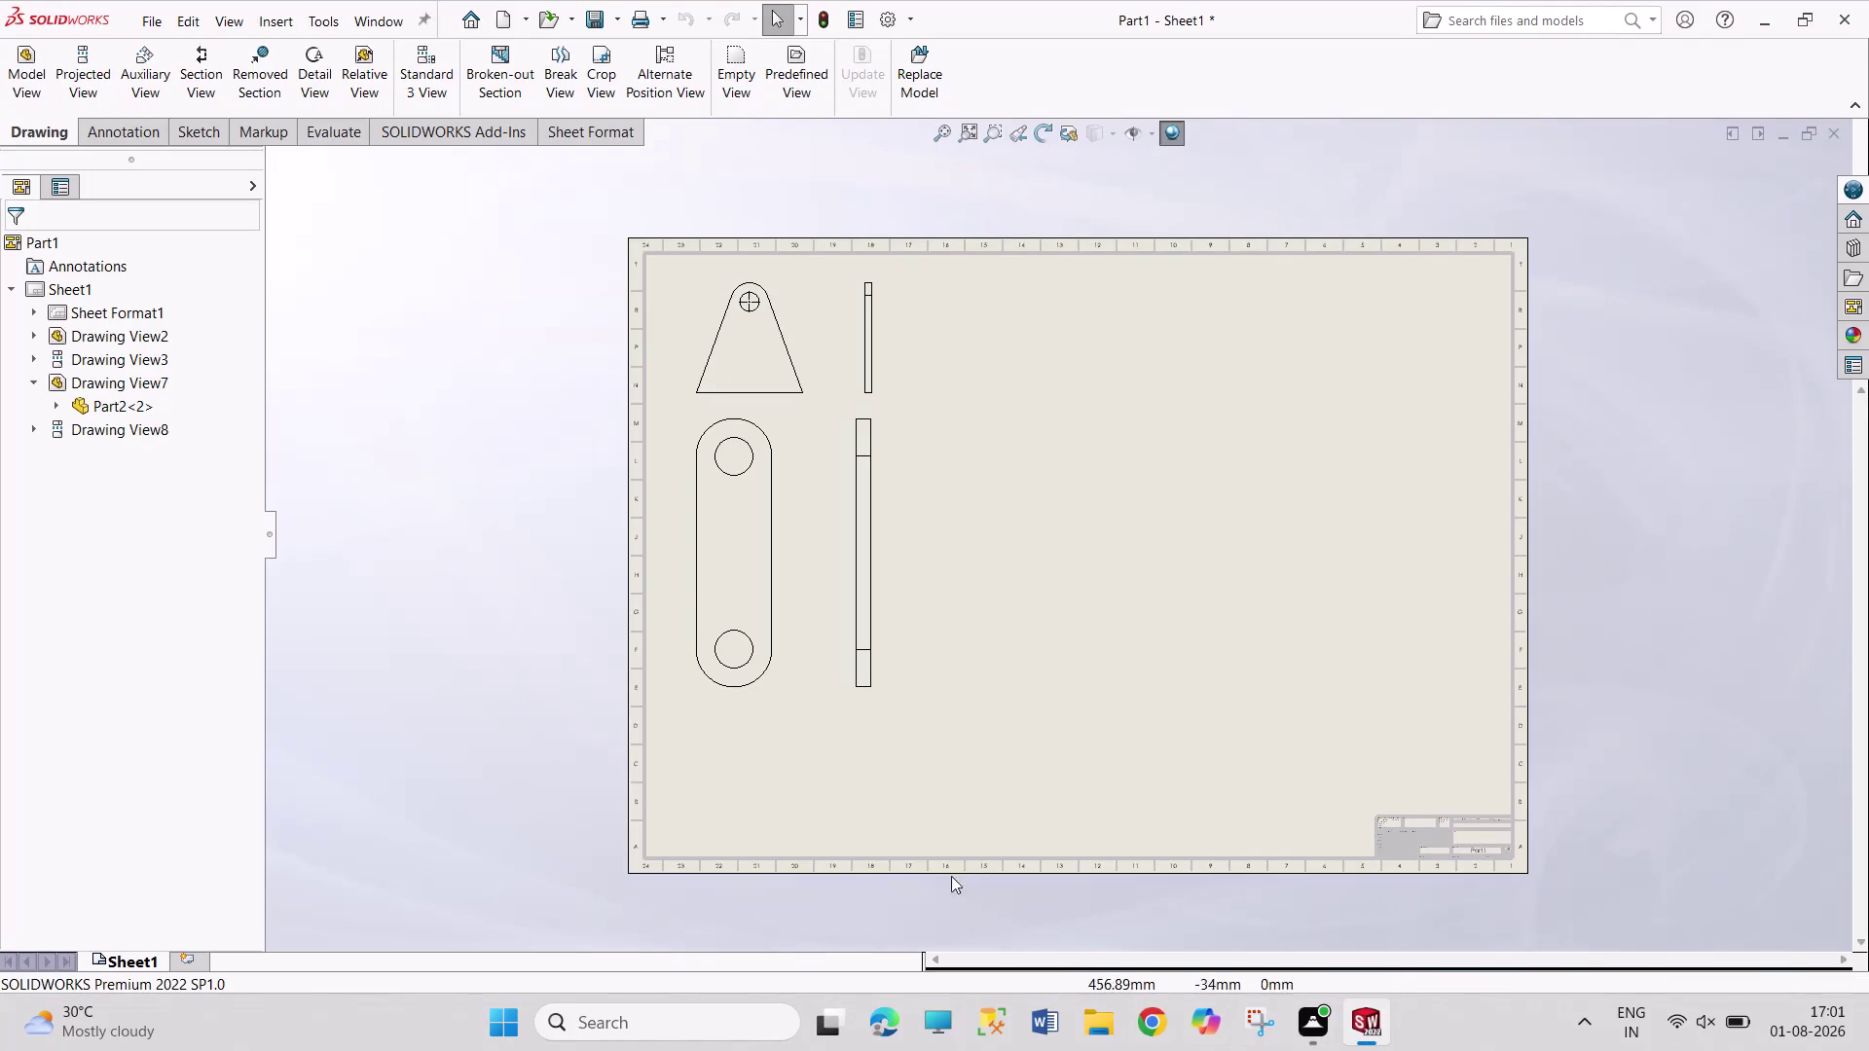
Delete Drawing View7 and Drawing View8, the link part's front and side views.
click(775, 599)
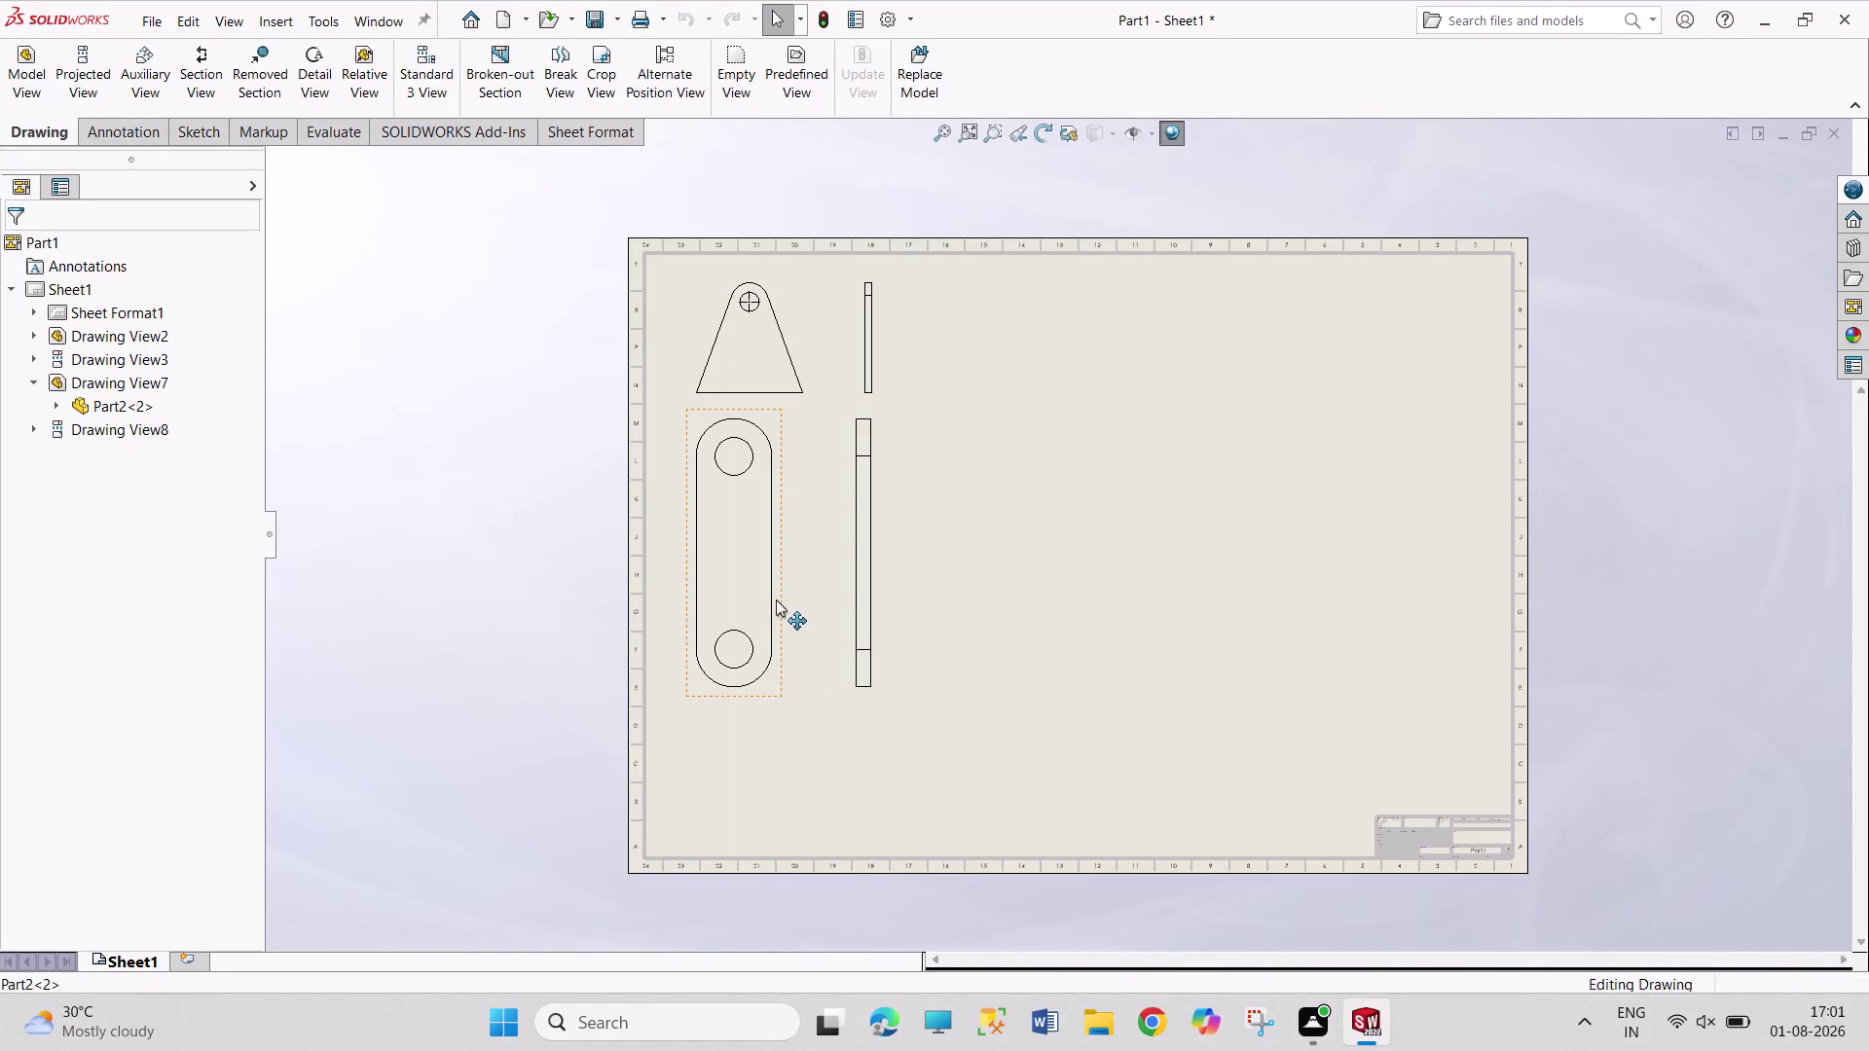
key(Delete)
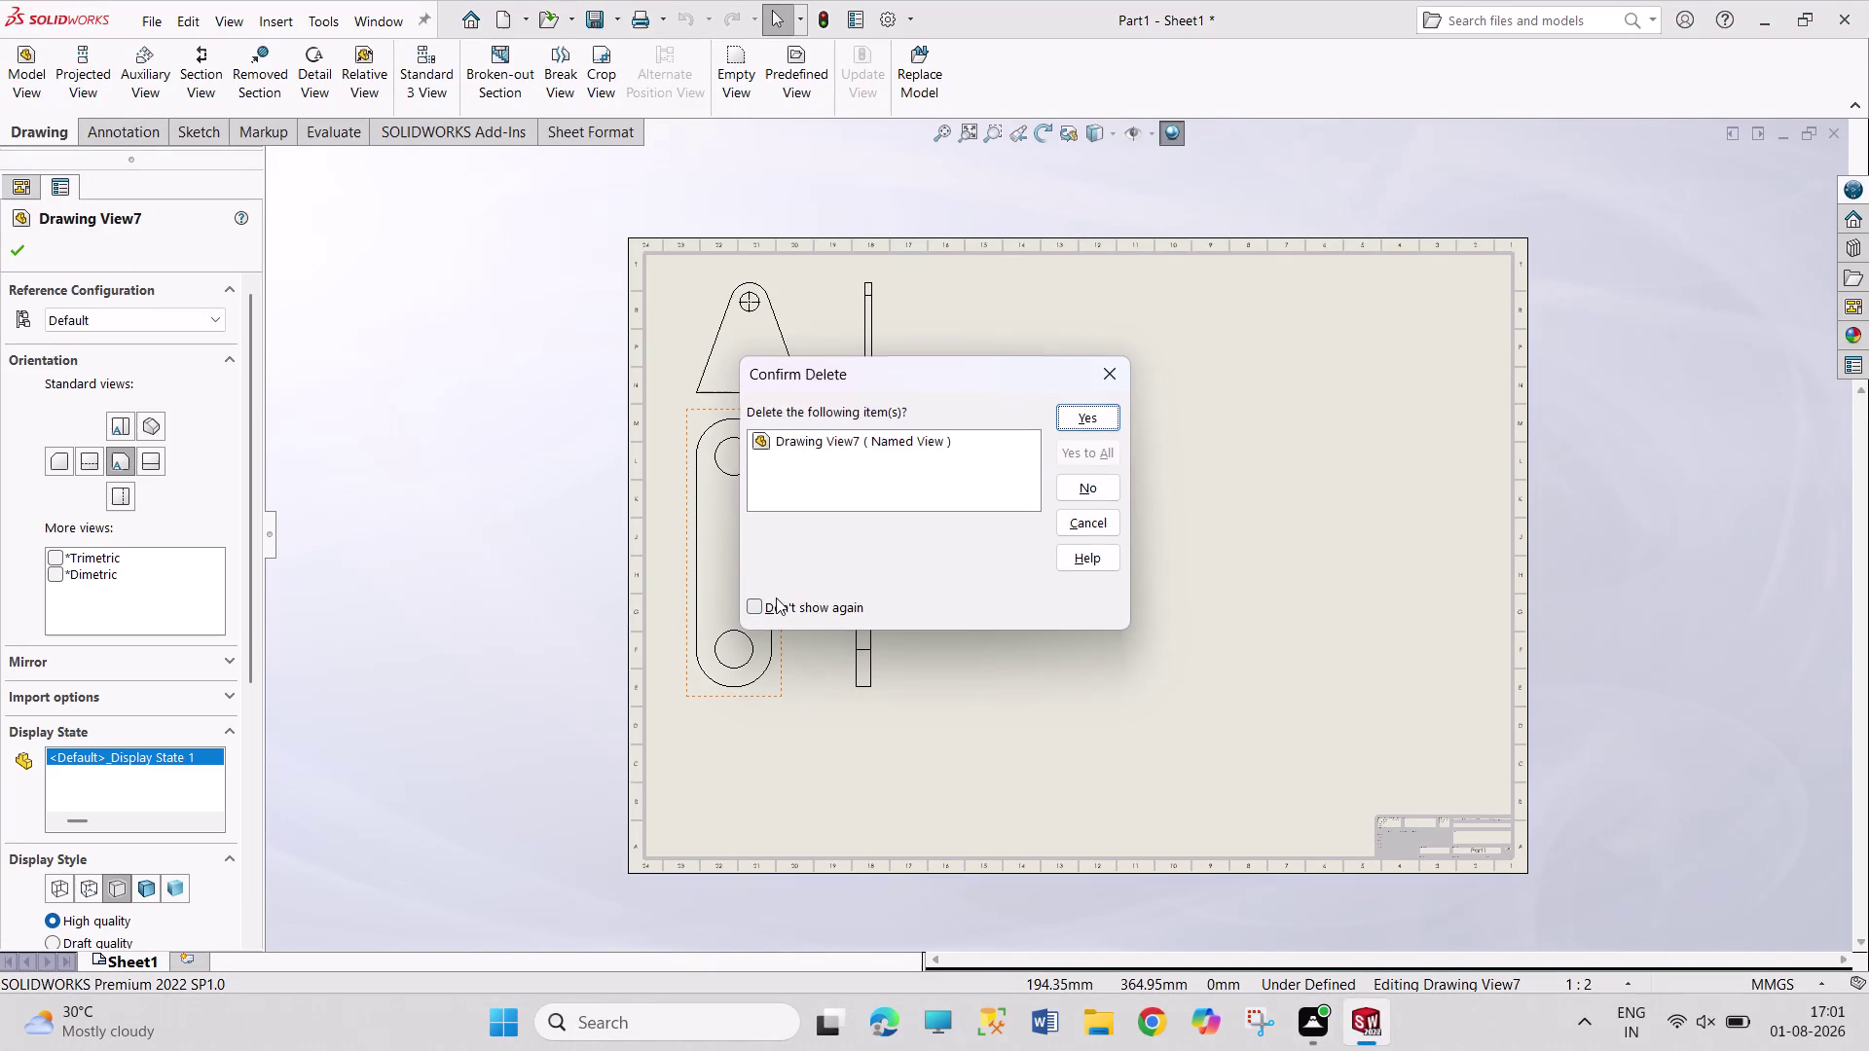
click(1076, 428)
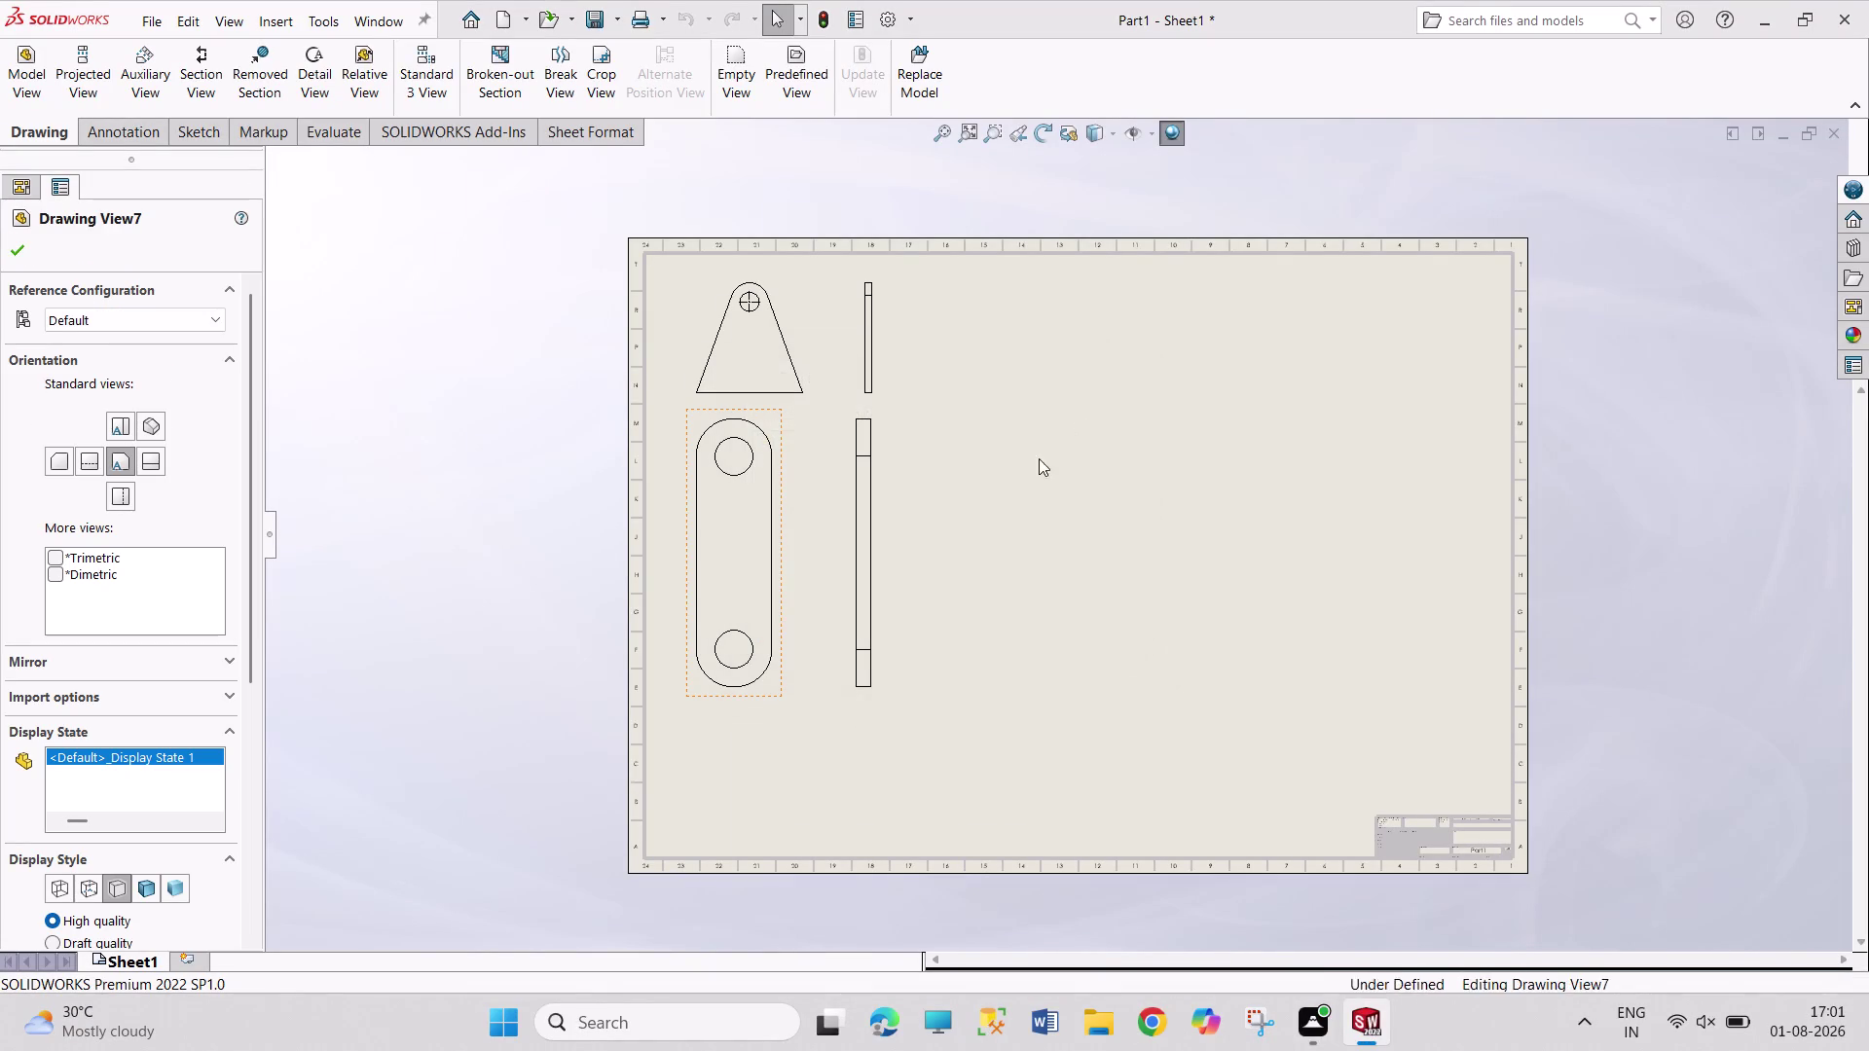
click(876, 554)
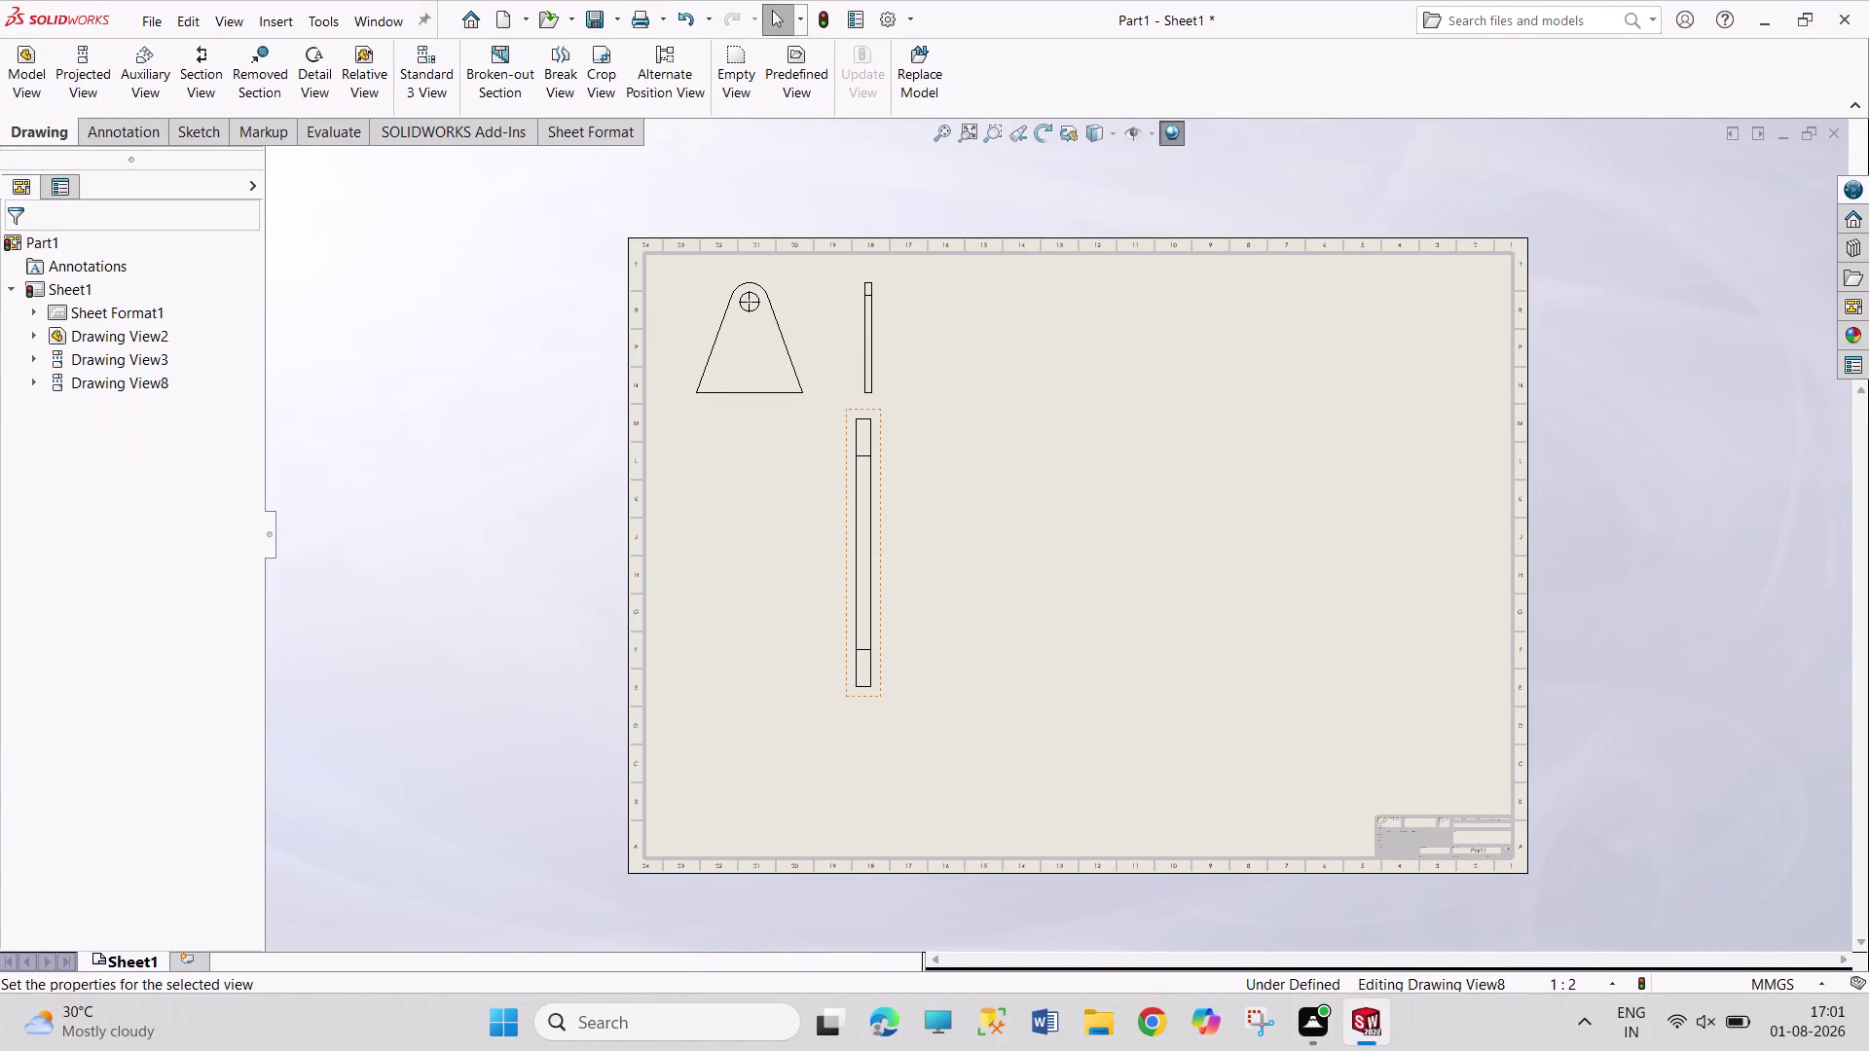
key(Delete)
click(1080, 424)
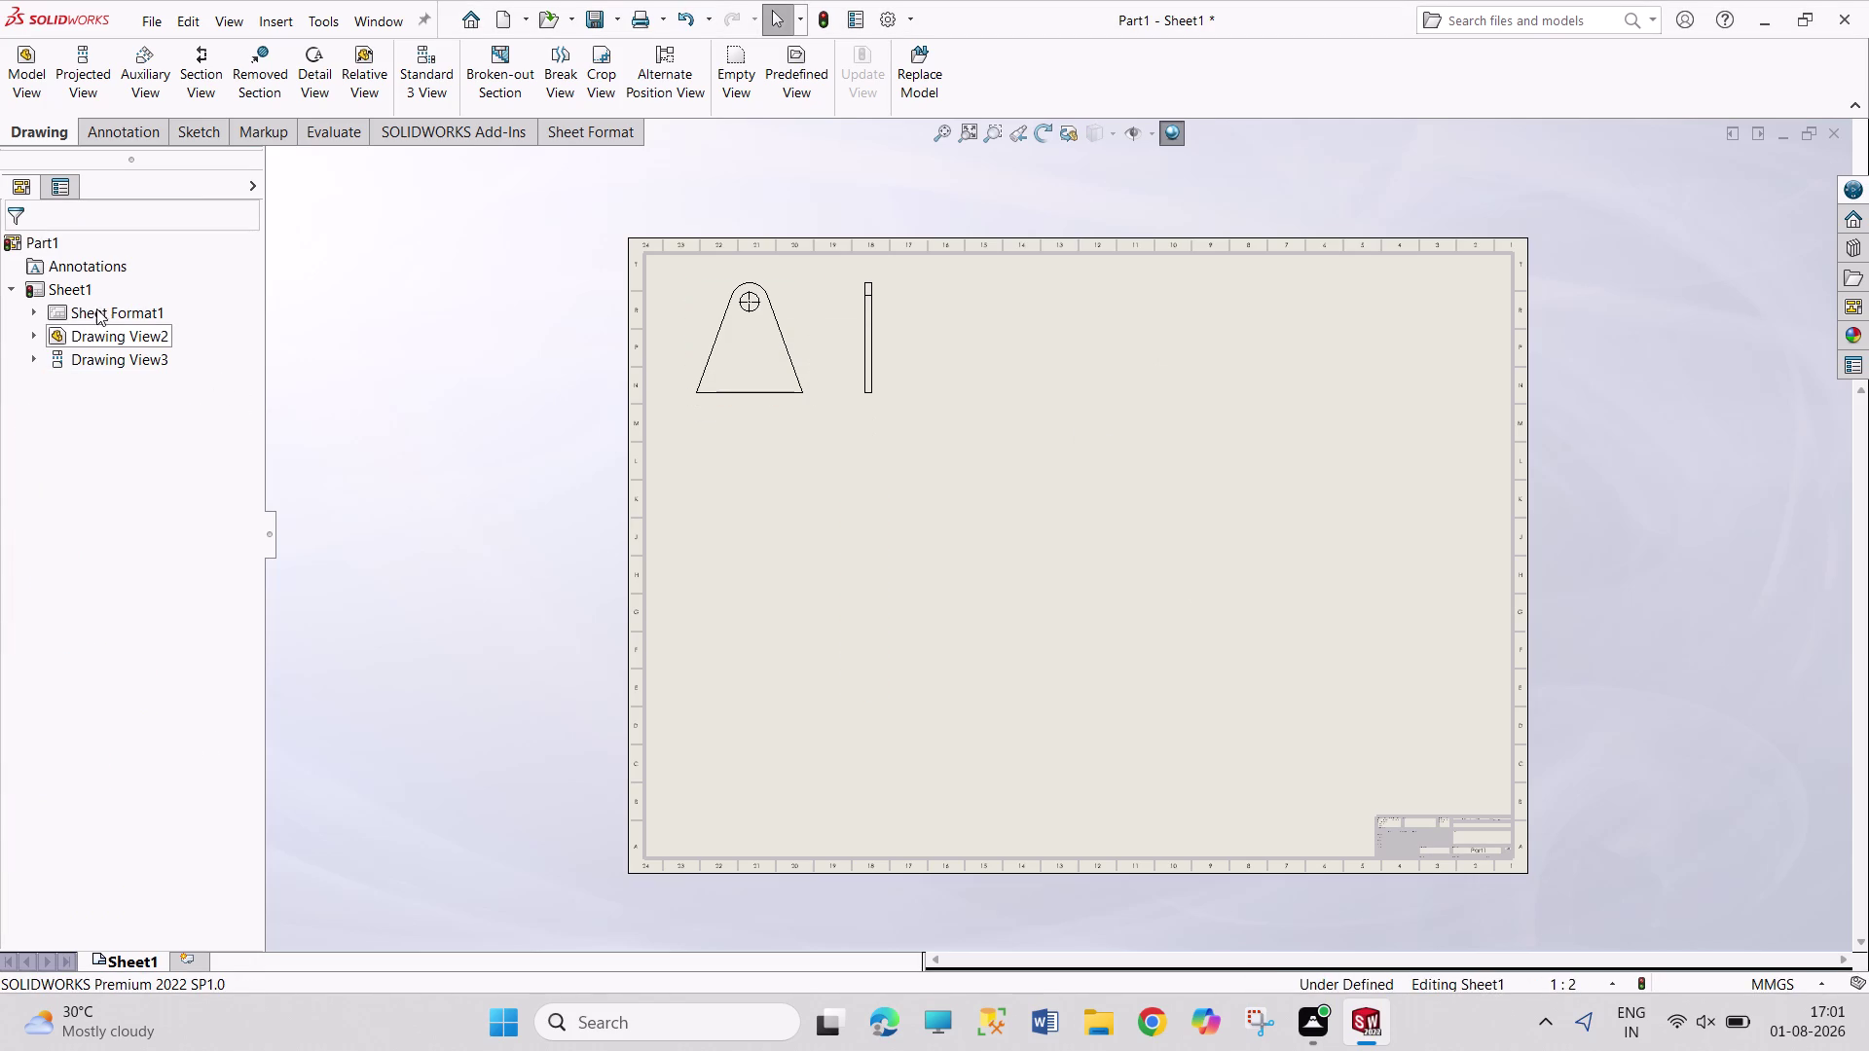
right_click(72, 288)
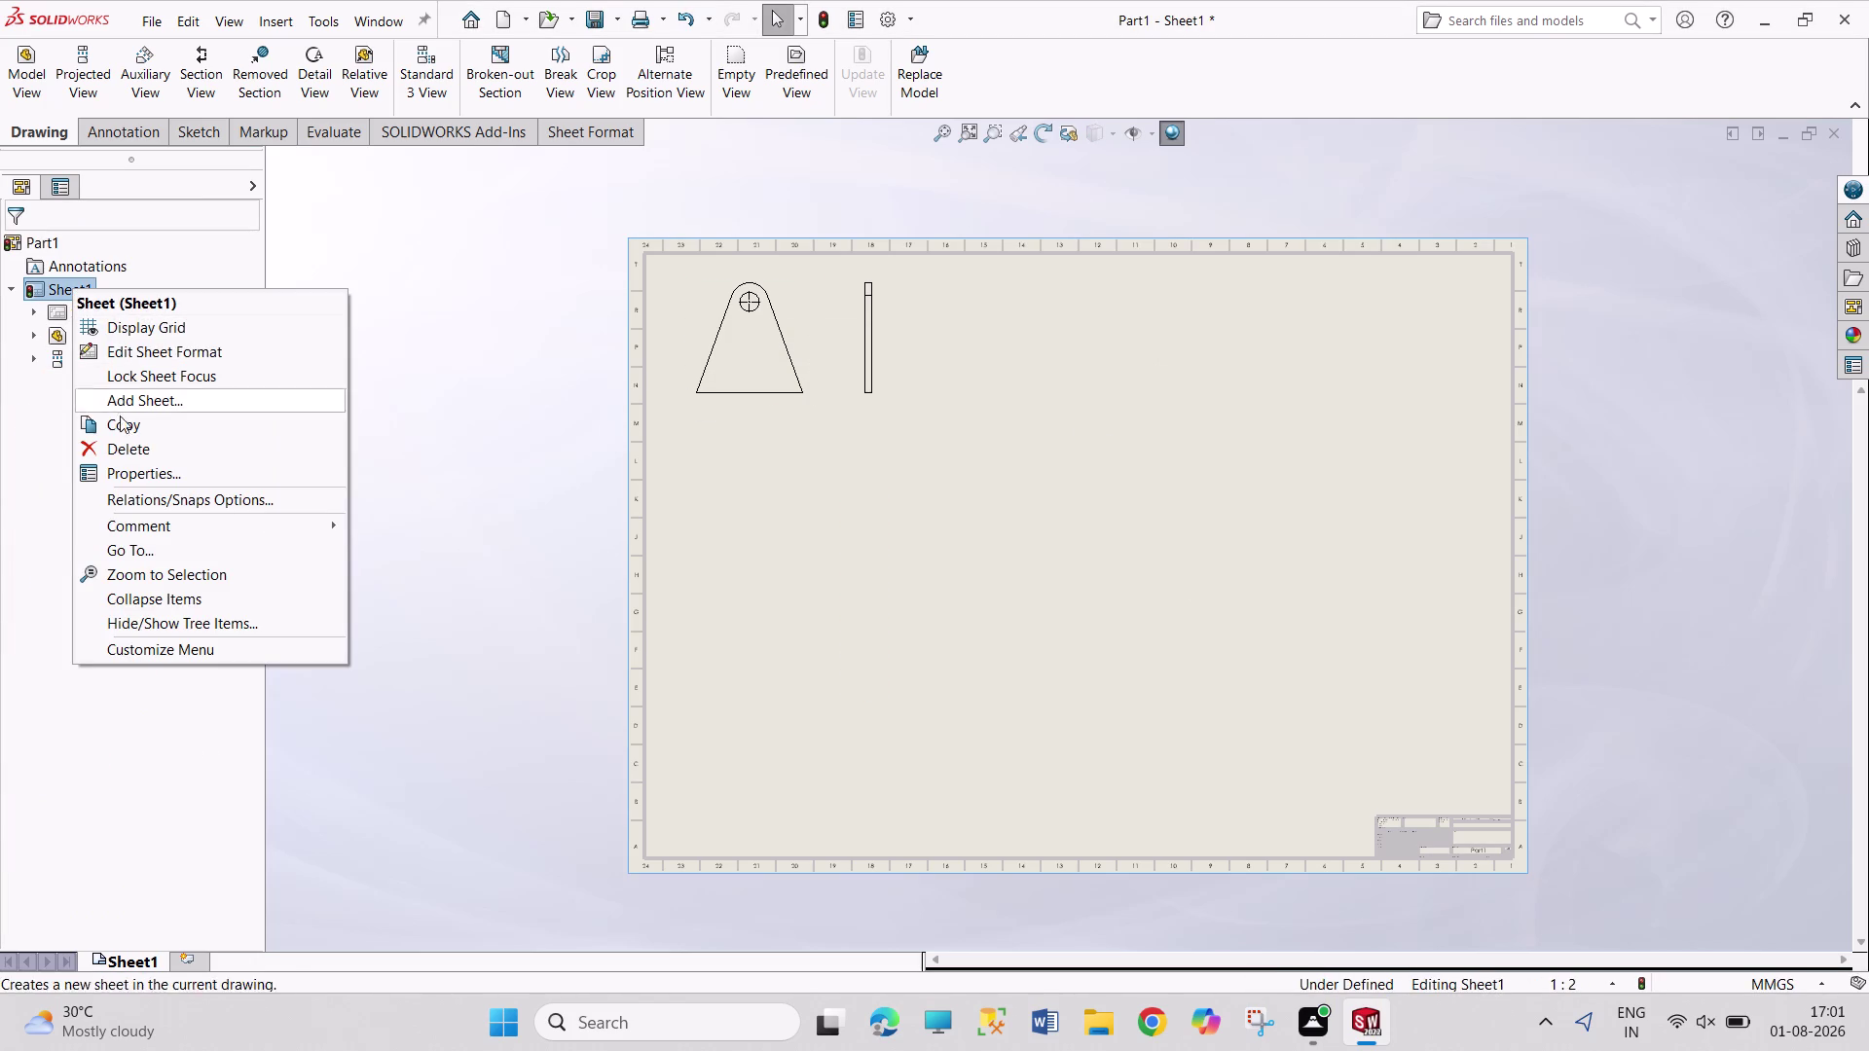
Set the Sheet1 scale to 1:1 in sheet properties.
click(183, 481)
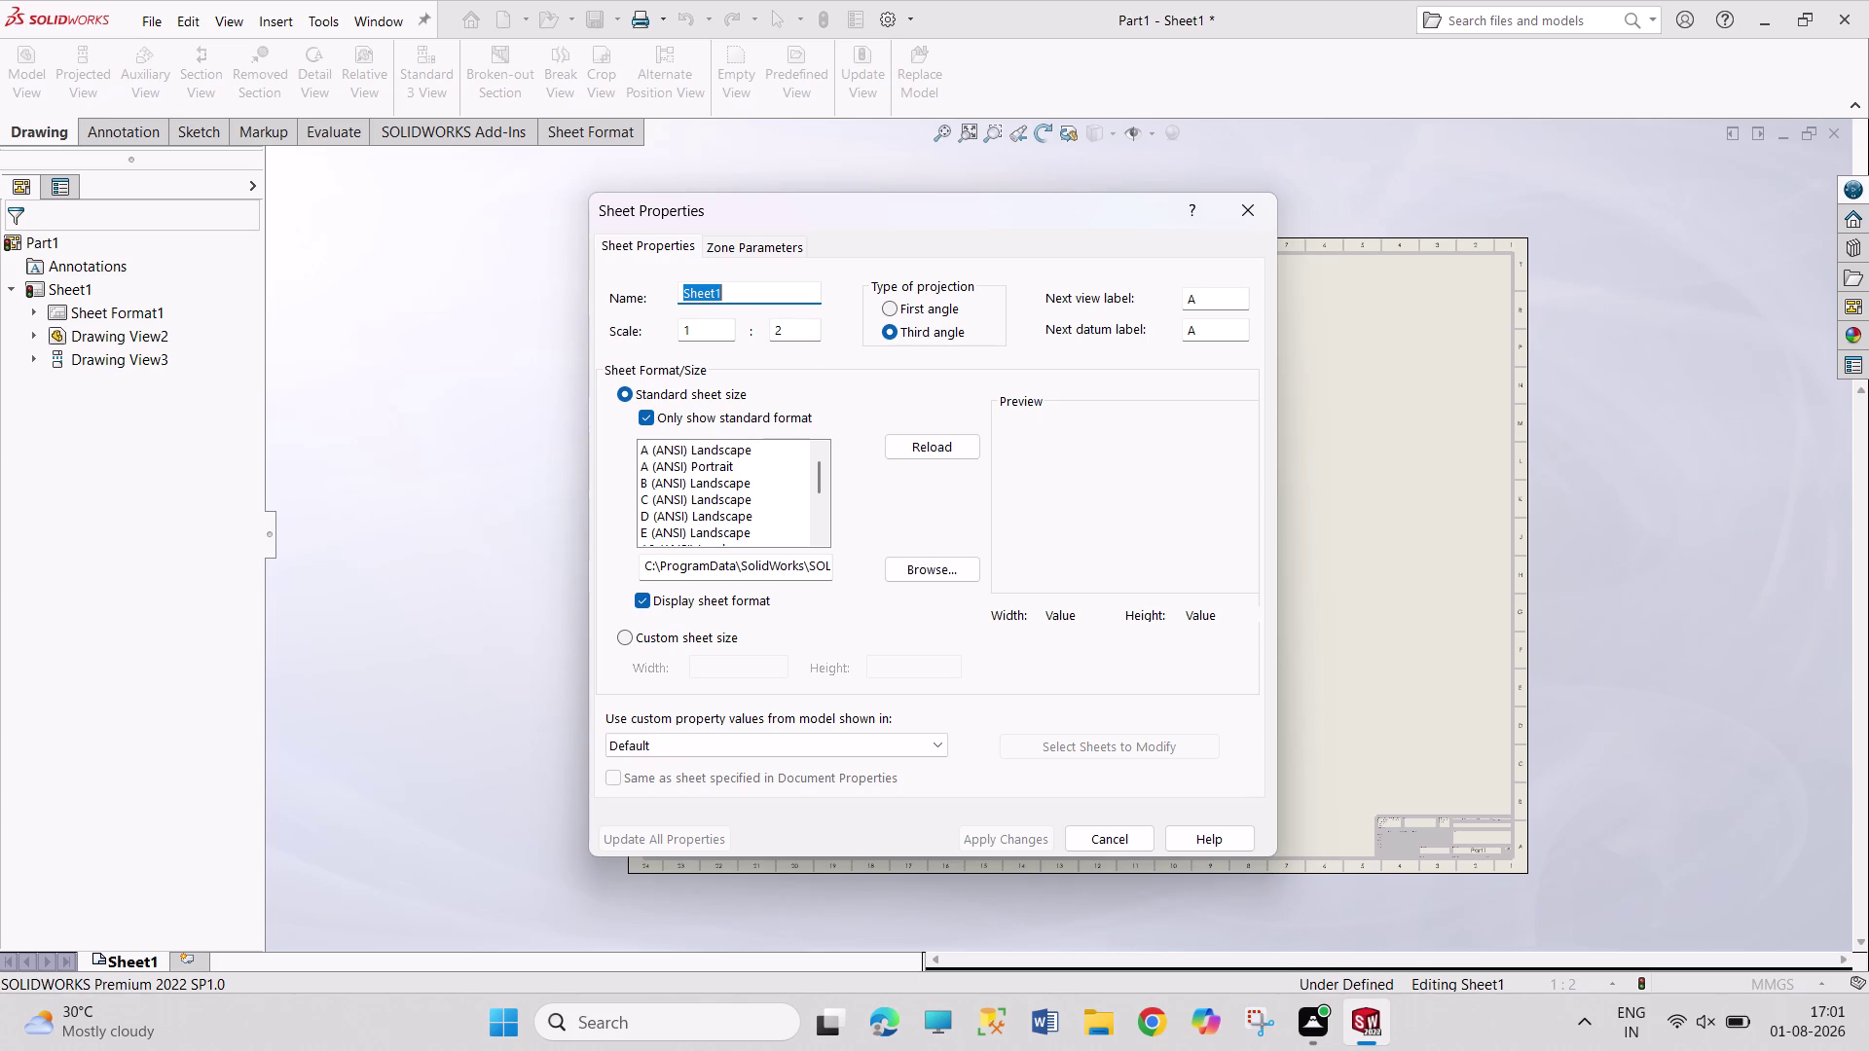
drag(782, 331, 765, 333)
key(1)
key(Return)
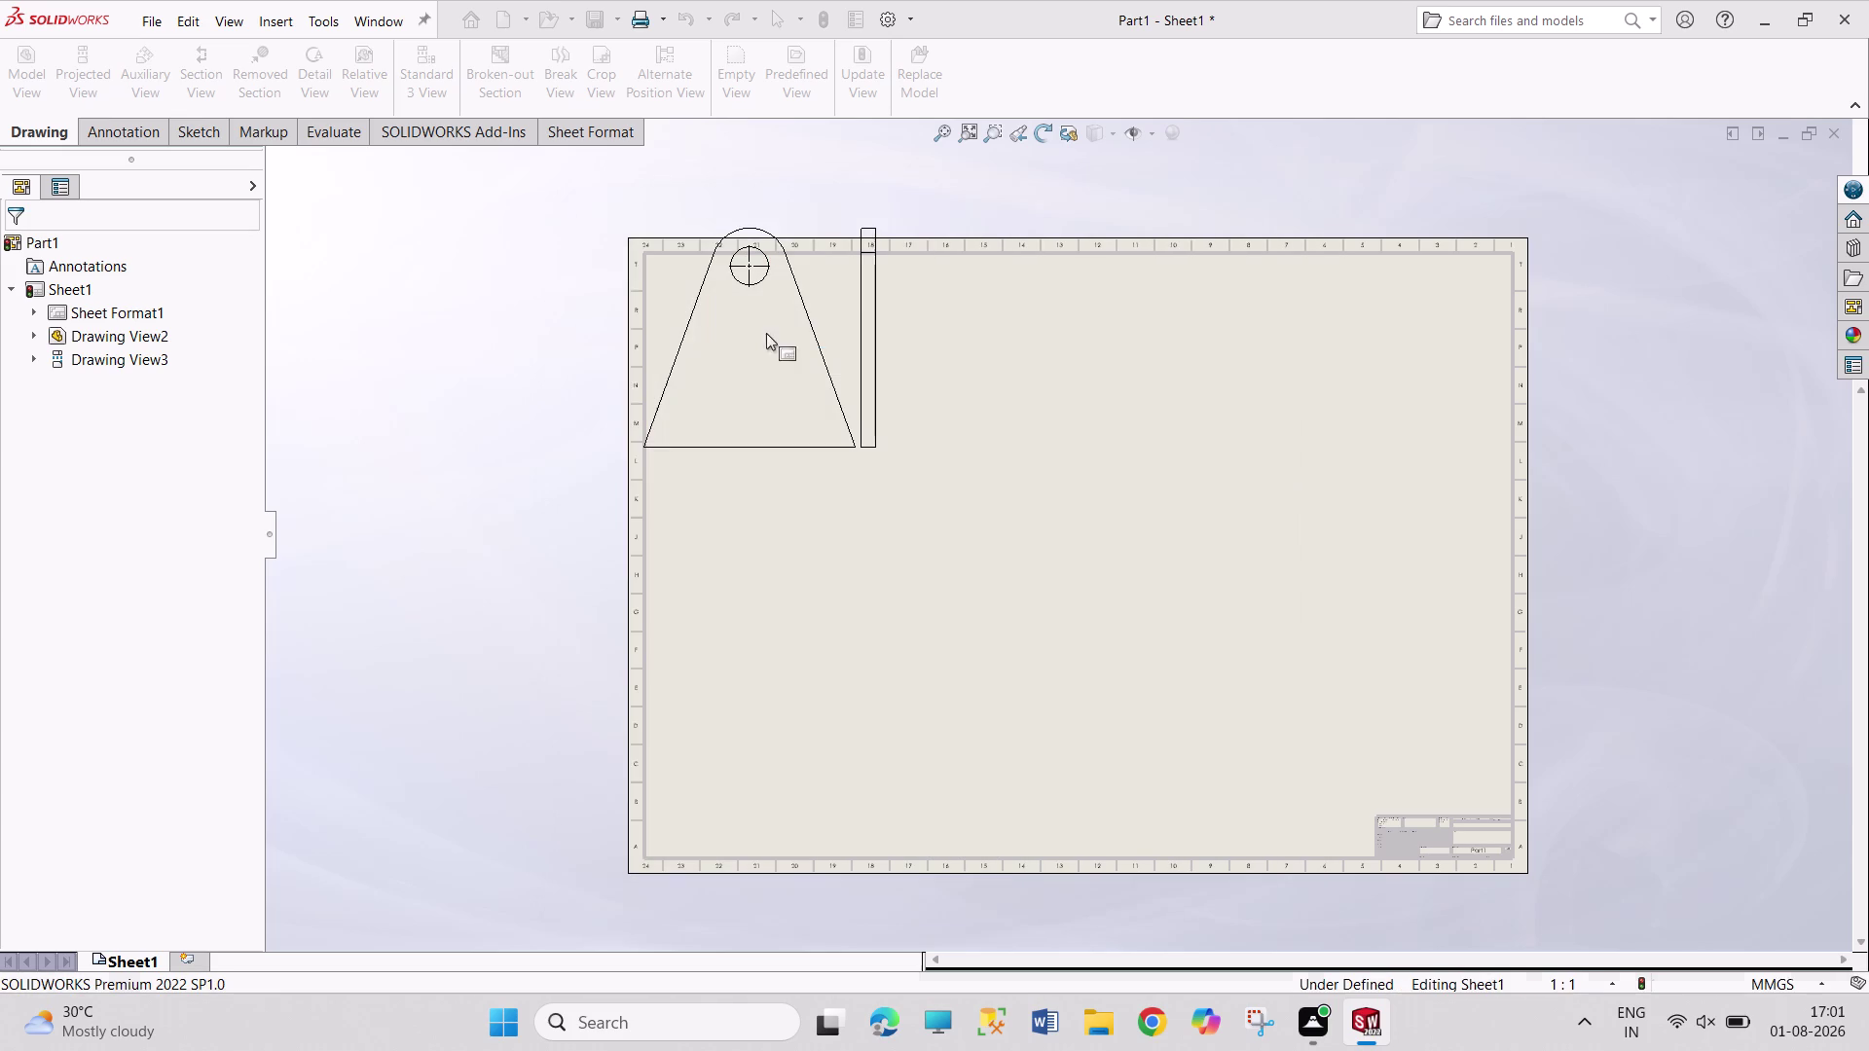
Drag the bracket's front and side views back inside the sheet border.
drag(793, 441, 820, 482)
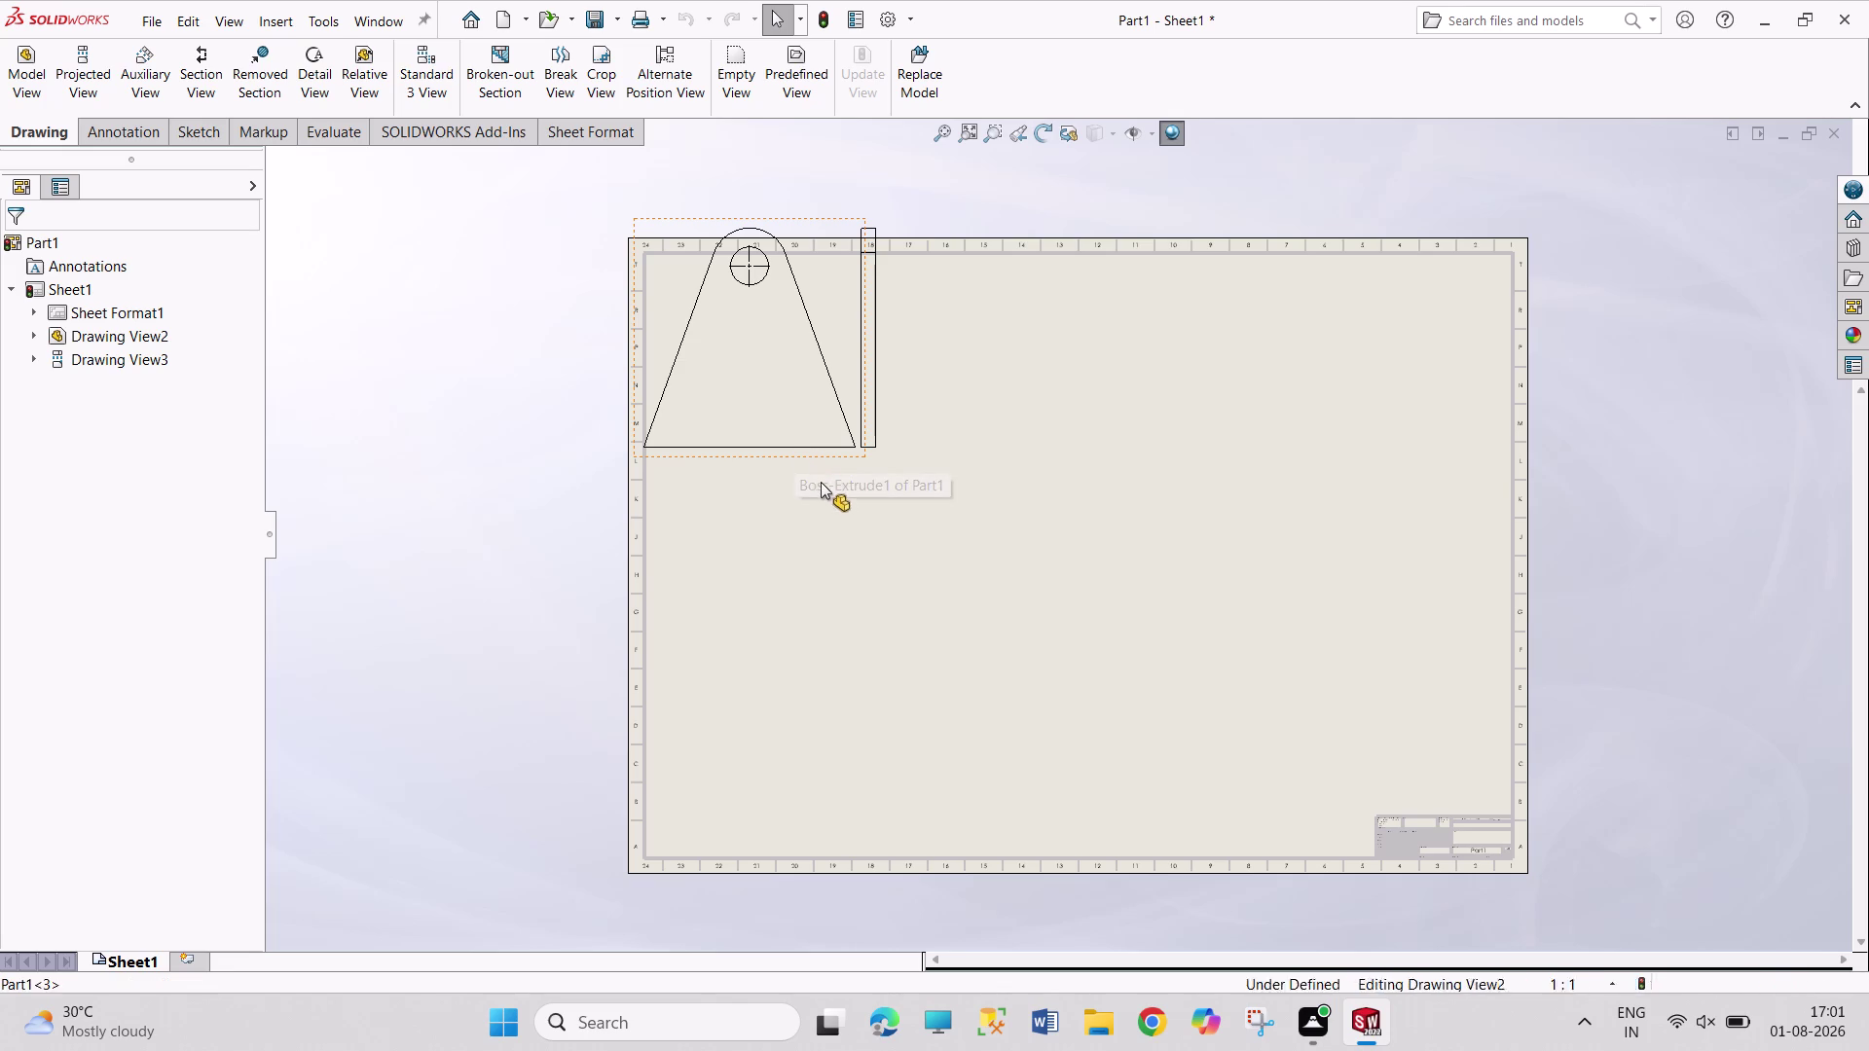
drag(820, 482, 861, 538)
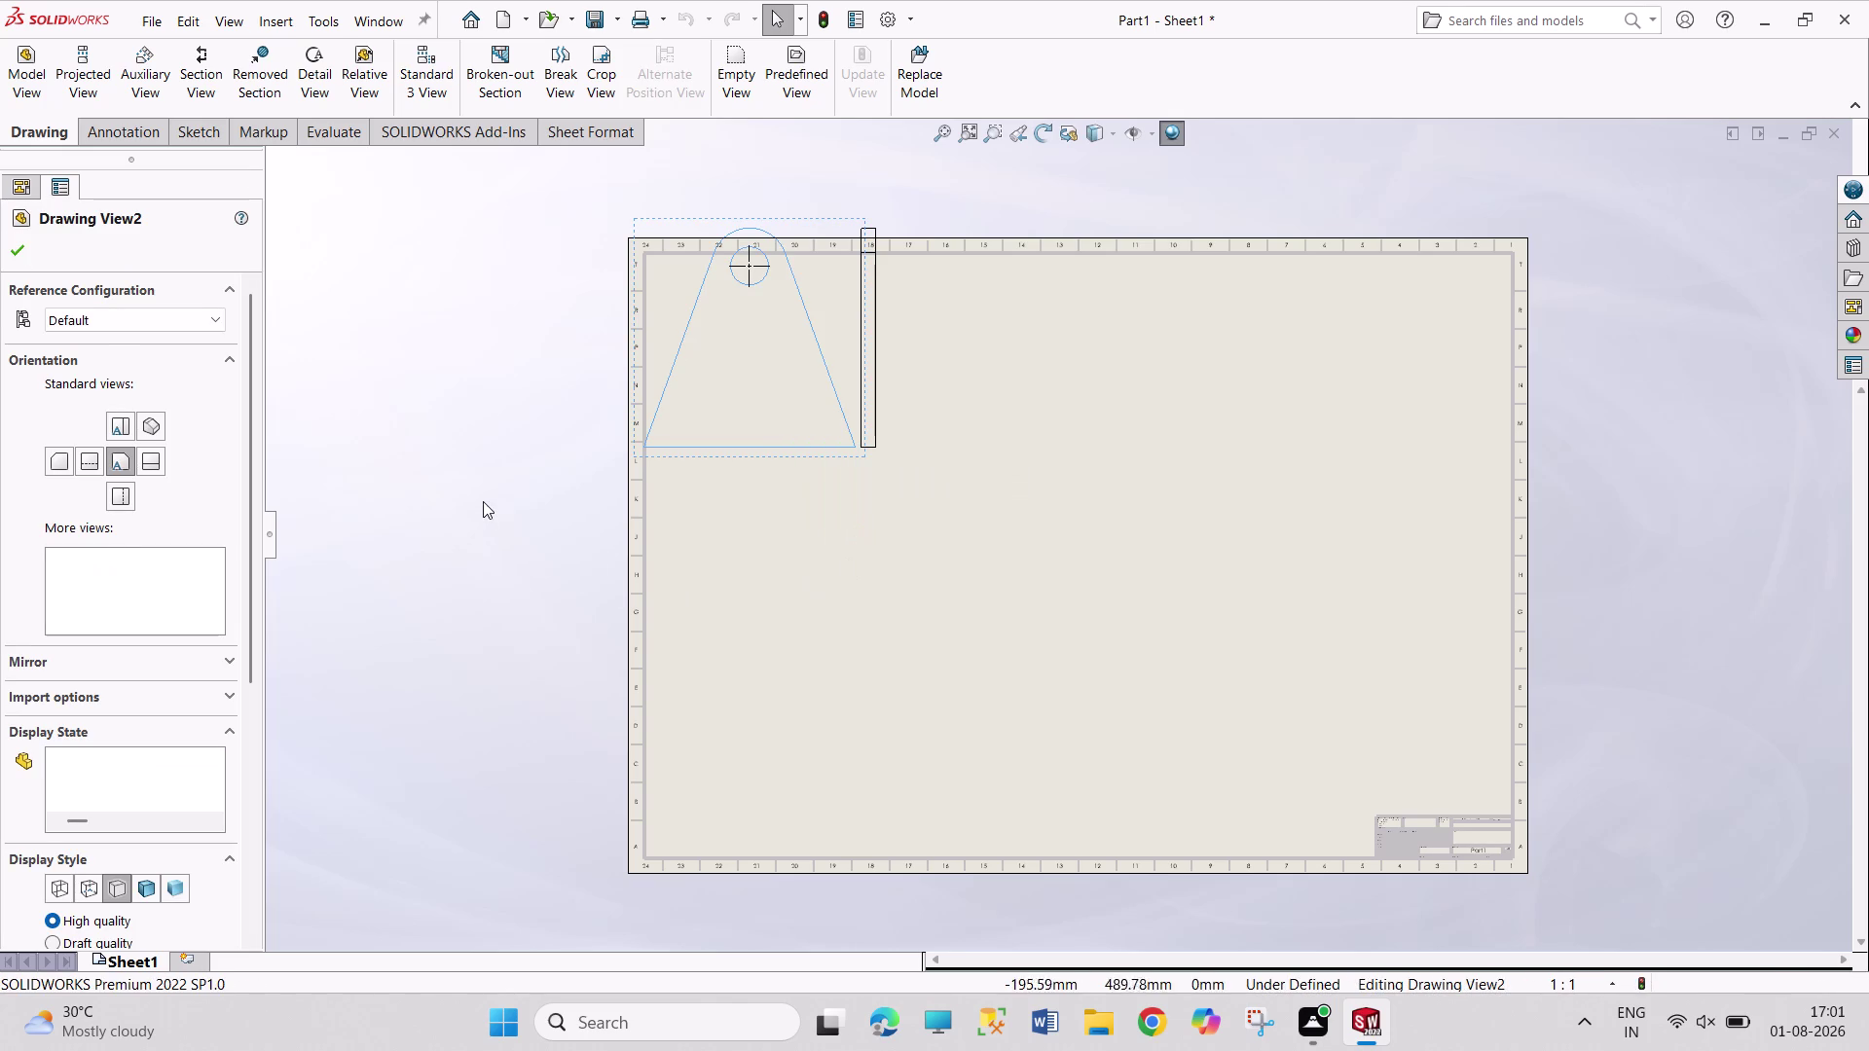
click(483, 500)
click(532, 388)
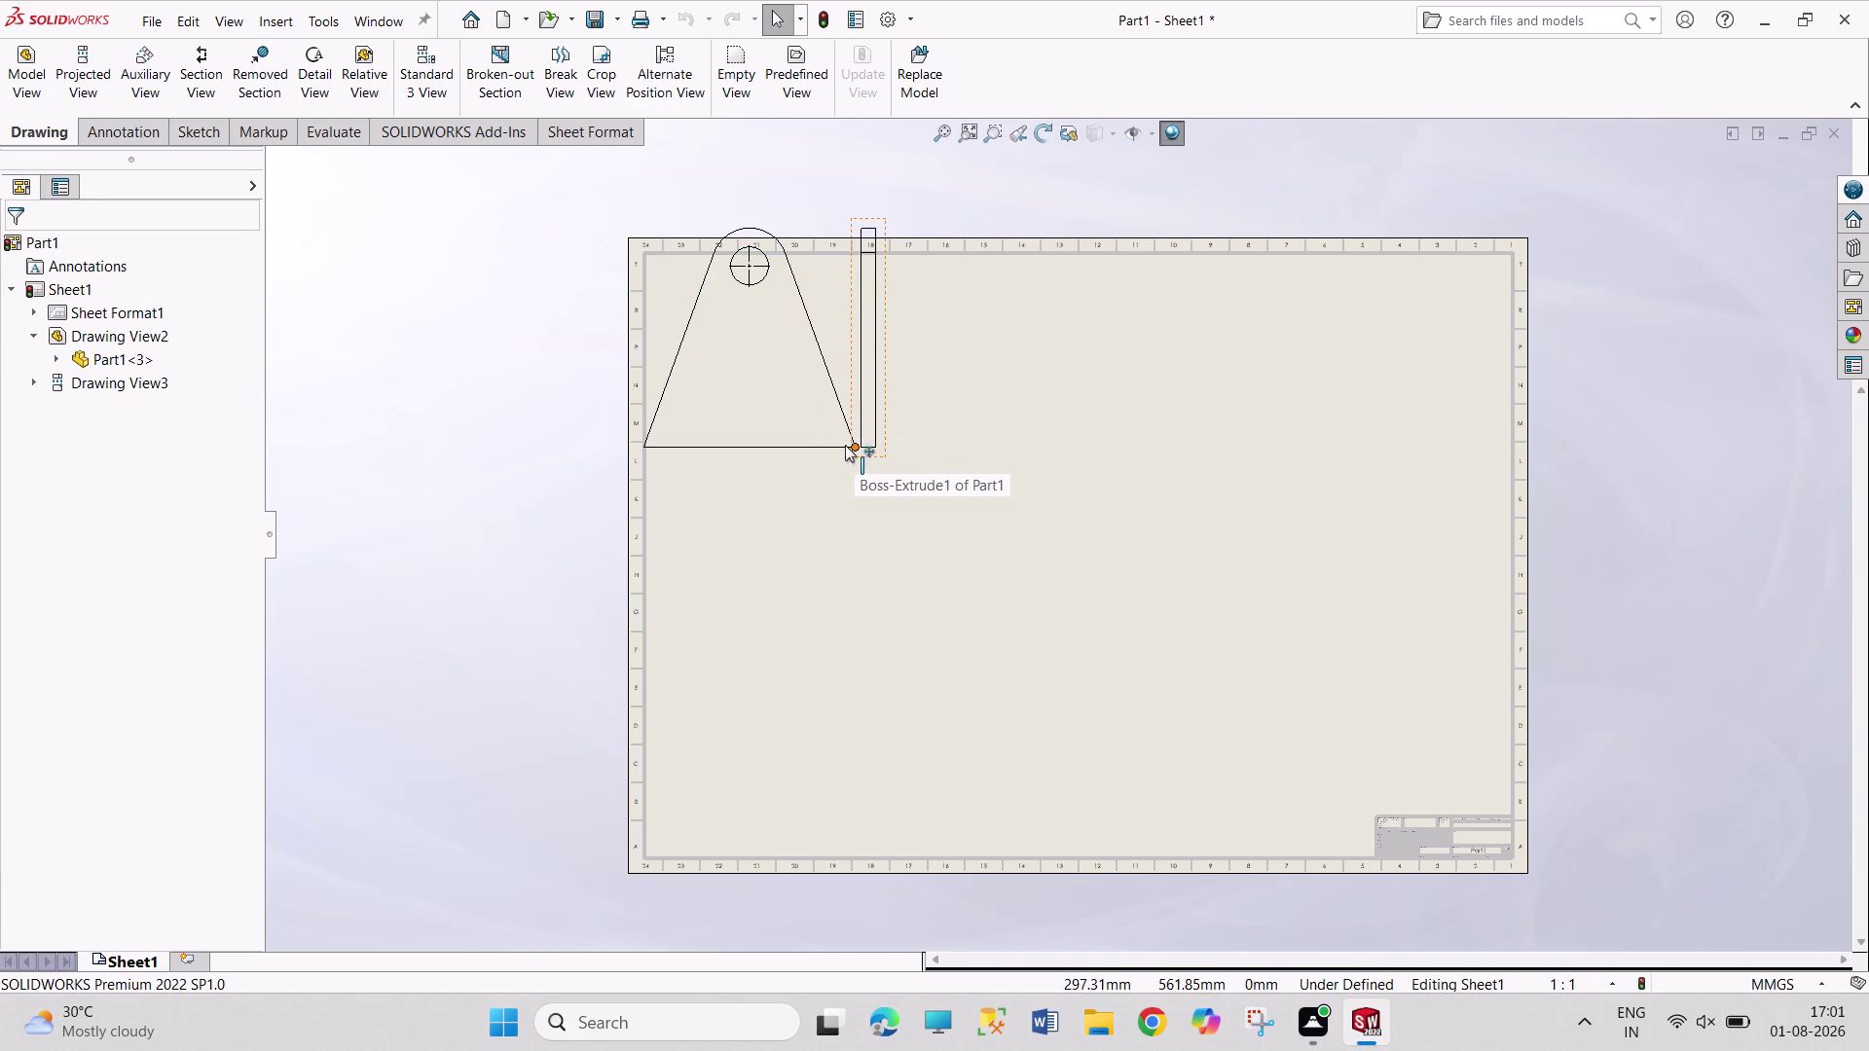
drag(832, 456, 863, 511)
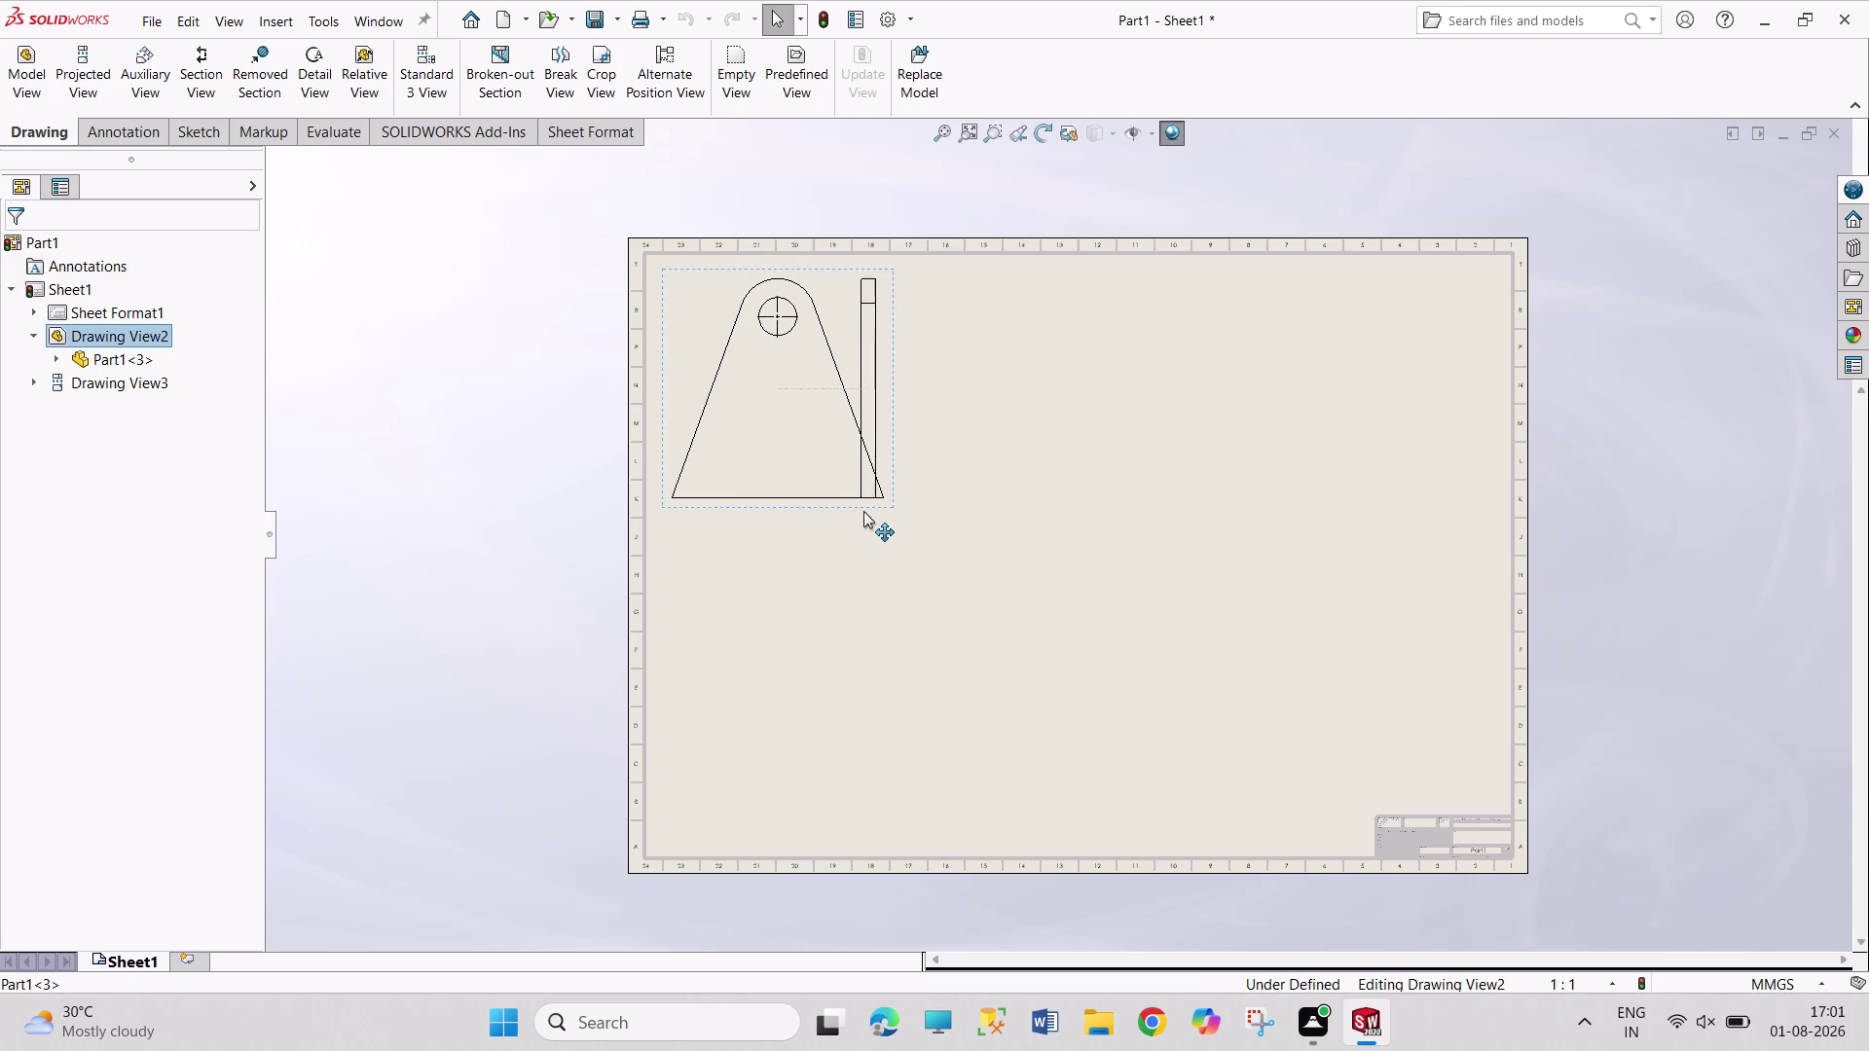
drag(864, 510, 857, 523)
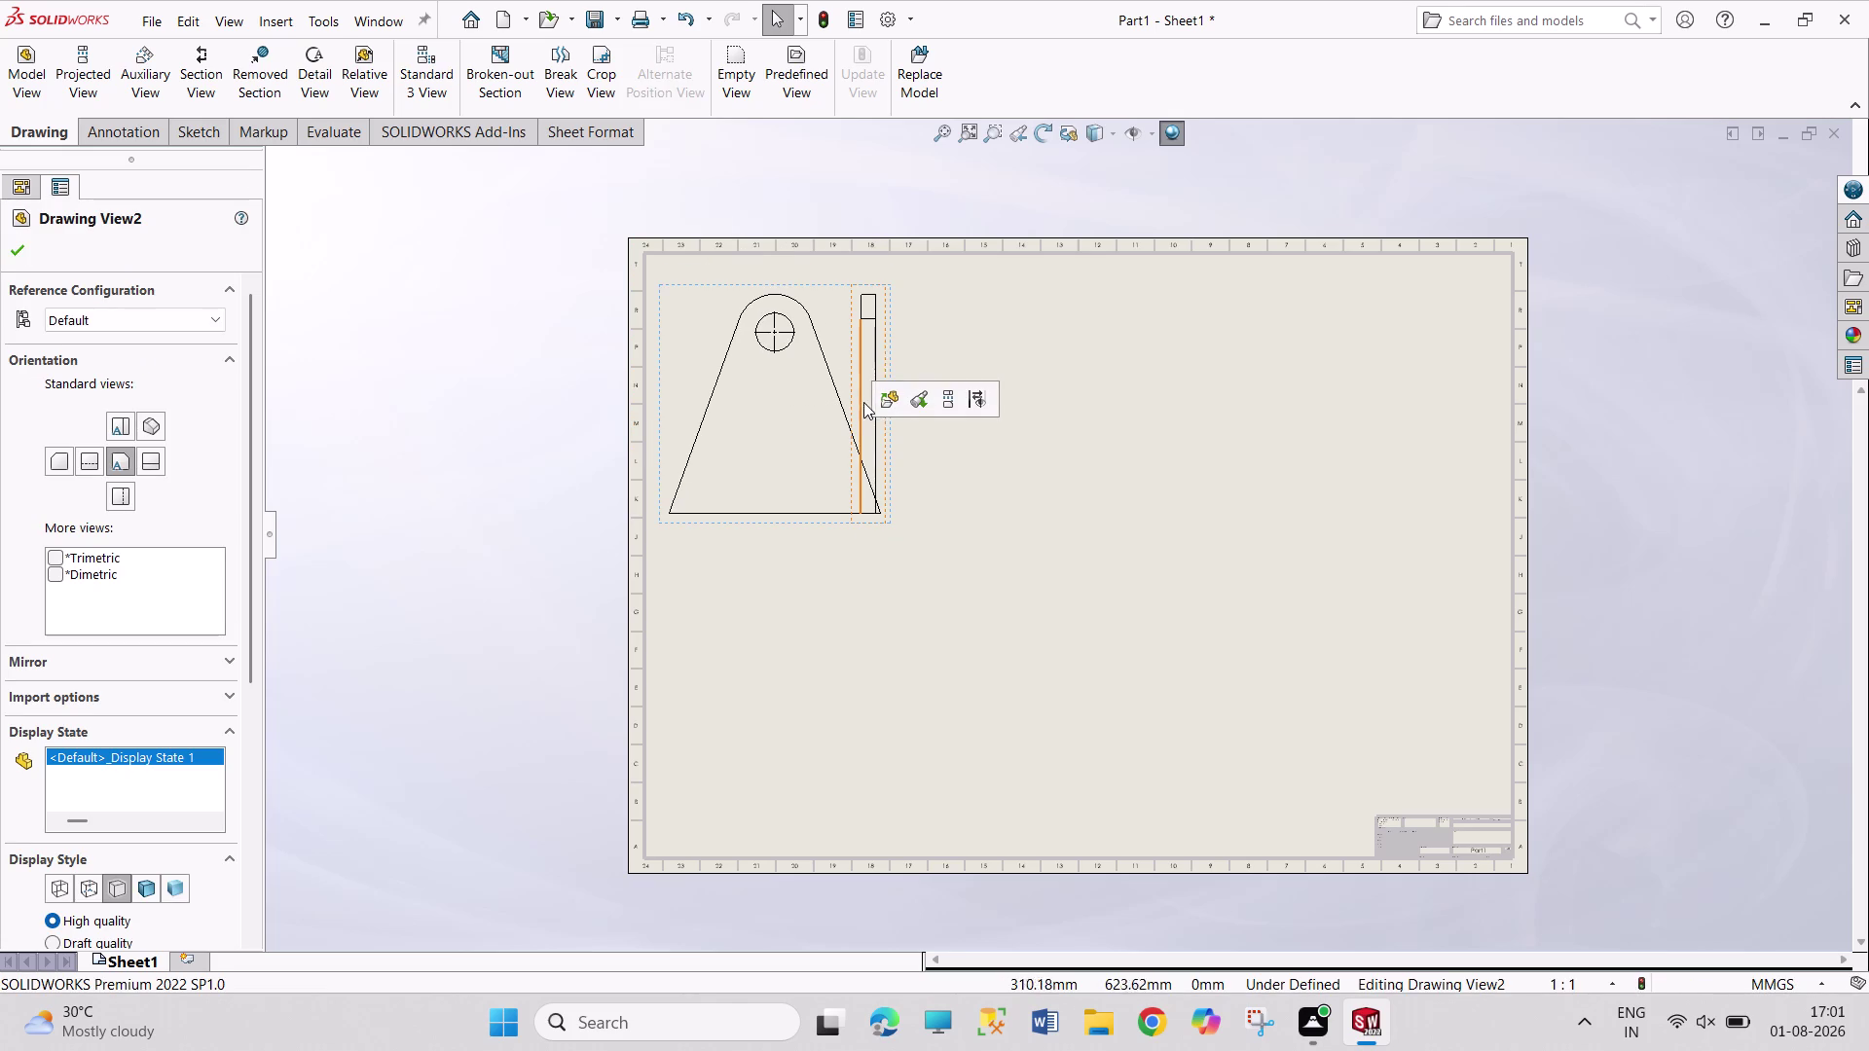
click(512, 489)
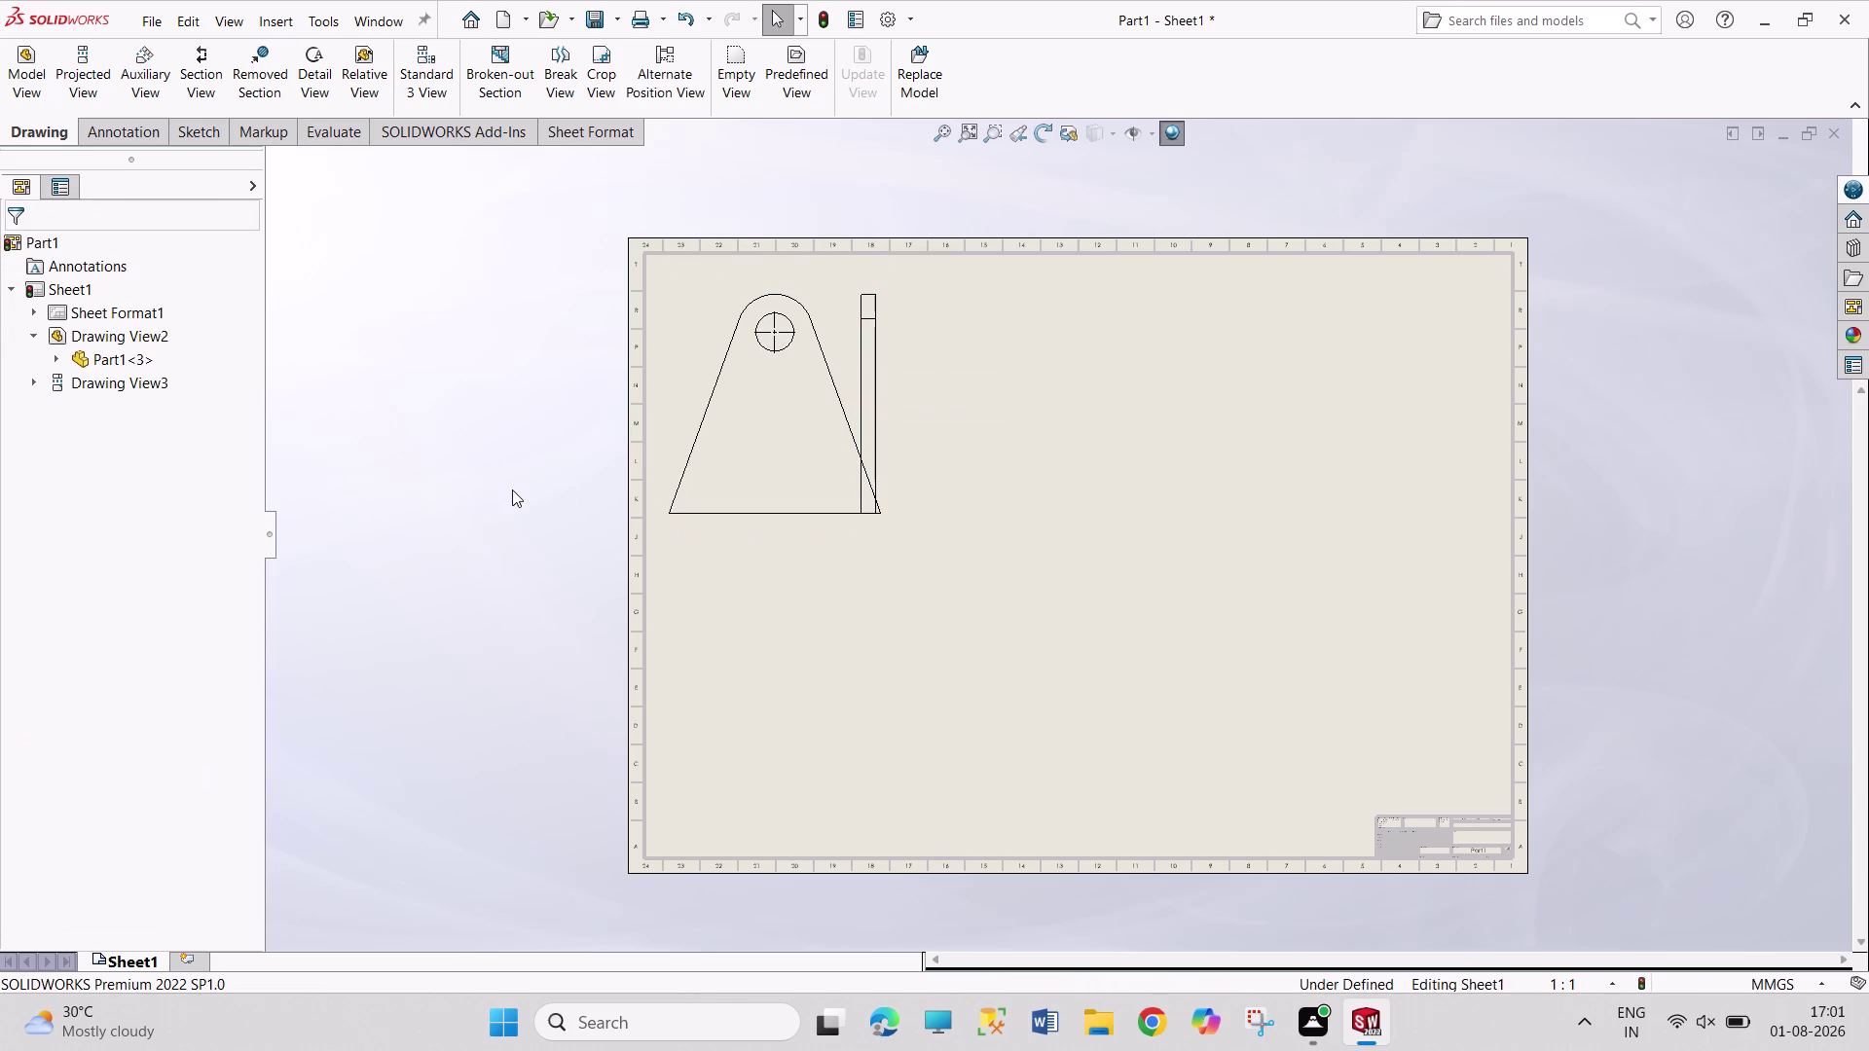
click(34, 81)
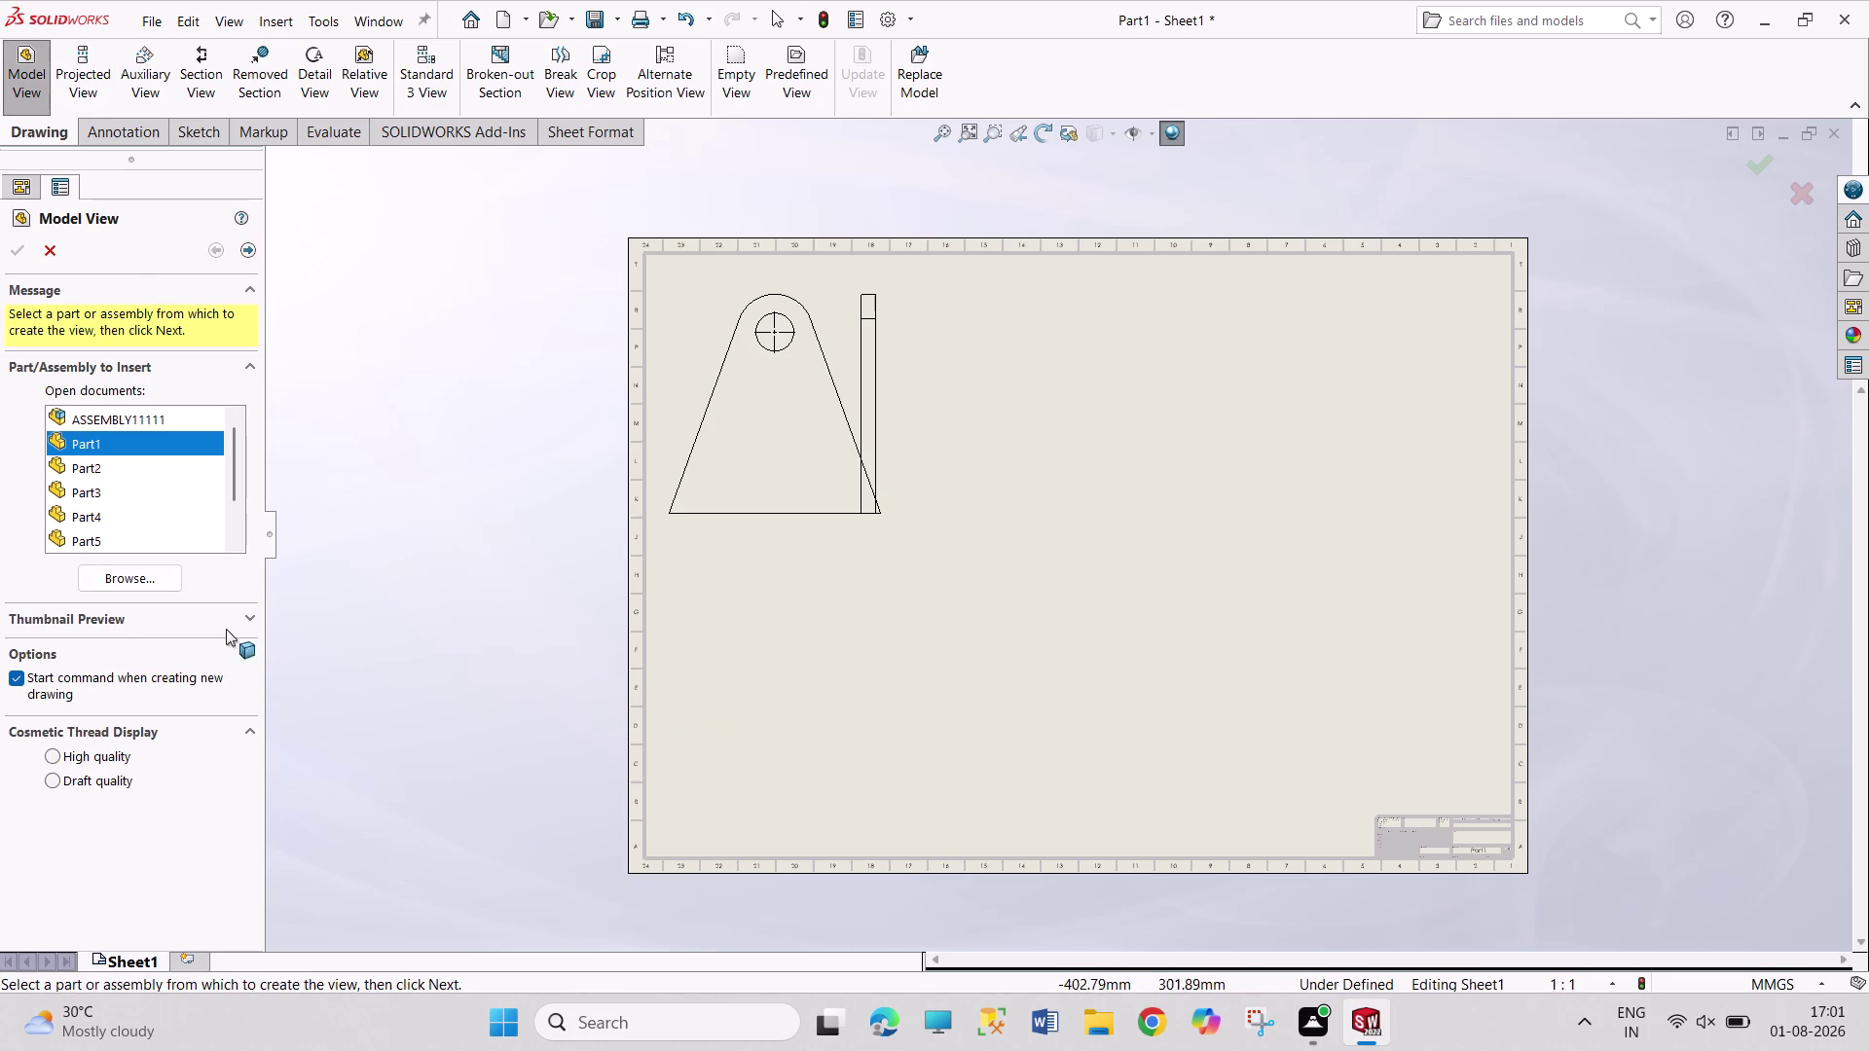
Insert Part2's front view below the bracket, with its projected side view to the right.
click(176, 581)
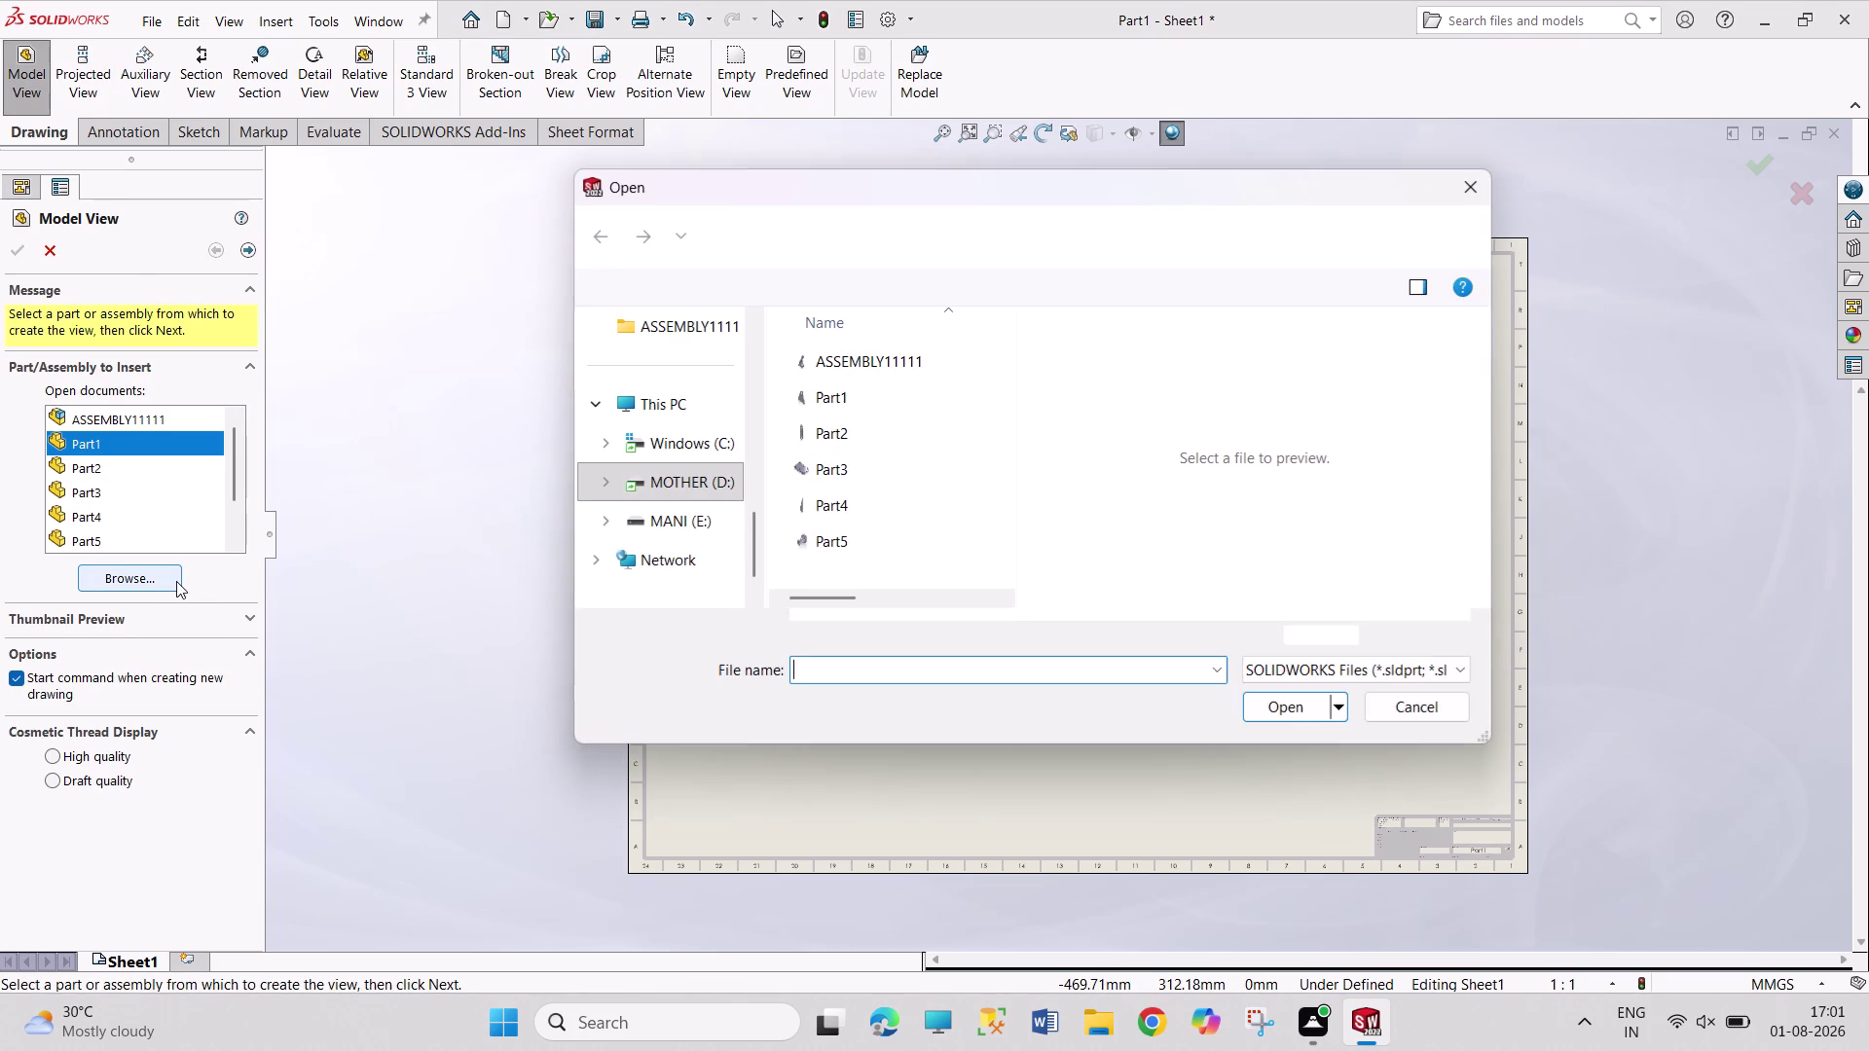
click(906, 437)
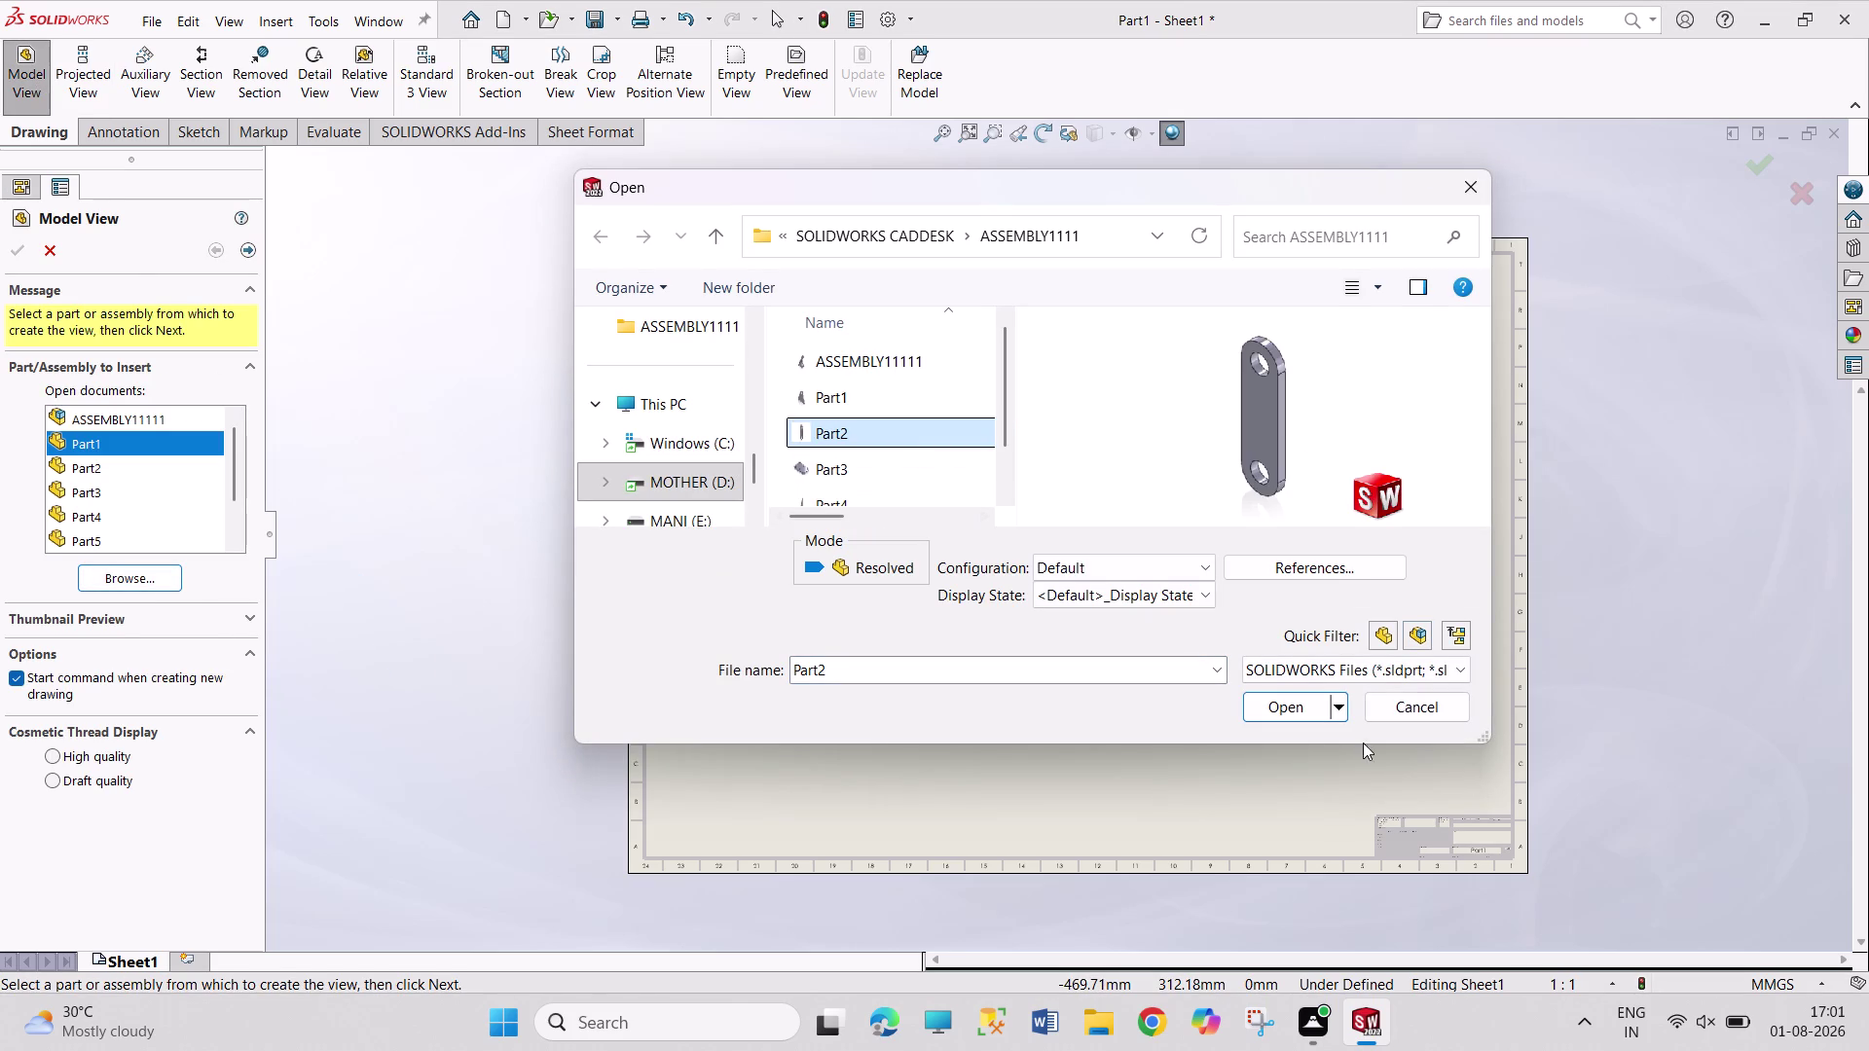
click(1262, 708)
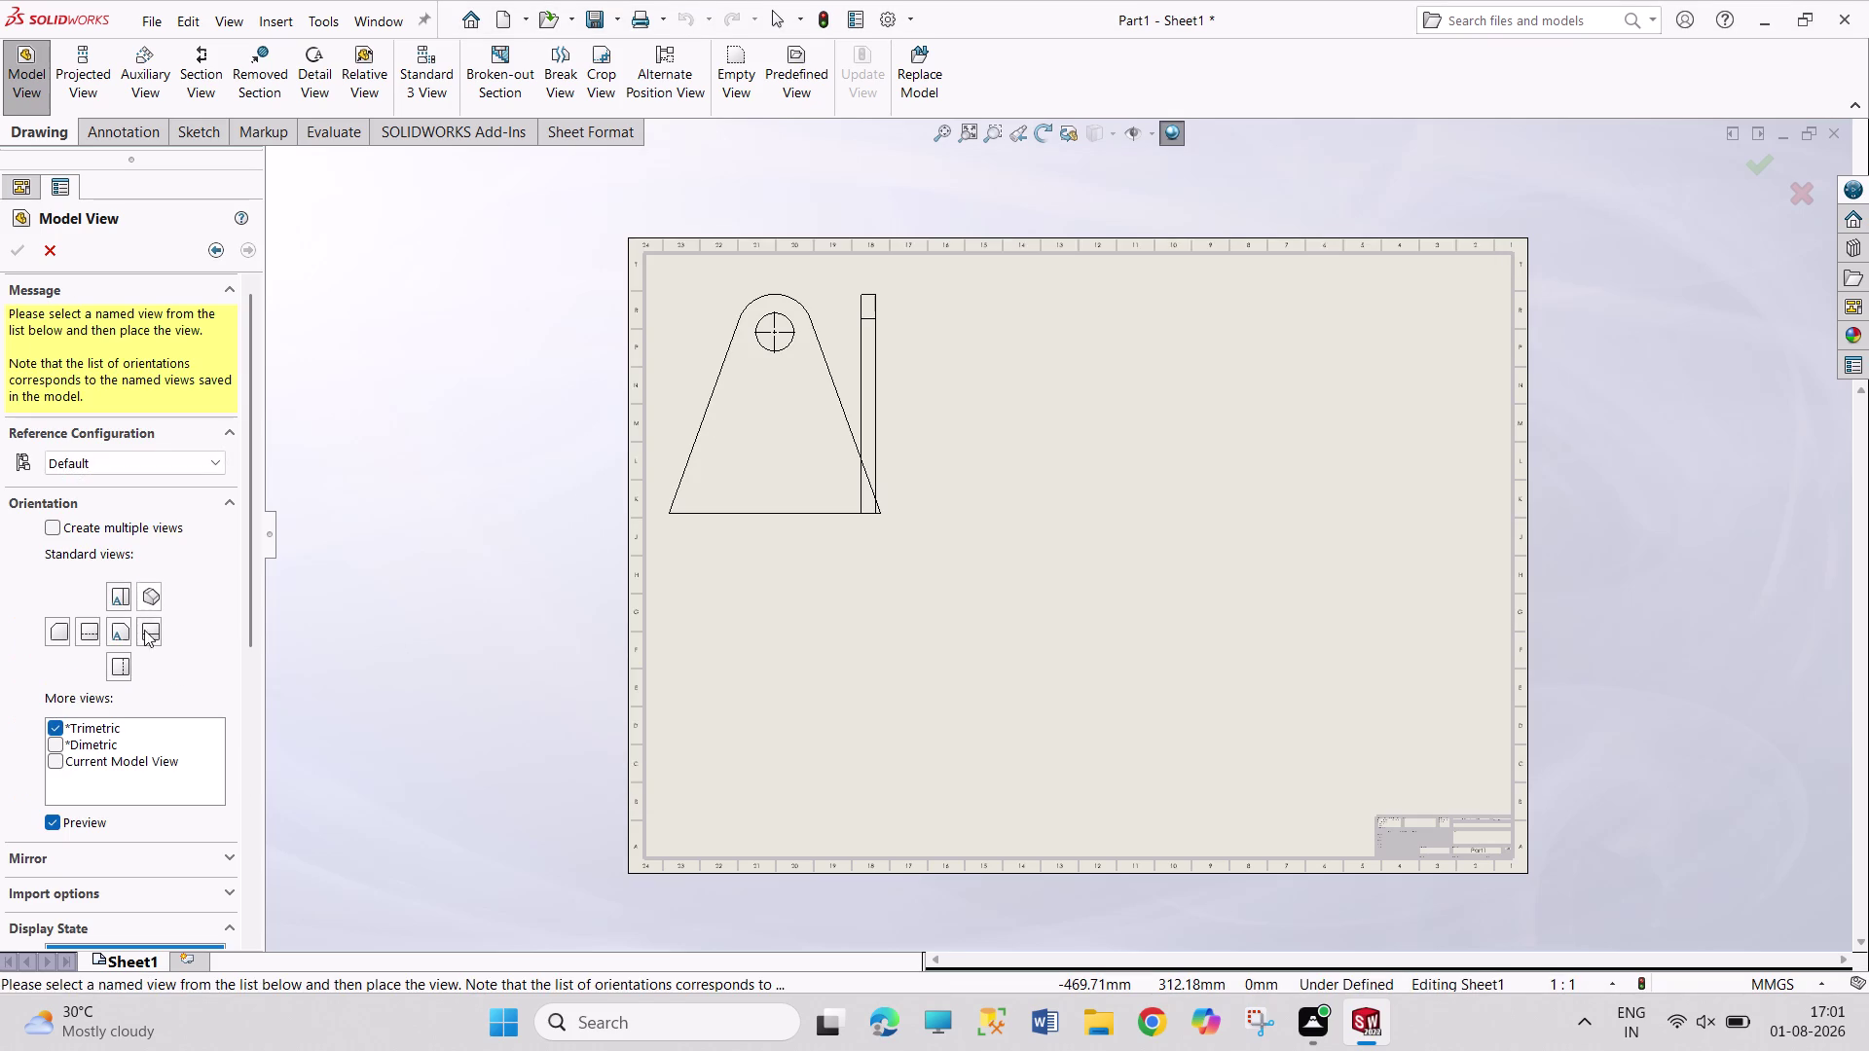
click(121, 631)
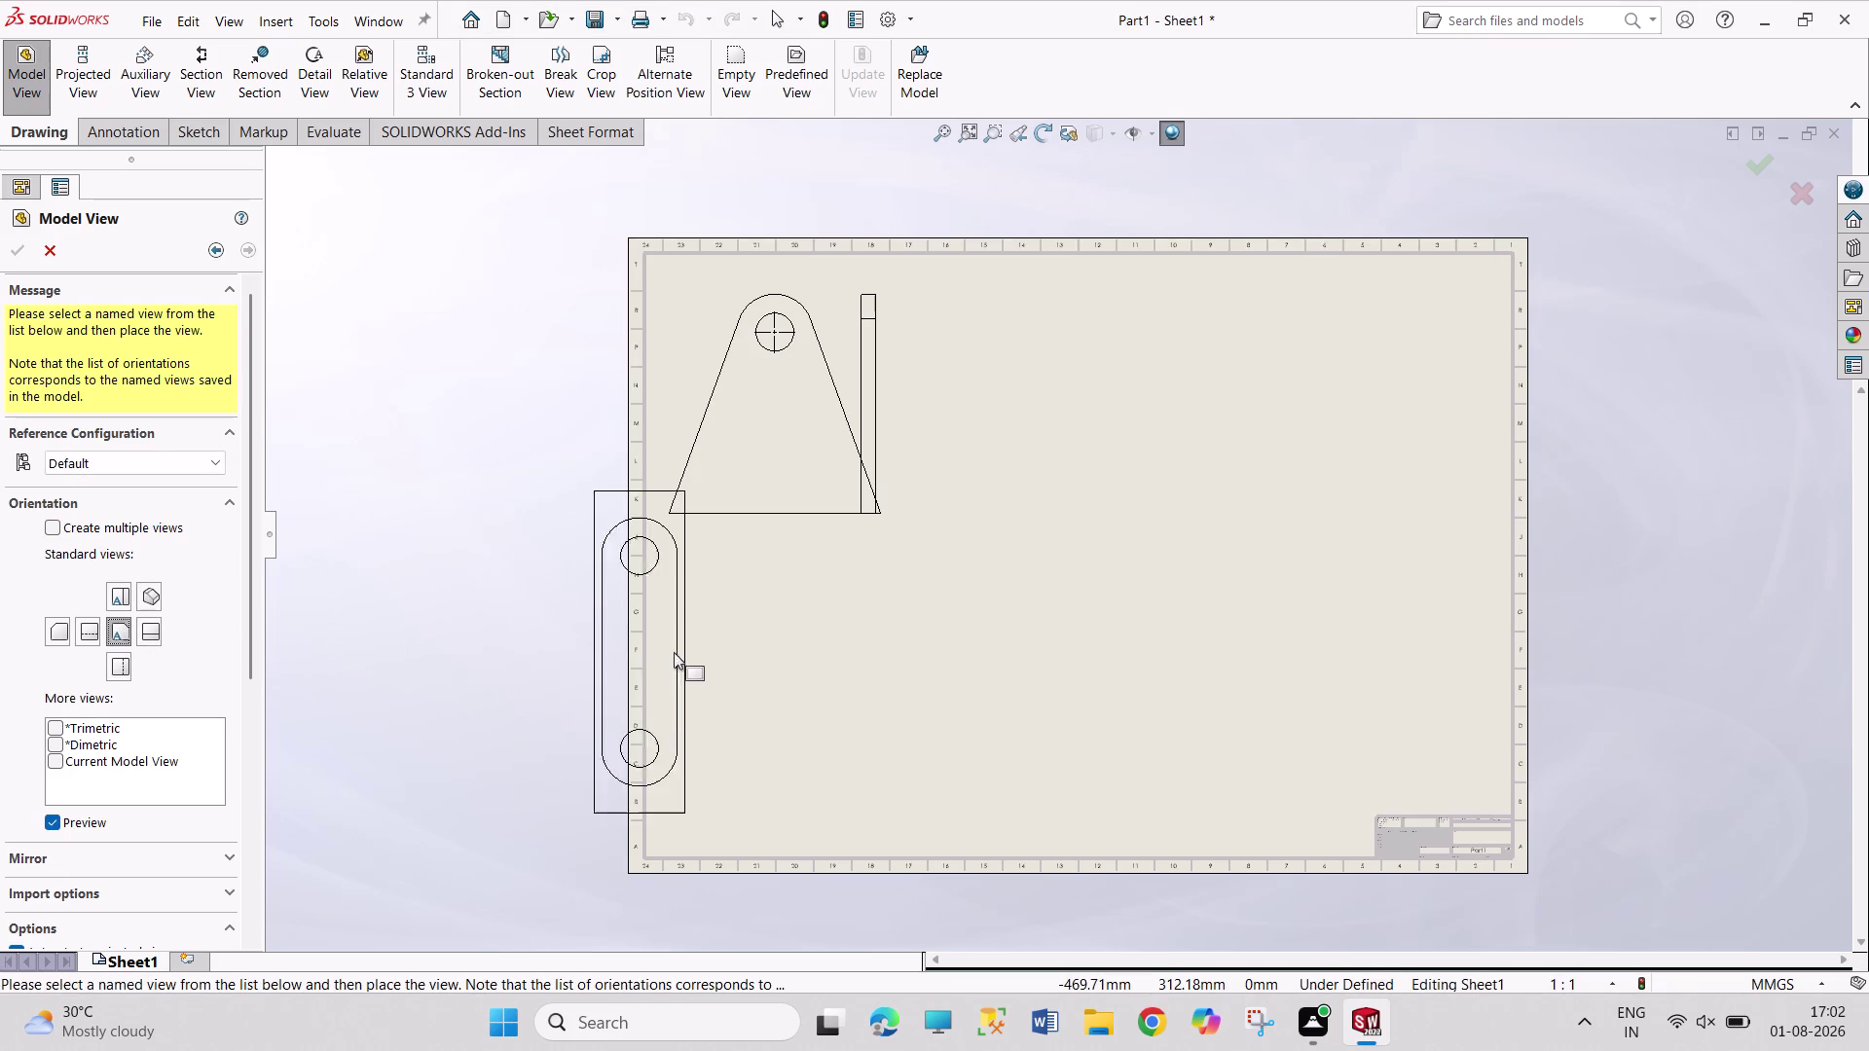
click(753, 656)
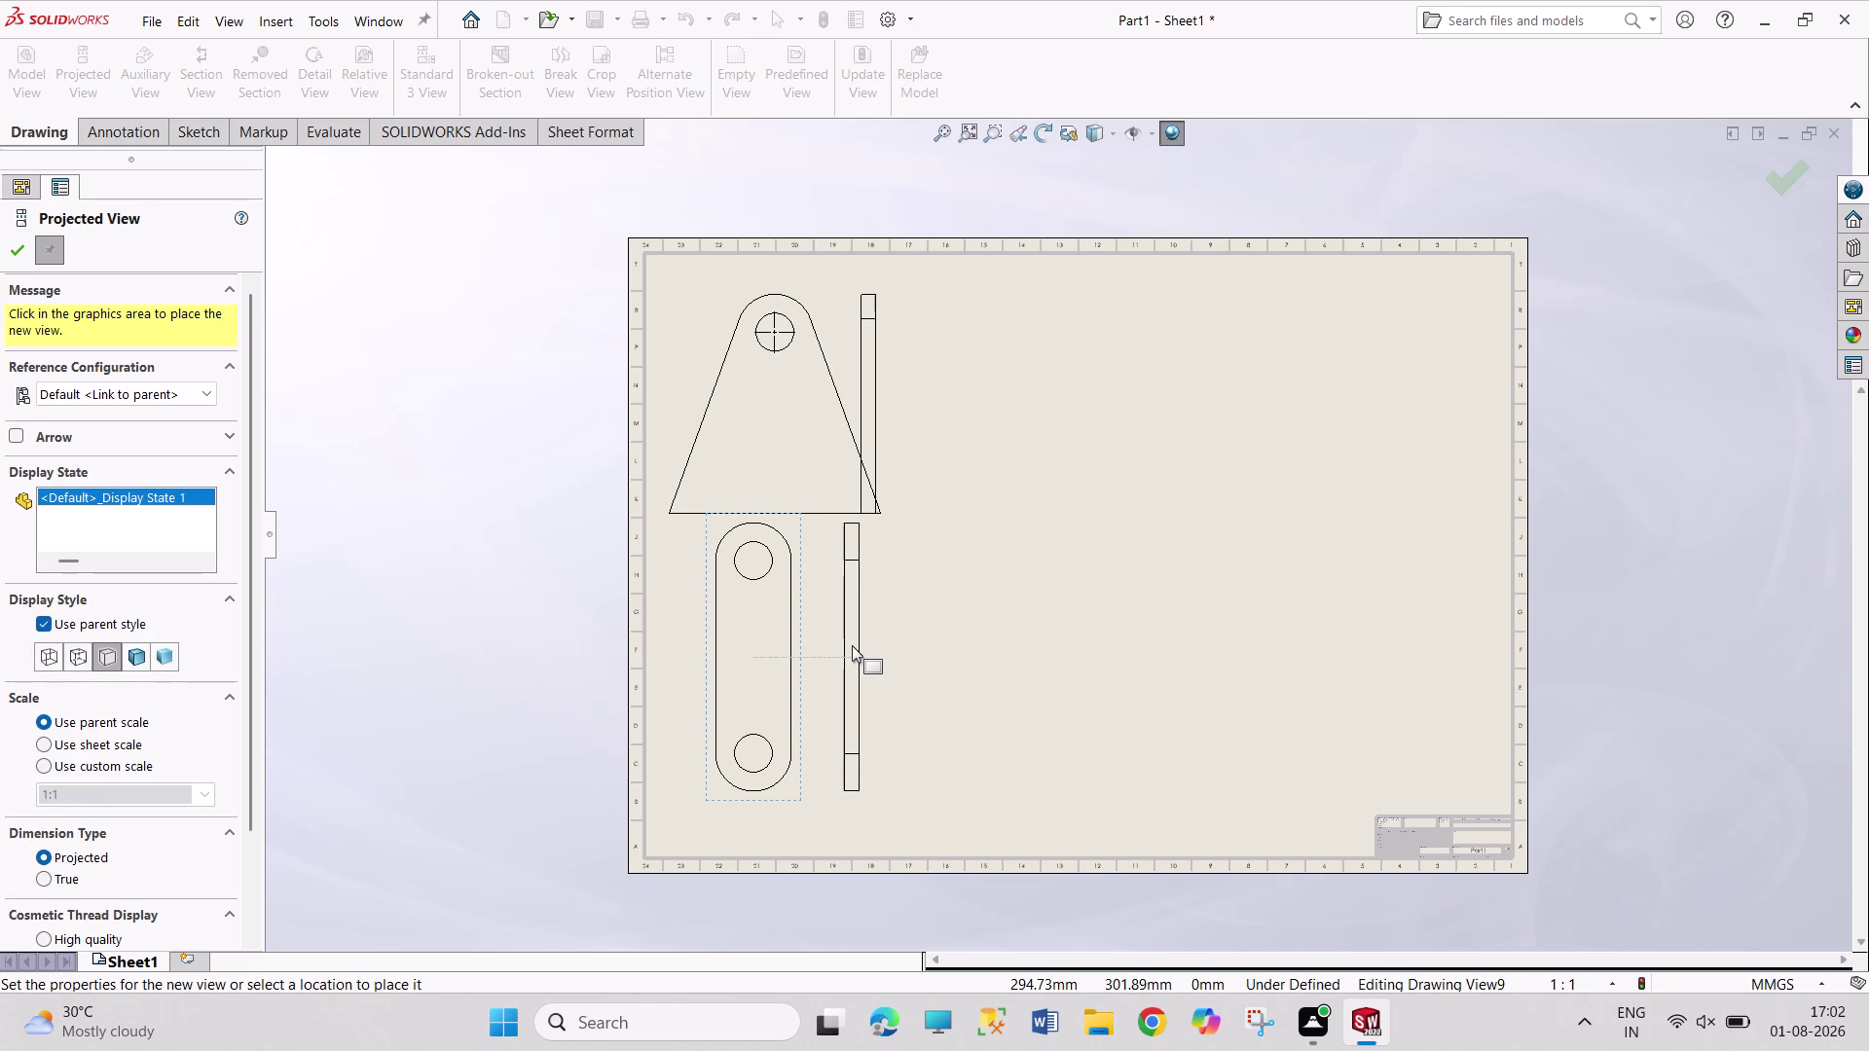
click(852, 646)
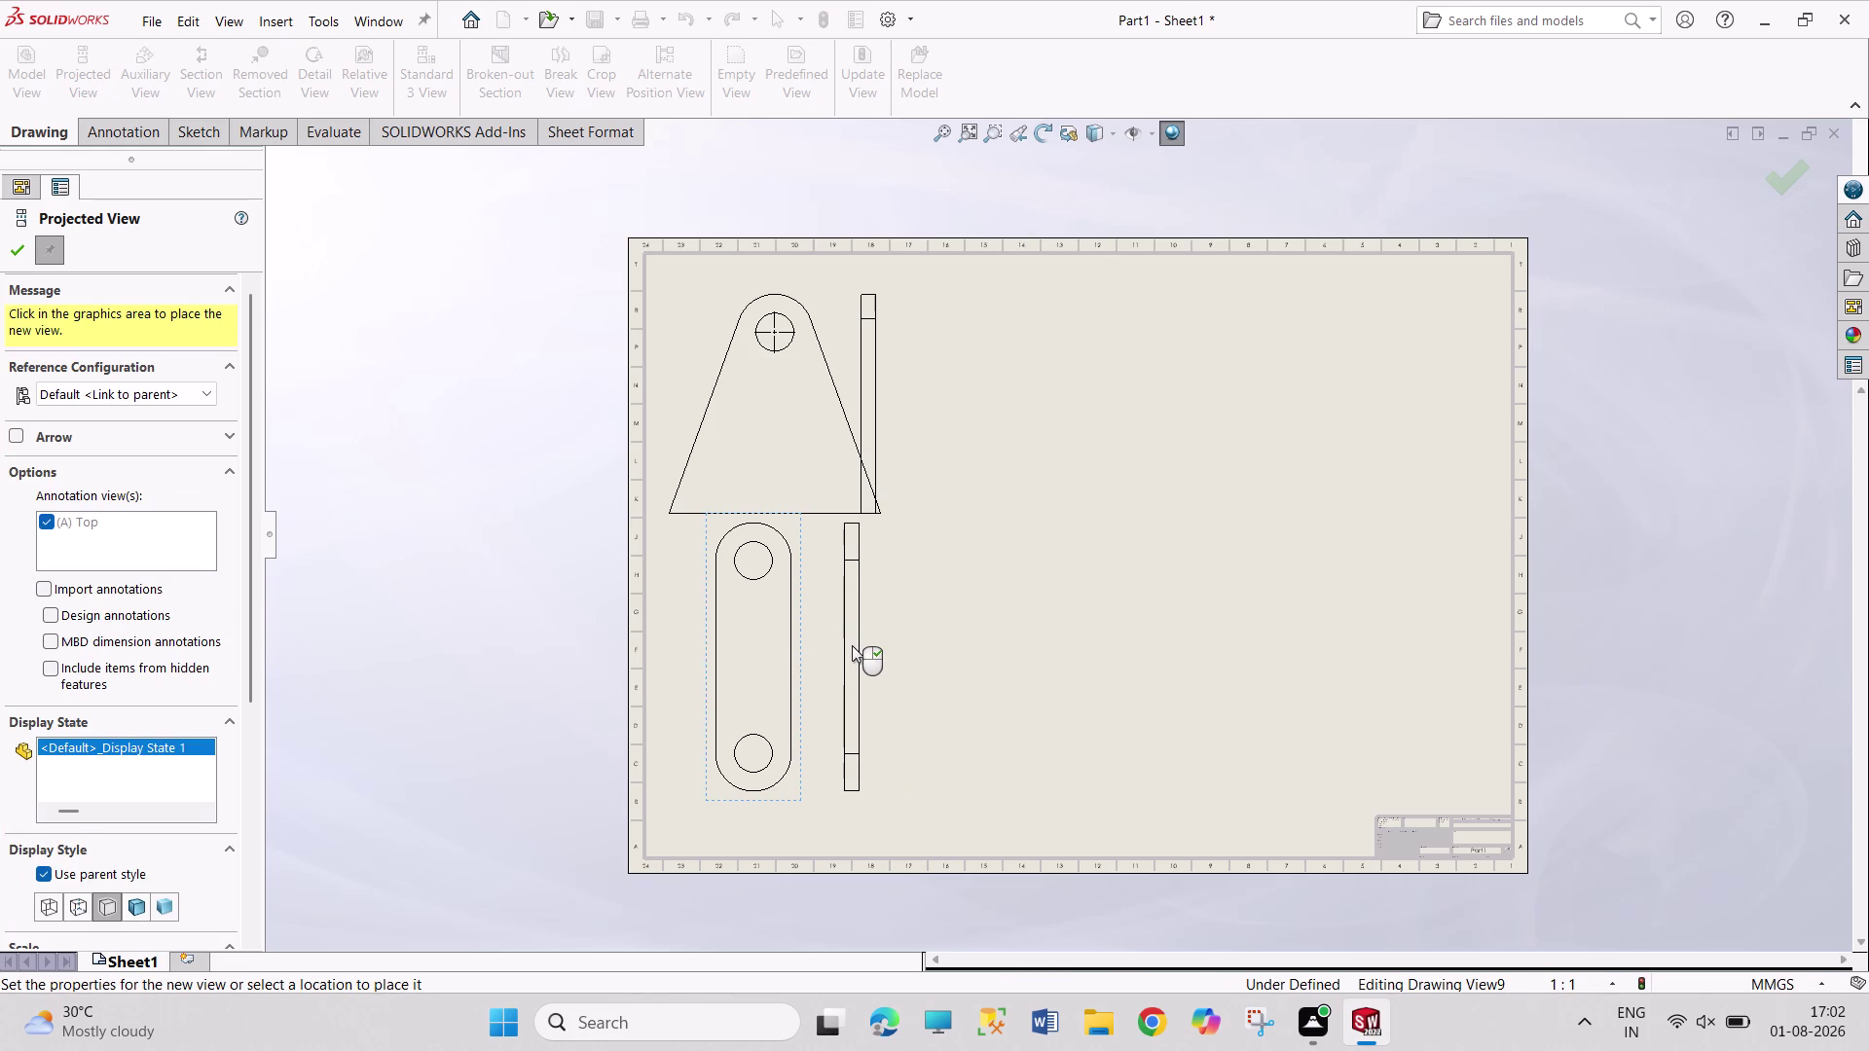
click(10, 252)
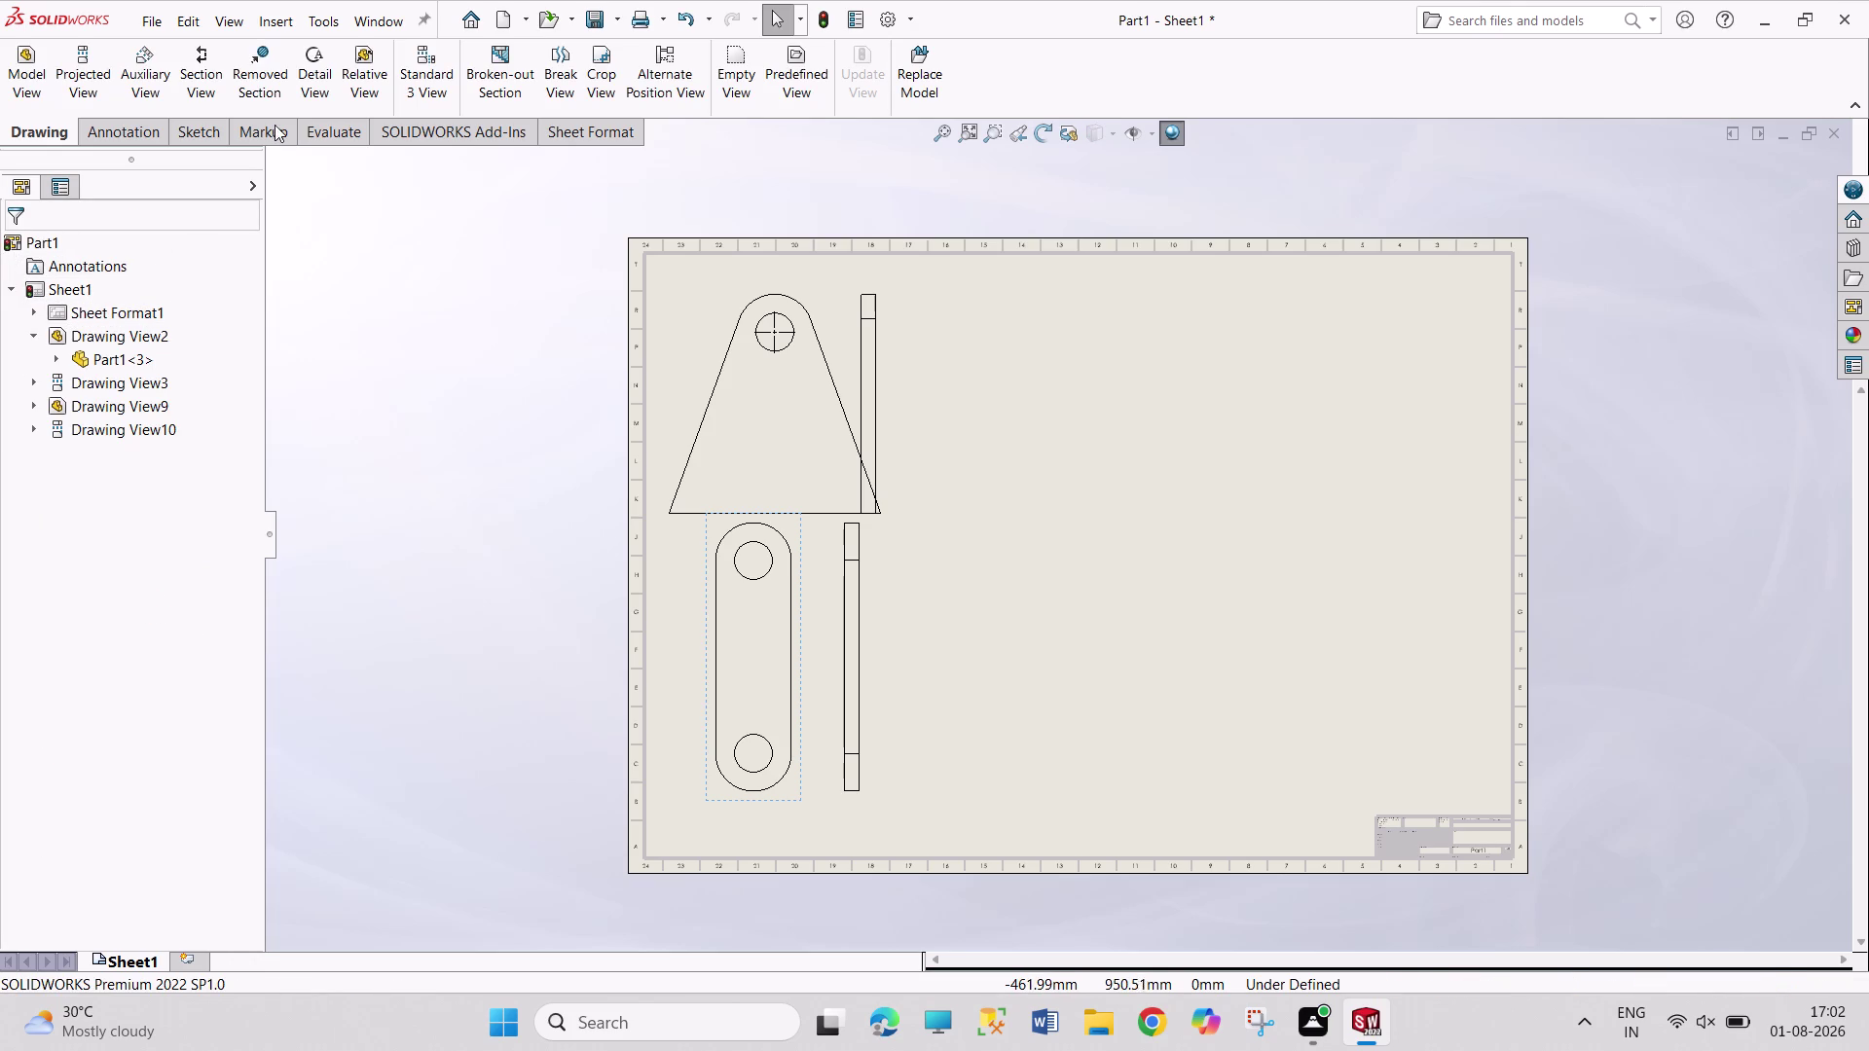
click(97, 83)
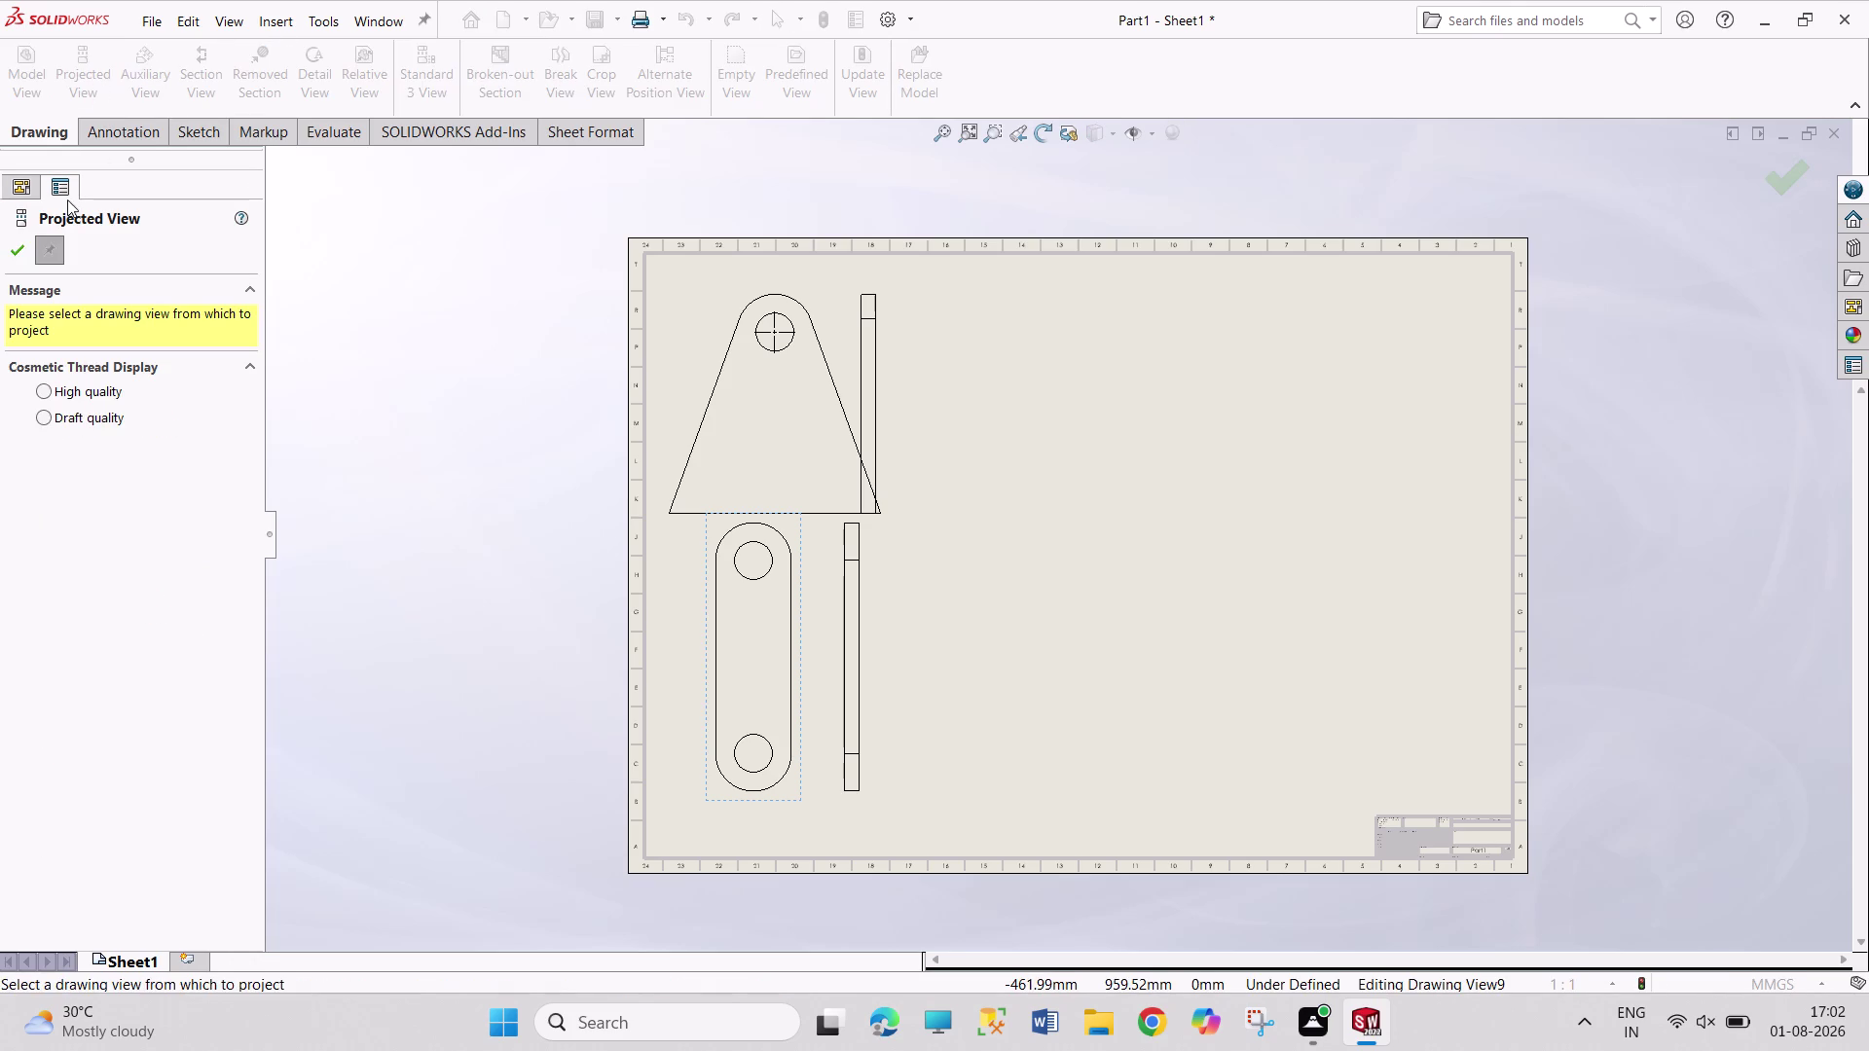
click(13, 245)
Insert Part3's front edge view at upper right, with its projected hole-pattern view below.
click(30, 88)
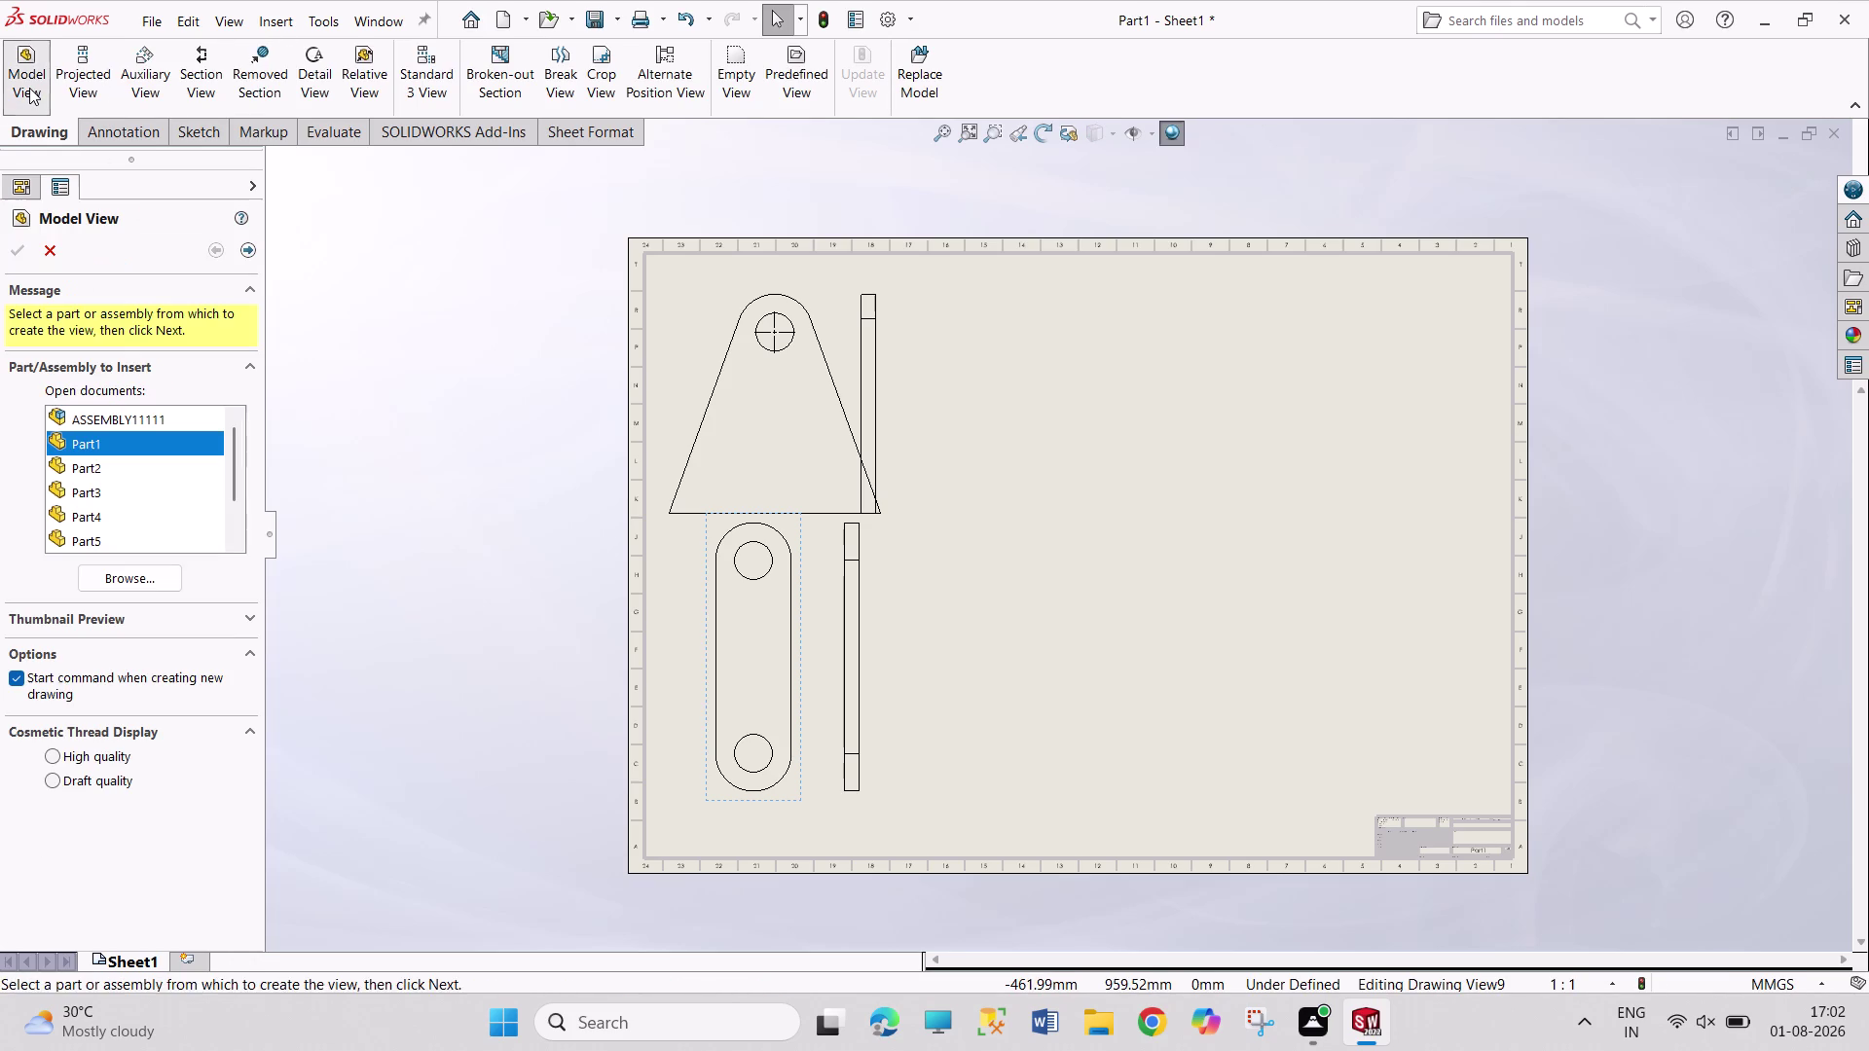
click(147, 579)
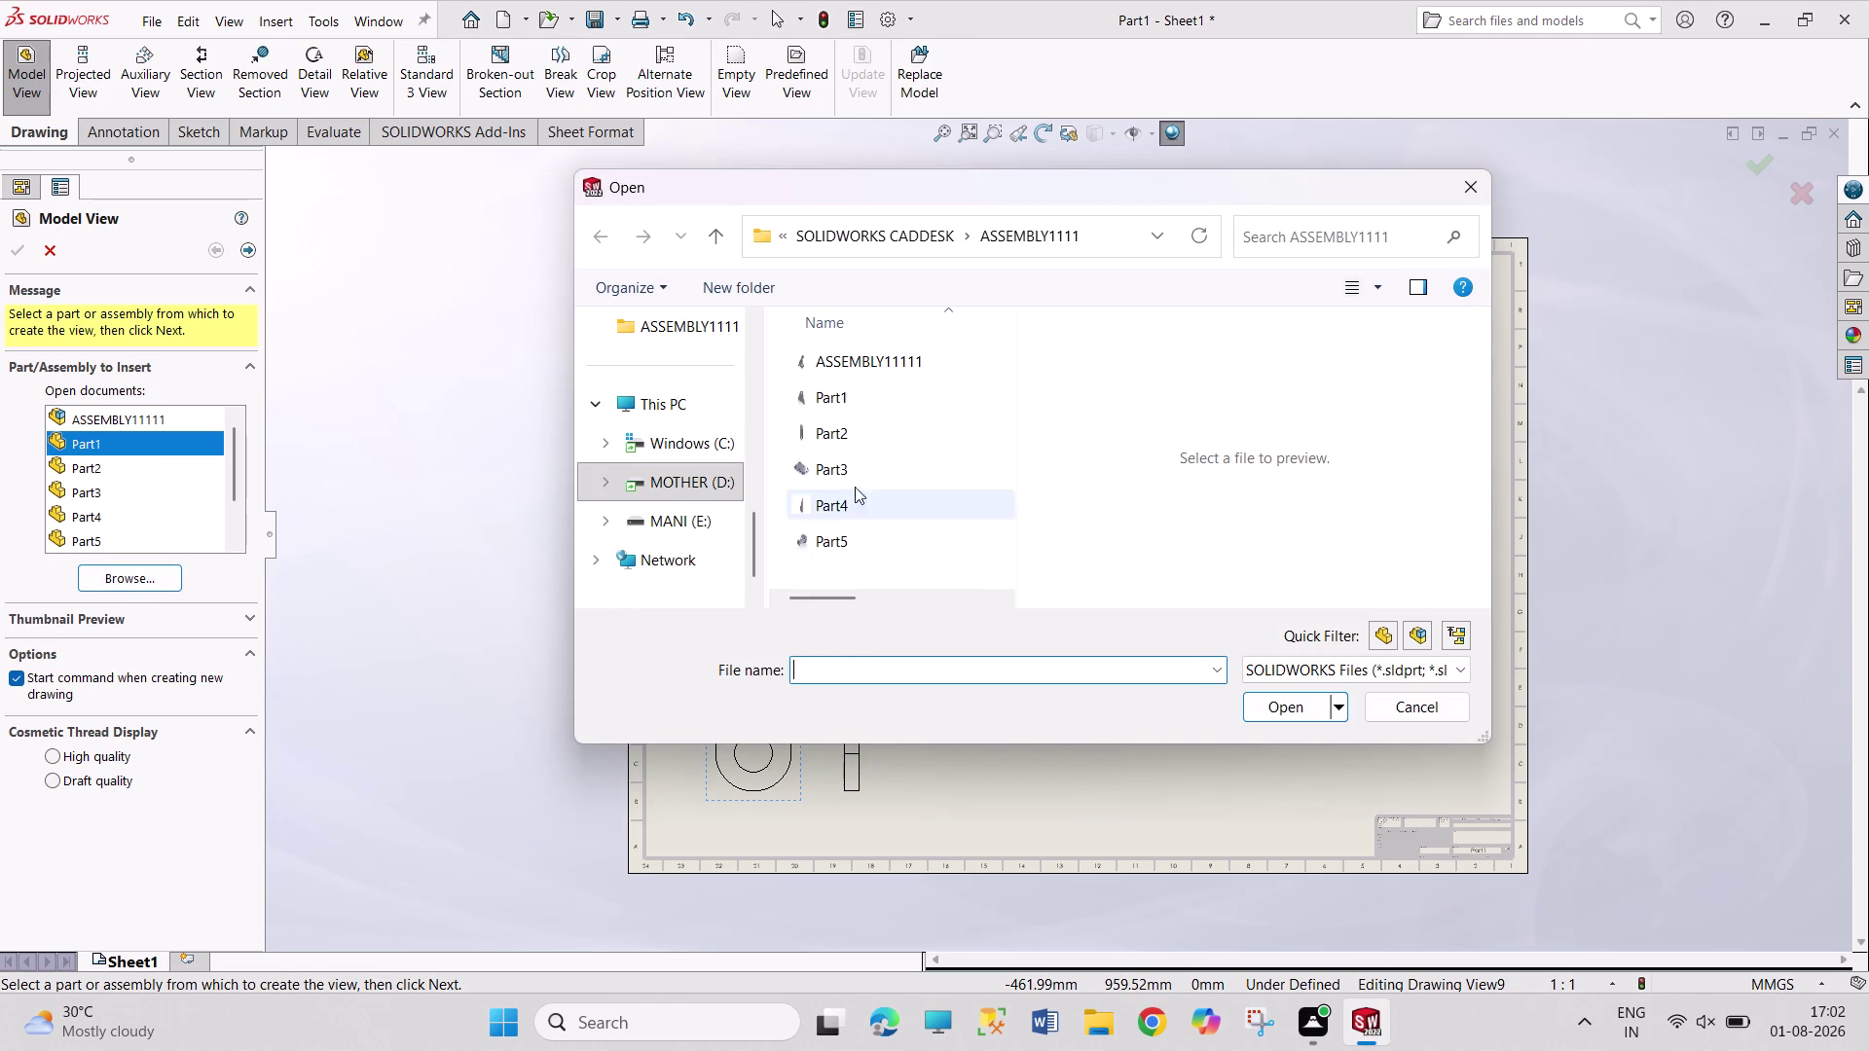
click(872, 467)
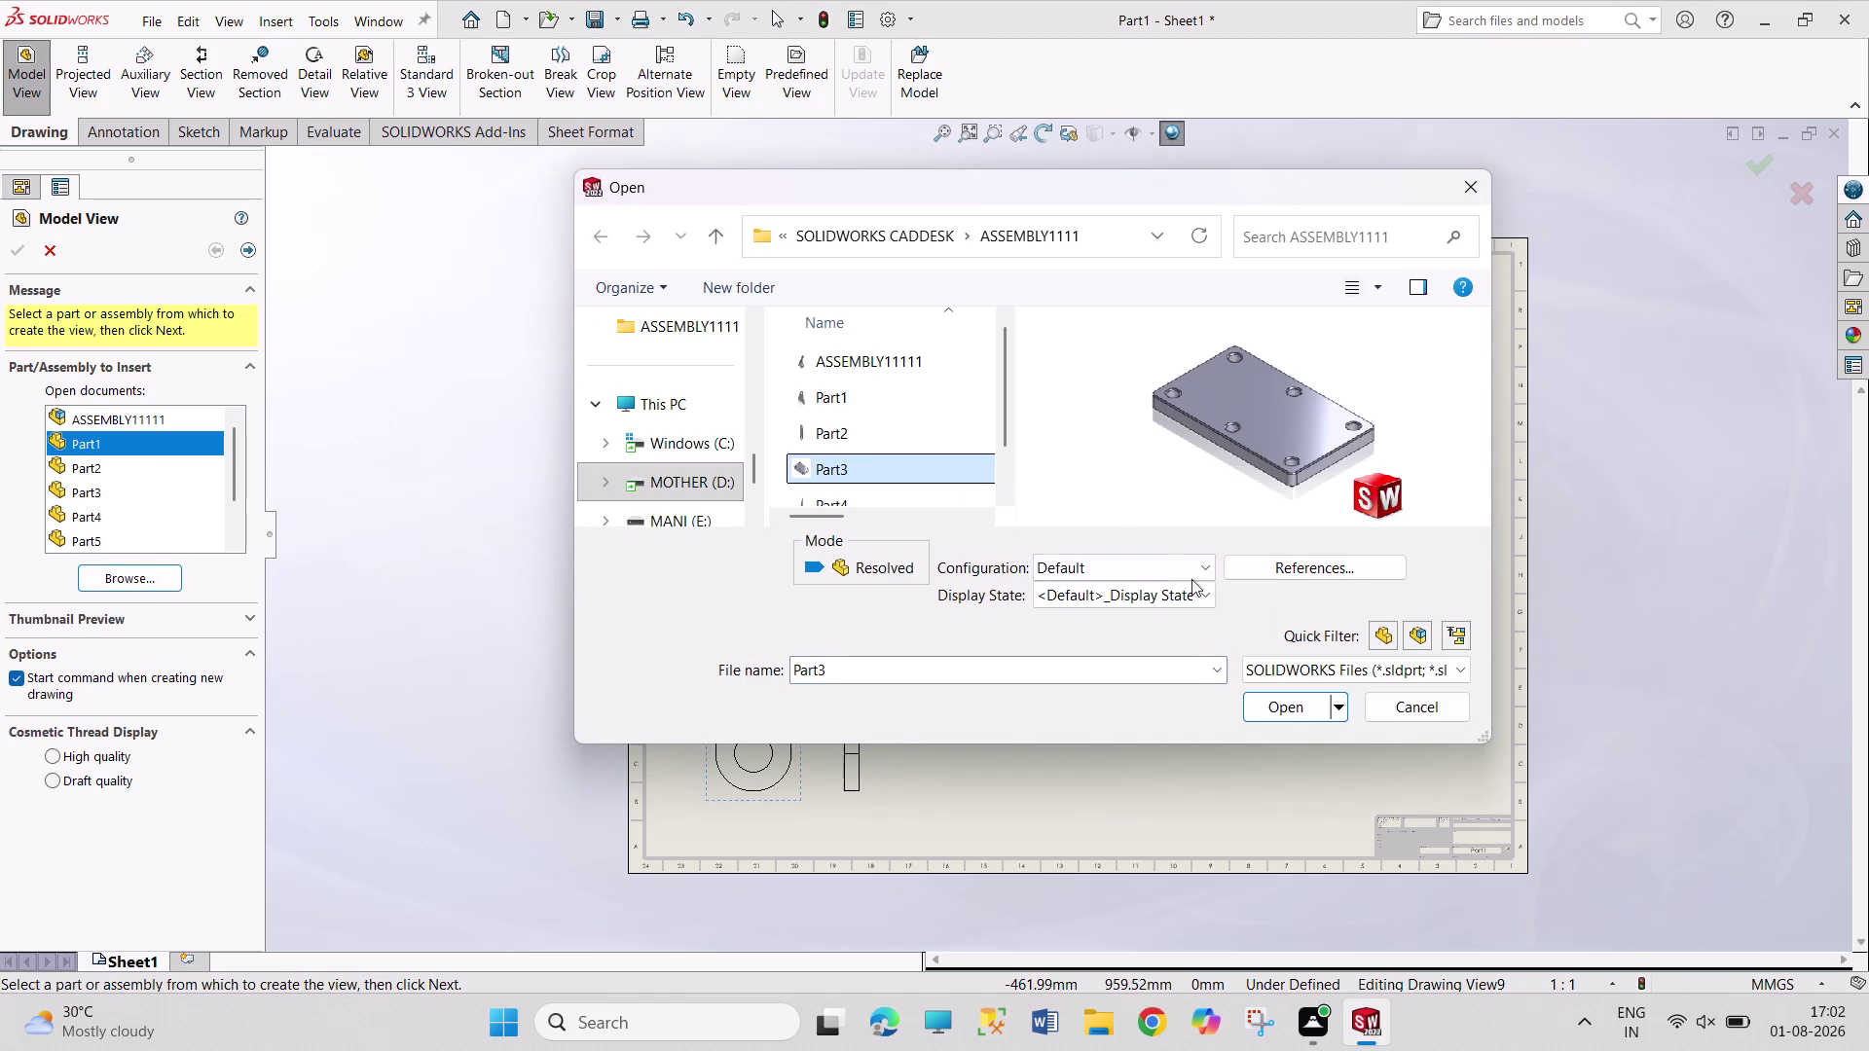
click(1288, 709)
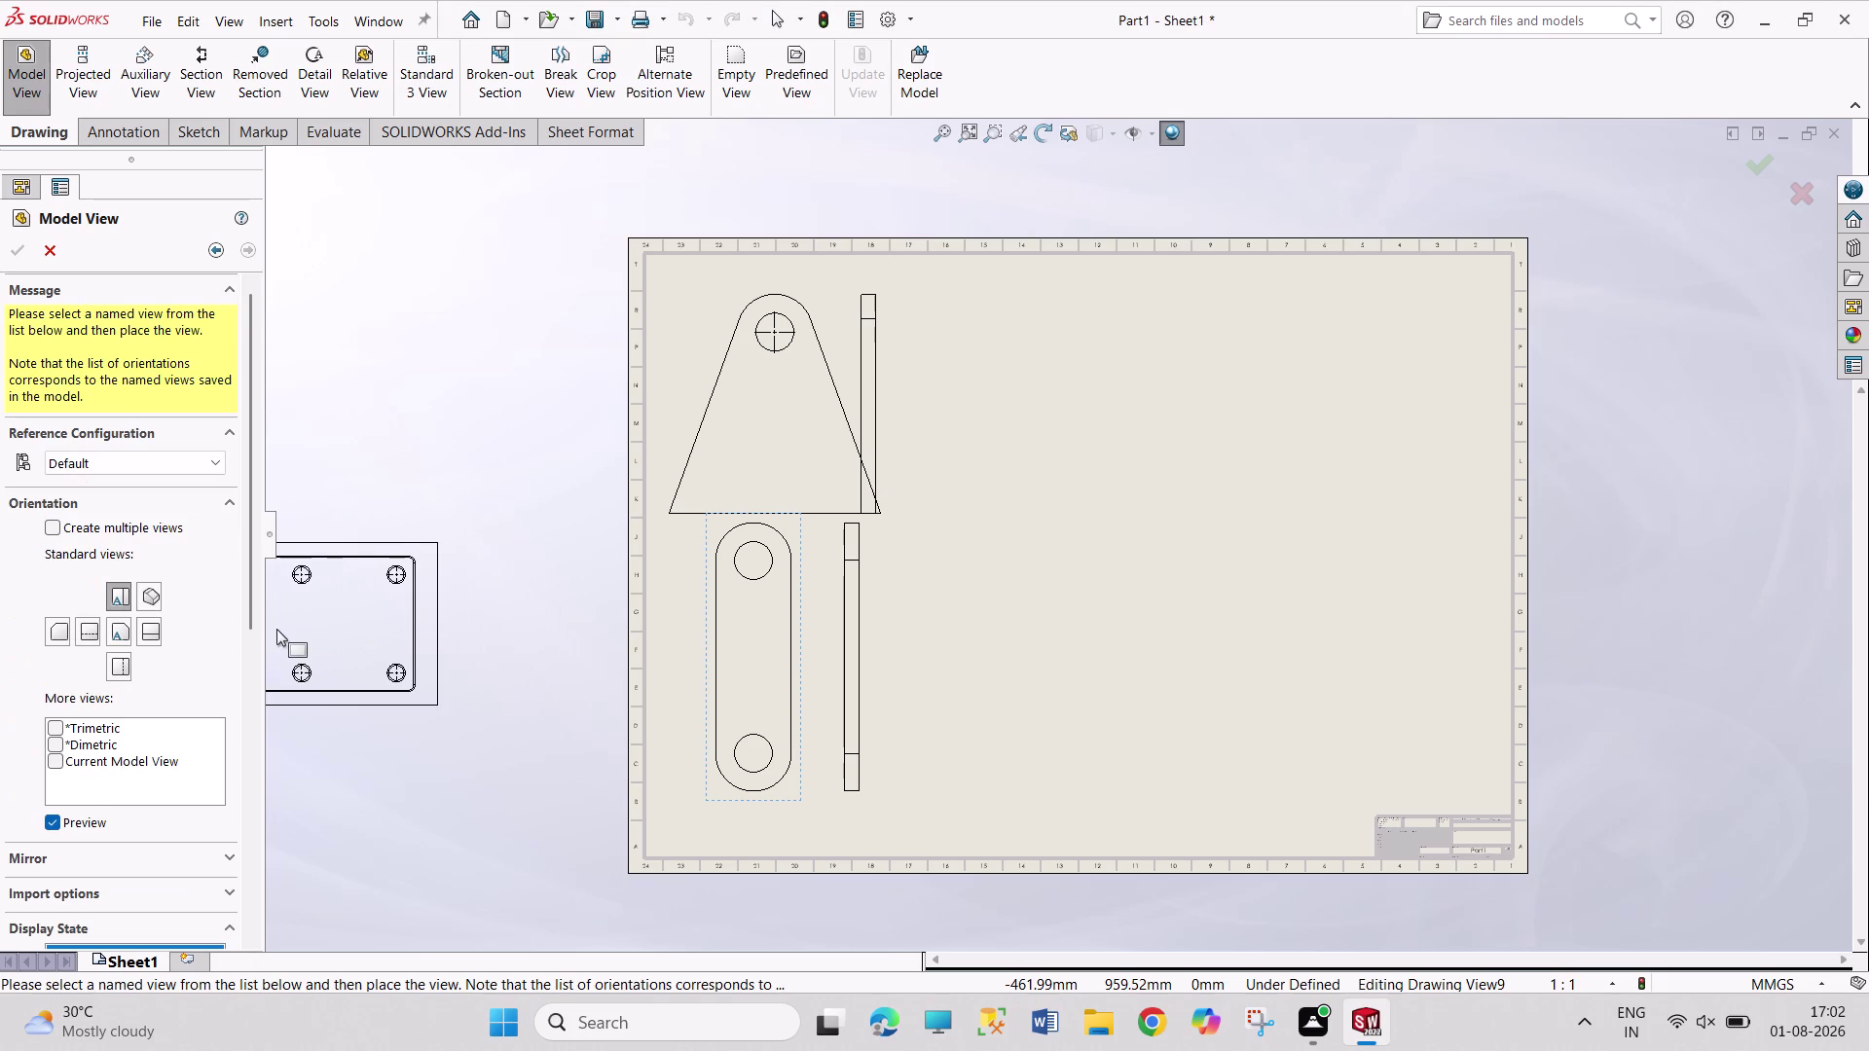
click(121, 632)
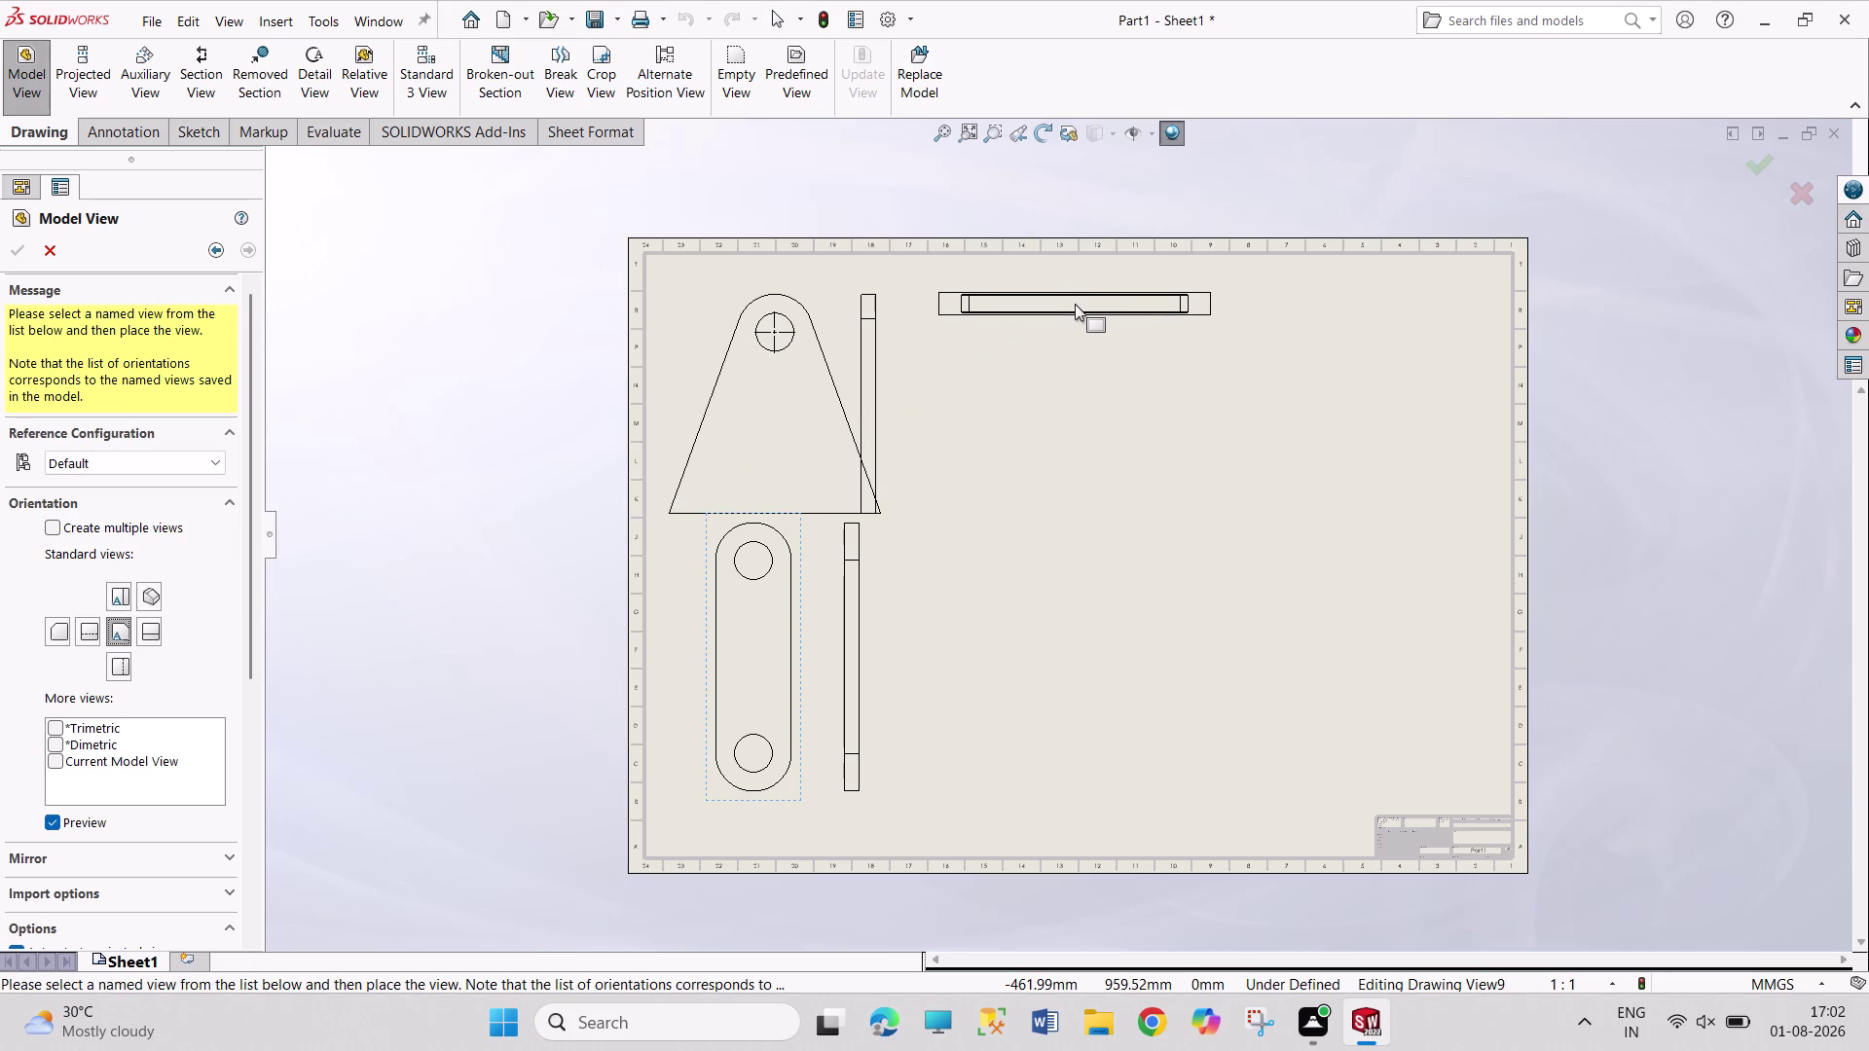
click(1071, 305)
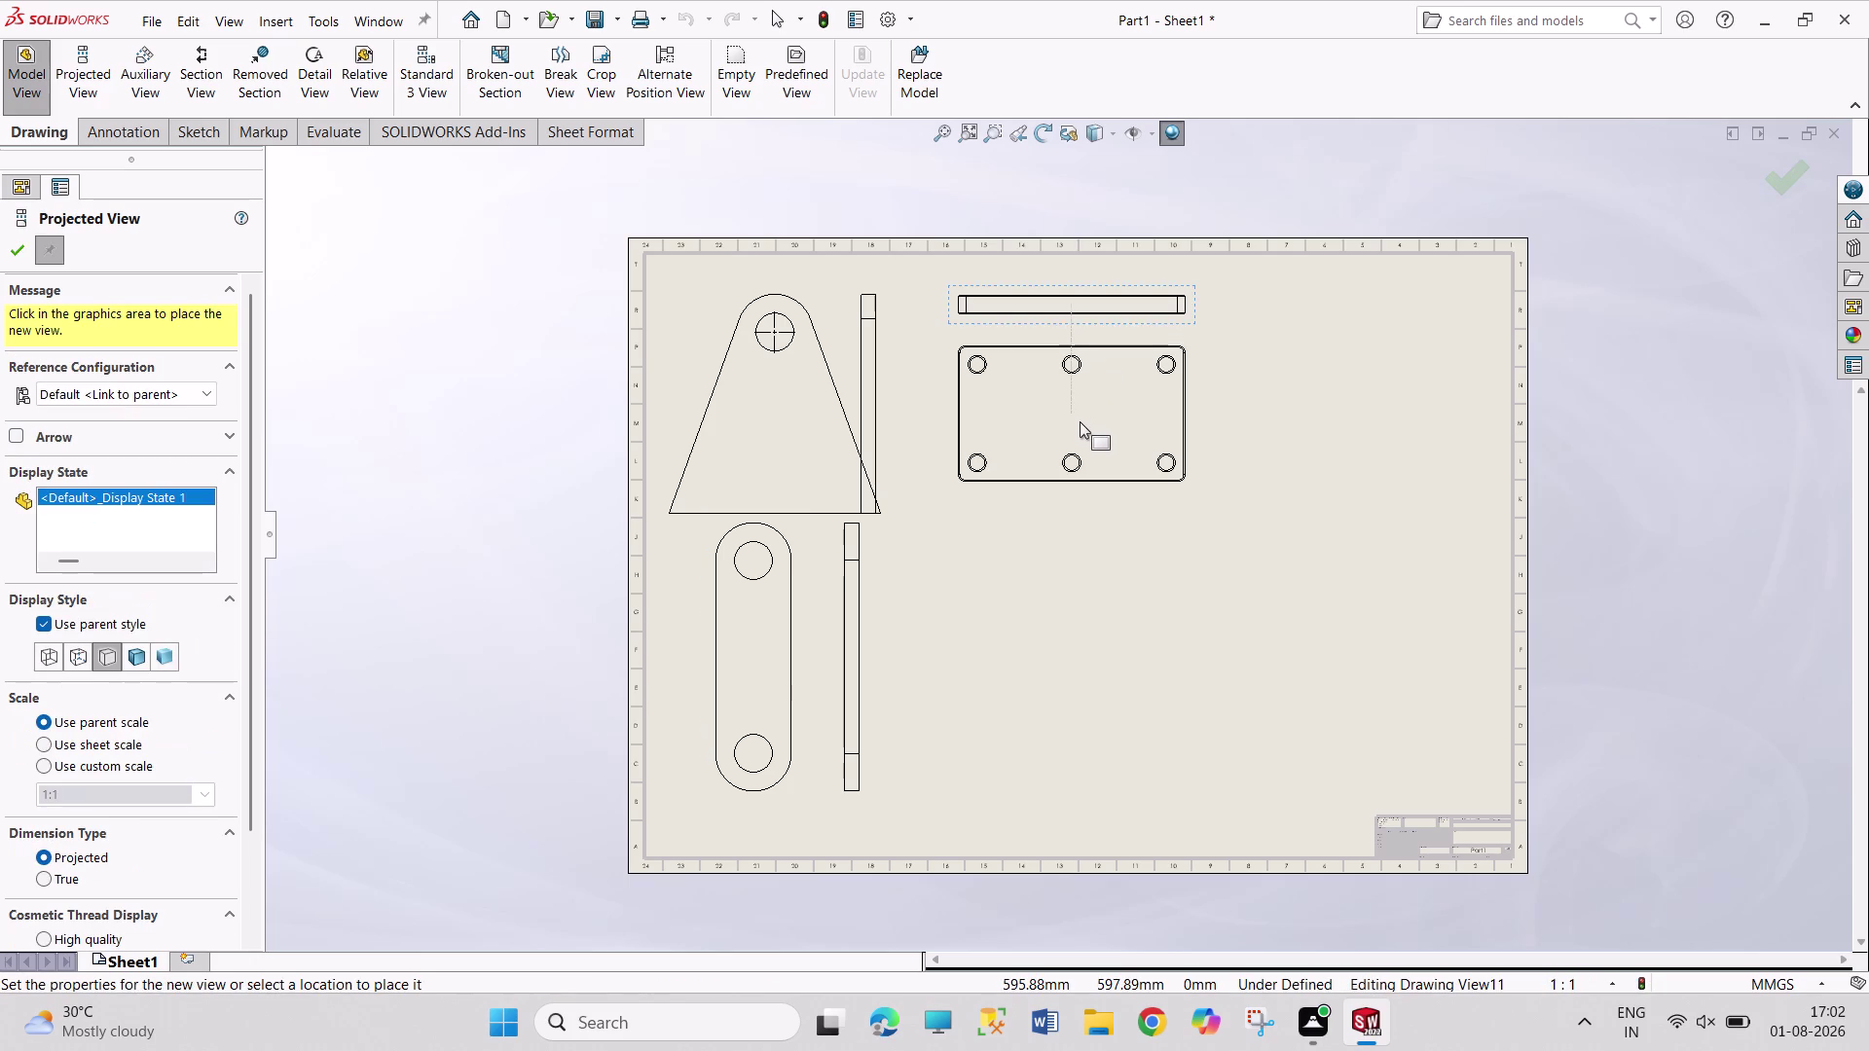
click(1079, 421)
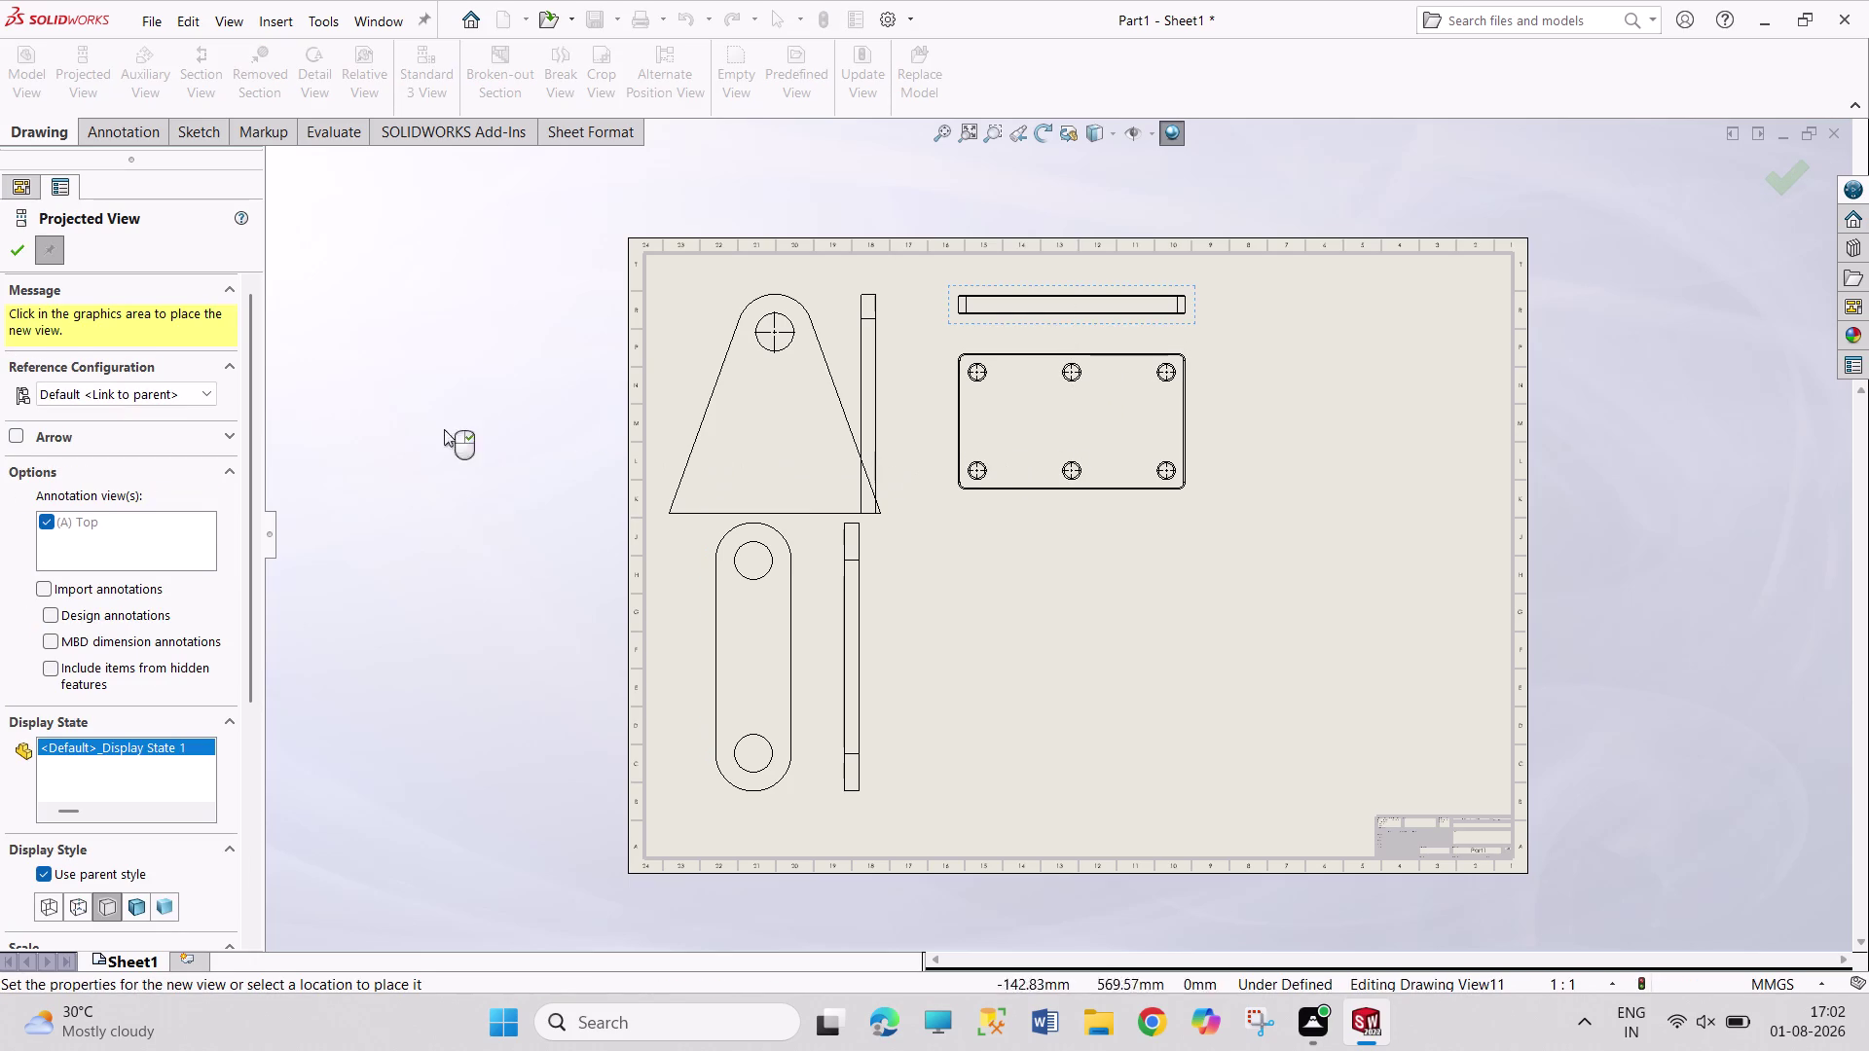
click(18, 256)
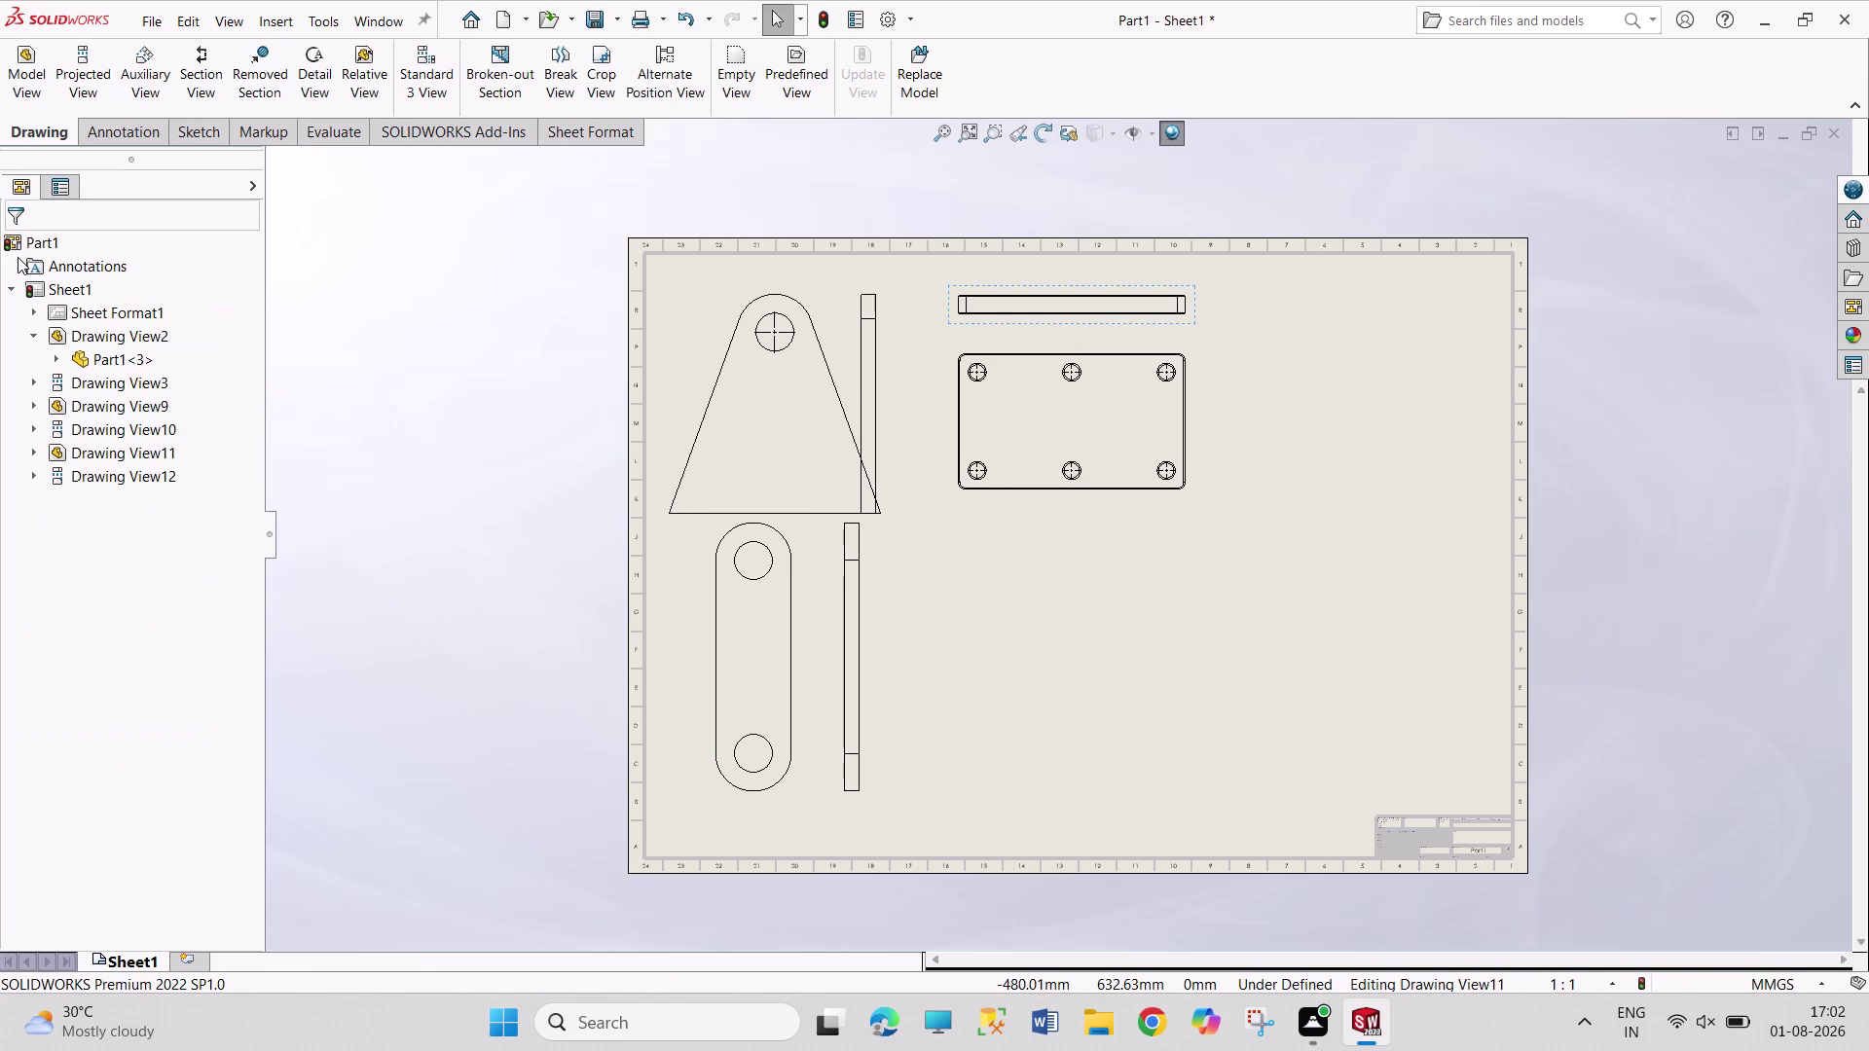
click(25, 86)
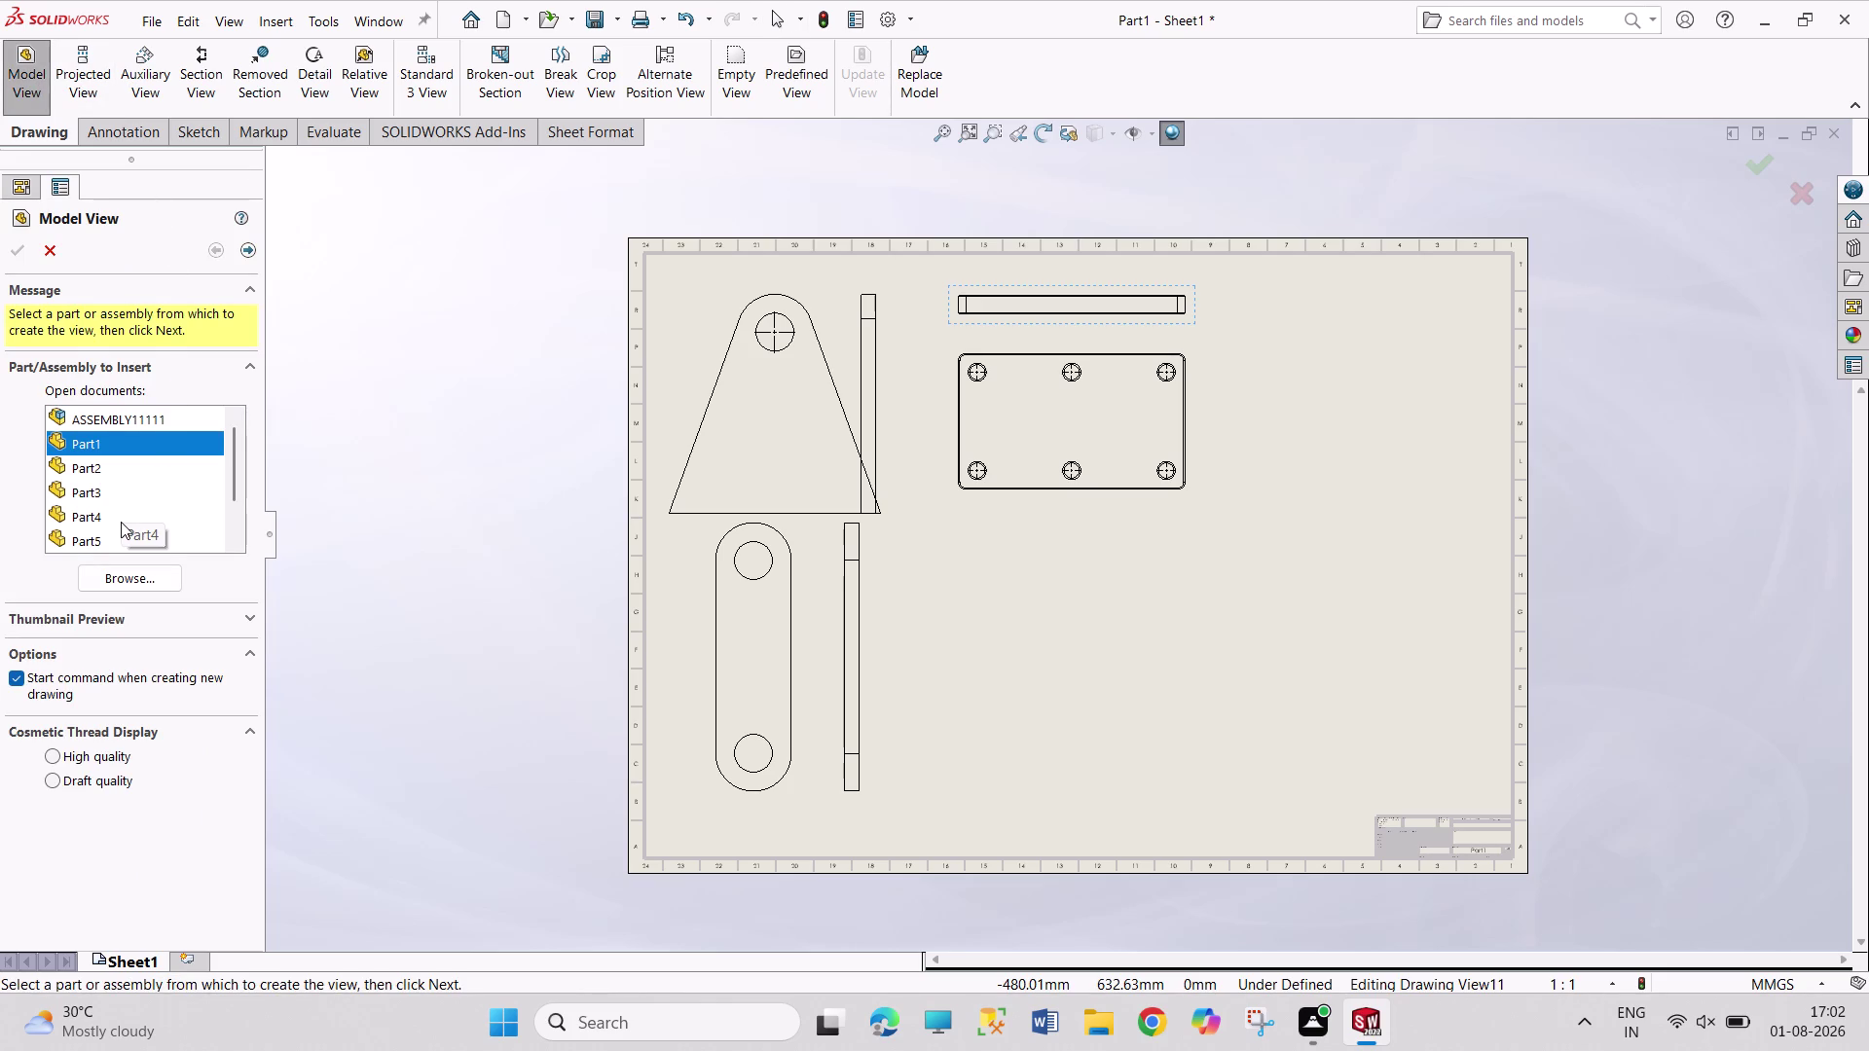
Place a trimetric view of Part4 at the sheet's lower middle.
click(121, 522)
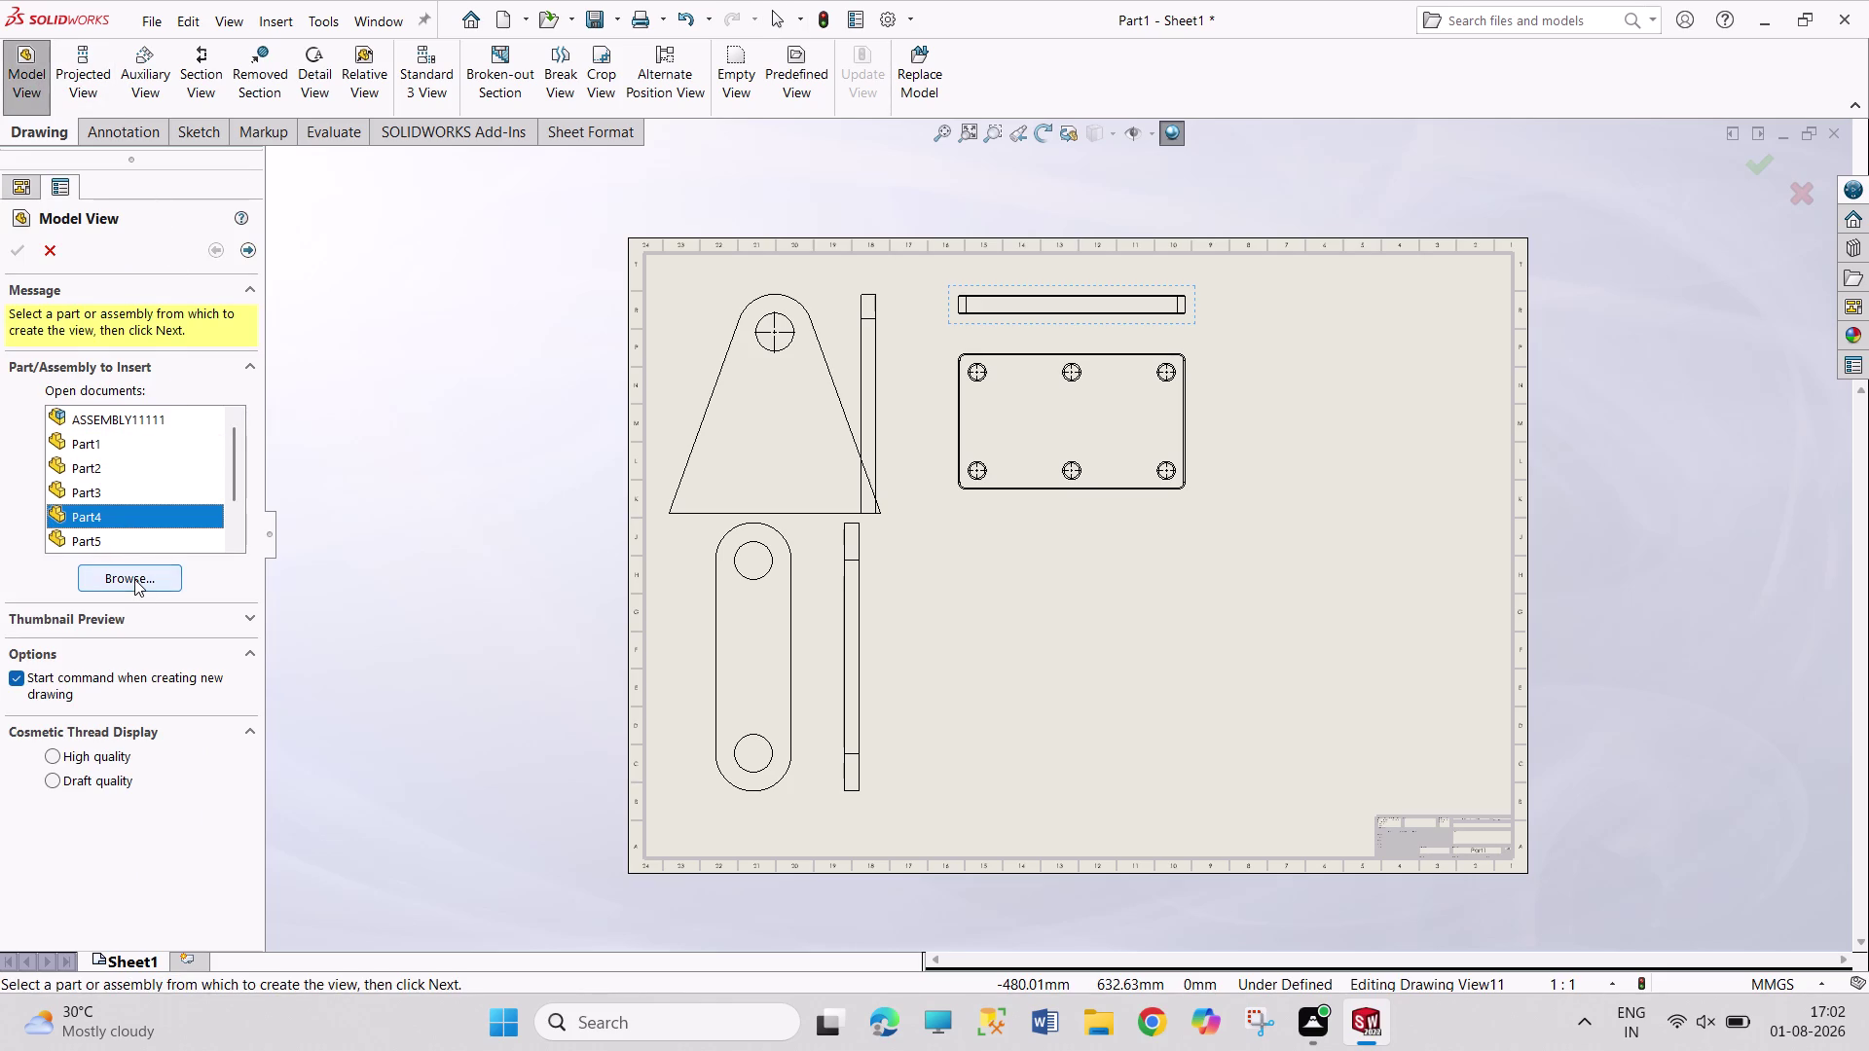
click(134, 579)
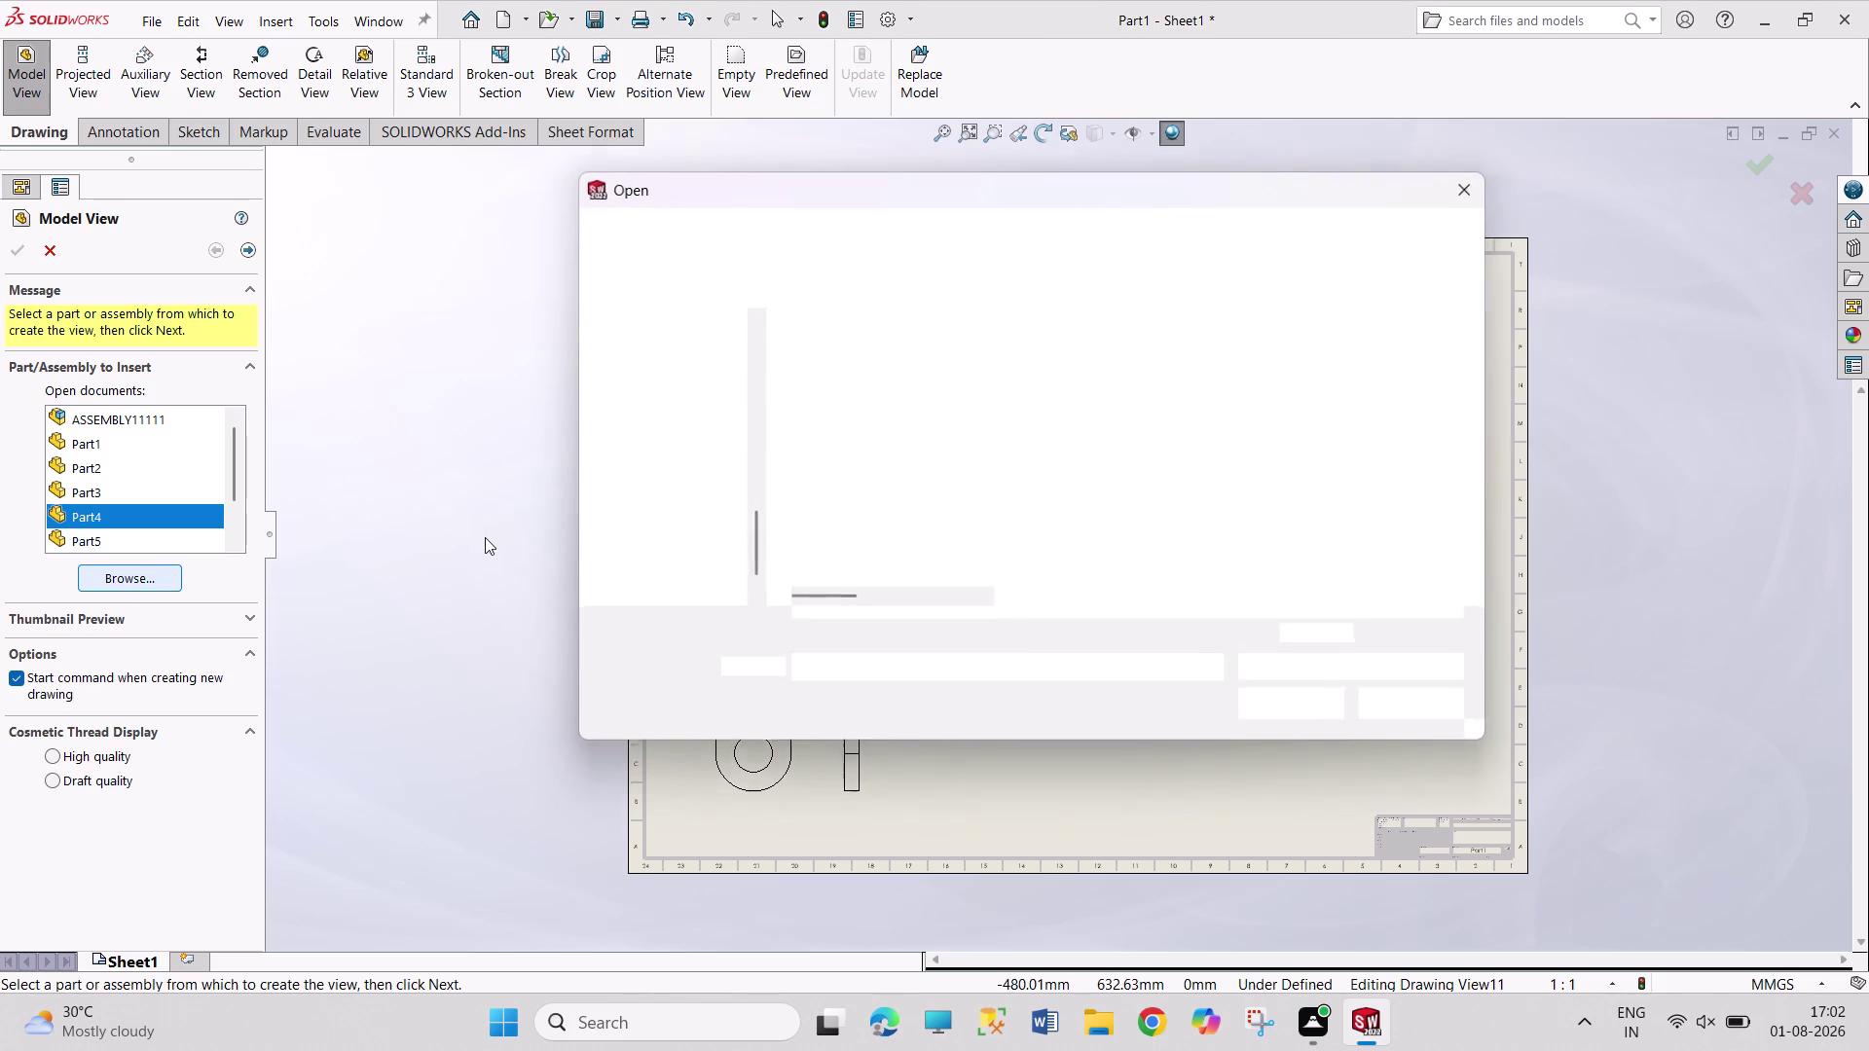
click(846, 508)
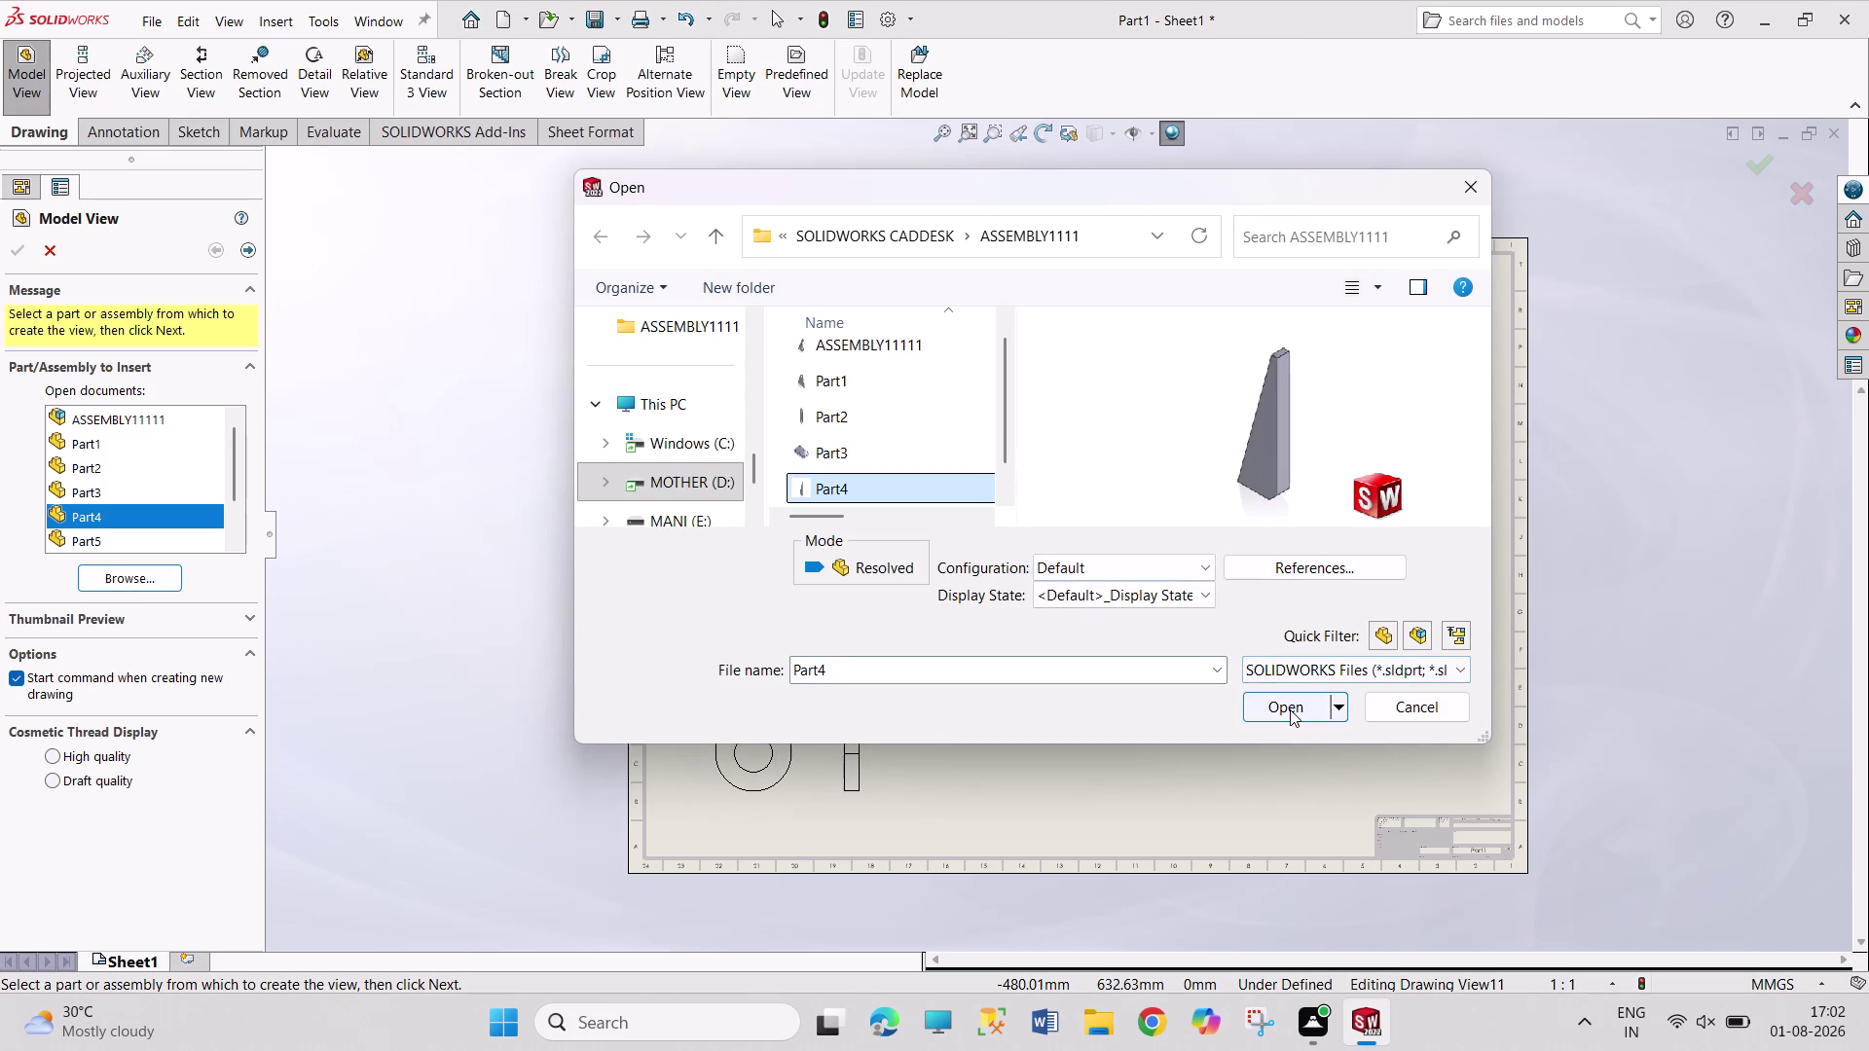
click(1290, 709)
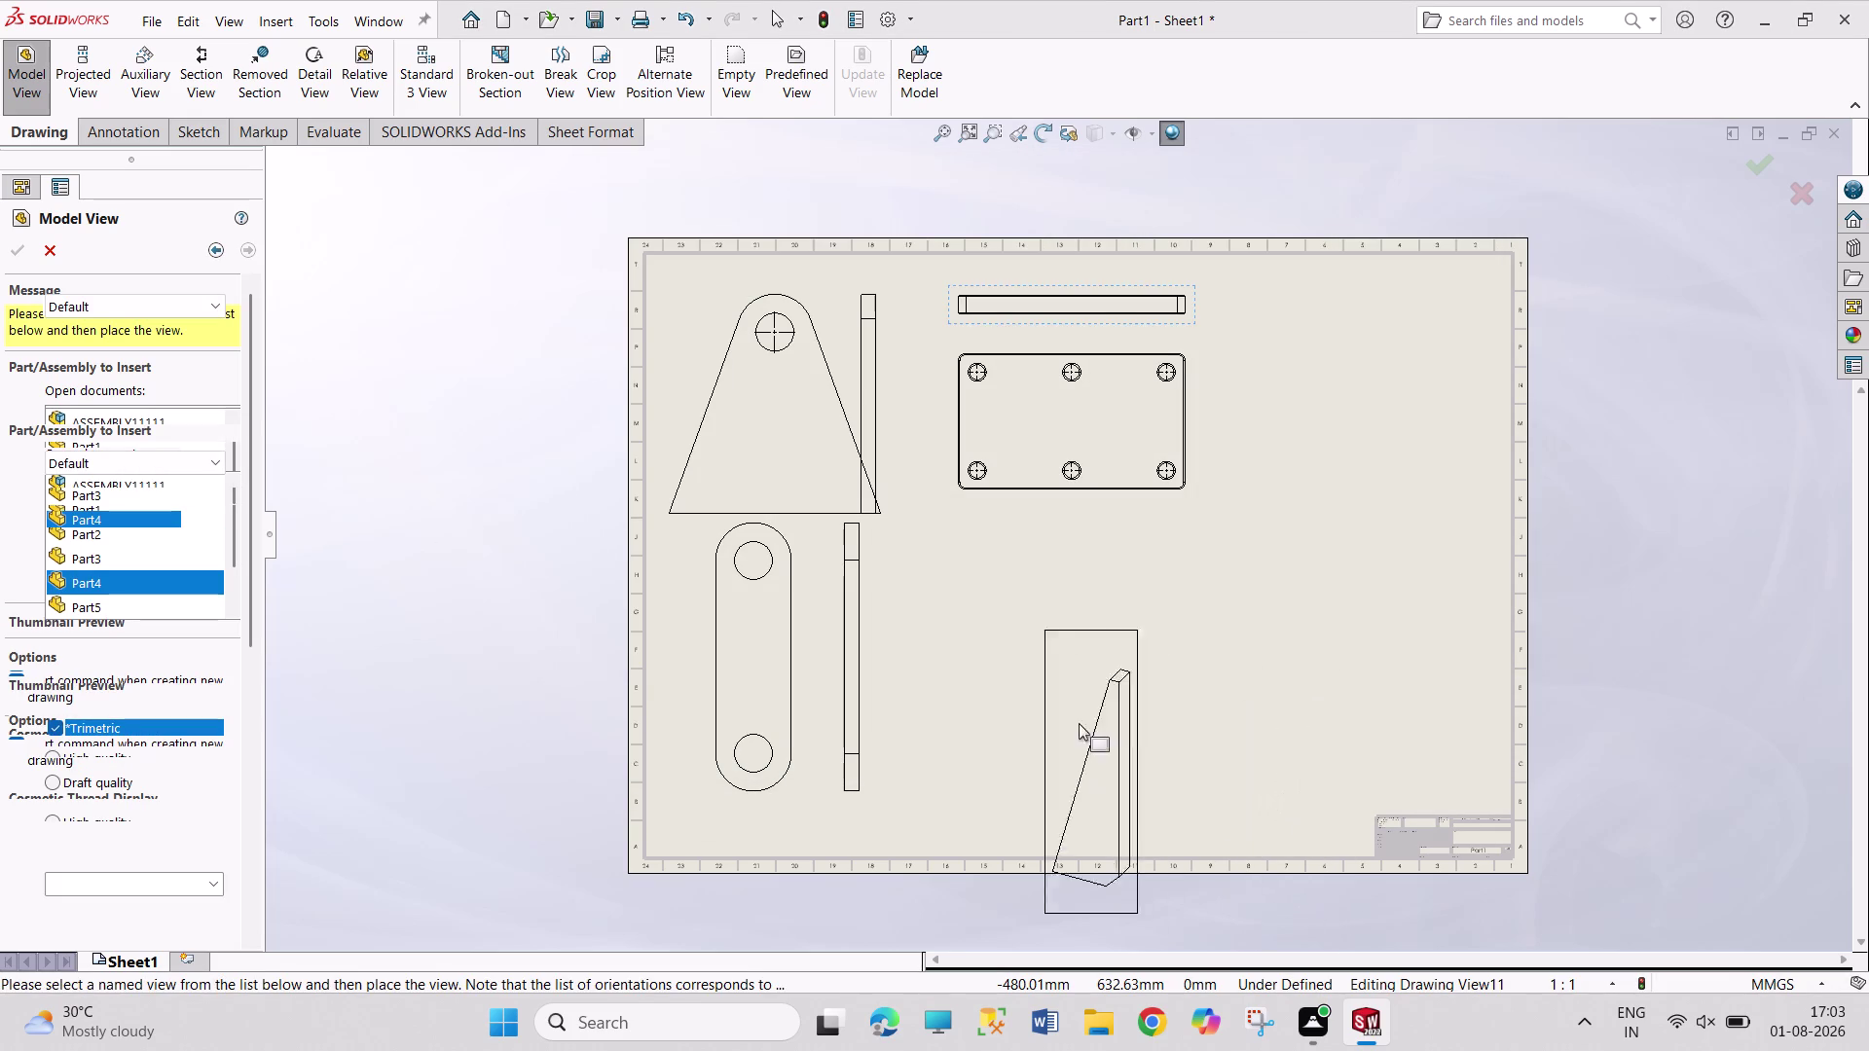
click(1026, 665)
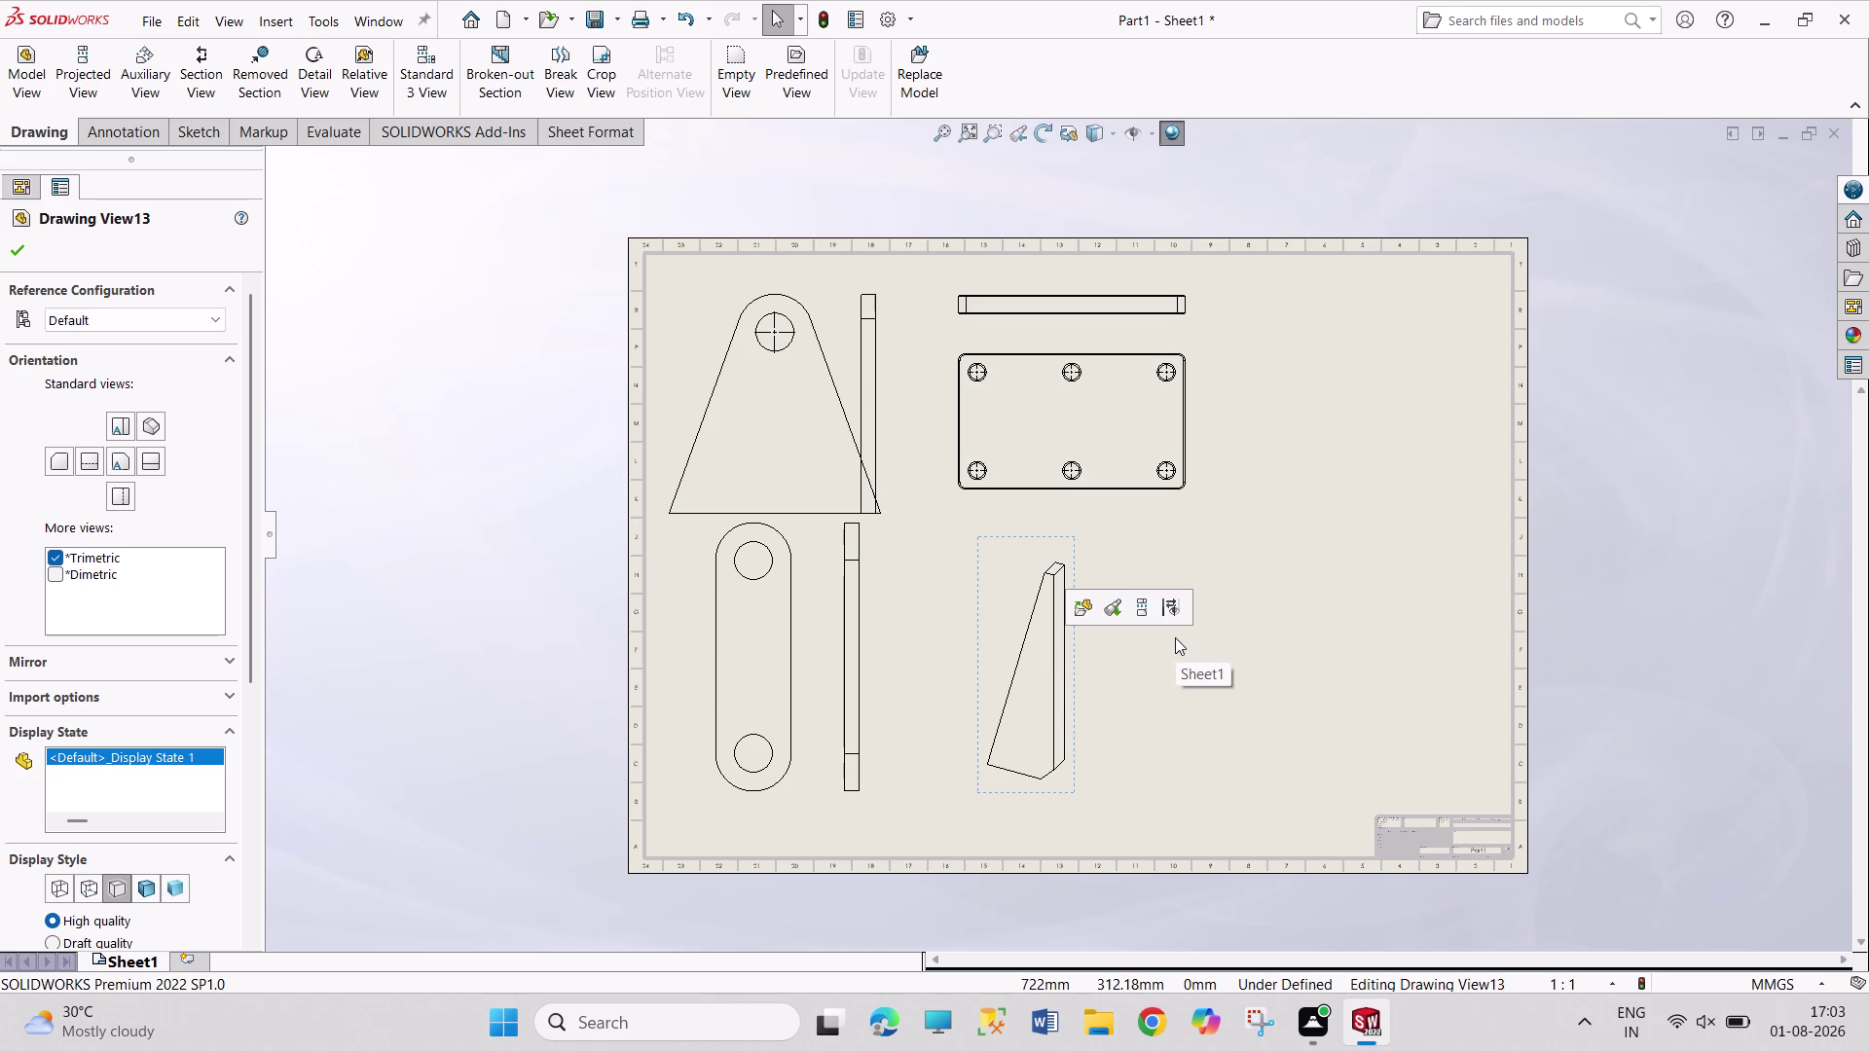
Exit the view command and undo the trimetric Part4 view.
key(Escape)
key(Escape)
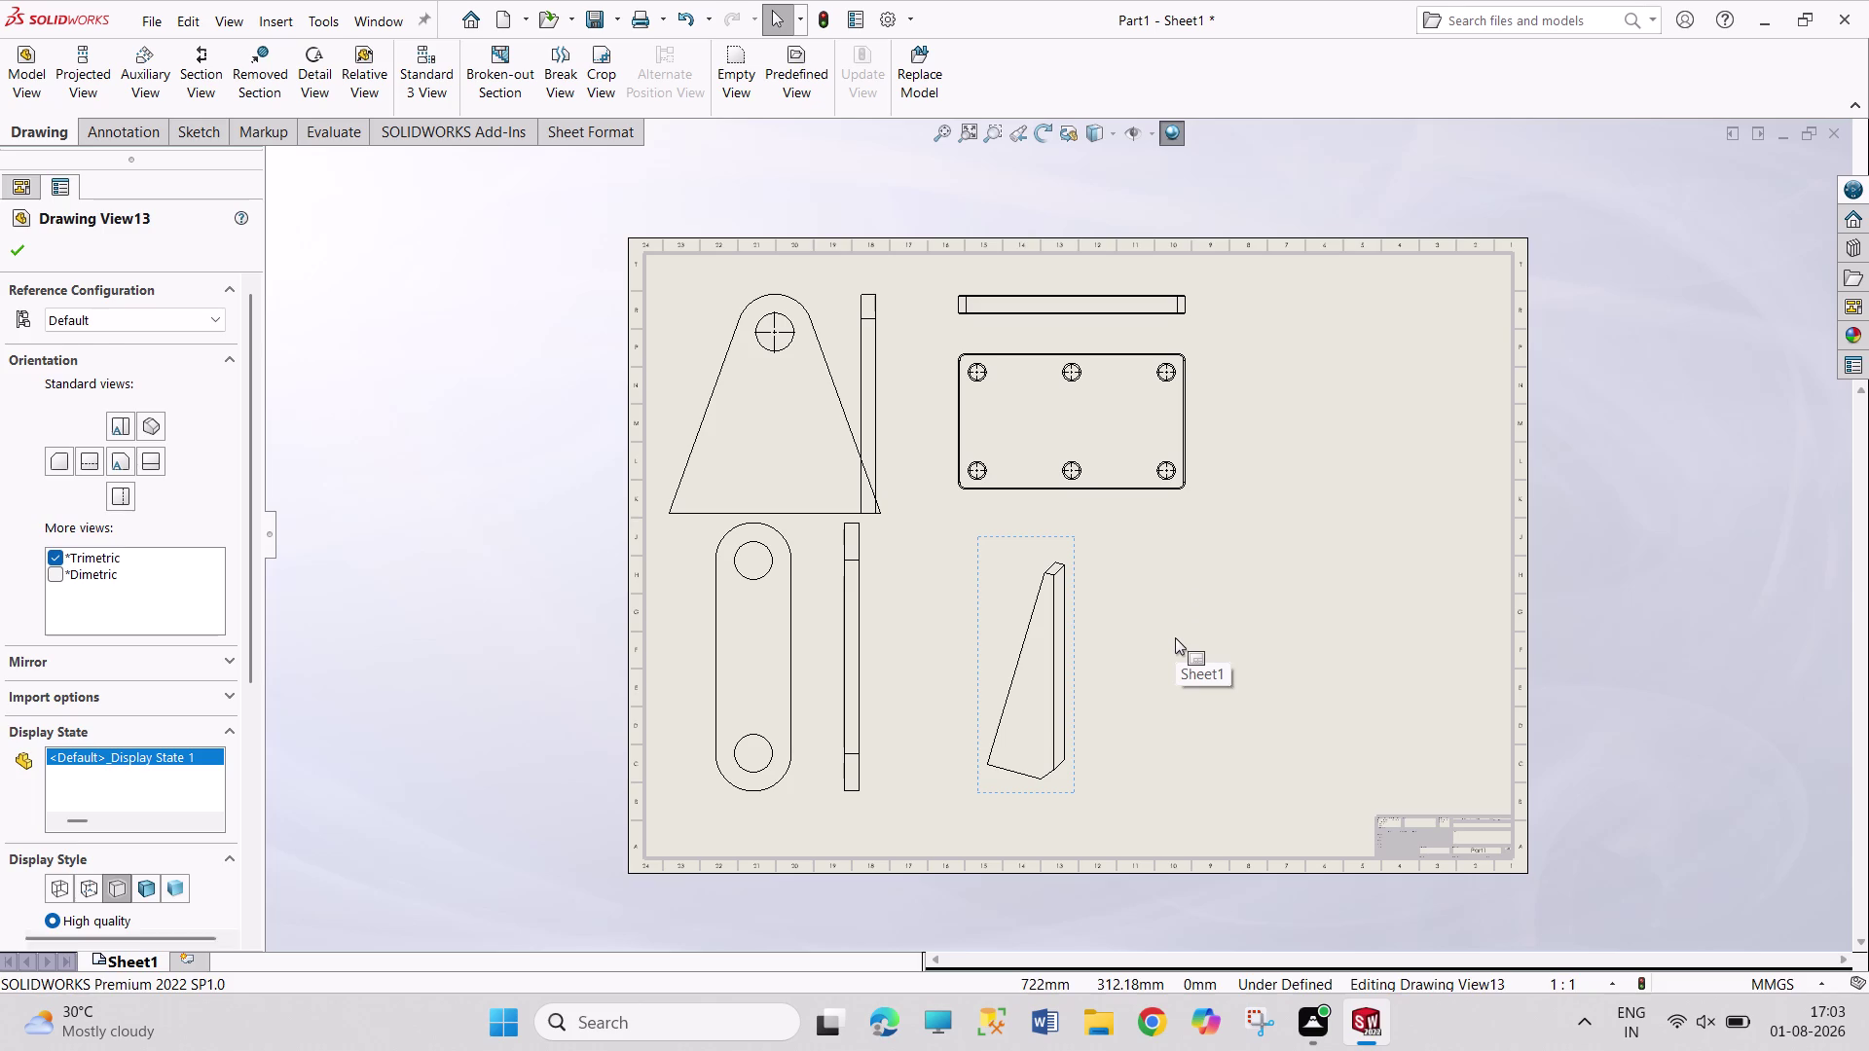
key(z)
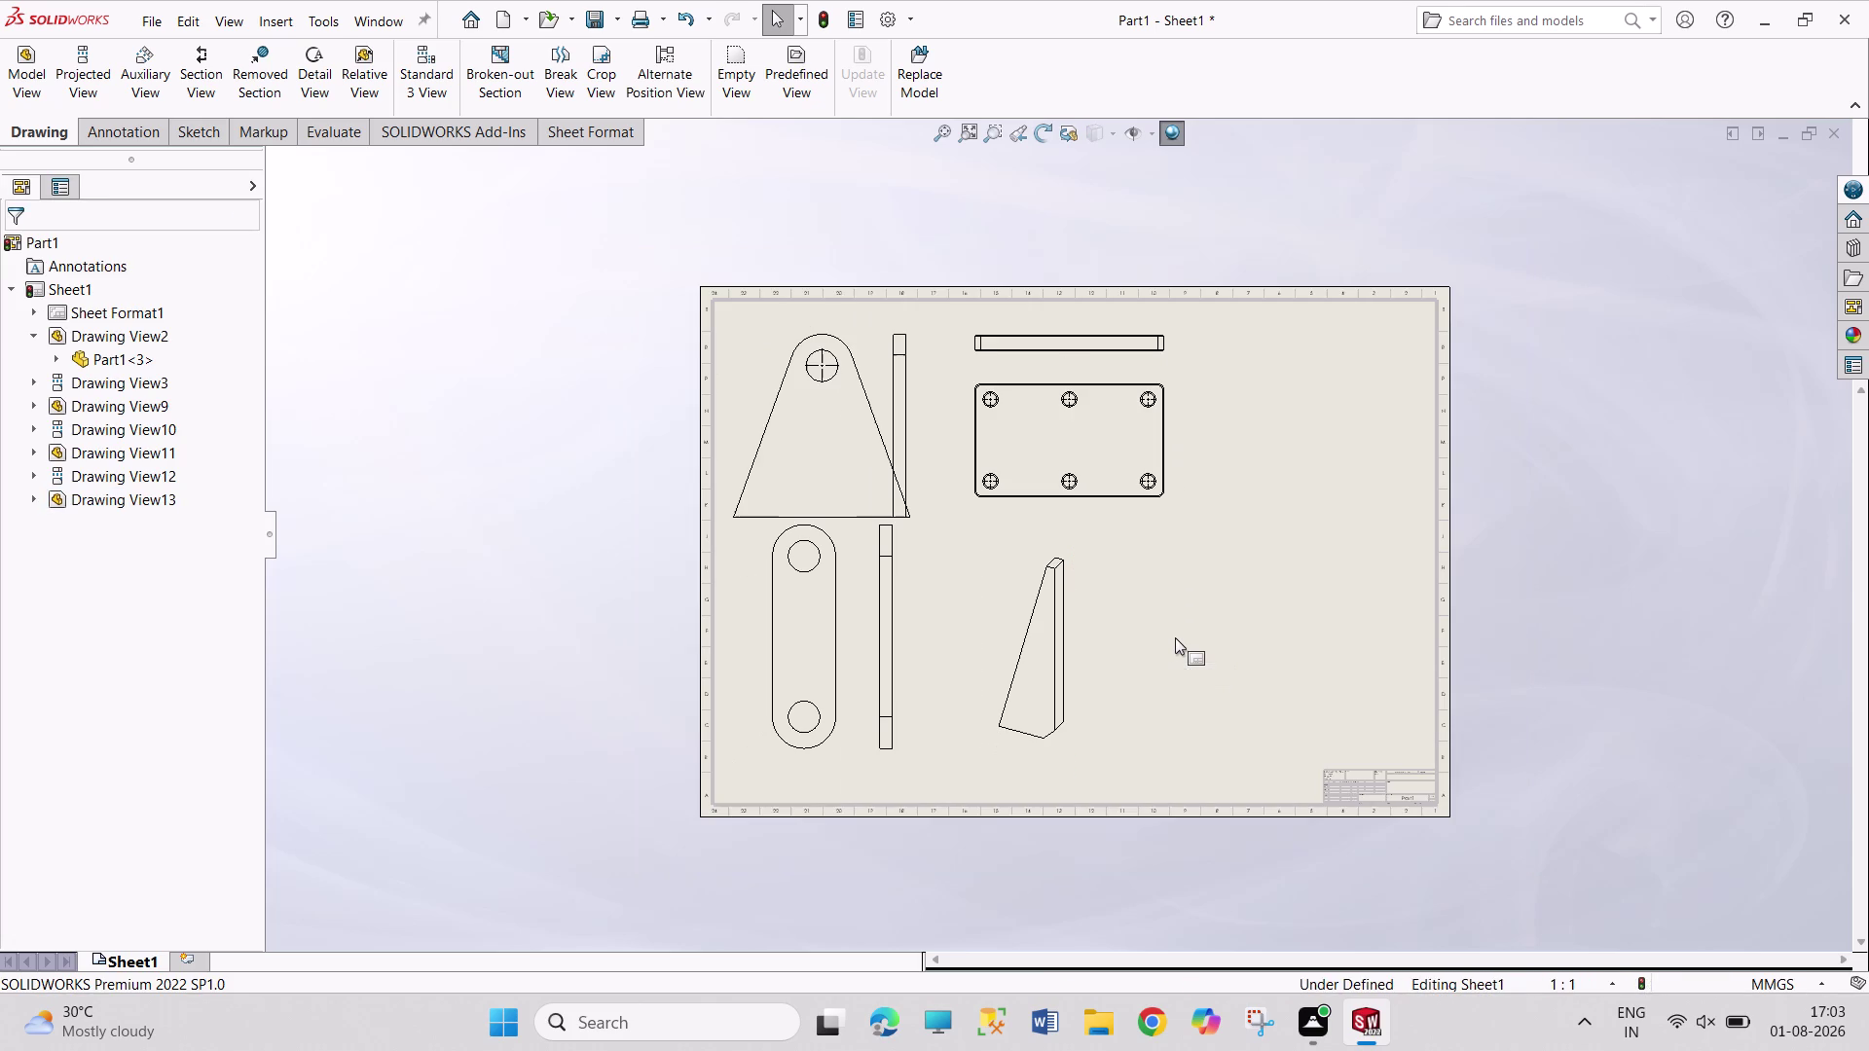
key(ctrl+z)
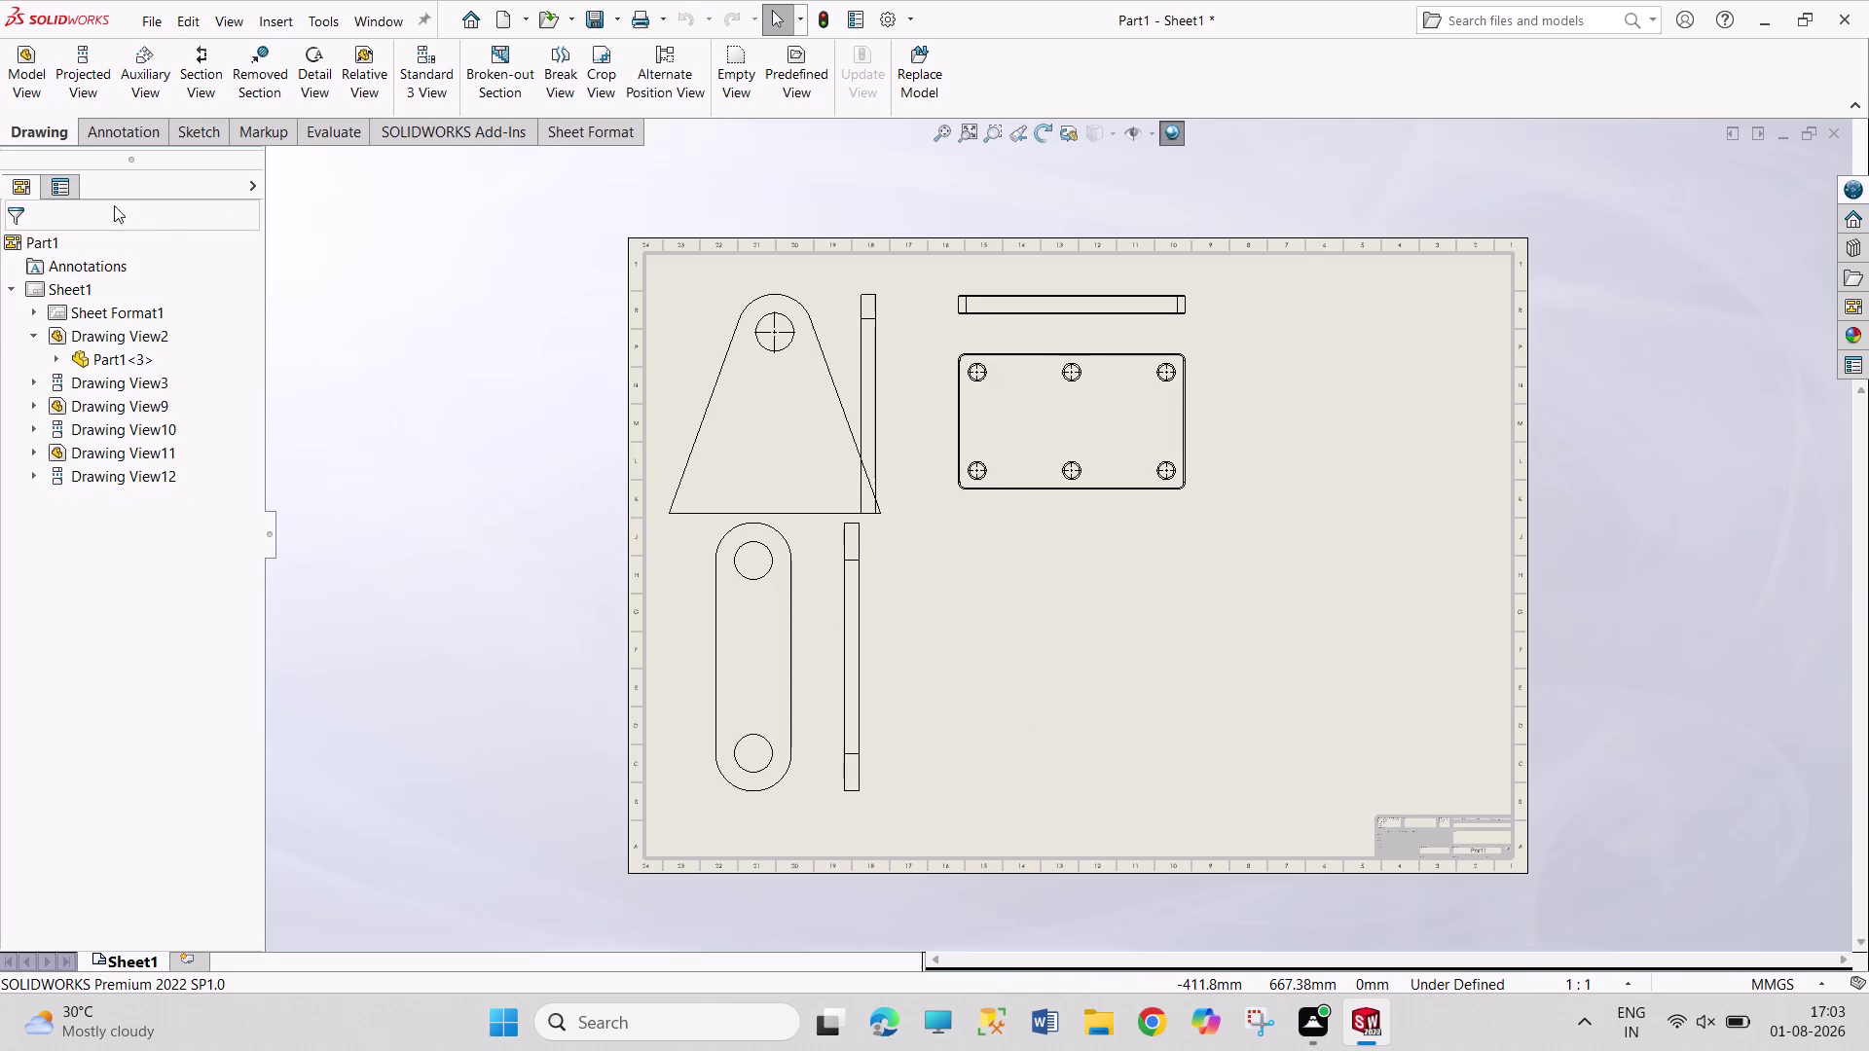
Insert Part4's front view at lower middle, with its projected side view to the right.
click(18, 62)
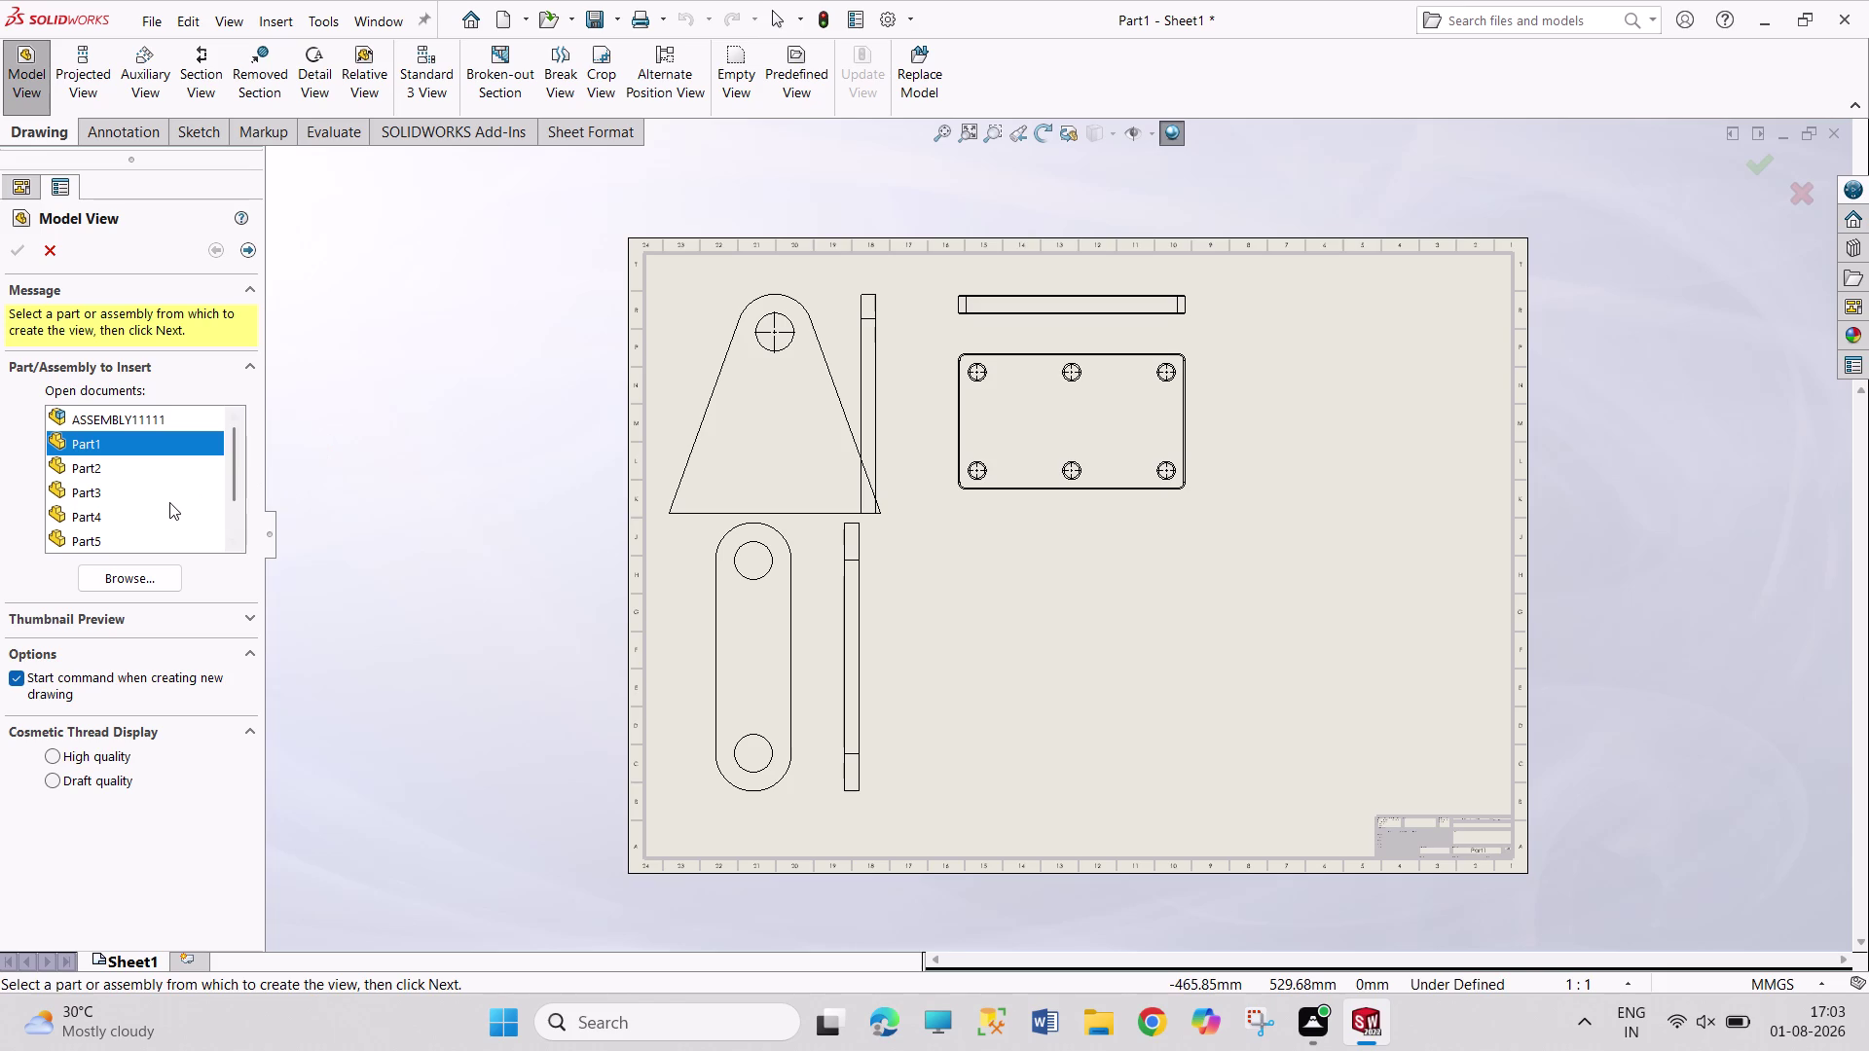
click(148, 575)
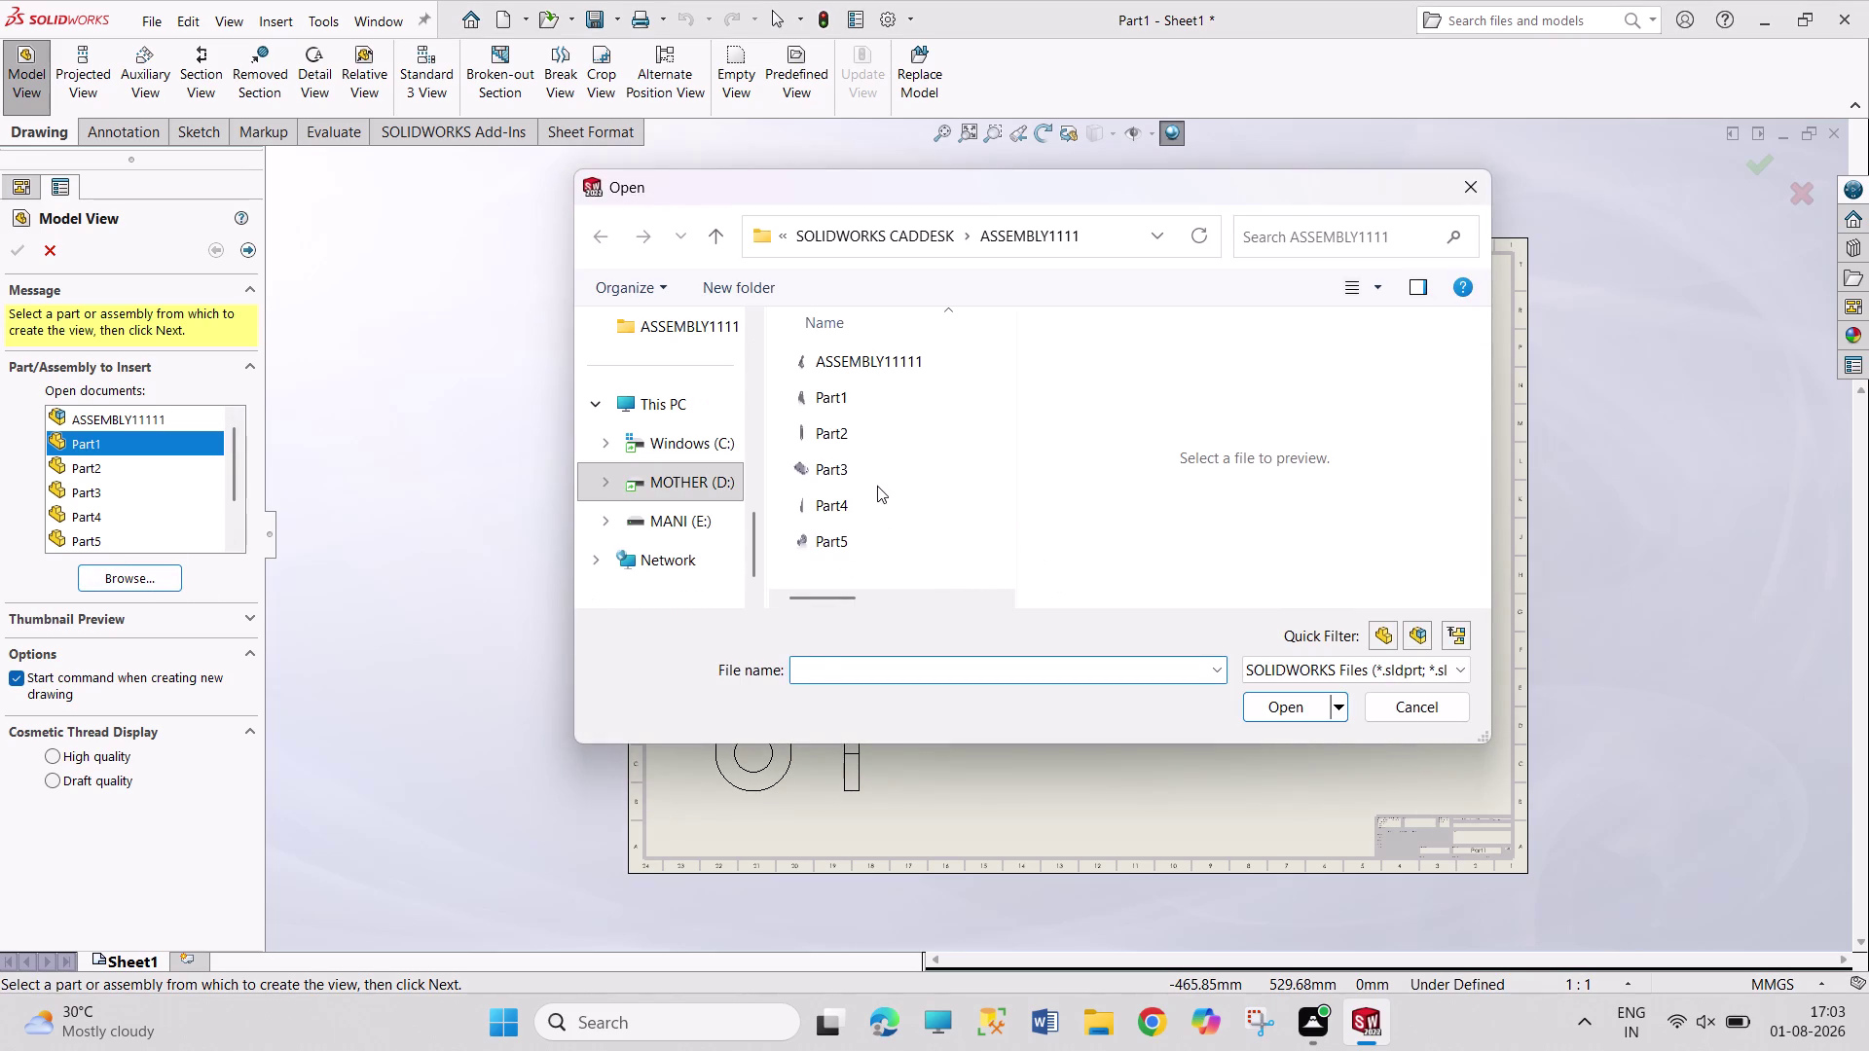
click(876, 504)
click(1282, 693)
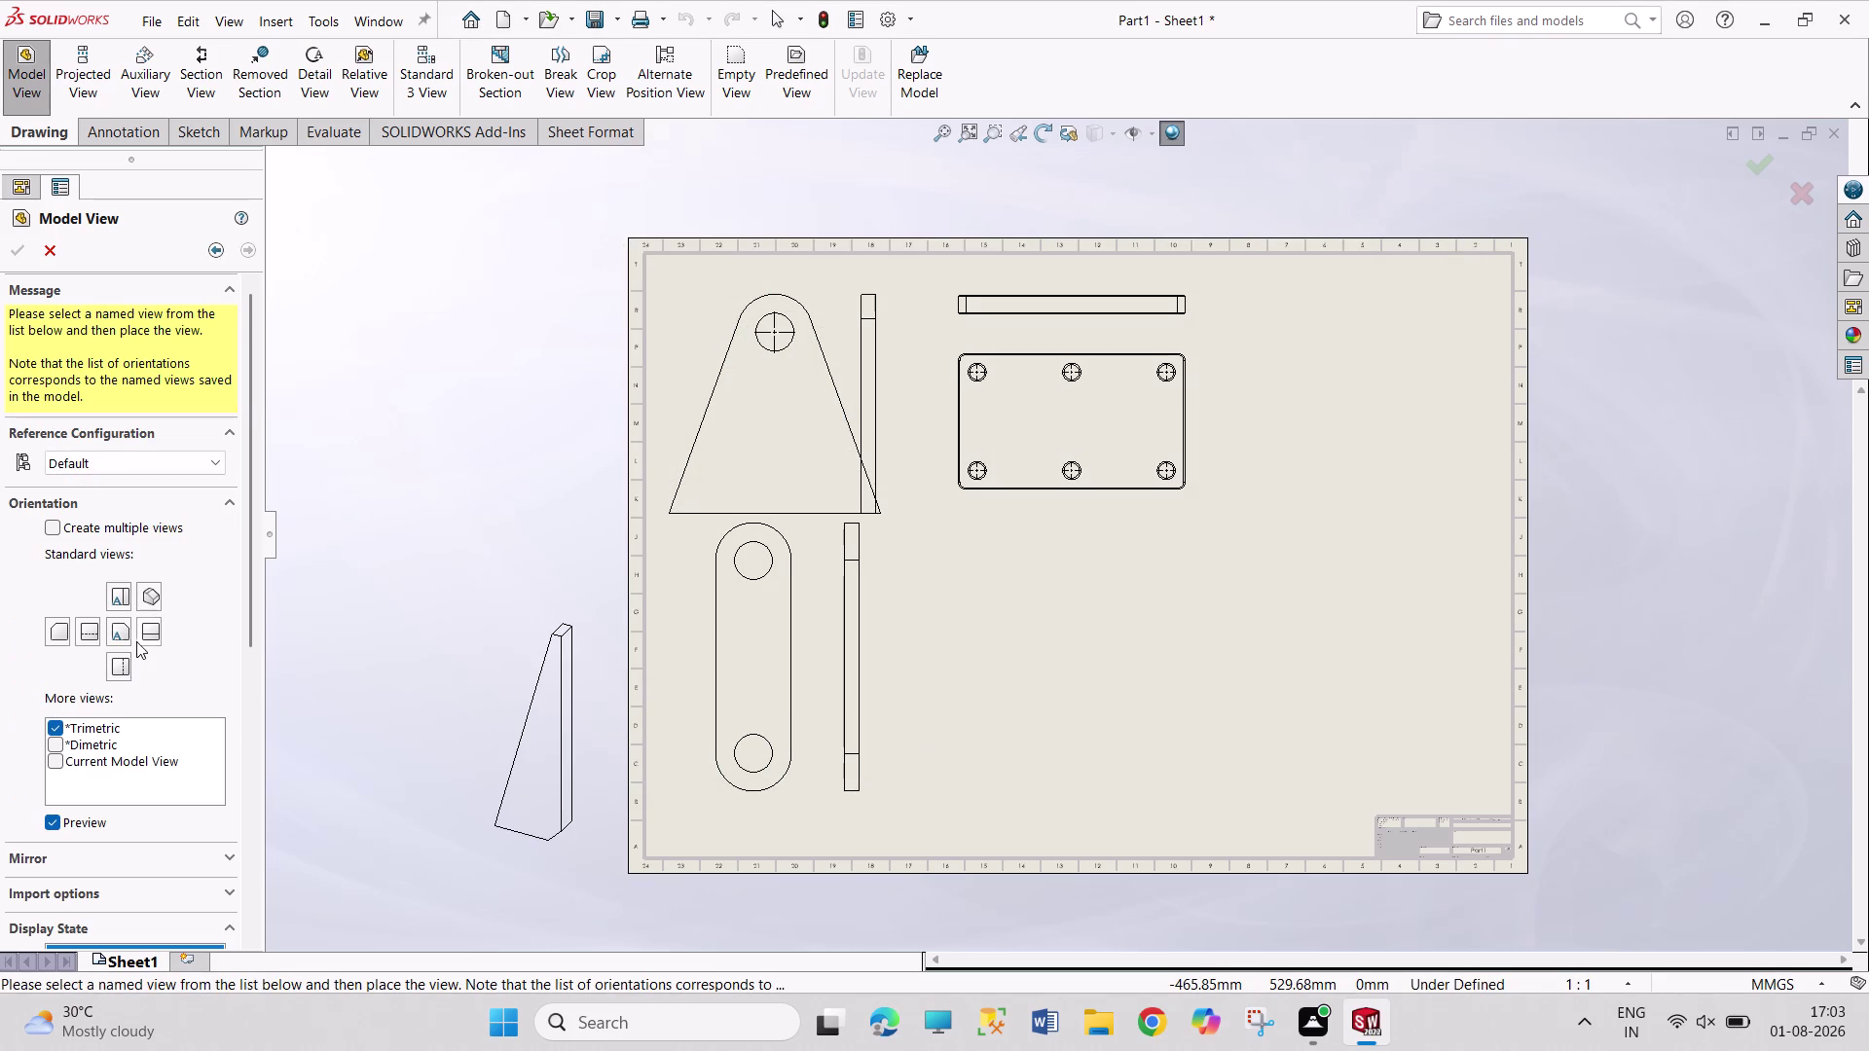
click(125, 630)
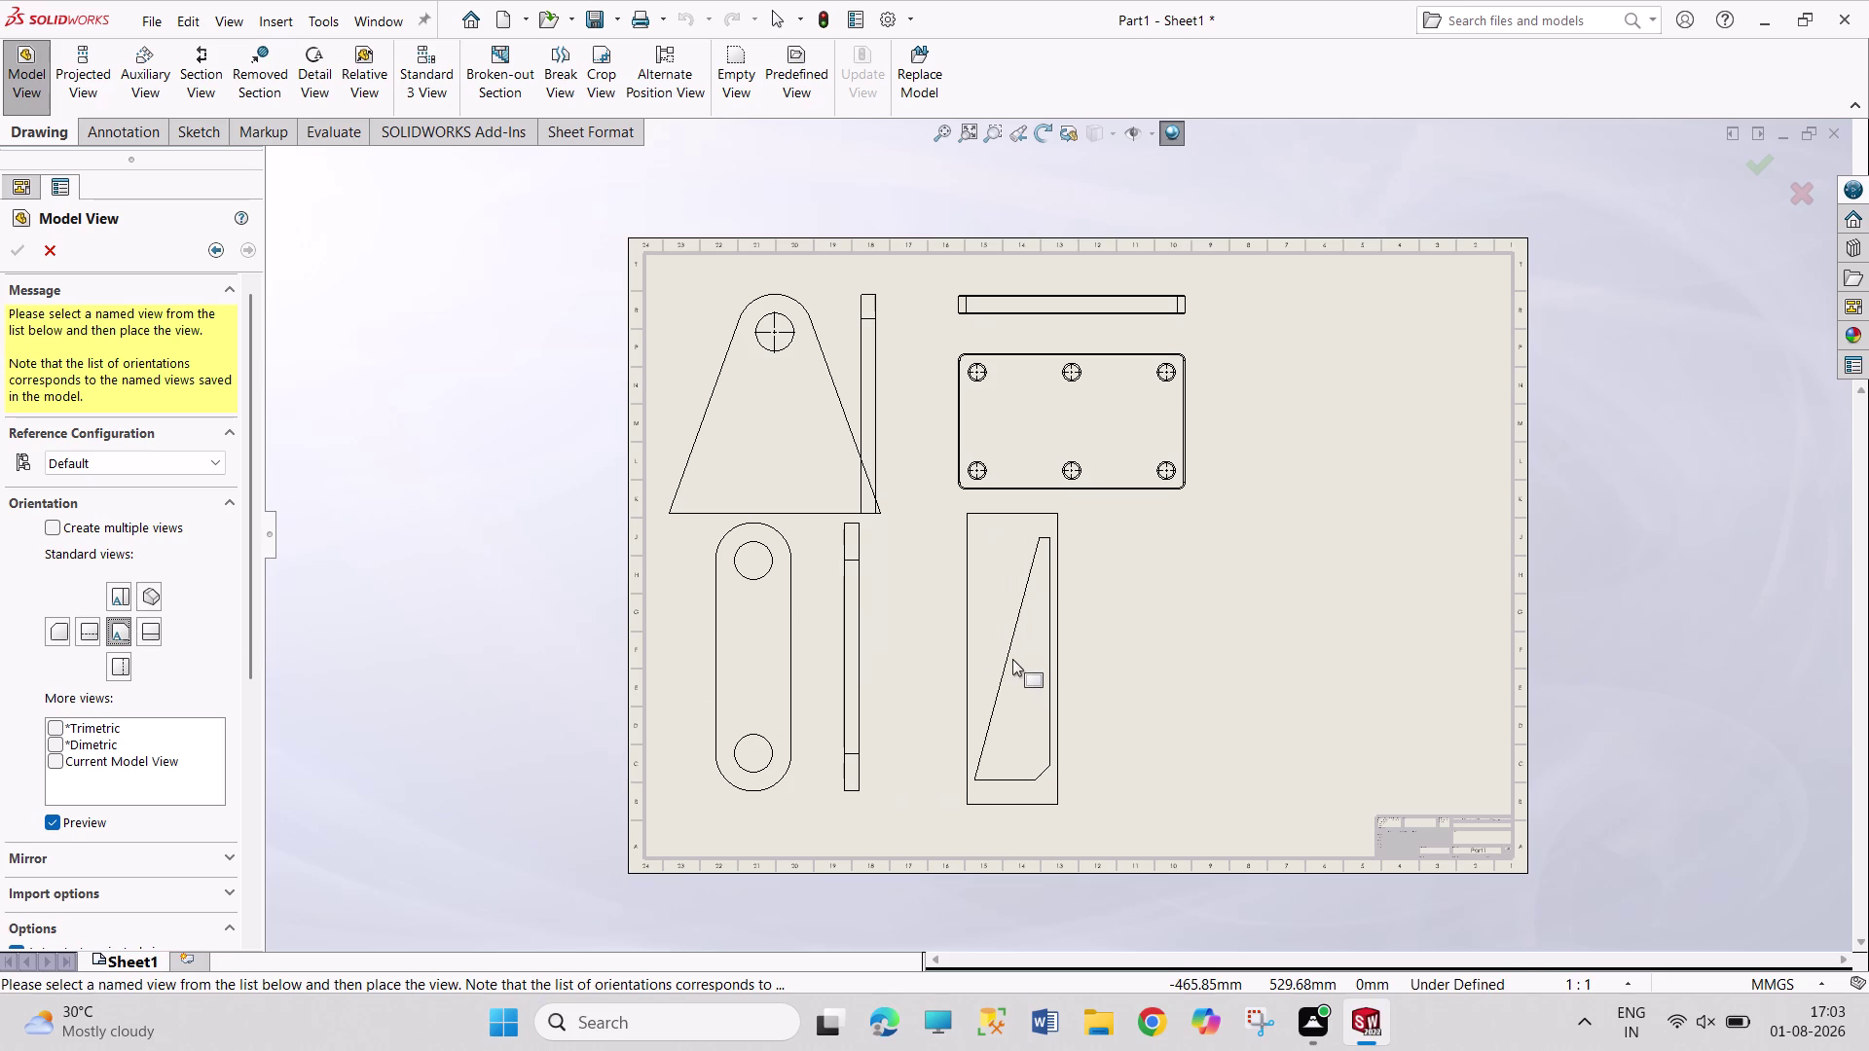
click(1013, 659)
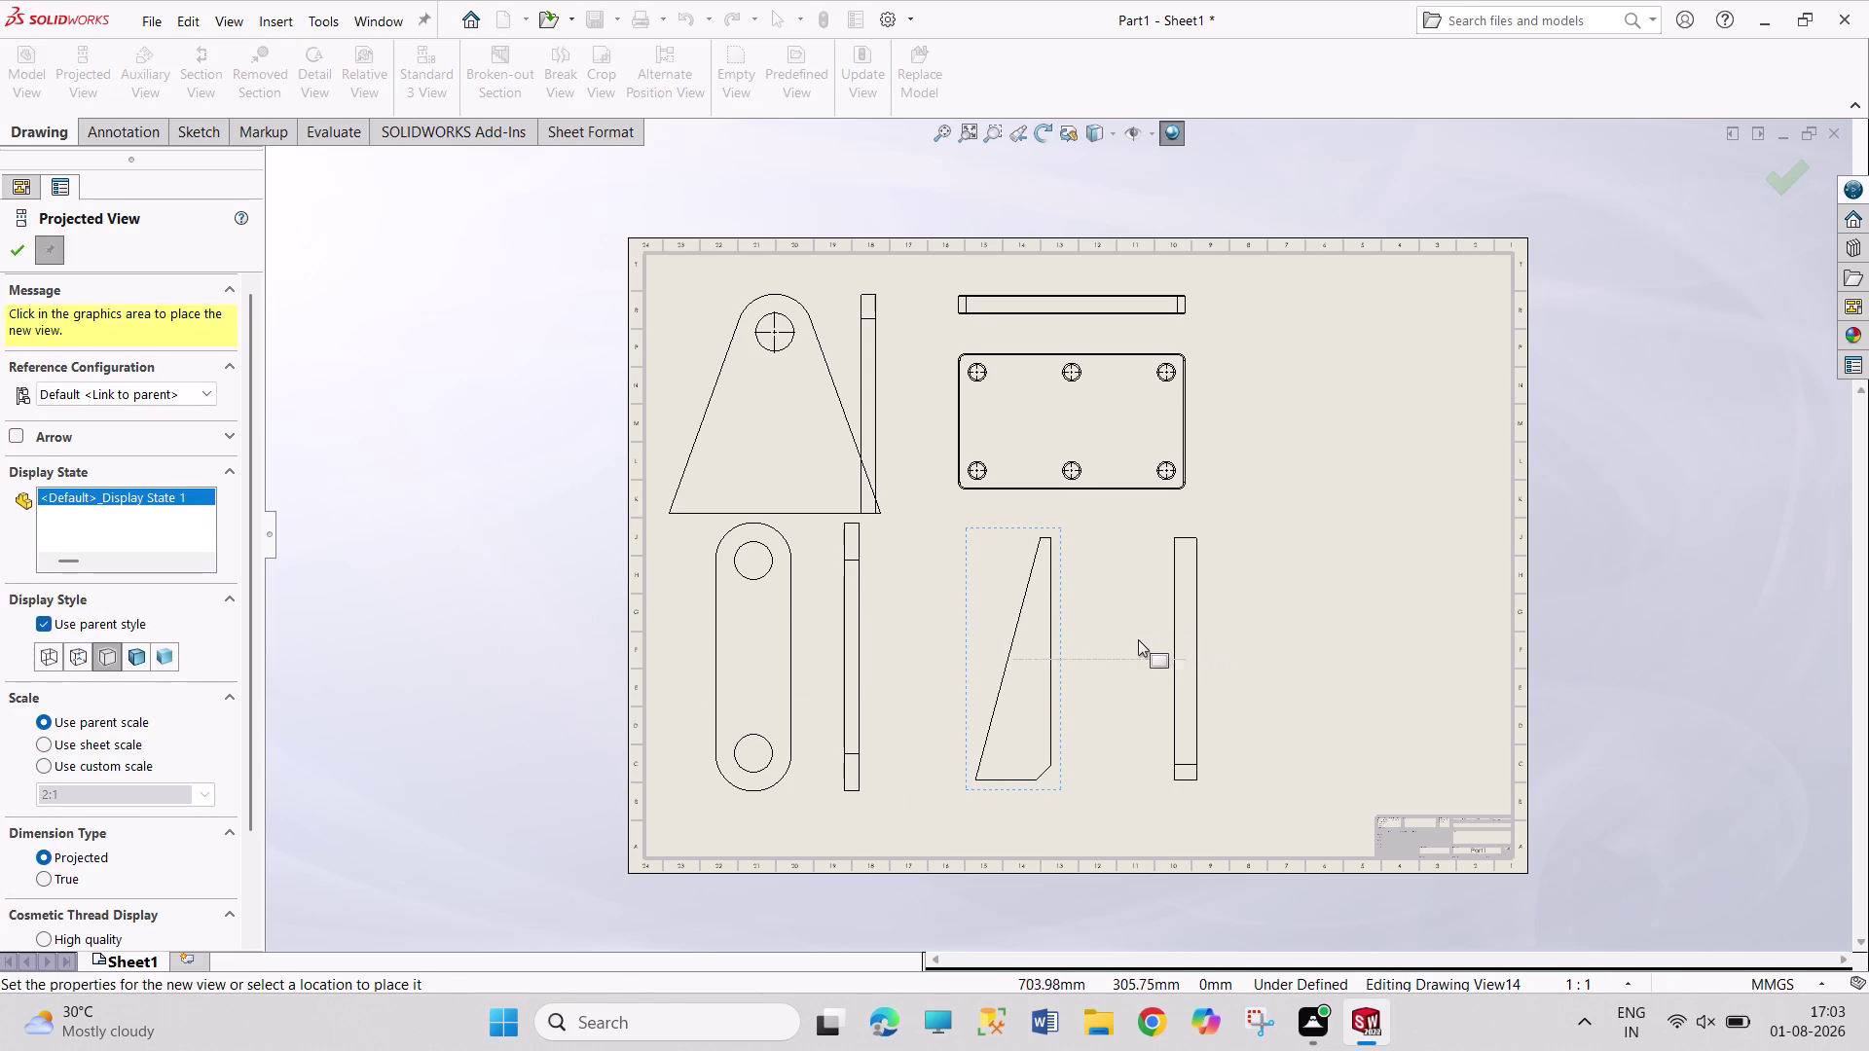
click(1126, 639)
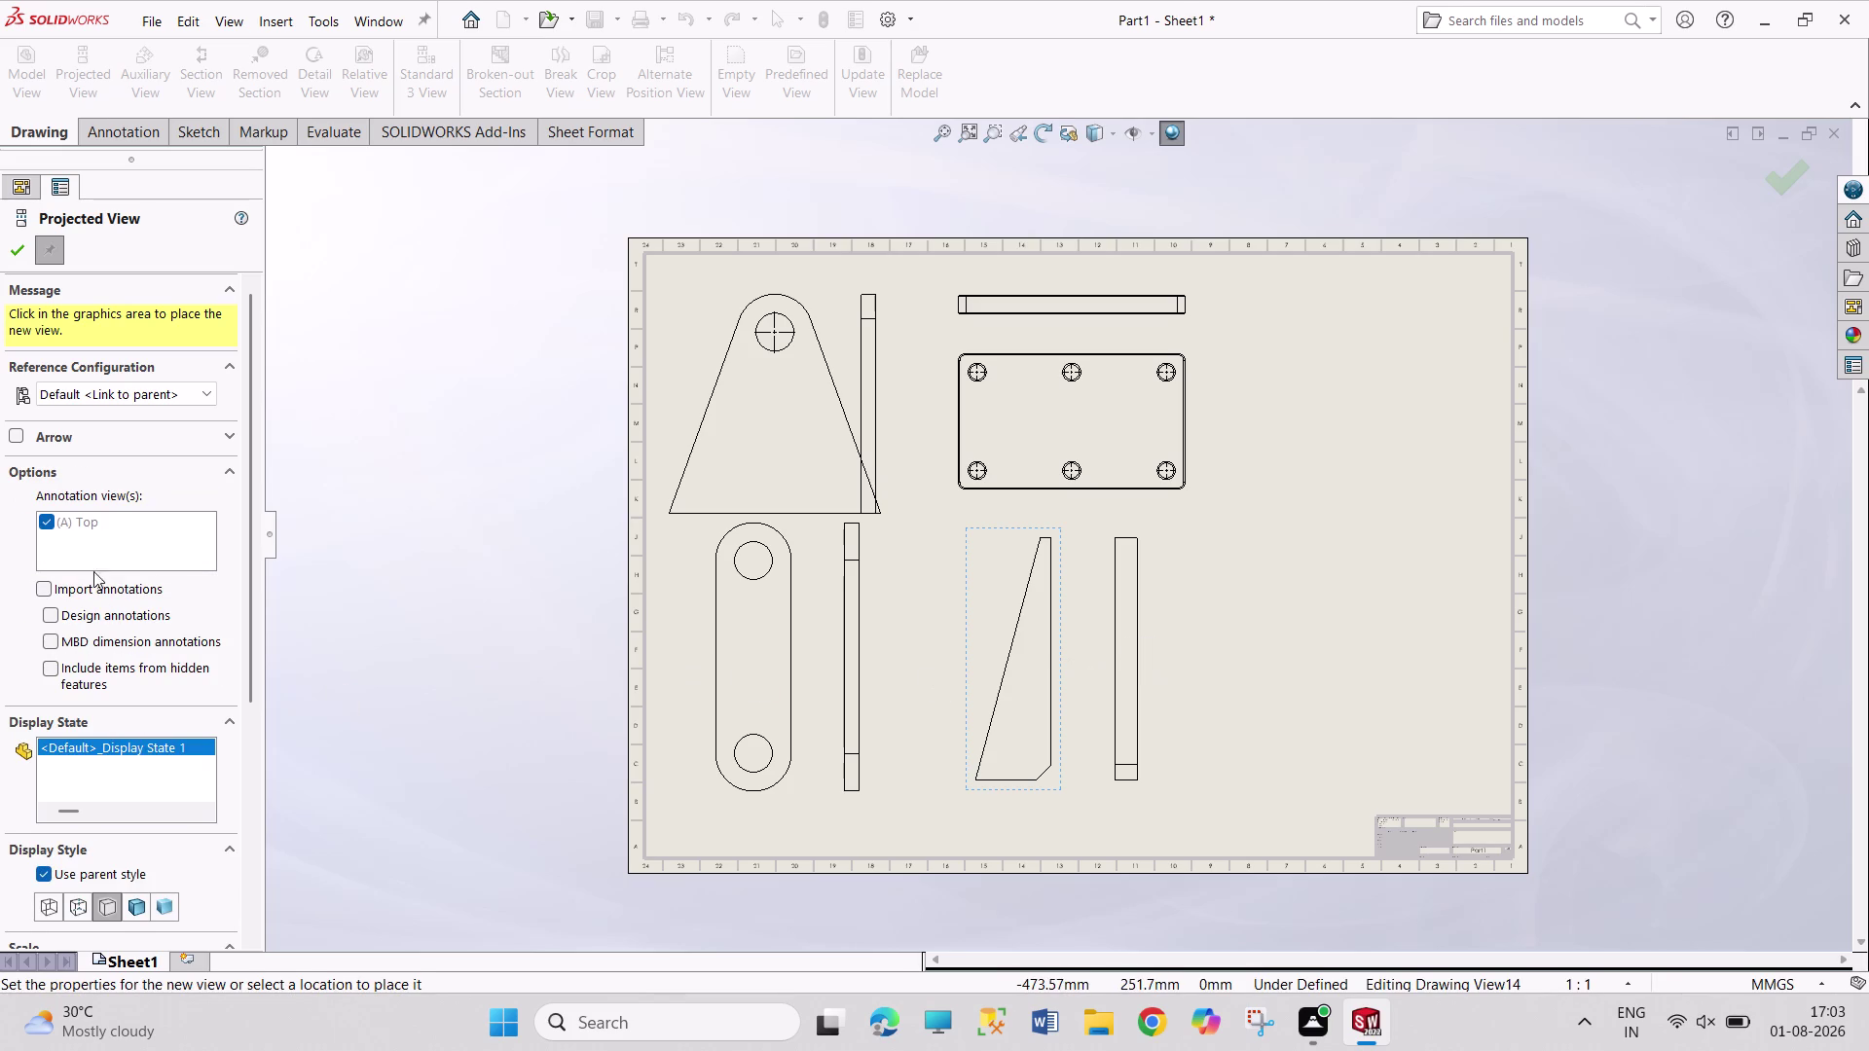
click(10, 249)
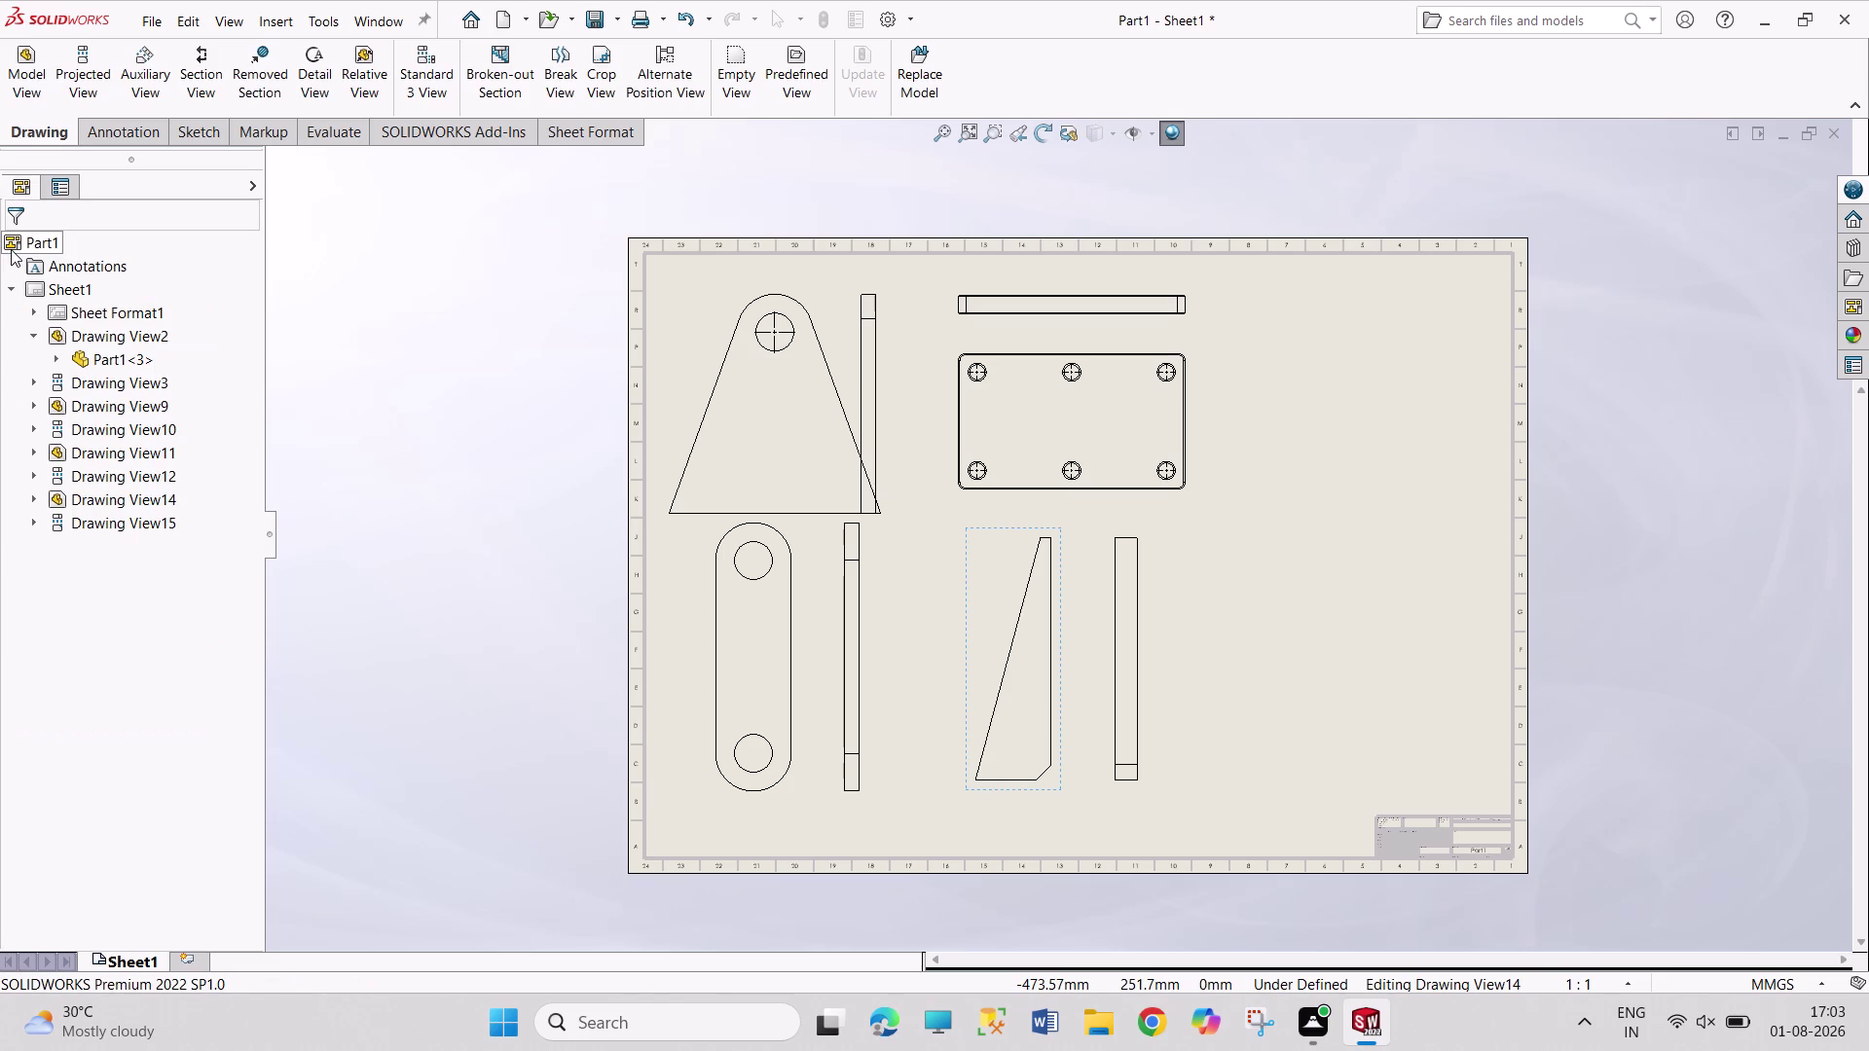
Insert Part5's circular end view at upper right, with its projected side profile beneath.
click(29, 81)
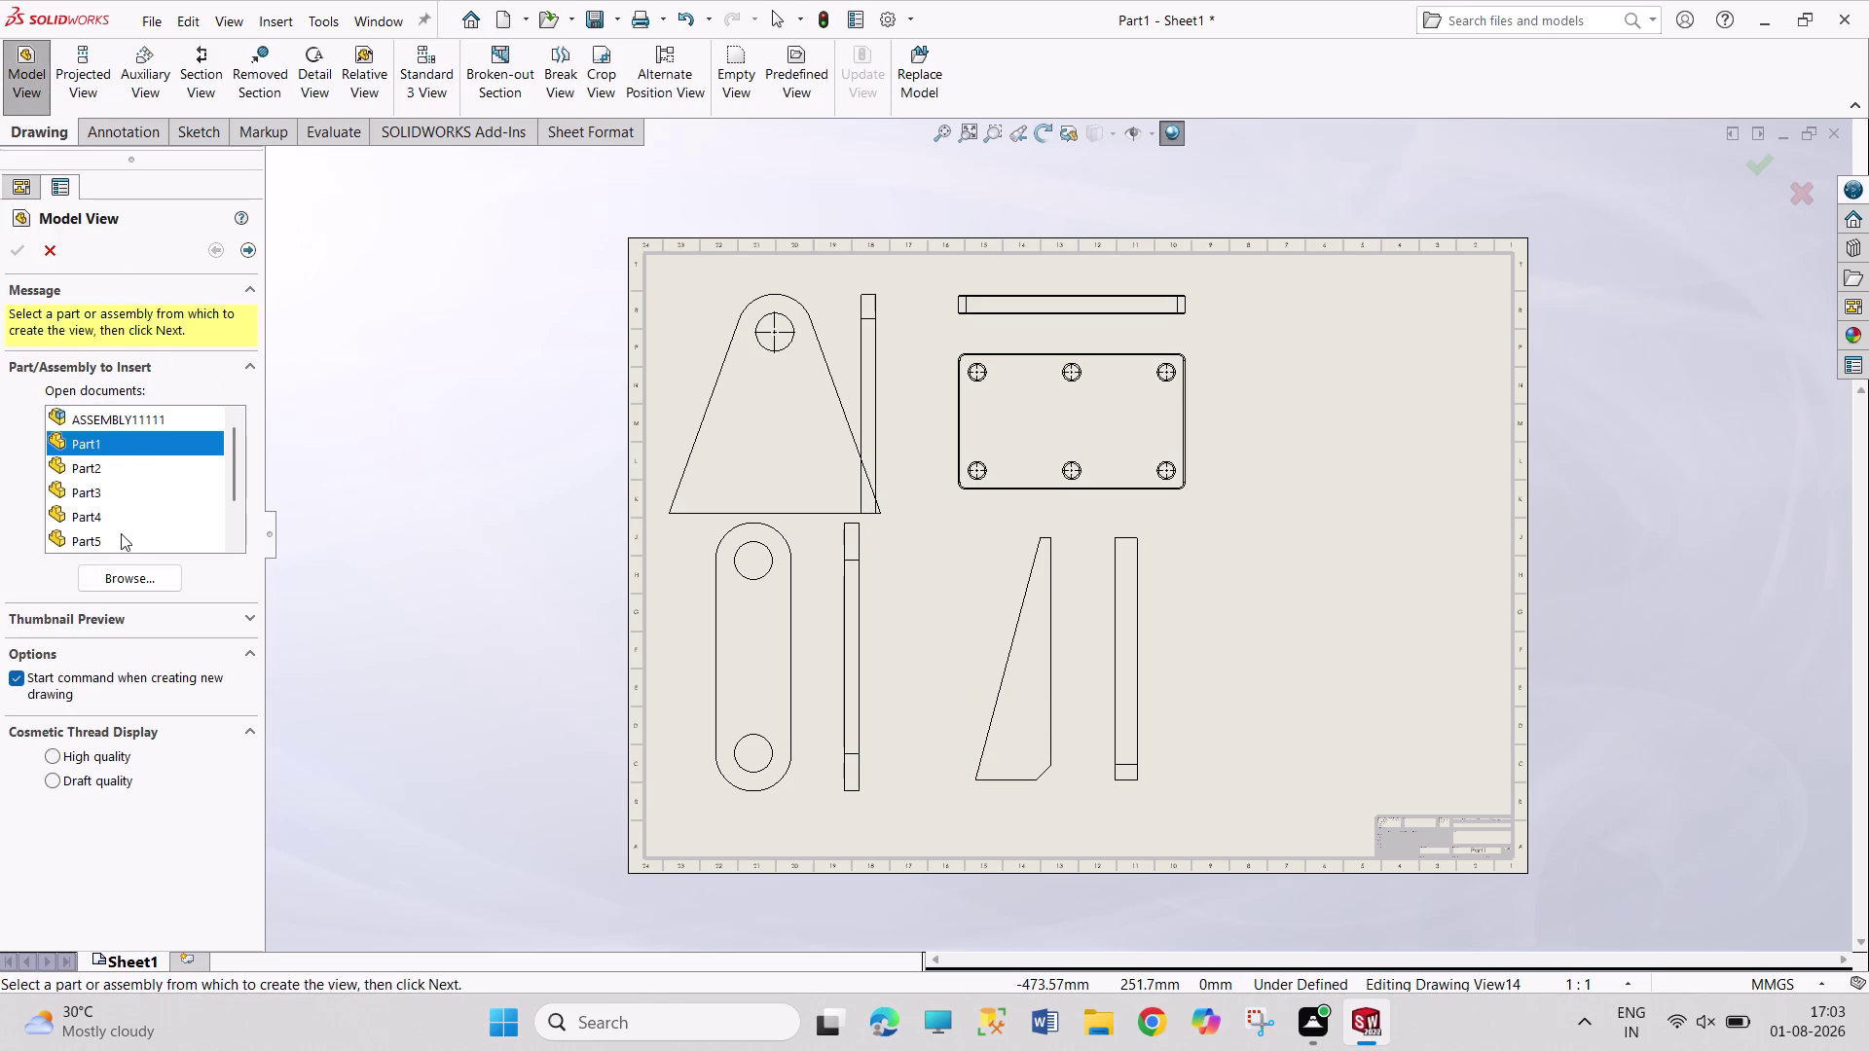
click(128, 568)
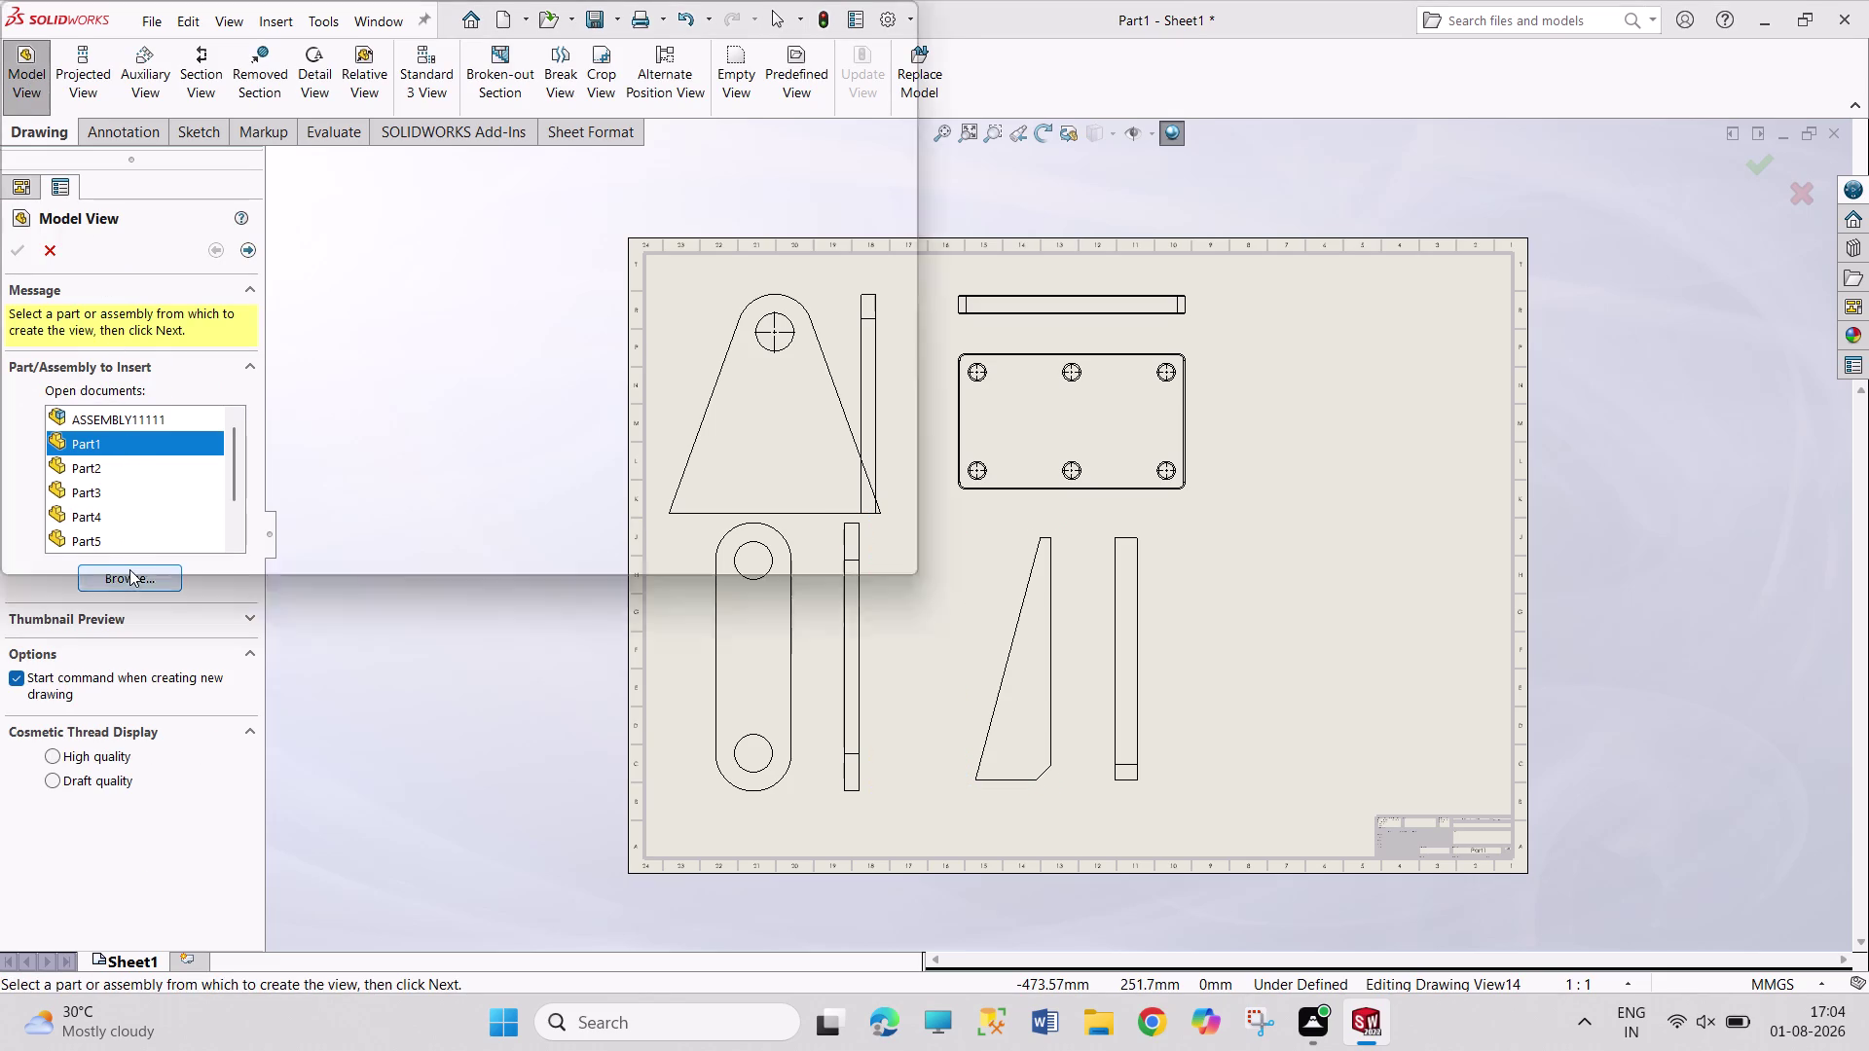
click(898, 546)
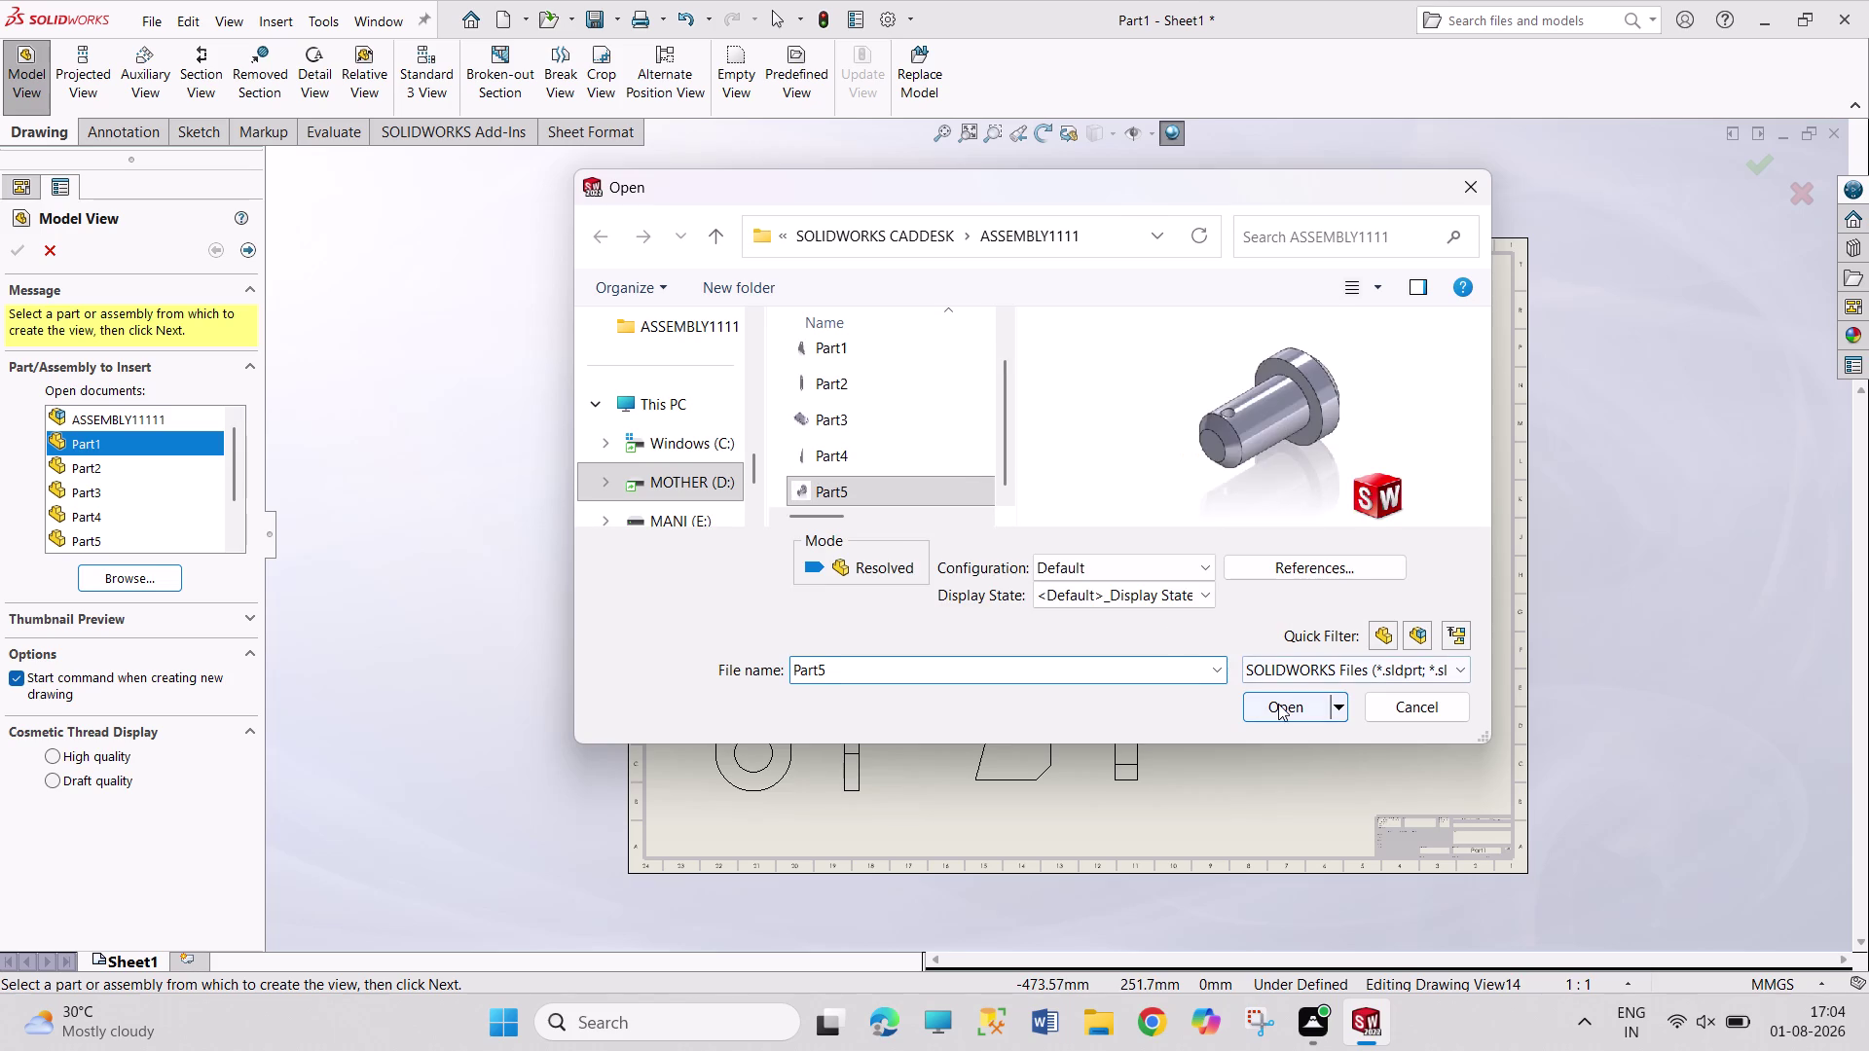
click(1278, 704)
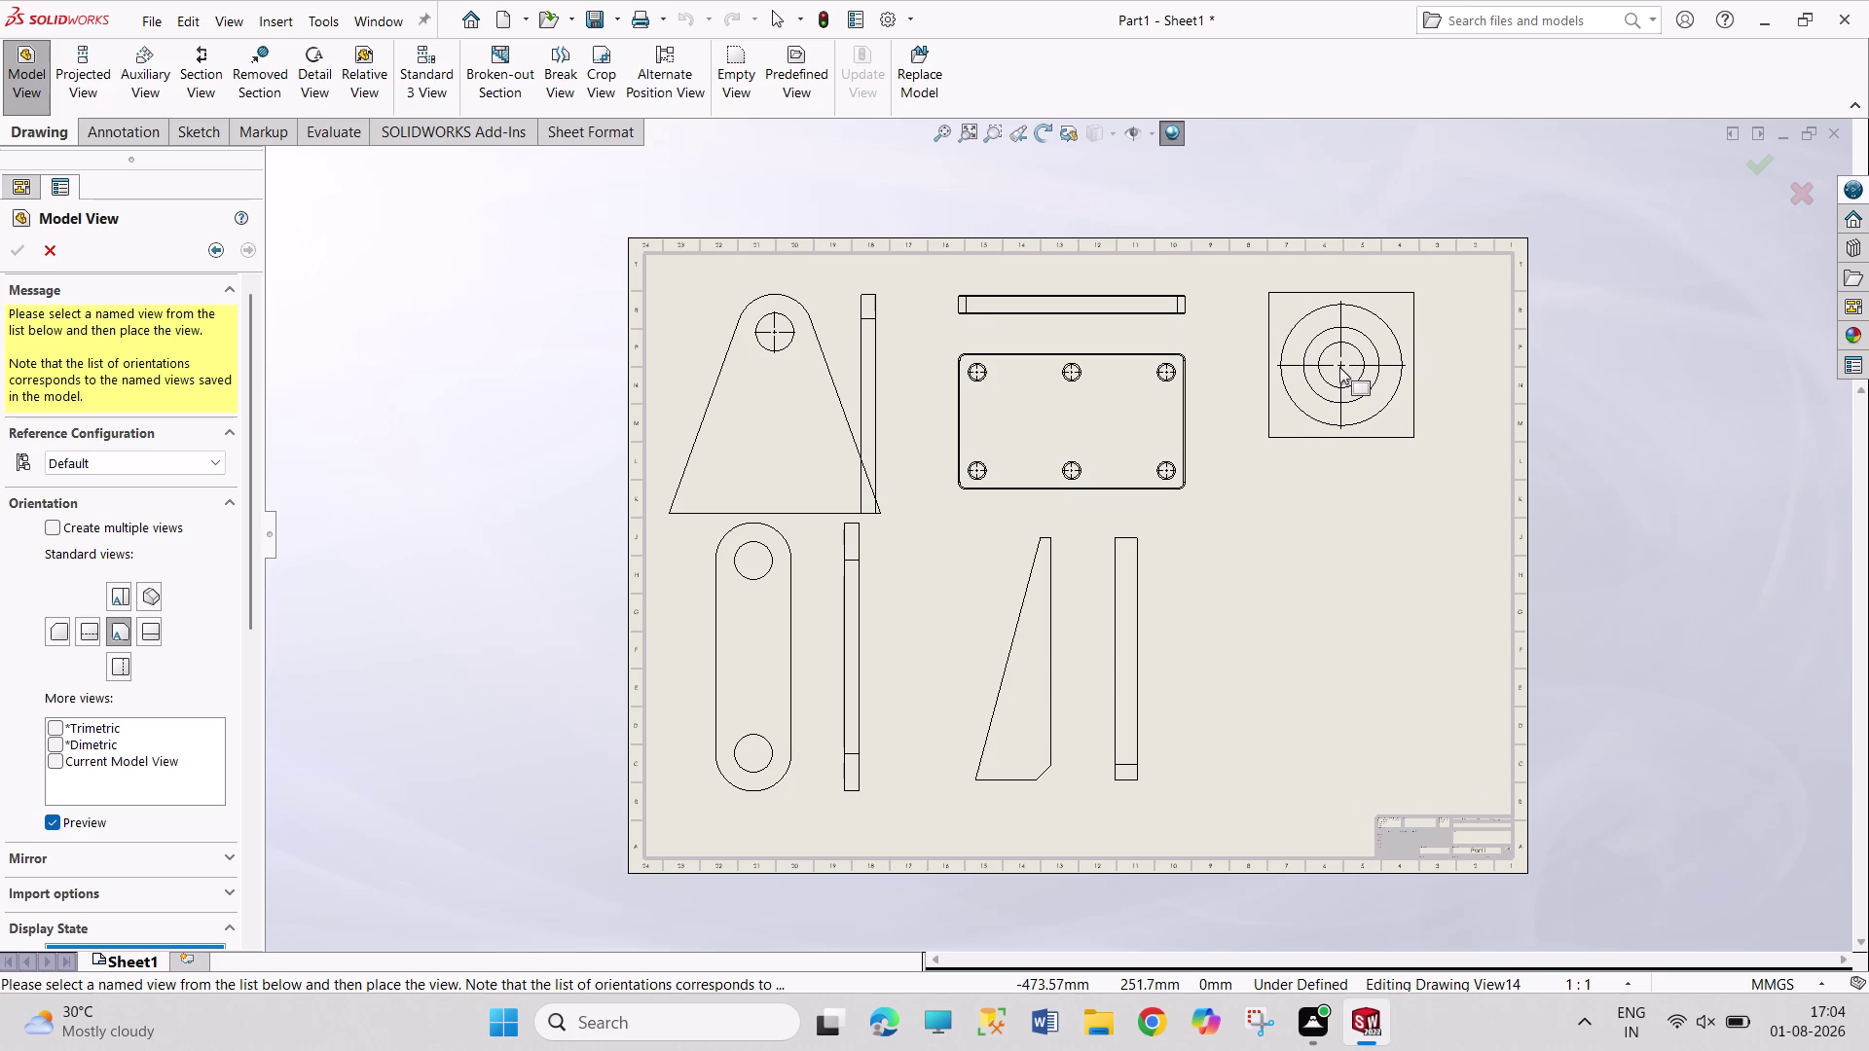
click(1335, 361)
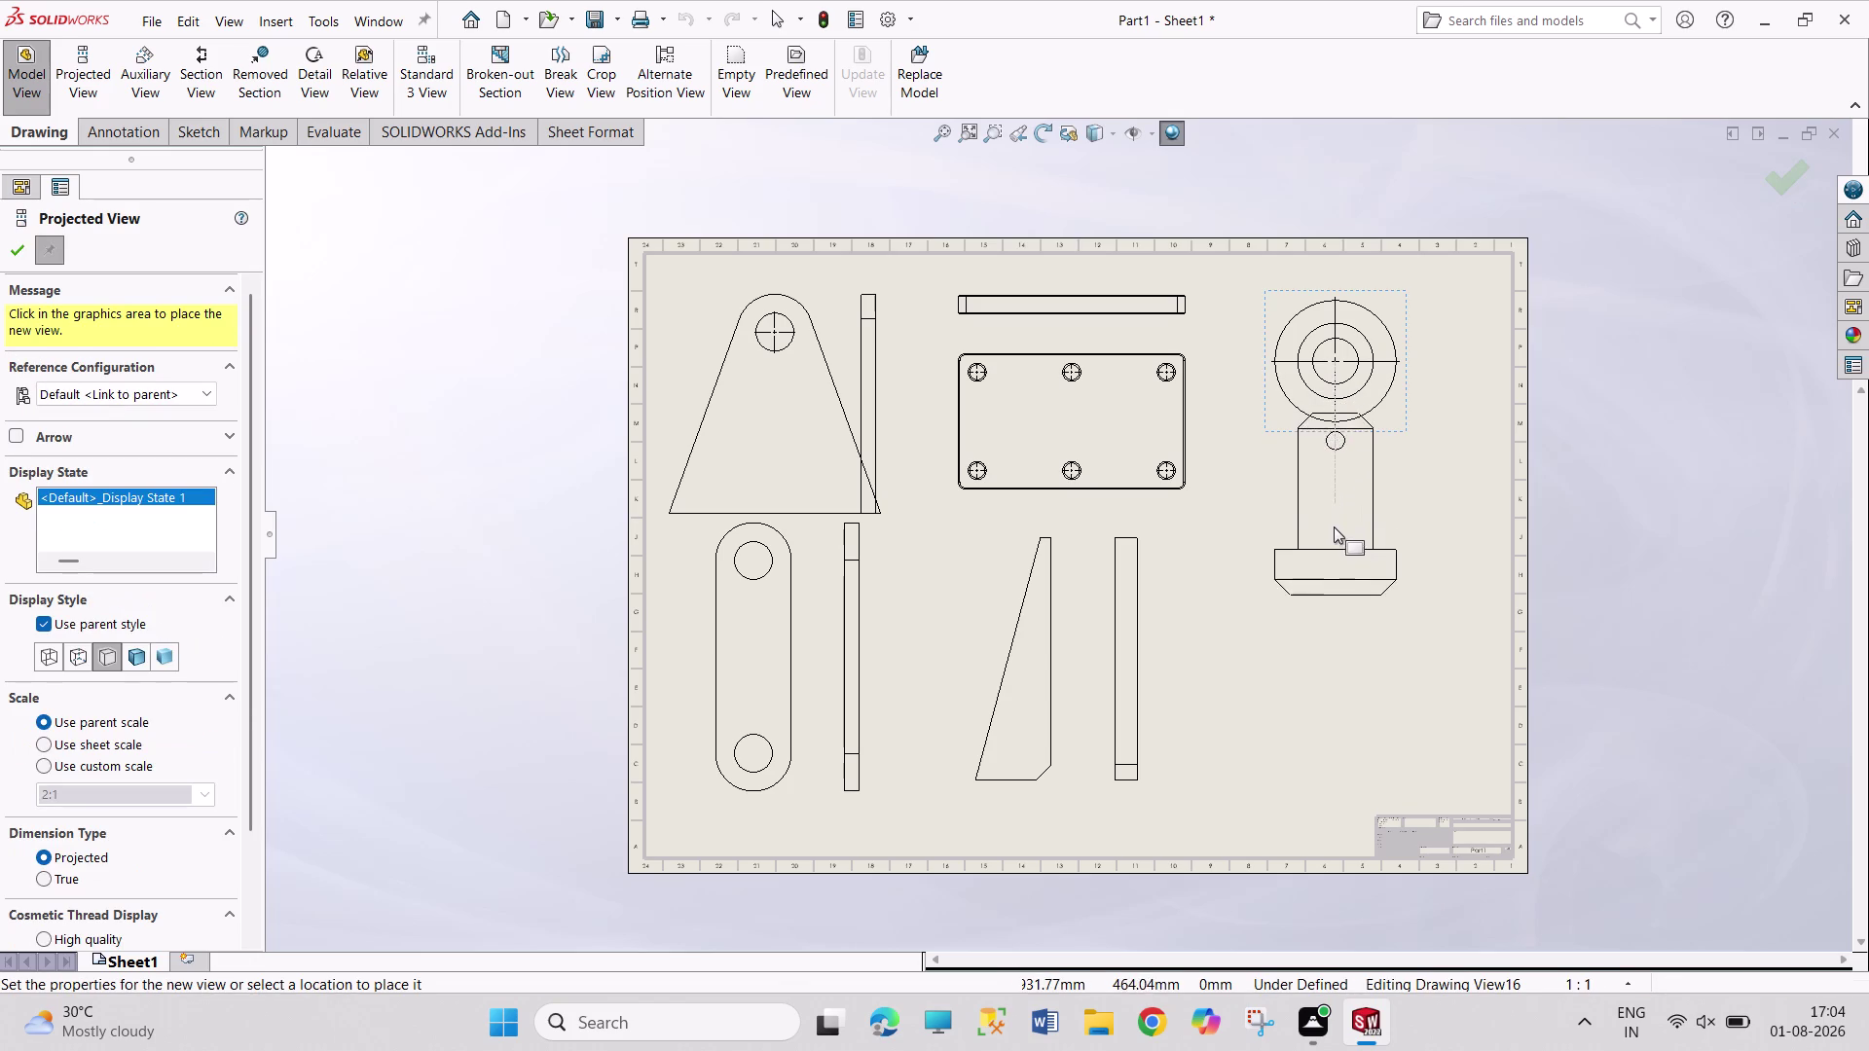
click(1334, 556)
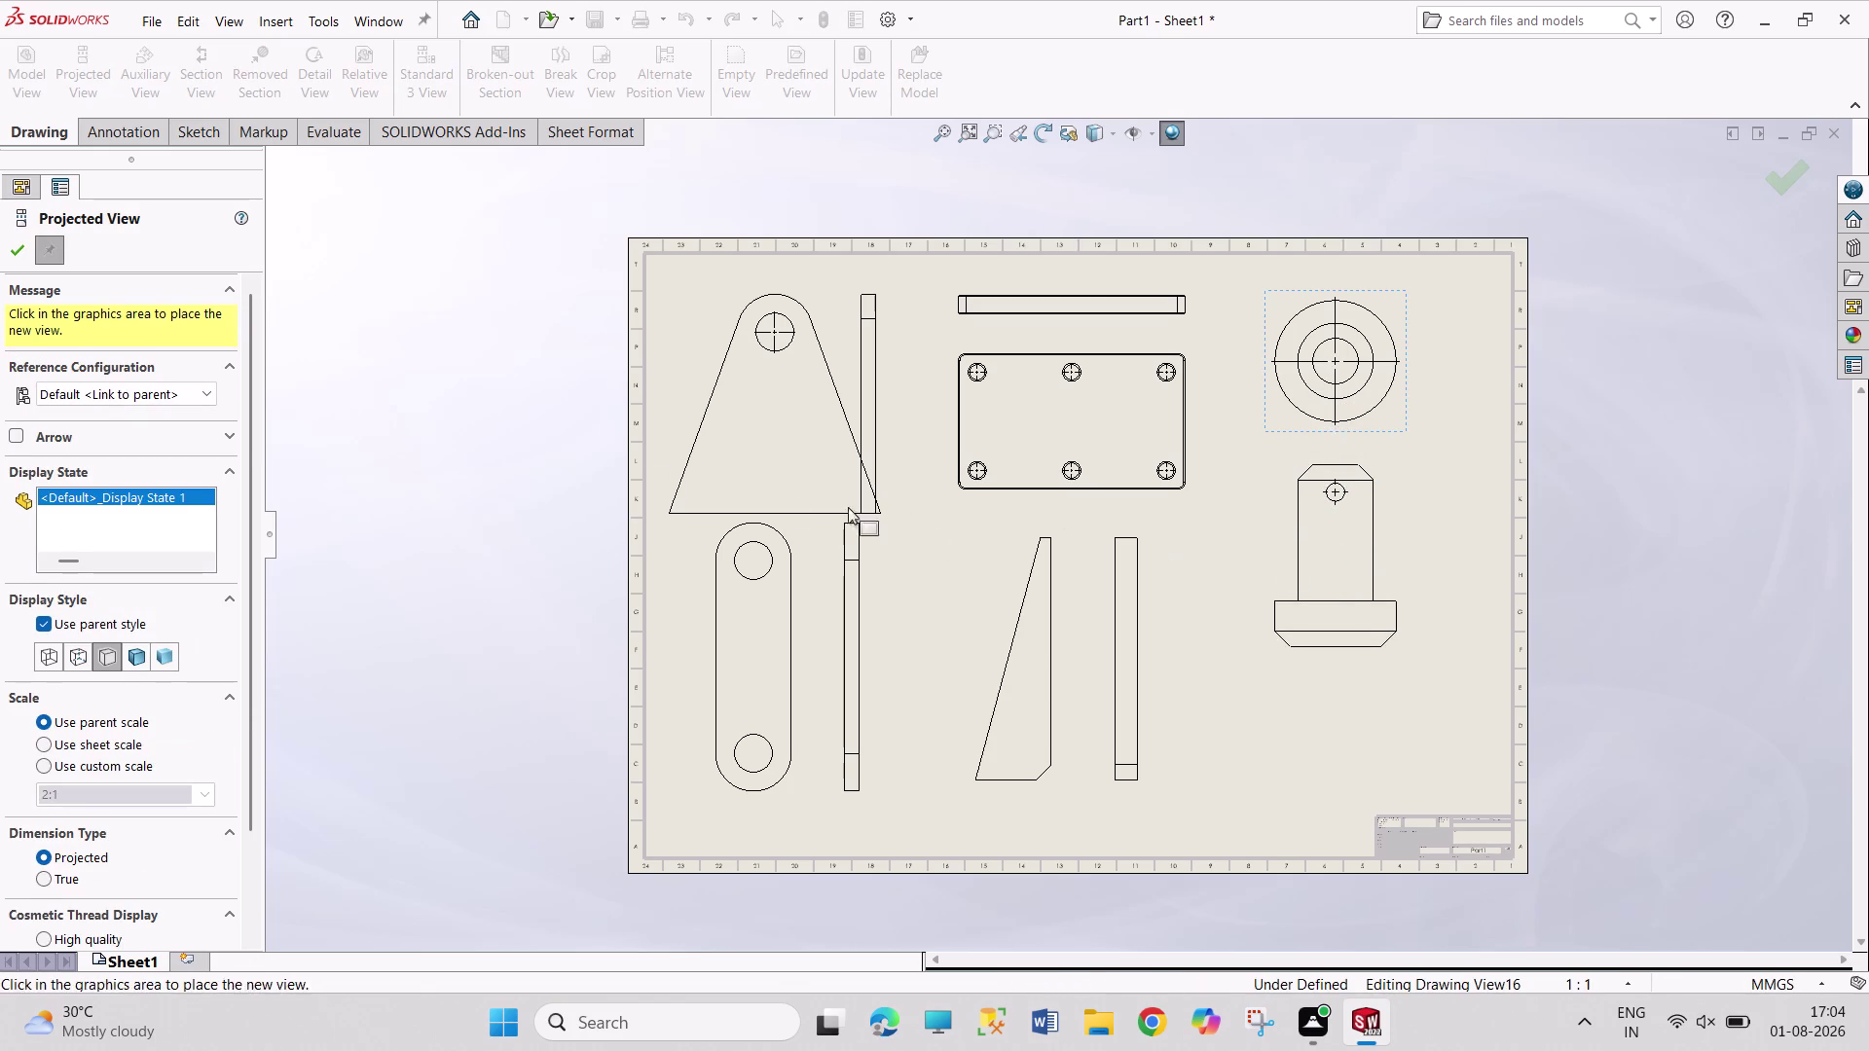
click(15, 250)
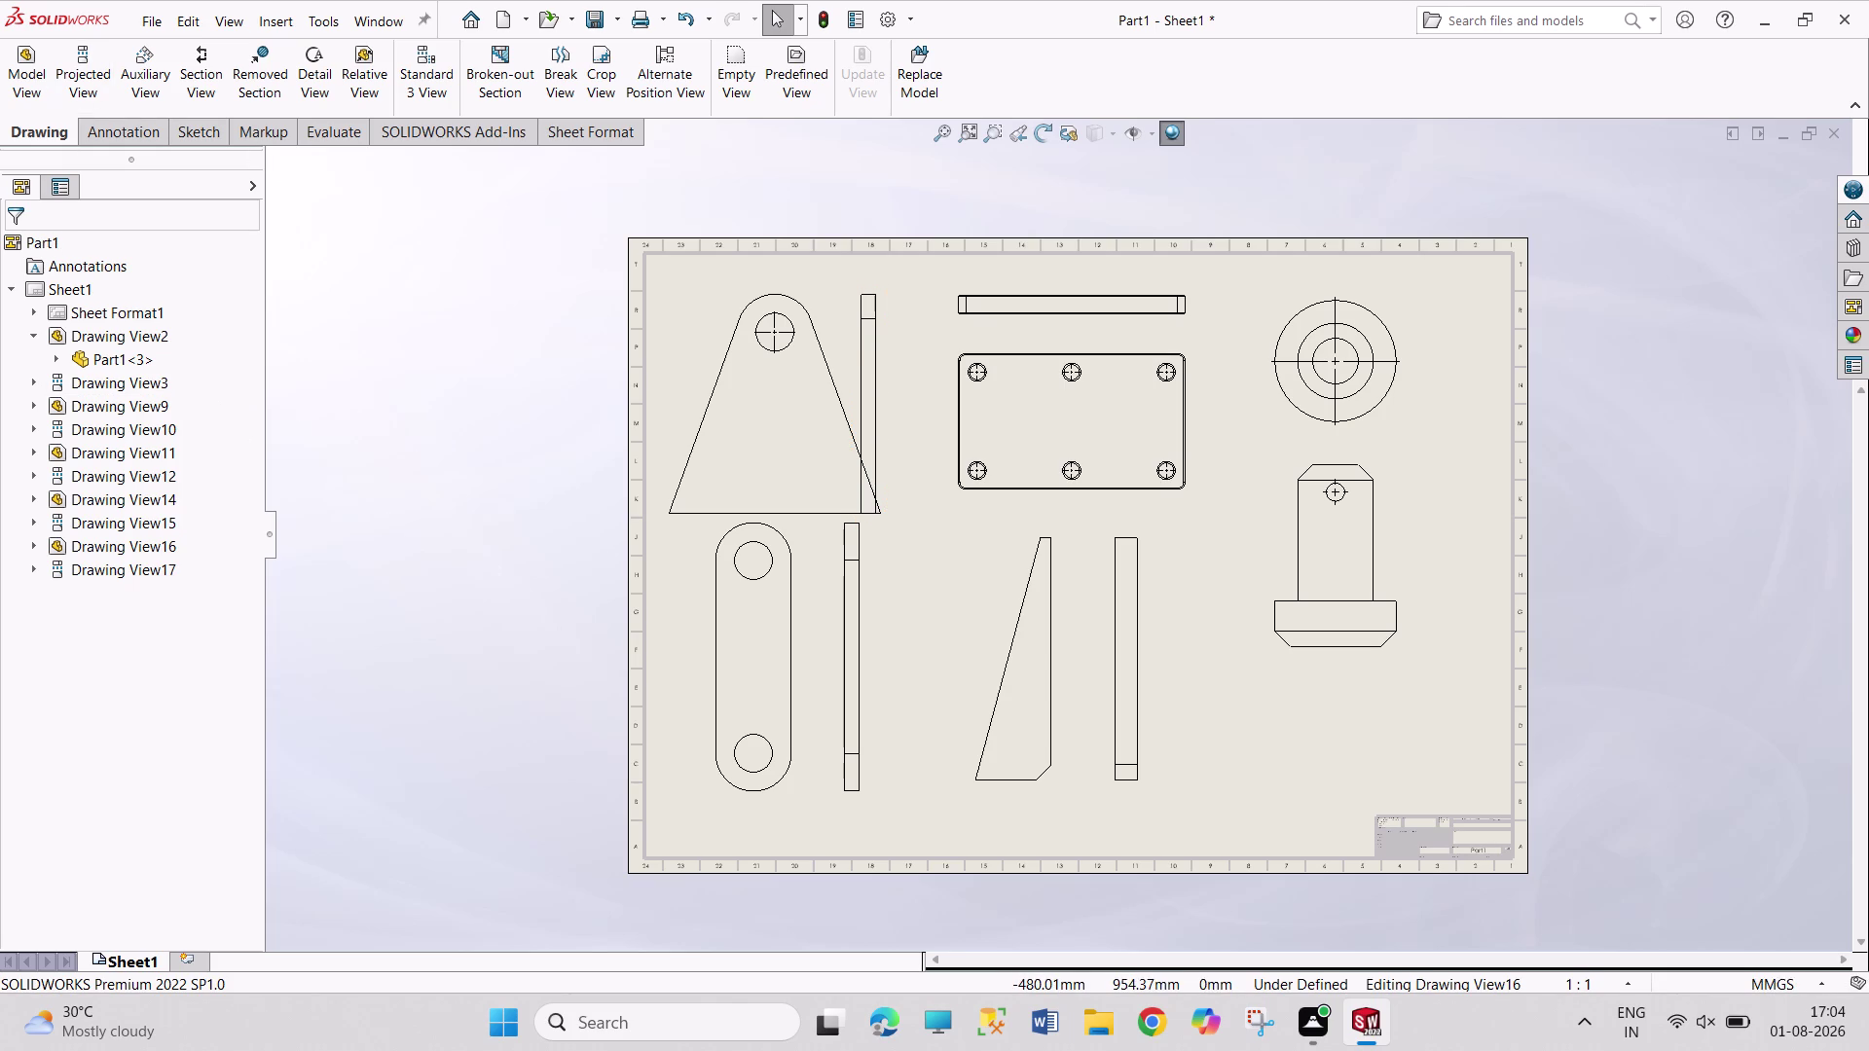
Change the Sheet1 scale to 1:2 in sheet properties.
right_click(69, 292)
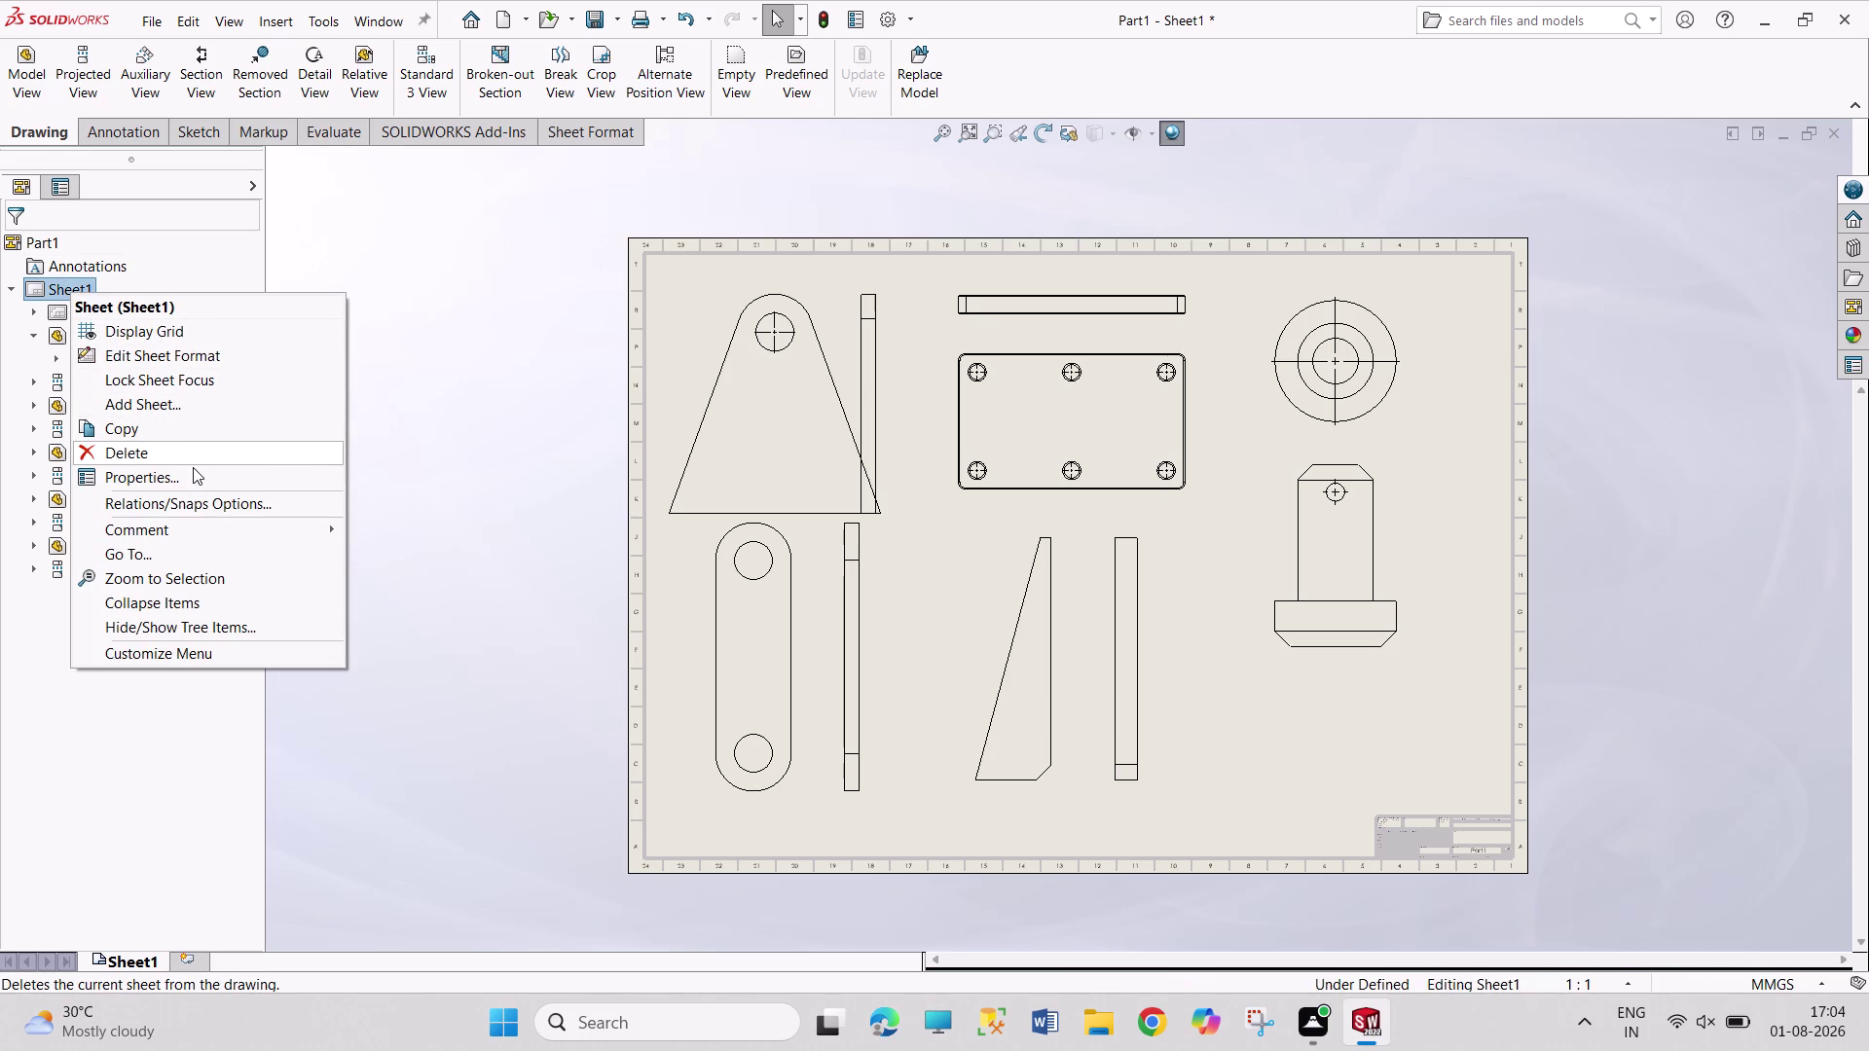
click(193, 469)
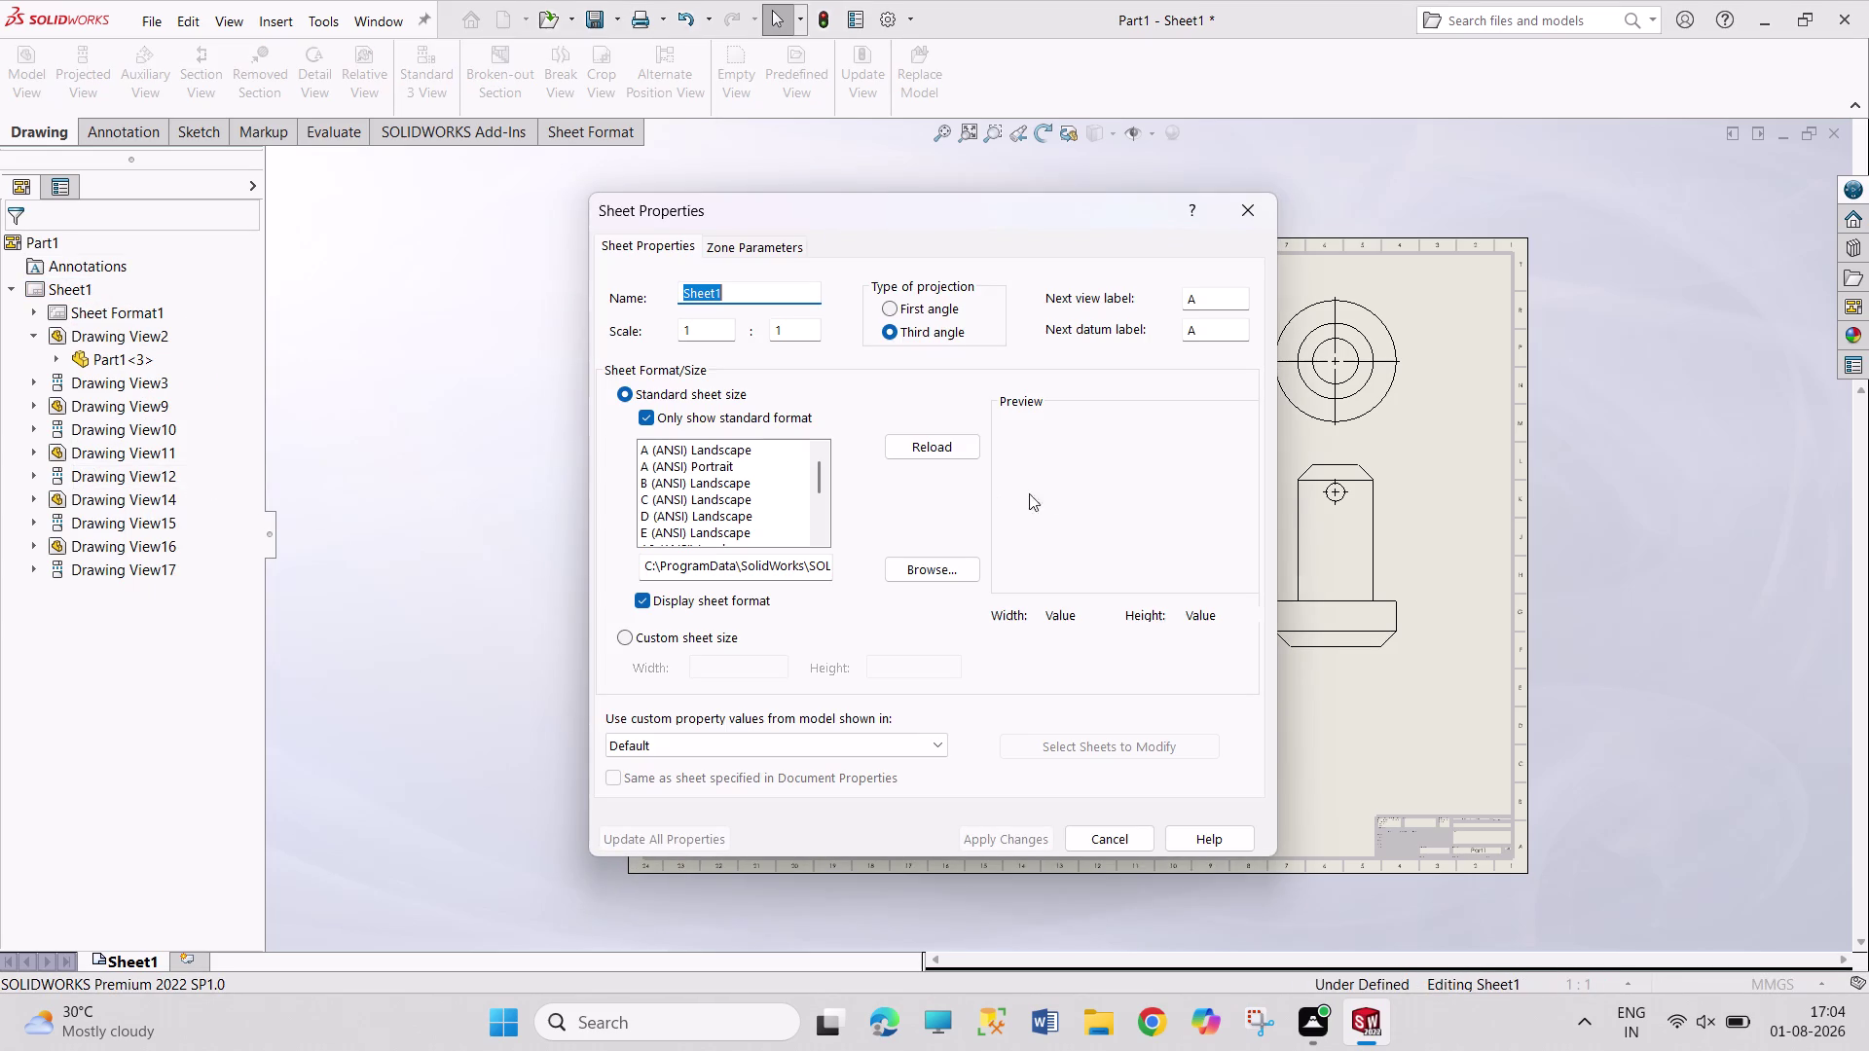
drag(785, 330, 762, 325)
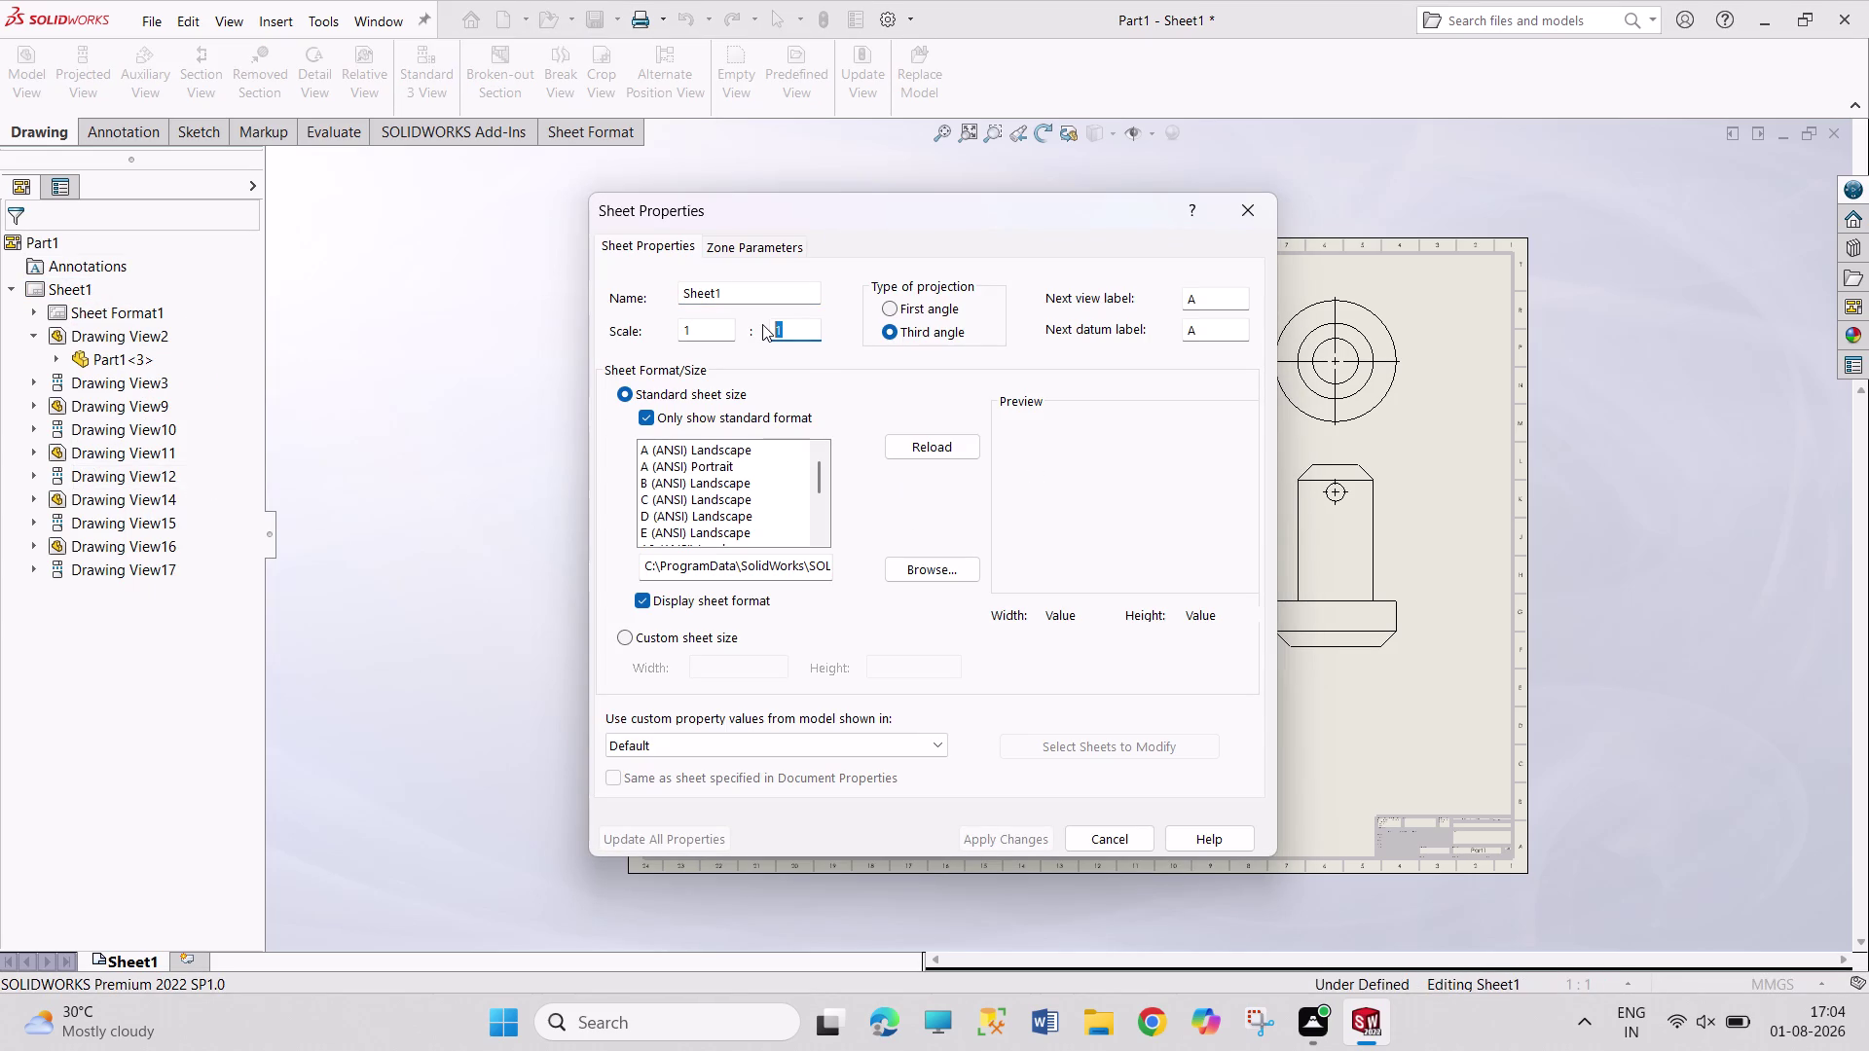
key(2)
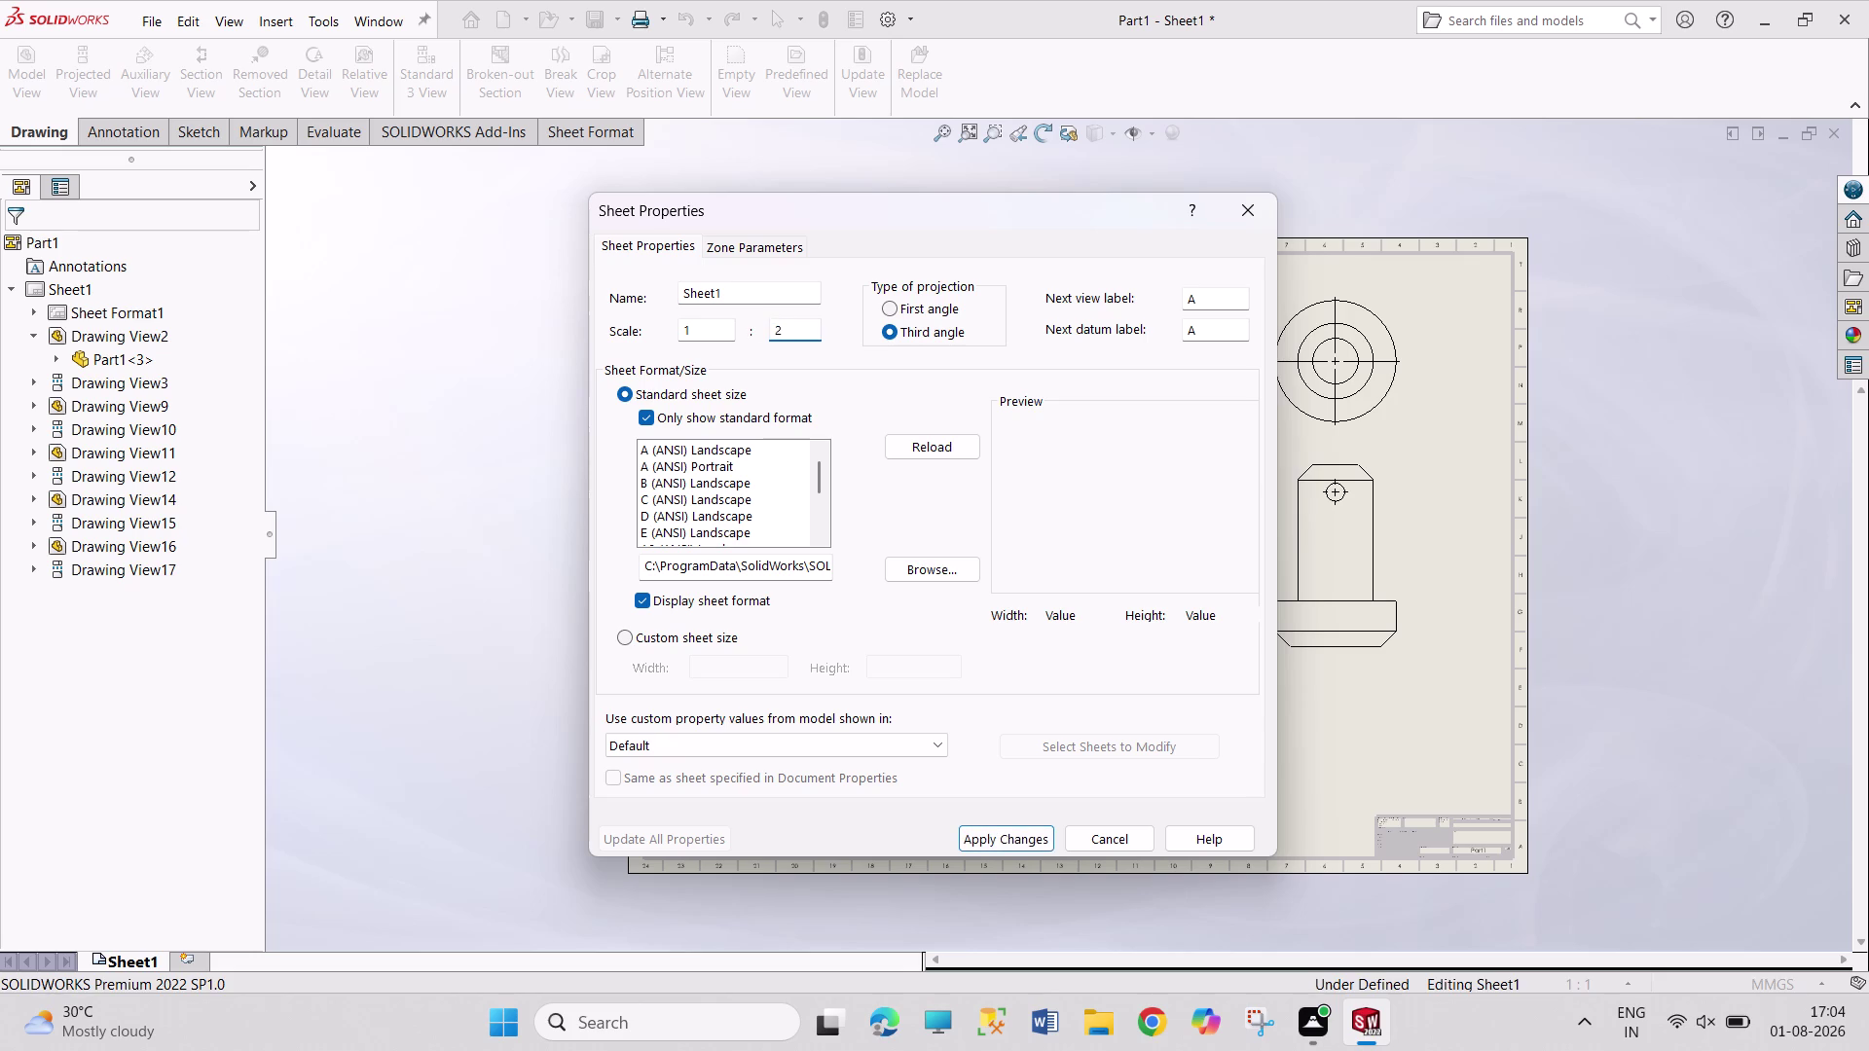
key(Return)
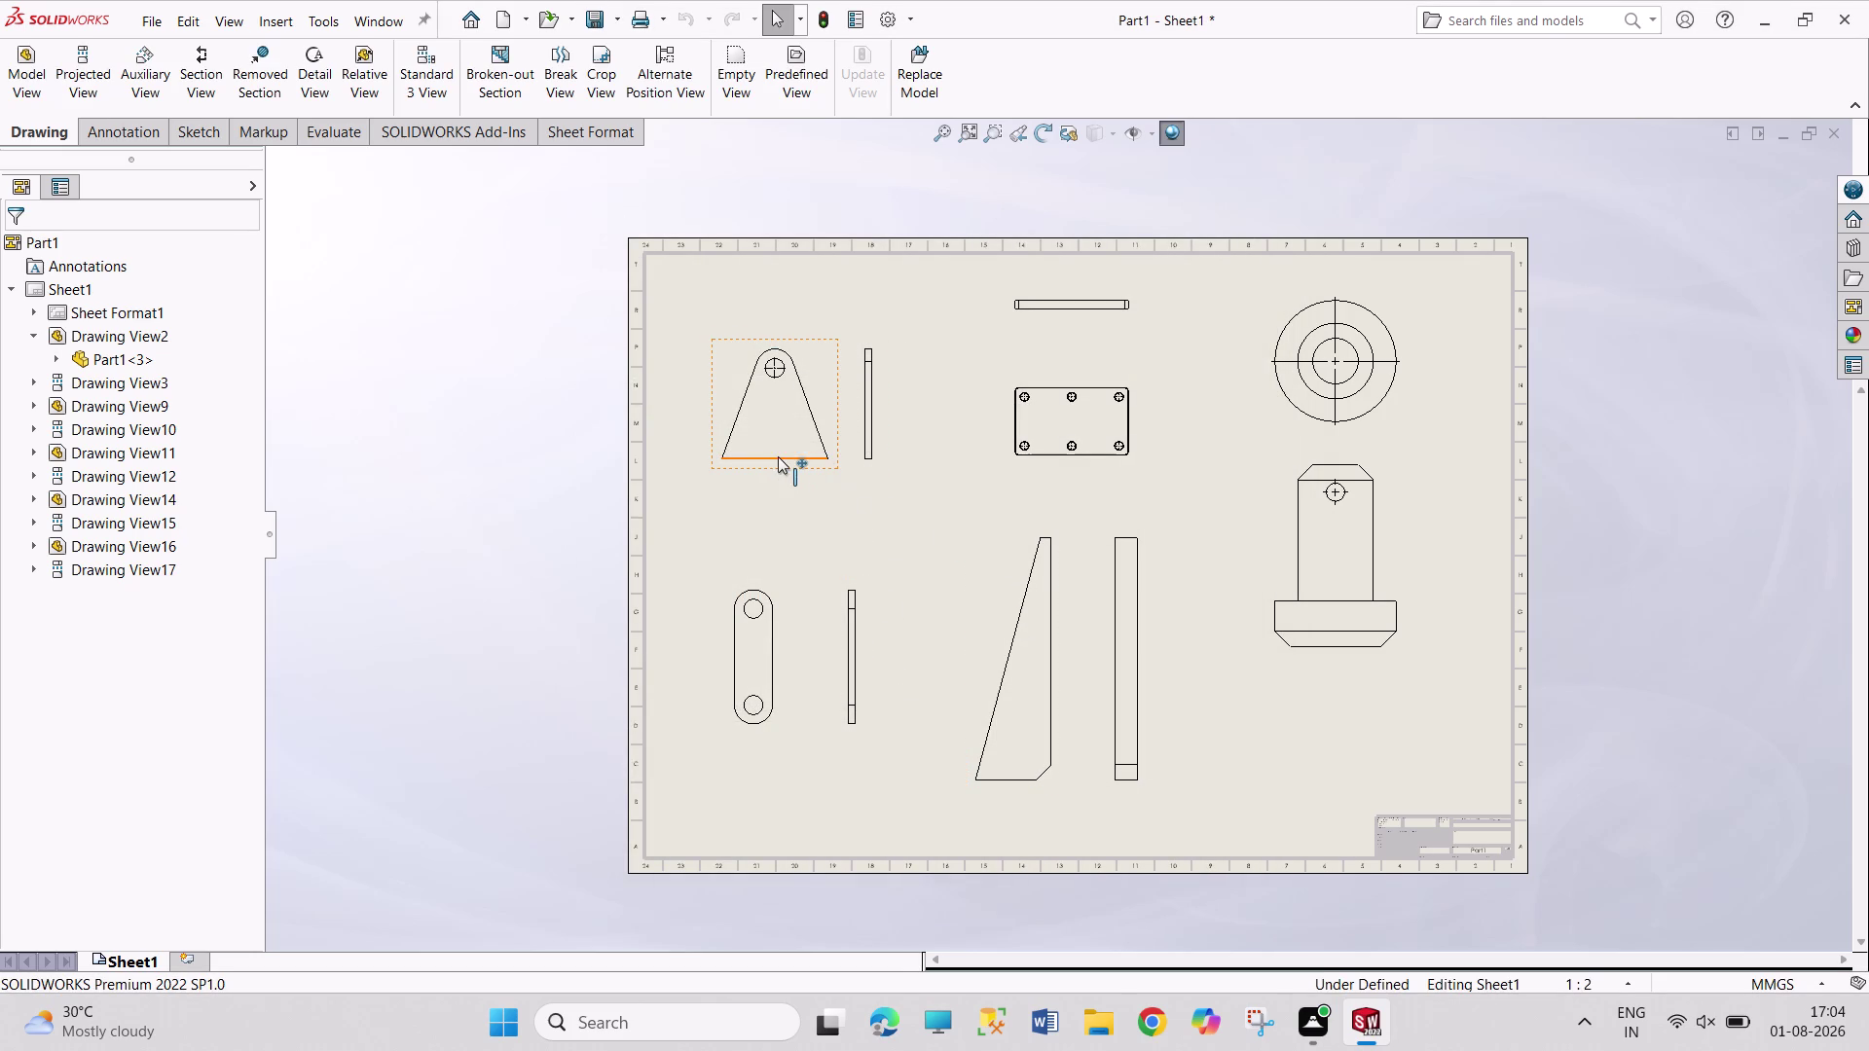
Move the triangular plate view to upper left and the slot link view up beside its edge view.
drag(782, 467, 736, 436)
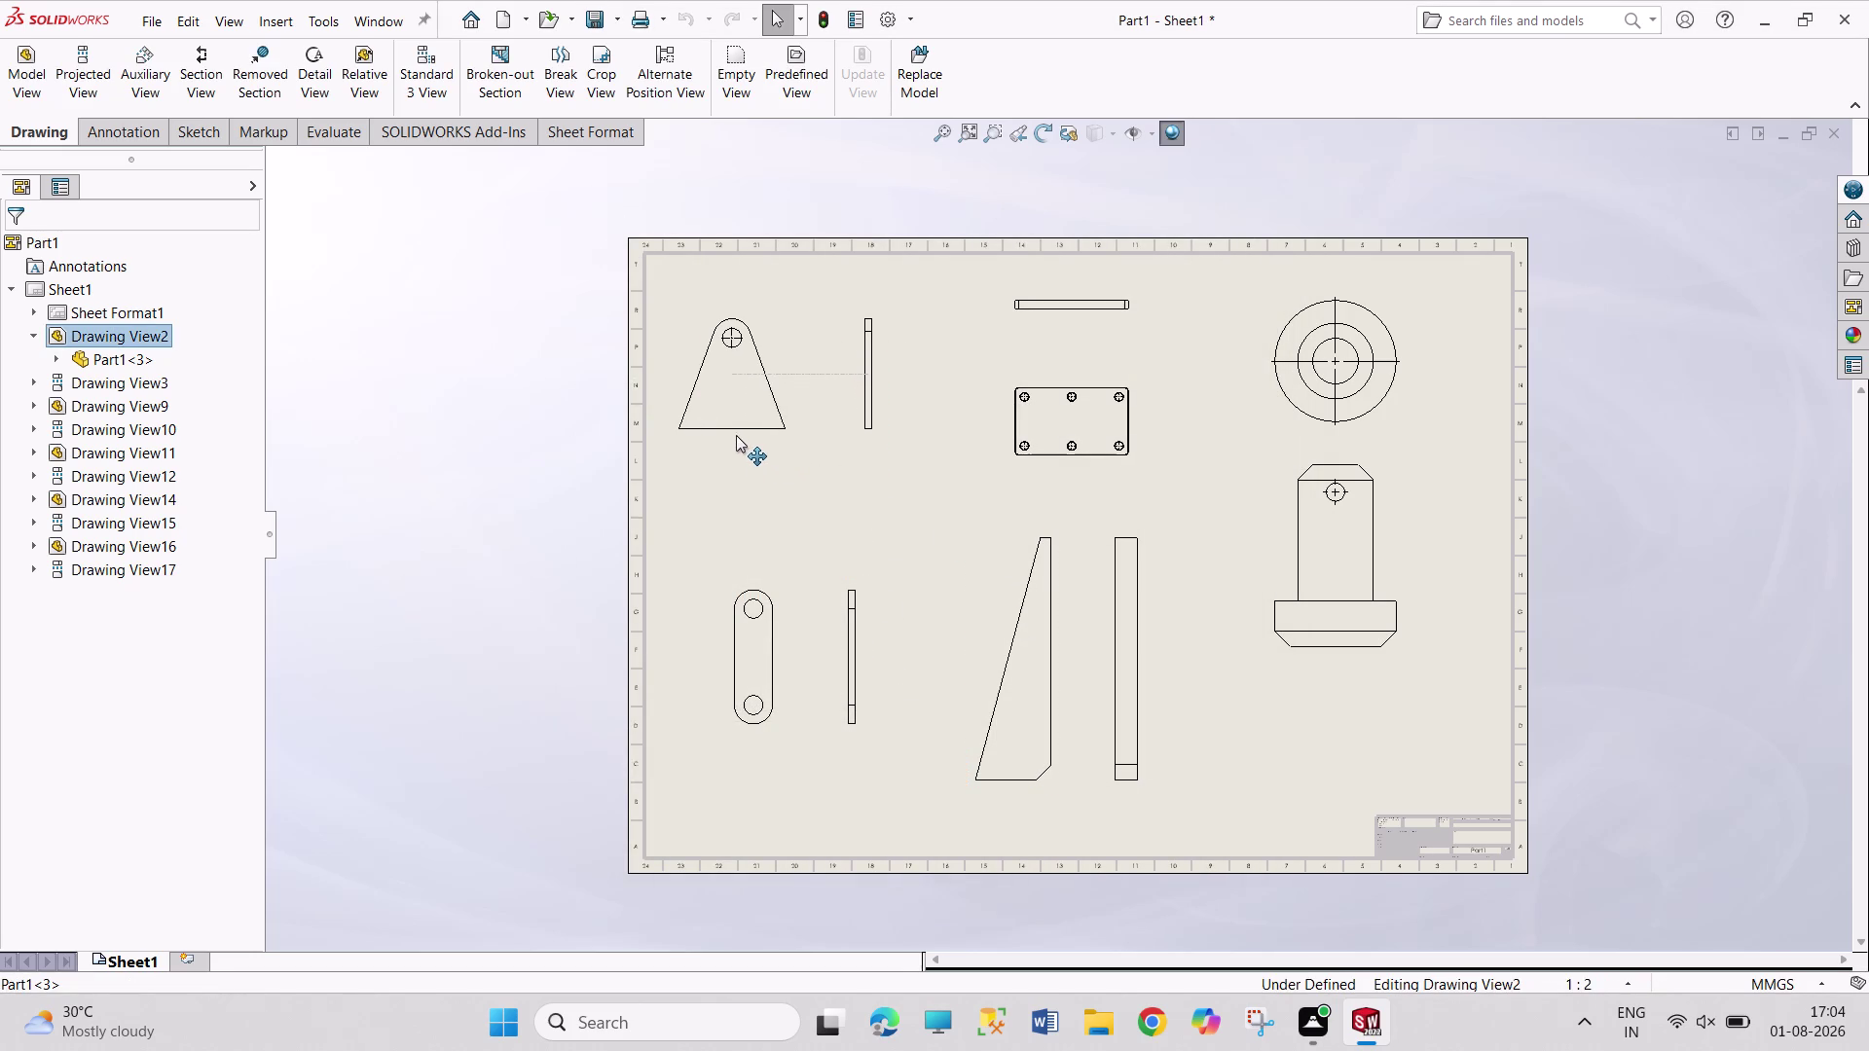
drag(736, 436, 750, 427)
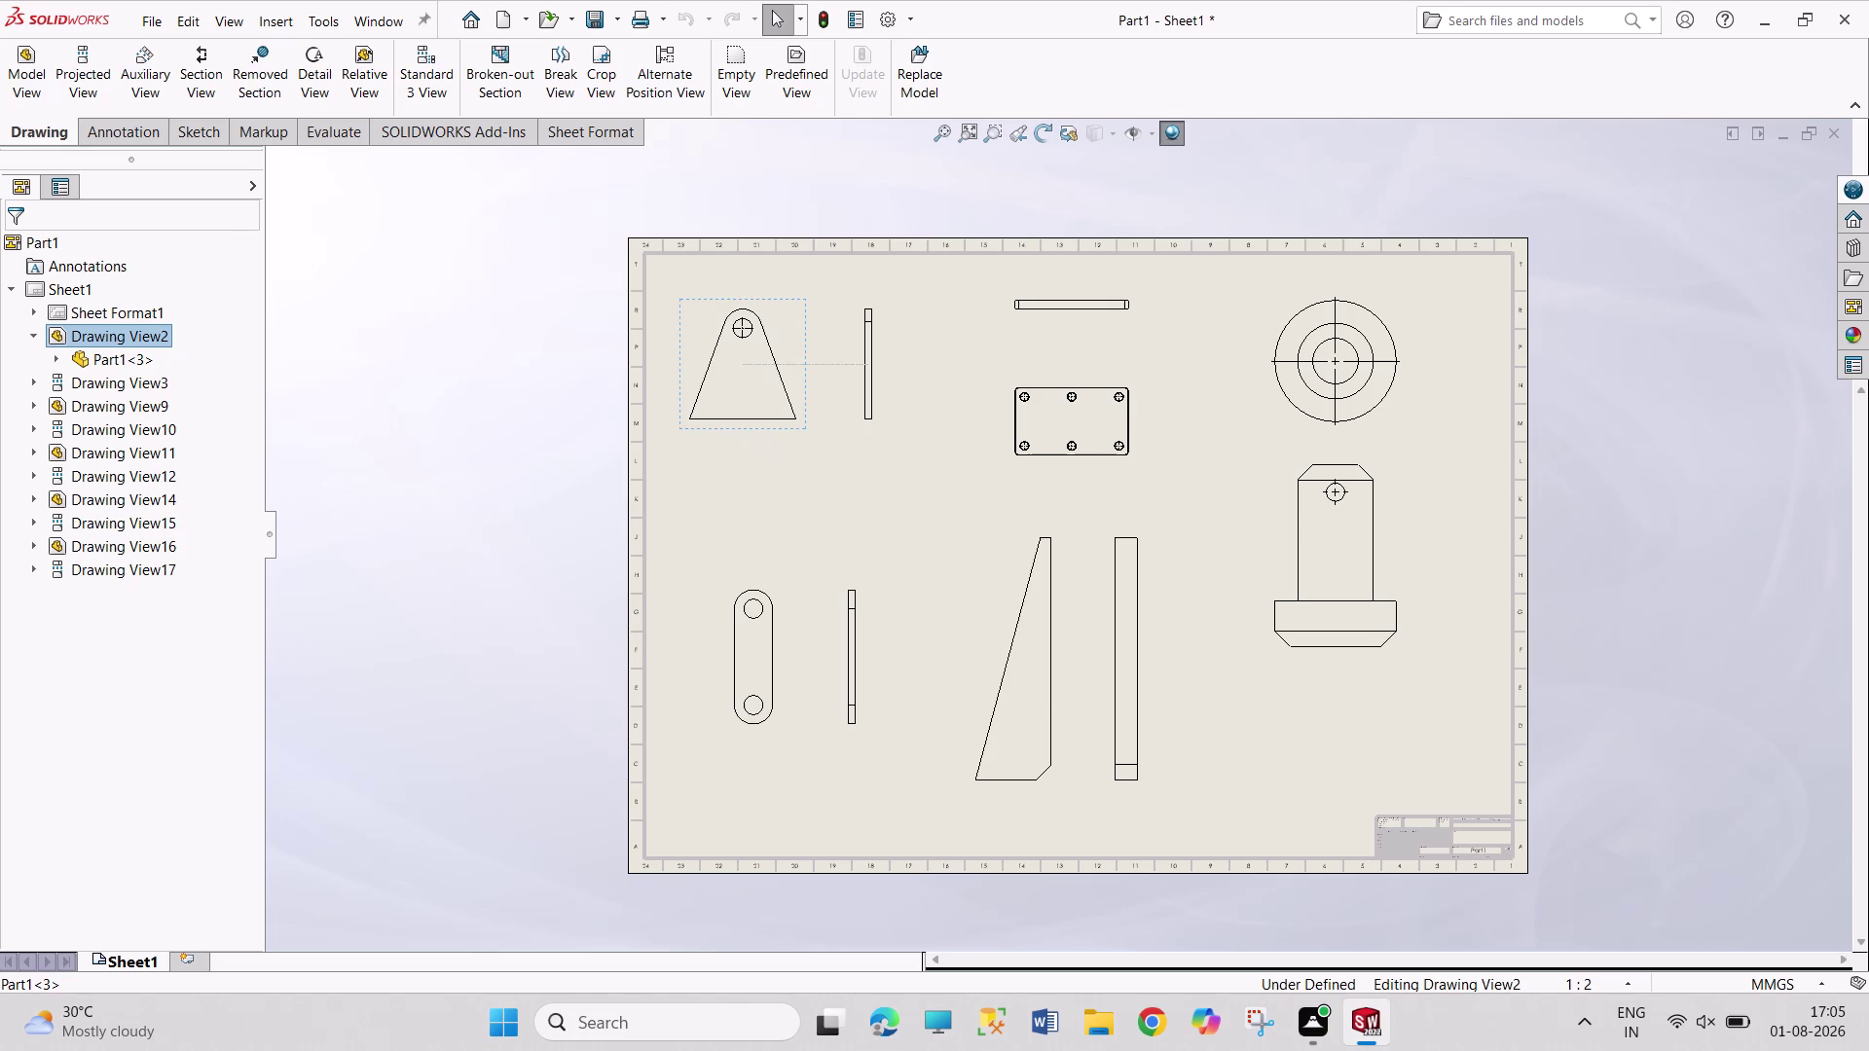
click(769, 732)
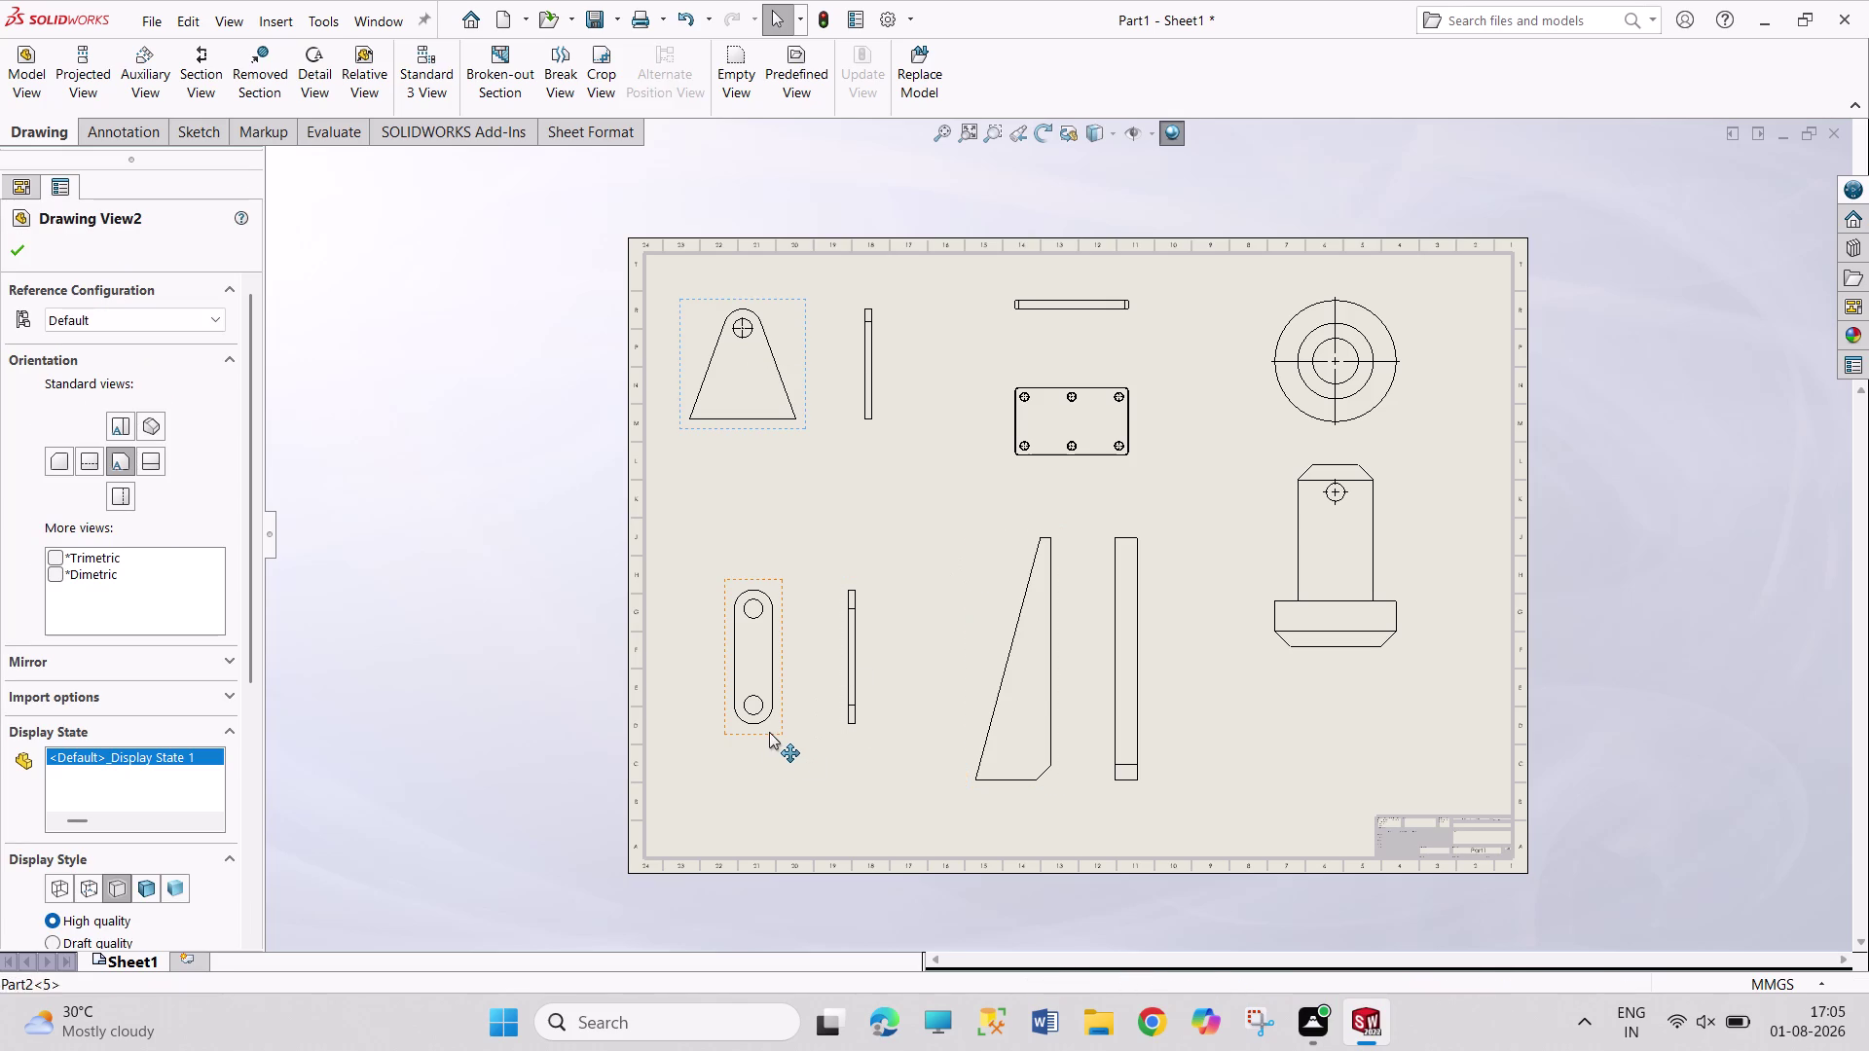
click(781, 731)
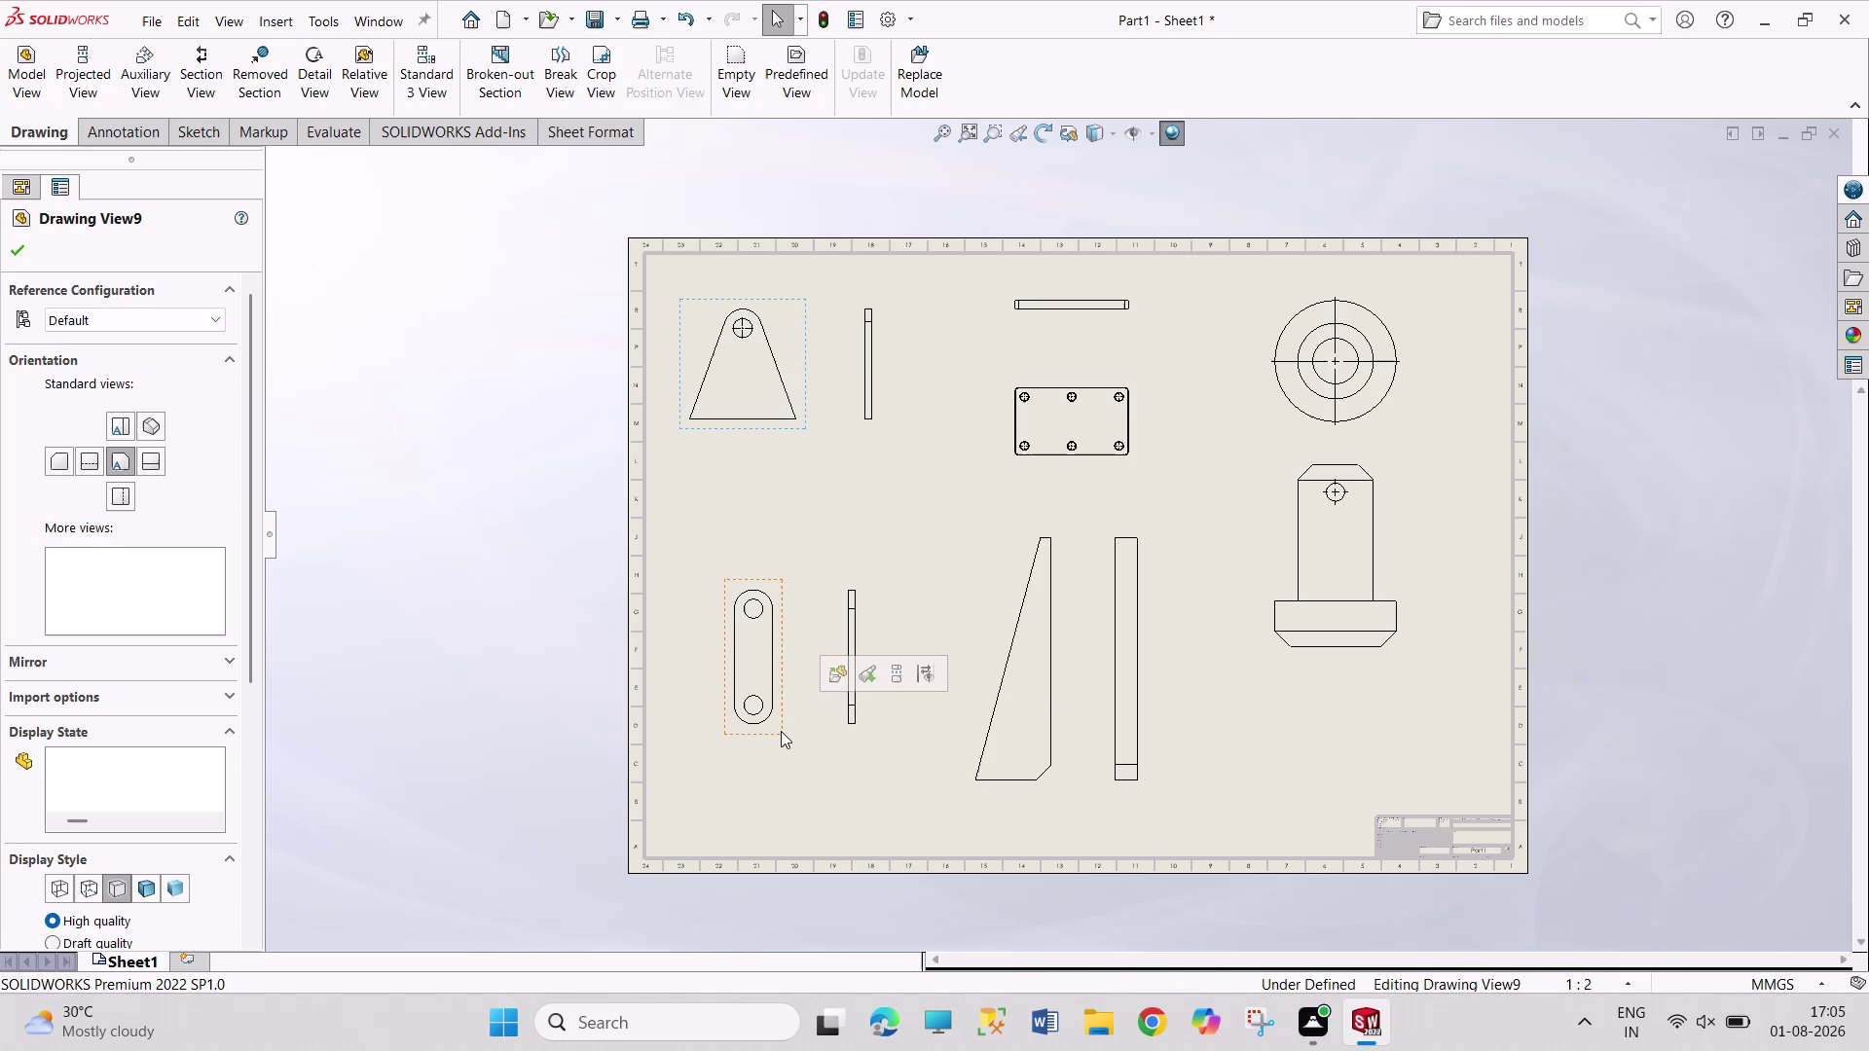
click(770, 736)
click(570, 724)
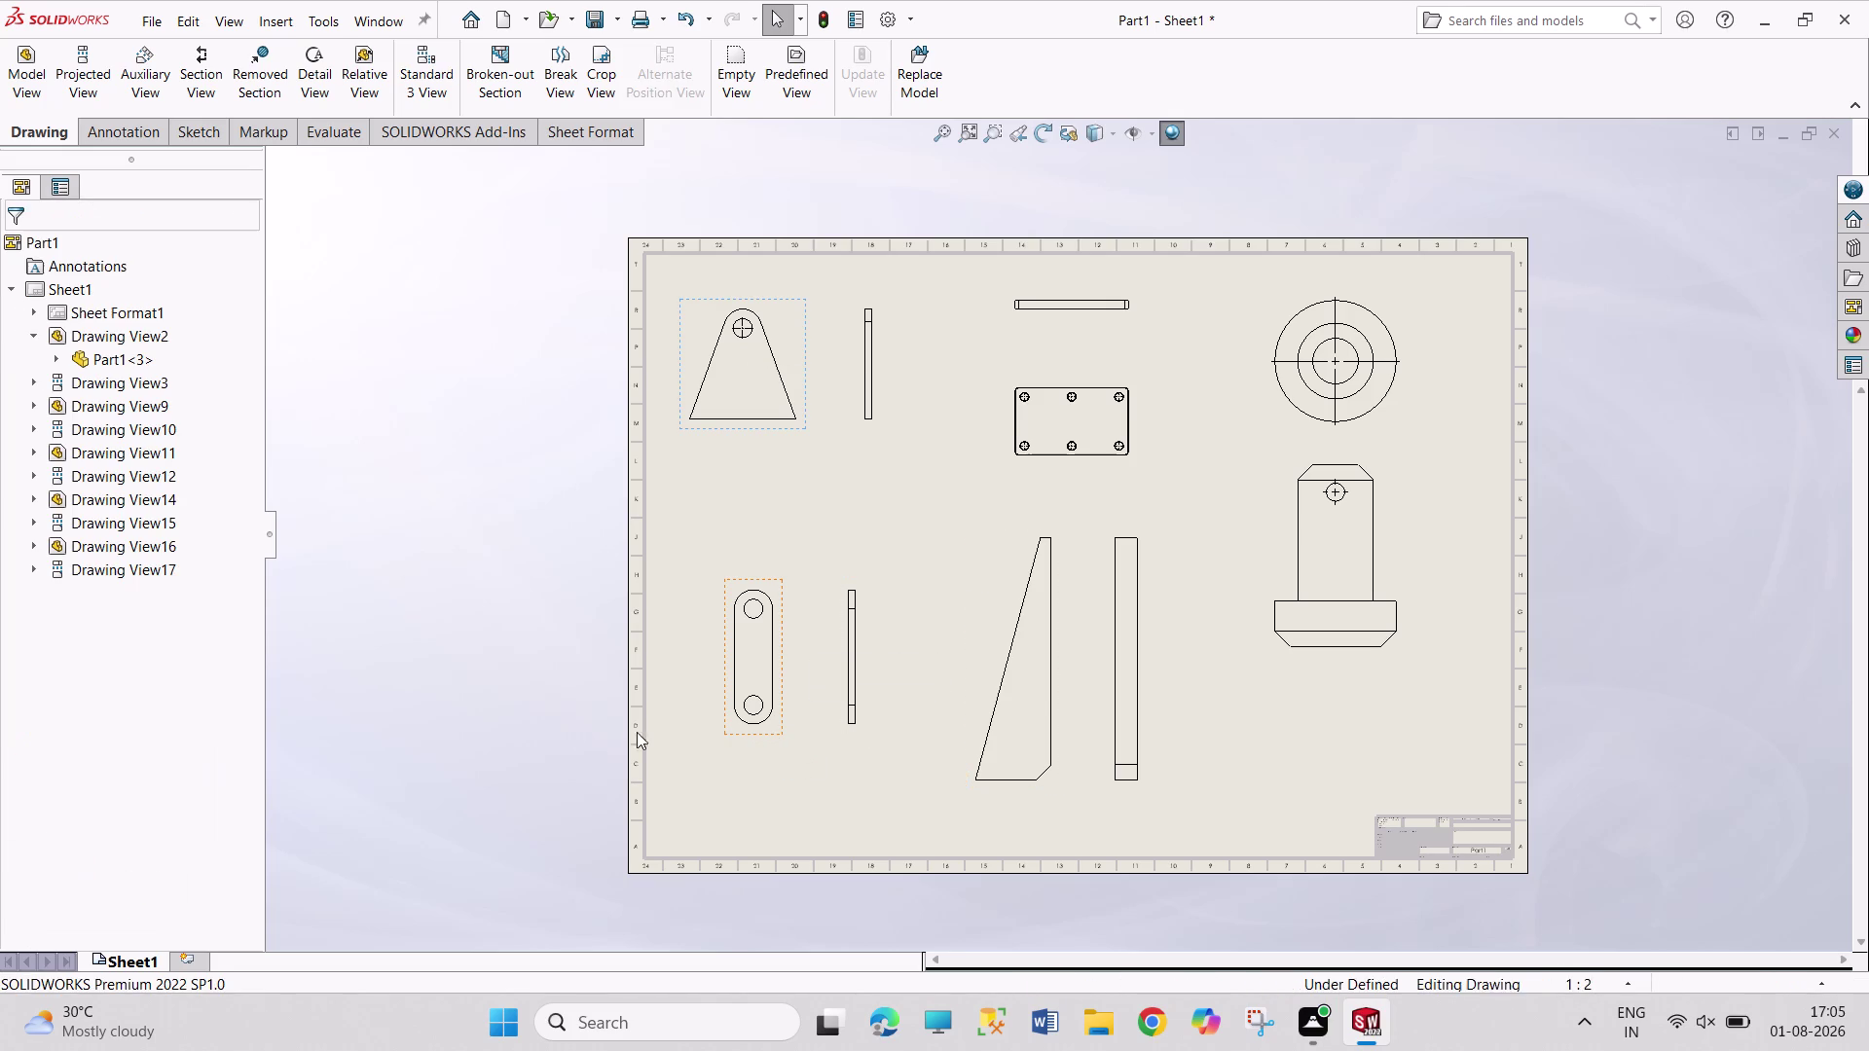
drag(767, 739, 750, 672)
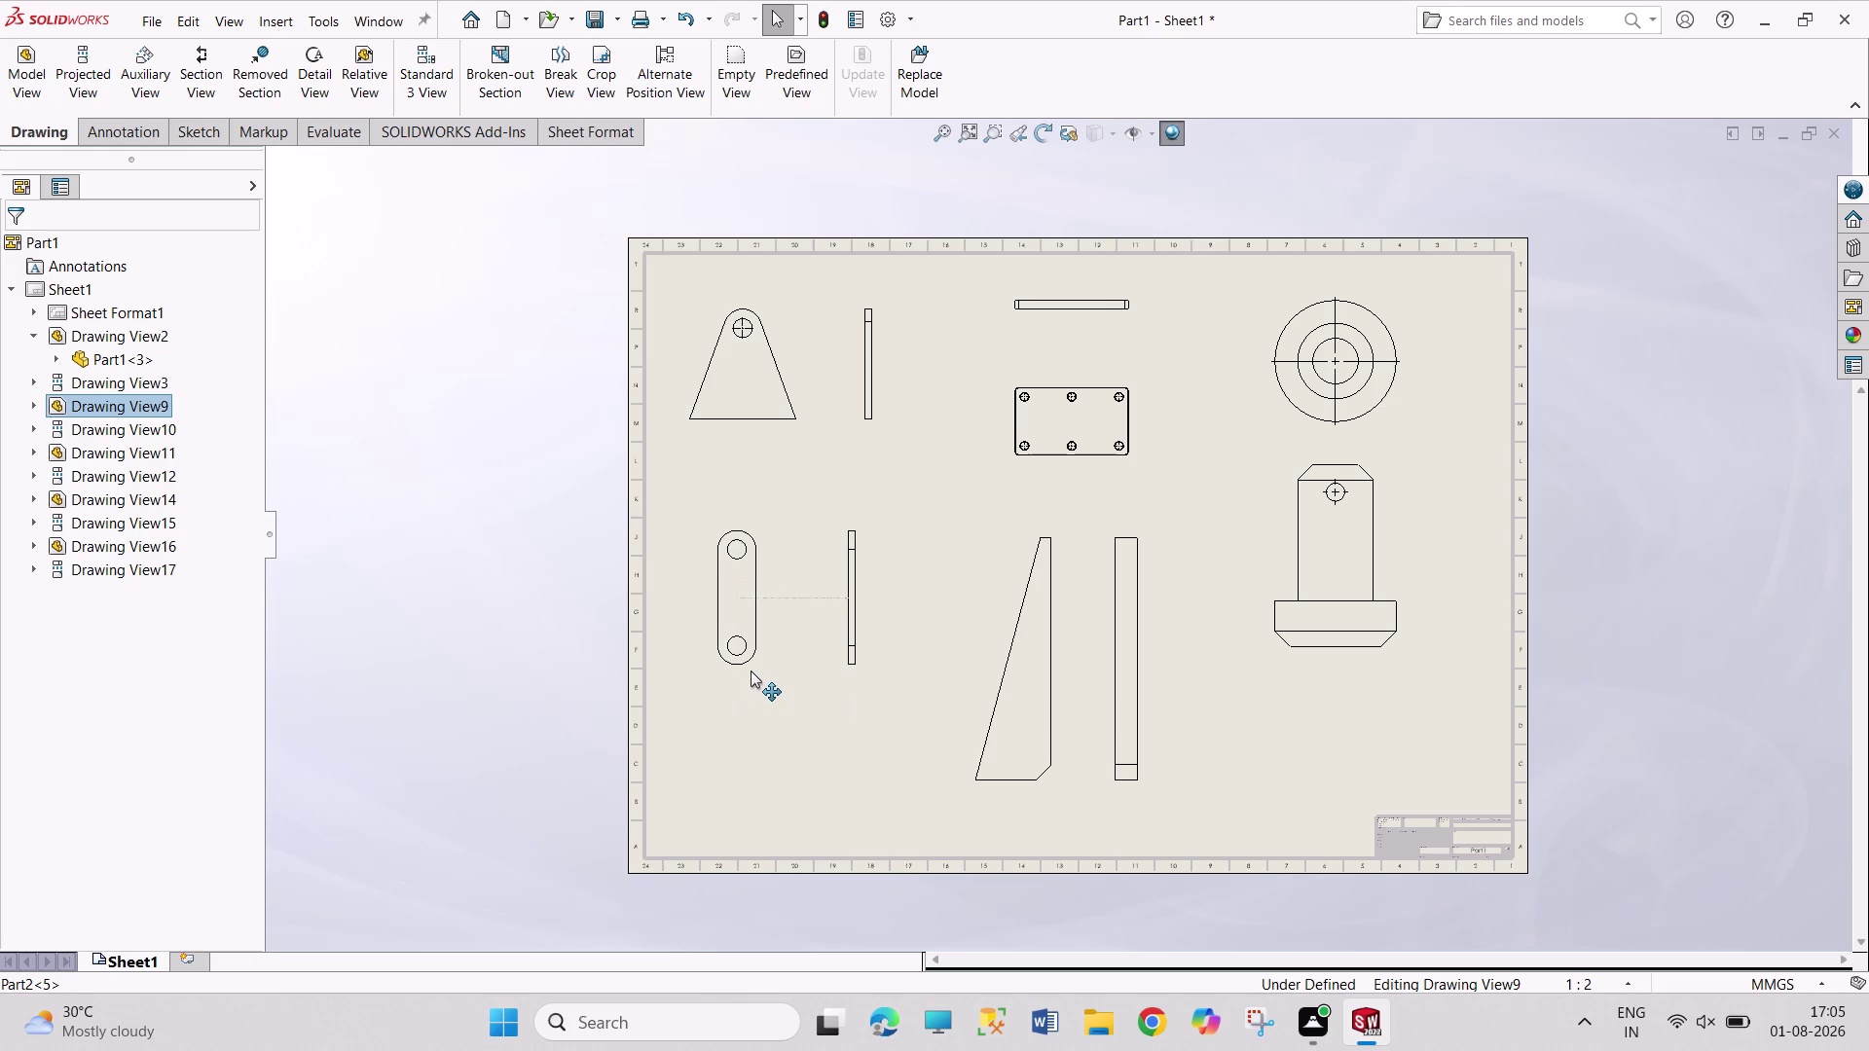
drag(750, 672, 752, 679)
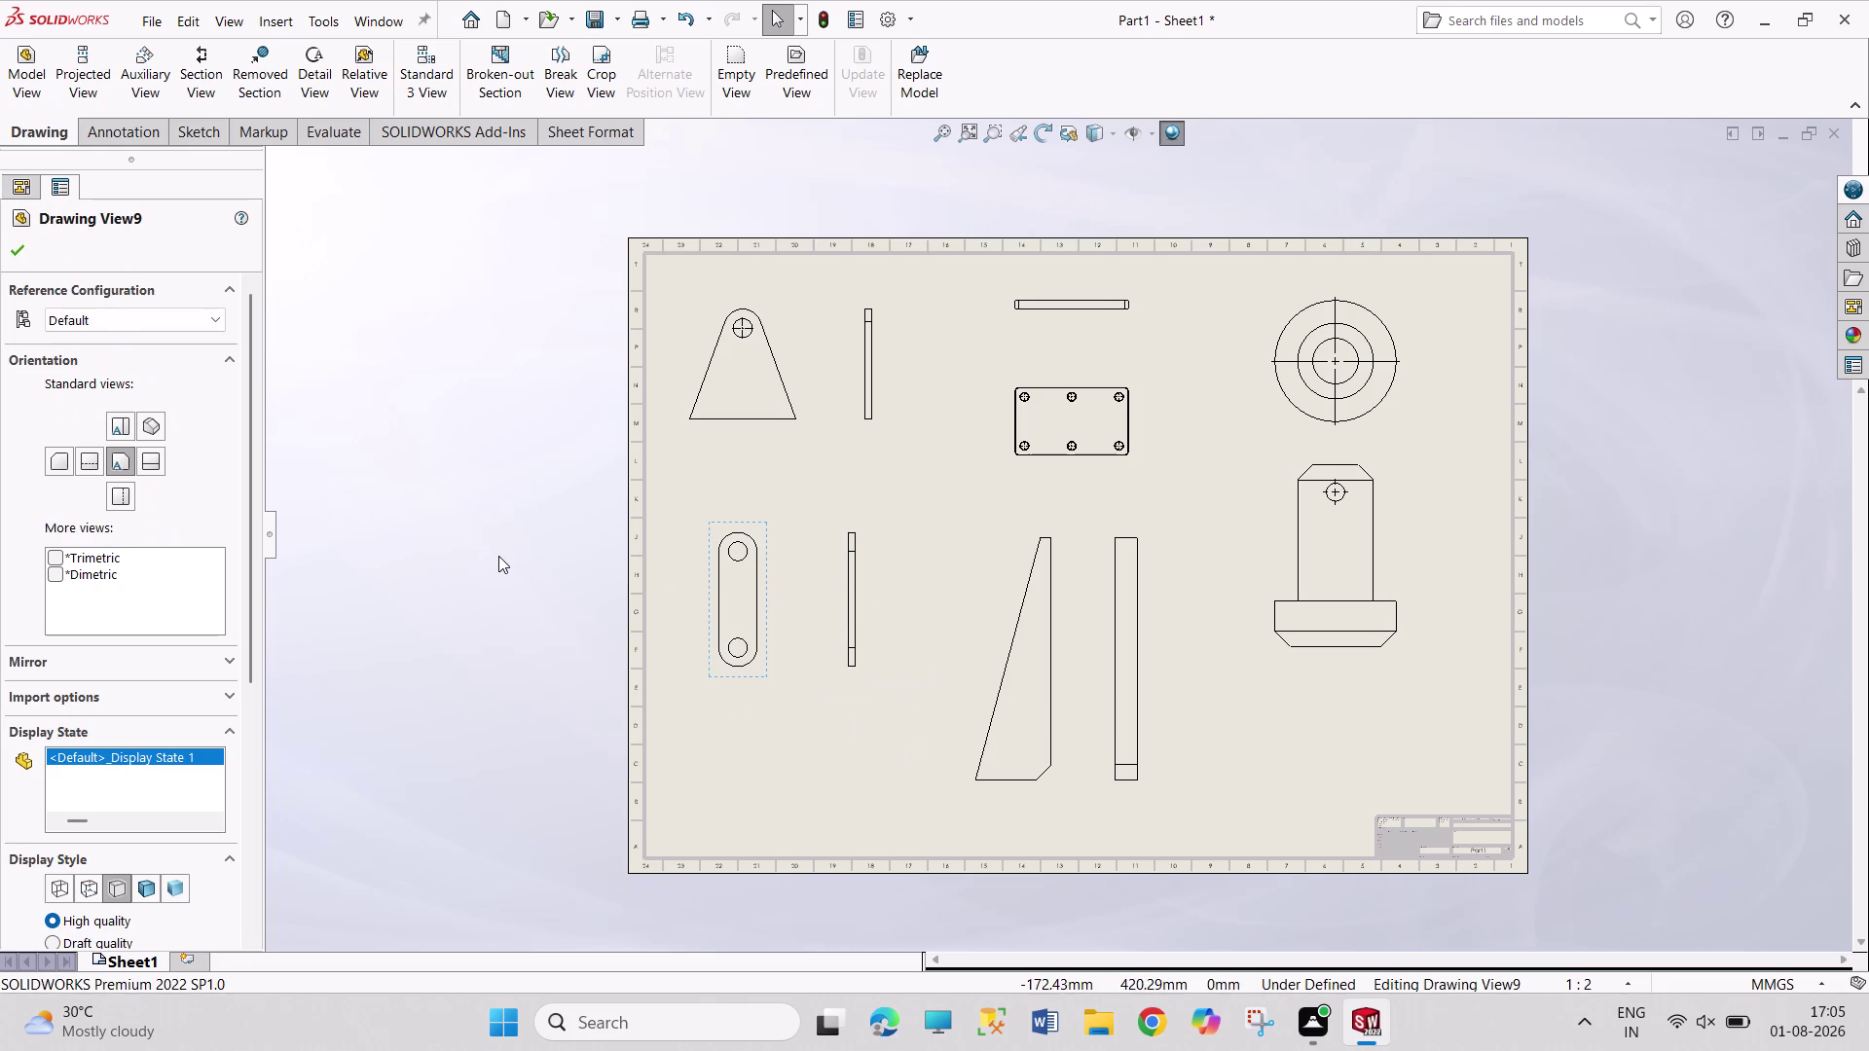
click(499, 556)
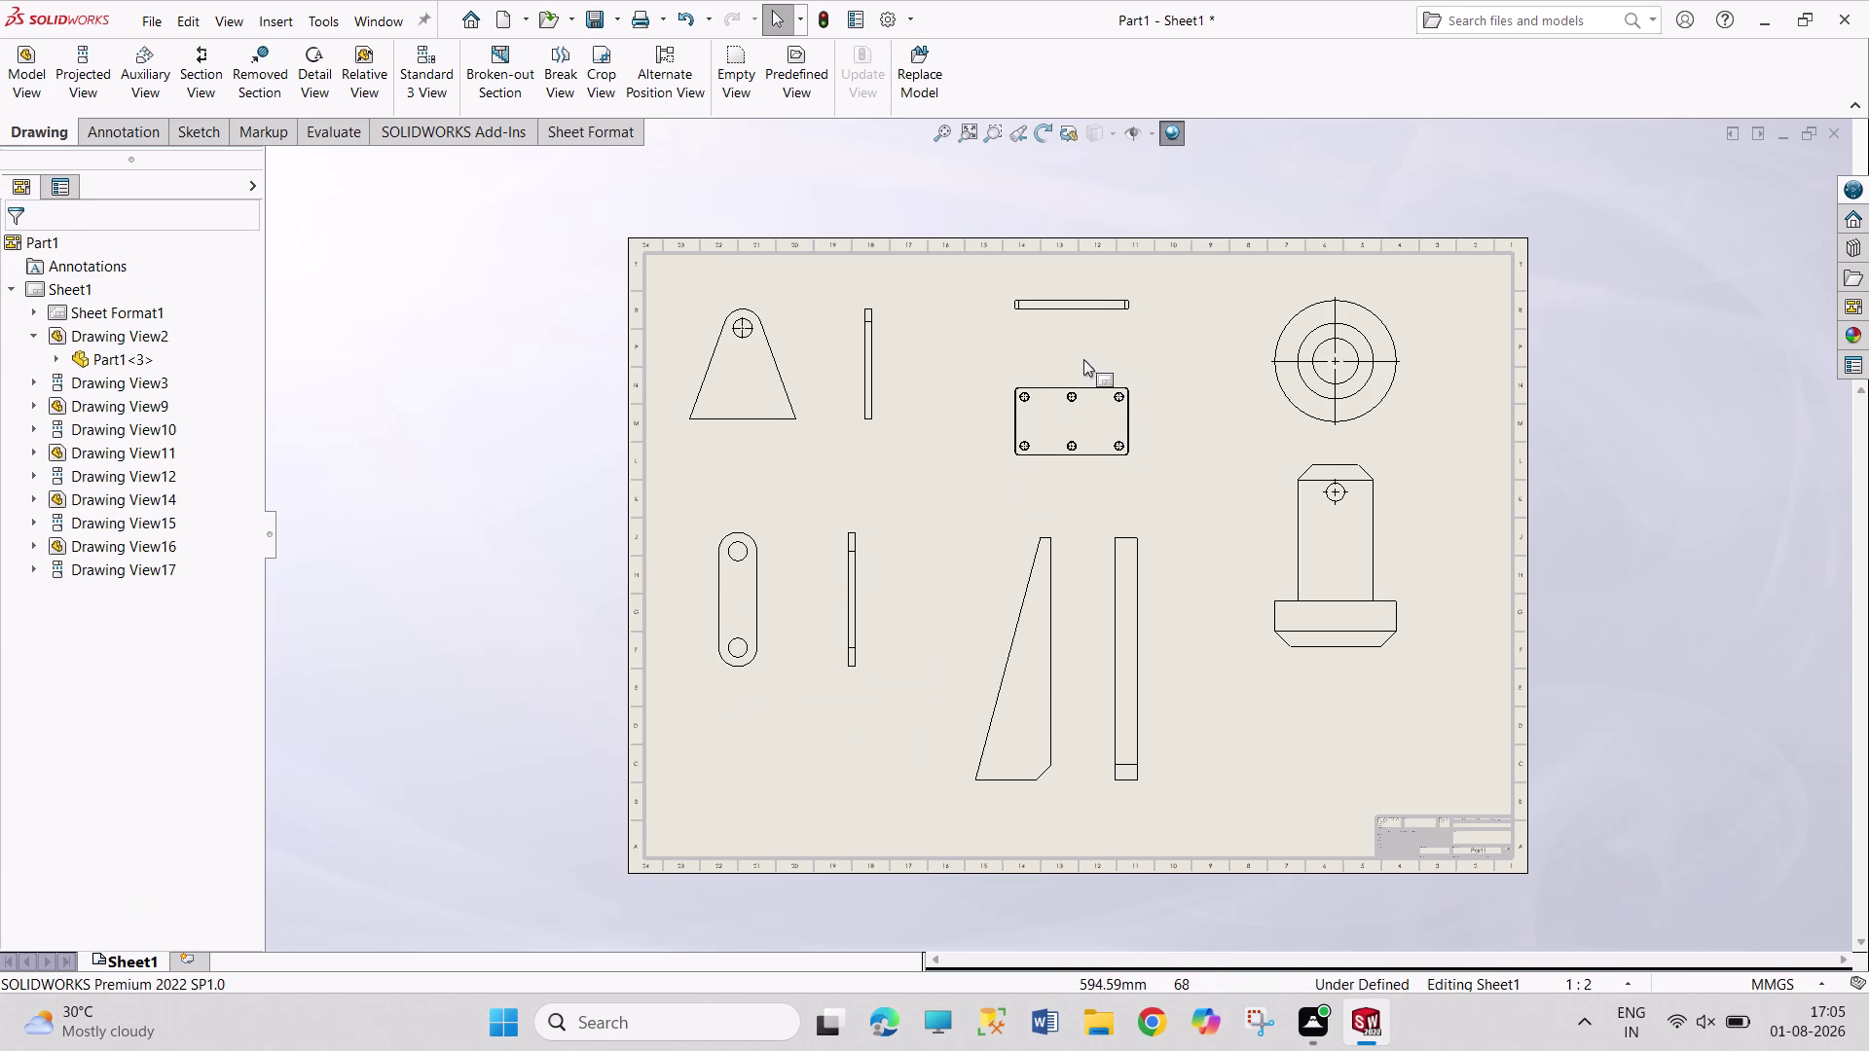
Nudge the holed plate view up and lower the tapered plate and its side view.
drag(1092, 372, 1086, 351)
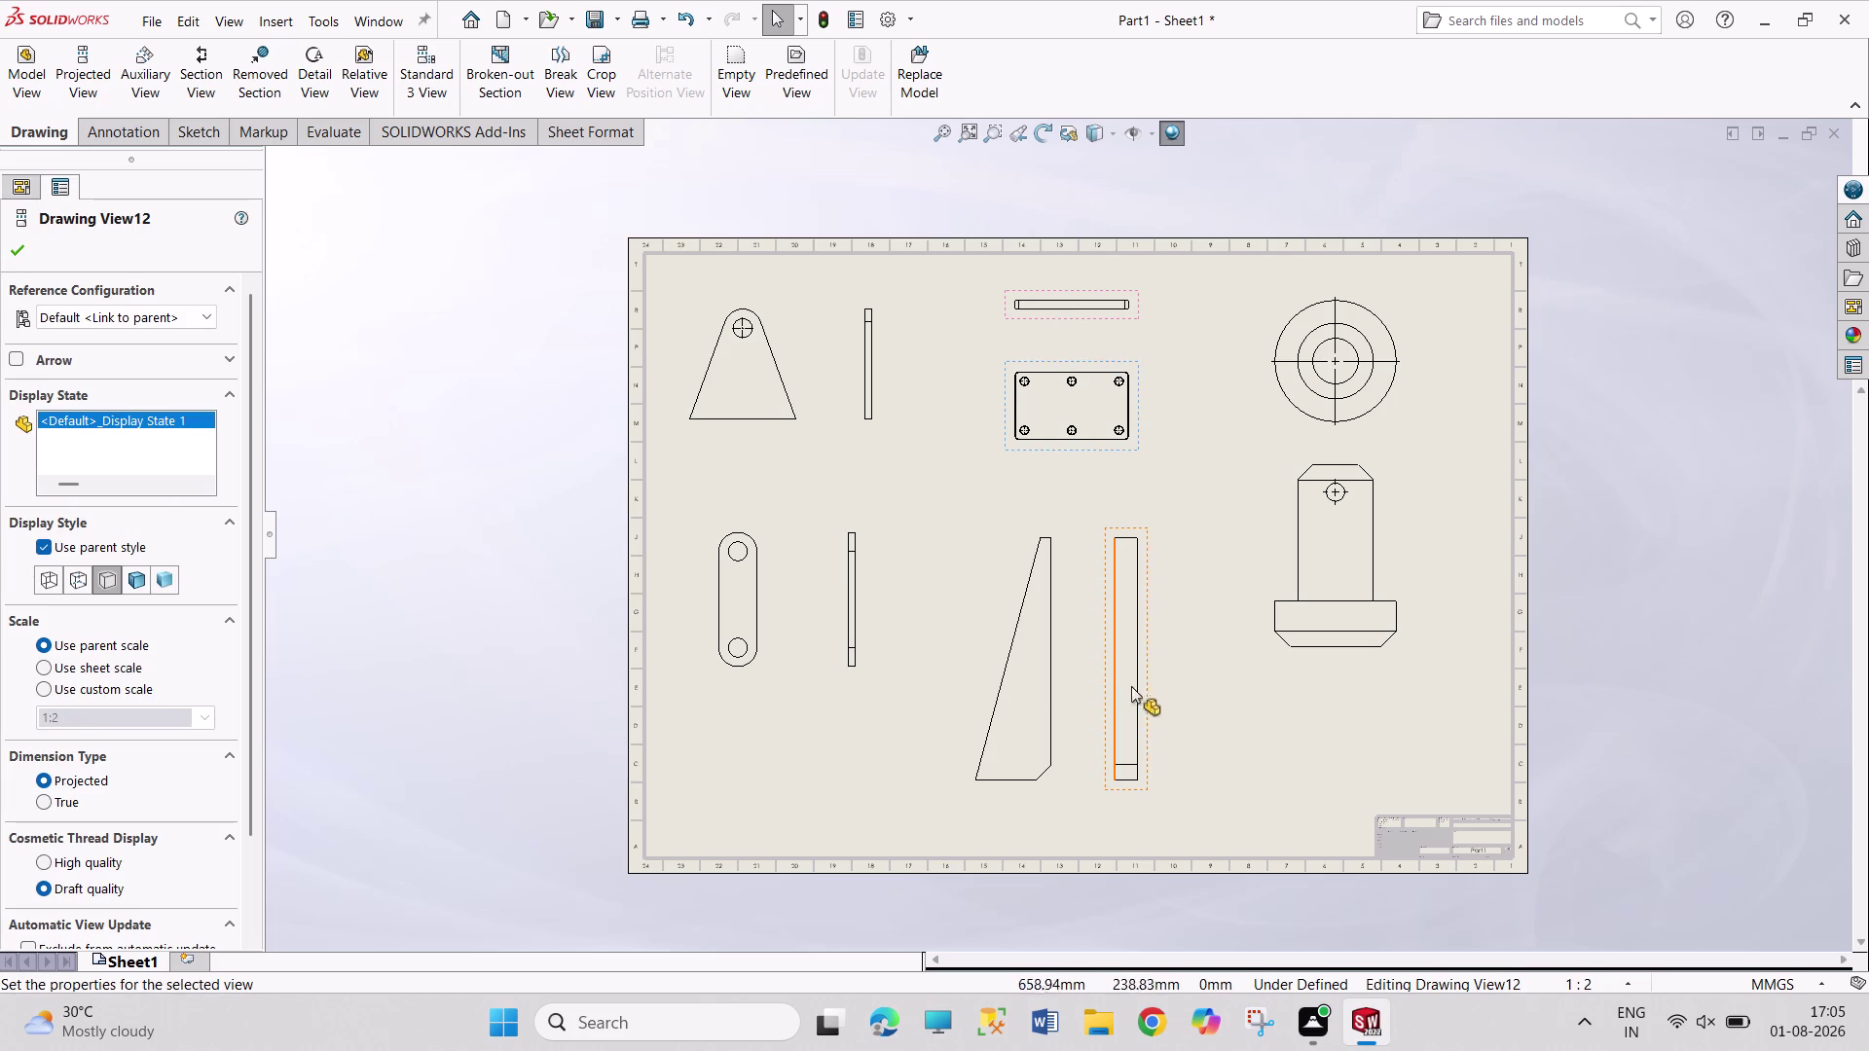
drag(1148, 555, 1155, 597)
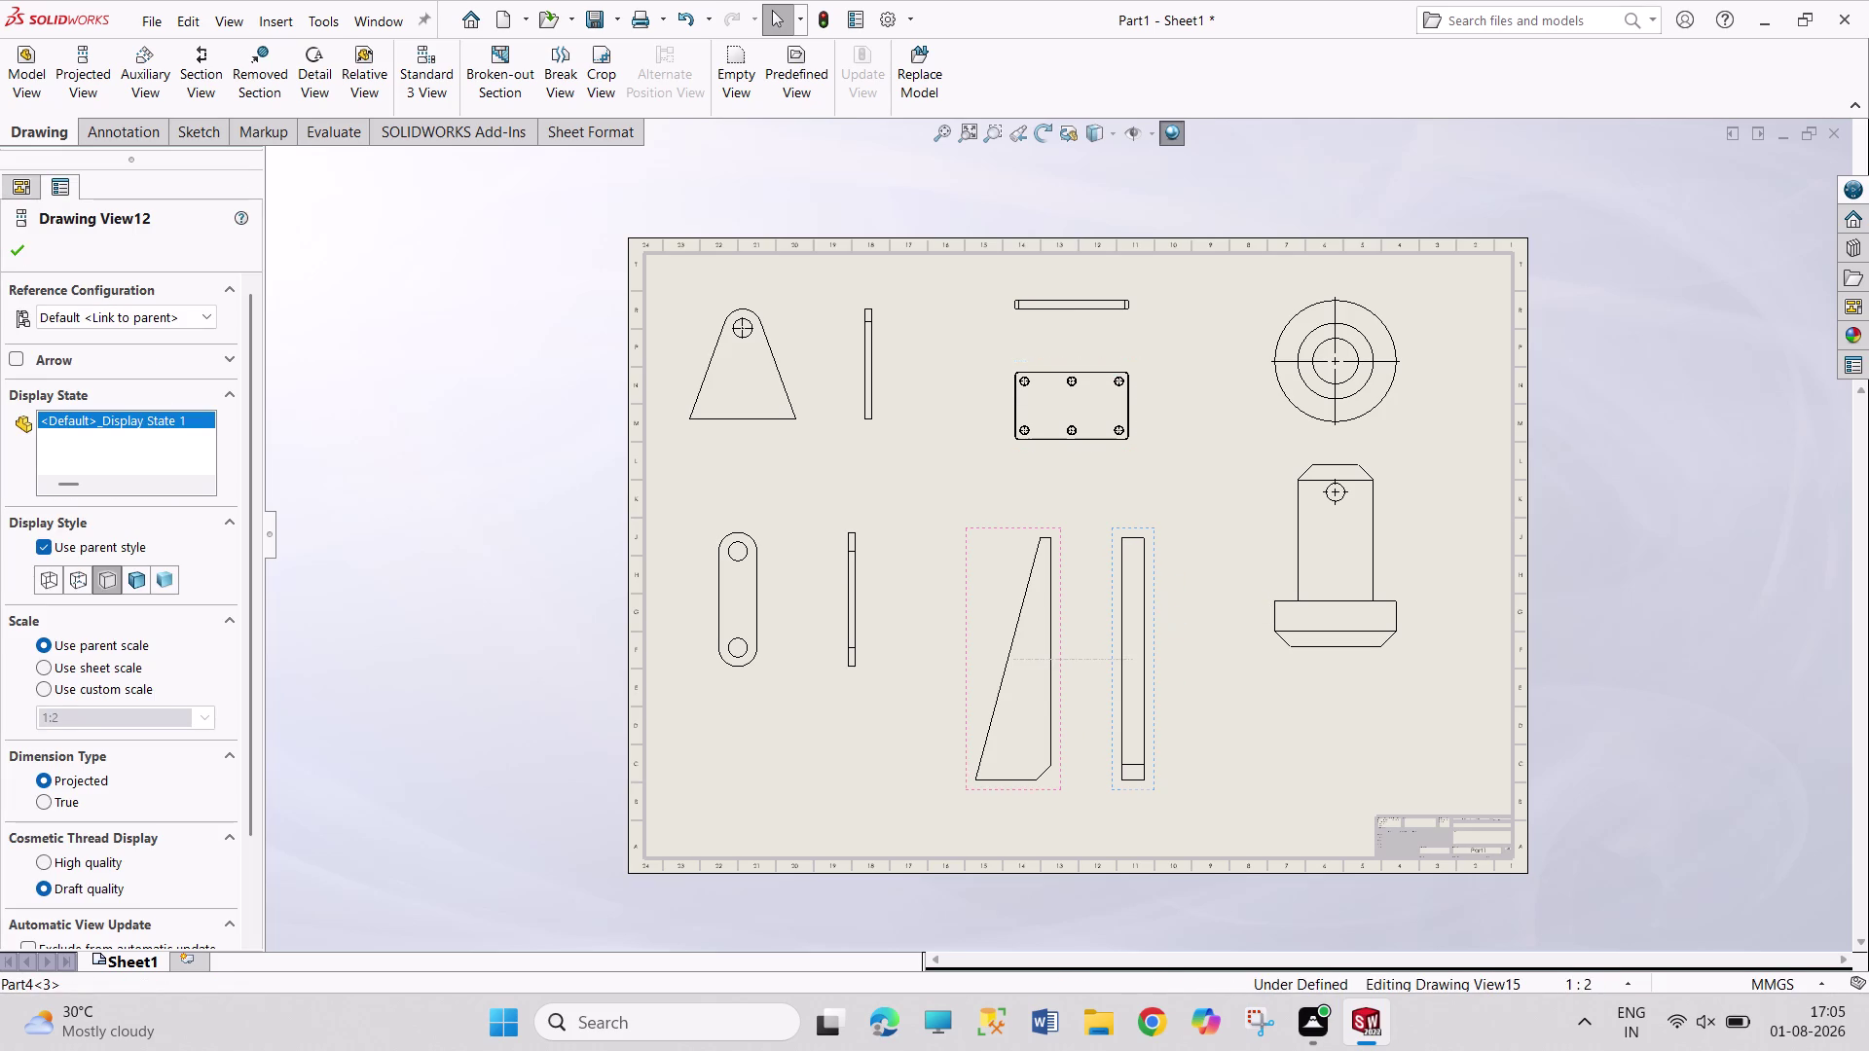
drag(1036, 527, 1035, 554)
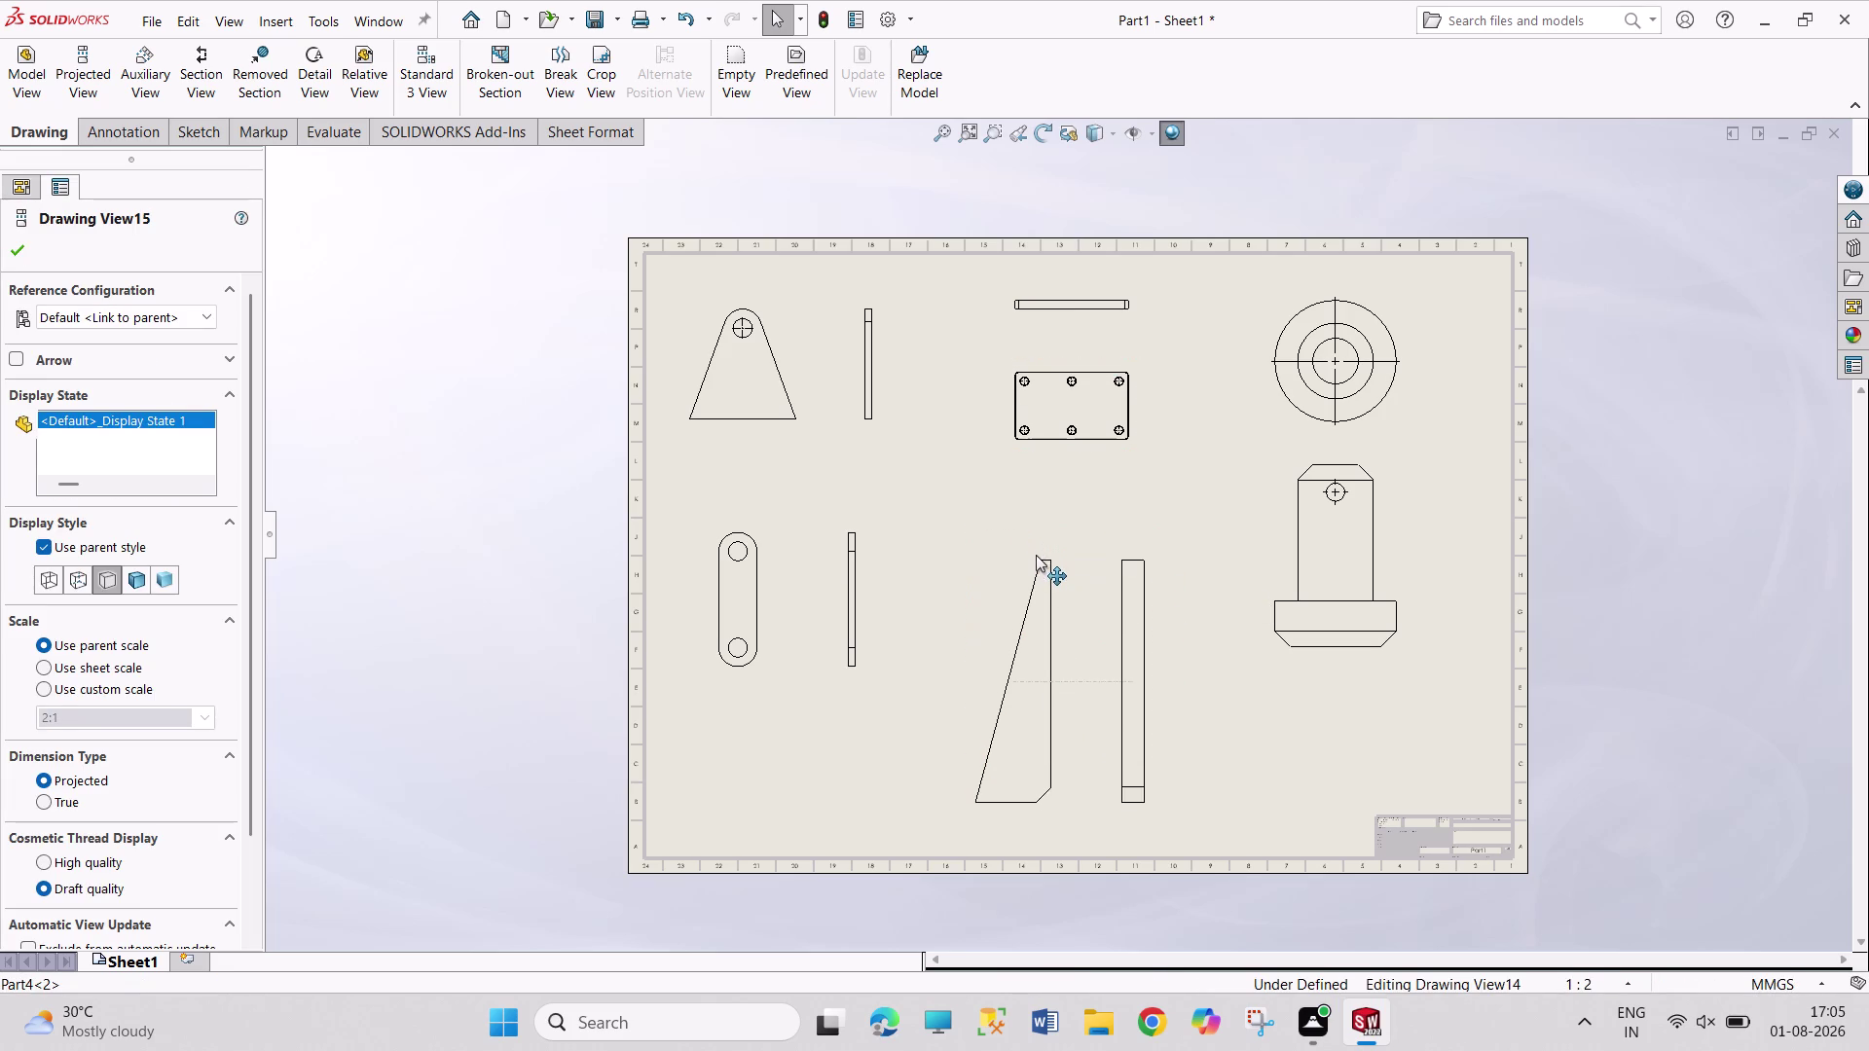
drag(1035, 554, 1037, 570)
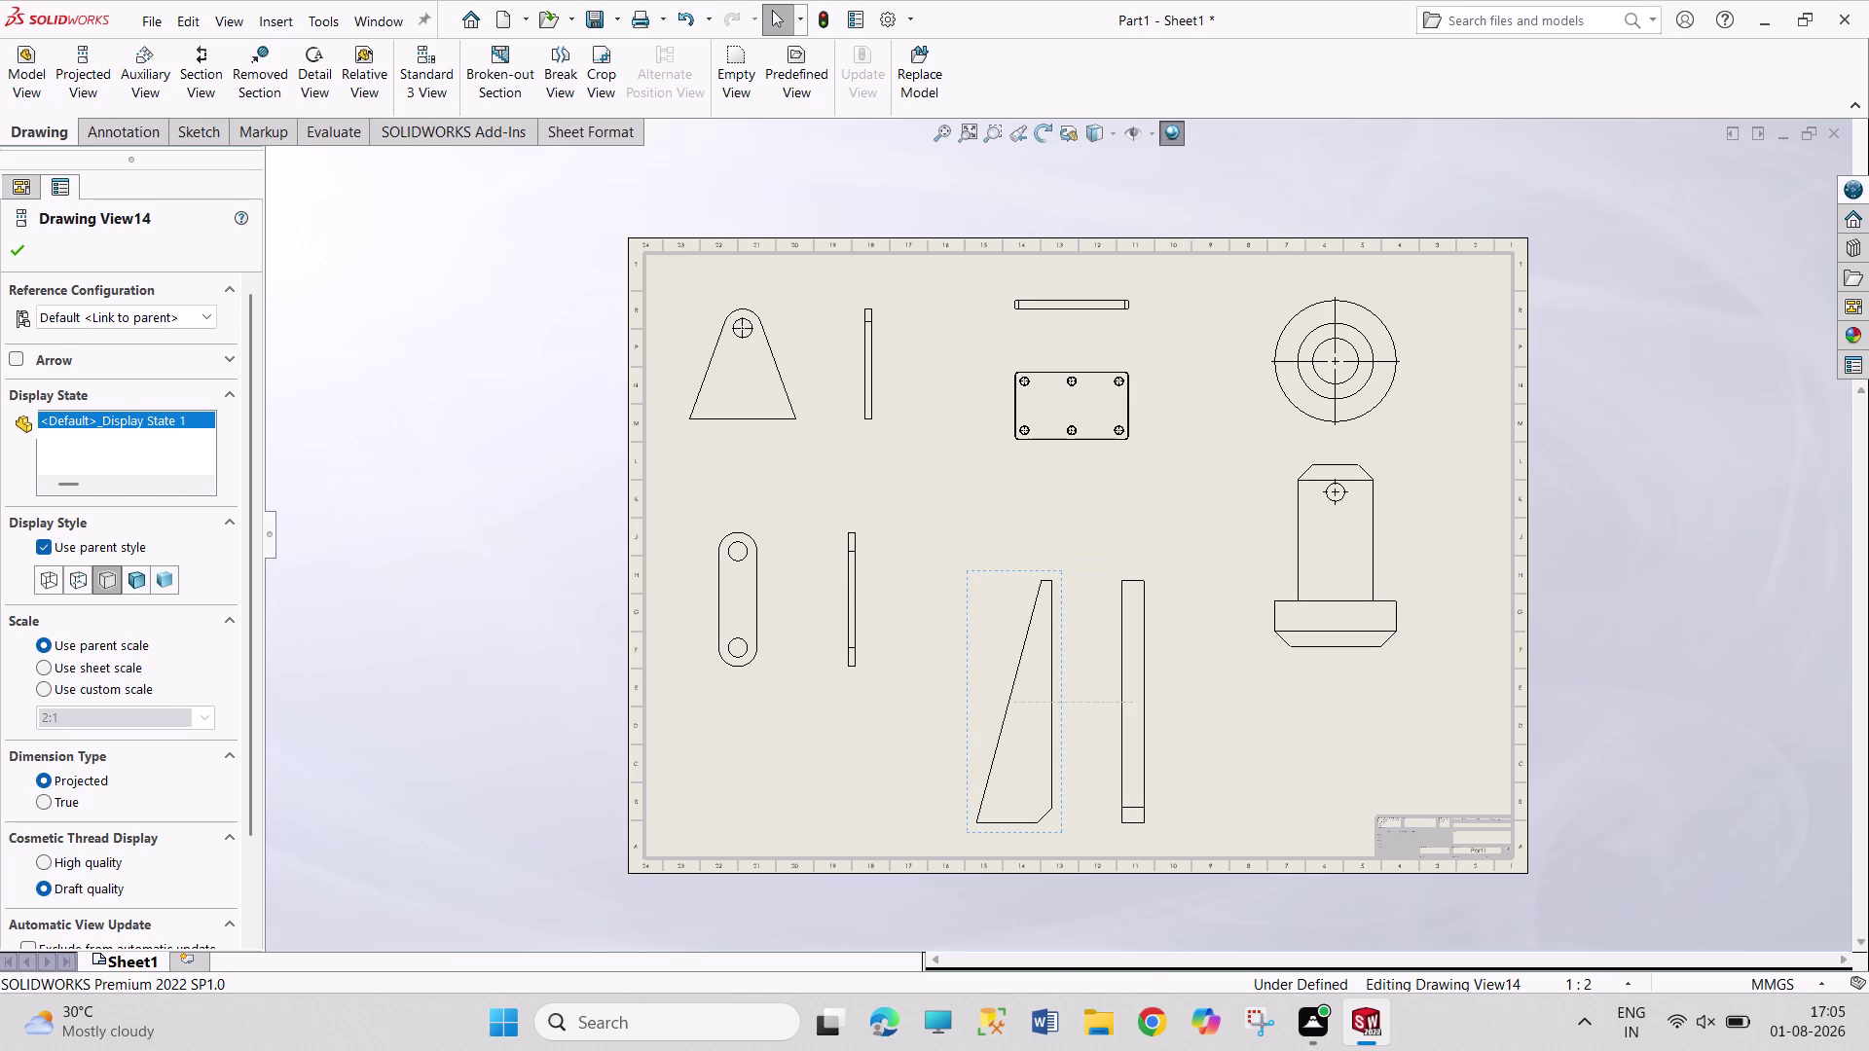
click(548, 487)
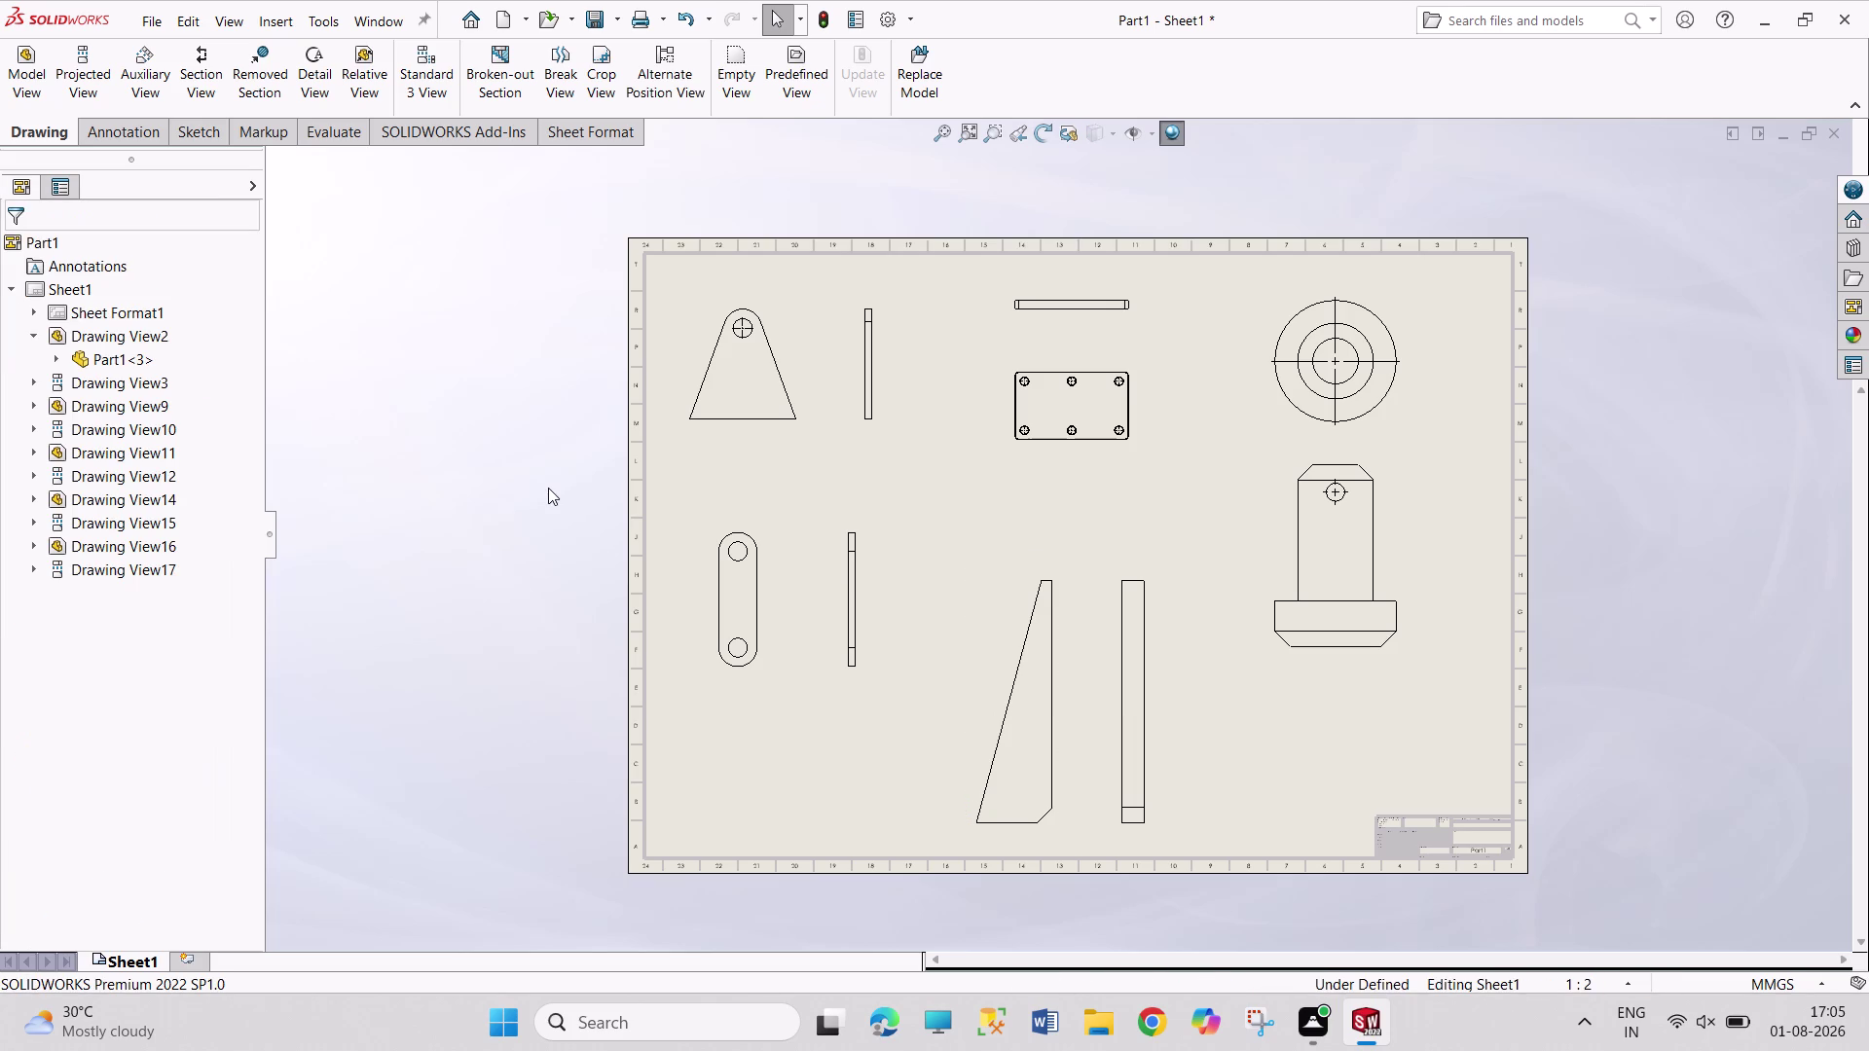
right_click(79, 284)
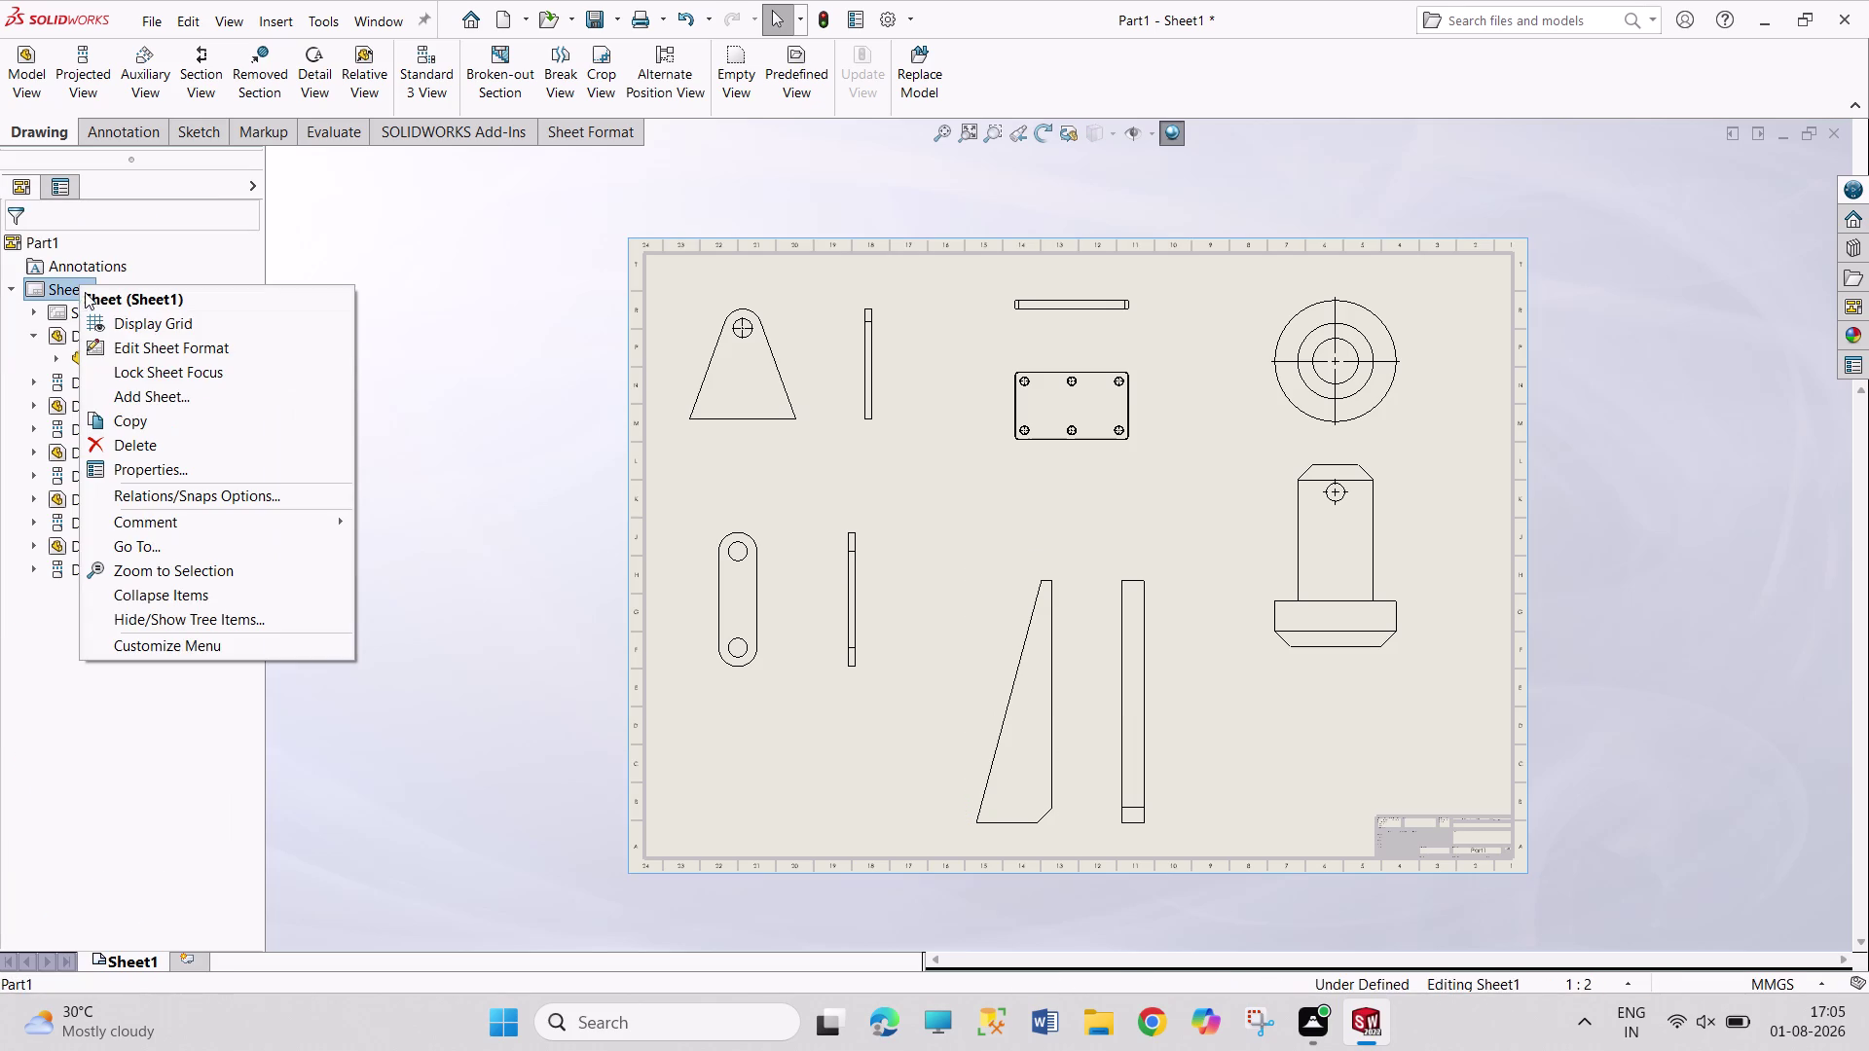
click(391, 622)
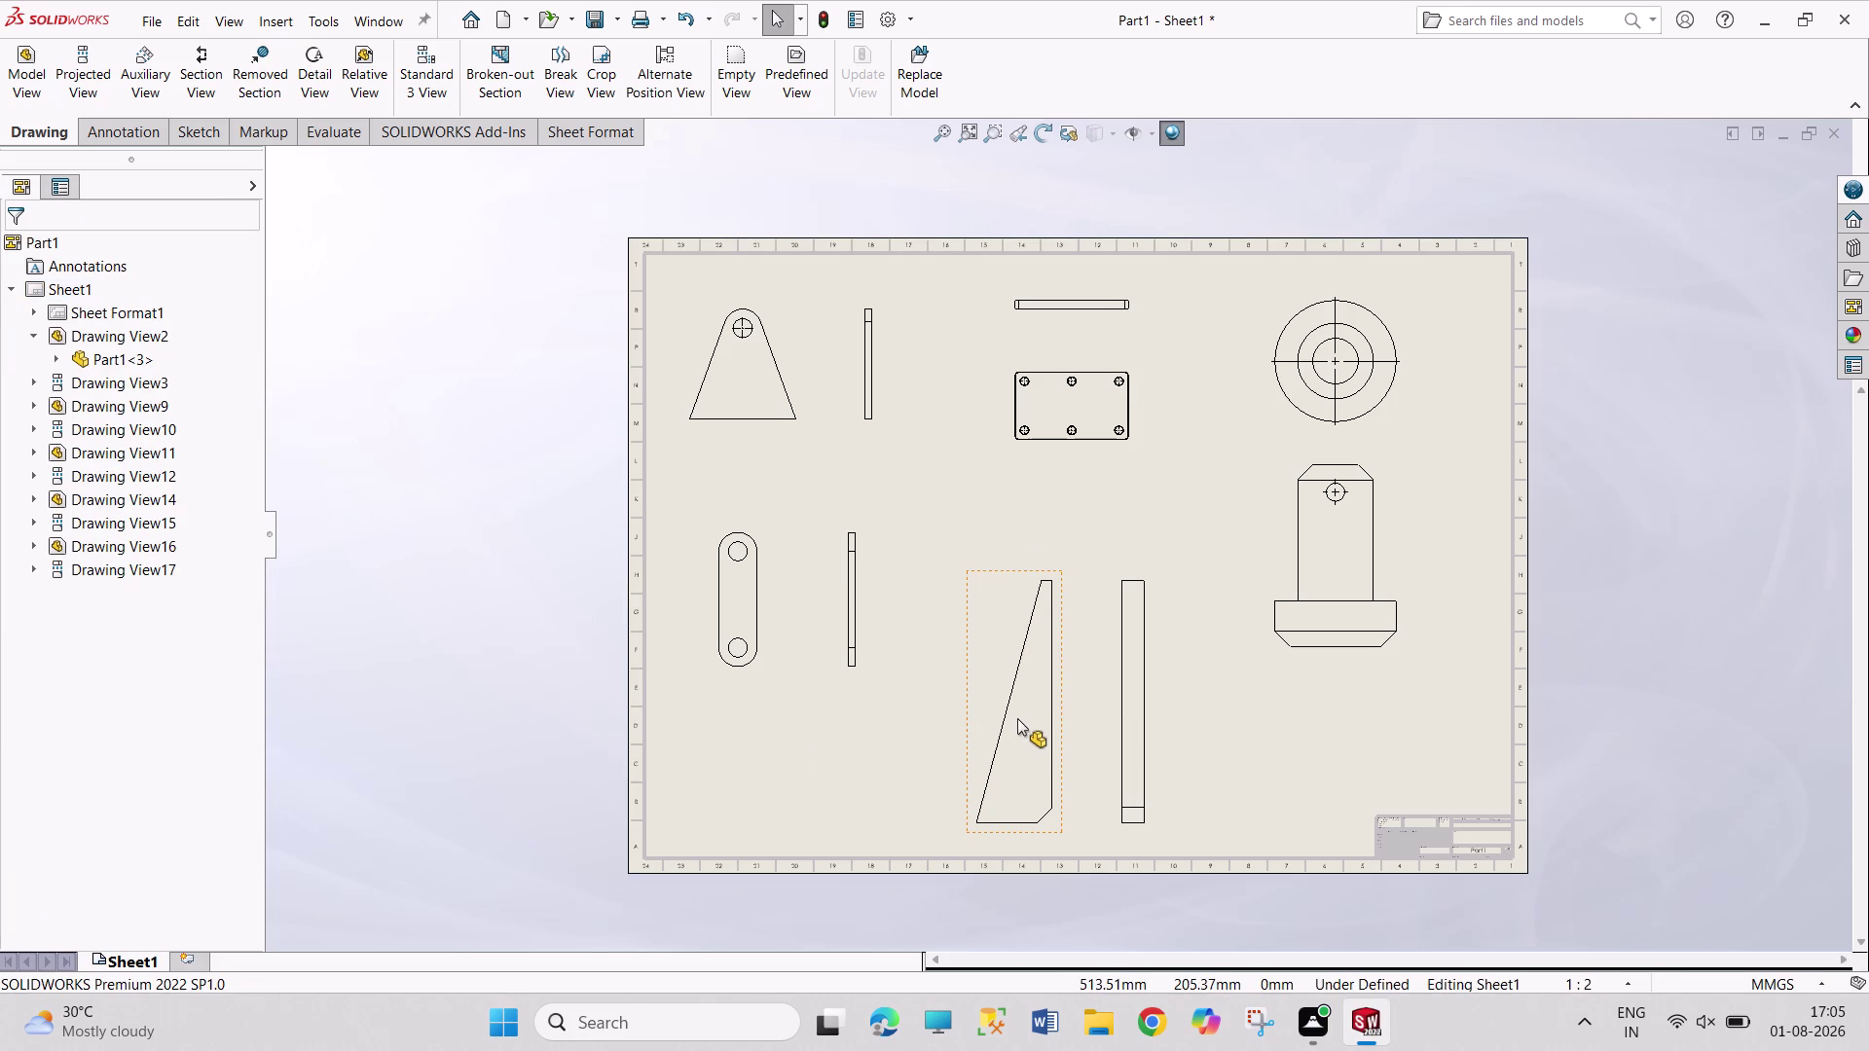
right_click(1017, 719)
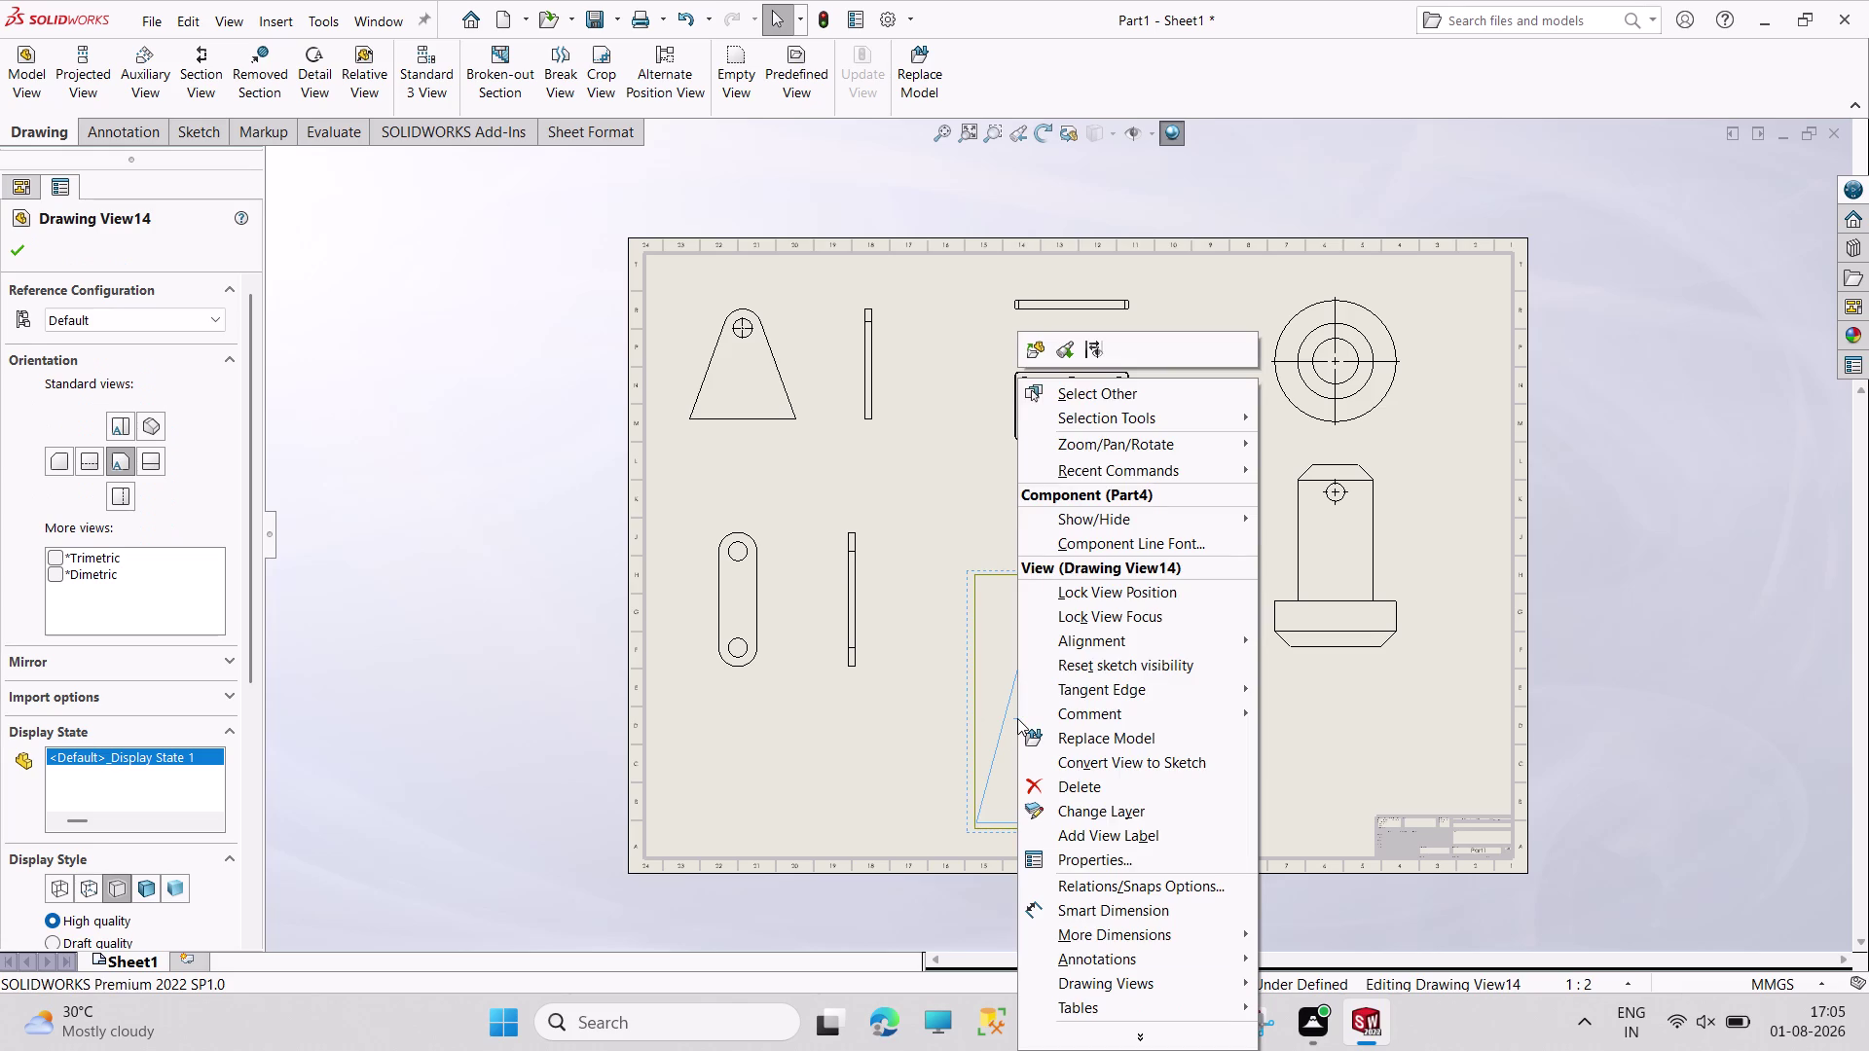
click(1070, 862)
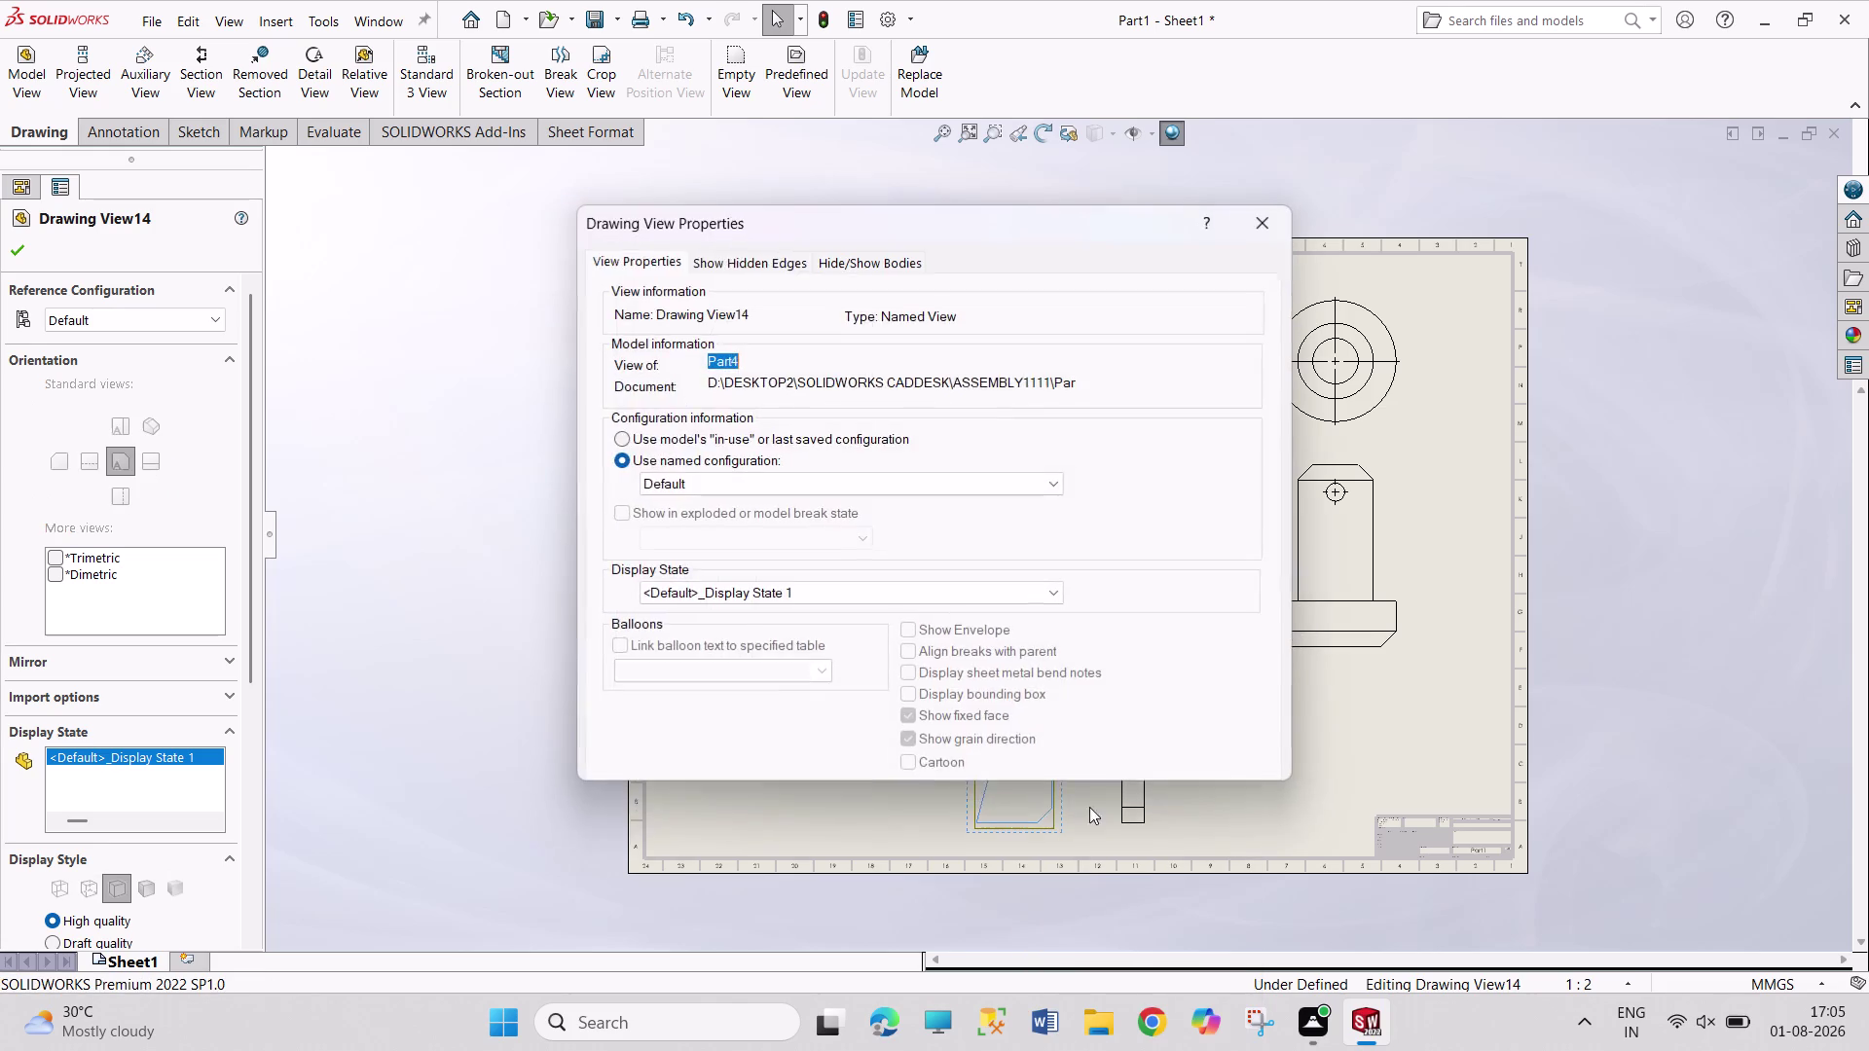
scroll(down, 3)
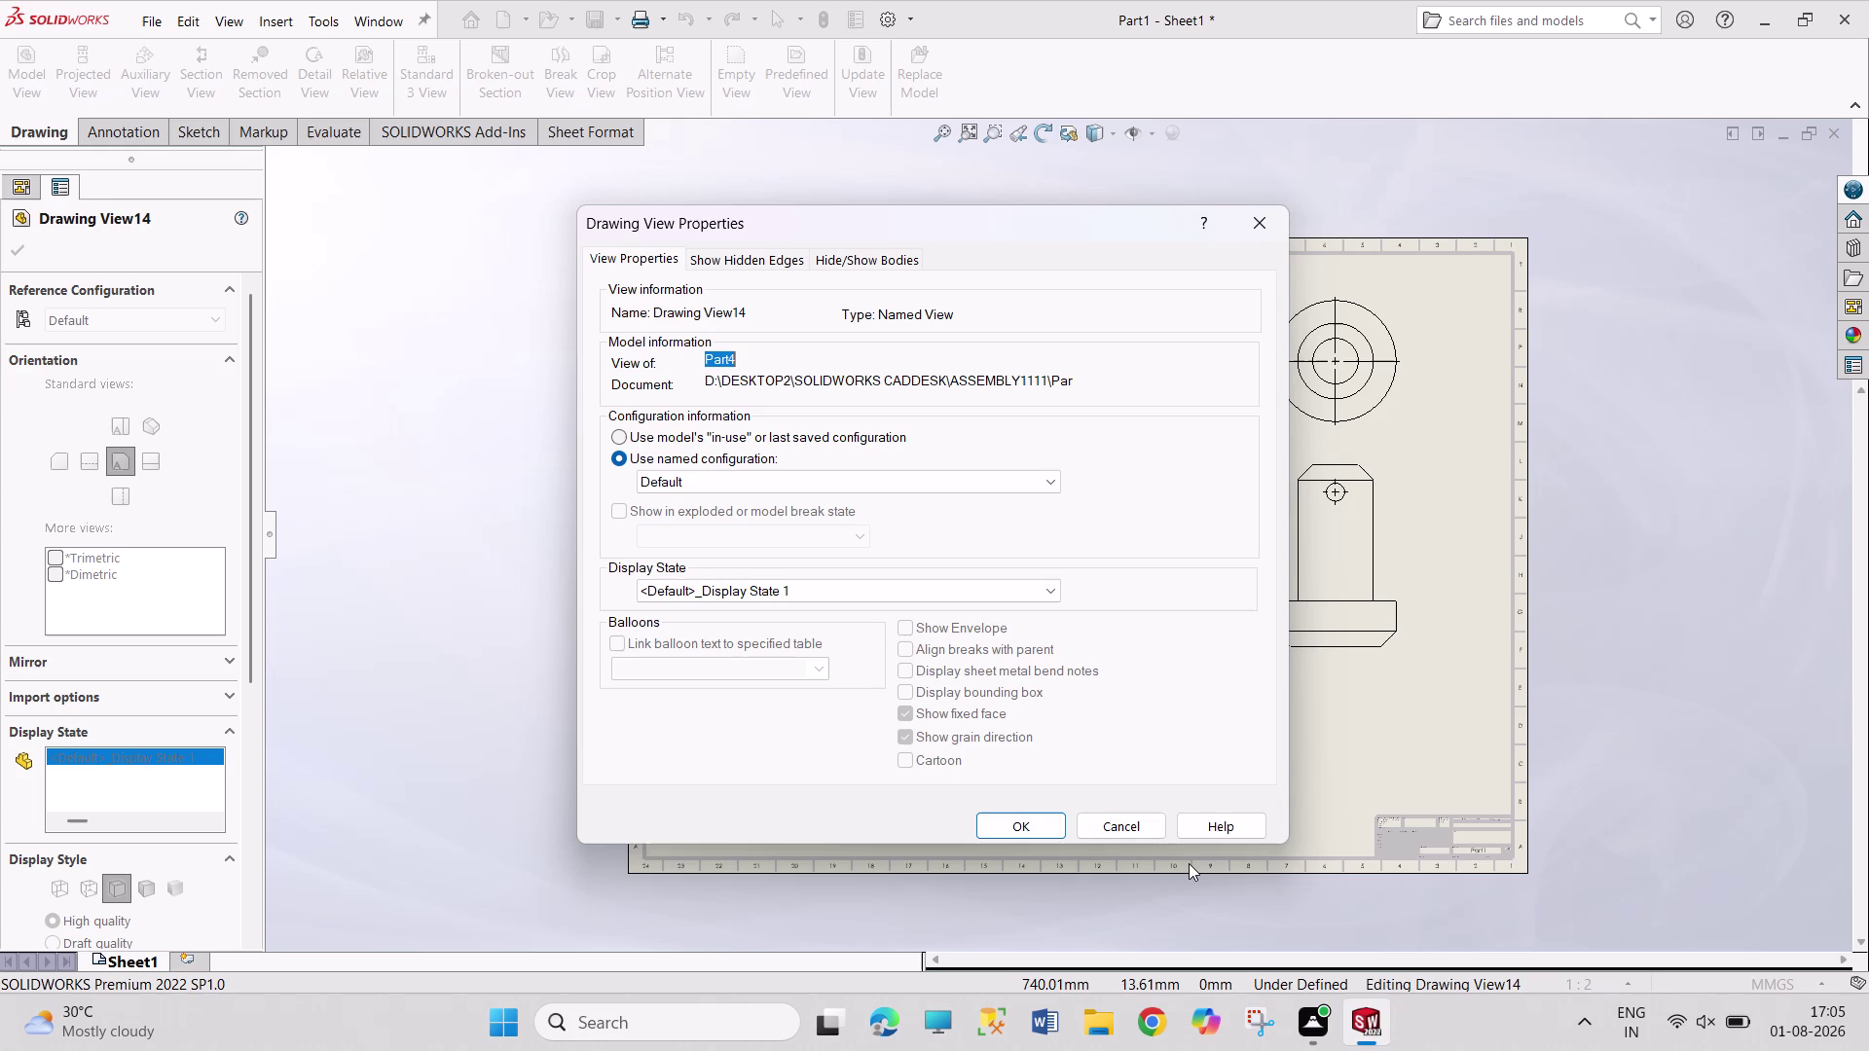
click(1141, 834)
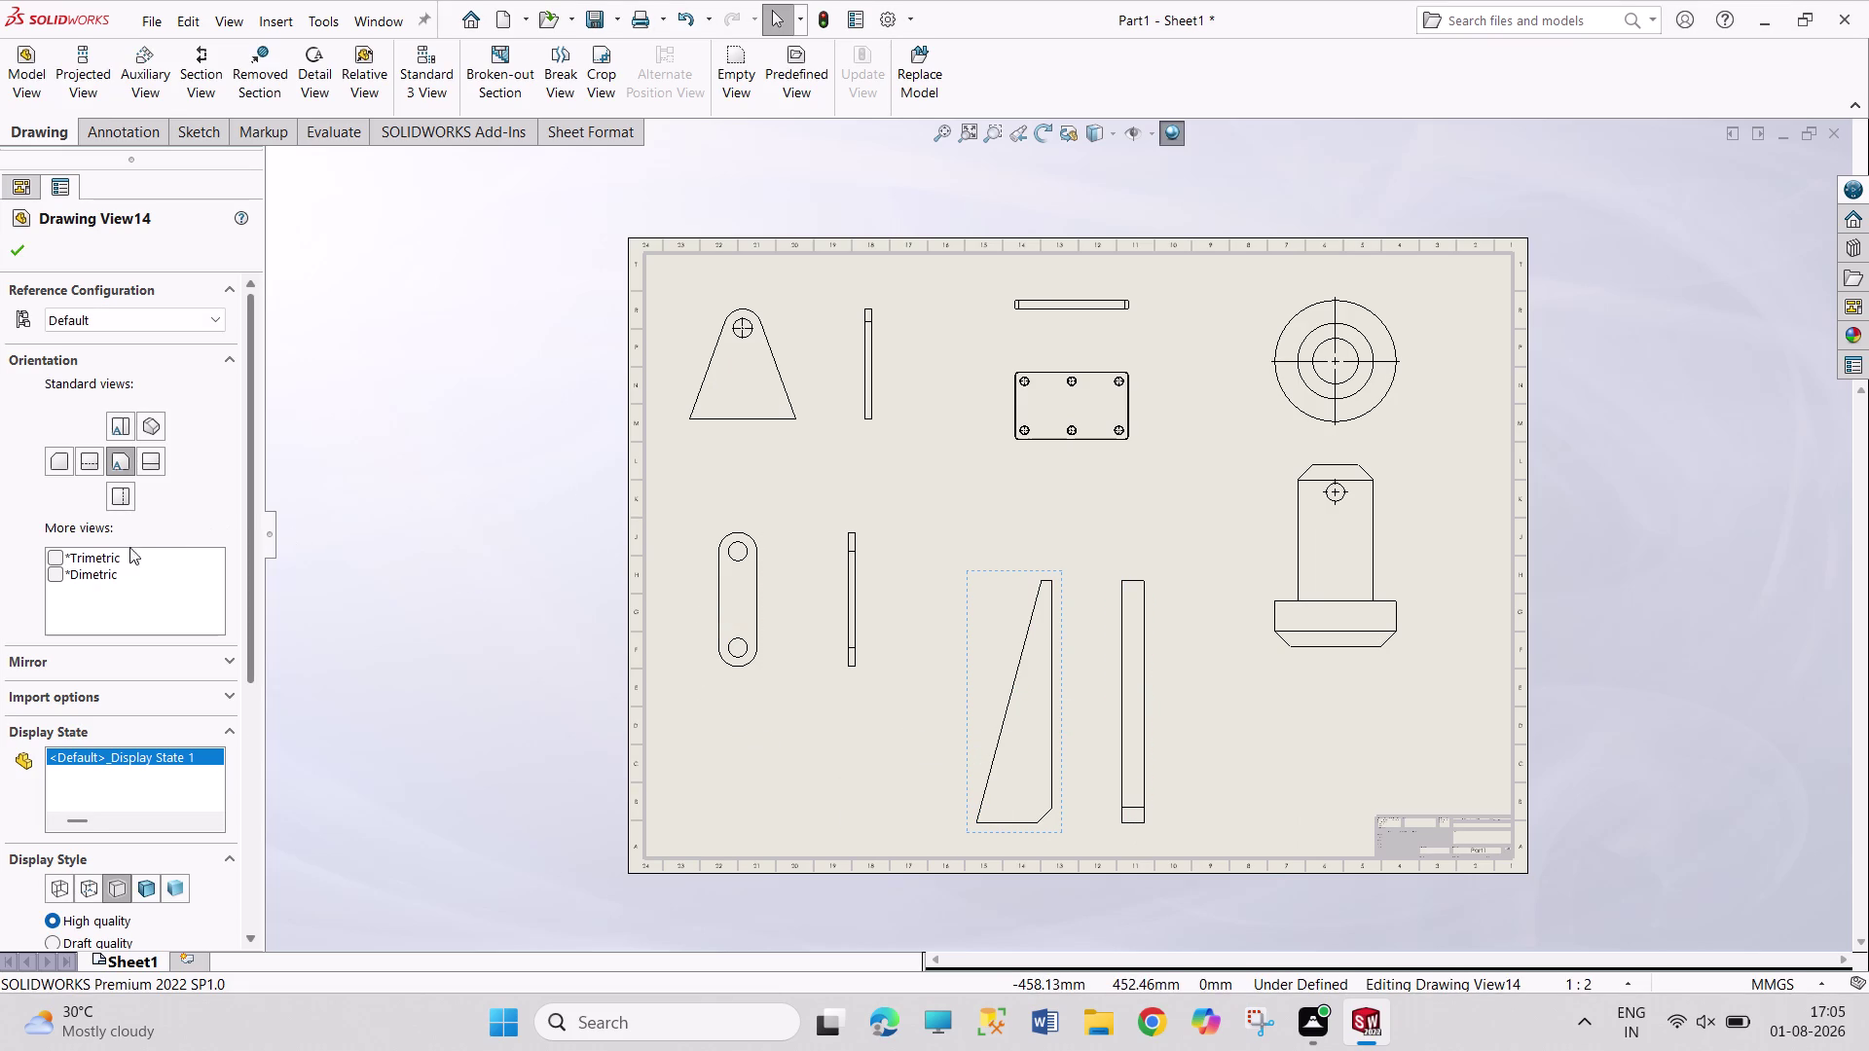
click(101, 554)
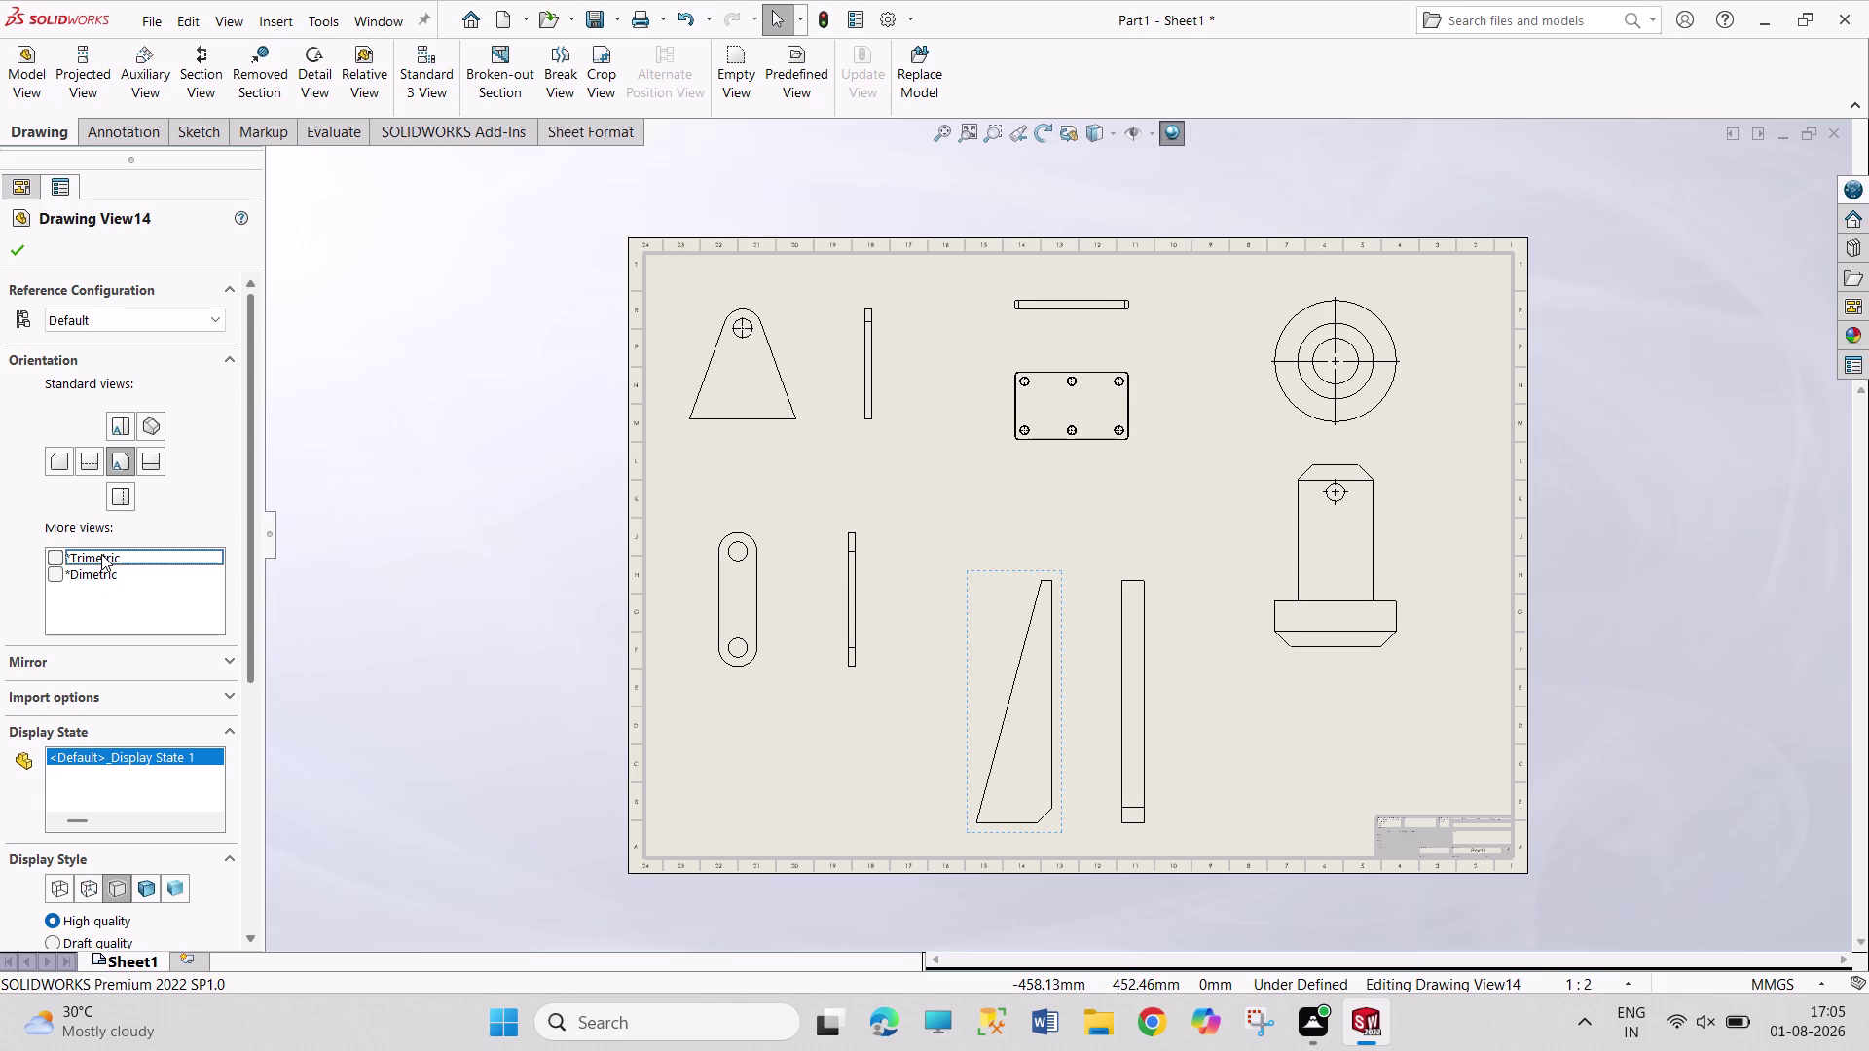
click(108, 569)
click(450, 615)
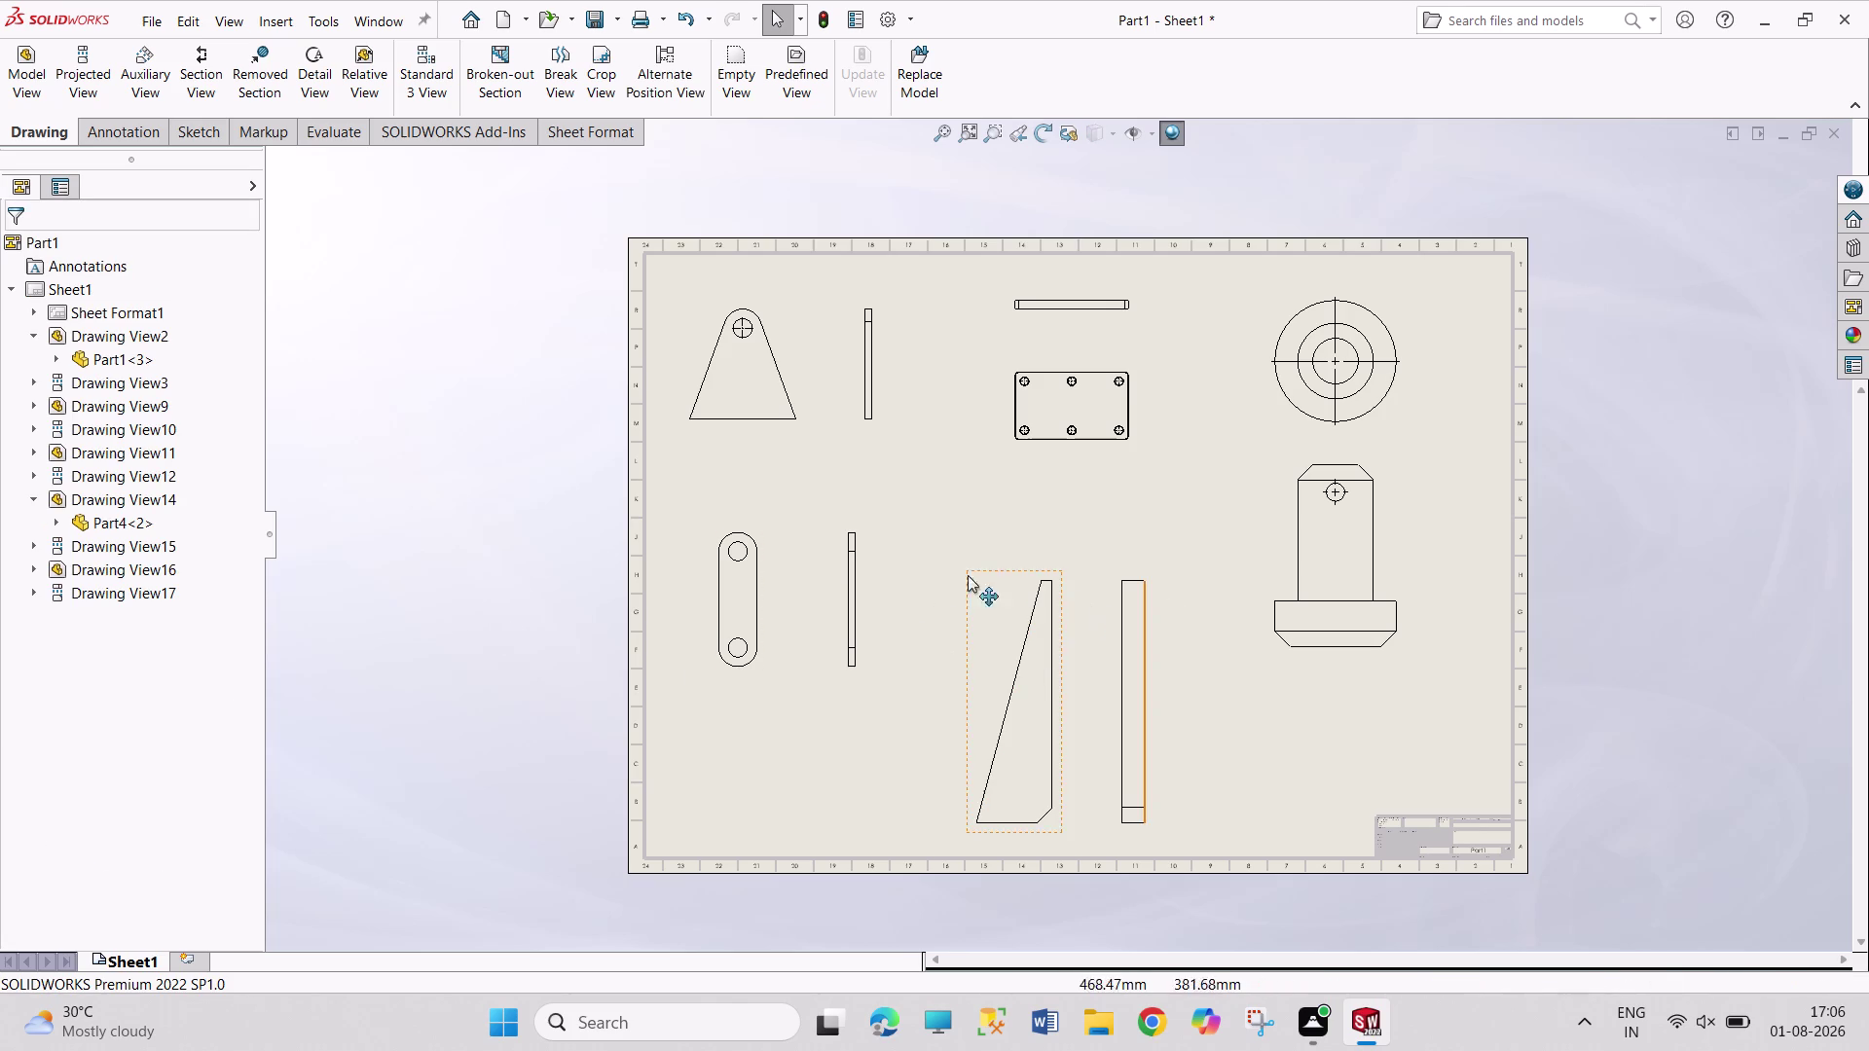
Select the tapered plate views and toggle the sheet grid on and off.
drag(940, 525, 1217, 850)
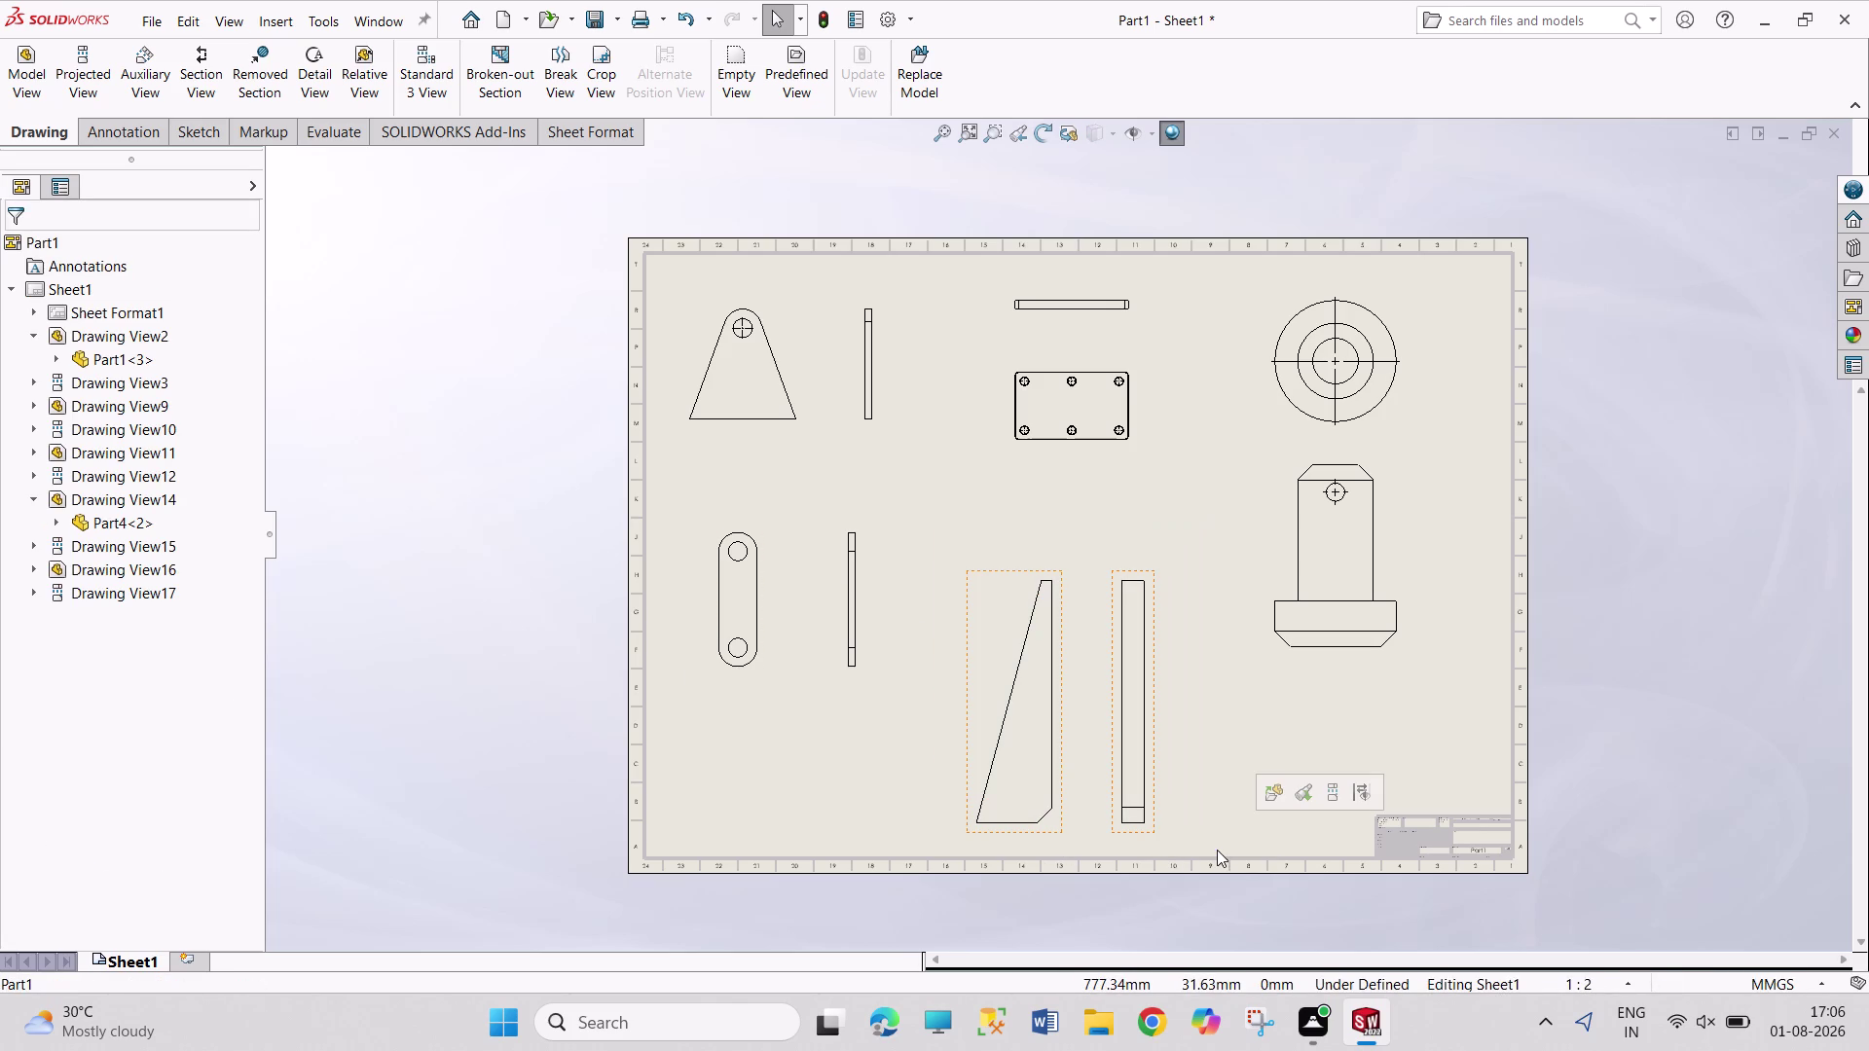
right_click(1171, 775)
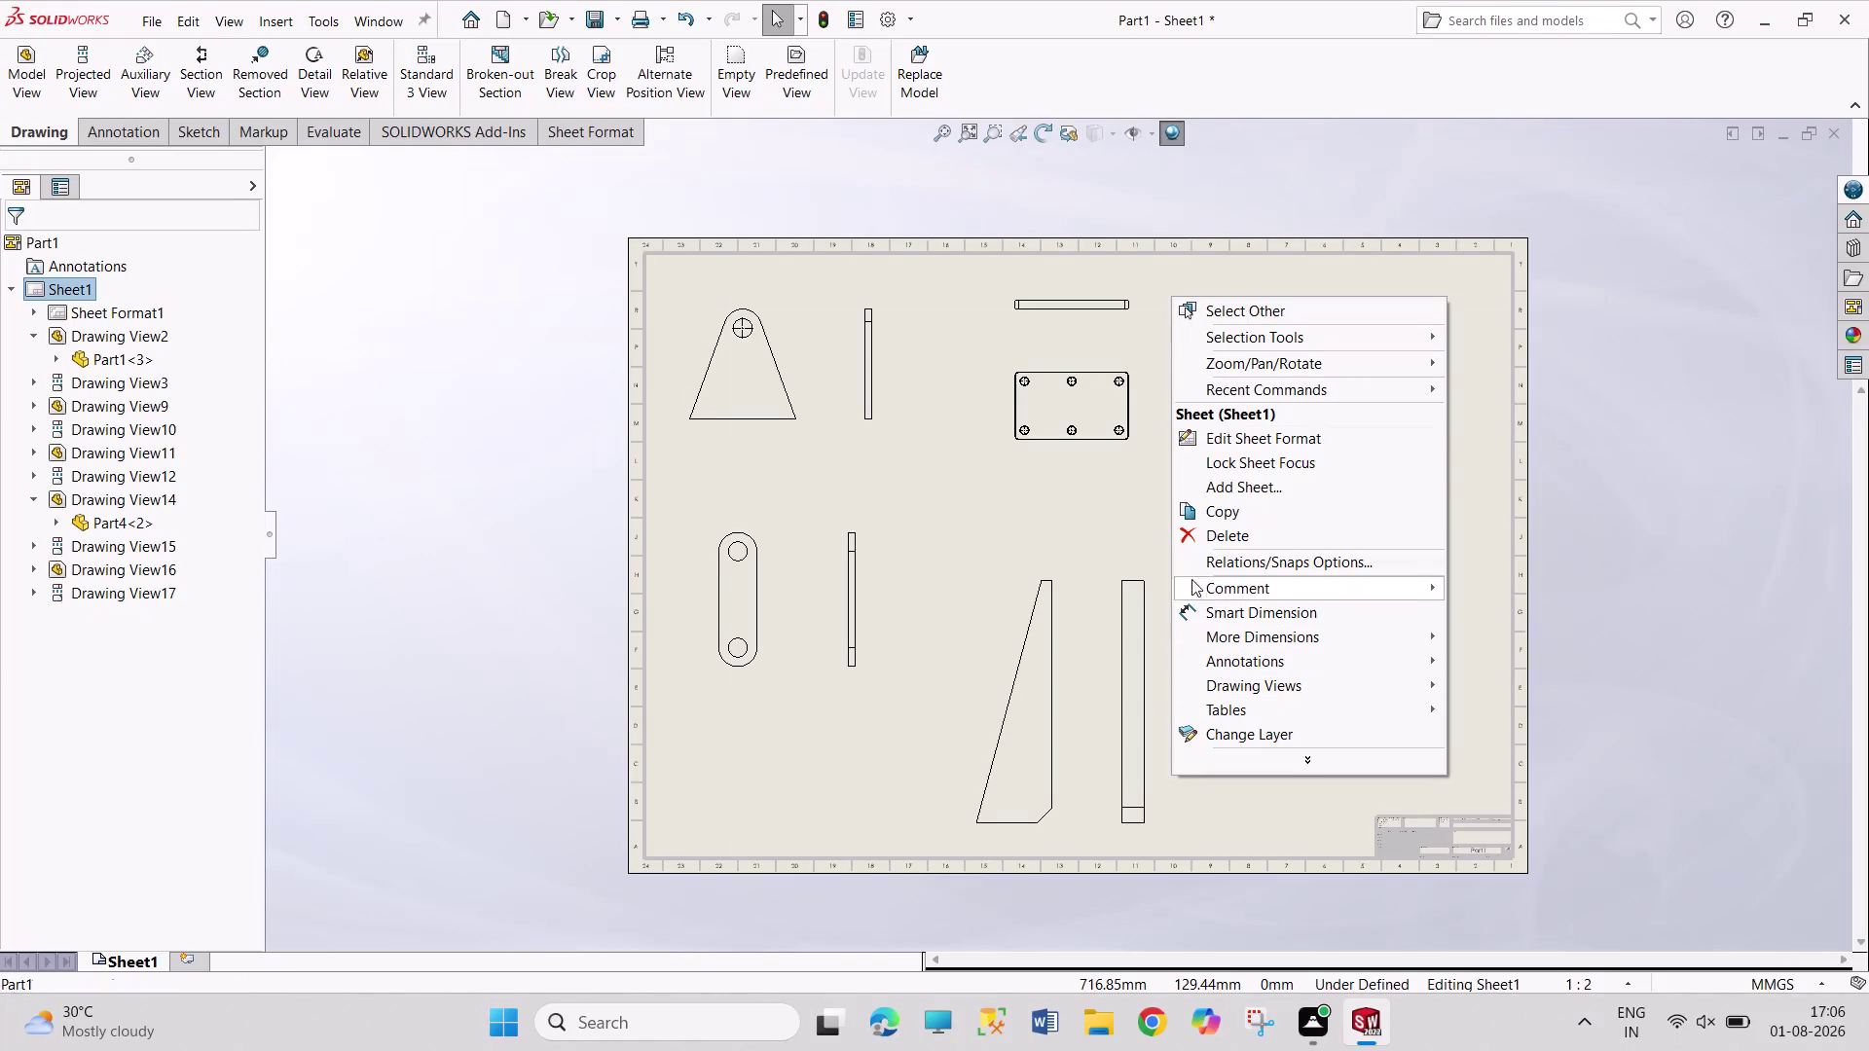
click(546, 695)
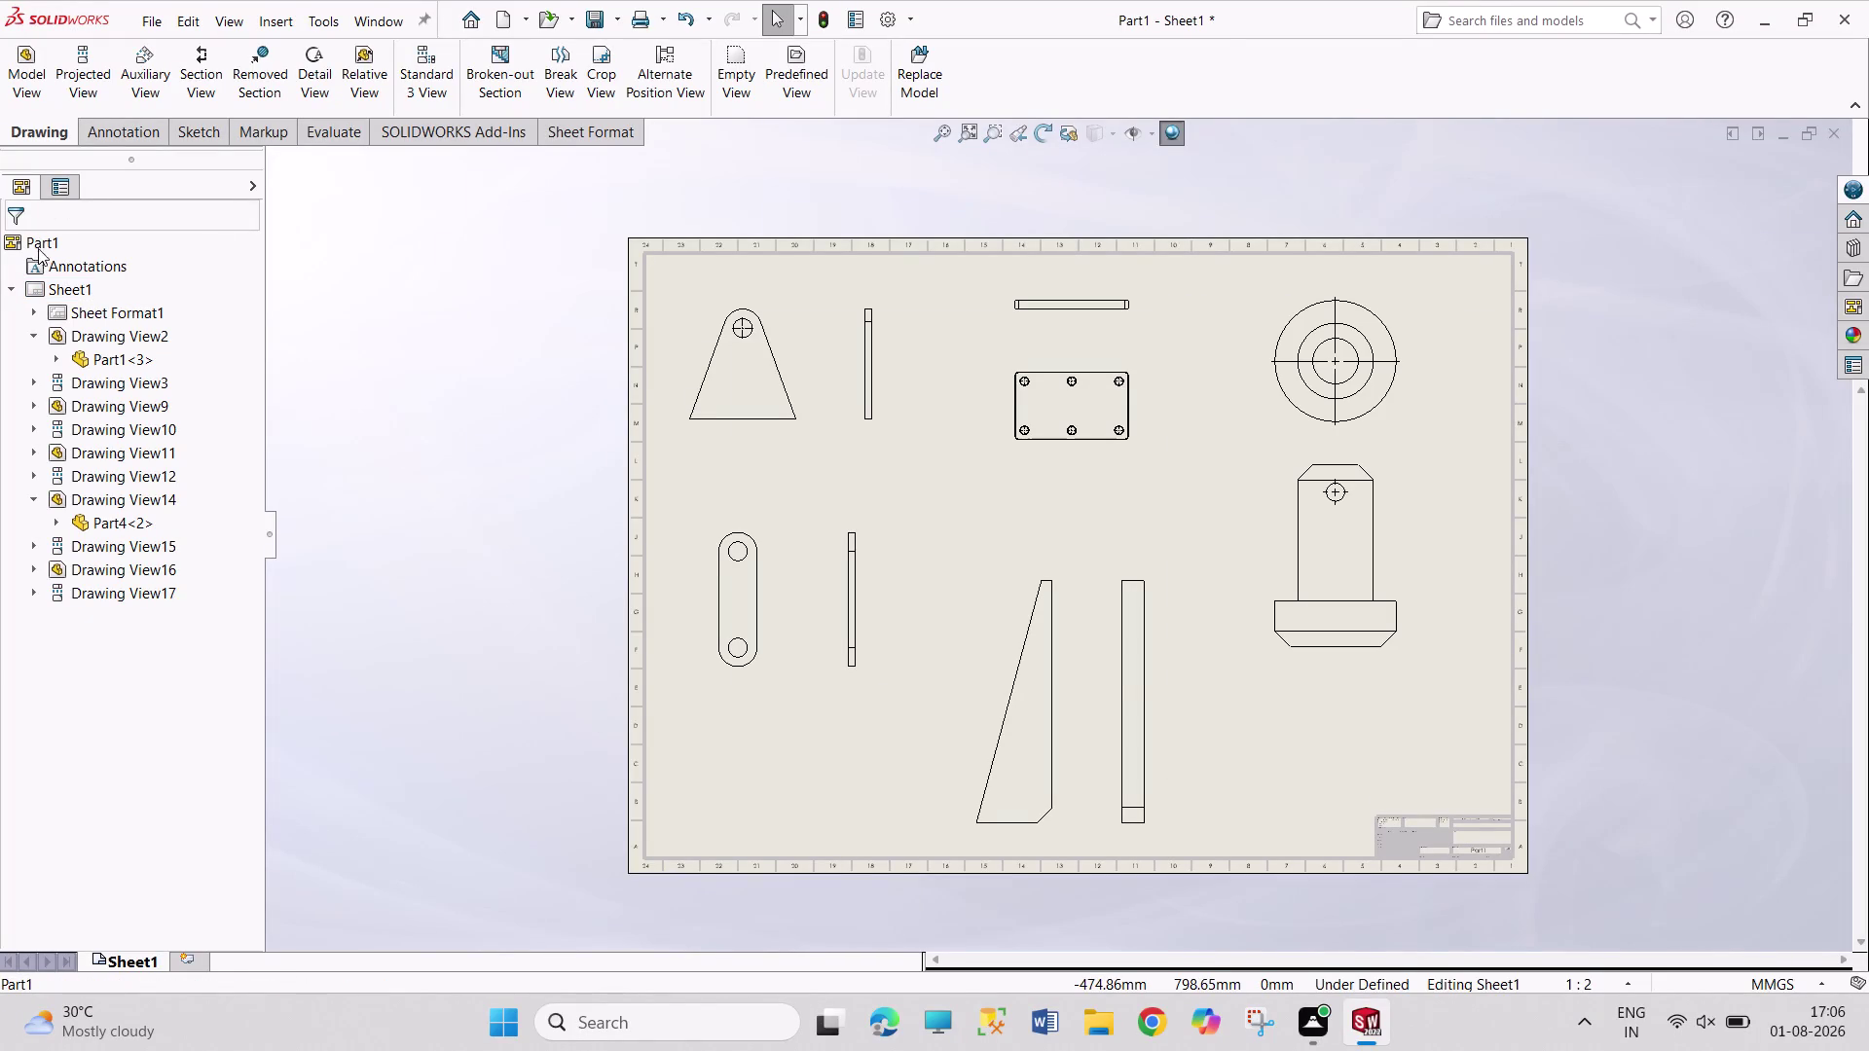
right_click(71, 297)
click(119, 336)
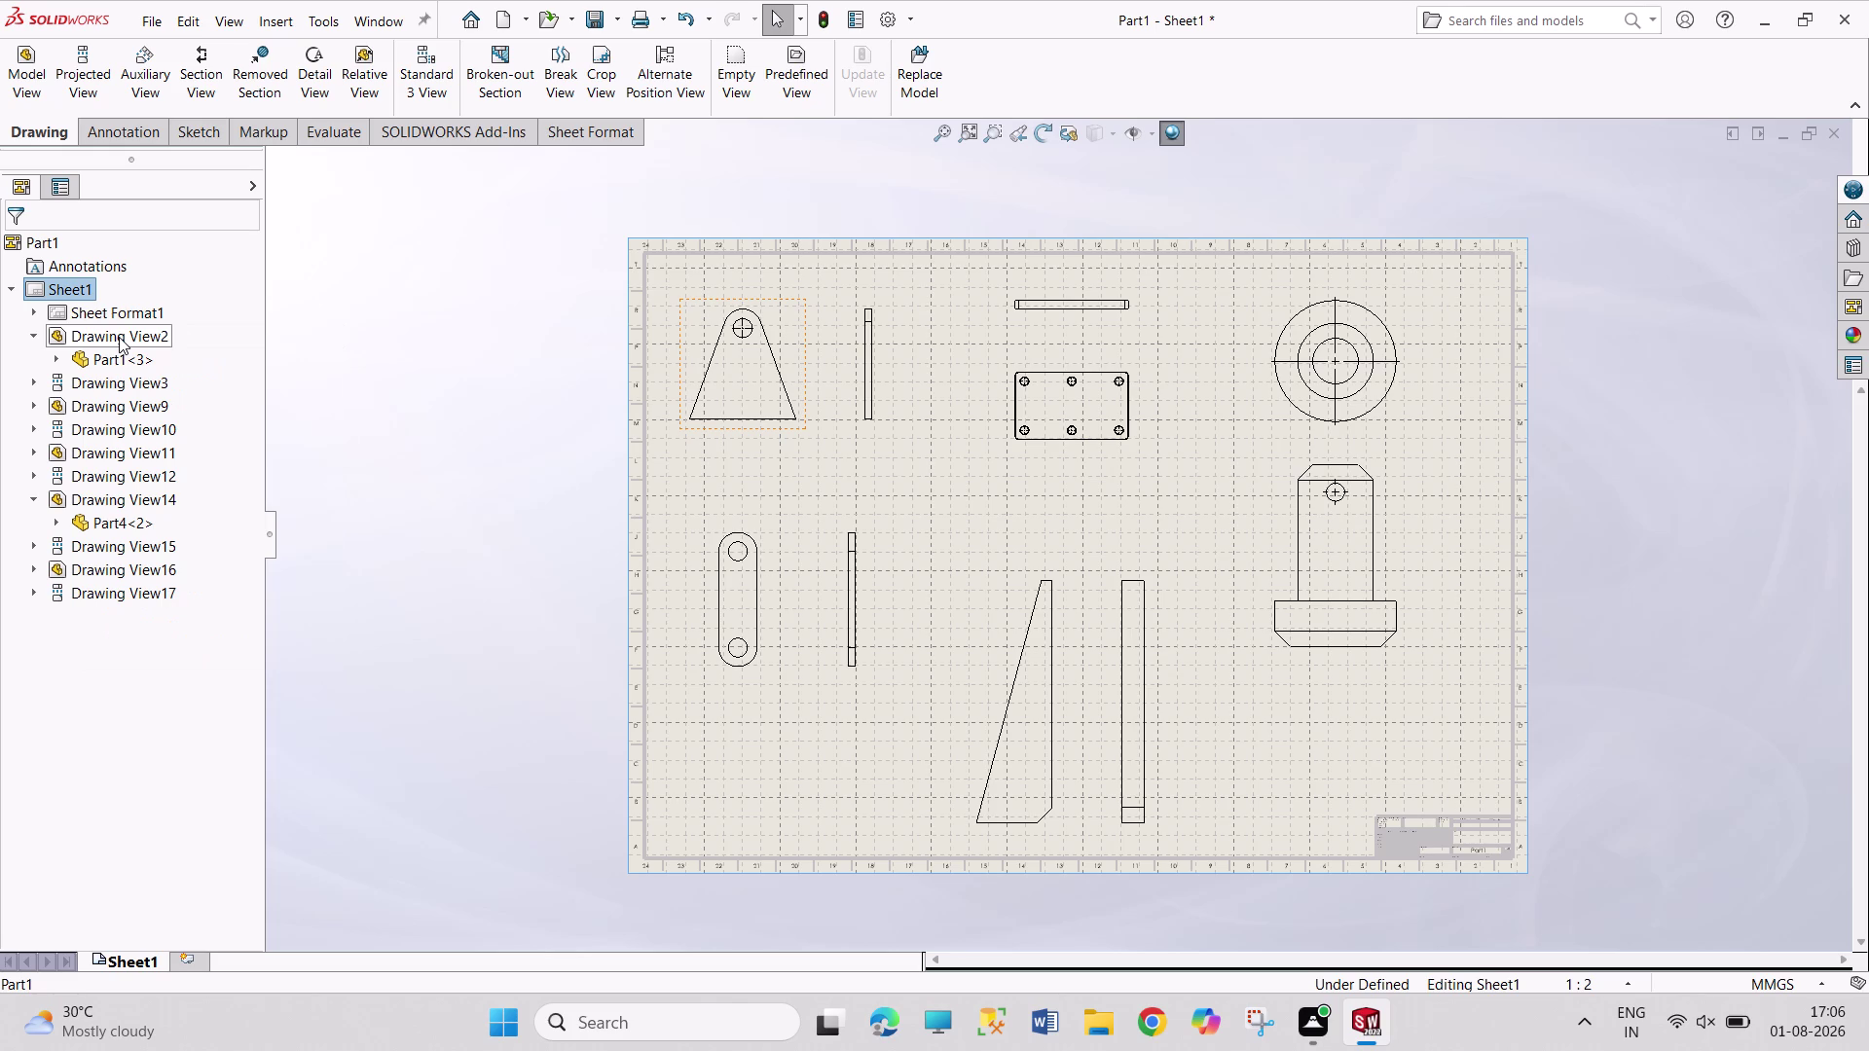
right_click(68, 292)
click(82, 324)
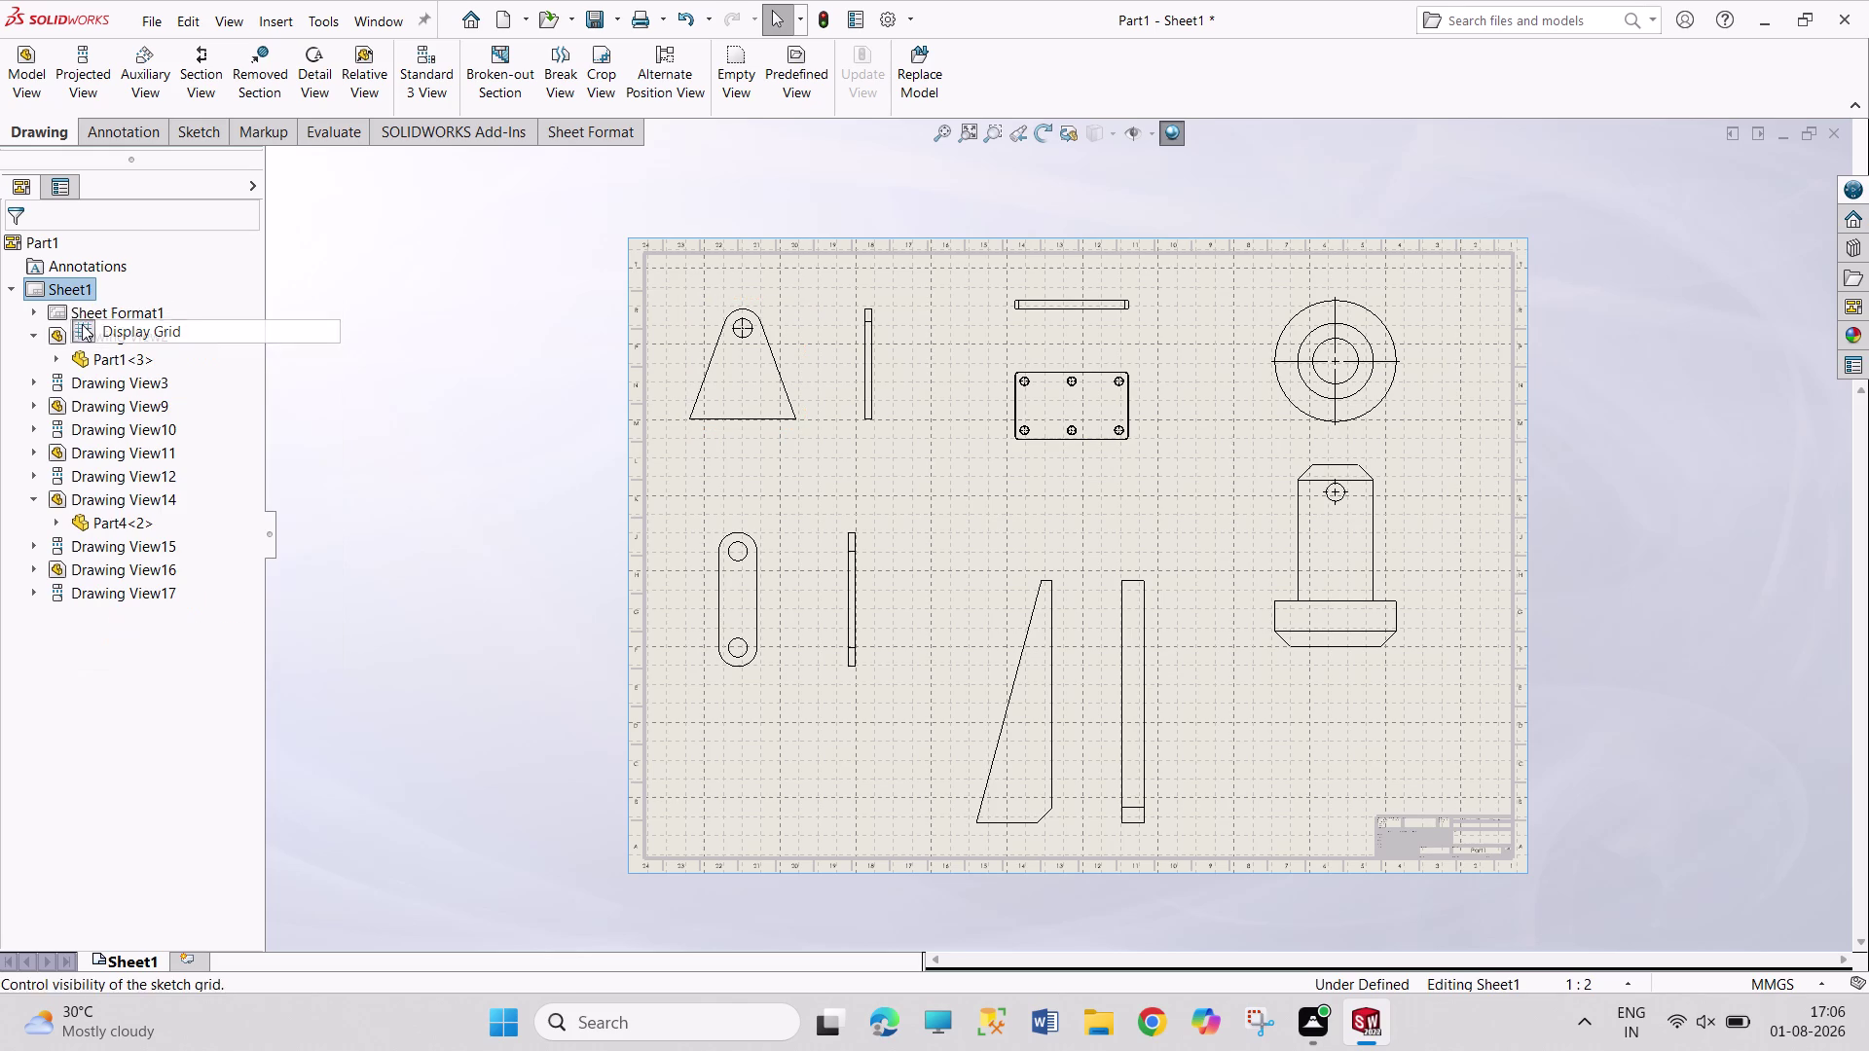
Set the Sheet1 scale back to 1:1 in sheet properties.
right_click(57, 290)
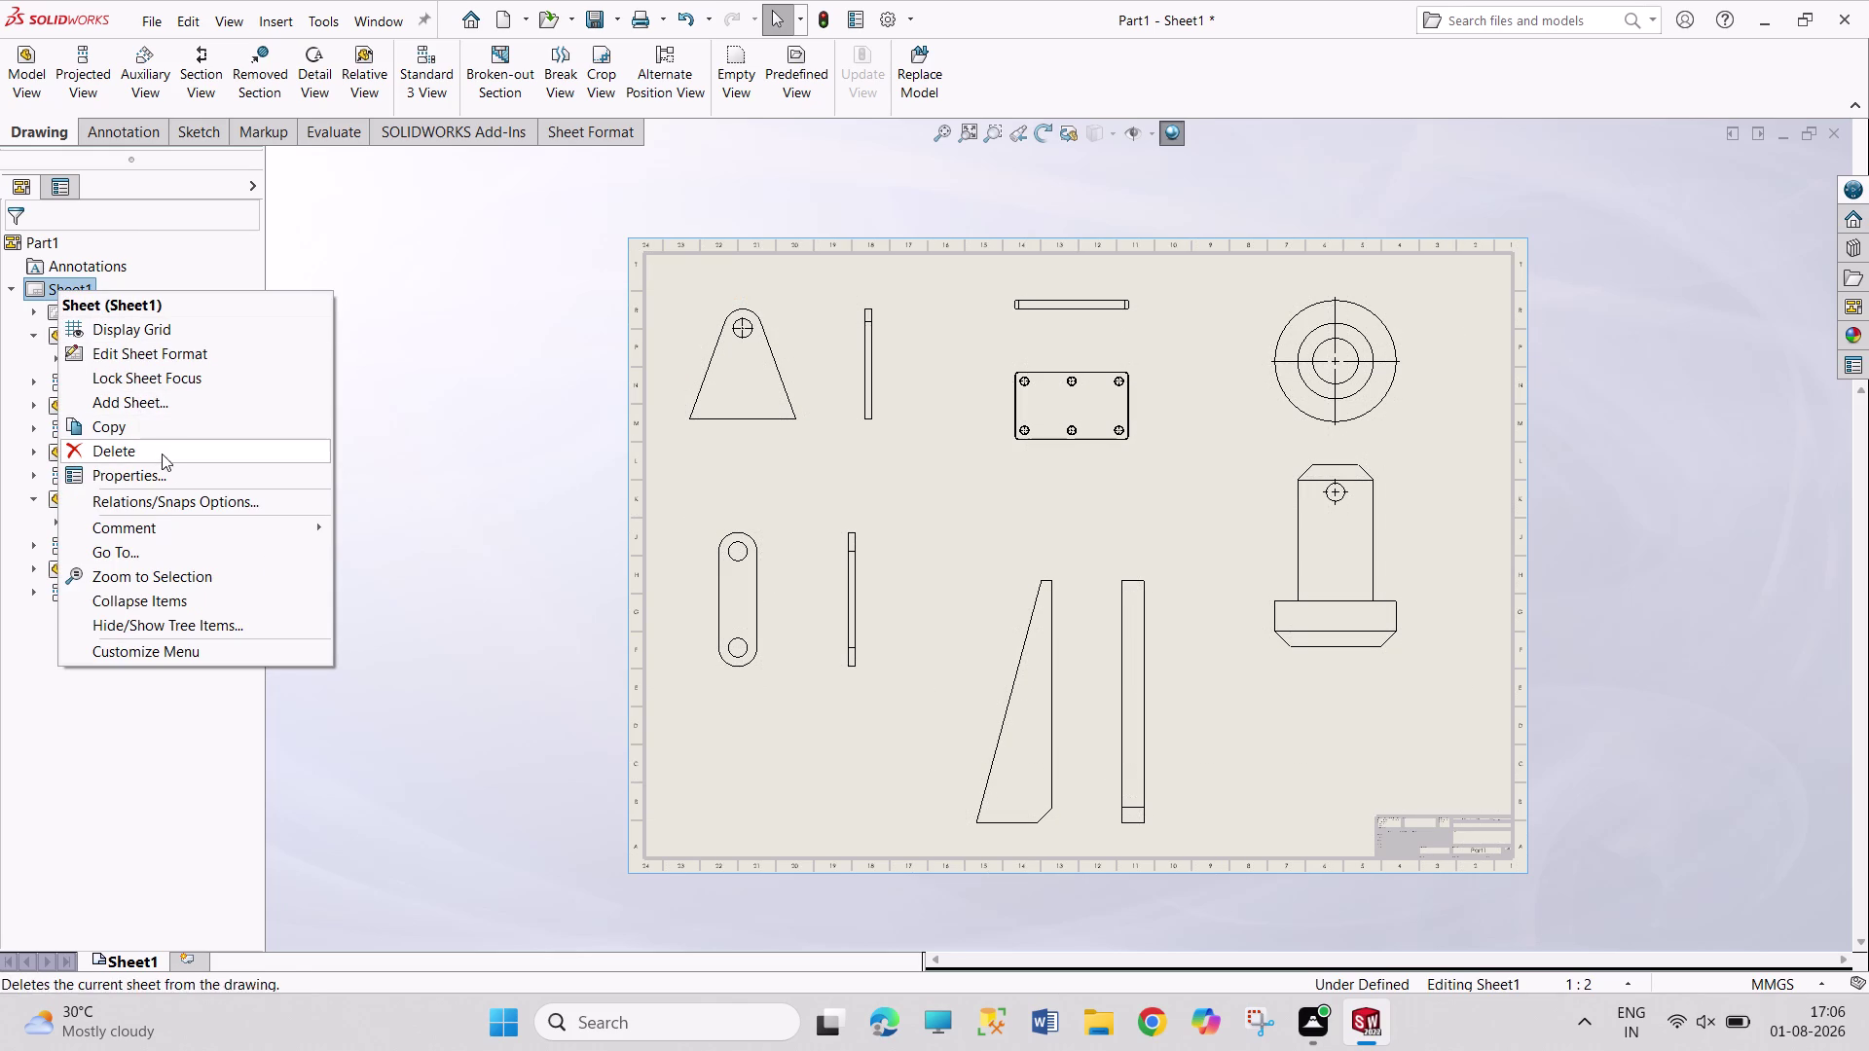
click(191, 475)
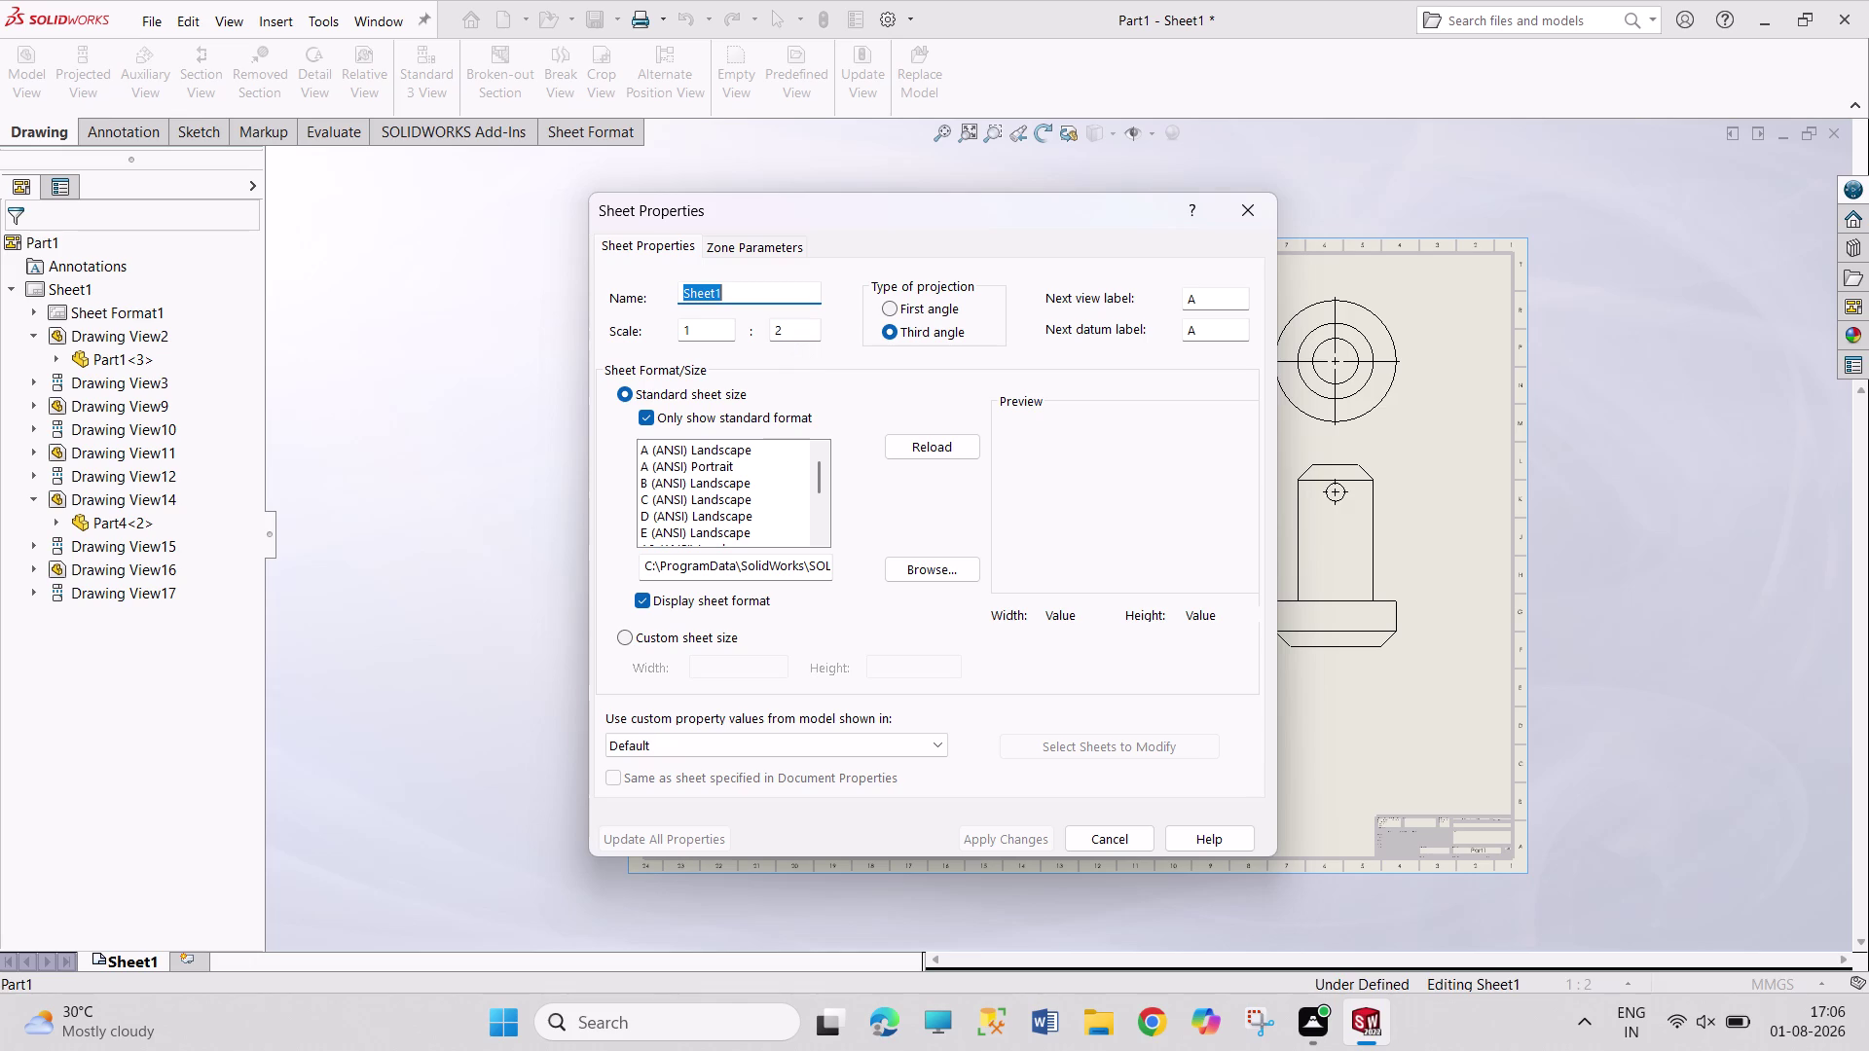
drag(785, 329, 759, 322)
drag(758, 322, 744, 319)
key(1)
key(Return)
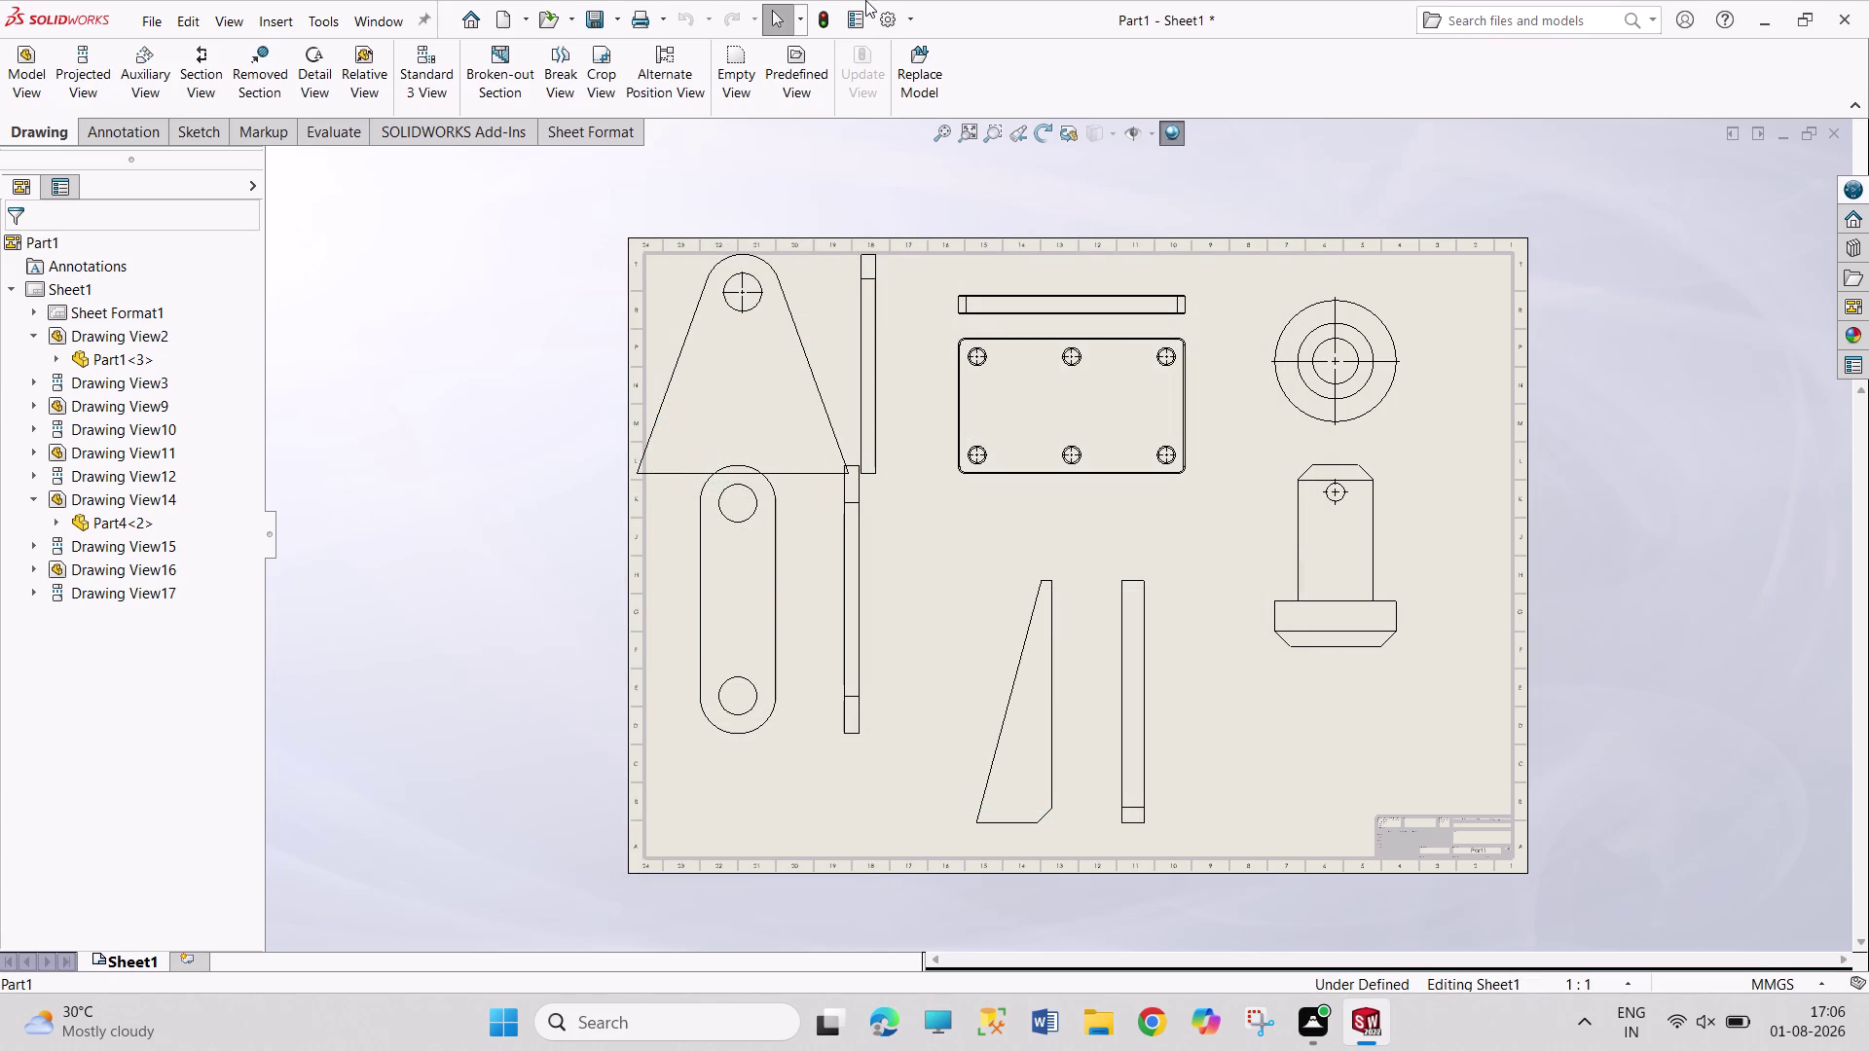
Set the sheet scale back to 1:2 in the sheet properties.
click(832, 17)
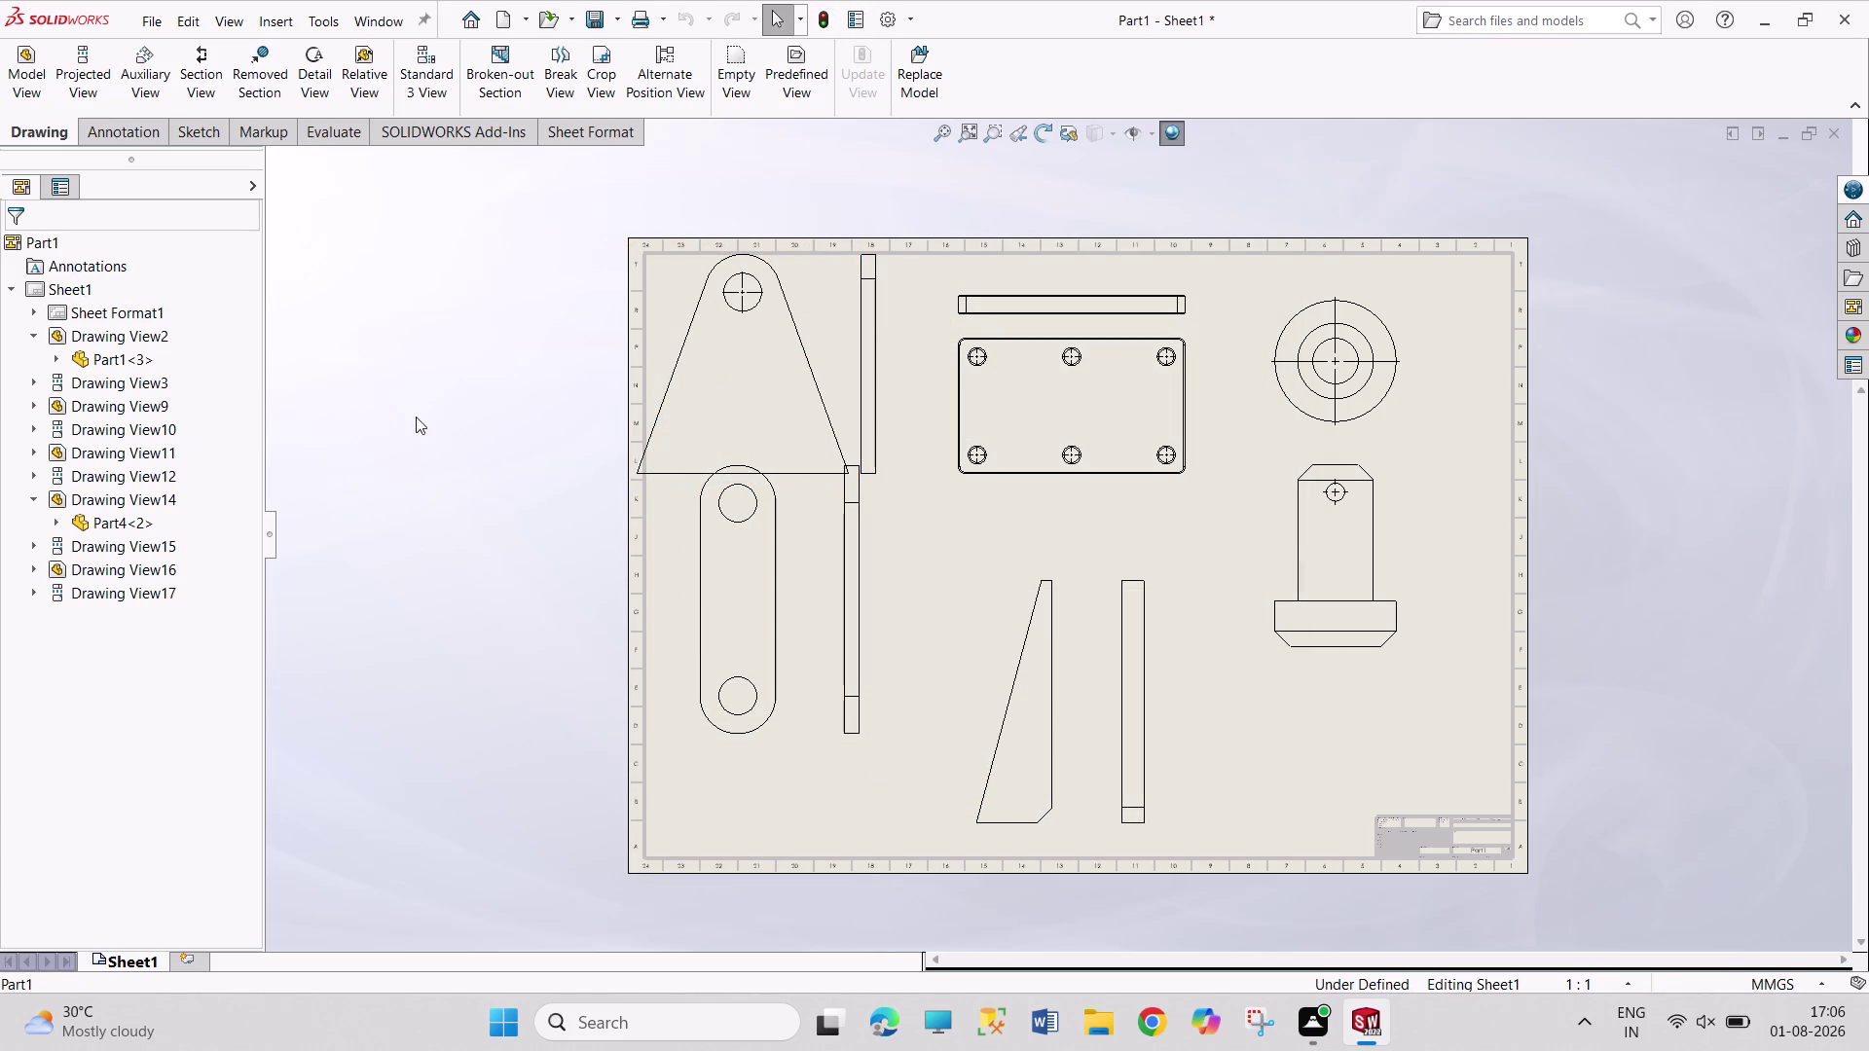
right_click(70, 285)
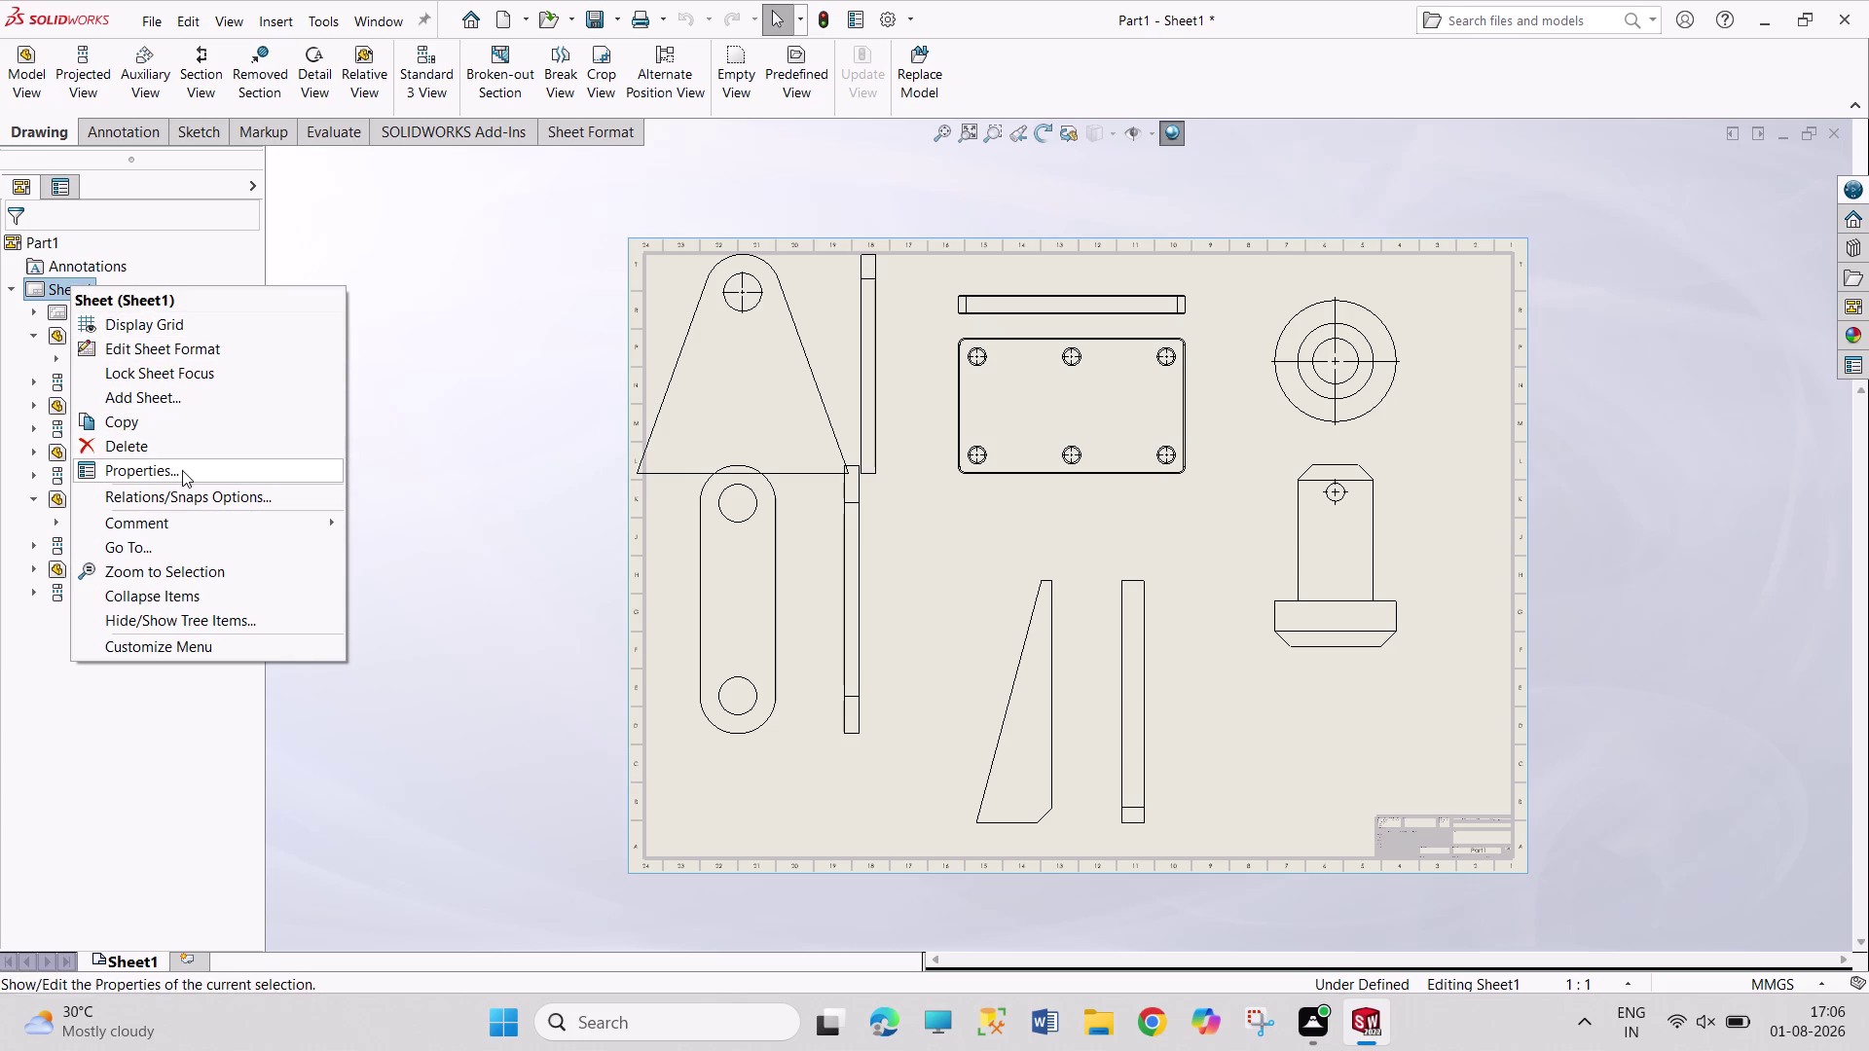
click(182, 470)
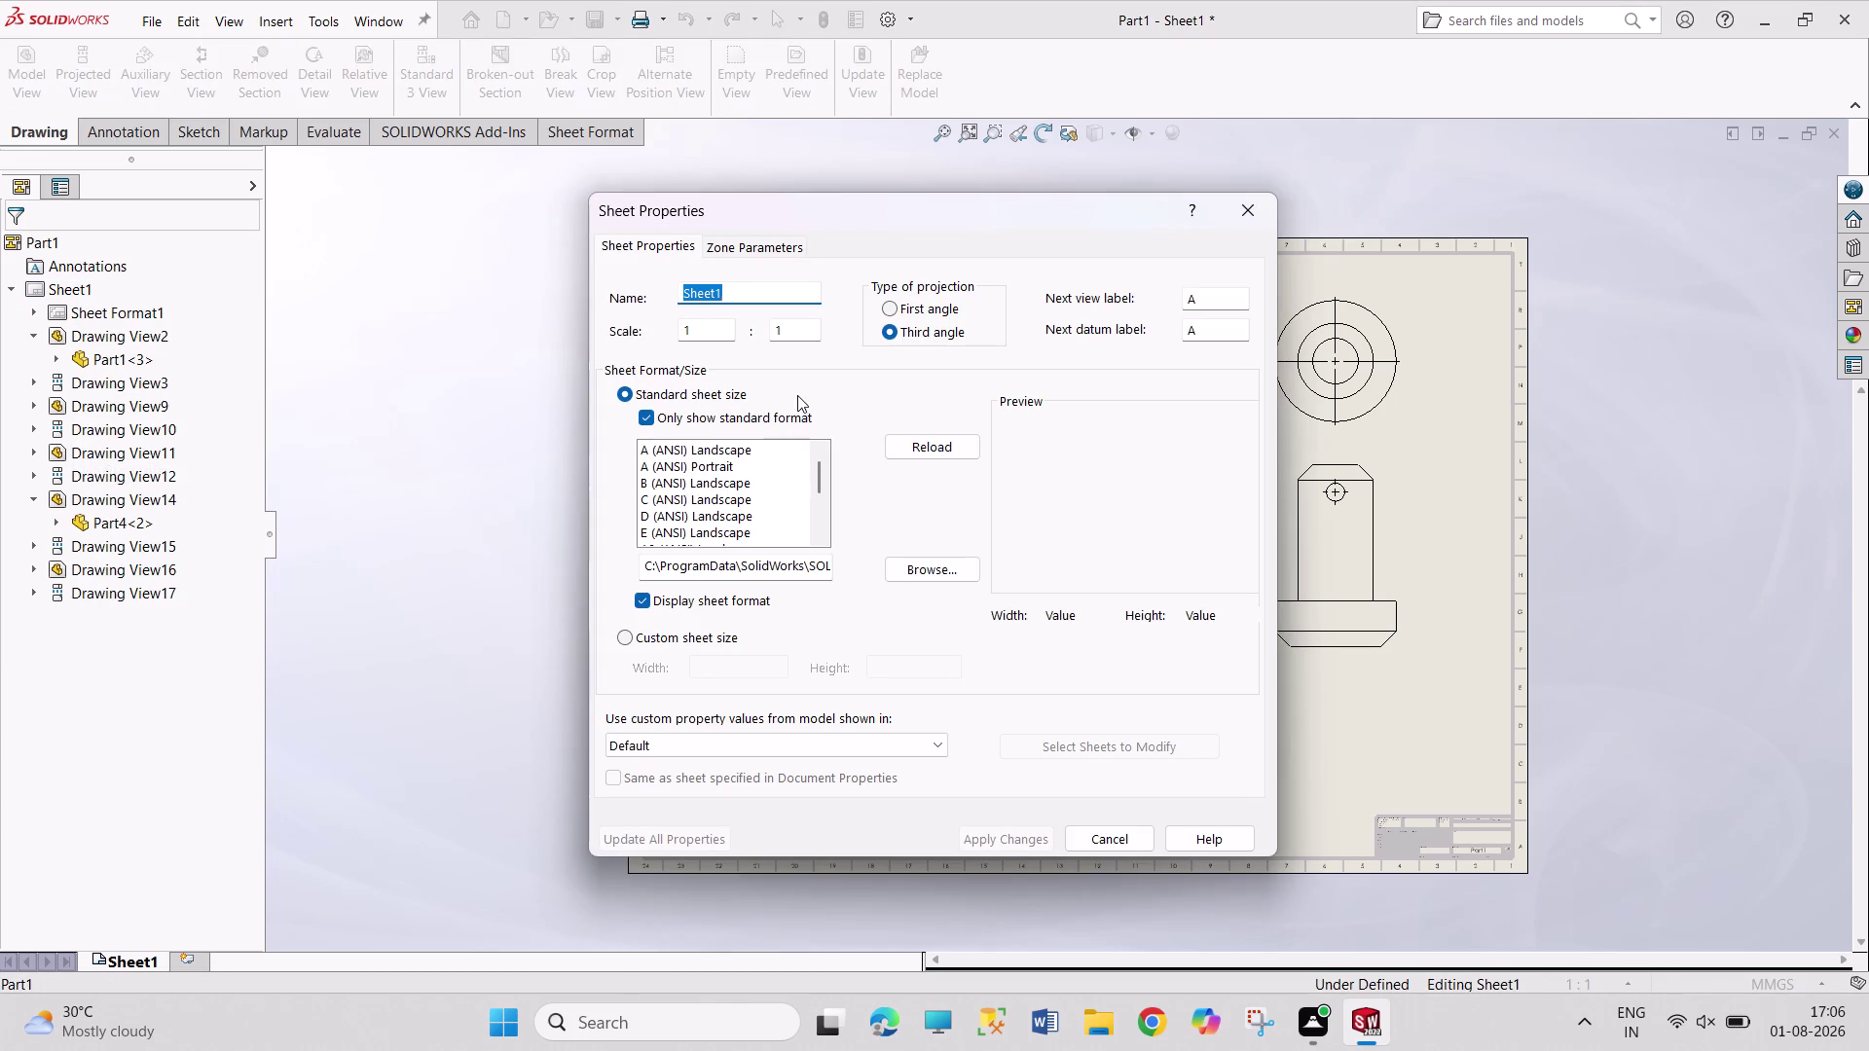
drag(790, 330, 752, 324)
key(2)
key(Return)
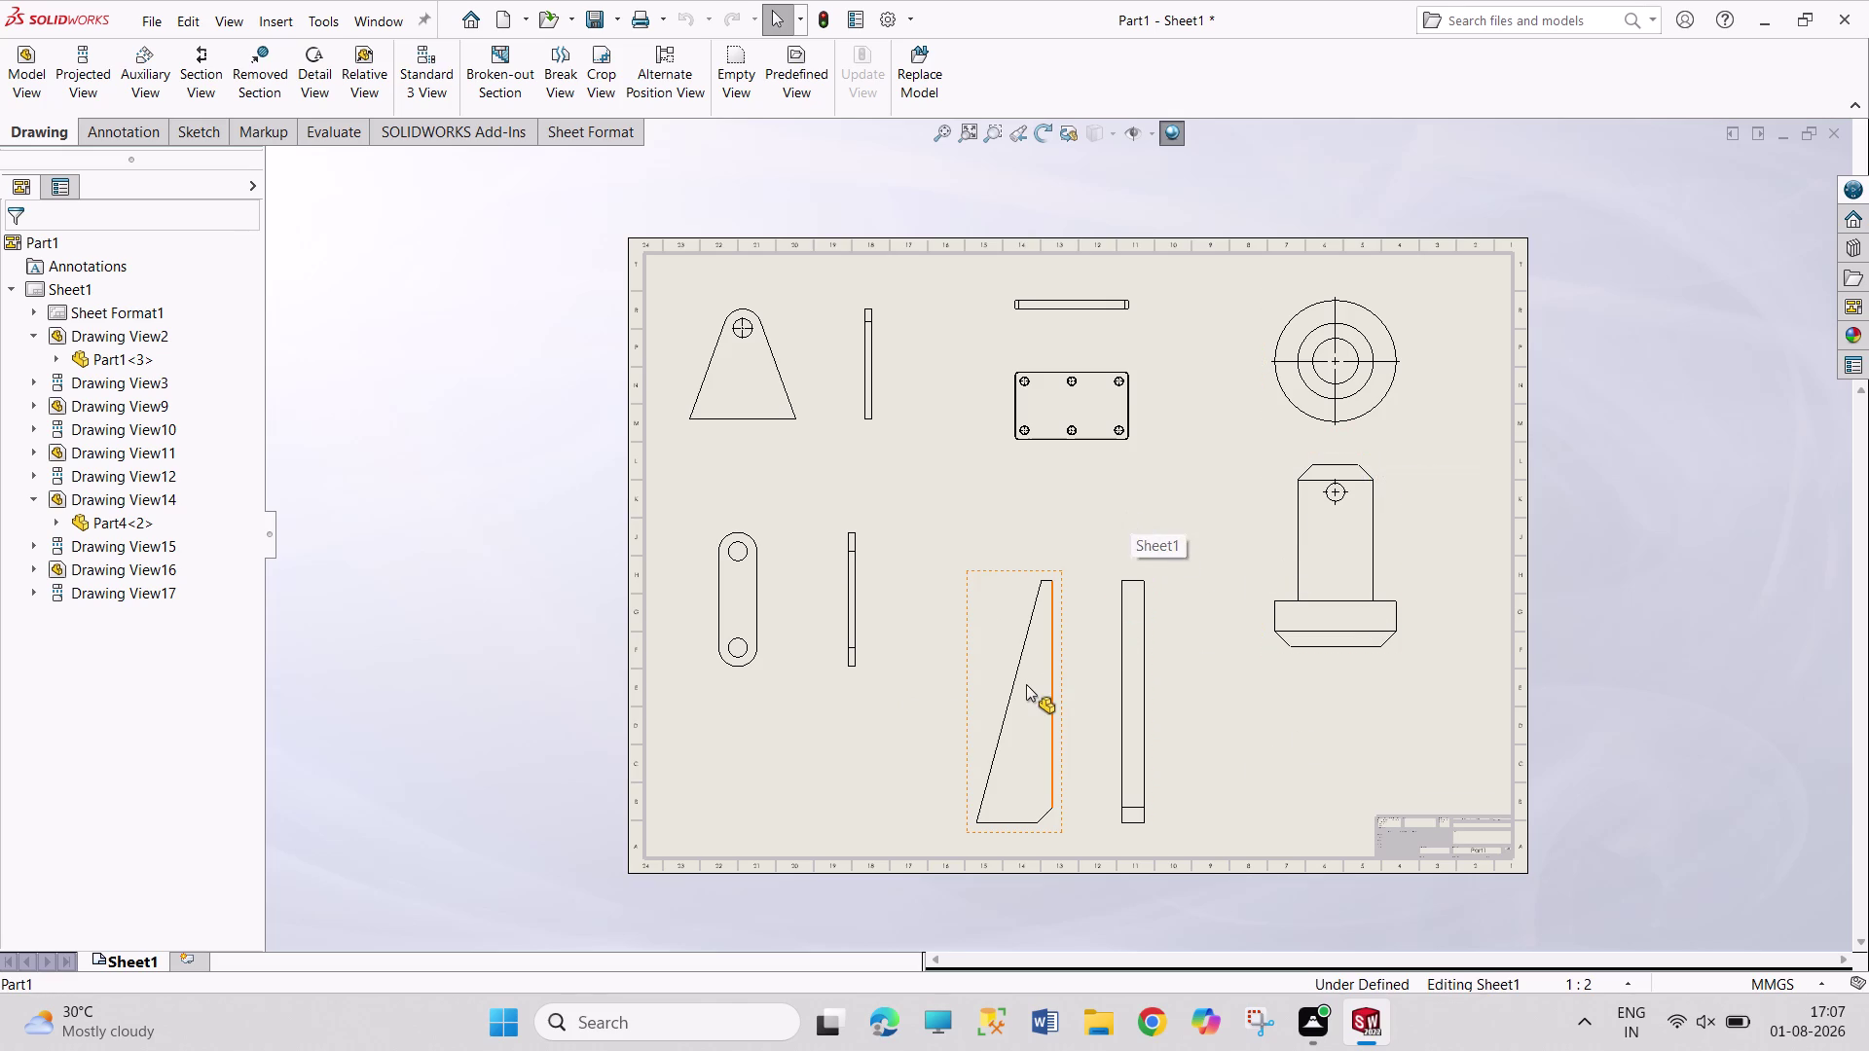
Reposition the tapered plate view slightly lower beside its narrow side view.
drag(1025, 684, 1023, 578)
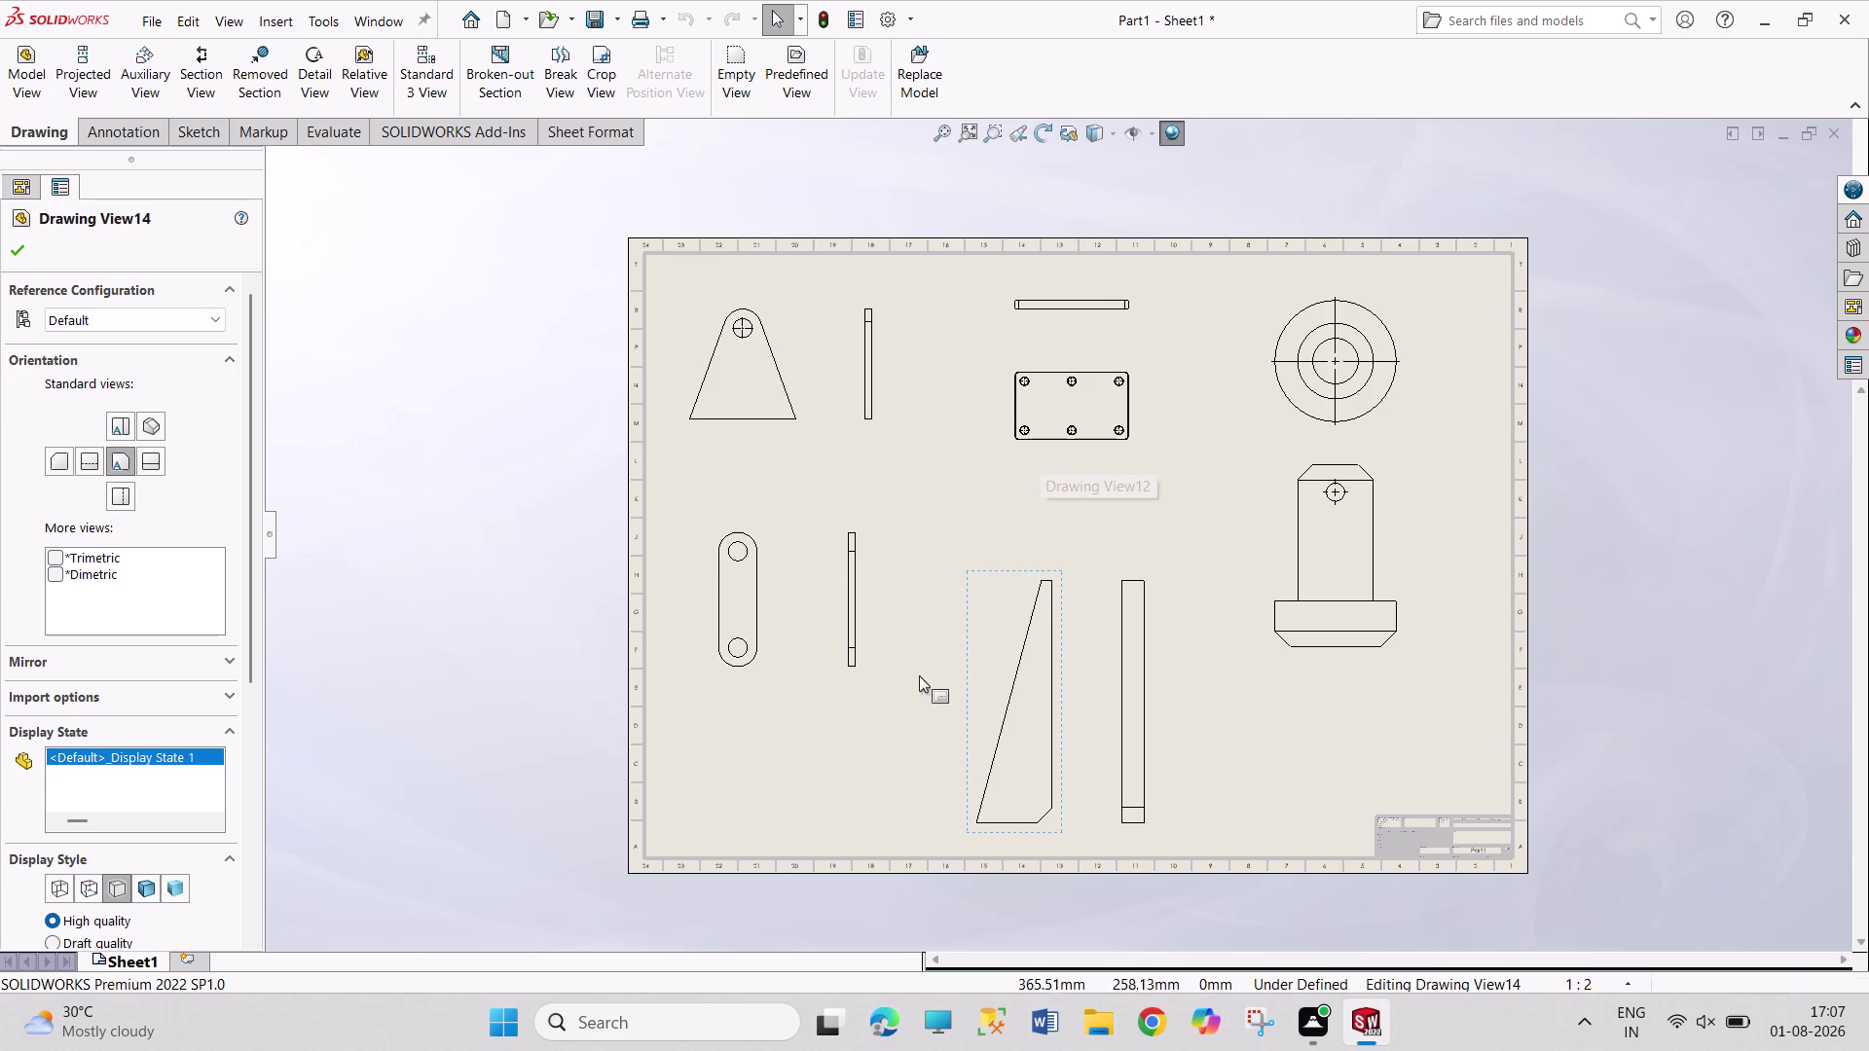
drag(987, 576, 1007, 518)
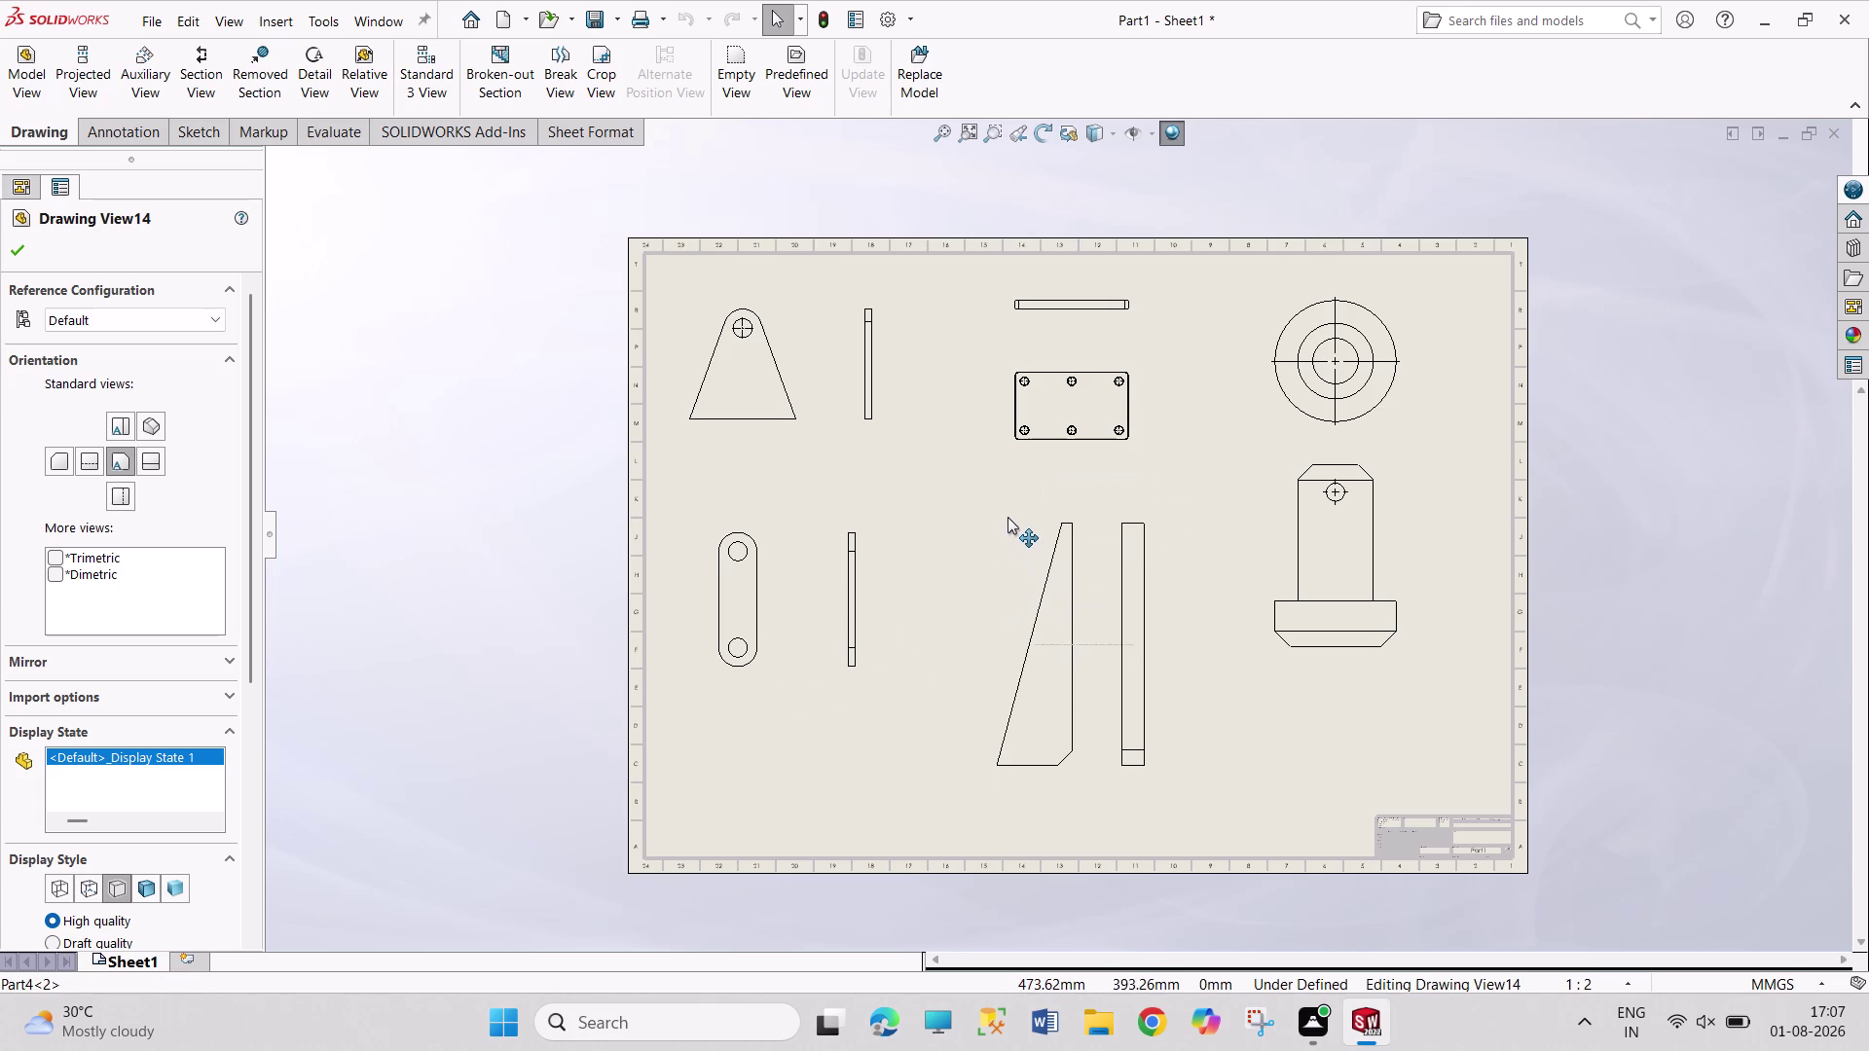
drag(1008, 518, 996, 470)
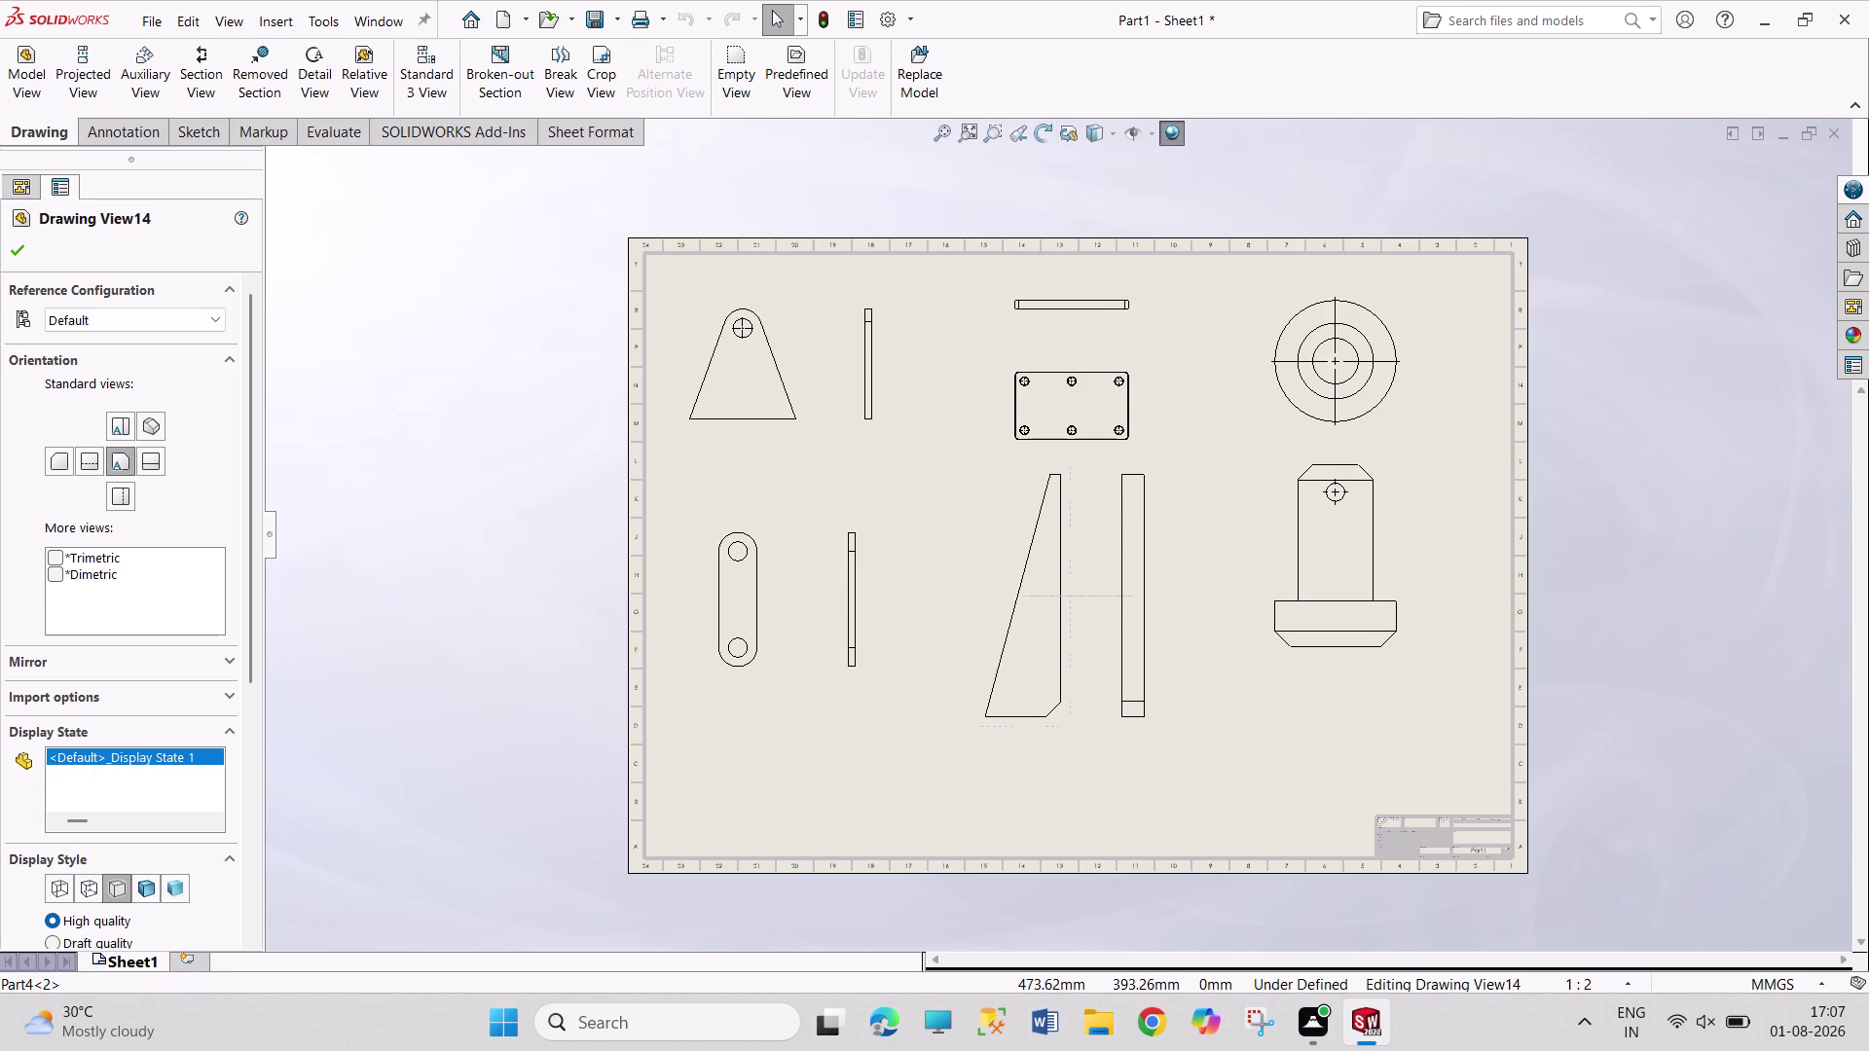
click(1691, 587)
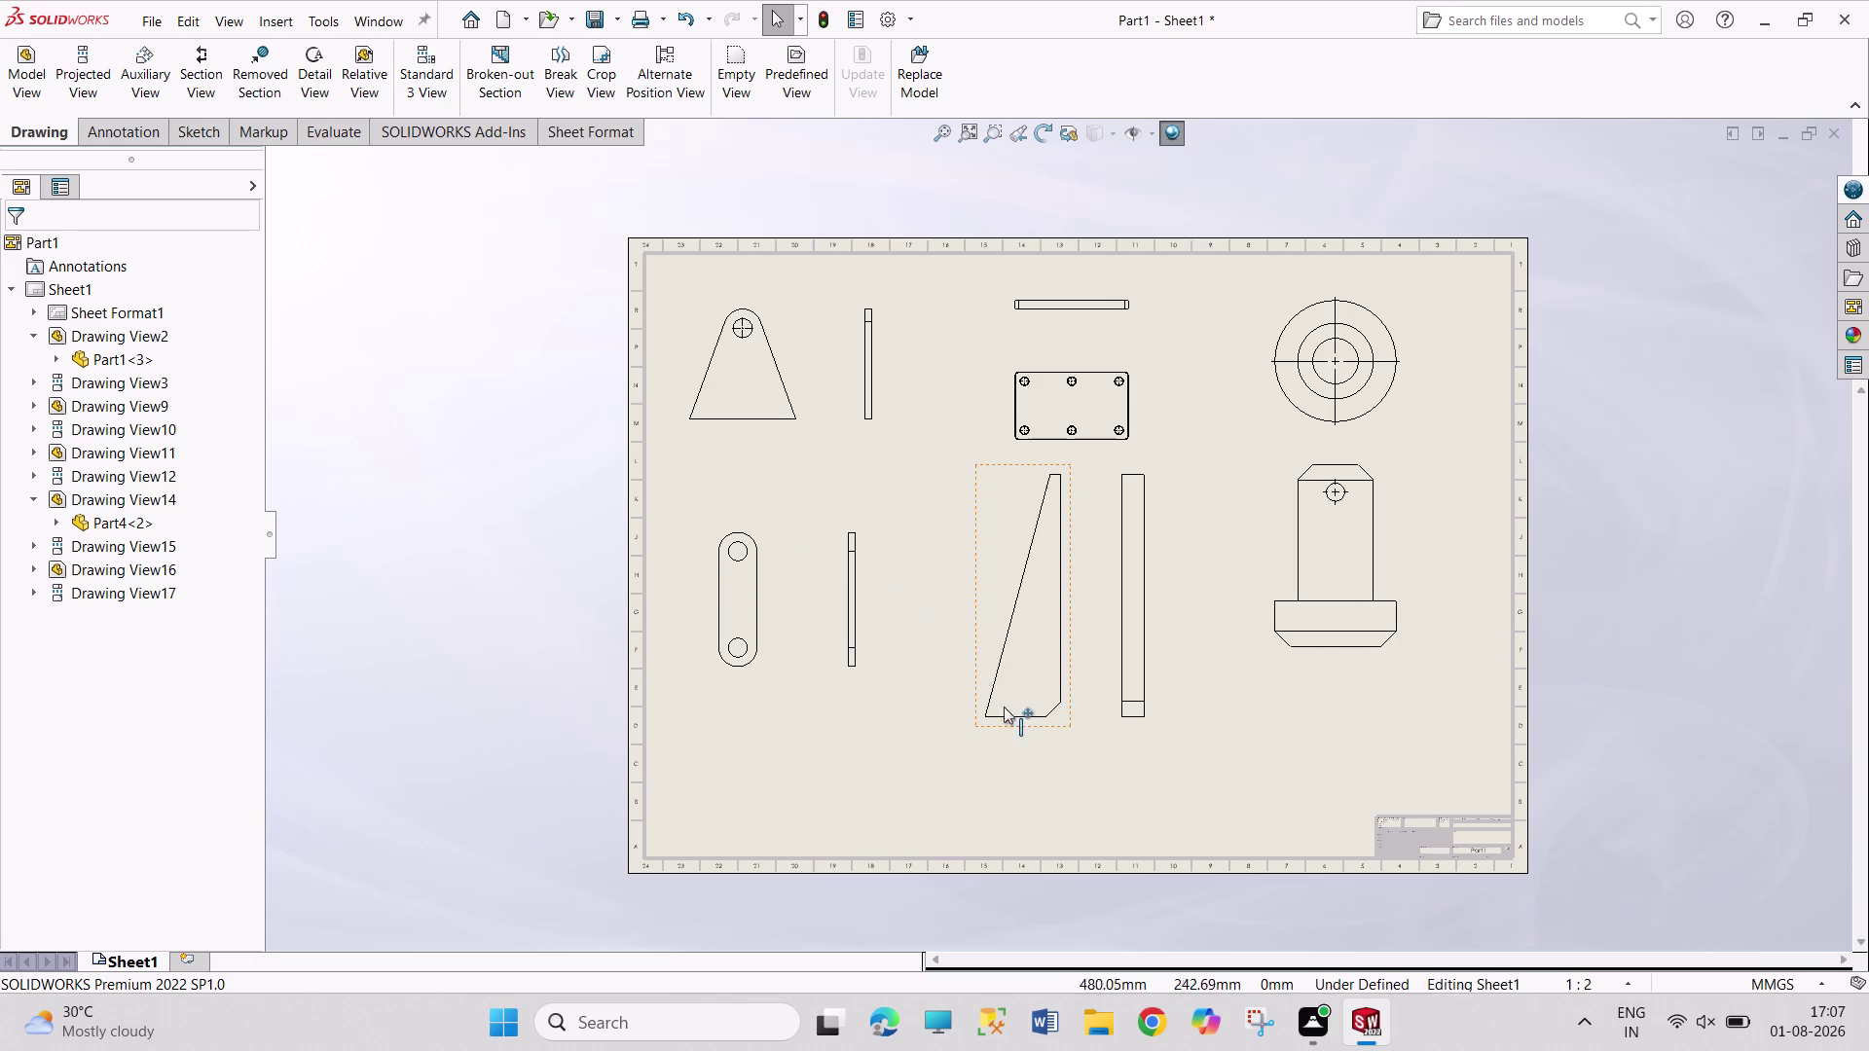
drag(1034, 725, 1033, 752)
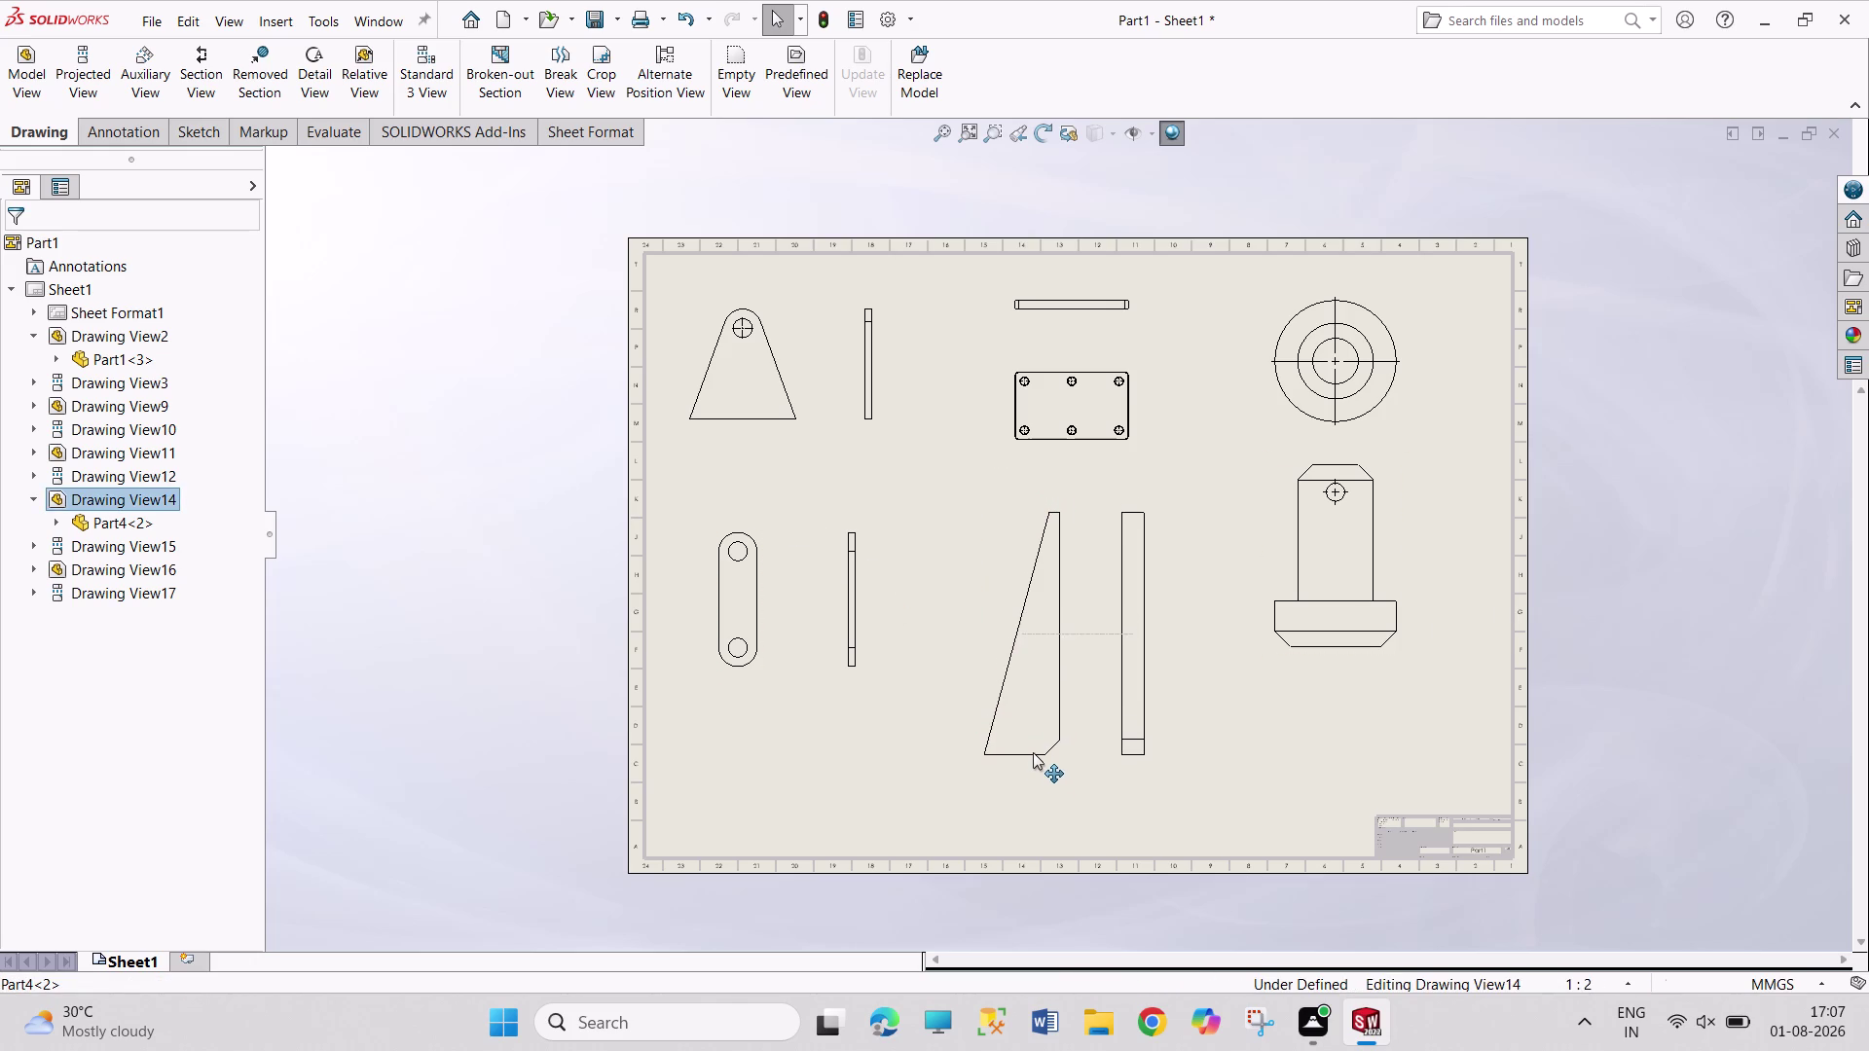
drag(1033, 752, 1032, 751)
click(1632, 489)
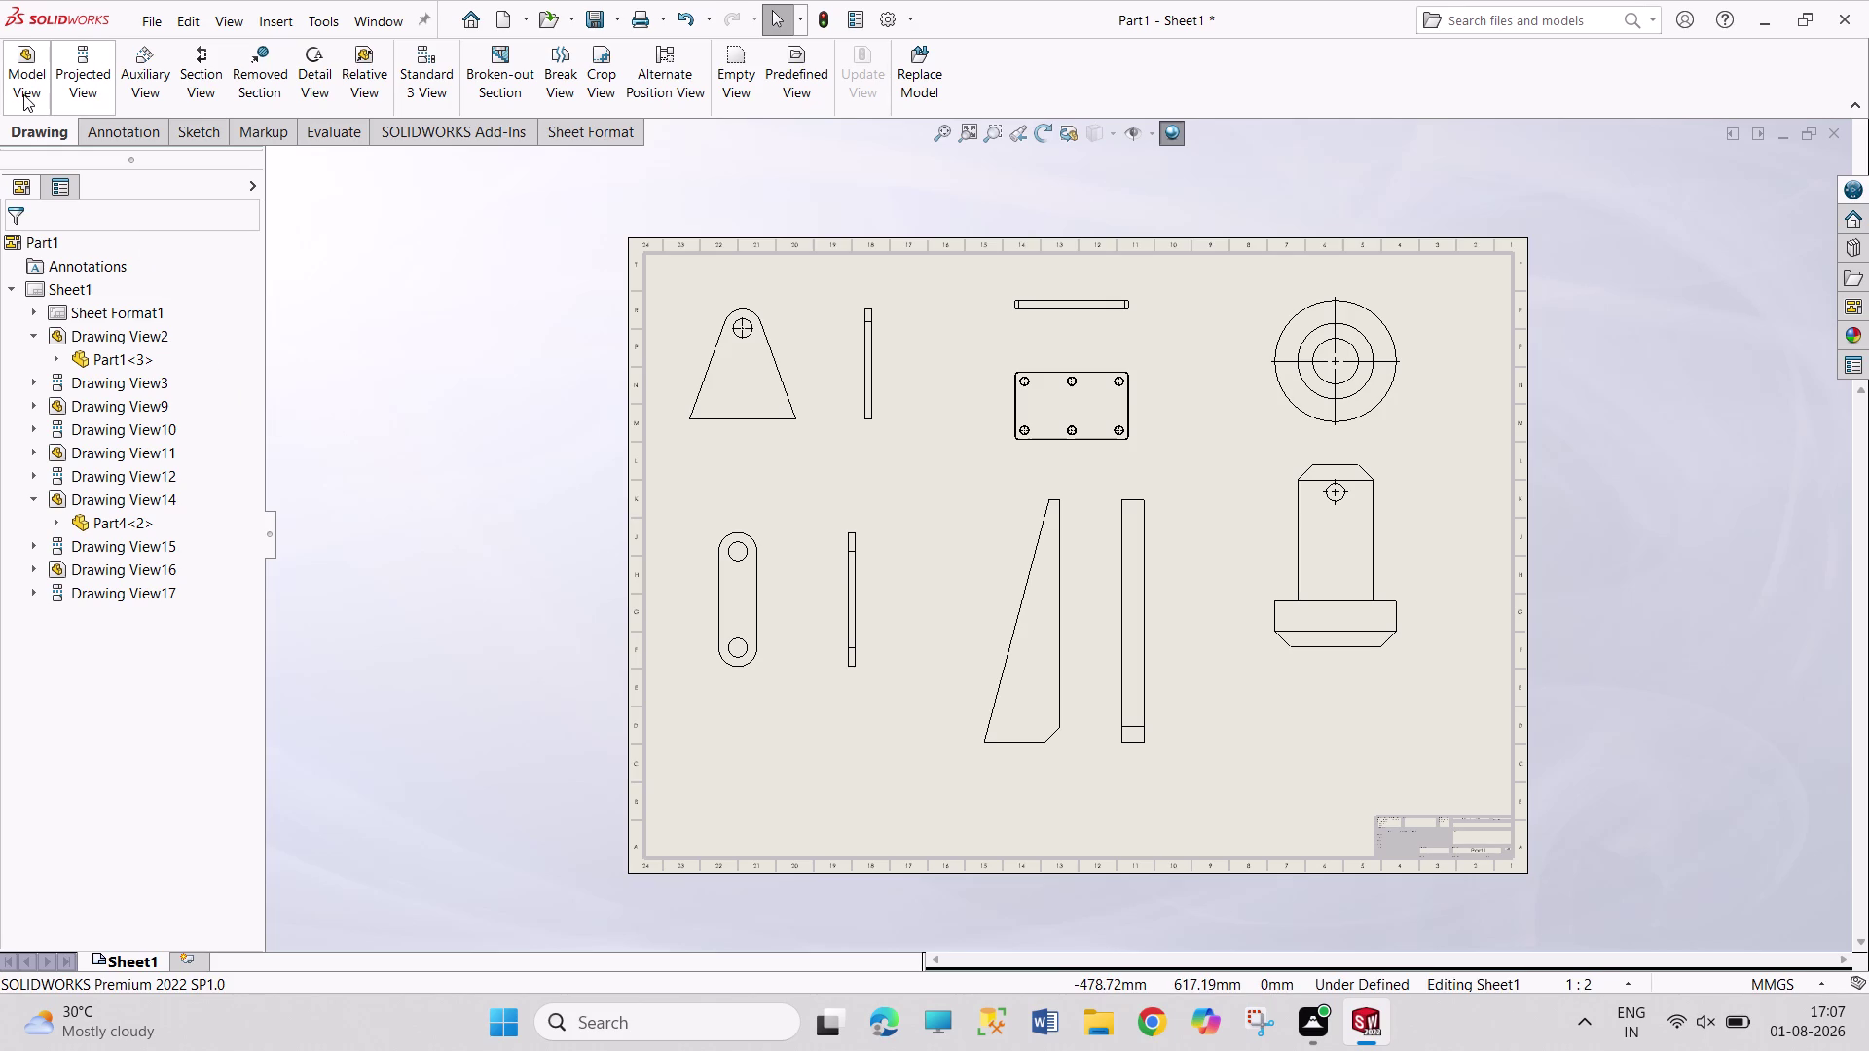
click(88, 72)
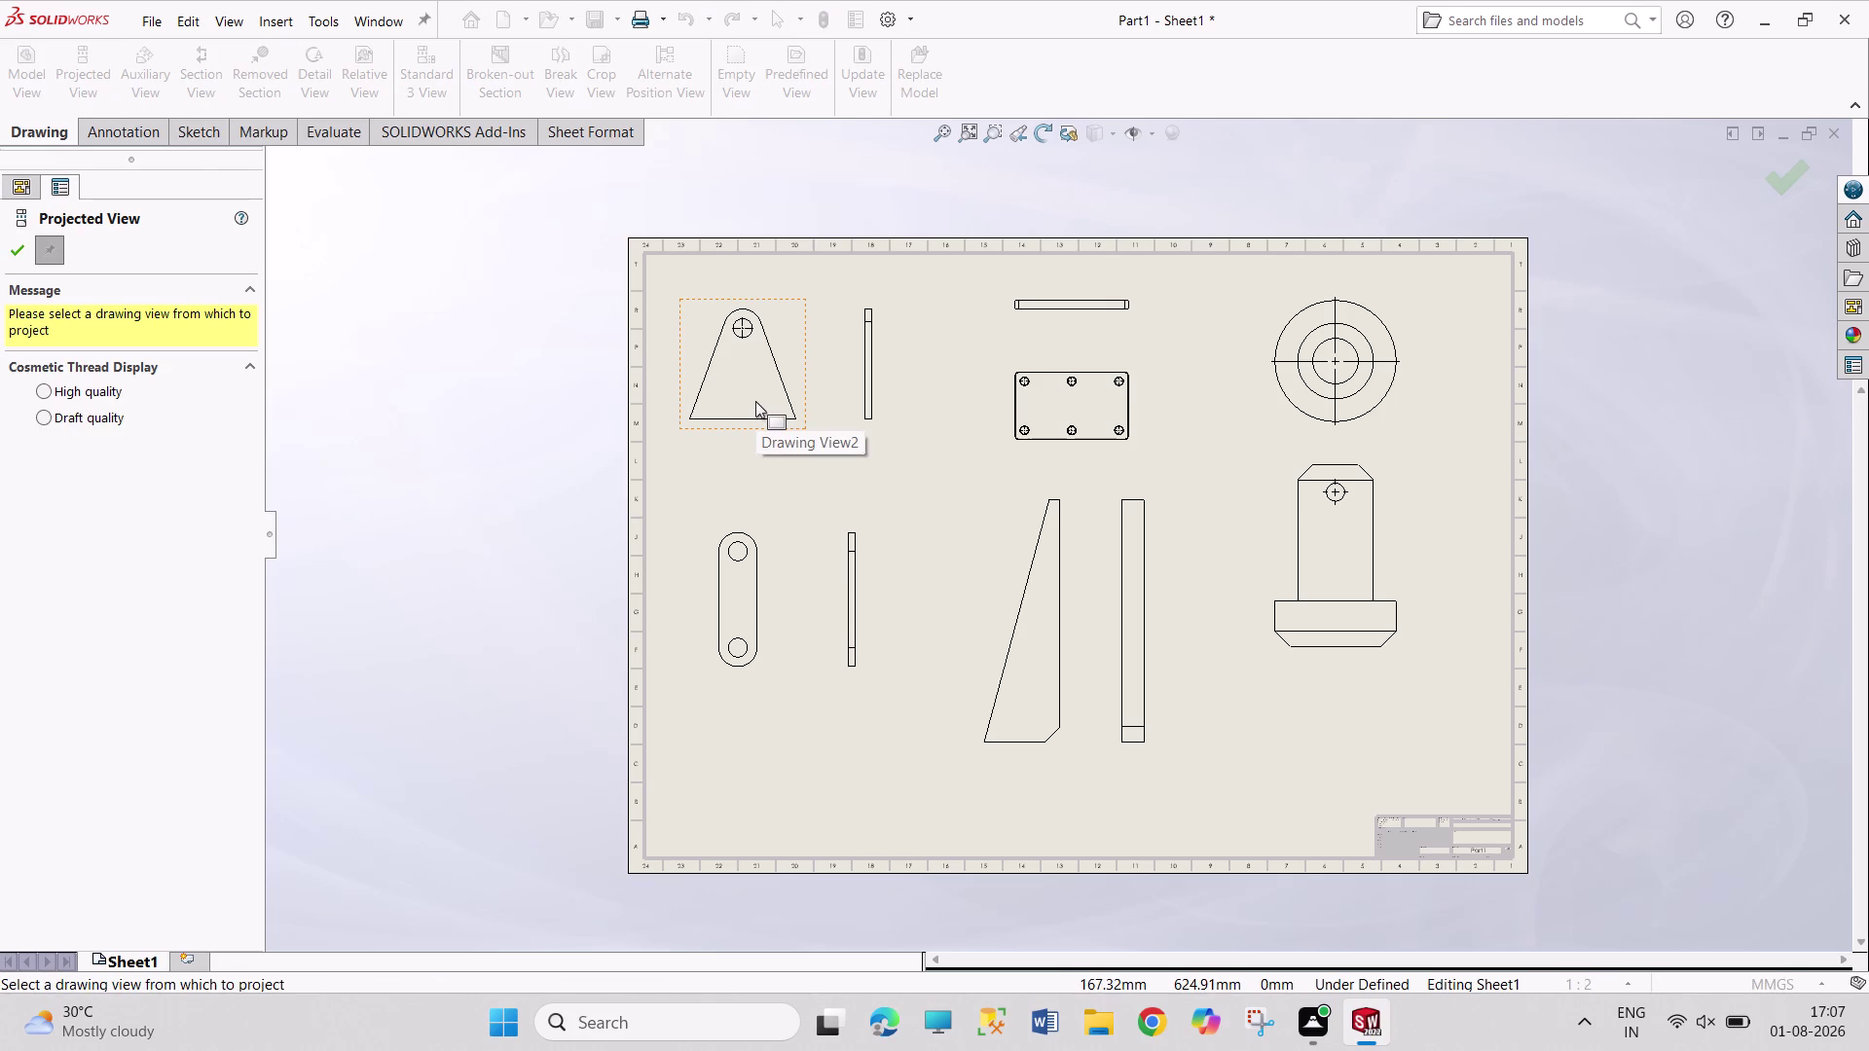
Project a shaded pictorial view from the triangular bracket view near the top-left.
click(789, 409)
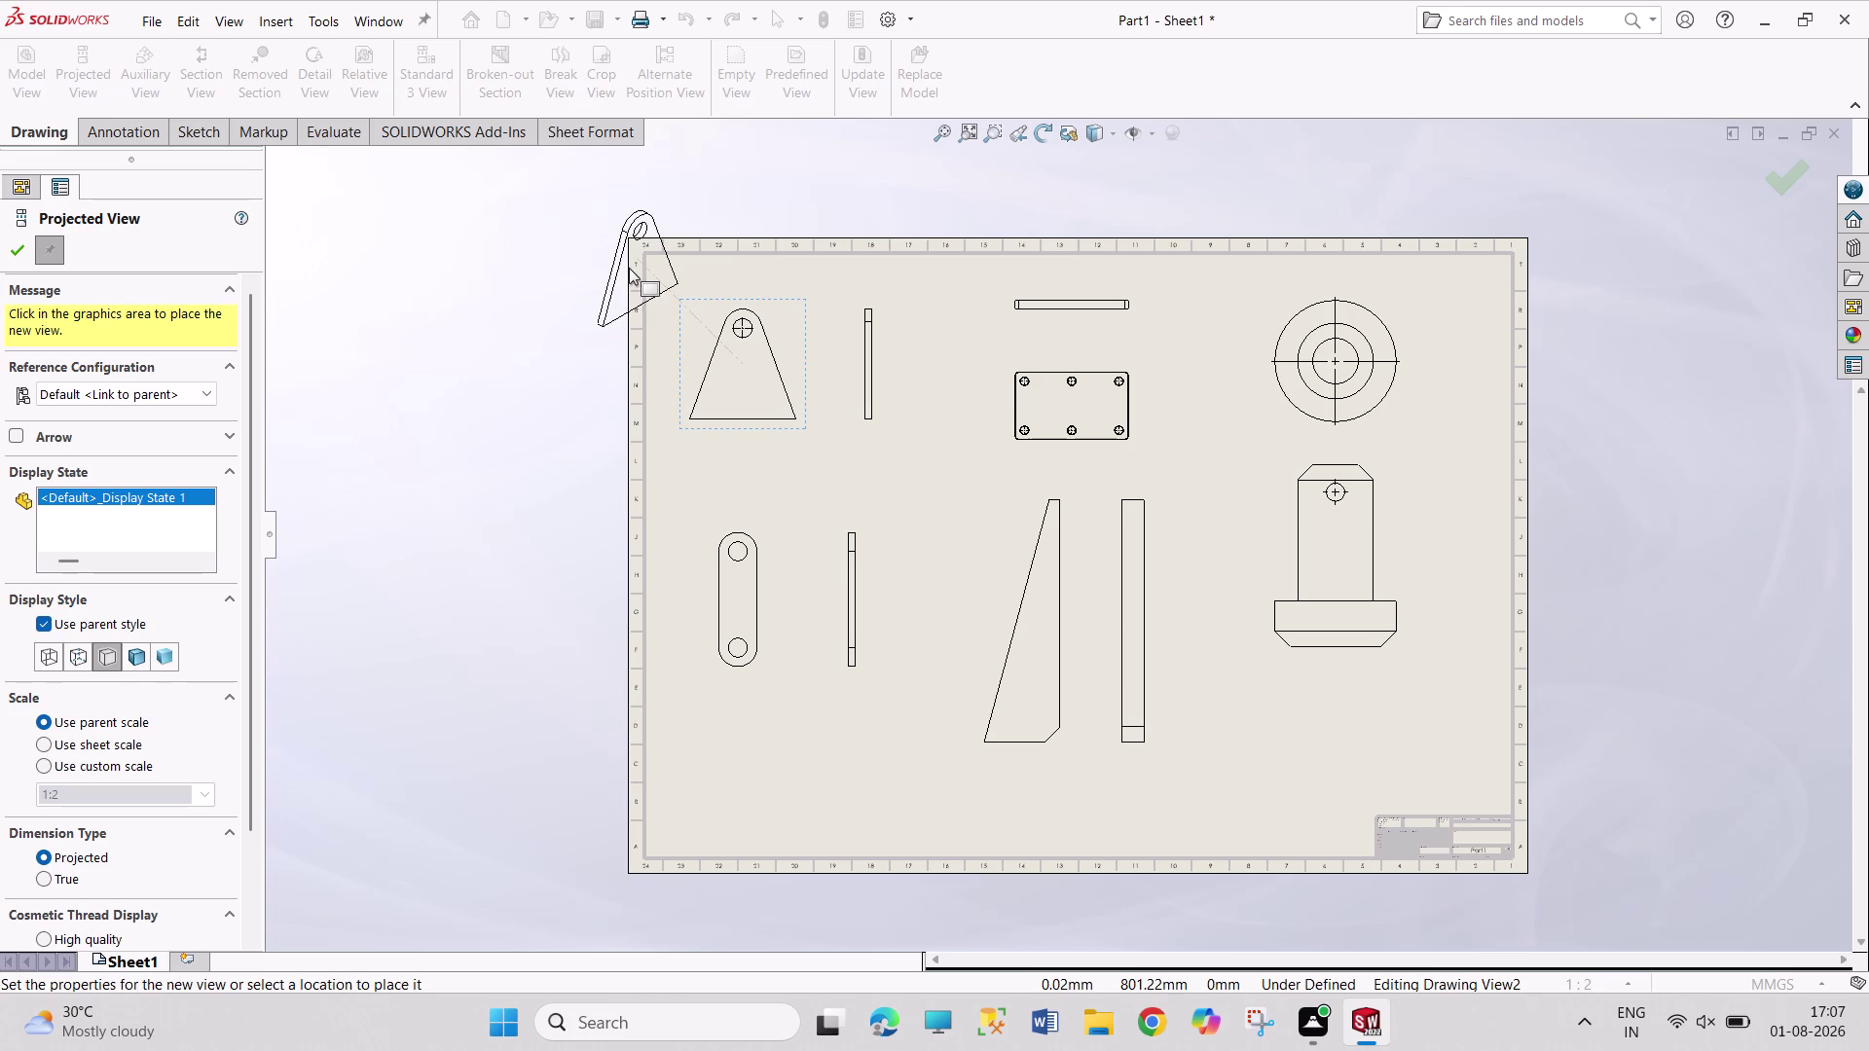
click(629, 268)
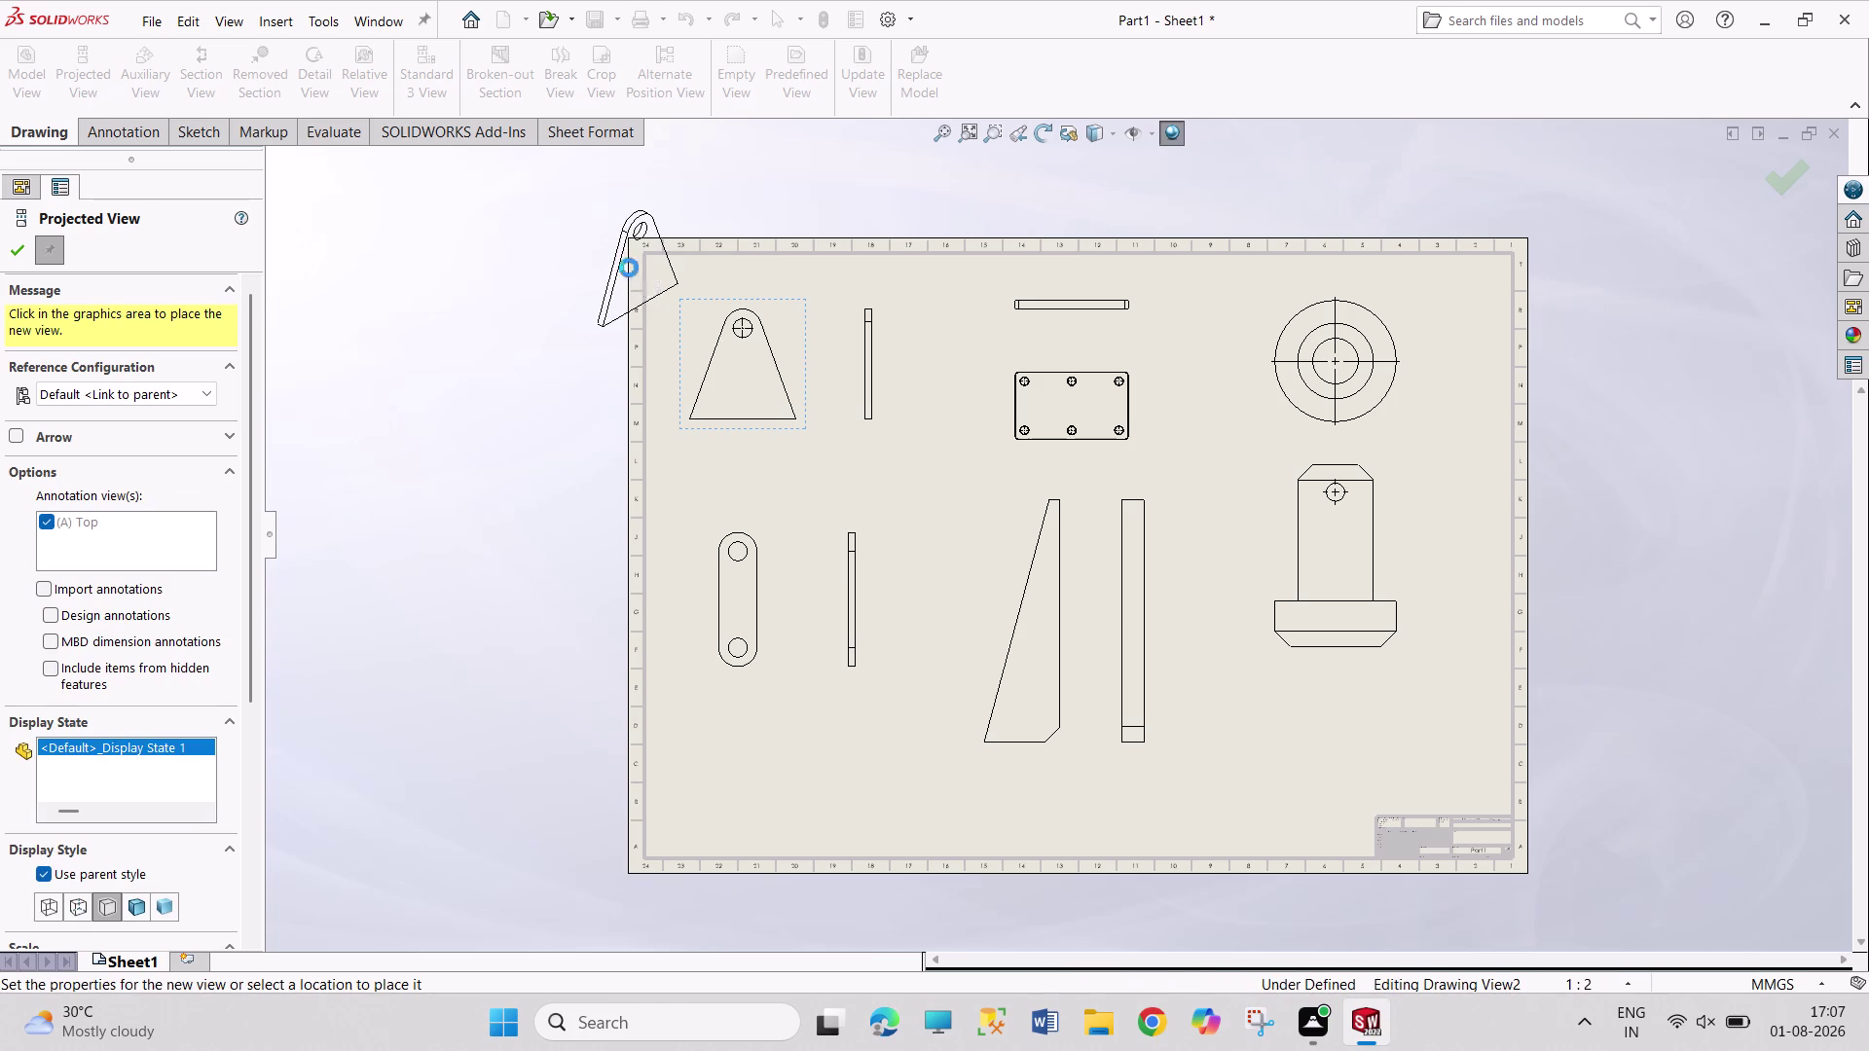
click(134, 907)
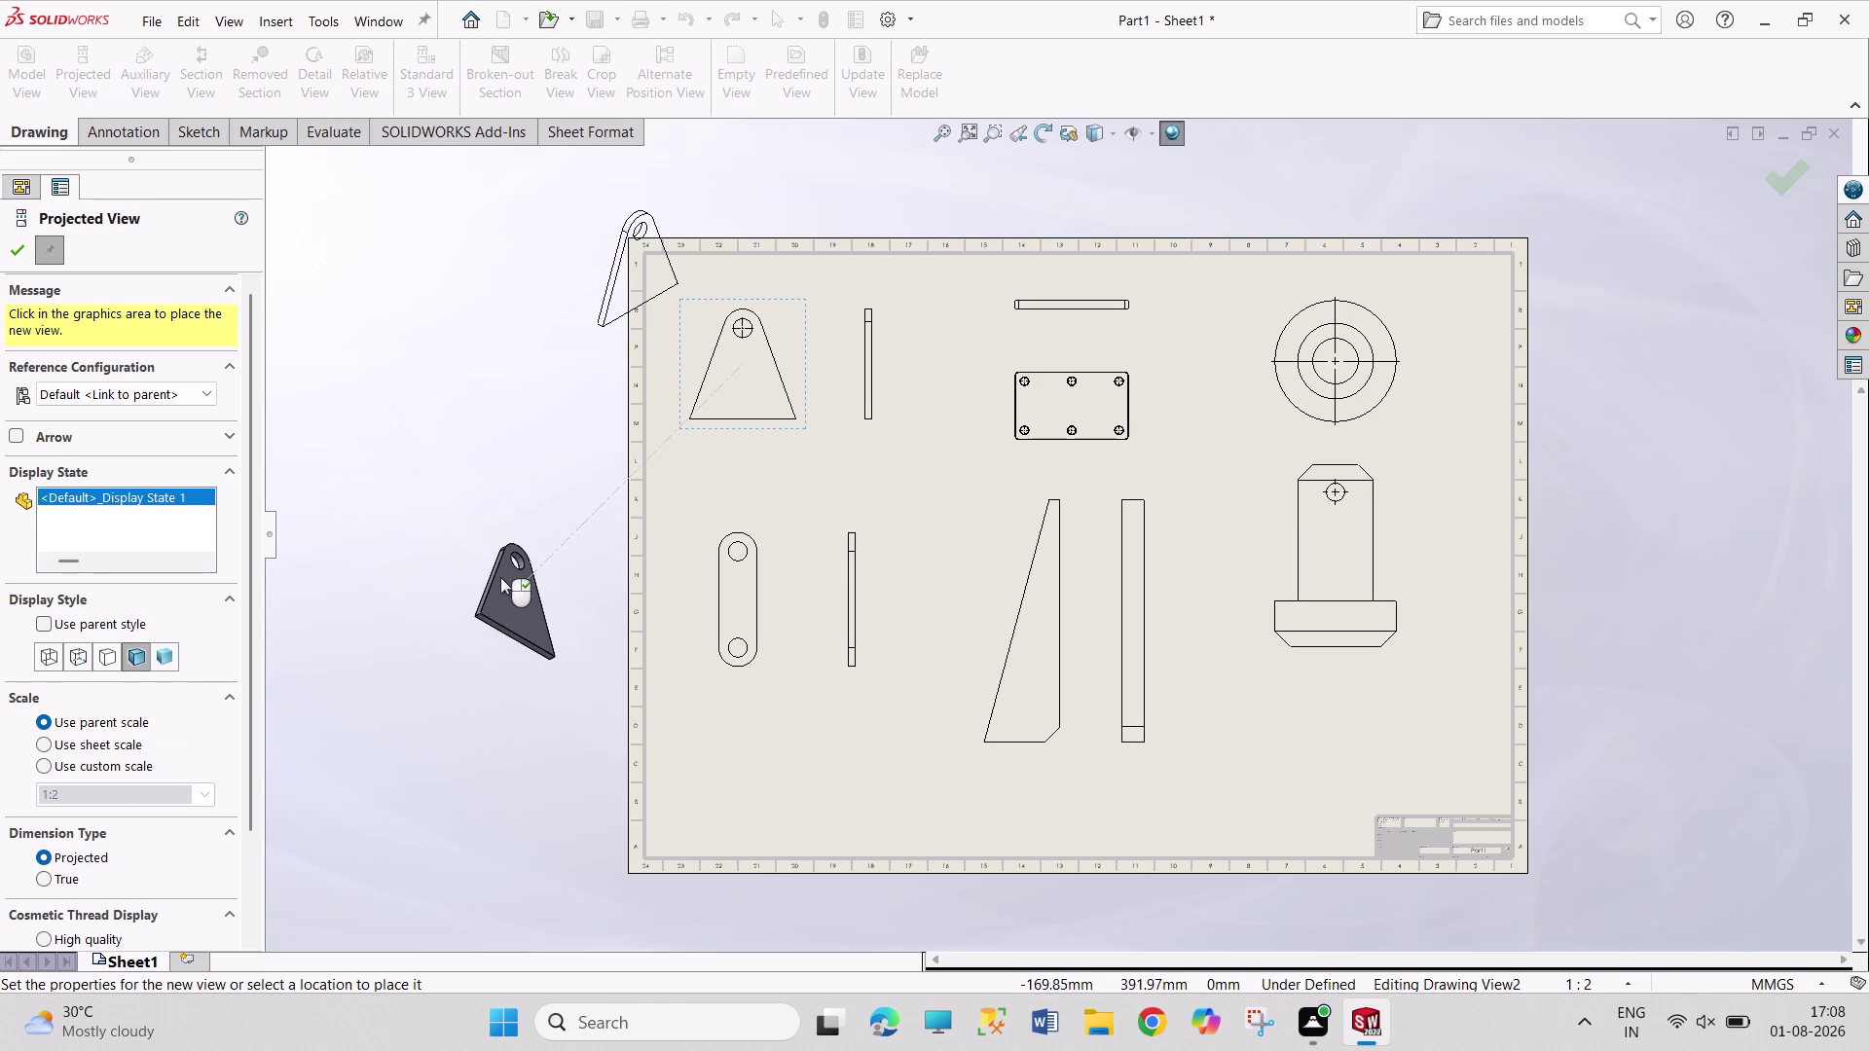
key(Escape)
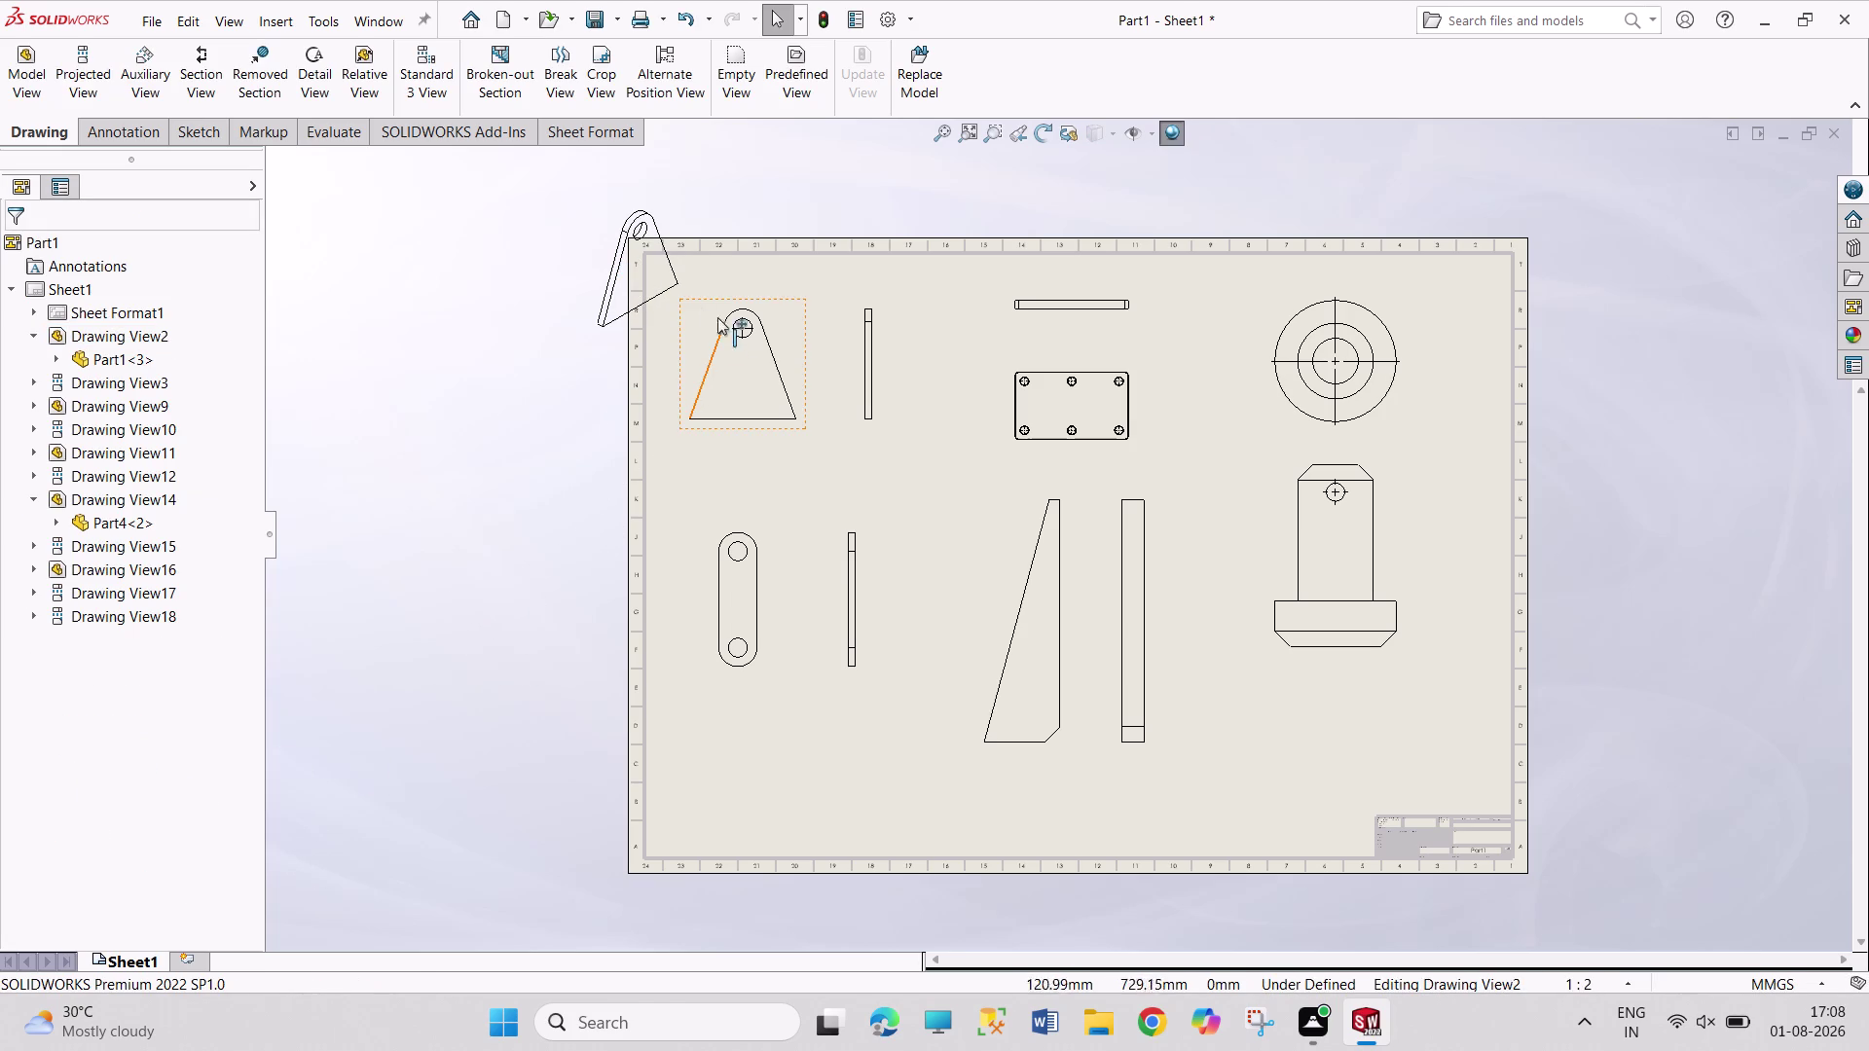
click(600, 317)
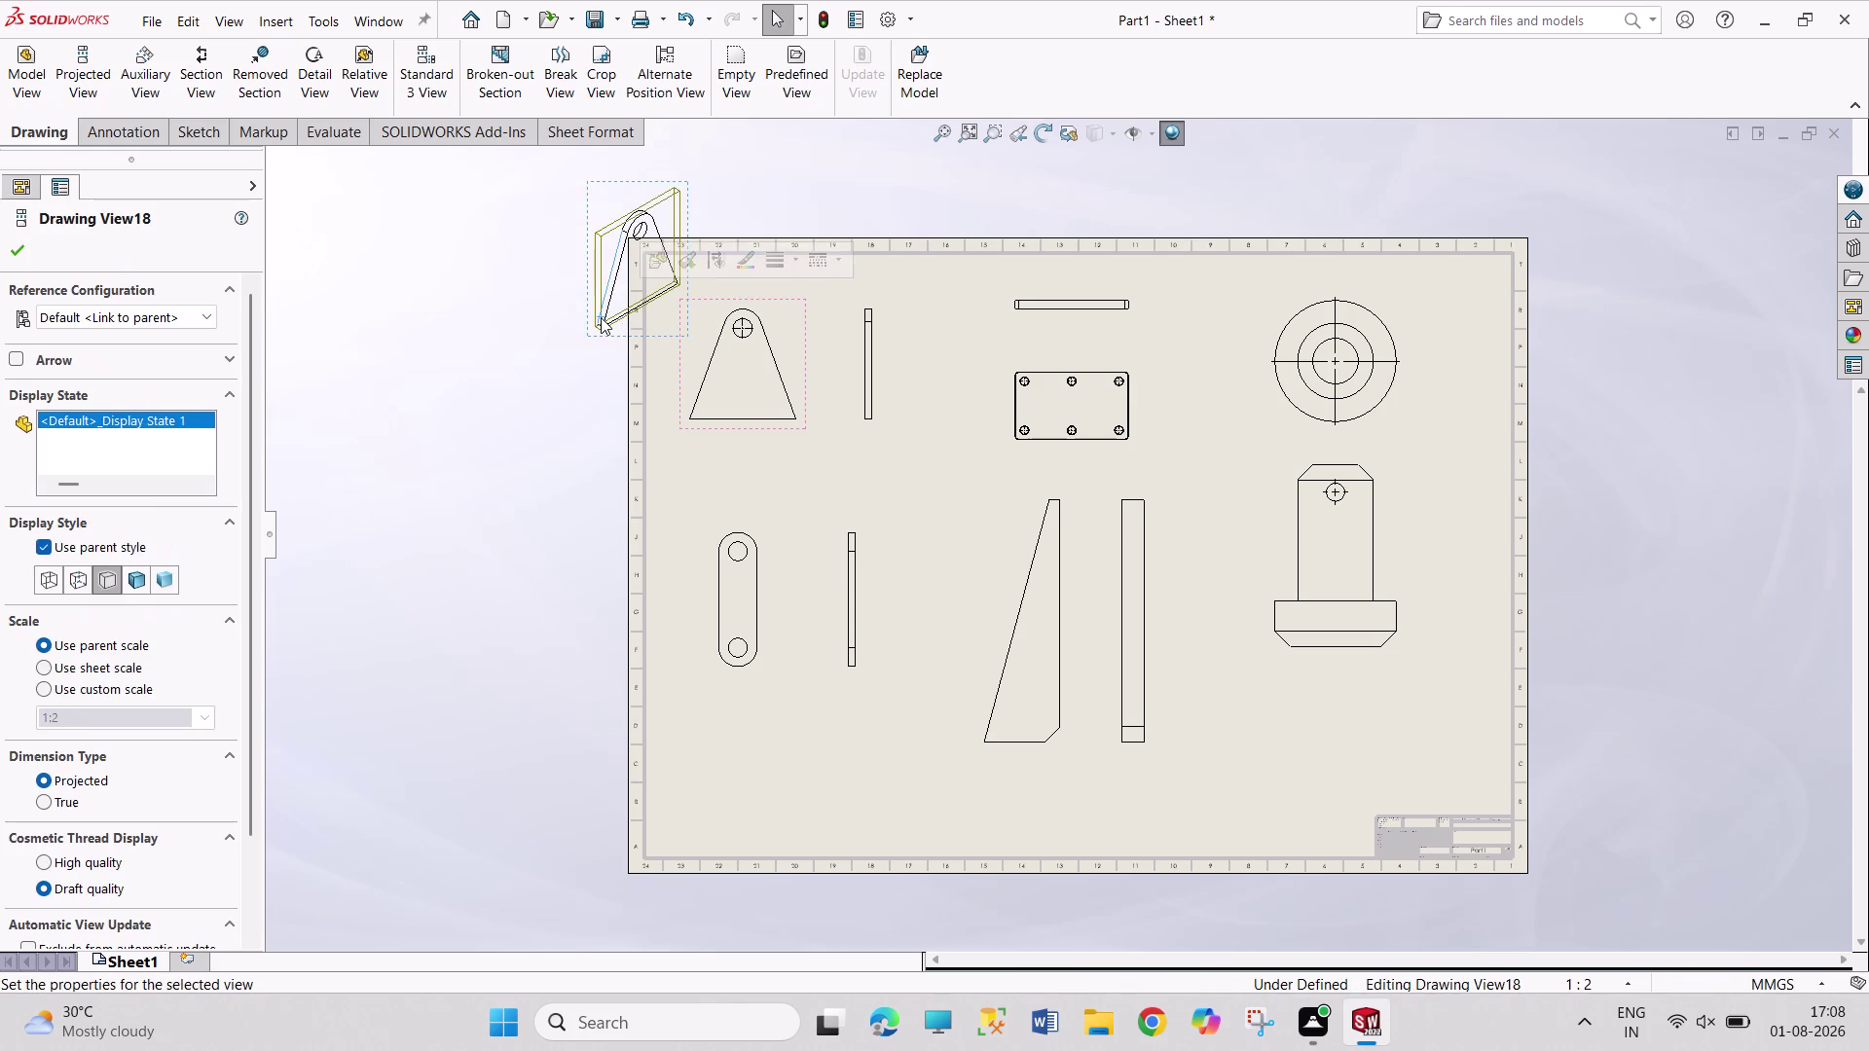
click(132, 584)
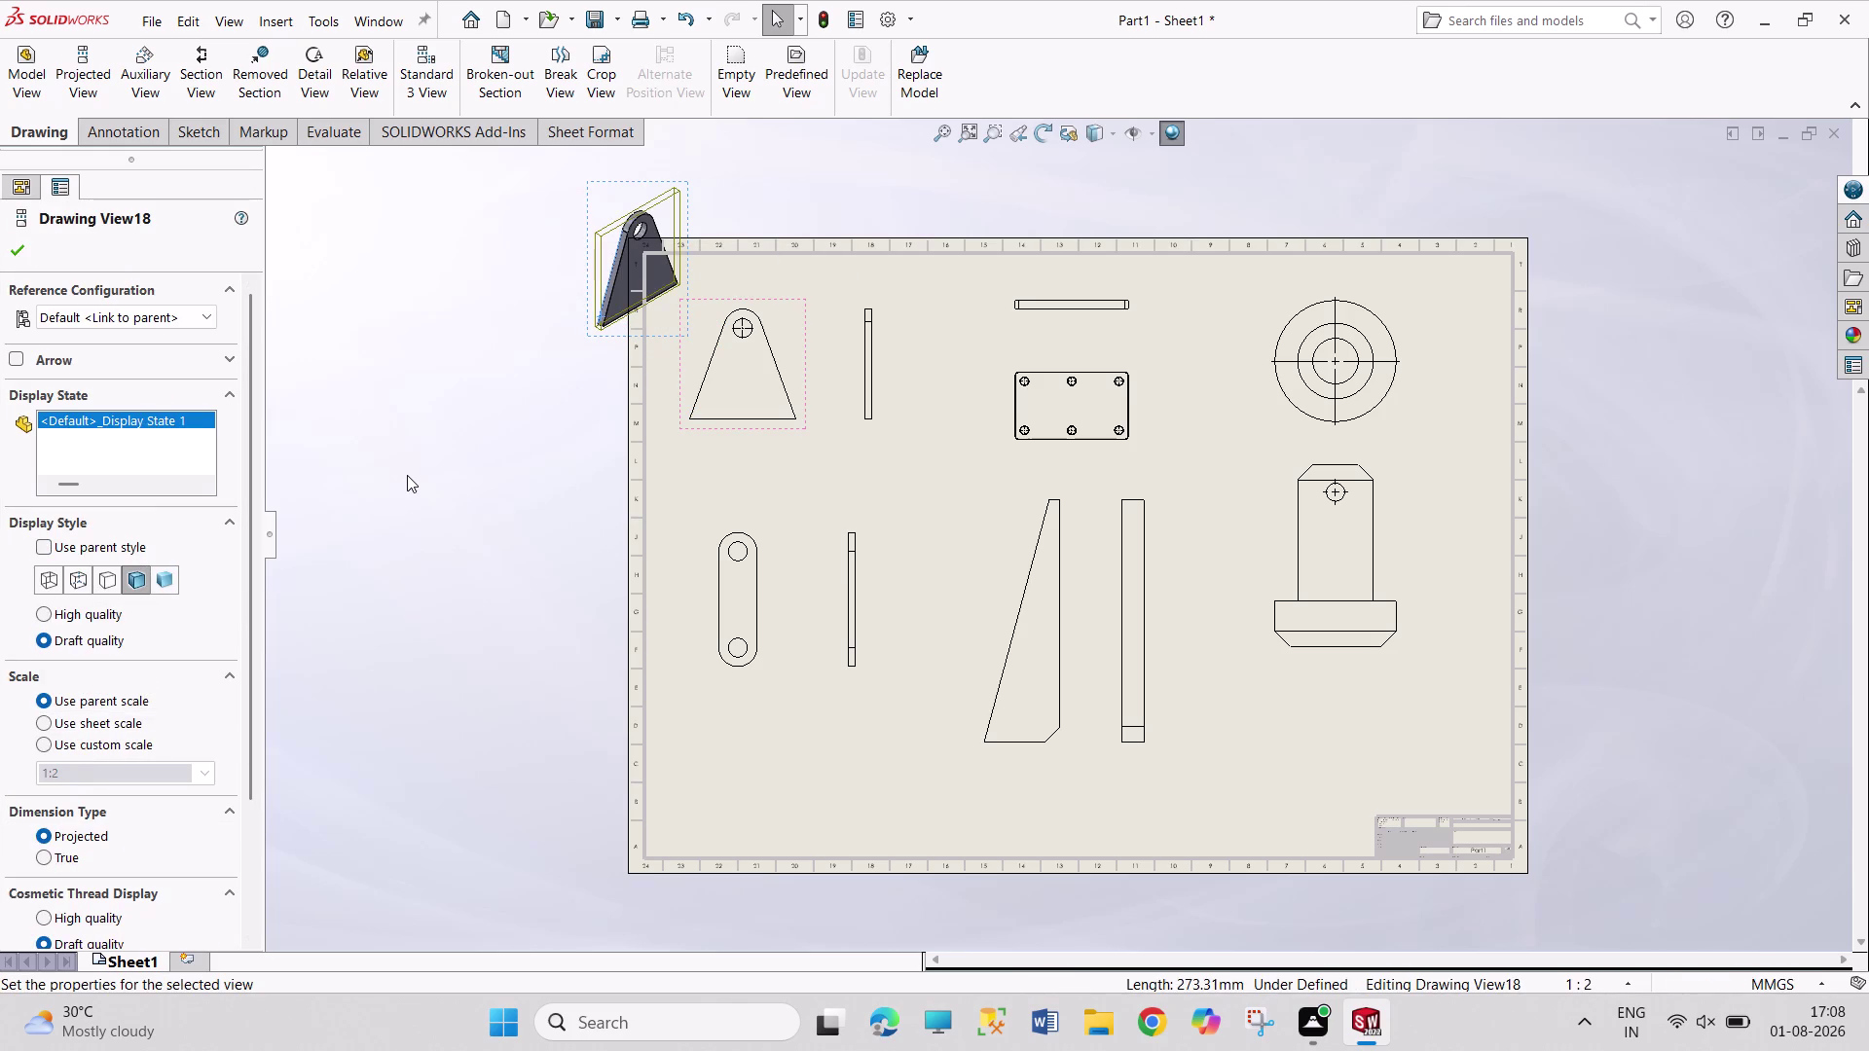
click(408, 475)
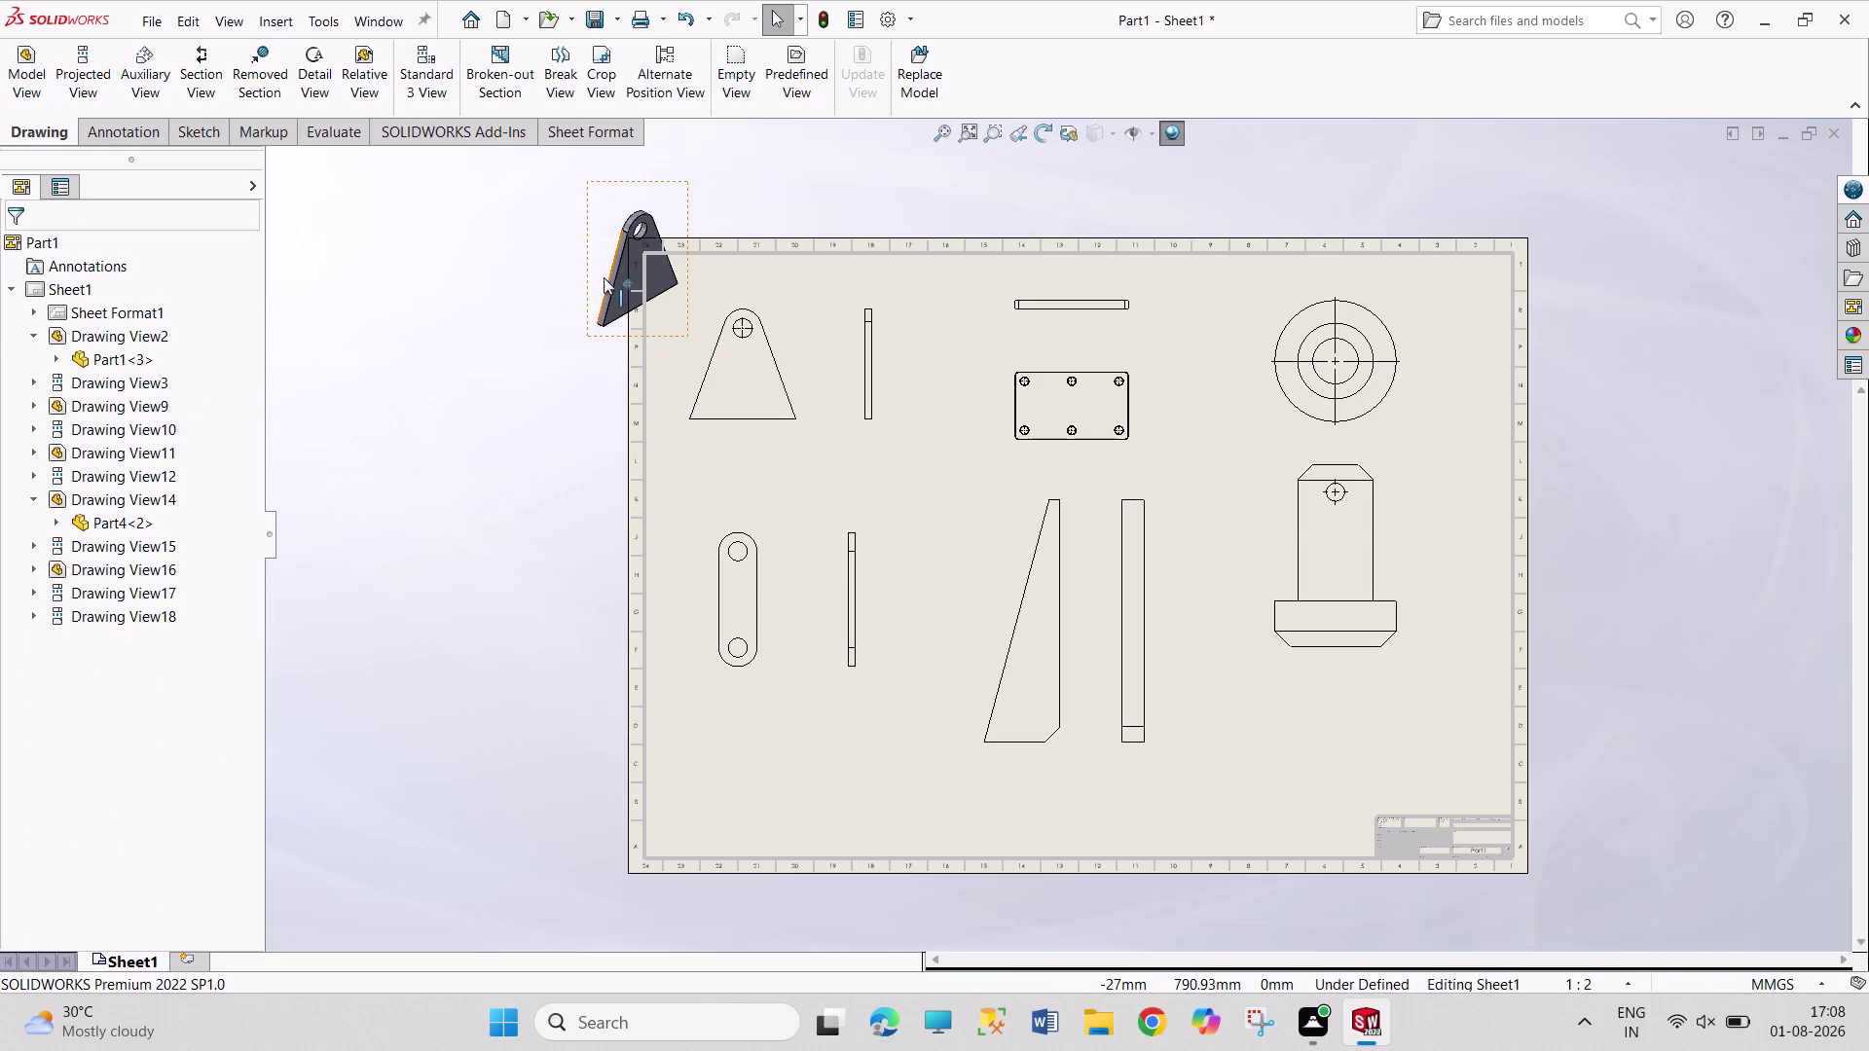
Drag the shaded bracket view between its side view and the rectangular plate.
drag(586, 299, 725, 399)
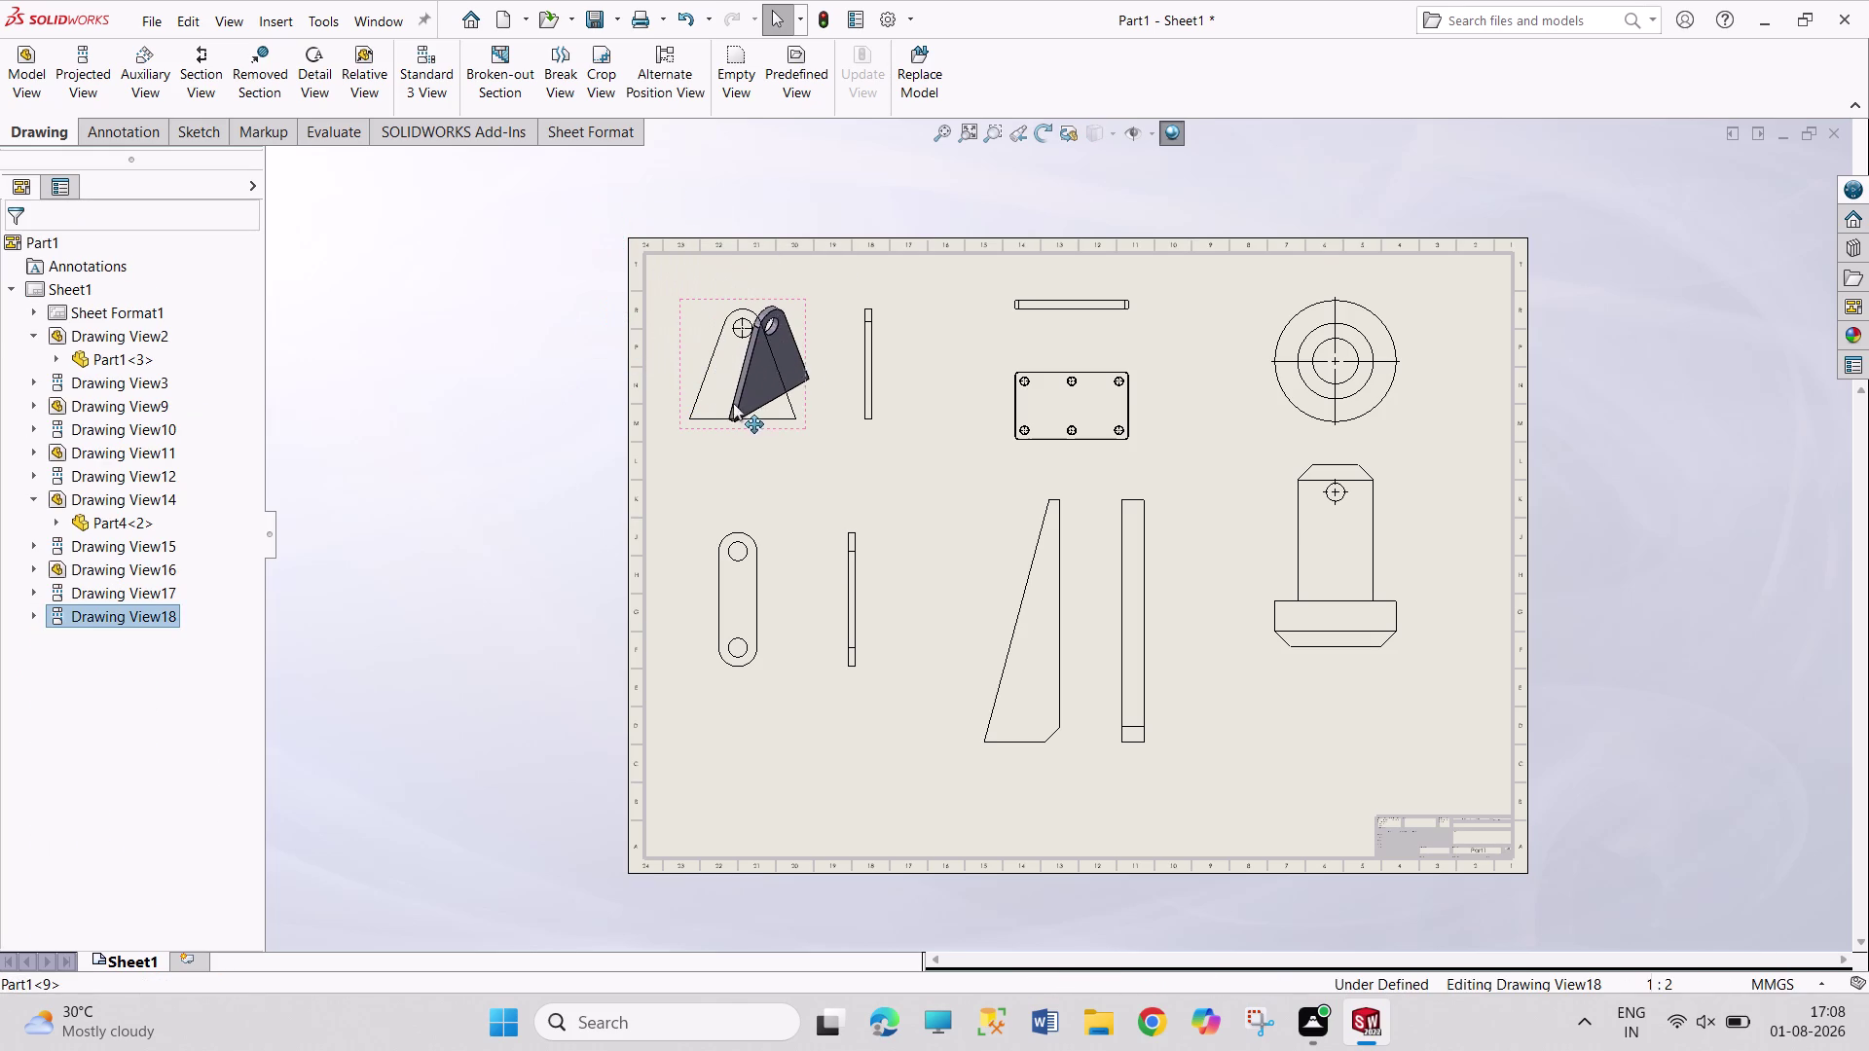
drag(725, 399, 872, 410)
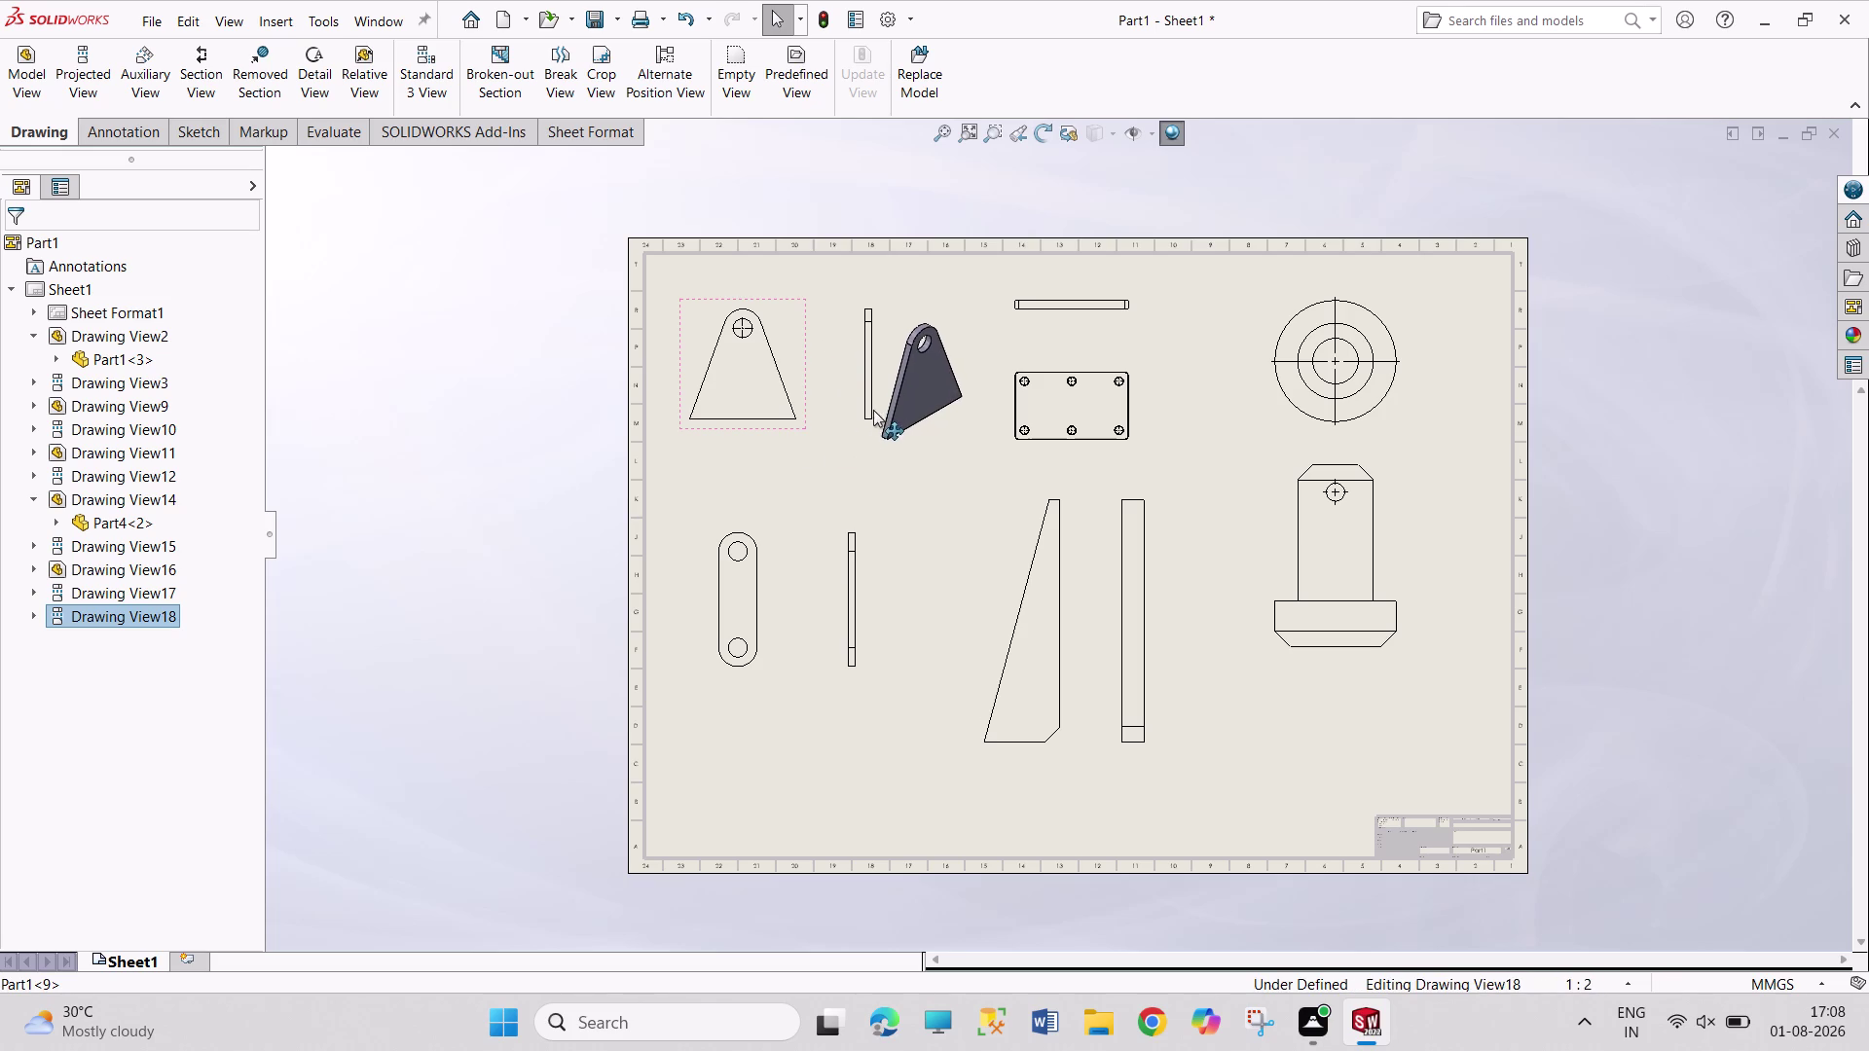
drag(872, 411, 878, 406)
key(Escape)
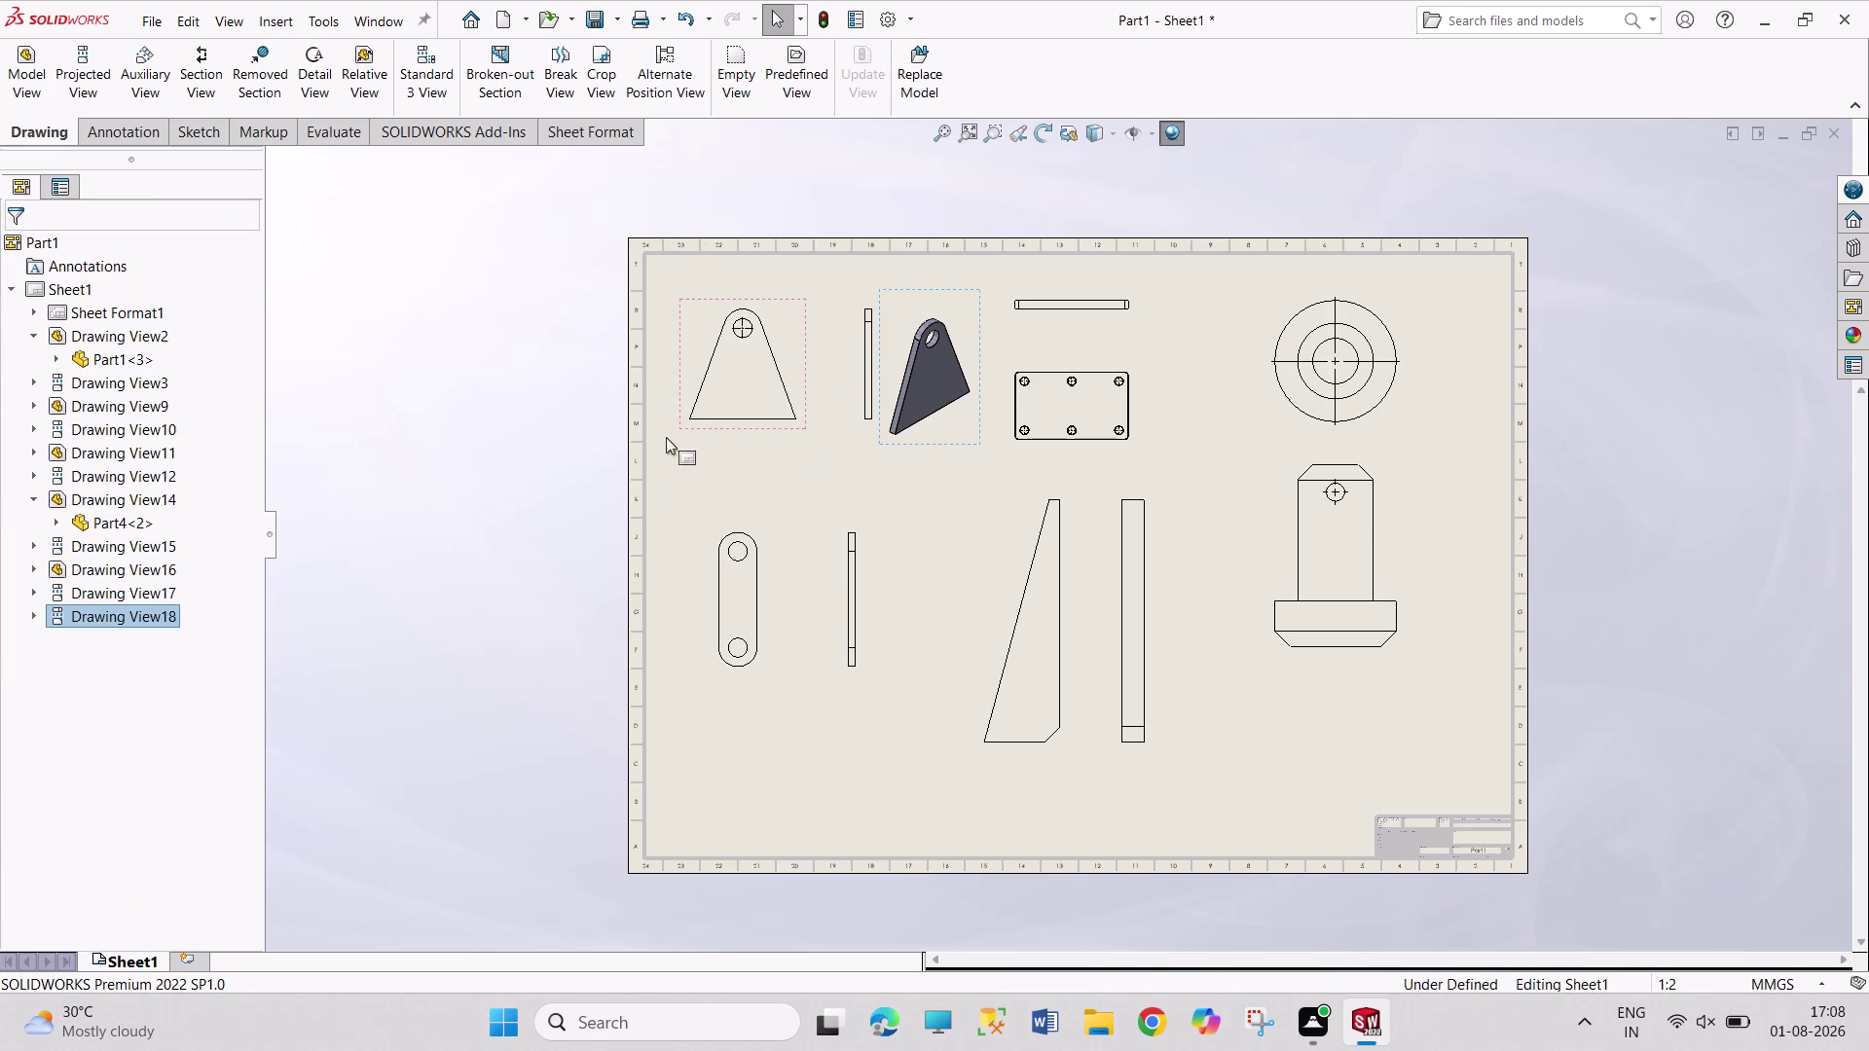
key(Escape)
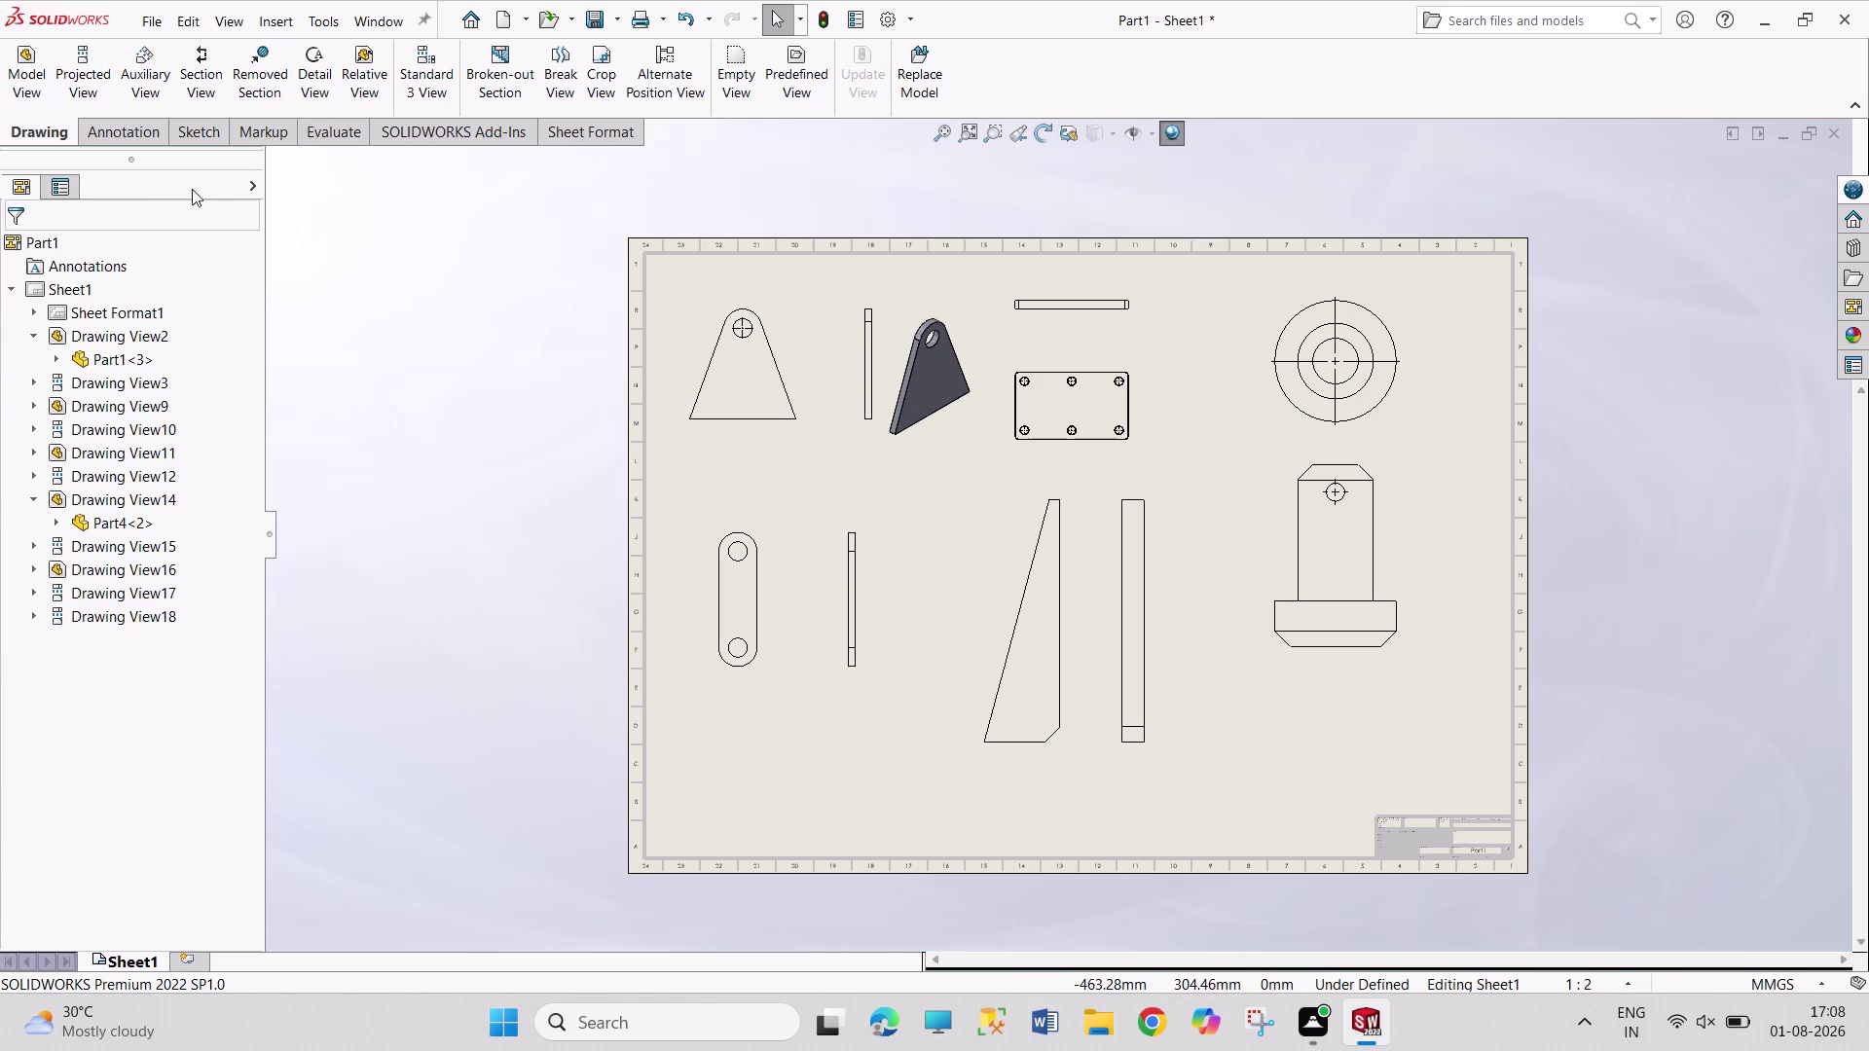
click(91, 89)
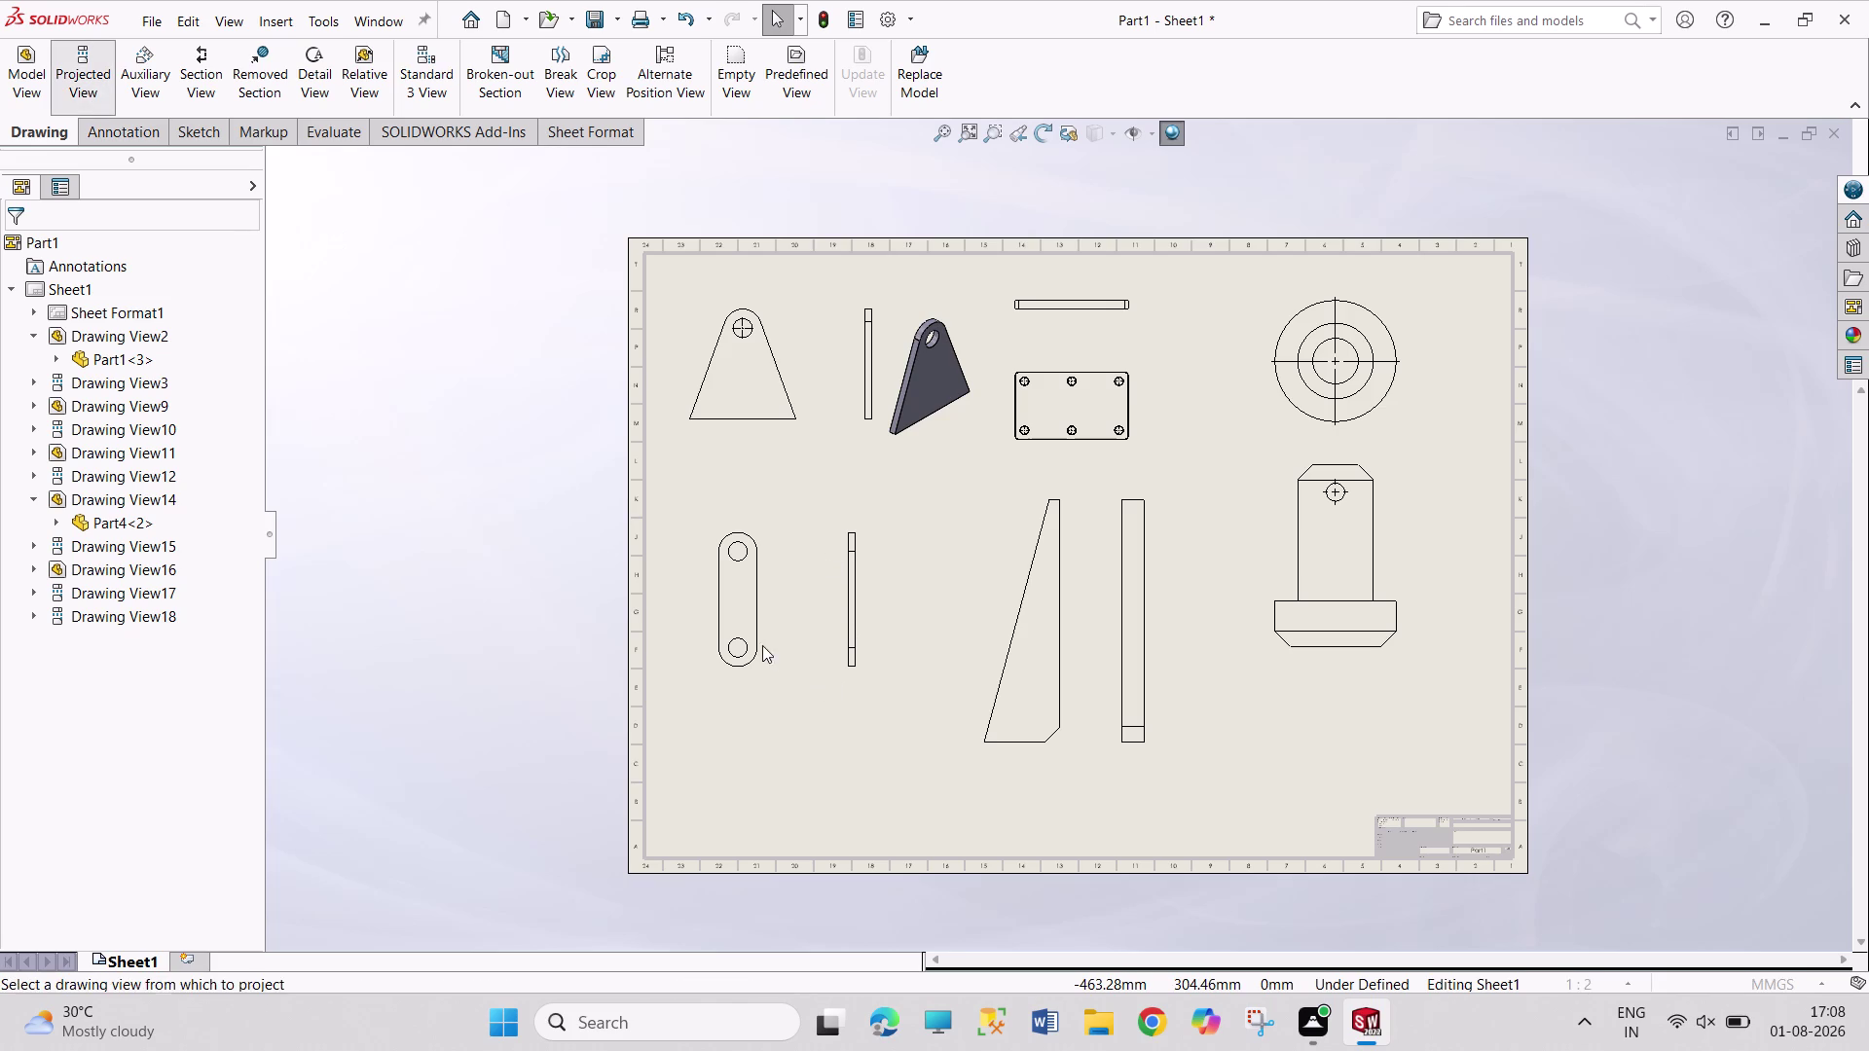
click(740, 629)
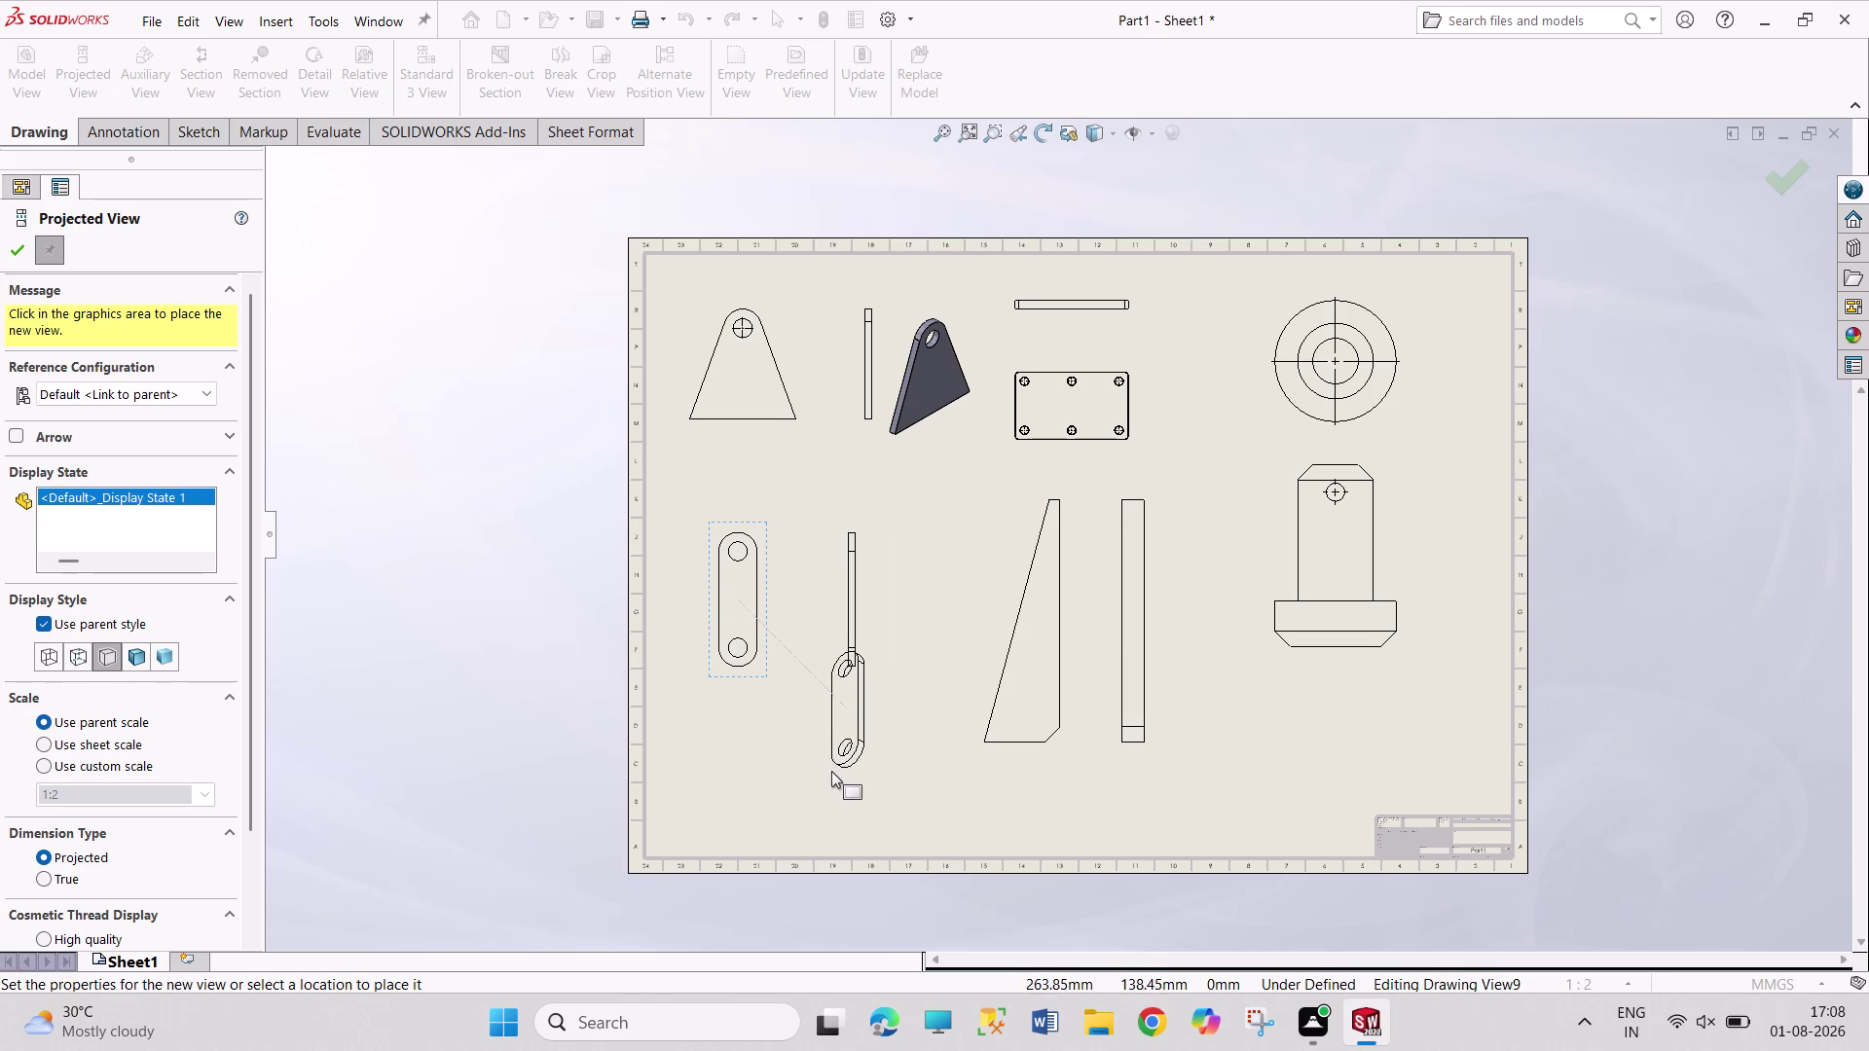
Place the slotted link's projected view near the sheet bottom and make it shaded.
click(852, 783)
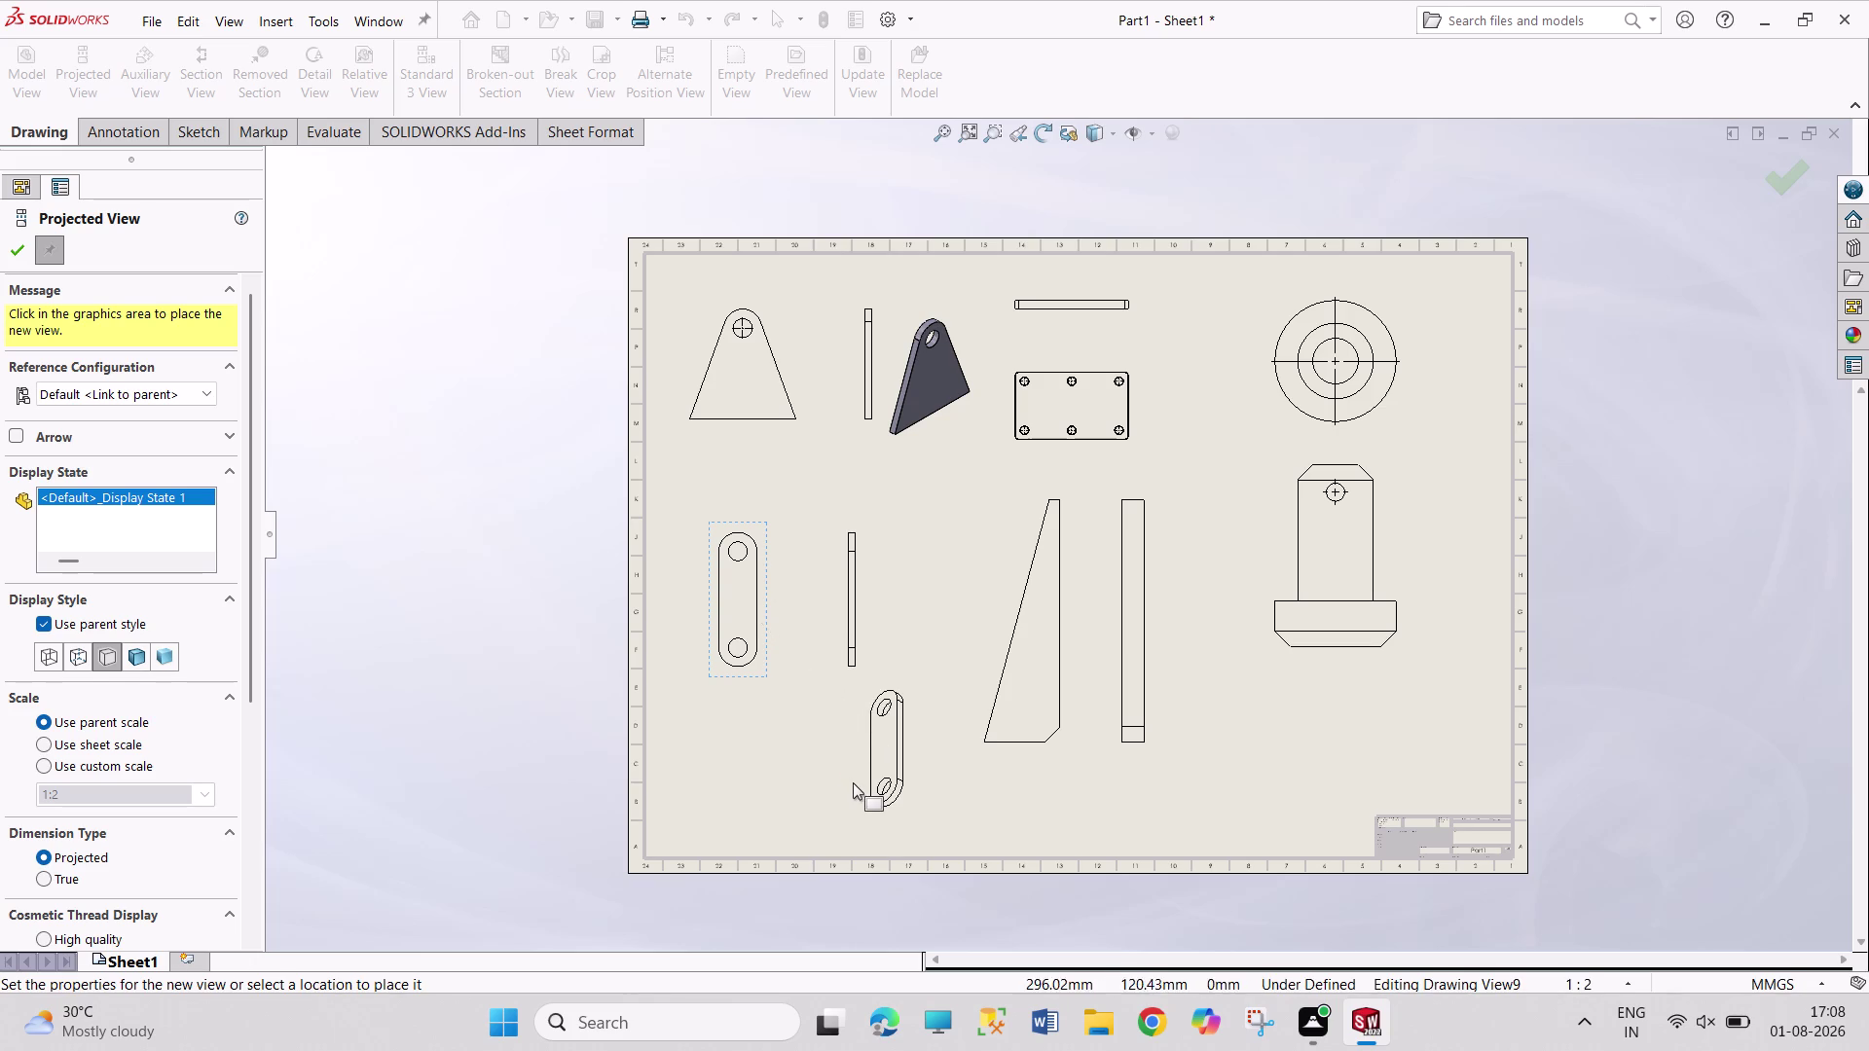
key(Escape)
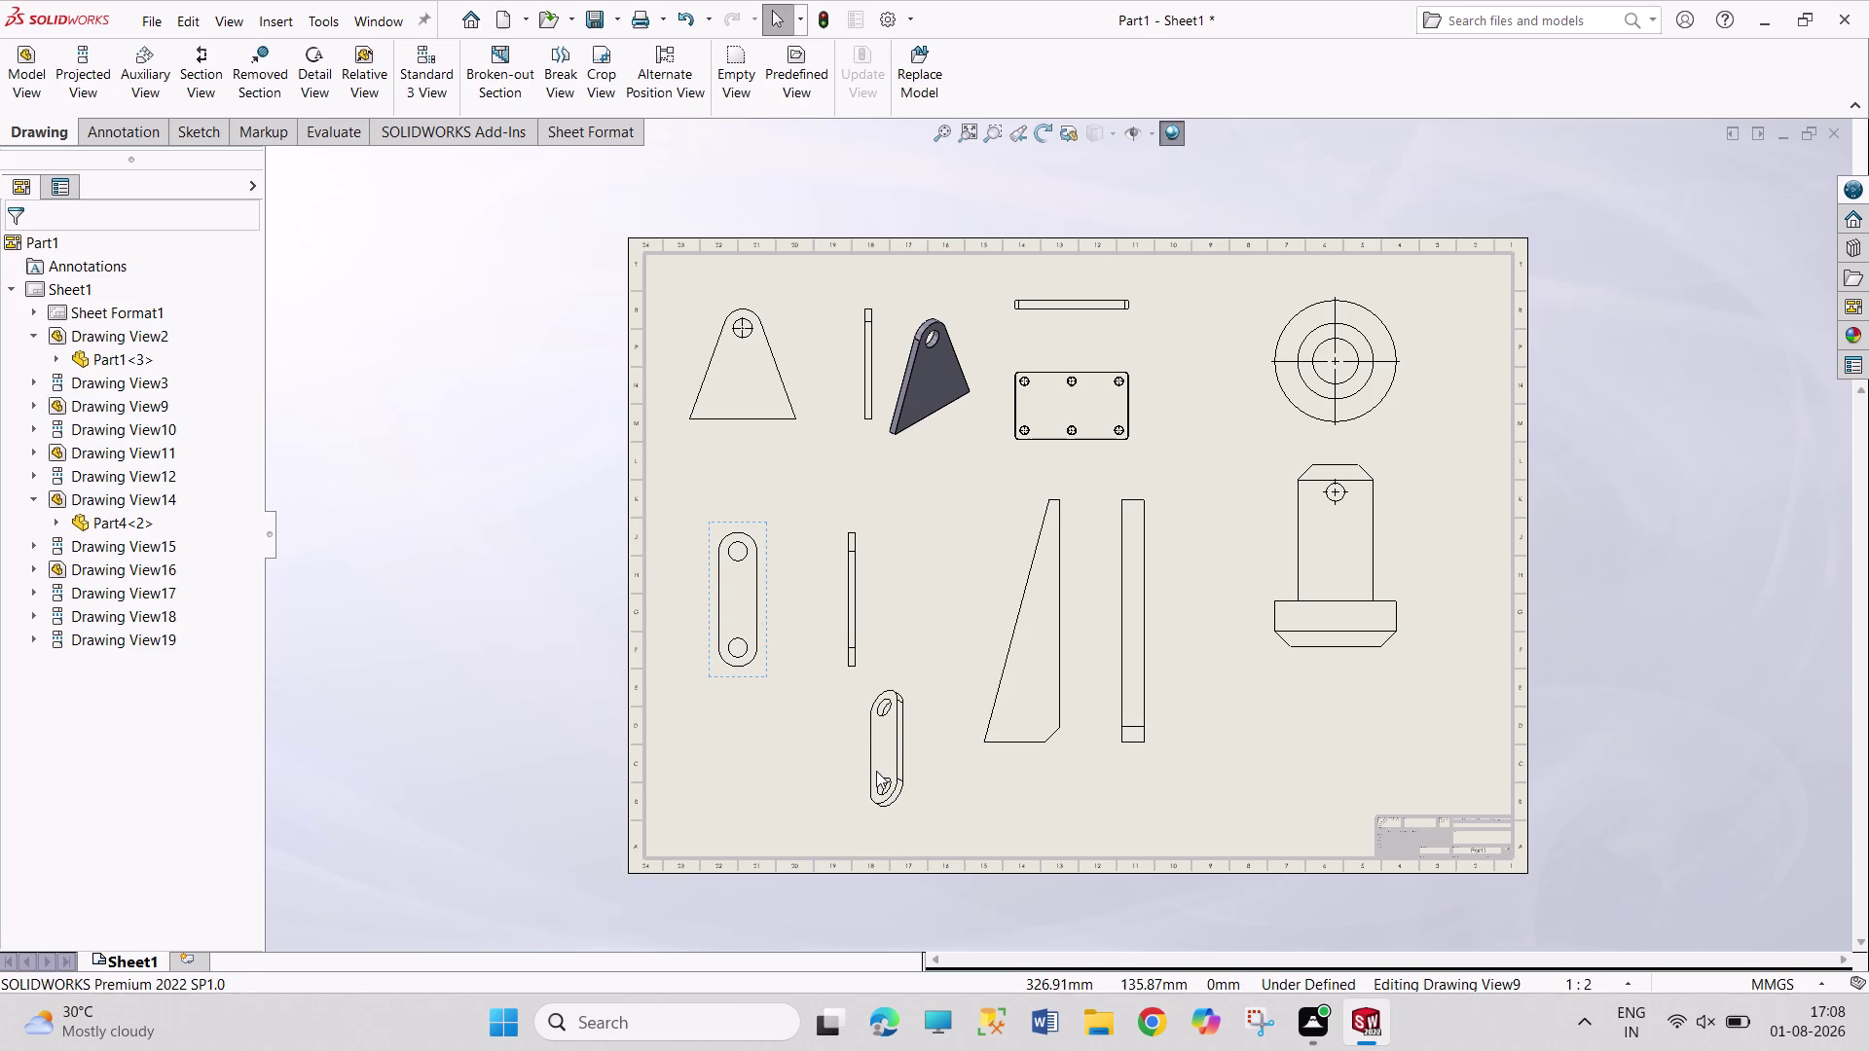
click(890, 766)
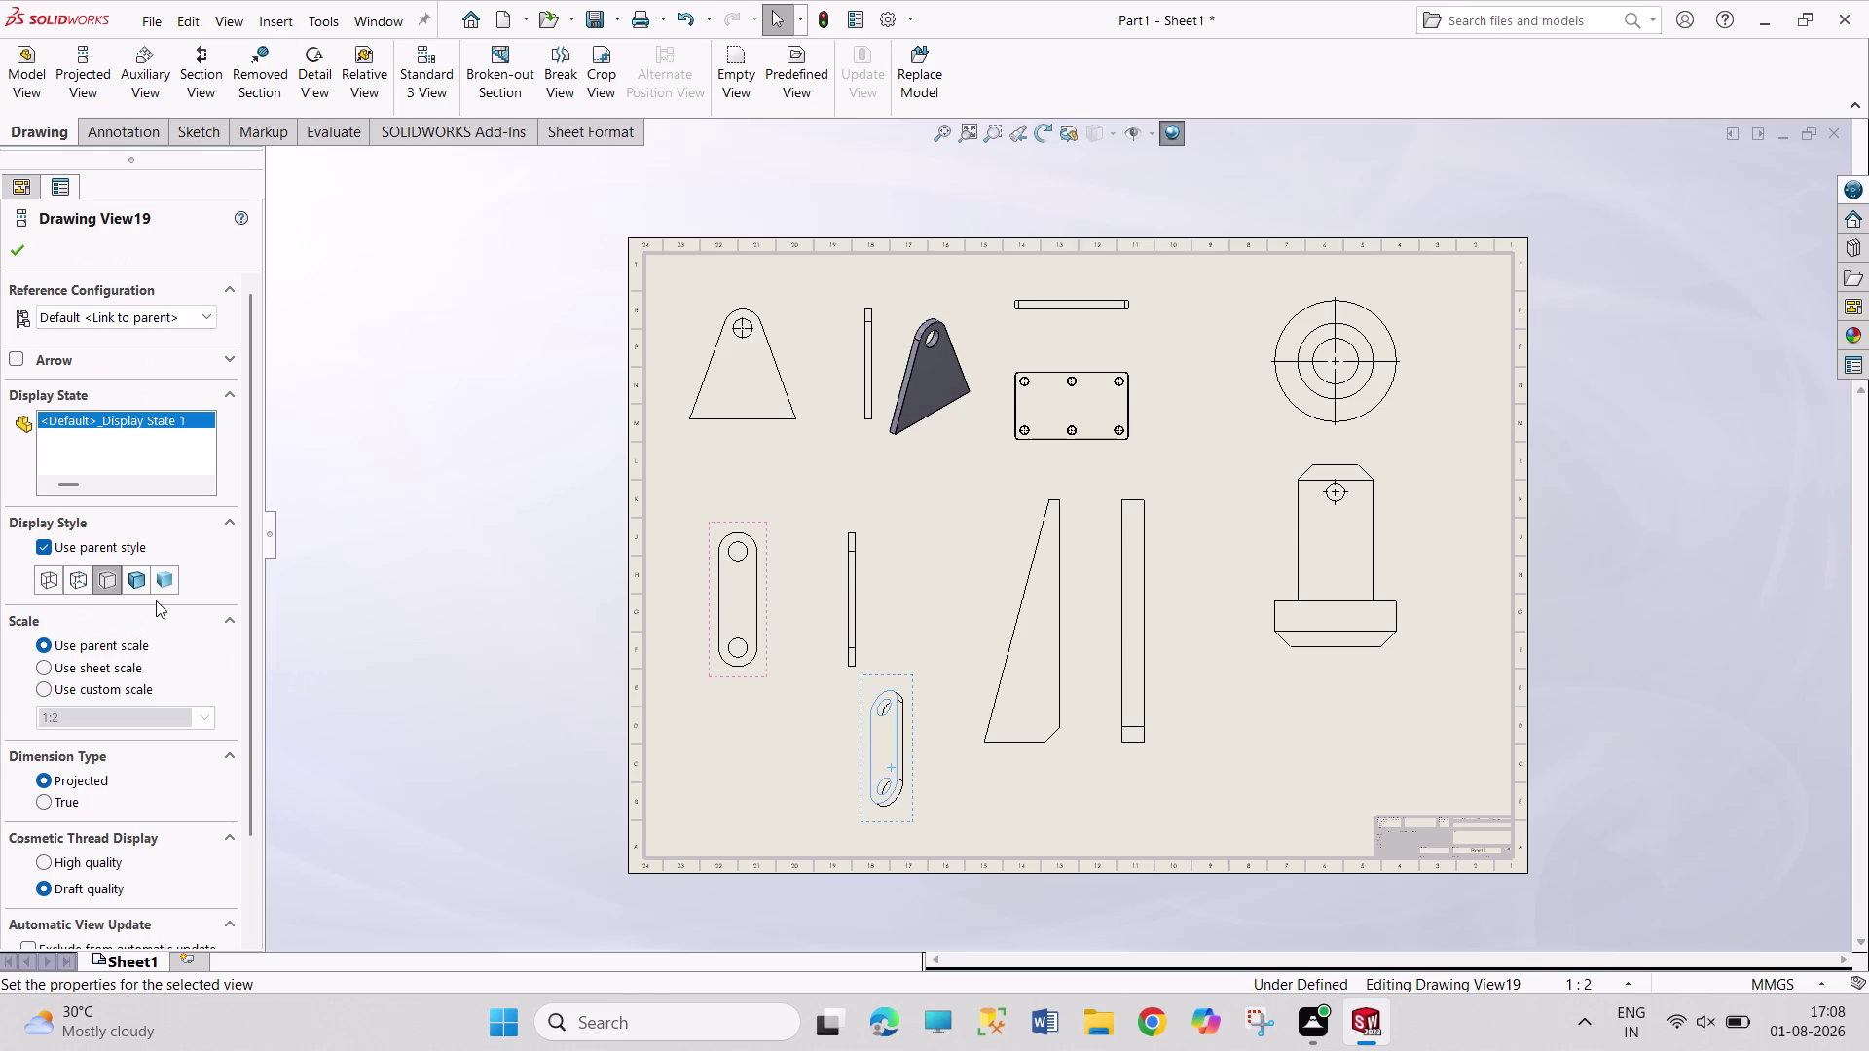
click(135, 577)
click(397, 677)
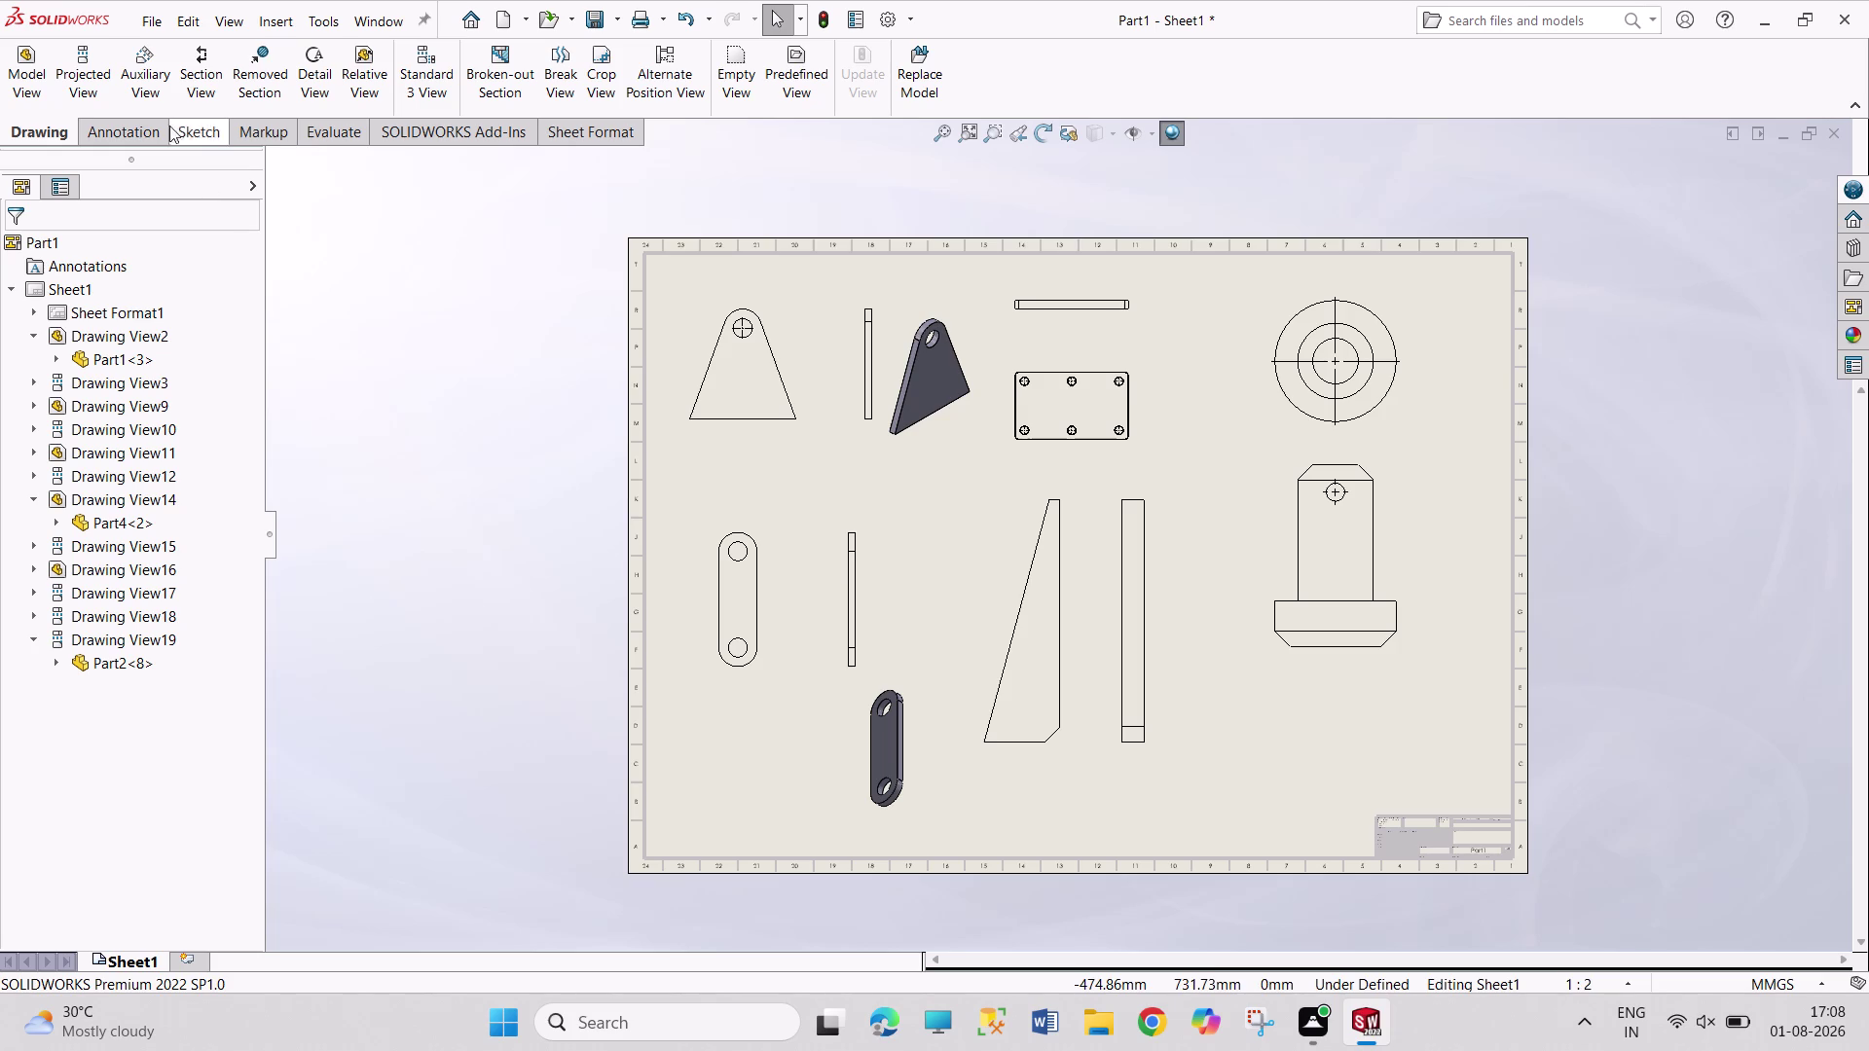
click(86, 90)
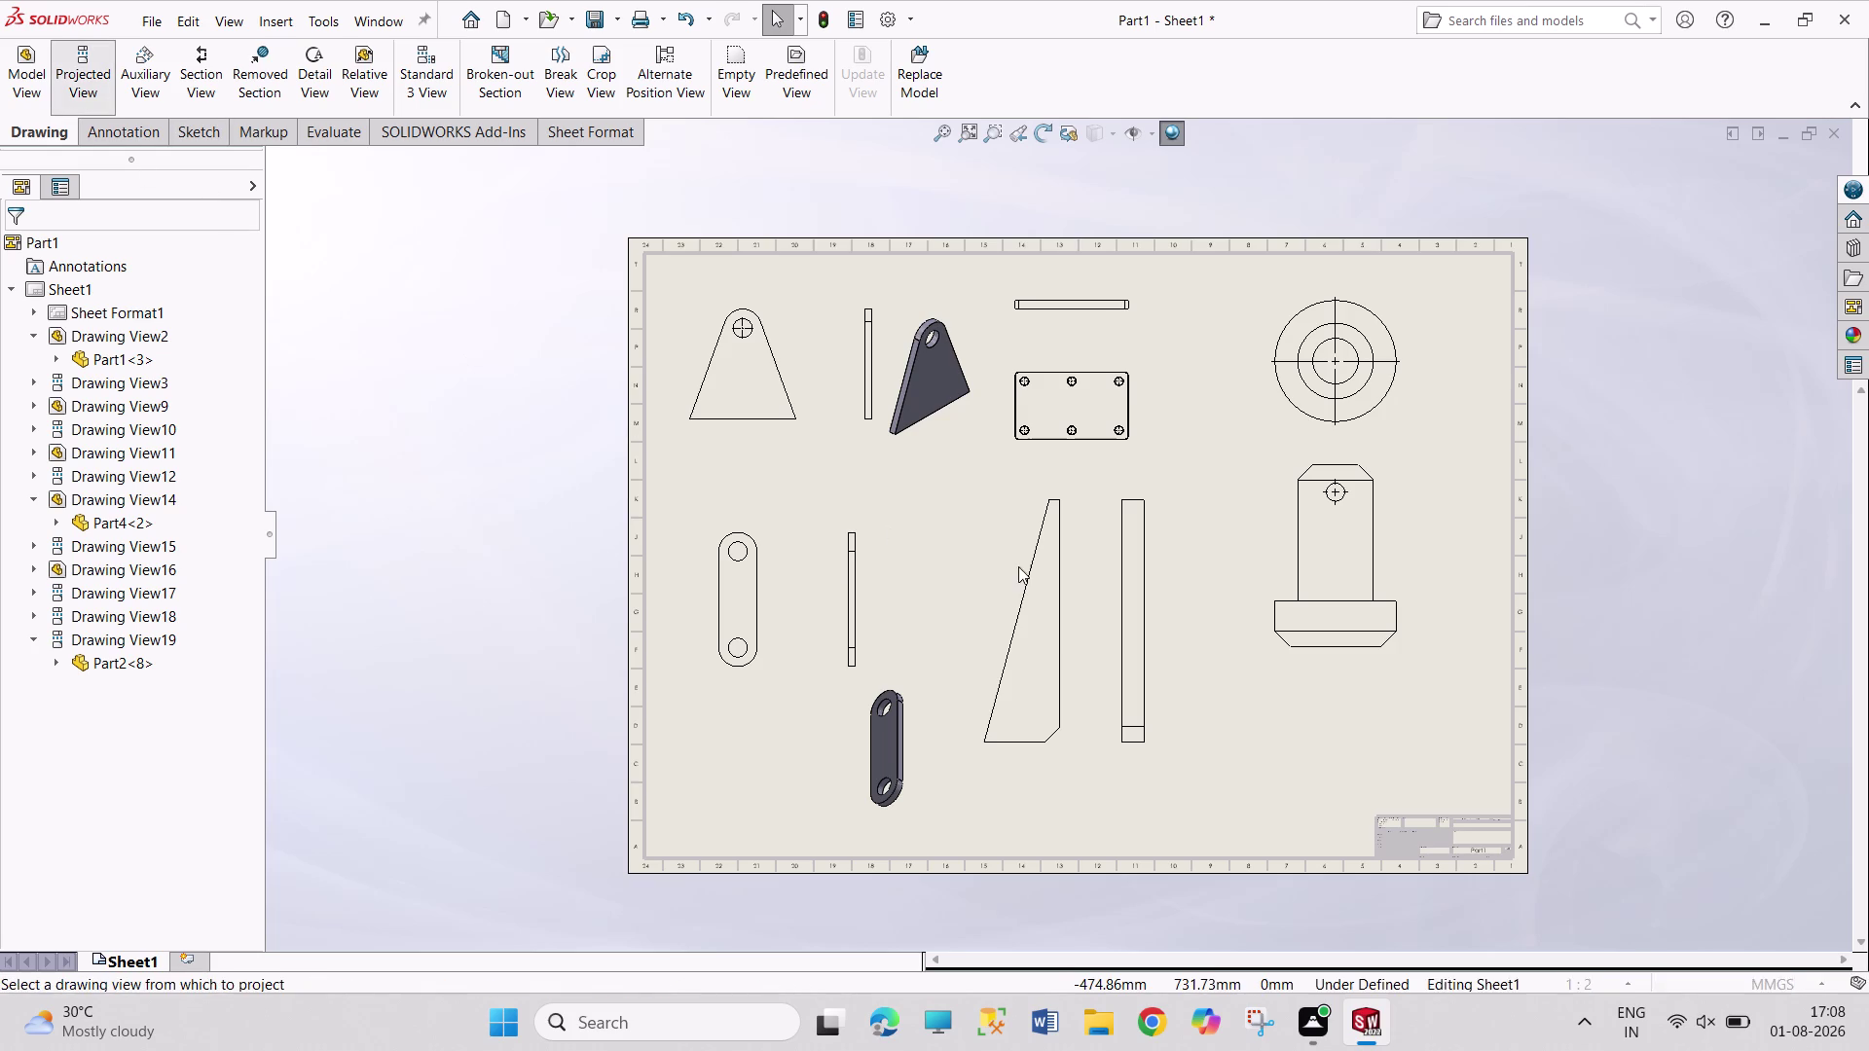
Project a pictorial view from the tapered plate view at the sheet's lower right.
click(1043, 628)
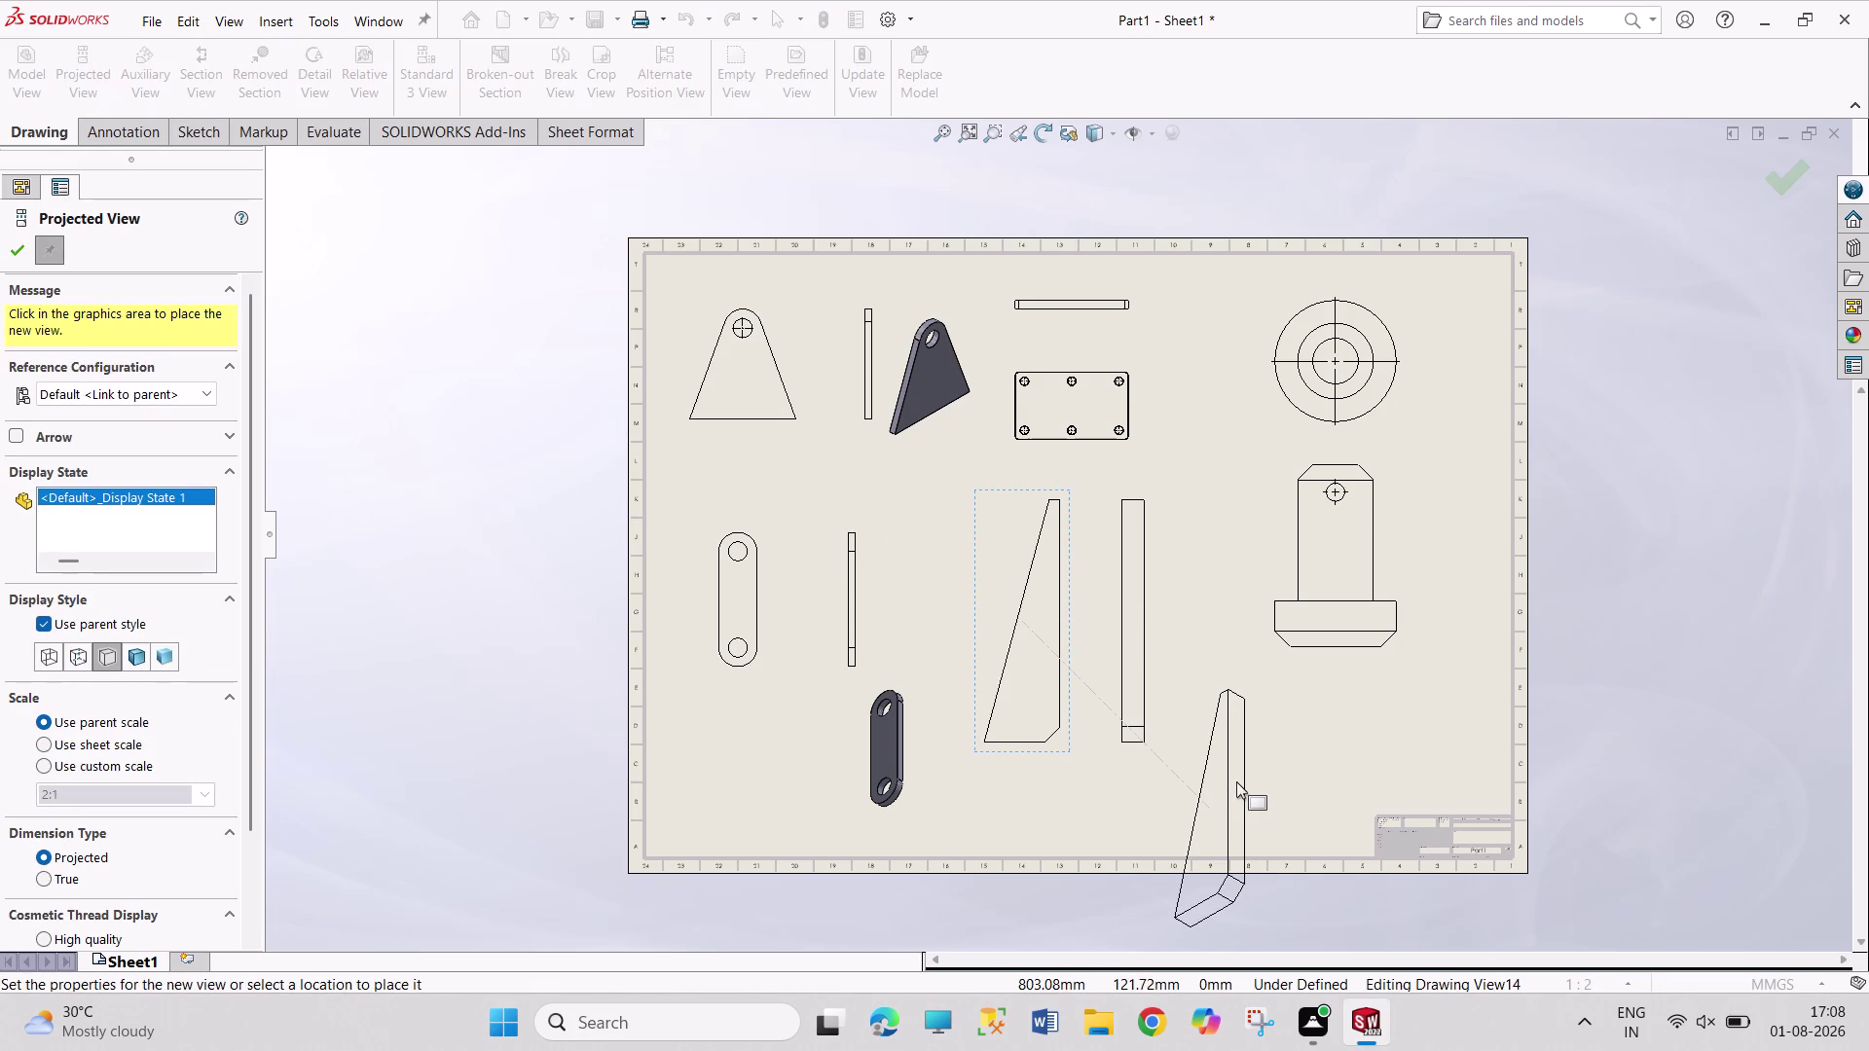
click(1236, 781)
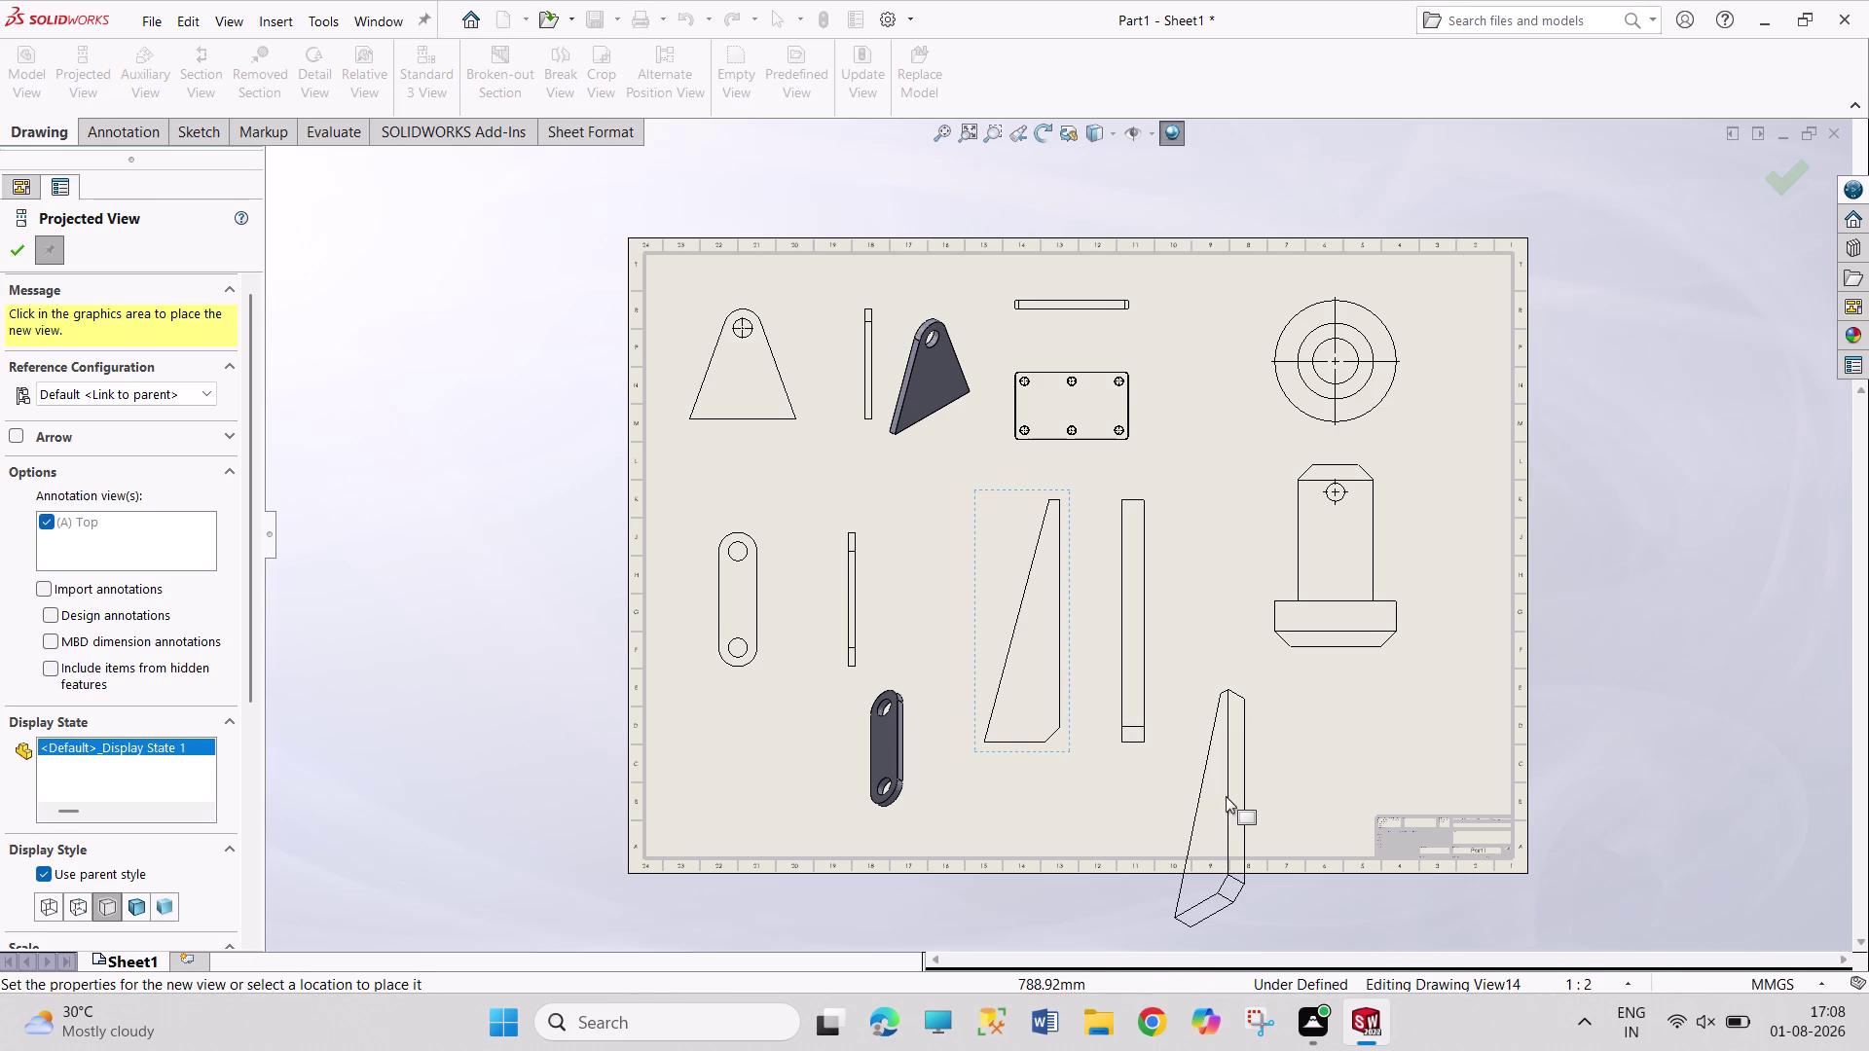
click(1226, 796)
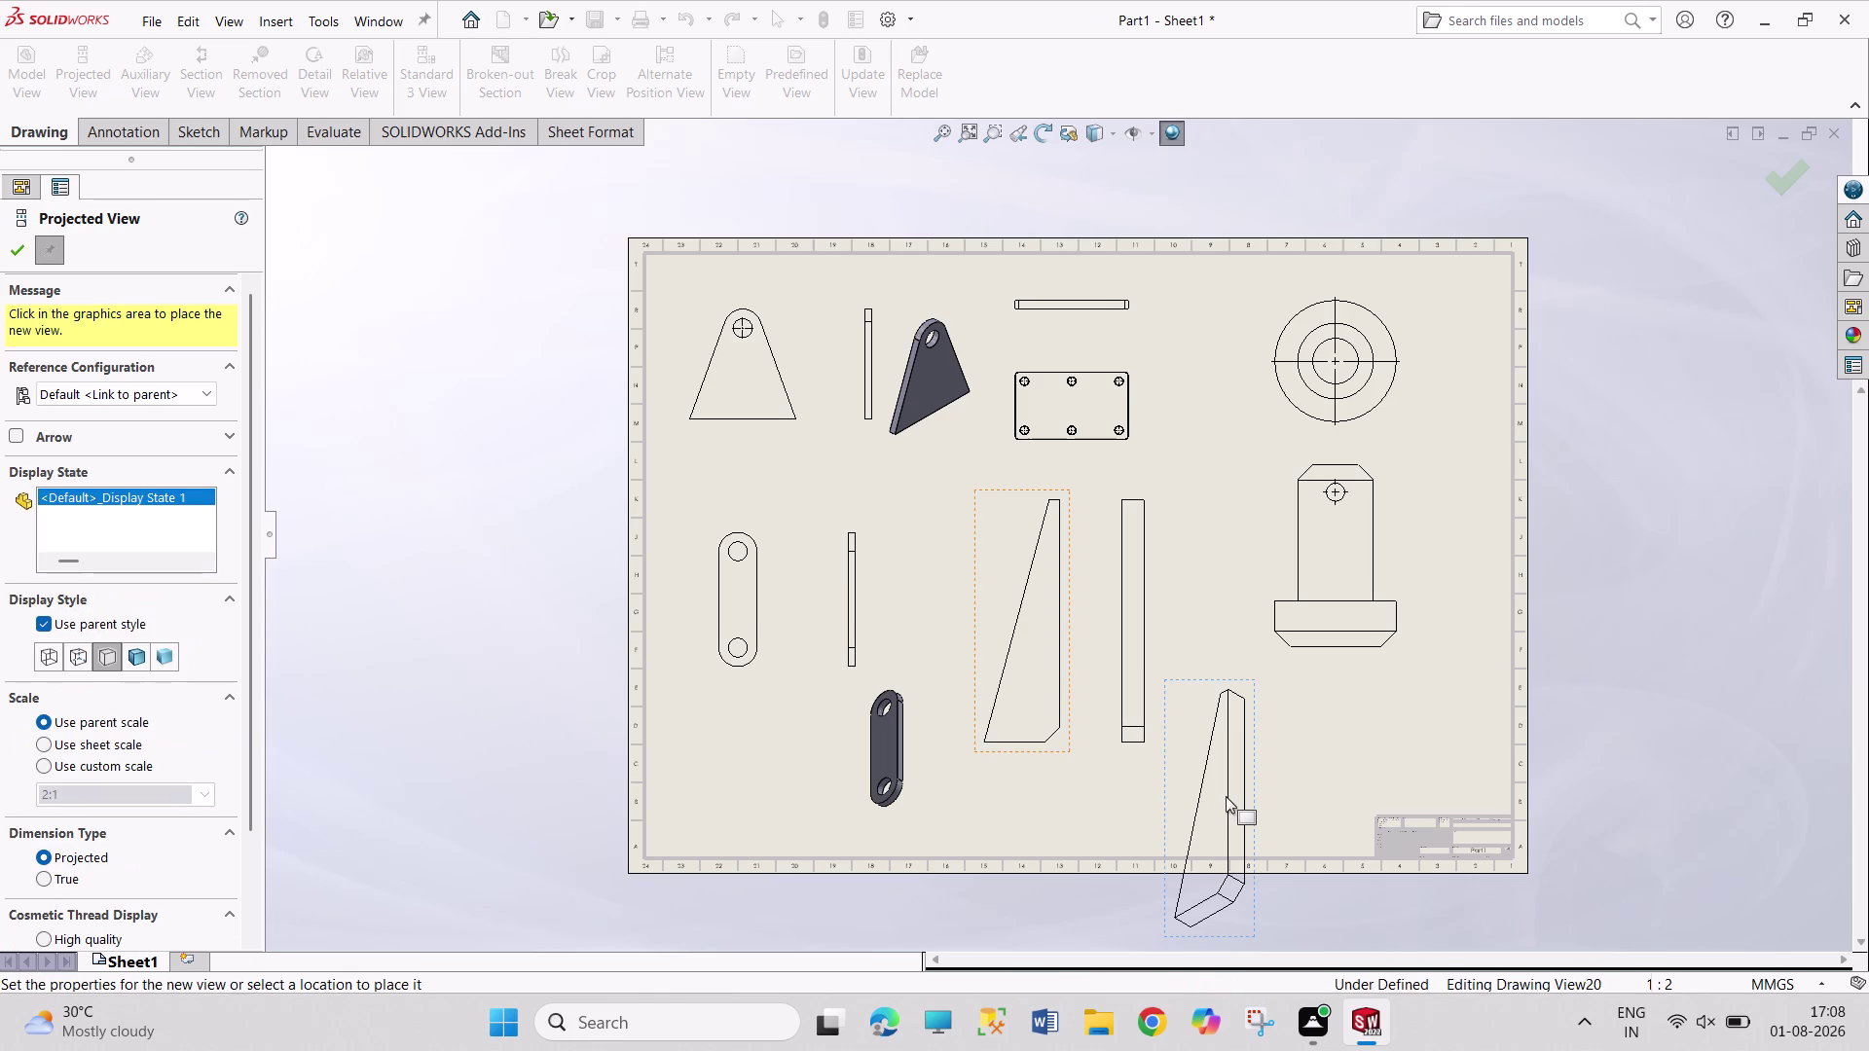
key(Escape)
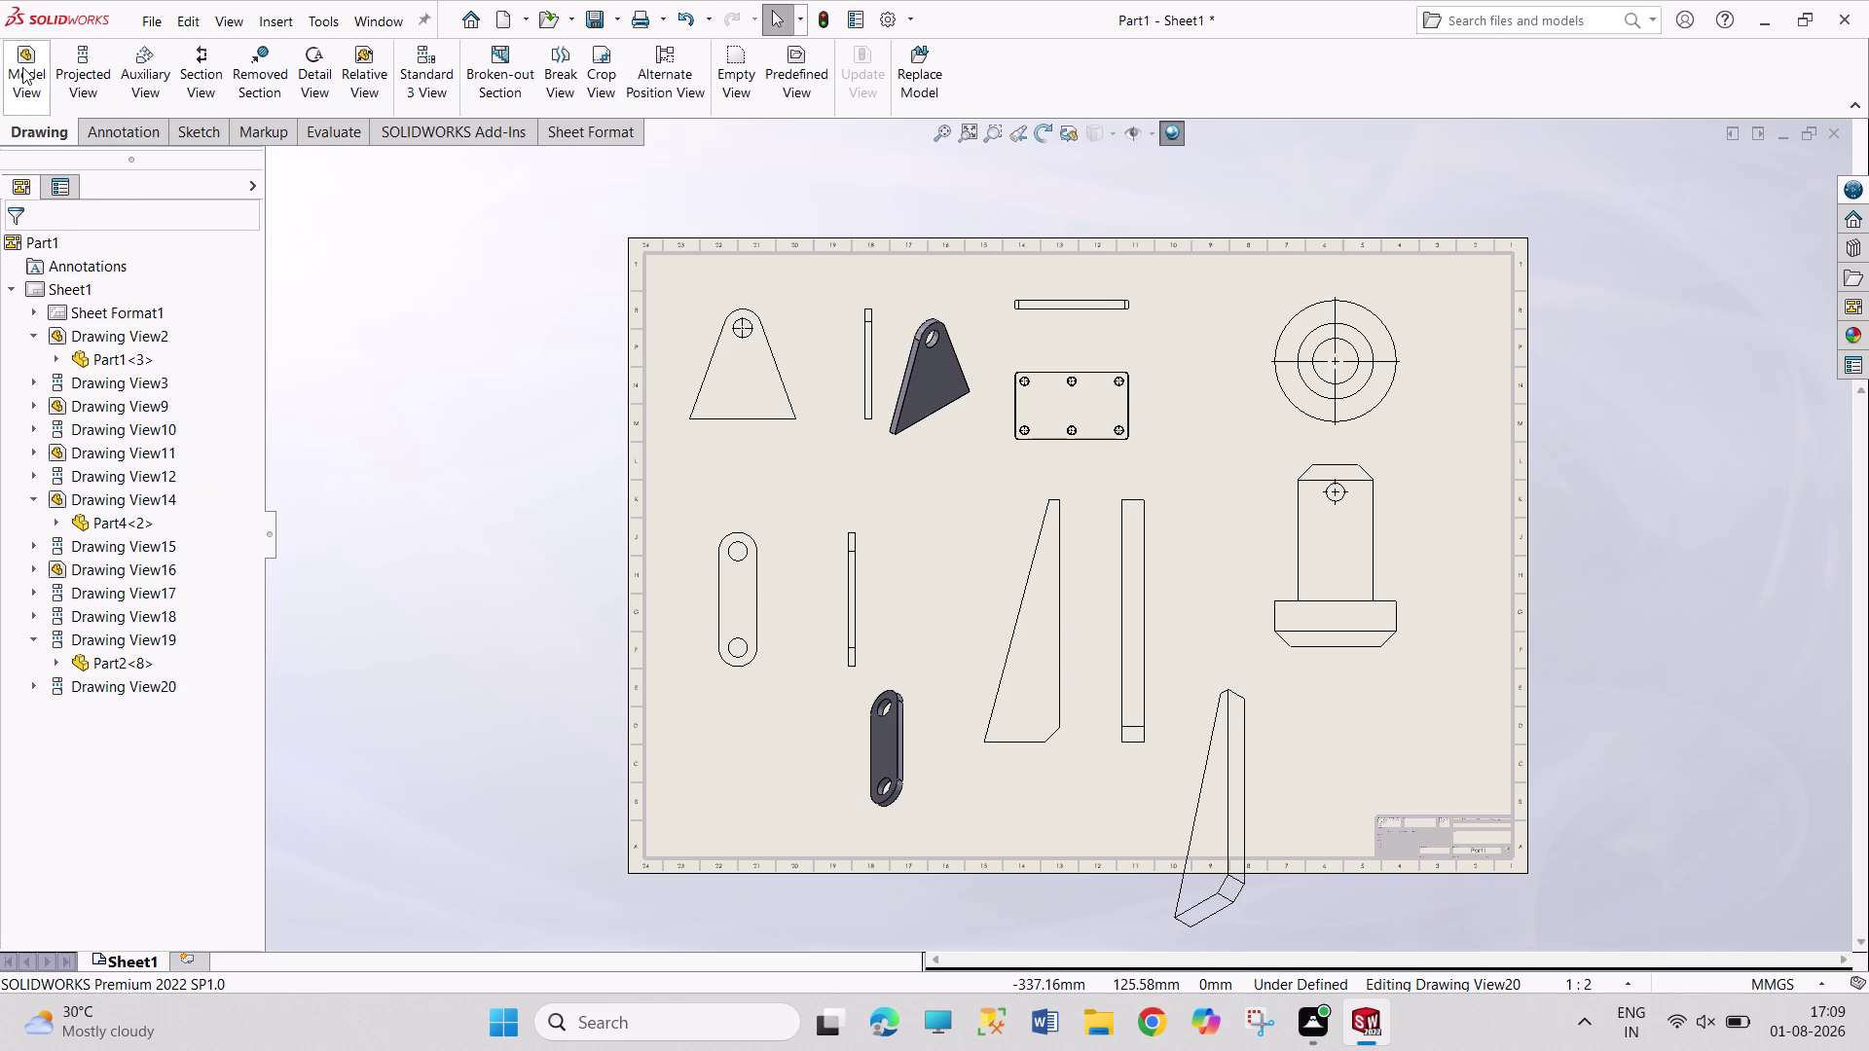
click(22, 68)
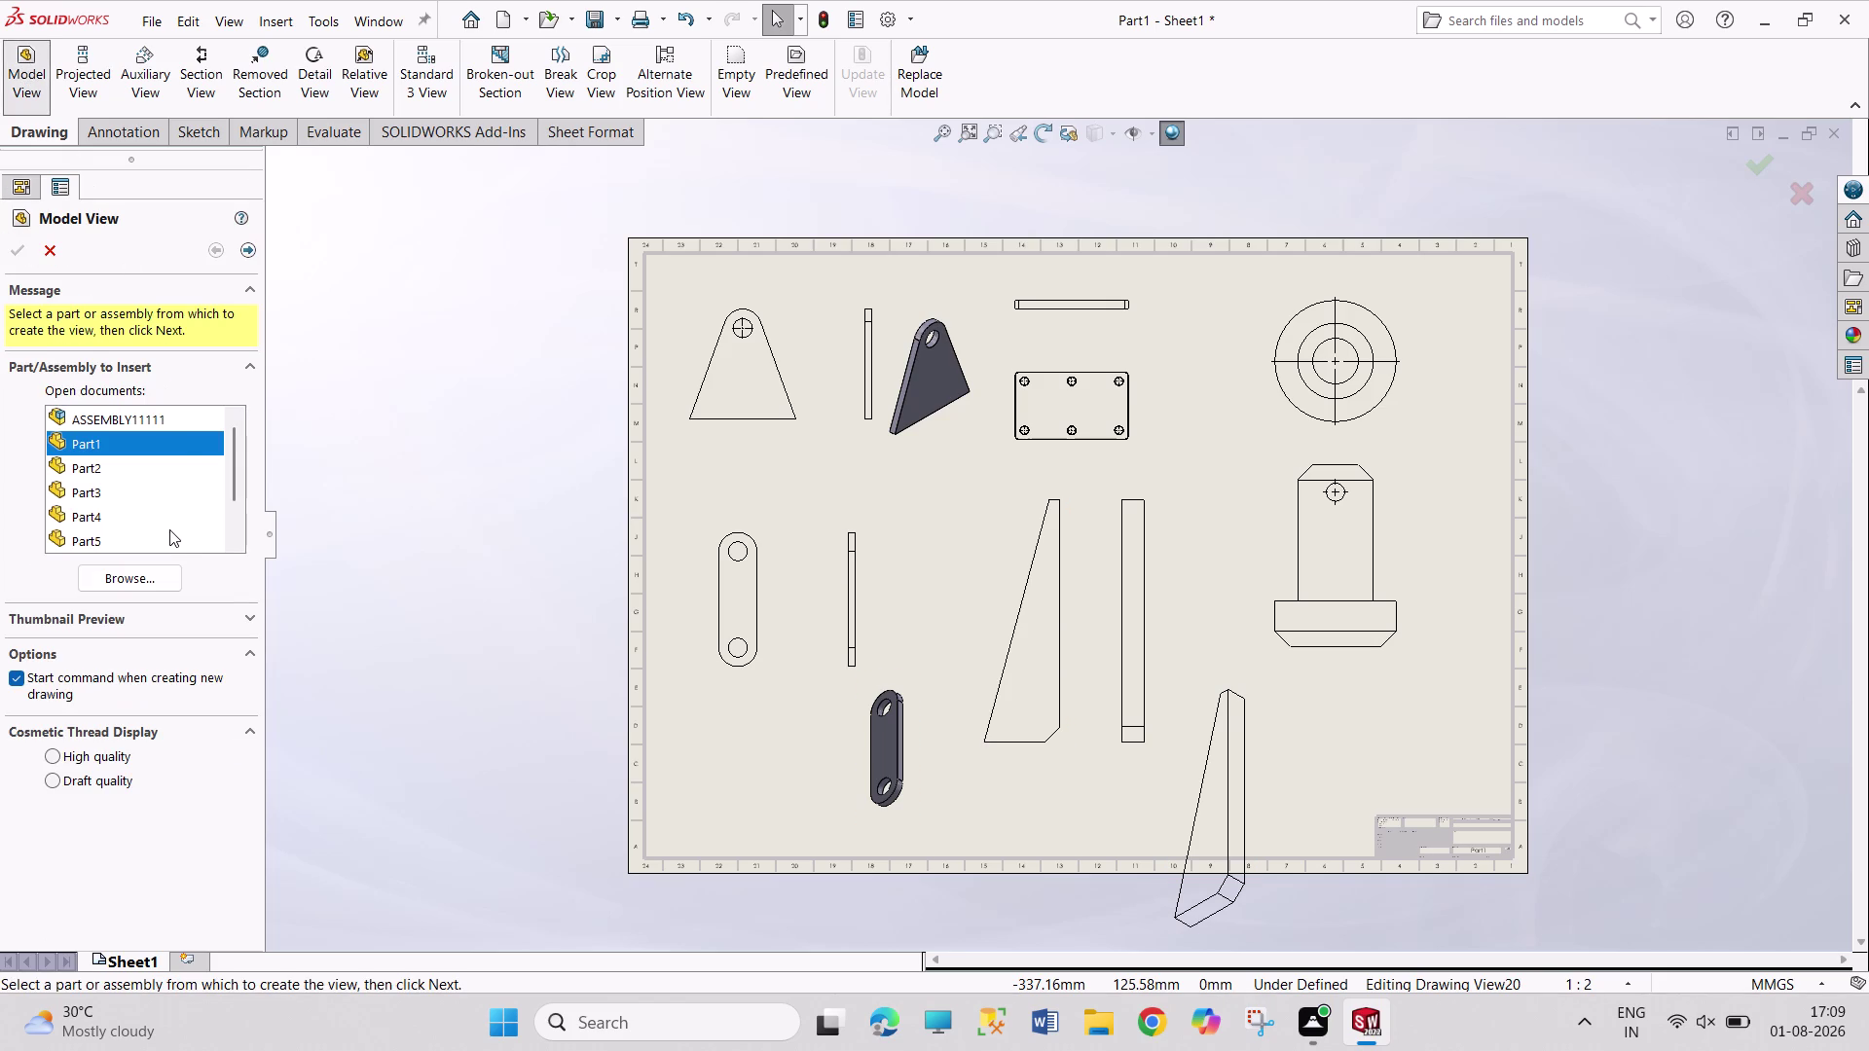
Insert a shaded isometric model view of ASSEMBLY11111 at the sheet's lower left.
click(118, 575)
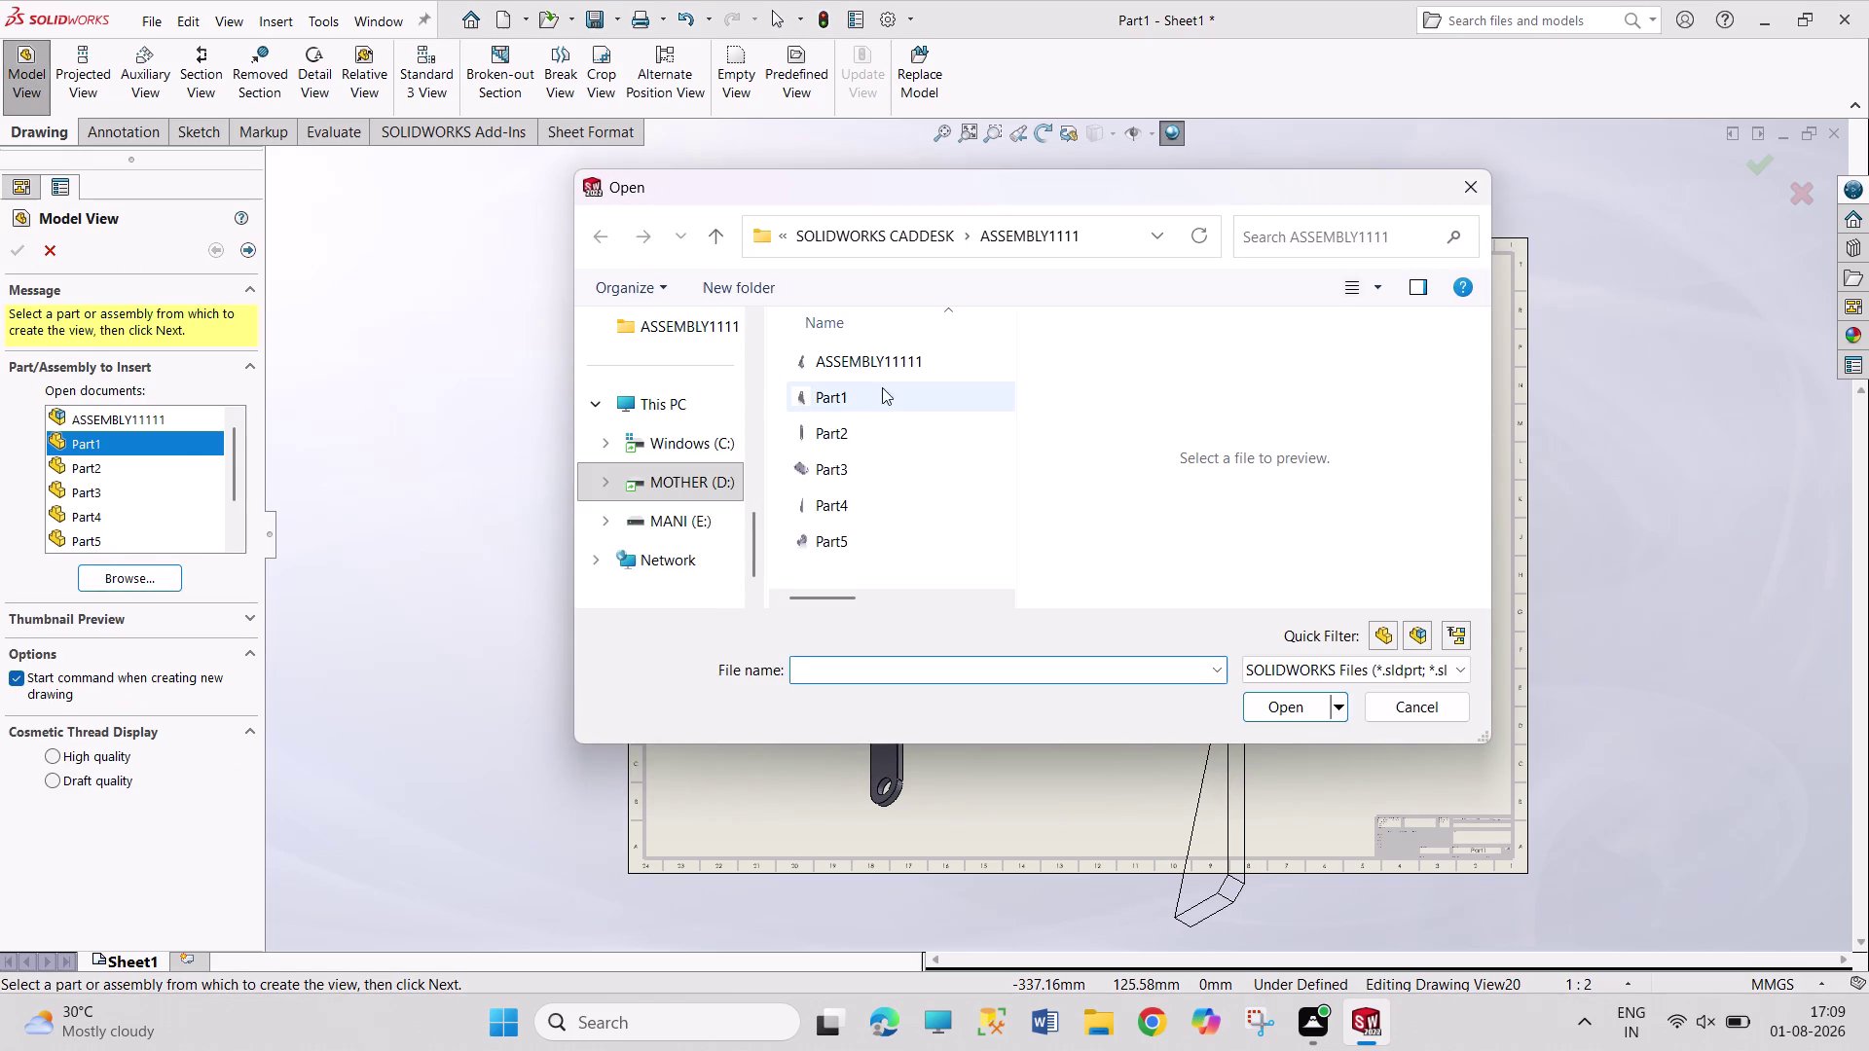
click(884, 358)
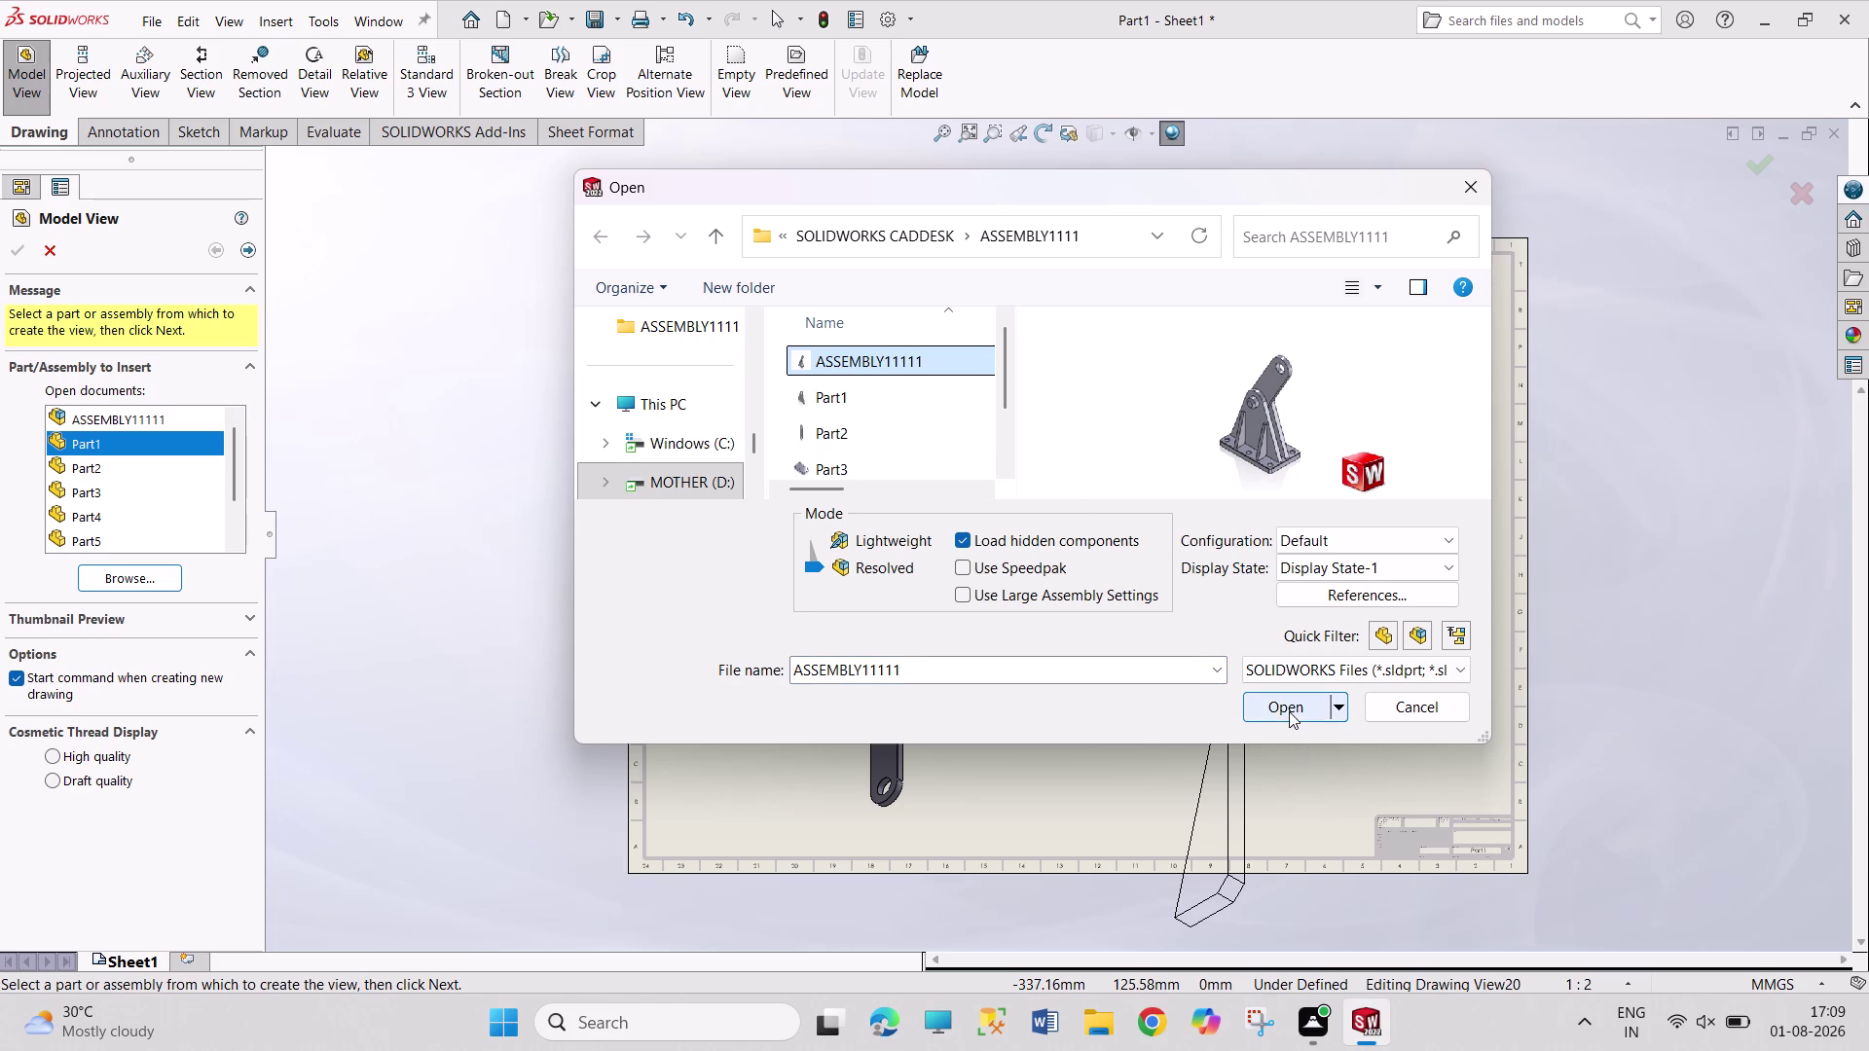
click(1289, 712)
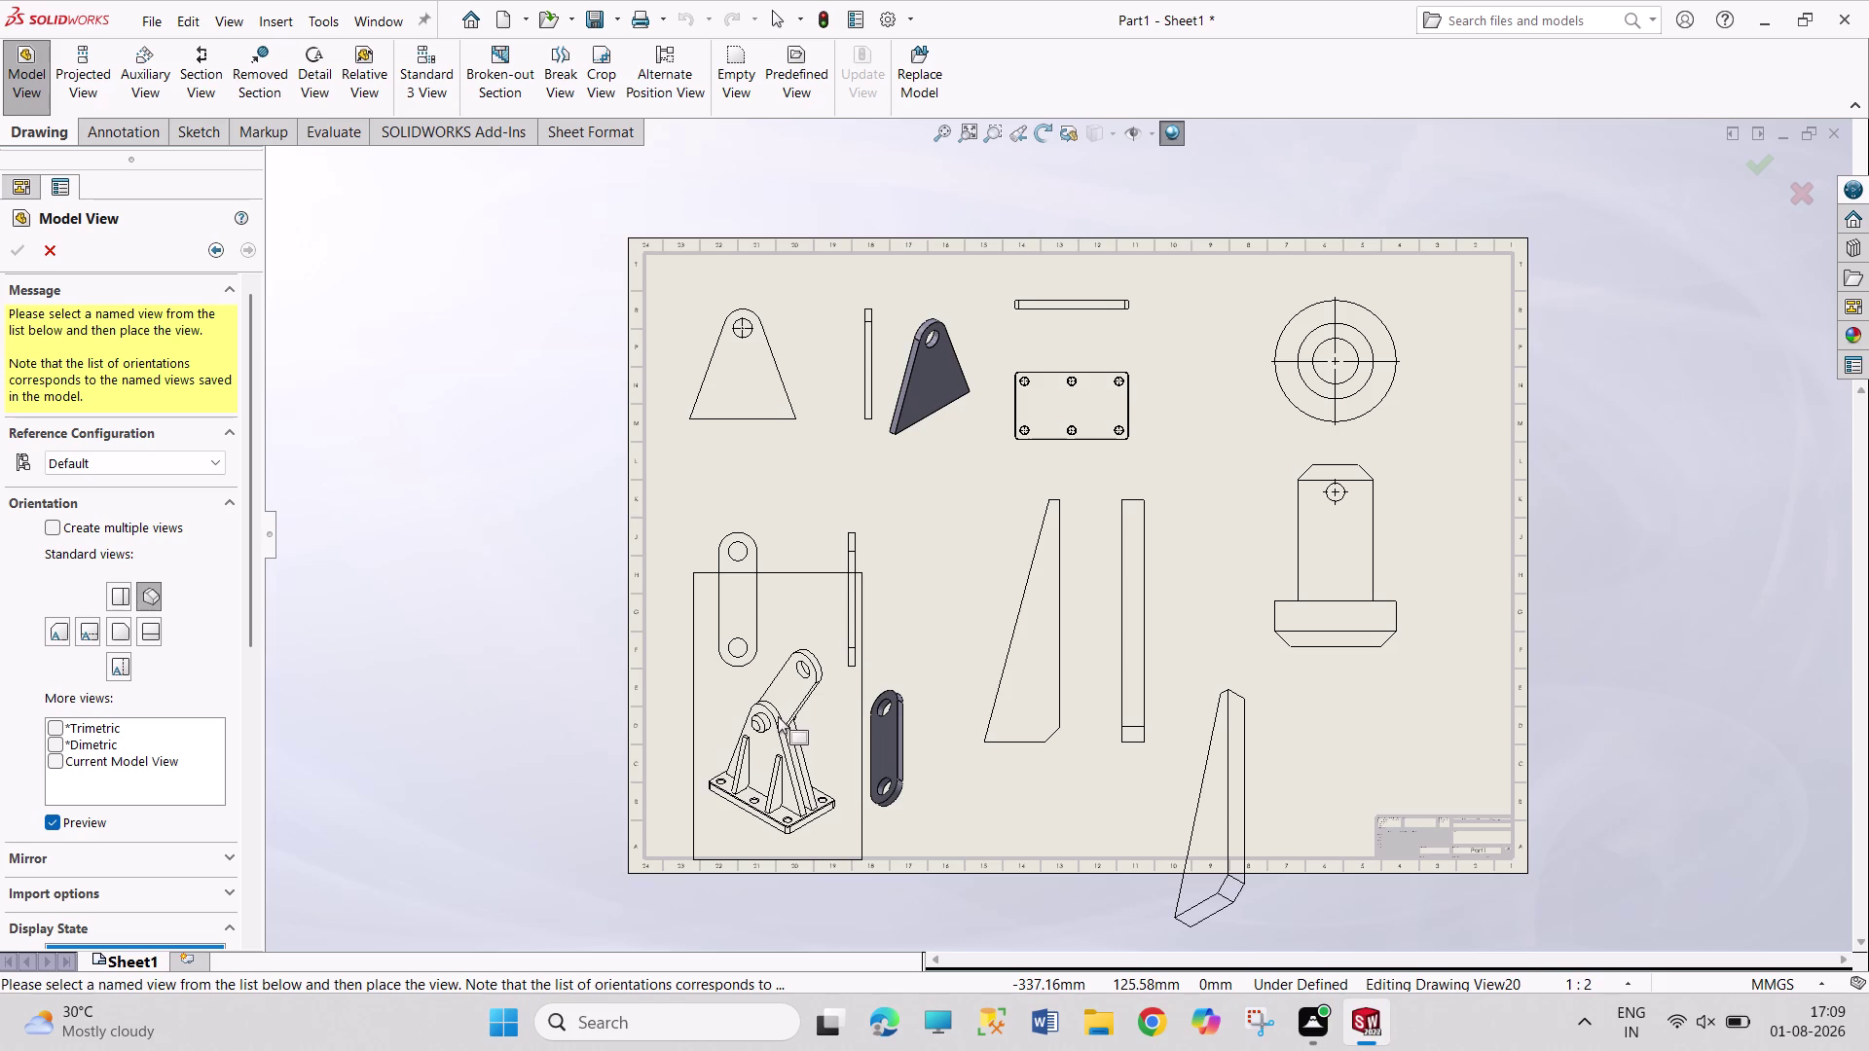
click(778, 716)
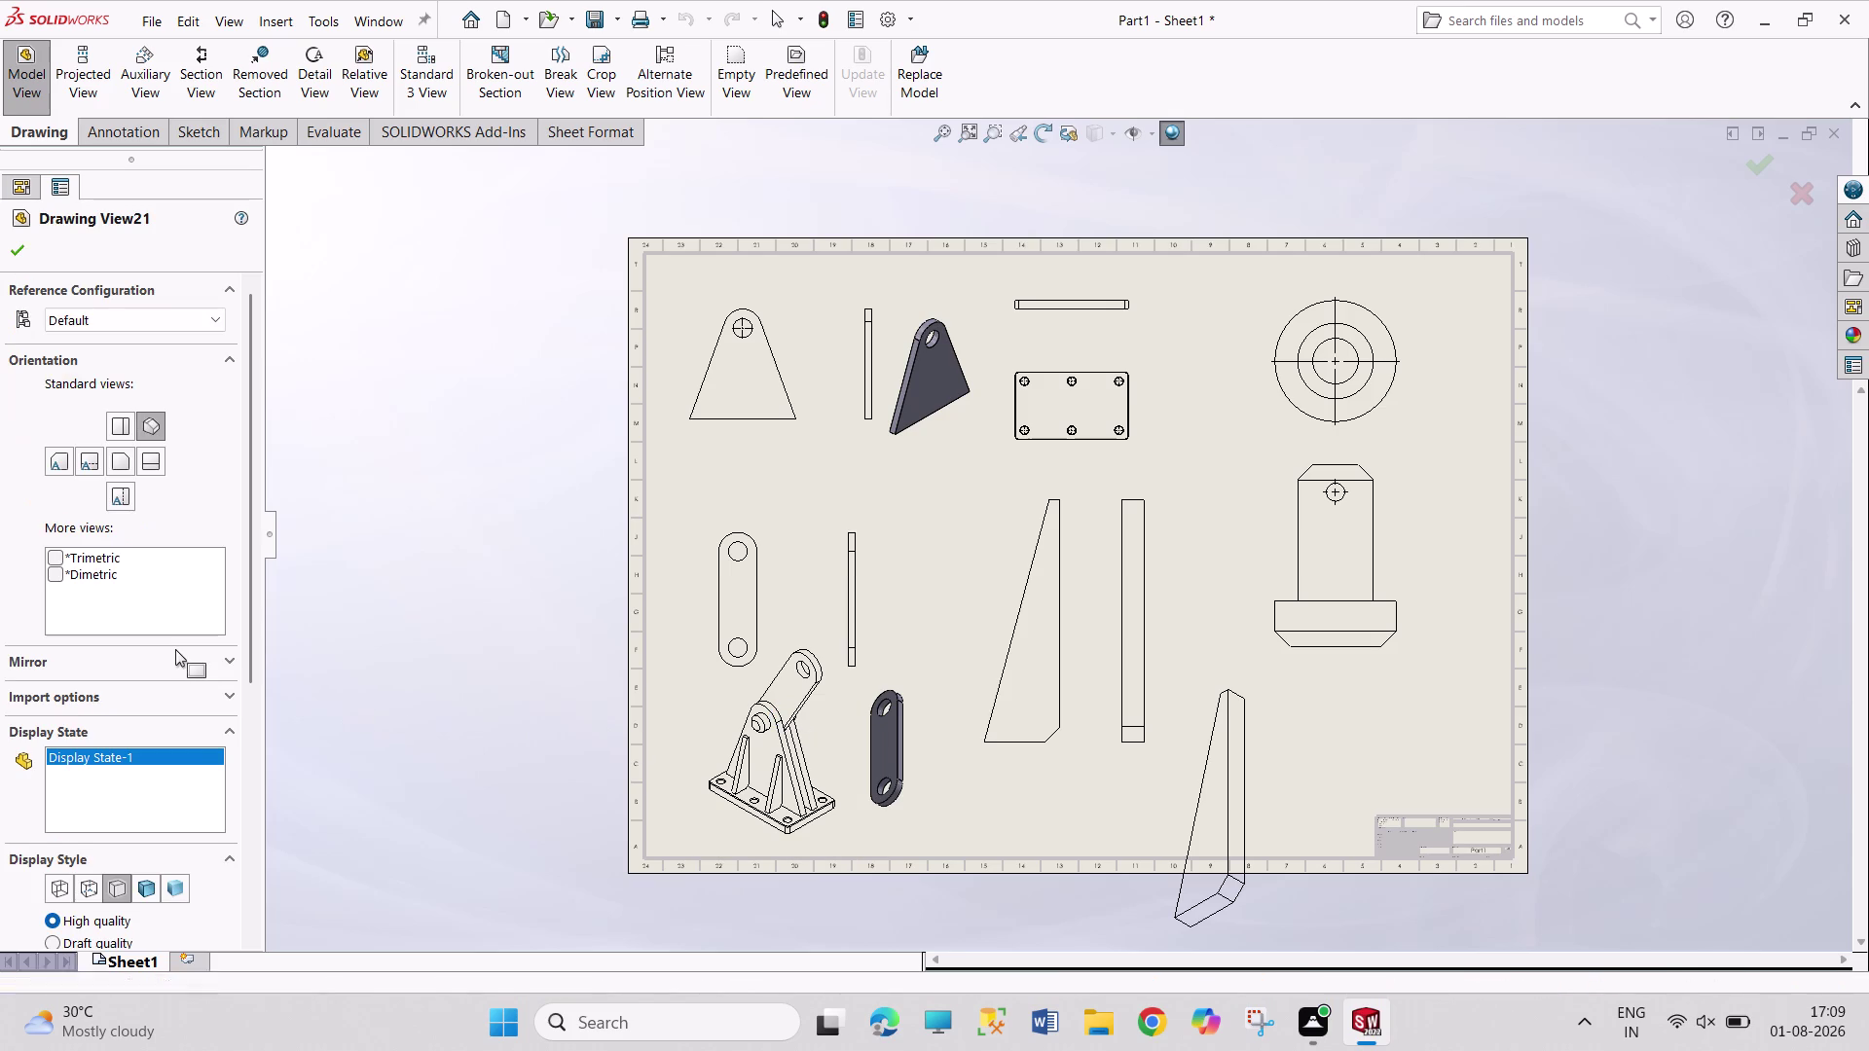
click(139, 889)
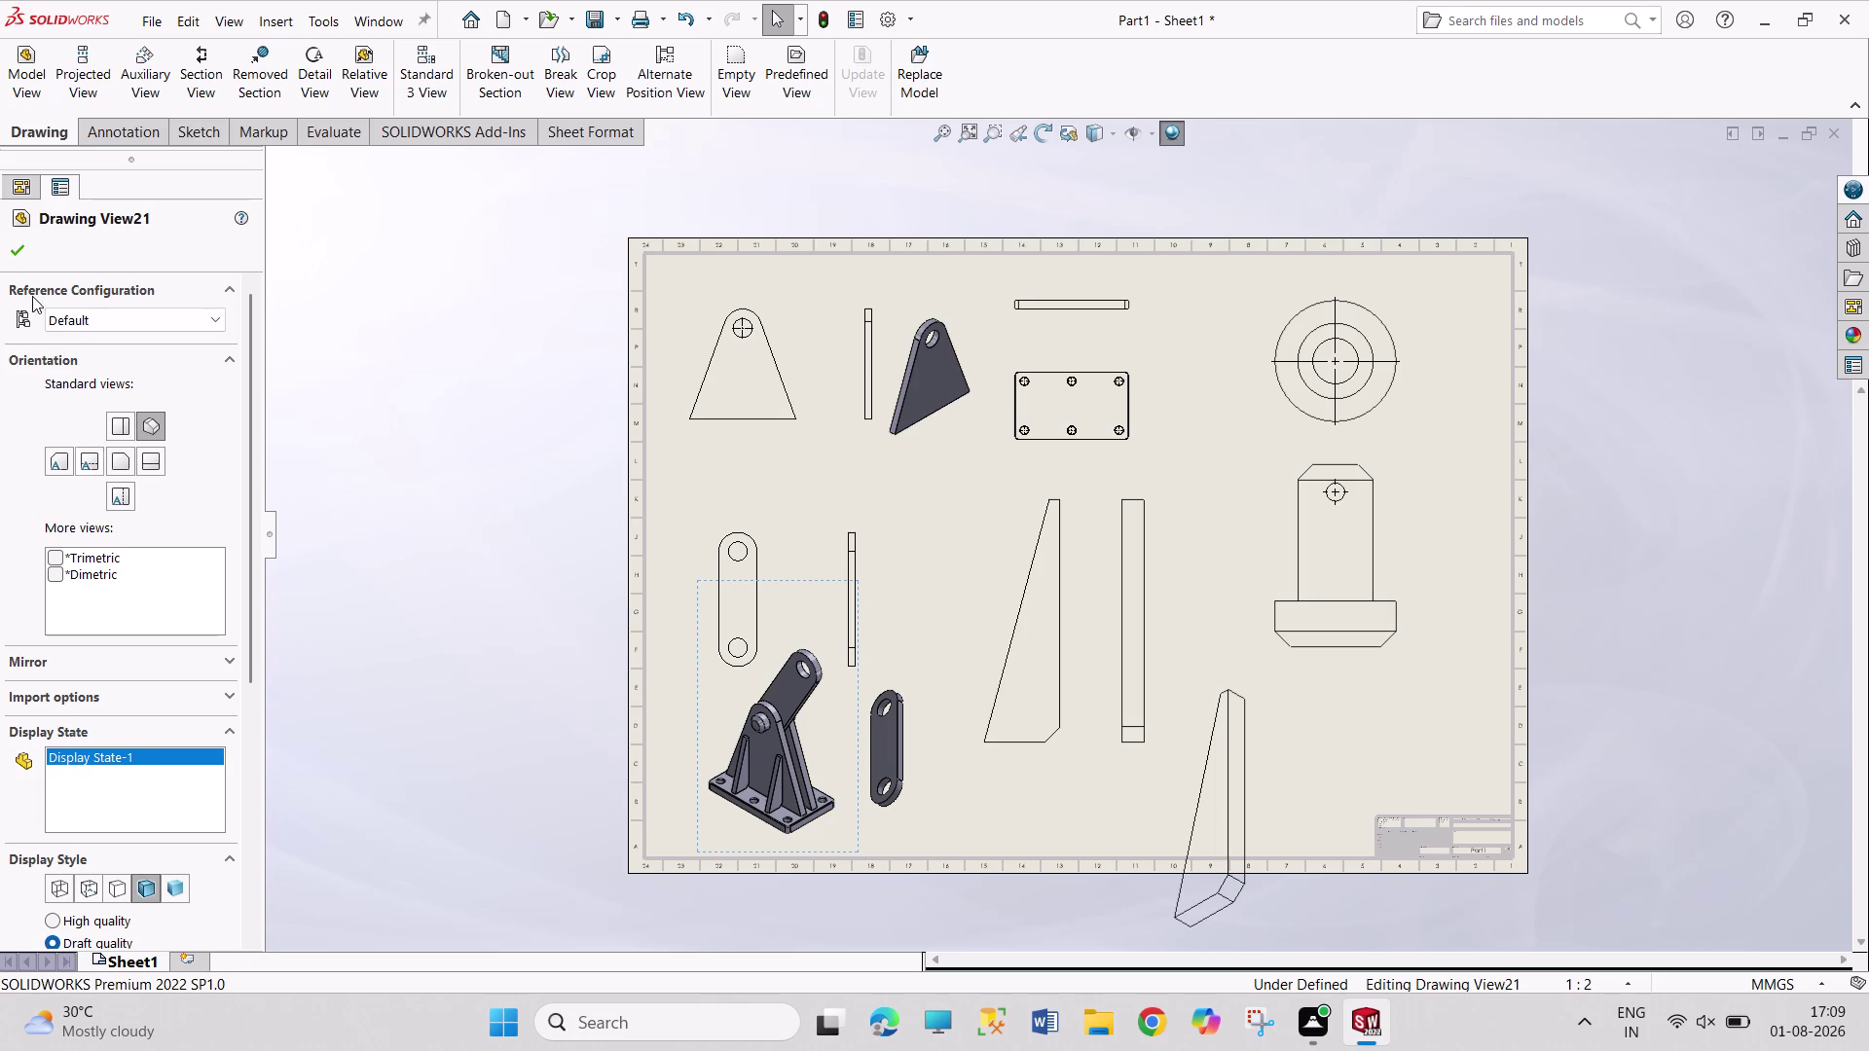
click(12, 254)
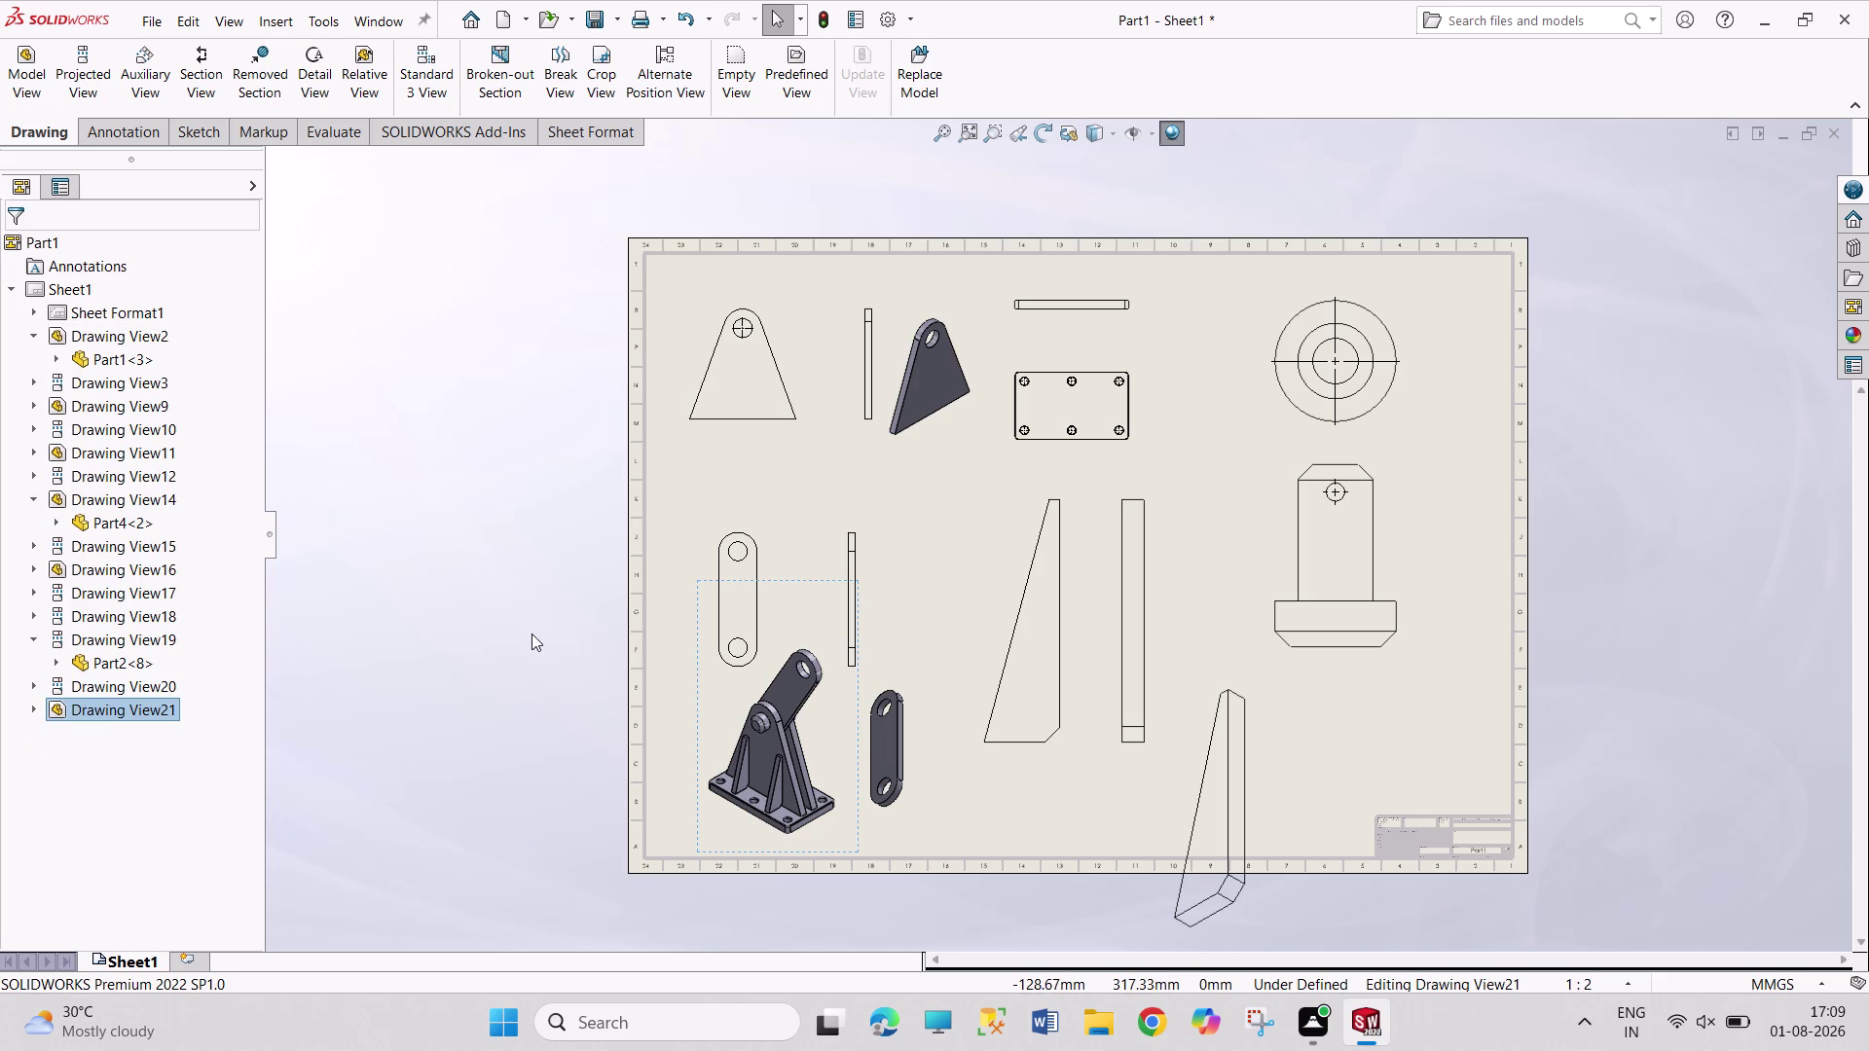
click(531, 633)
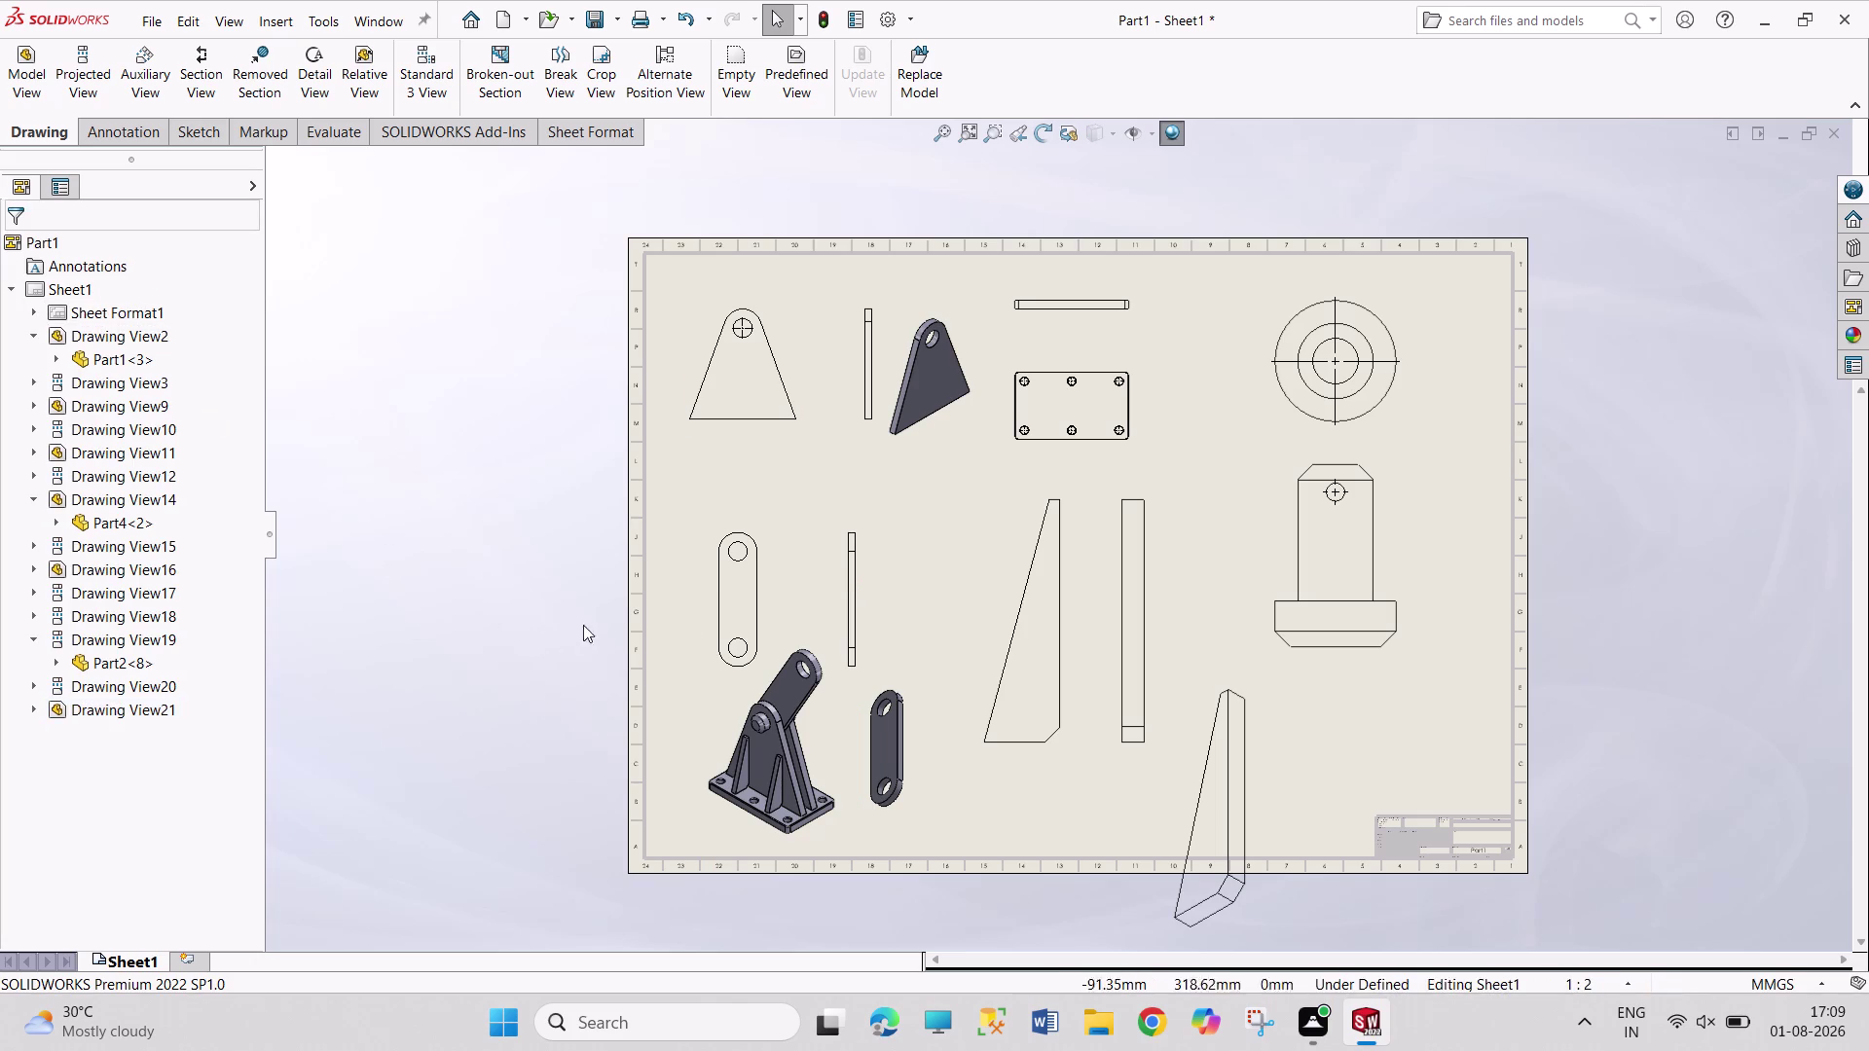
Raise the slotted link outline view and shift the shaded link view into the middle row.
drag(767, 594, 770, 589)
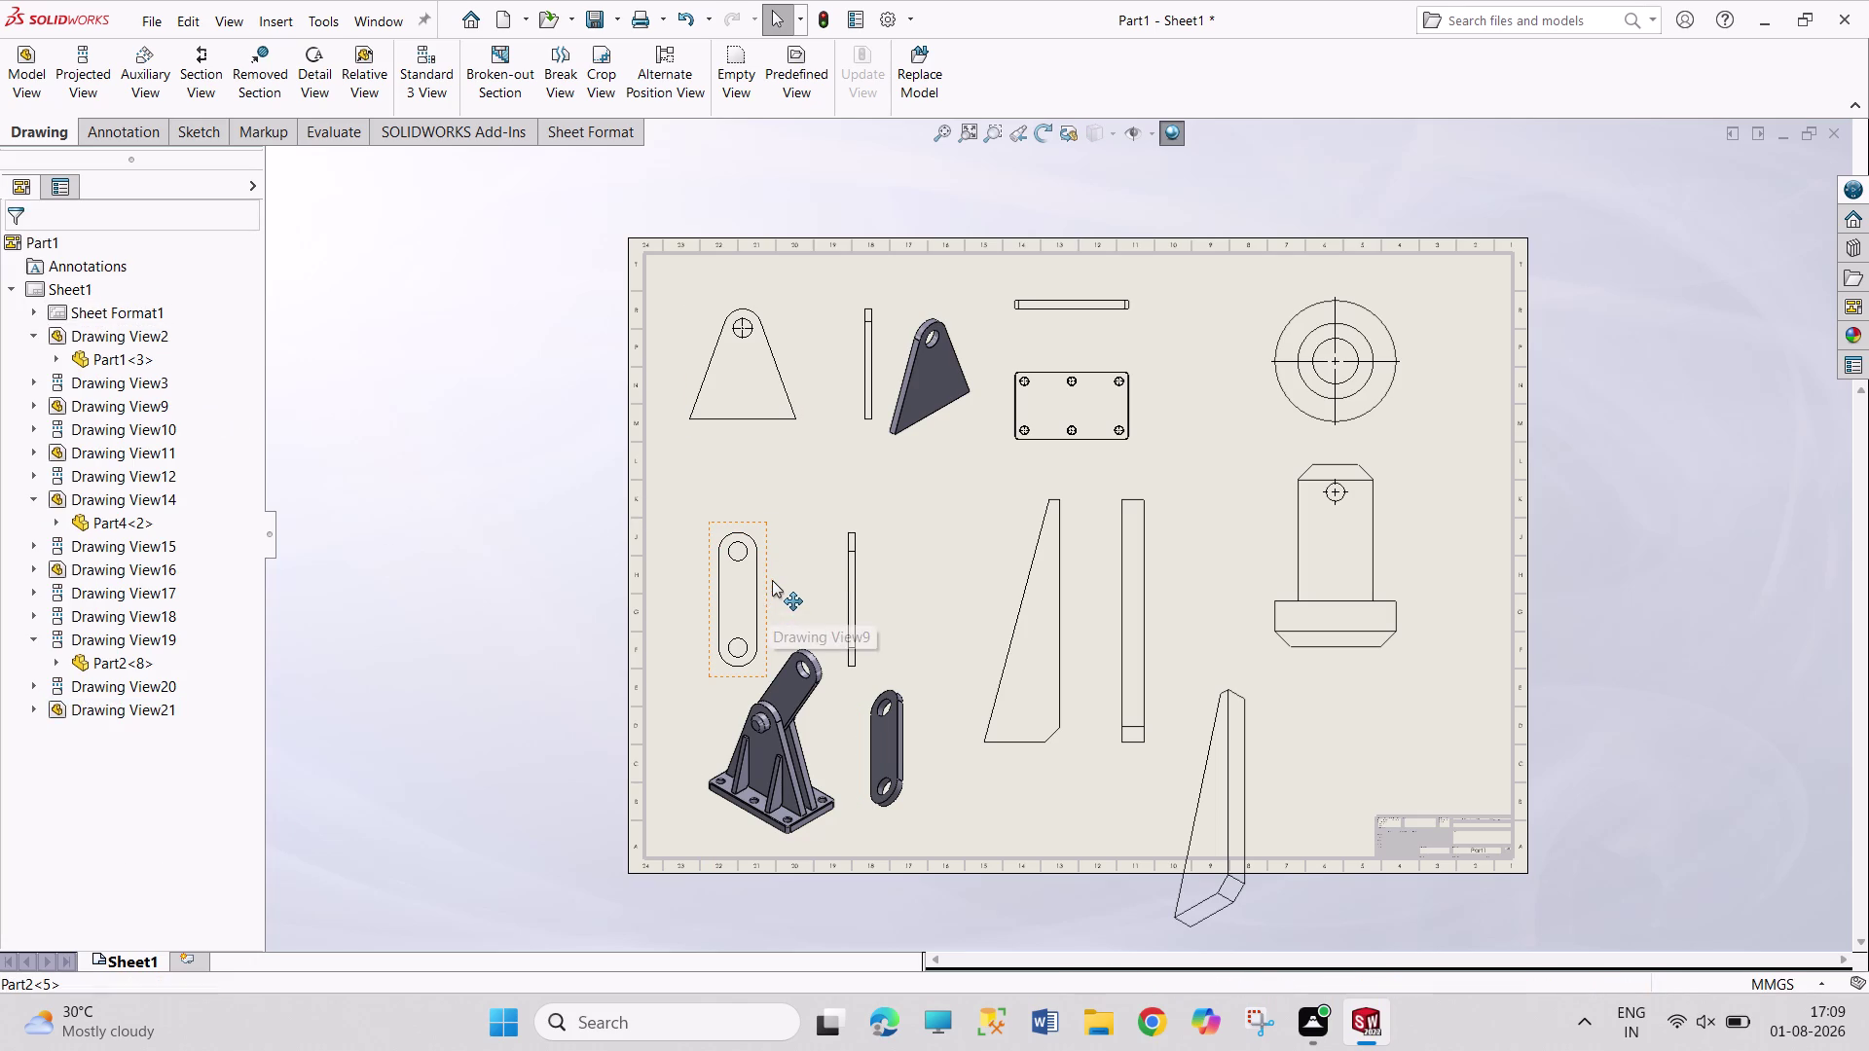
drag(771, 589, 785, 534)
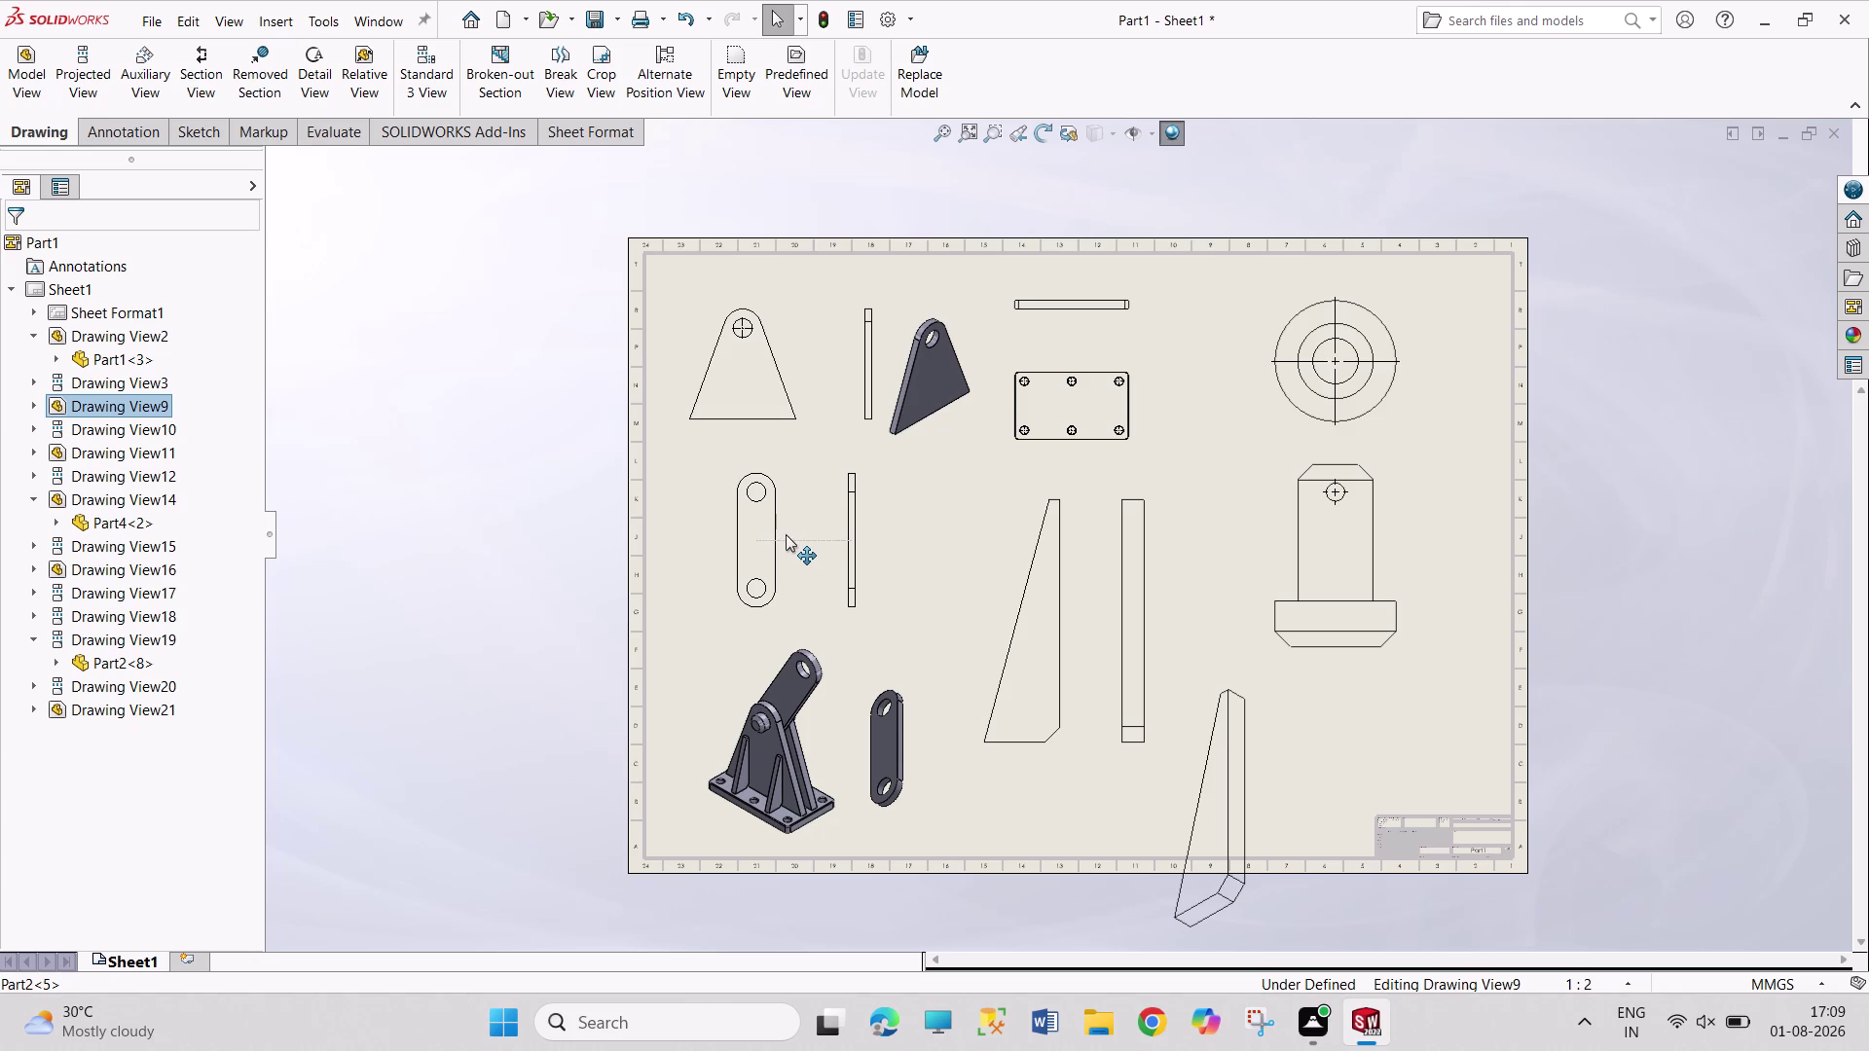
drag(886, 730, 895, 696)
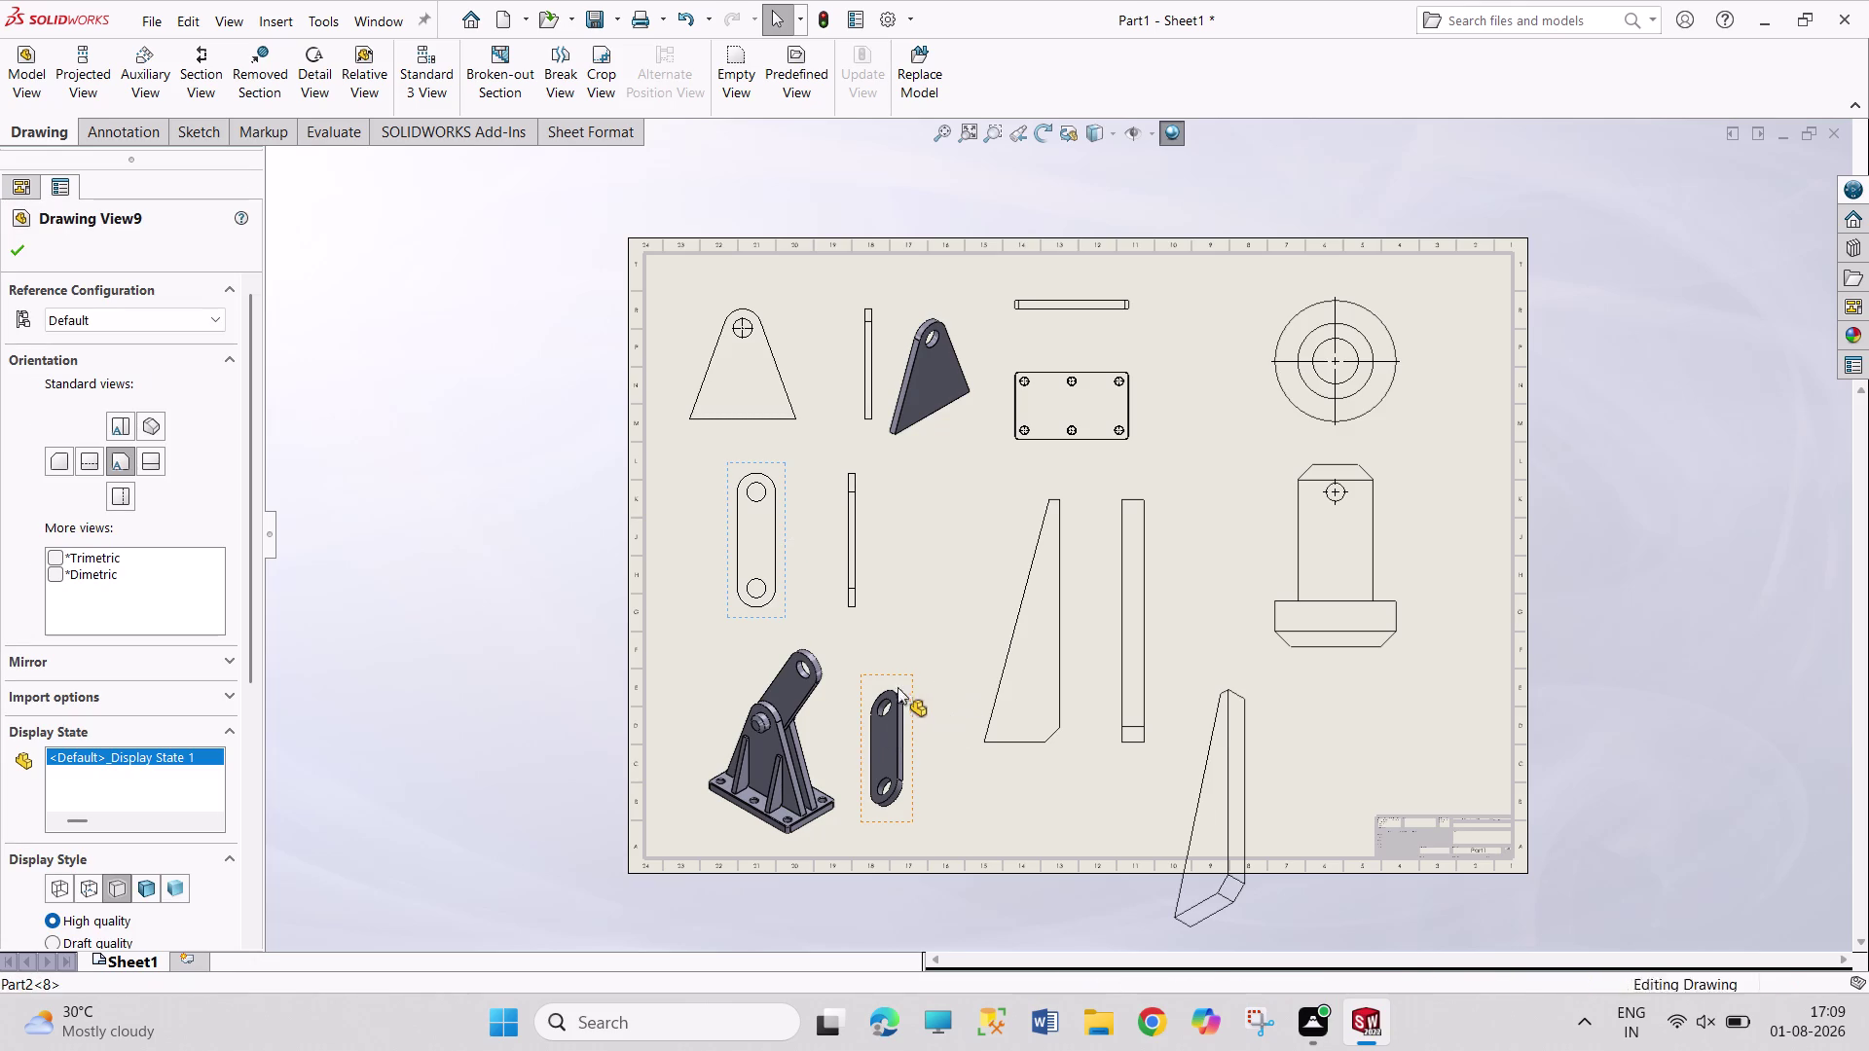
drag(895, 696, 922, 606)
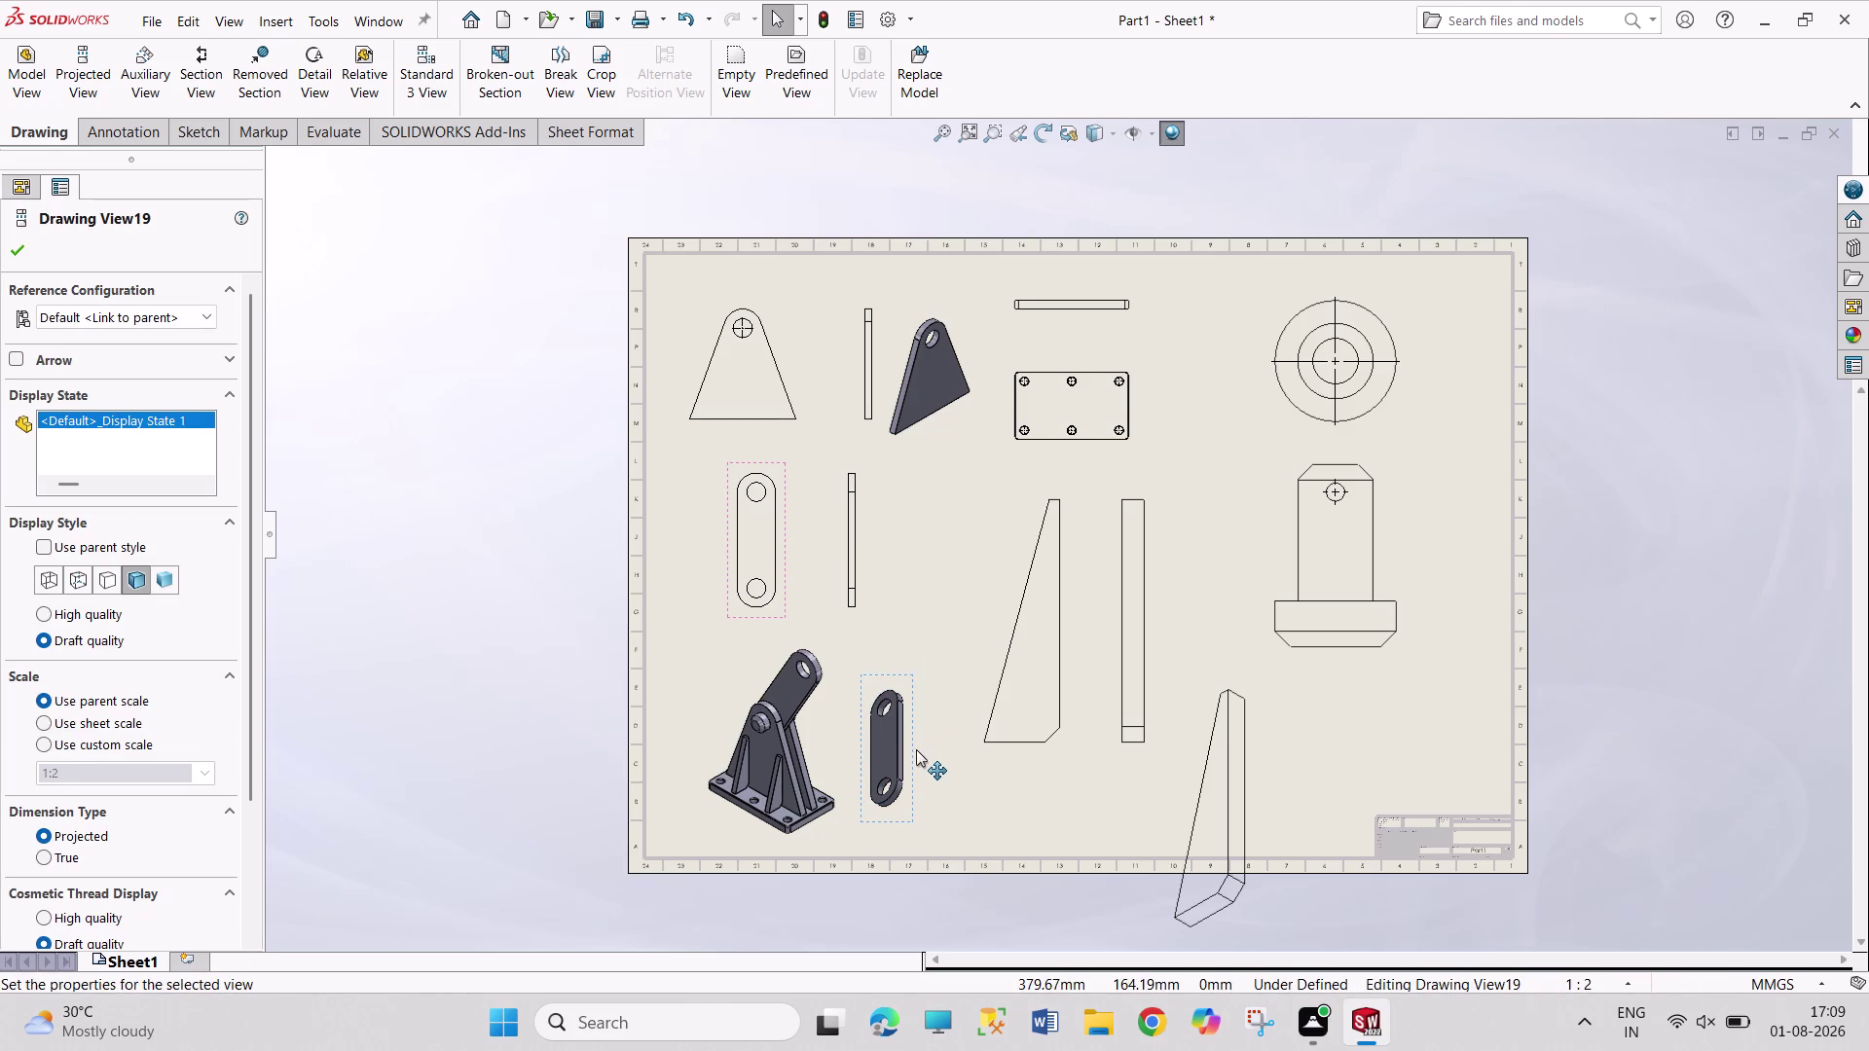
drag(916, 749, 968, 444)
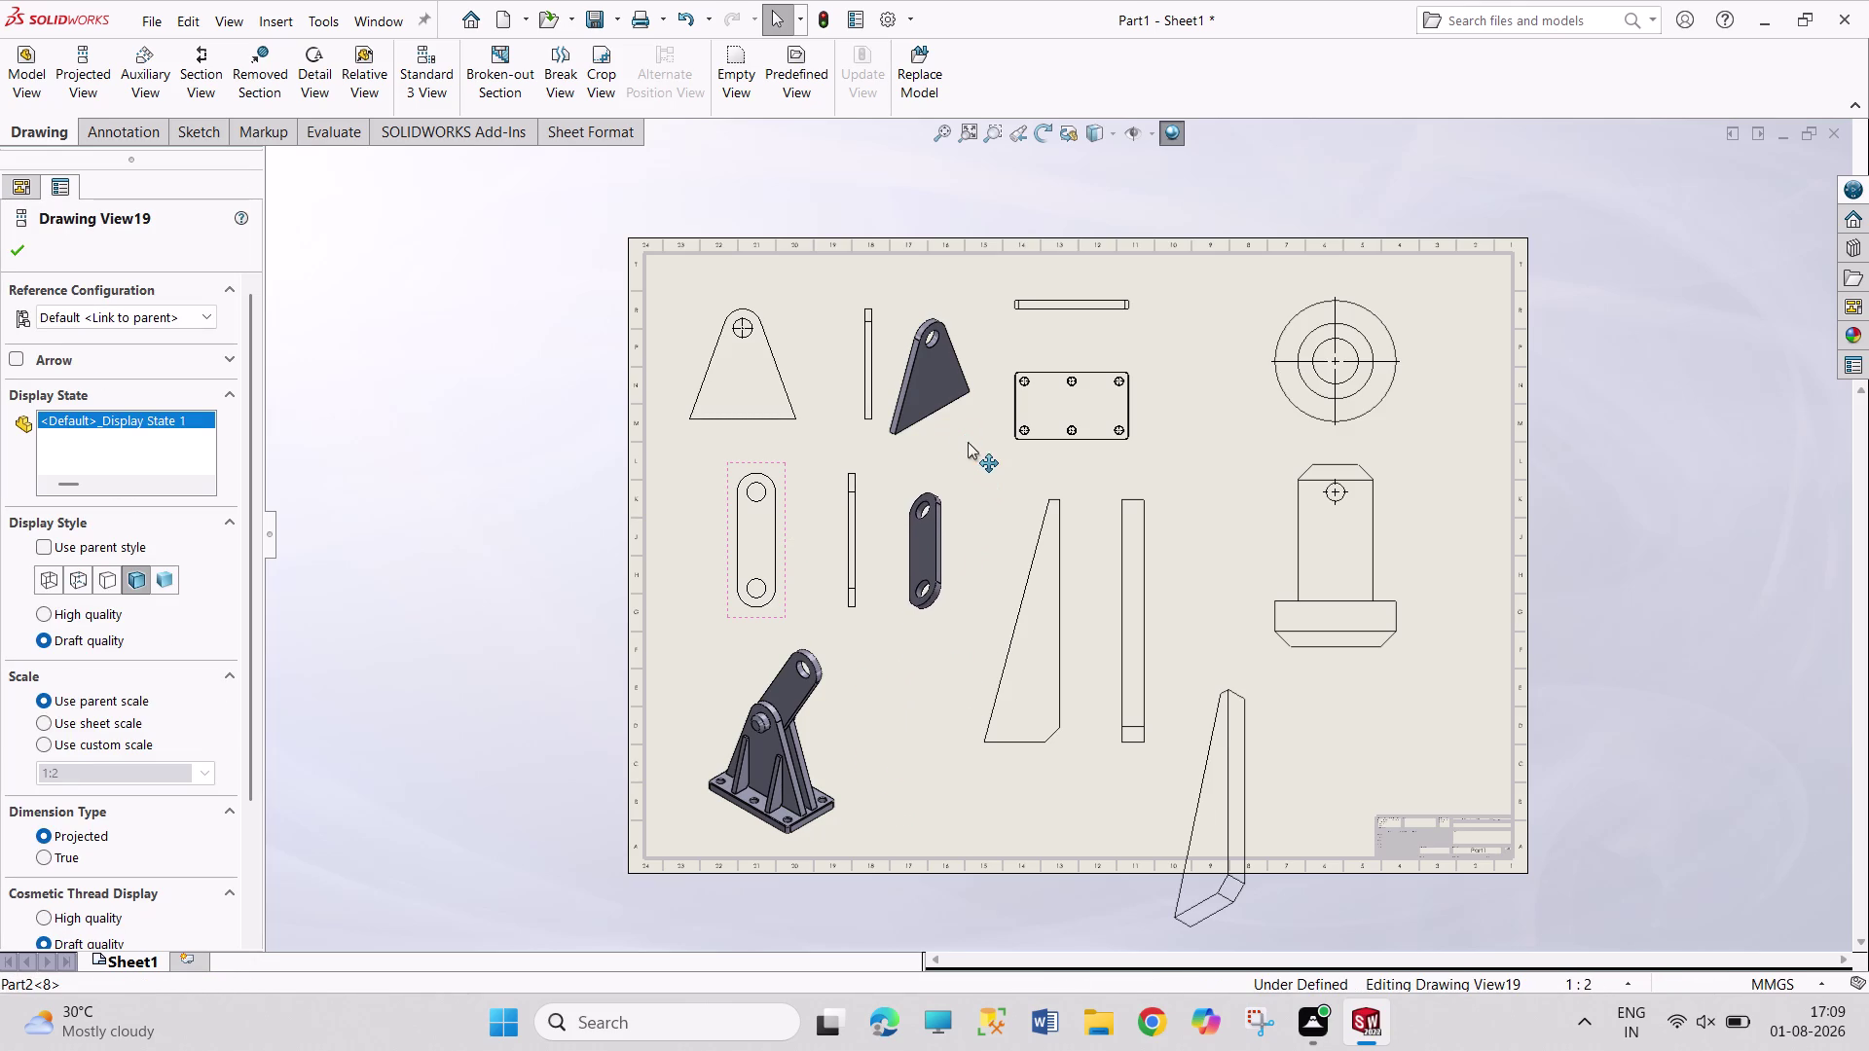
drag(967, 444, 967, 442)
click(447, 684)
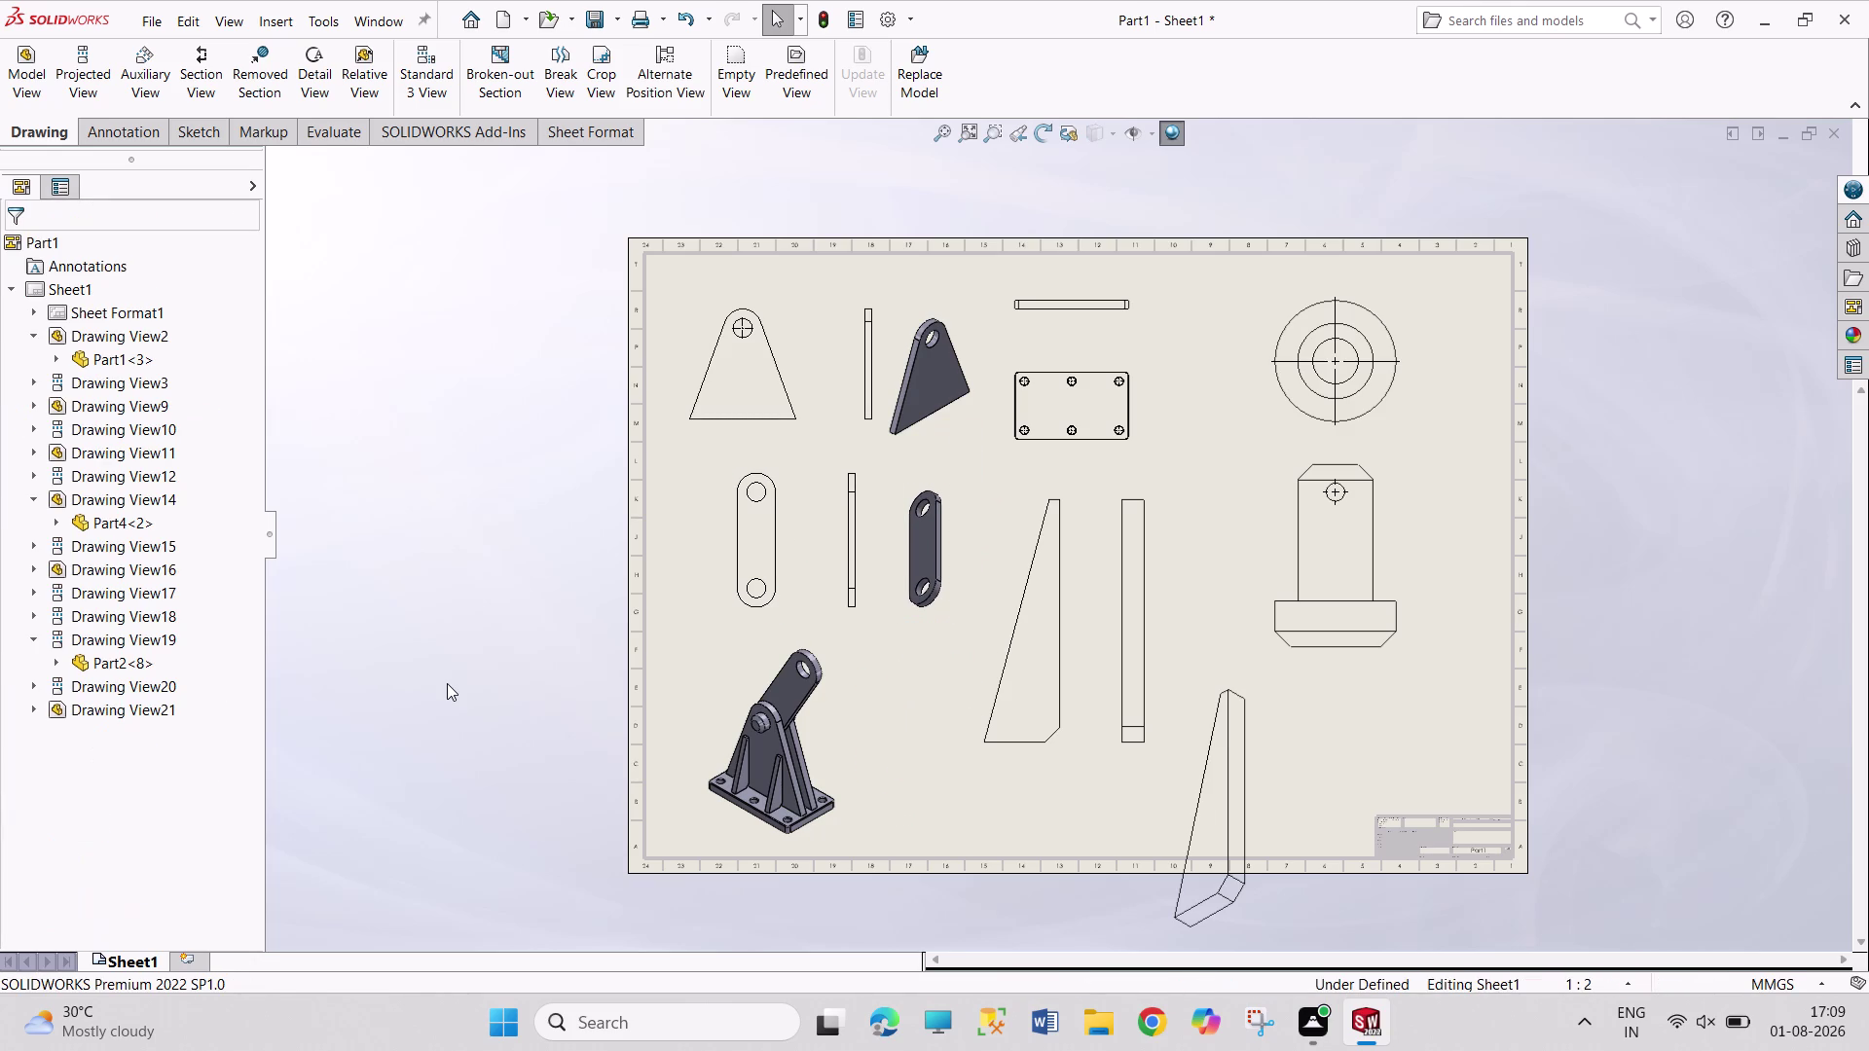
Delete the shaded triangular bracket and slotted link views, confirming each deletion.
click(919, 359)
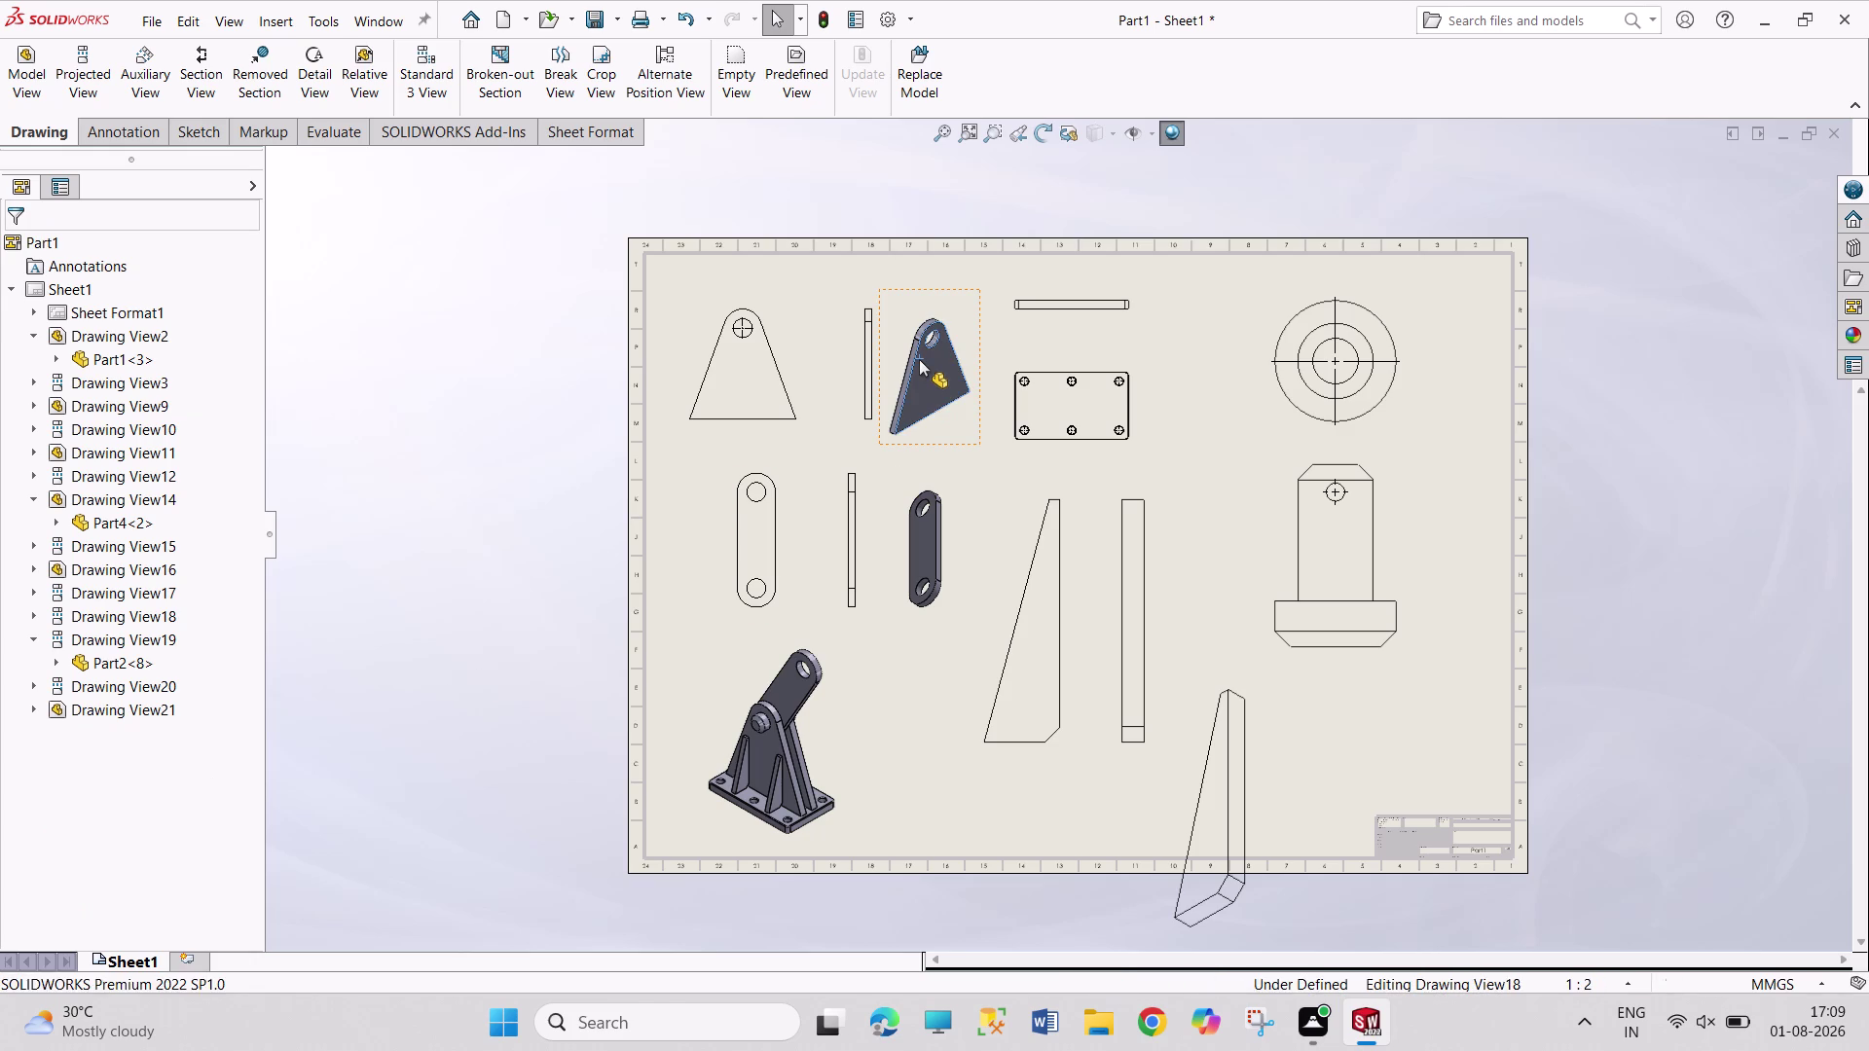
key(Delete)
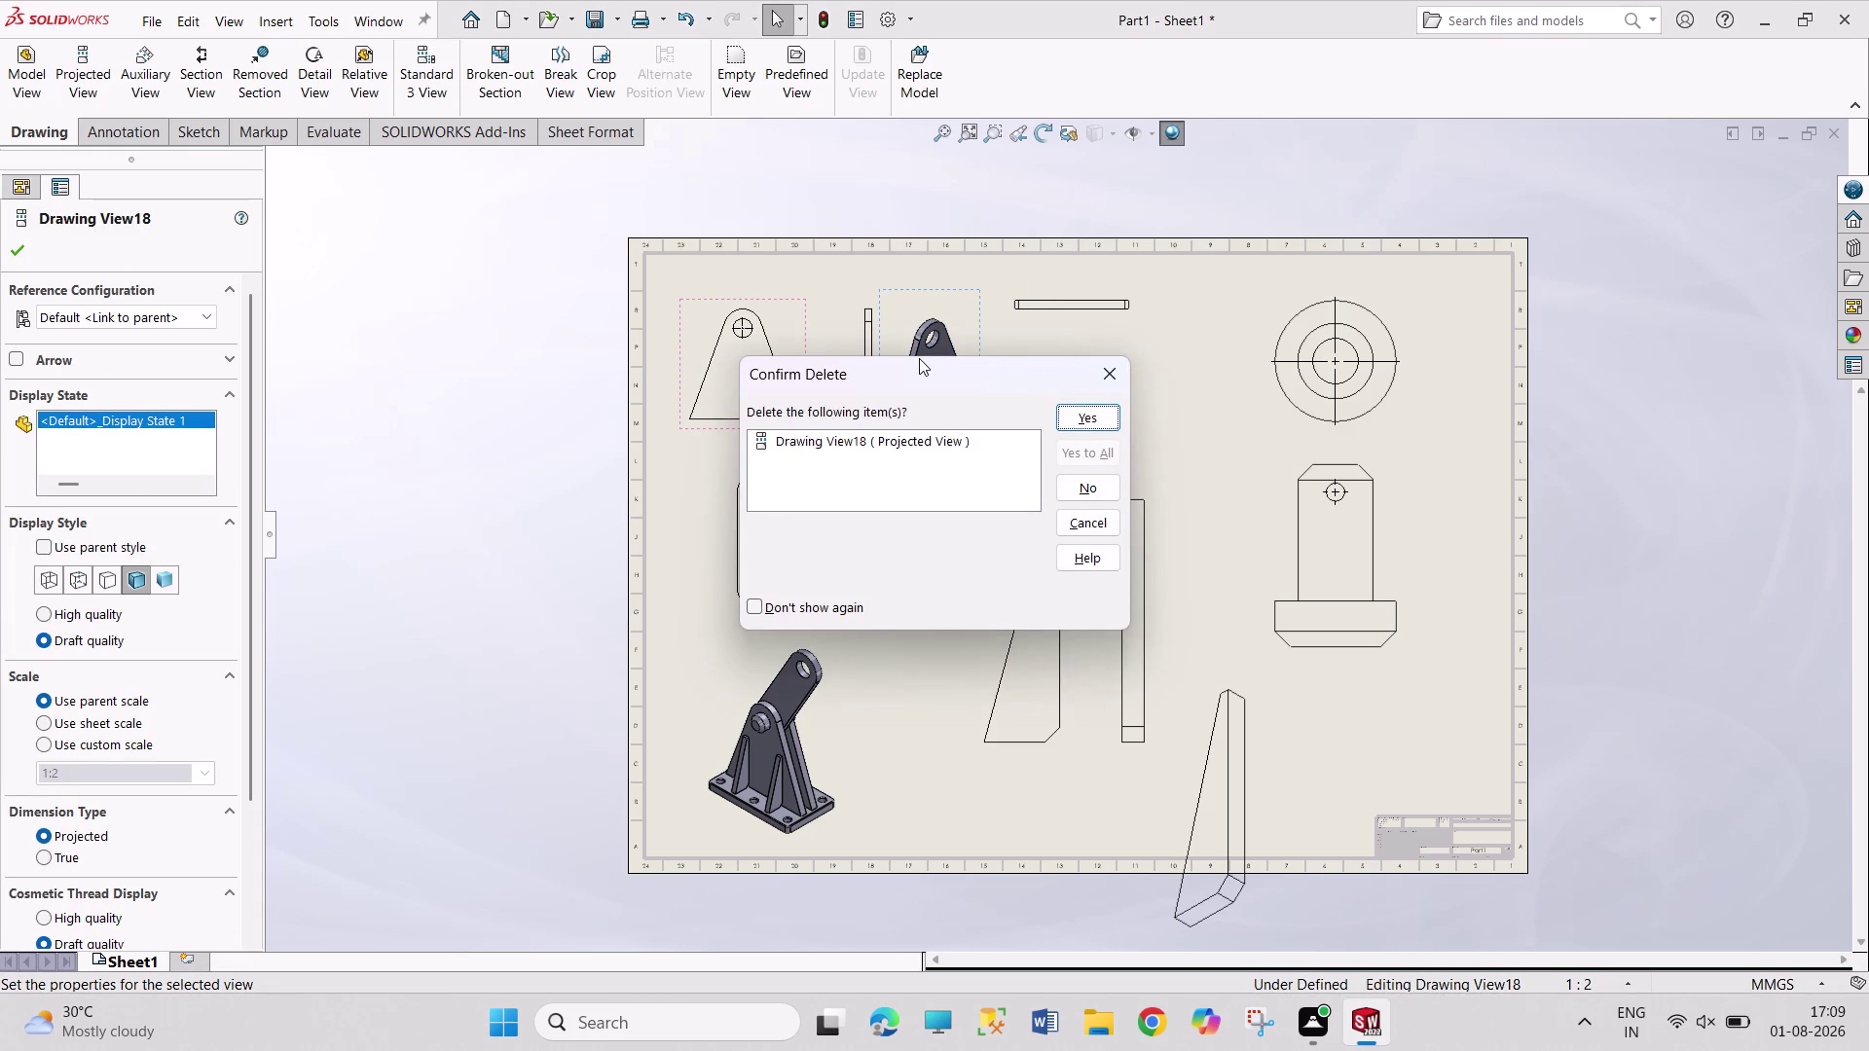
click(1089, 414)
click(931, 551)
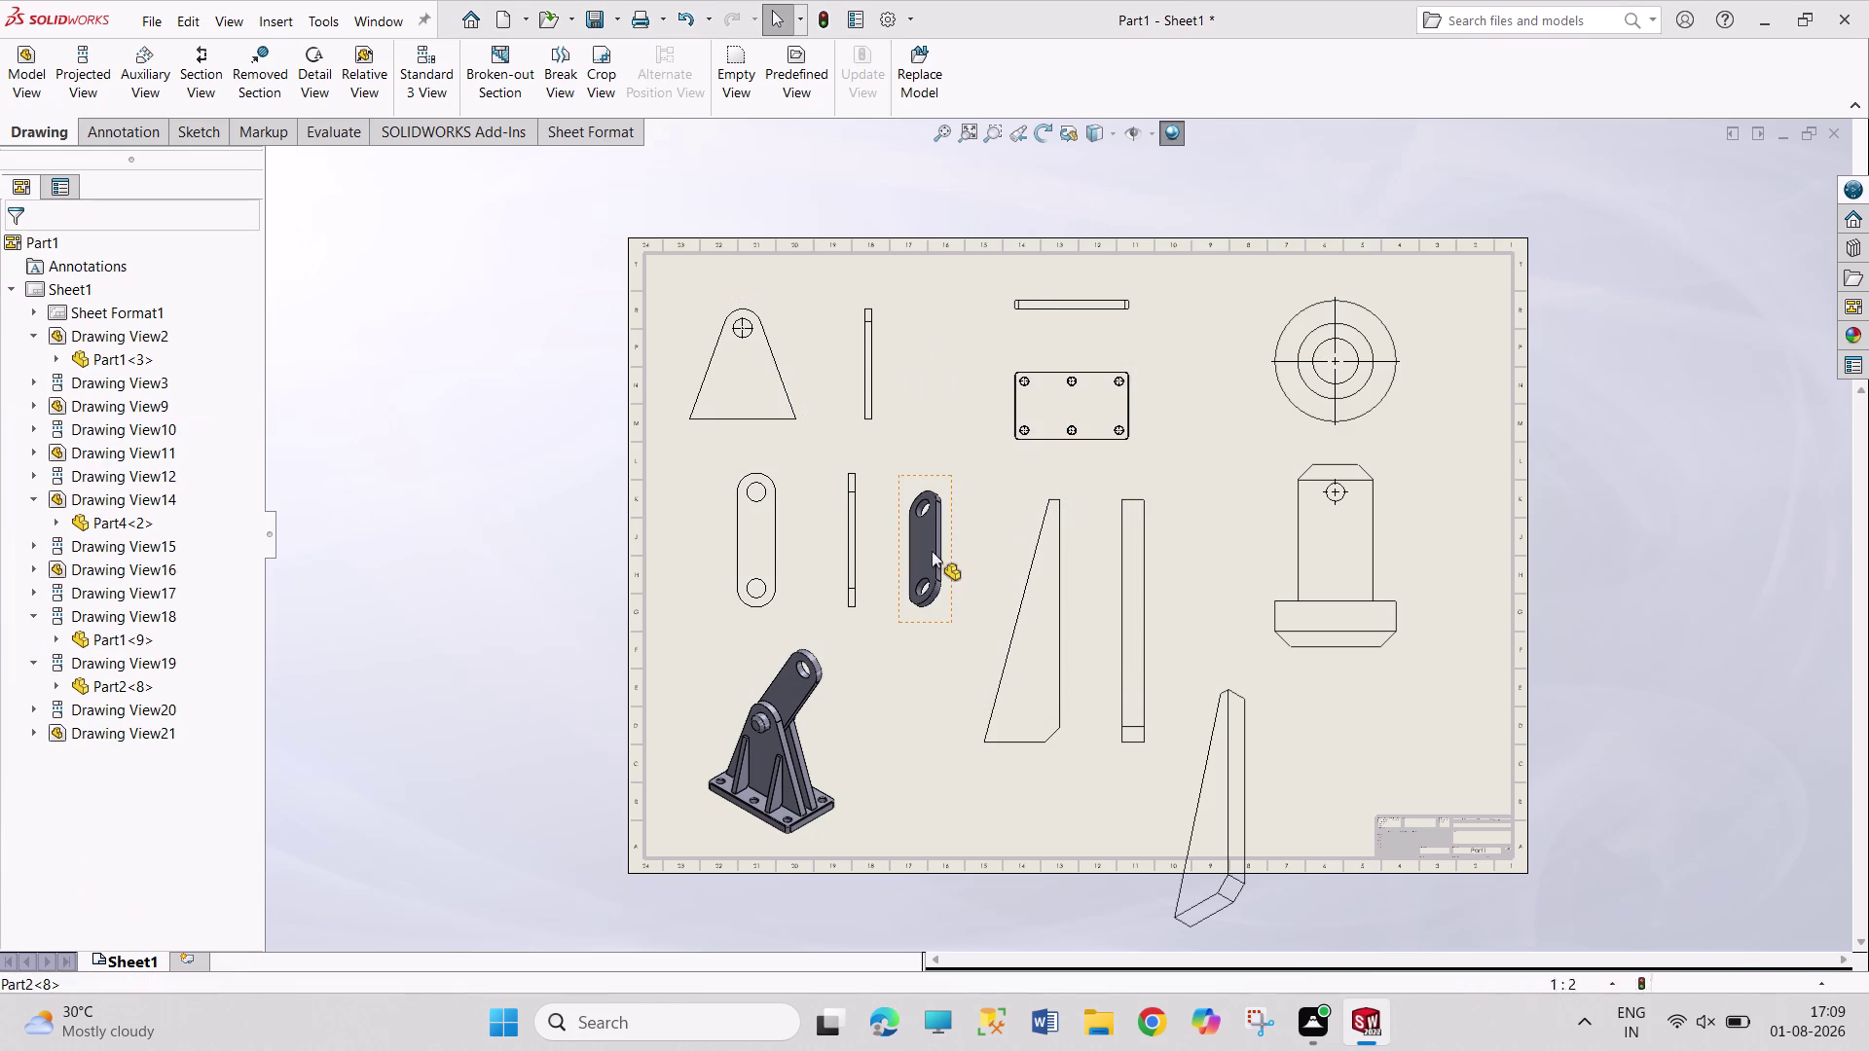
key(Delete)
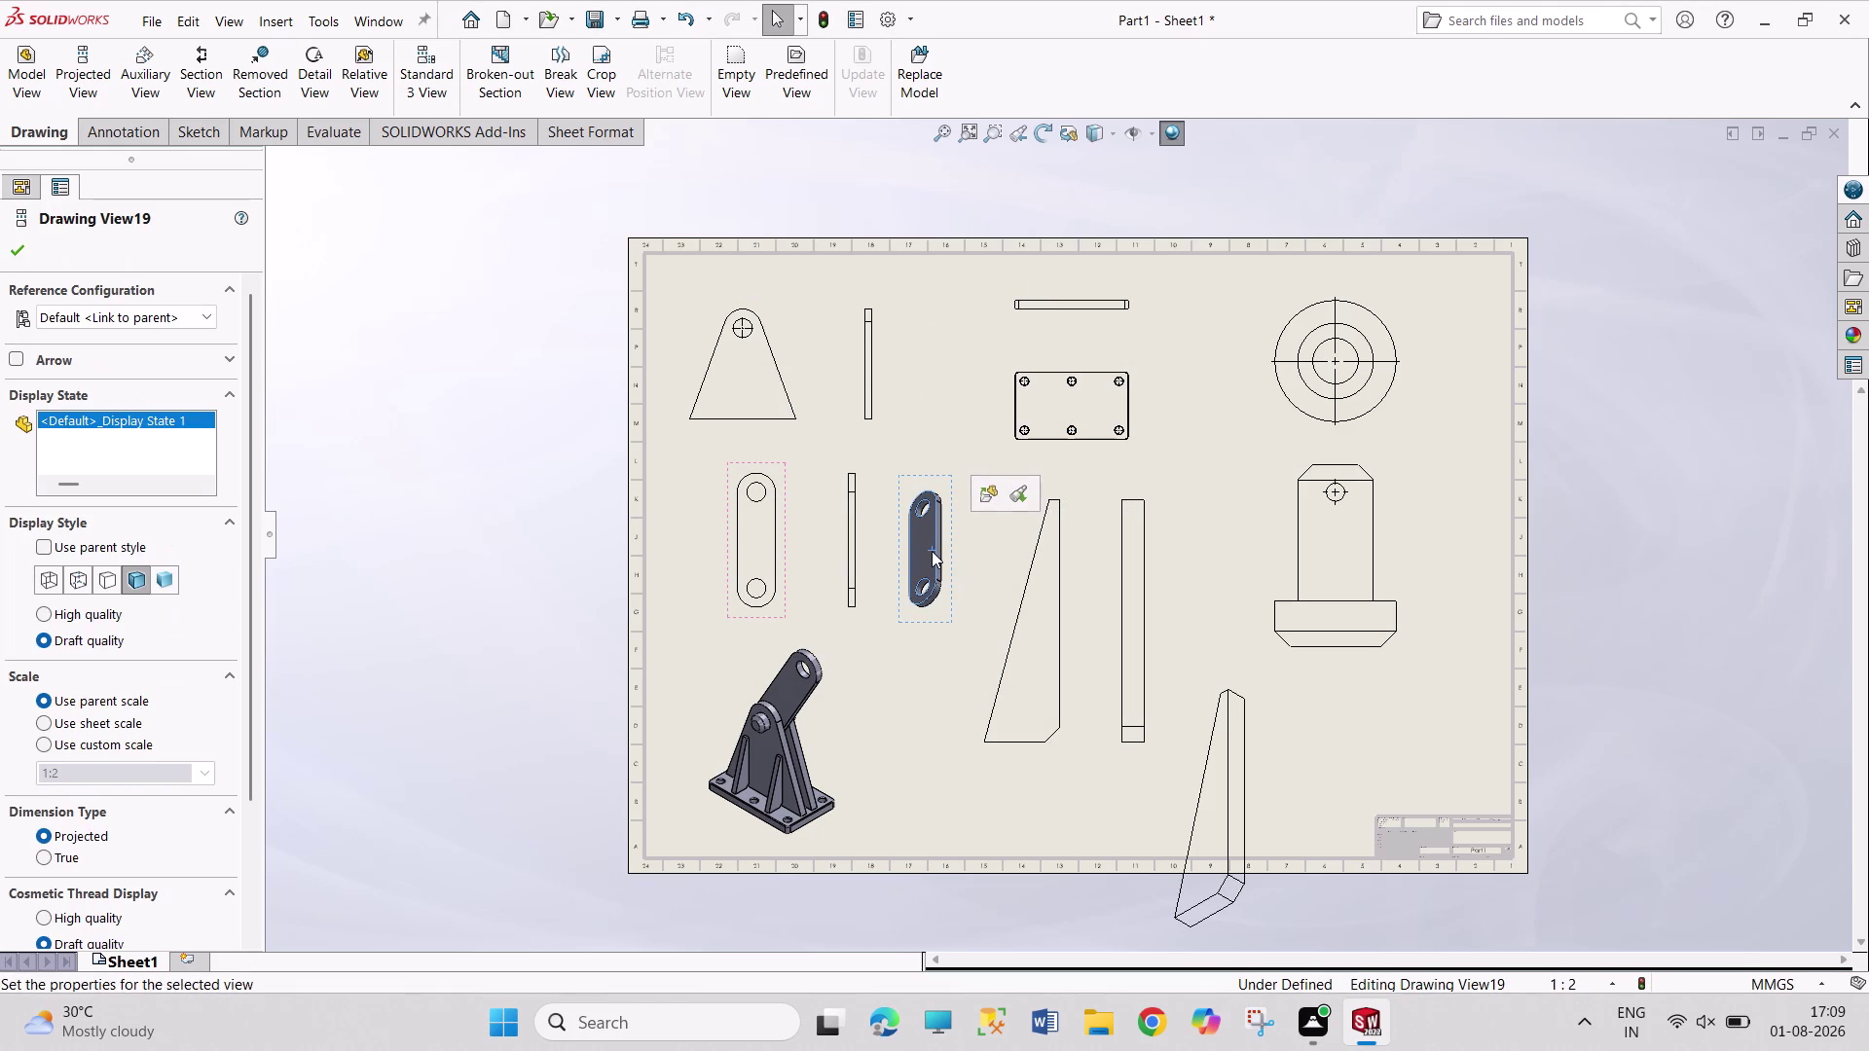
click(1107, 407)
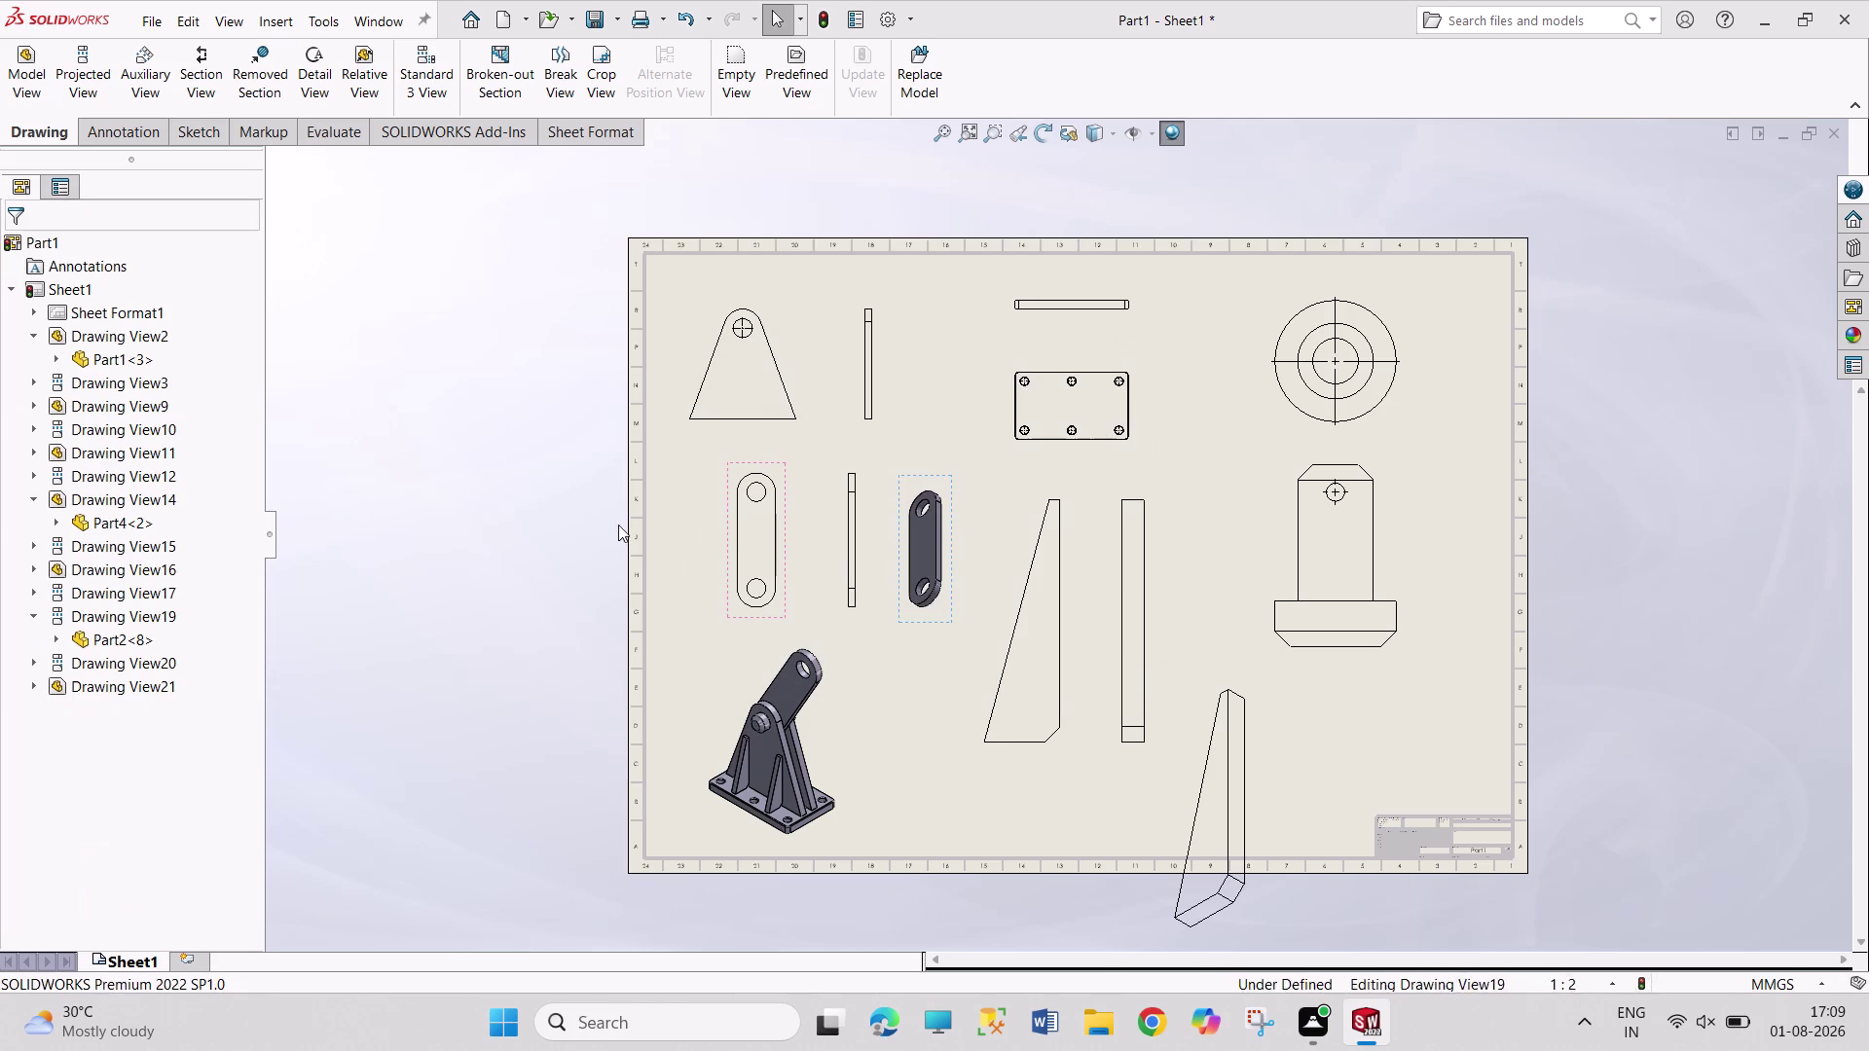
click(1240, 802)
key(Delete)
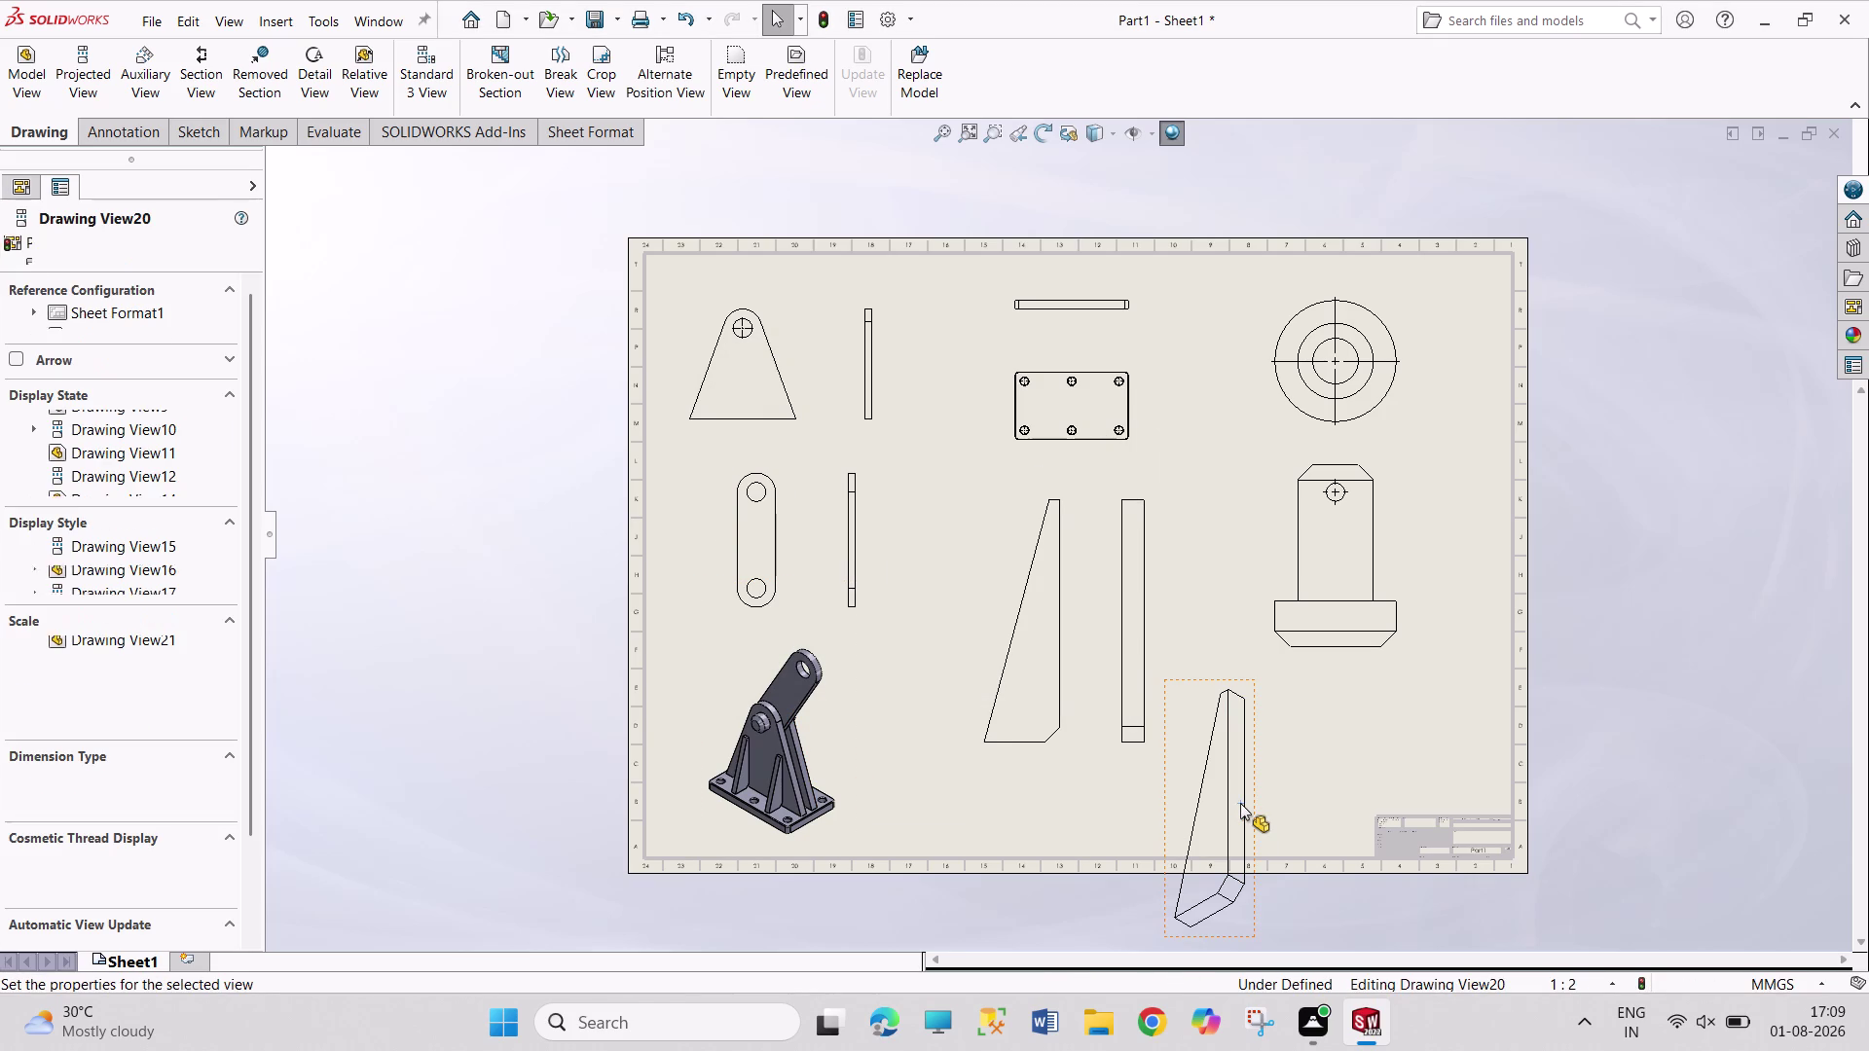
Delete the slanted pictorial view, then start and cancel an isometric Part1 model view.
click(1109, 410)
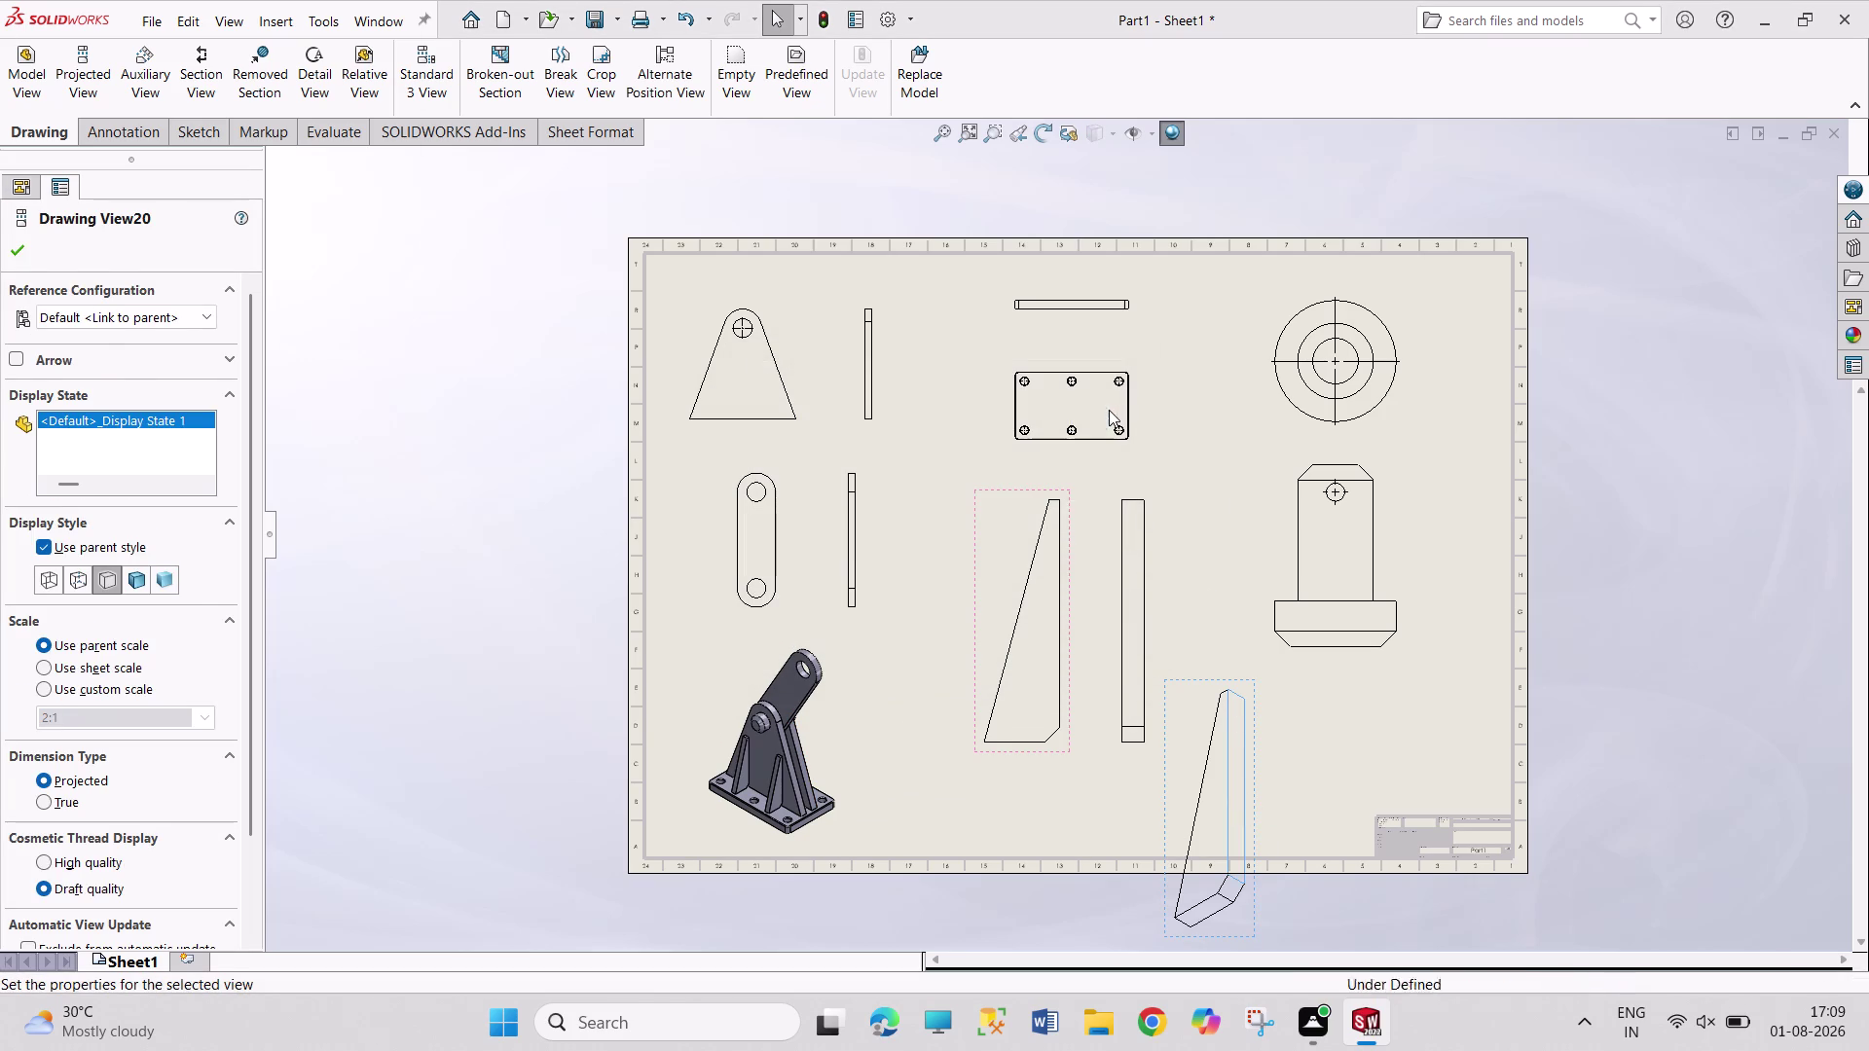
click(32, 80)
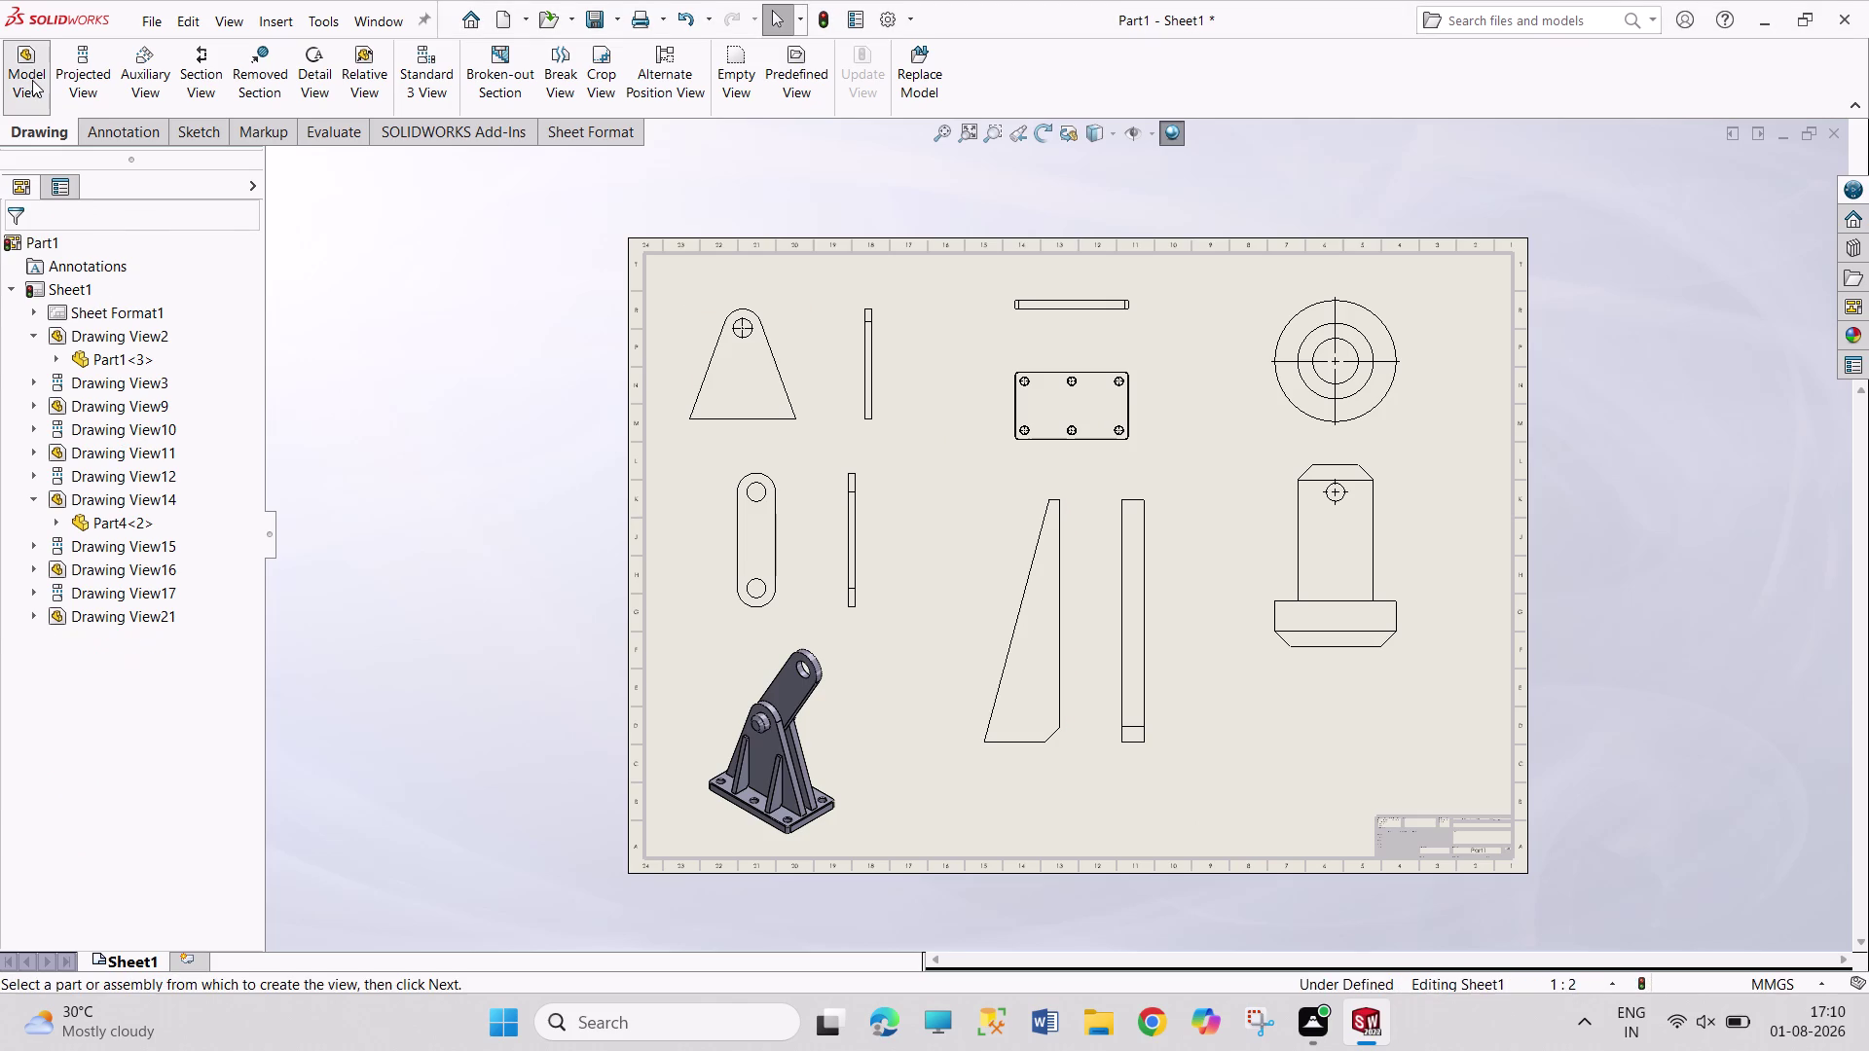
click(149, 575)
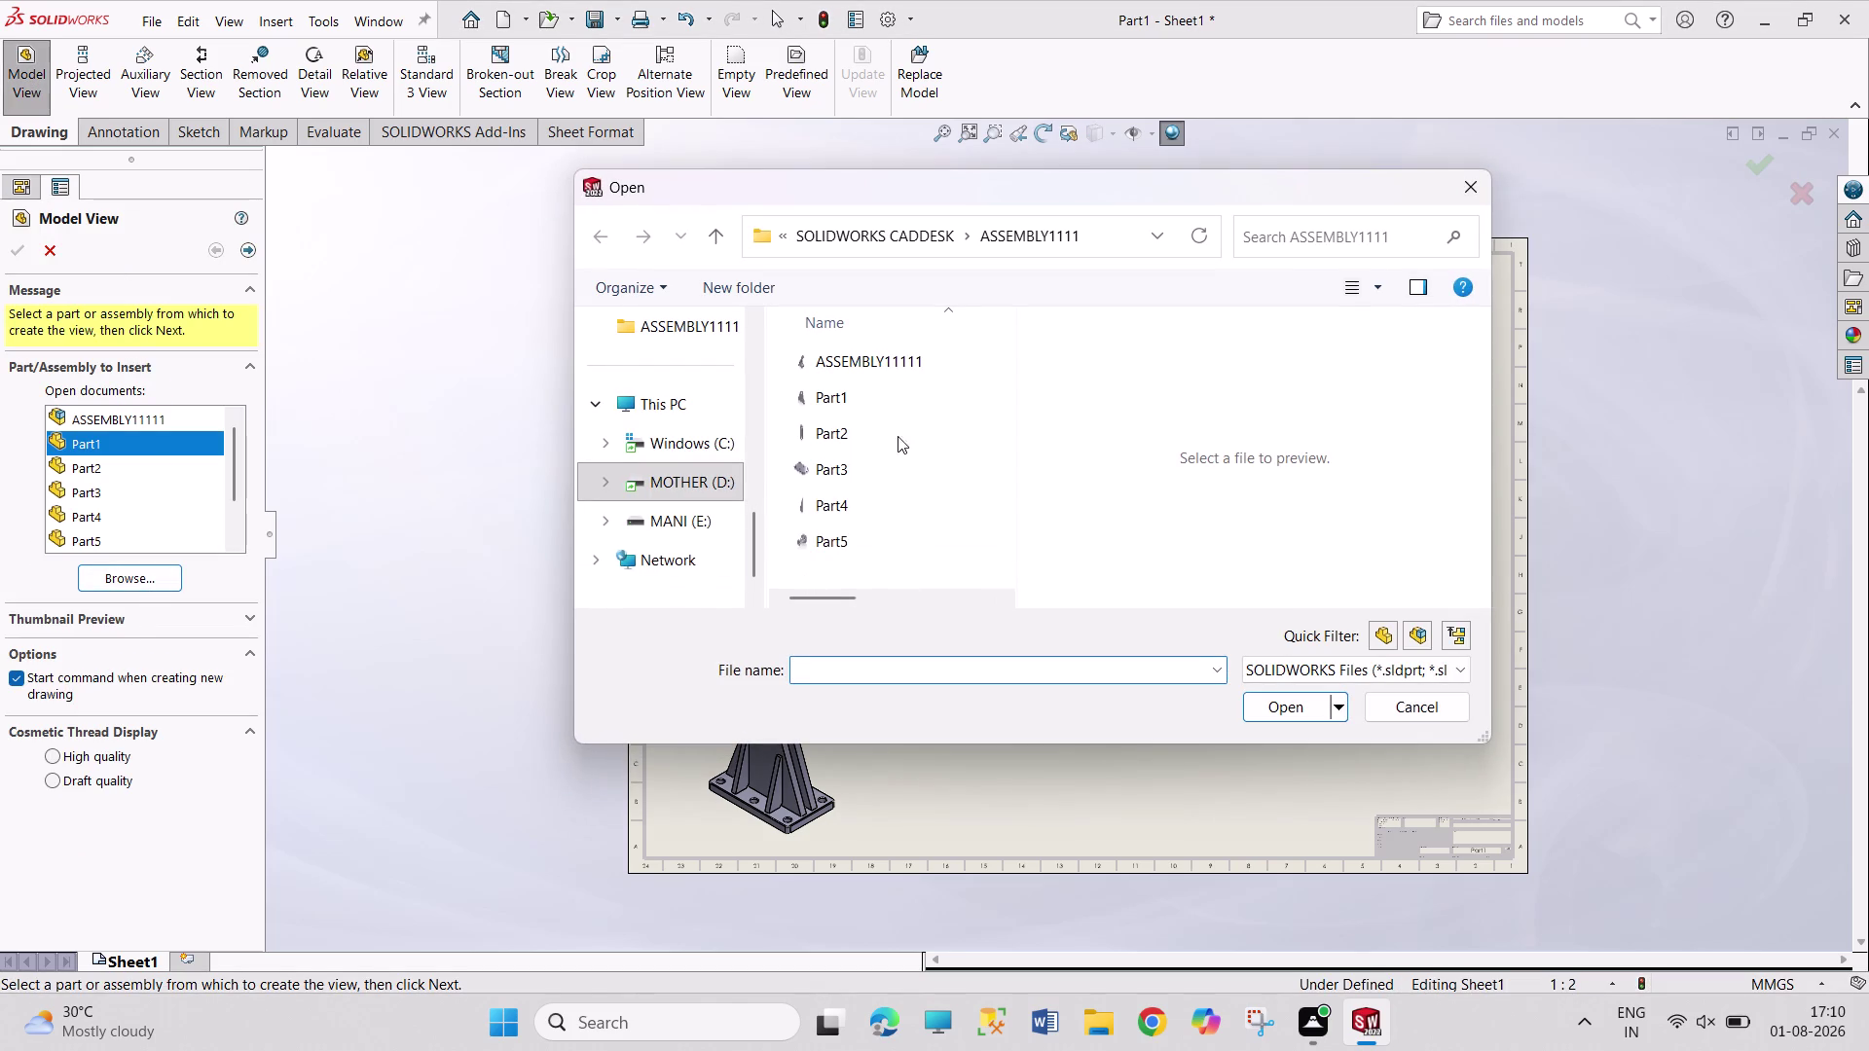
click(881, 393)
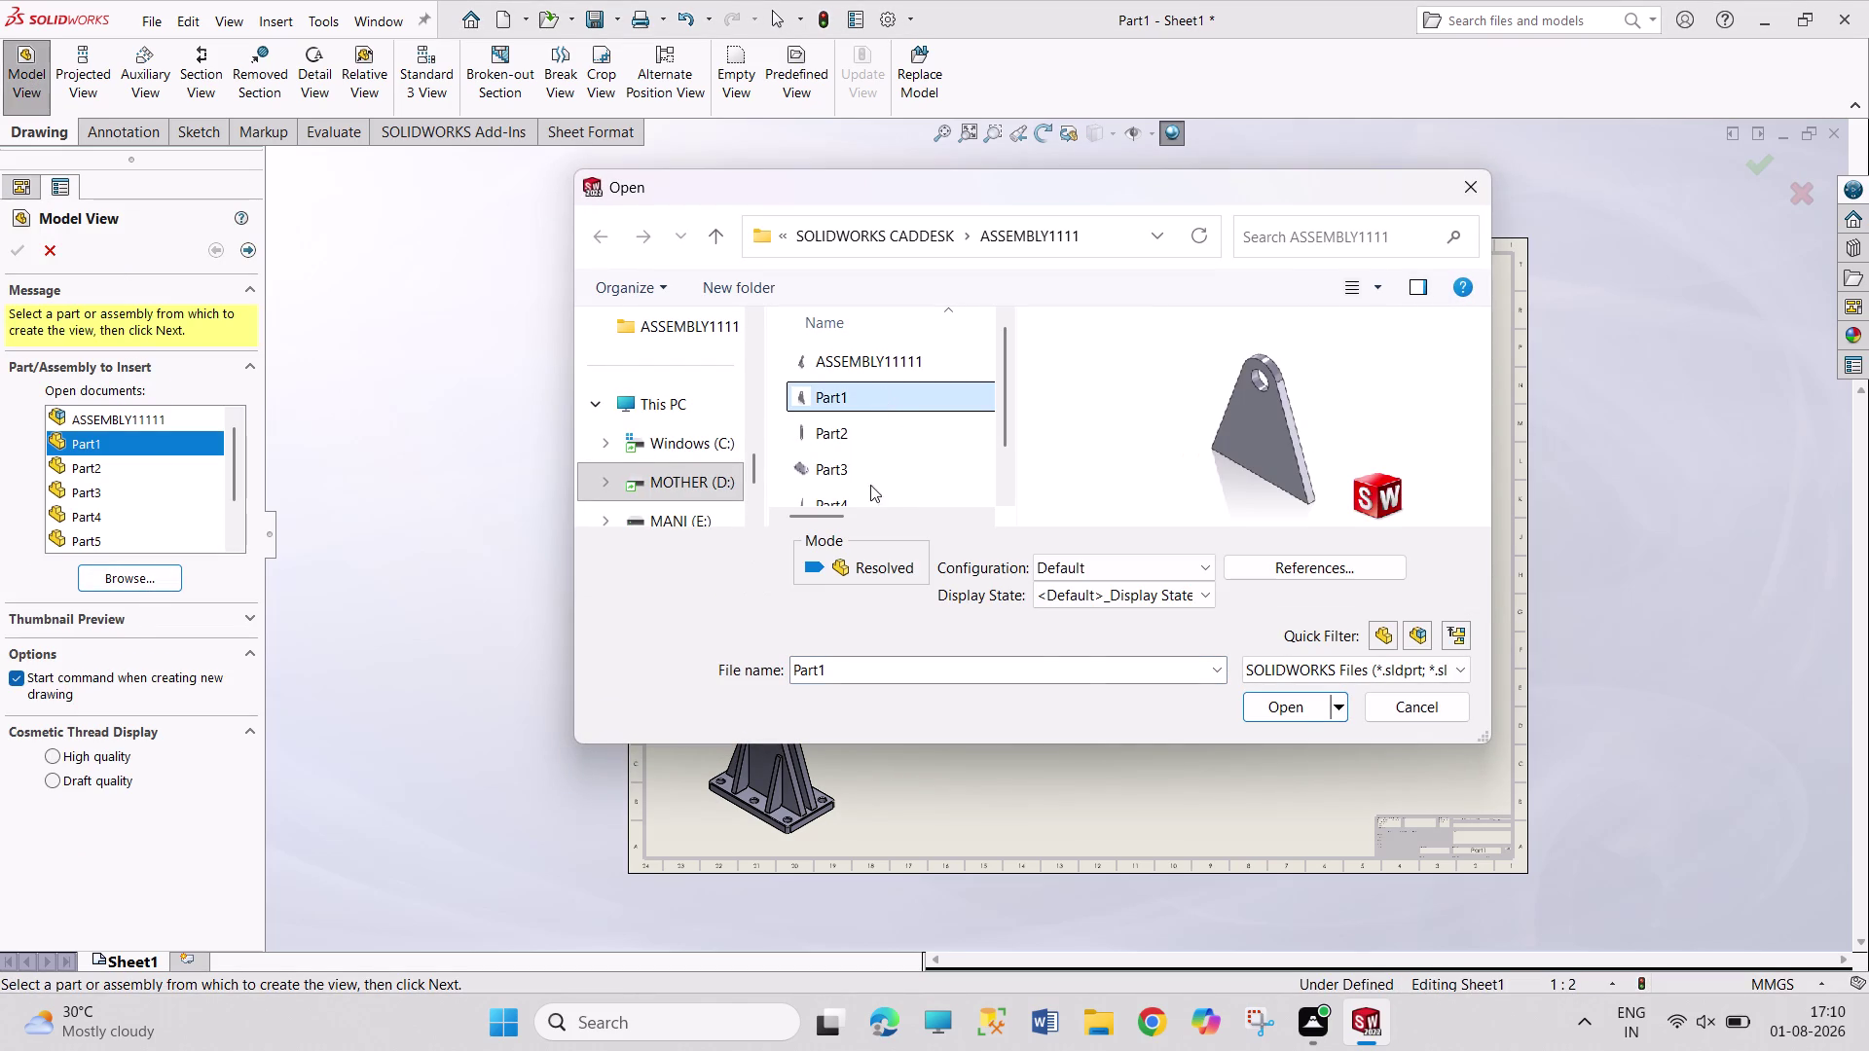
click(1299, 715)
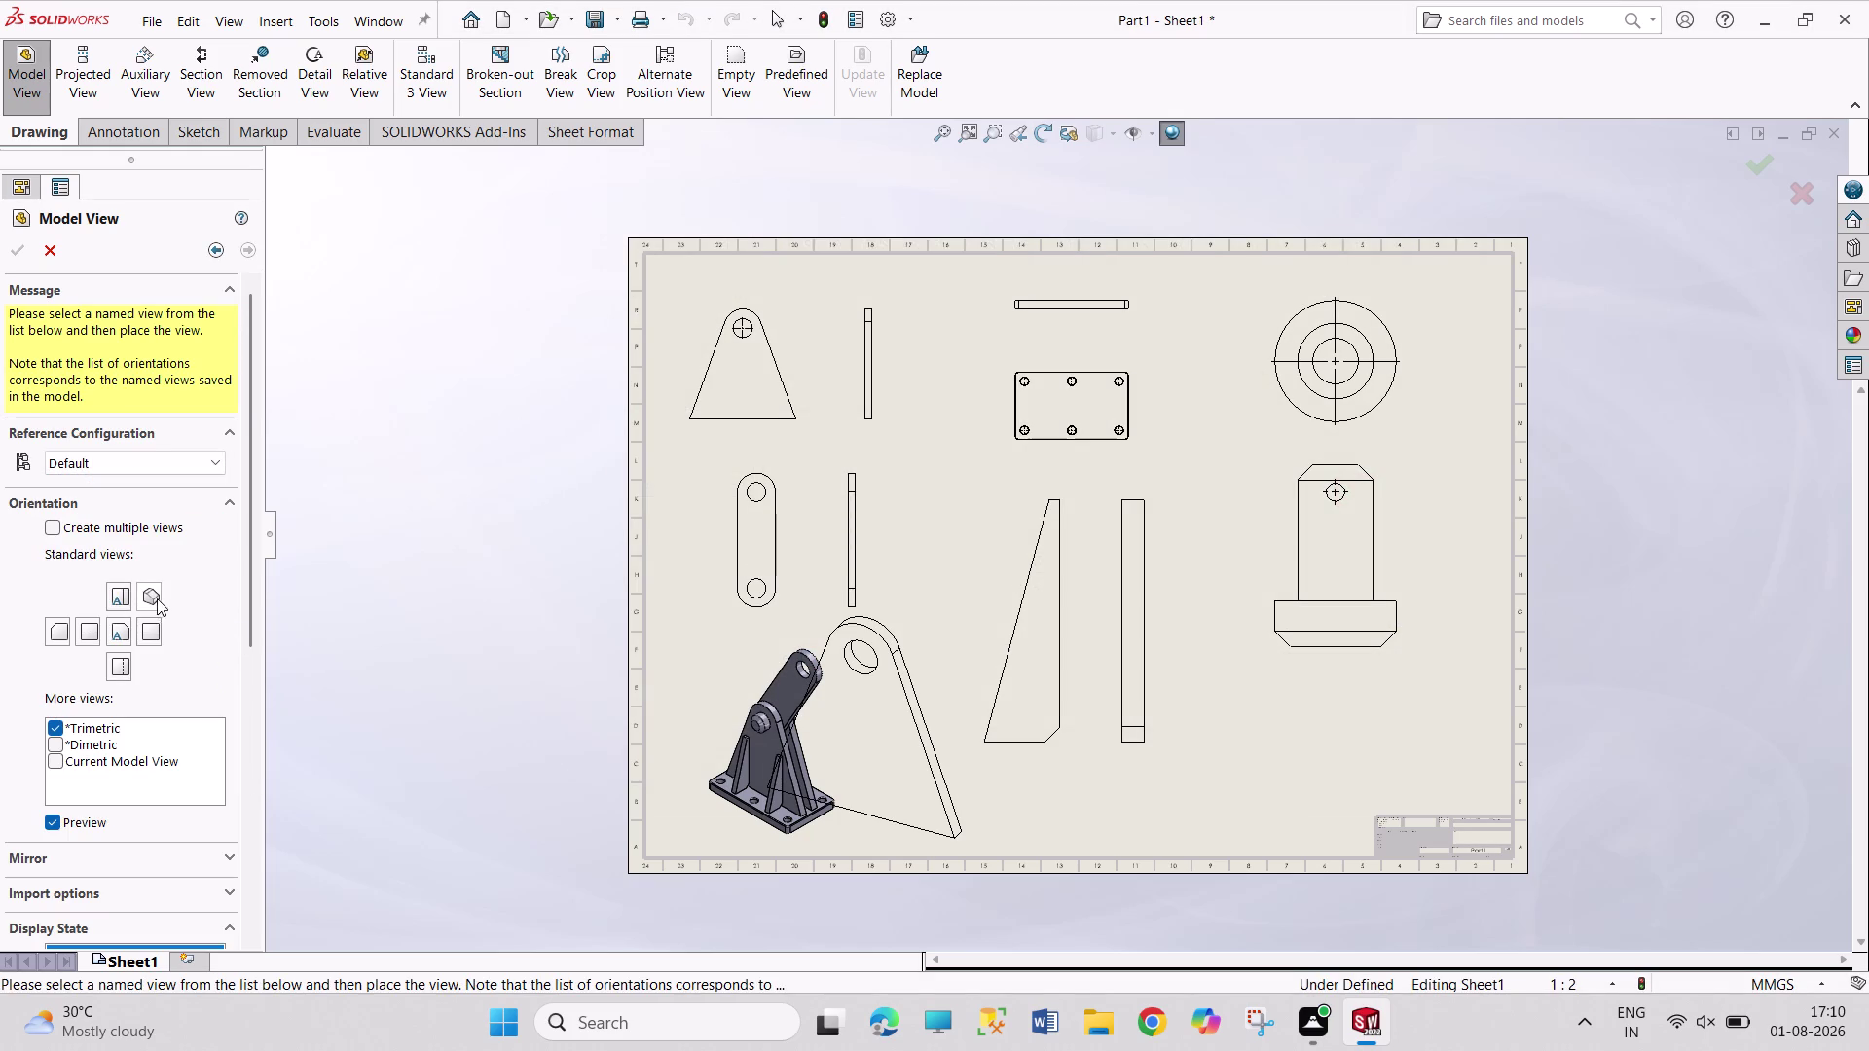
click(150, 596)
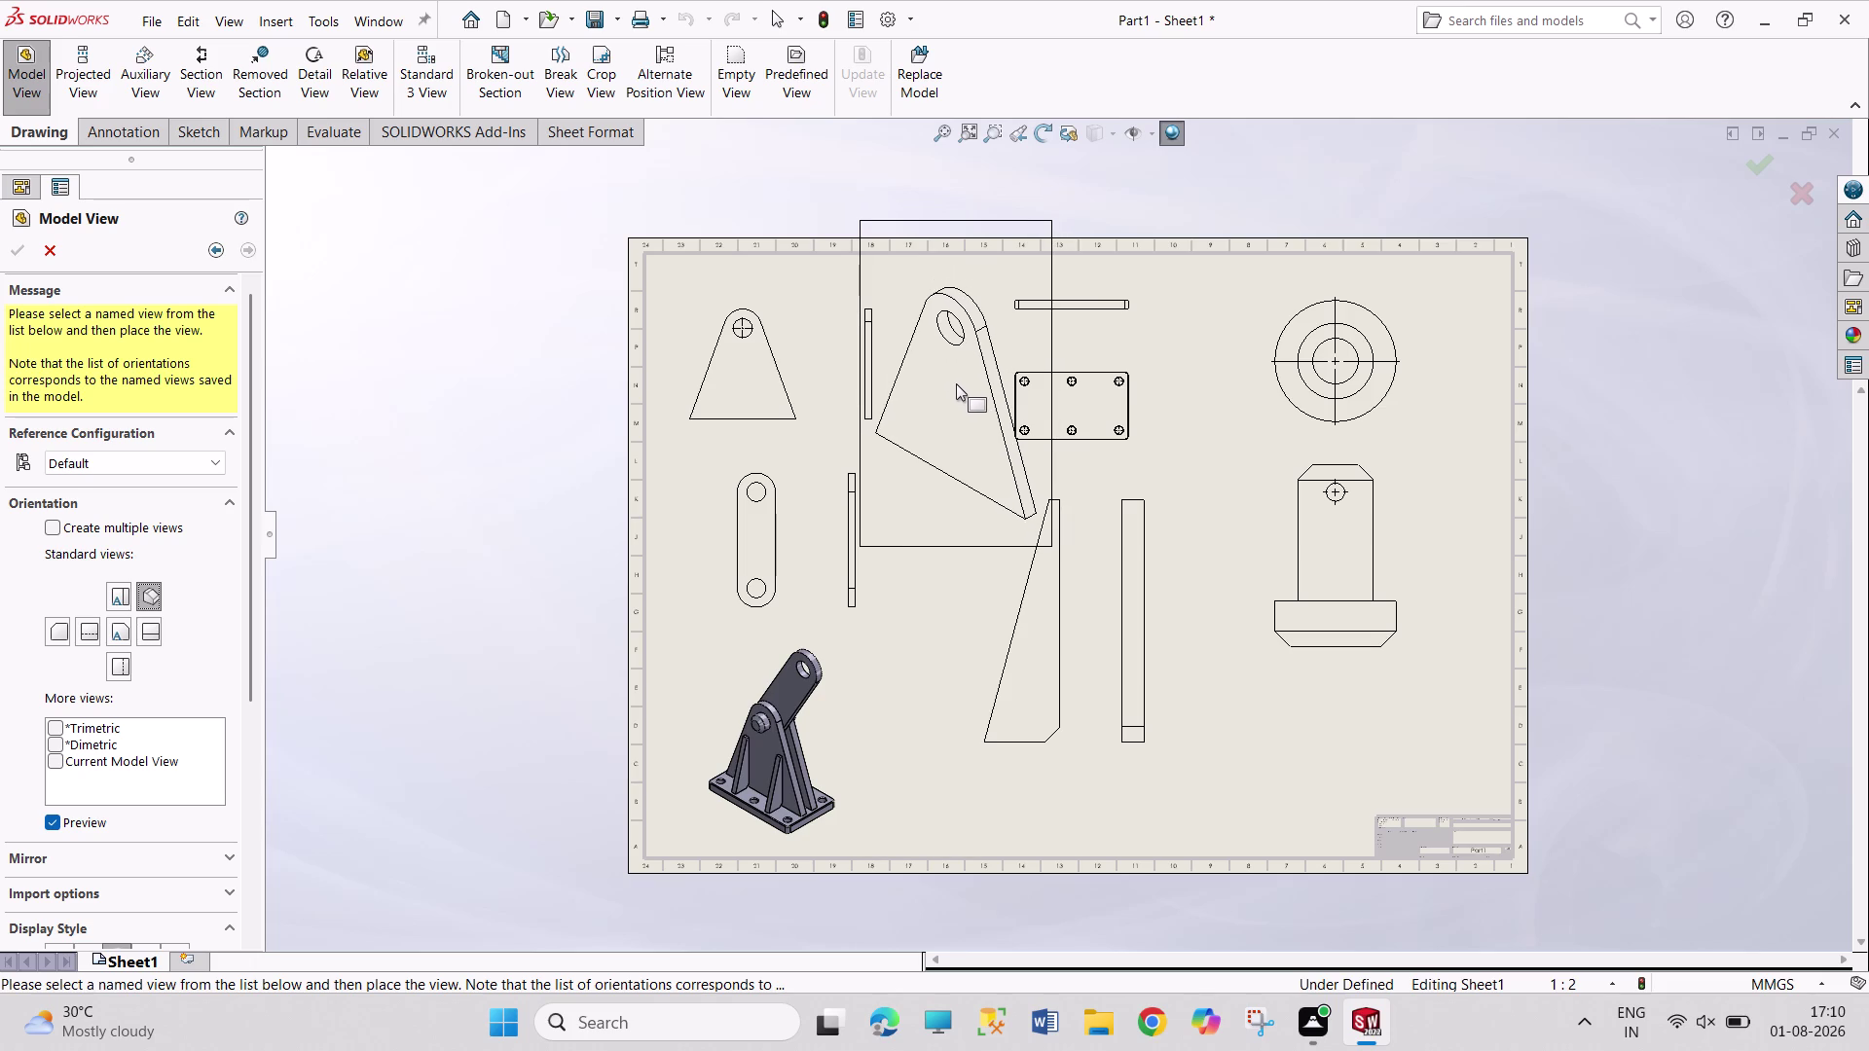
key(Escape)
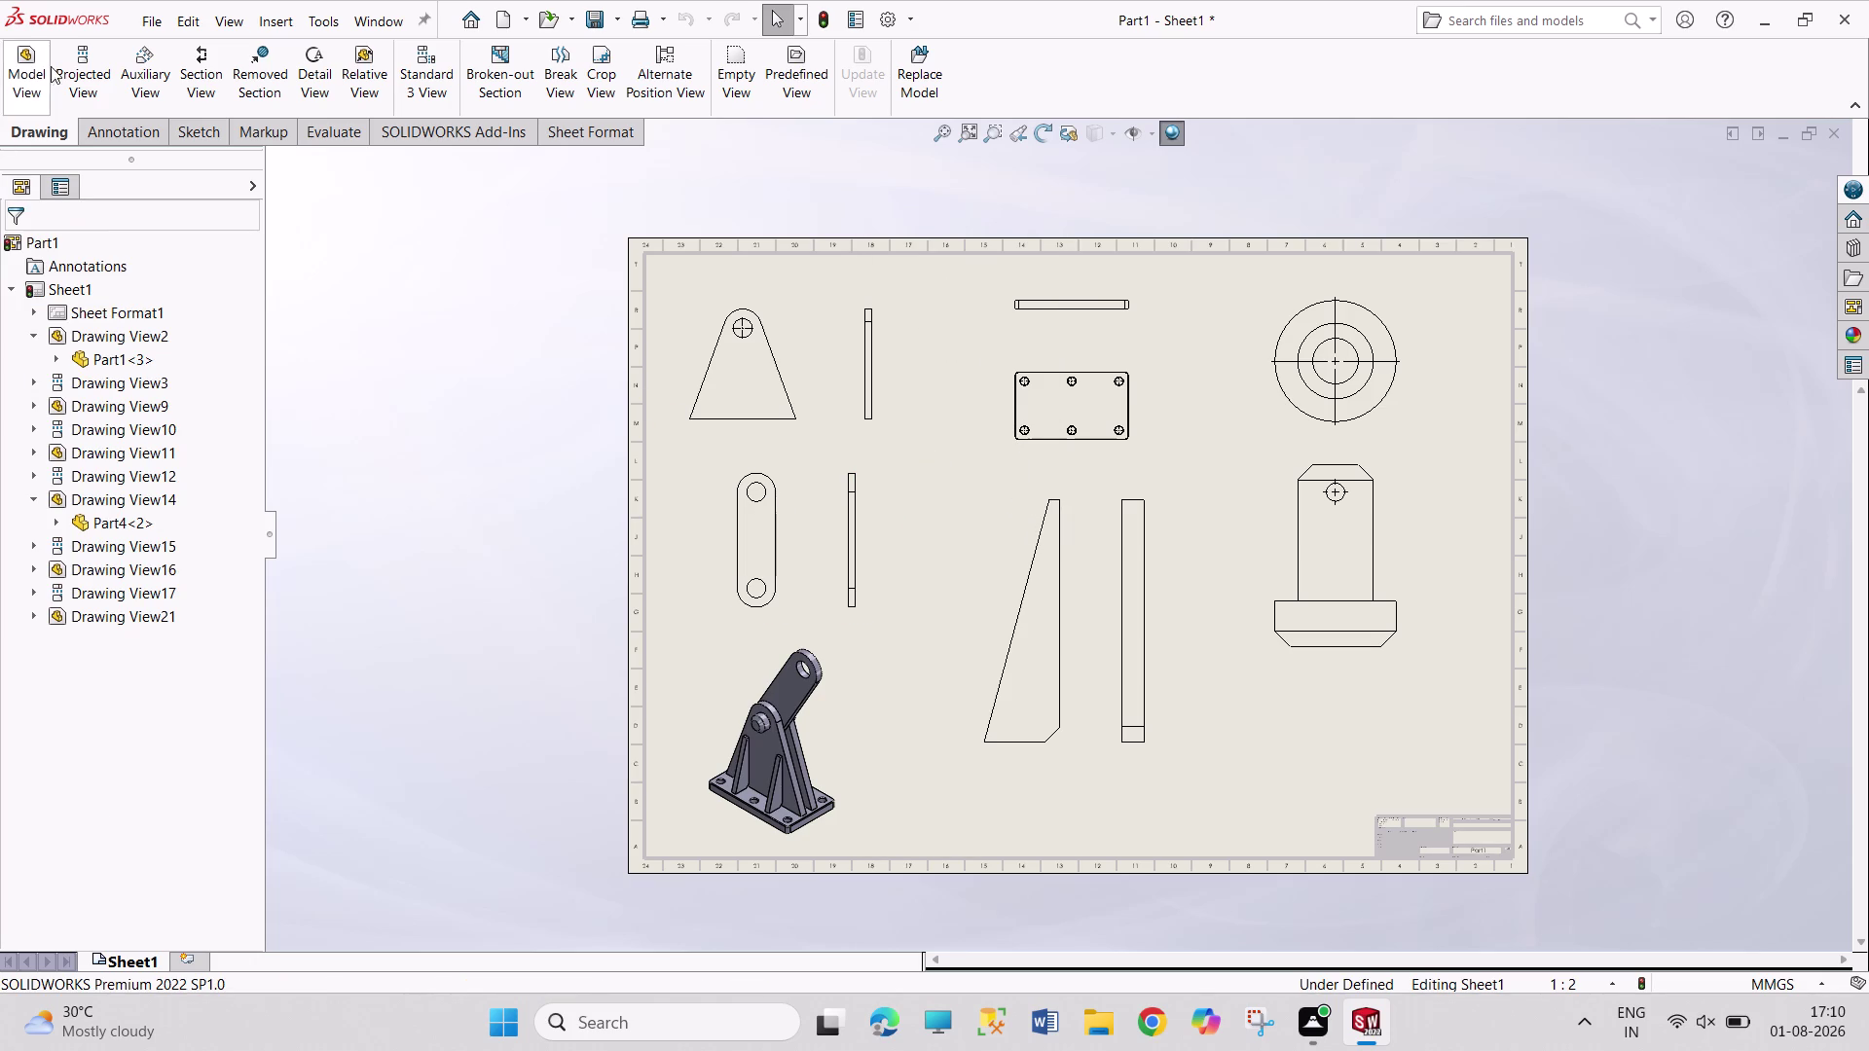
click(75, 72)
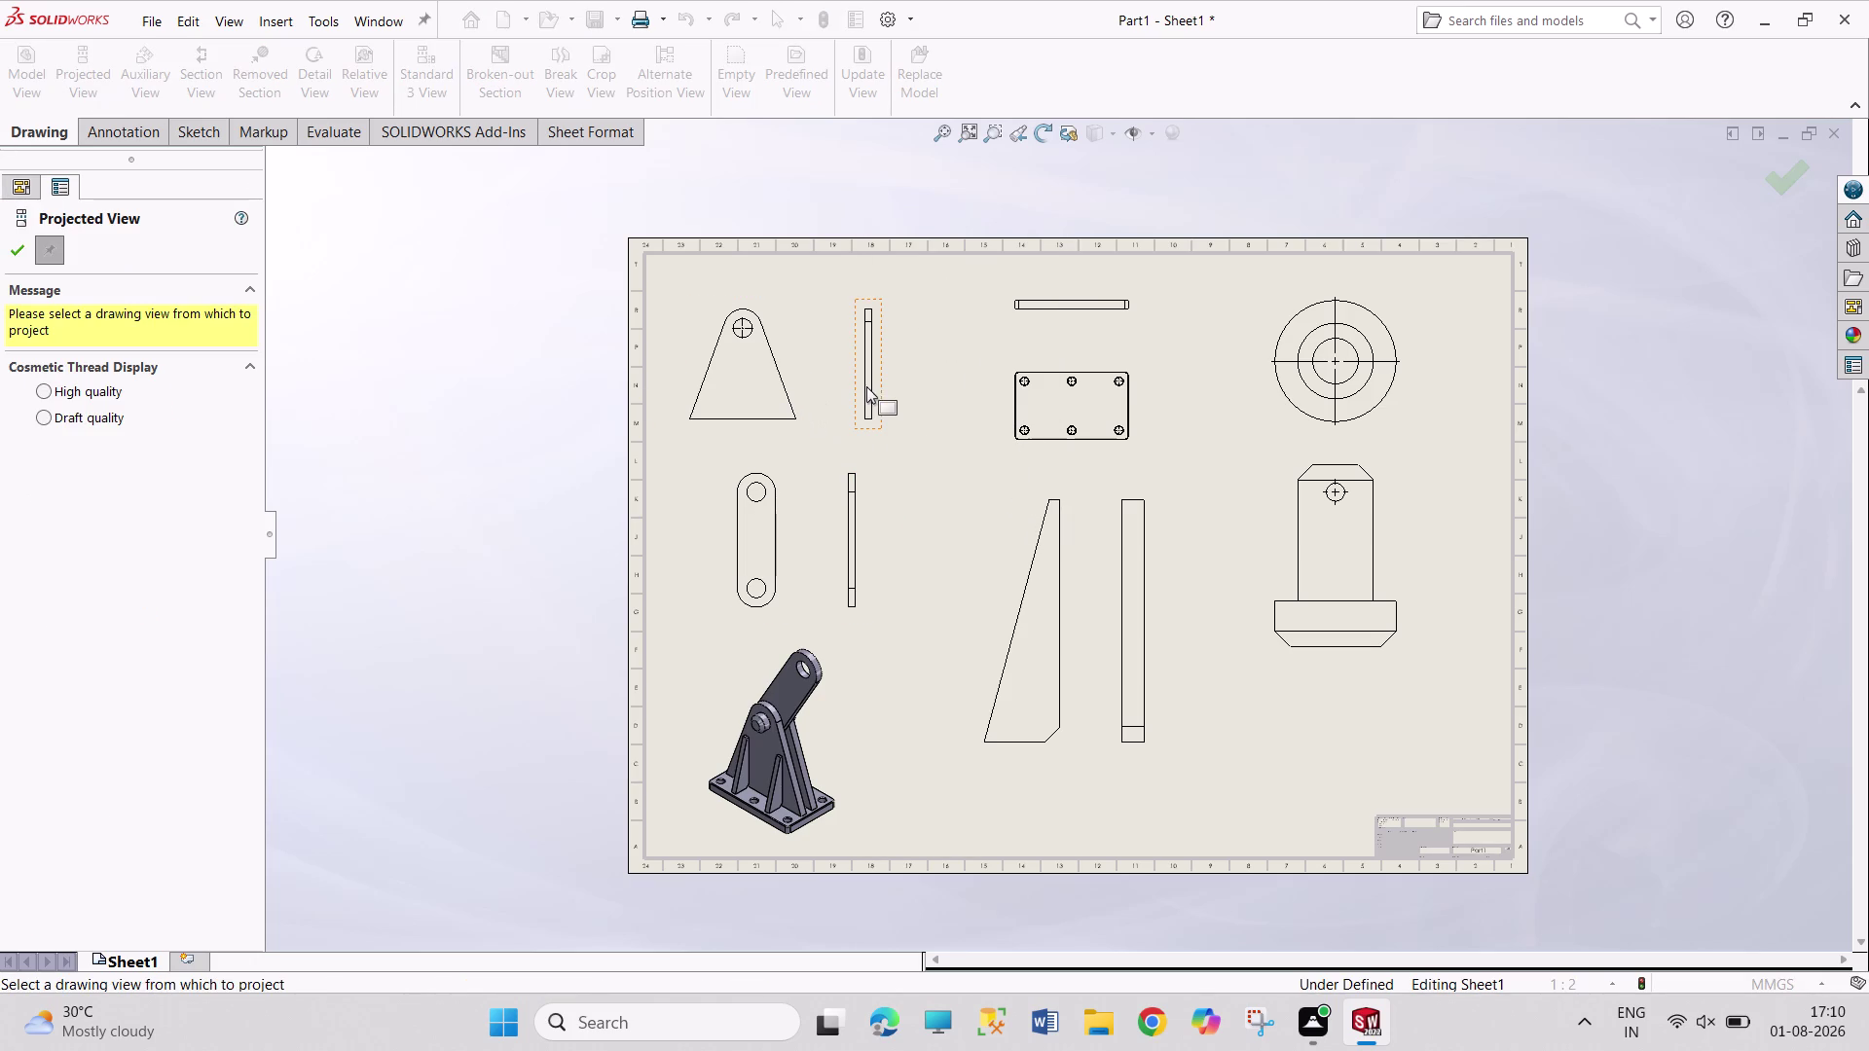
drag(870, 386, 914, 386)
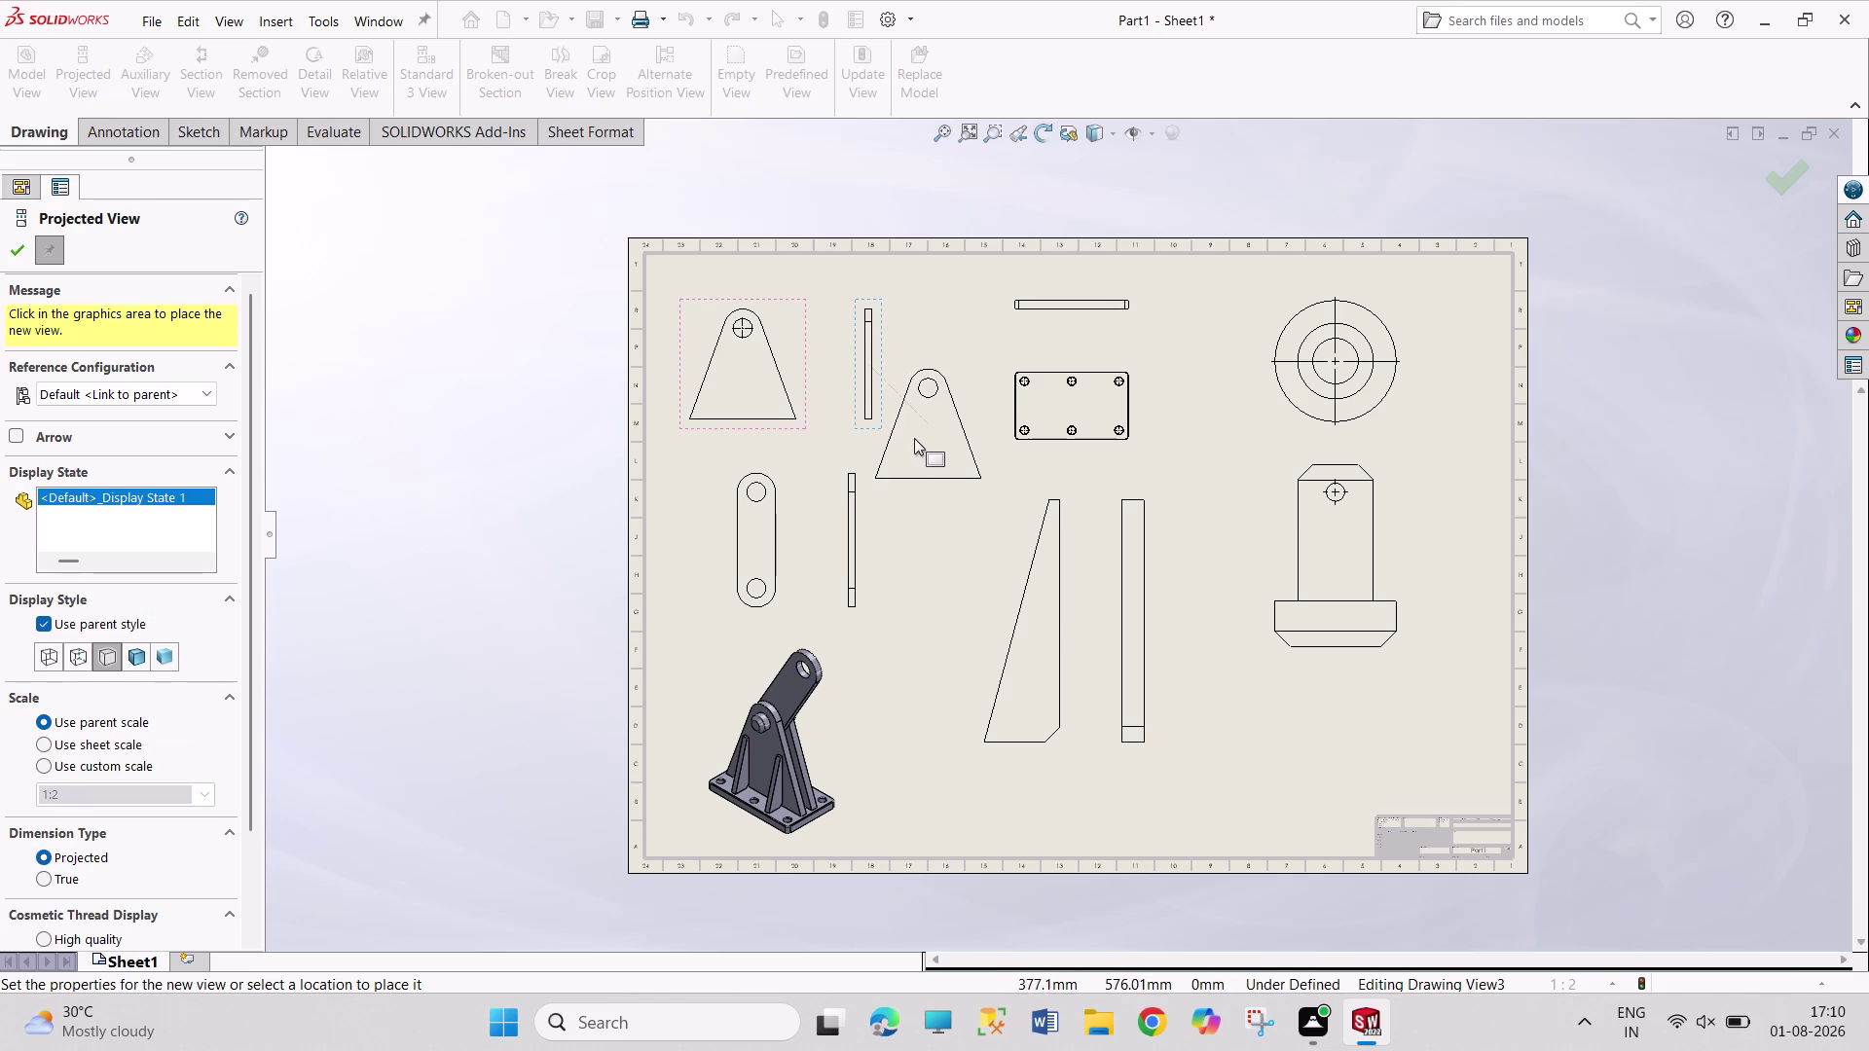
click(913, 437)
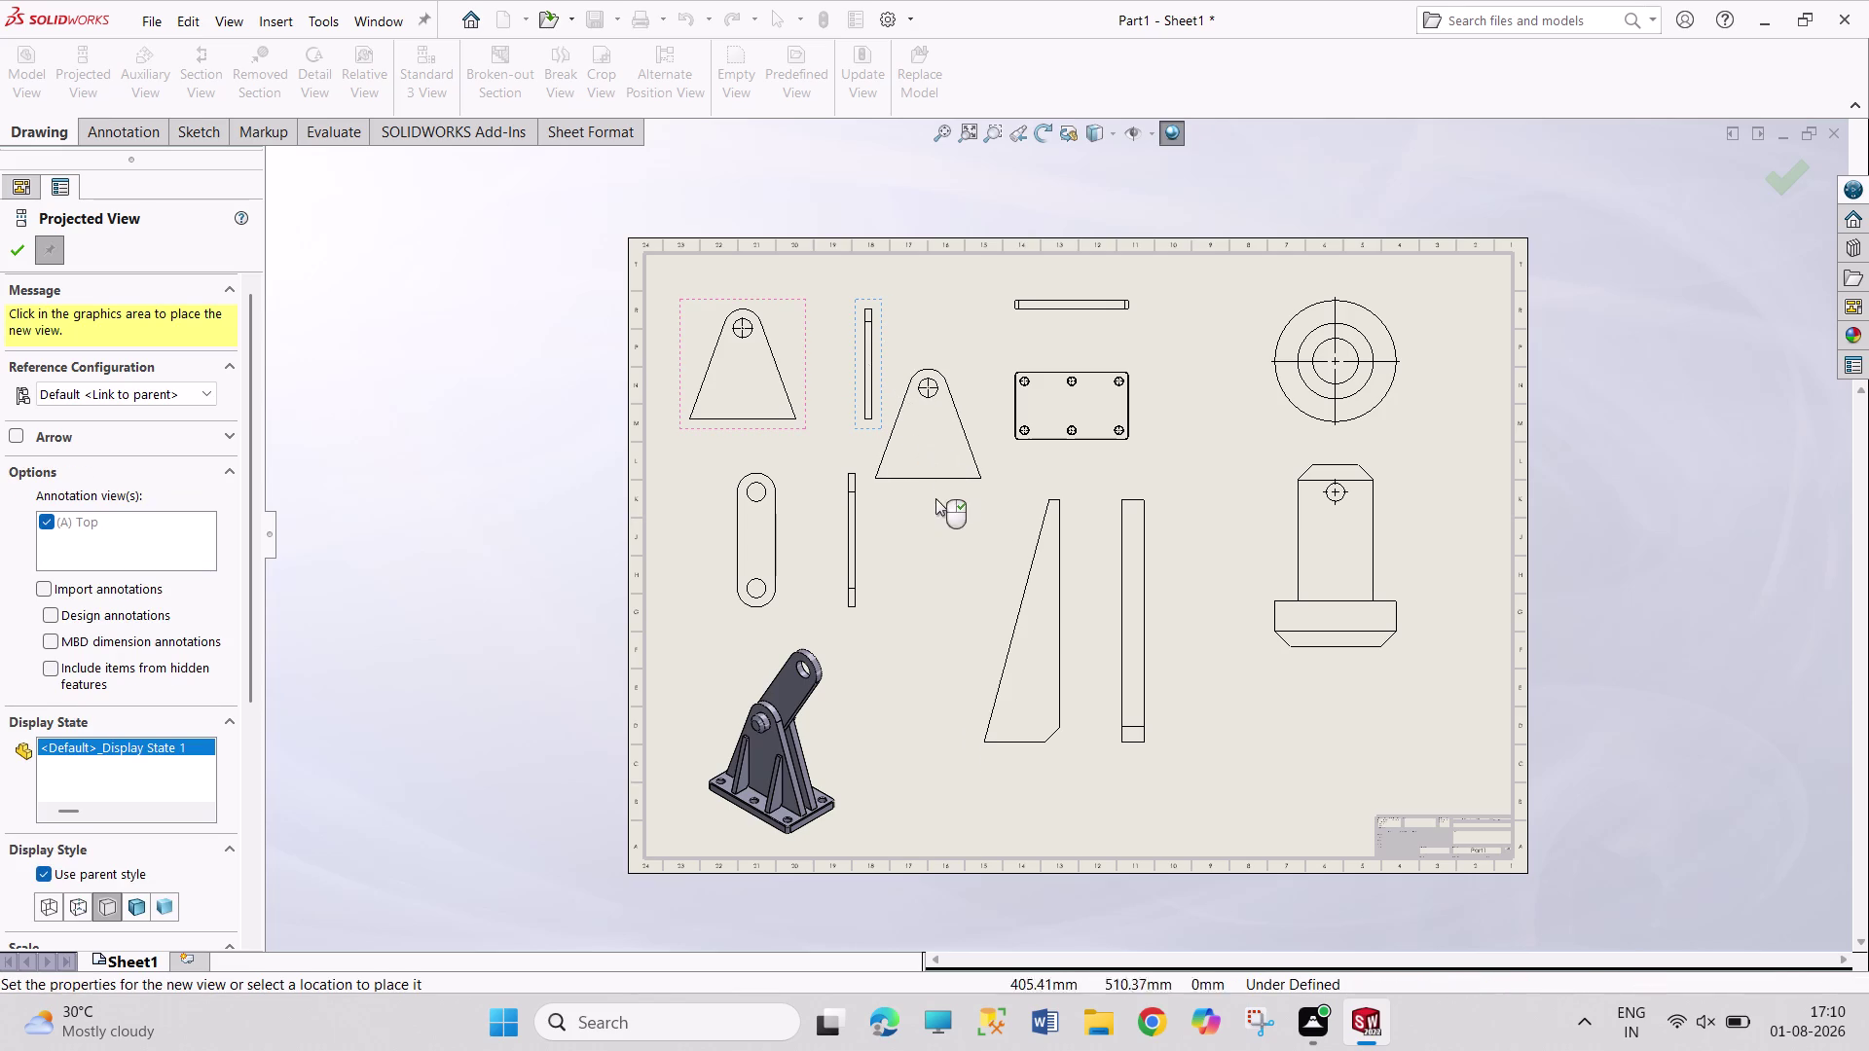
key(ctrl+z)
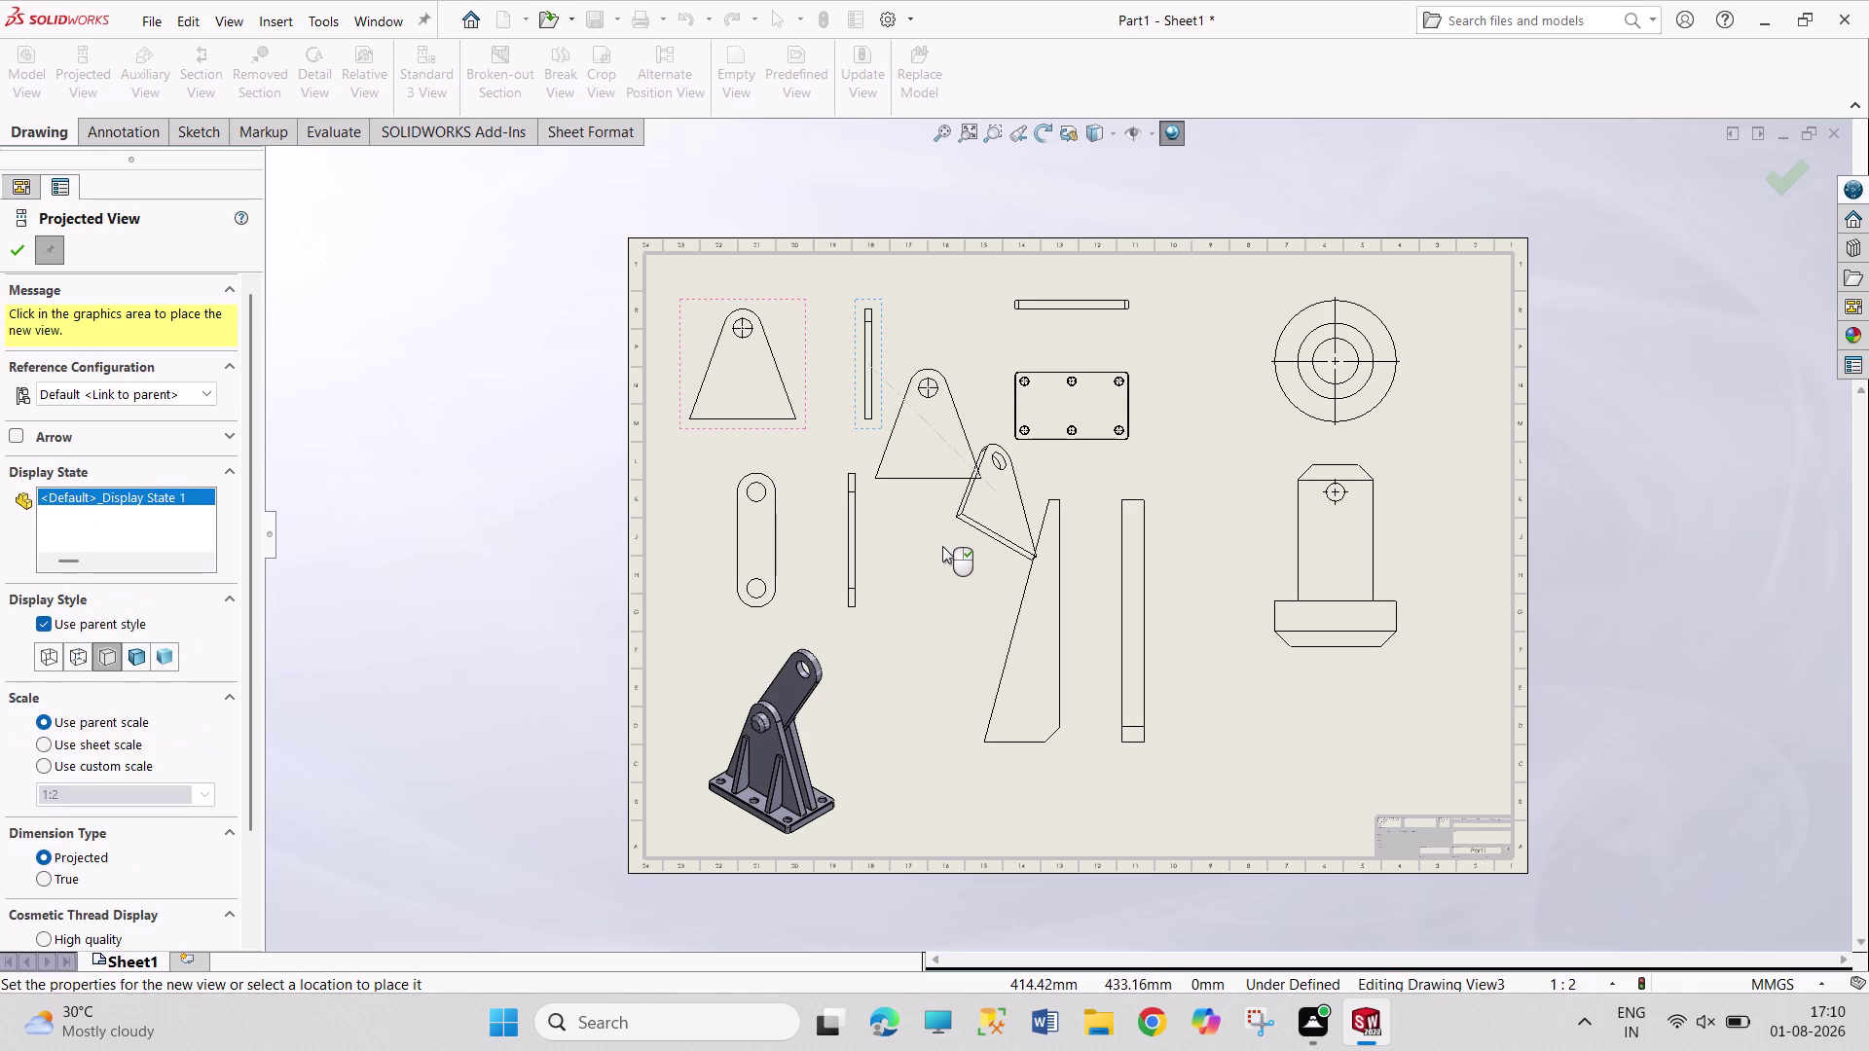
key(Escape)
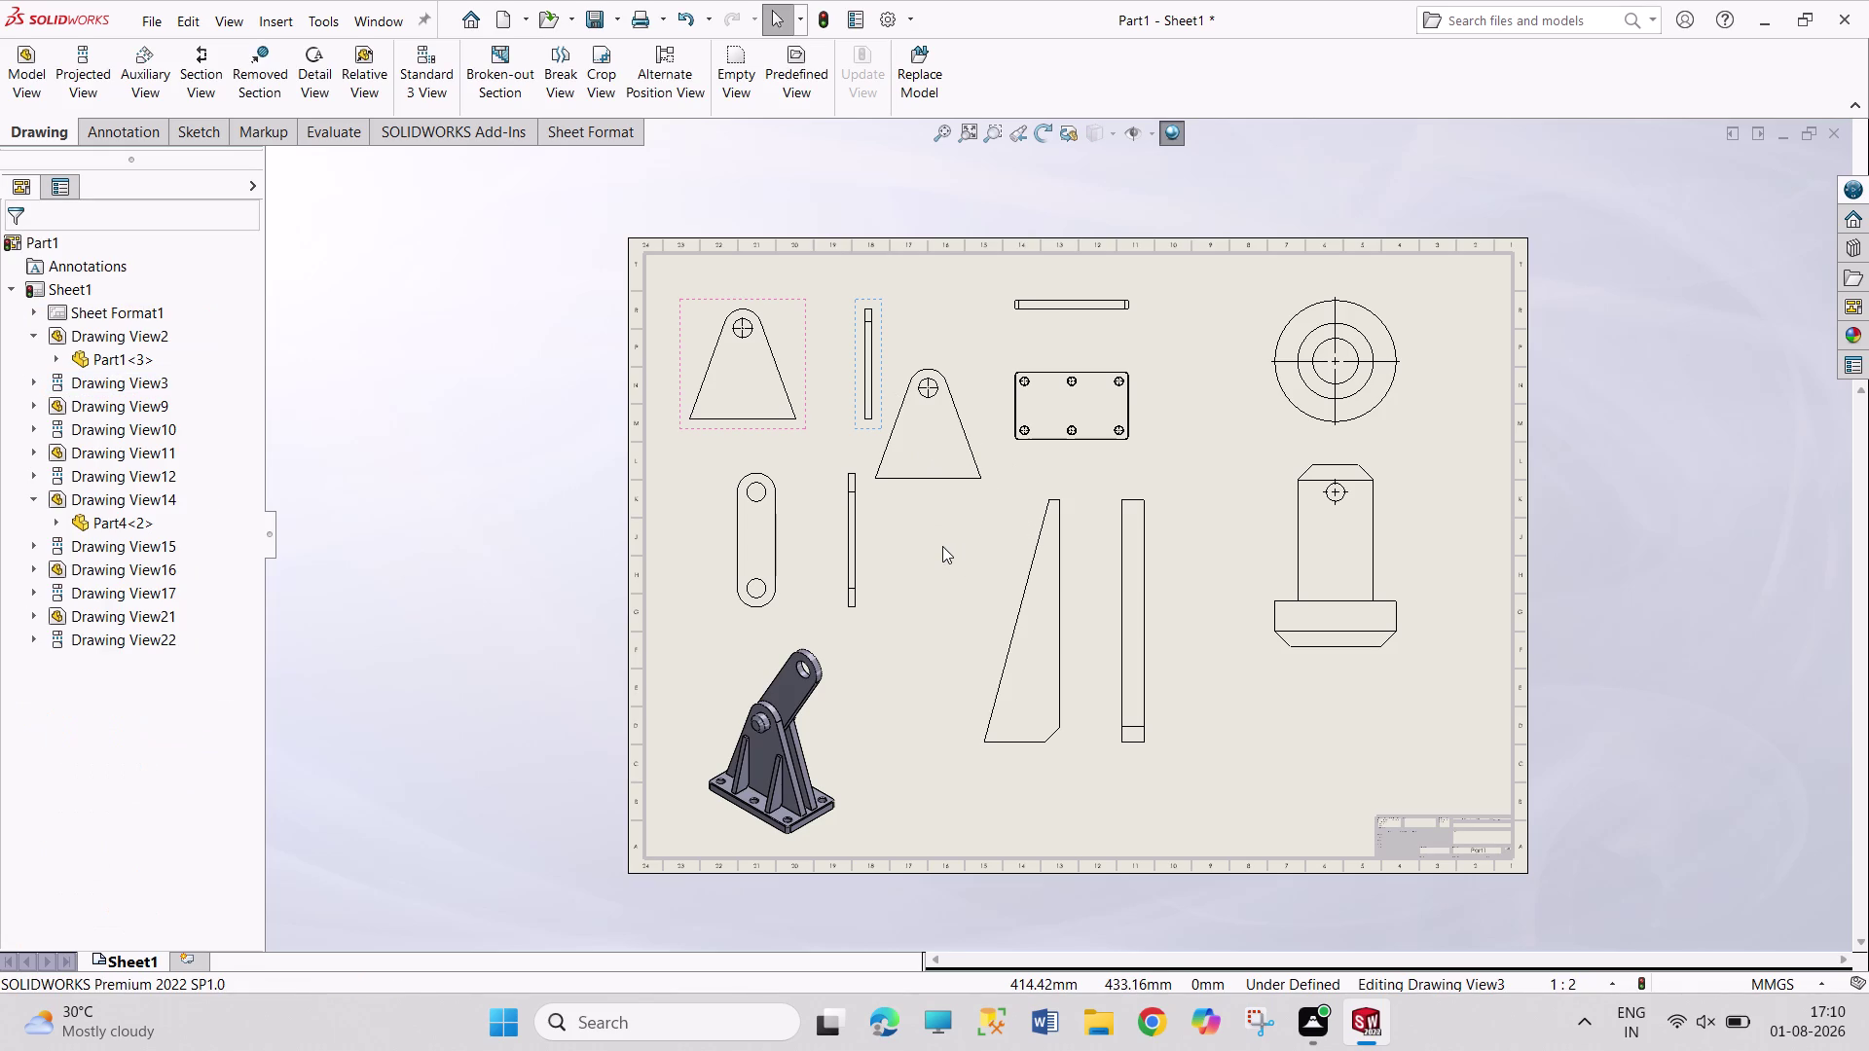
key(ctrl+z)
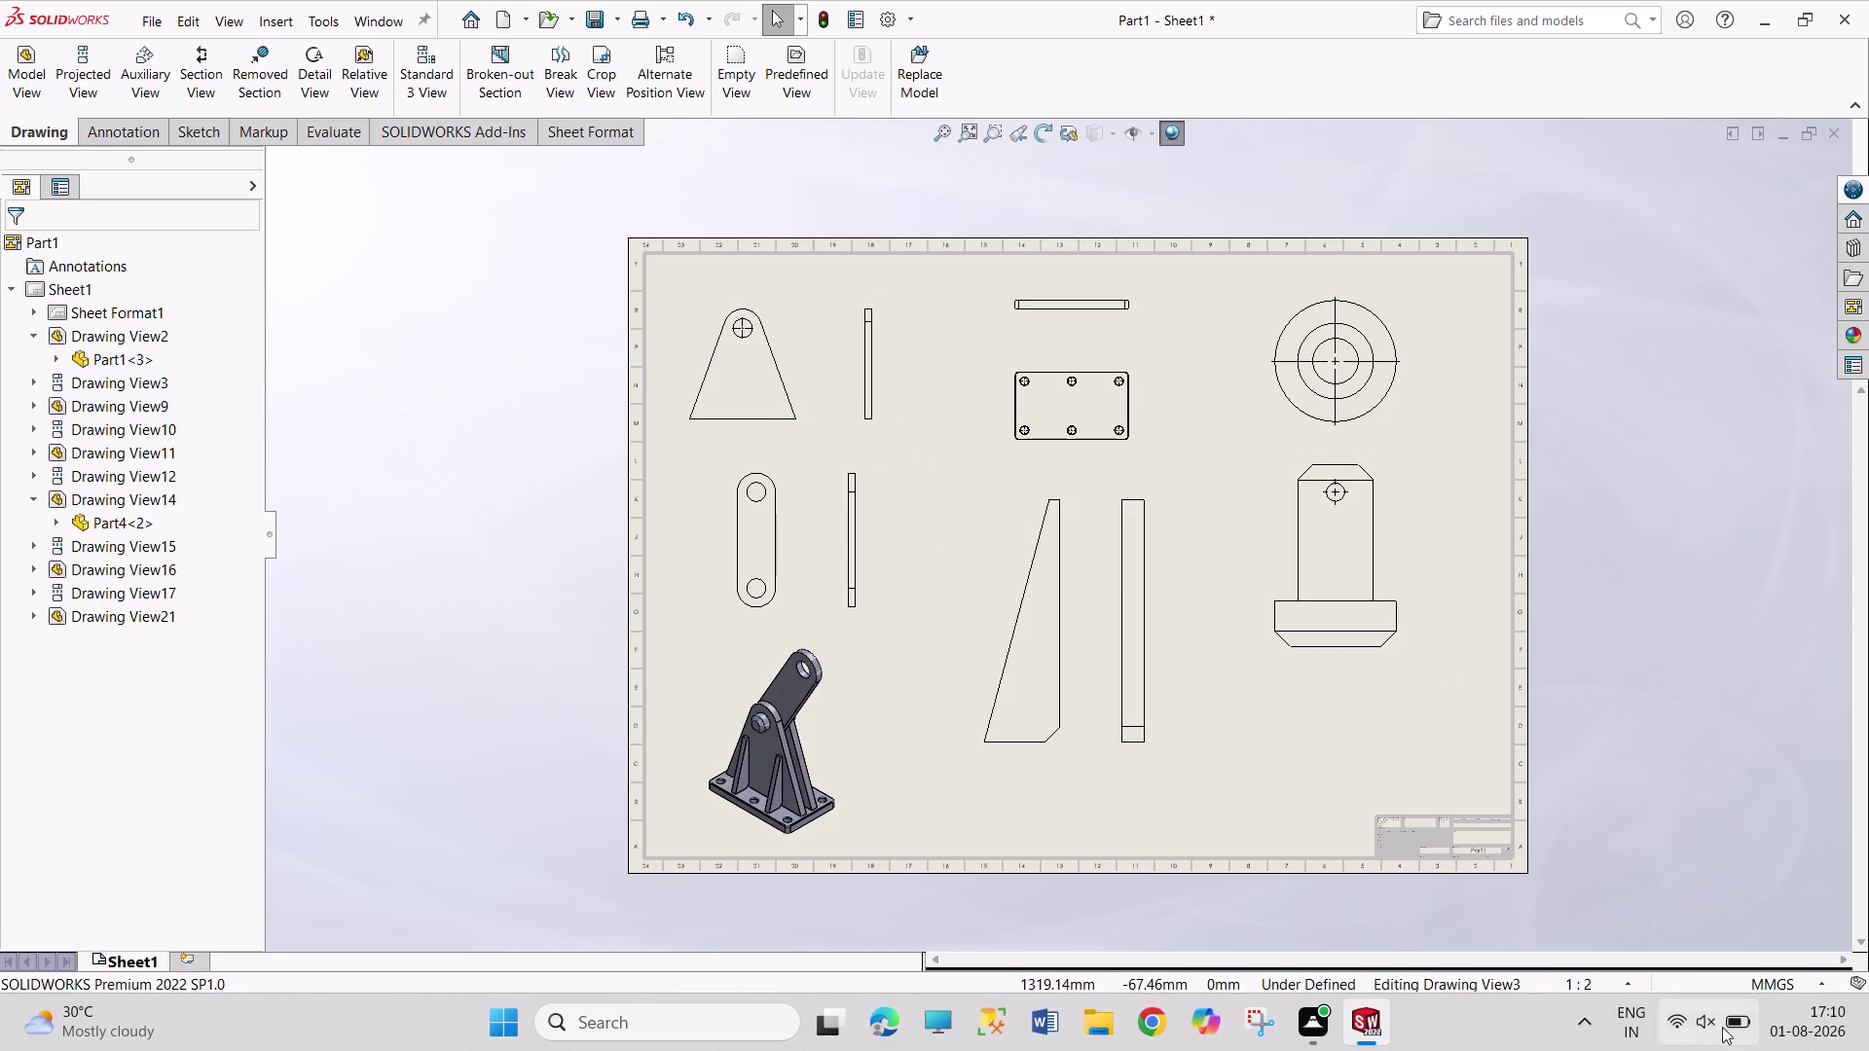
click(1684, 1033)
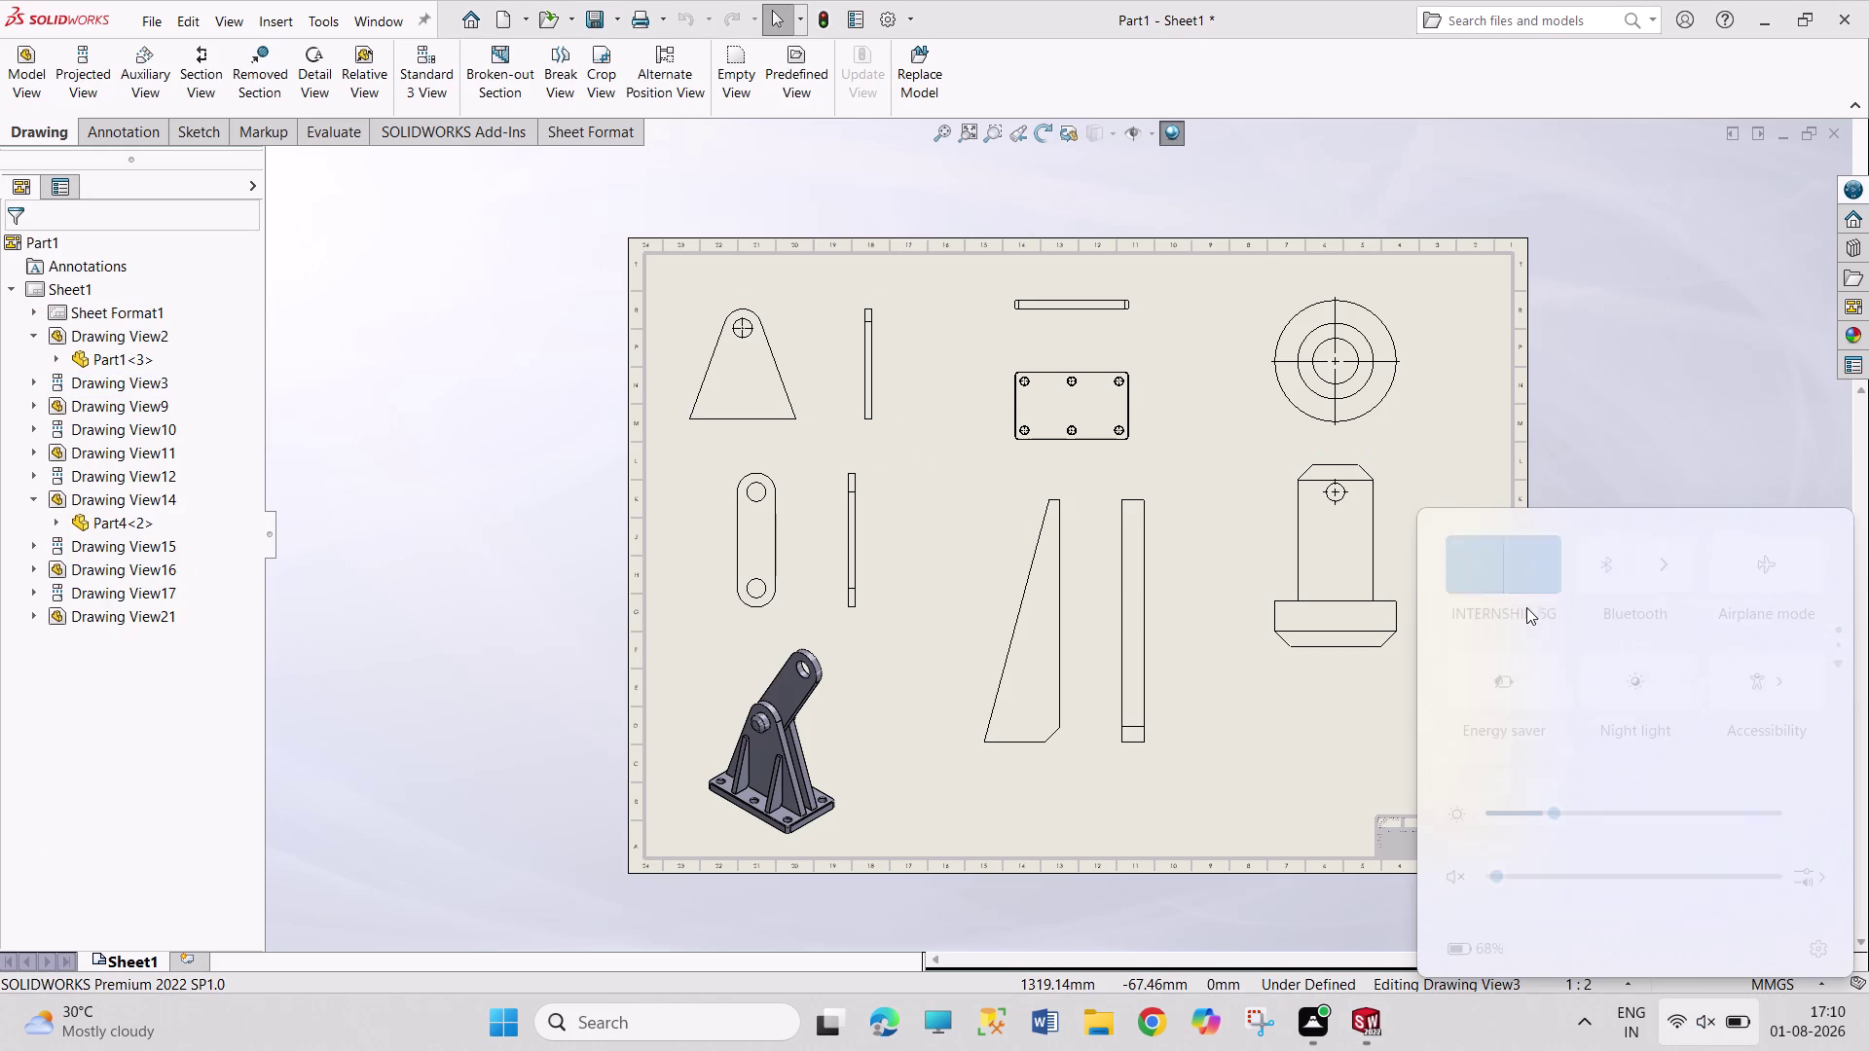
click(1589, 466)
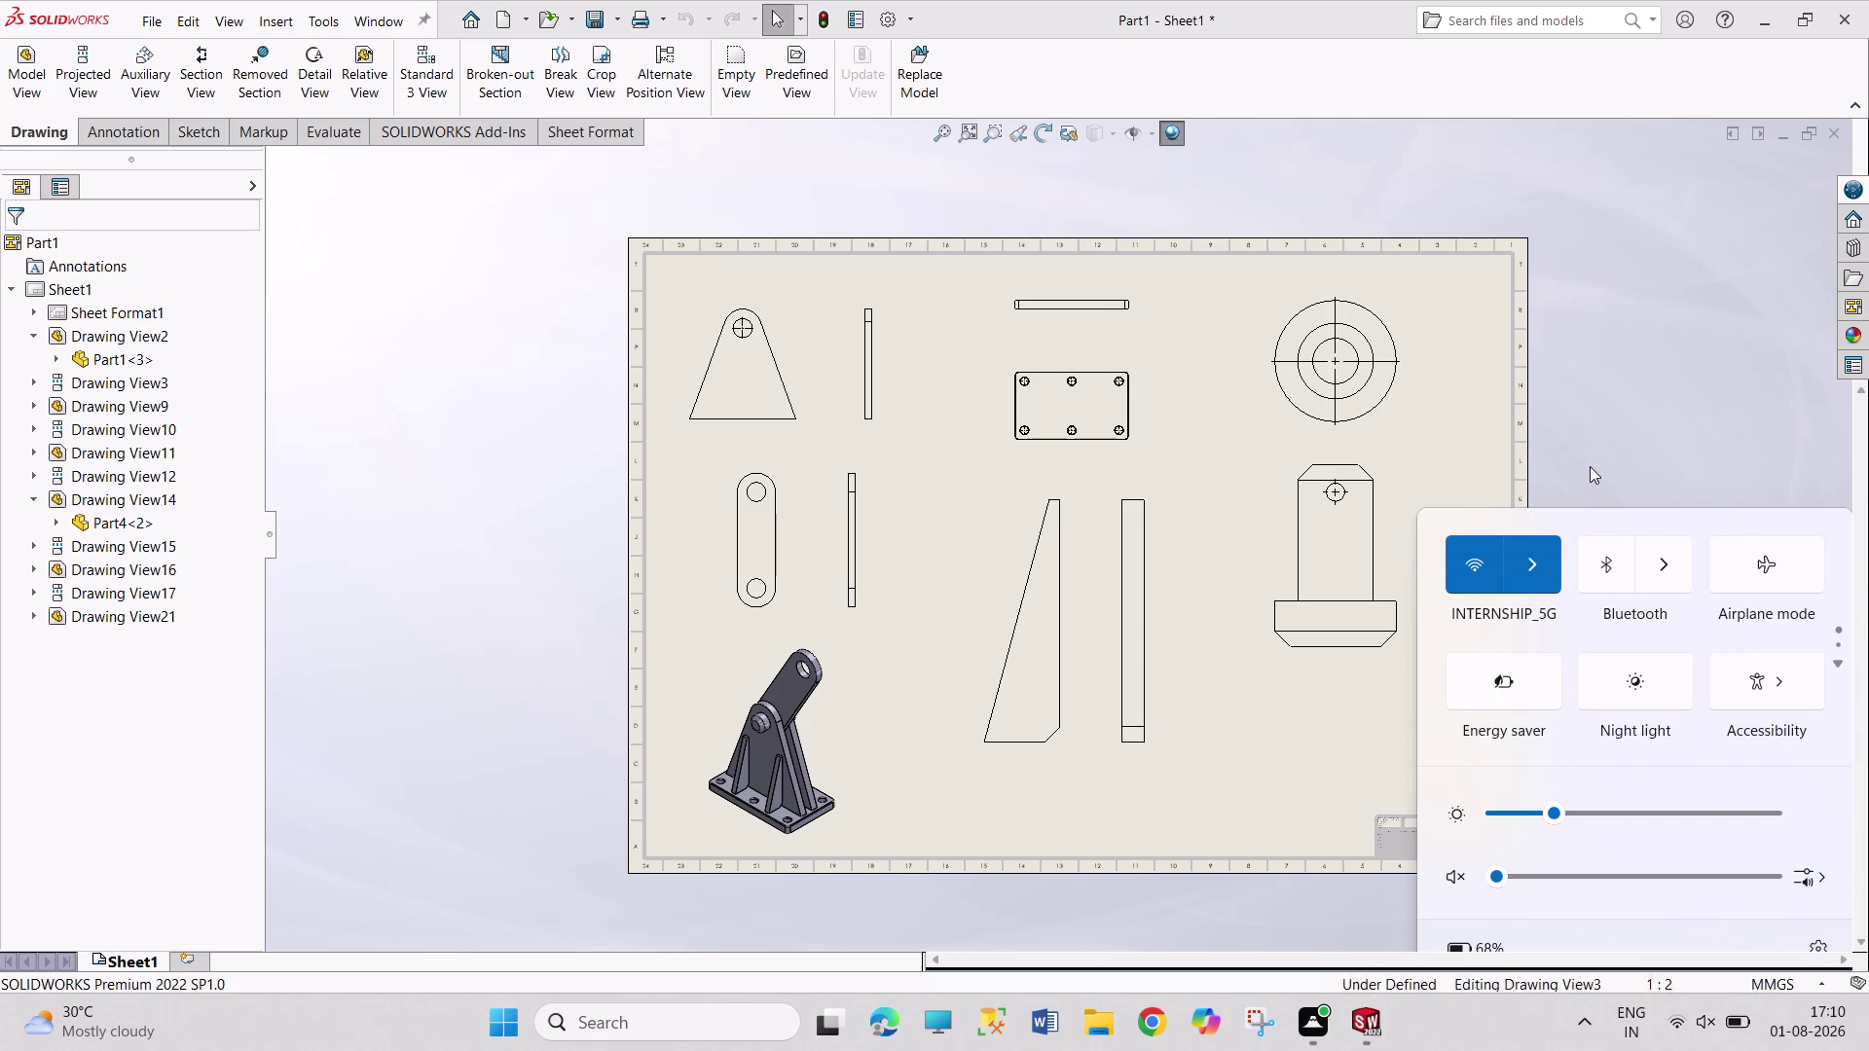
click(1589, 467)
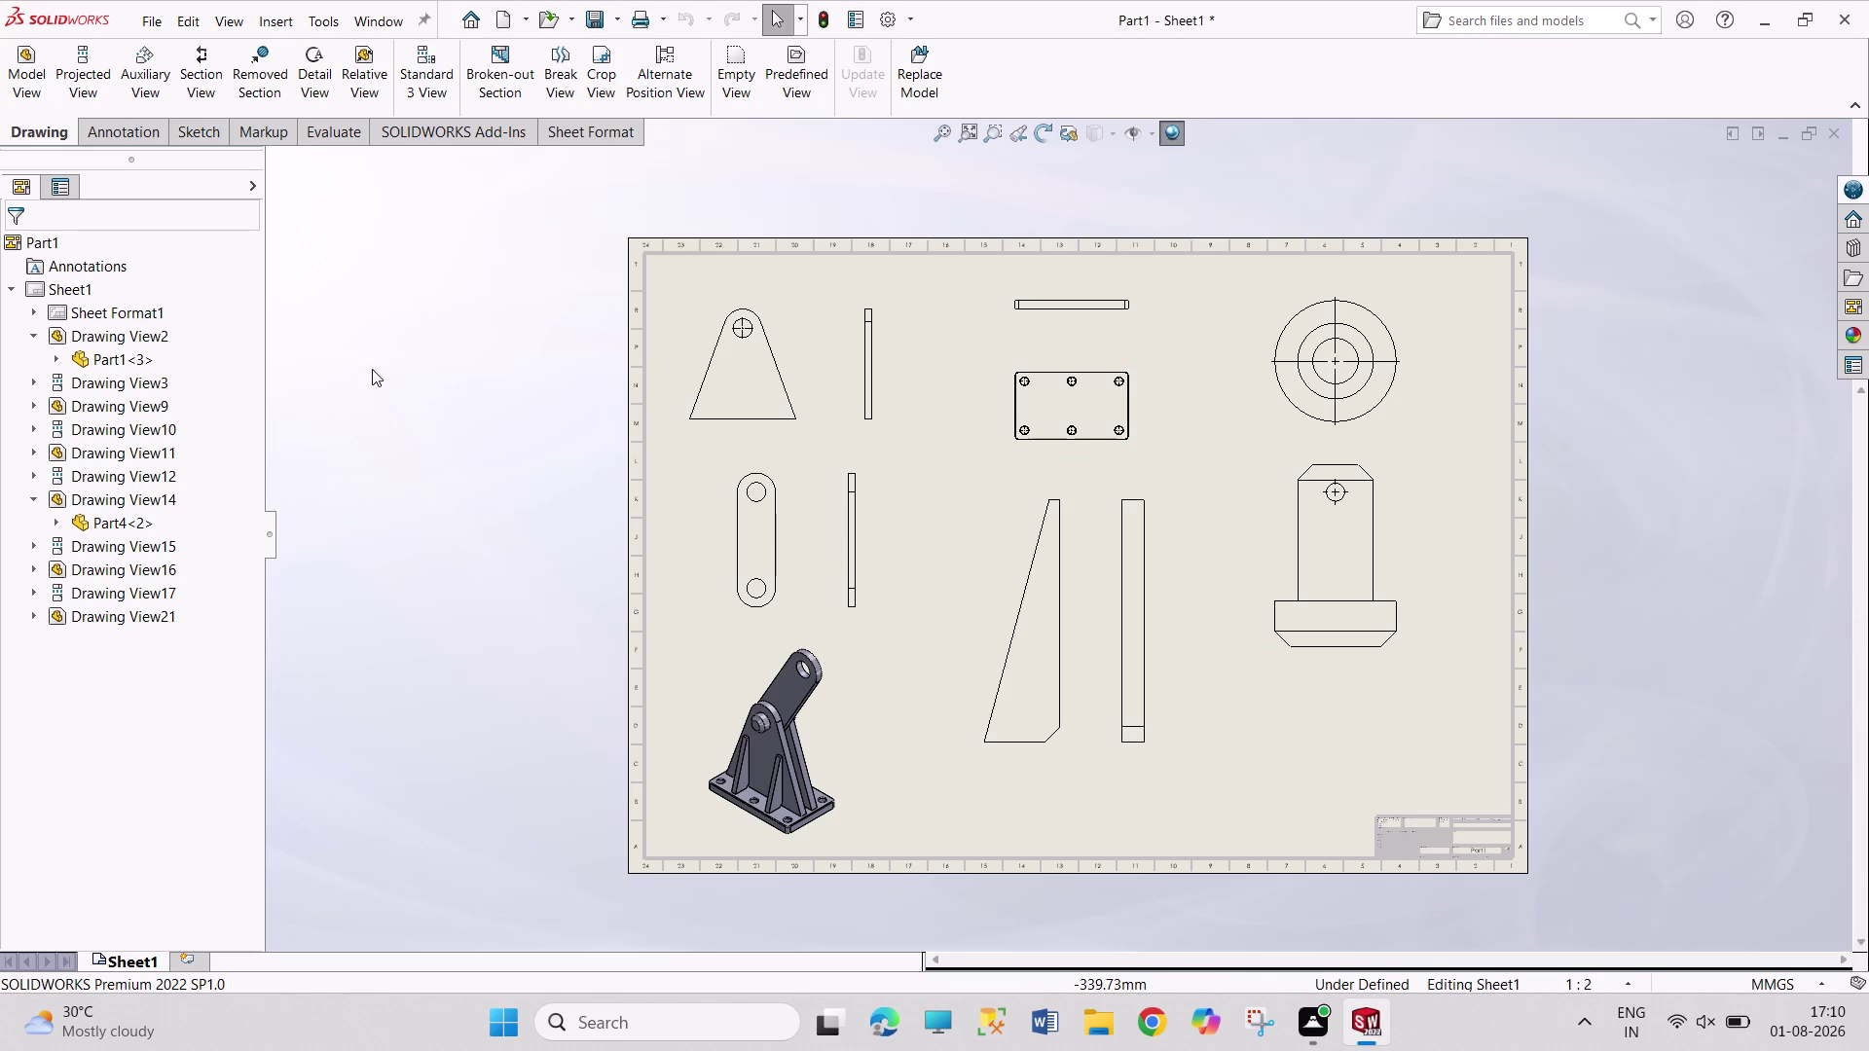
click(98, 84)
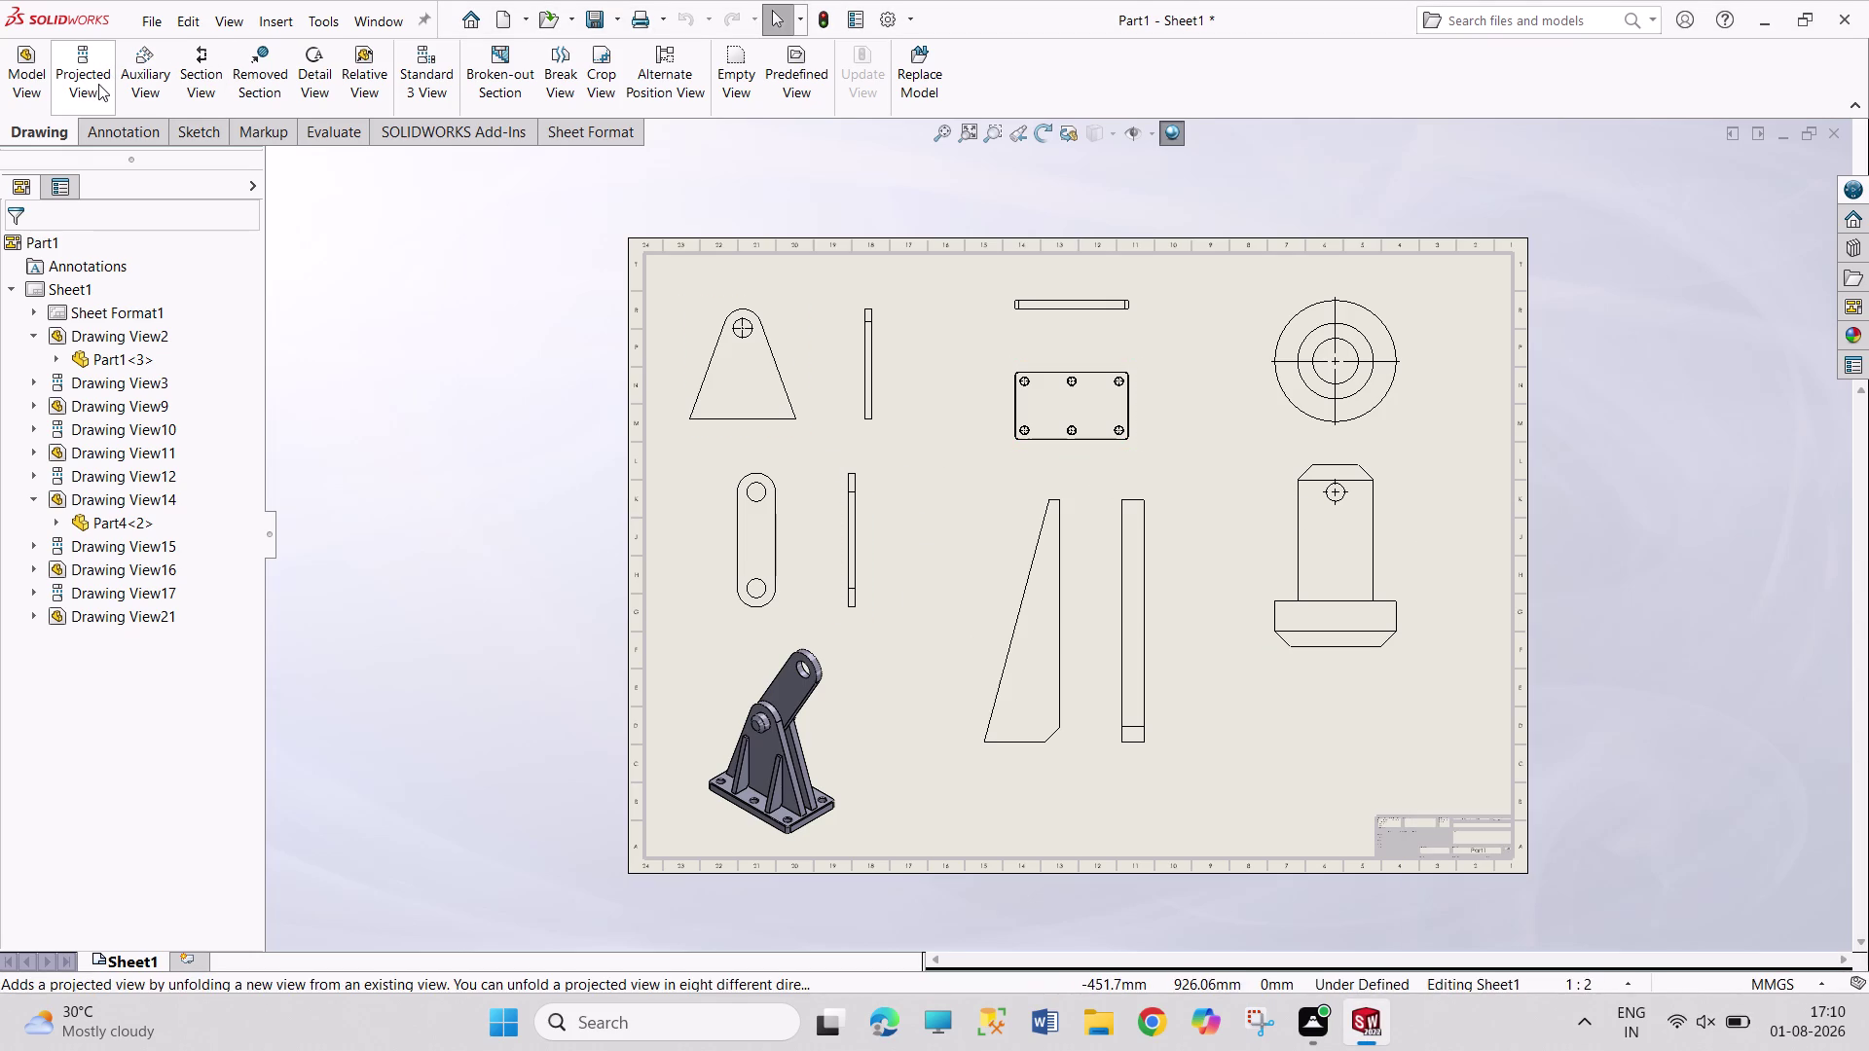
Project an isometric view from the triangular plate view.
click(768, 384)
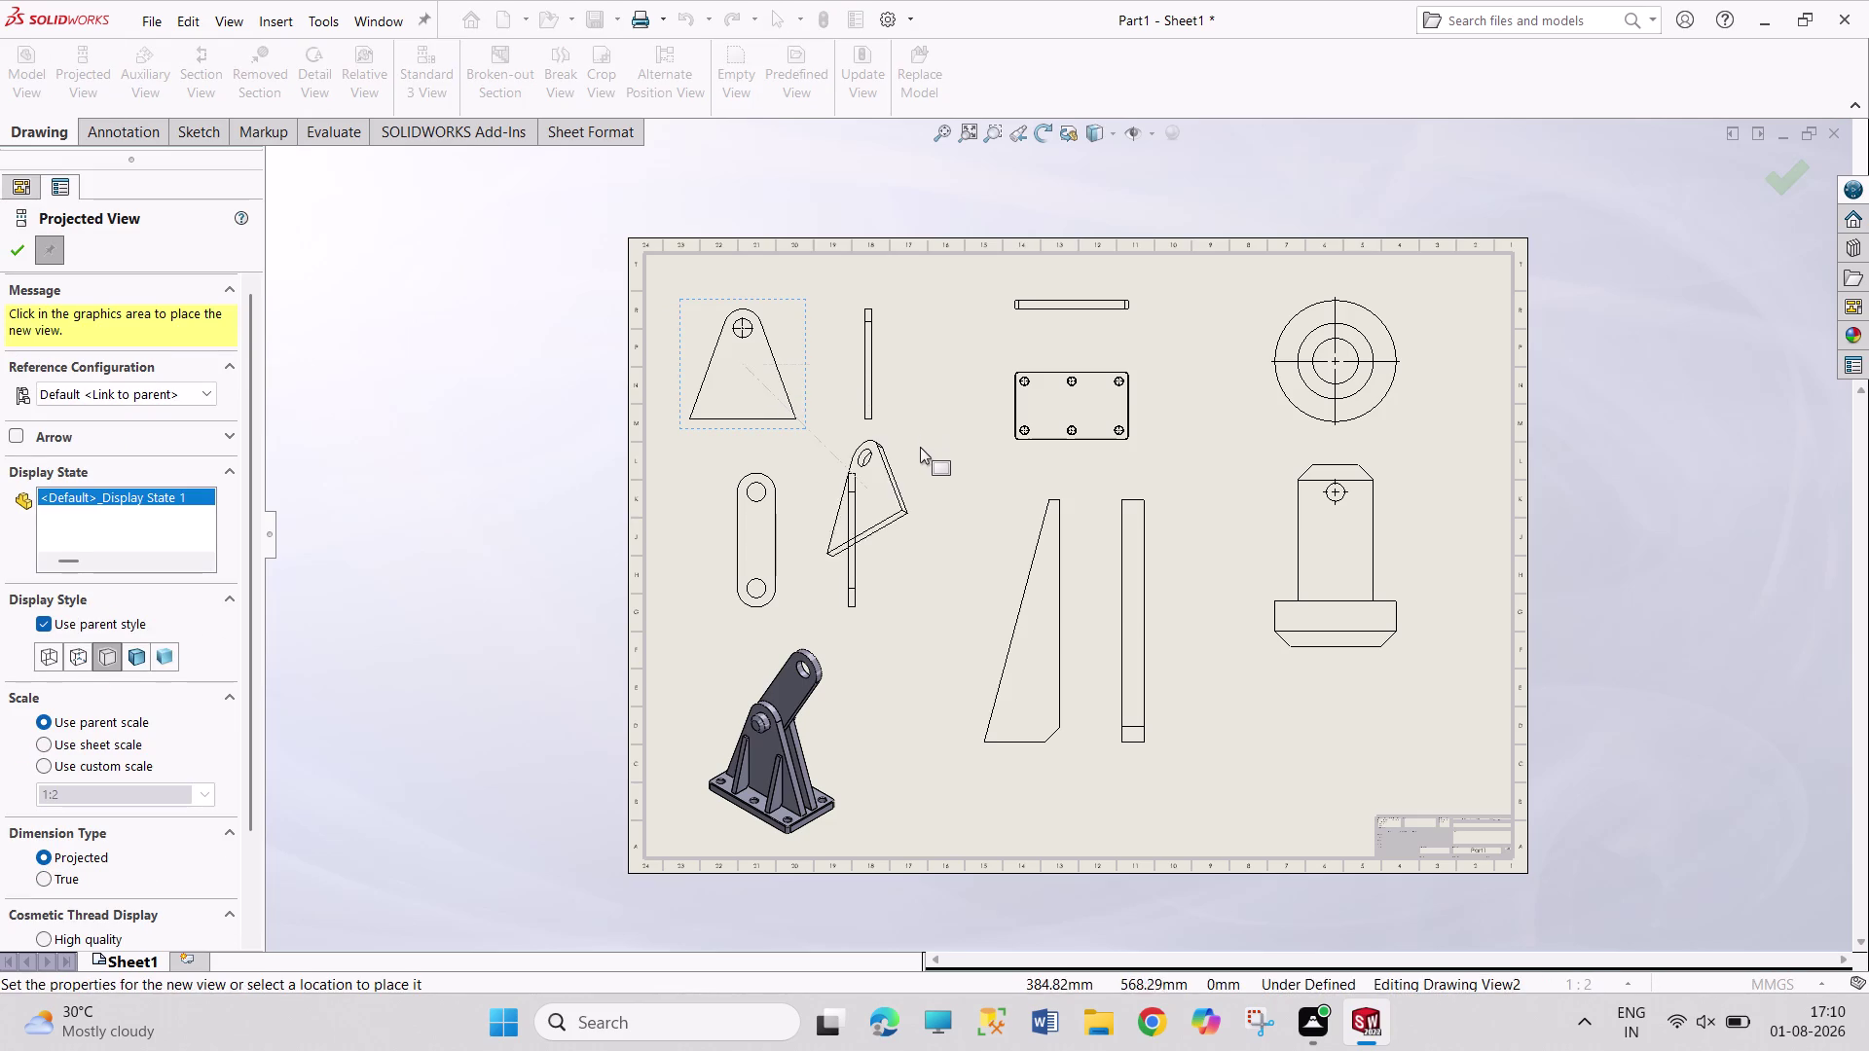
click(960, 460)
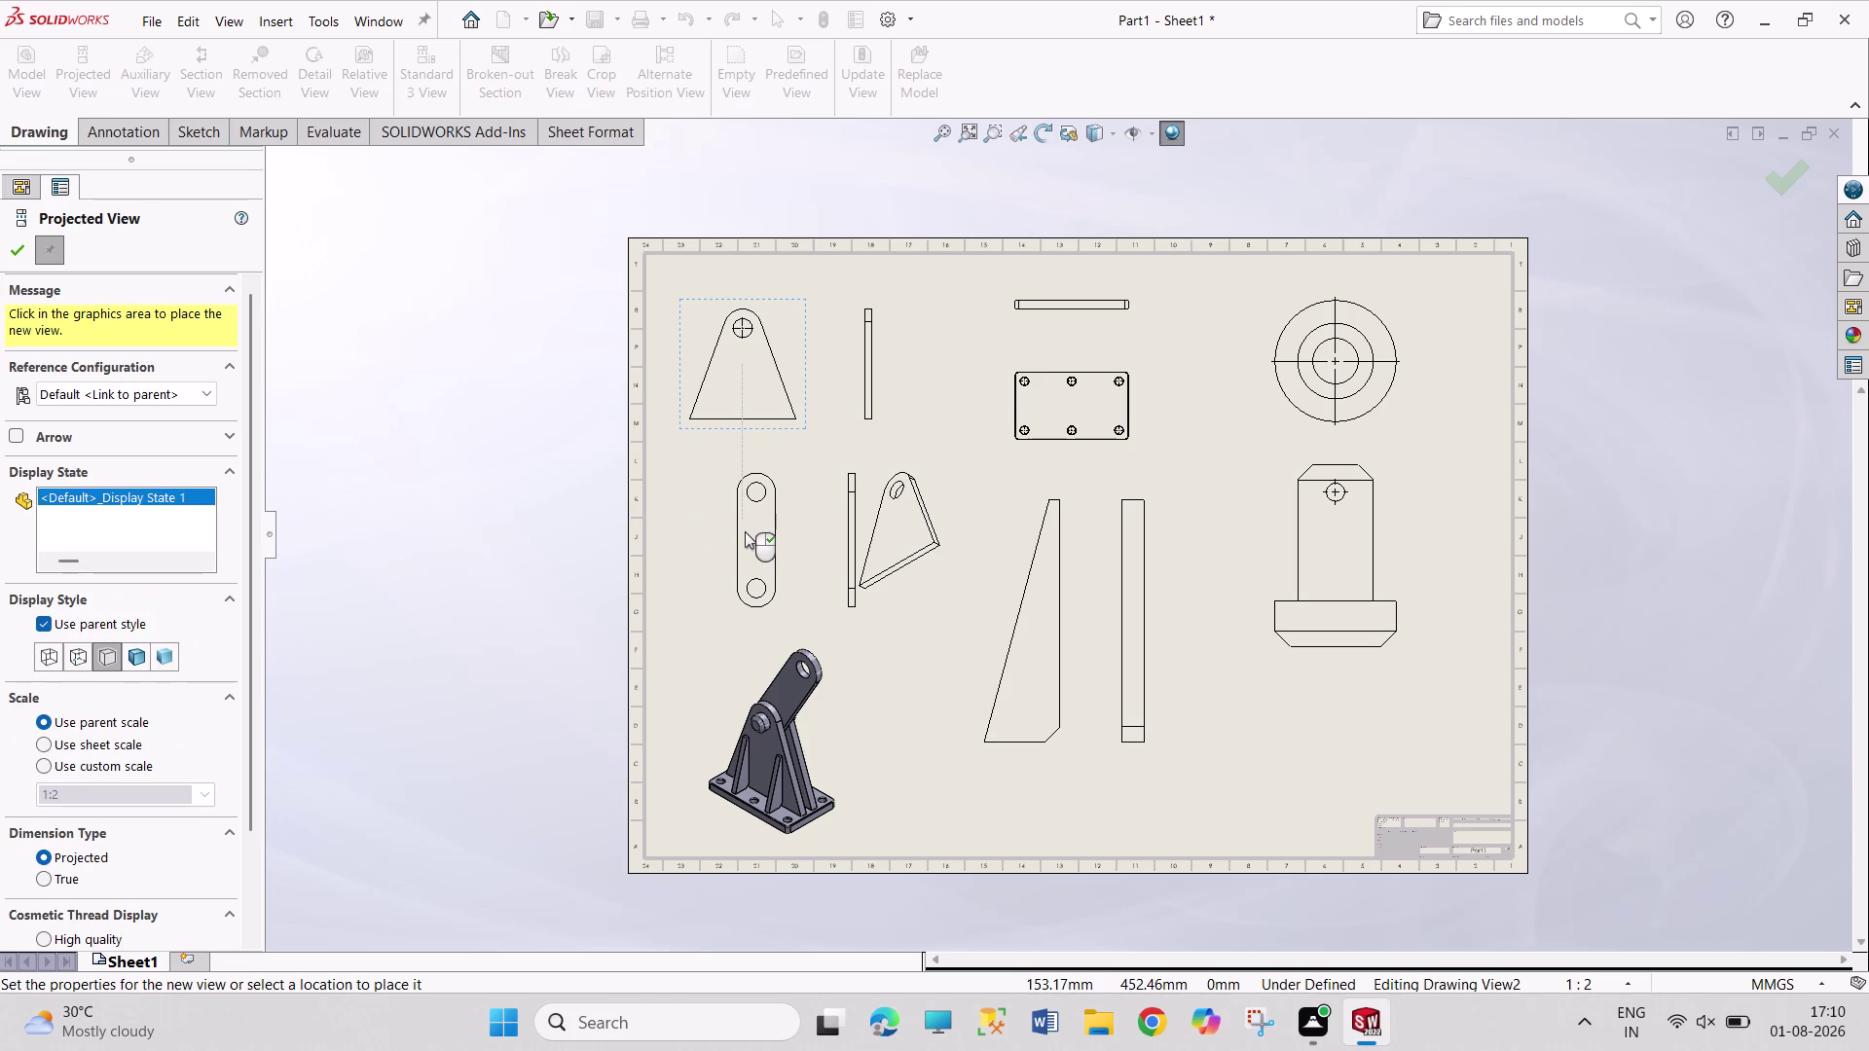
key(Return)
key(Return)
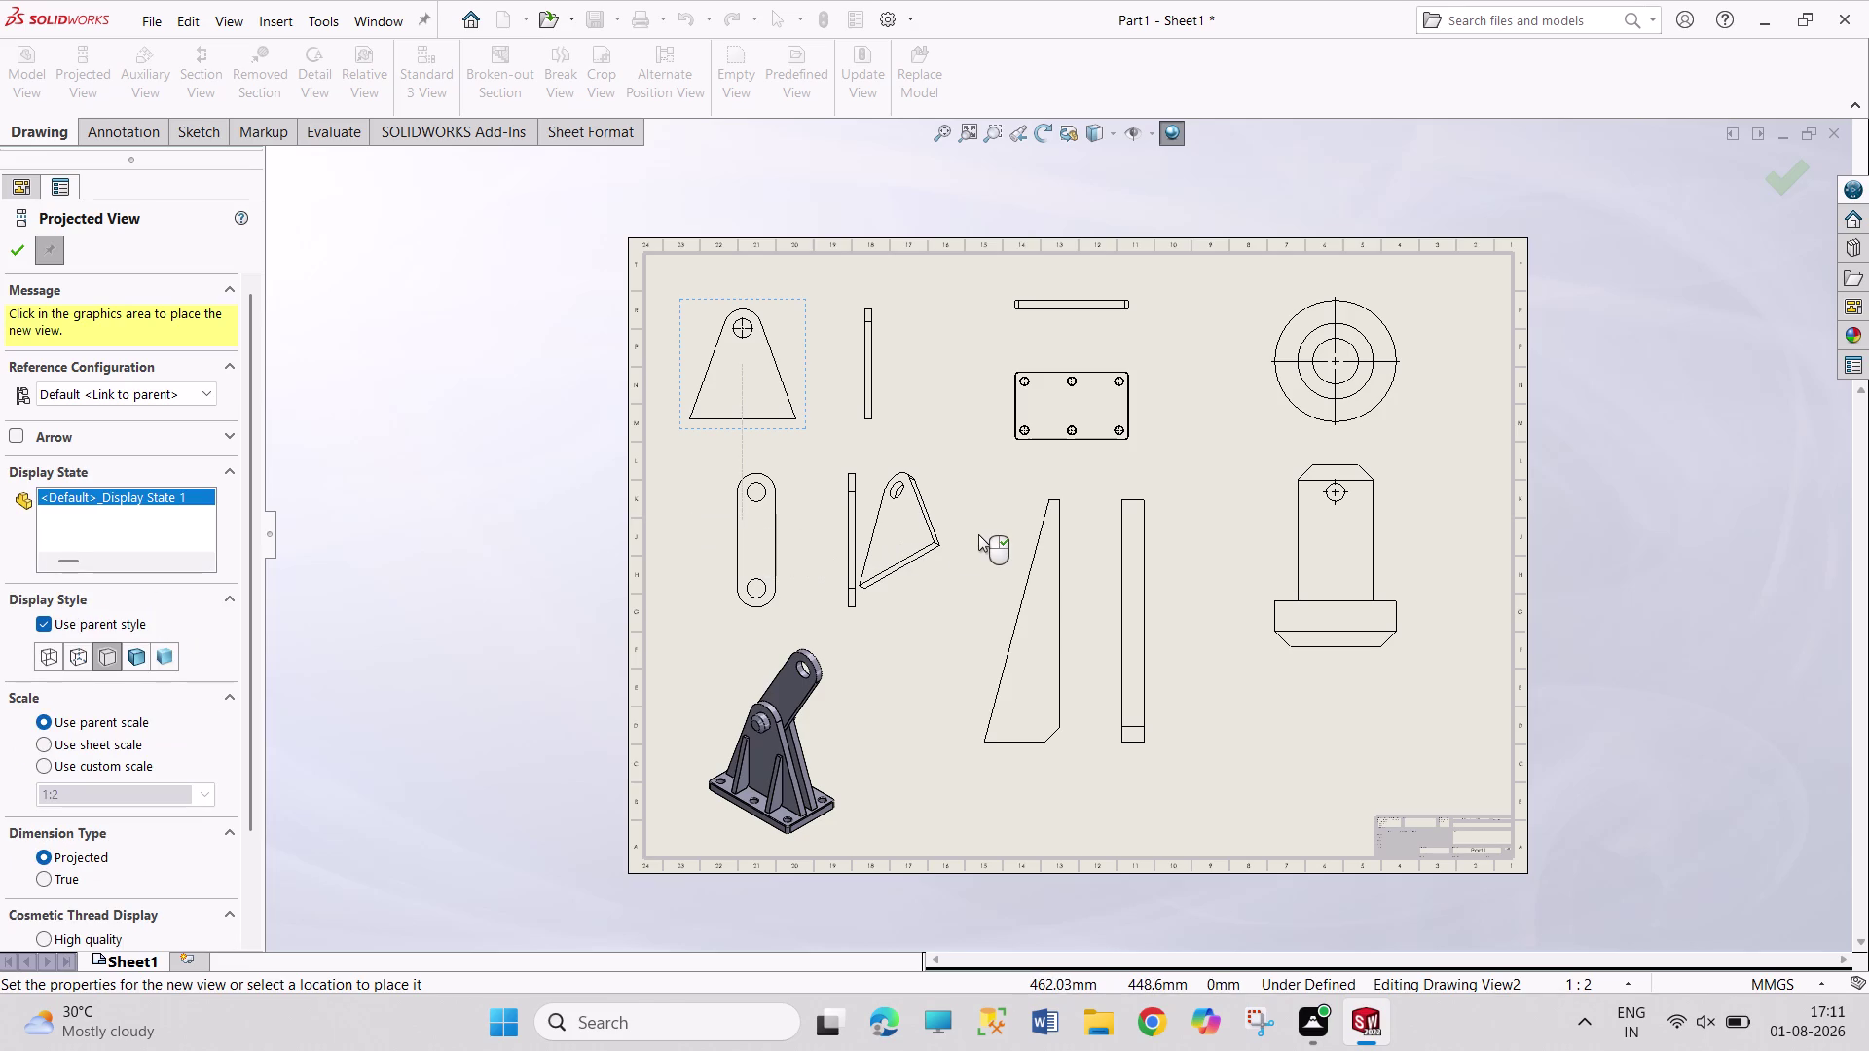
key(Escape)
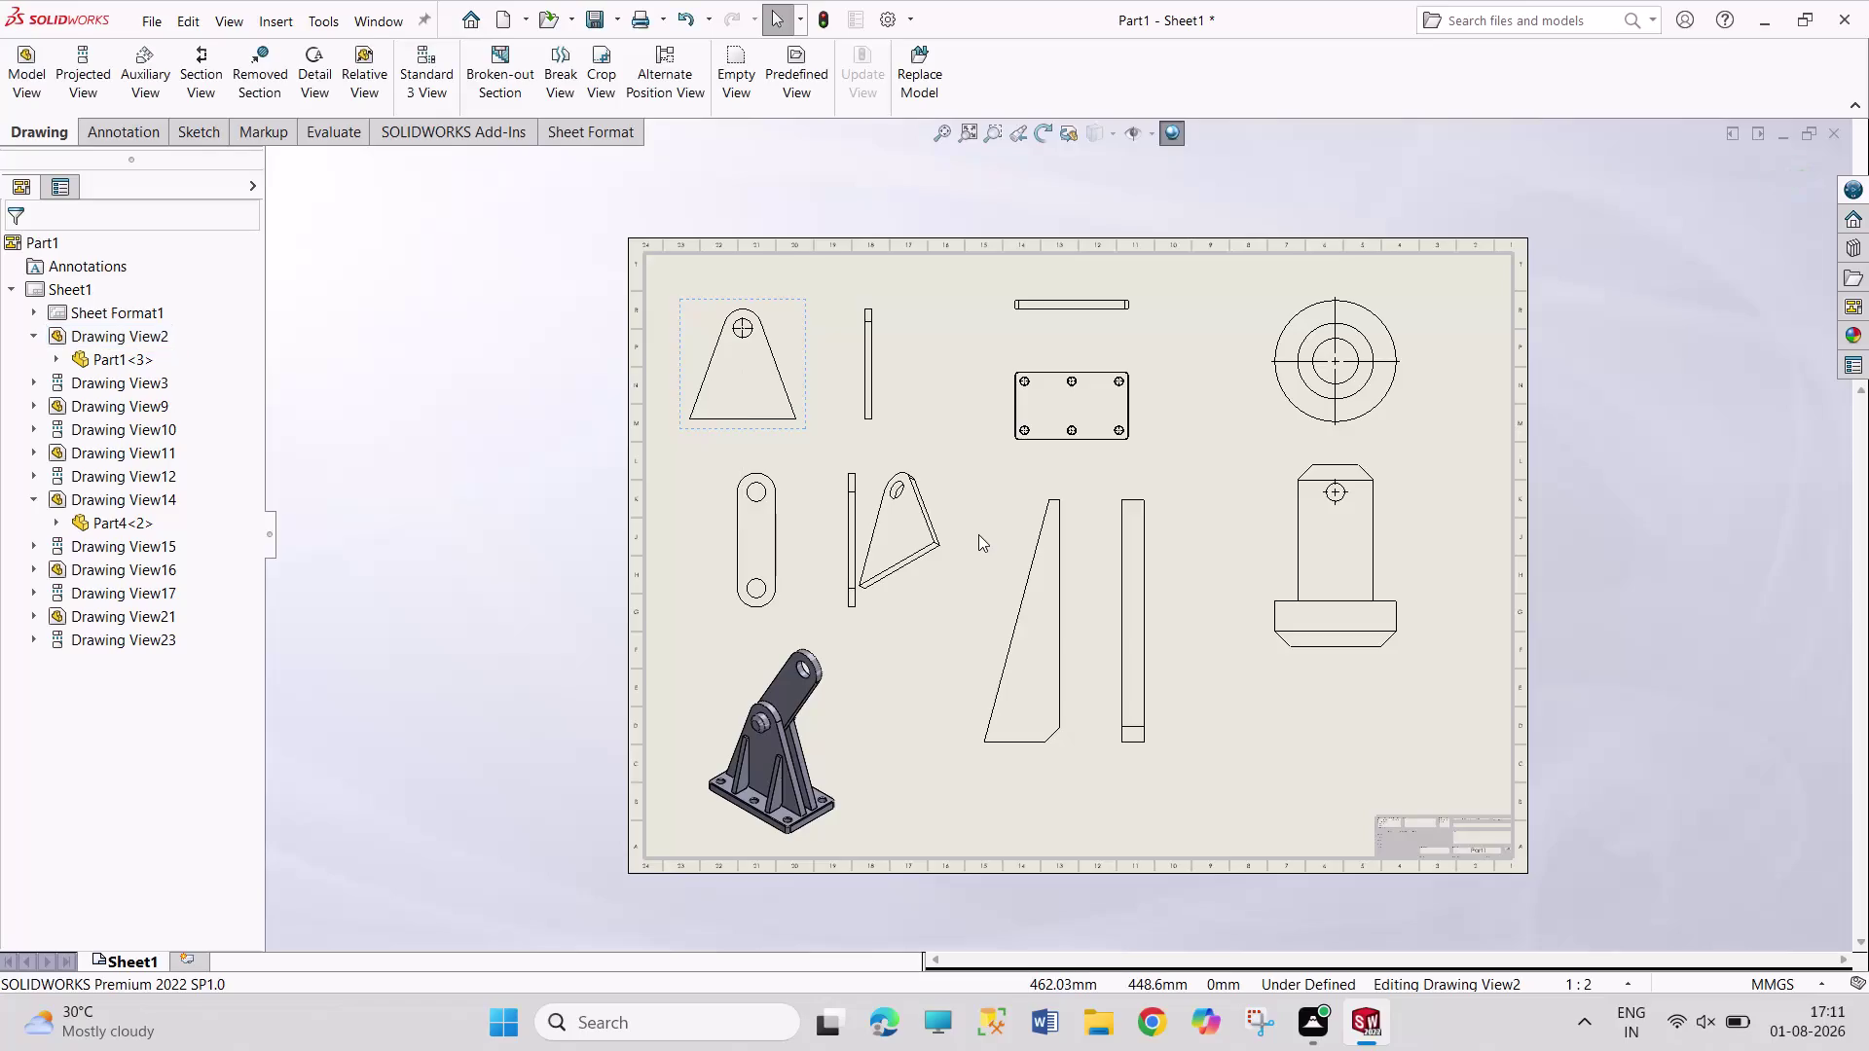
Move the triangular plate pictorial into the top row beside its edge view and shade it.
drag(921, 542, 928, 415)
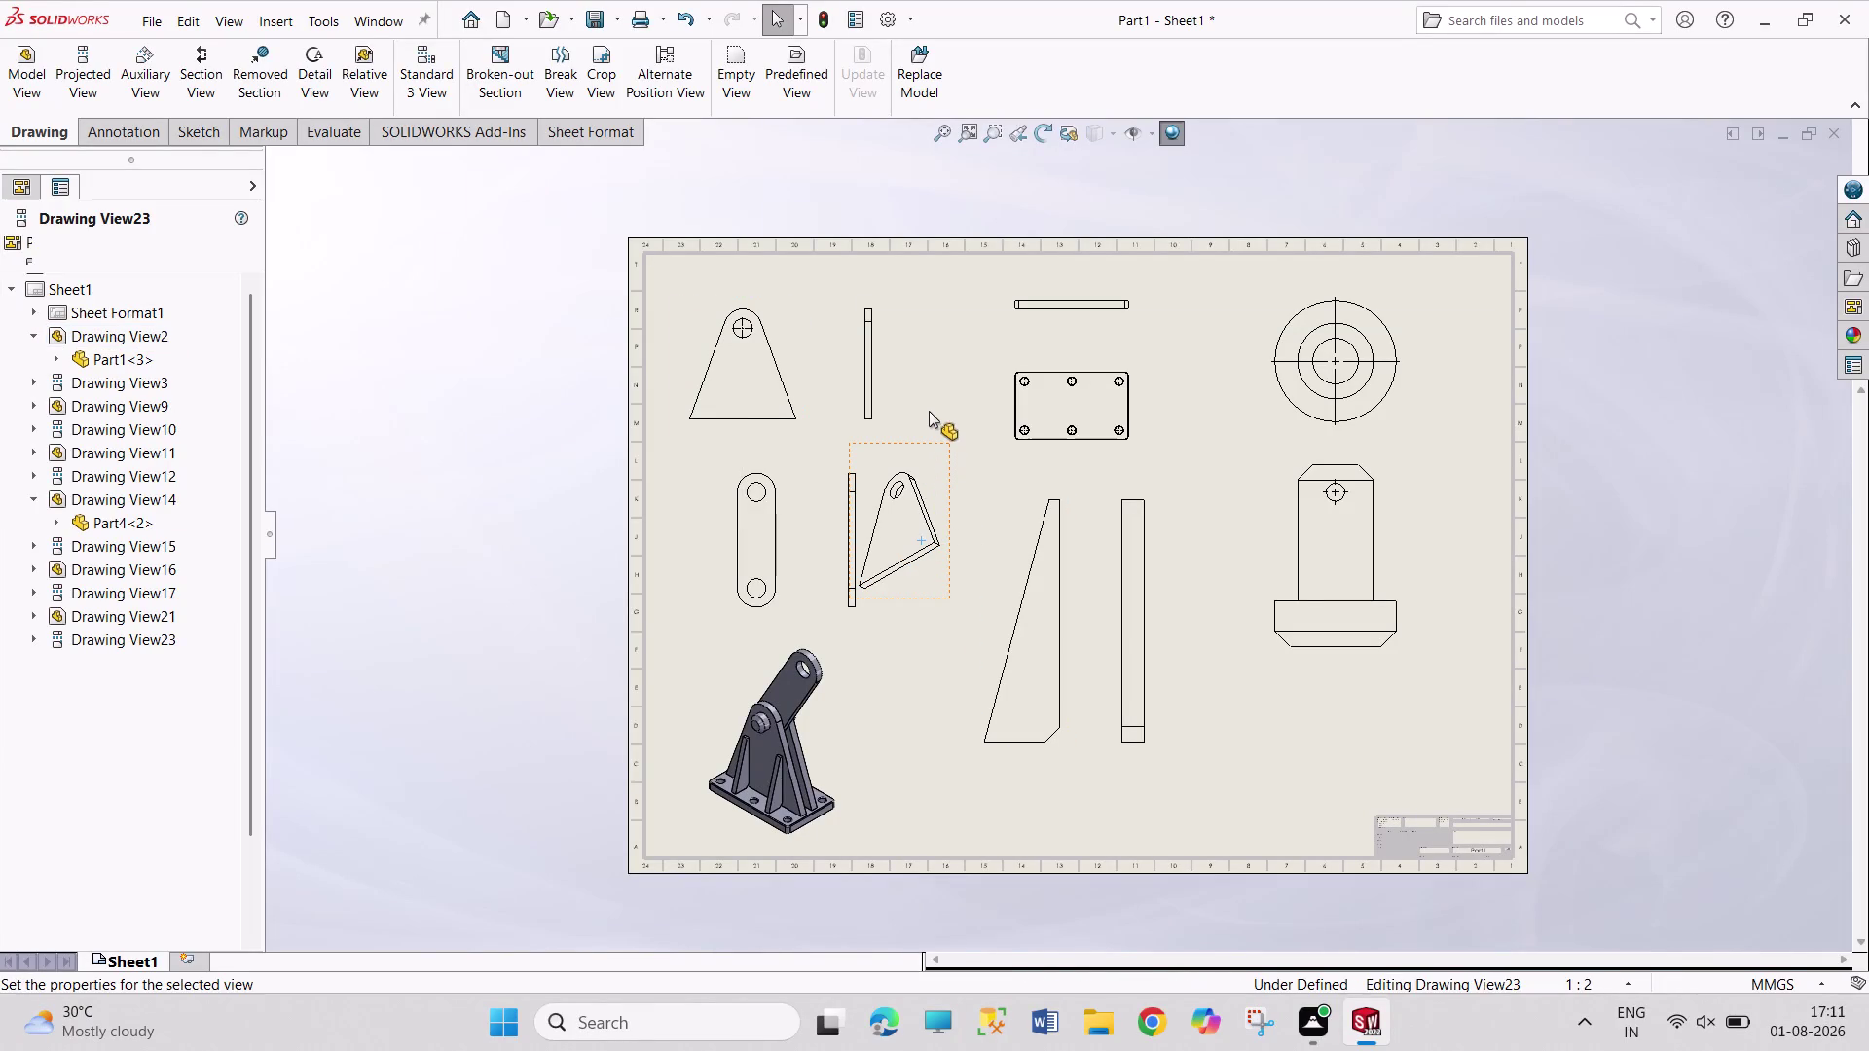
drag(928, 416, 928, 397)
drag(924, 441, 936, 362)
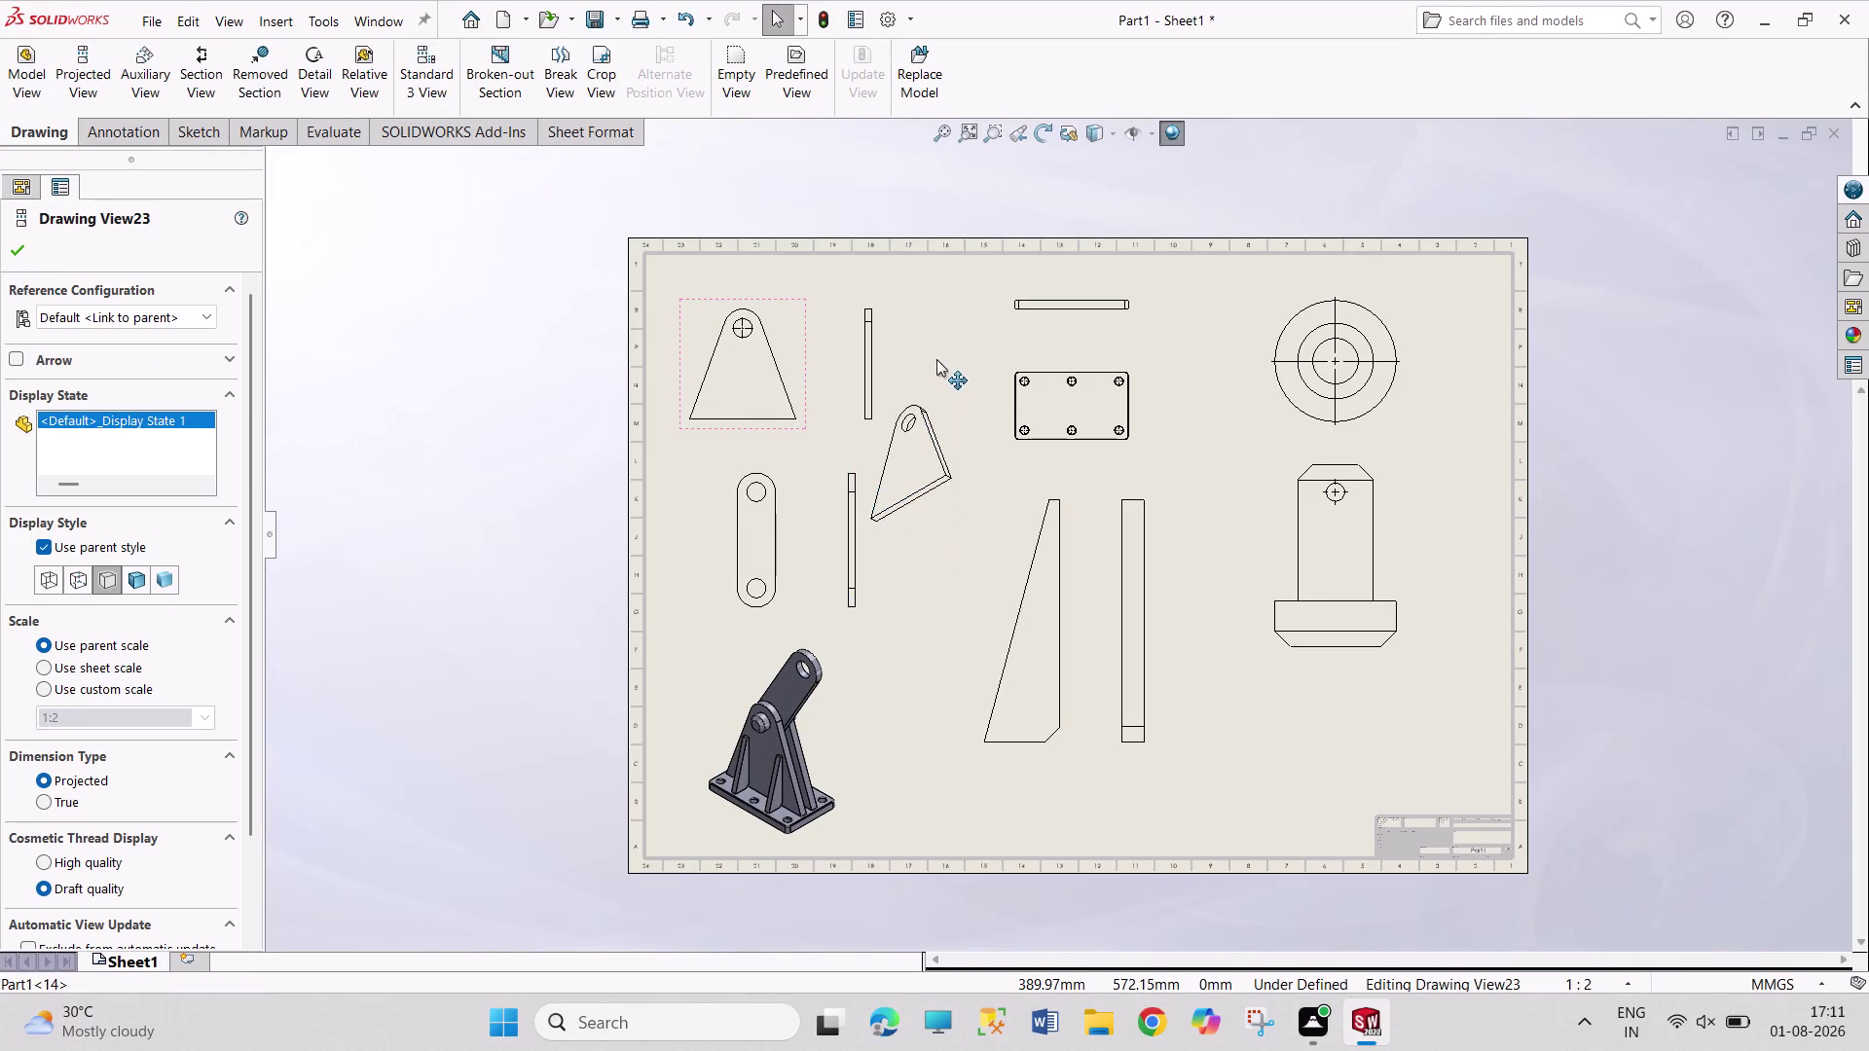
drag(936, 362, 953, 269)
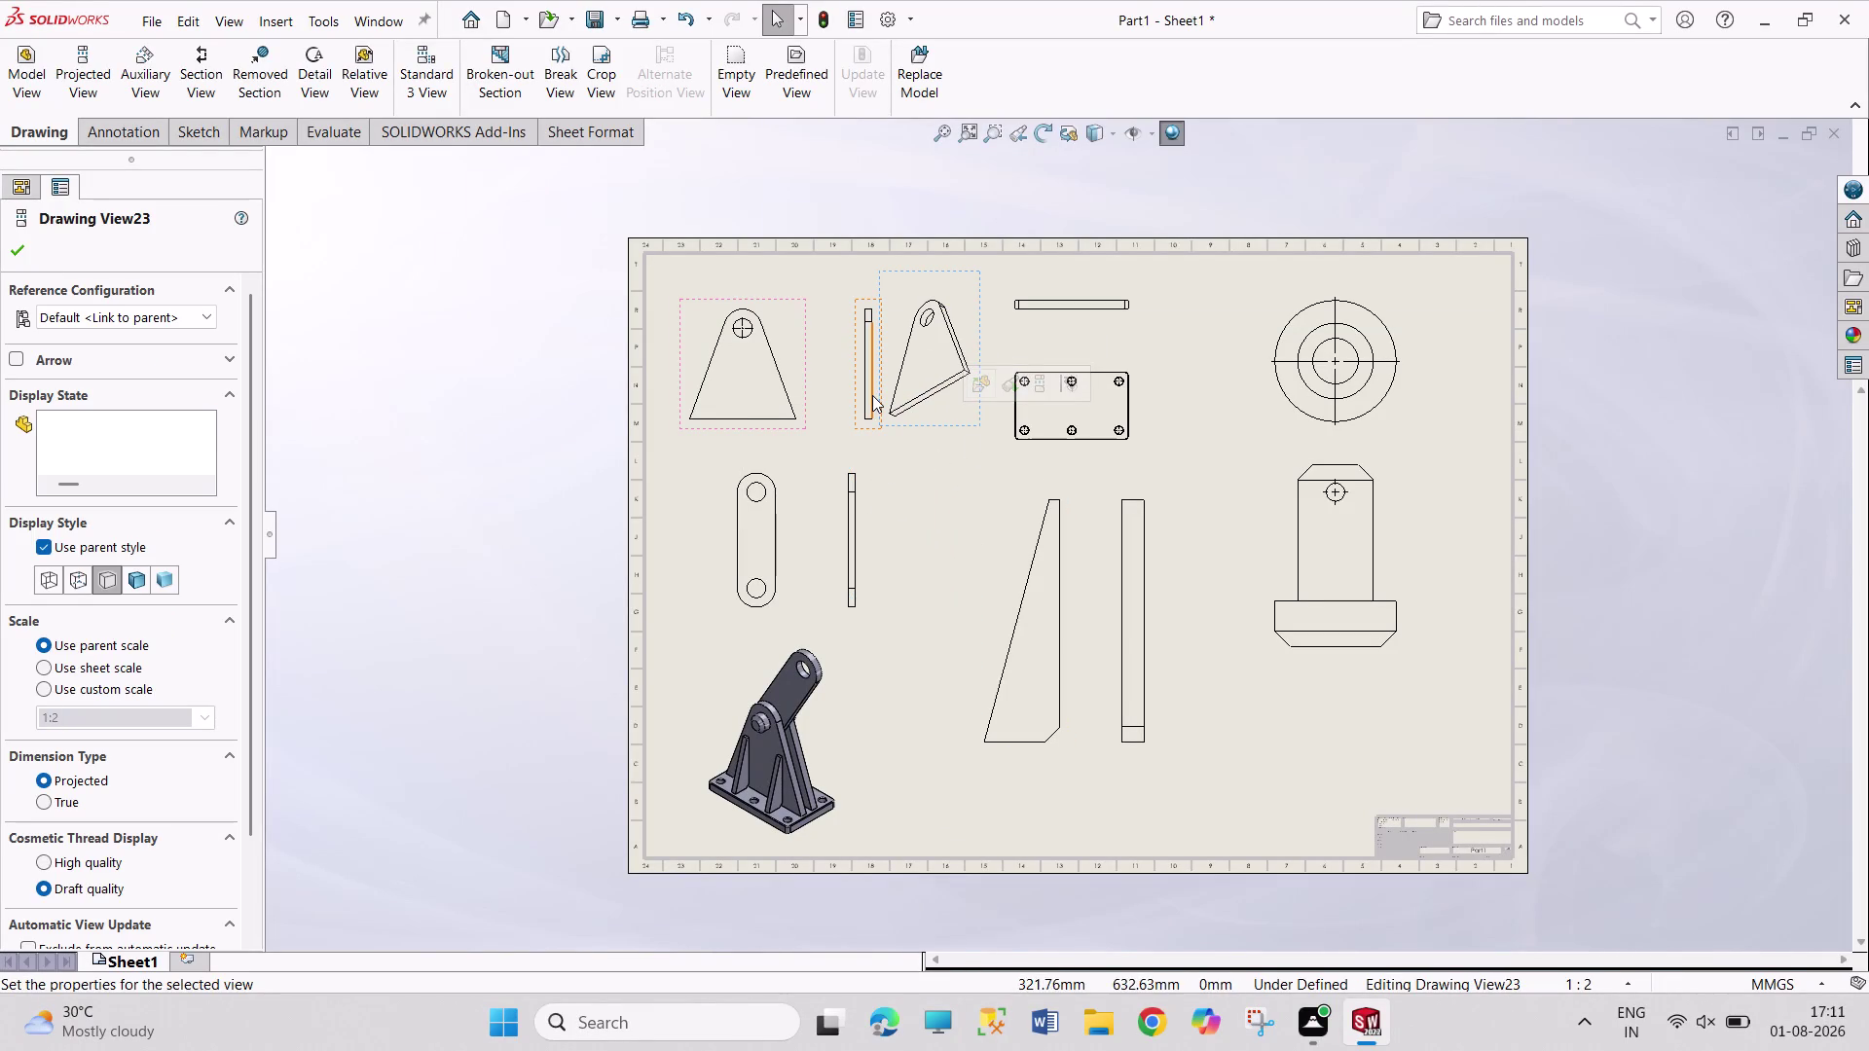
drag(872, 395, 855, 390)
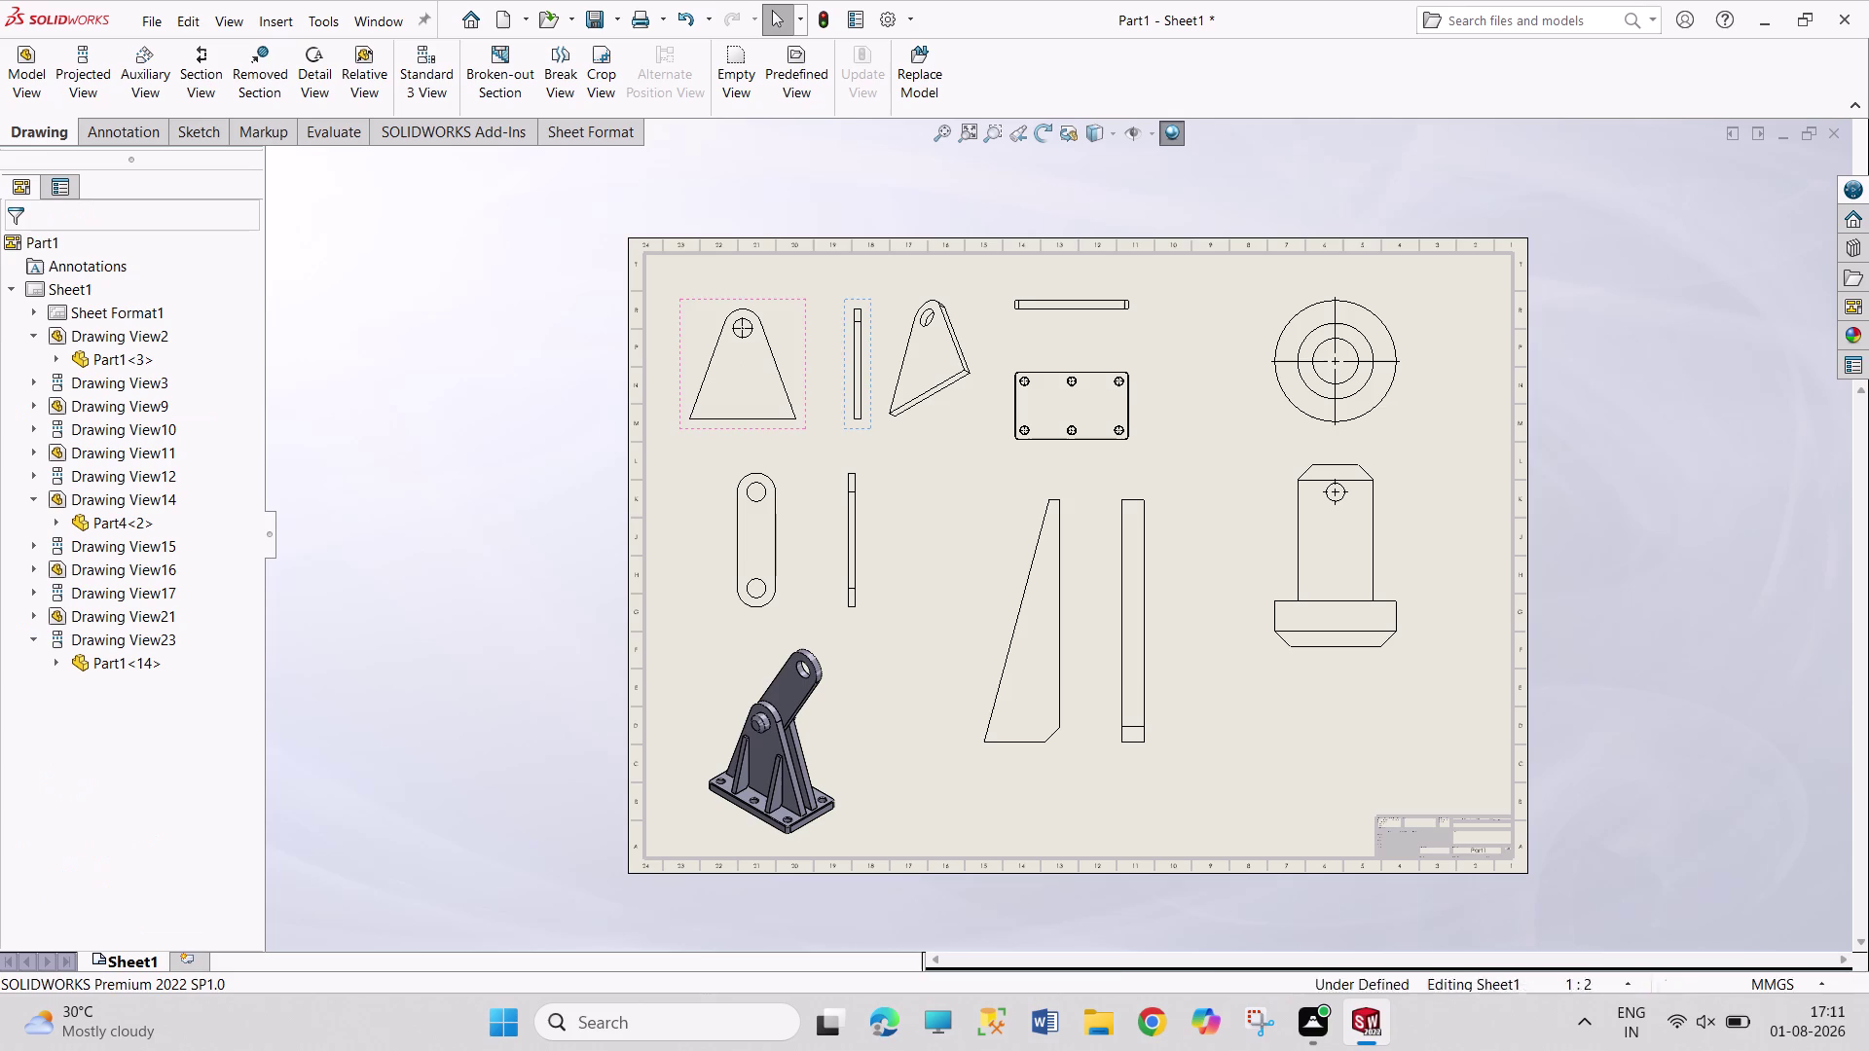
key(Escape)
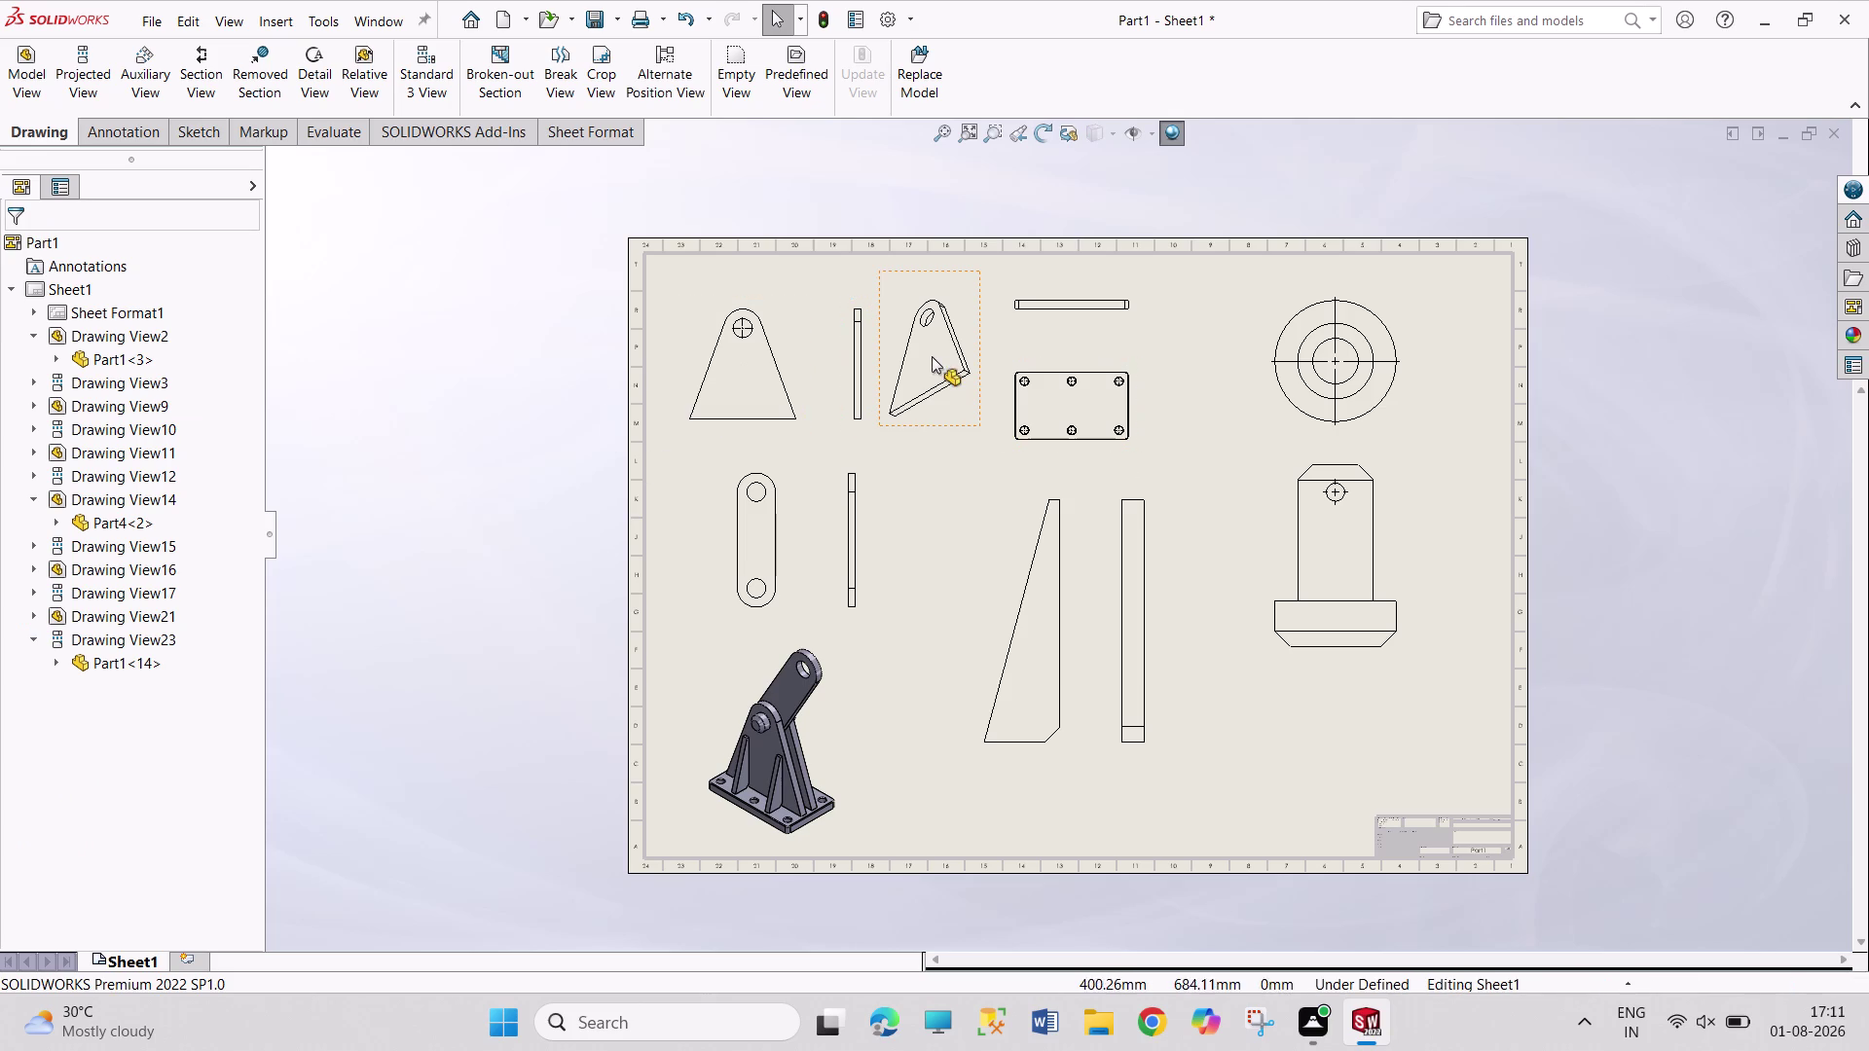
click(931, 356)
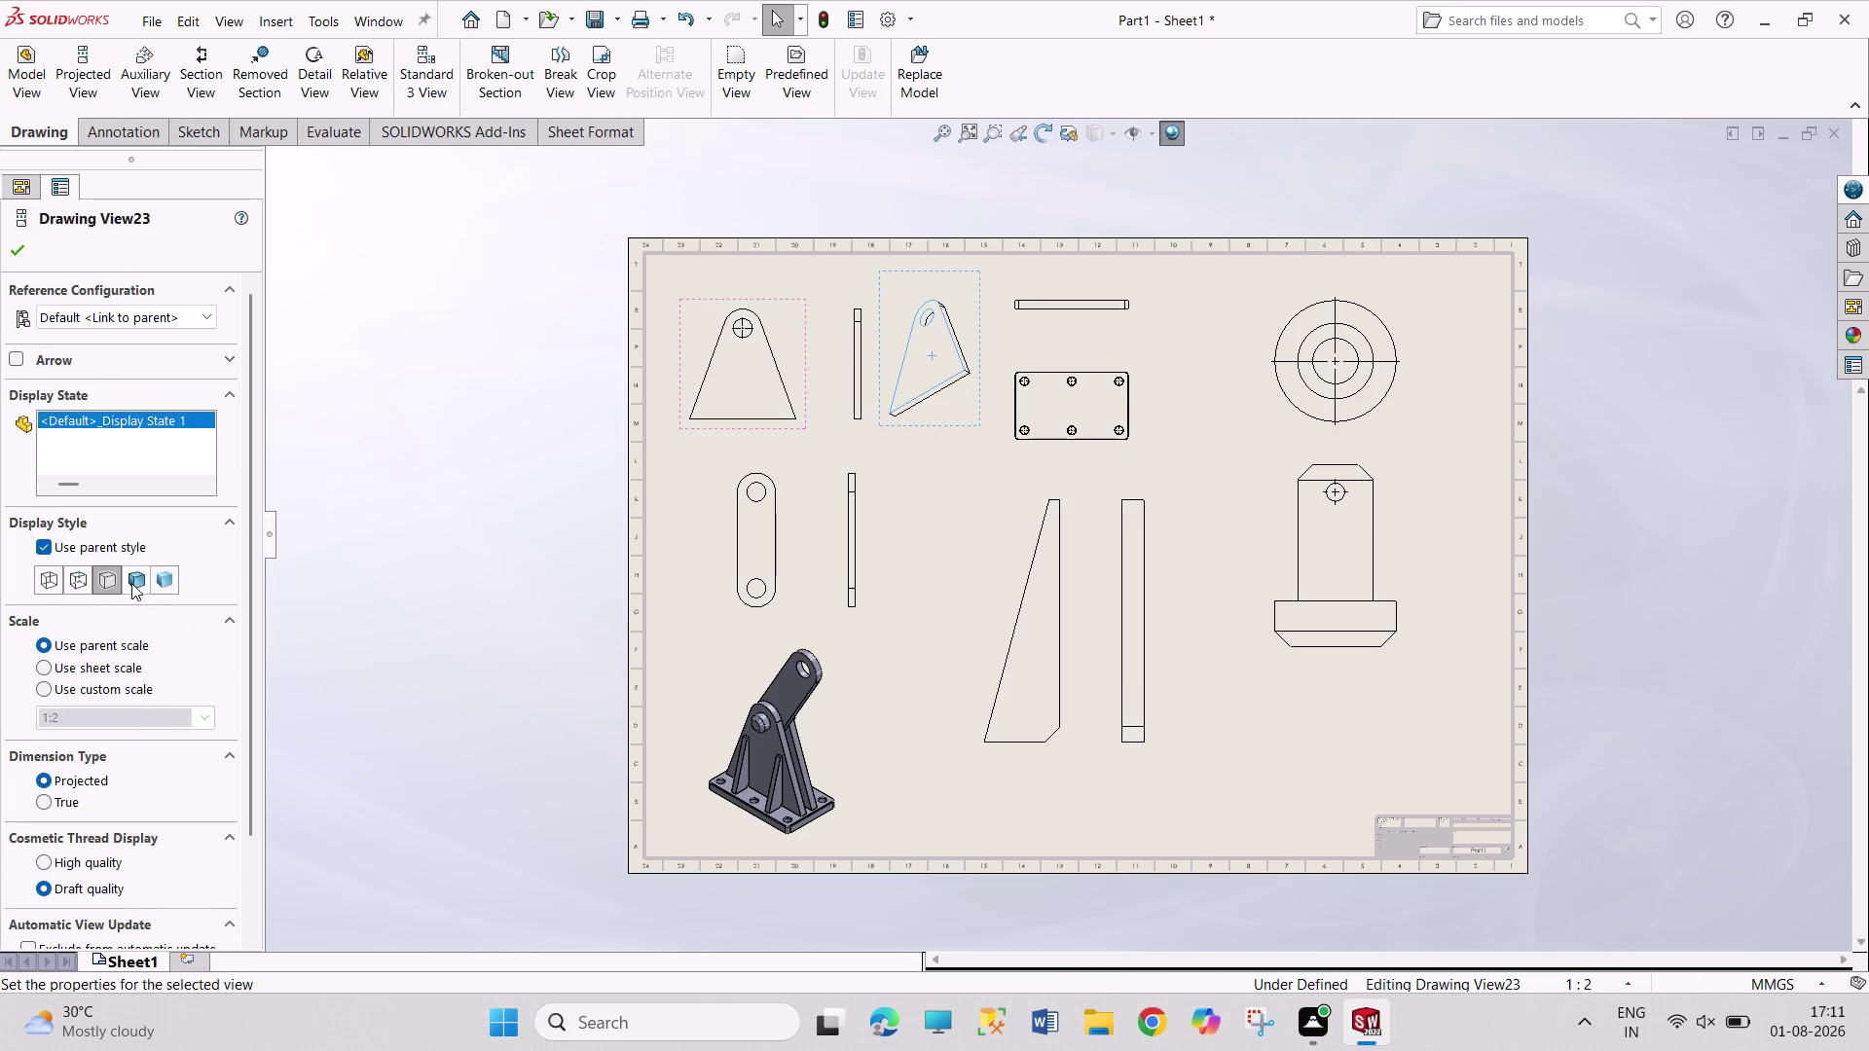
click(131, 582)
click(22, 249)
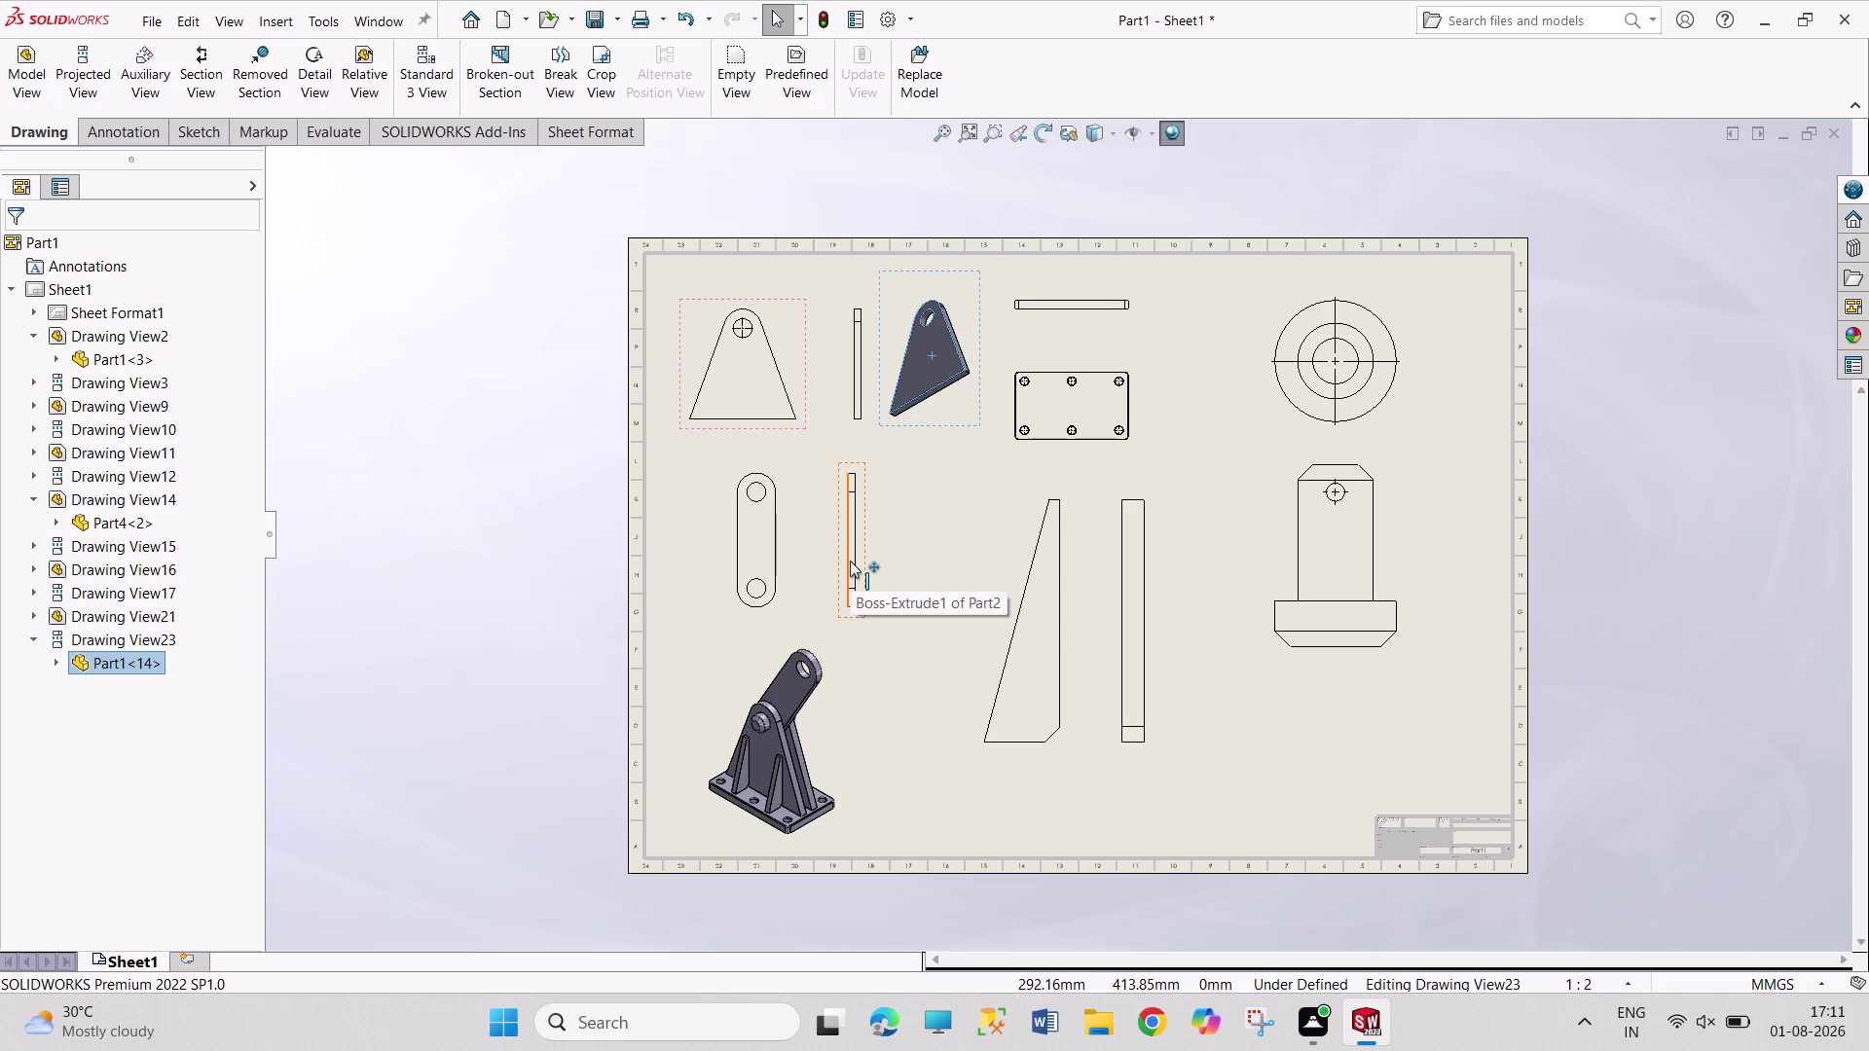
Add a shaded projected view of the slotted link beside its edge view.
click(96, 69)
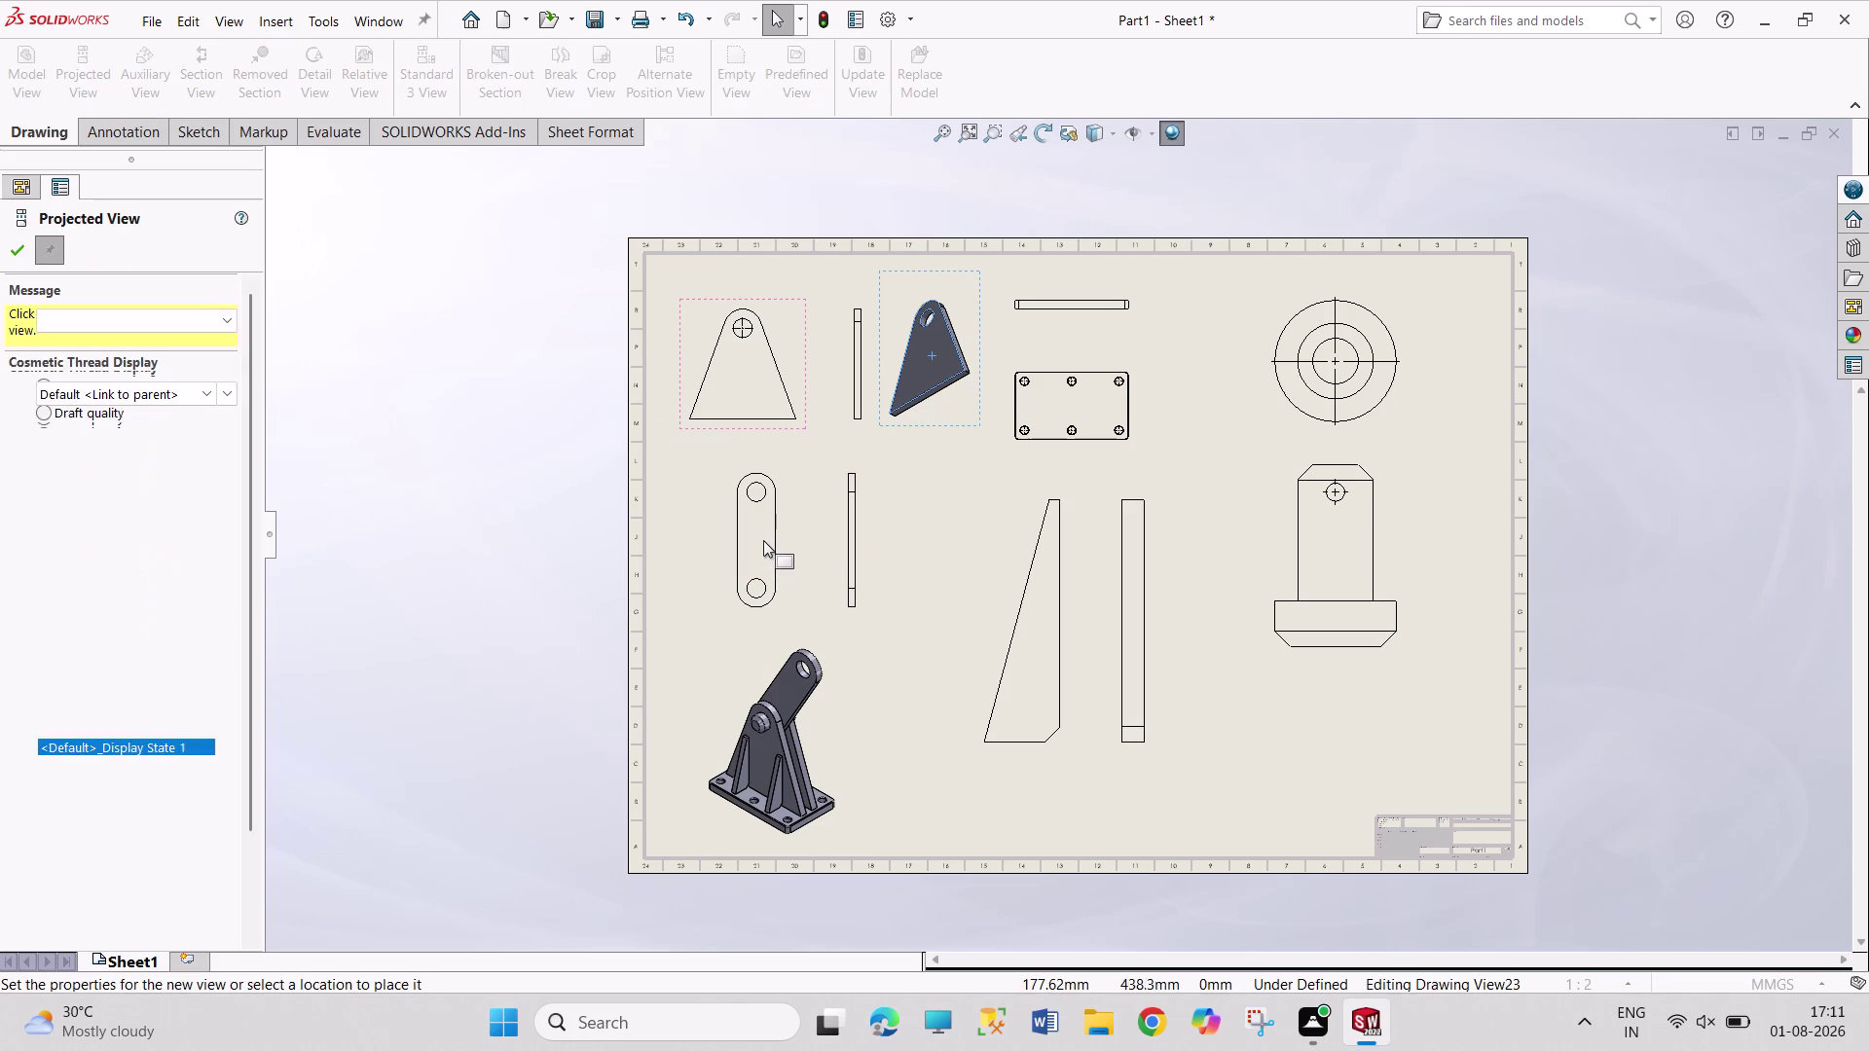
click(770, 544)
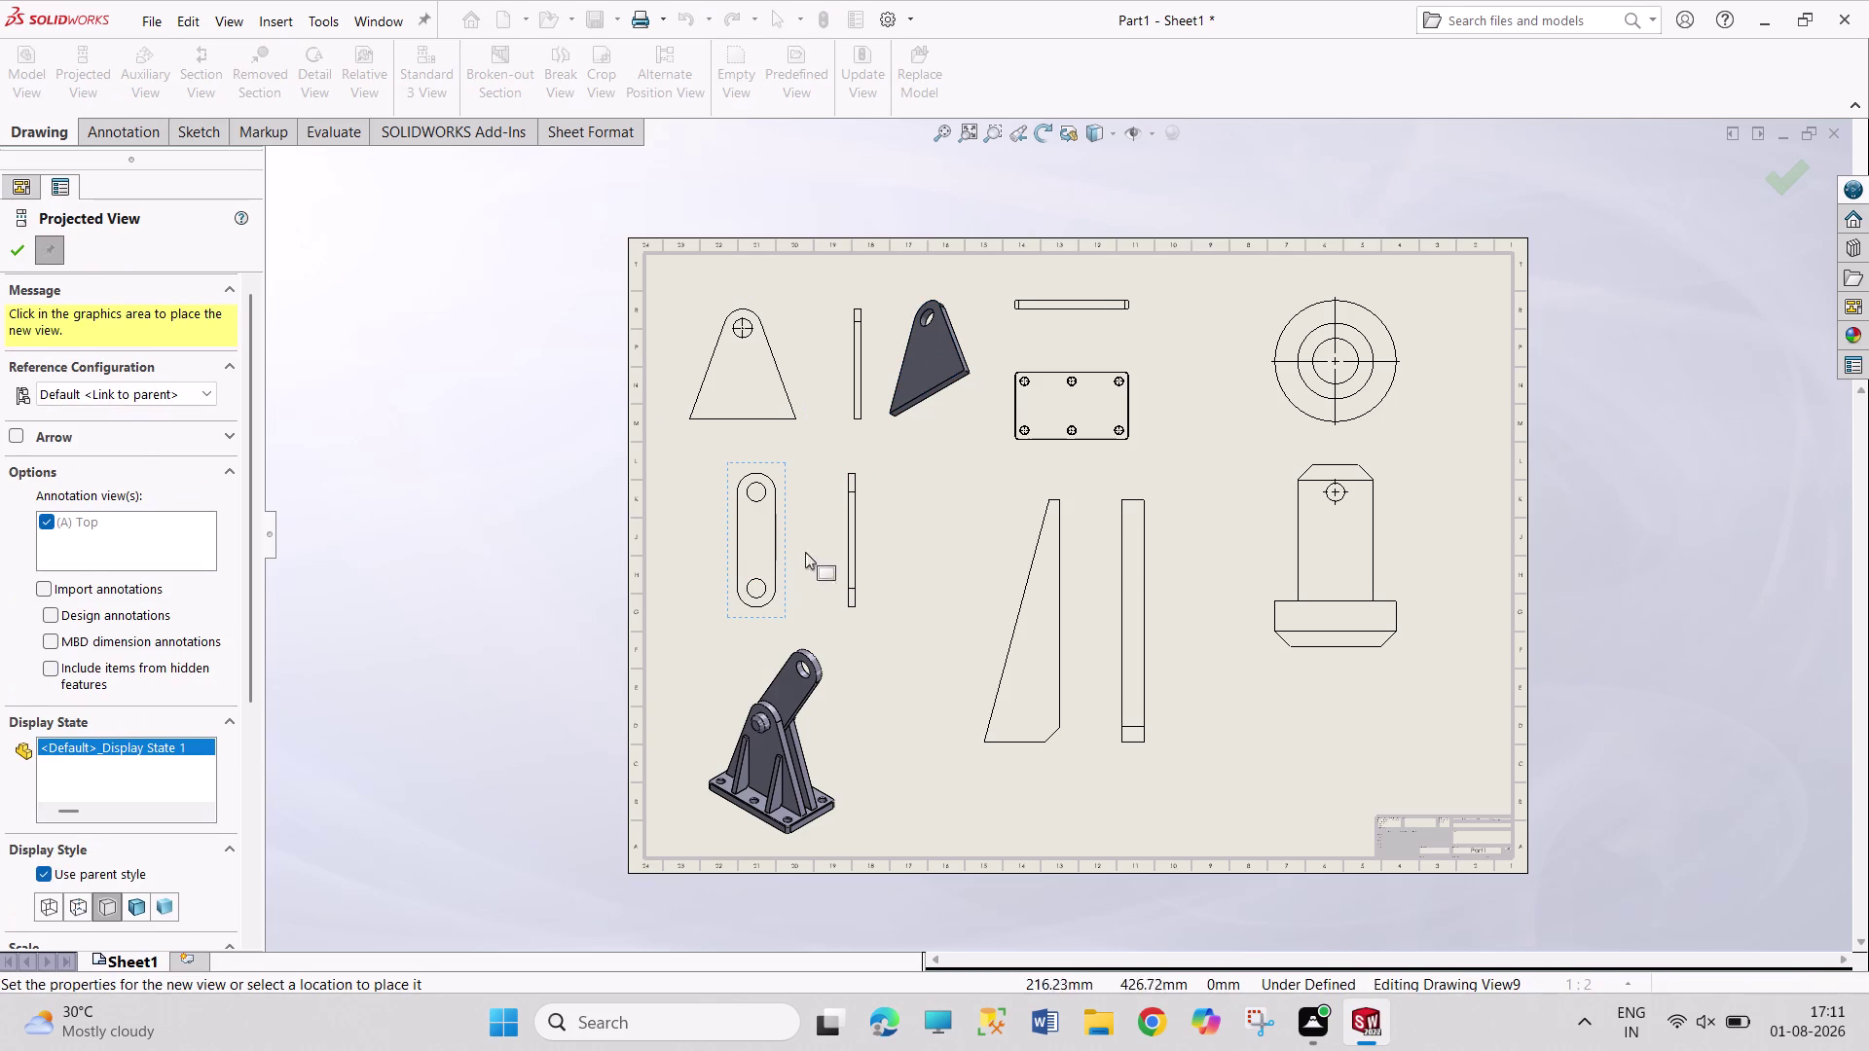
click(906, 657)
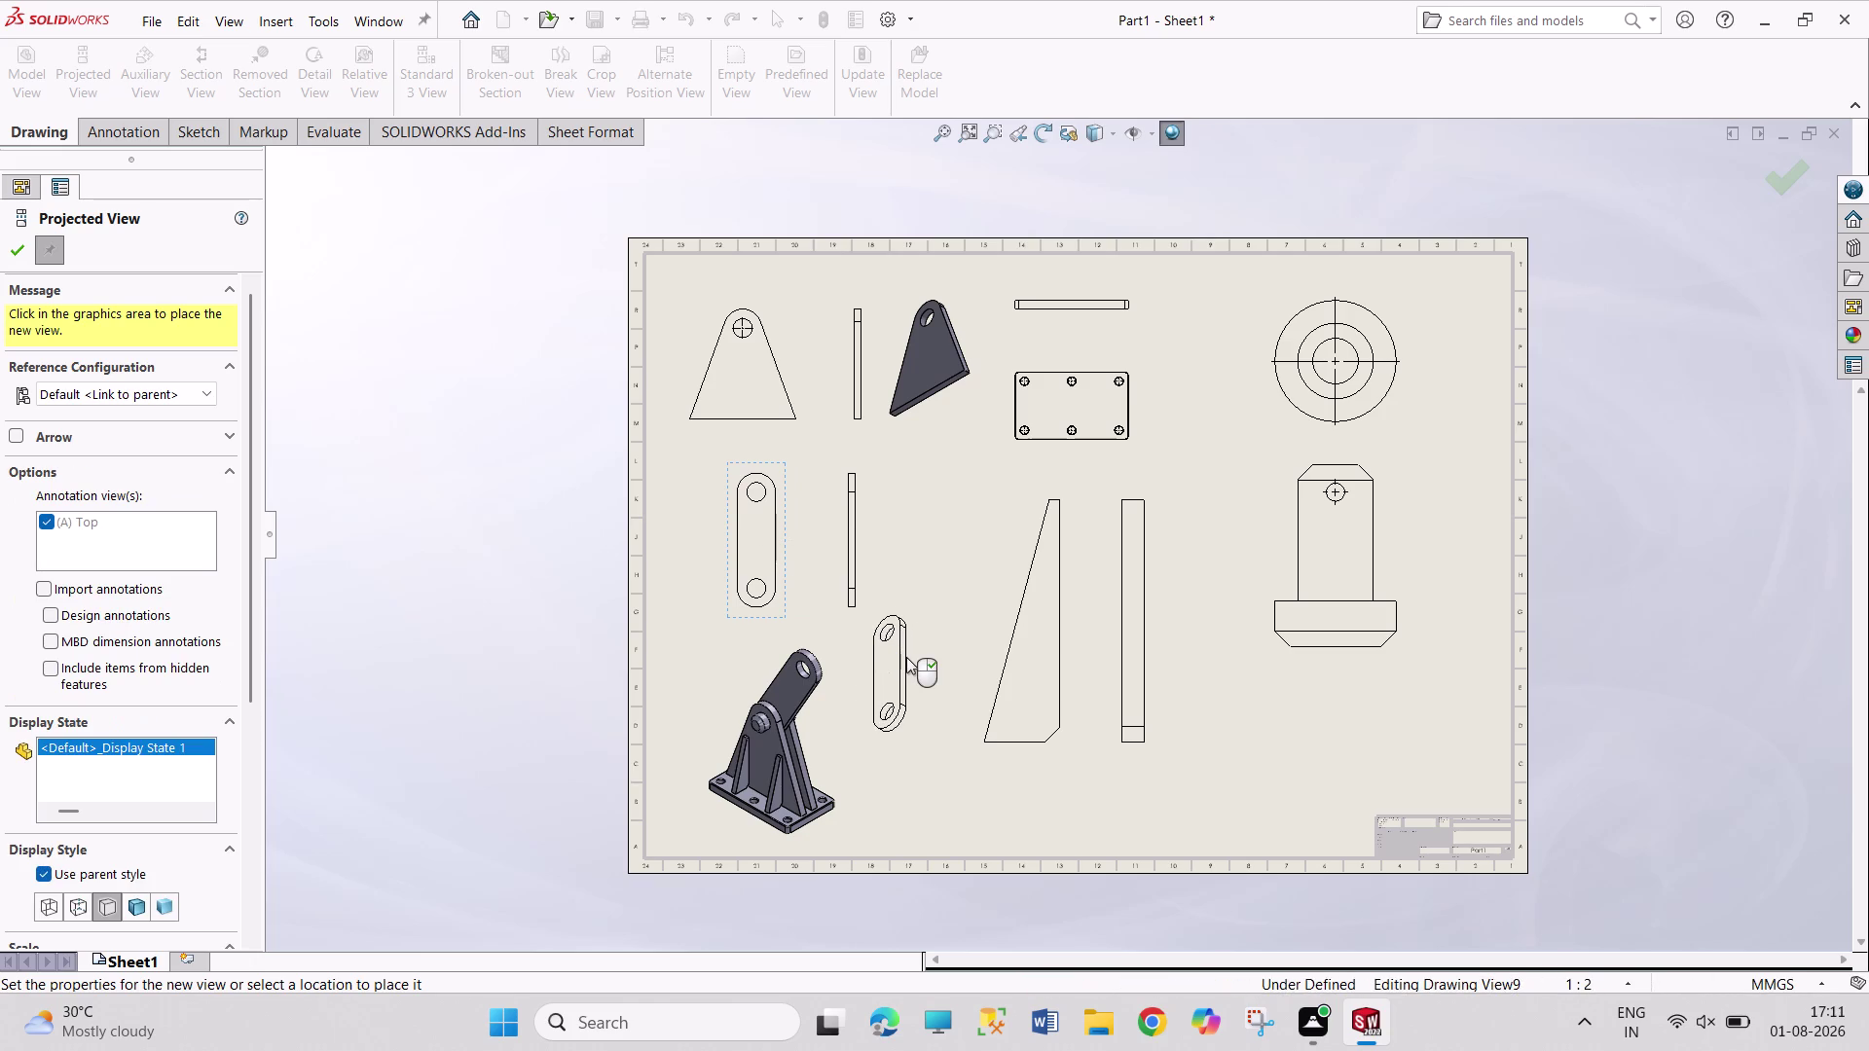
key(Escape)
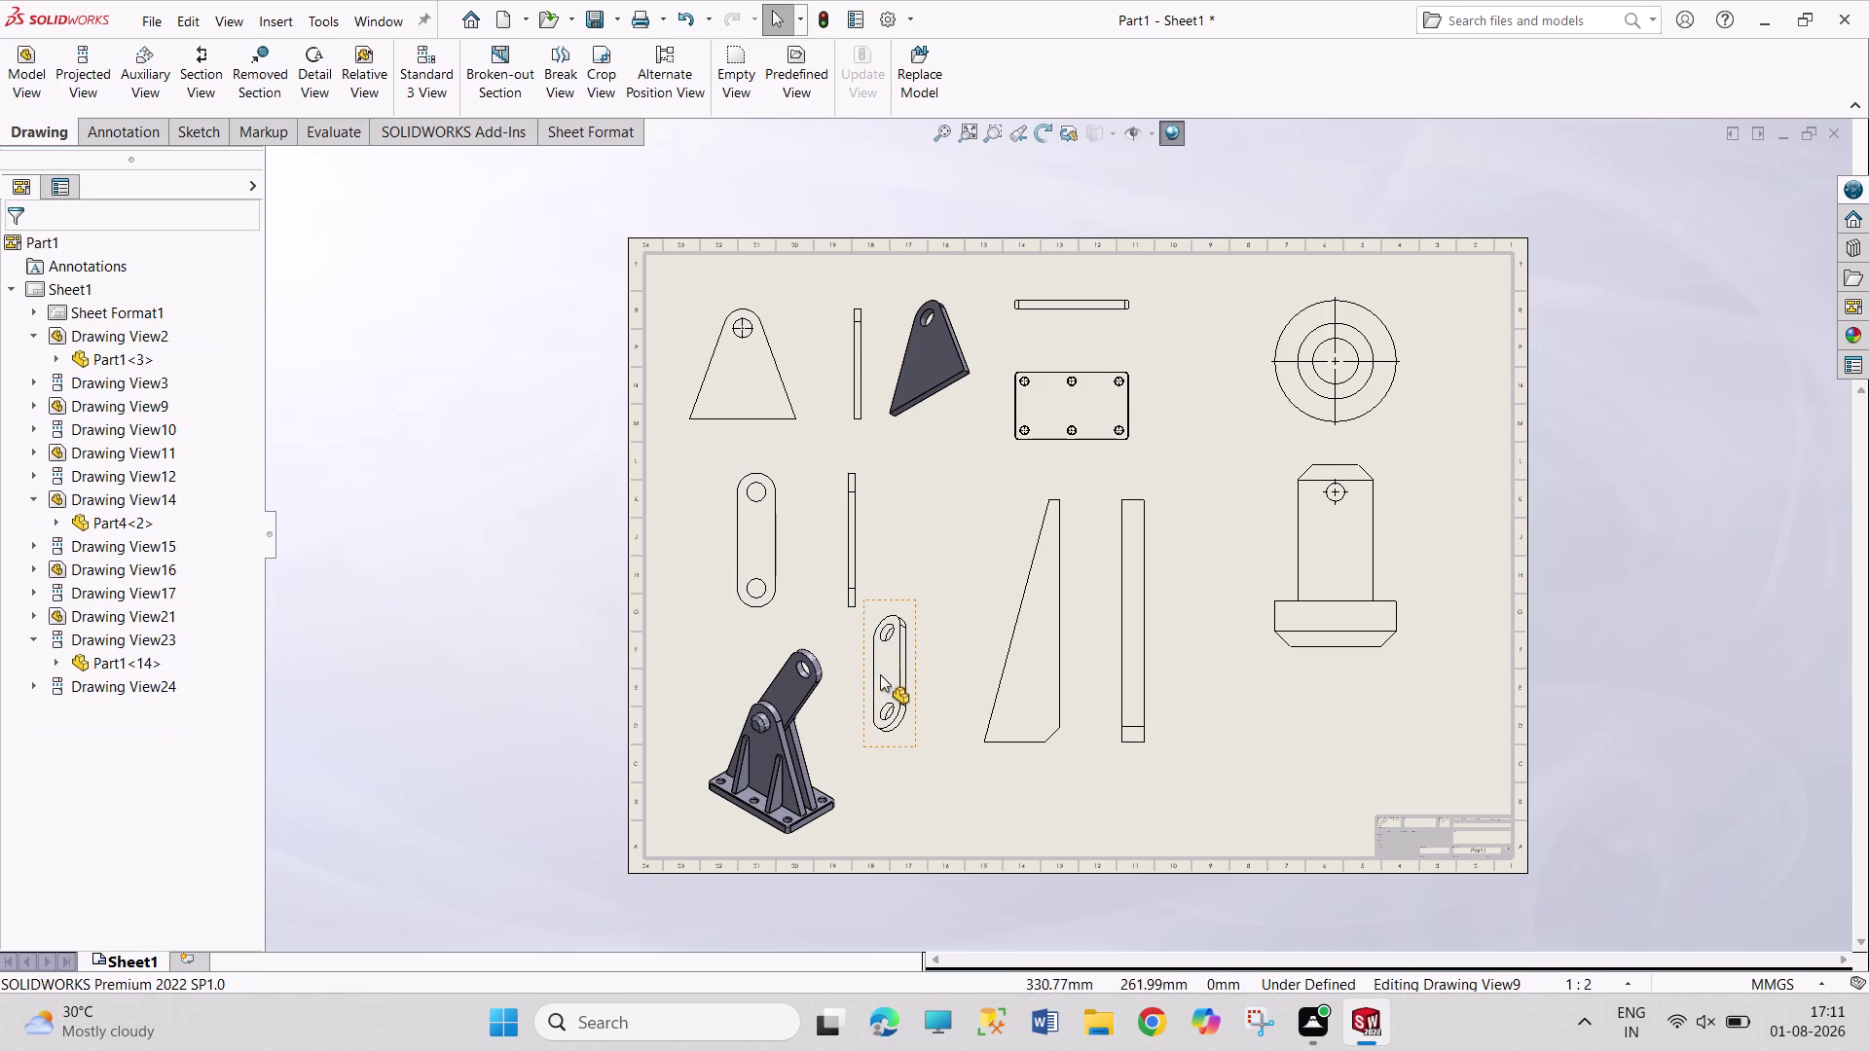
drag(880, 674, 923, 523)
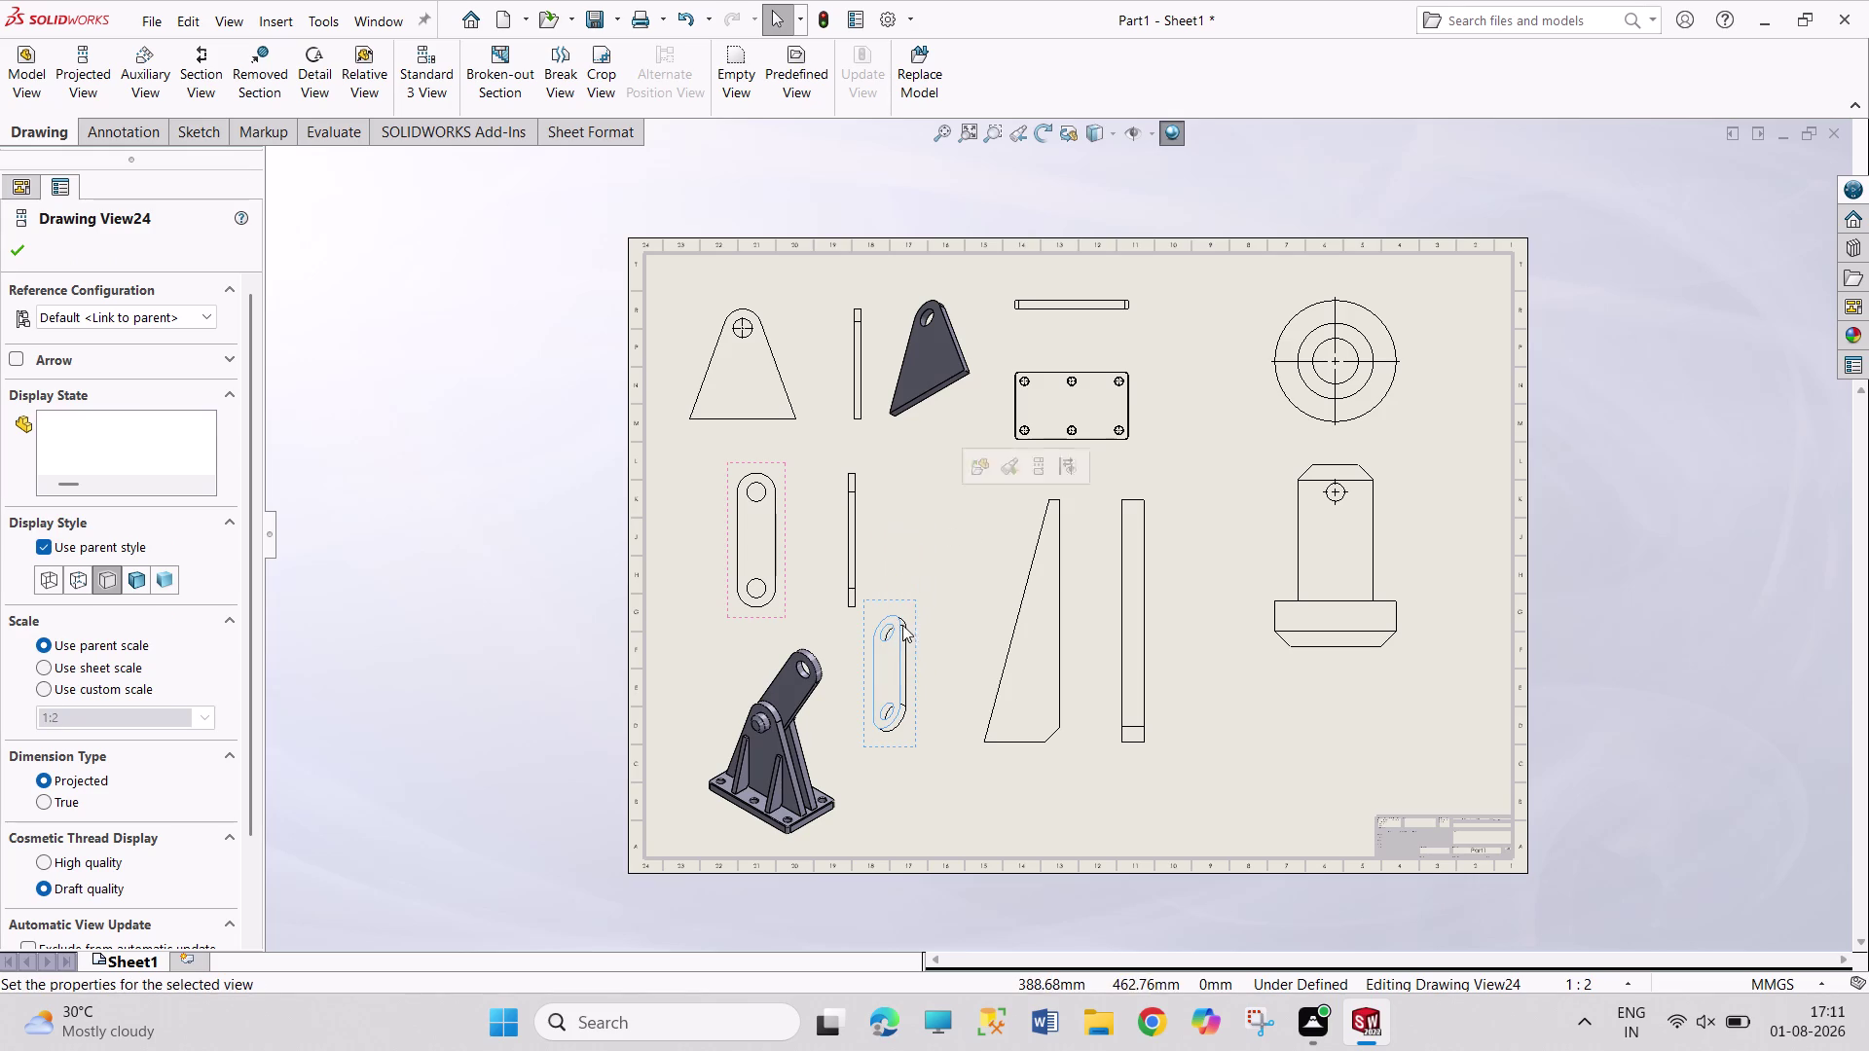
drag(910, 597, 932, 472)
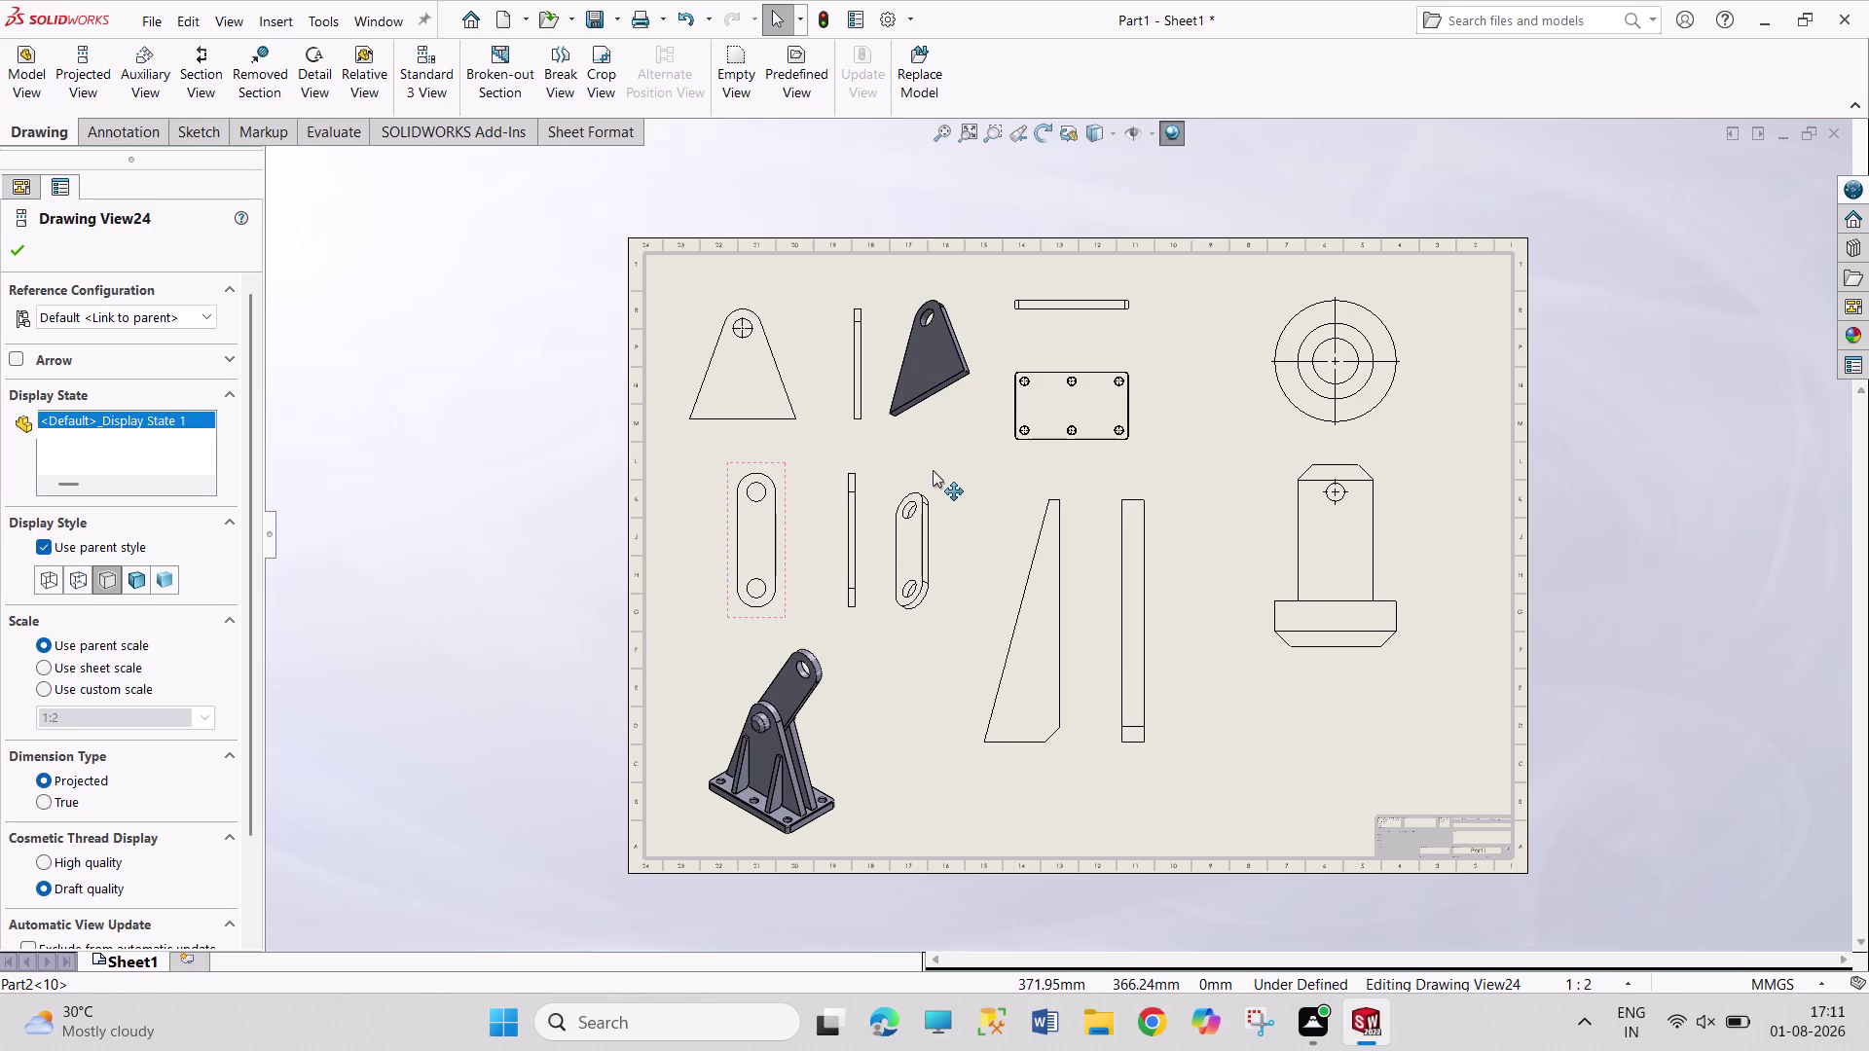
drag(932, 472, 932, 466)
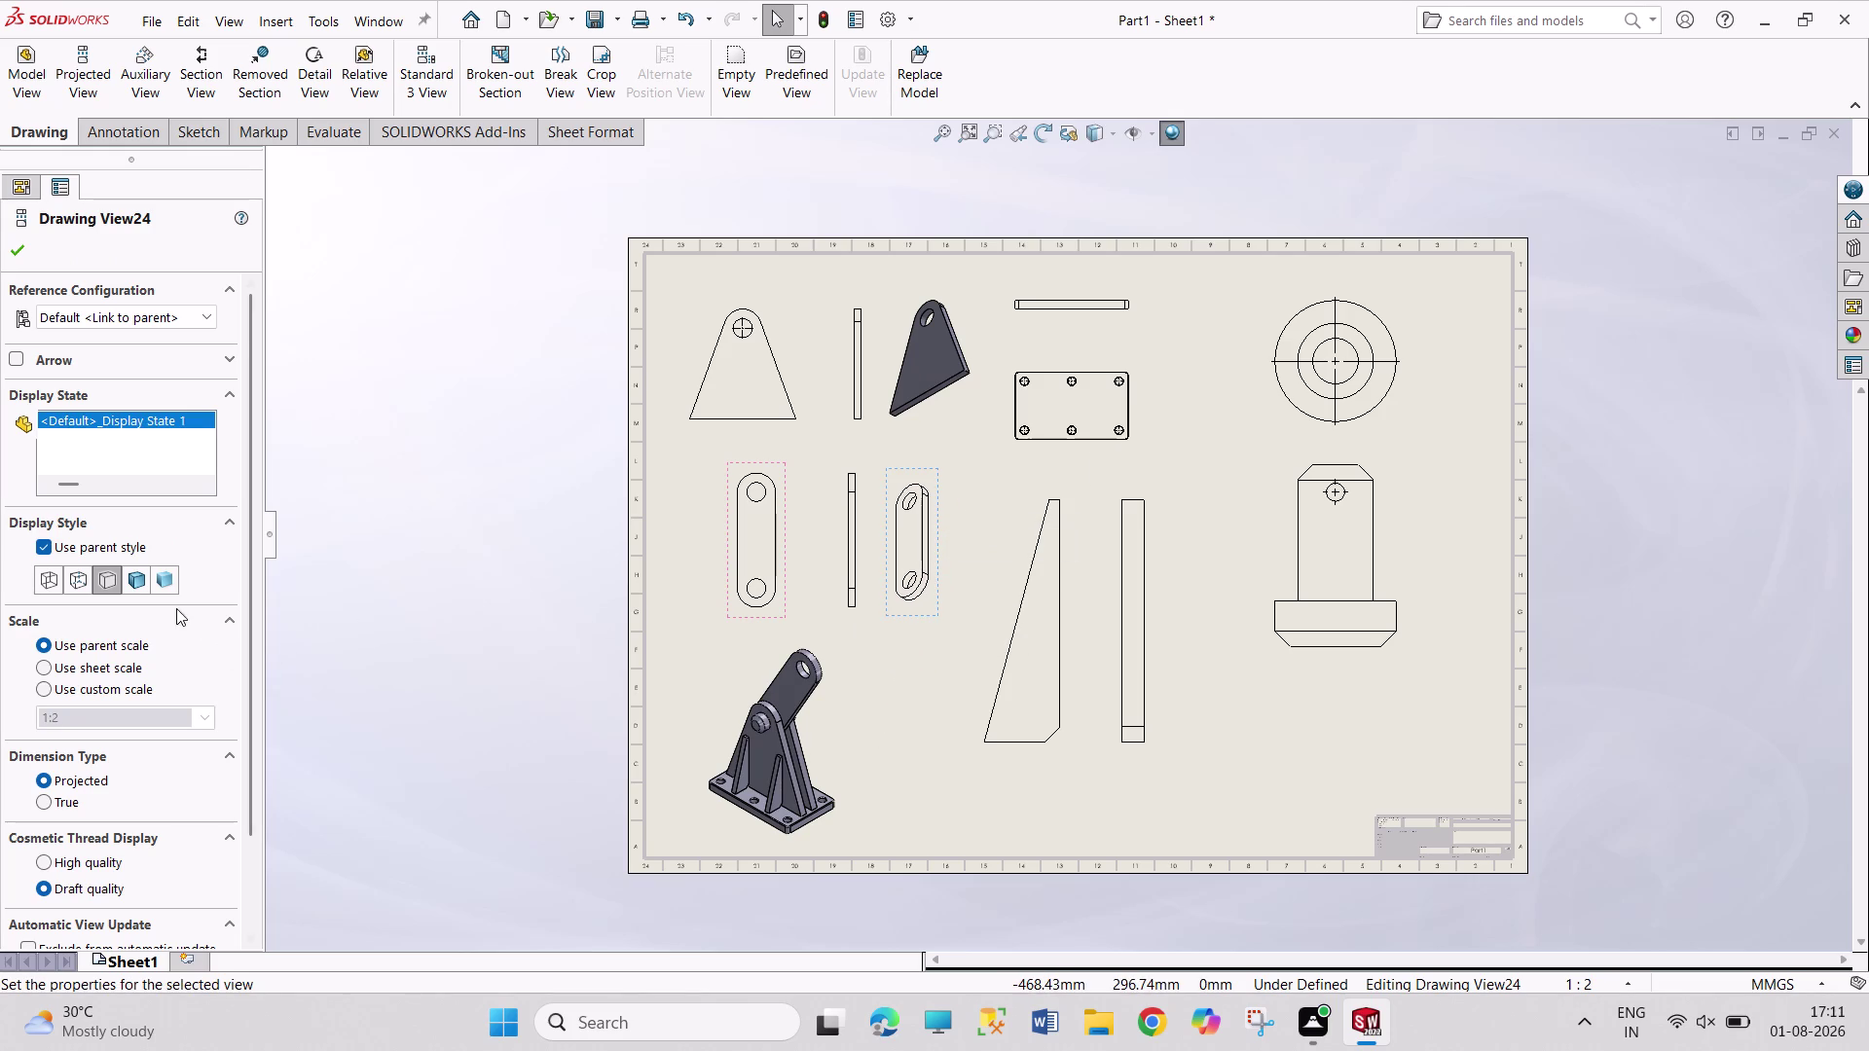
click(144, 579)
key(Escape)
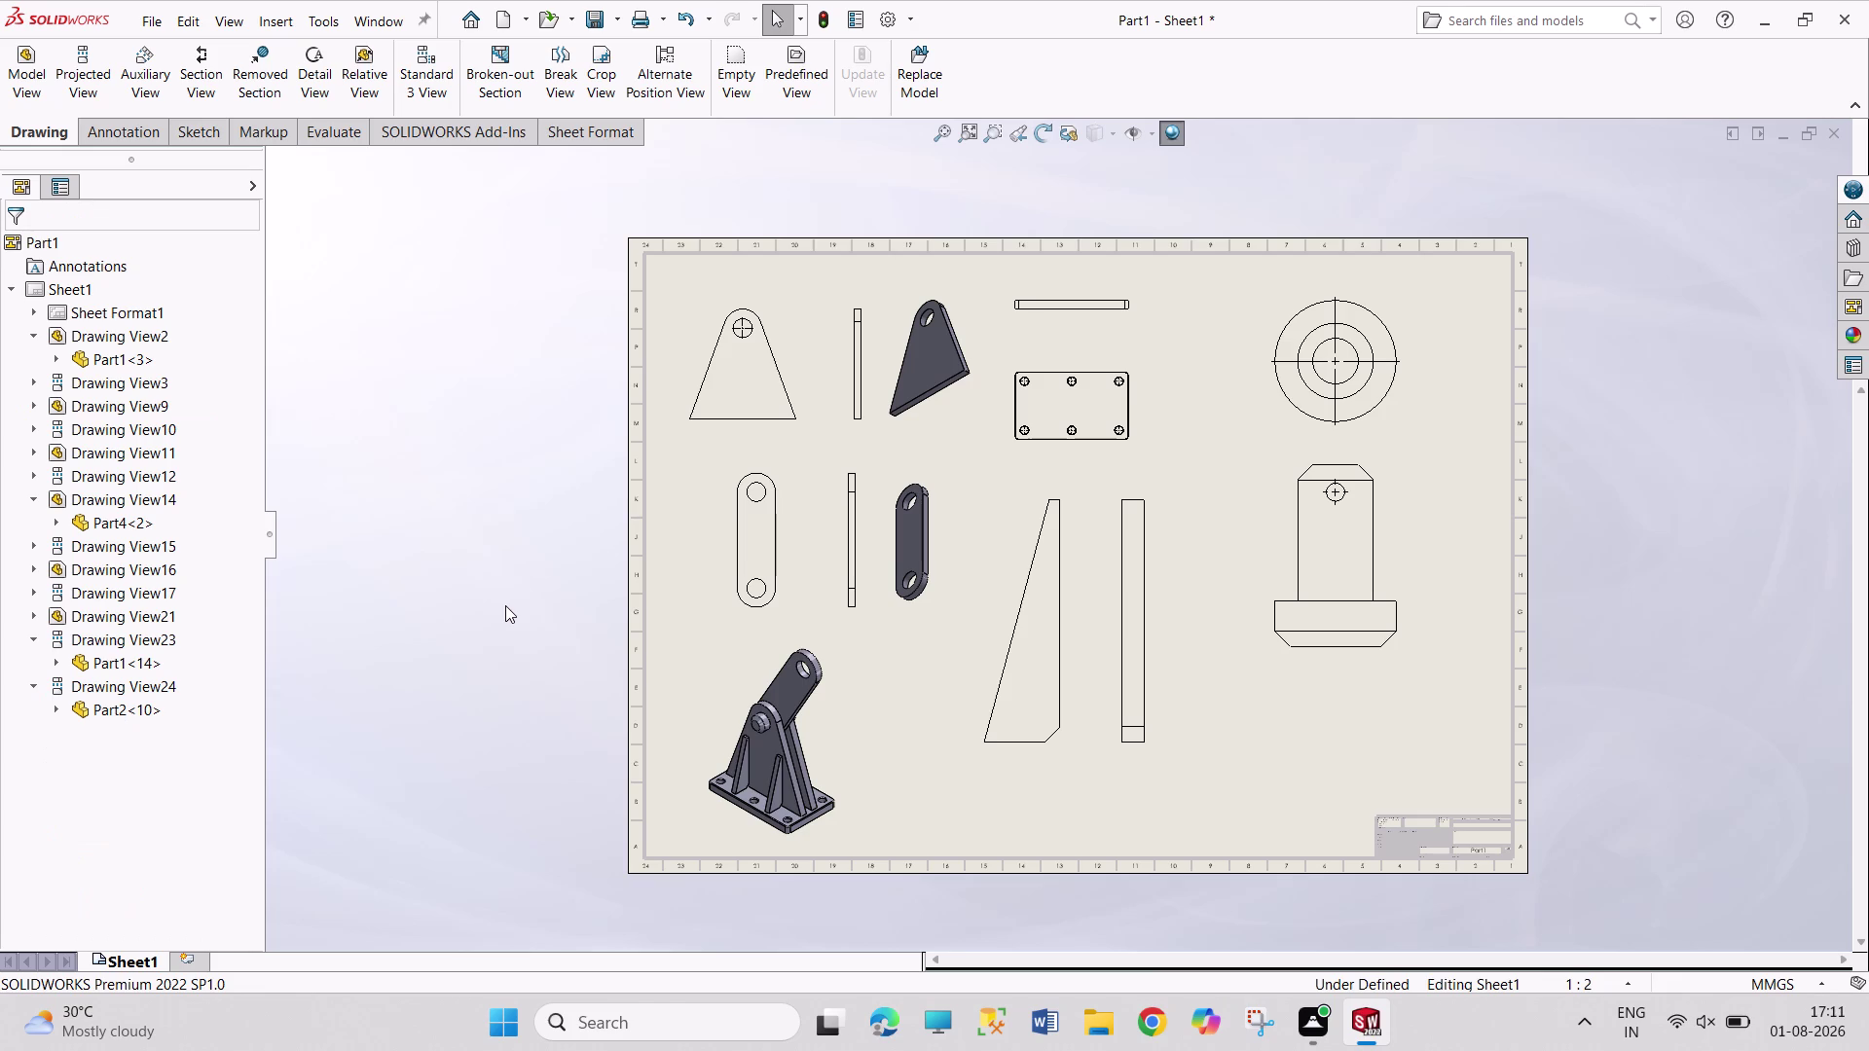
Delete the shaded triangular plate and slotted link views, confirming both deletions.
click(915, 343)
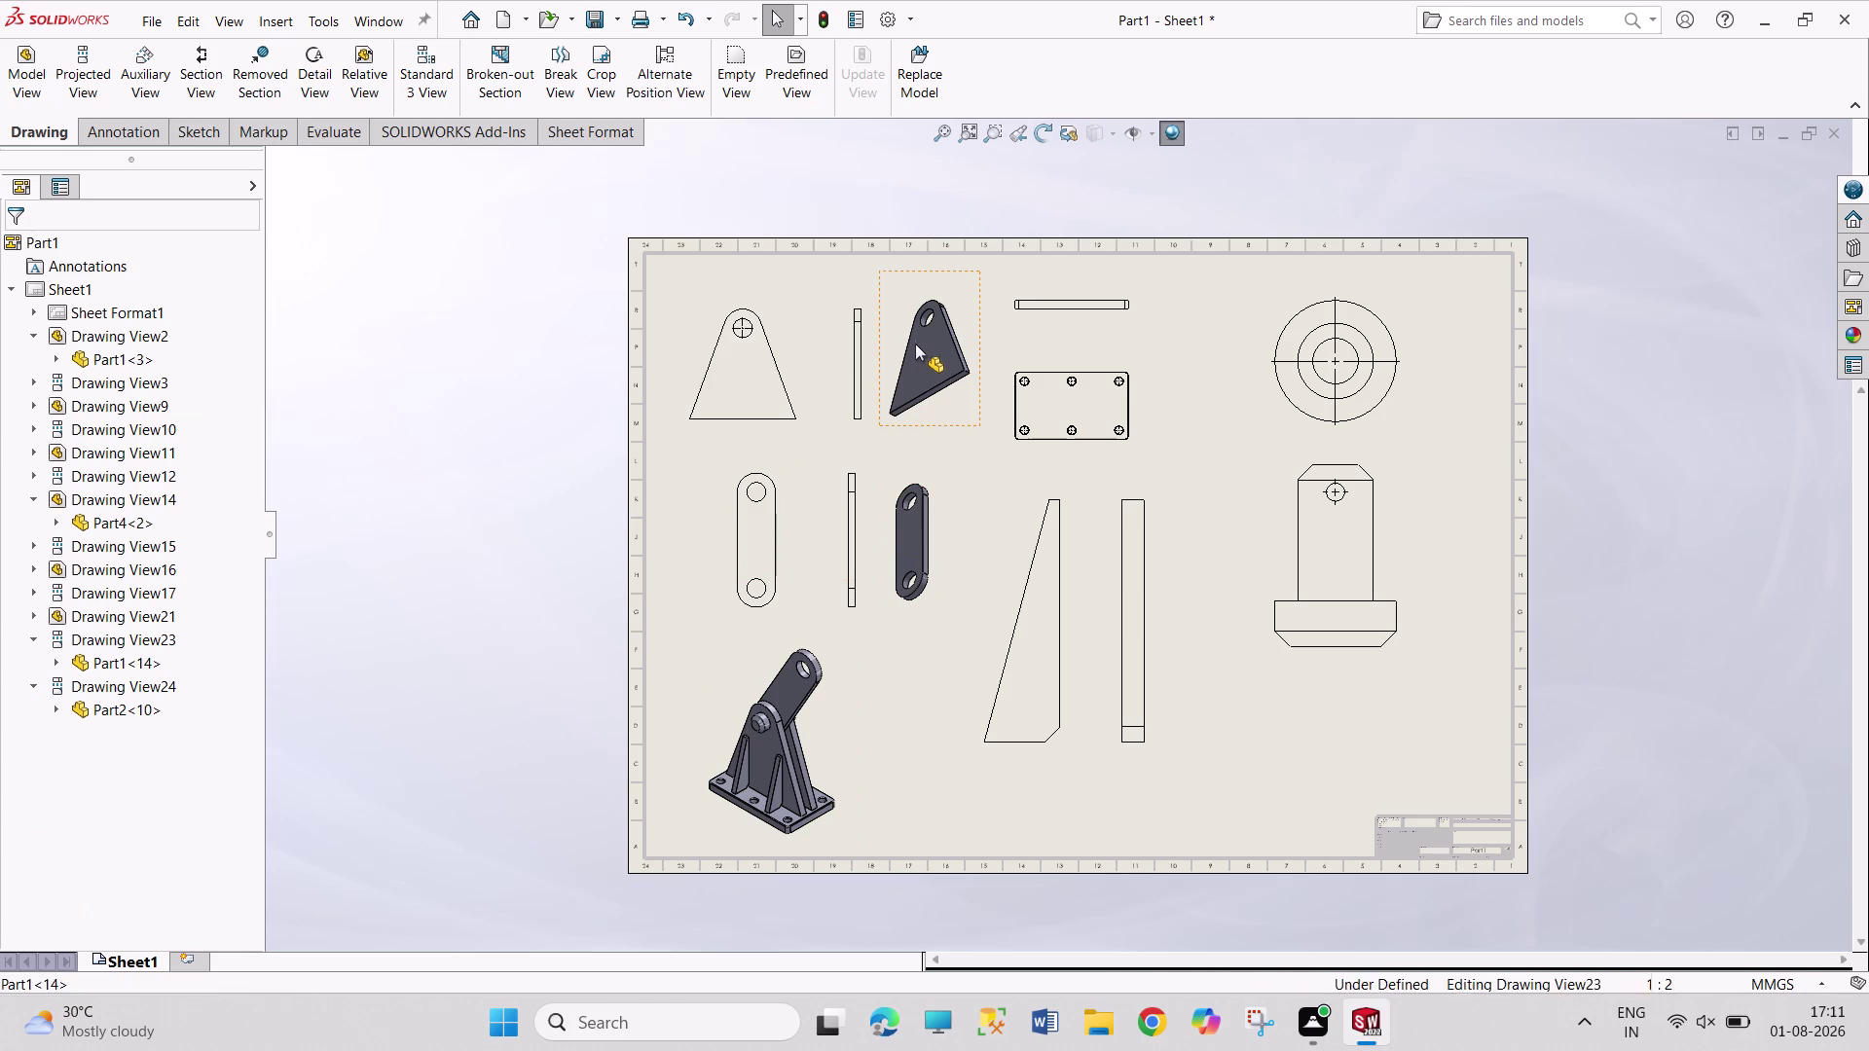
key(Delete)
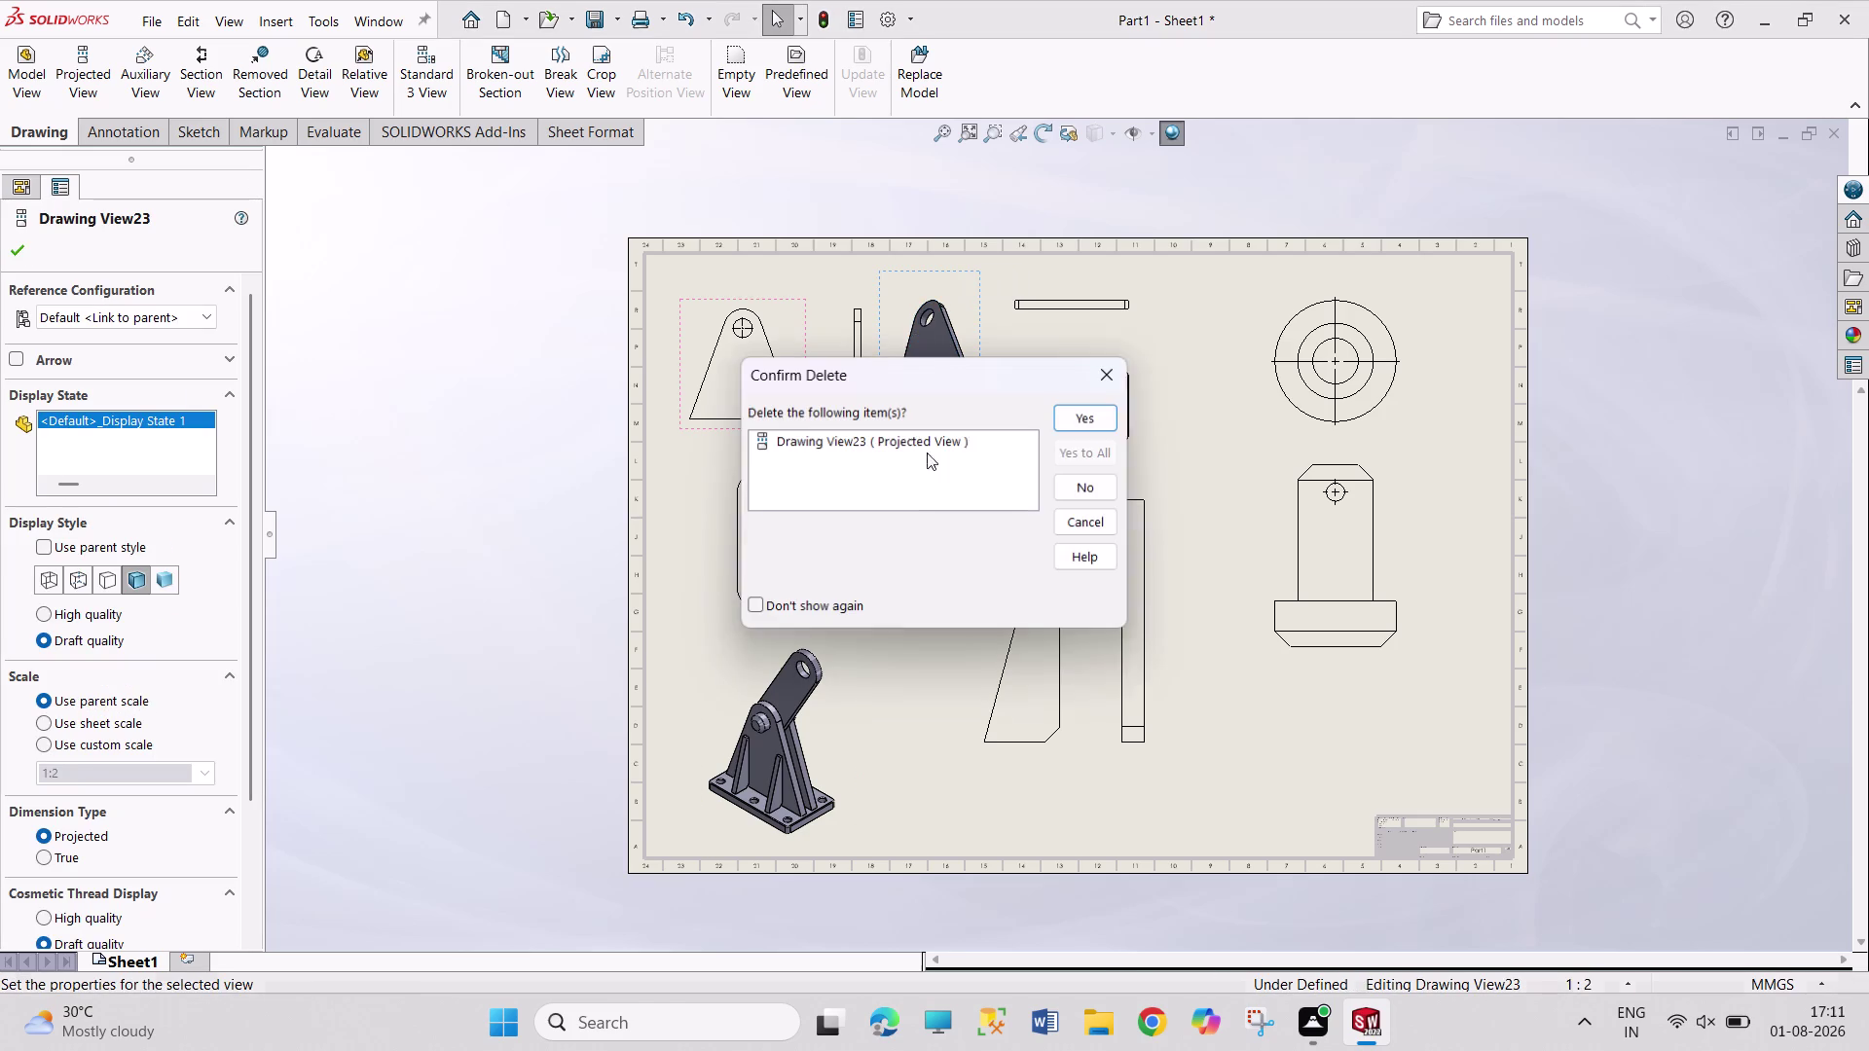
click(1089, 413)
click(921, 553)
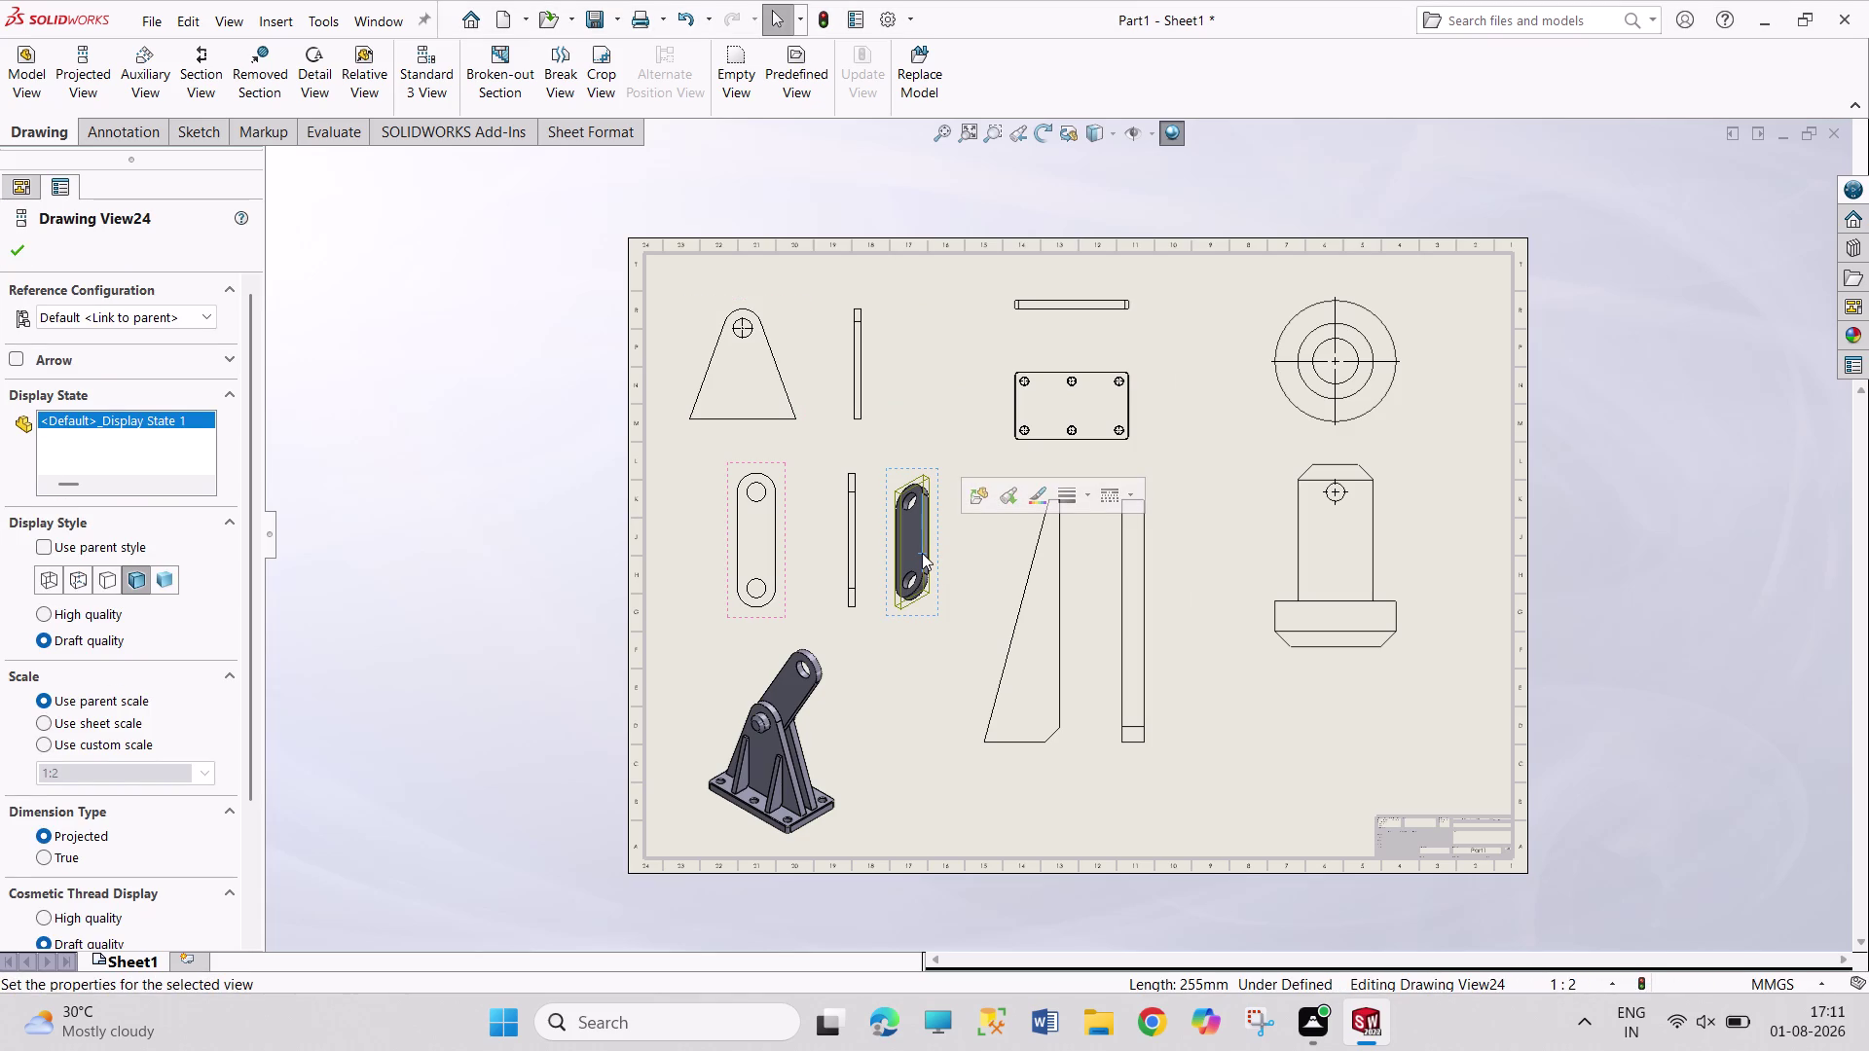
key(Delete)
click(1095, 424)
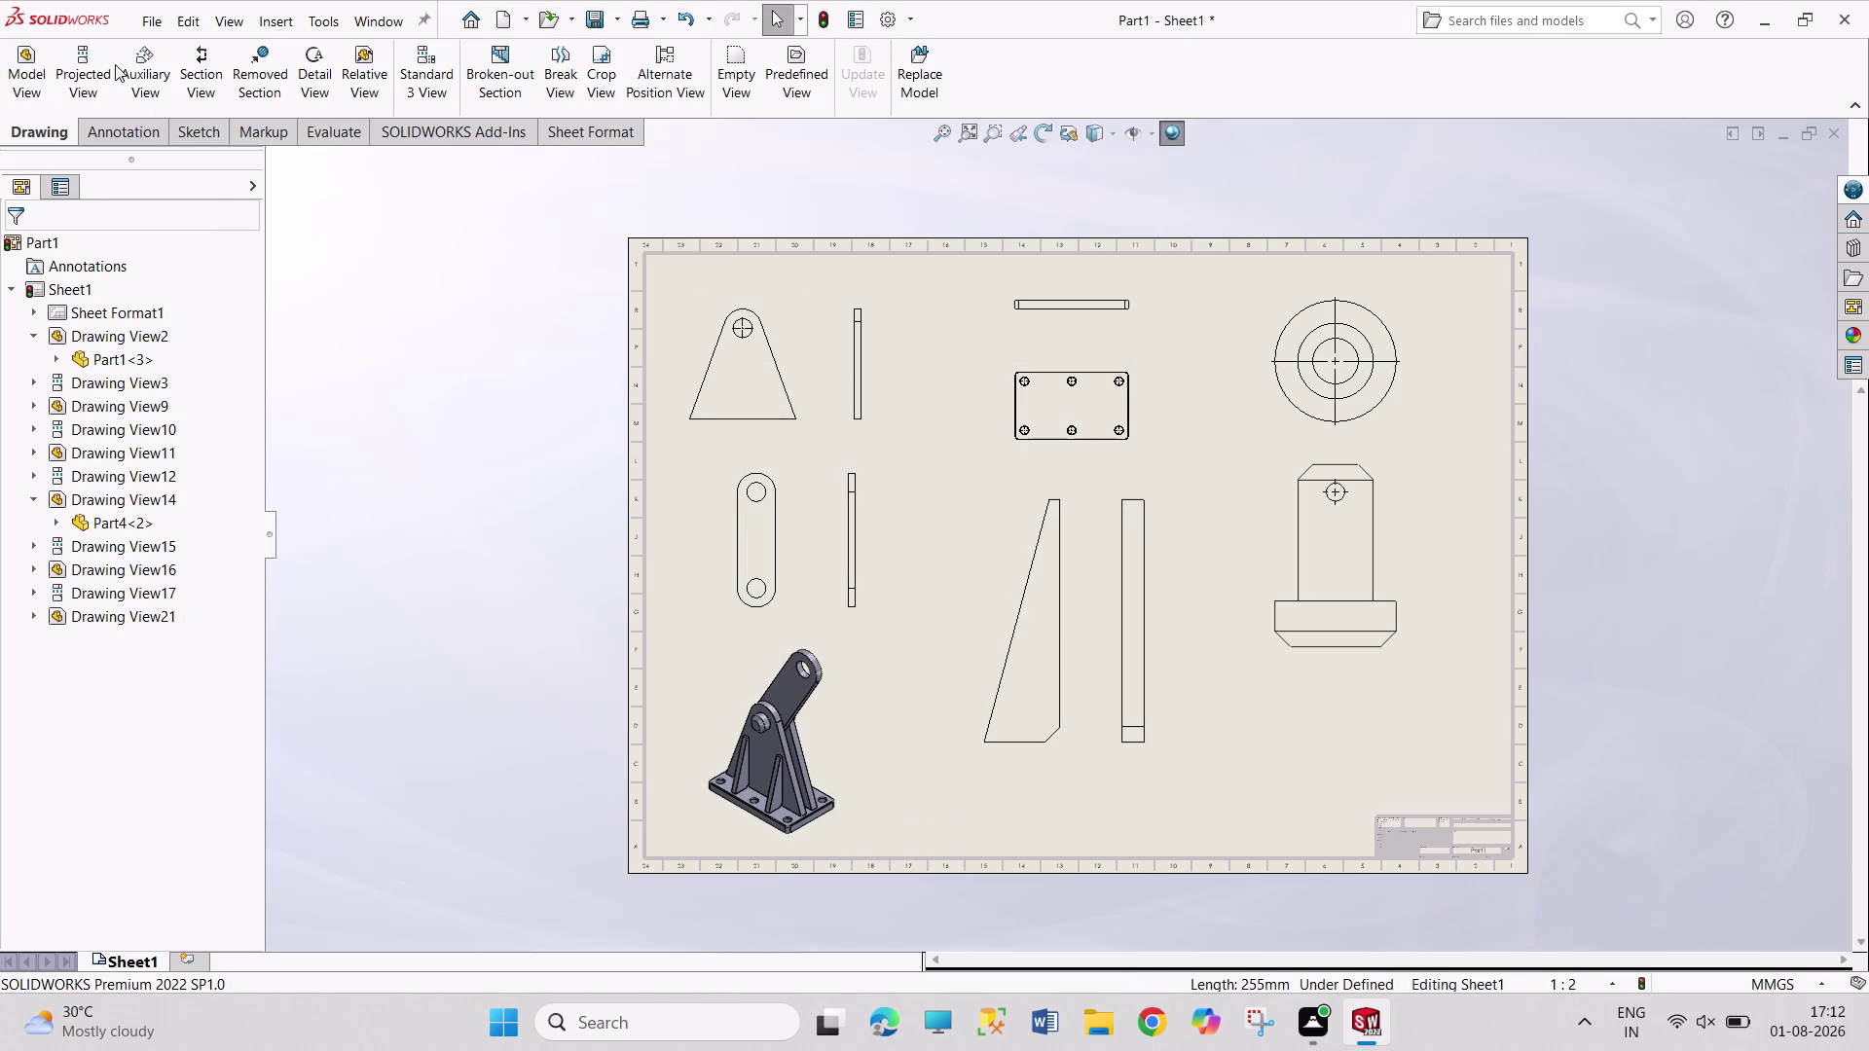
Add the 280 base width dimension below the triangular plate.
click(122, 131)
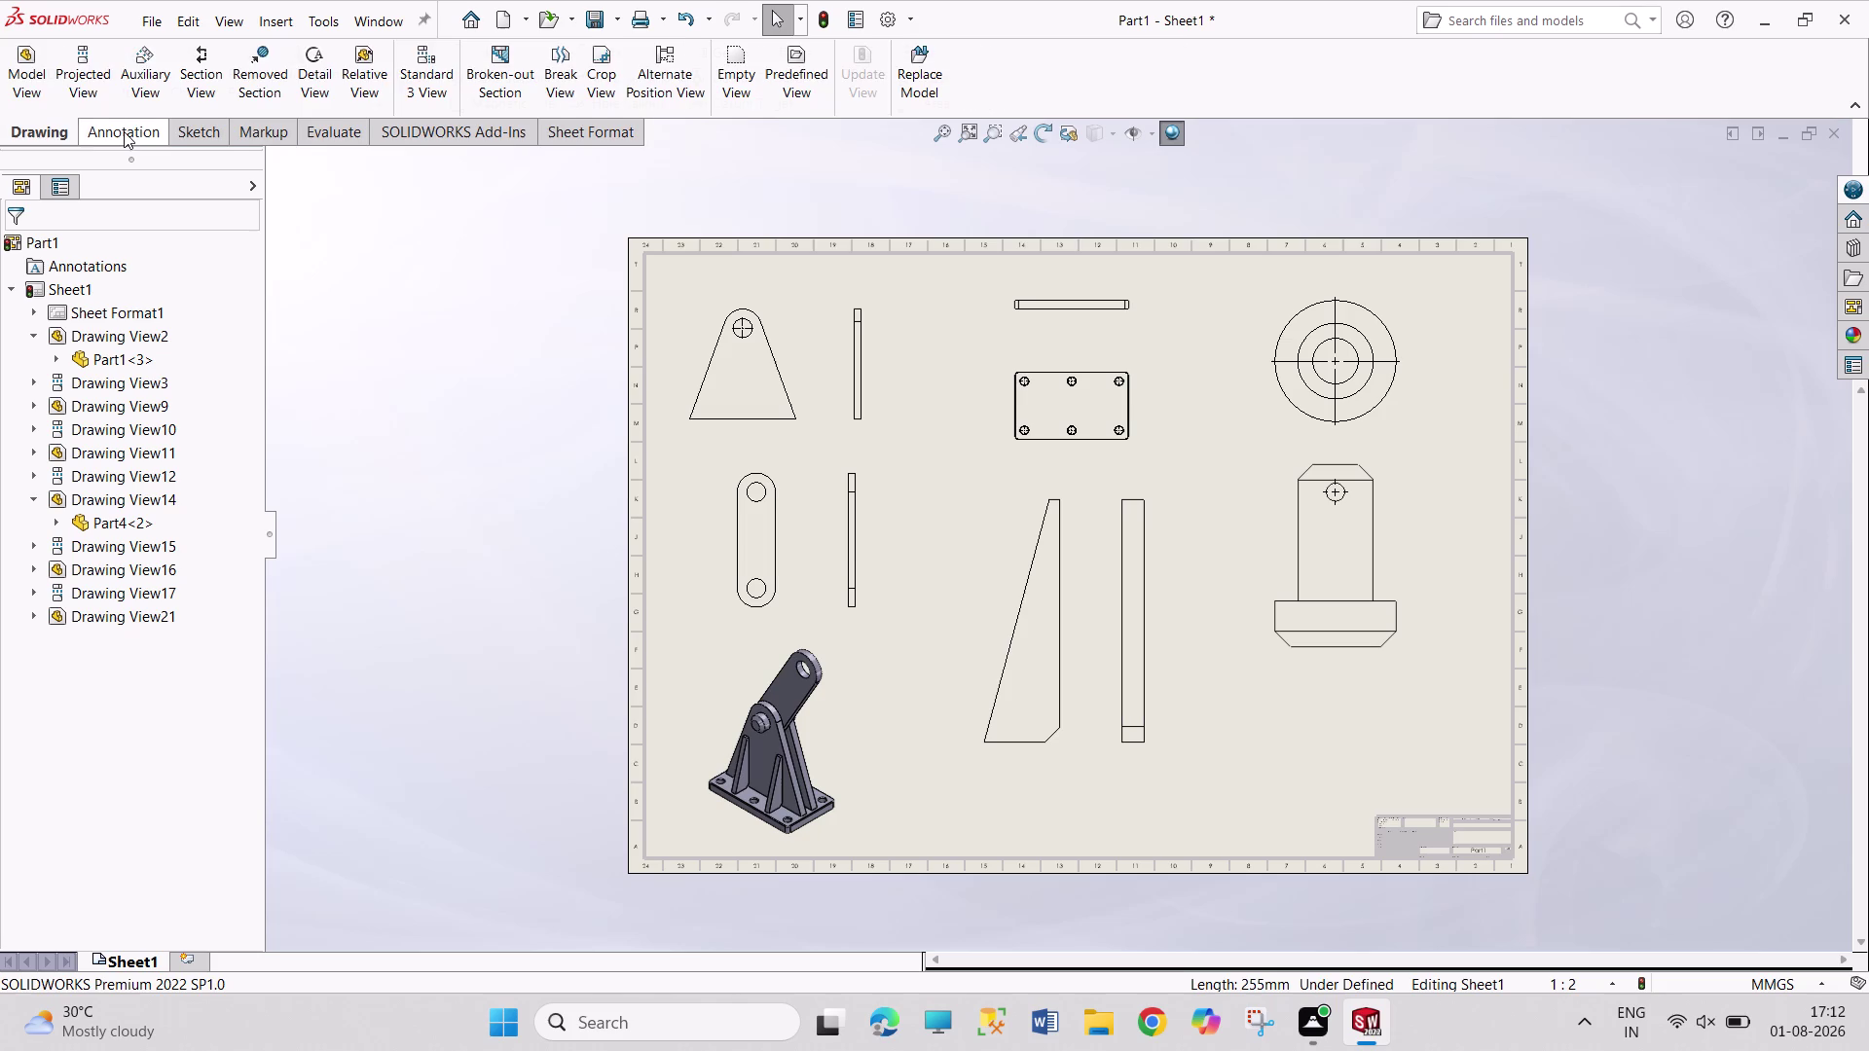
click(52, 79)
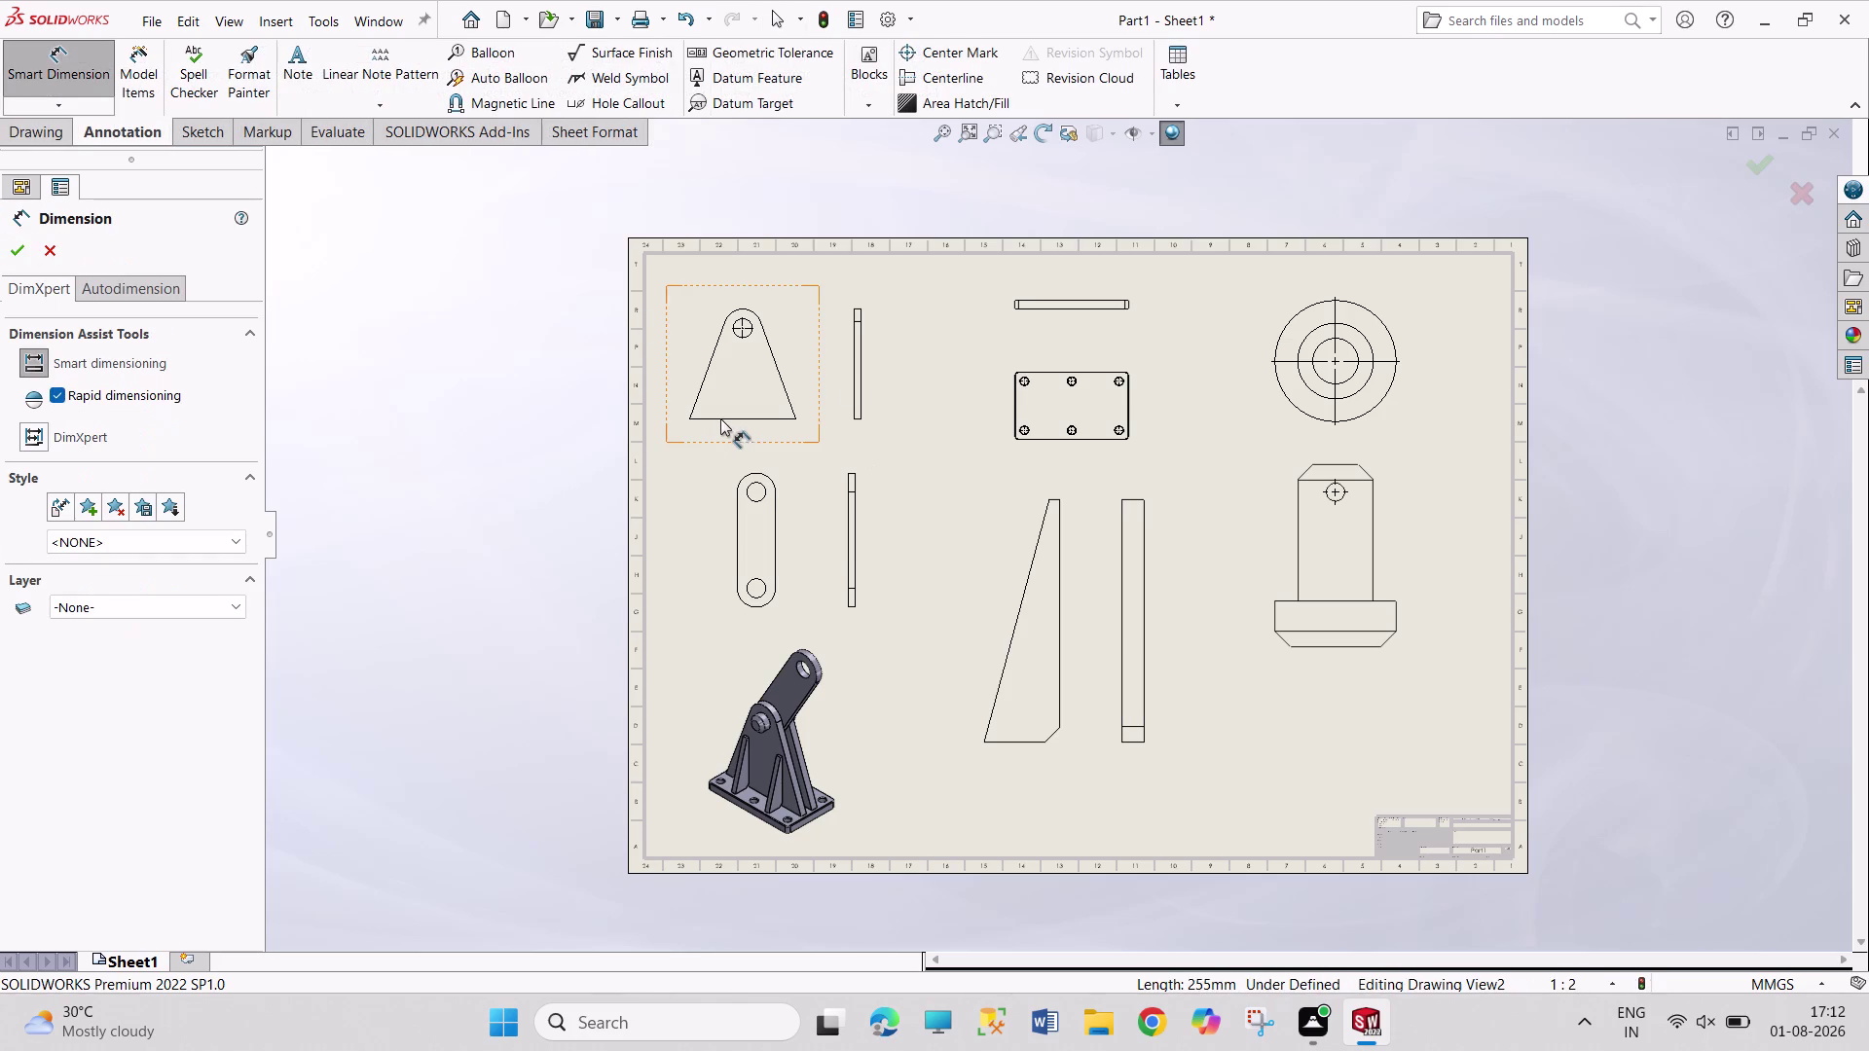
click(721, 418)
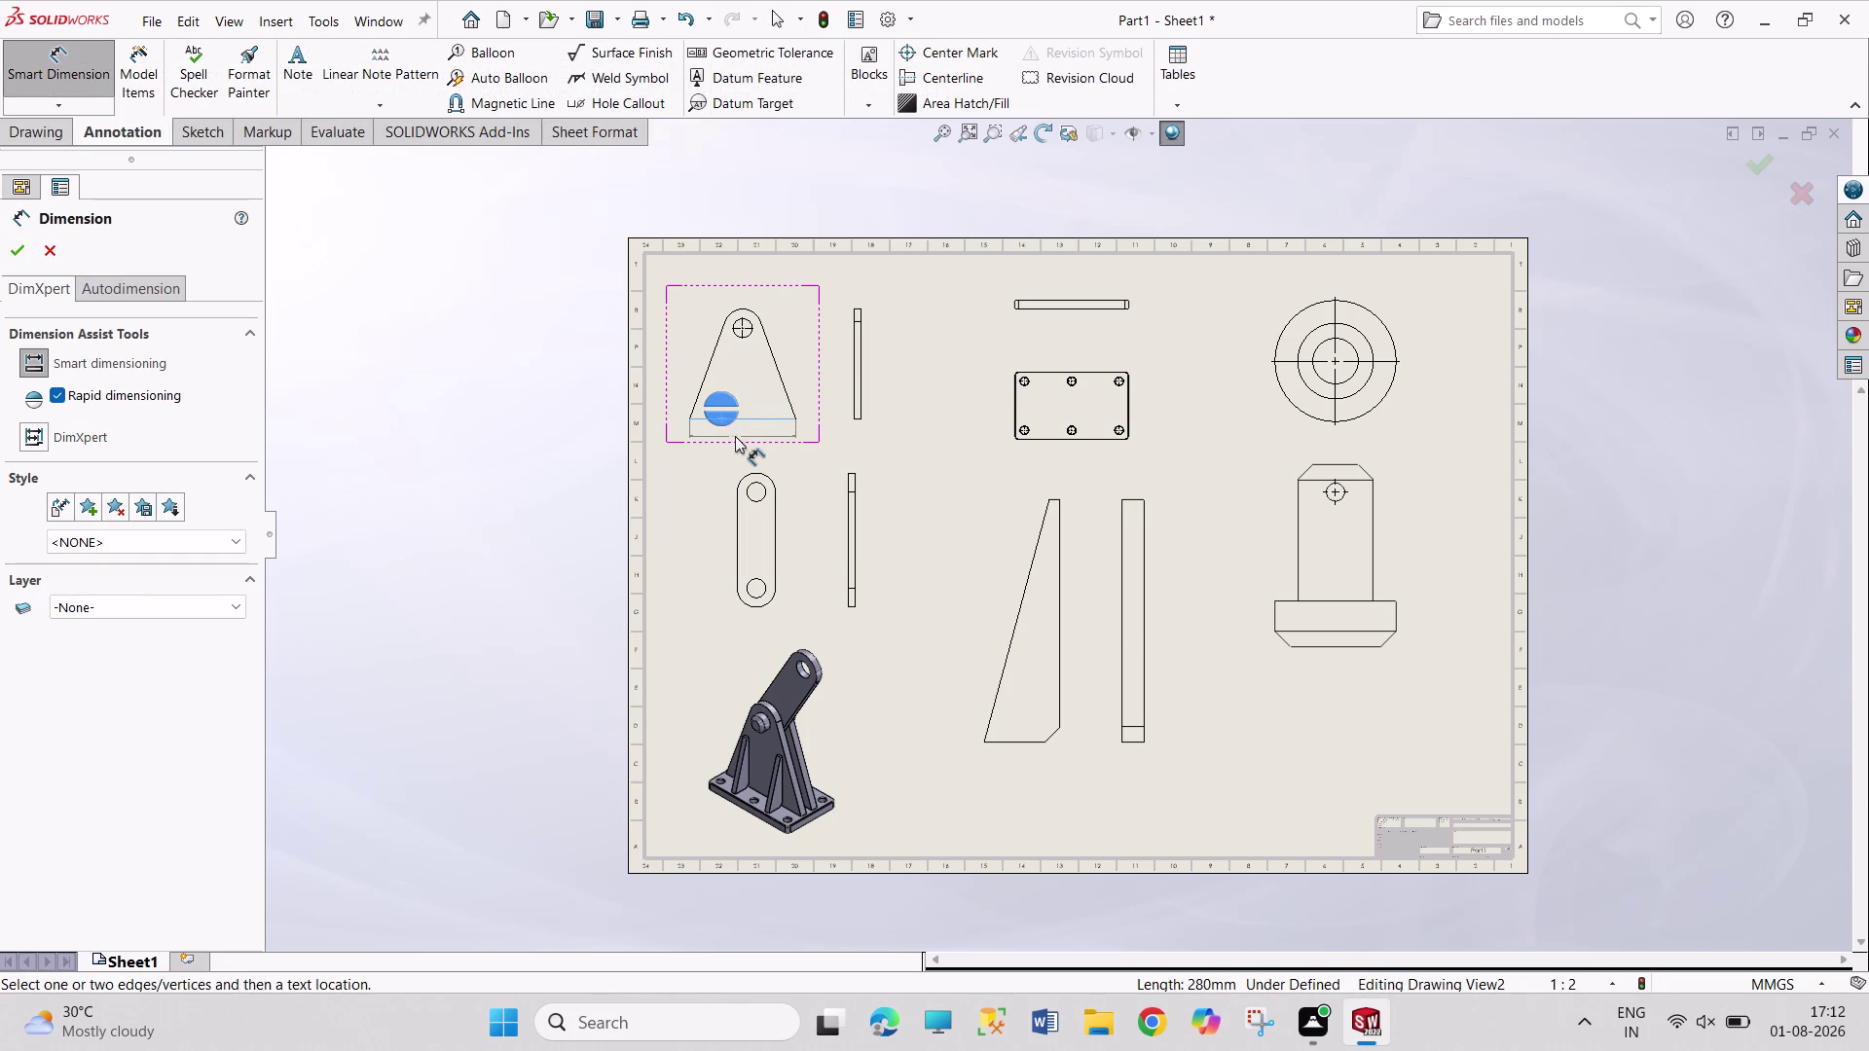
click(734, 436)
scroll(down, 3)
scroll(down, 3)
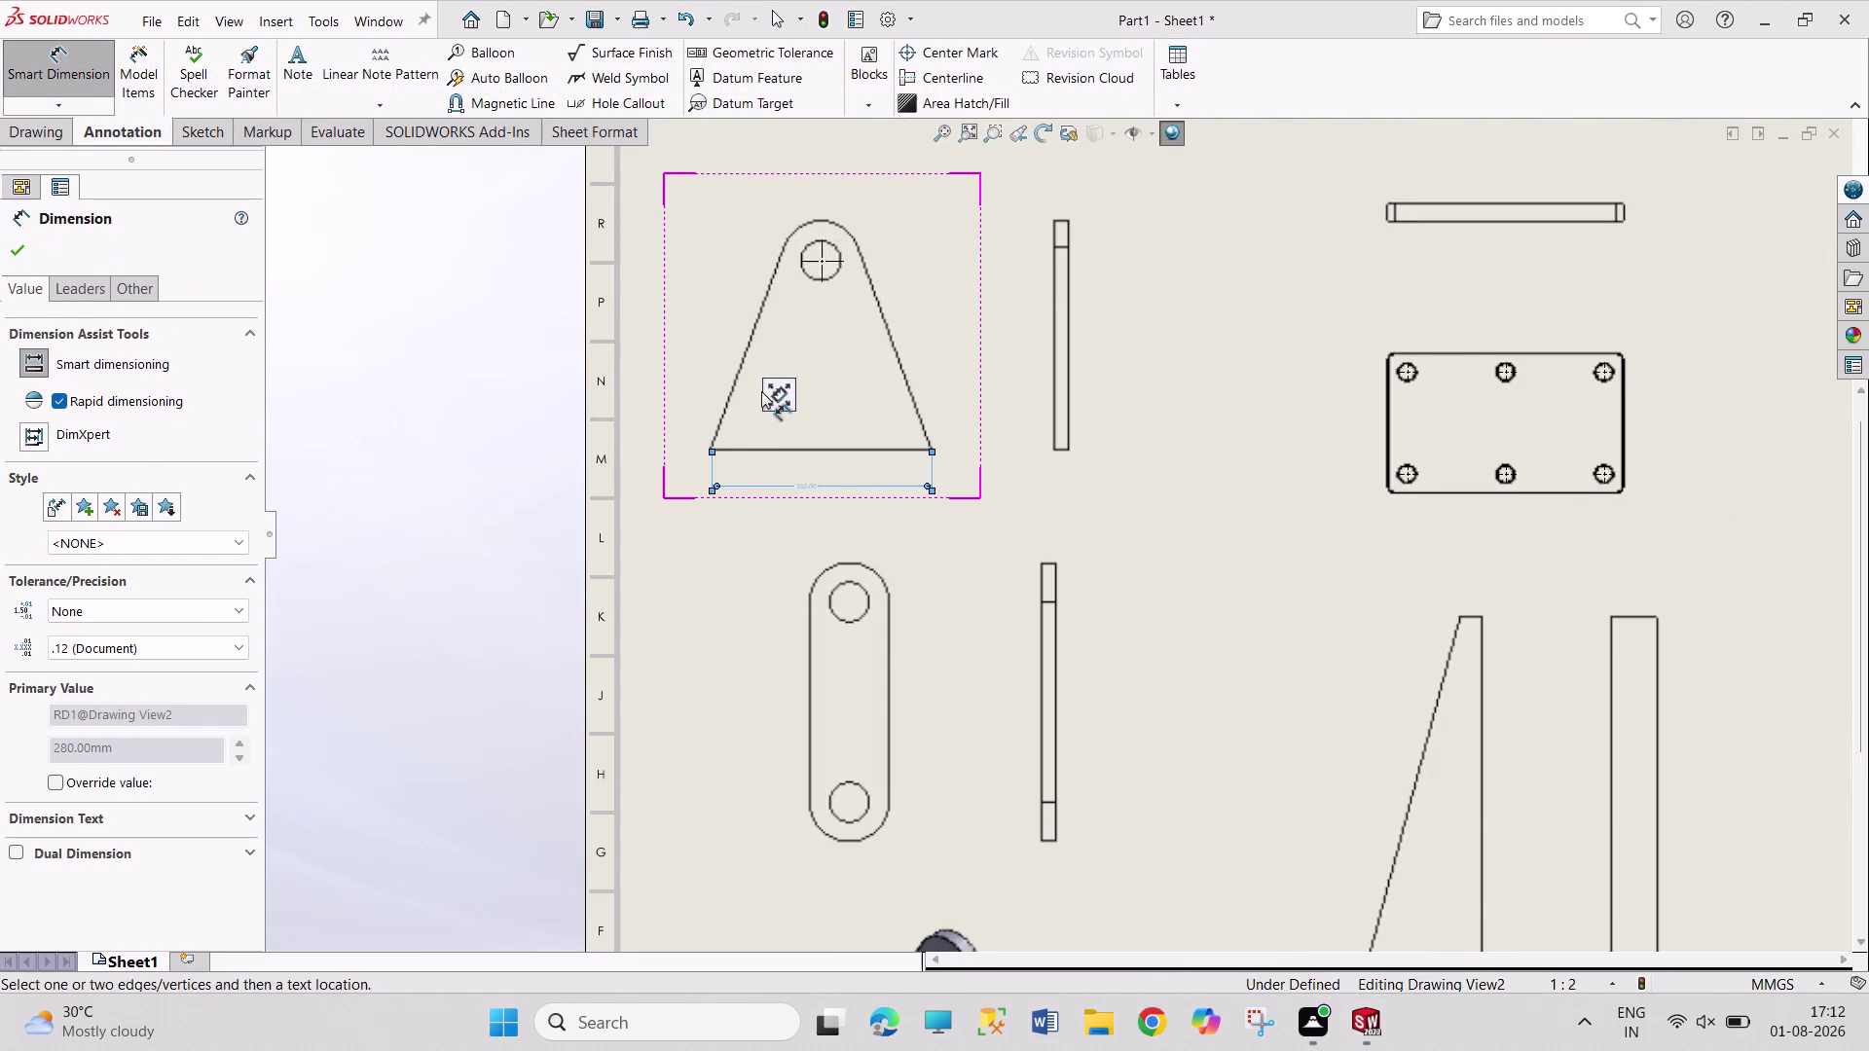
scroll(down, 3)
scroll(down, 3)
scroll(down, 3)
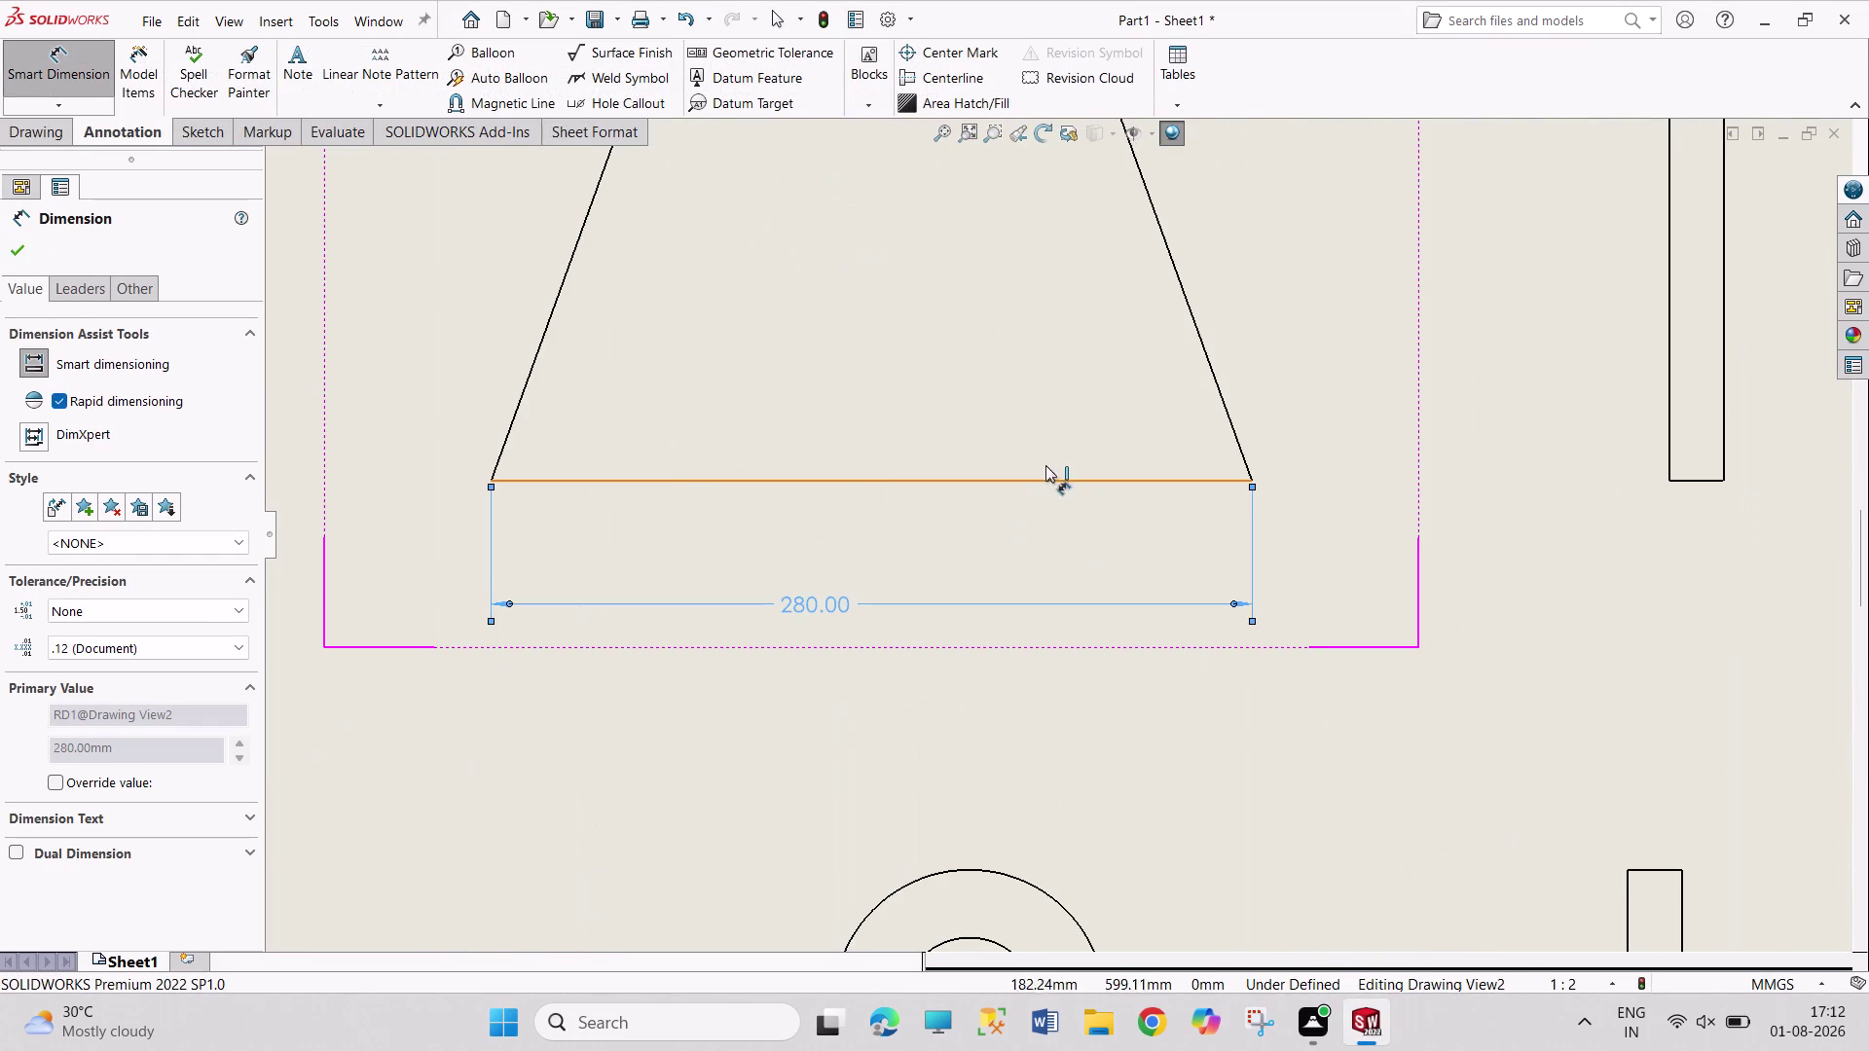
scroll(up, 3)
scroll(up, 3)
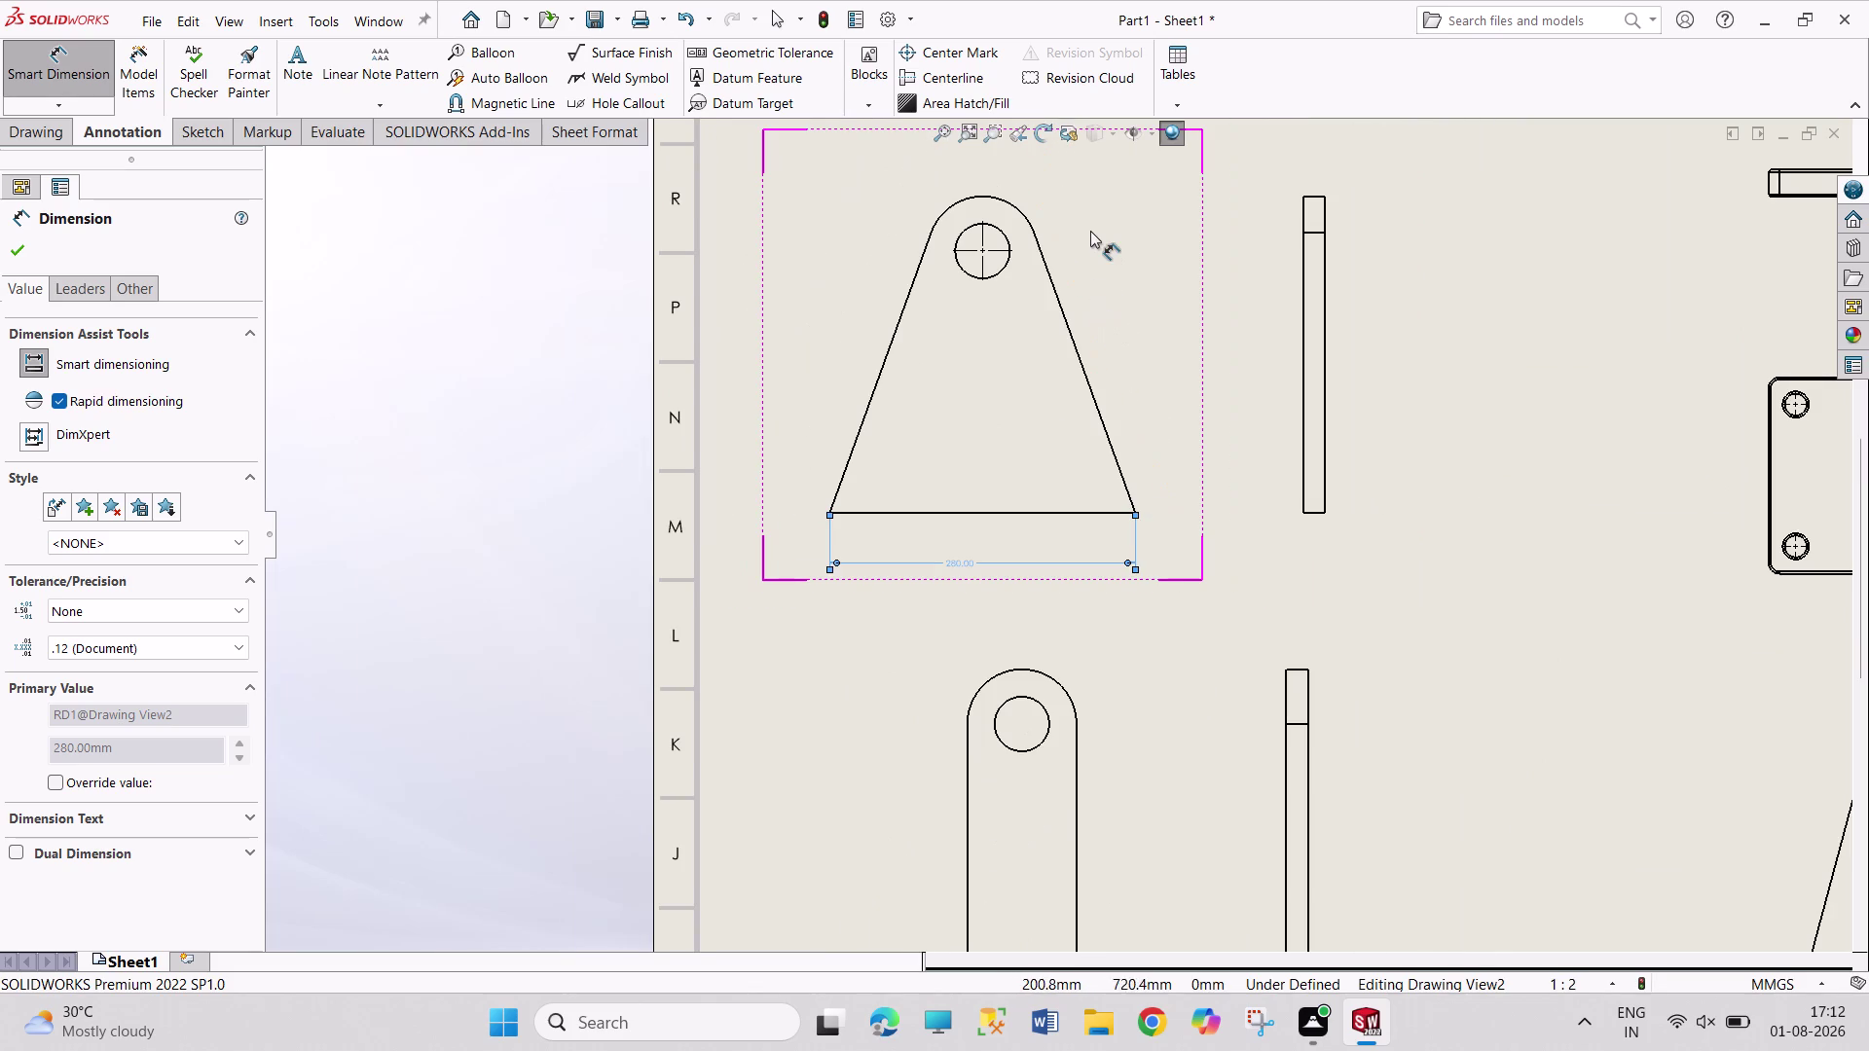
scroll(up, 3)
scroll(down, 3)
Dimension the R50 top arc, the Ø25 hole, and the 240 plate height.
click(1004, 308)
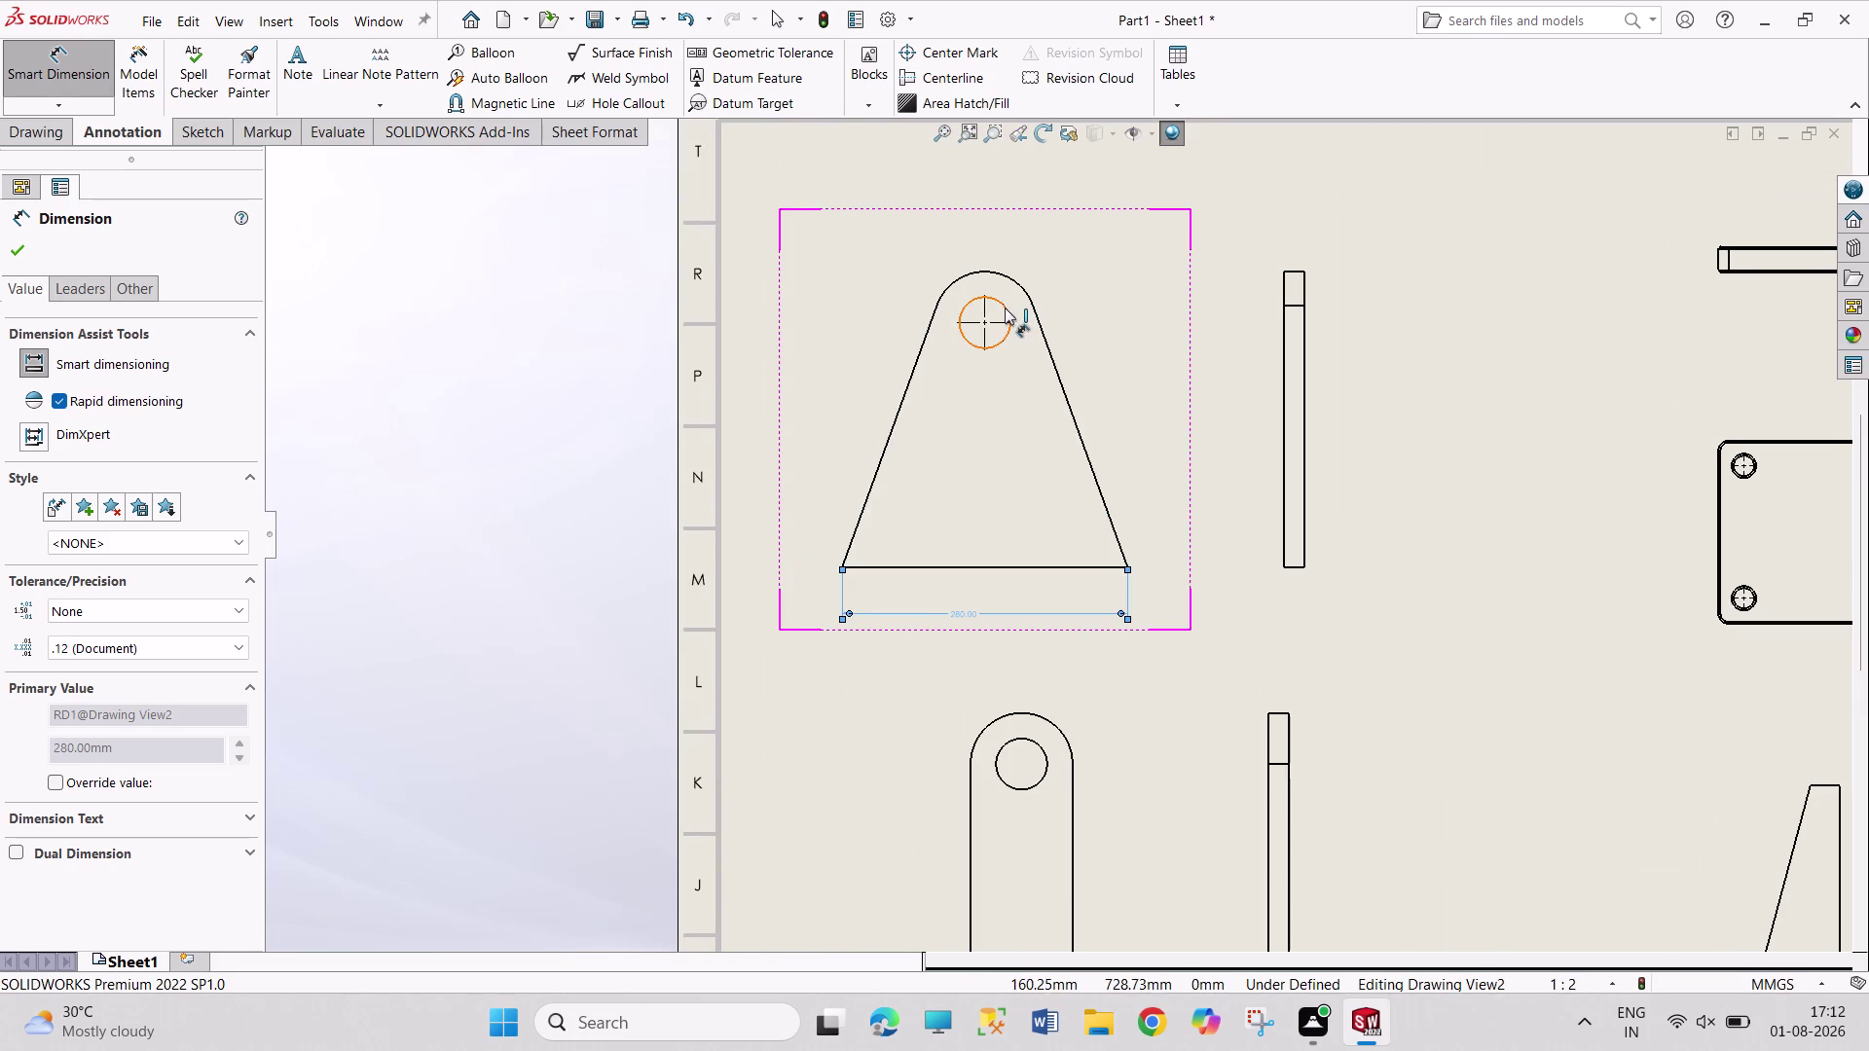
click(1064, 227)
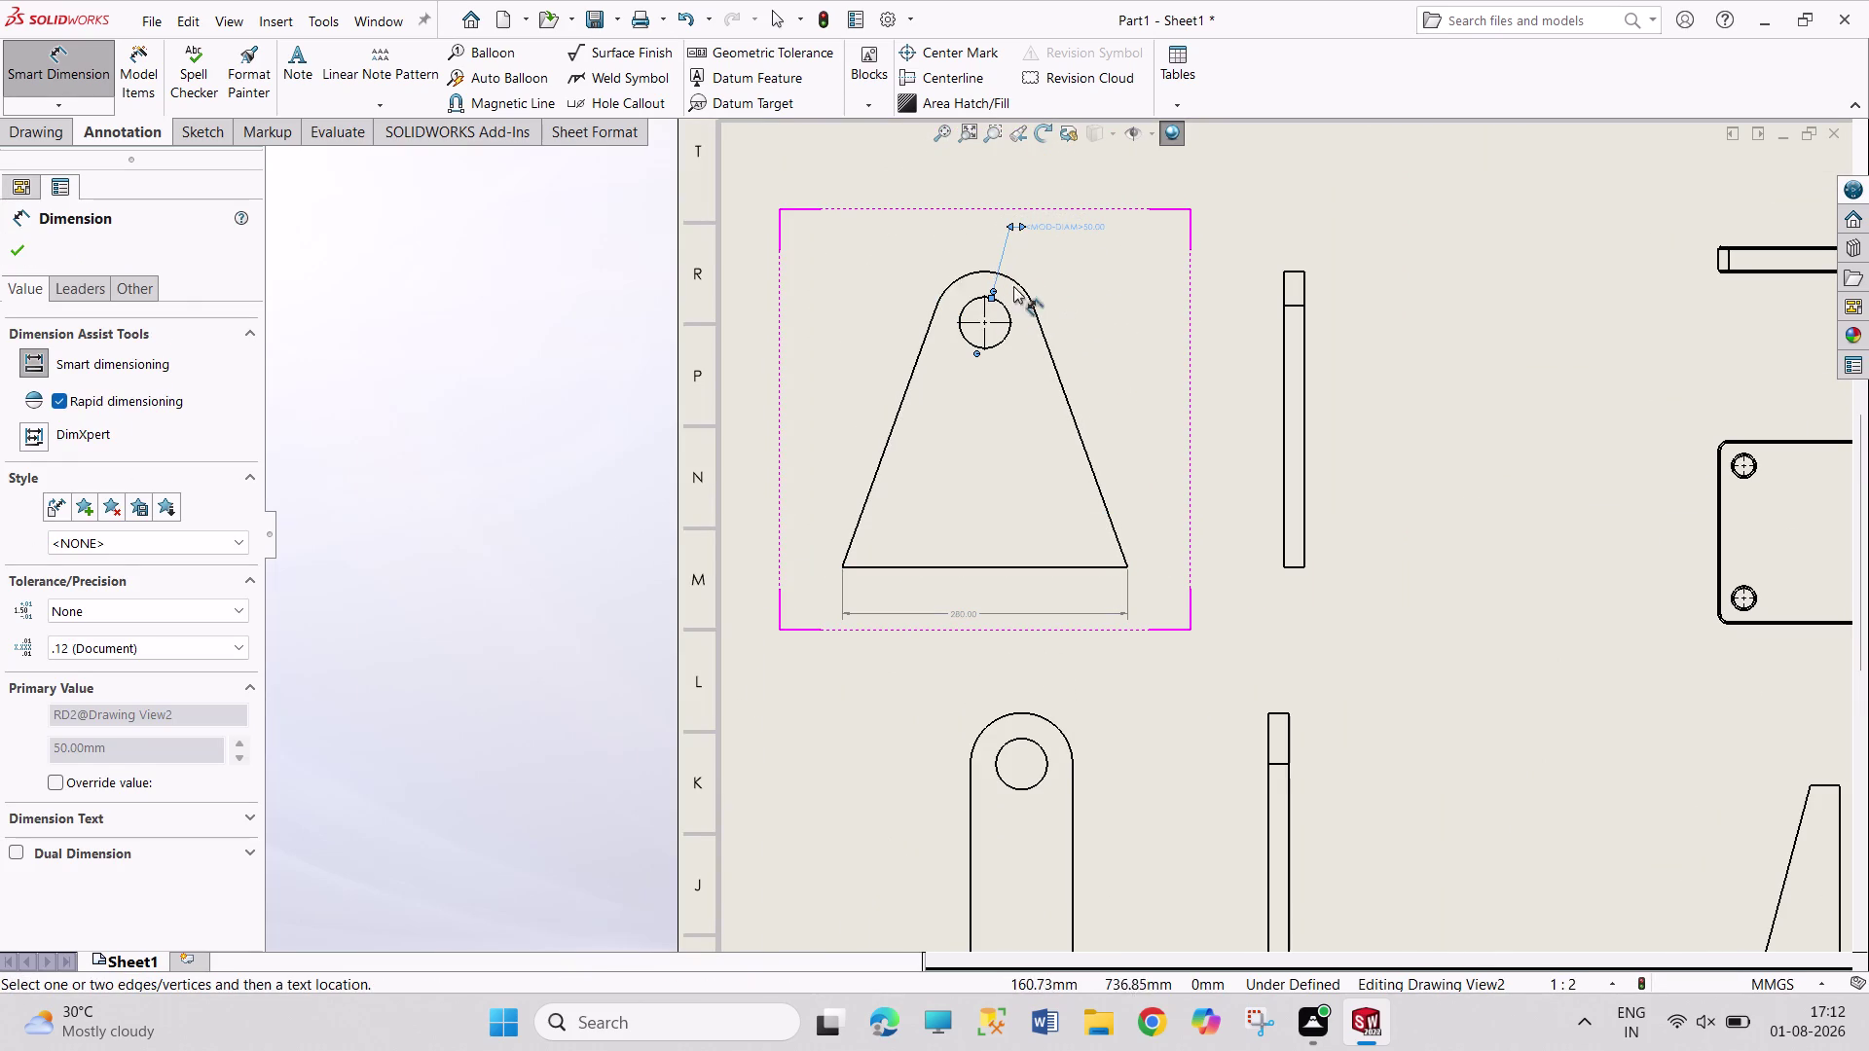
right_click(1046, 226)
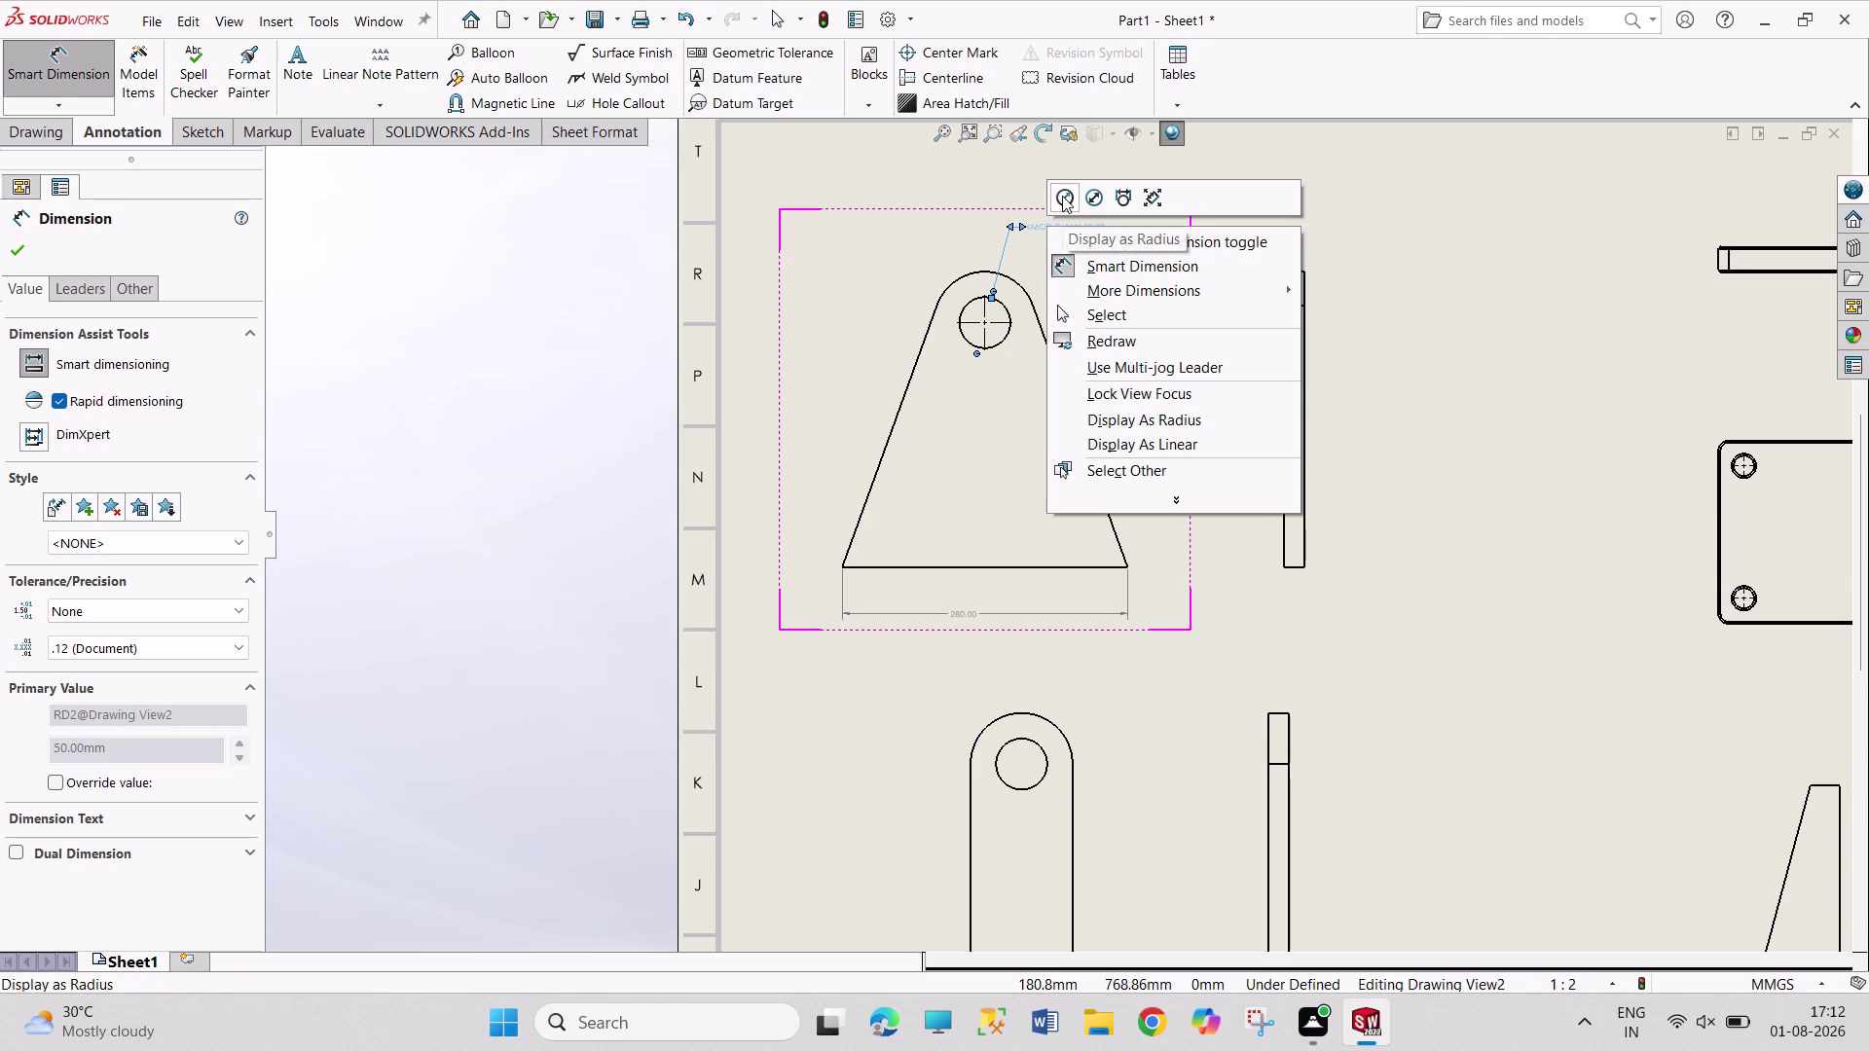
click(1061, 195)
click(993, 274)
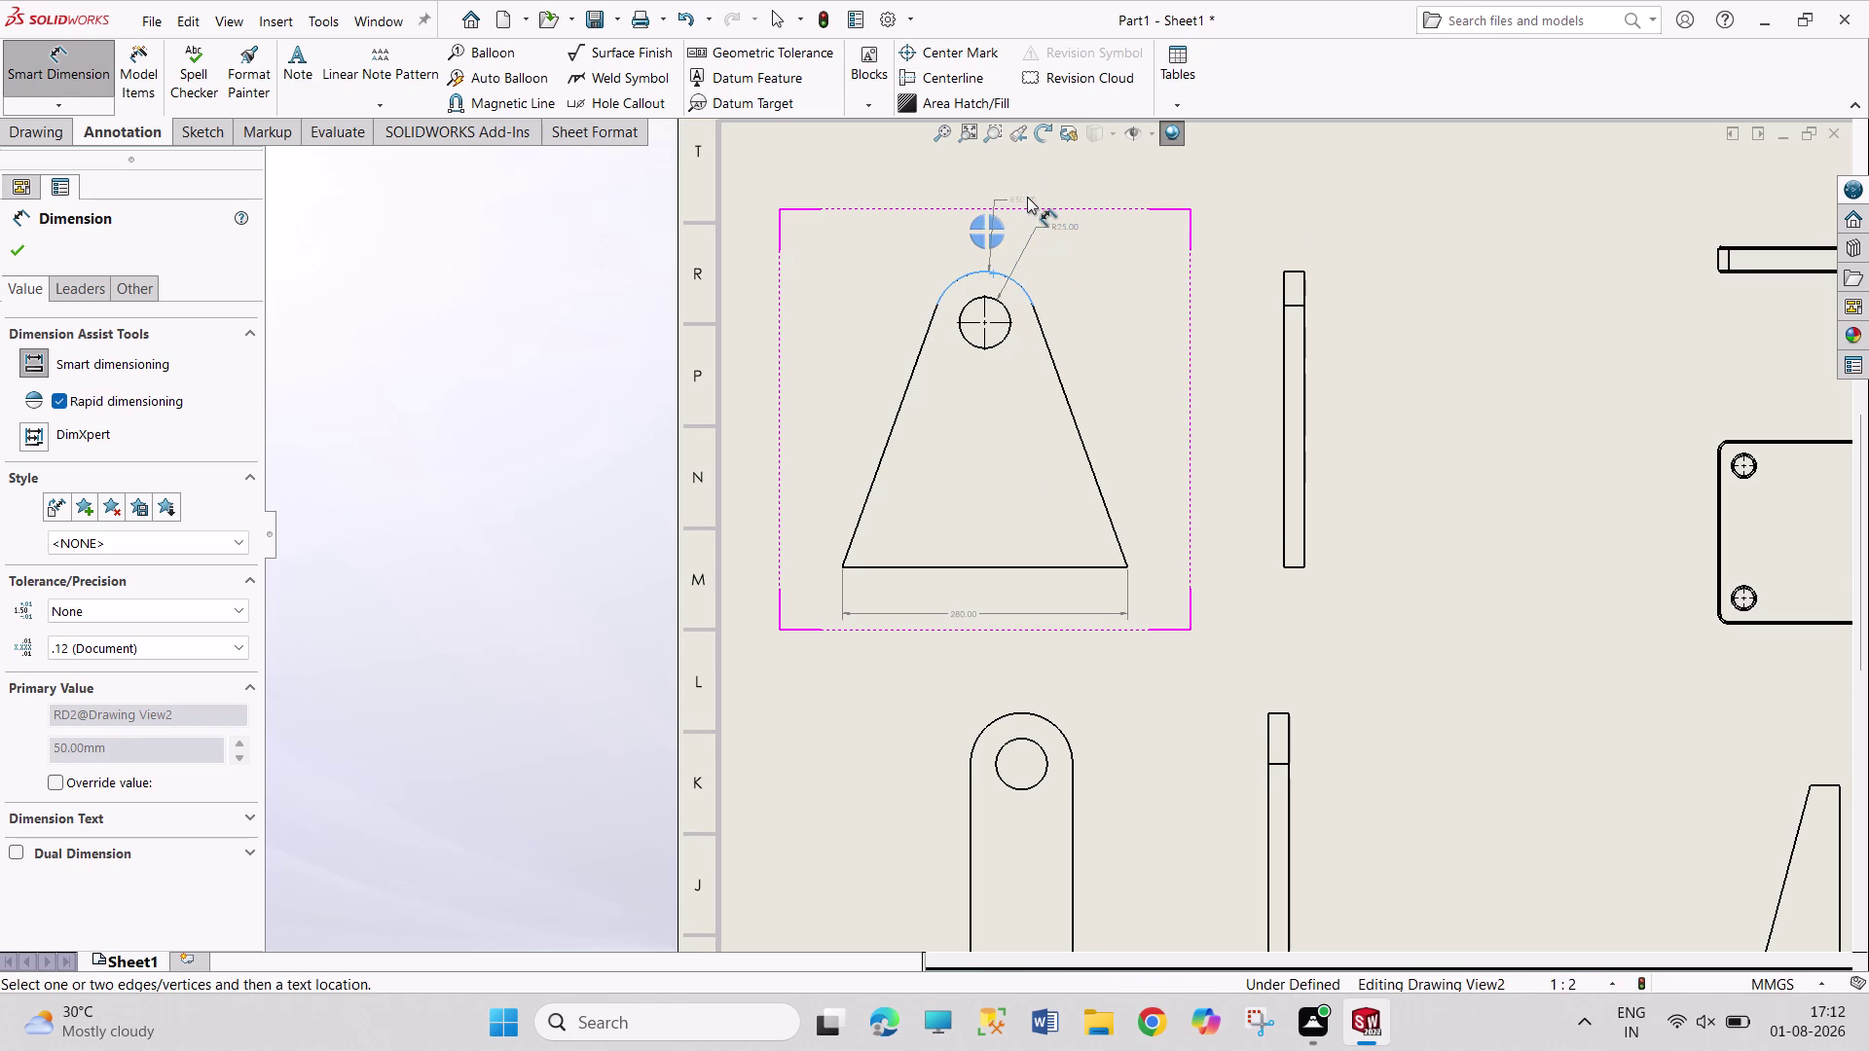
click(1033, 198)
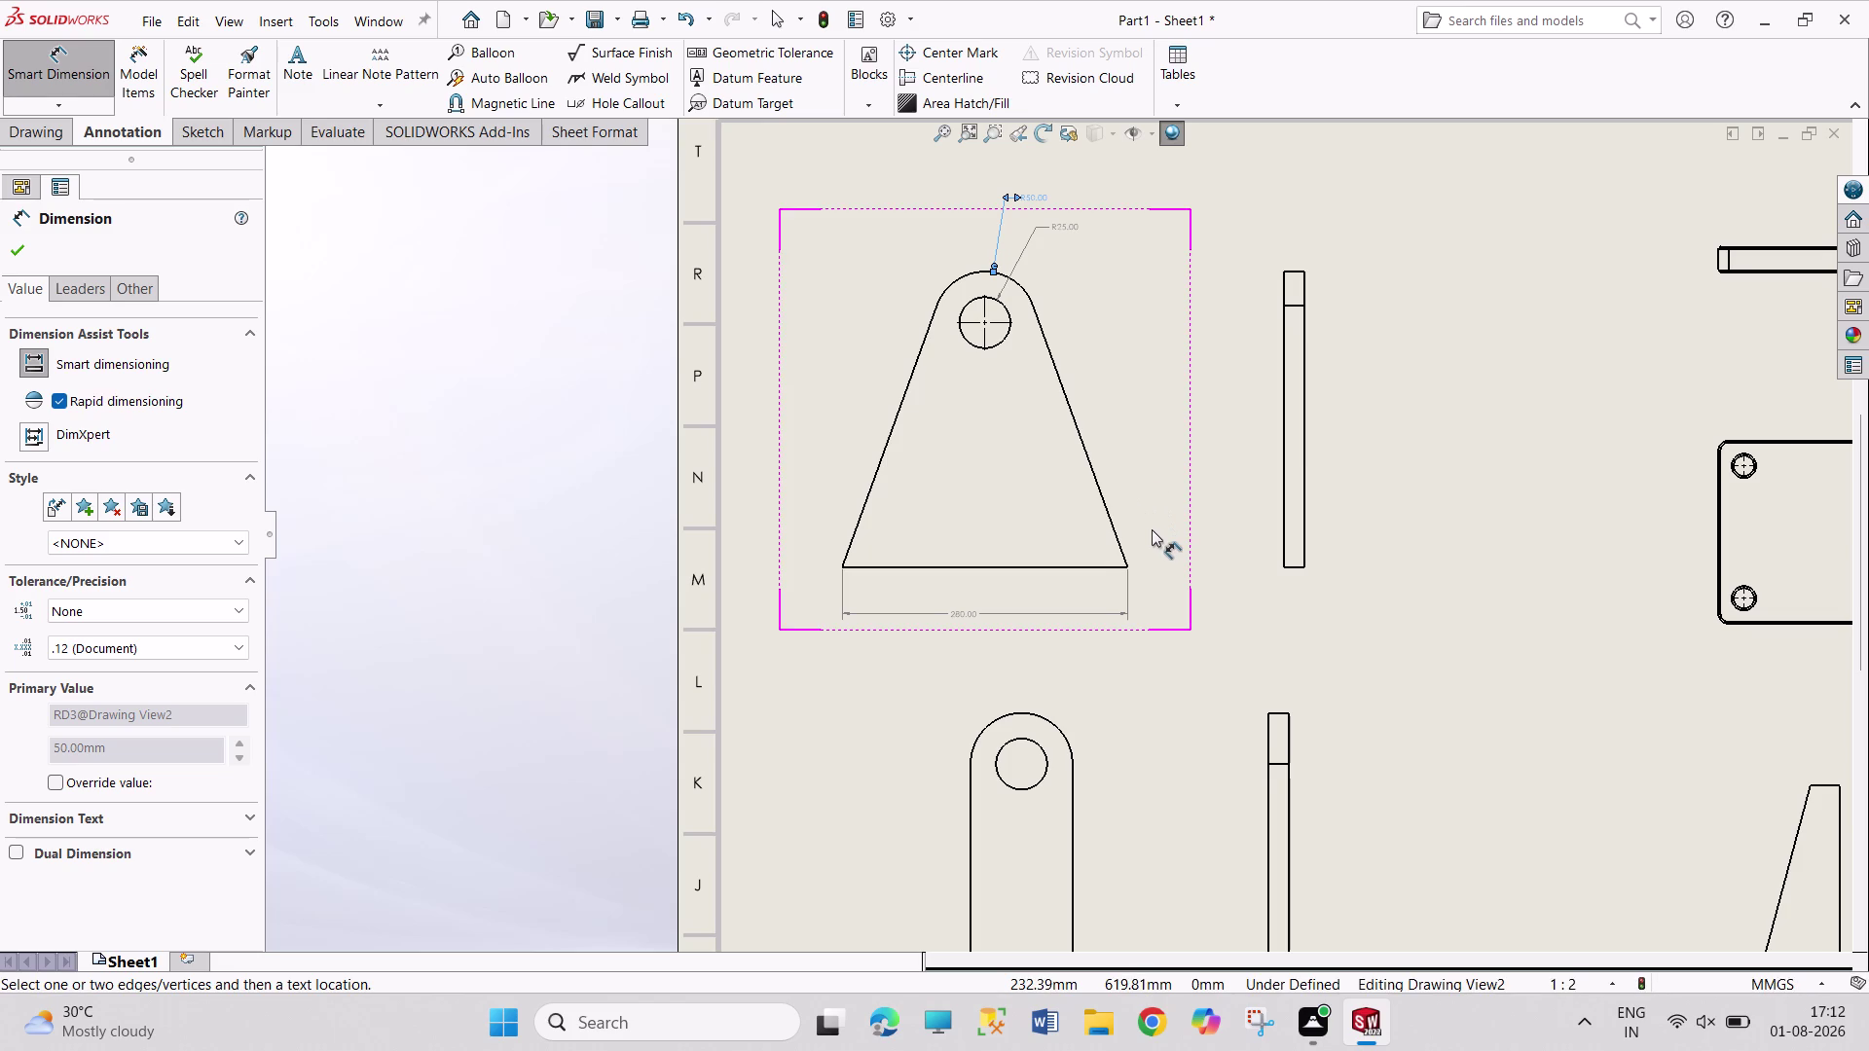
click(1008, 331)
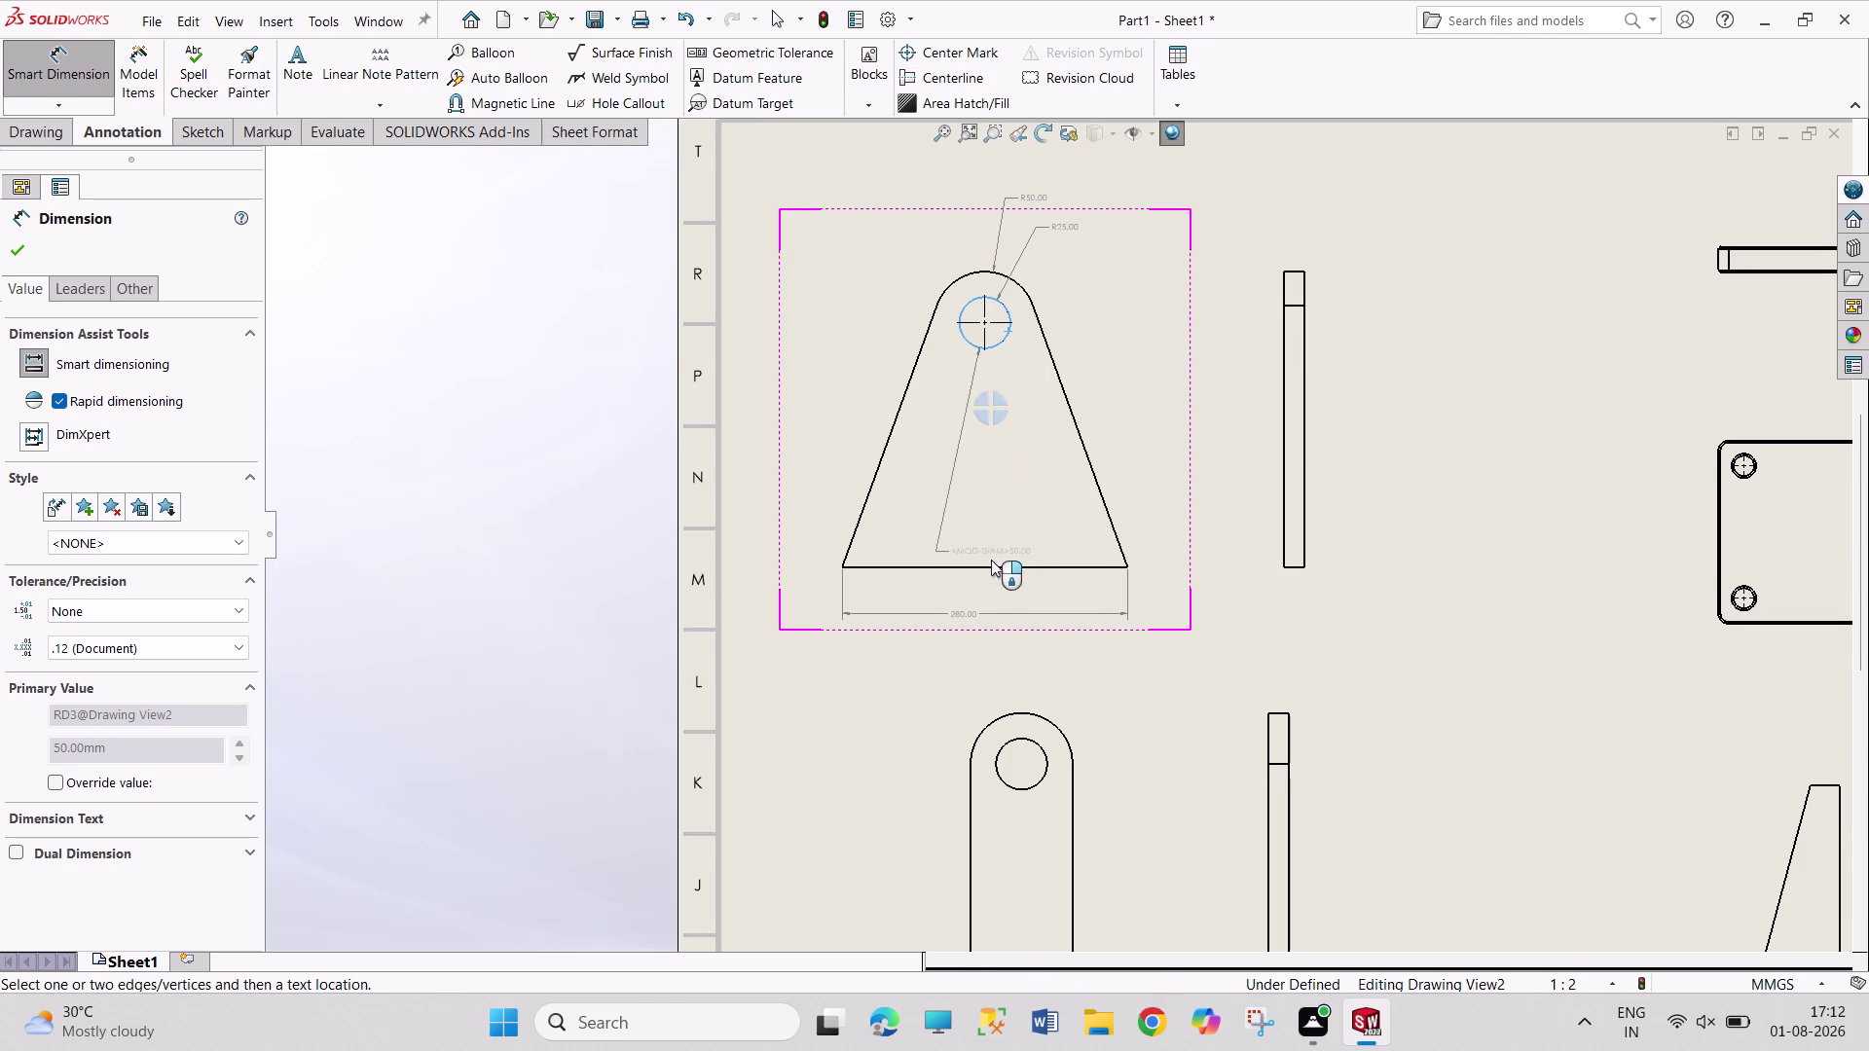
click(992, 568)
click(807, 476)
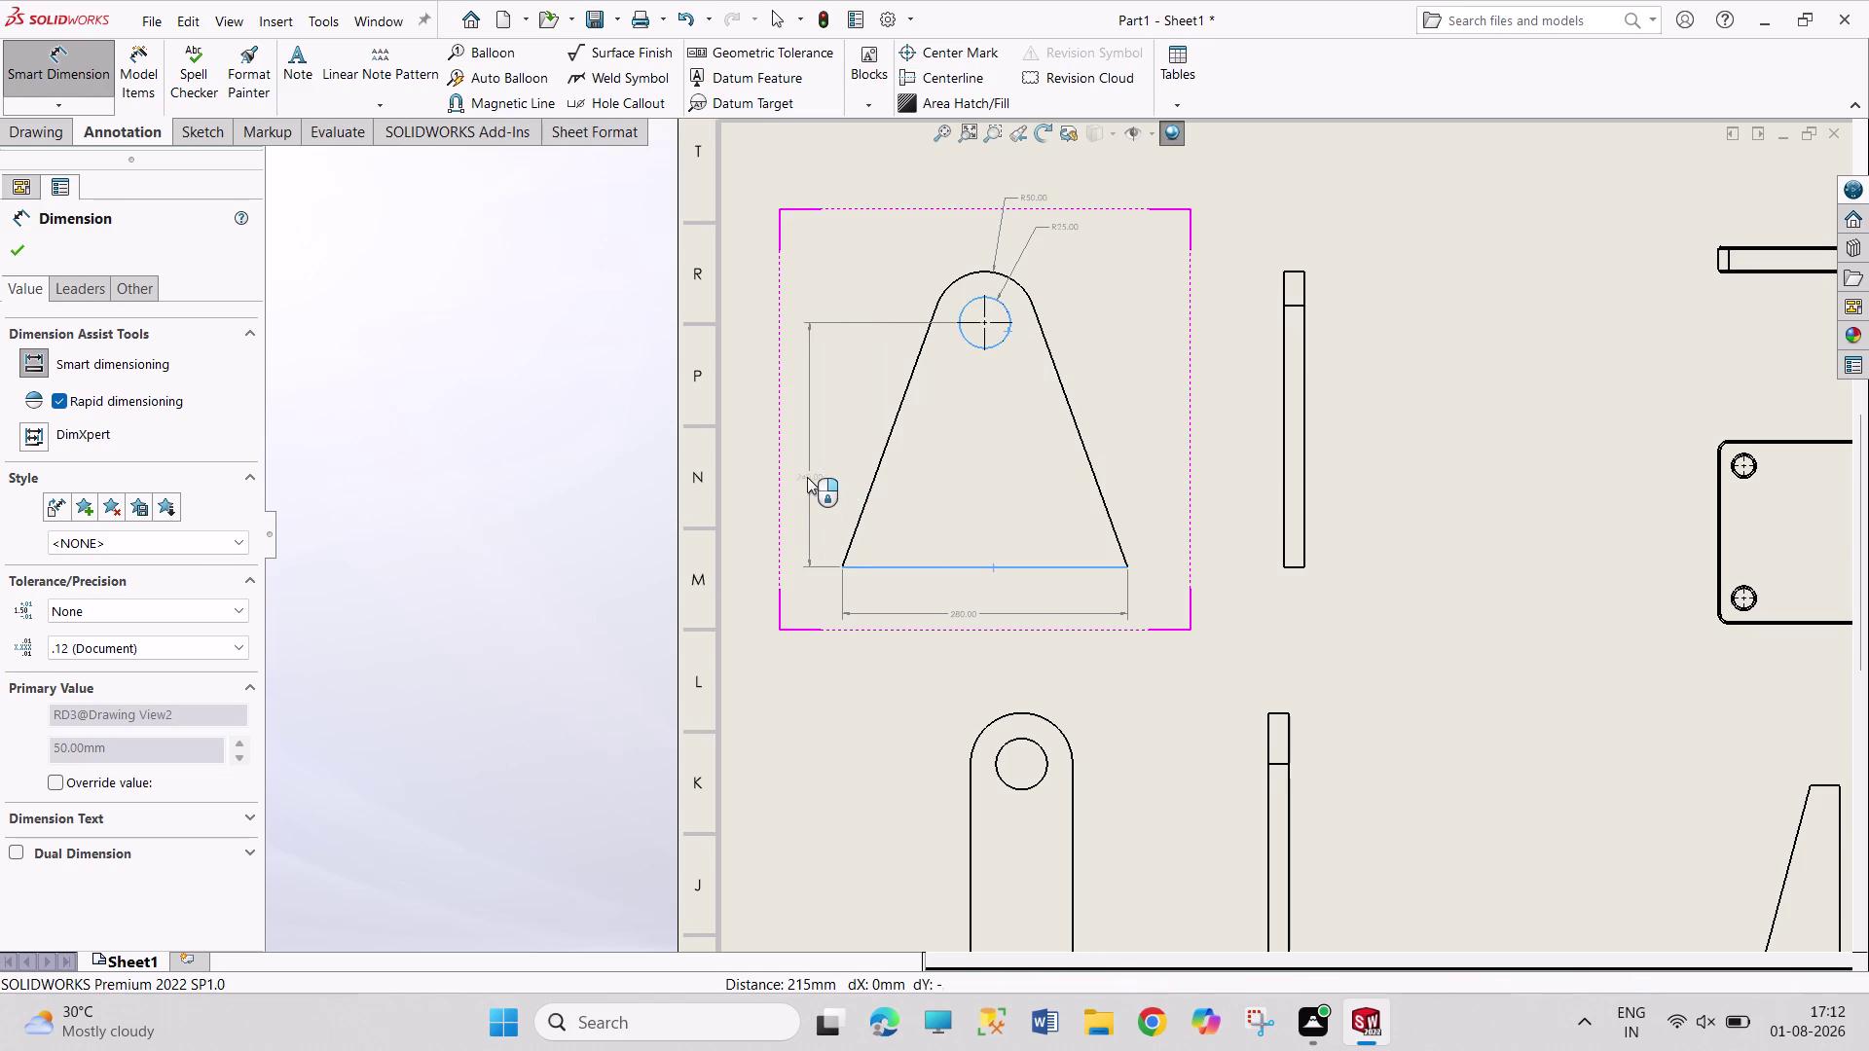
scroll(down, 3)
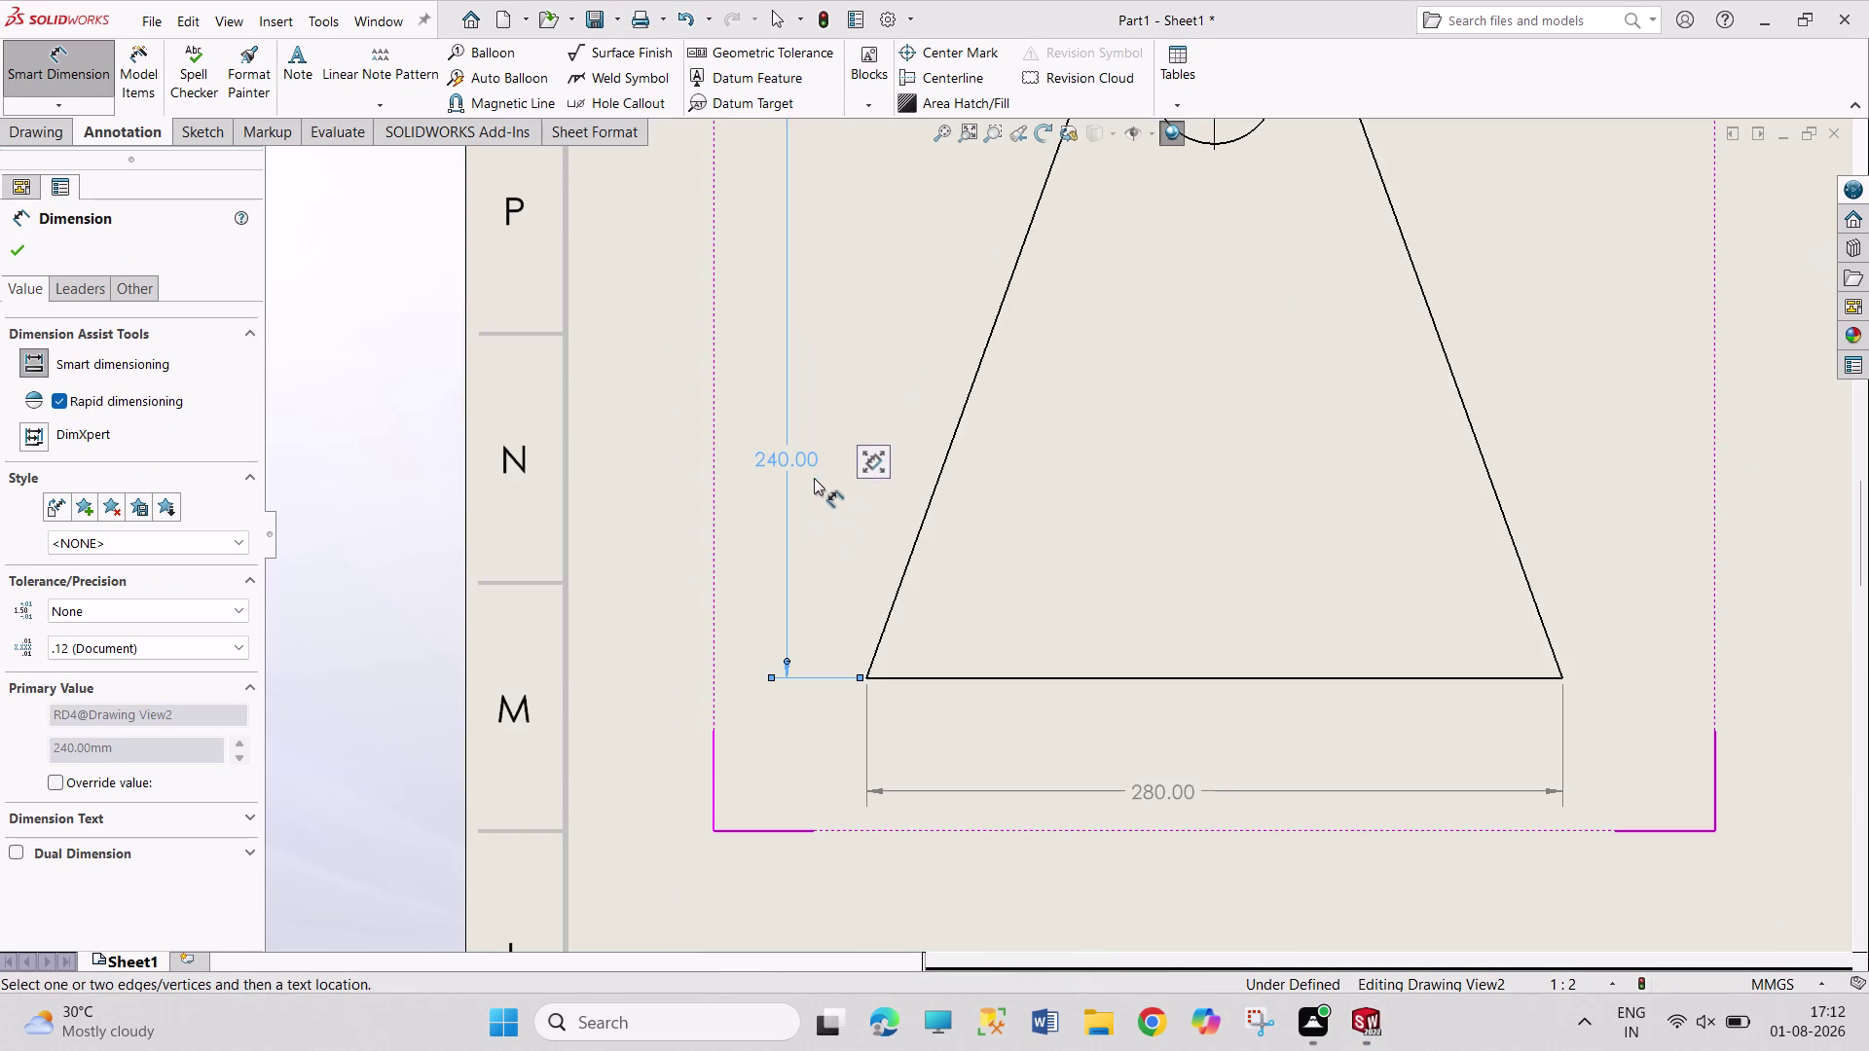
scroll(up, 3)
scroll(up, 3)
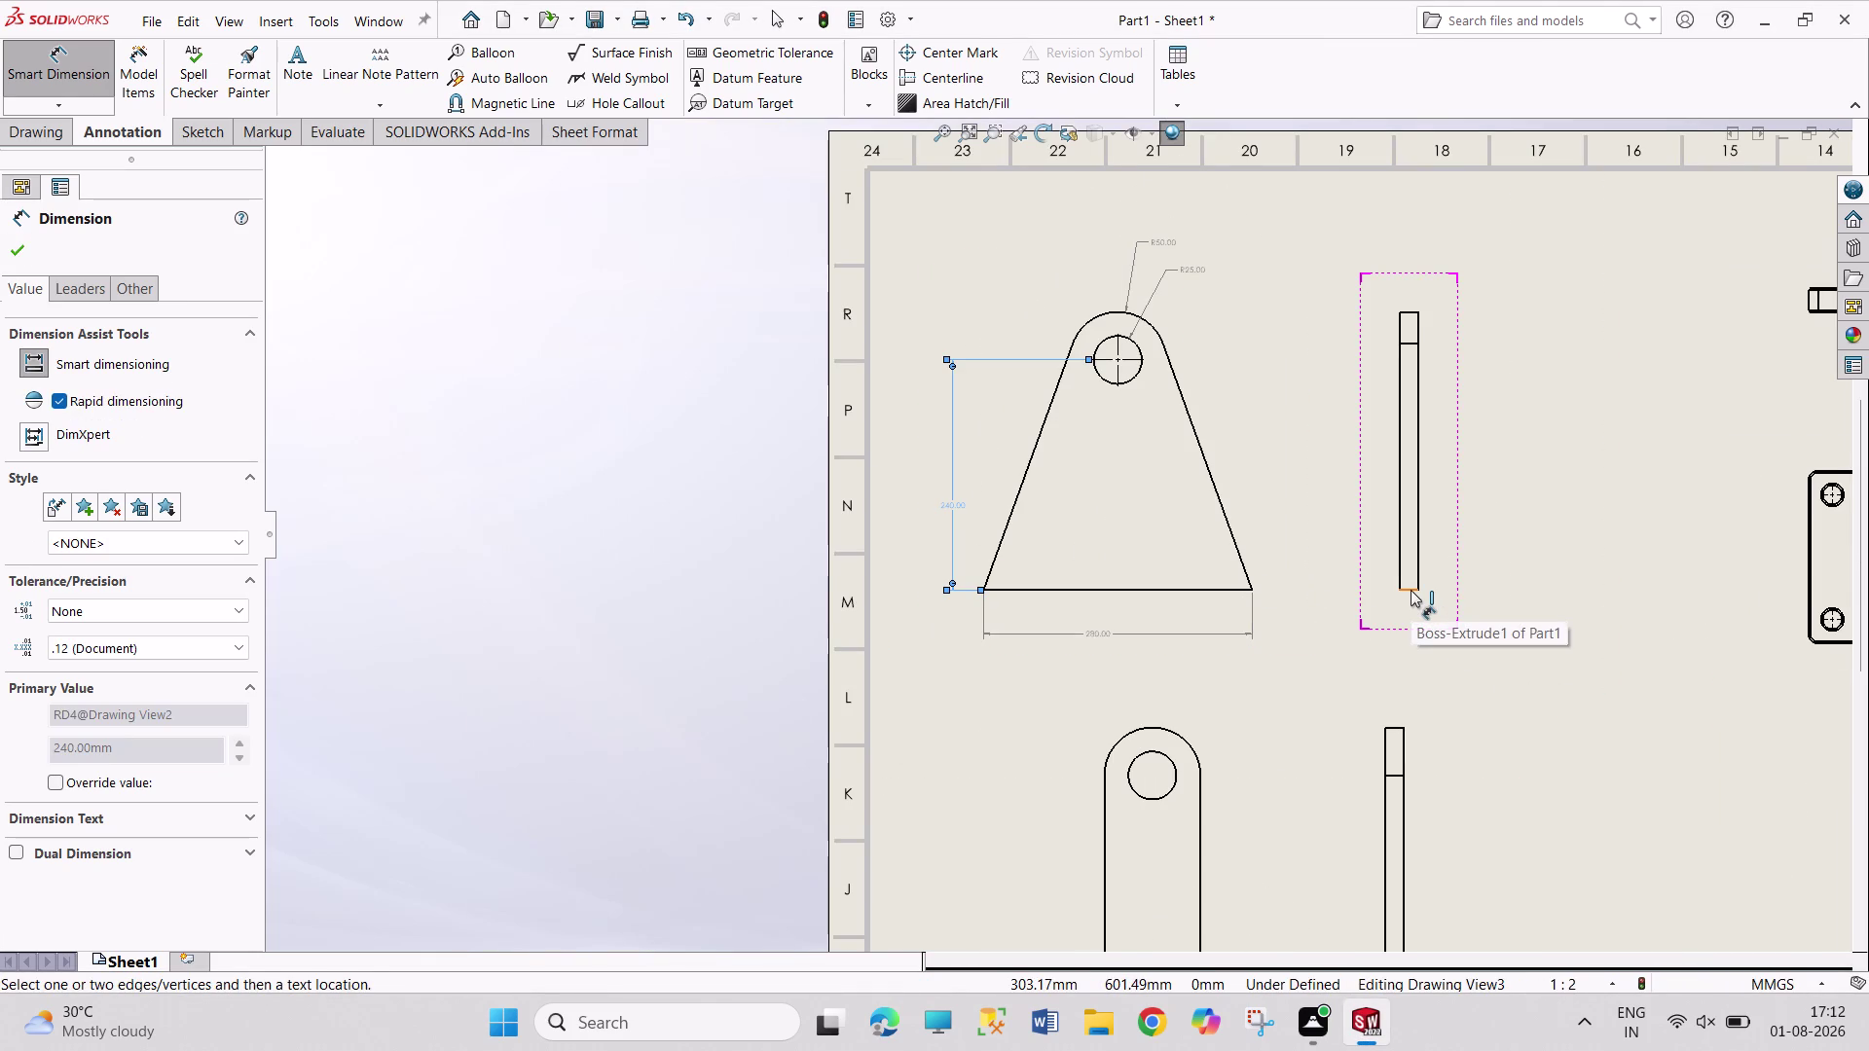
Place a 20 mm thickness dimension above the triangular bracket's thin side view.
click(1412, 310)
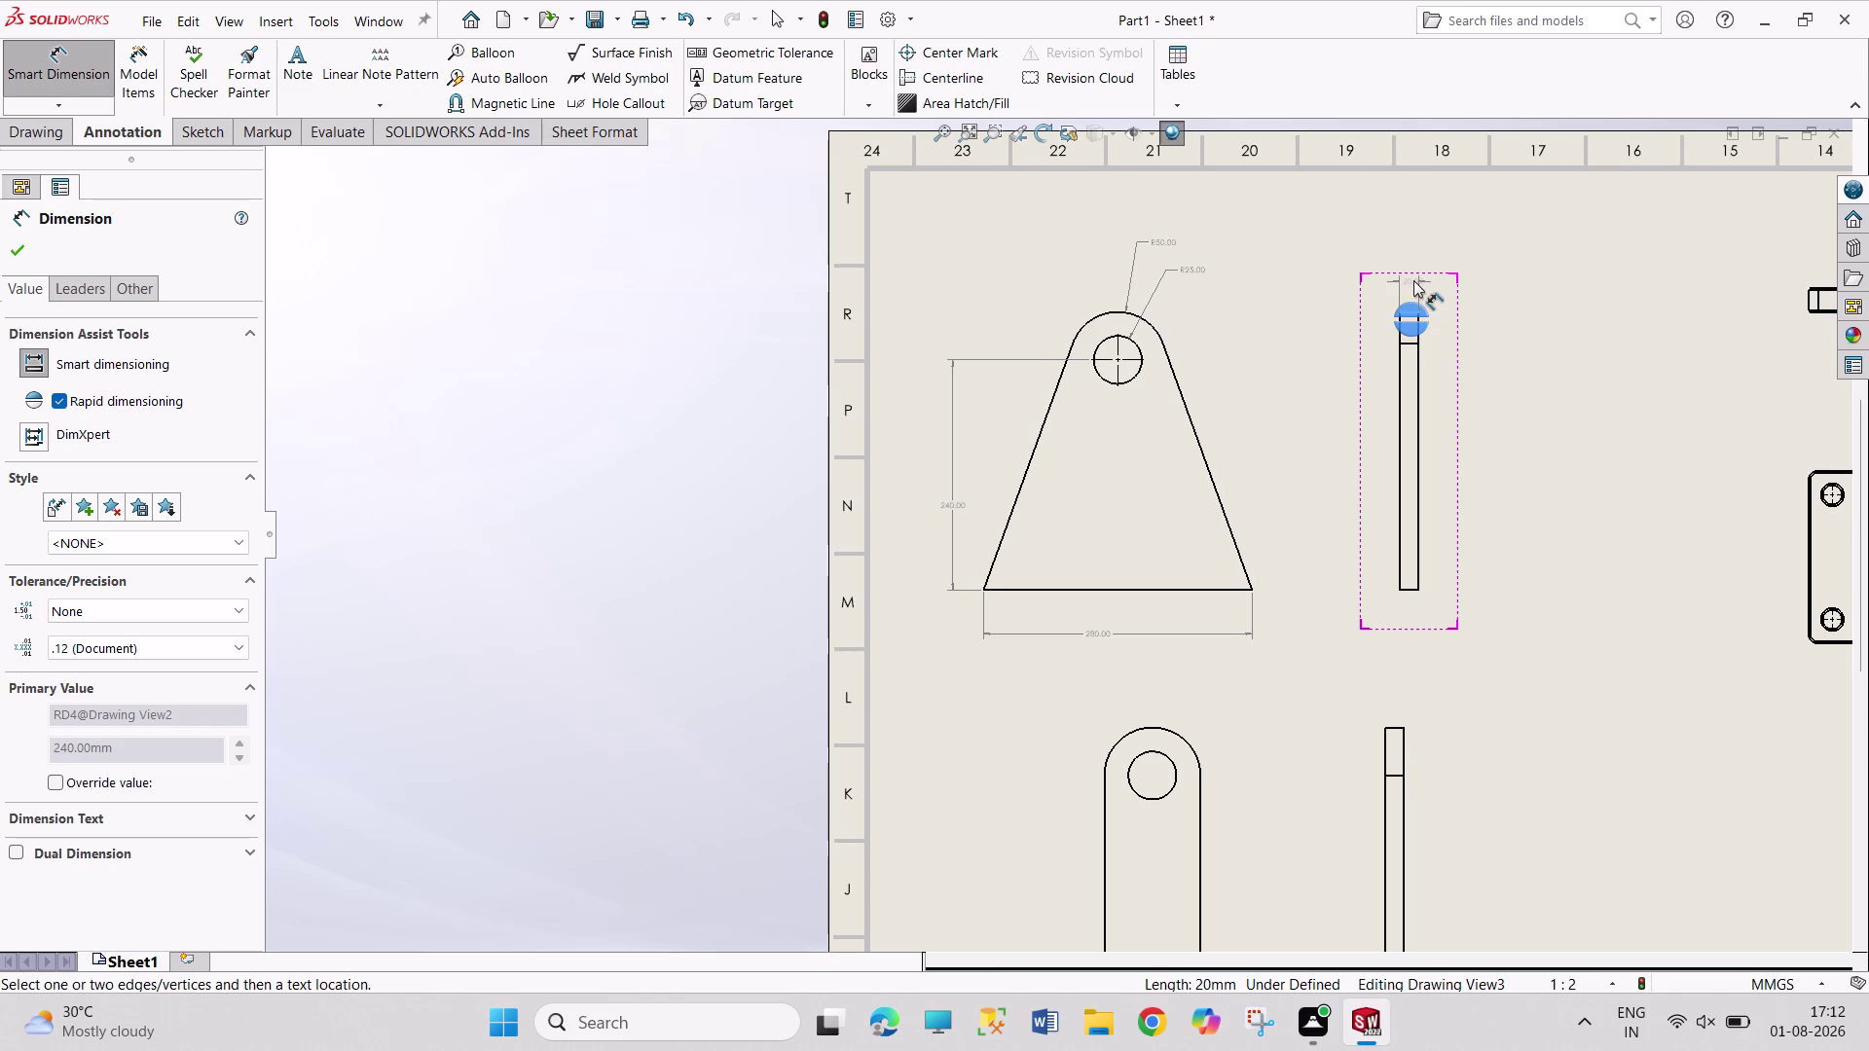
click(1428, 283)
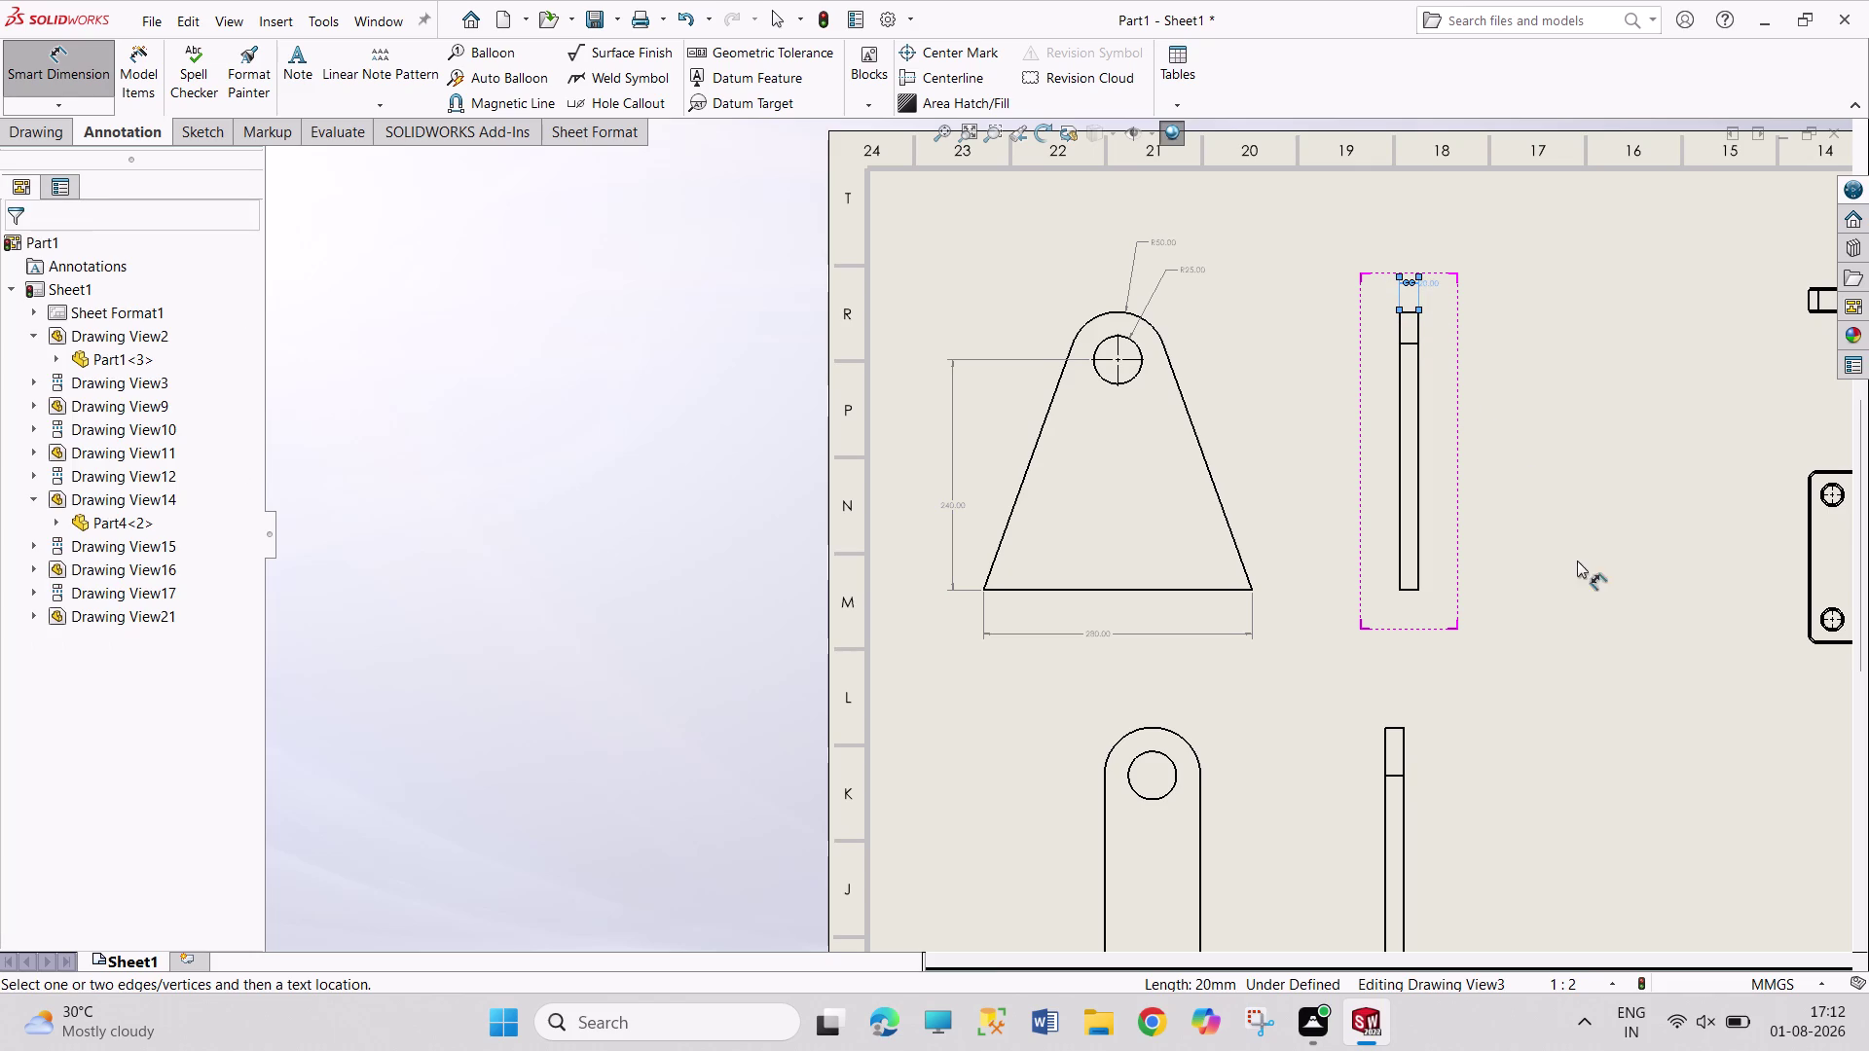
scroll(up, 3)
scroll(down, 3)
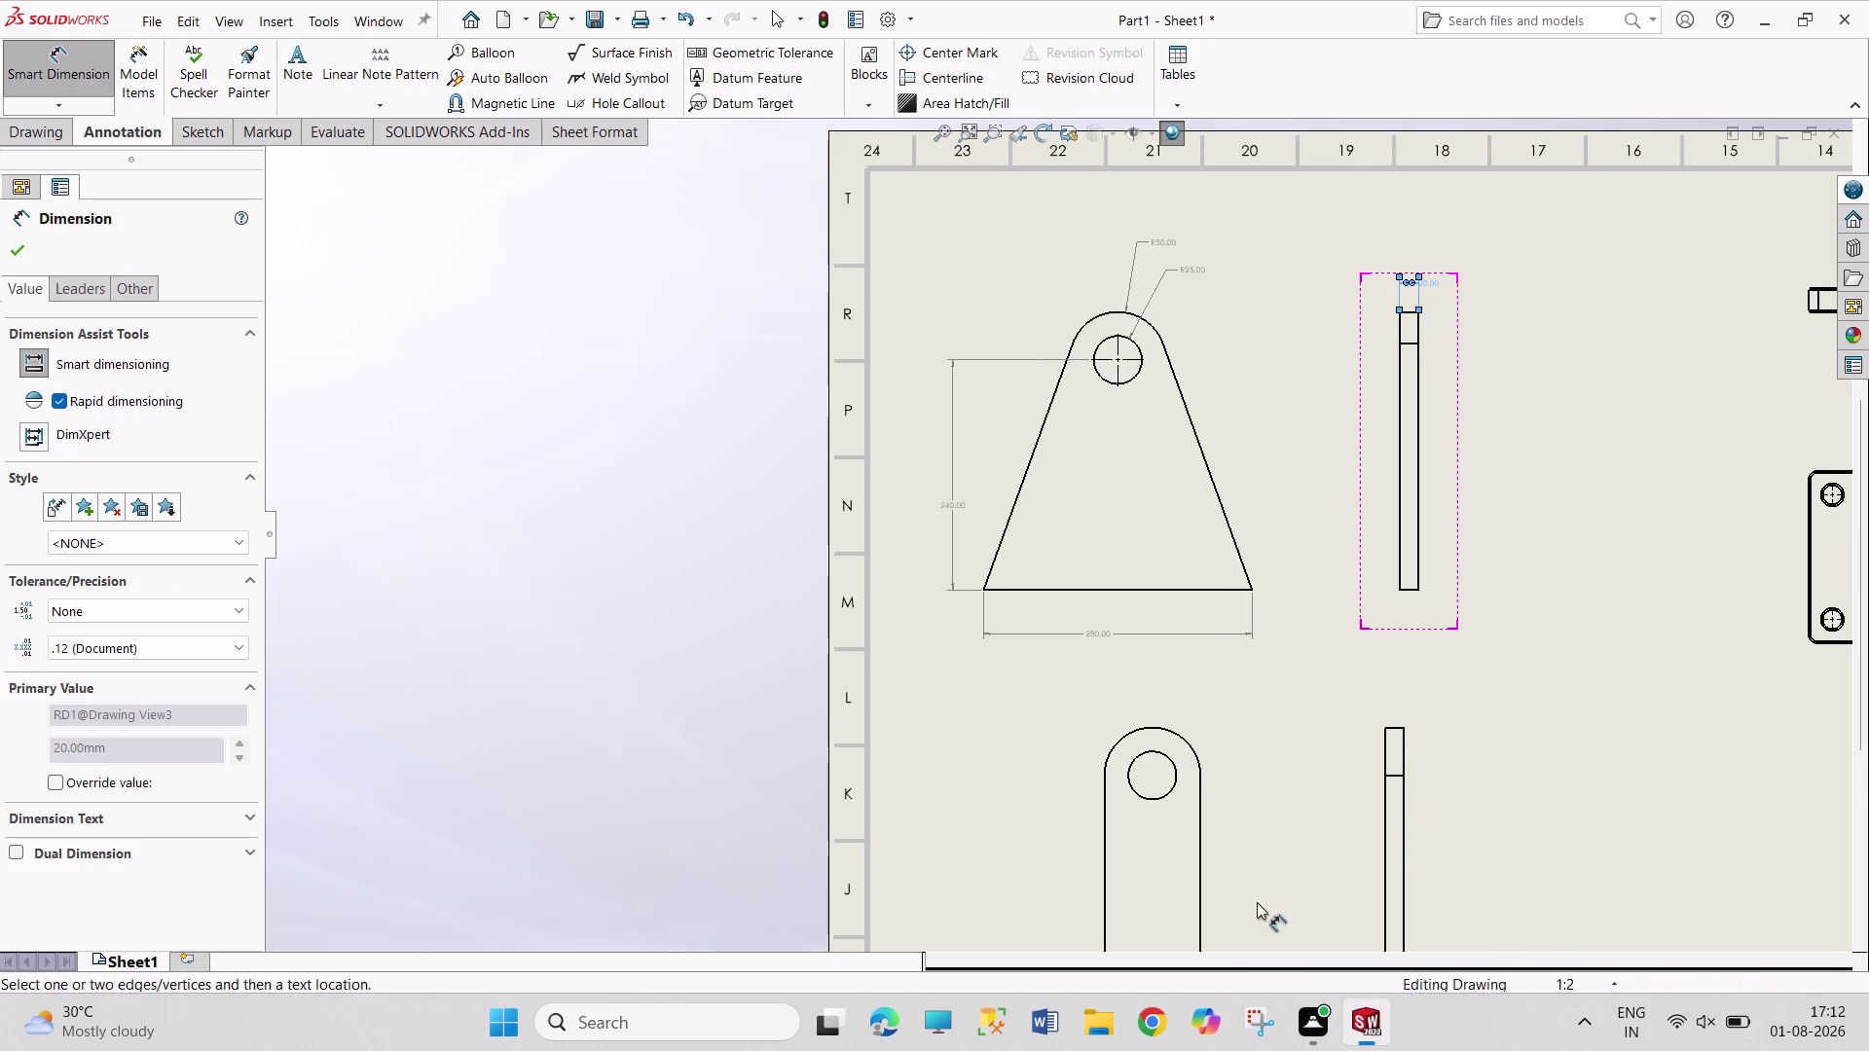
scroll(up, 3)
scroll(down, 3)
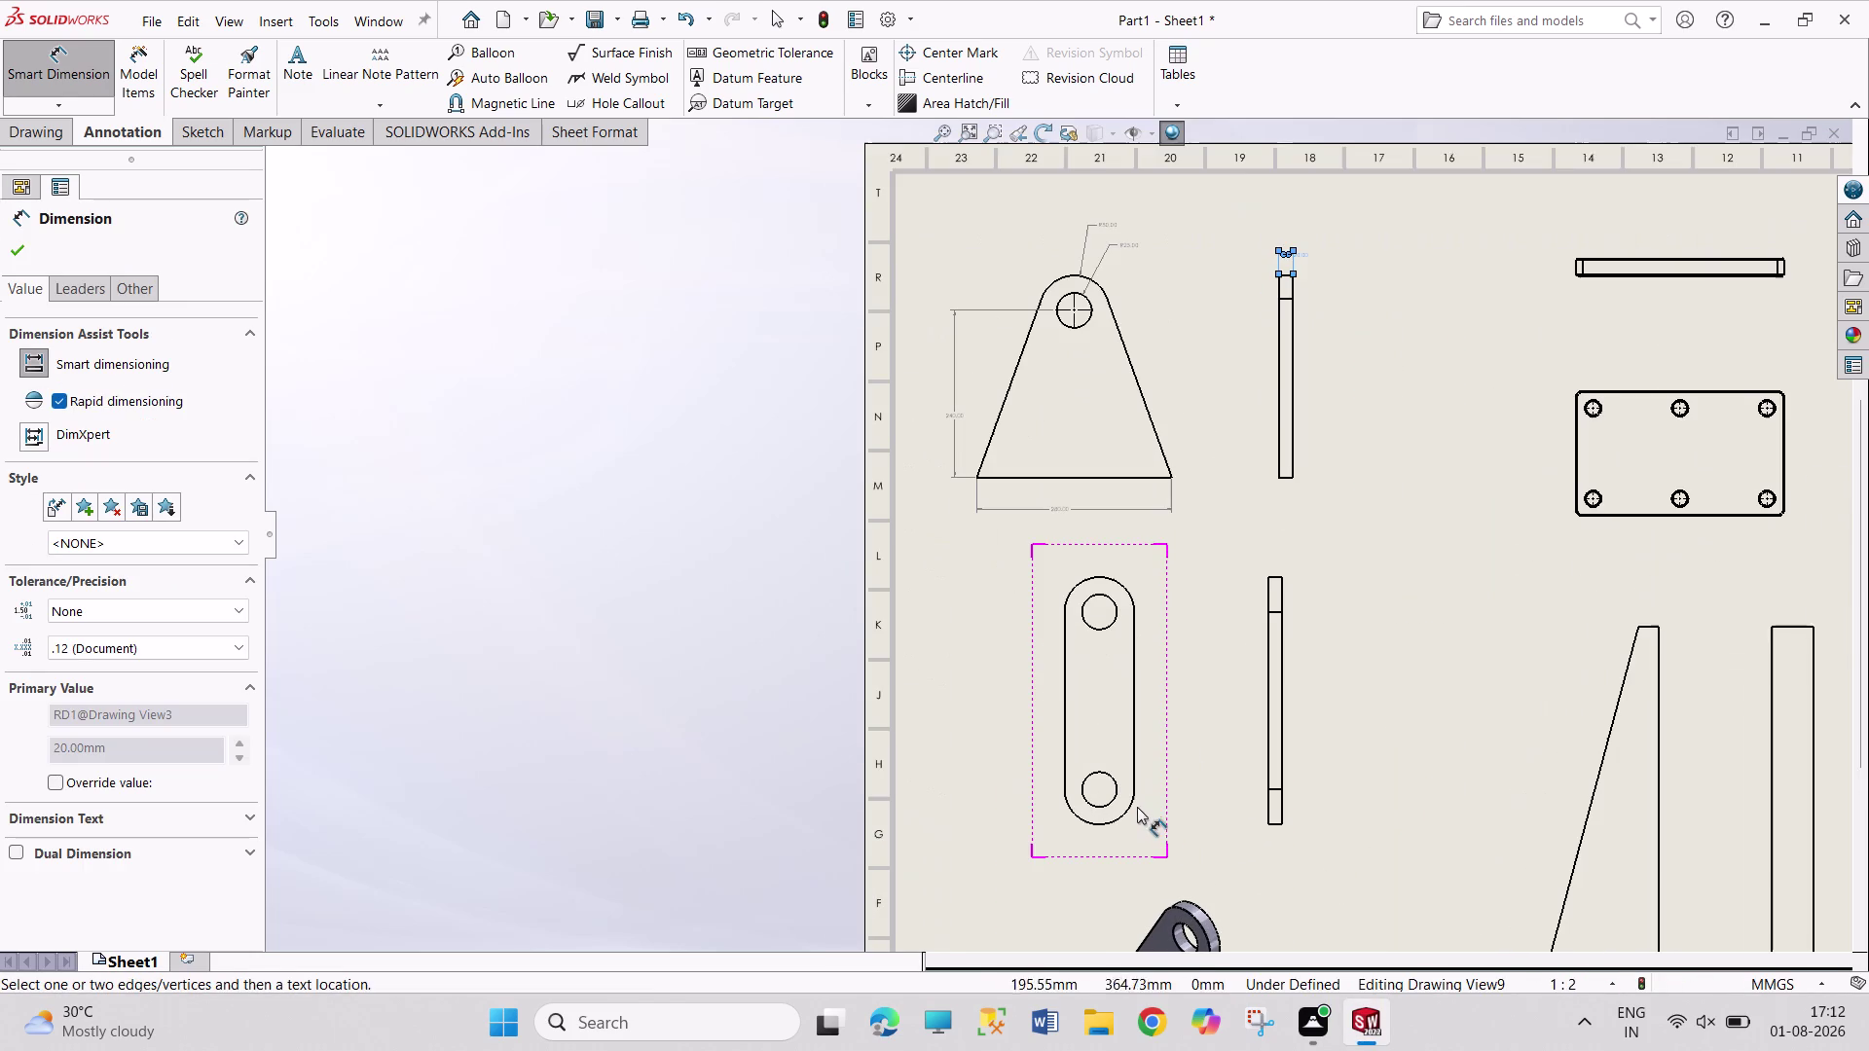
Dimension the 255 mm spacing between the slotted link's holes.
click(1135, 707)
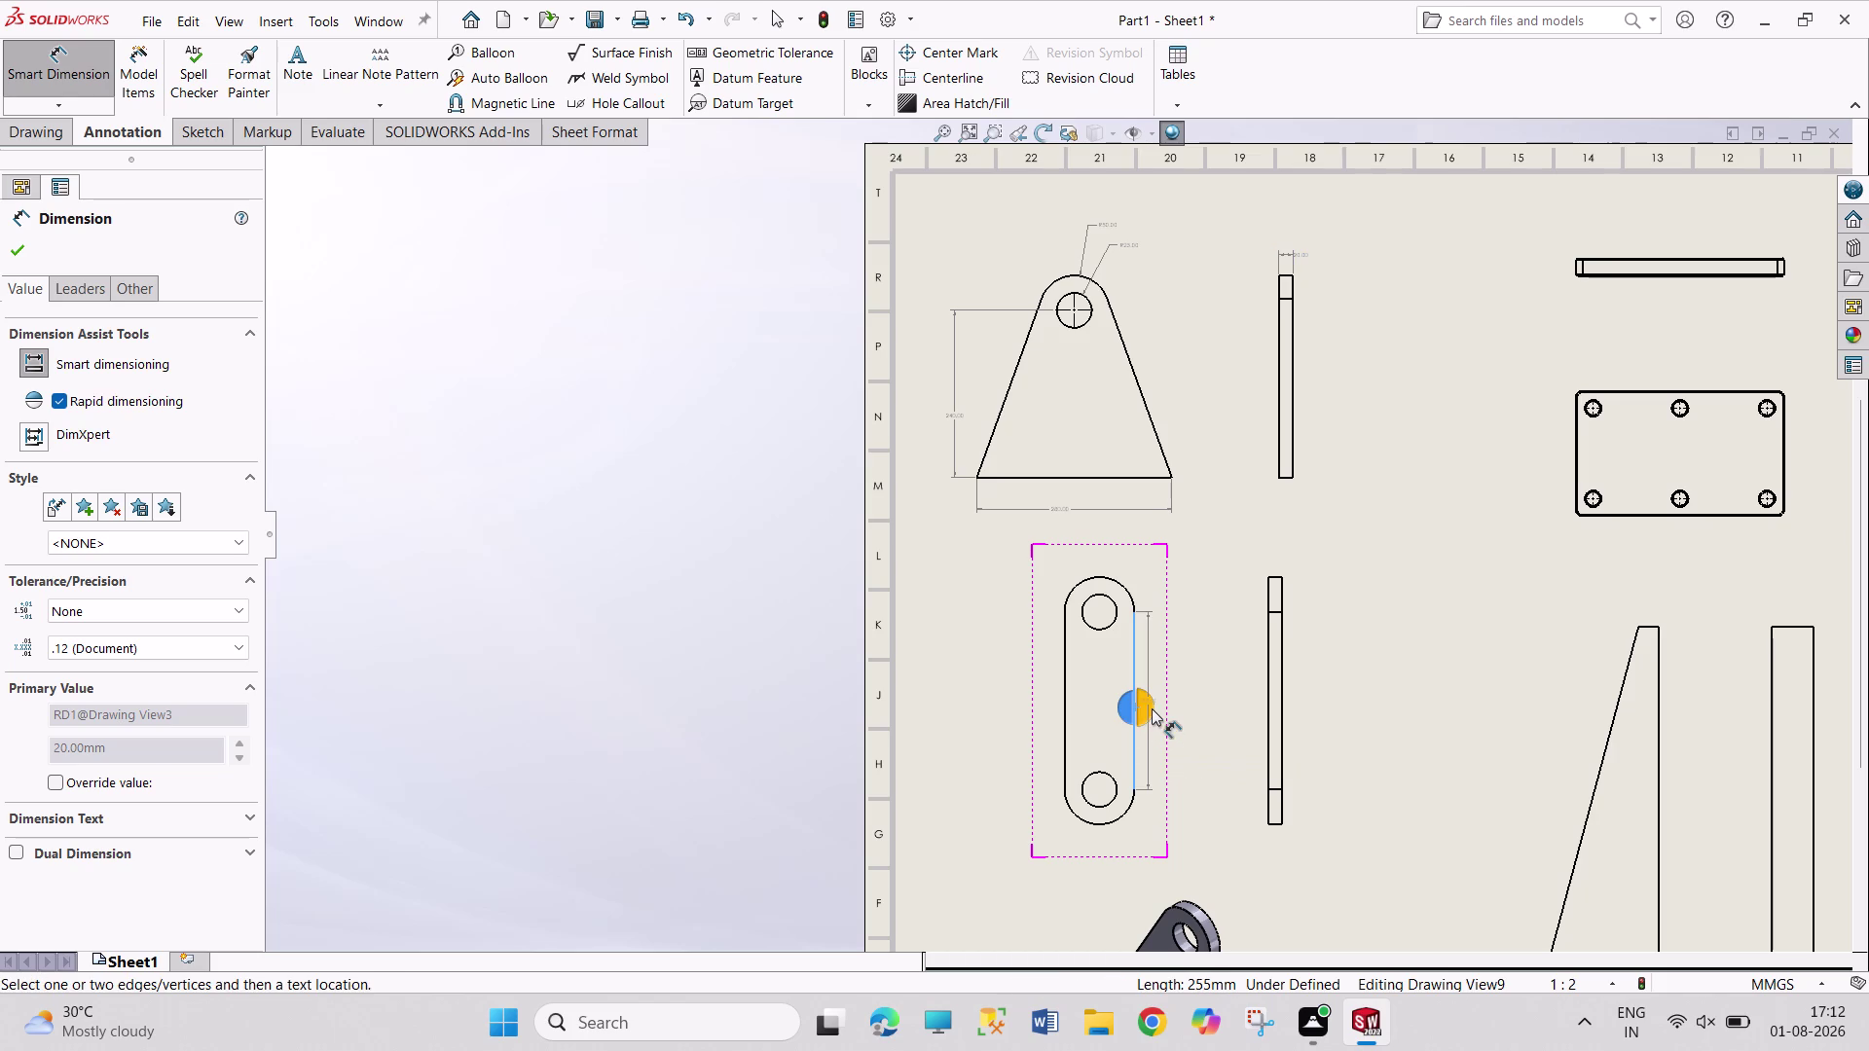
click(1160, 709)
scroll(down, 3)
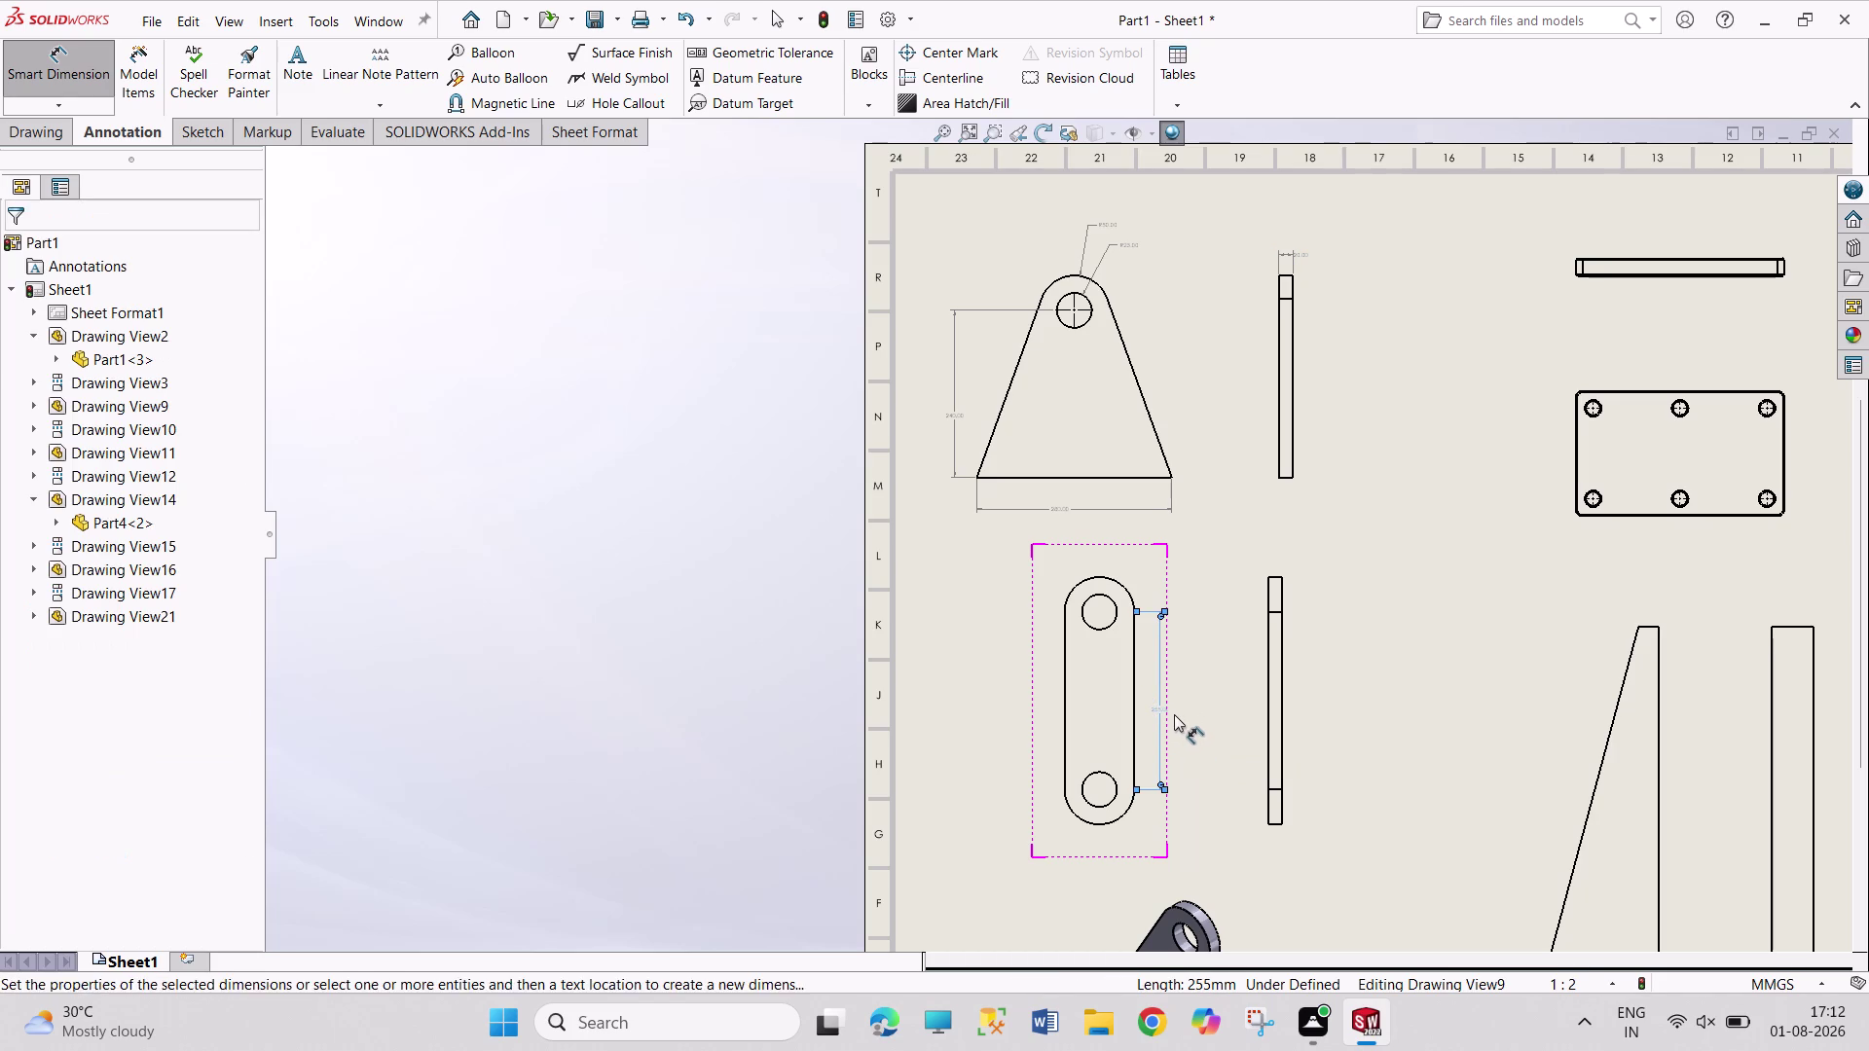
scroll(down, 3)
scroll(down, 3)
scroll(up, 3)
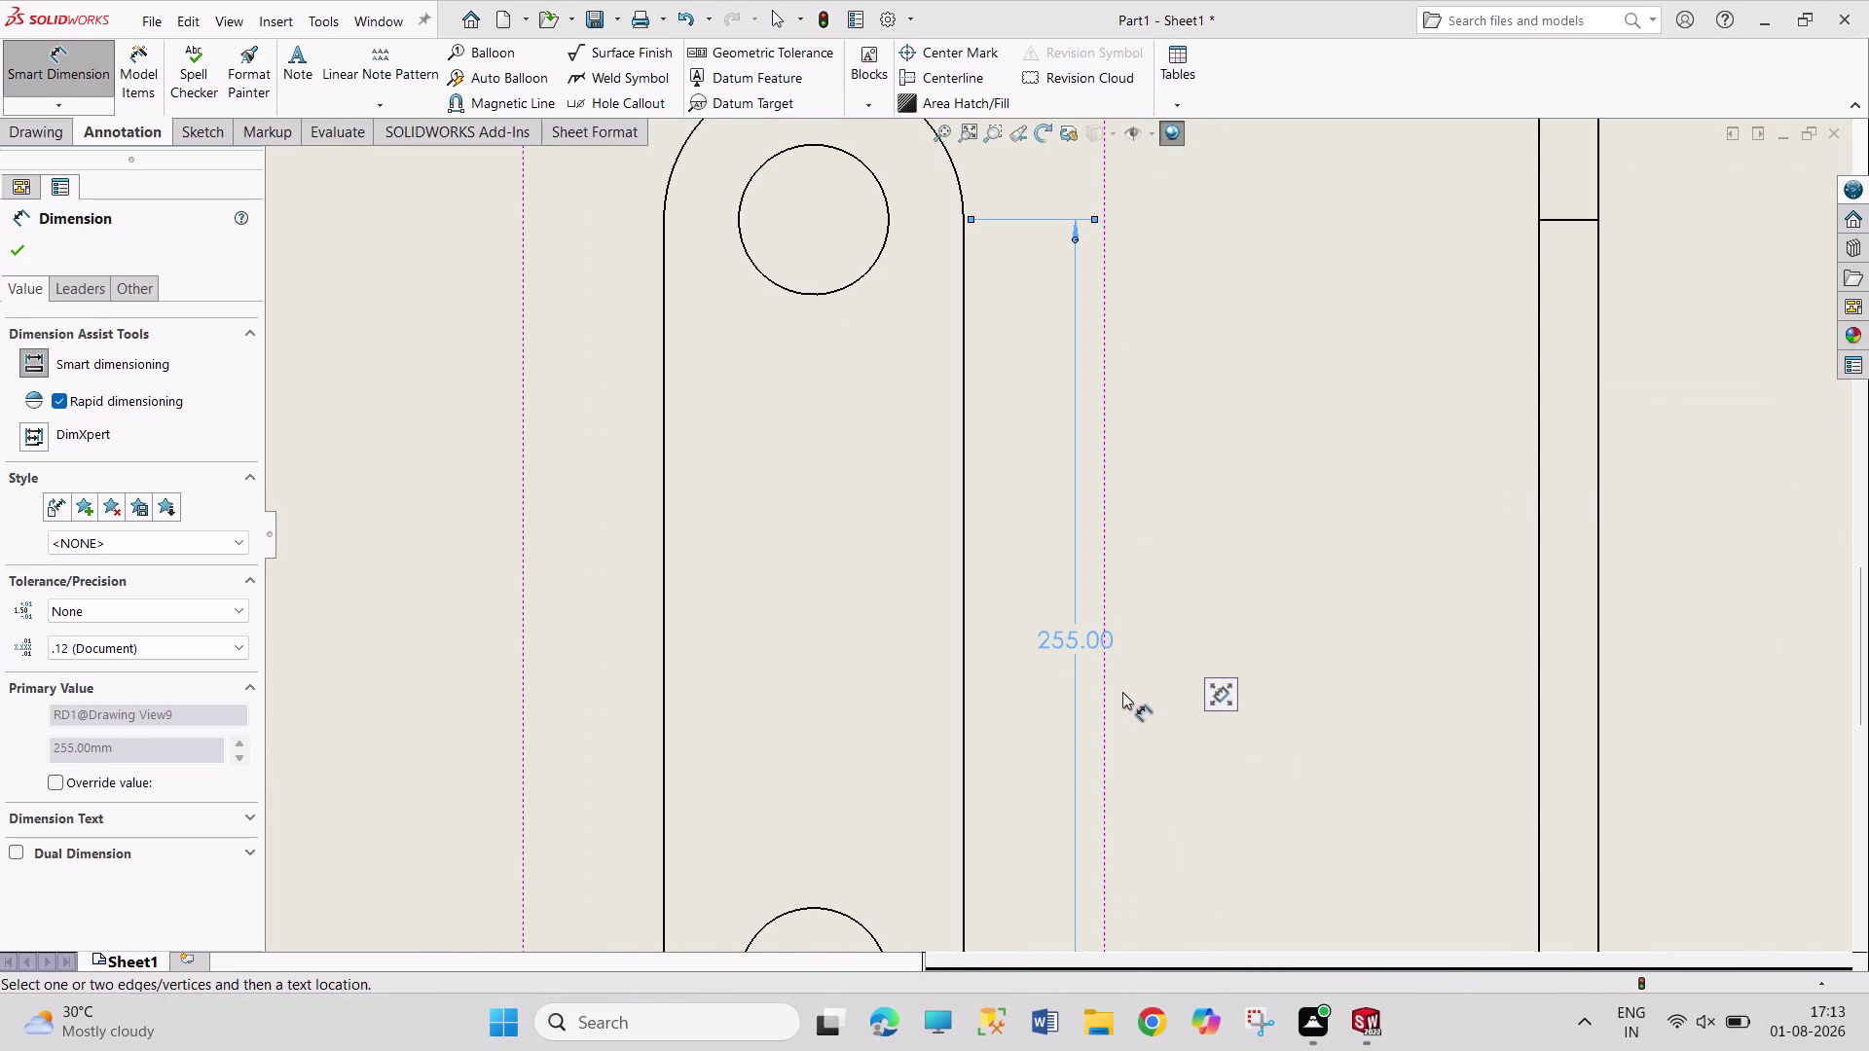
scroll(up, 3)
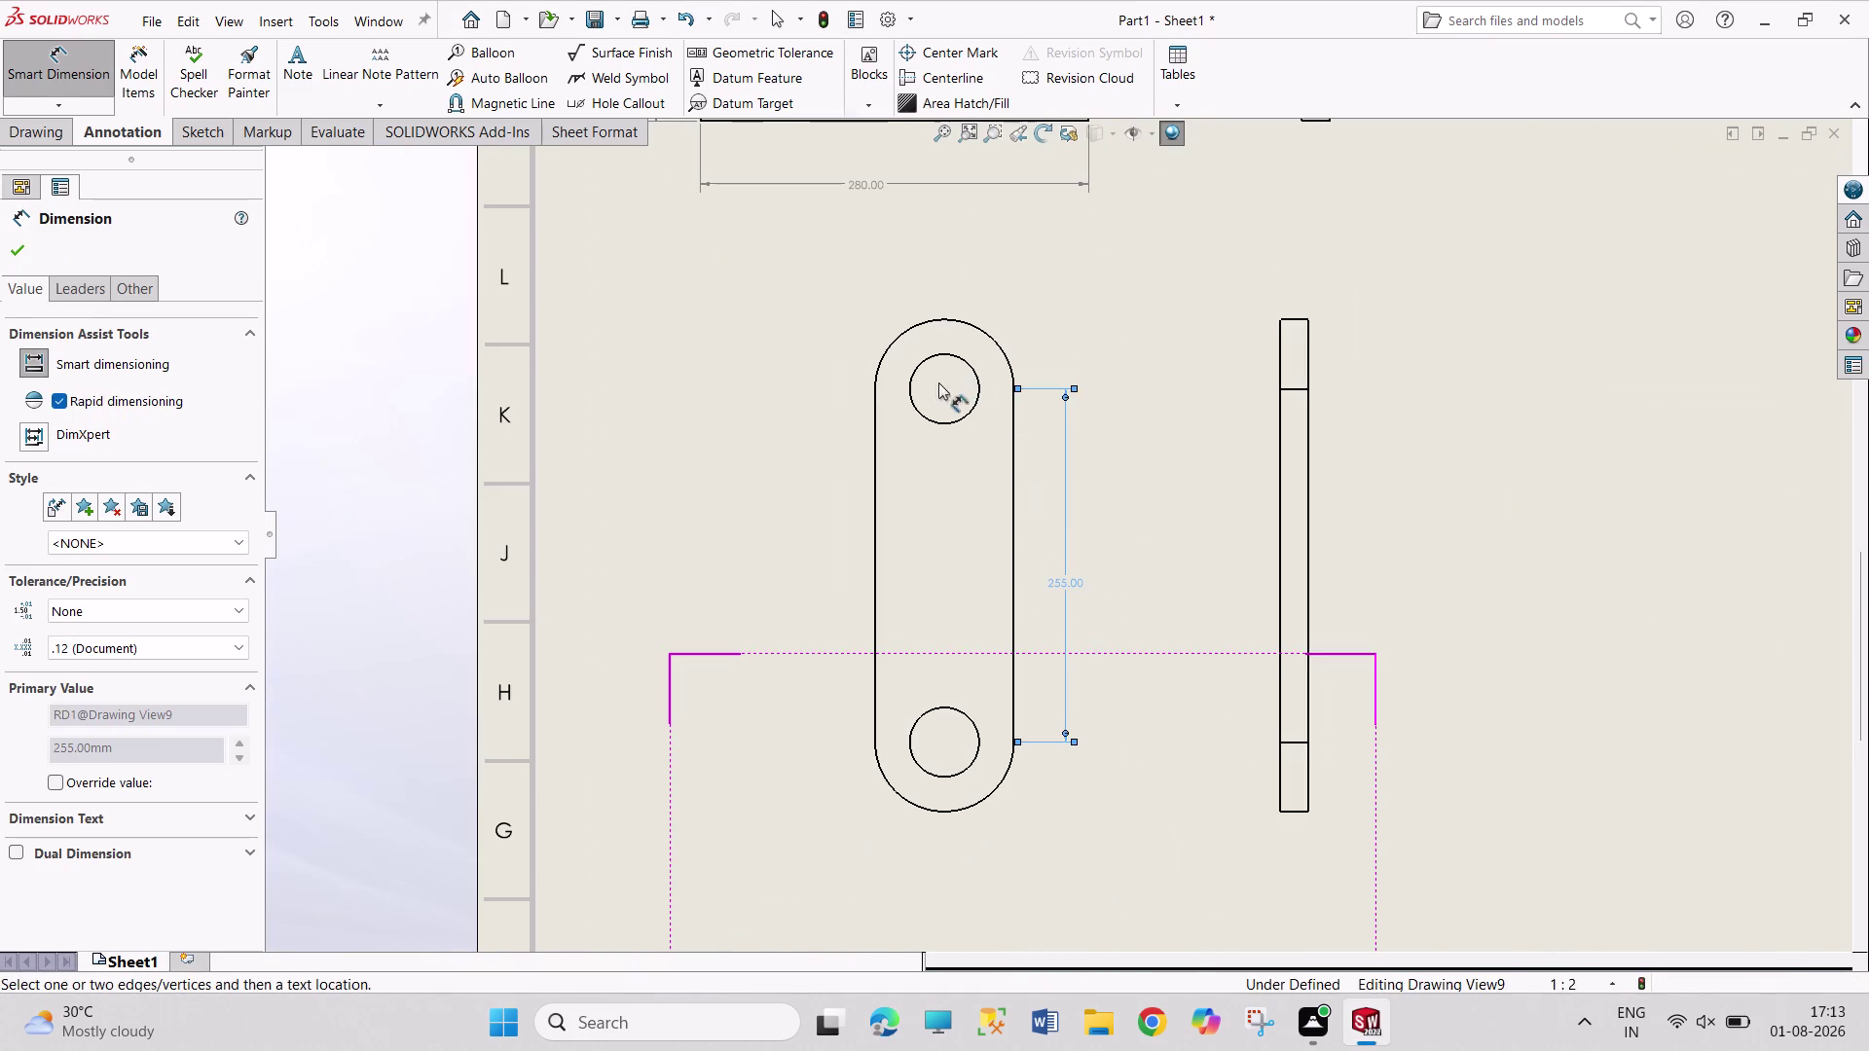
Add the R50 end-arc radius and show the hole size as an R25 radius.
click(974, 324)
click(1053, 278)
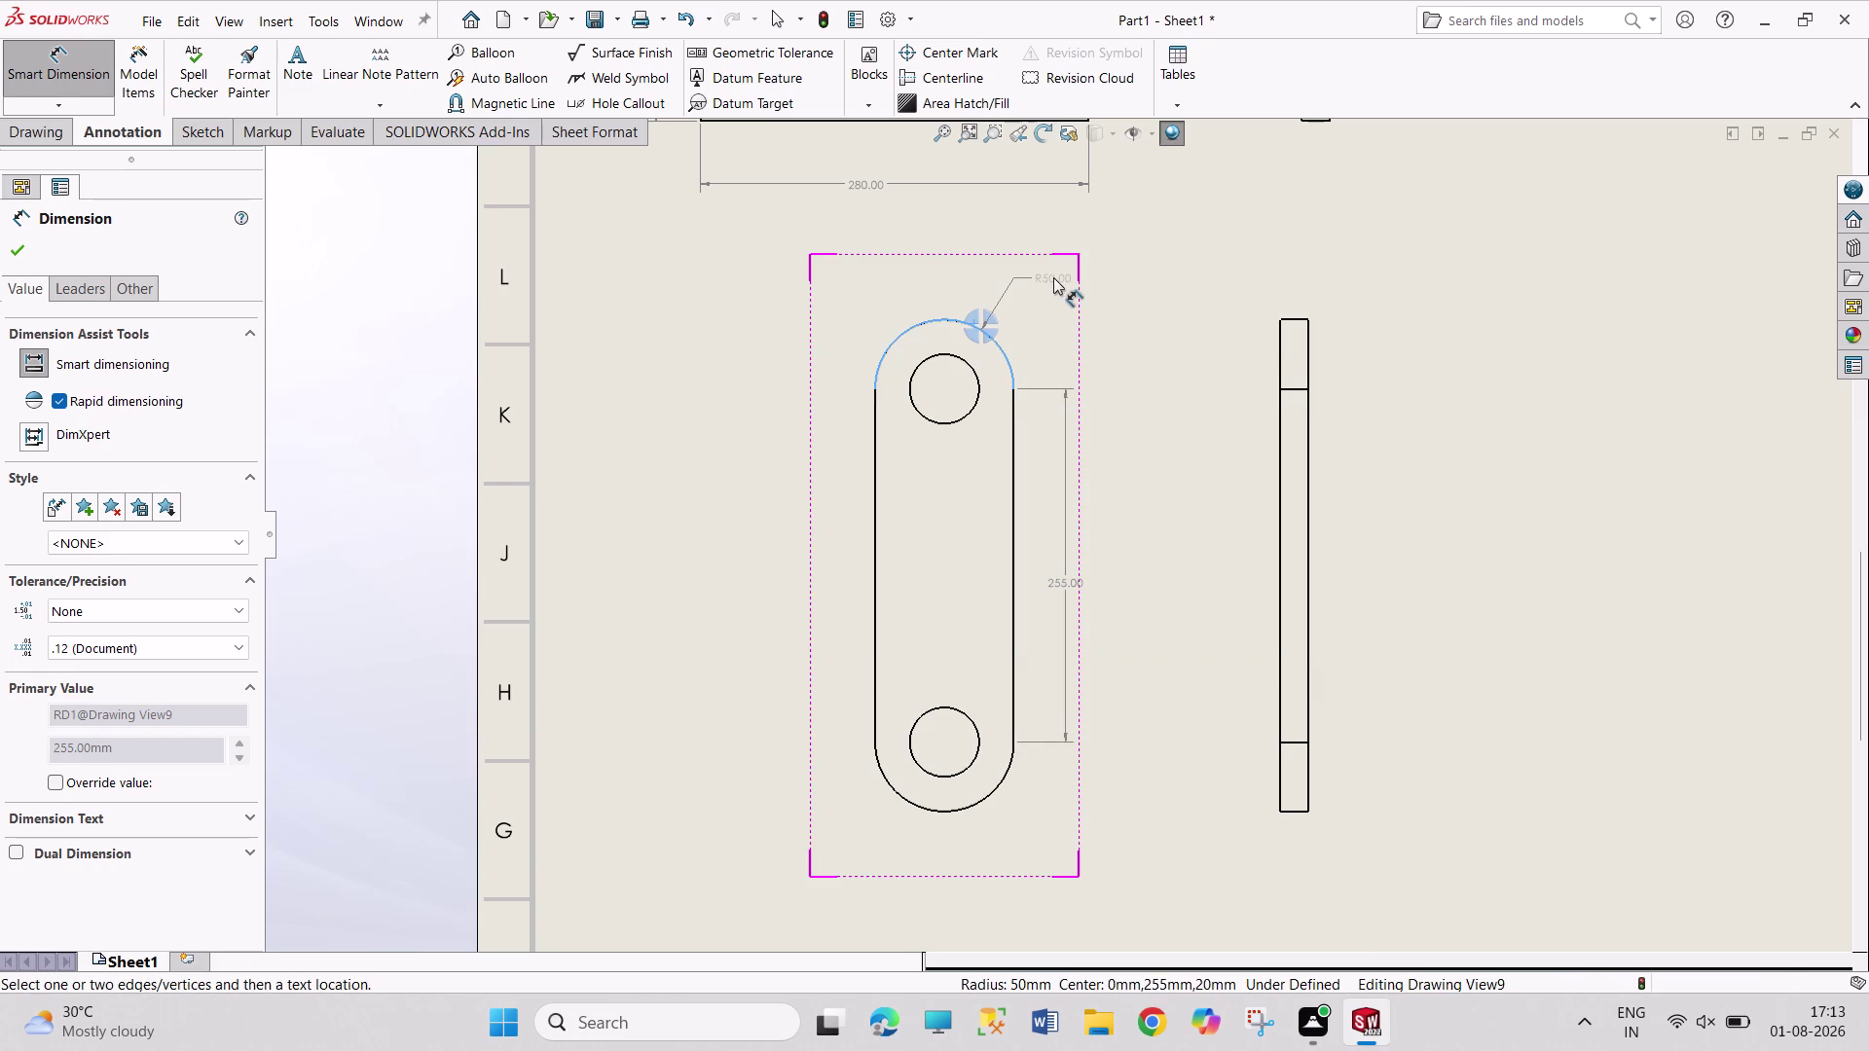
click(948, 352)
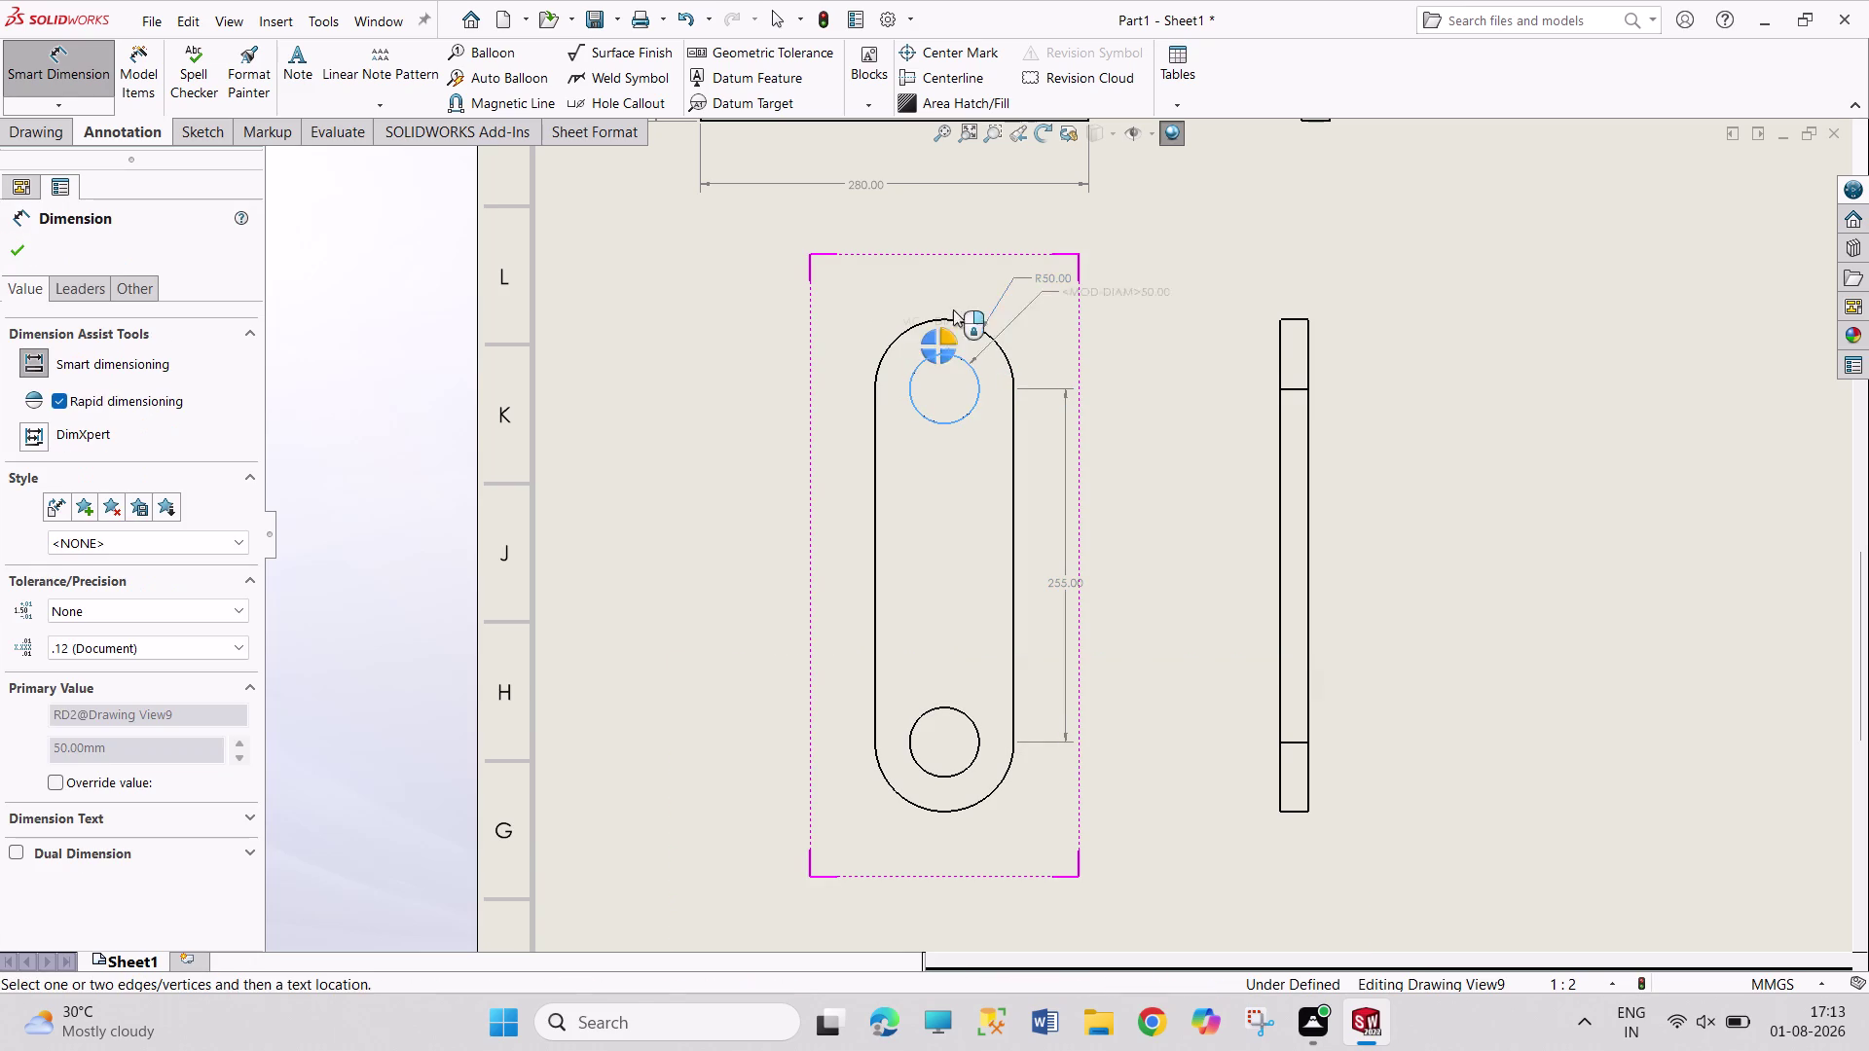
click(1045, 244)
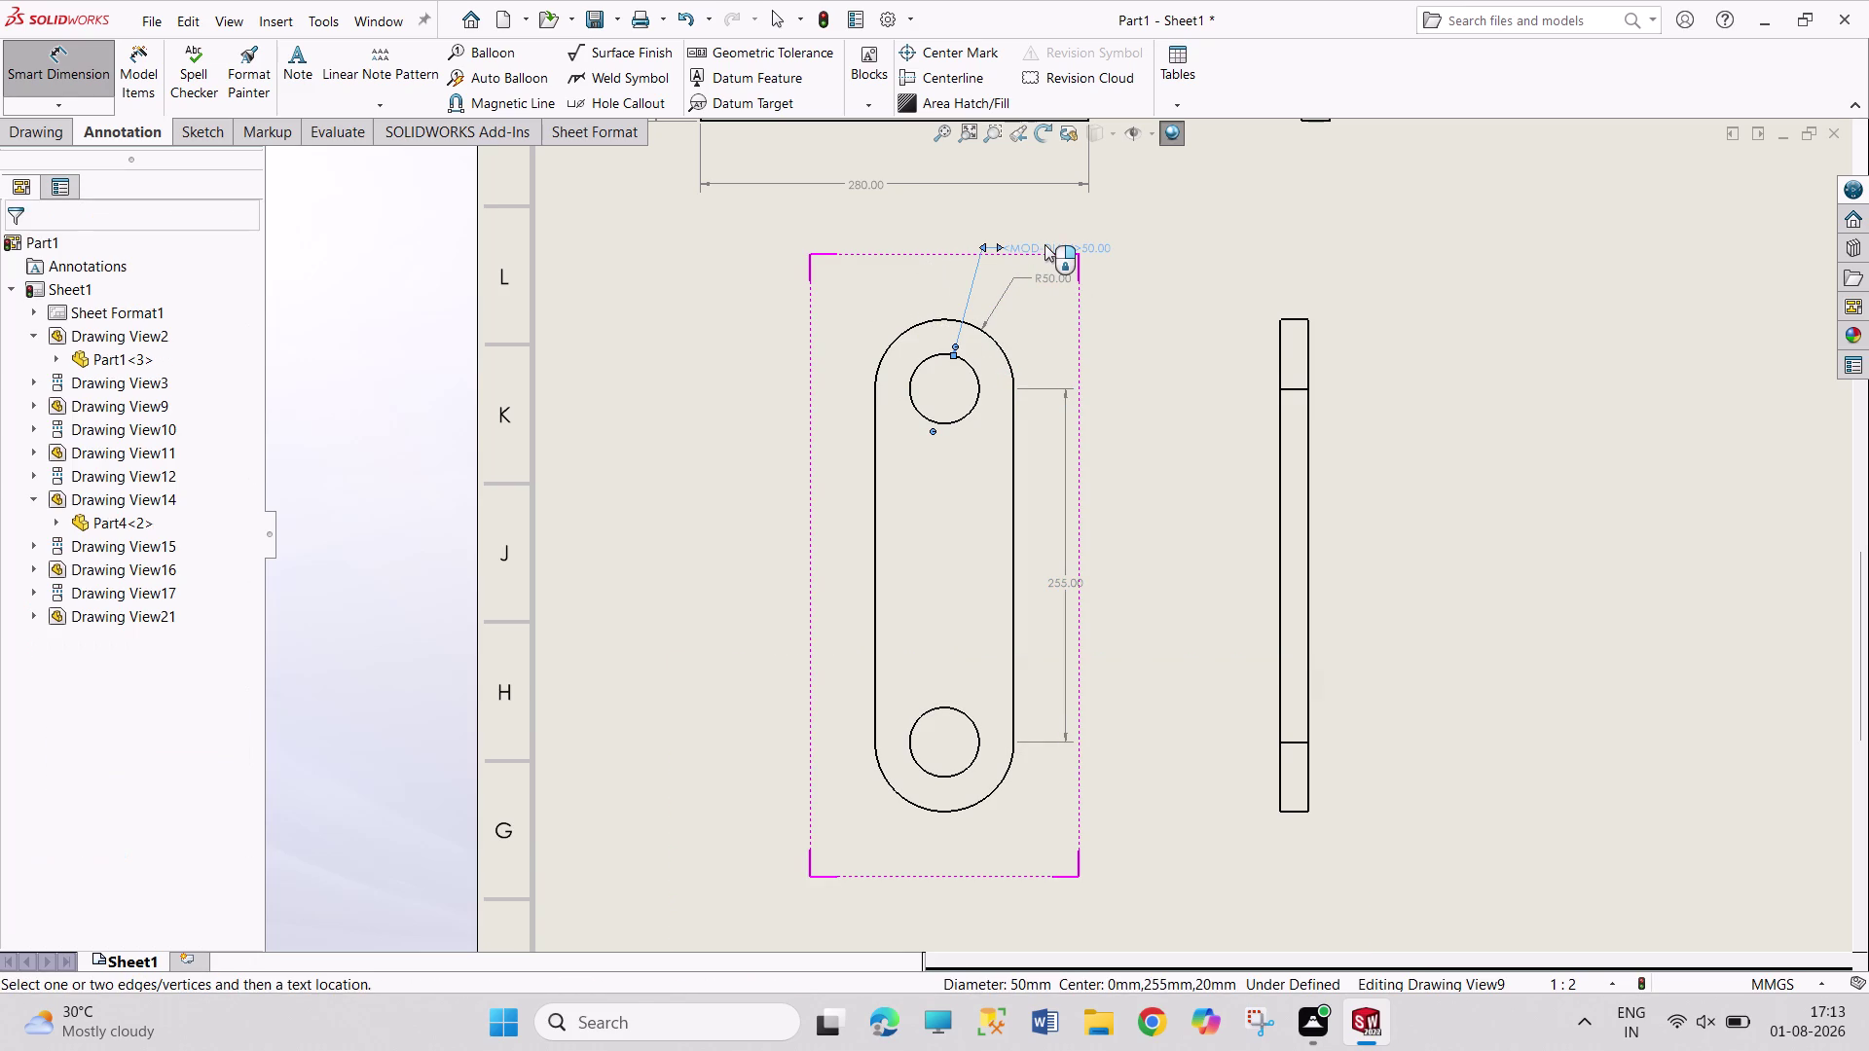
right_click(1044, 244)
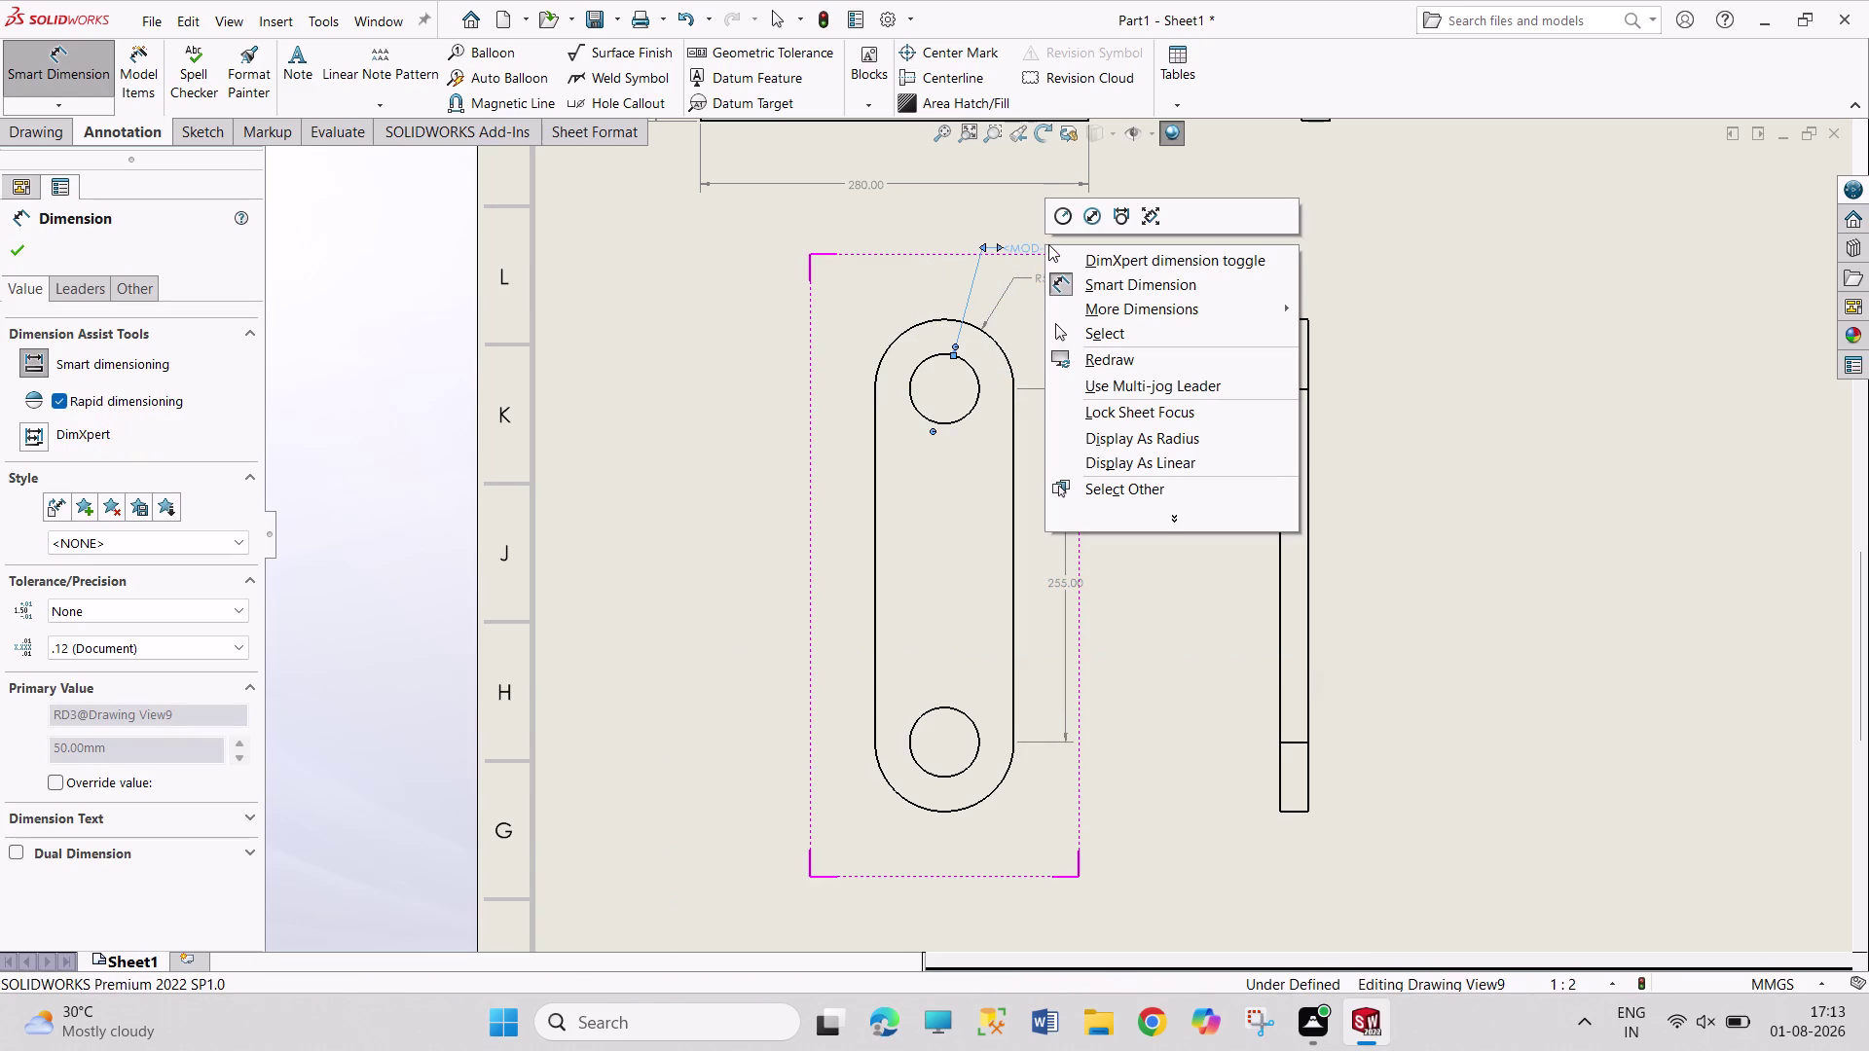
click(1060, 221)
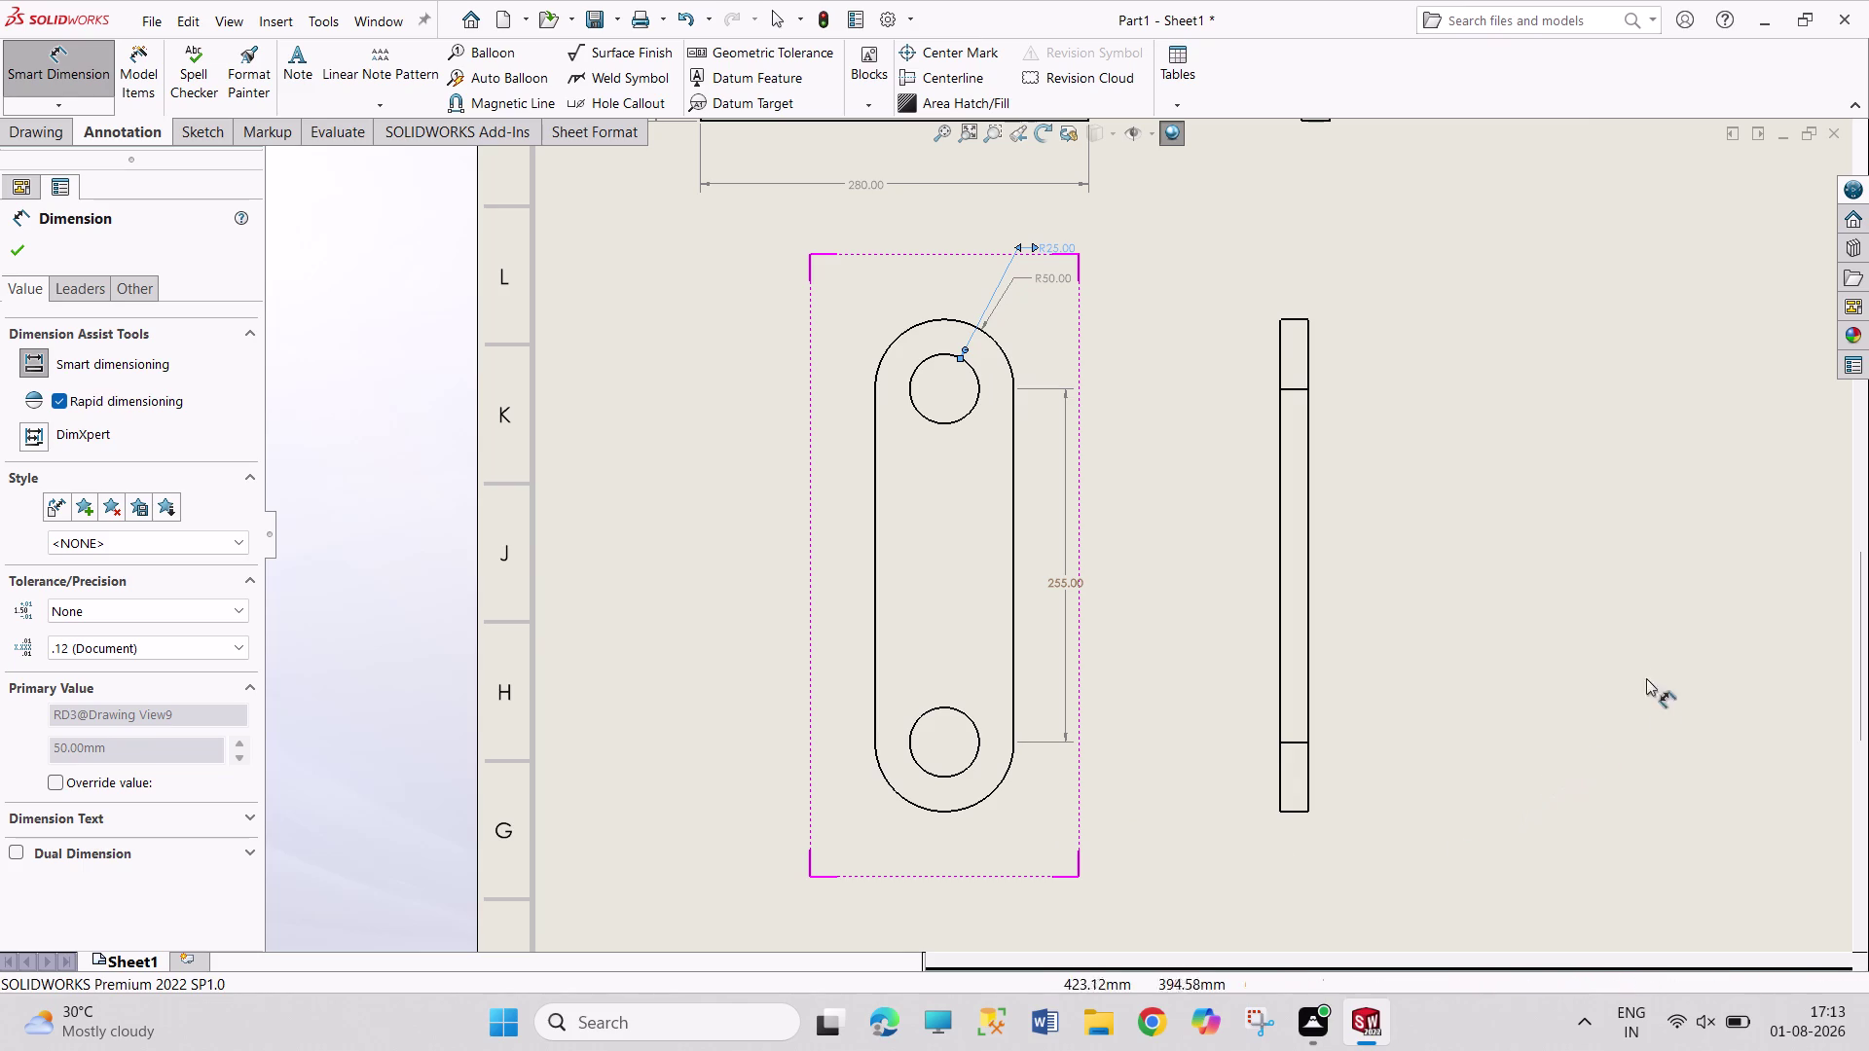
click(1291, 320)
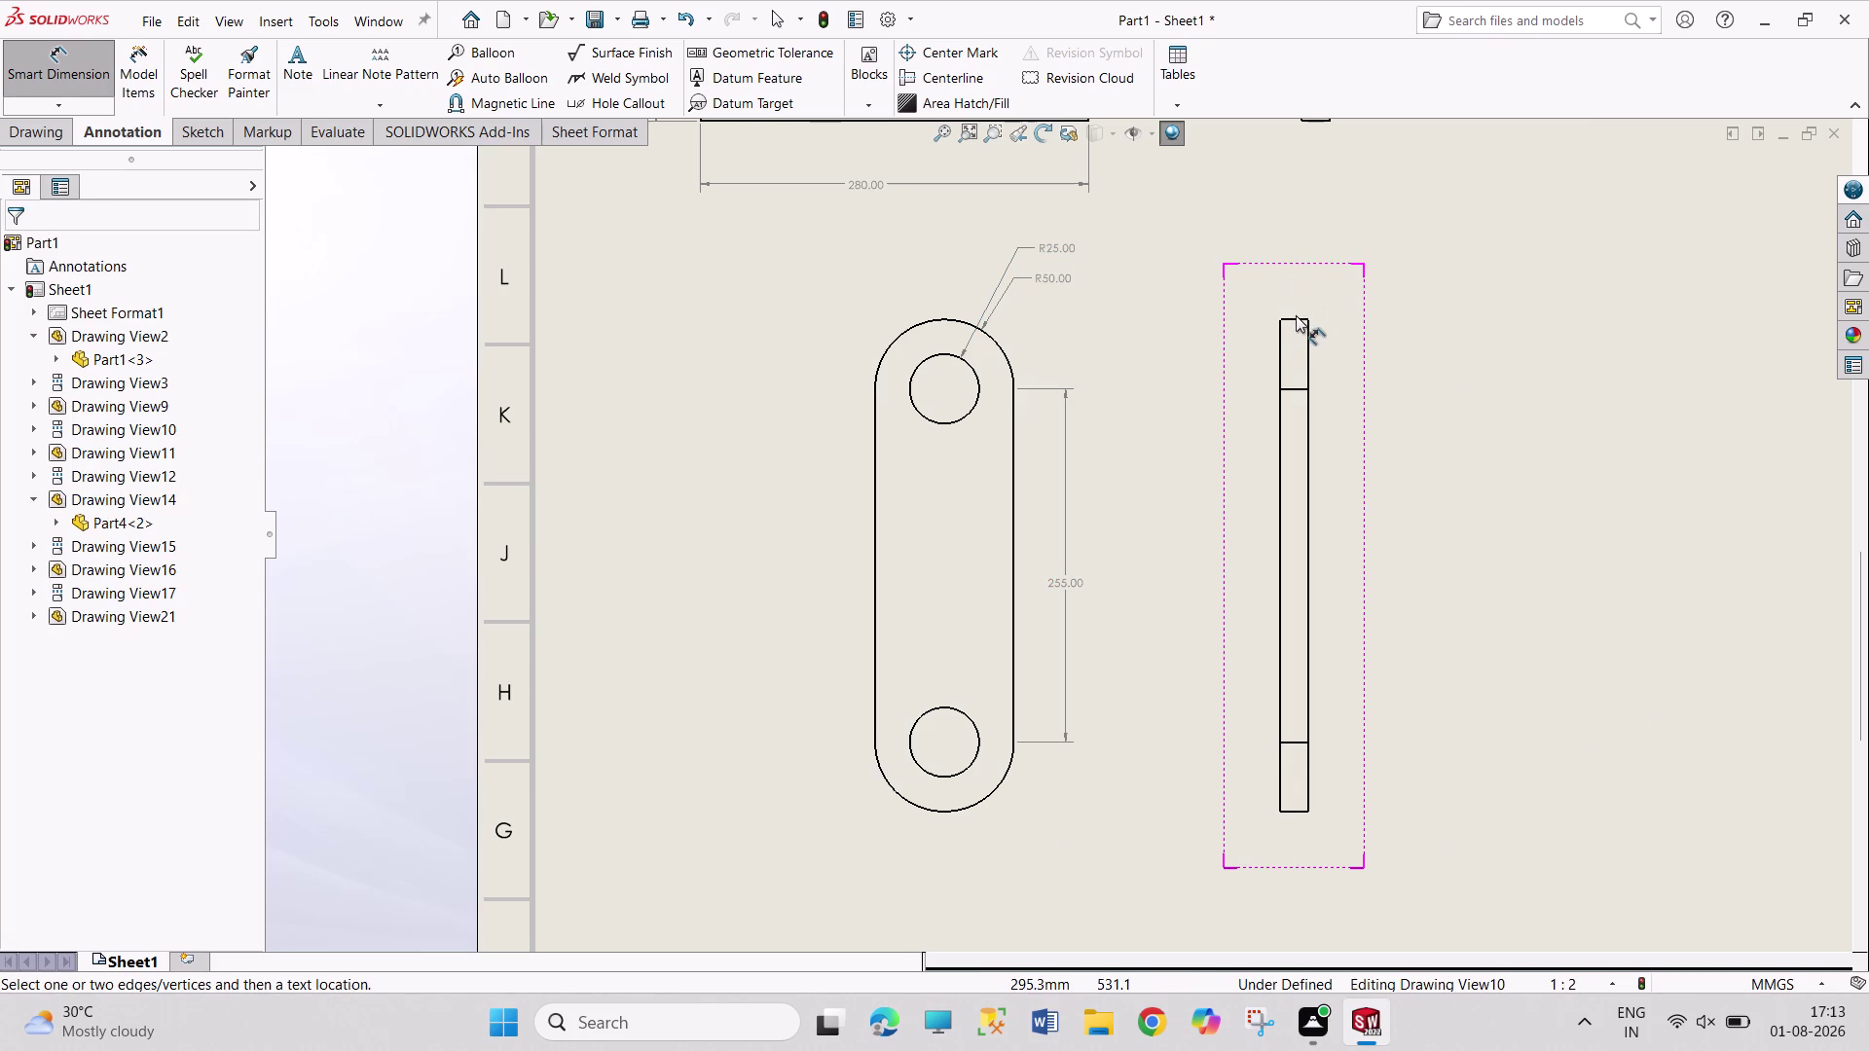
Place a 20 mm dimension above the top edge of the link's side view.
click(1296, 320)
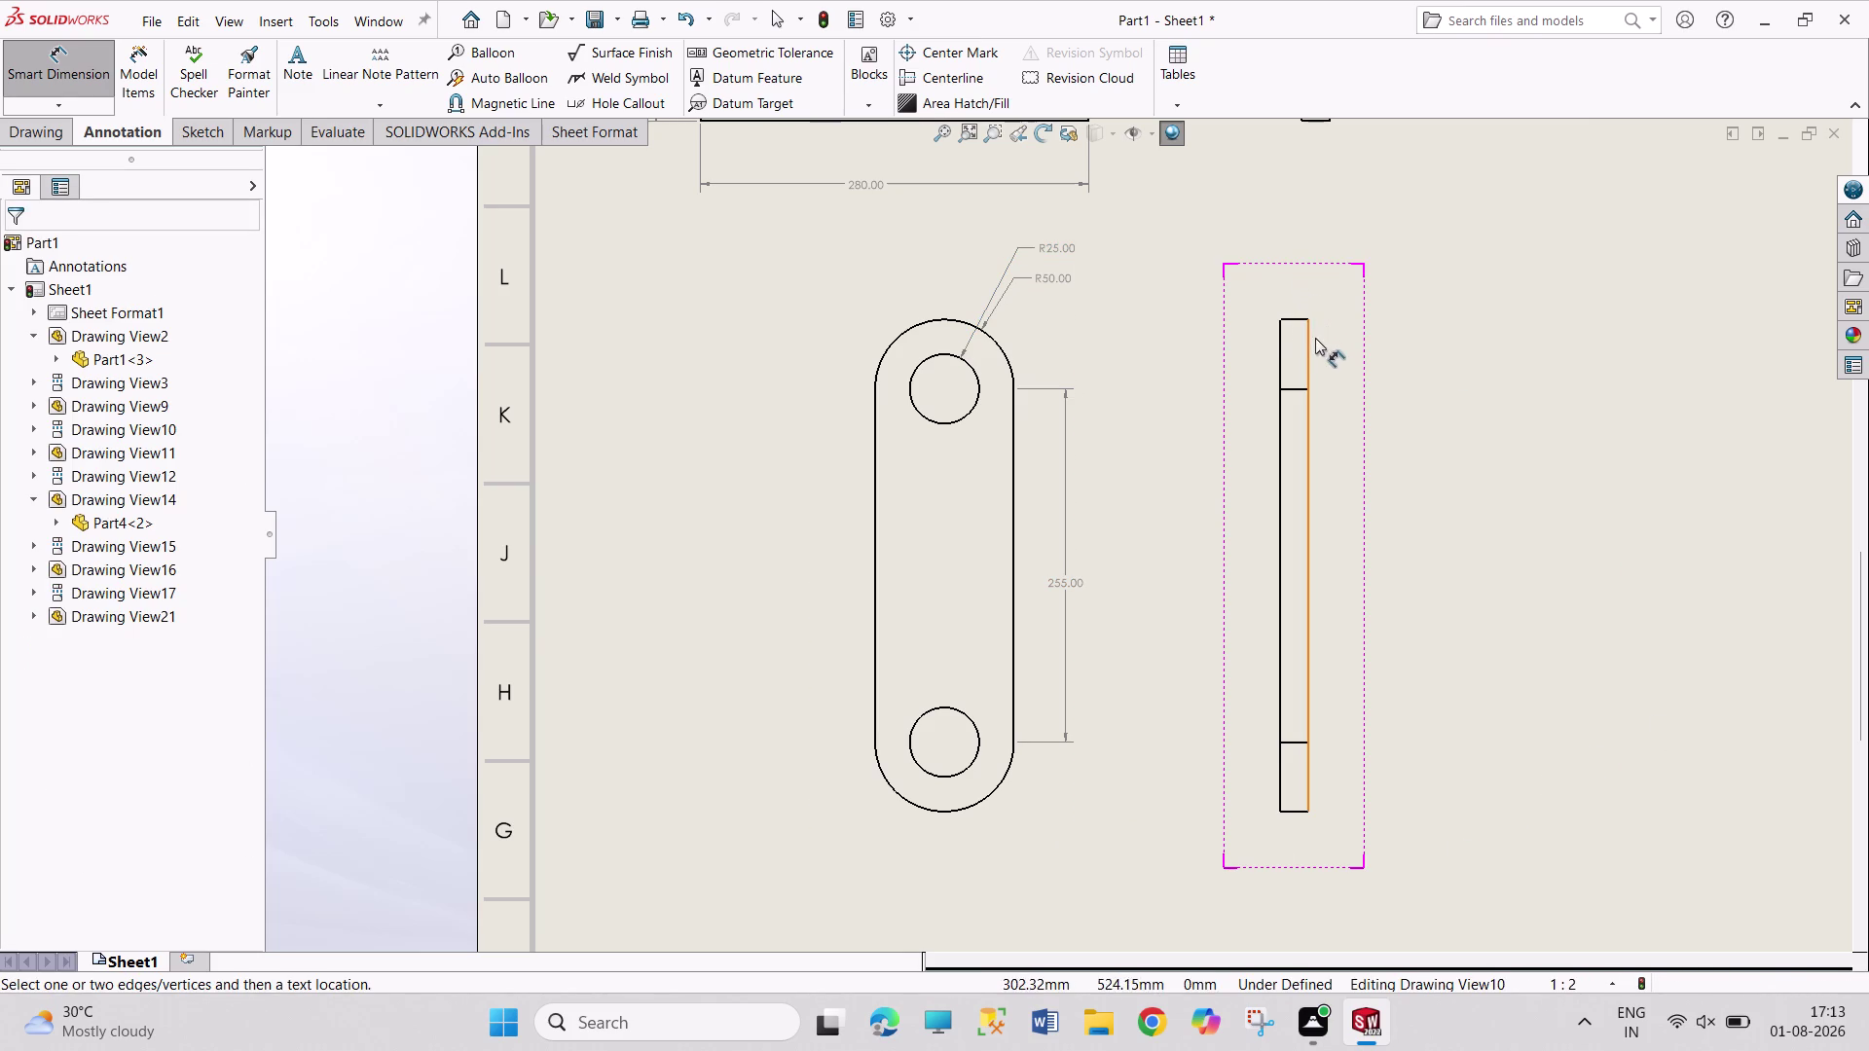
click(1290, 318)
click(1294, 266)
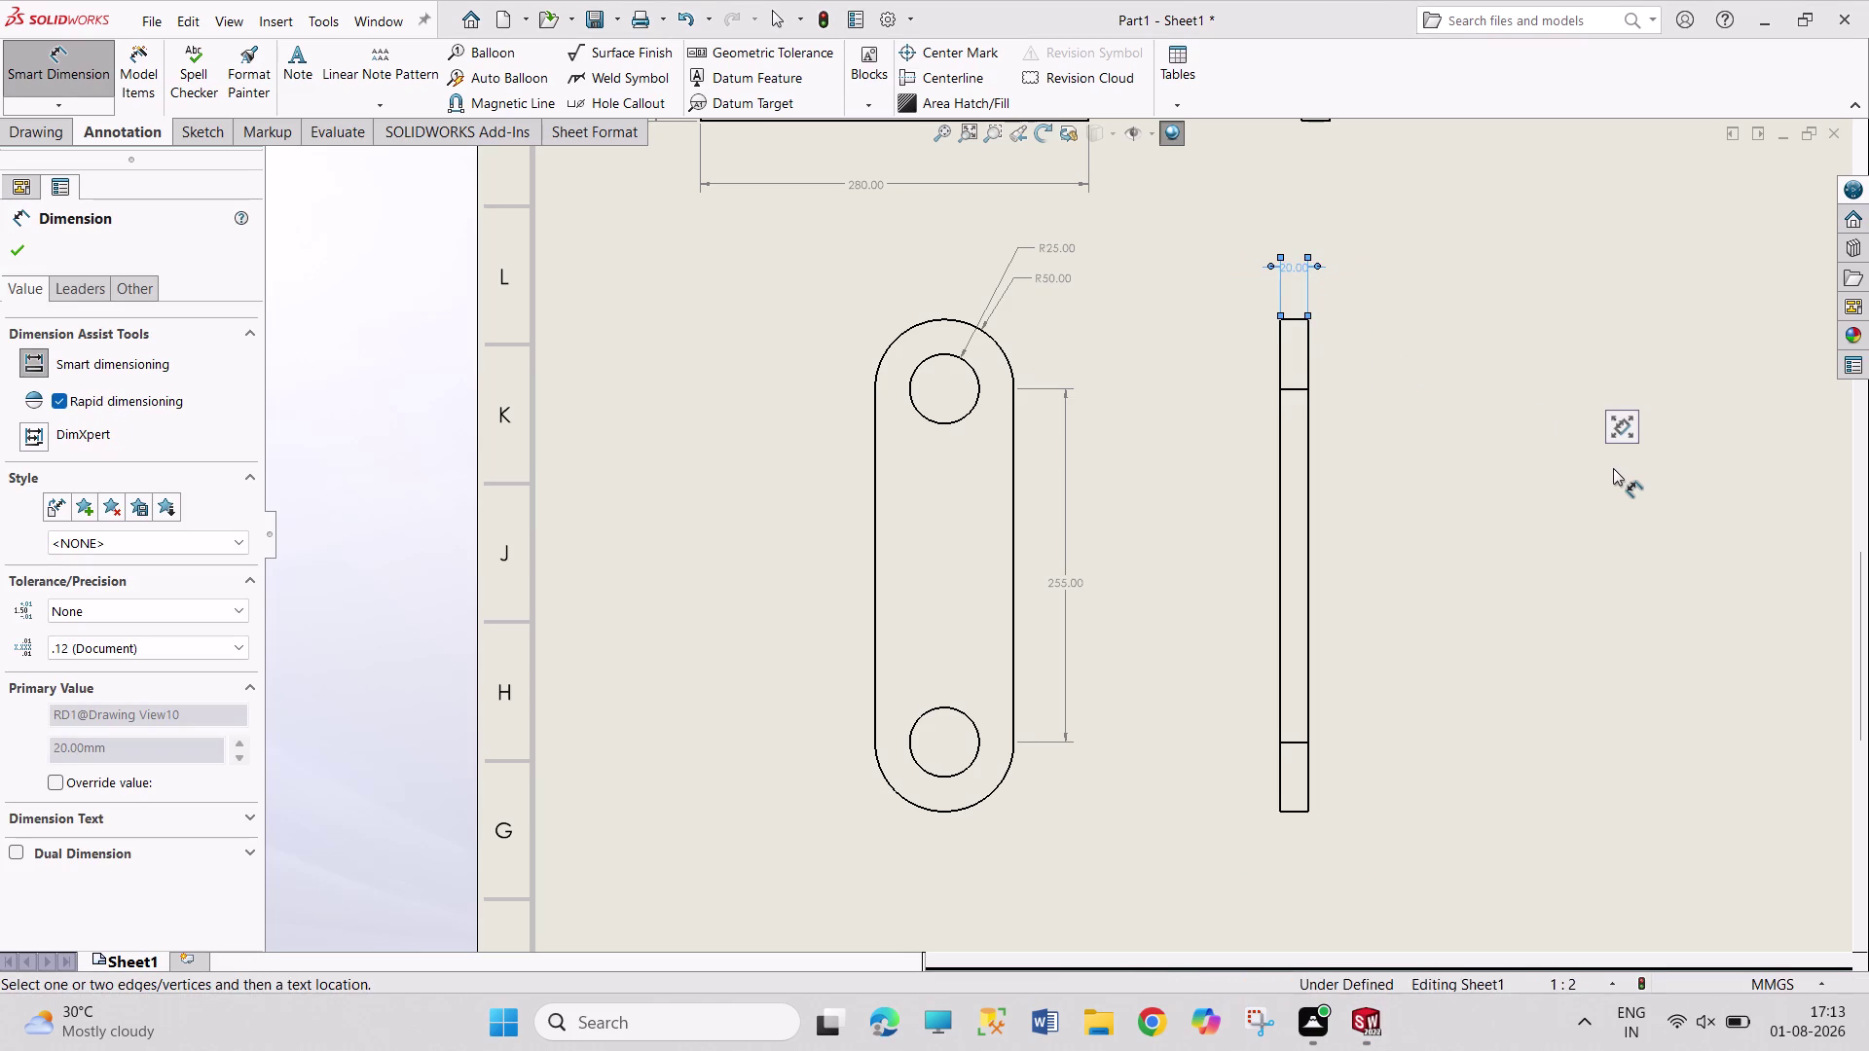
scroll(up, 3)
scroll(up, 3)
scroll(up, 3)
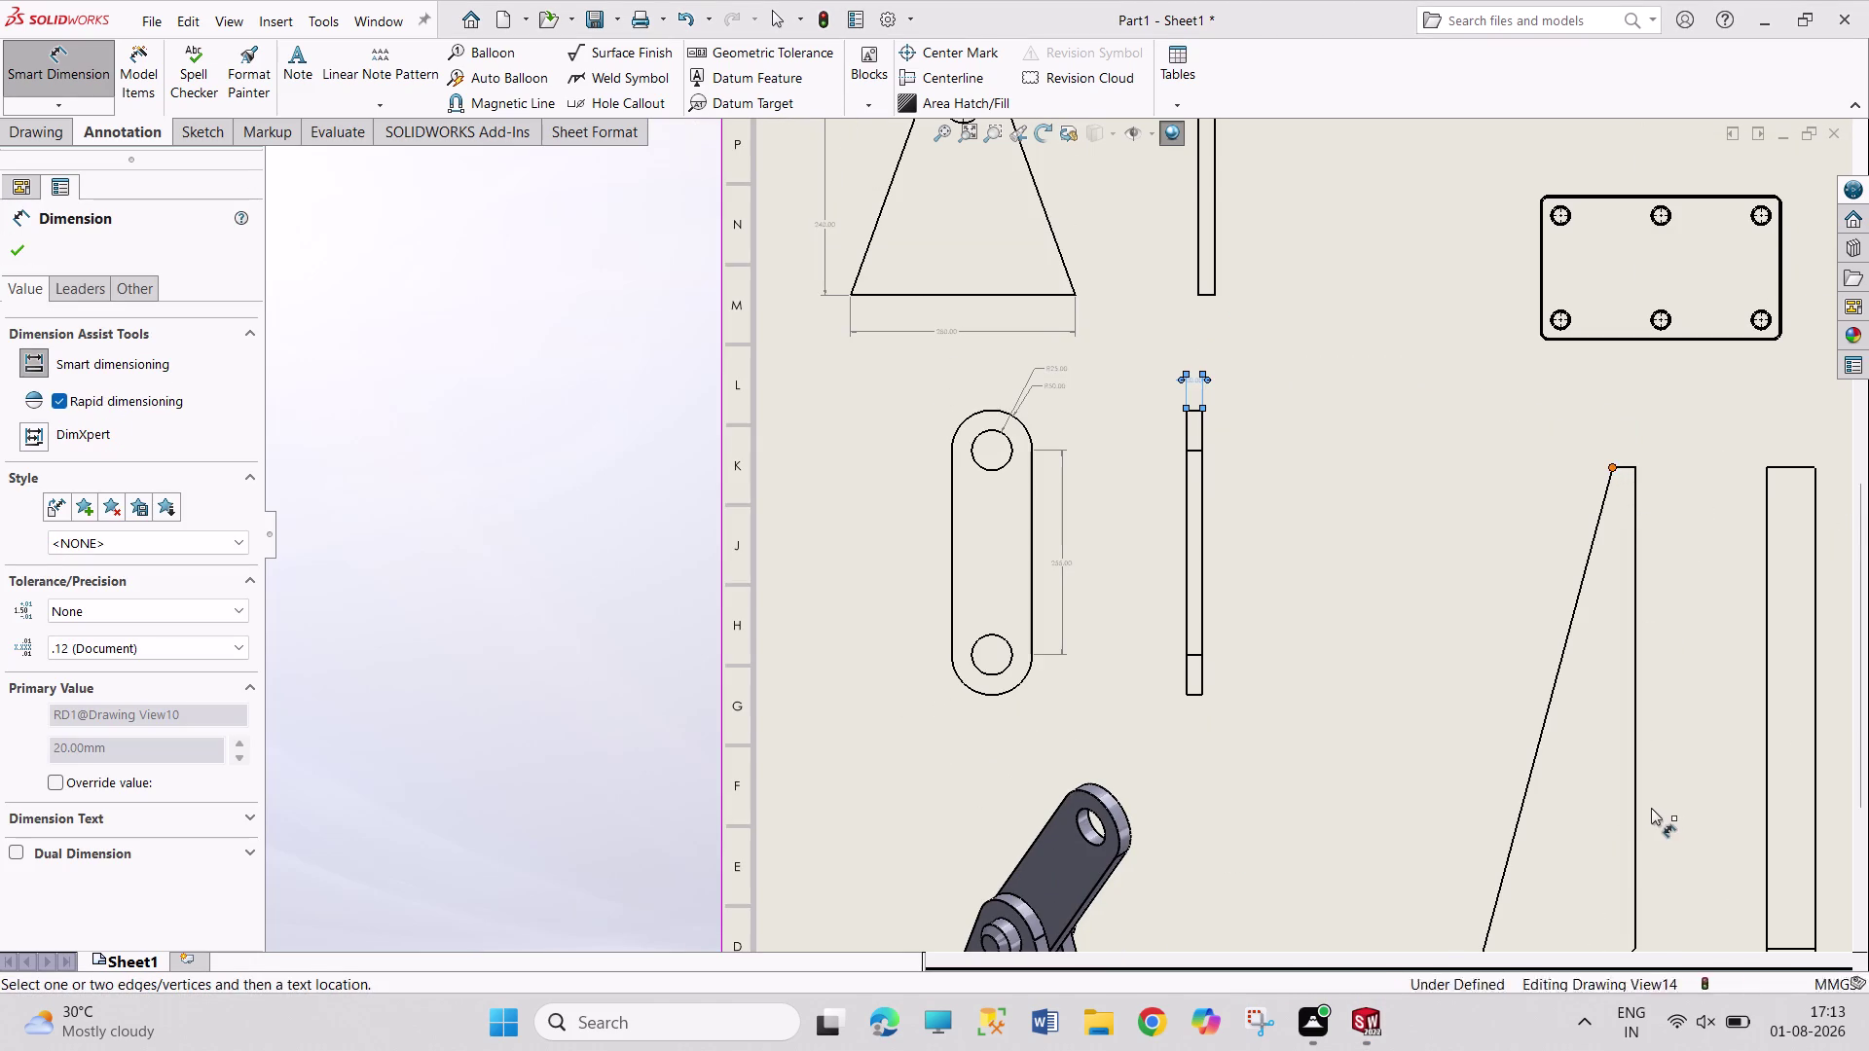
scroll(up, 3)
scroll(up, 3)
scroll(down, 3)
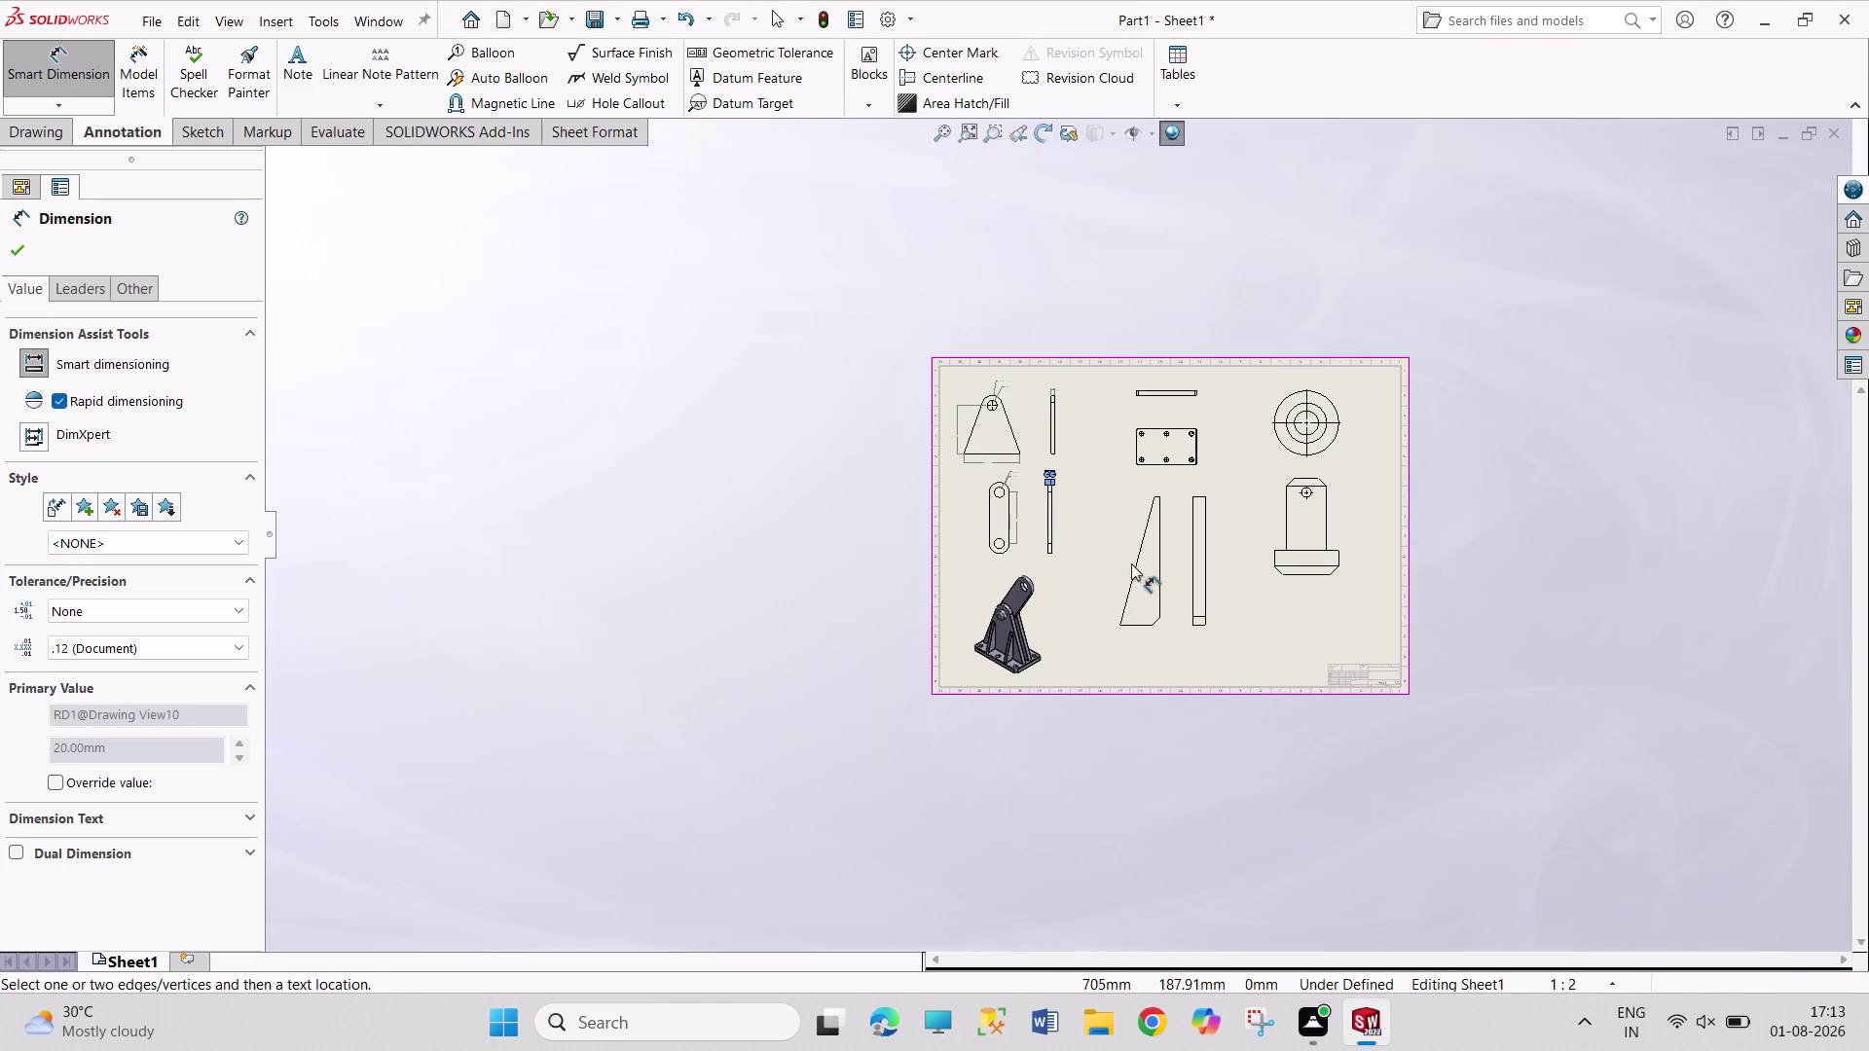
Dimension the gusset's bottom corners, then delete the slanted 50.99 result.
scroll(down, 3)
scroll(down, 3)
scroll(down, 3)
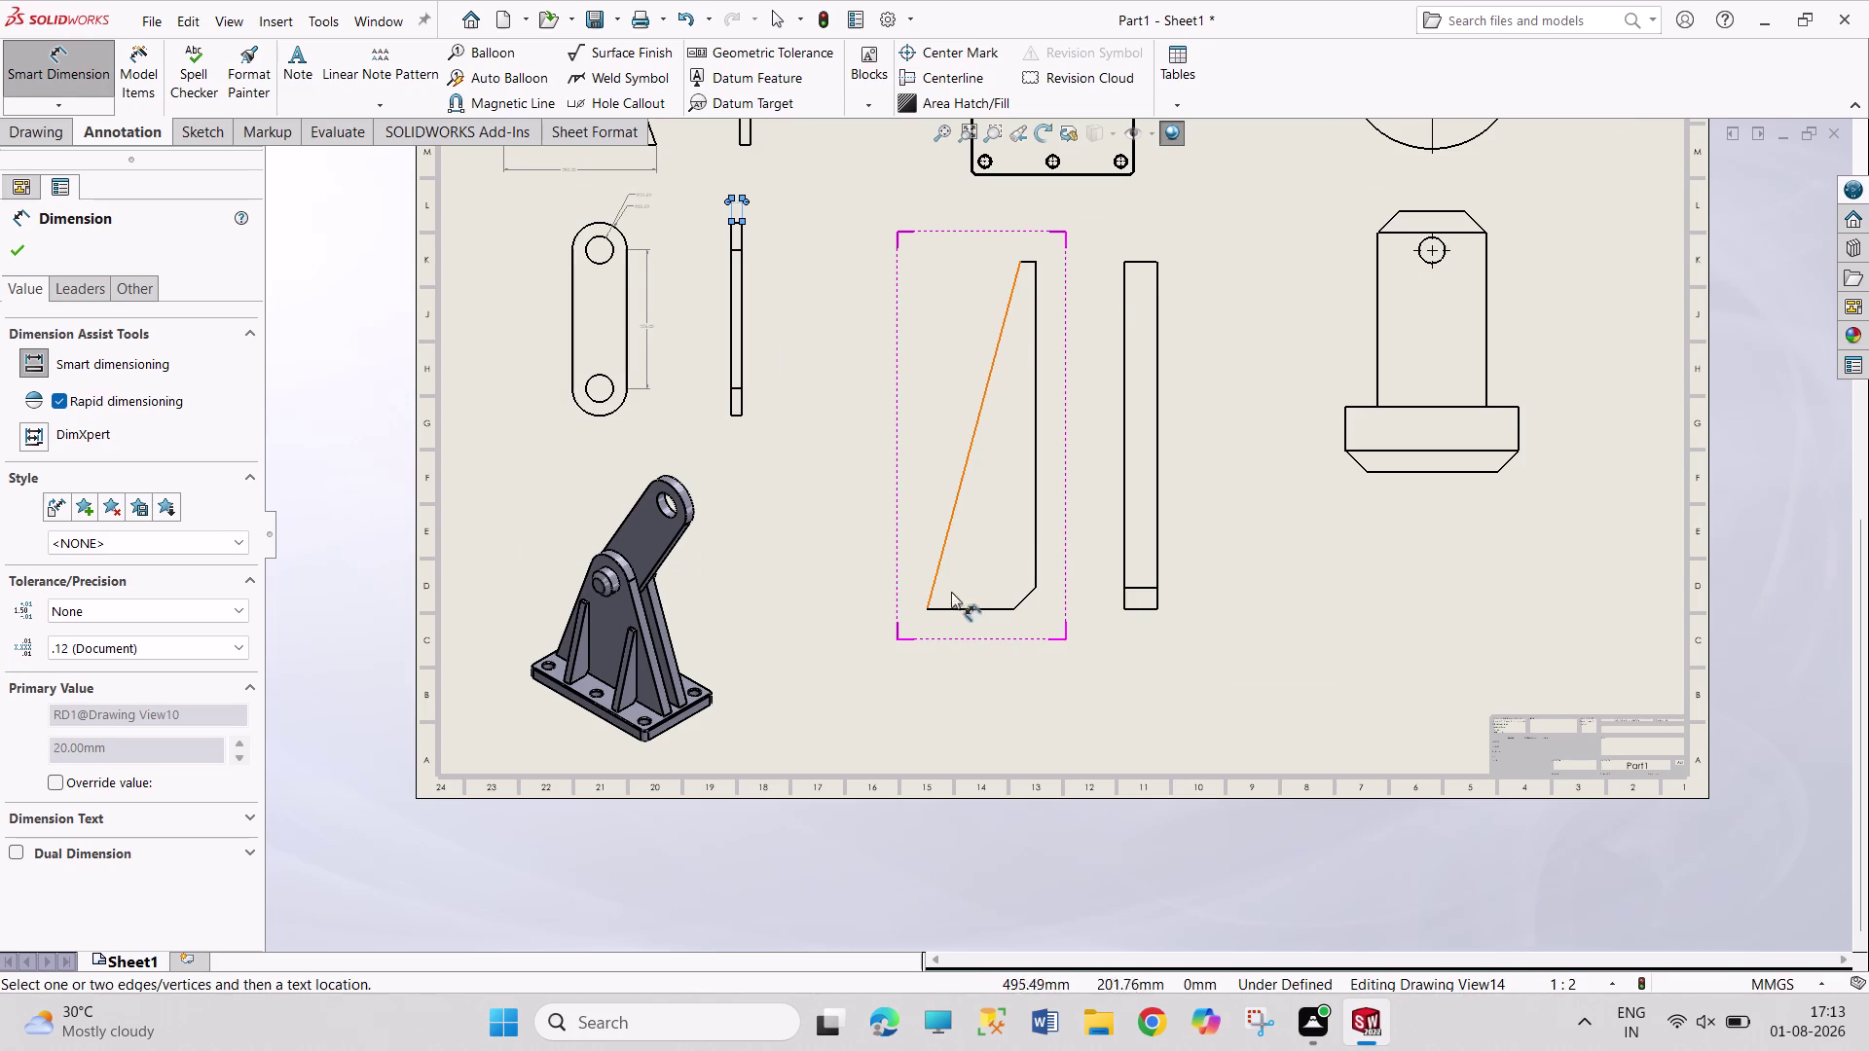
click(930, 608)
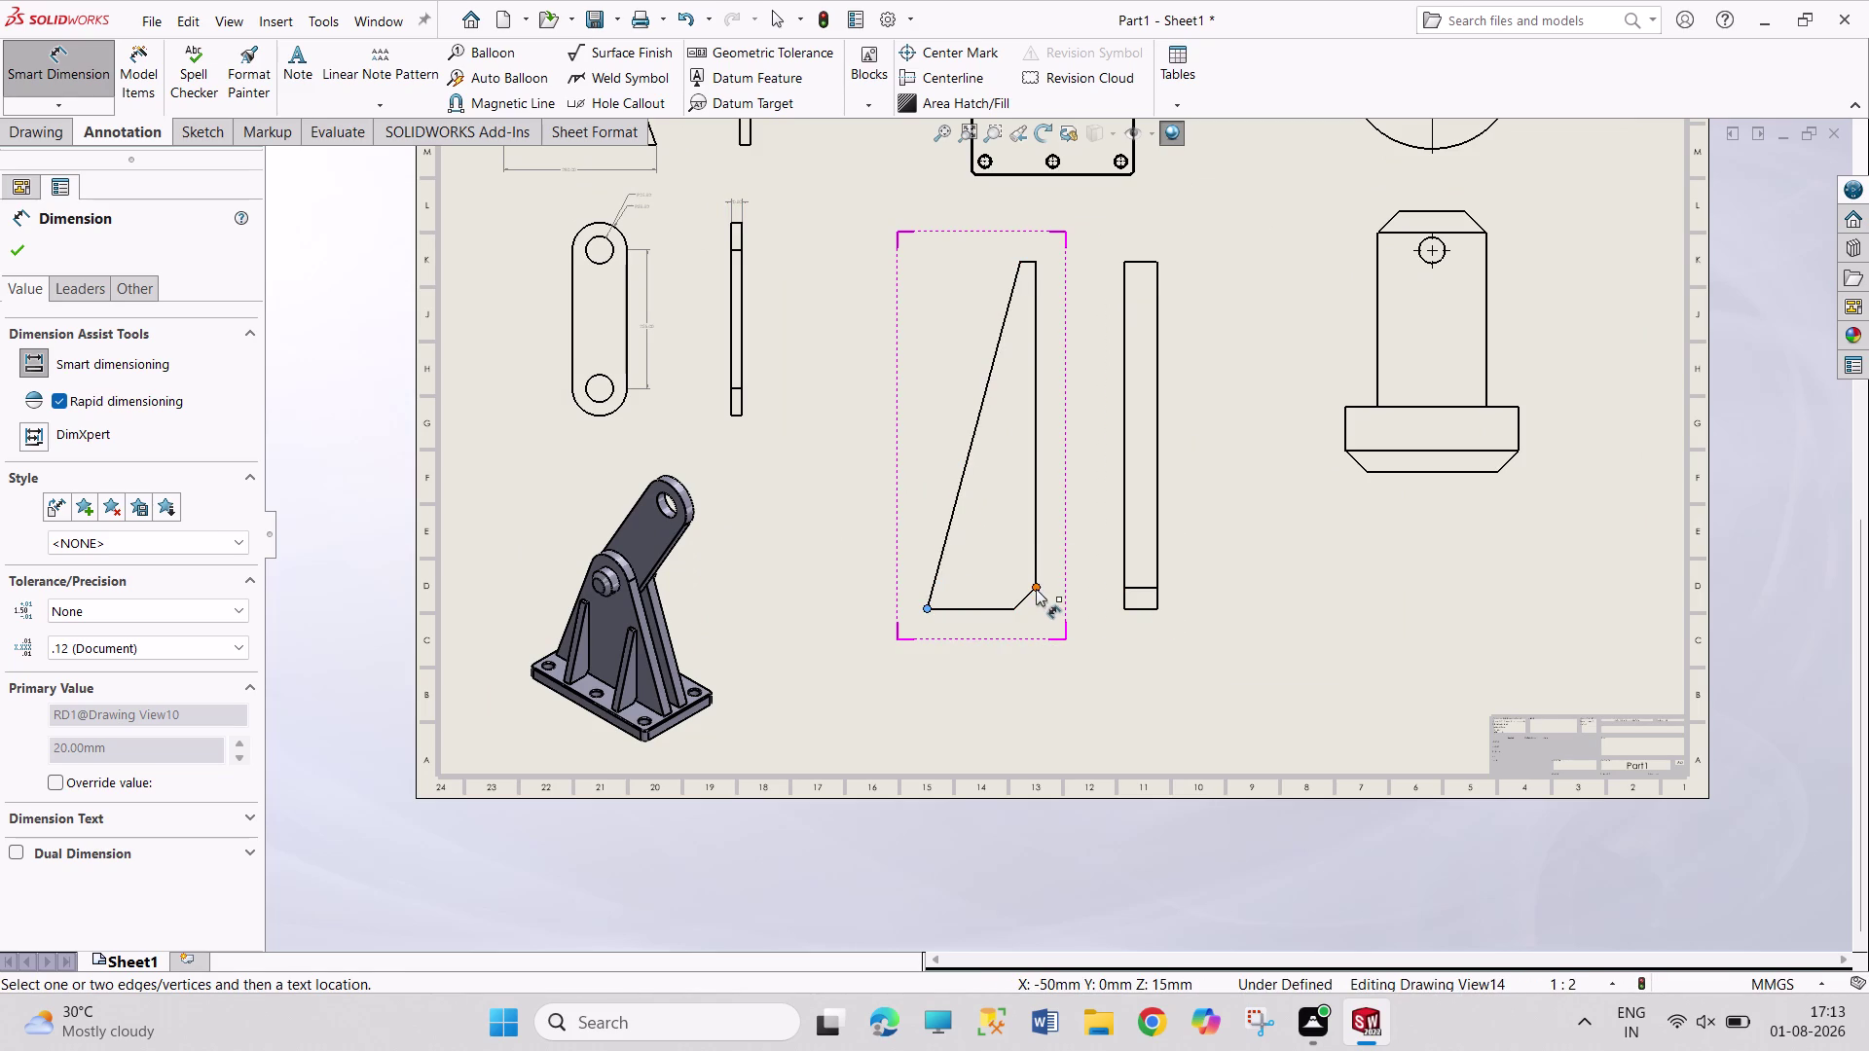
click(1035, 589)
click(991, 637)
scroll(down, 3)
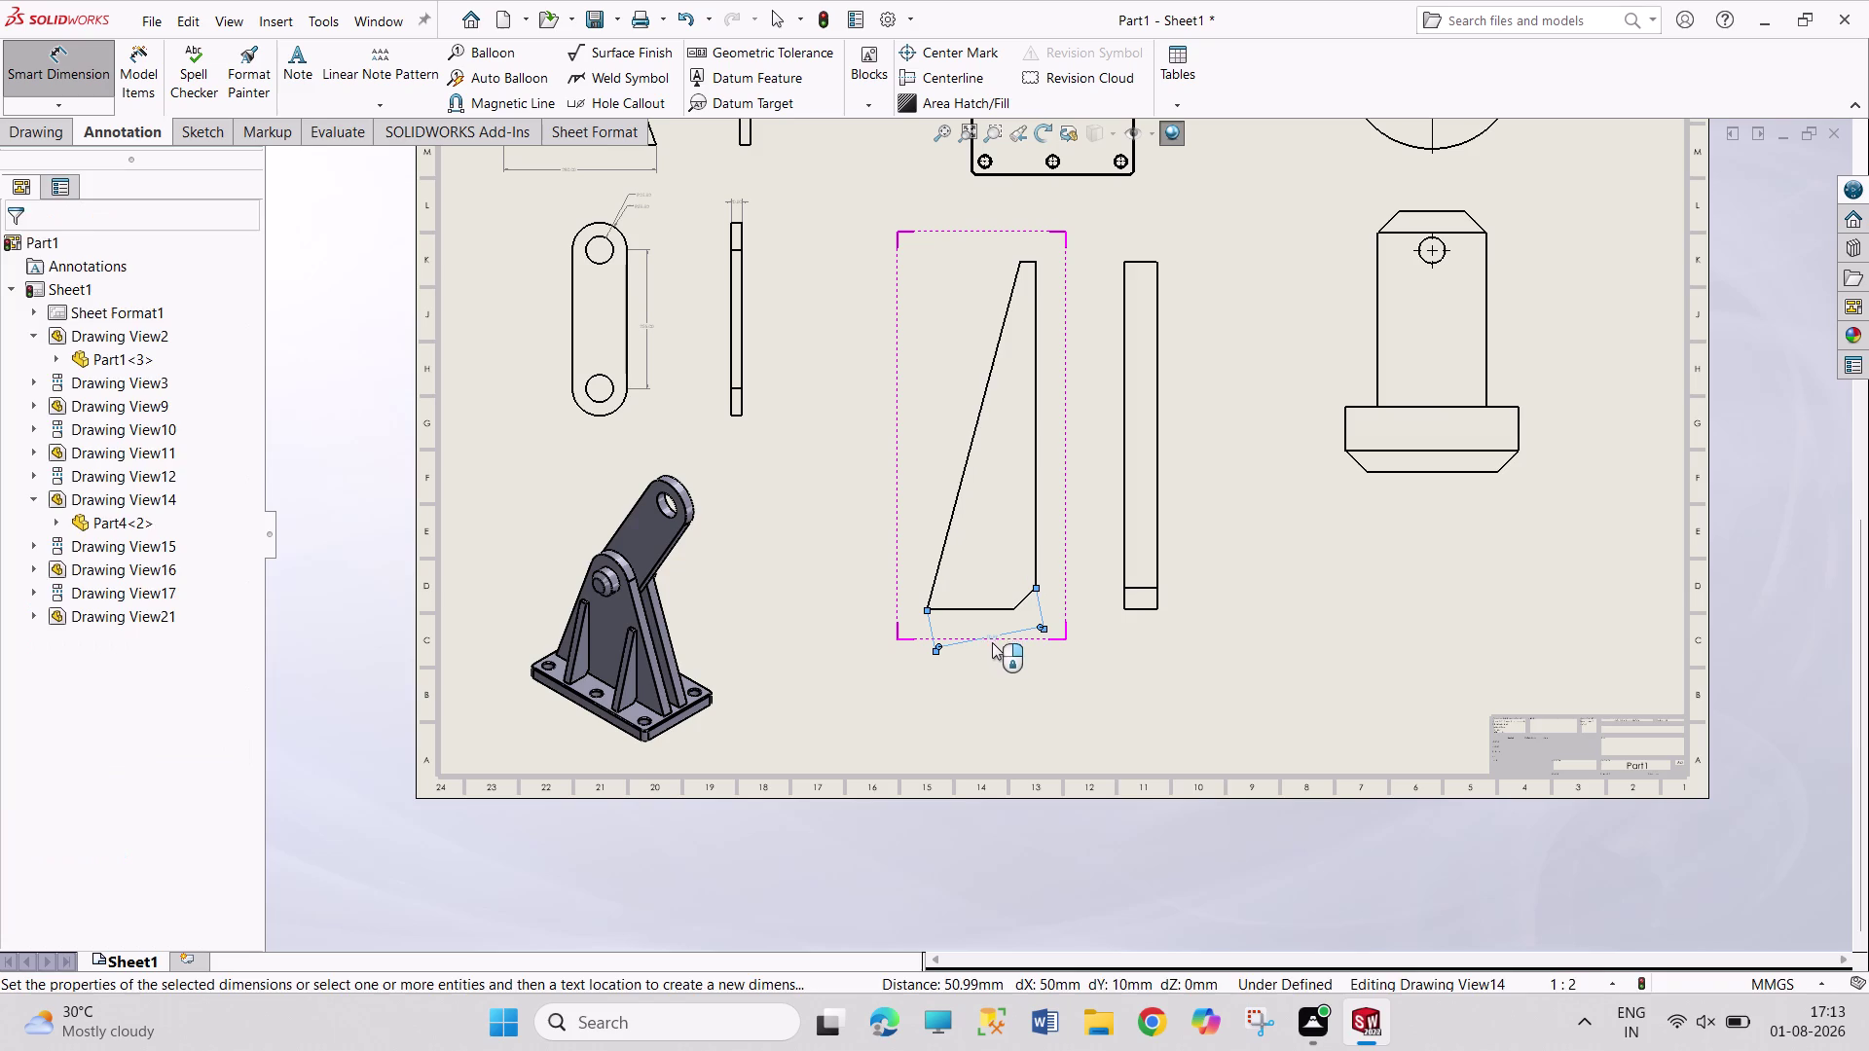
scroll(down, 3)
scroll(down, 3)
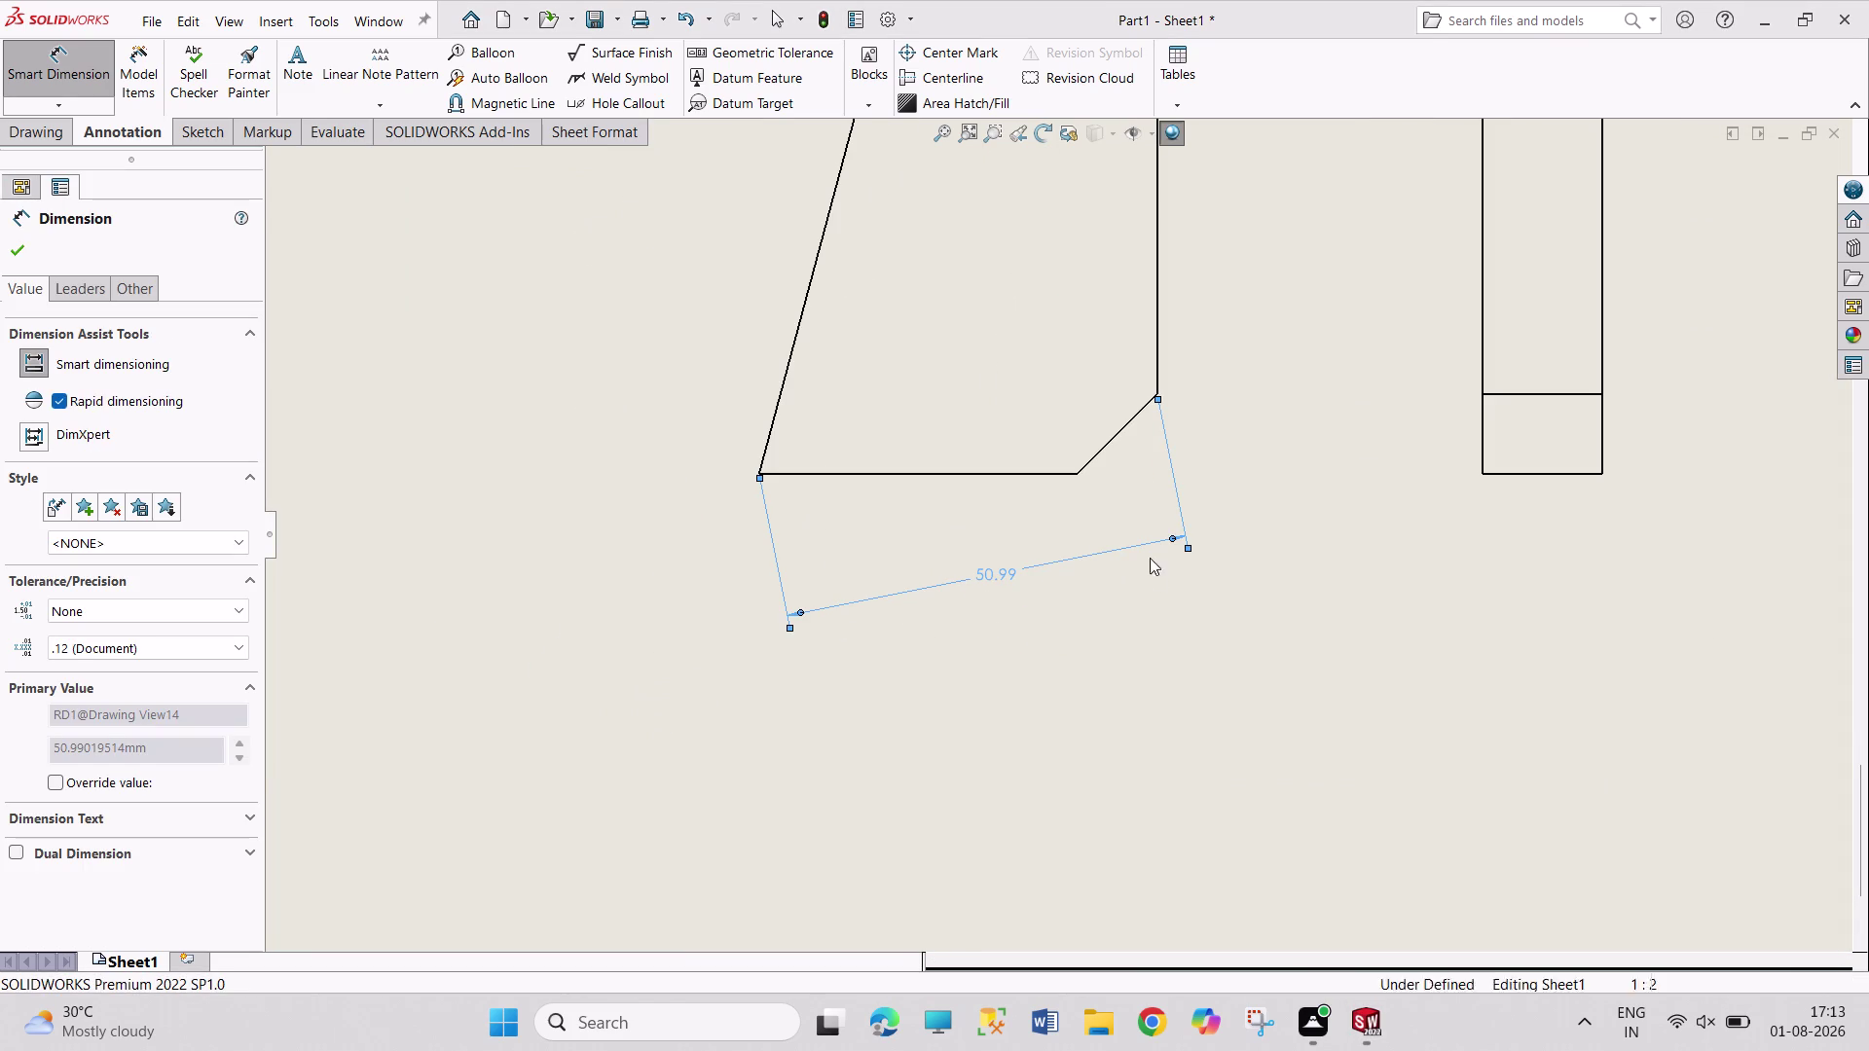
right_click(998, 572)
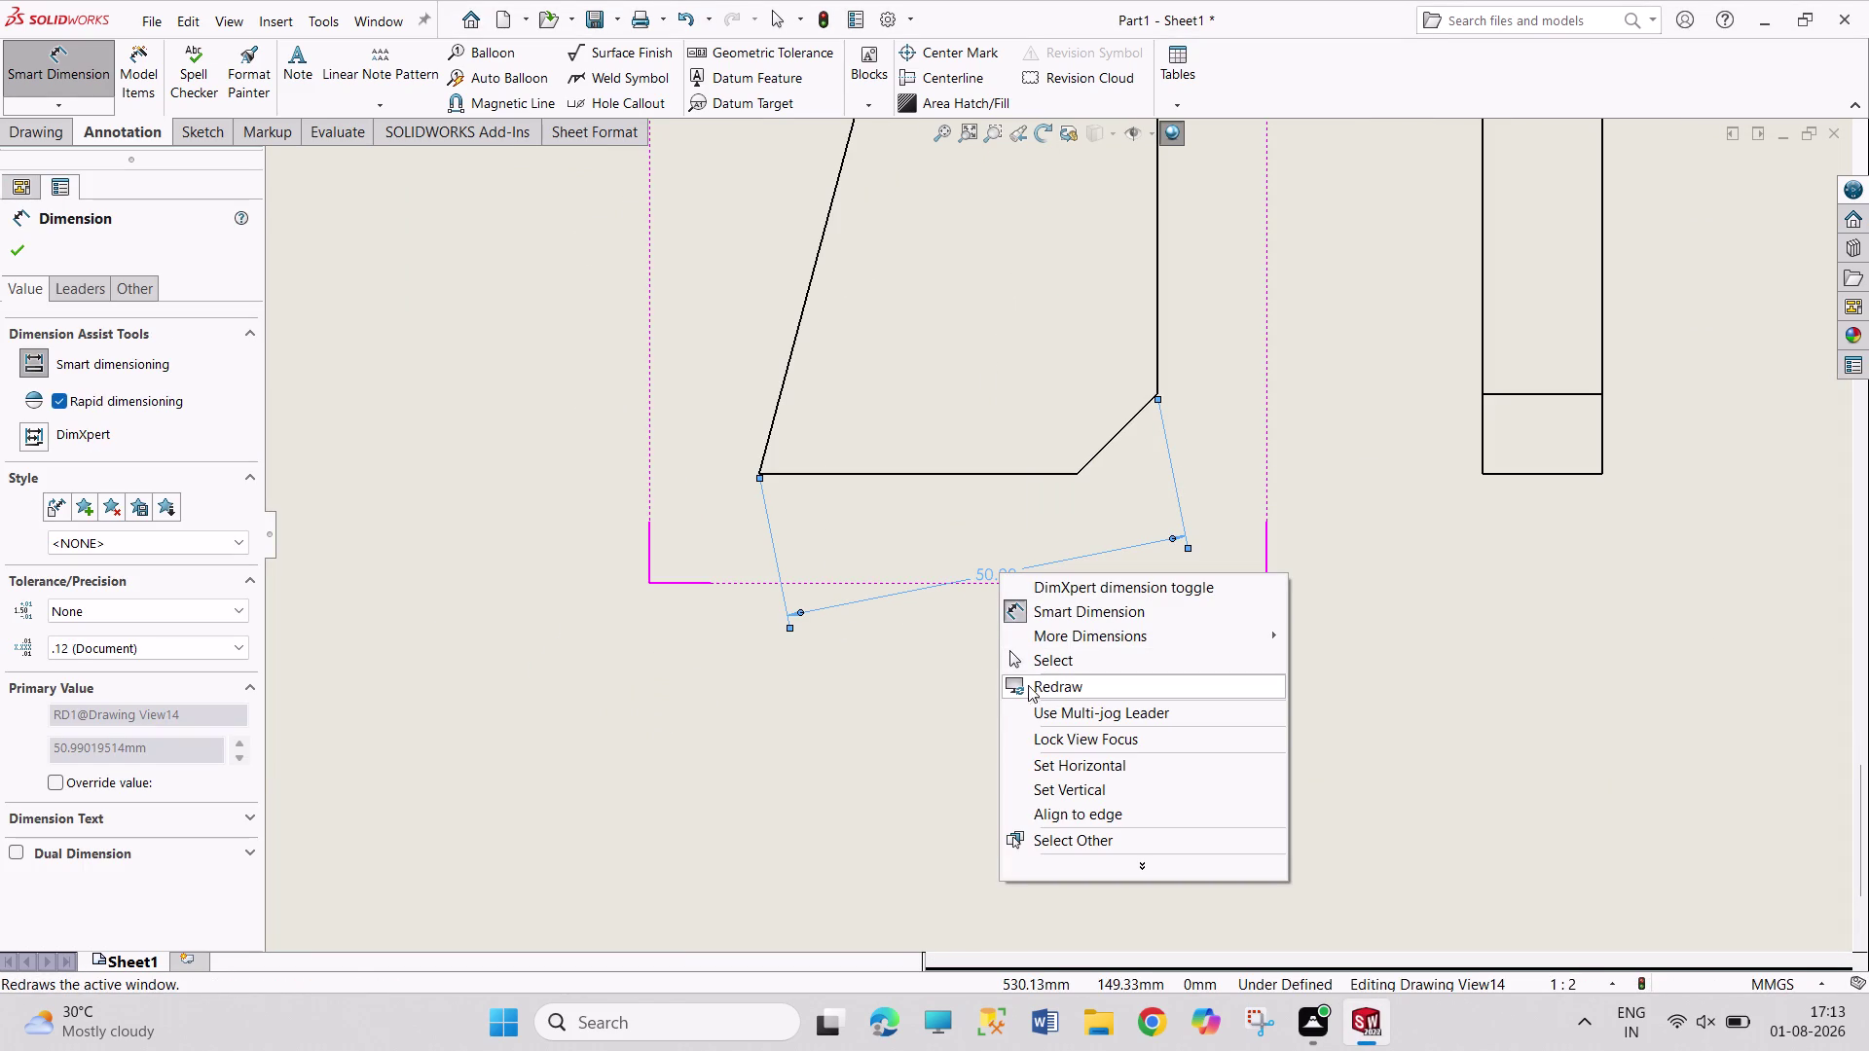
click(1002, 570)
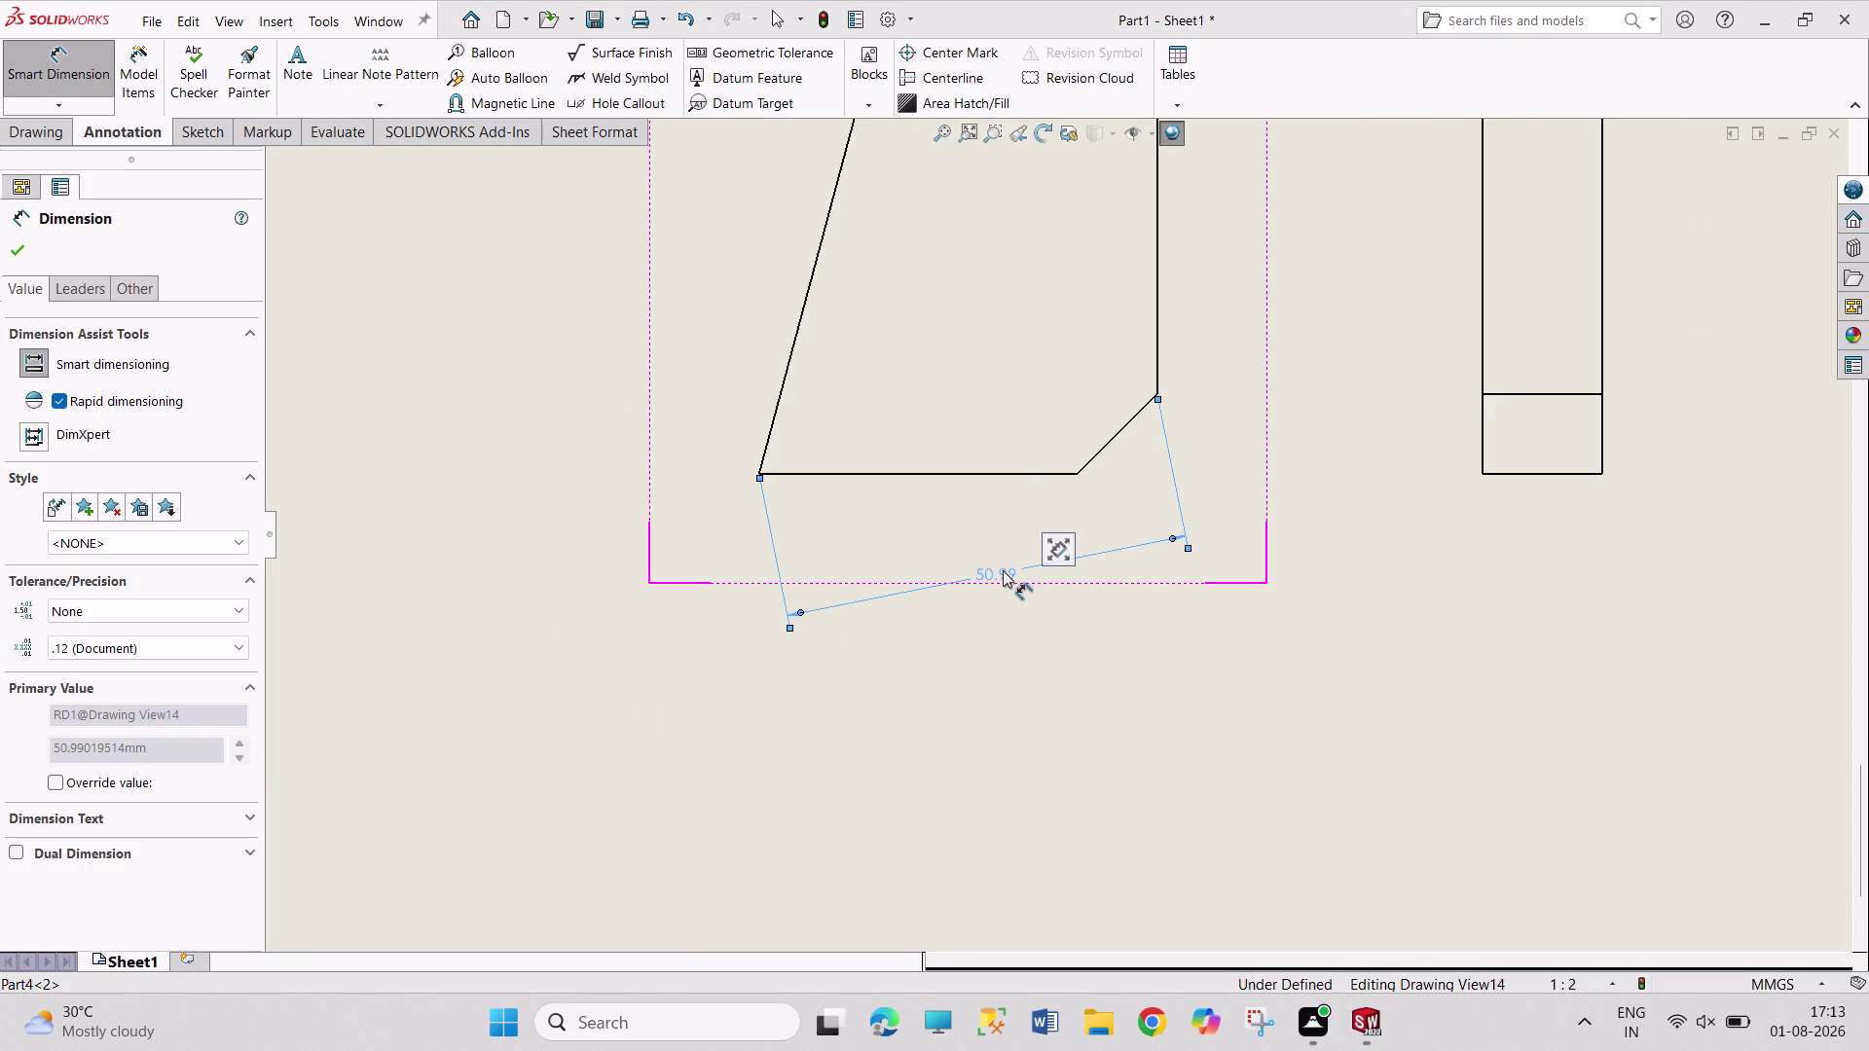
key(Delete)
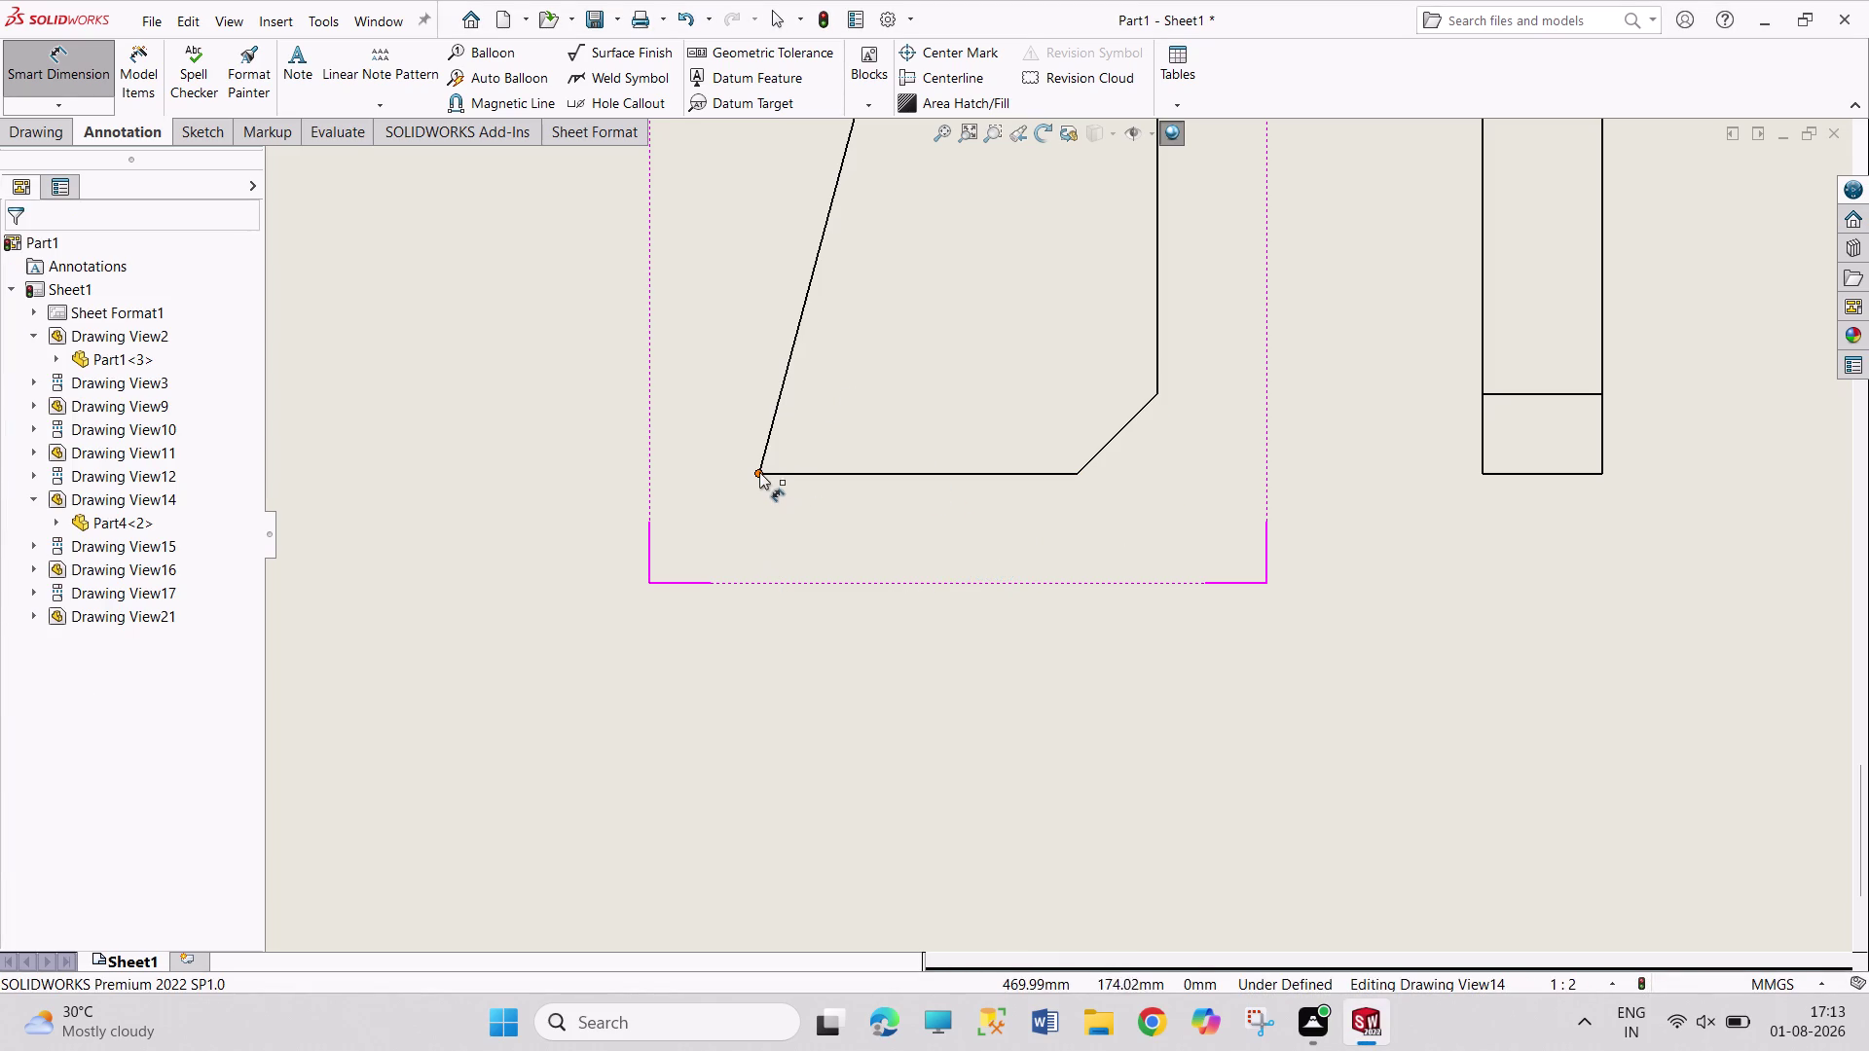
Dimension the gusset base as a 50 mm horizontal distance.
click(759, 471)
click(1156, 395)
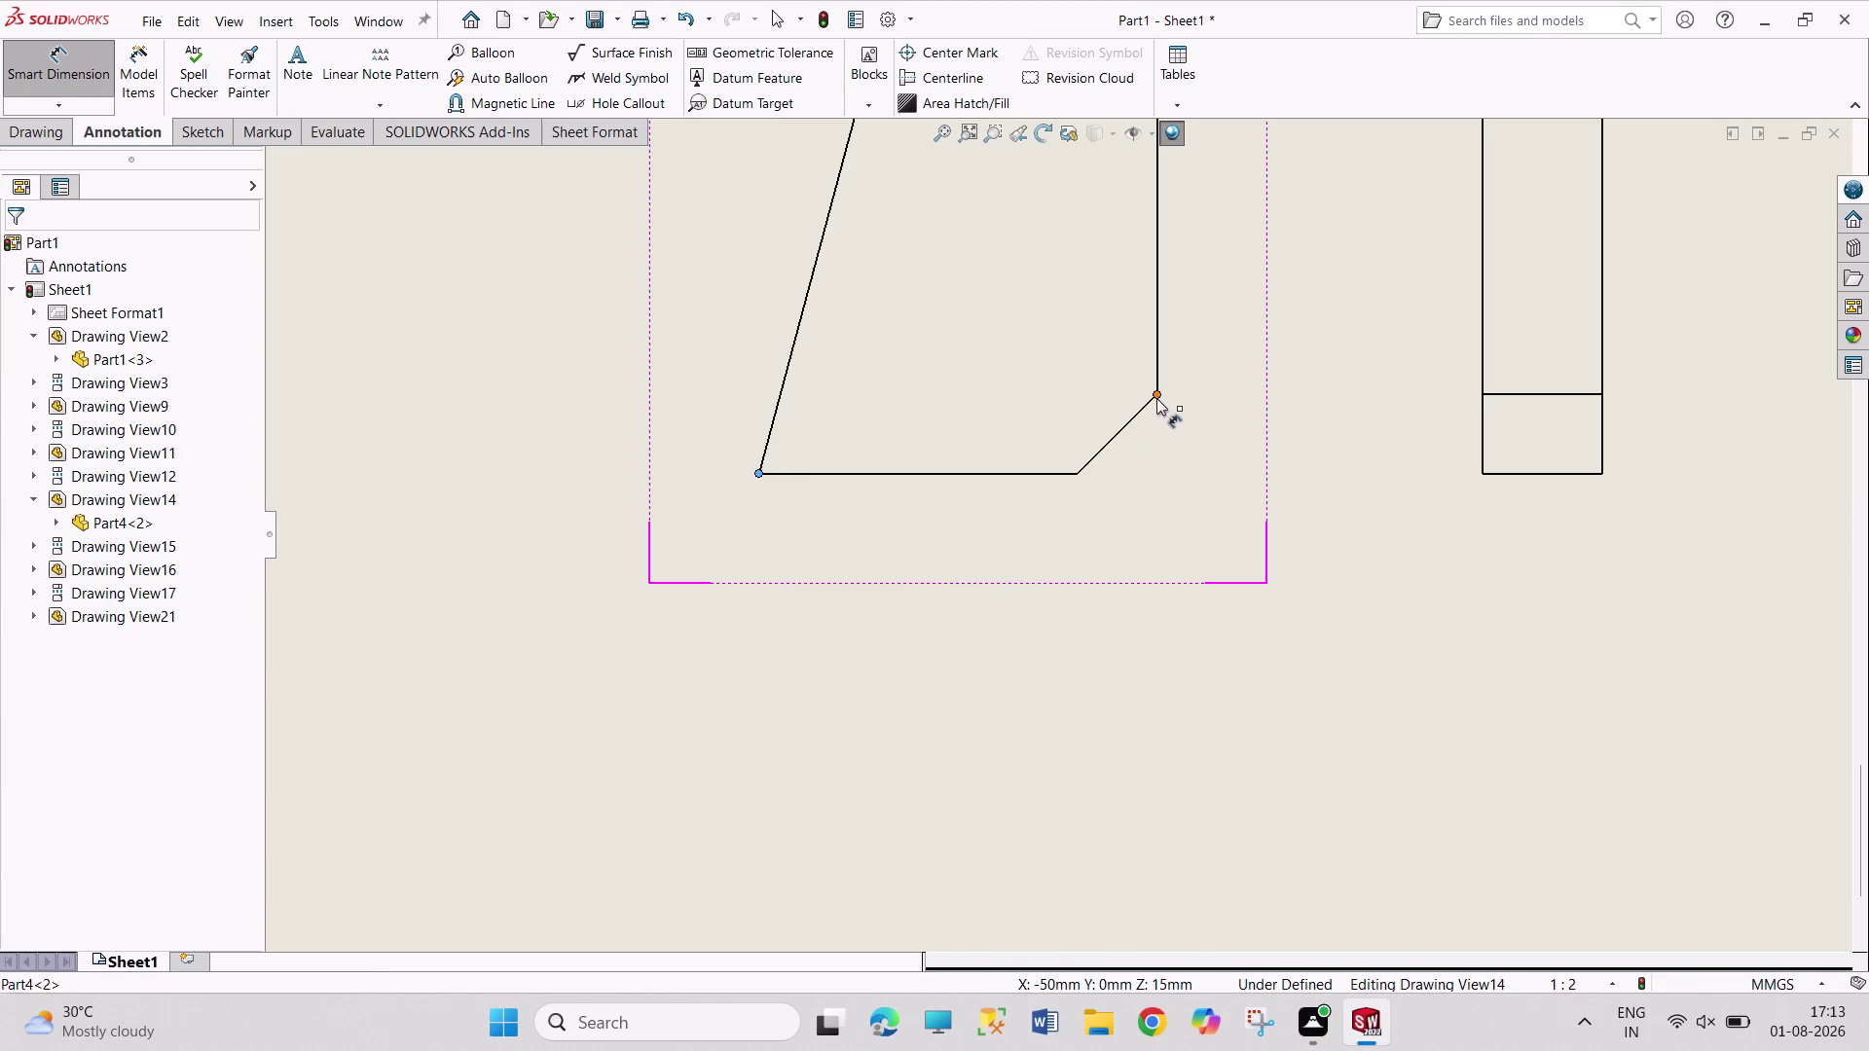
click(975, 544)
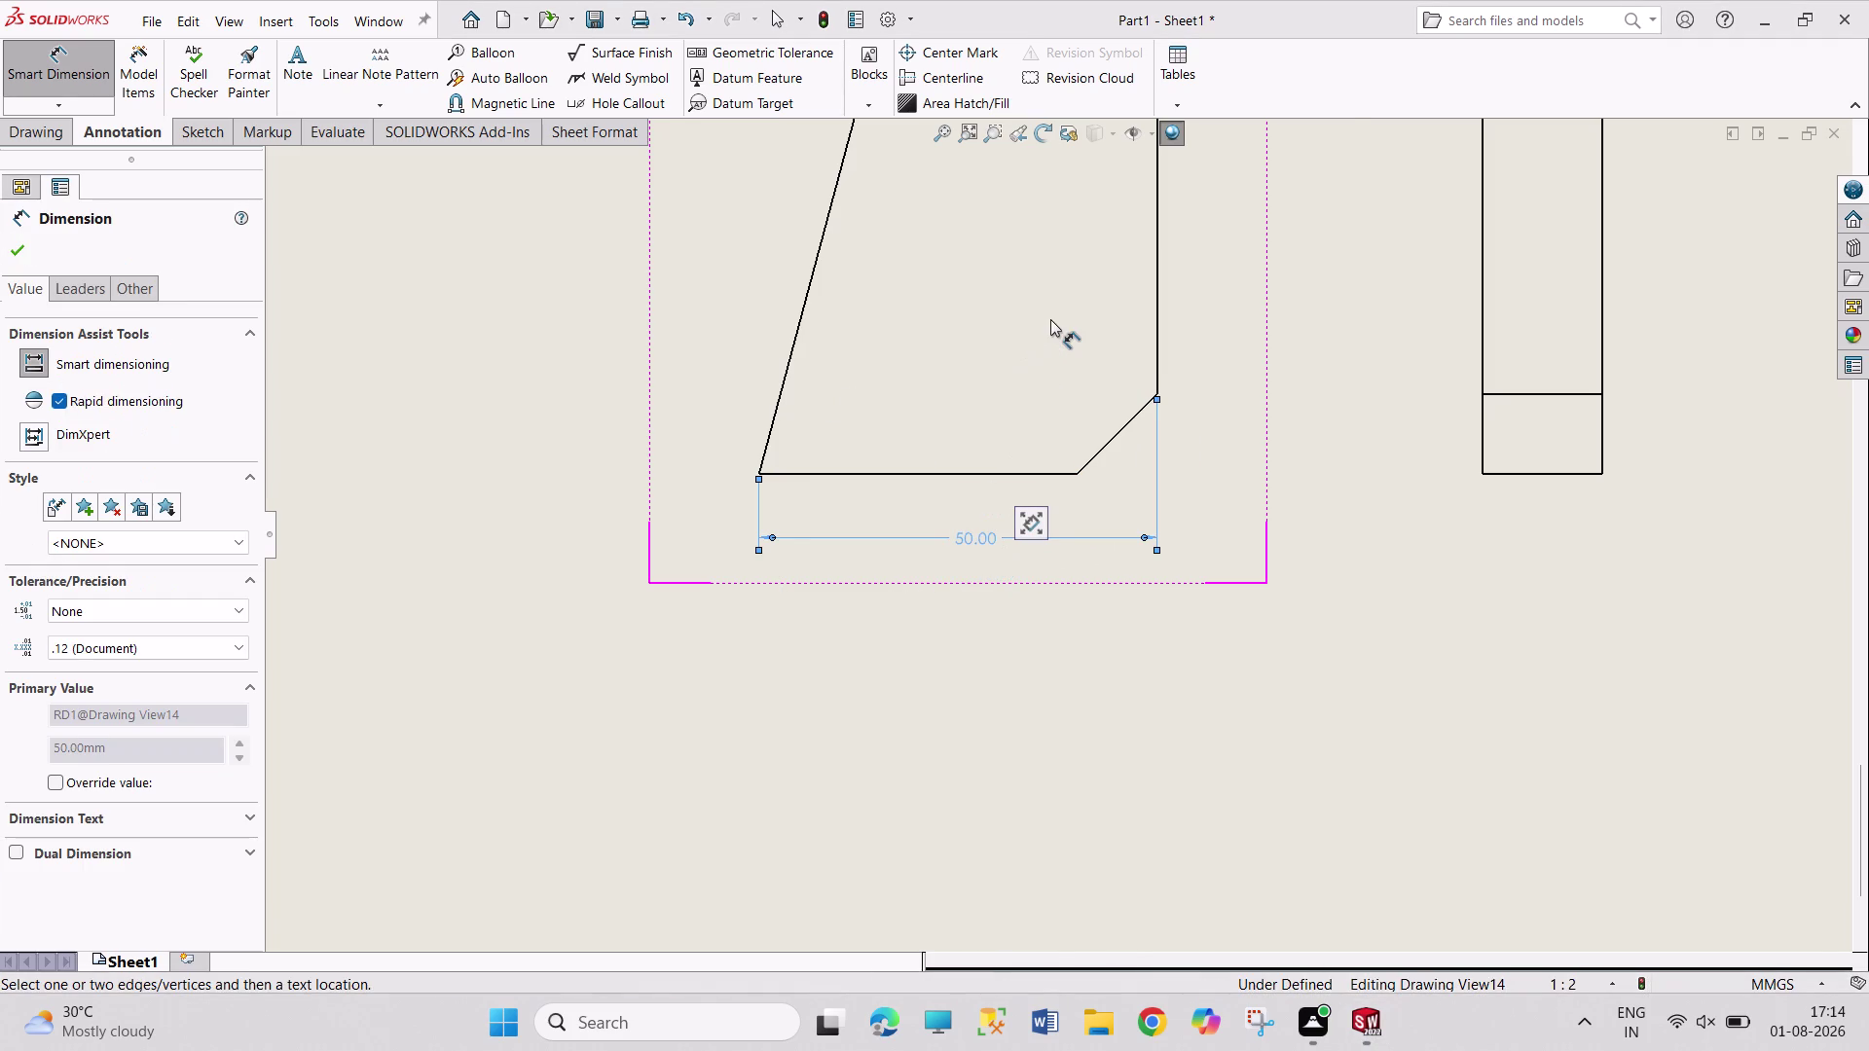
scroll(up, 3)
scroll(down, 3)
scroll(up, 3)
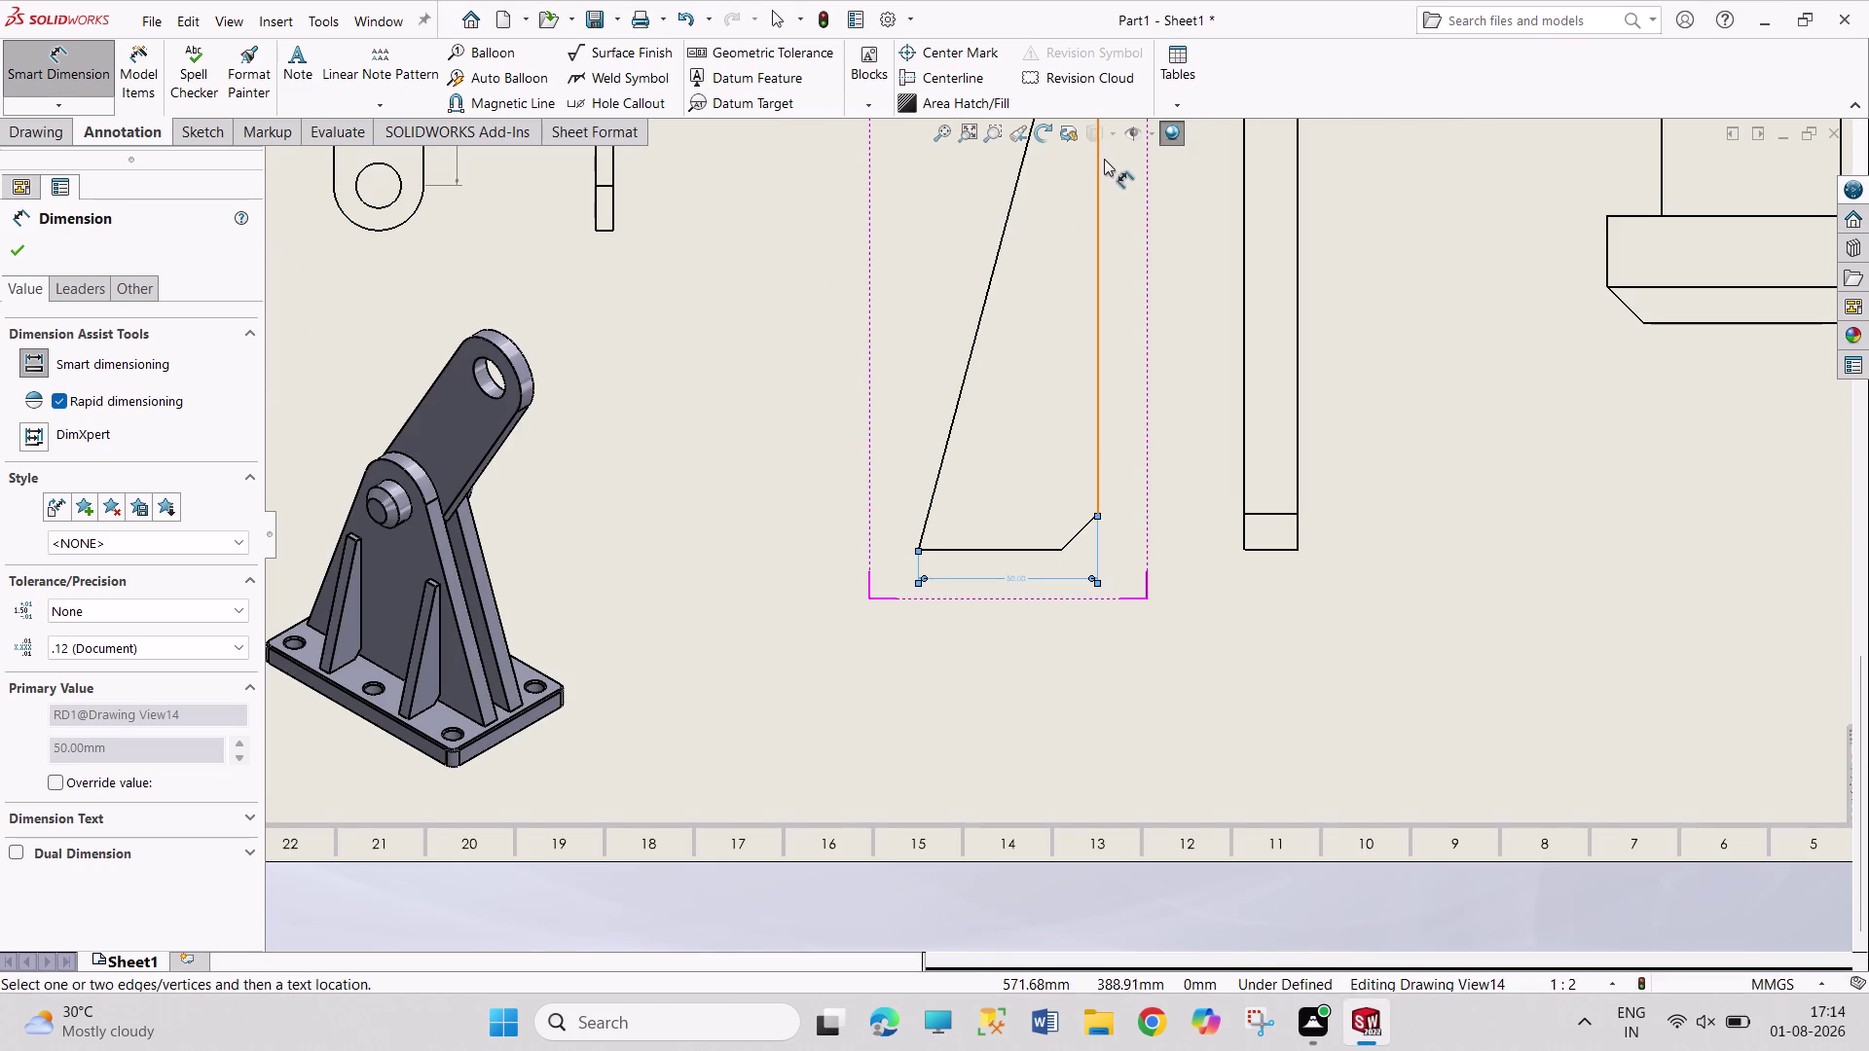
scroll(up, 3)
scroll(down, 3)
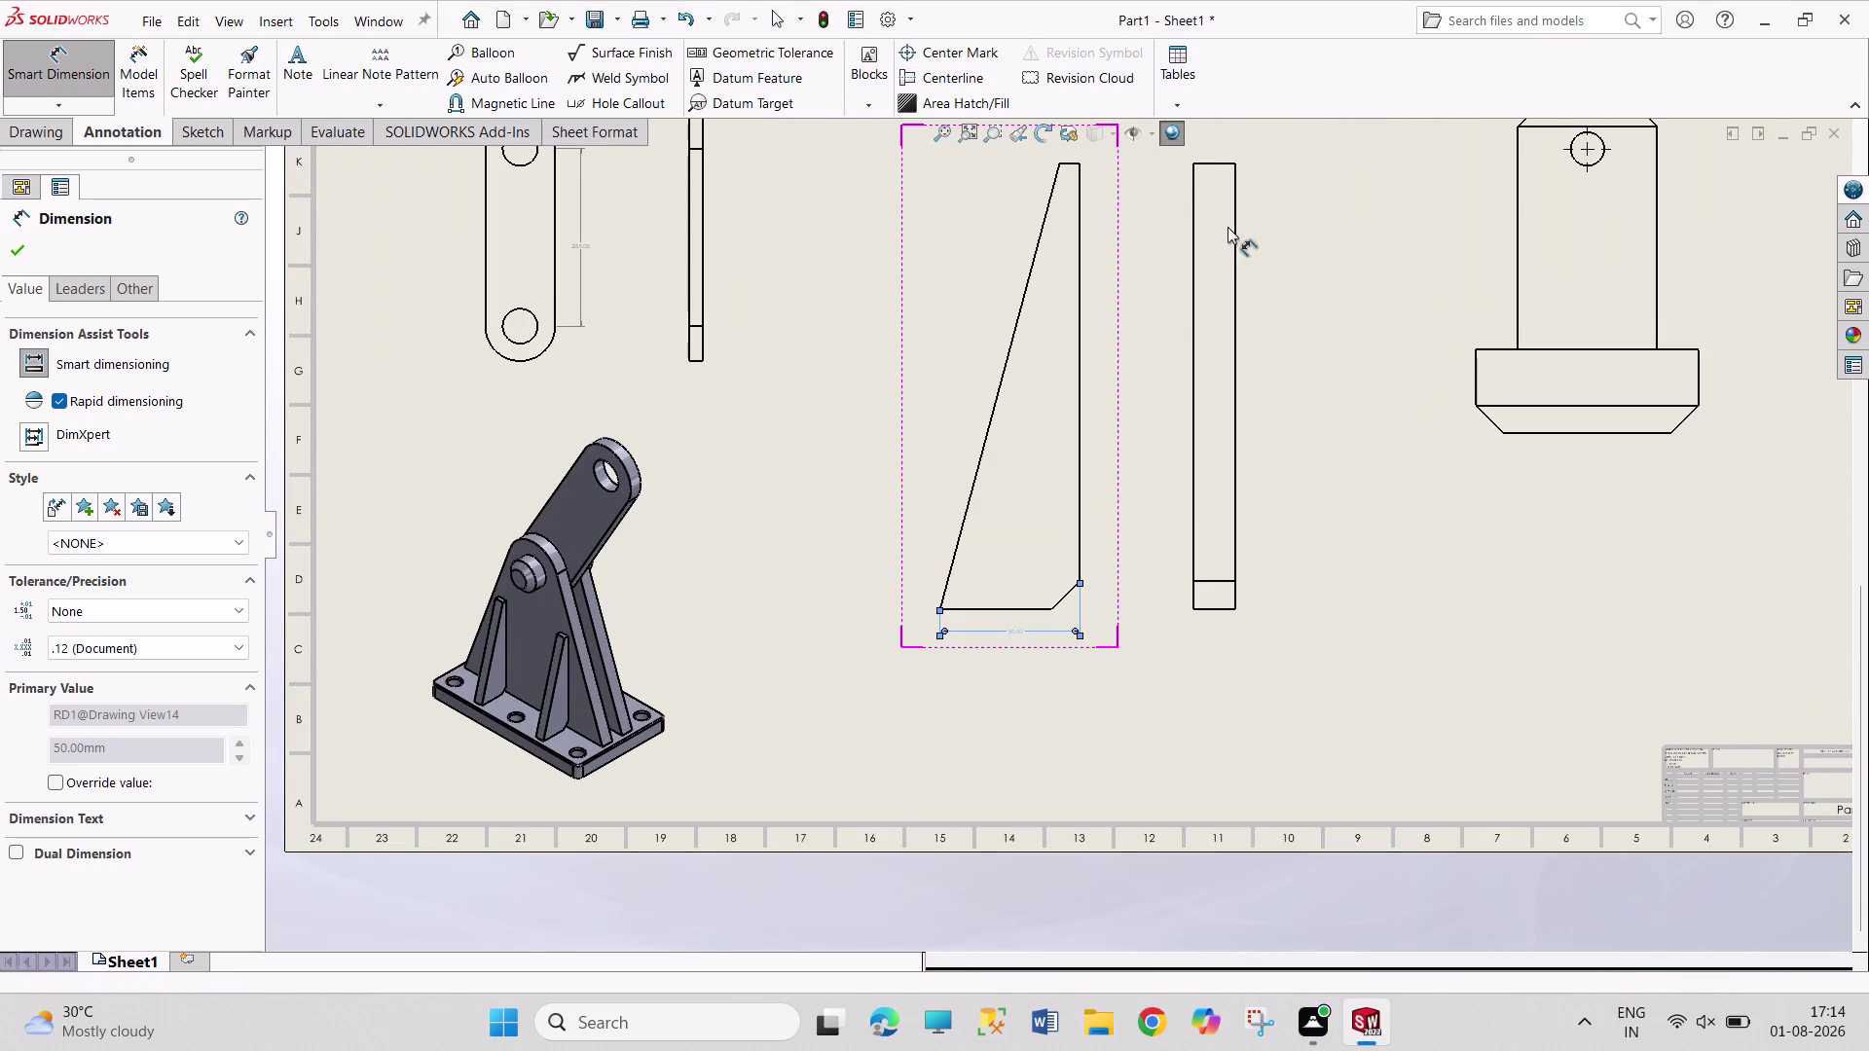
scroll(up, 3)
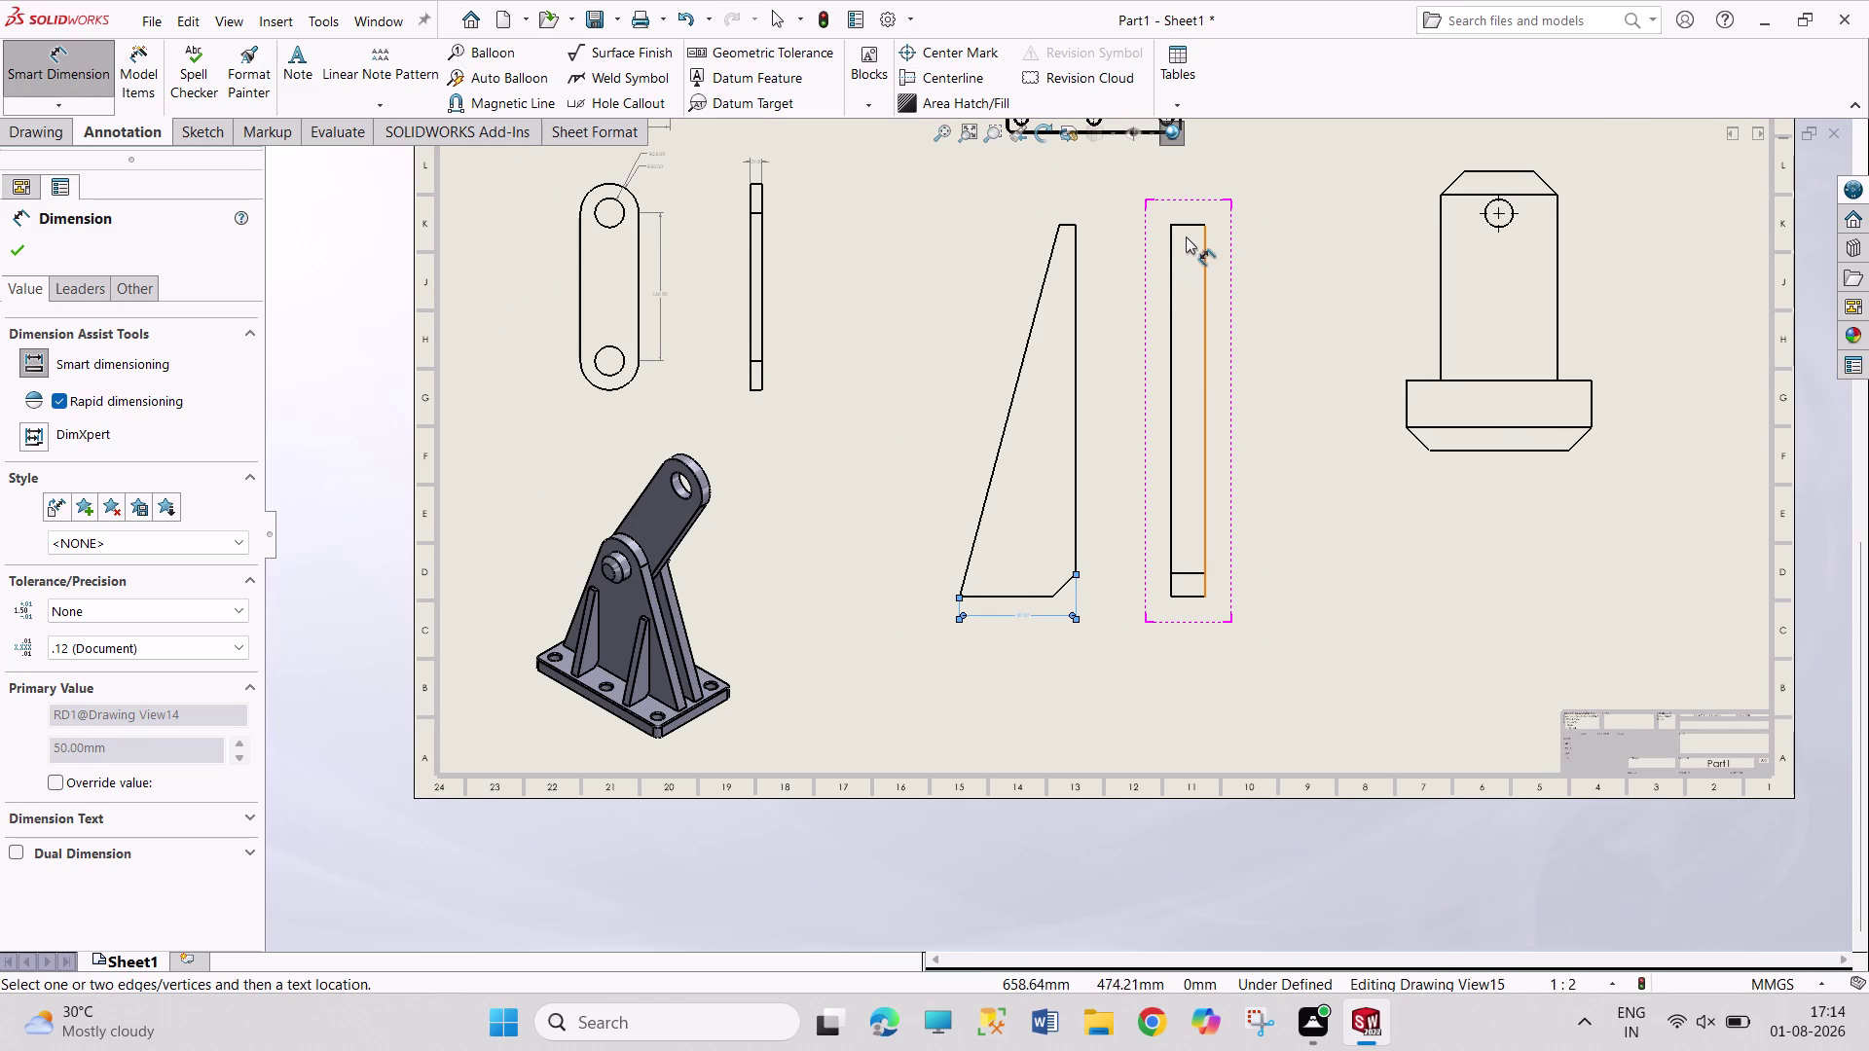
Add the 15 mm width dimension to the narrow side view.
click(1188, 226)
click(1194, 177)
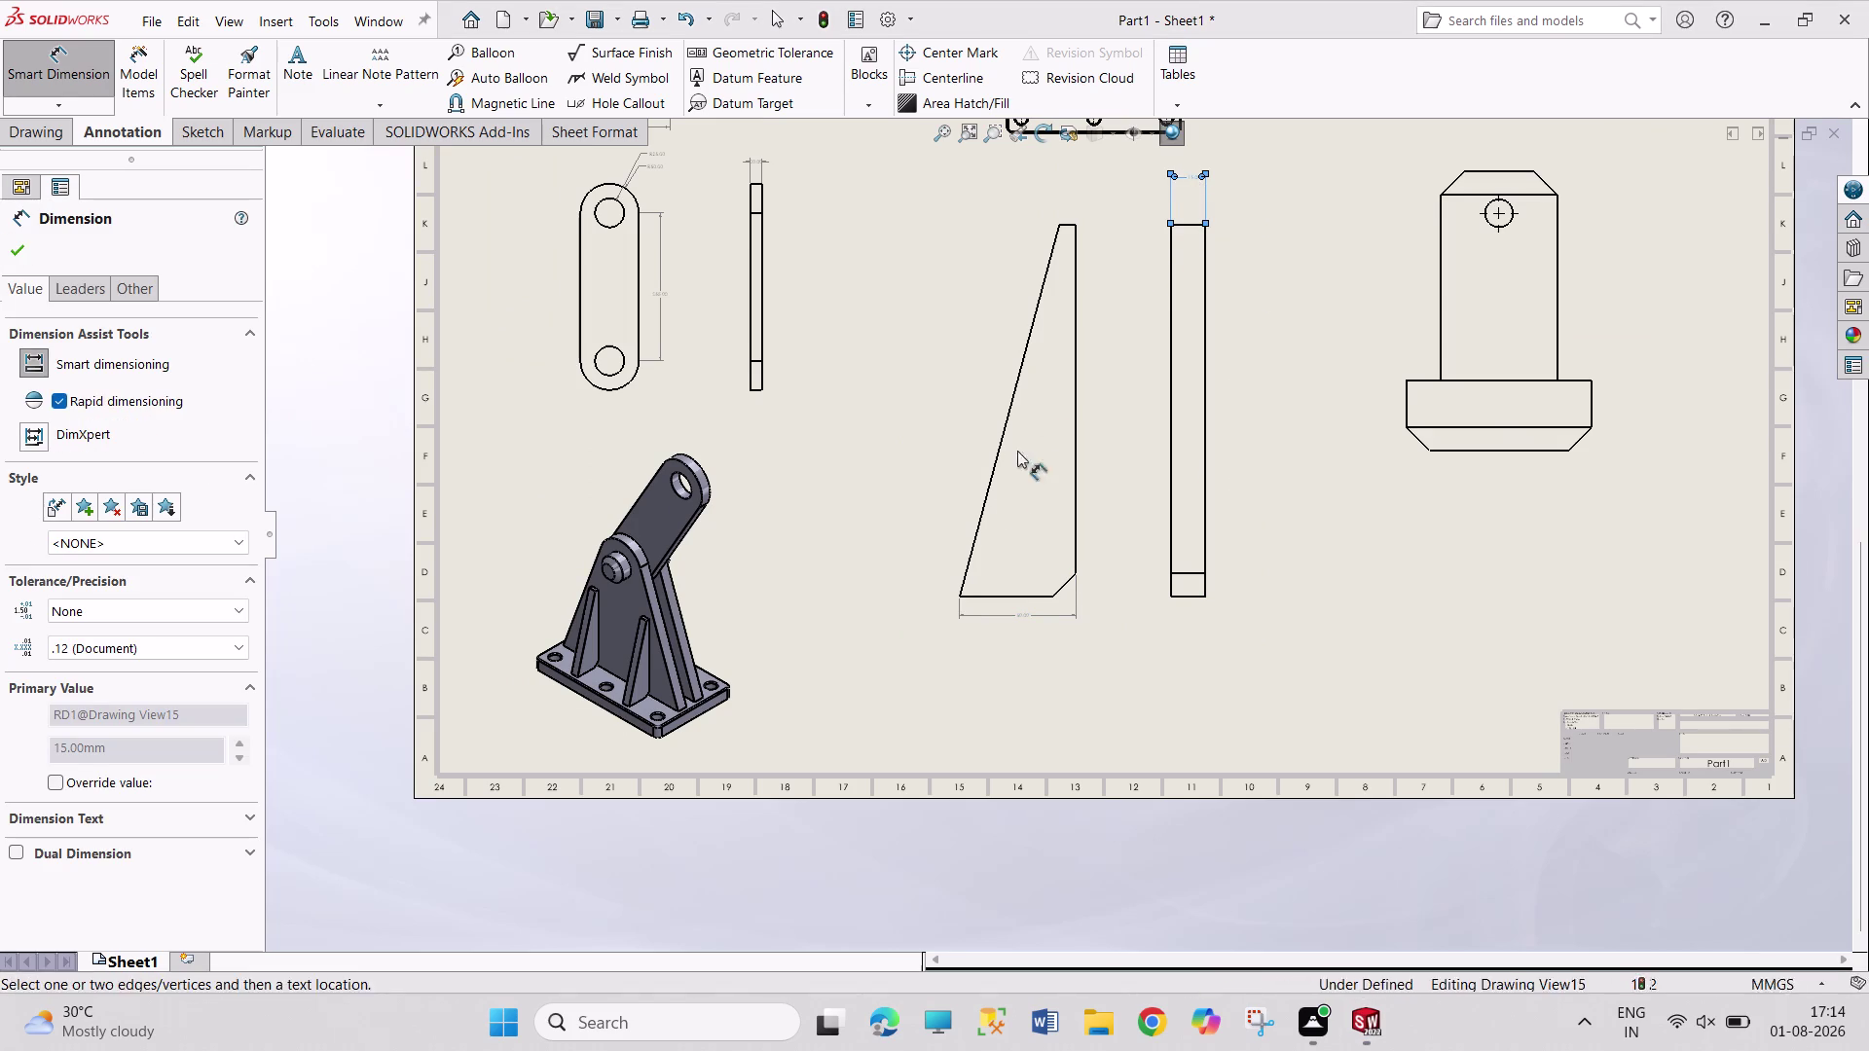
click(972, 559)
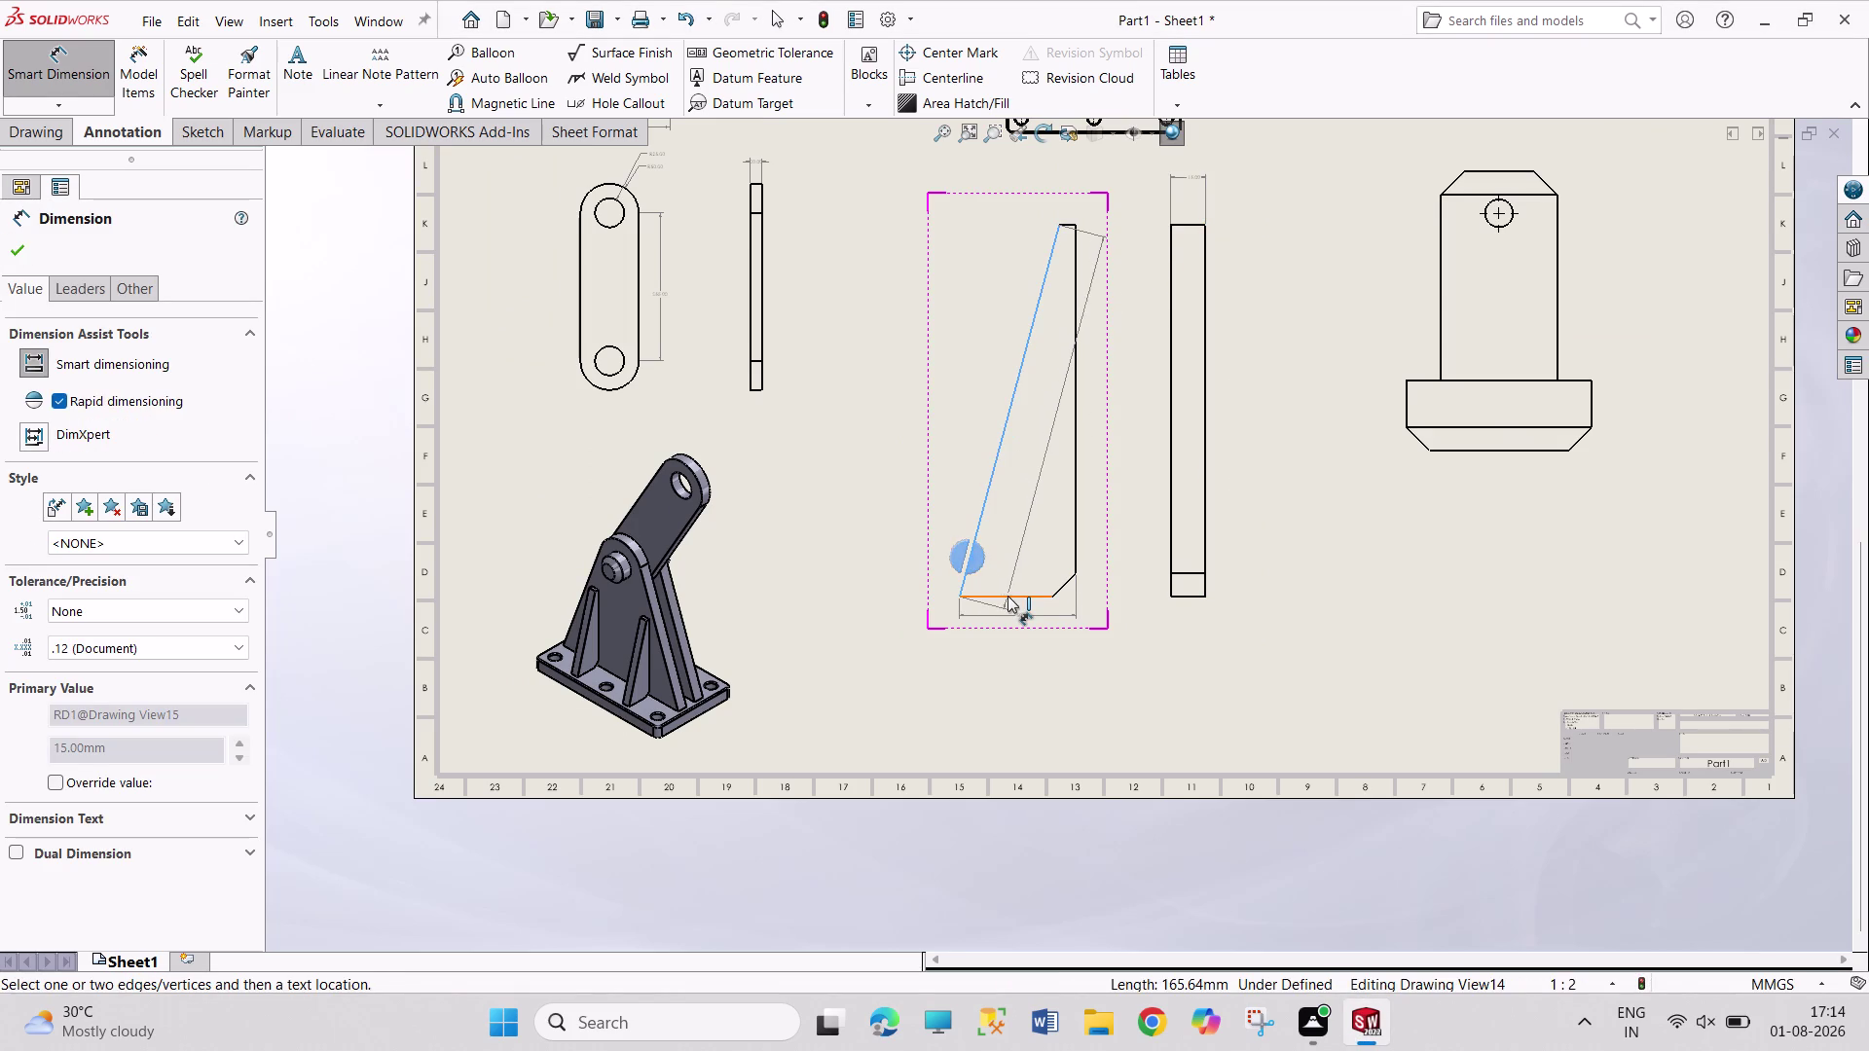
Pick the gusset's sloped and bottom edges for the 75° angle dimension.
click(1007, 596)
click(1017, 568)
scroll(down, 3)
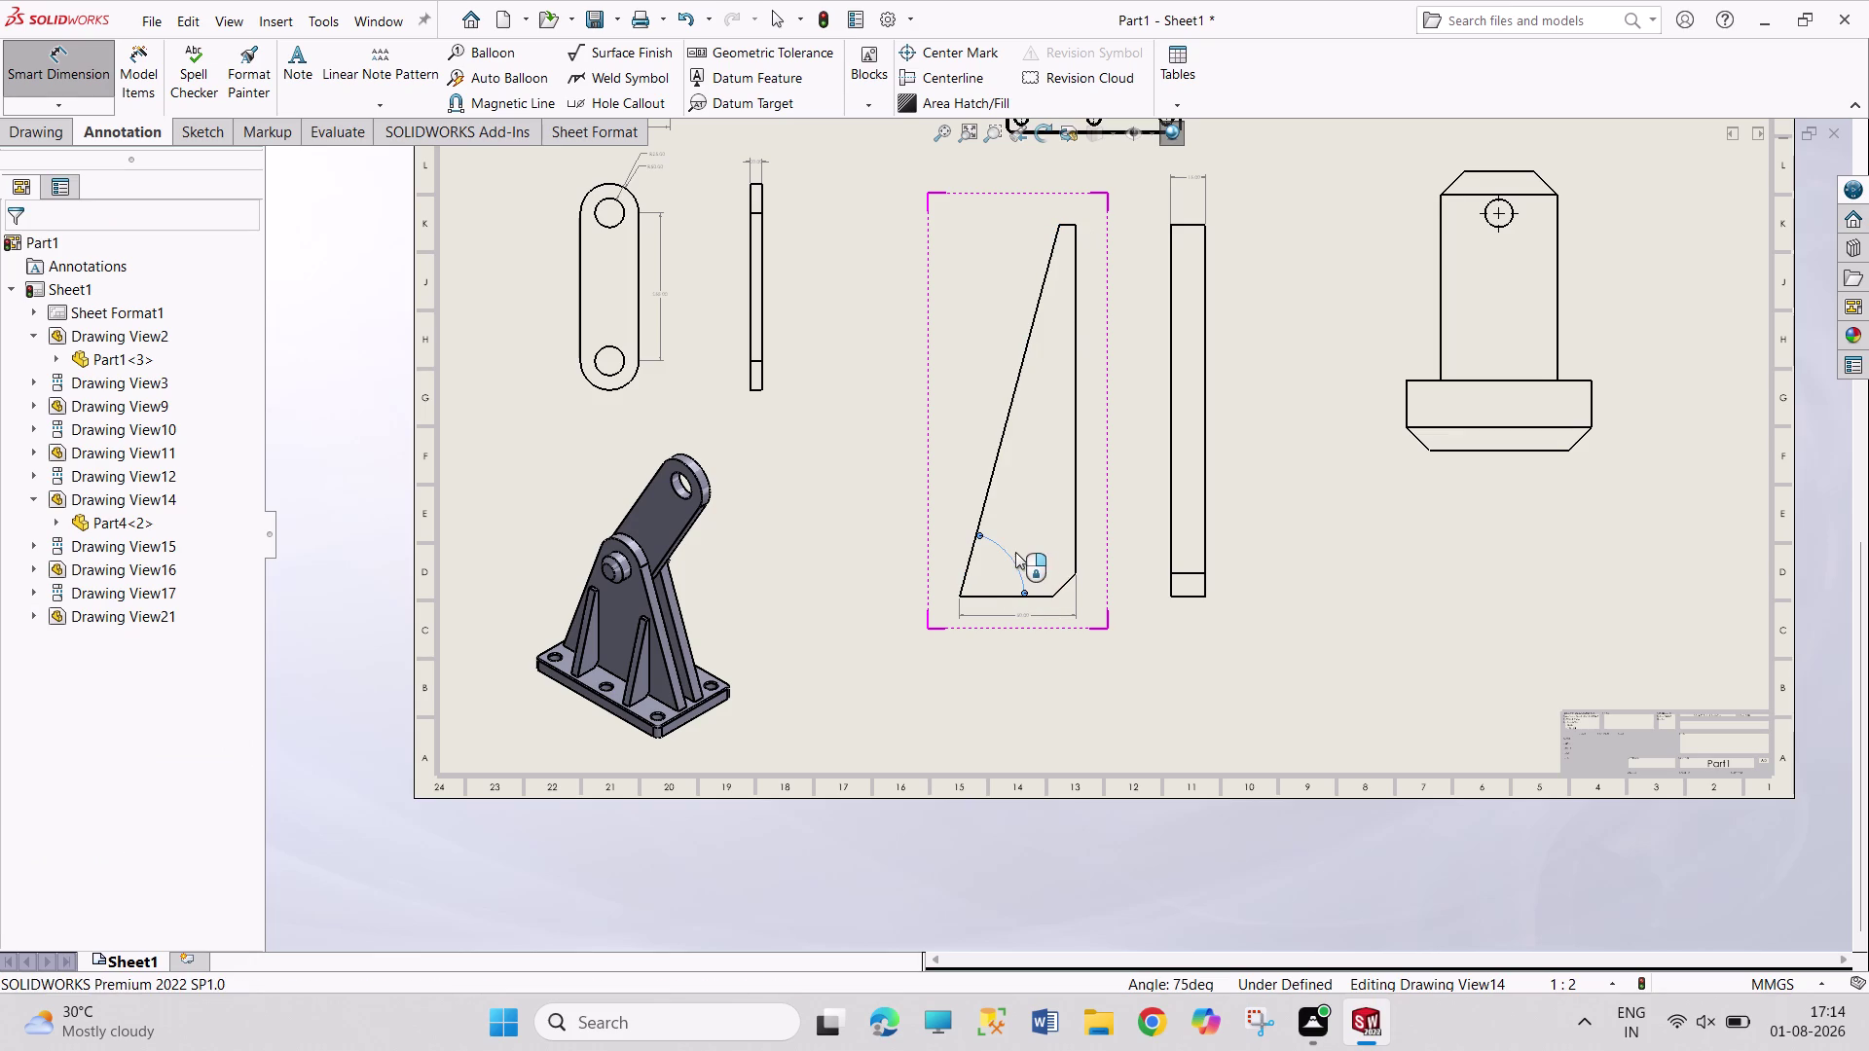
scroll(down, 3)
scroll(down, 3)
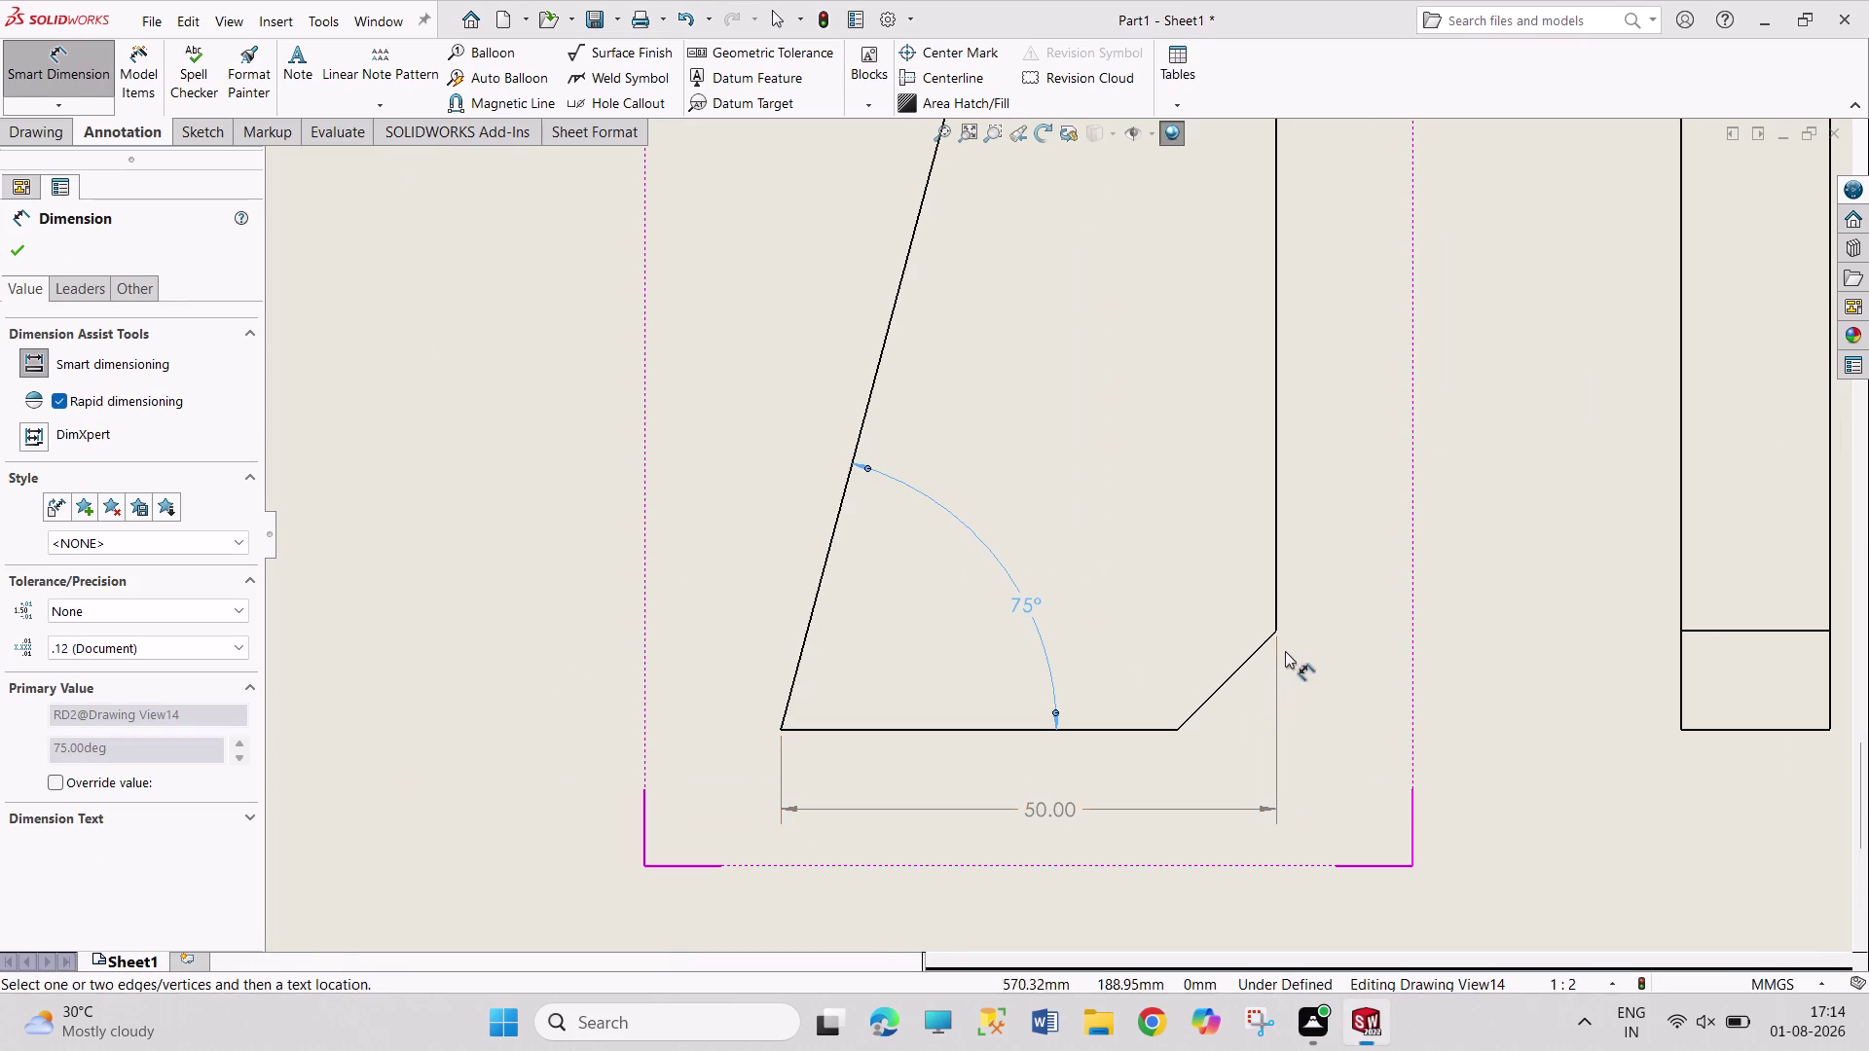
Try Chamfer Dimension on the chamfer edge, then change dimension type again.
click(72, 103)
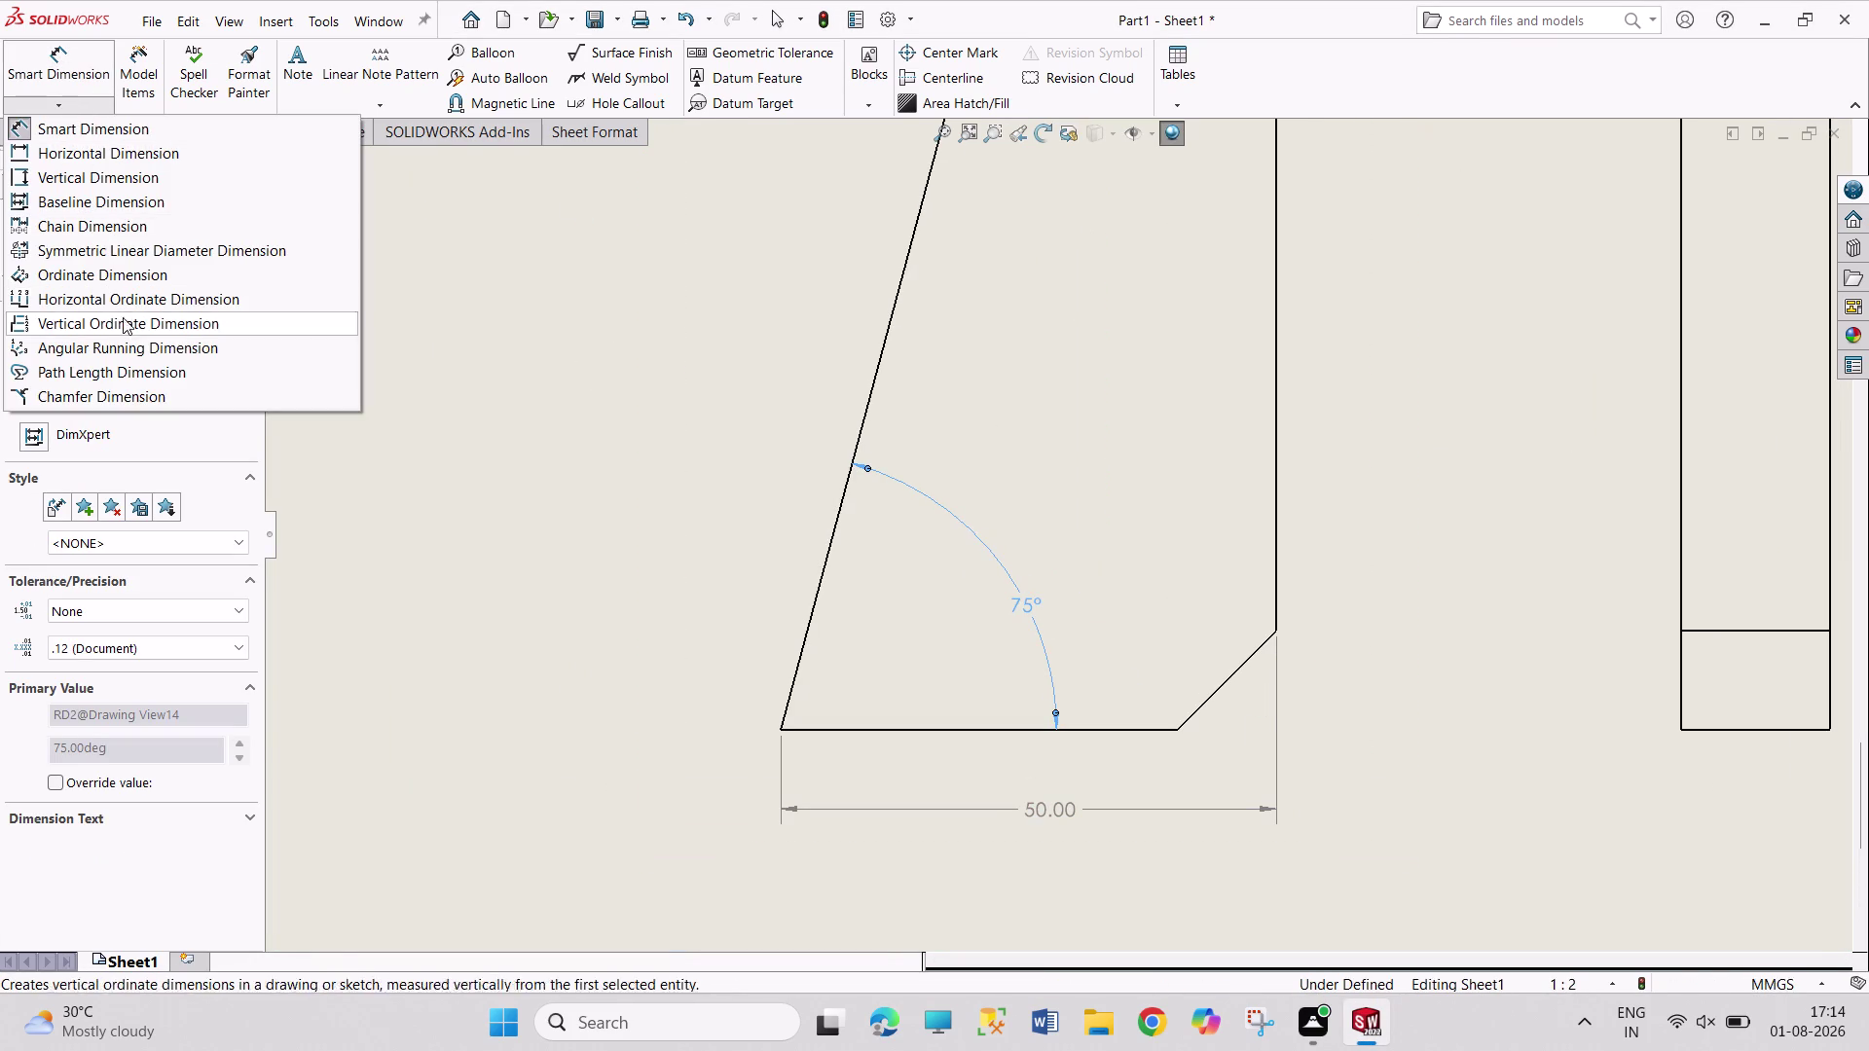
click(143, 399)
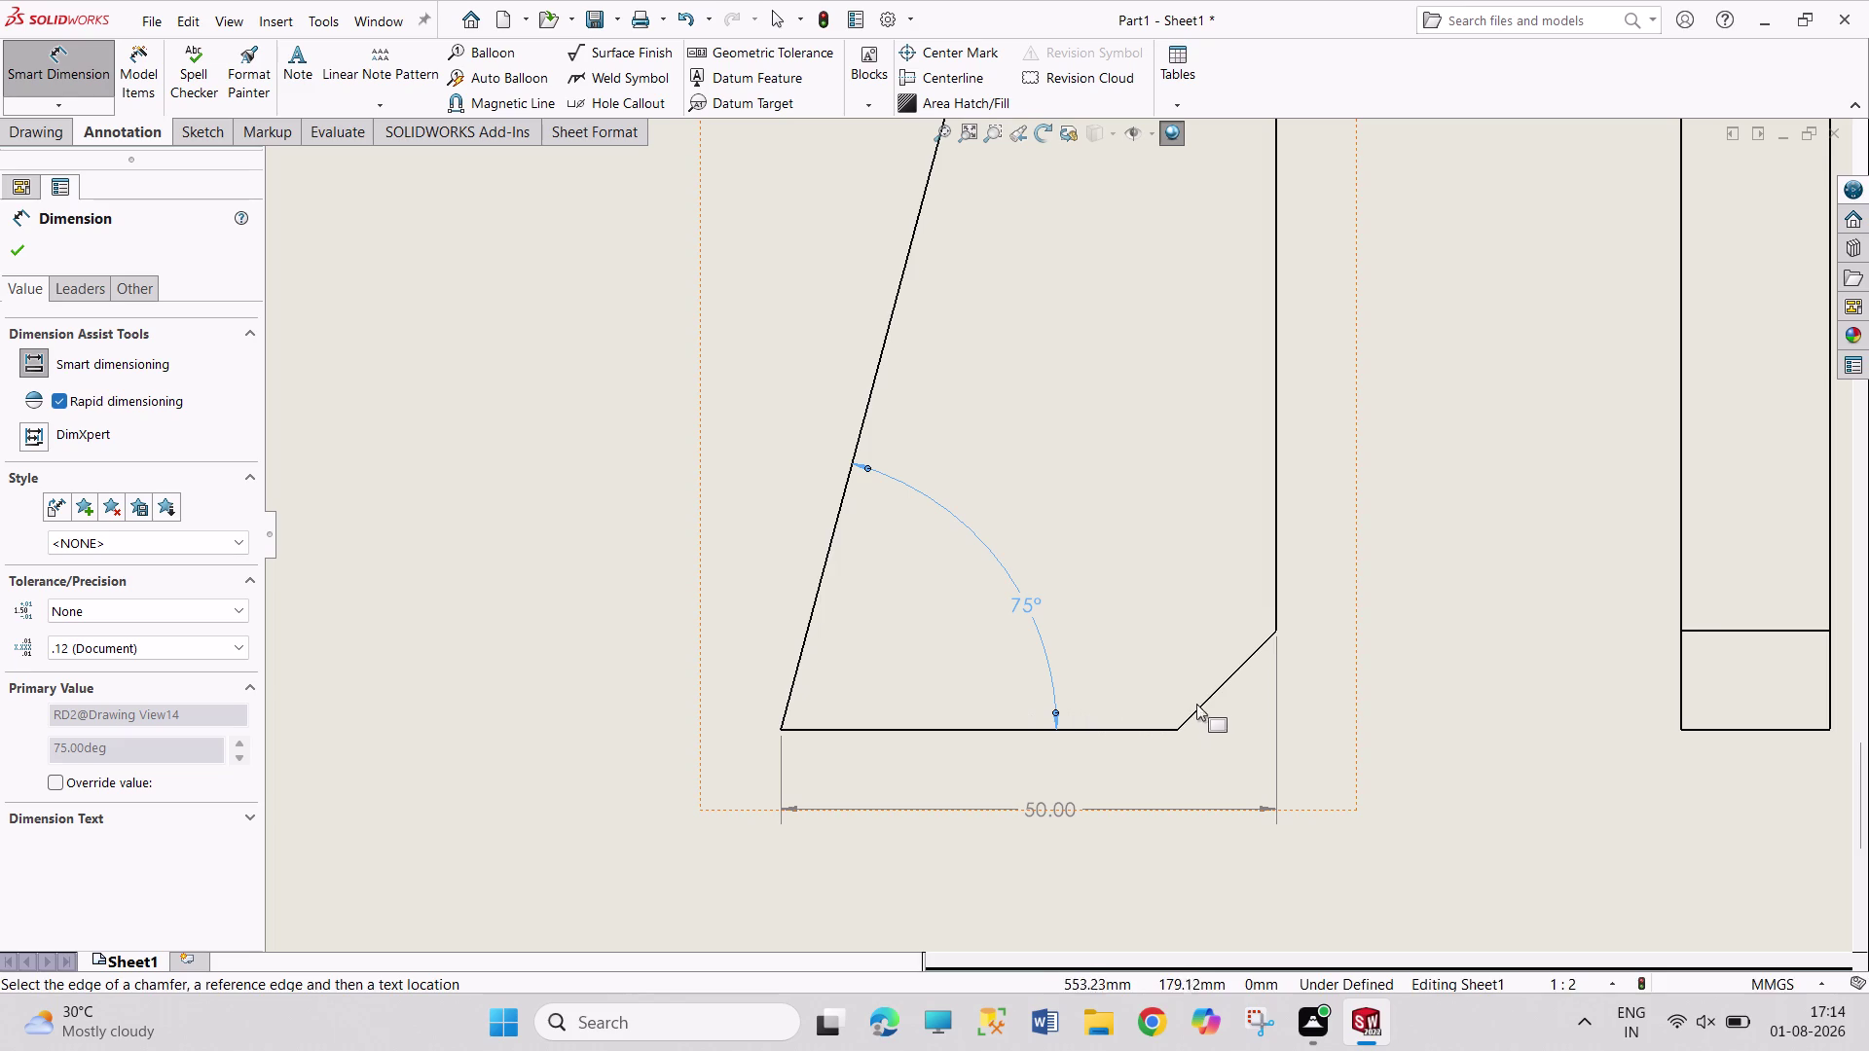
click(1213, 695)
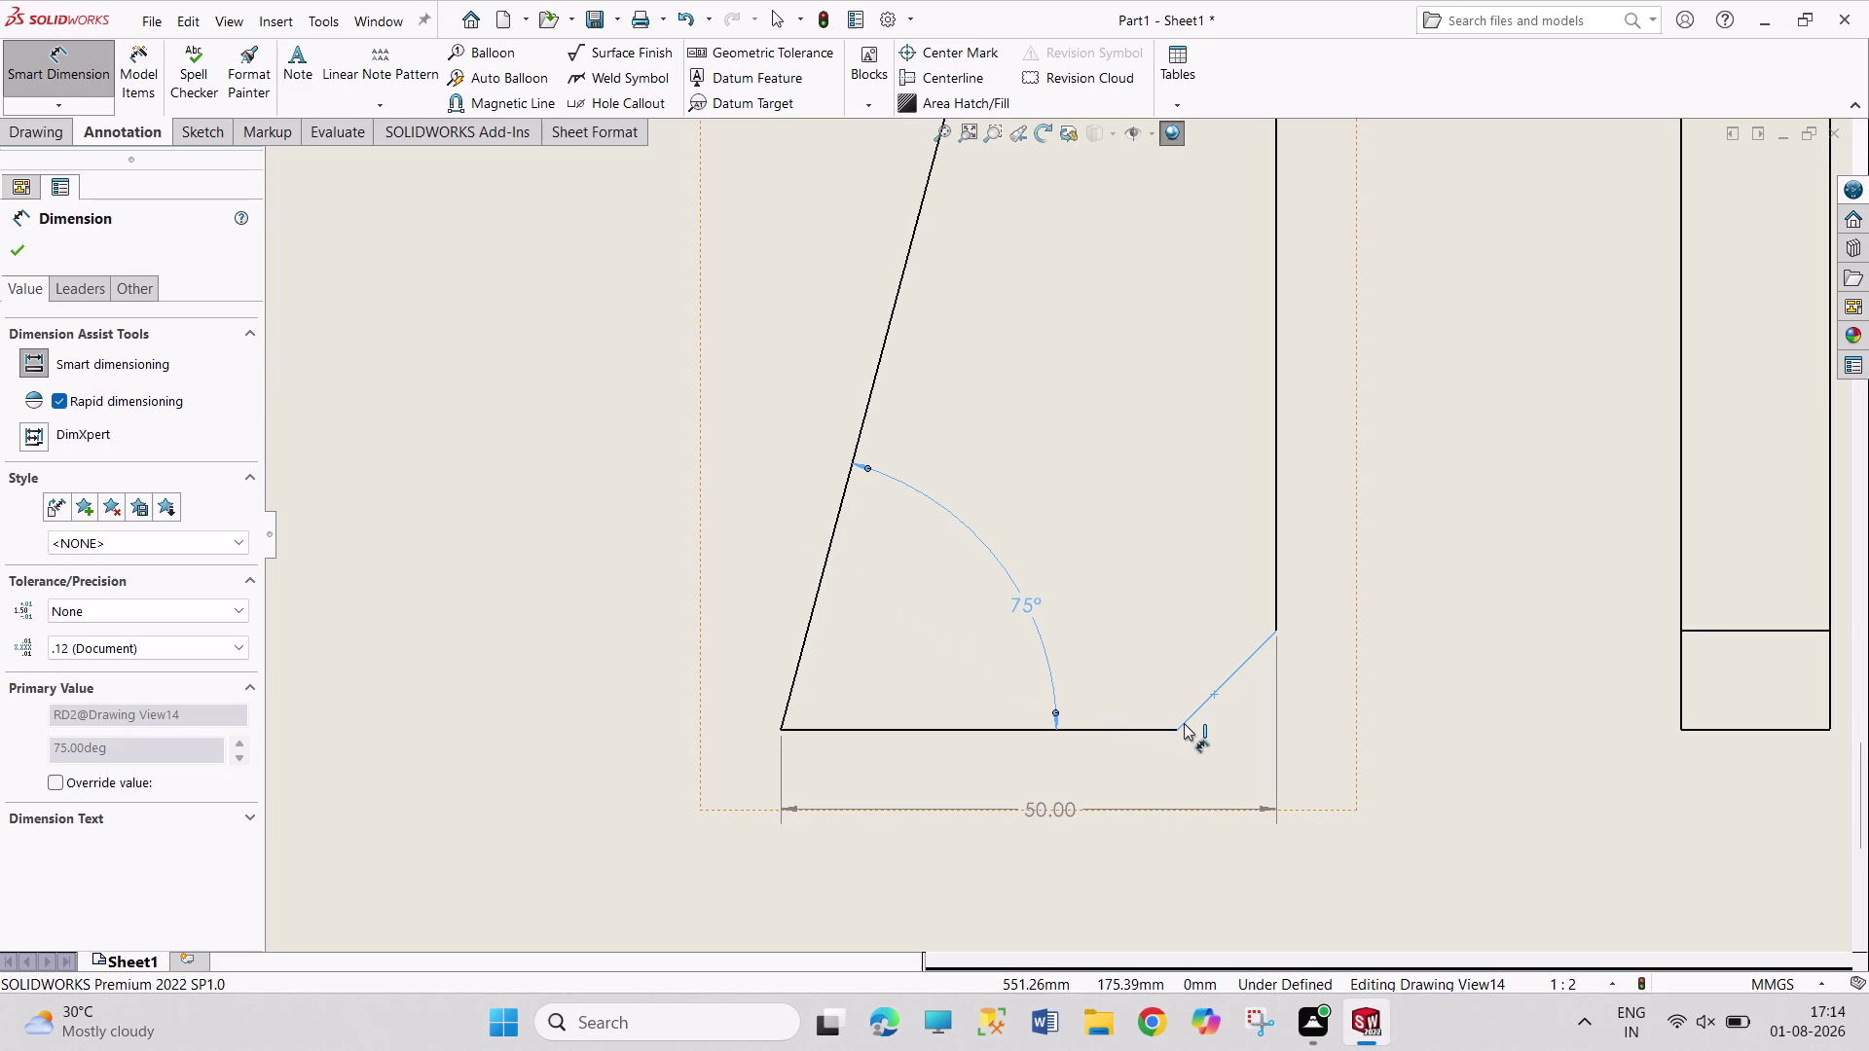
click(67, 109)
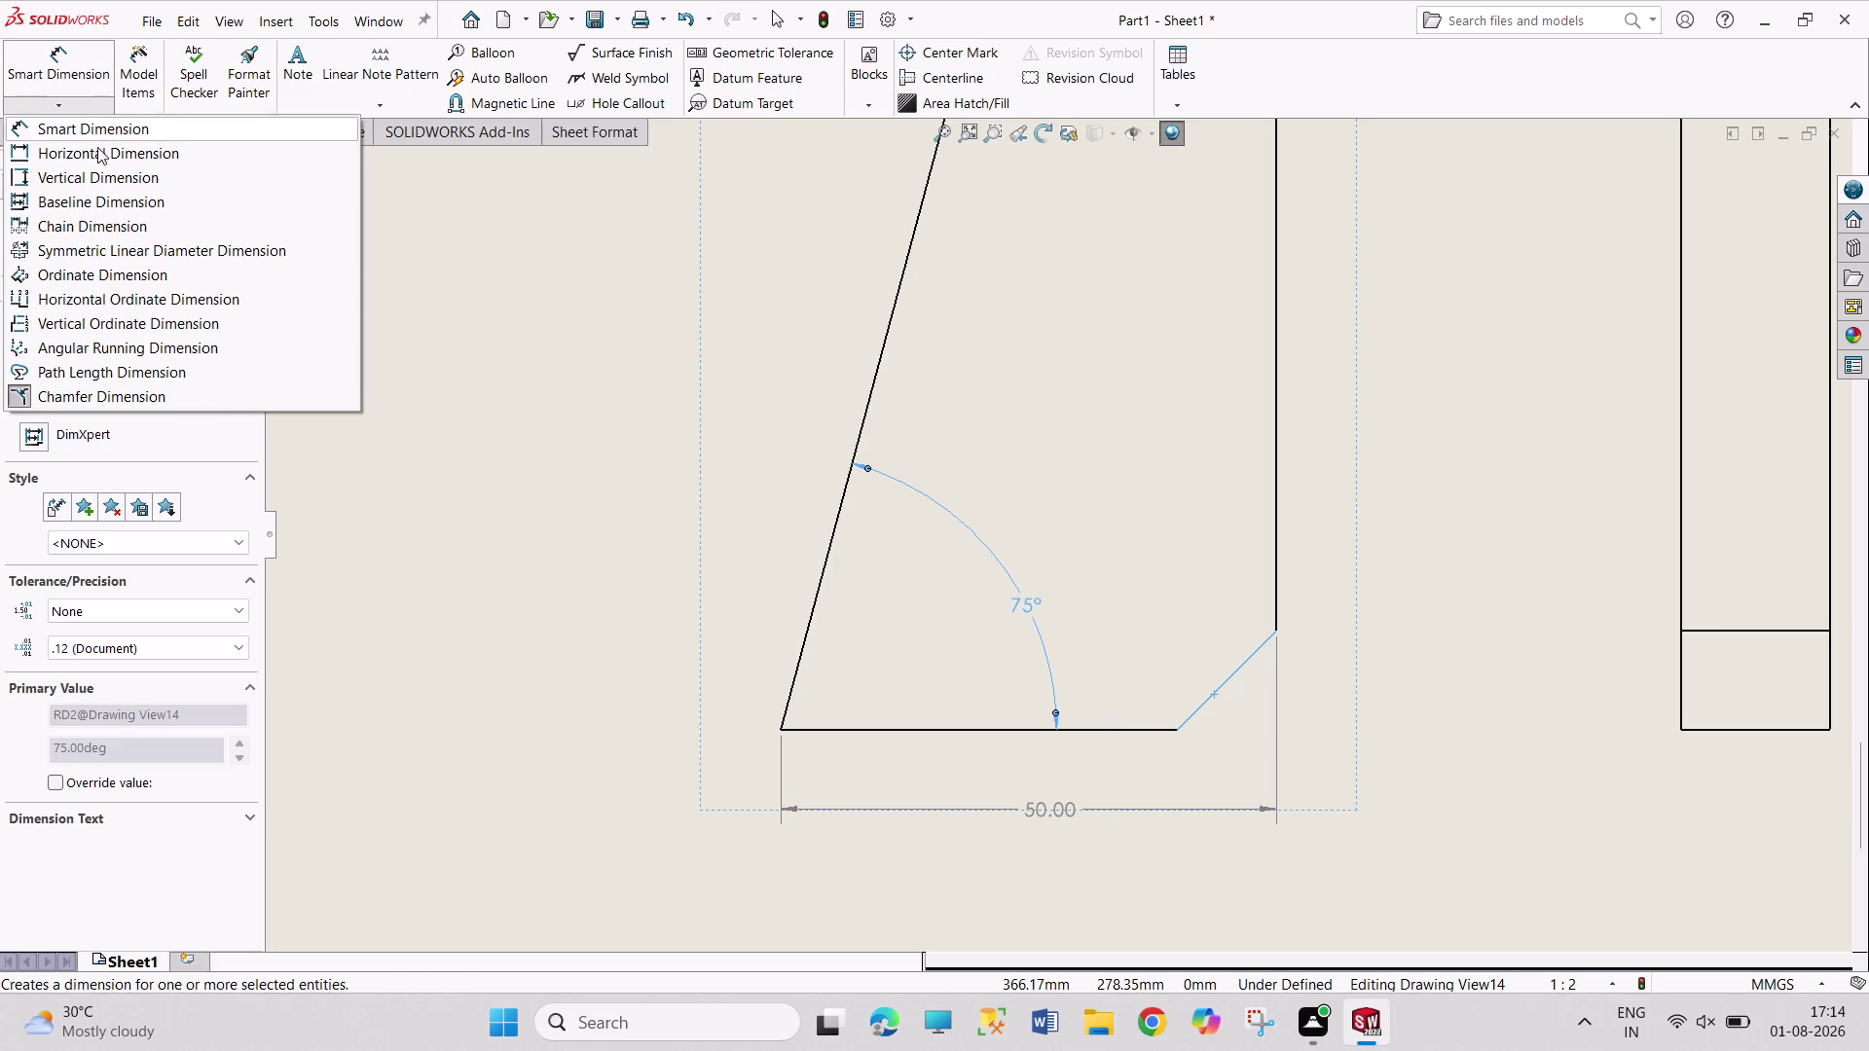
click(230, 393)
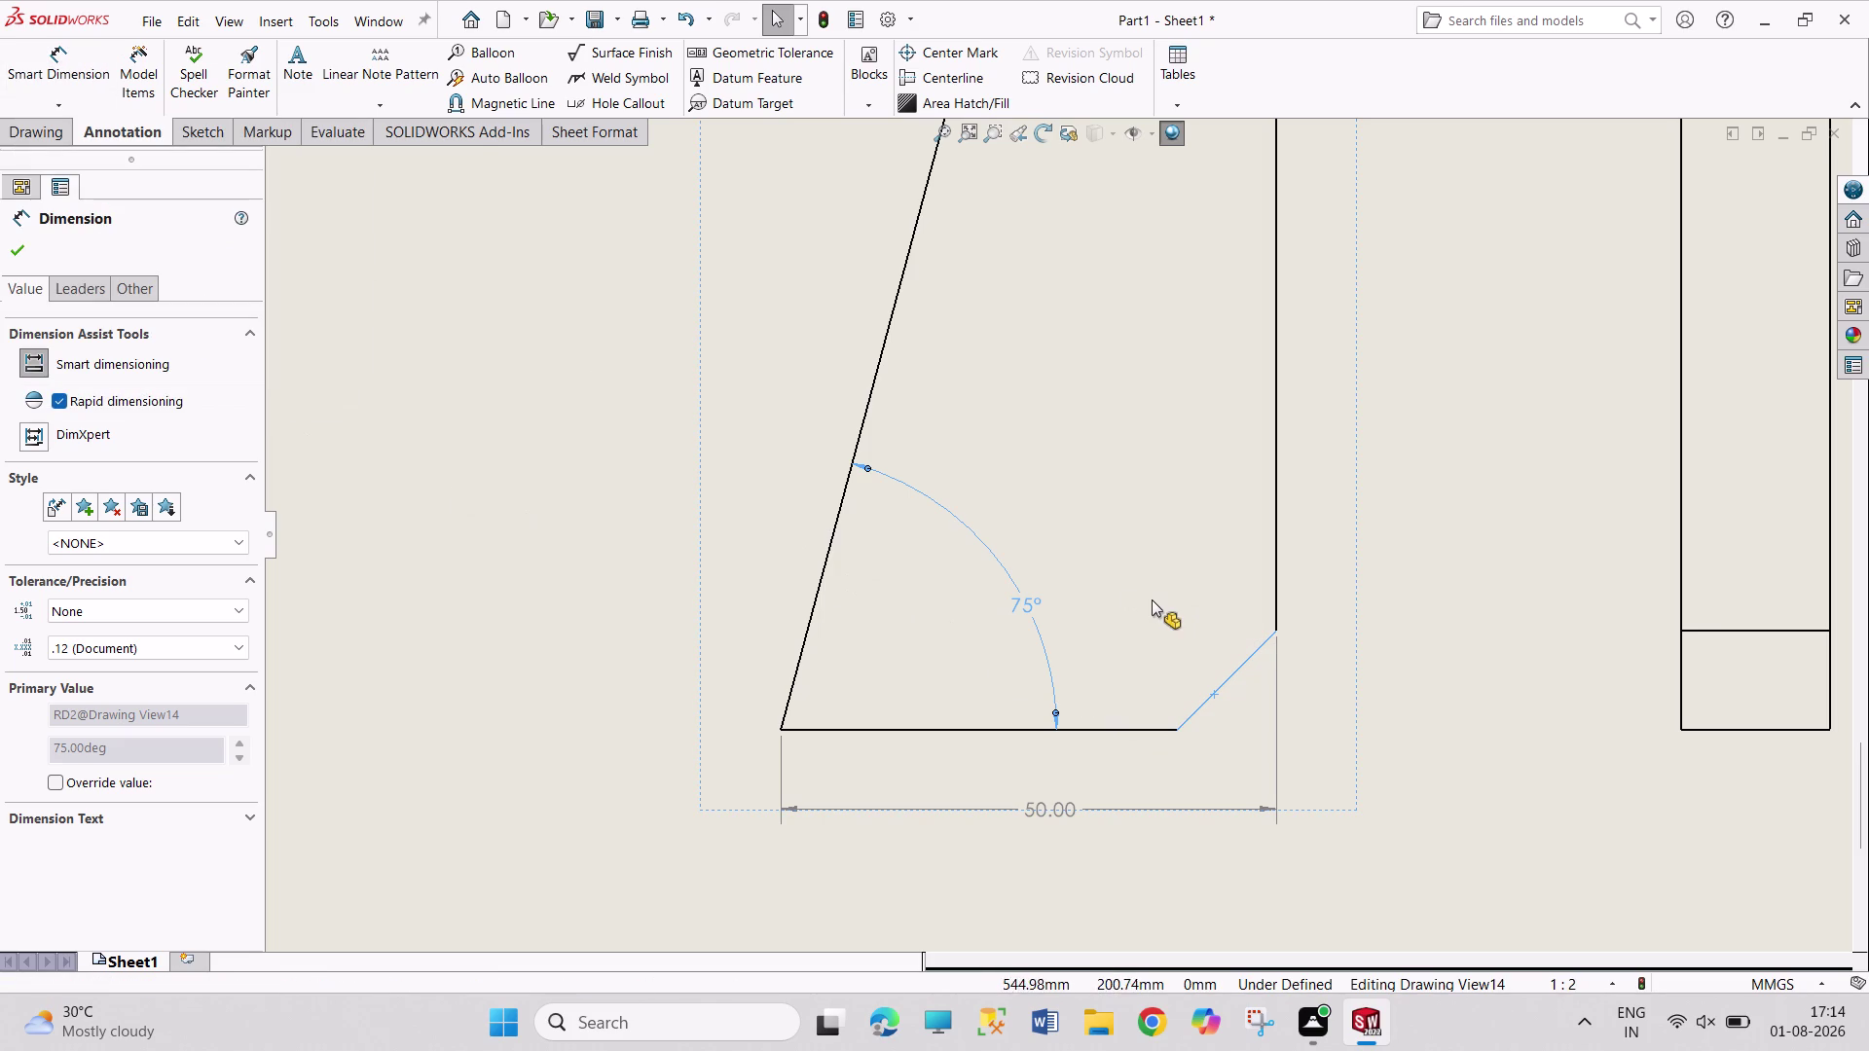
click(1274, 602)
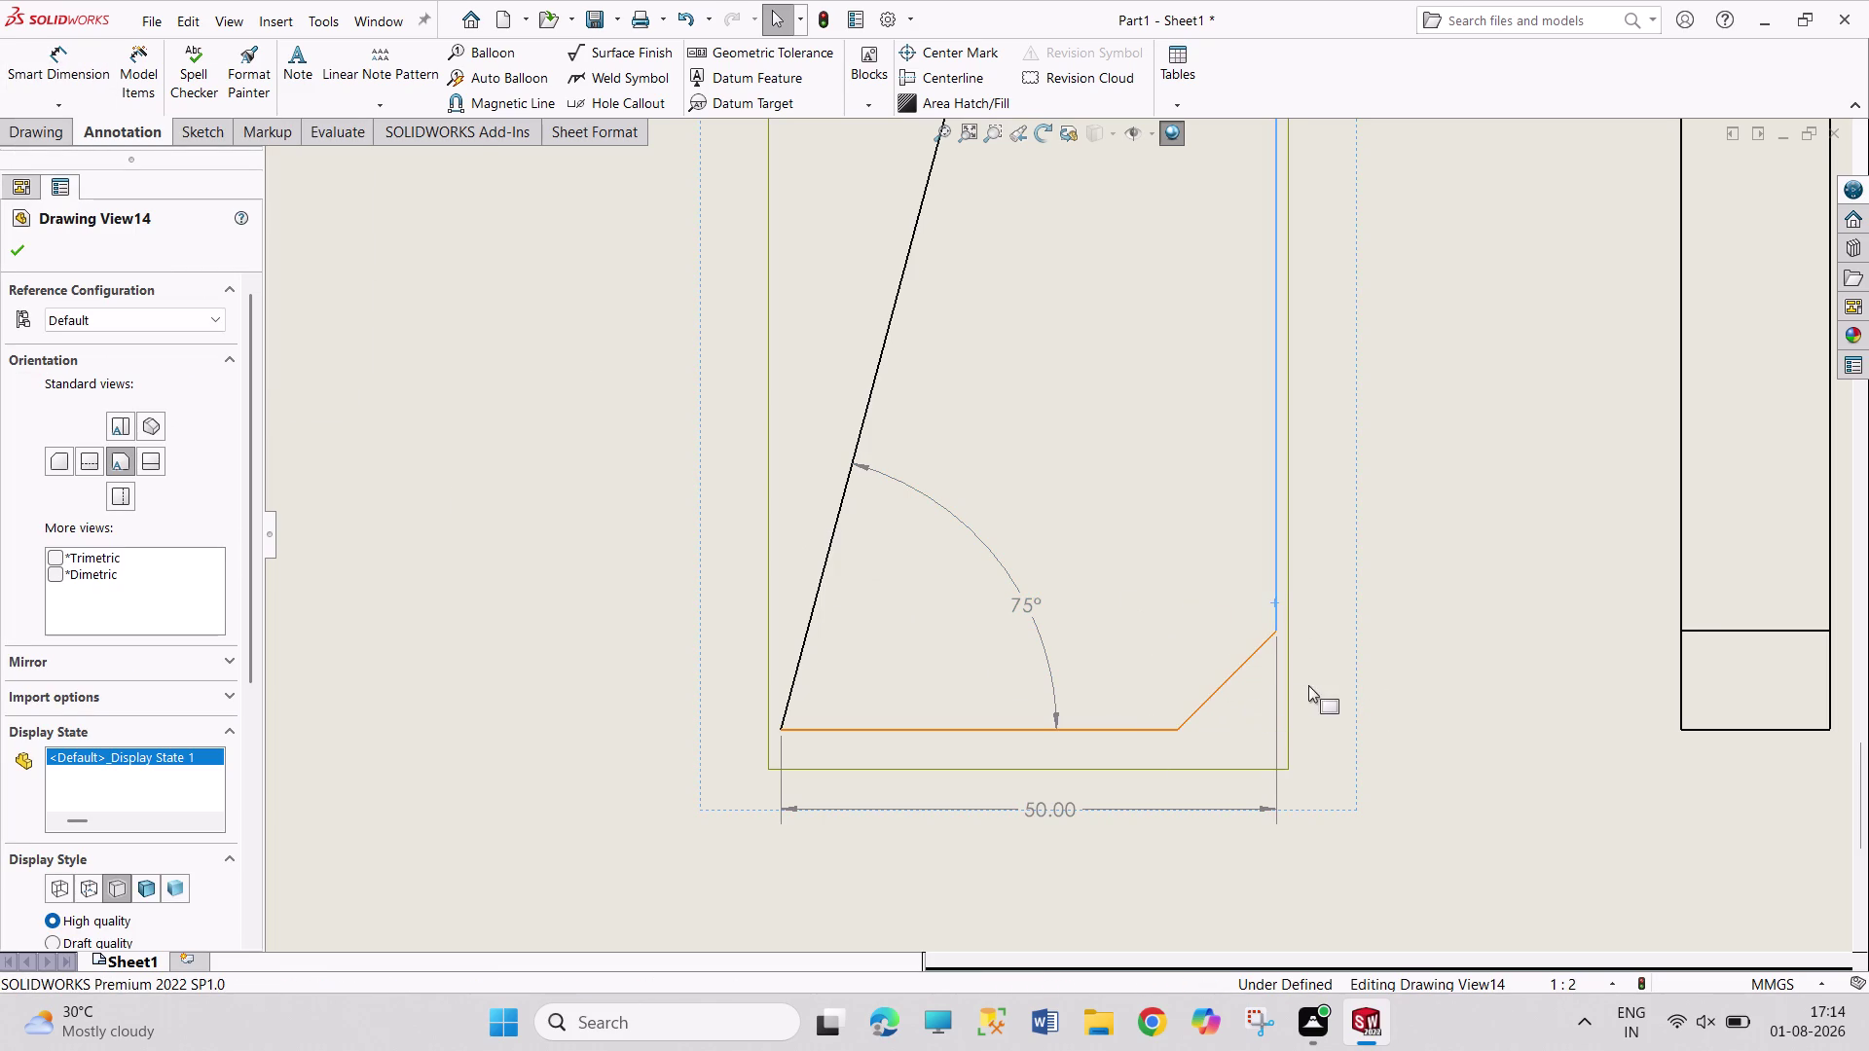
Clear the selection and cancel the active command.
scroll(up, 3)
scroll(up, 3)
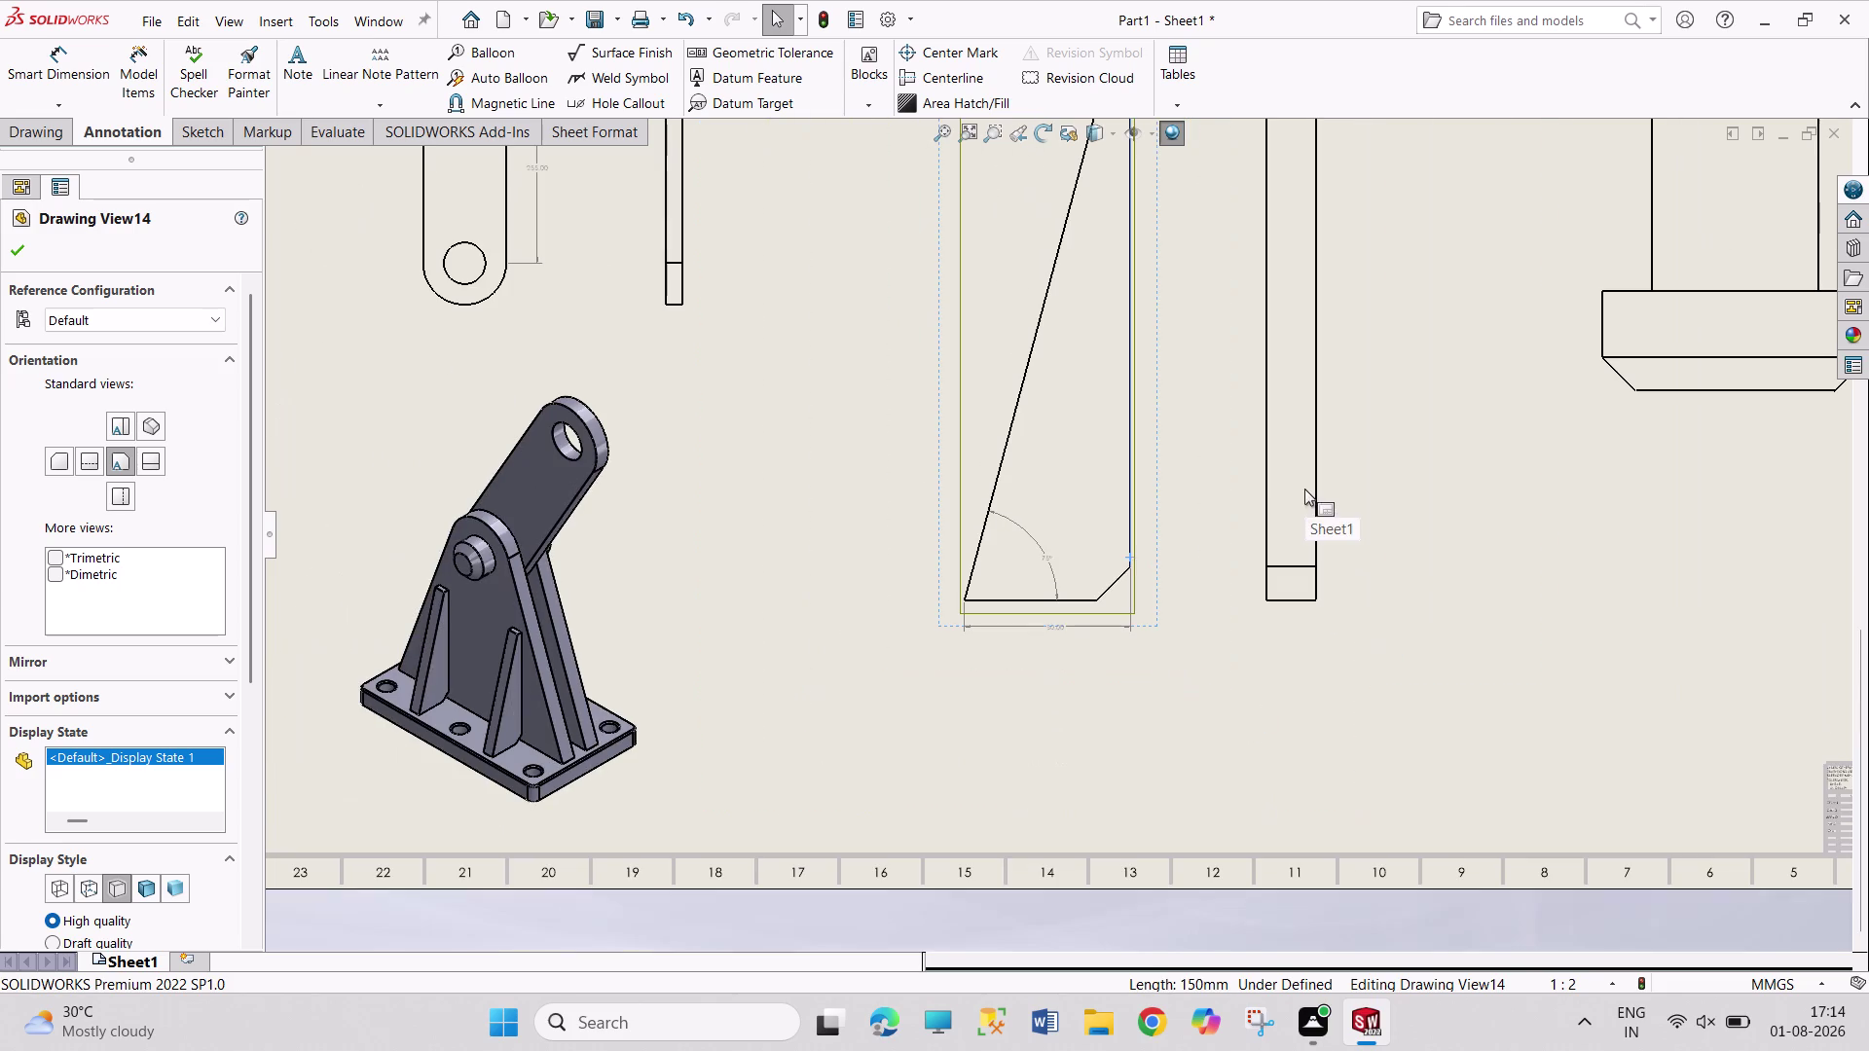
scroll(down, 3)
scroll(up, 3)
click(1190, 616)
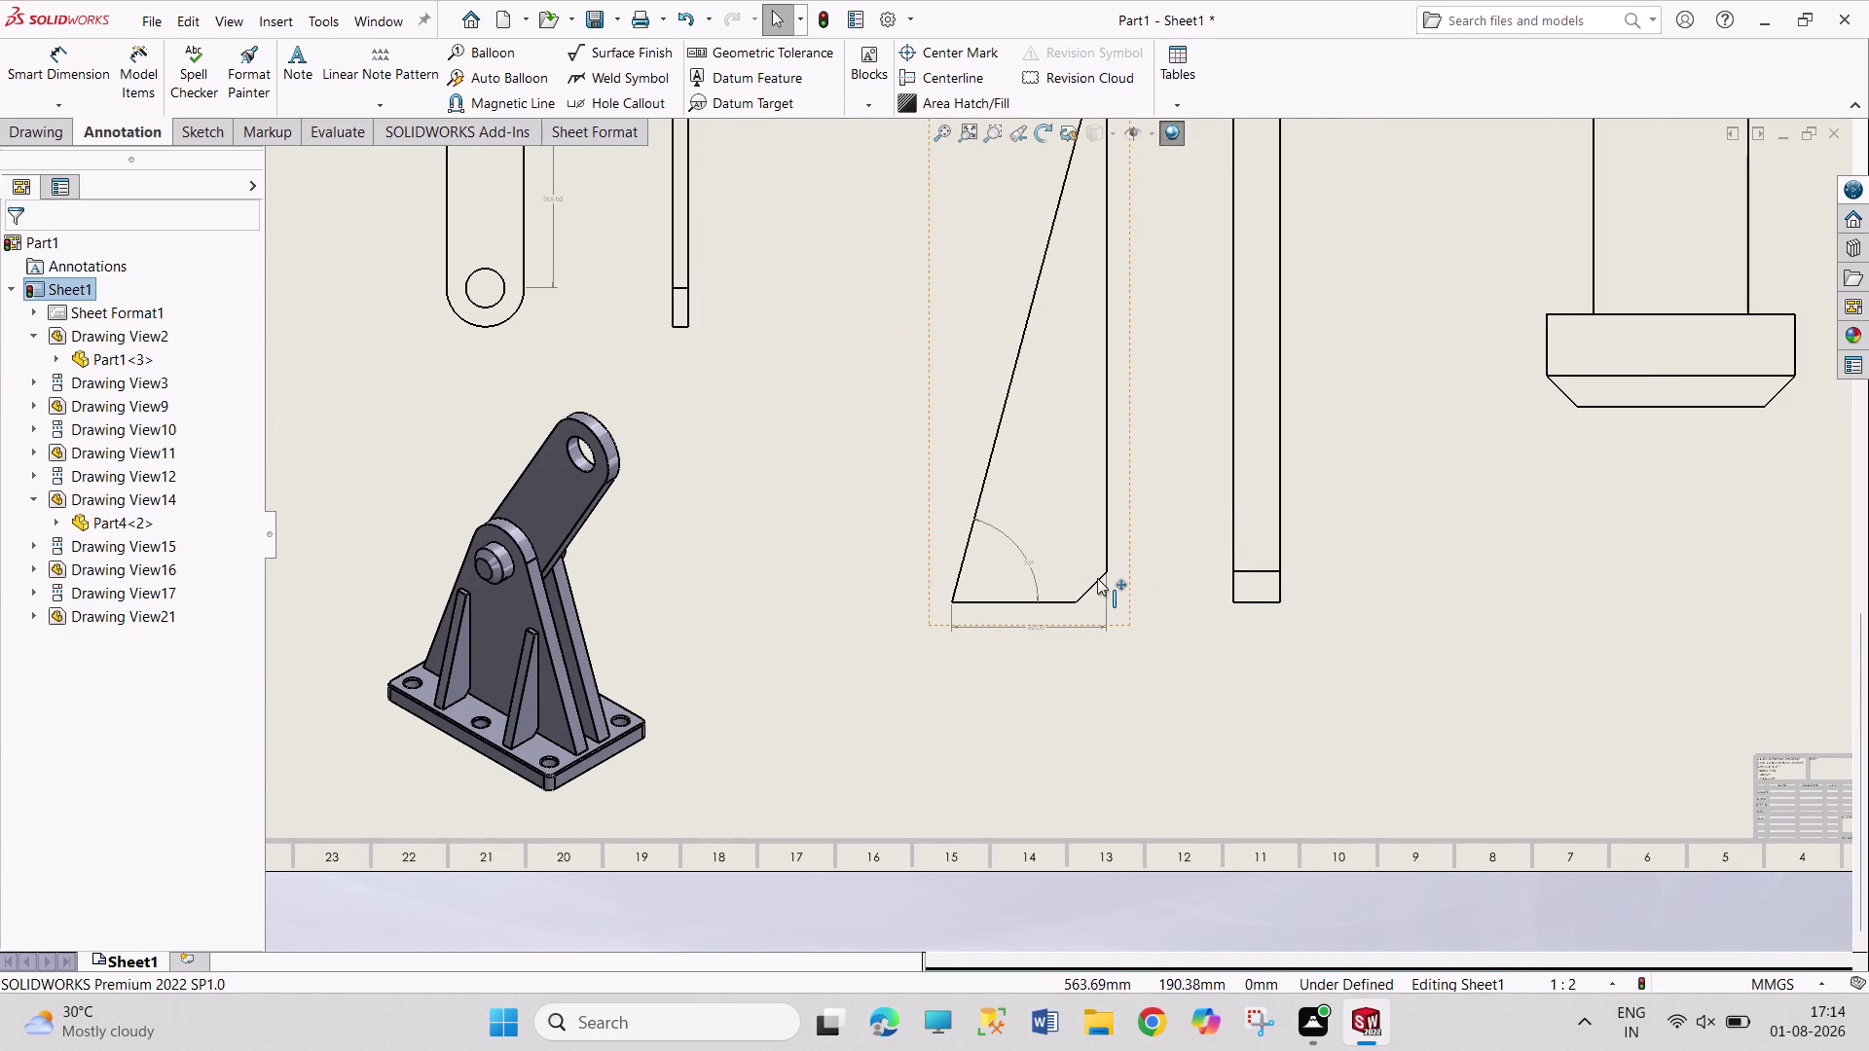
scroll(down, 3)
scroll(down, 3)
scroll(down, 3)
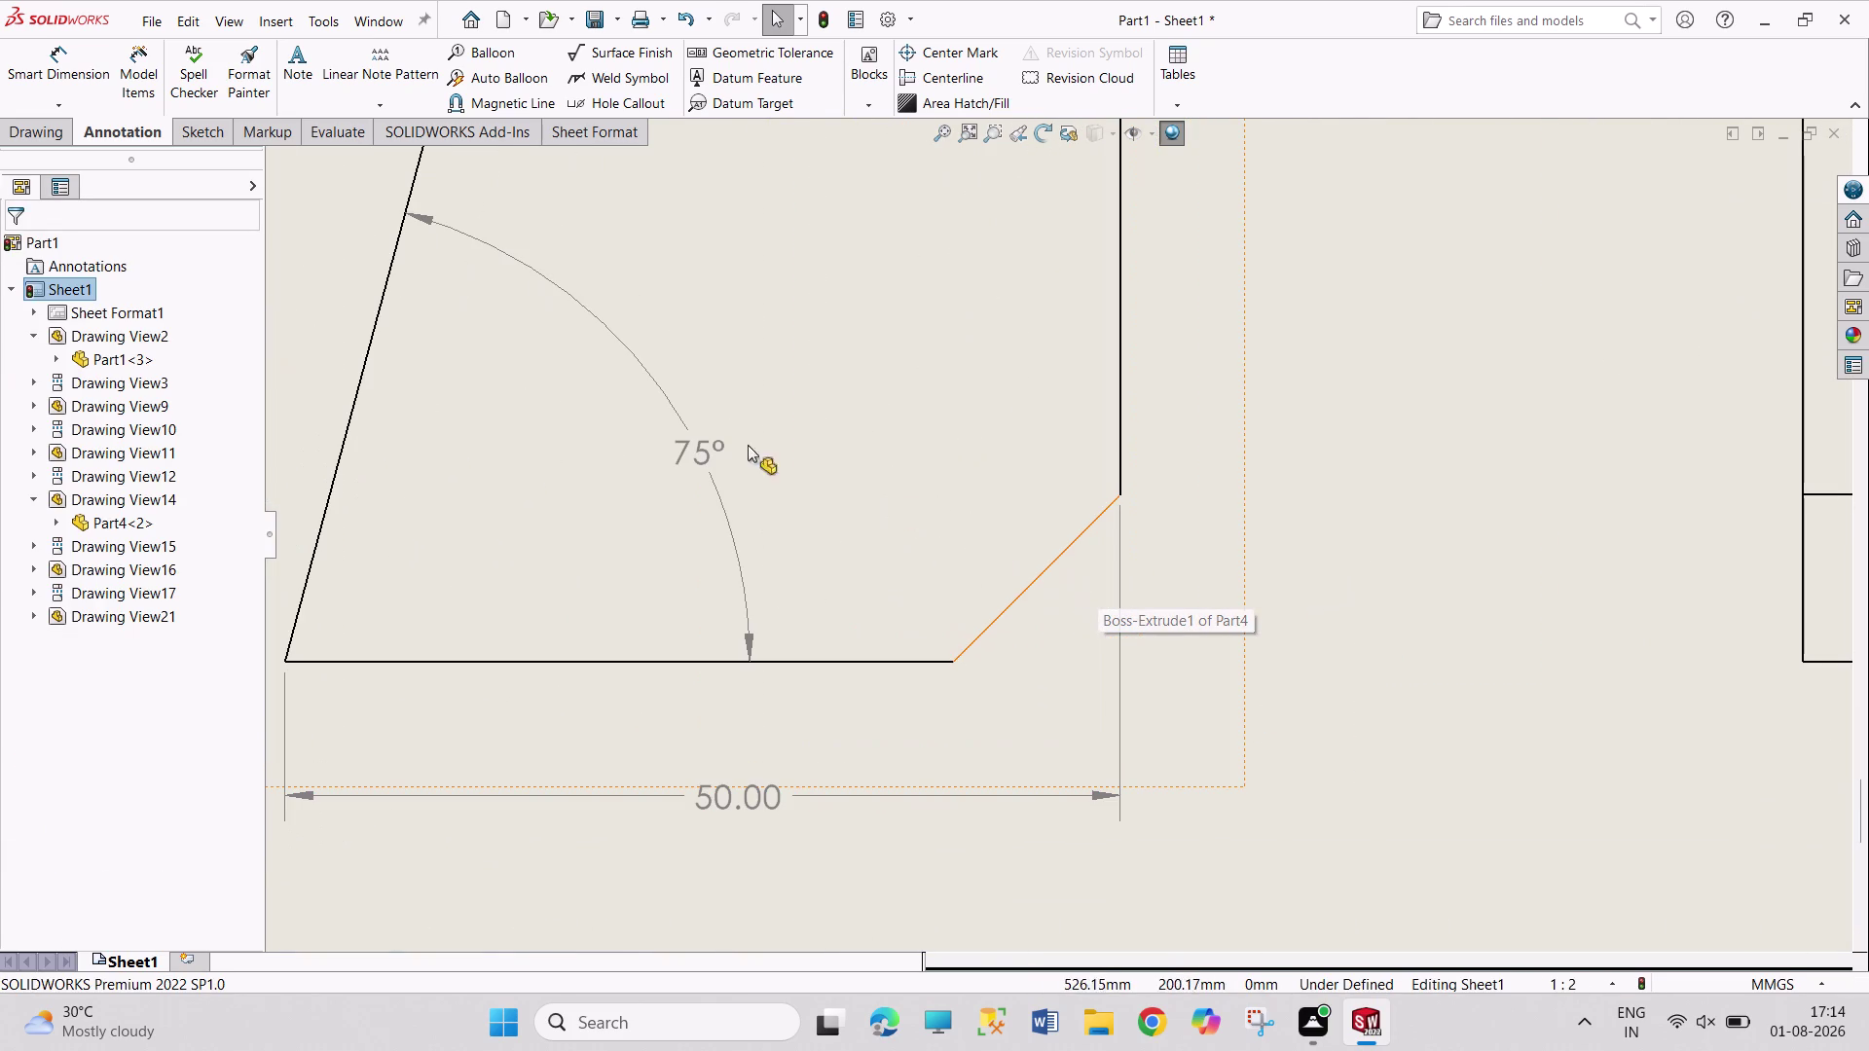
key(Escape)
key(Escape)
key(Escape)
key(Escape)
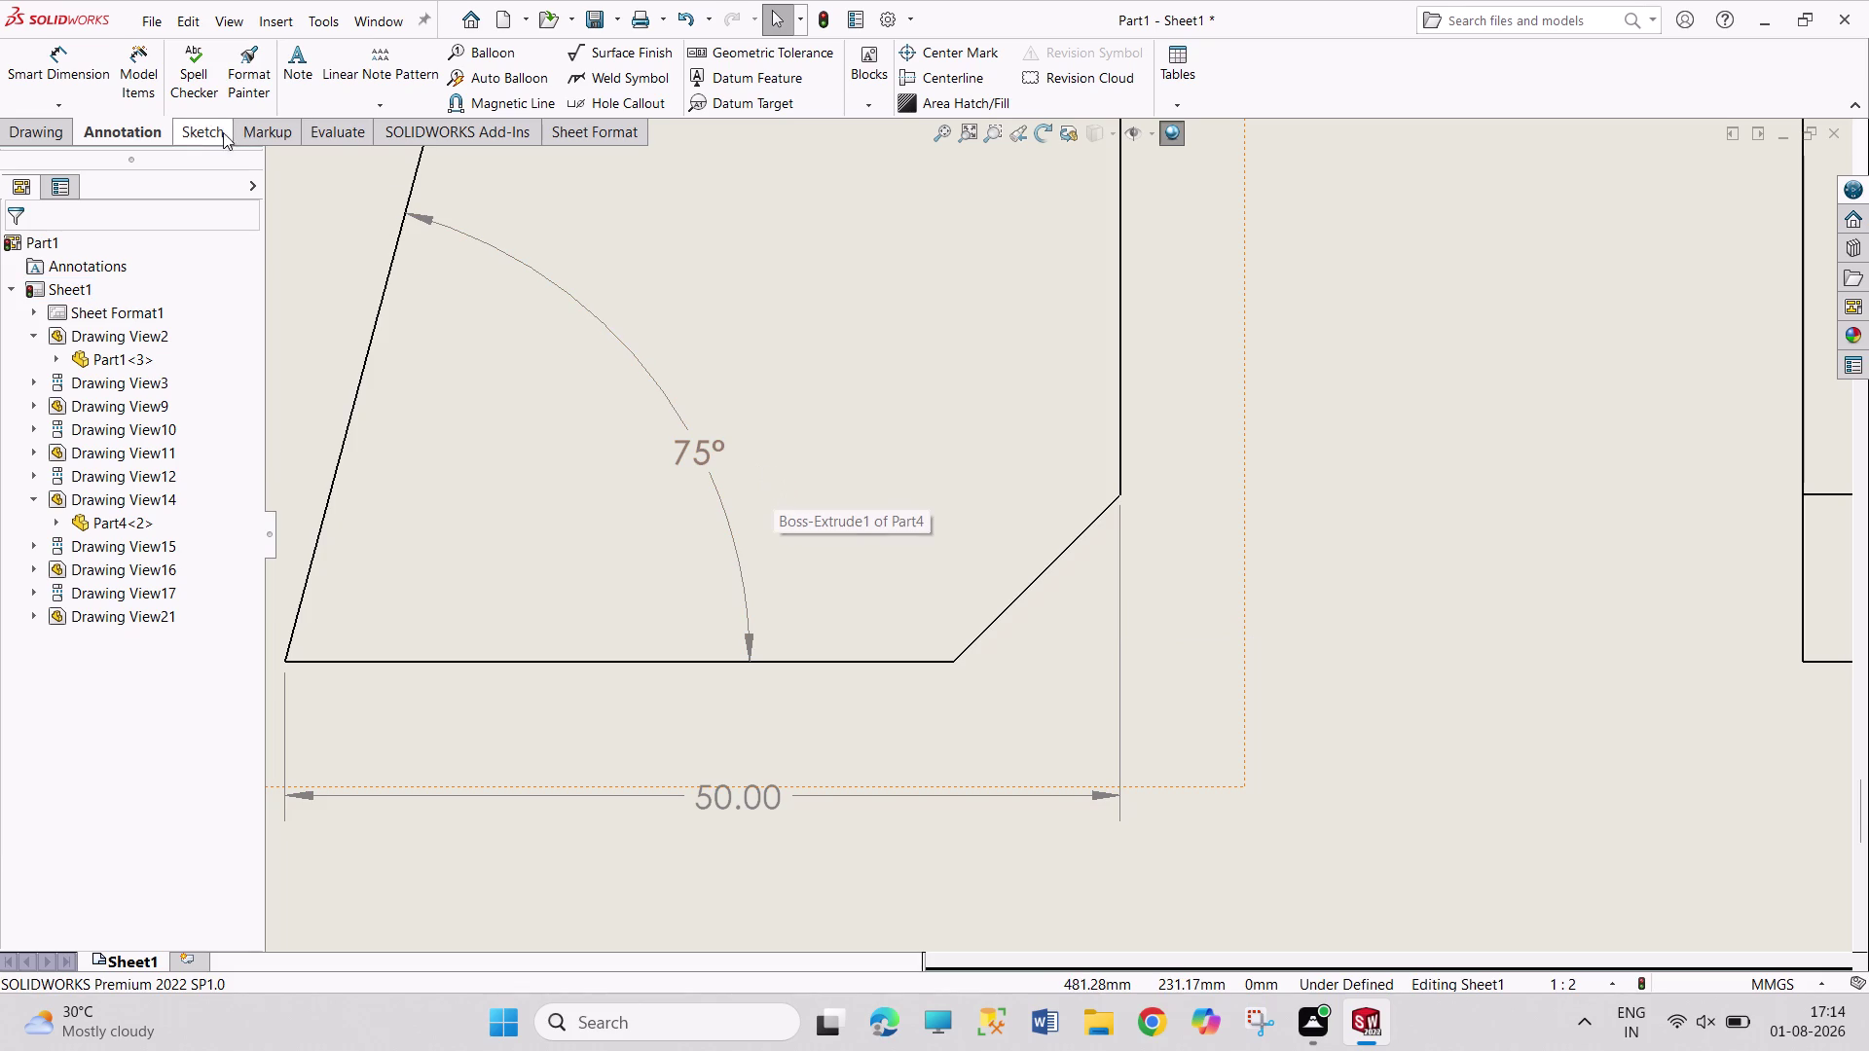
key(Escape)
Place a 10.00 X 45° chamfer callout on the gusset's bevelled corner.
click(92, 109)
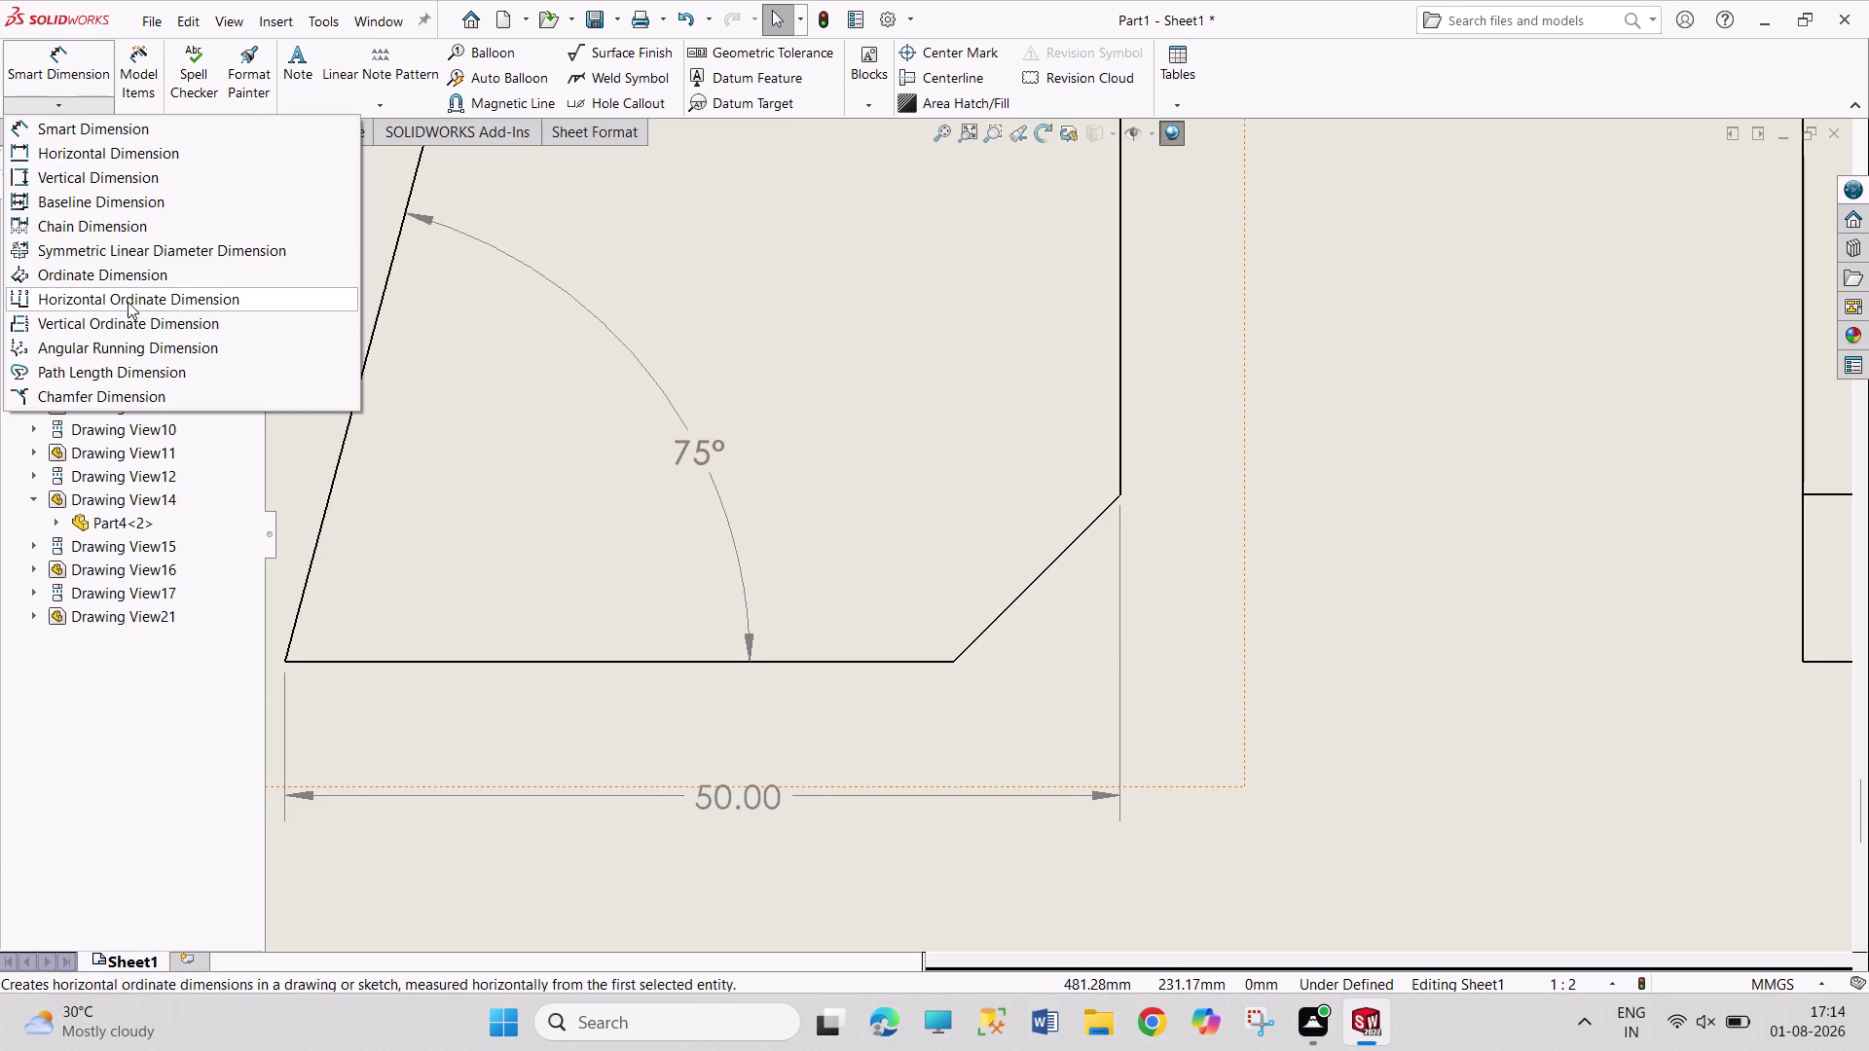
click(161, 395)
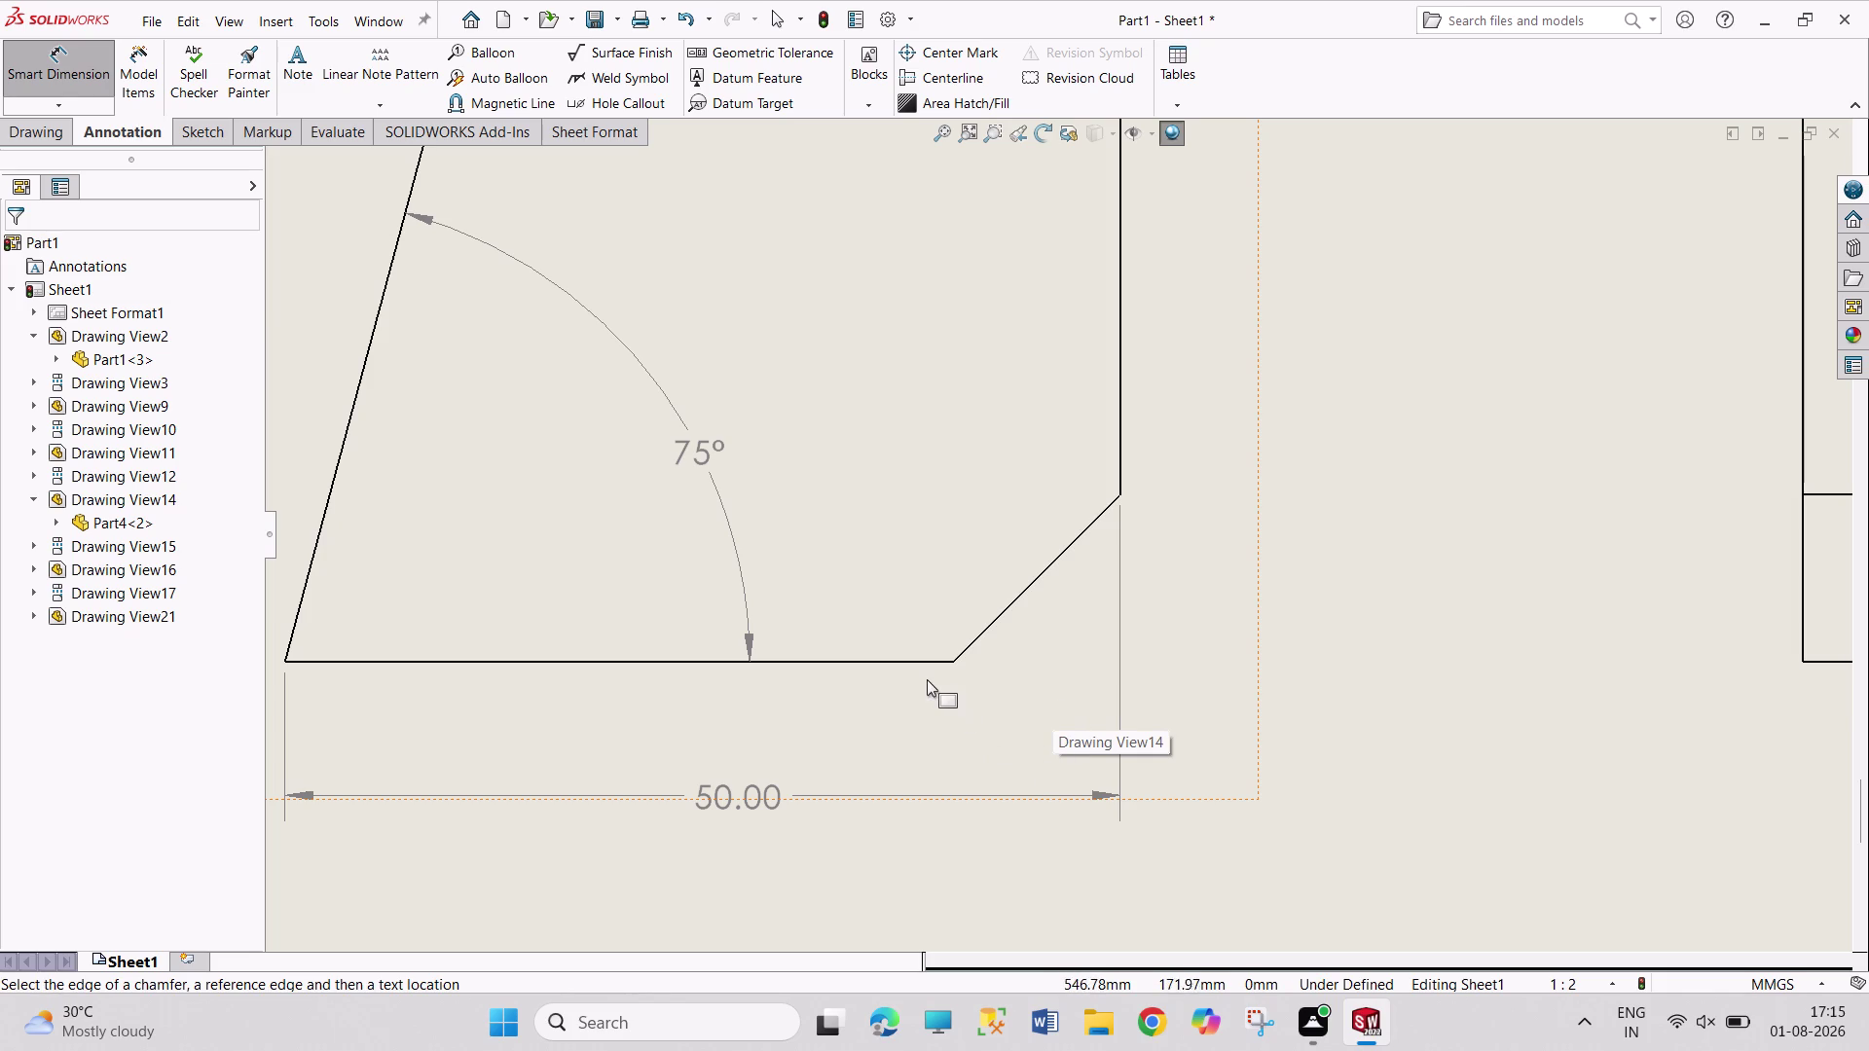
click(983, 633)
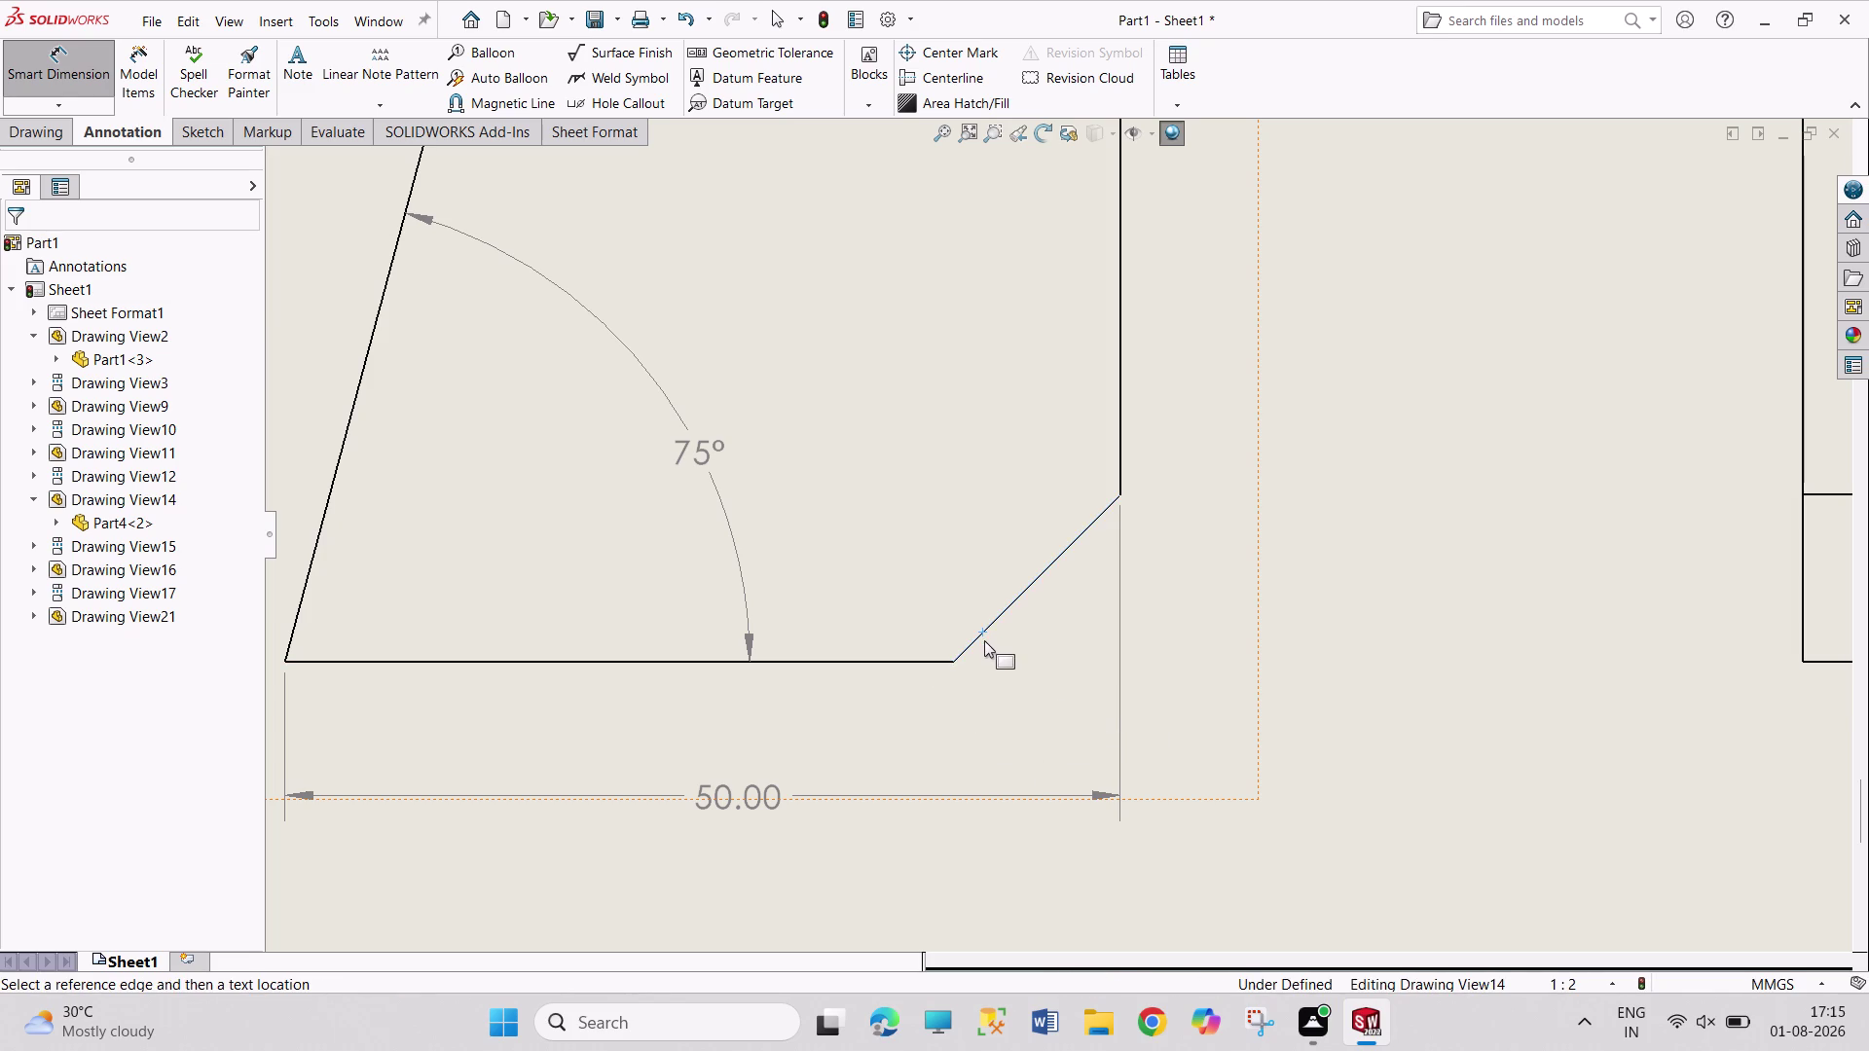
click(943, 662)
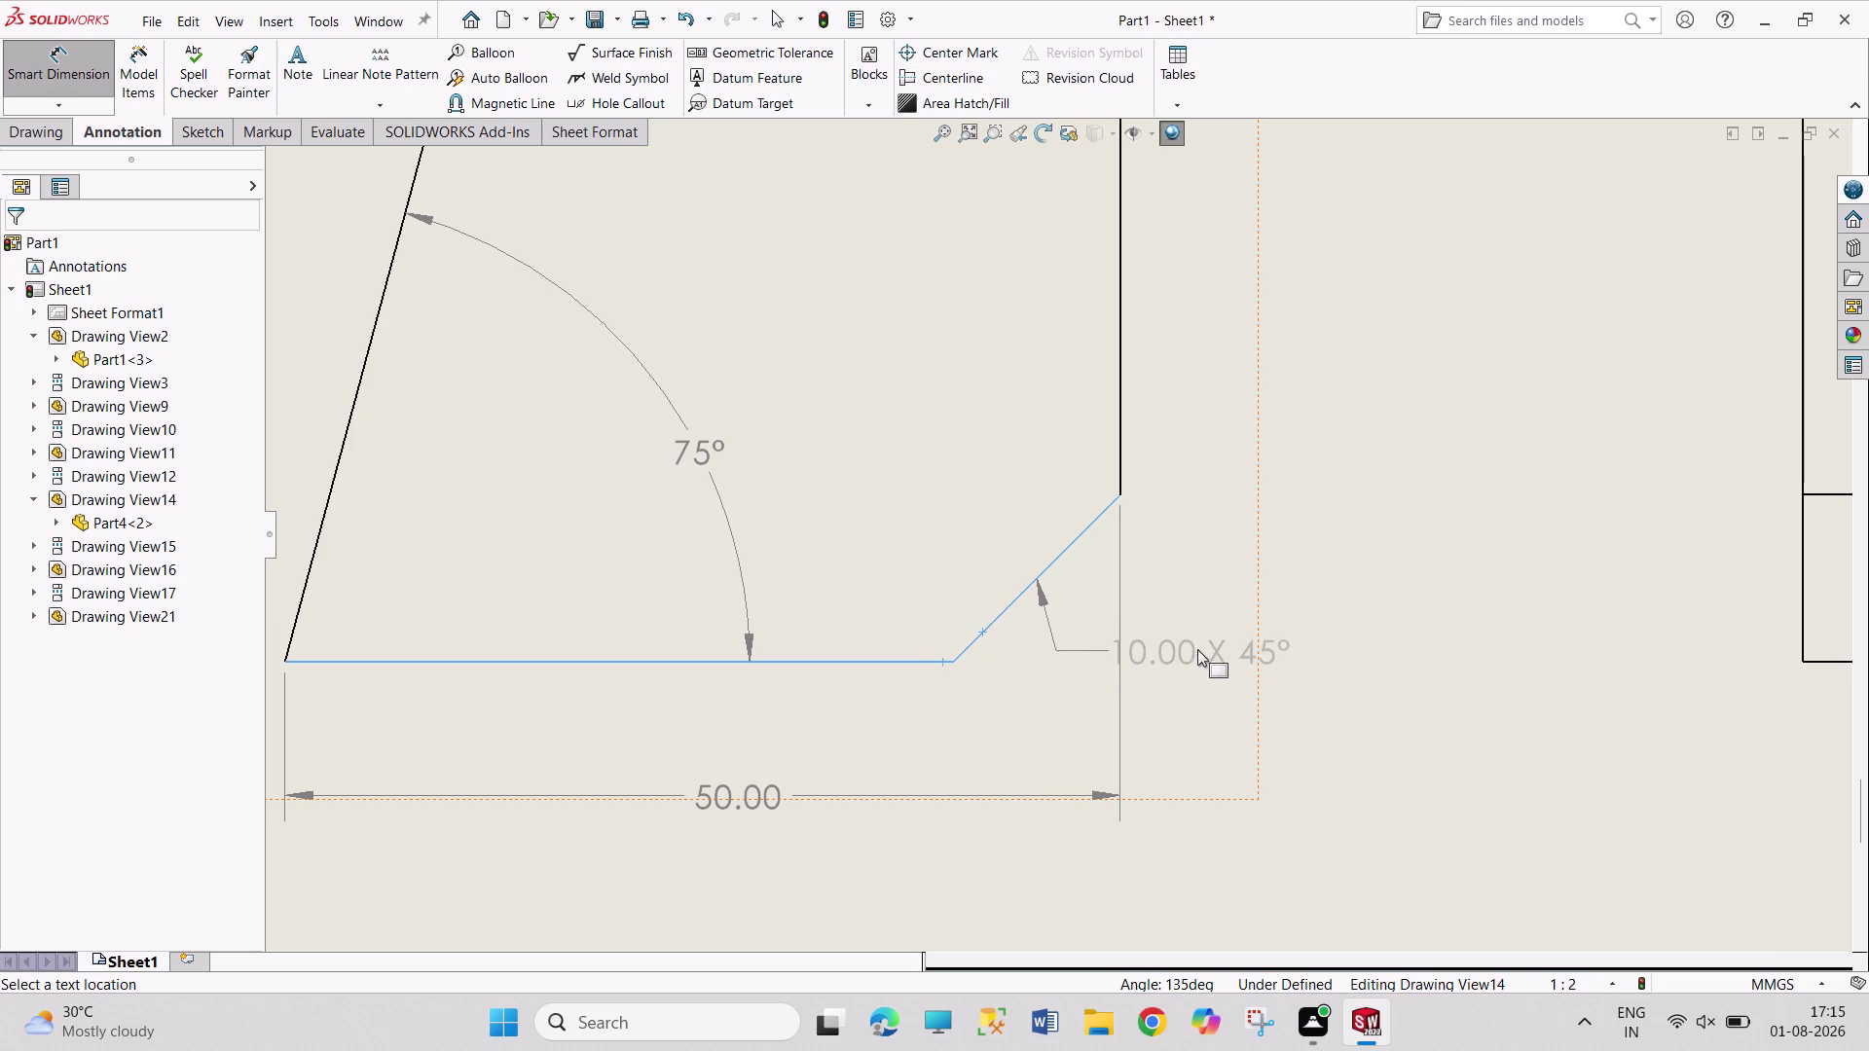
click(1200, 645)
scroll(up, 3)
scroll(up, 3)
scroll(up, 3)
scroll(up, 3)
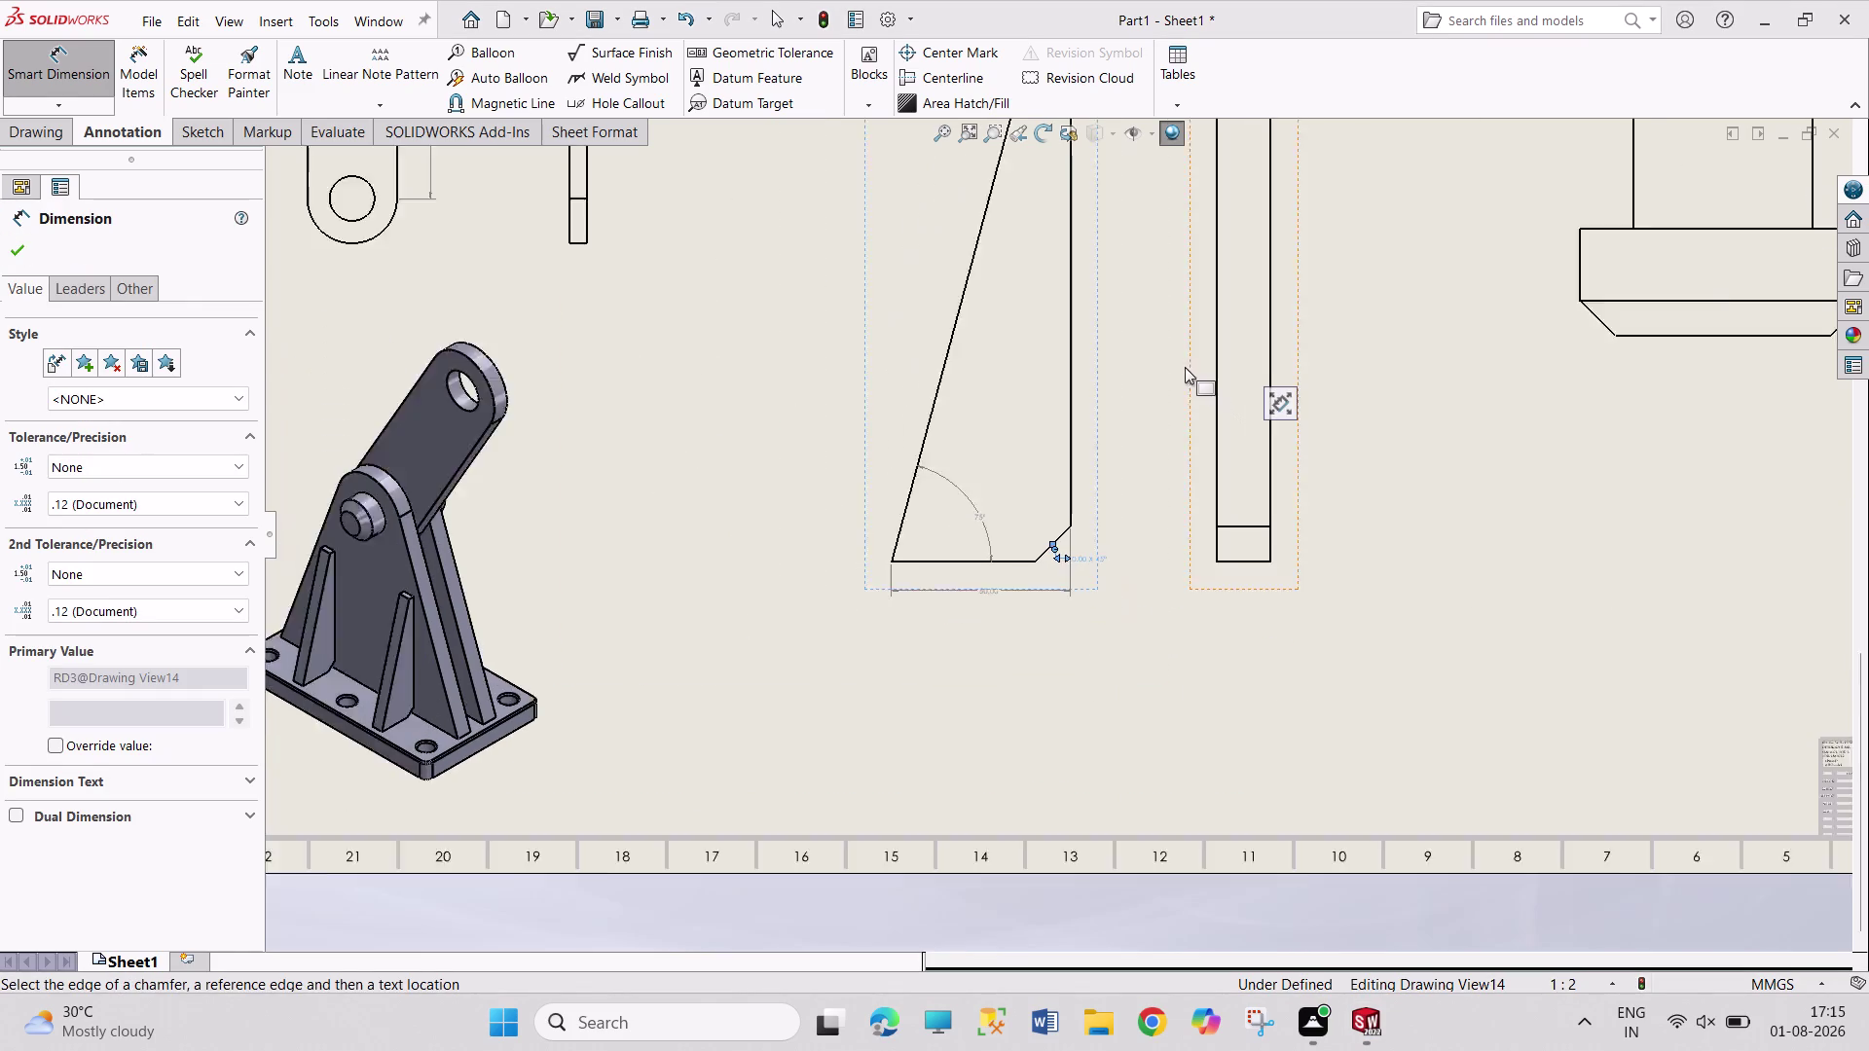
scroll(up, 3)
scroll(up, 3)
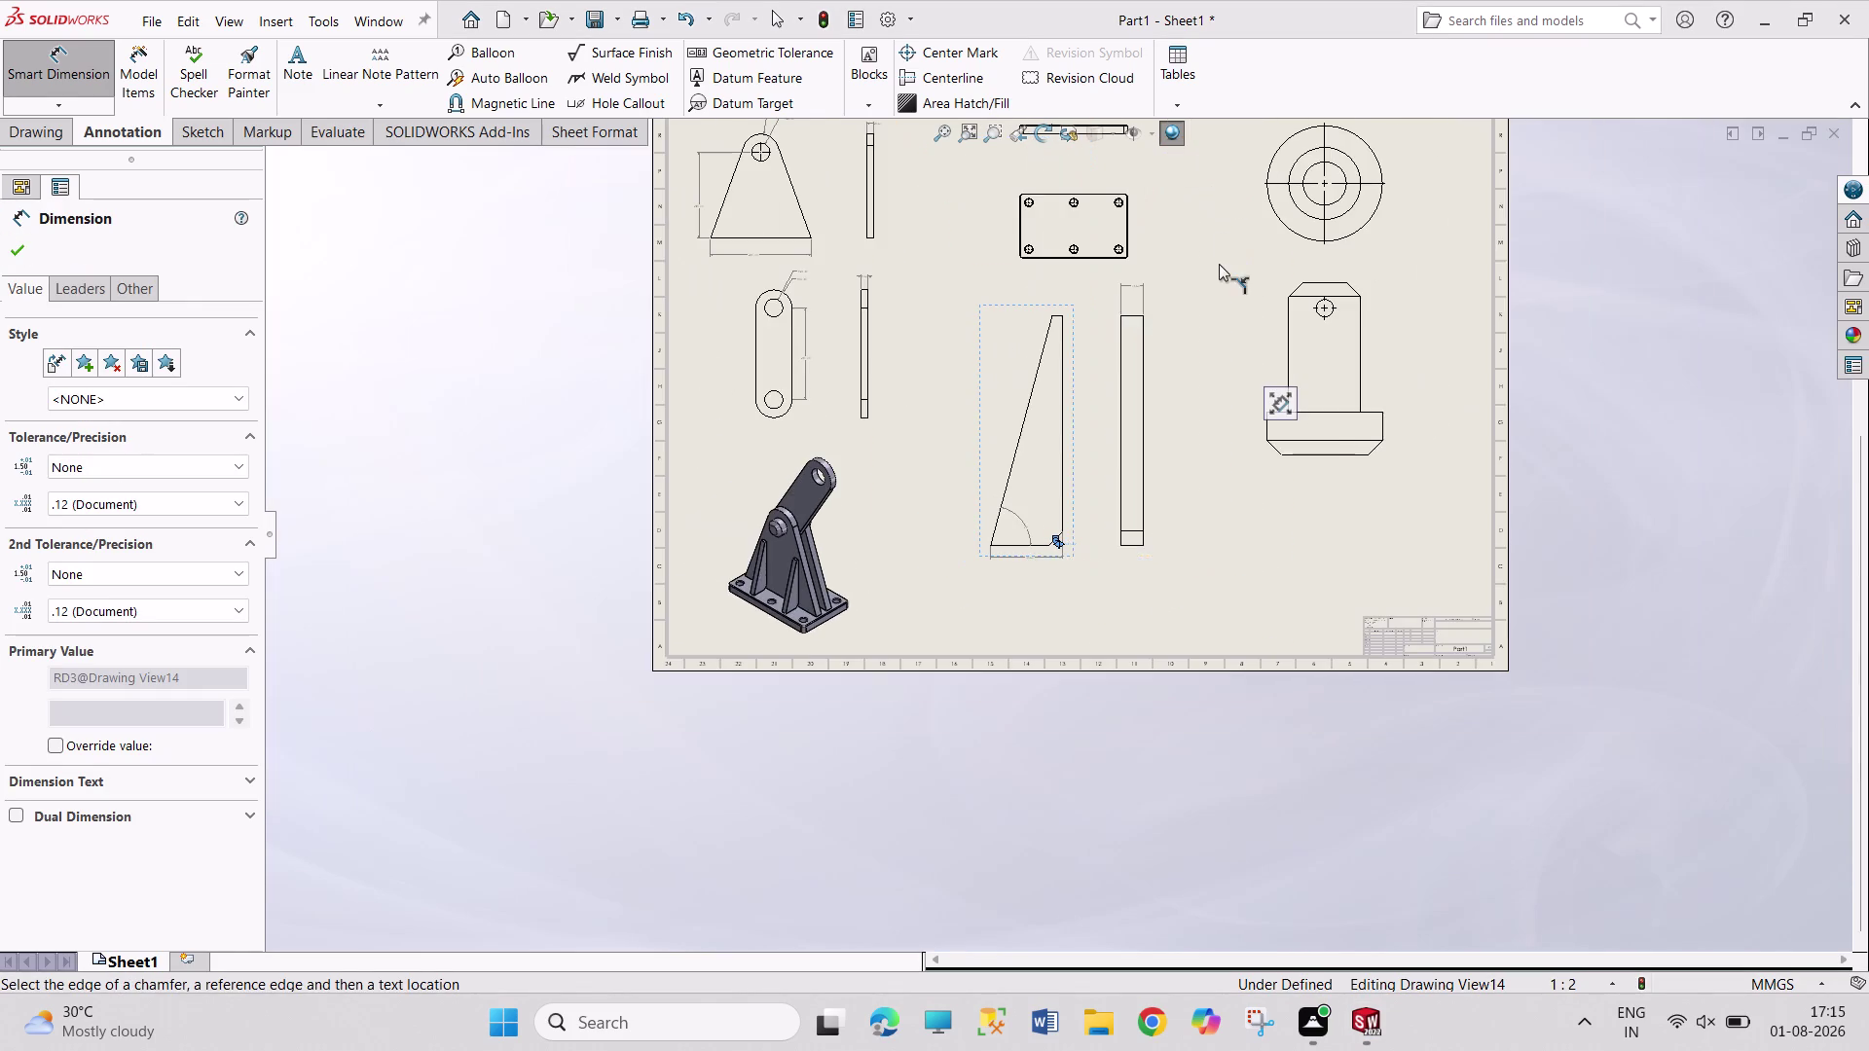
scroll(down, 3)
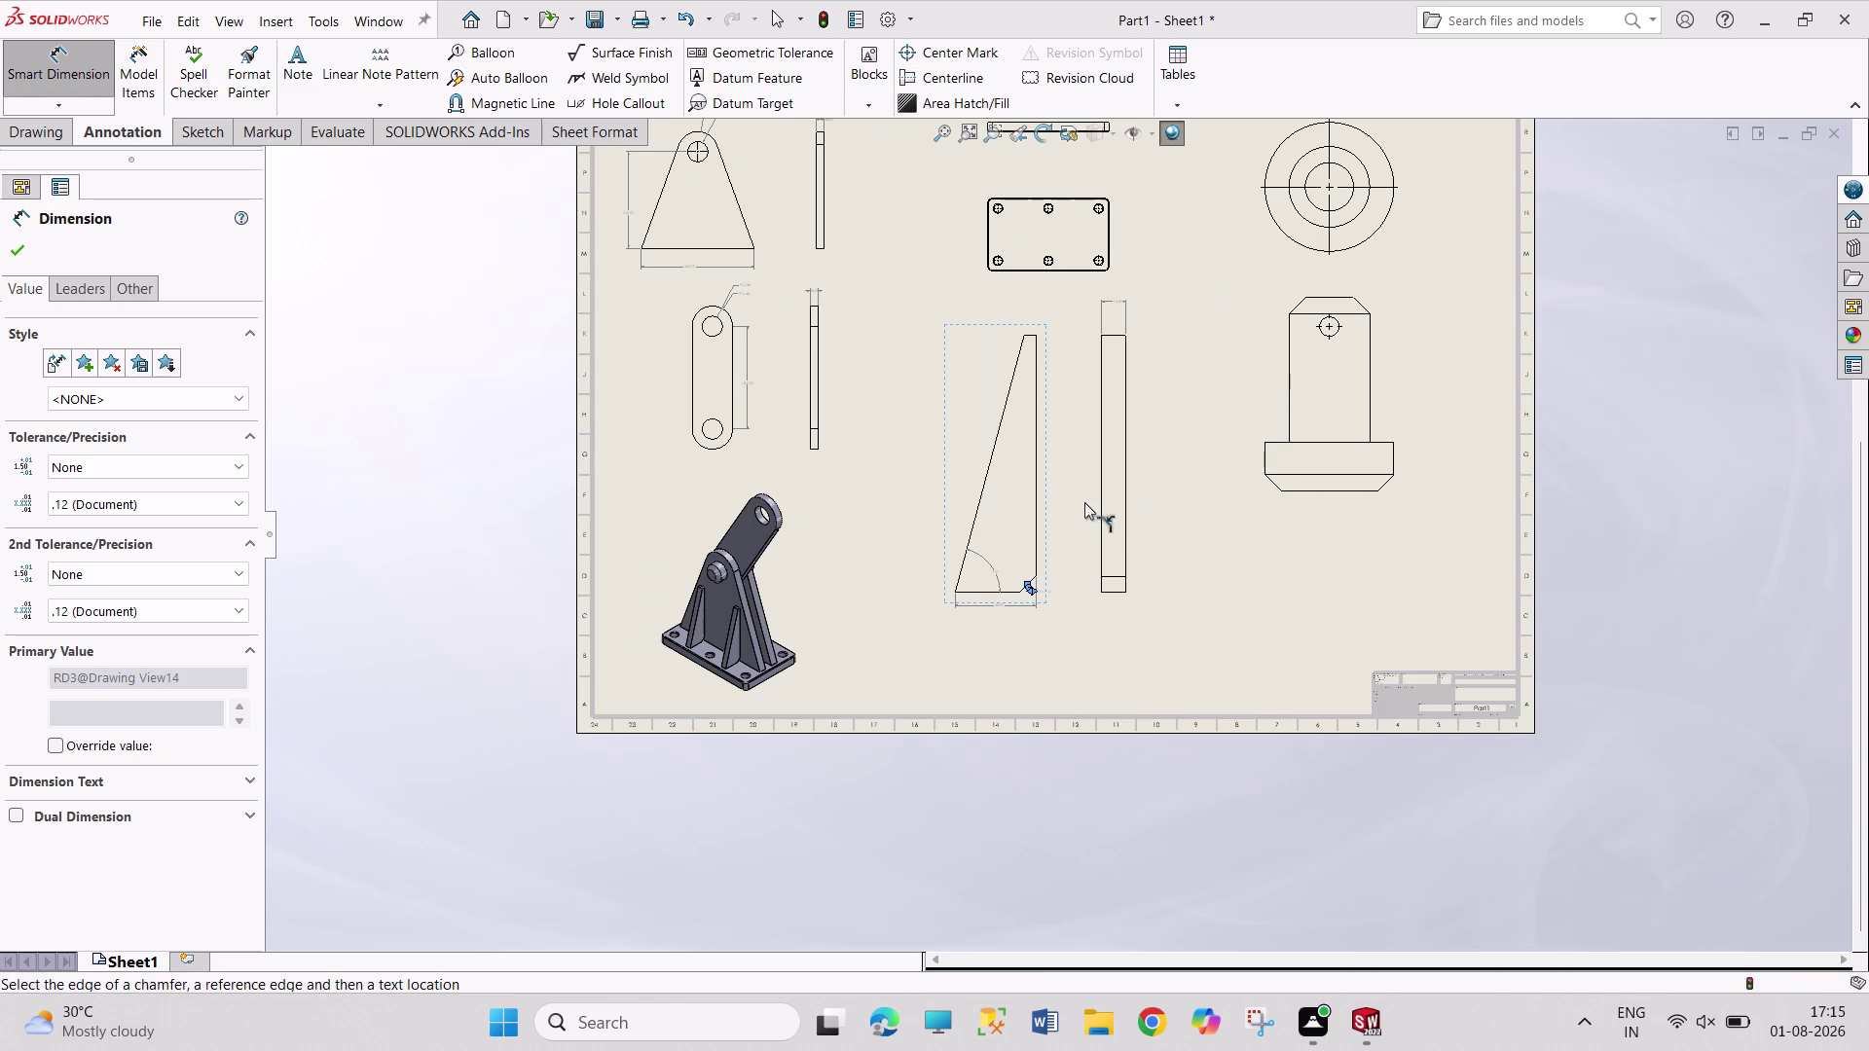
Select the gusset's right vertical edge to restart dimensioning.
click(1035, 499)
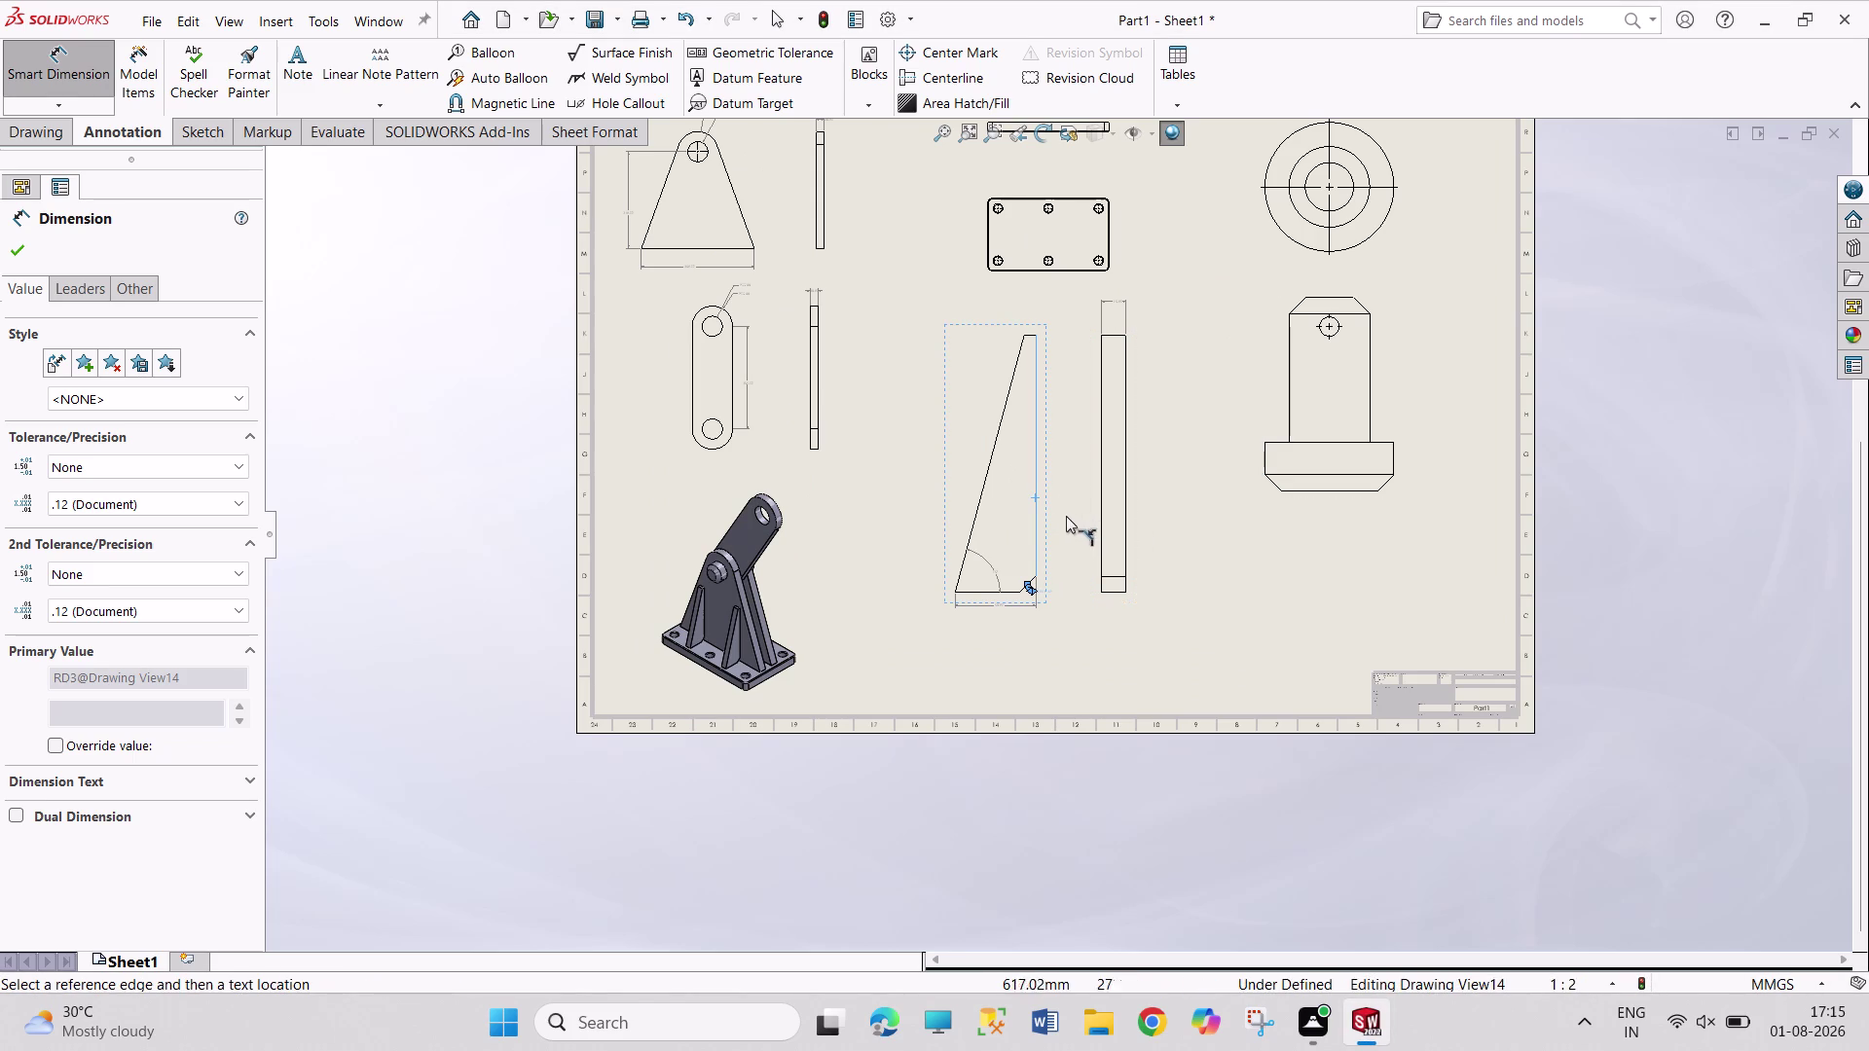
right_drag(867, 592, 874, 429)
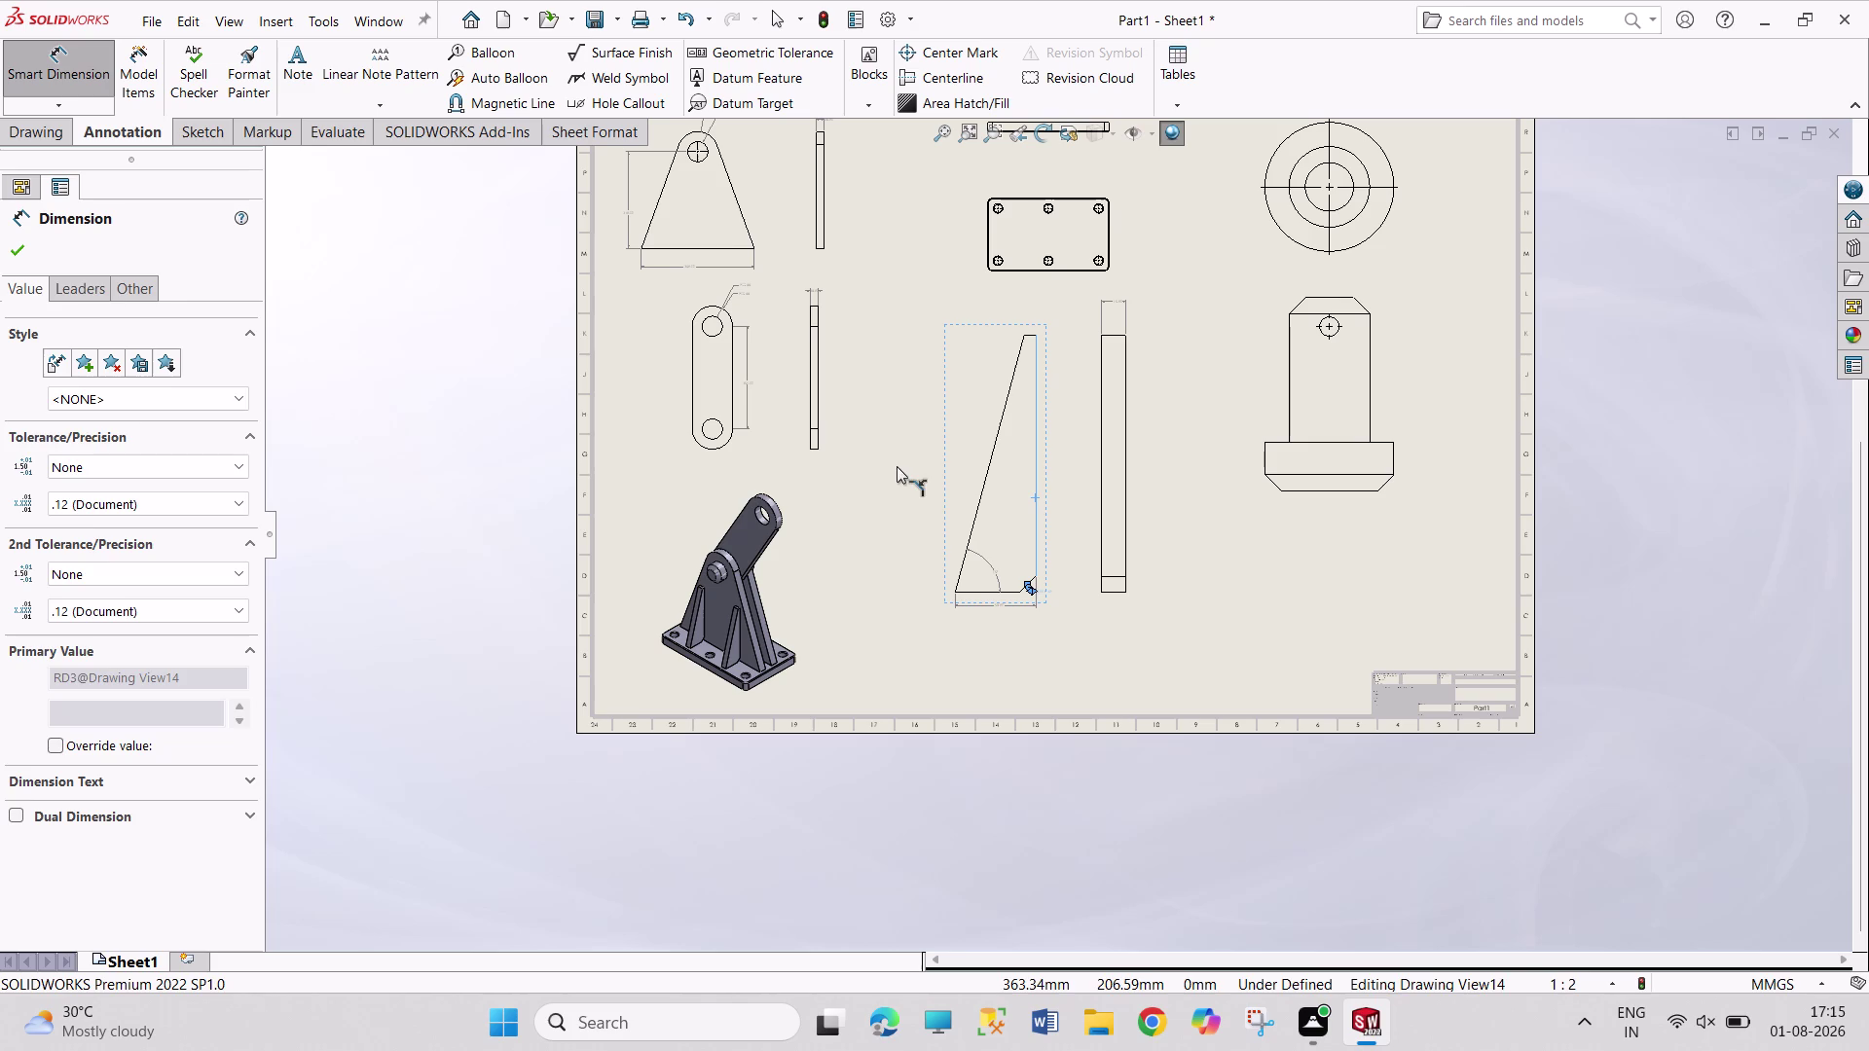
click(54, 110)
Return to general dimensioning and undo an accidental move of the gusset view.
click(55, 130)
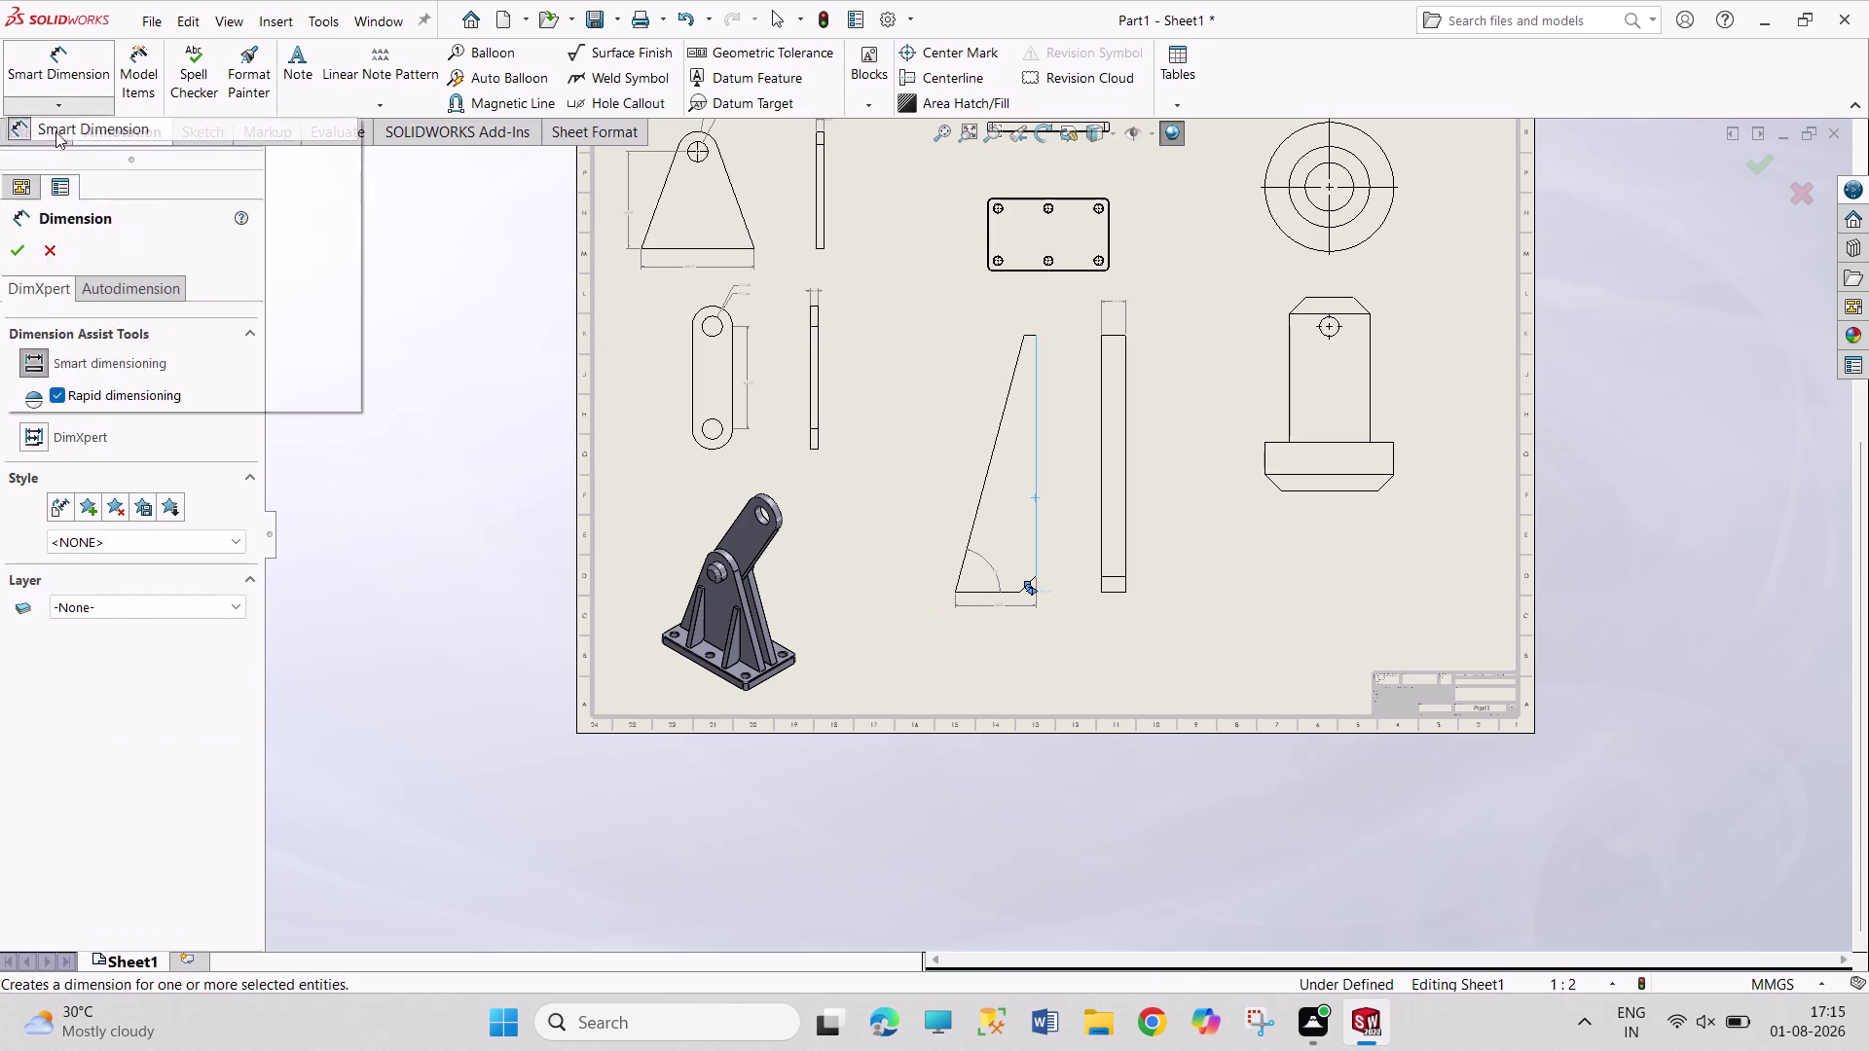
drag(1005, 593, 1005, 583)
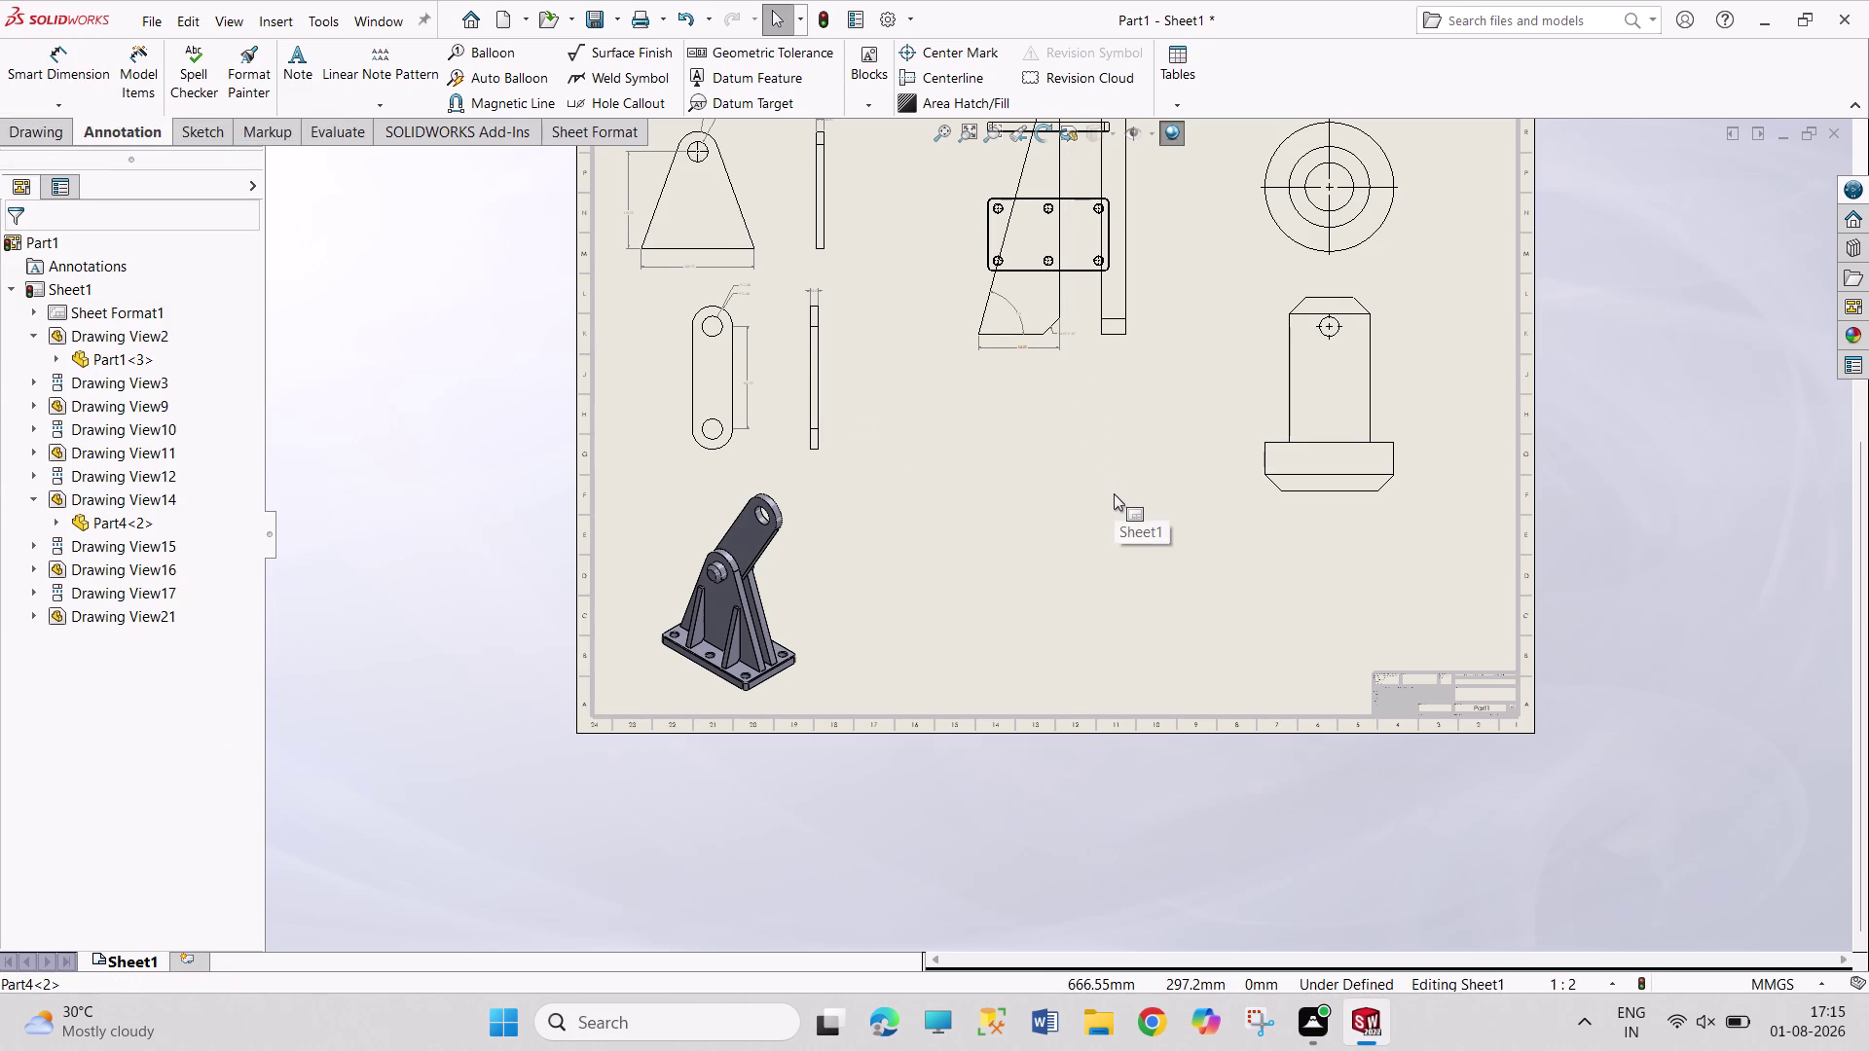
key(ctrl+z)
right_drag(889, 558, 881, 361)
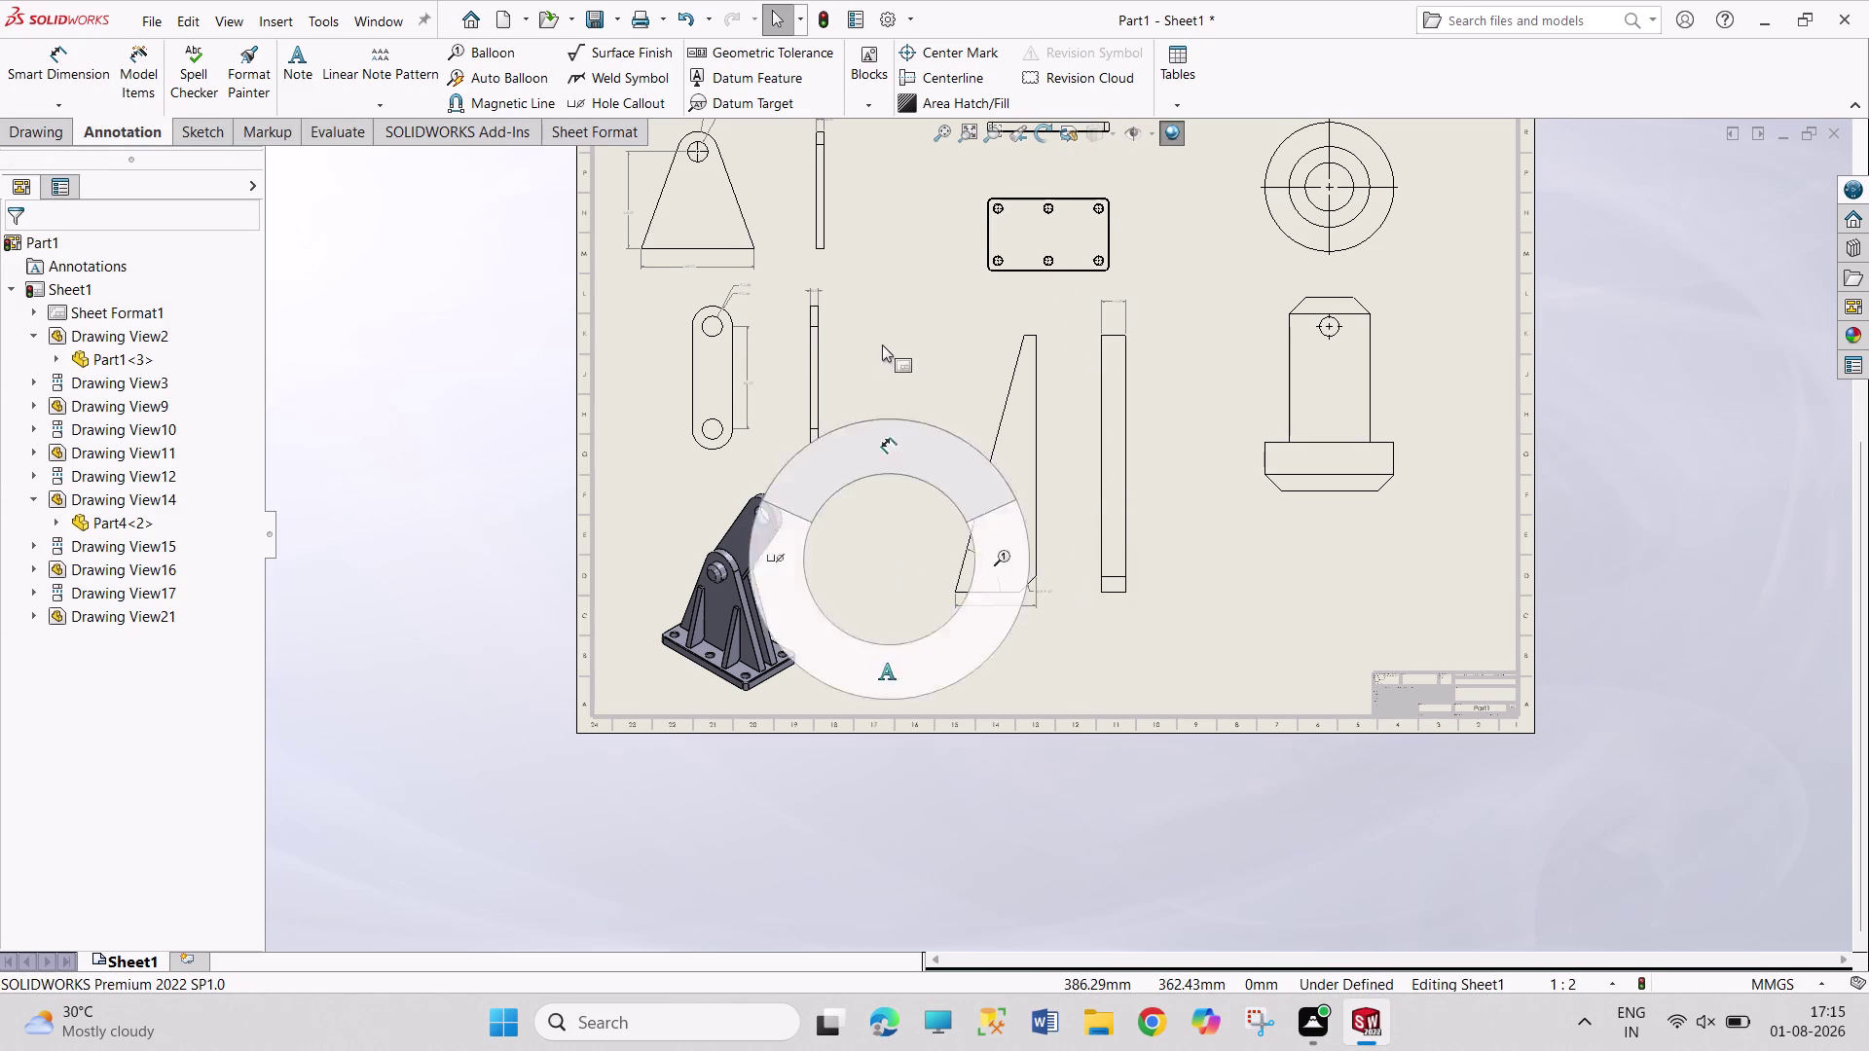
right_drag(881, 361, 882, 345)
Dimension the gusset's tall right edge at 160 mm.
click(989, 593)
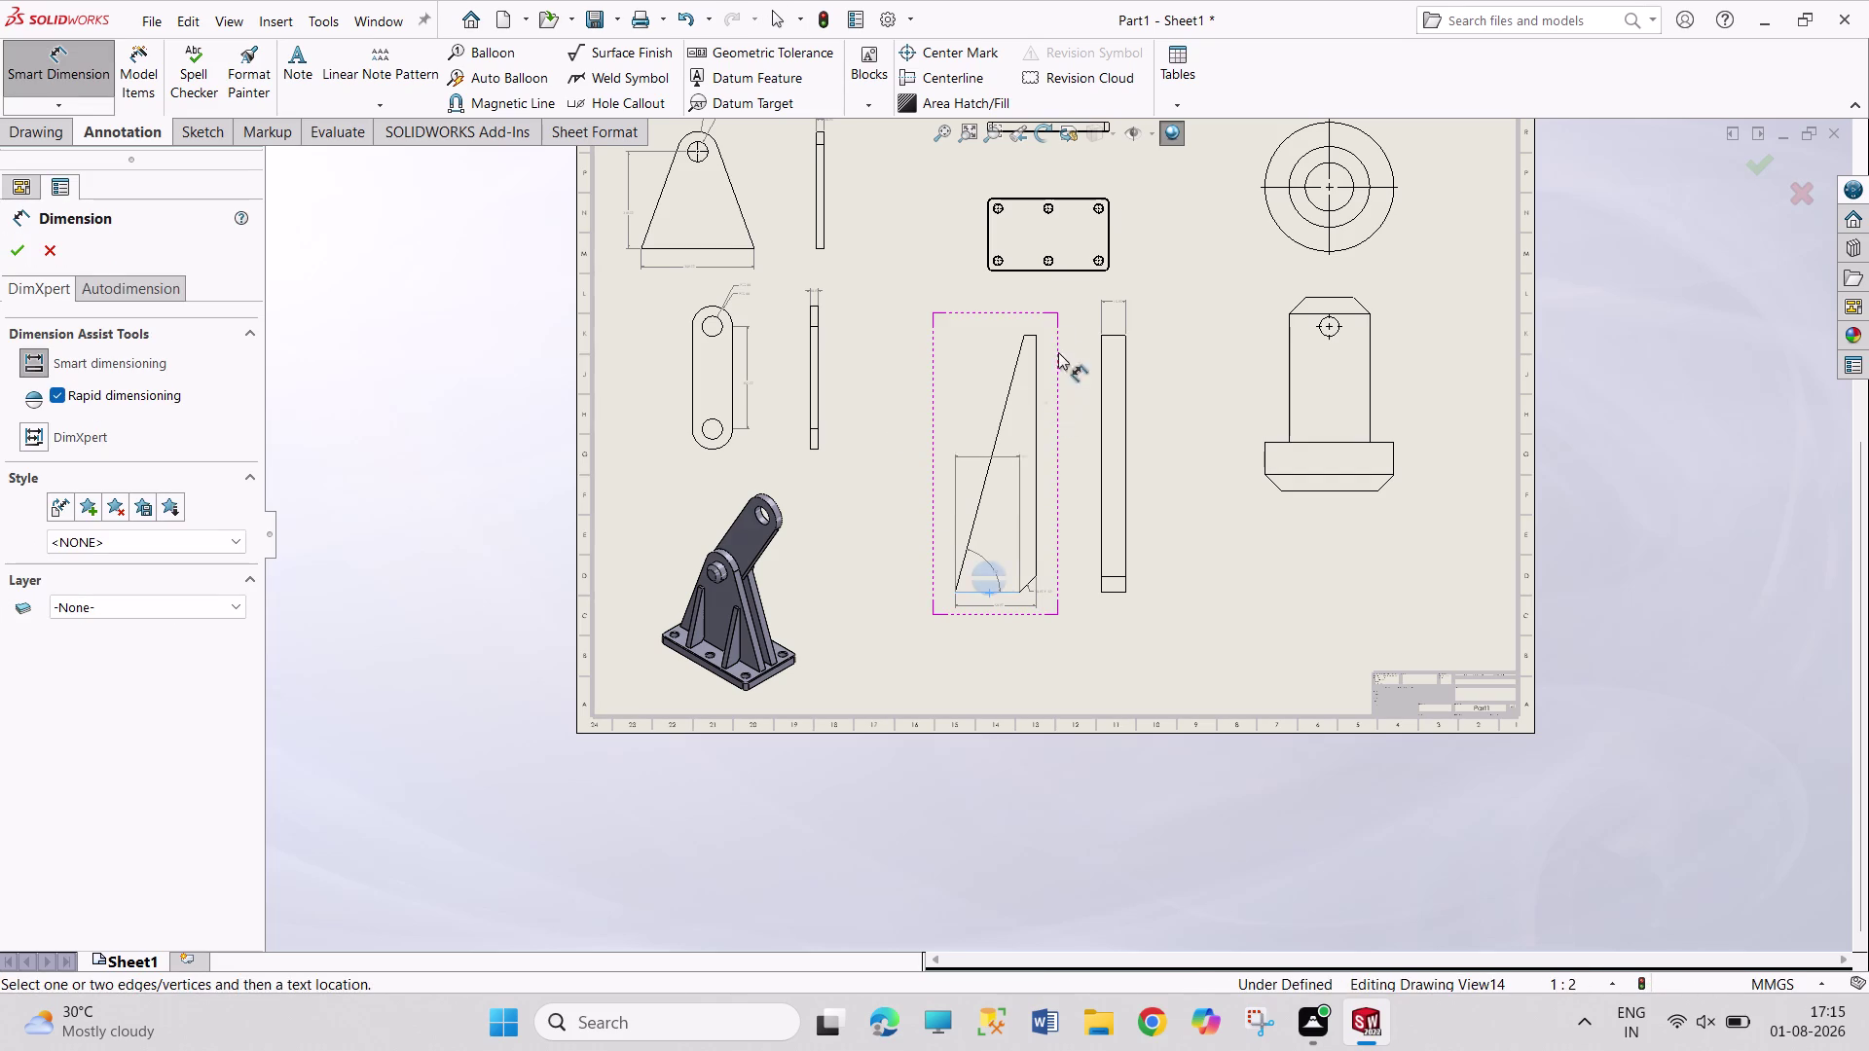
click(1029, 335)
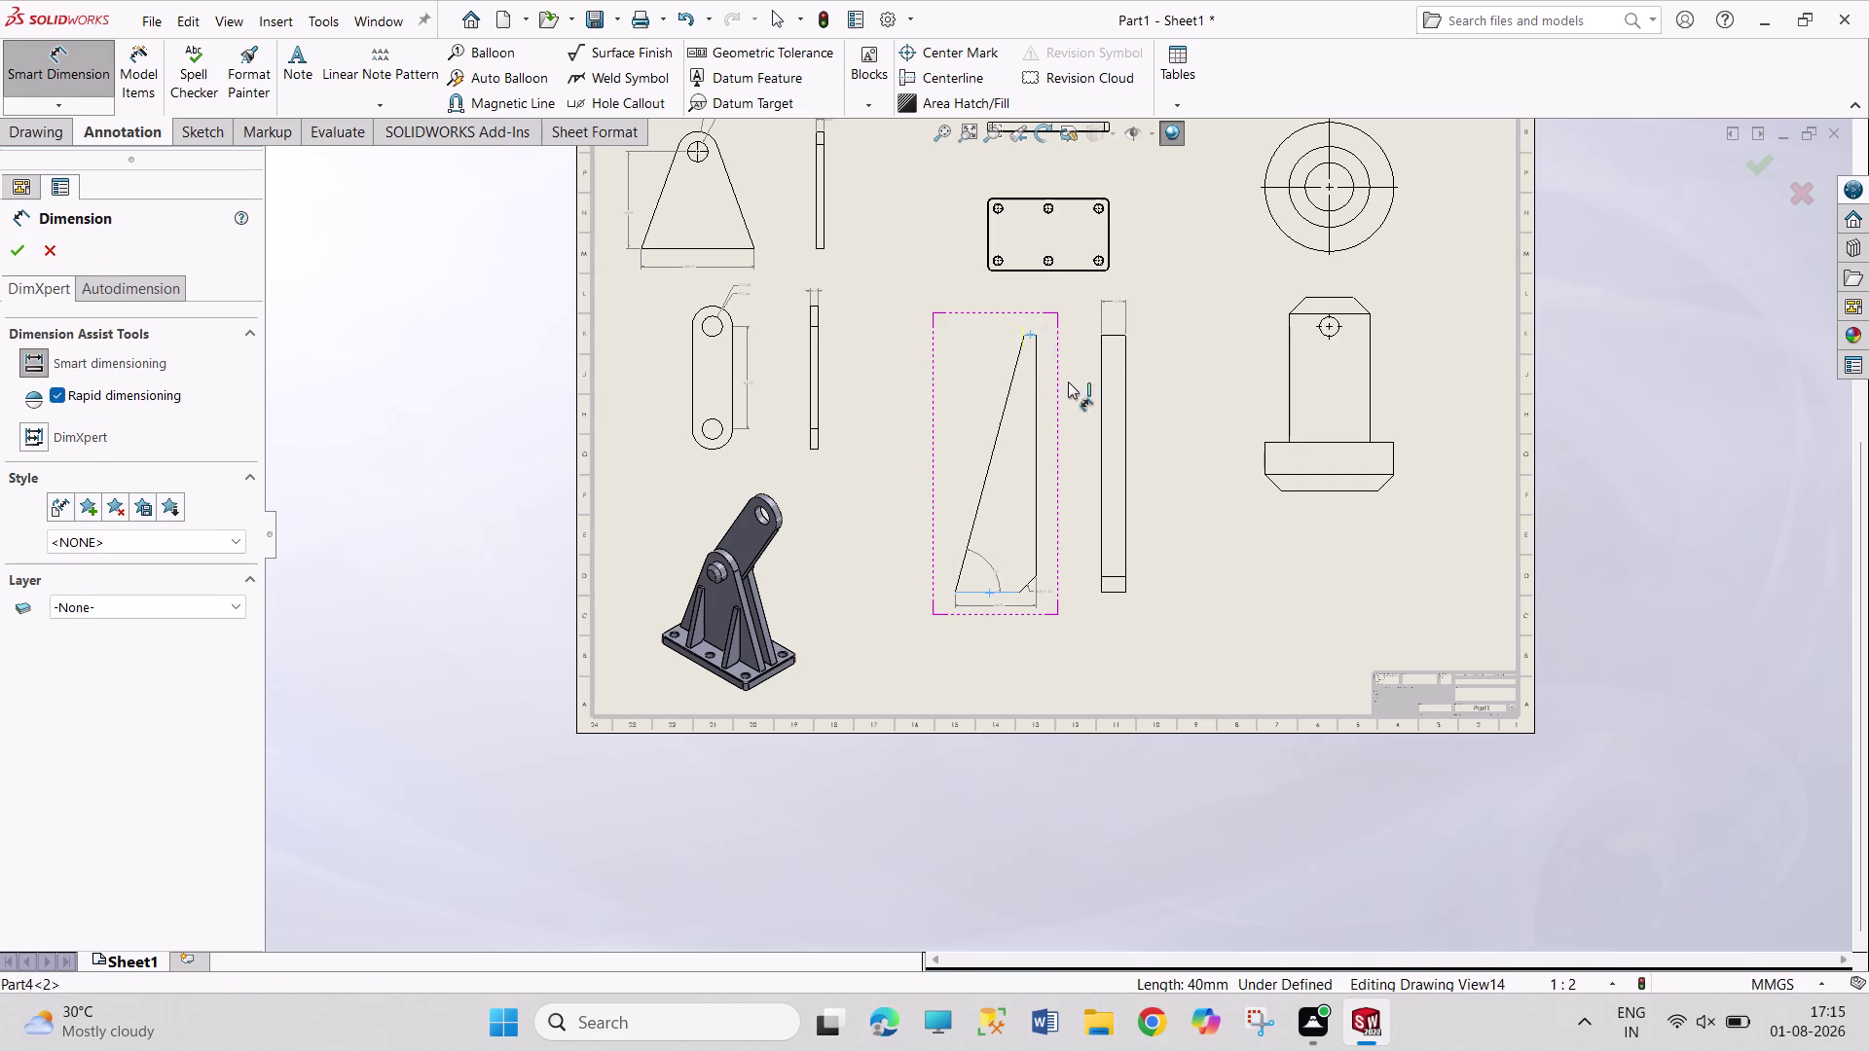
click(1074, 436)
scroll(down, 3)
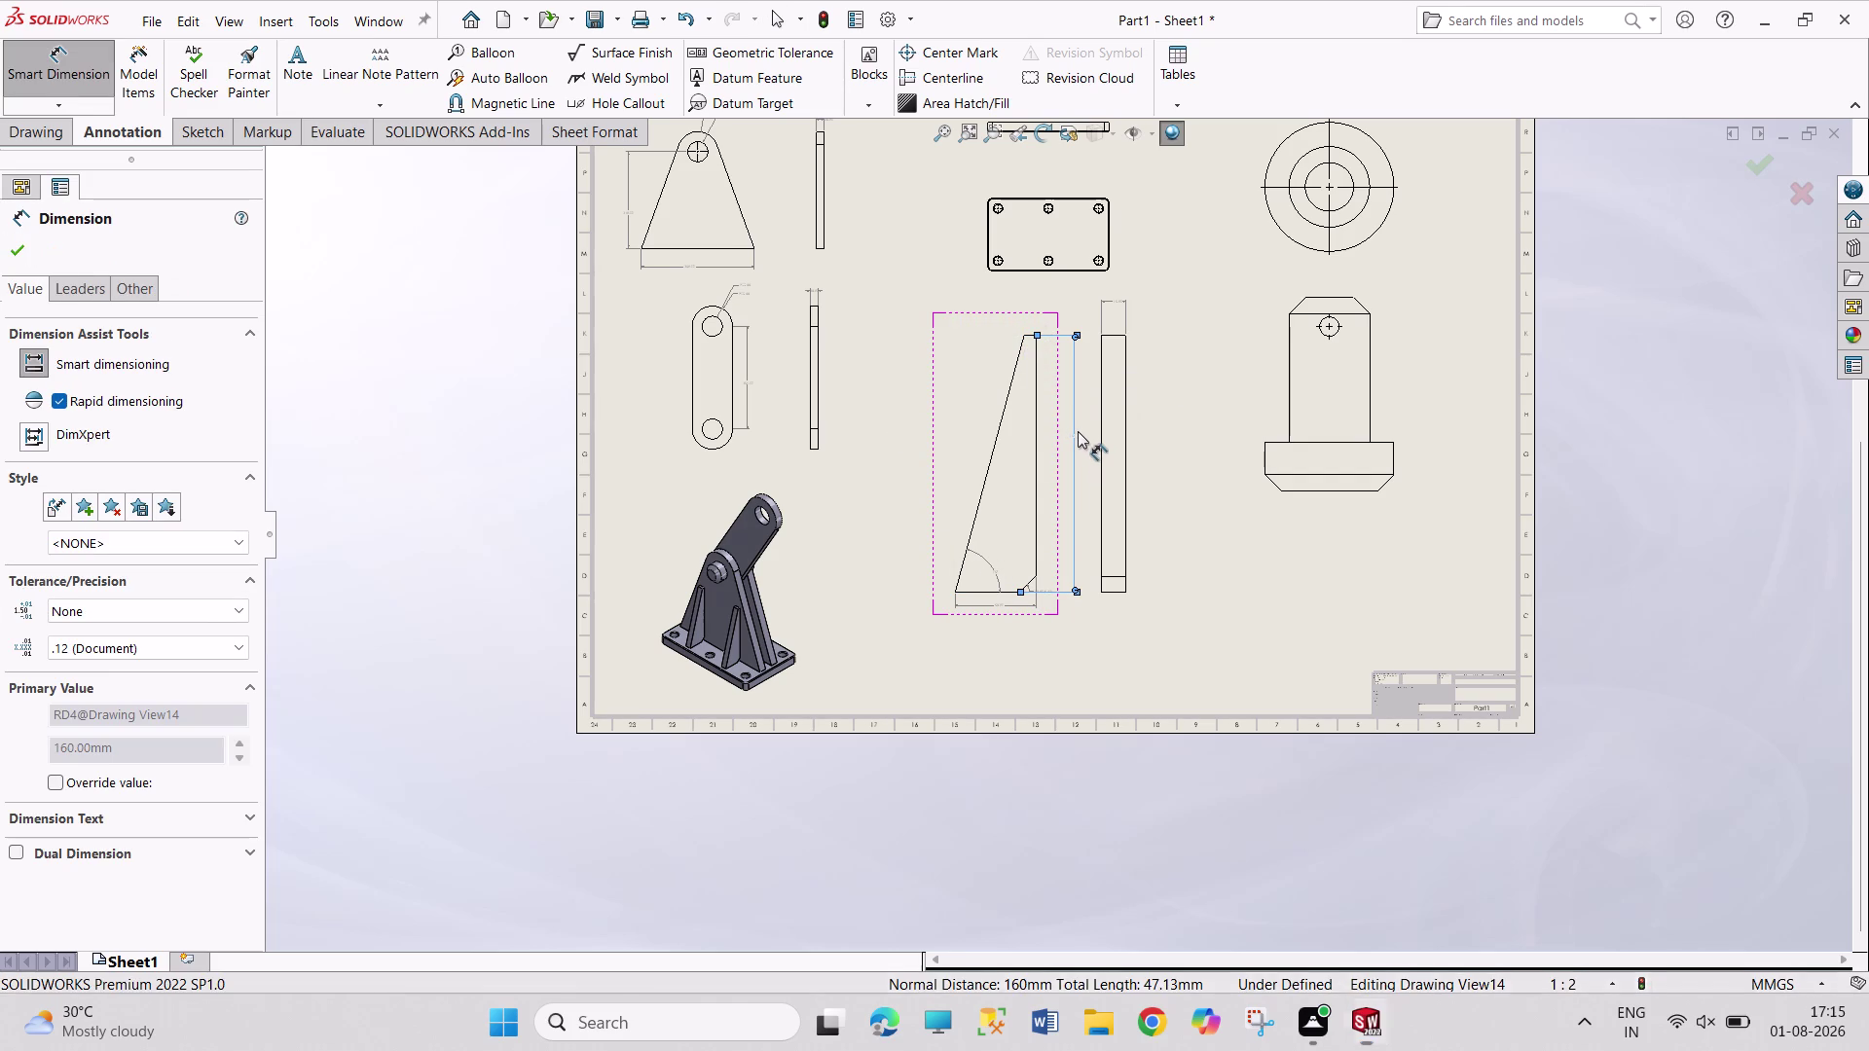
scroll(down, 3)
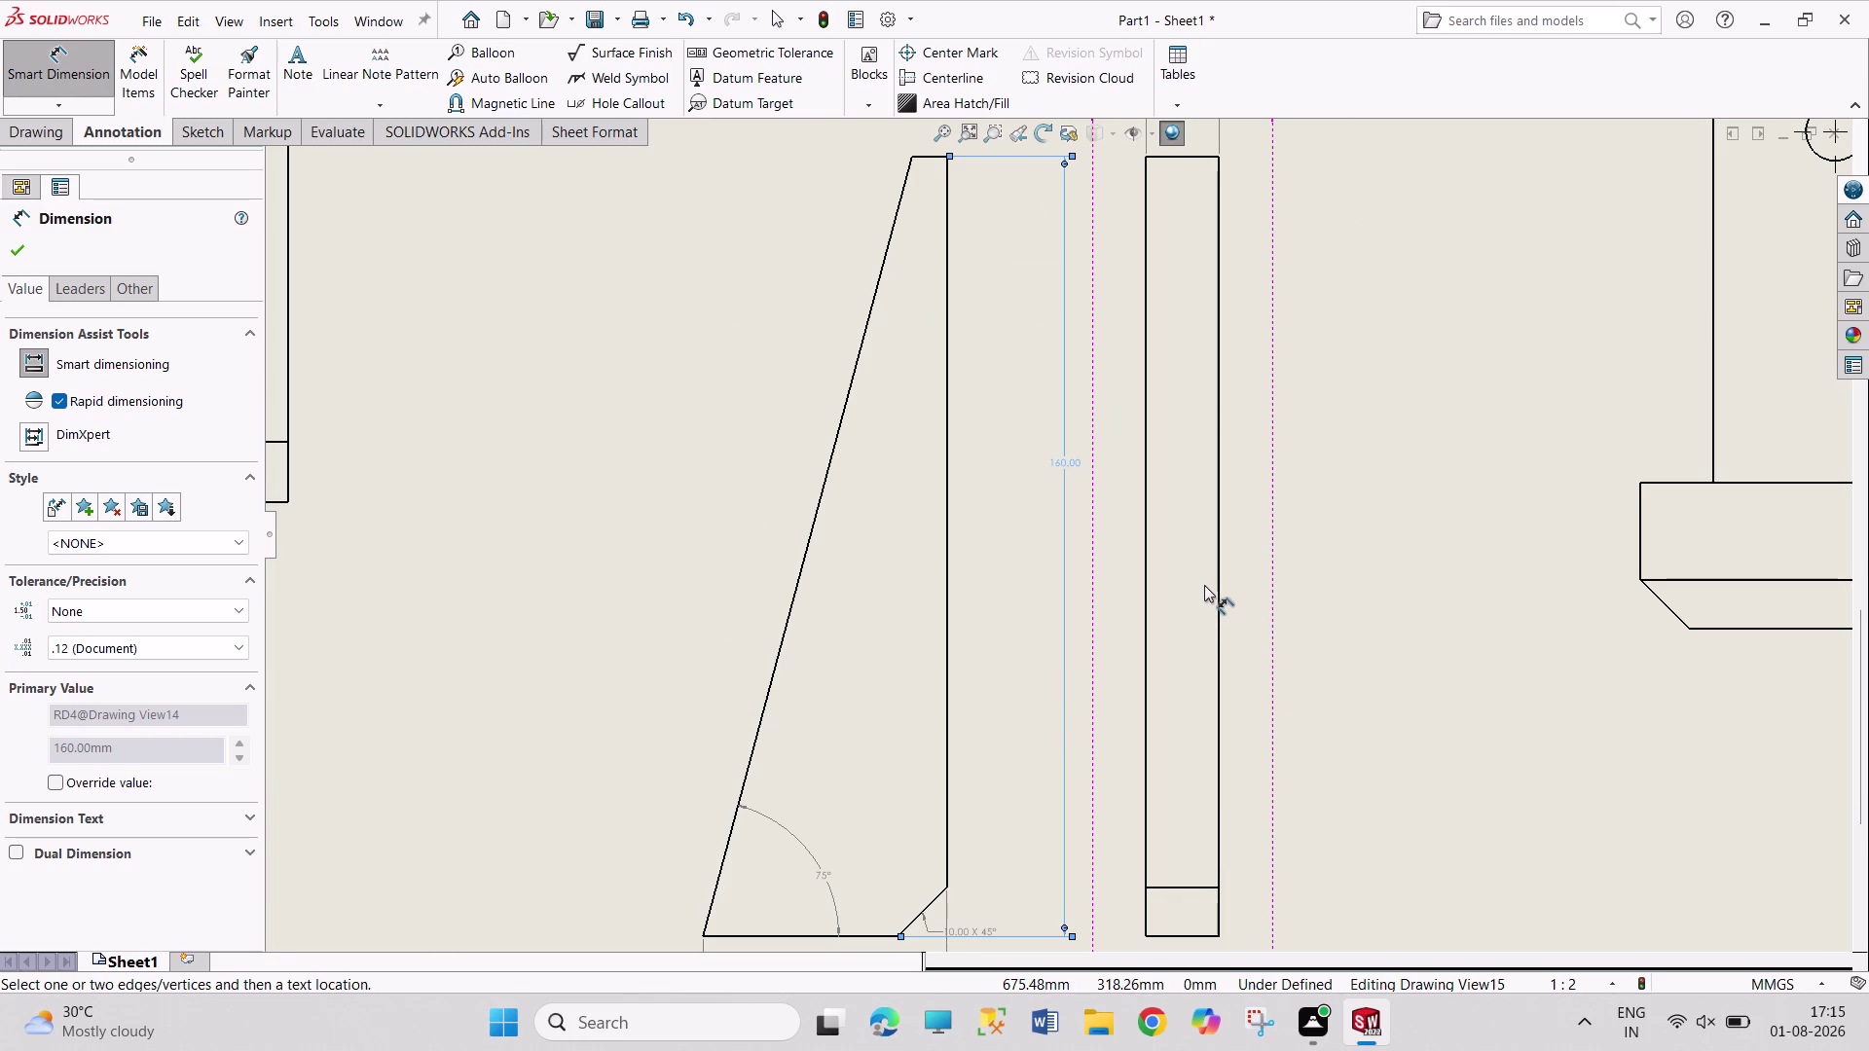
scroll(up, 3)
scroll(up, 3)
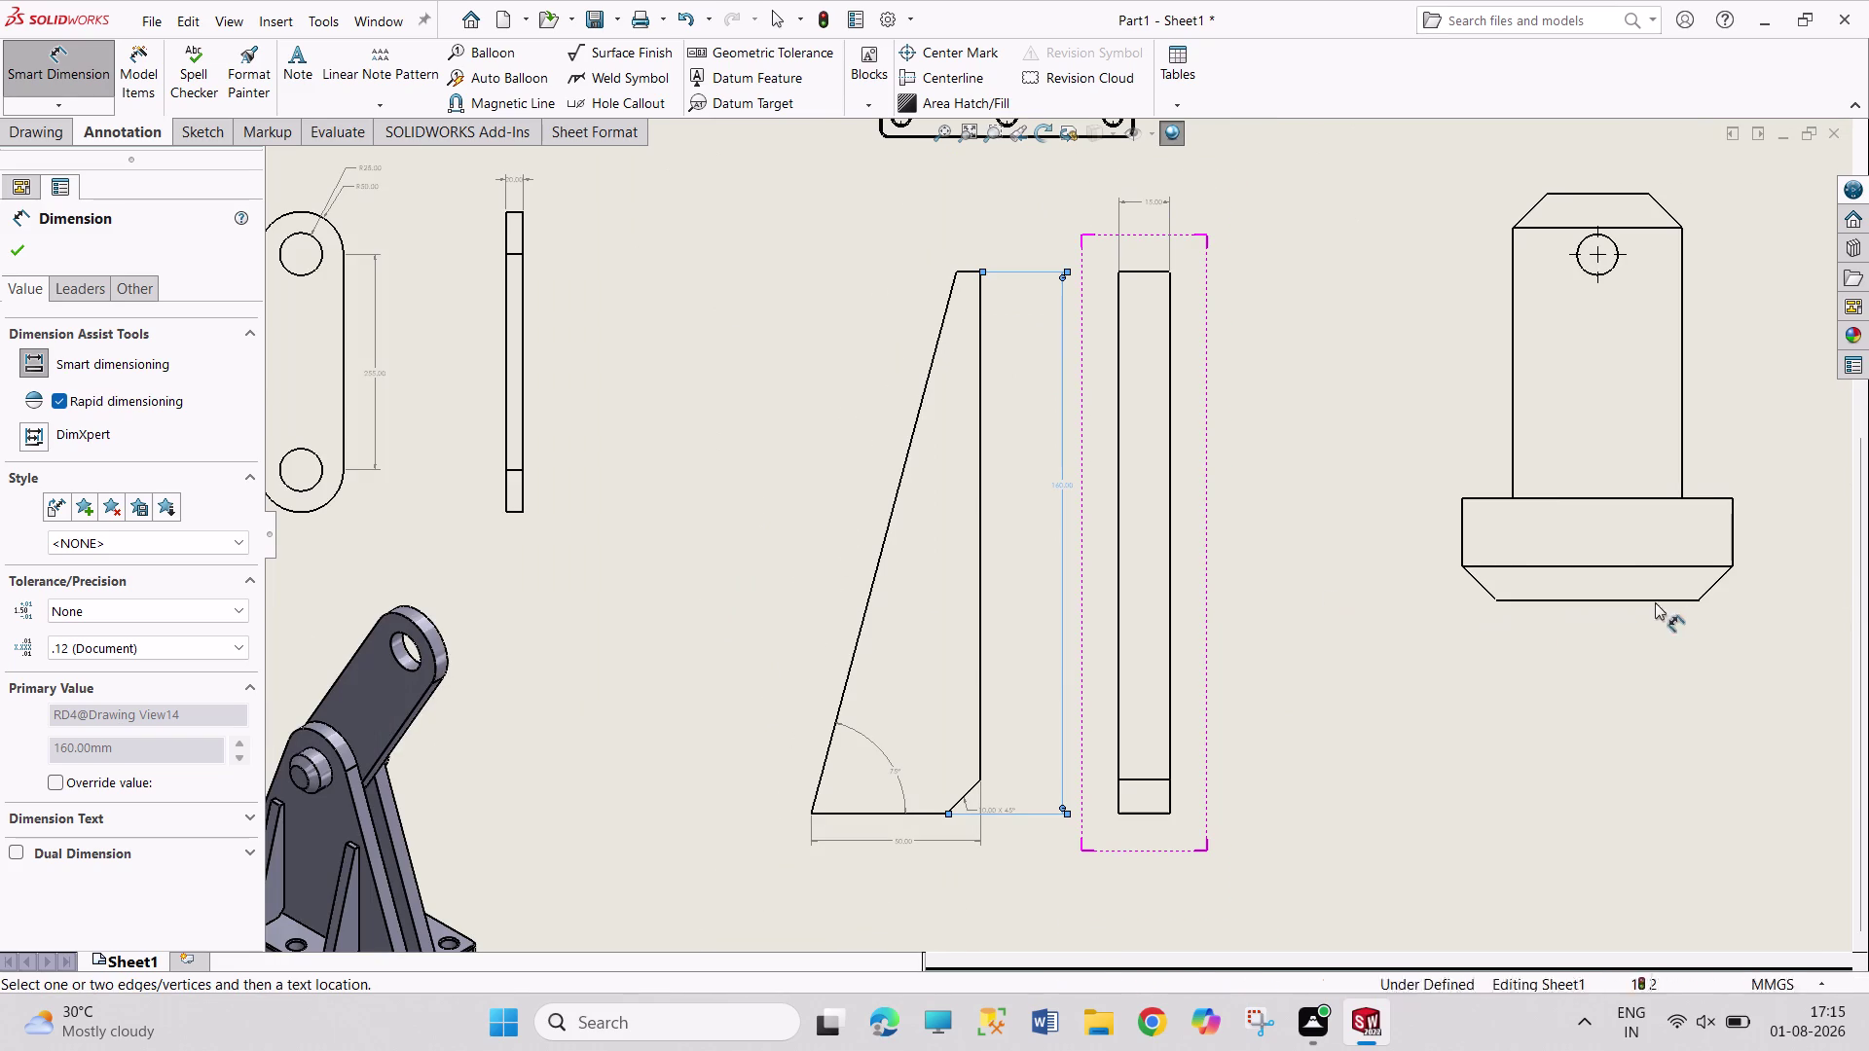
scroll(up, 3)
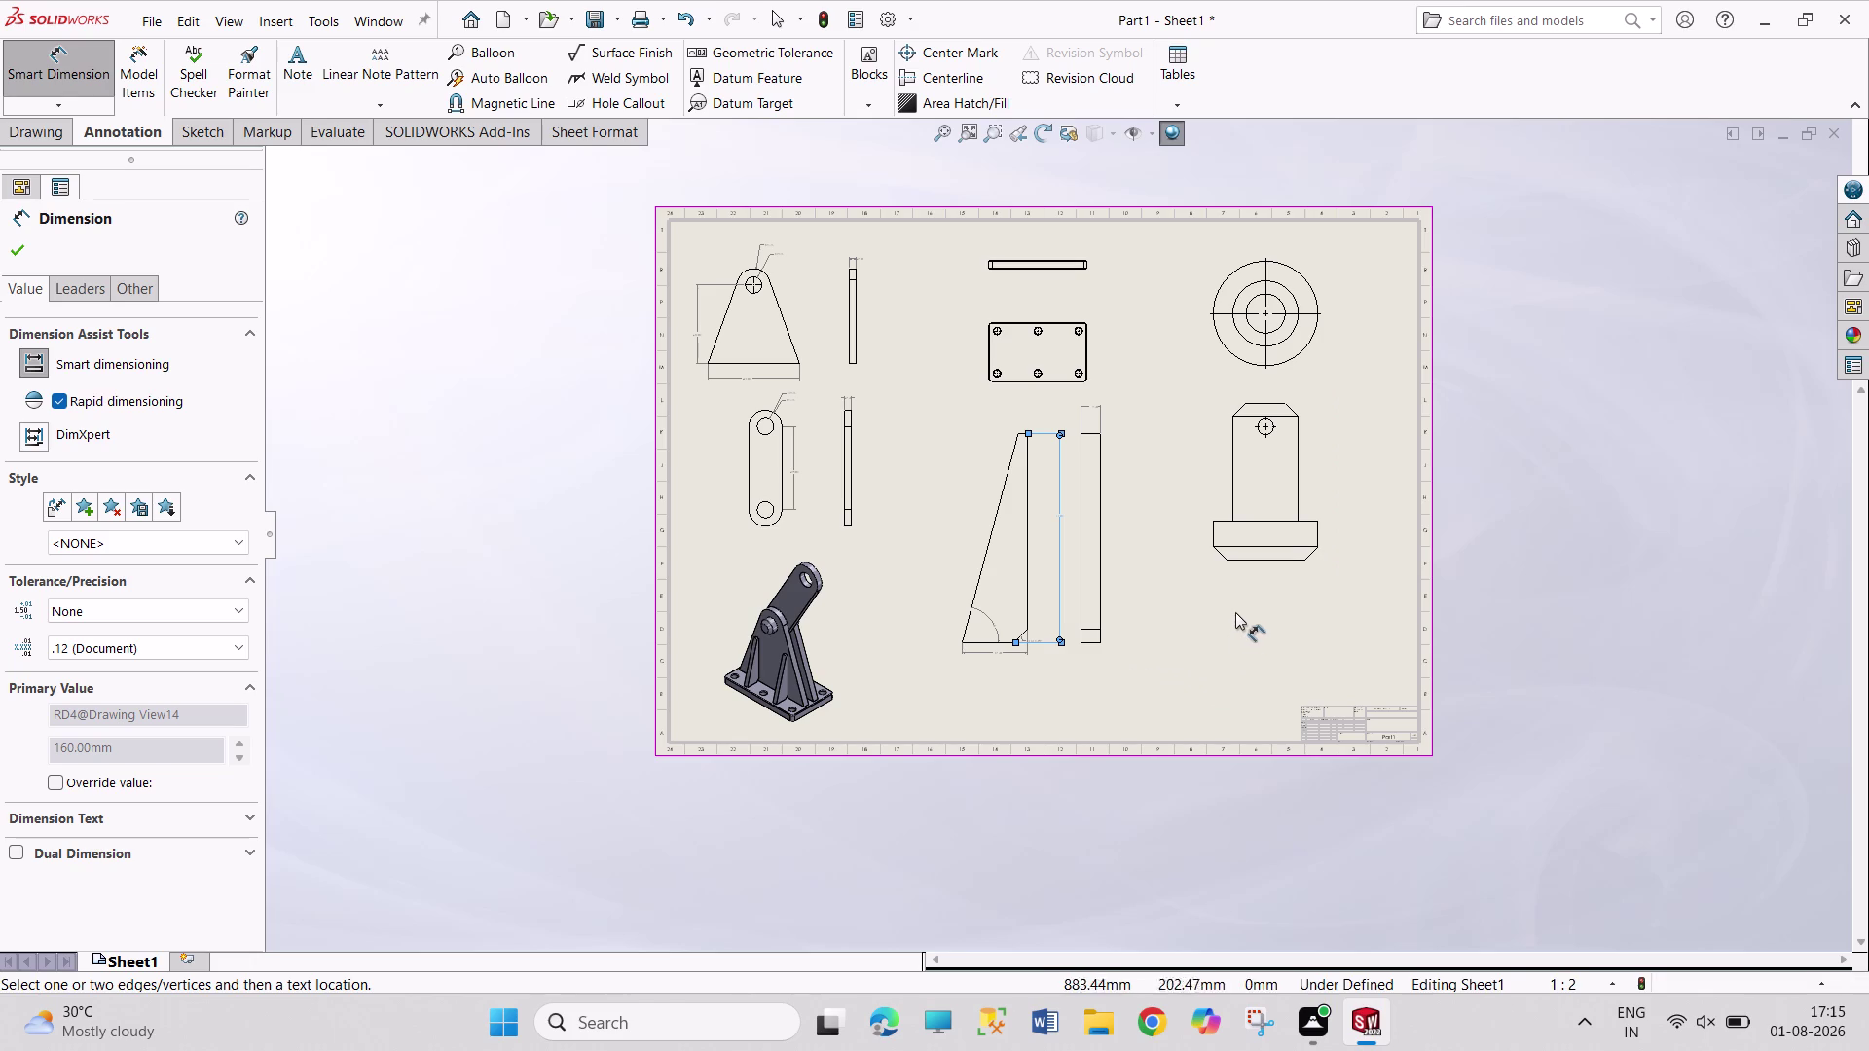
Add the 120 mm overall height dimension between top and bottom edges.
click(1255, 560)
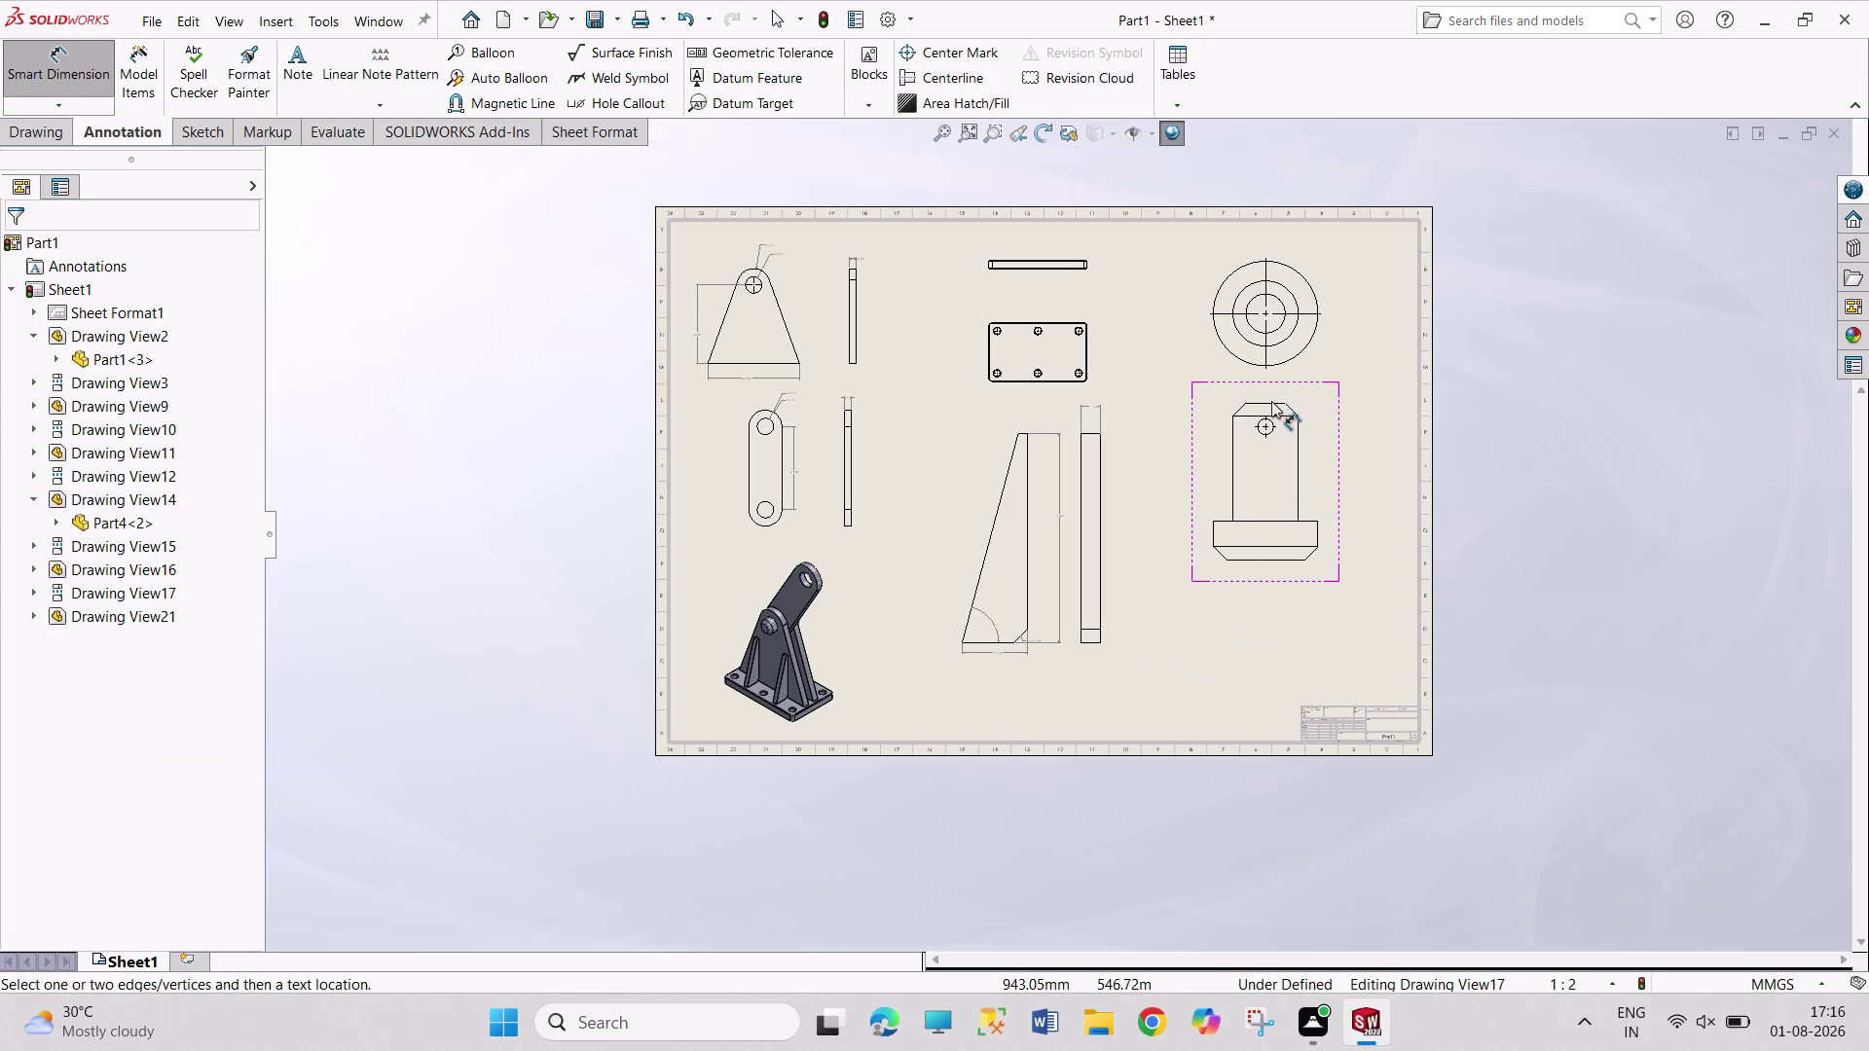
click(1271, 402)
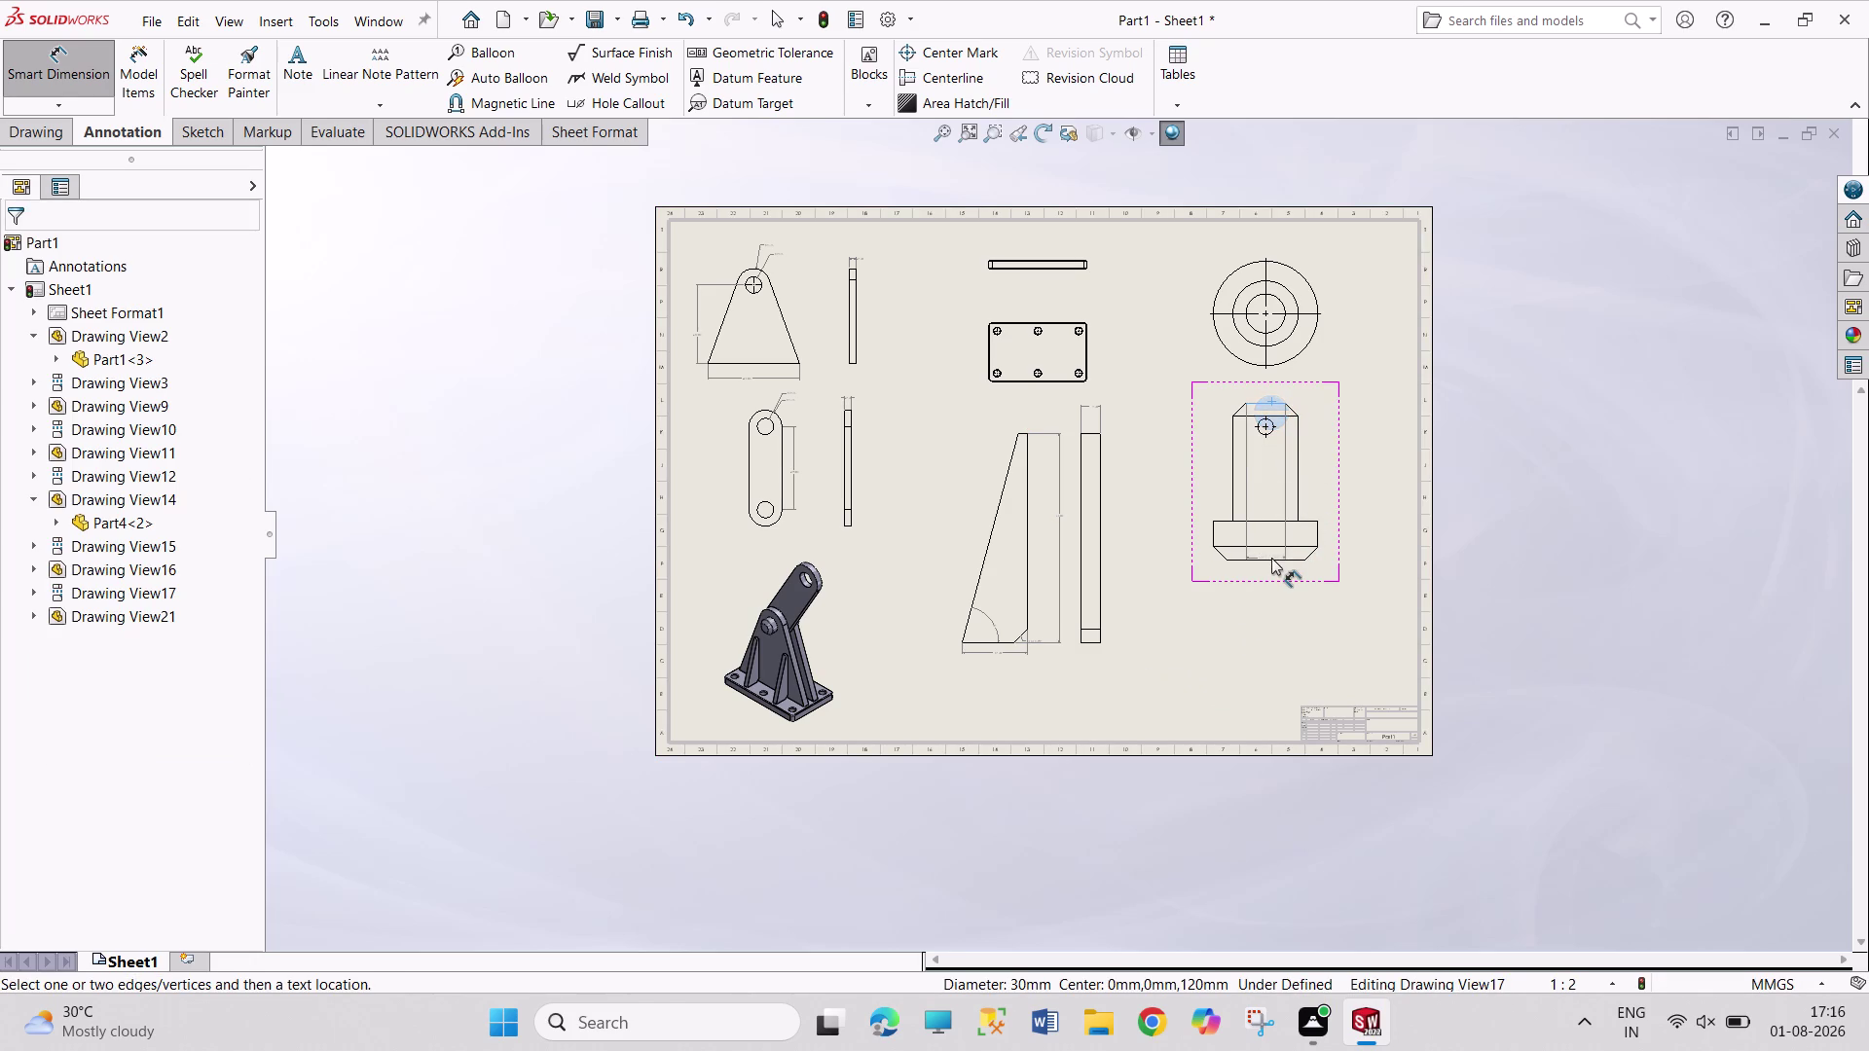
click(1271, 561)
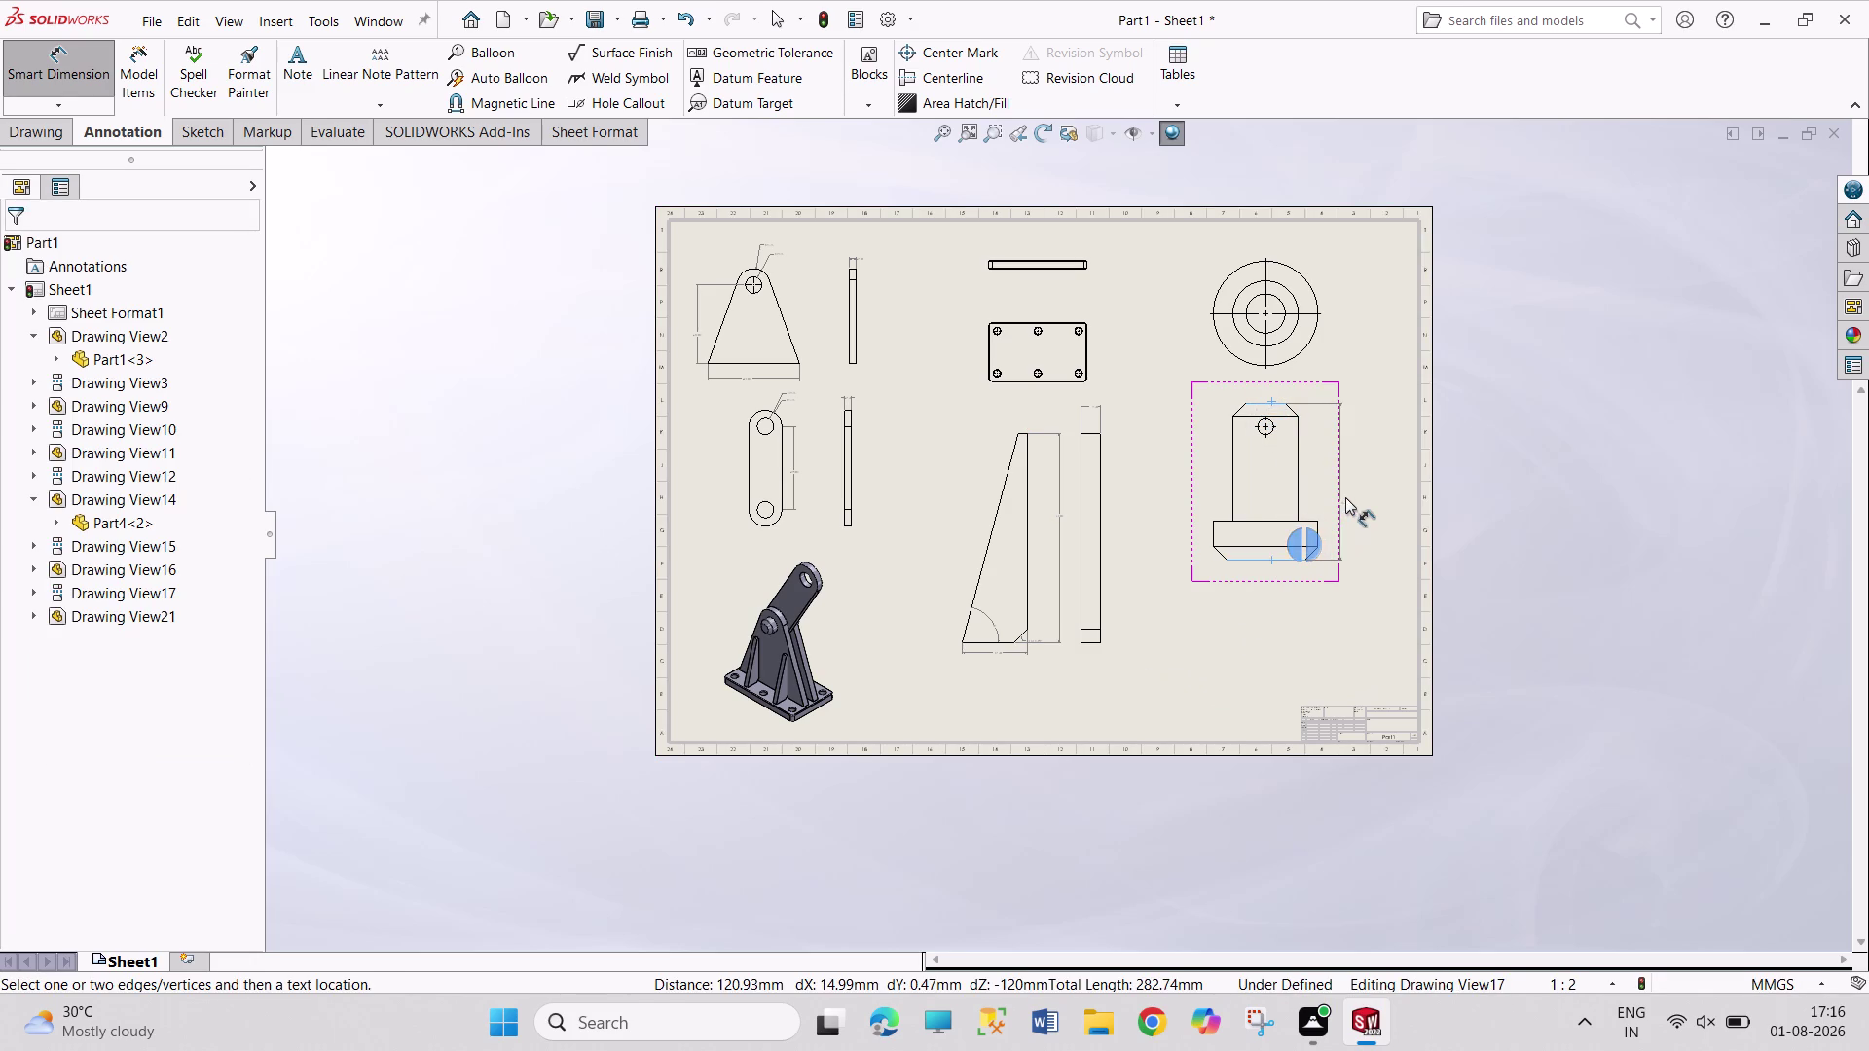
click(1358, 488)
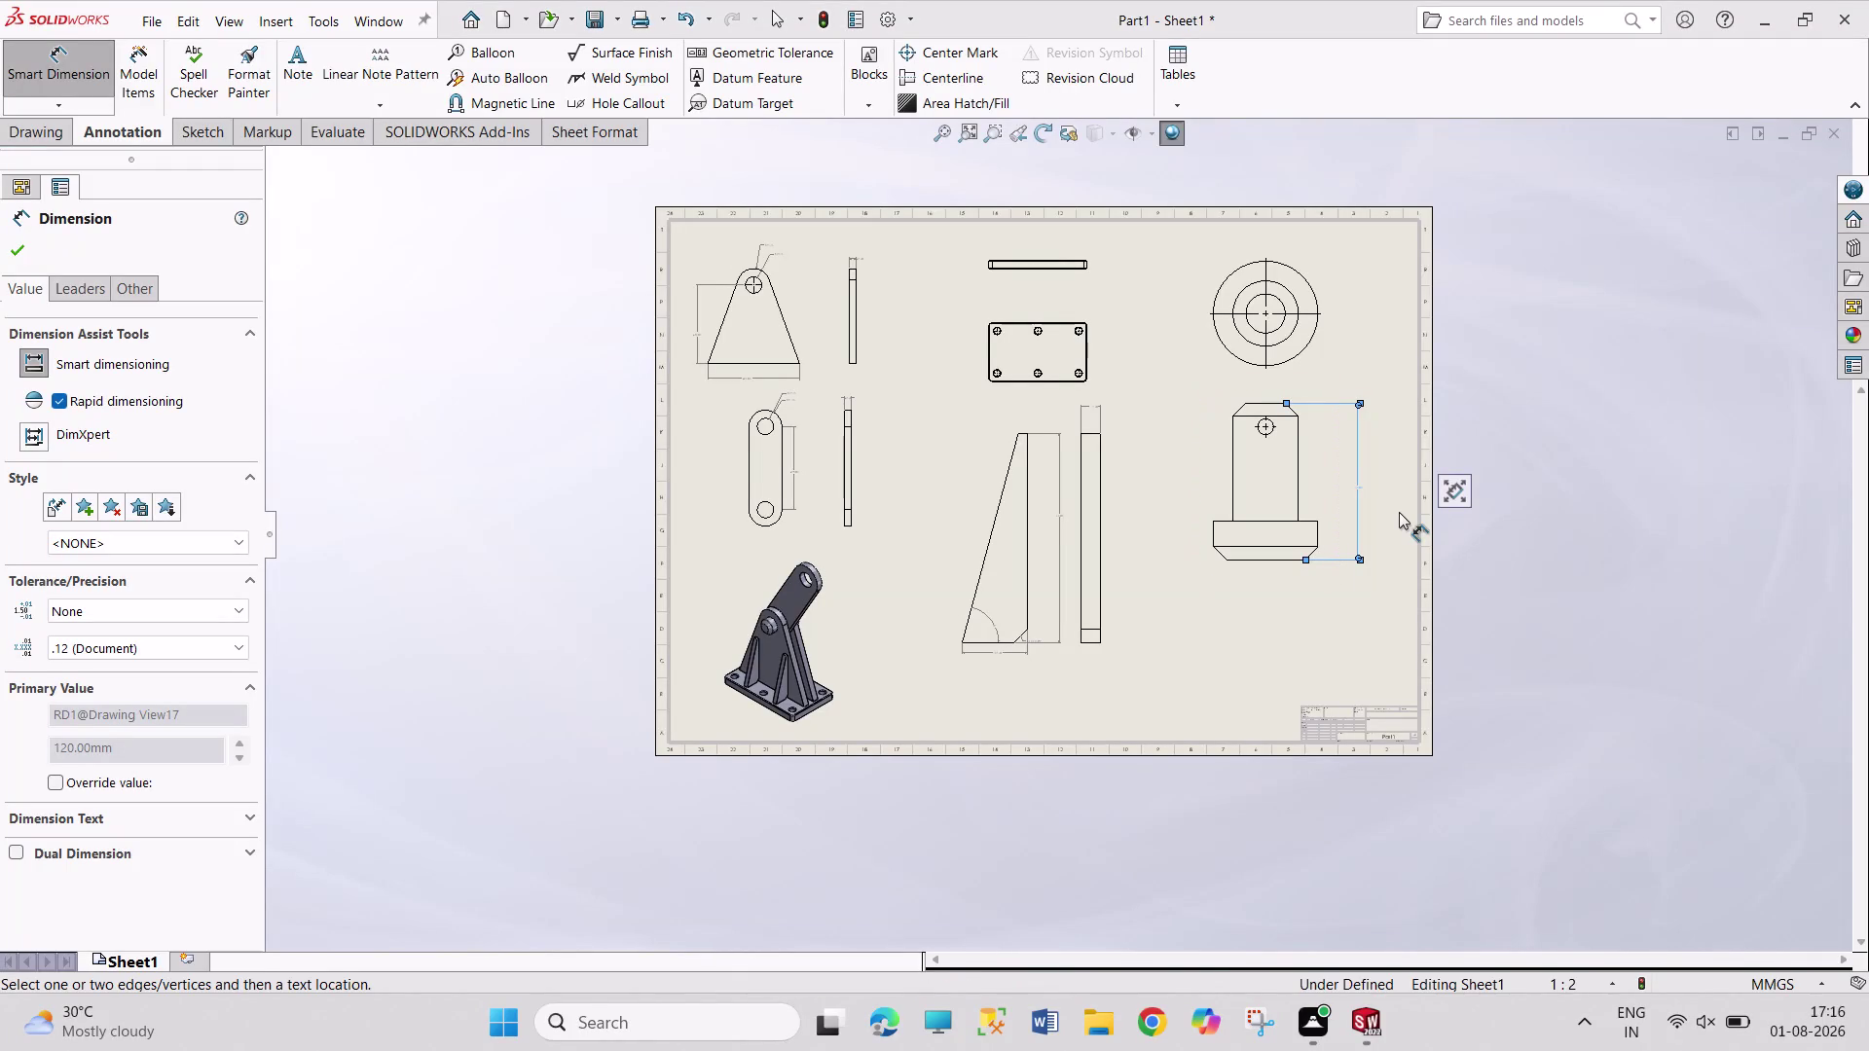
click(1275, 430)
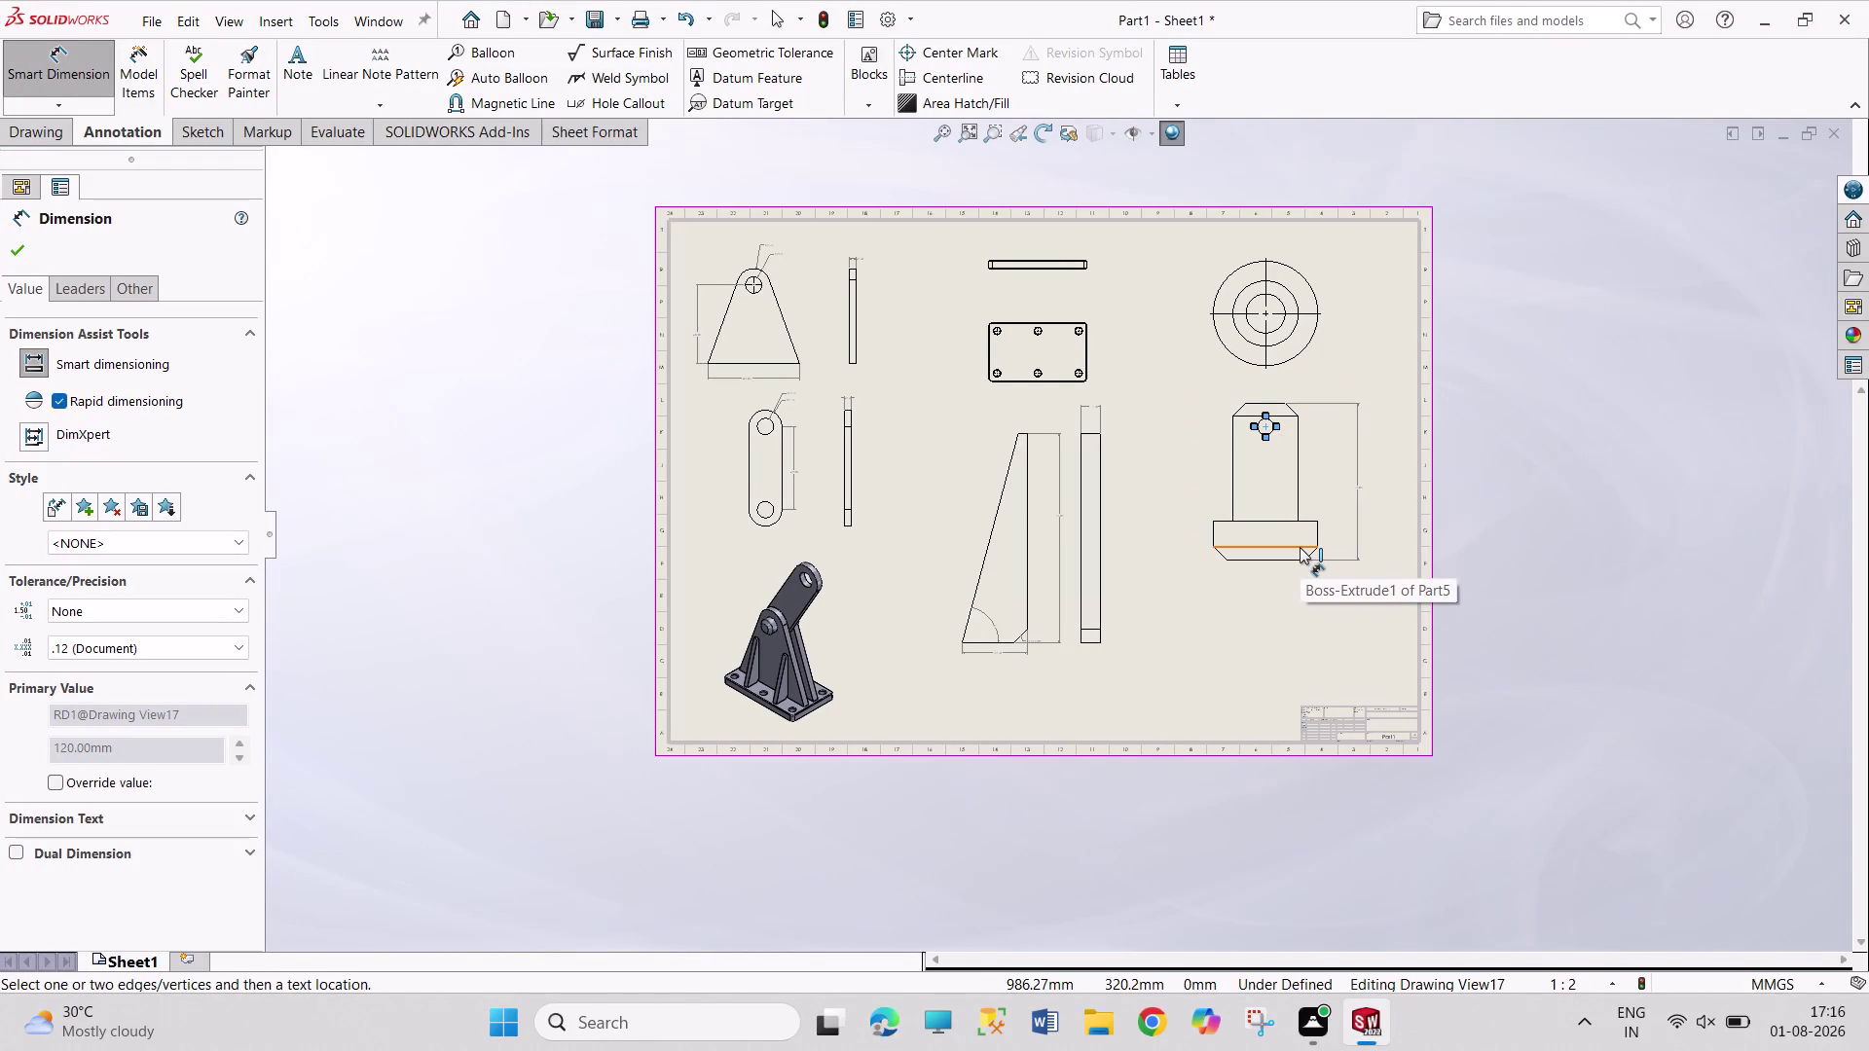
Add the 72 mm height from the base to the hole centre.
click(1296, 522)
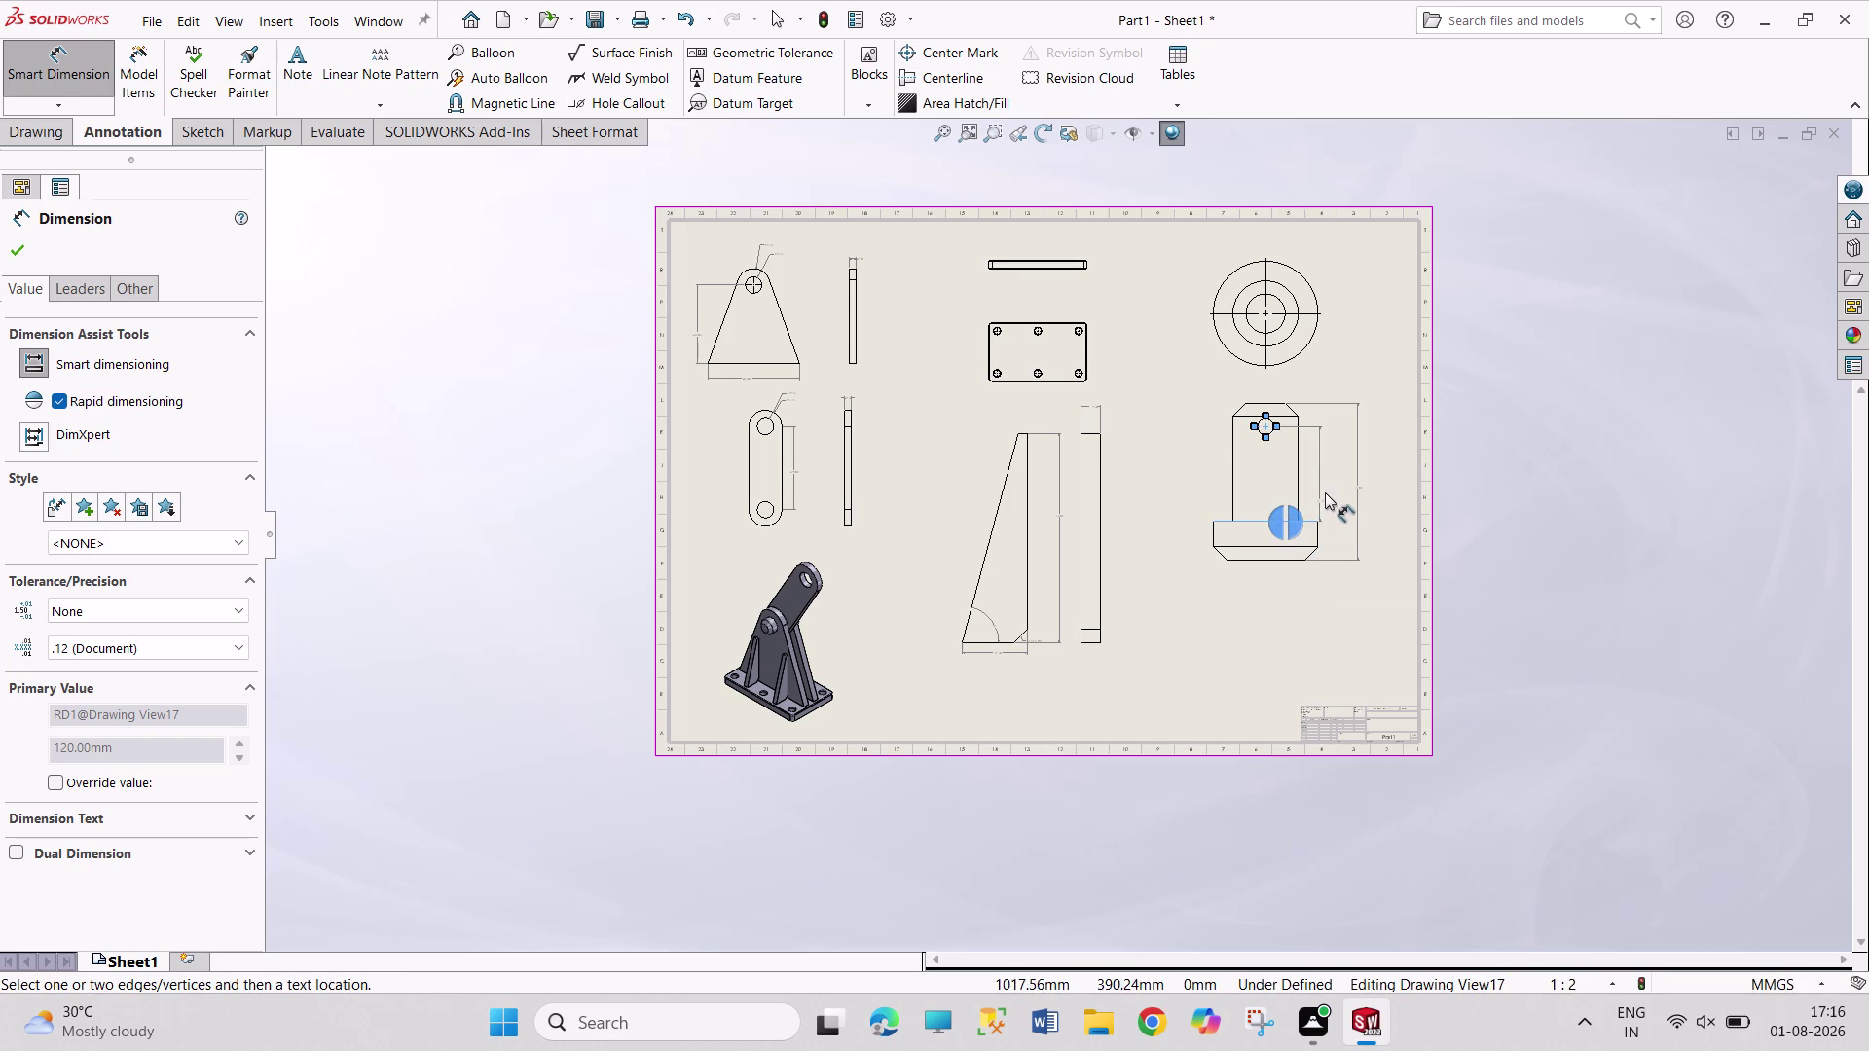
click(1332, 472)
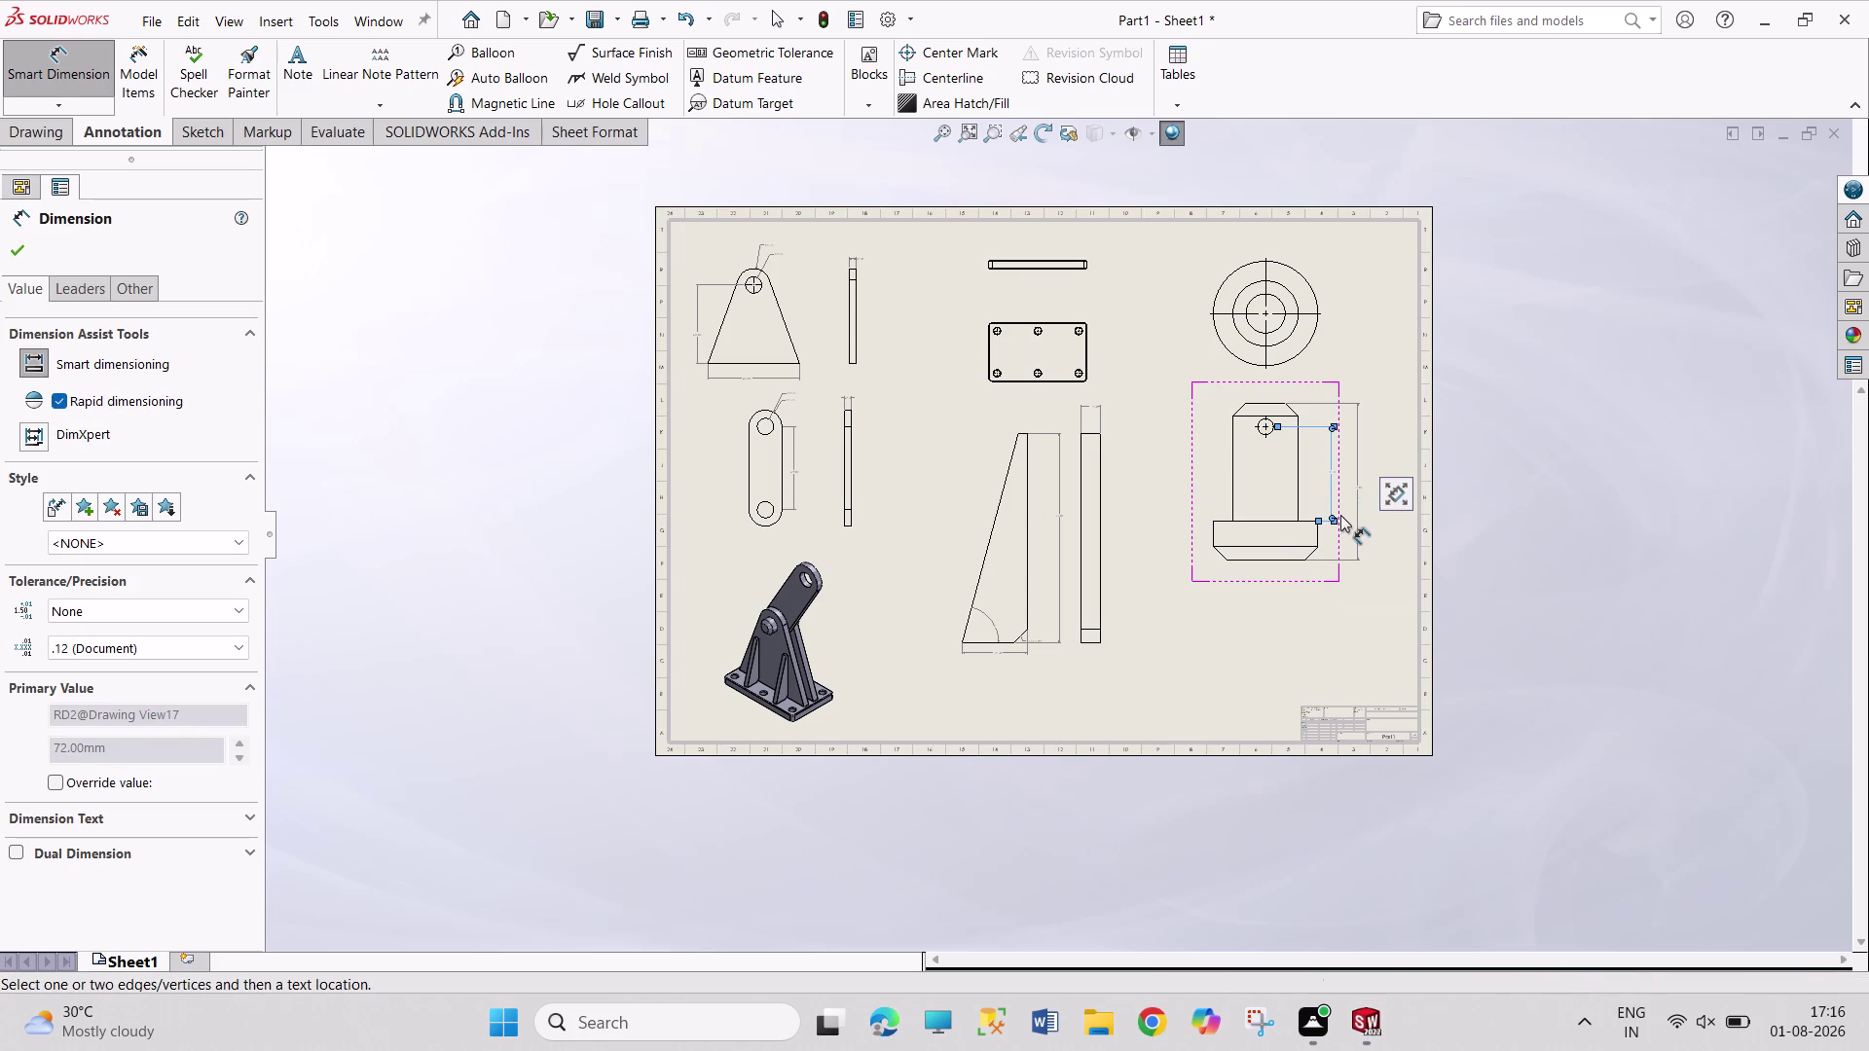
click(1260, 434)
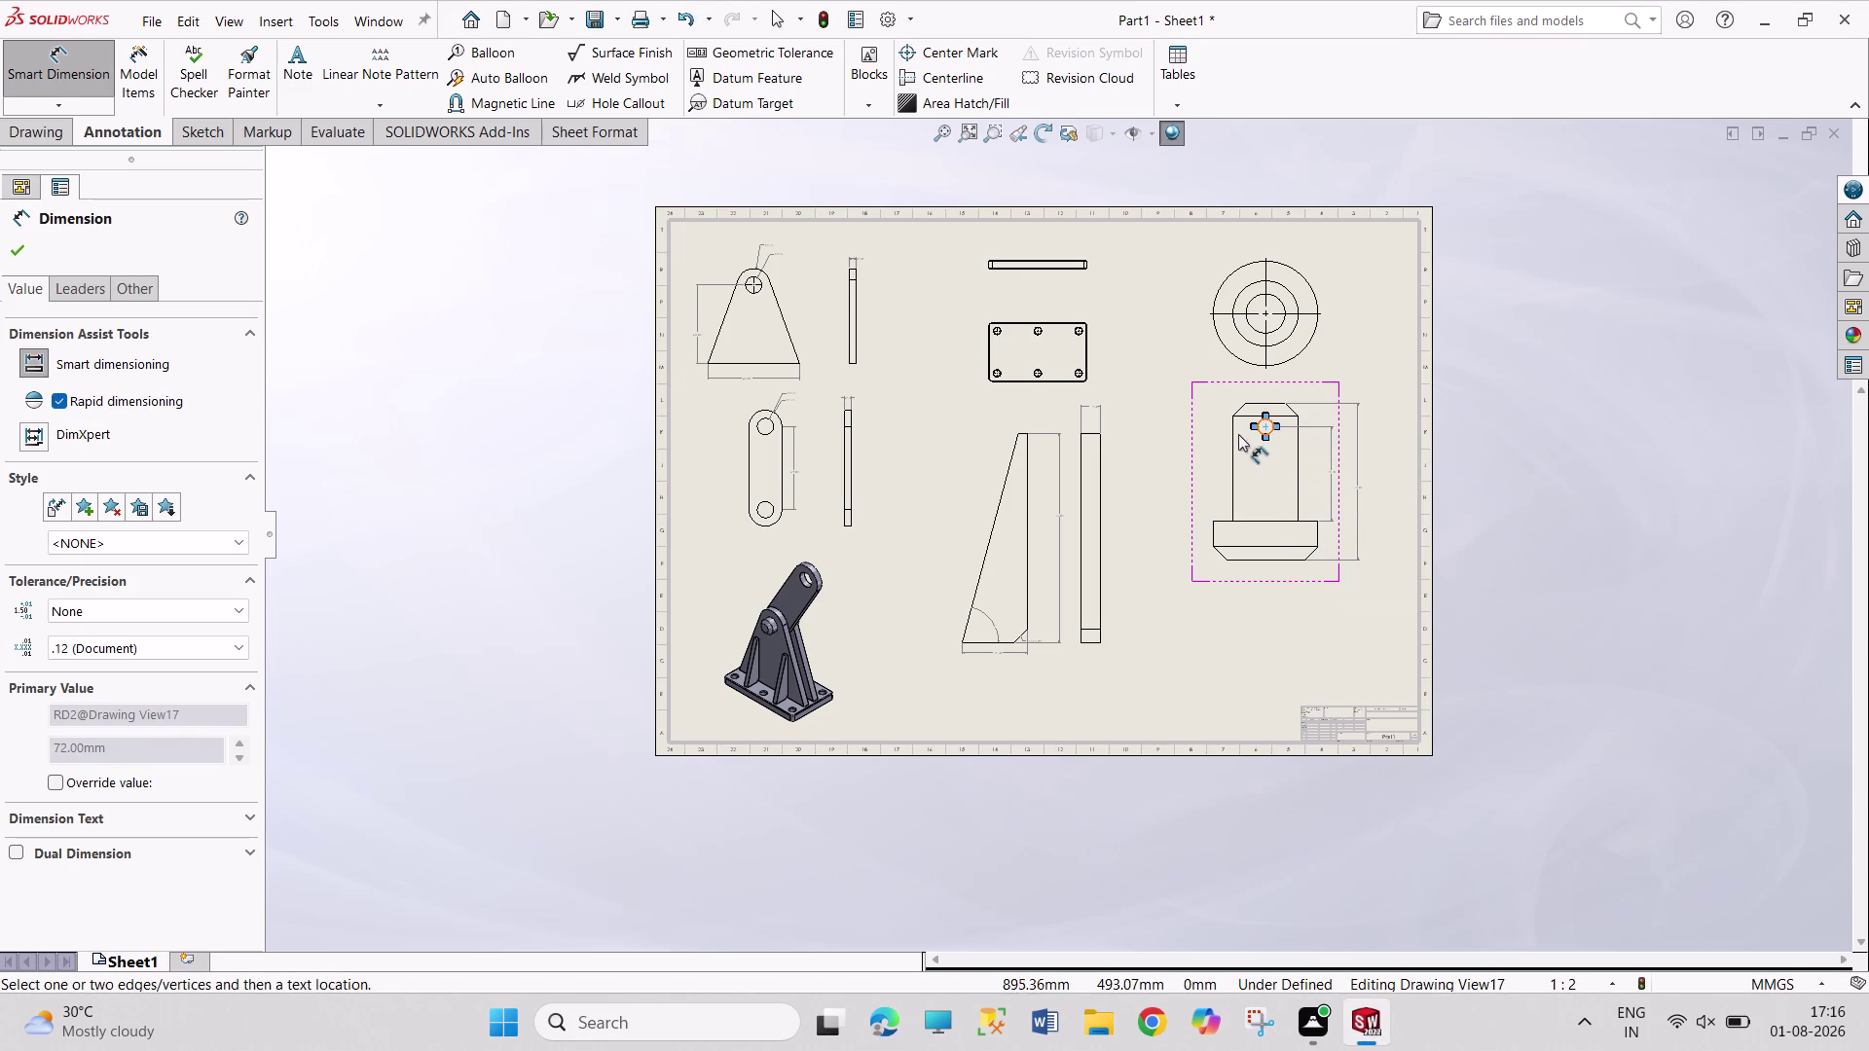
scroll(down, 3)
scroll(down, 3)
click(1135, 476)
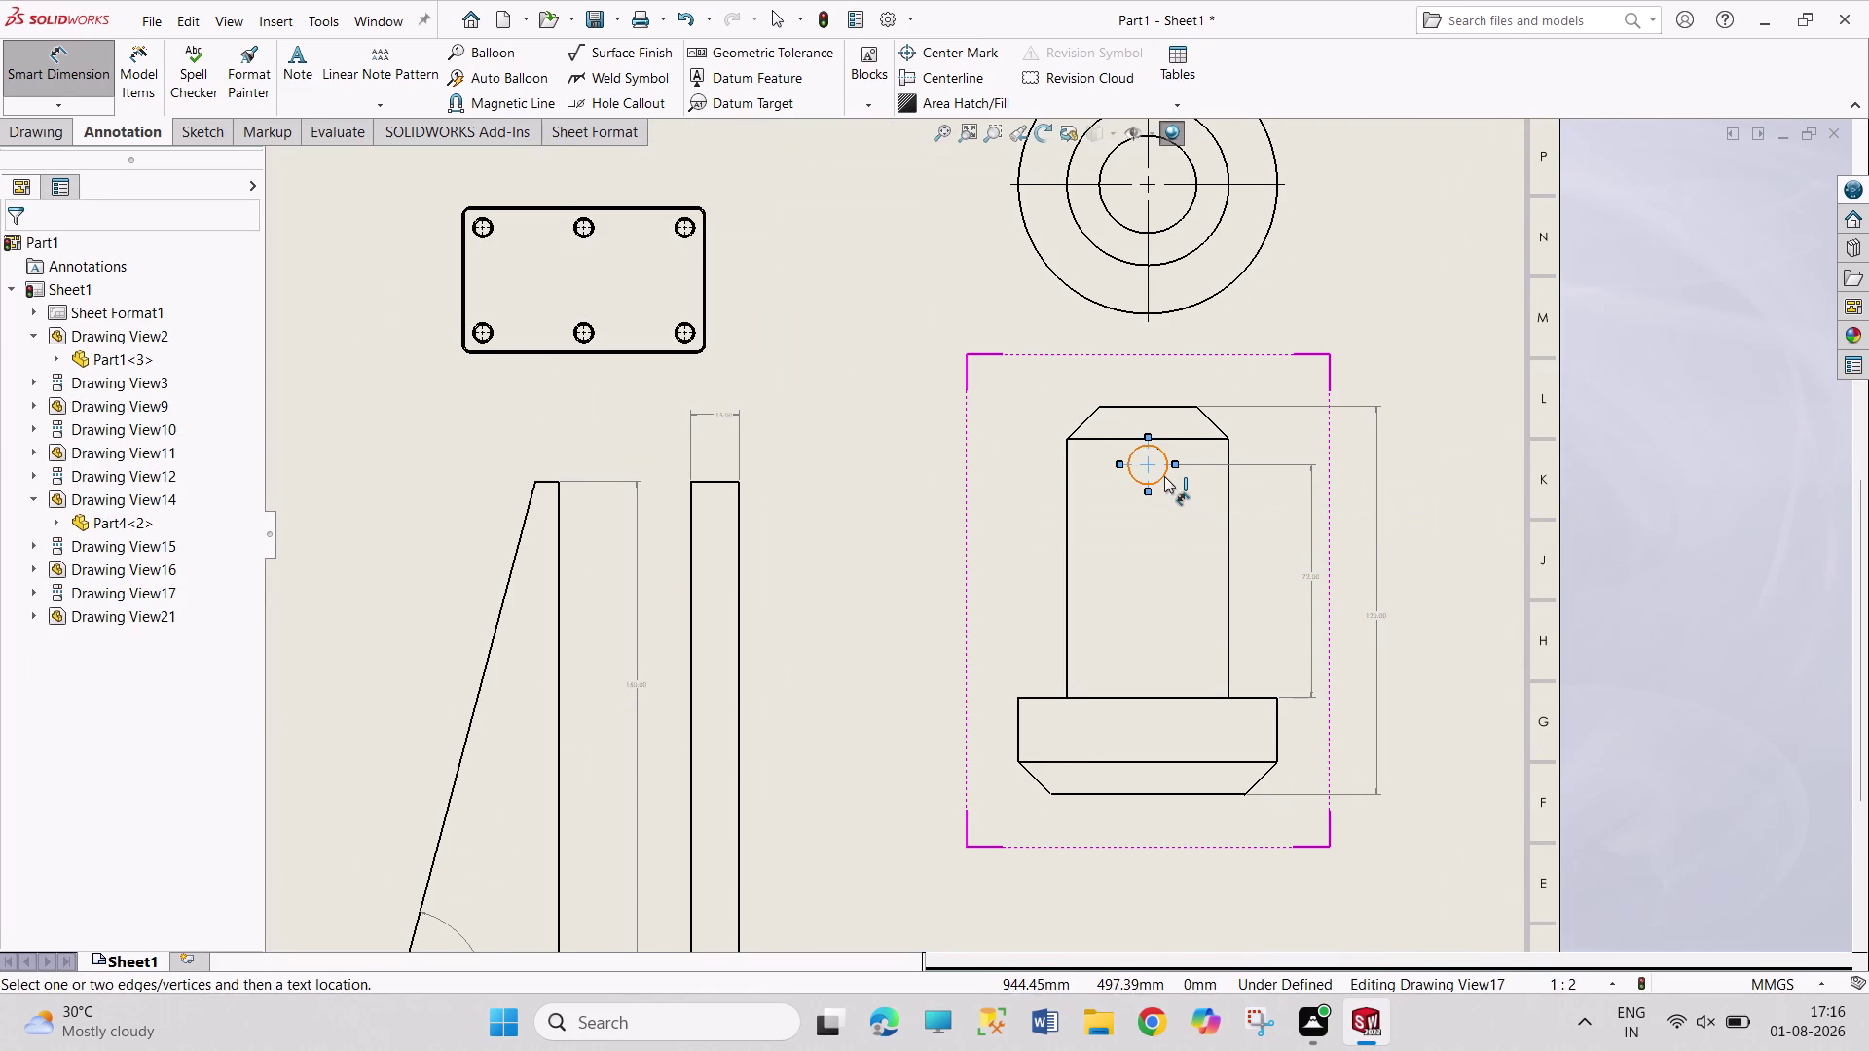
Place an R6 radius callout for the small hole above the front view.
click(1164, 476)
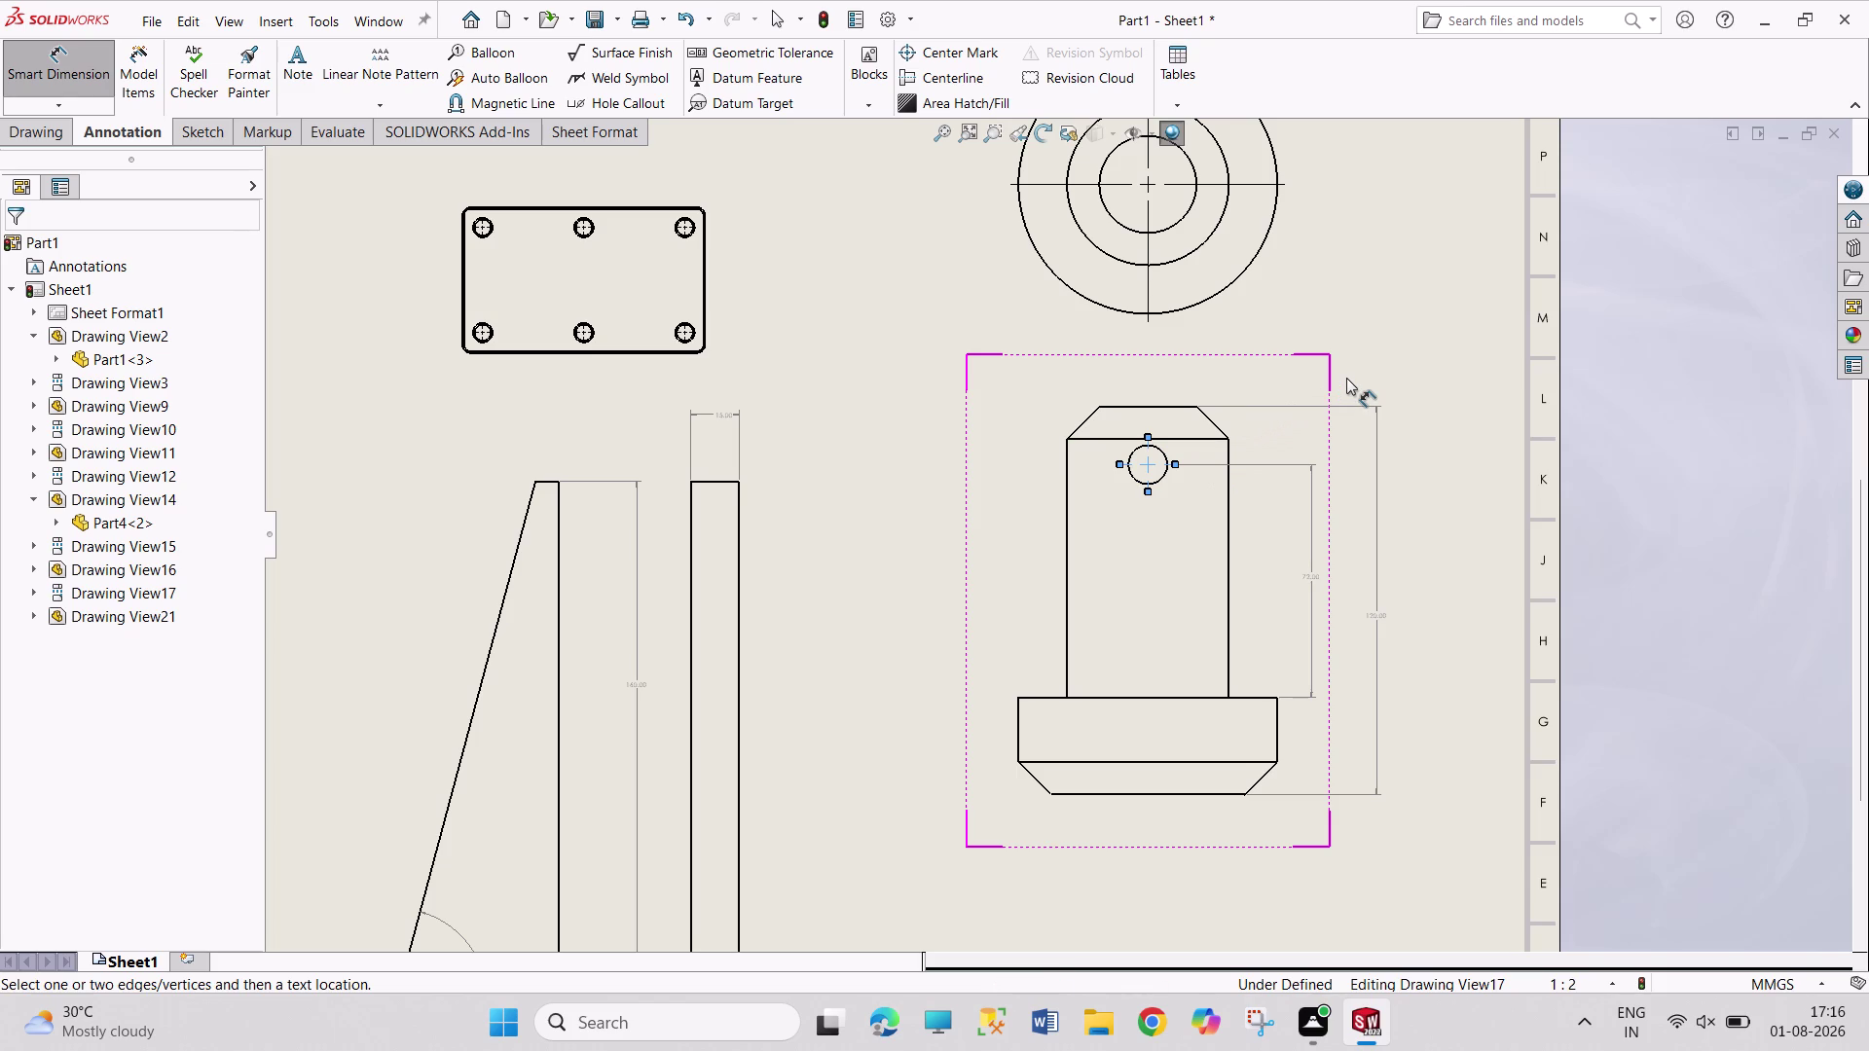
key(Escape)
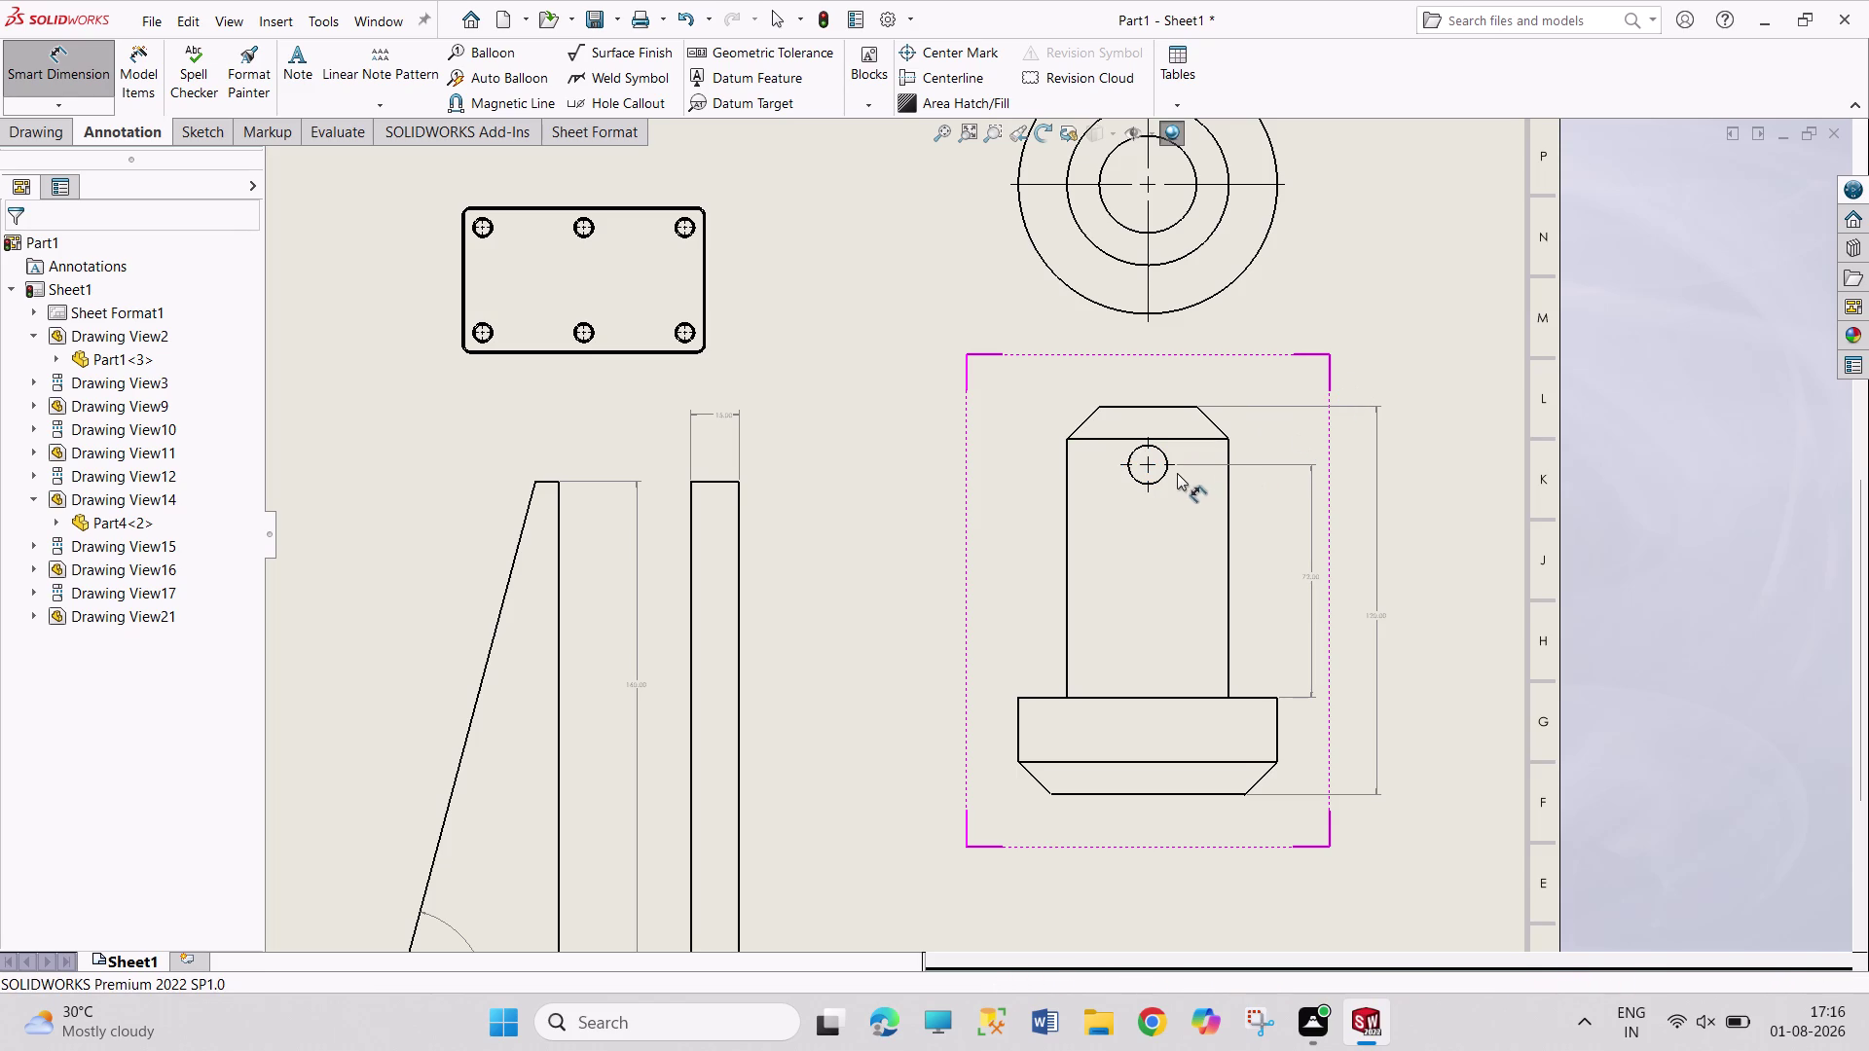
click(1163, 473)
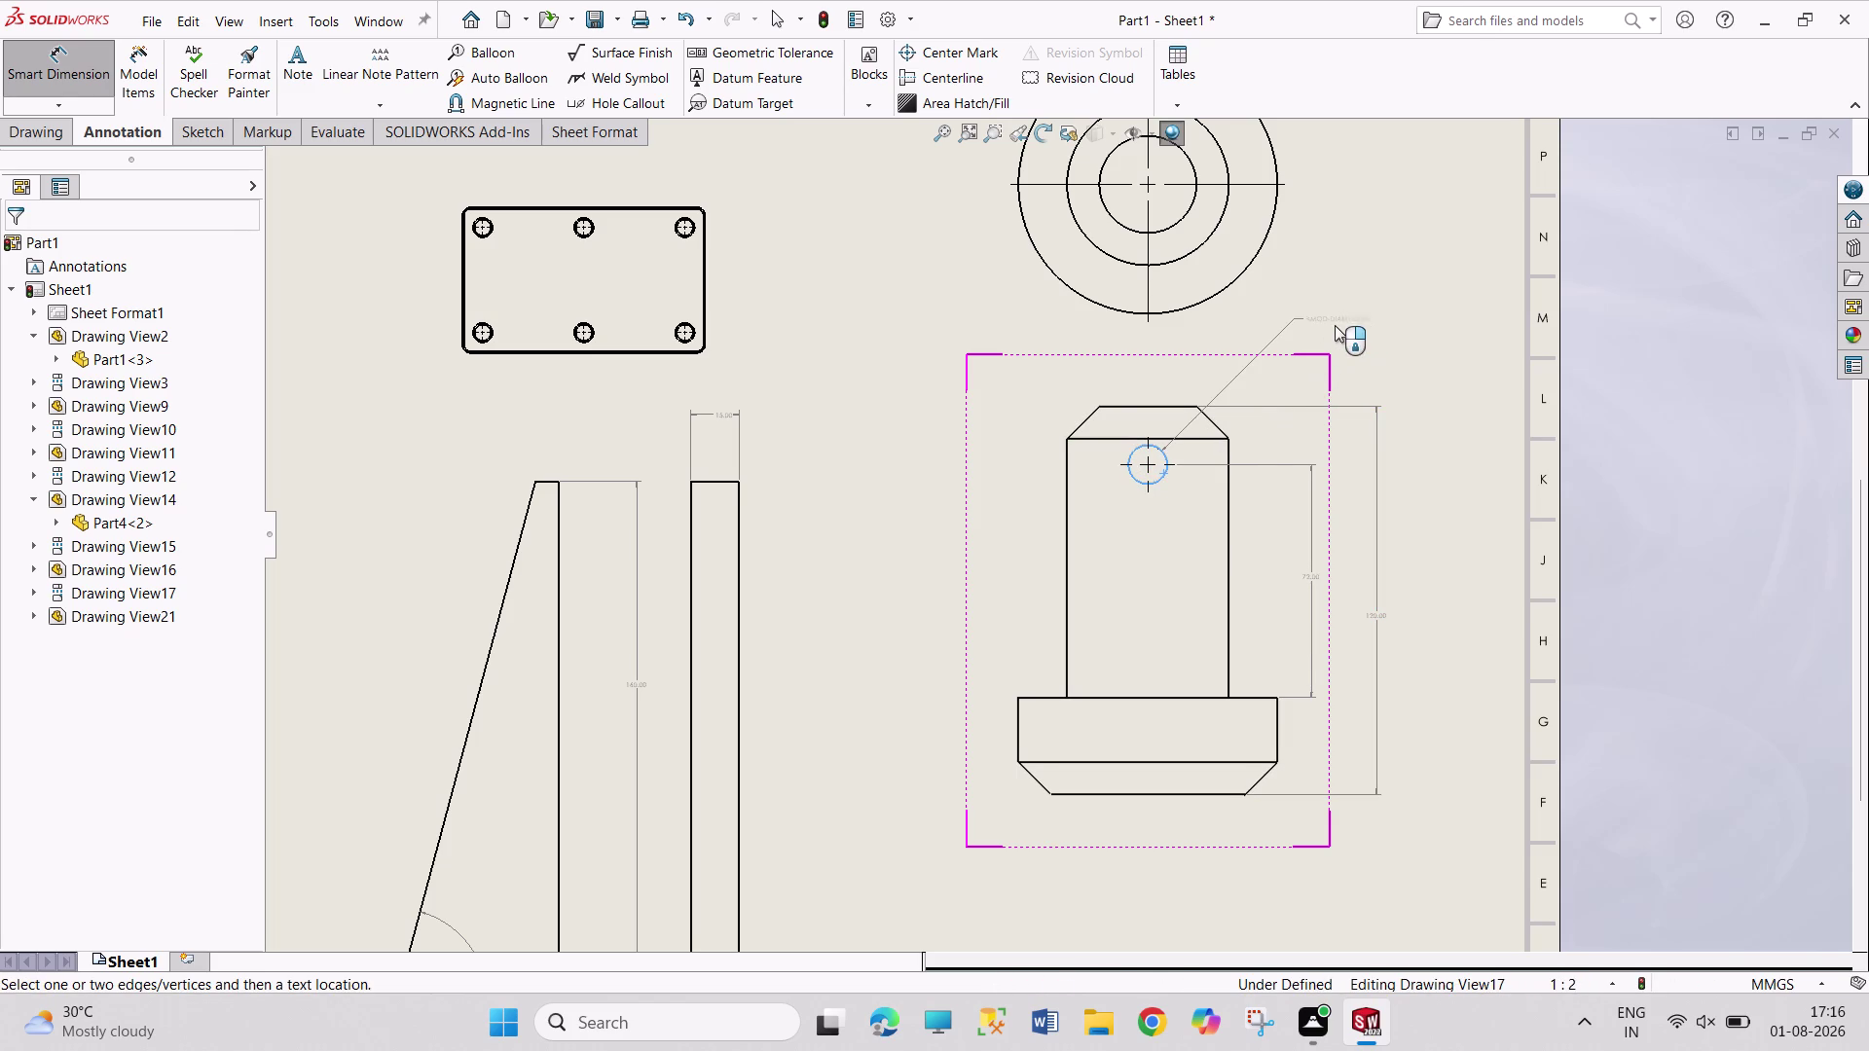
click(1332, 325)
right_click(1327, 324)
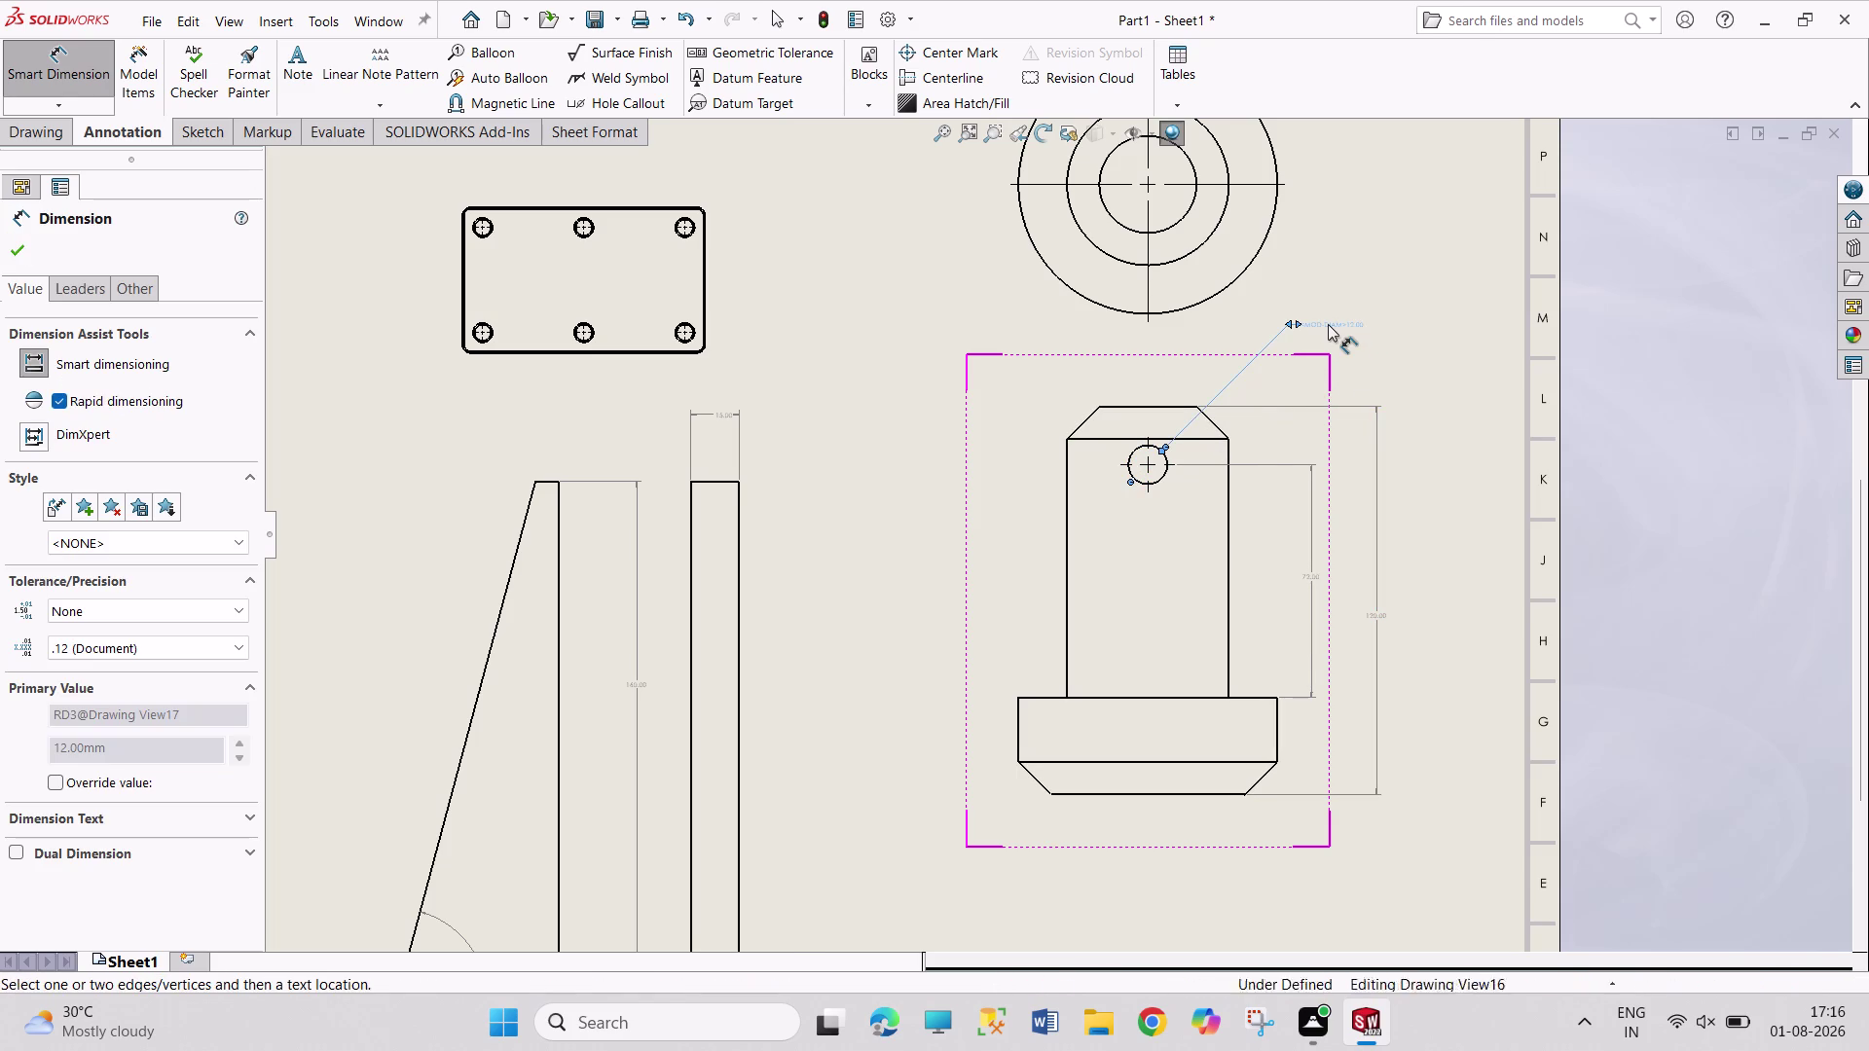
click(1347, 296)
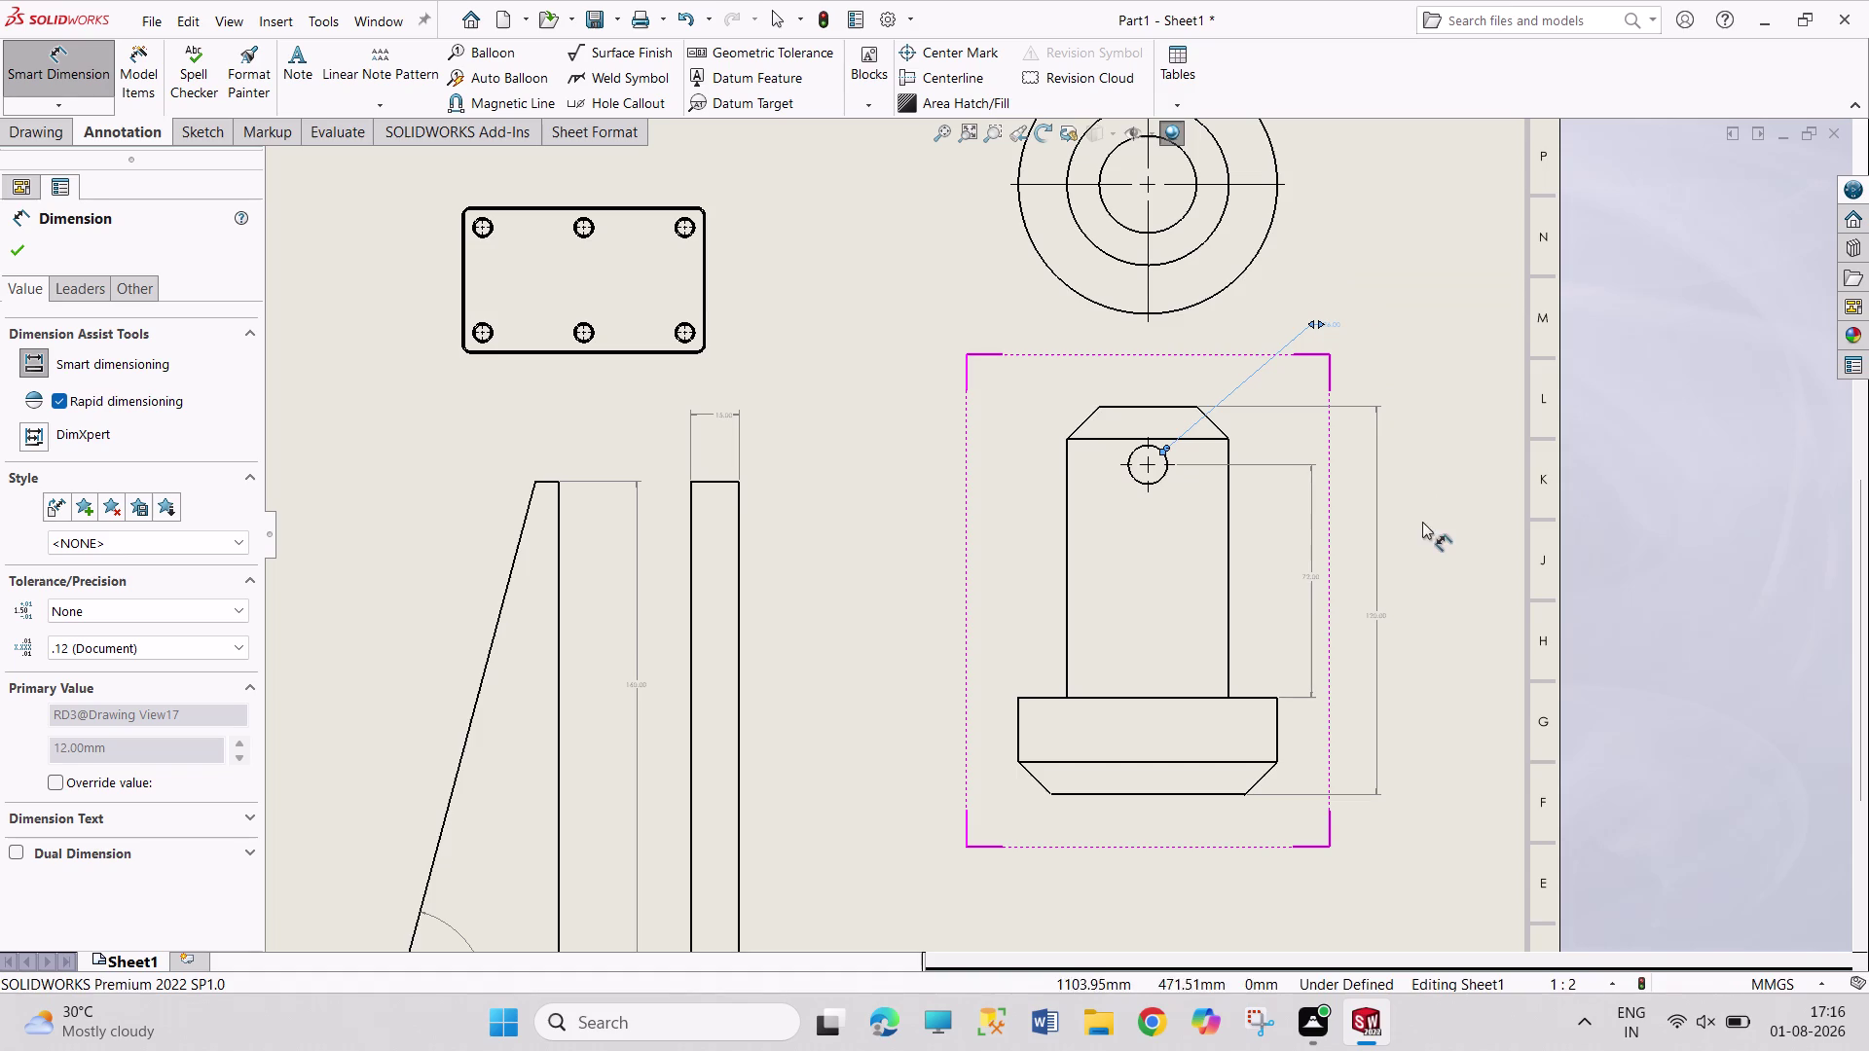
scroll(down, 3)
scroll(down, 3)
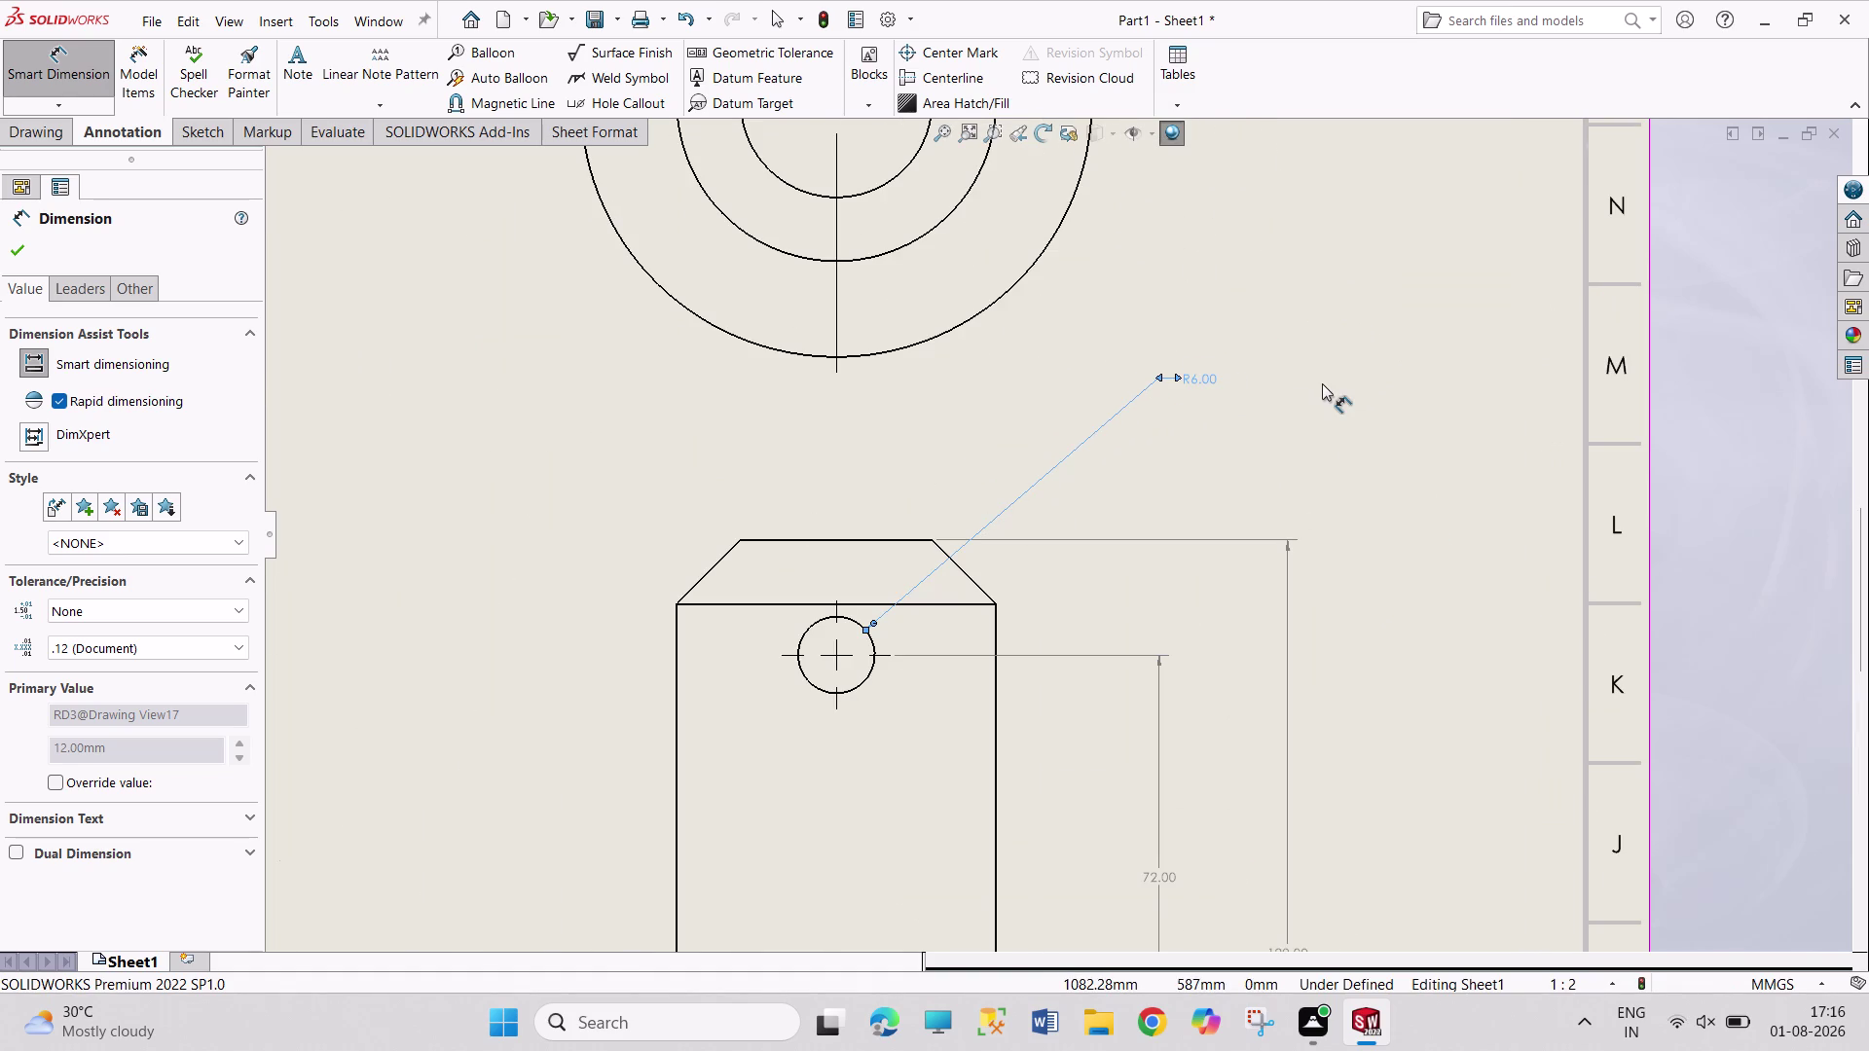
scroll(up, 3)
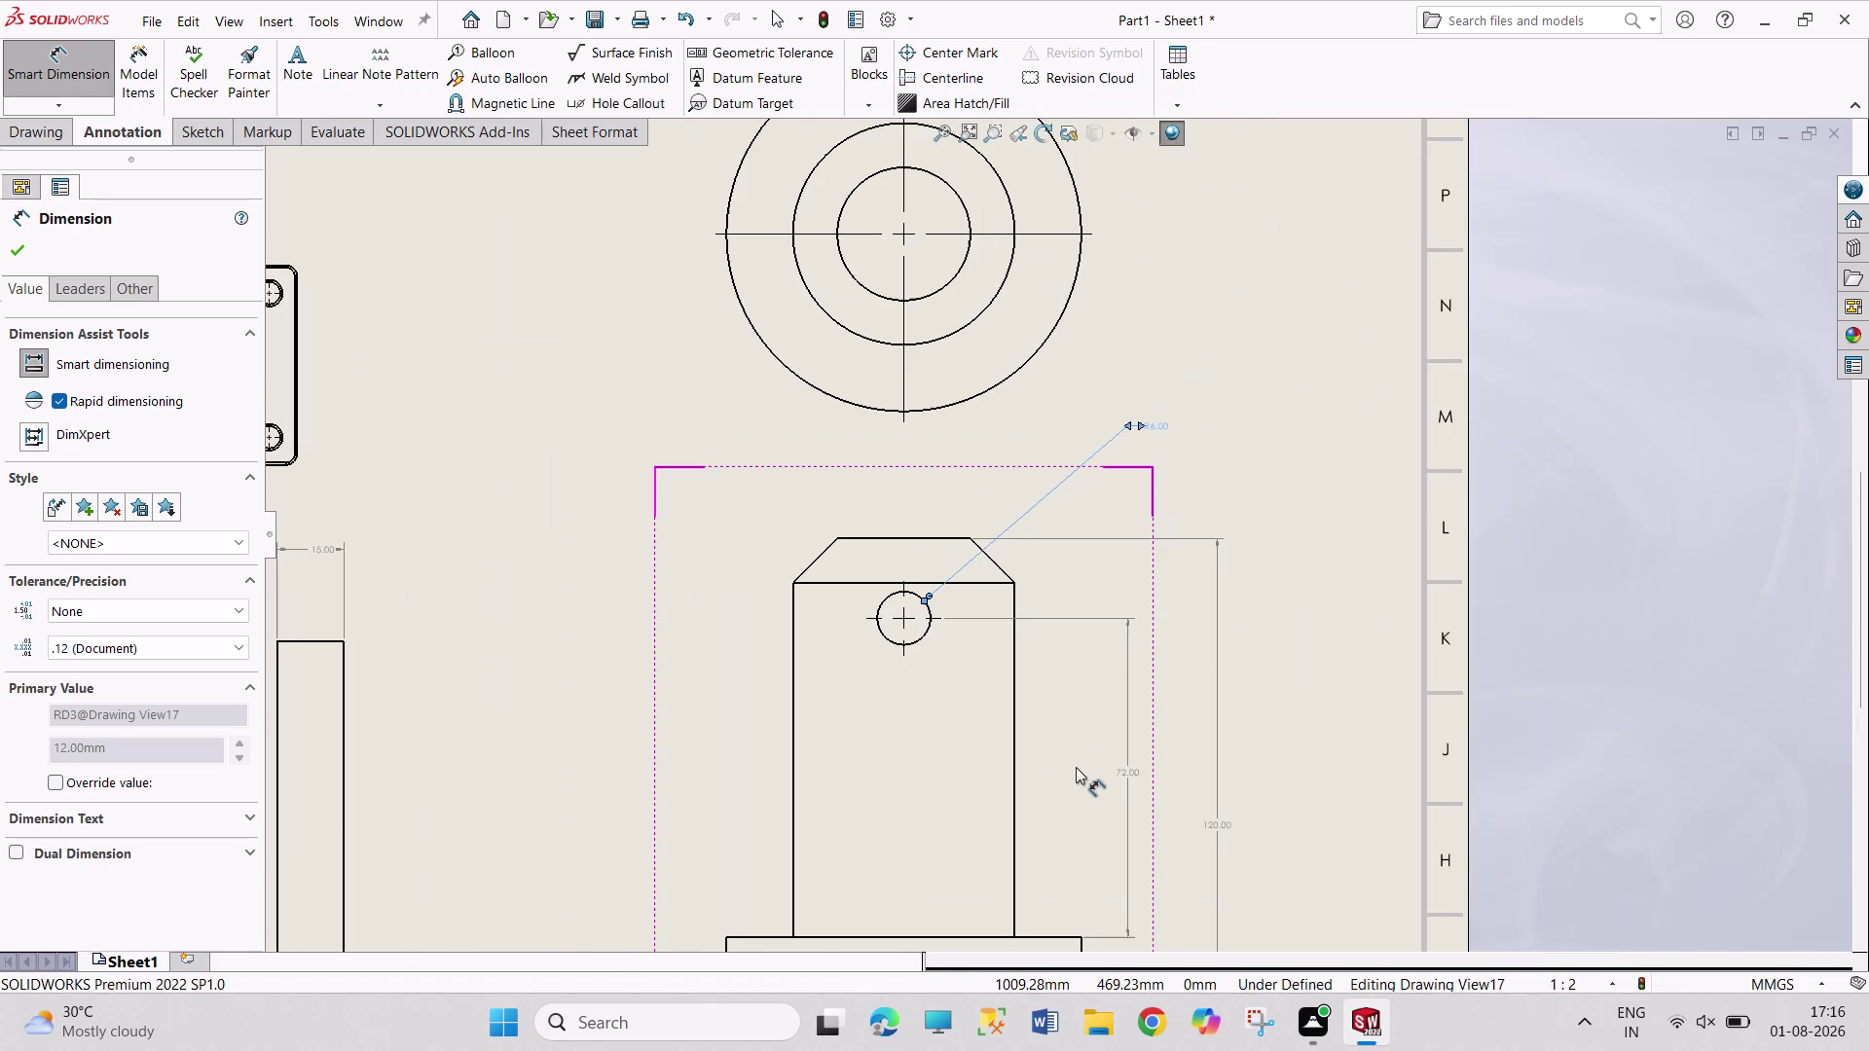
scroll(up, 3)
click(883, 767)
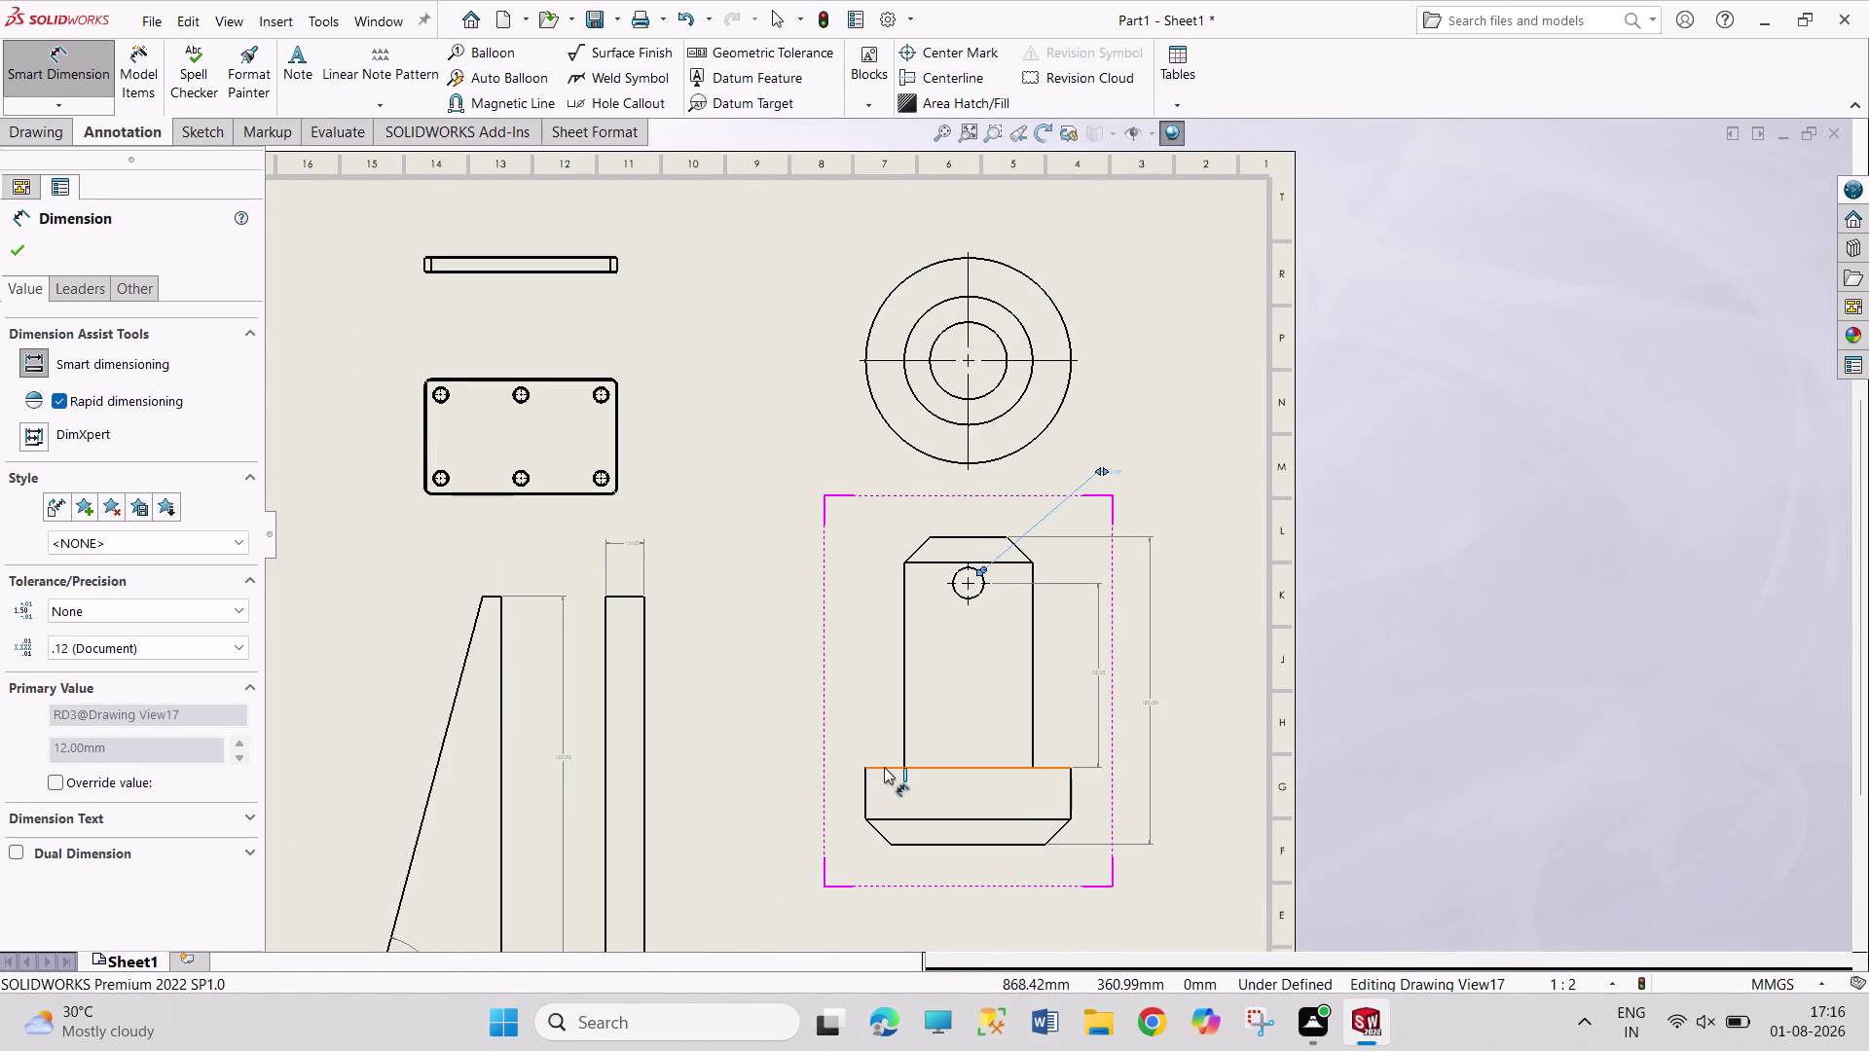
Dimension the upright body's height at 90 mm from the base top.
click(954, 536)
click(854, 609)
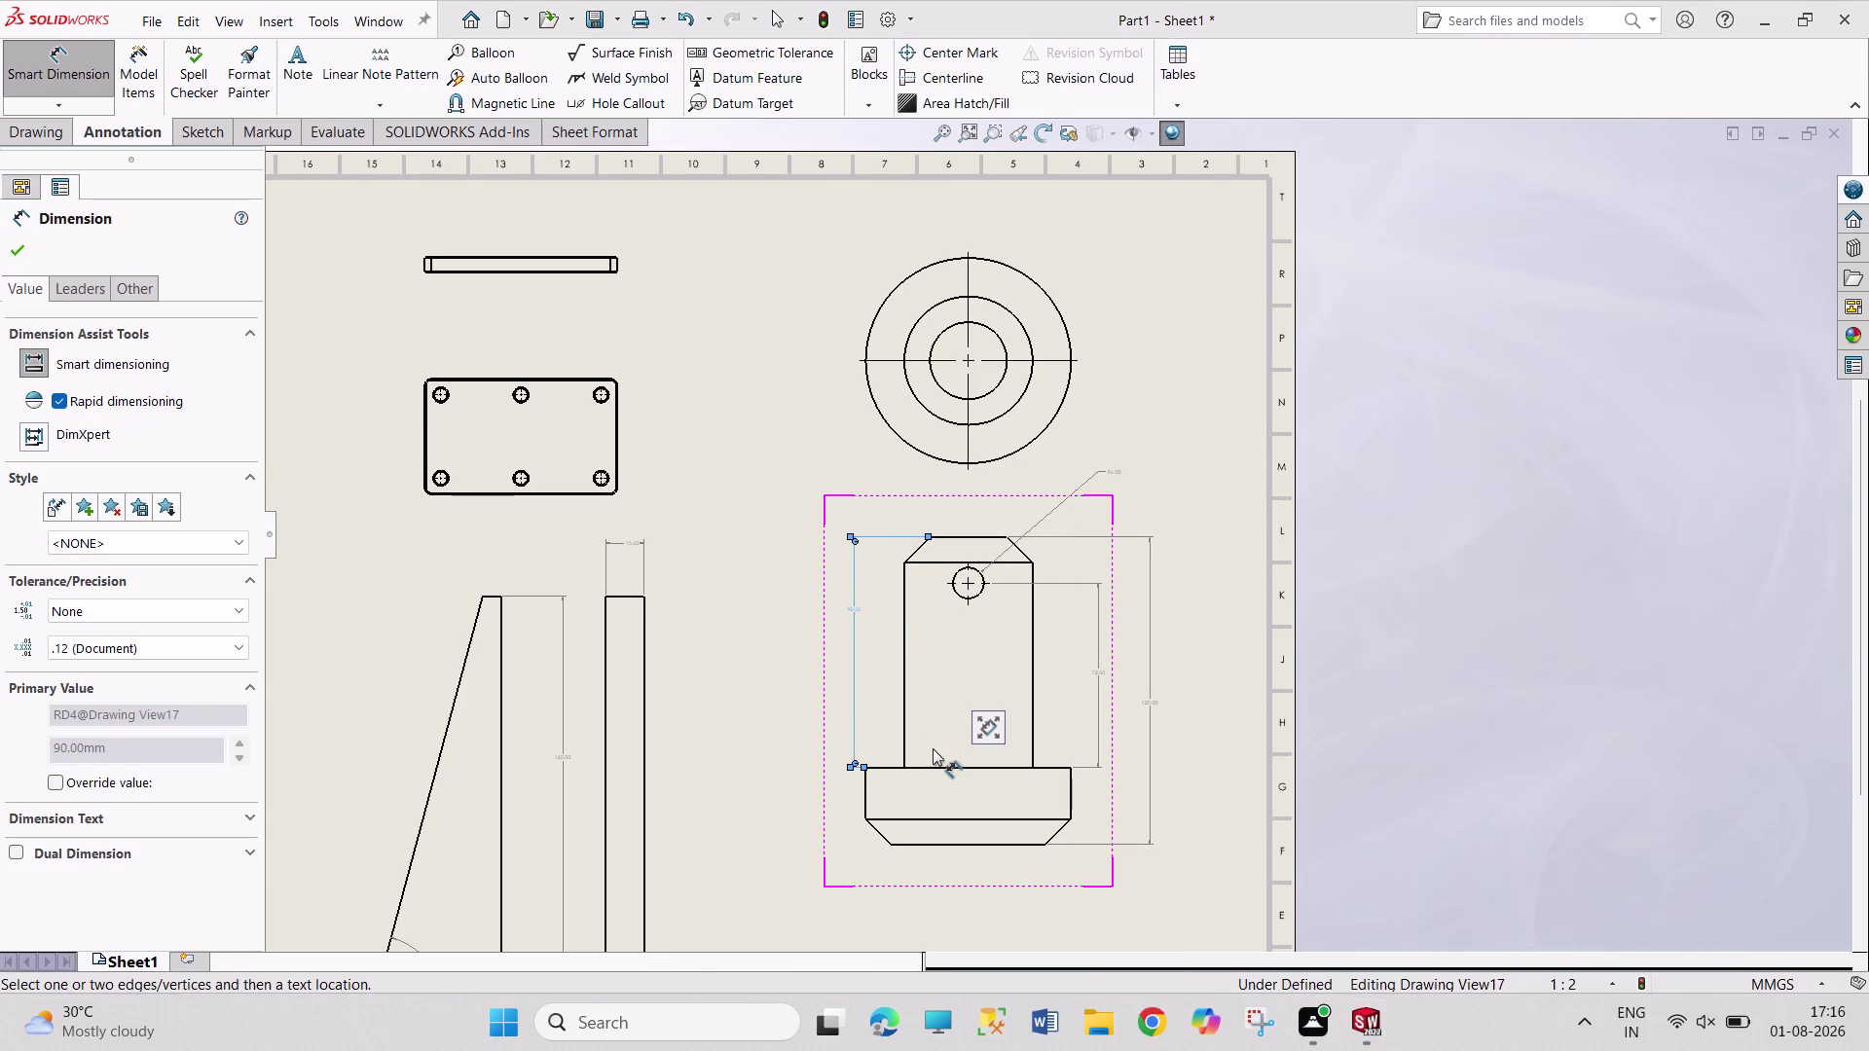
click(950, 537)
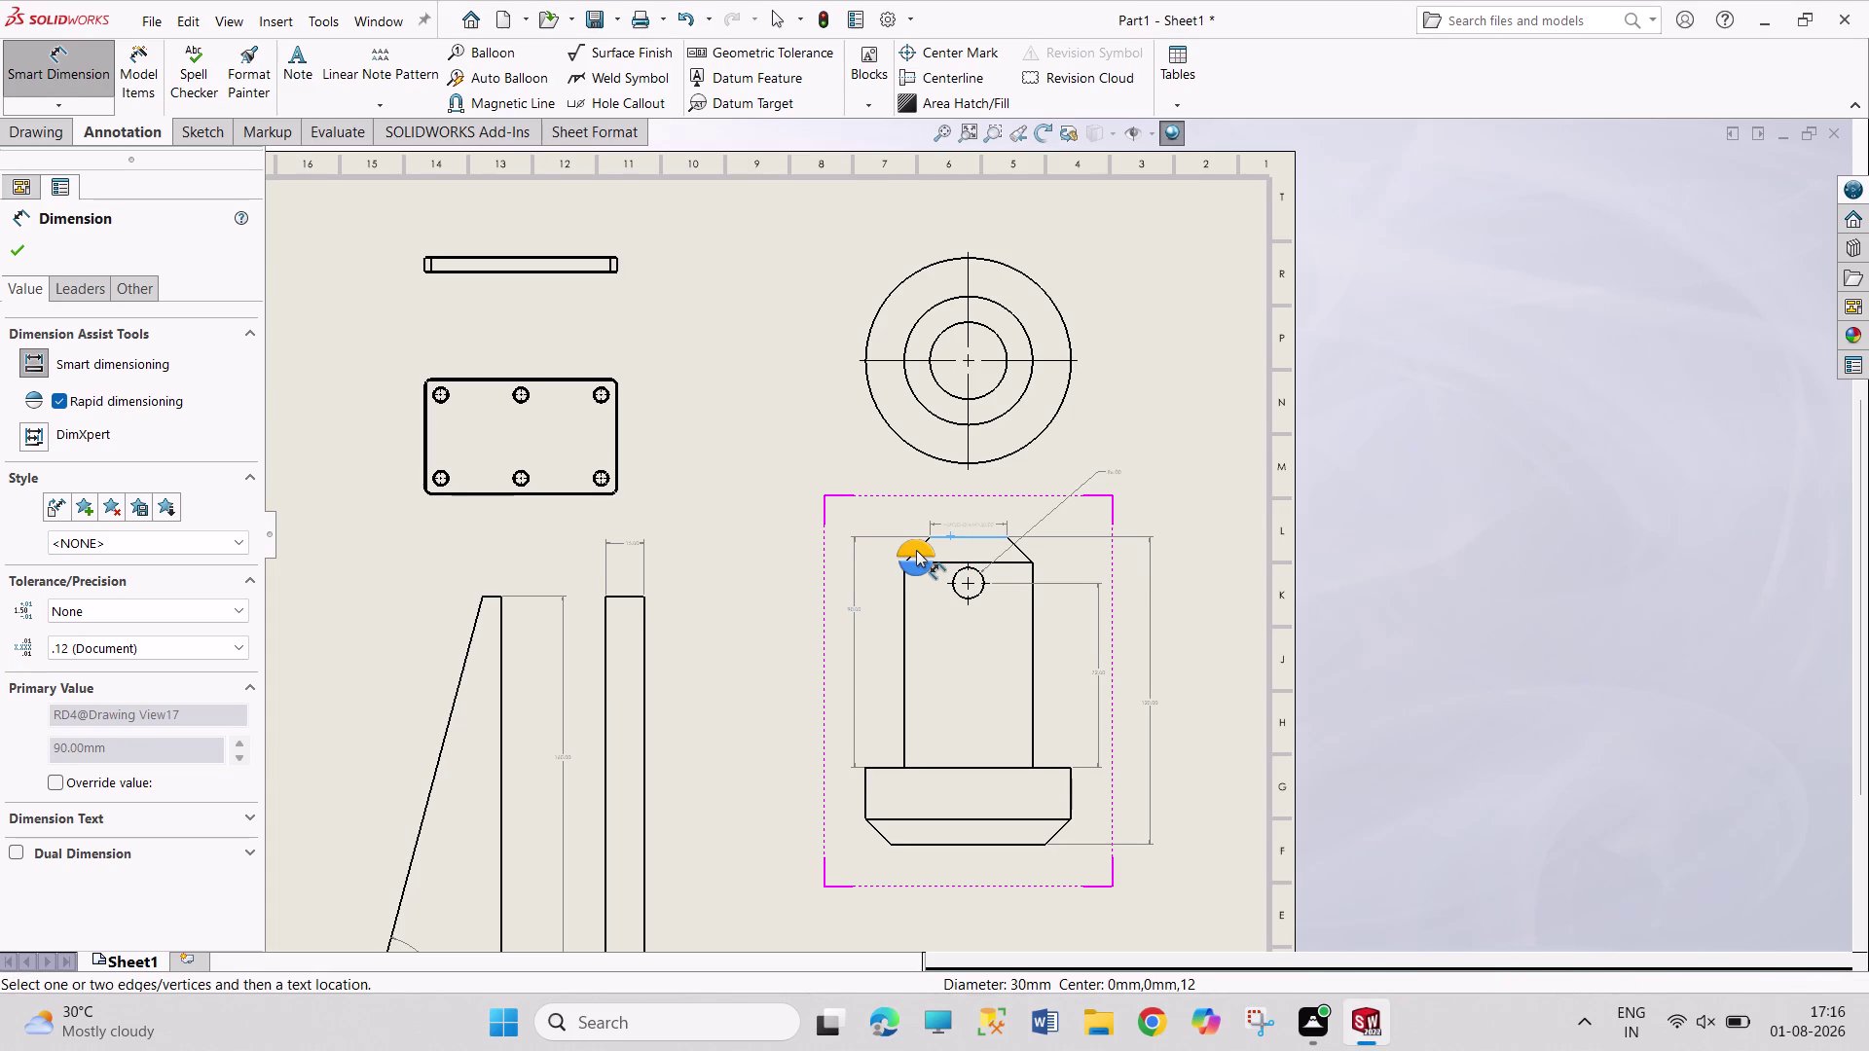
scroll(down, 3)
scroll(down, 3)
scroll(down, 3)
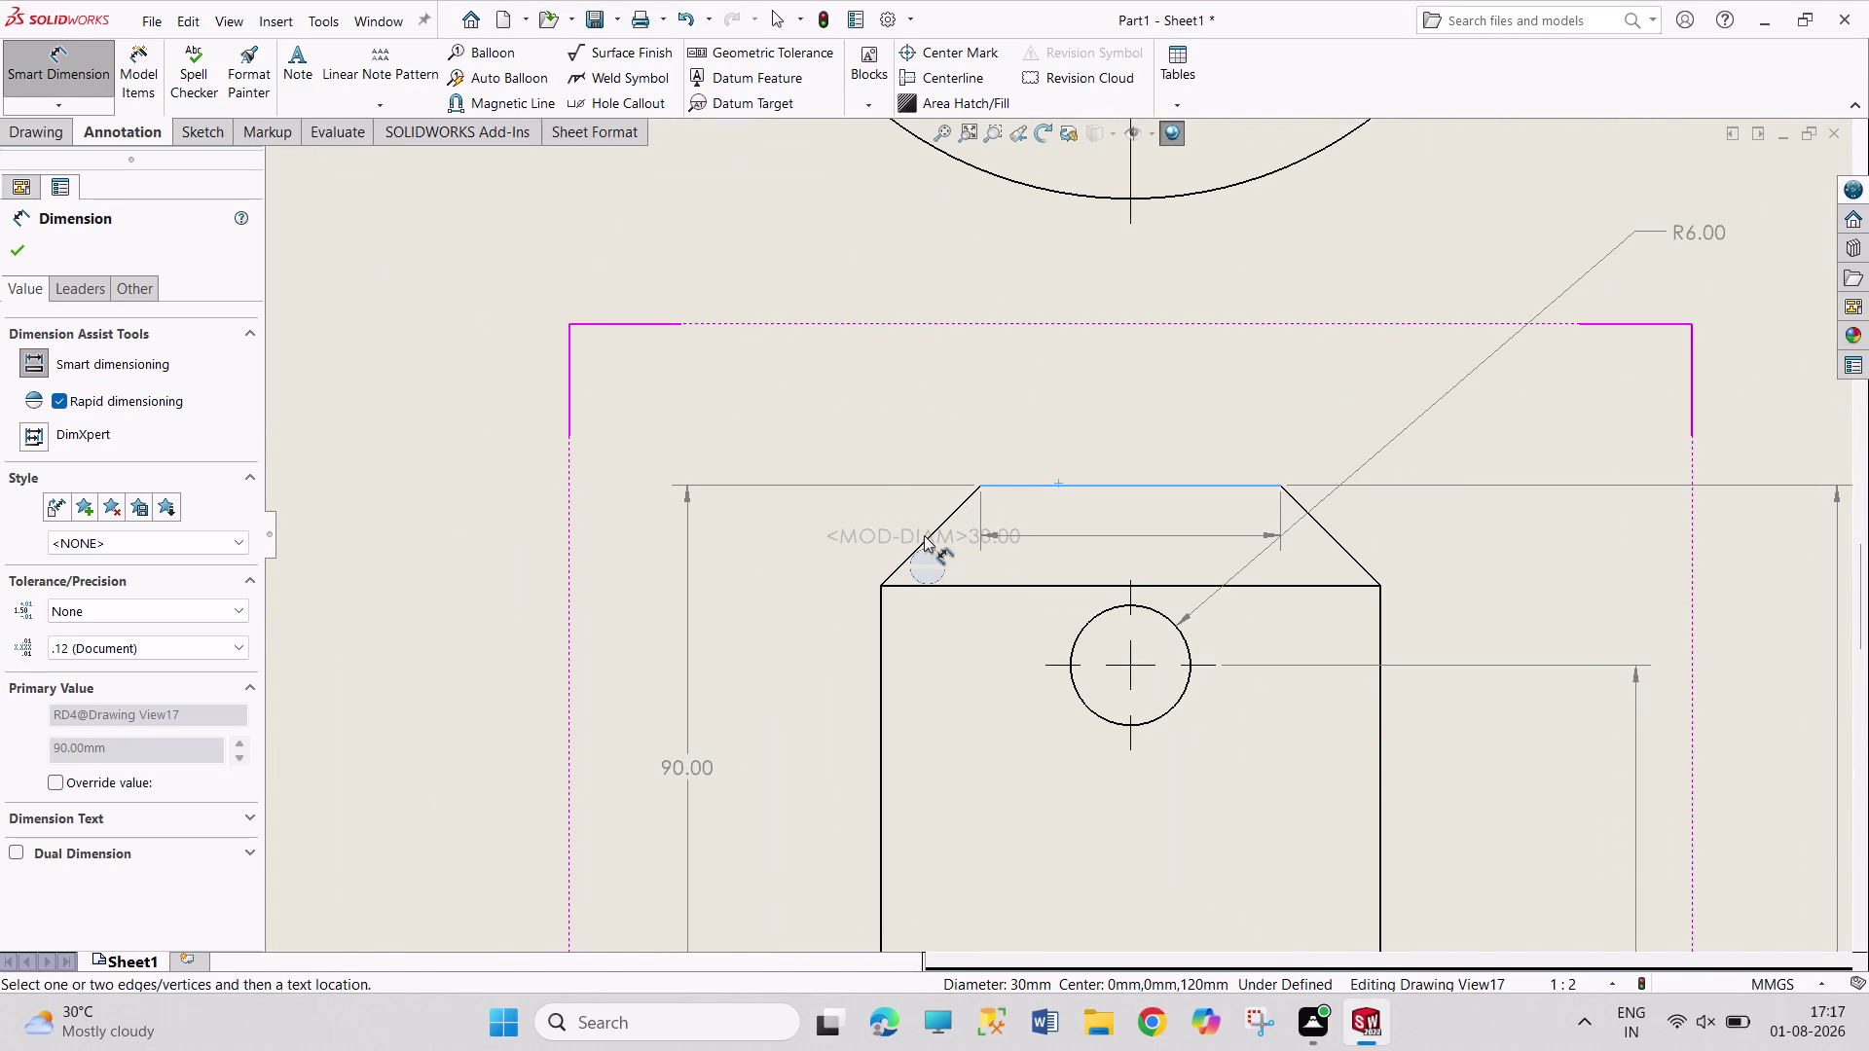
Add the 45° angle between the top flat and the chamfer edge.
click(933, 529)
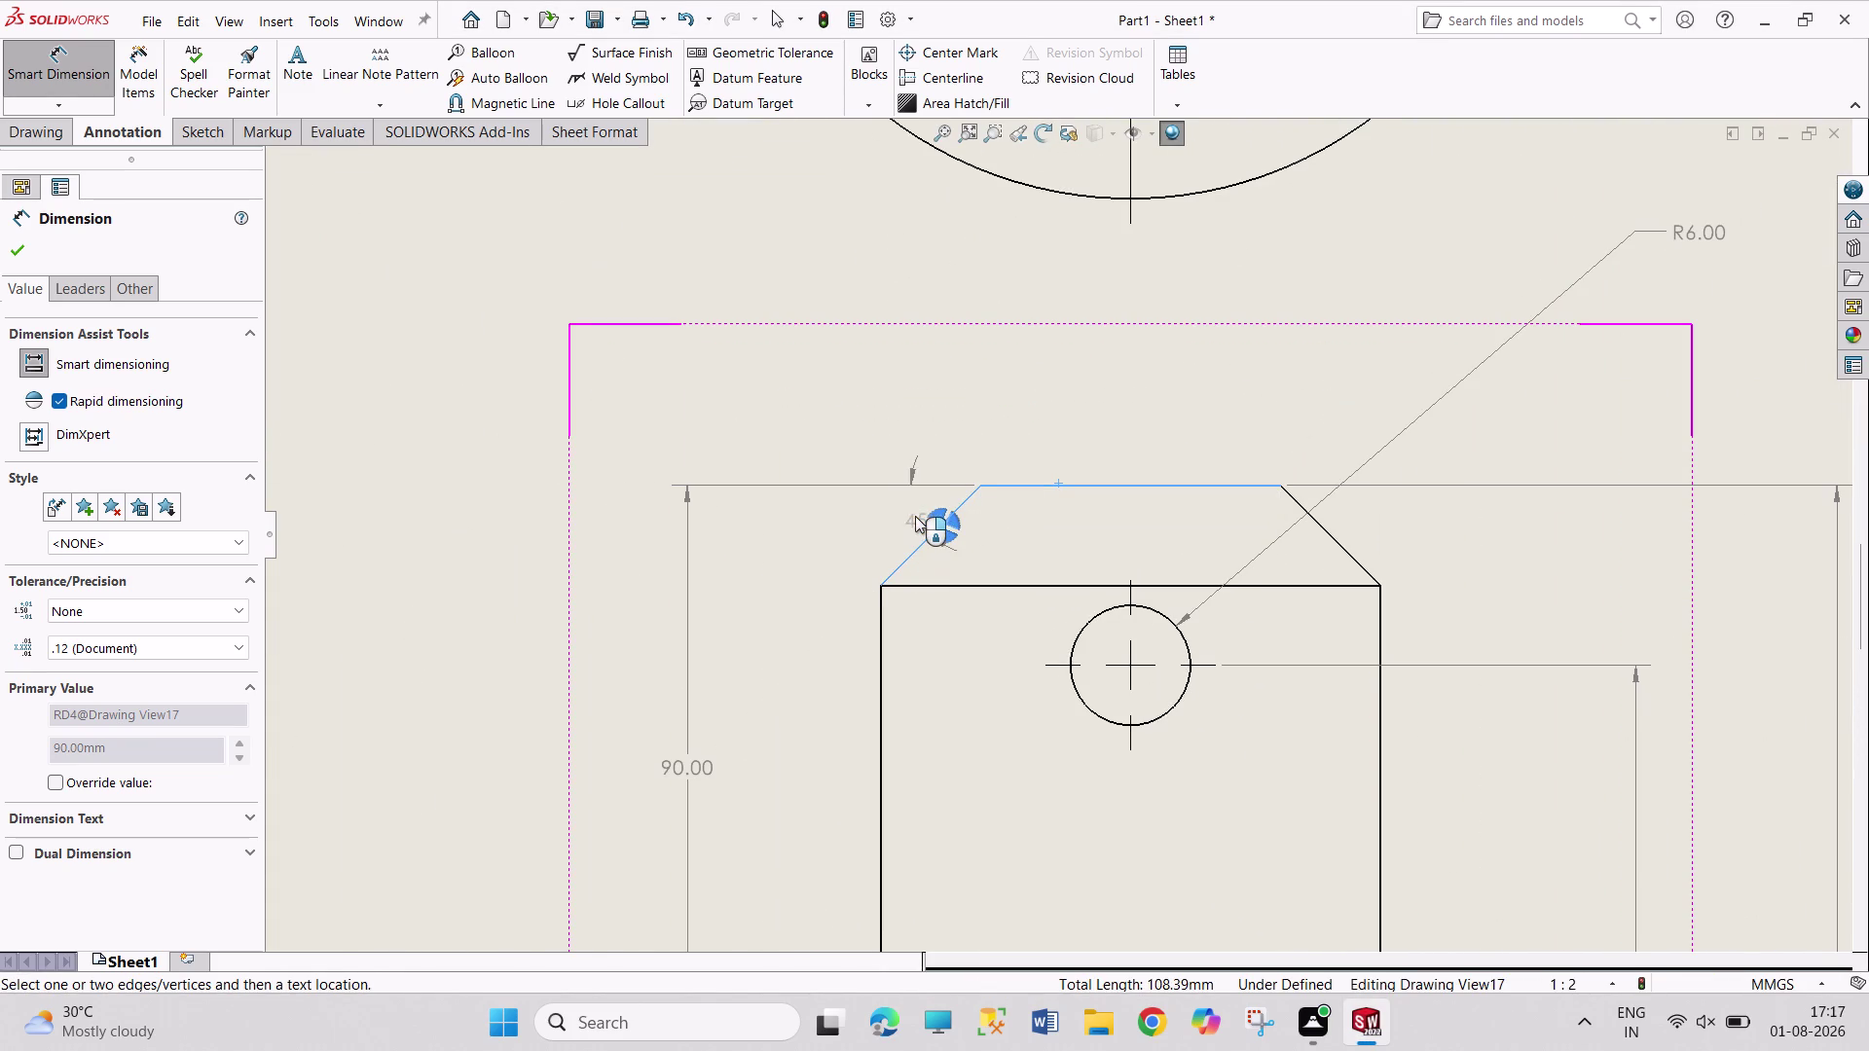
click(909, 514)
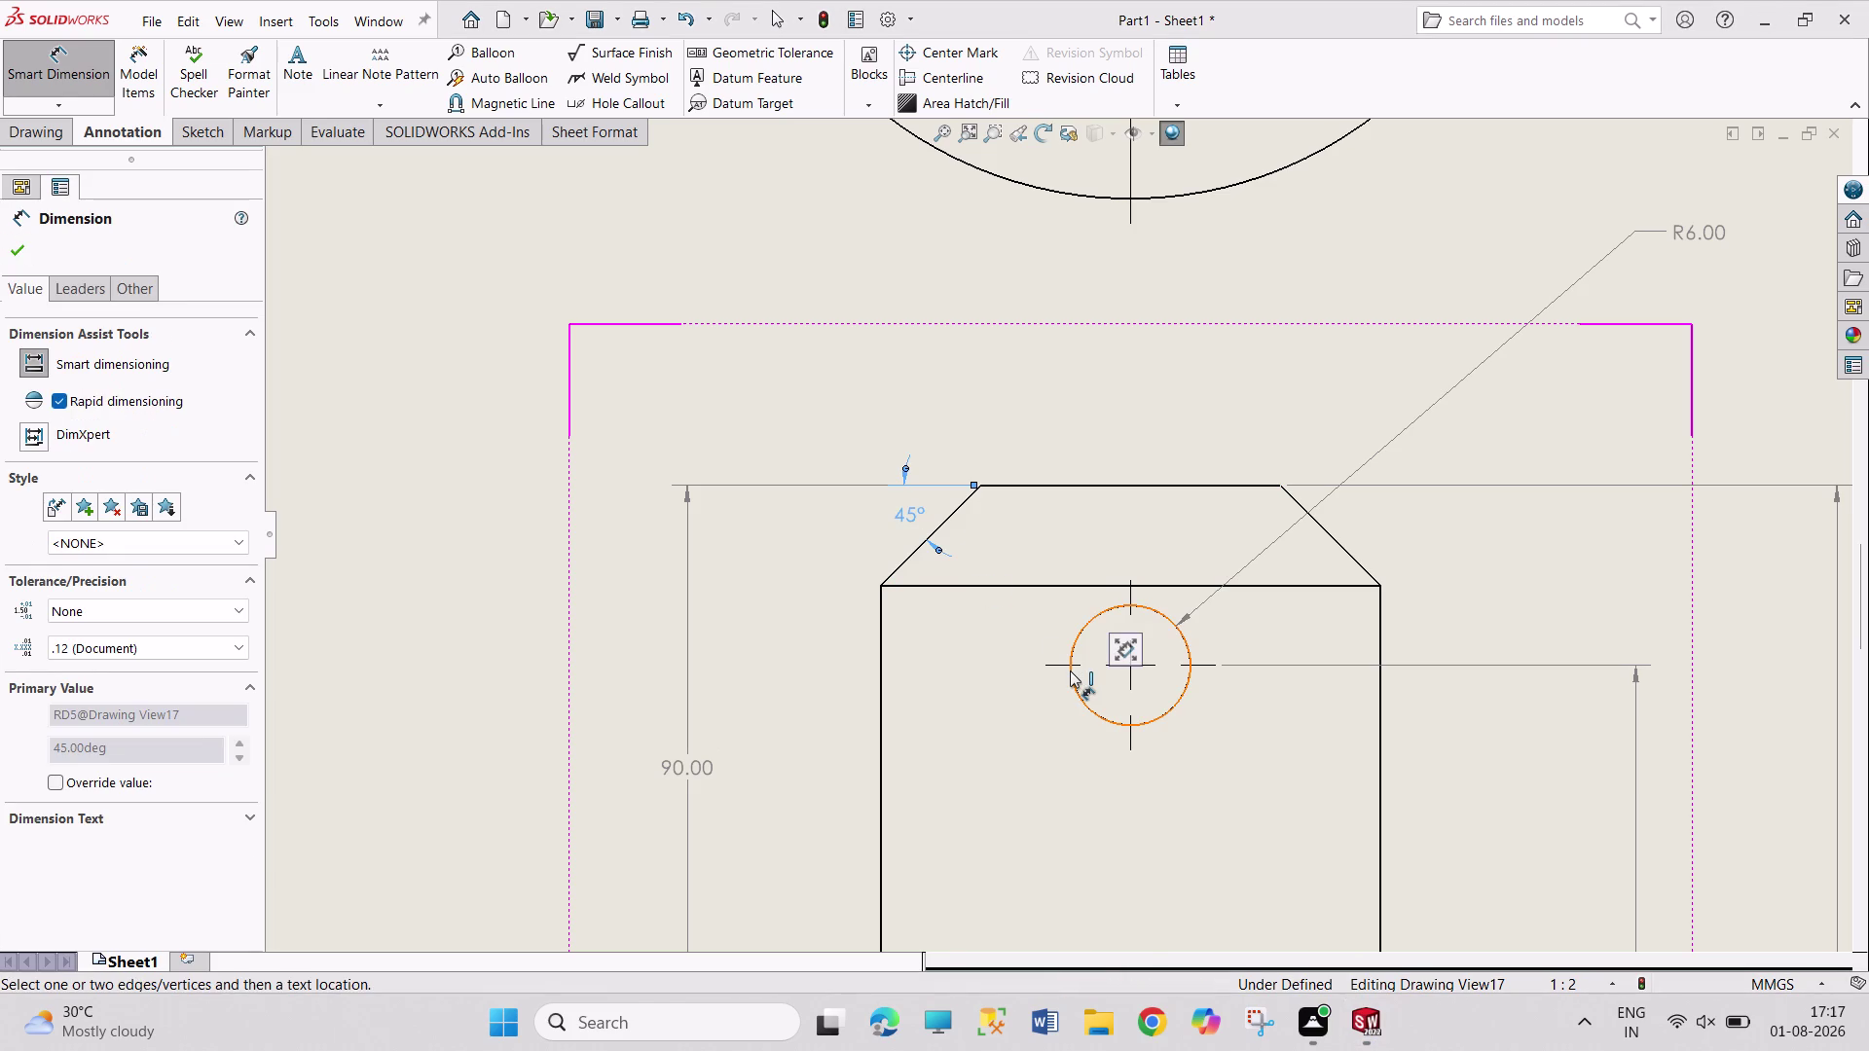
scroll(up, 3)
scroll(up, 3)
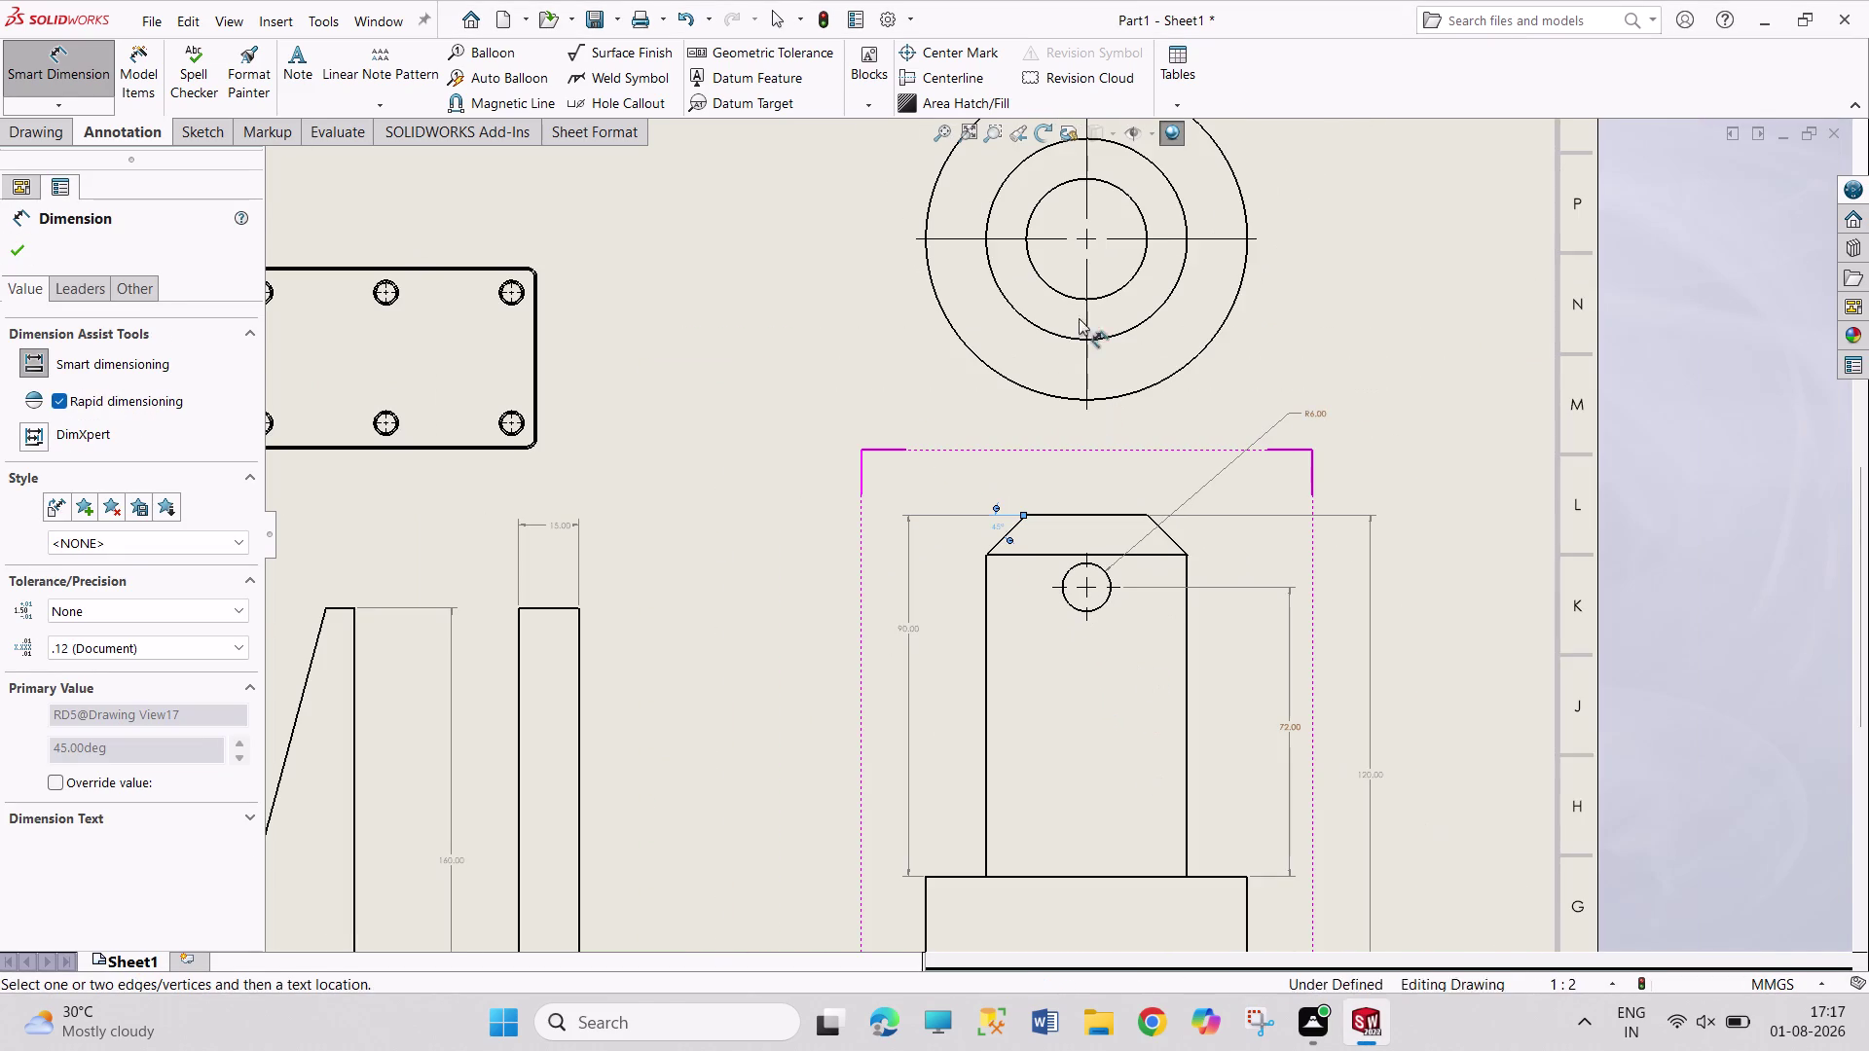
scroll(down, 3)
Dimension the innermost circle of the round pin view (R15).
scroll(down, 3)
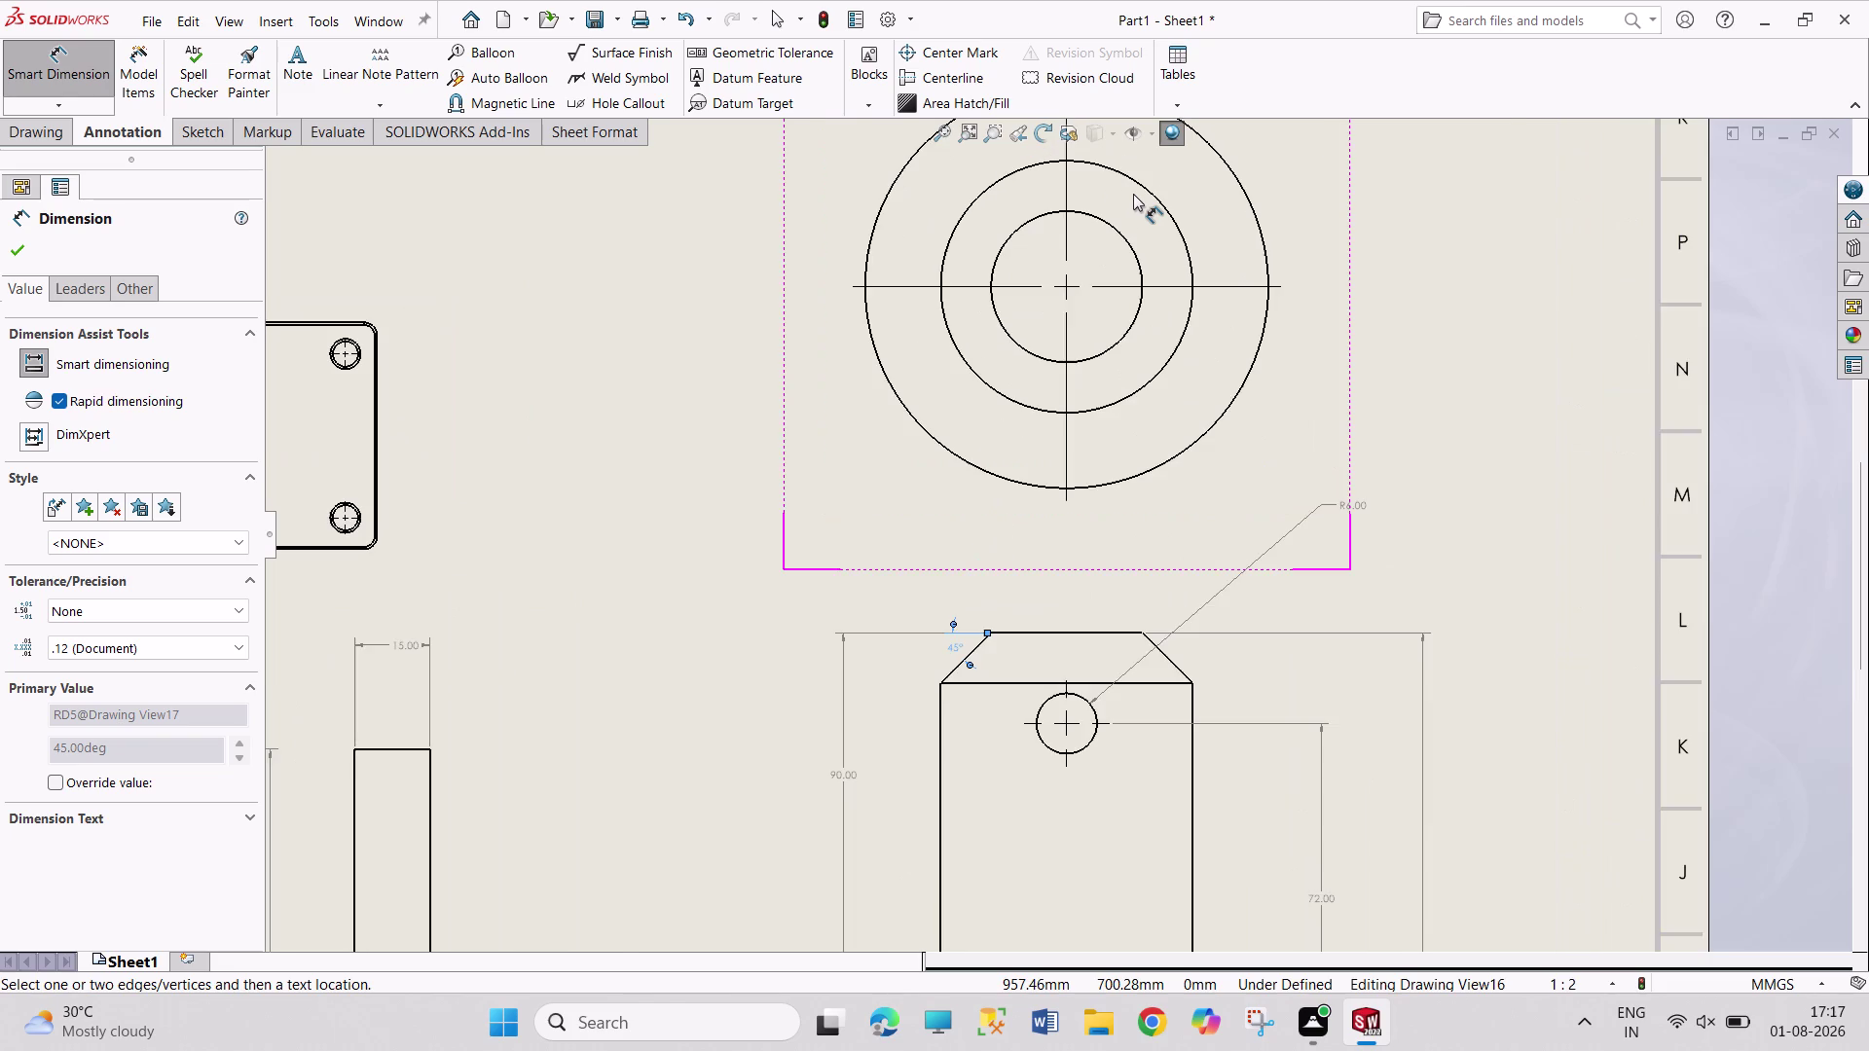
scroll(up, 3)
scroll(down, 3)
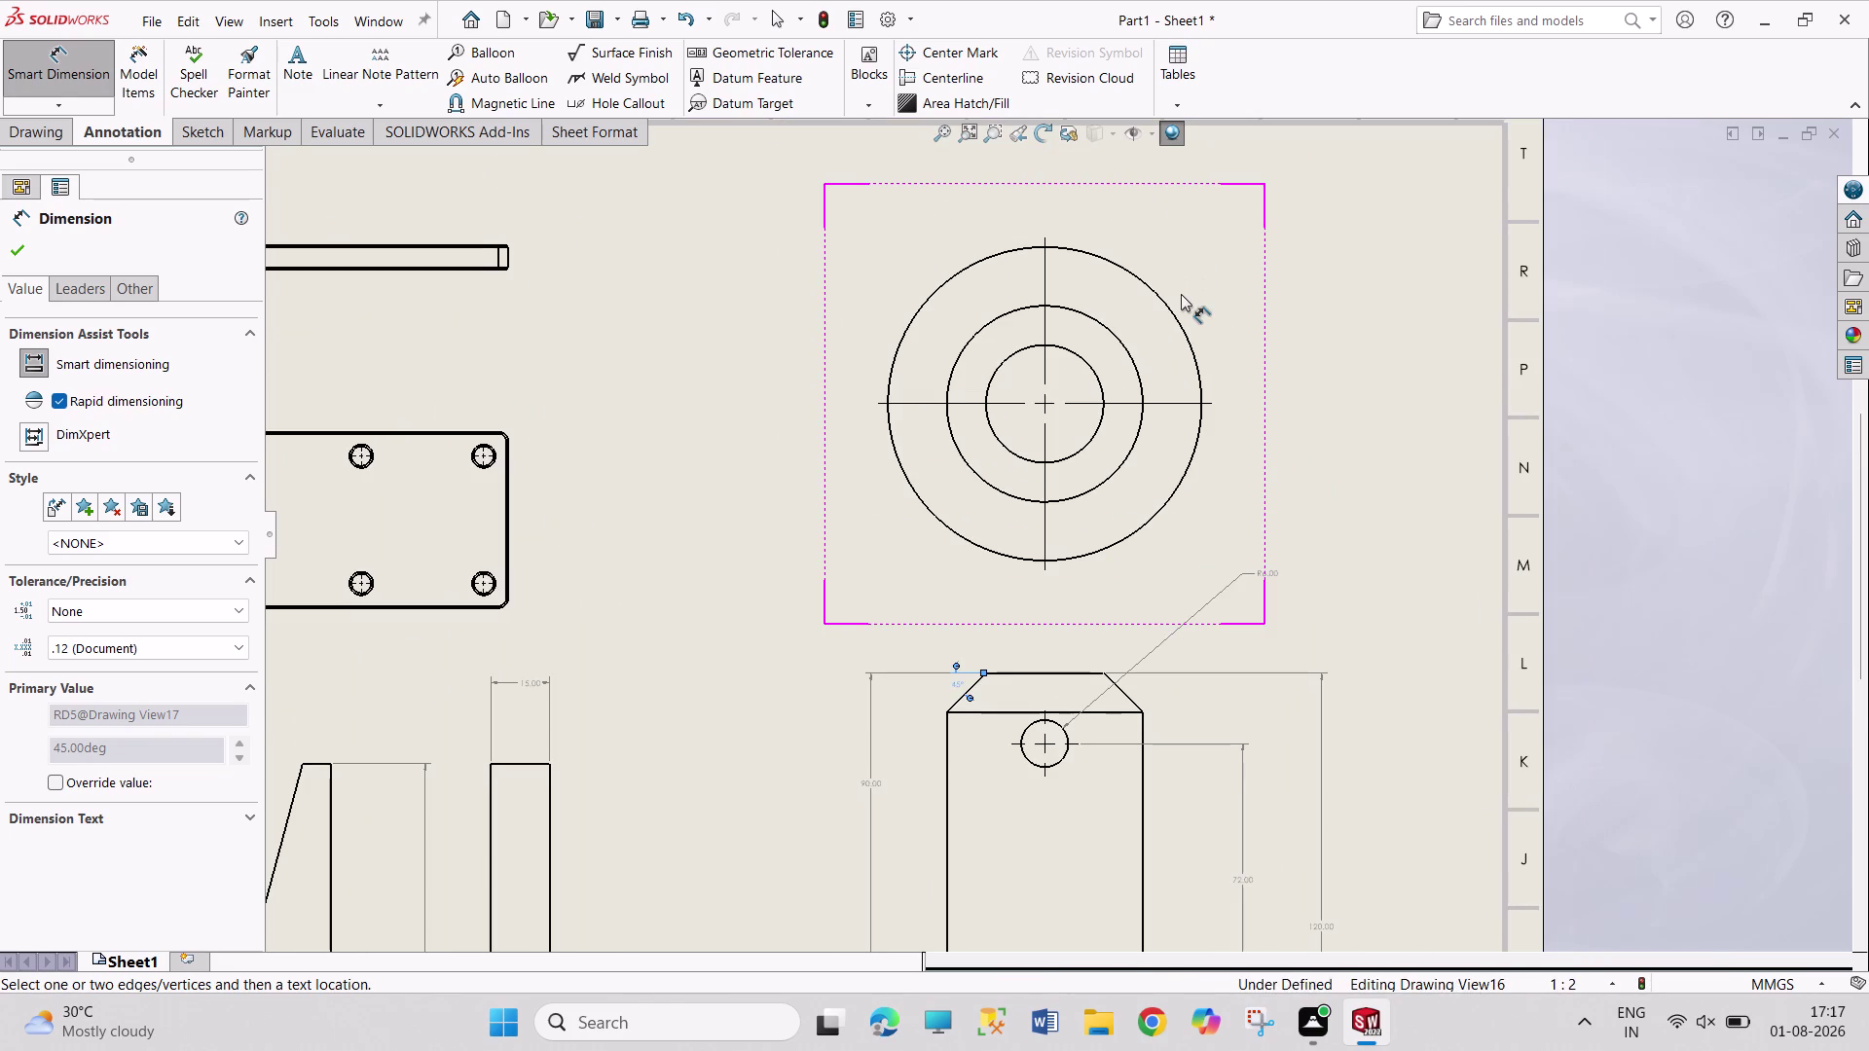
click(1078, 356)
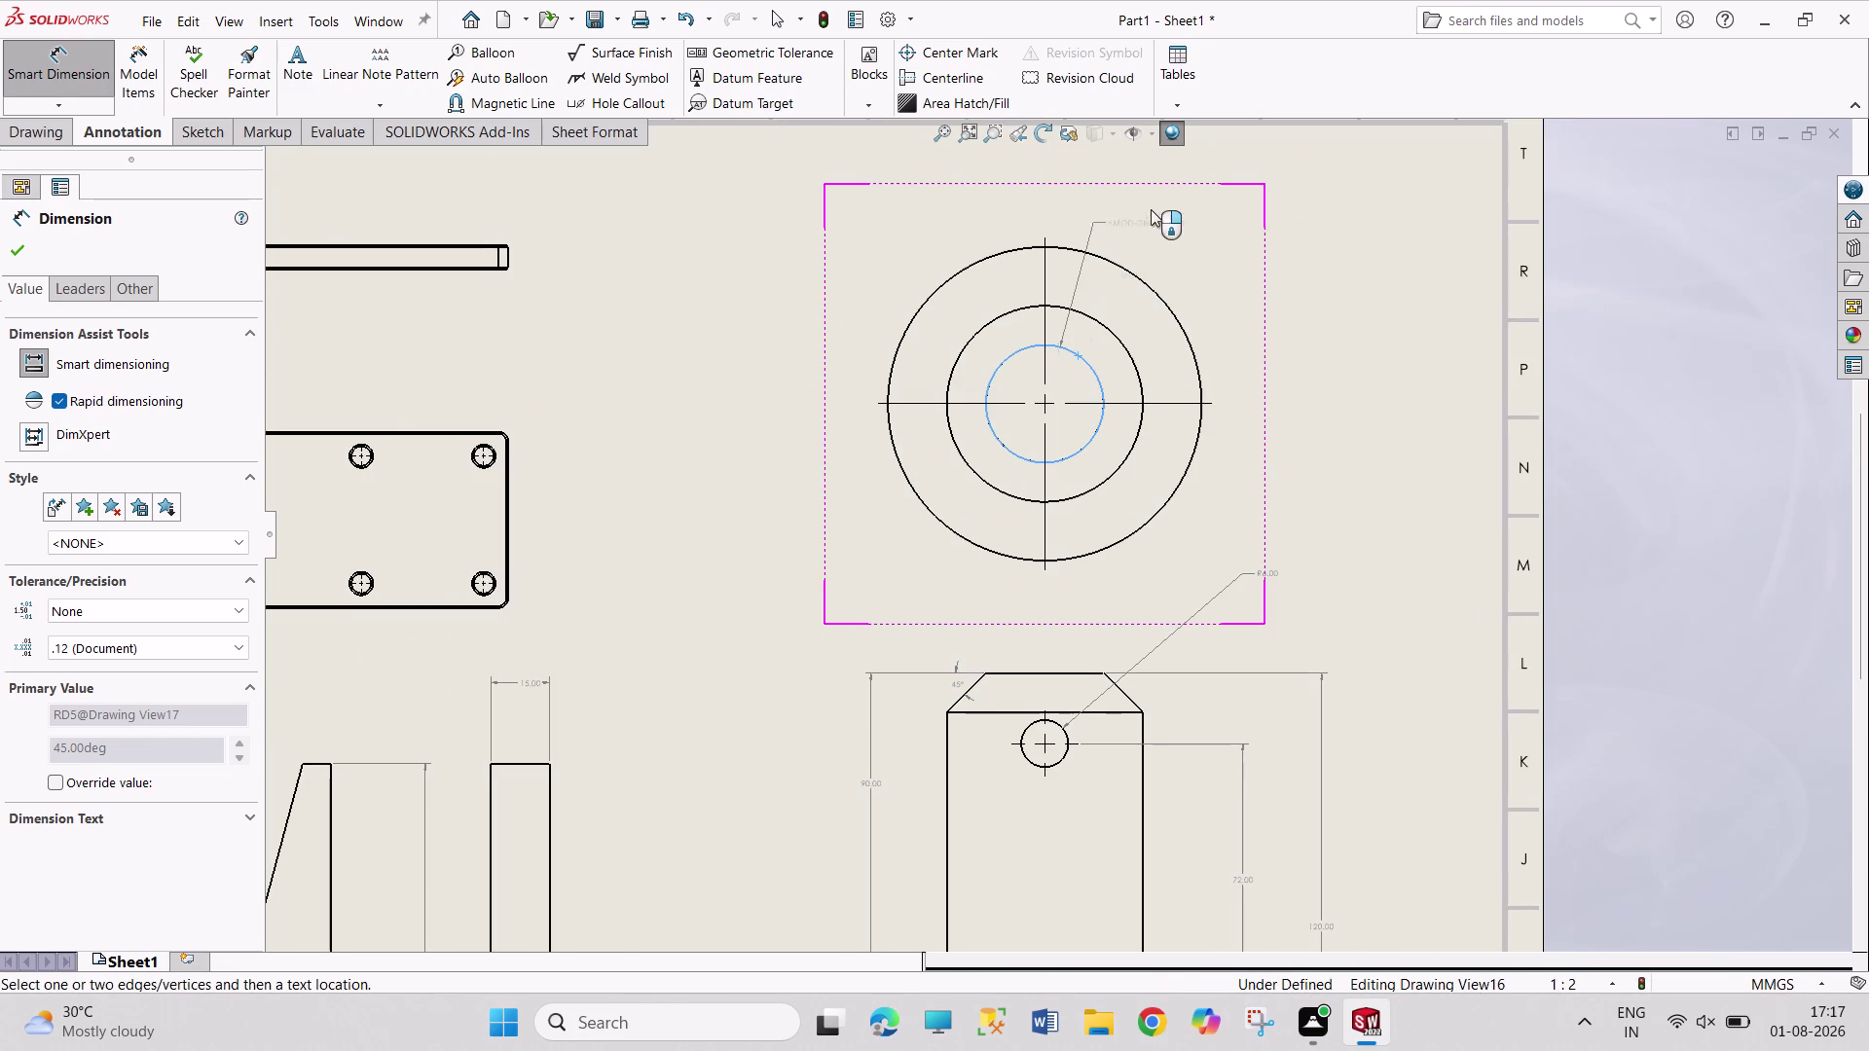
click(1194, 201)
right_click(1195, 201)
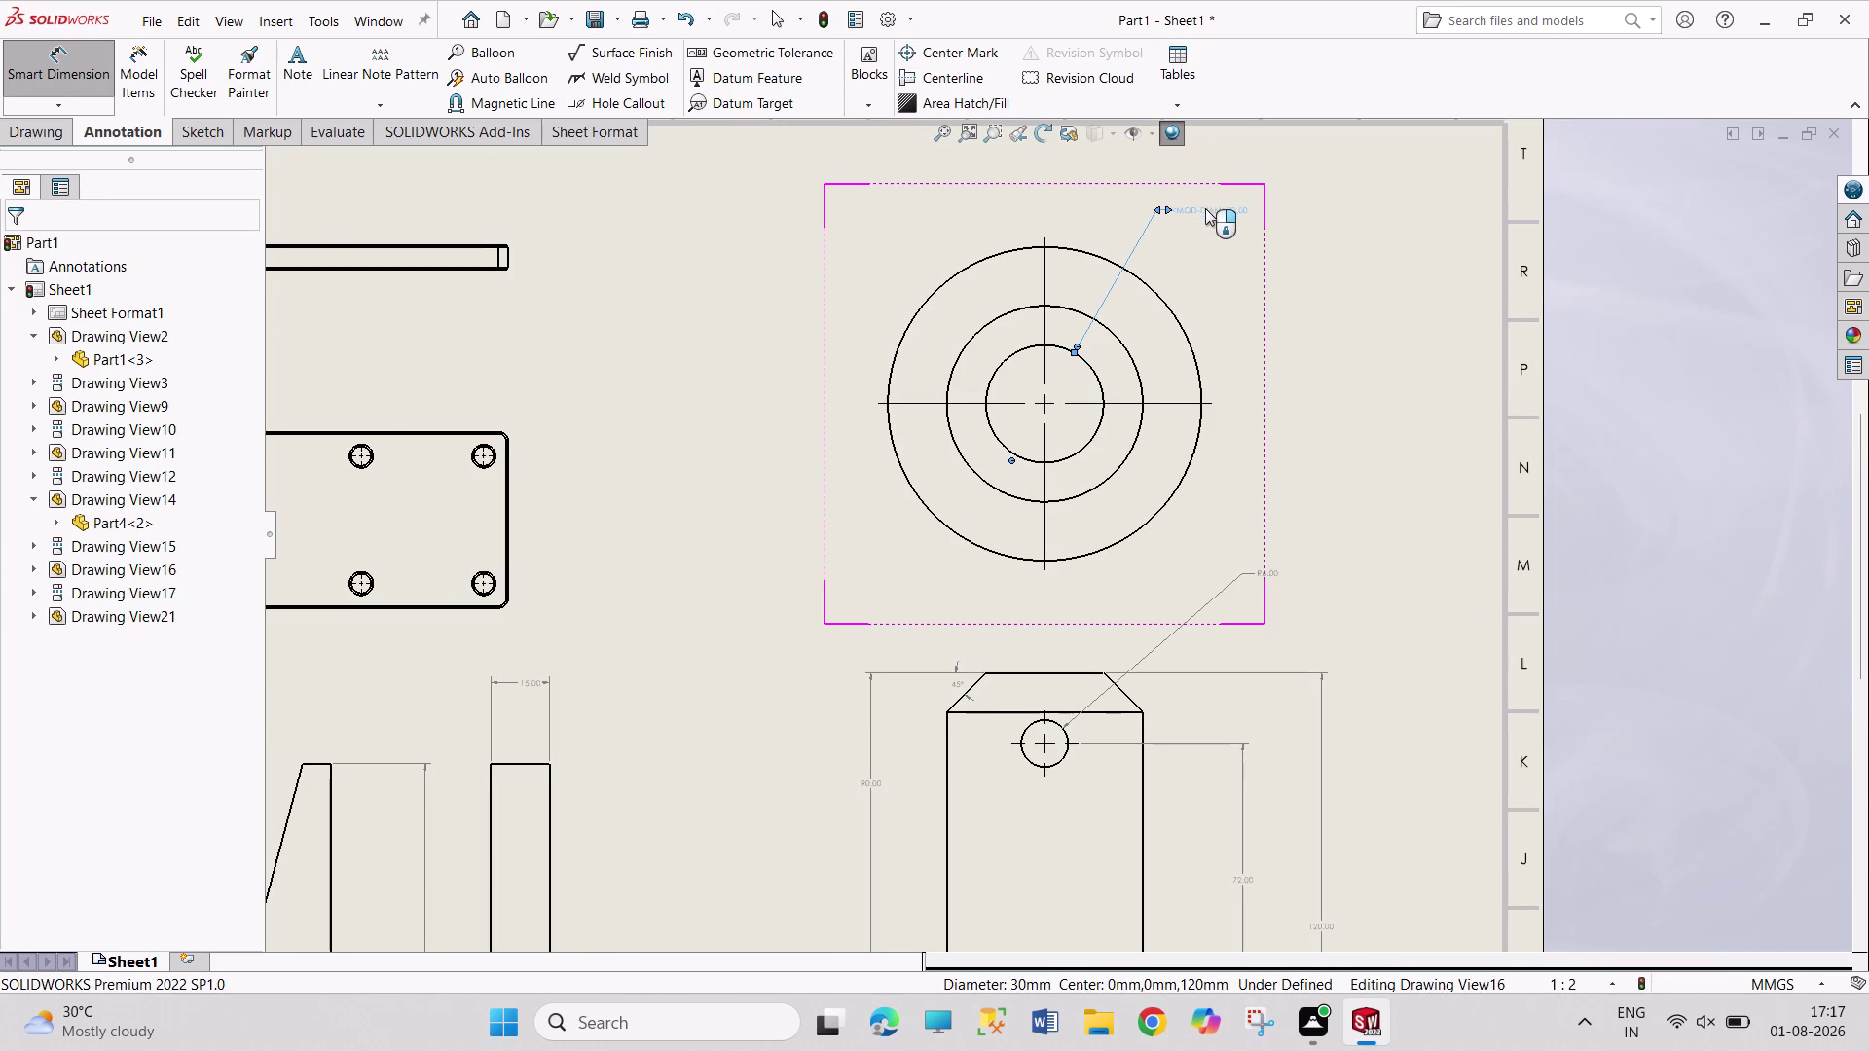
click(1206, 173)
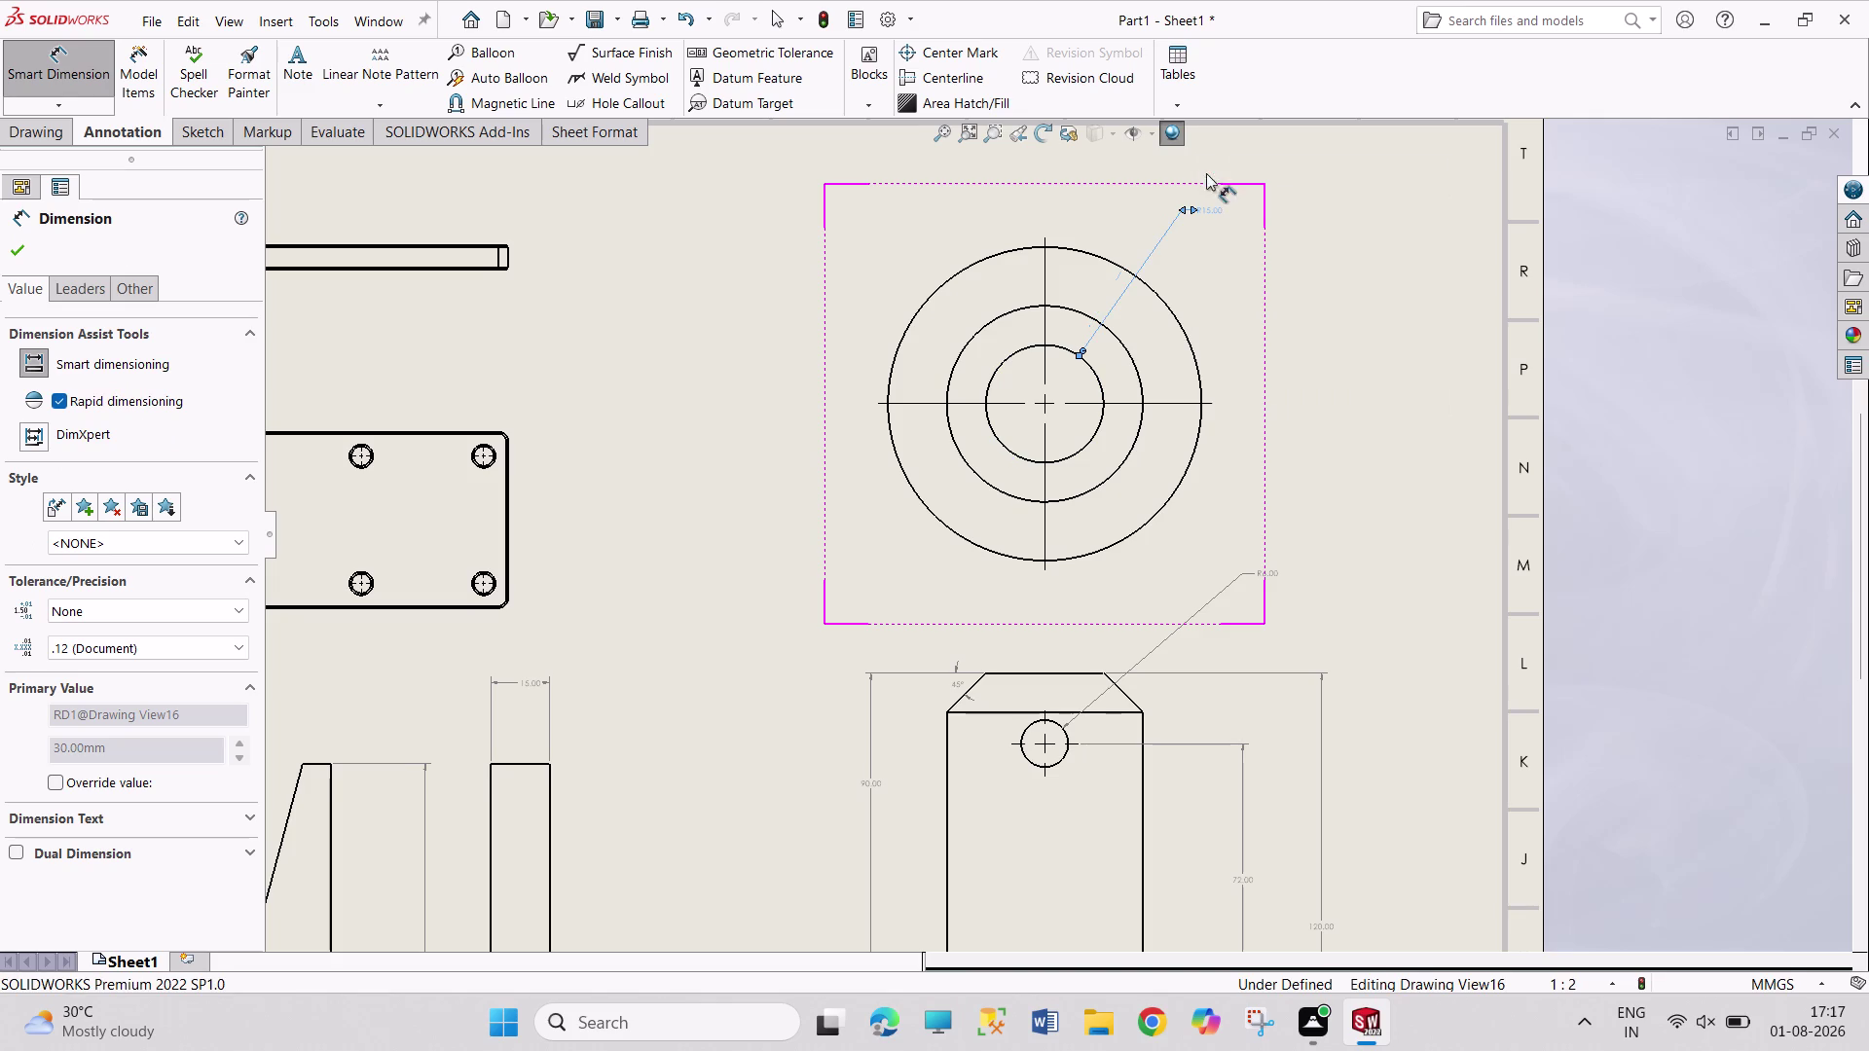
Place R25.00 on the middle circle and R40.00 on the outer circle.
click(1127, 354)
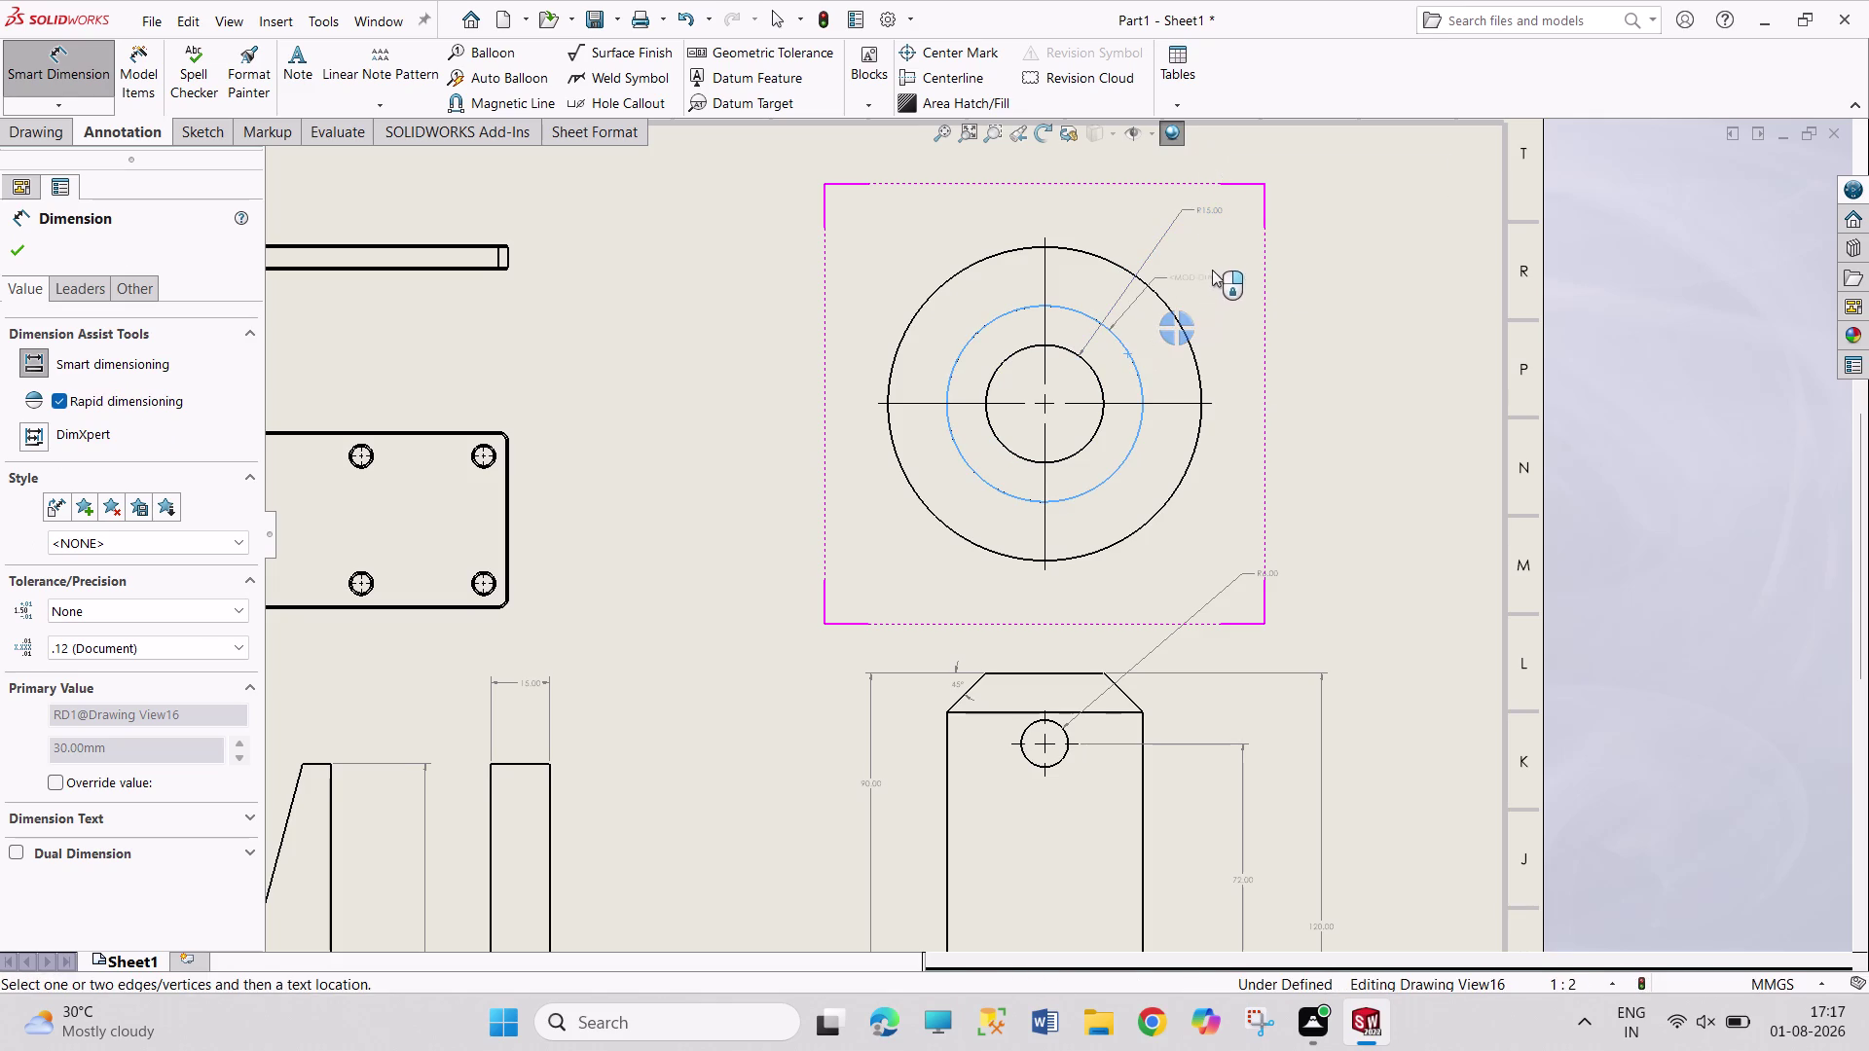
click(1224, 257)
right_click(1224, 258)
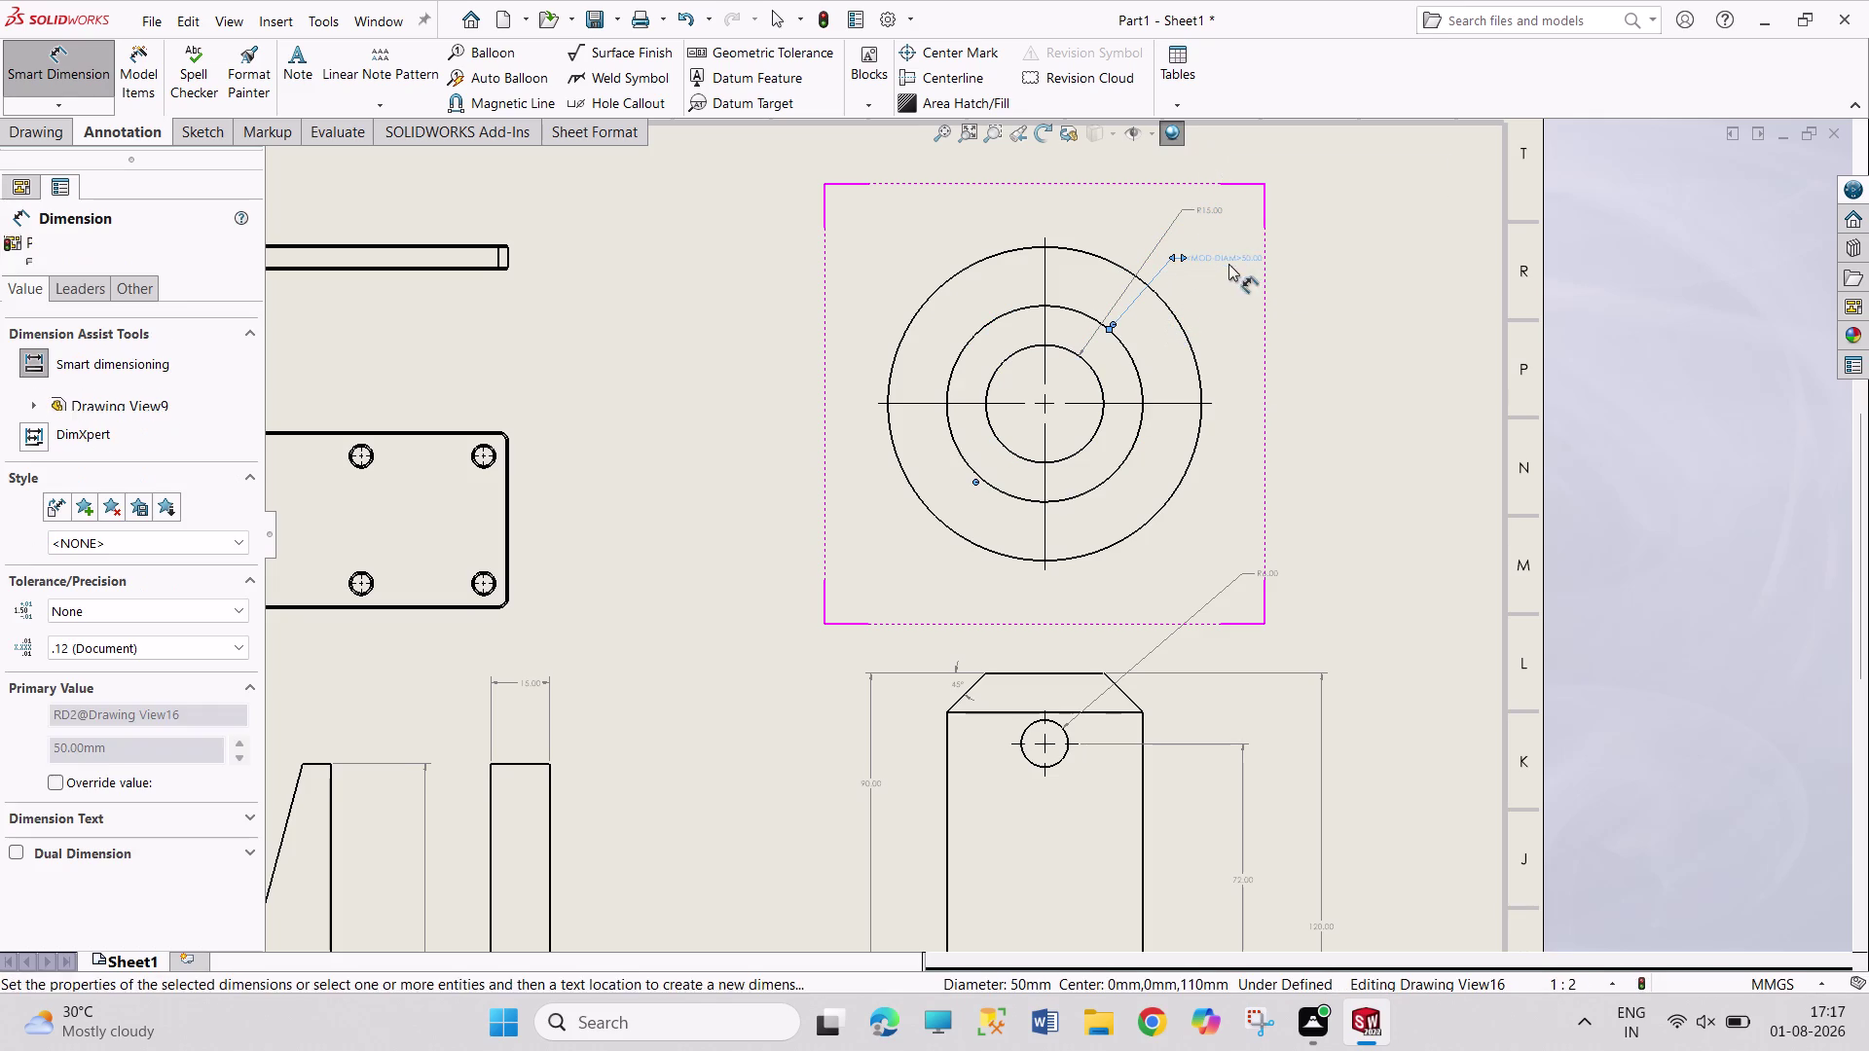
click(1238, 233)
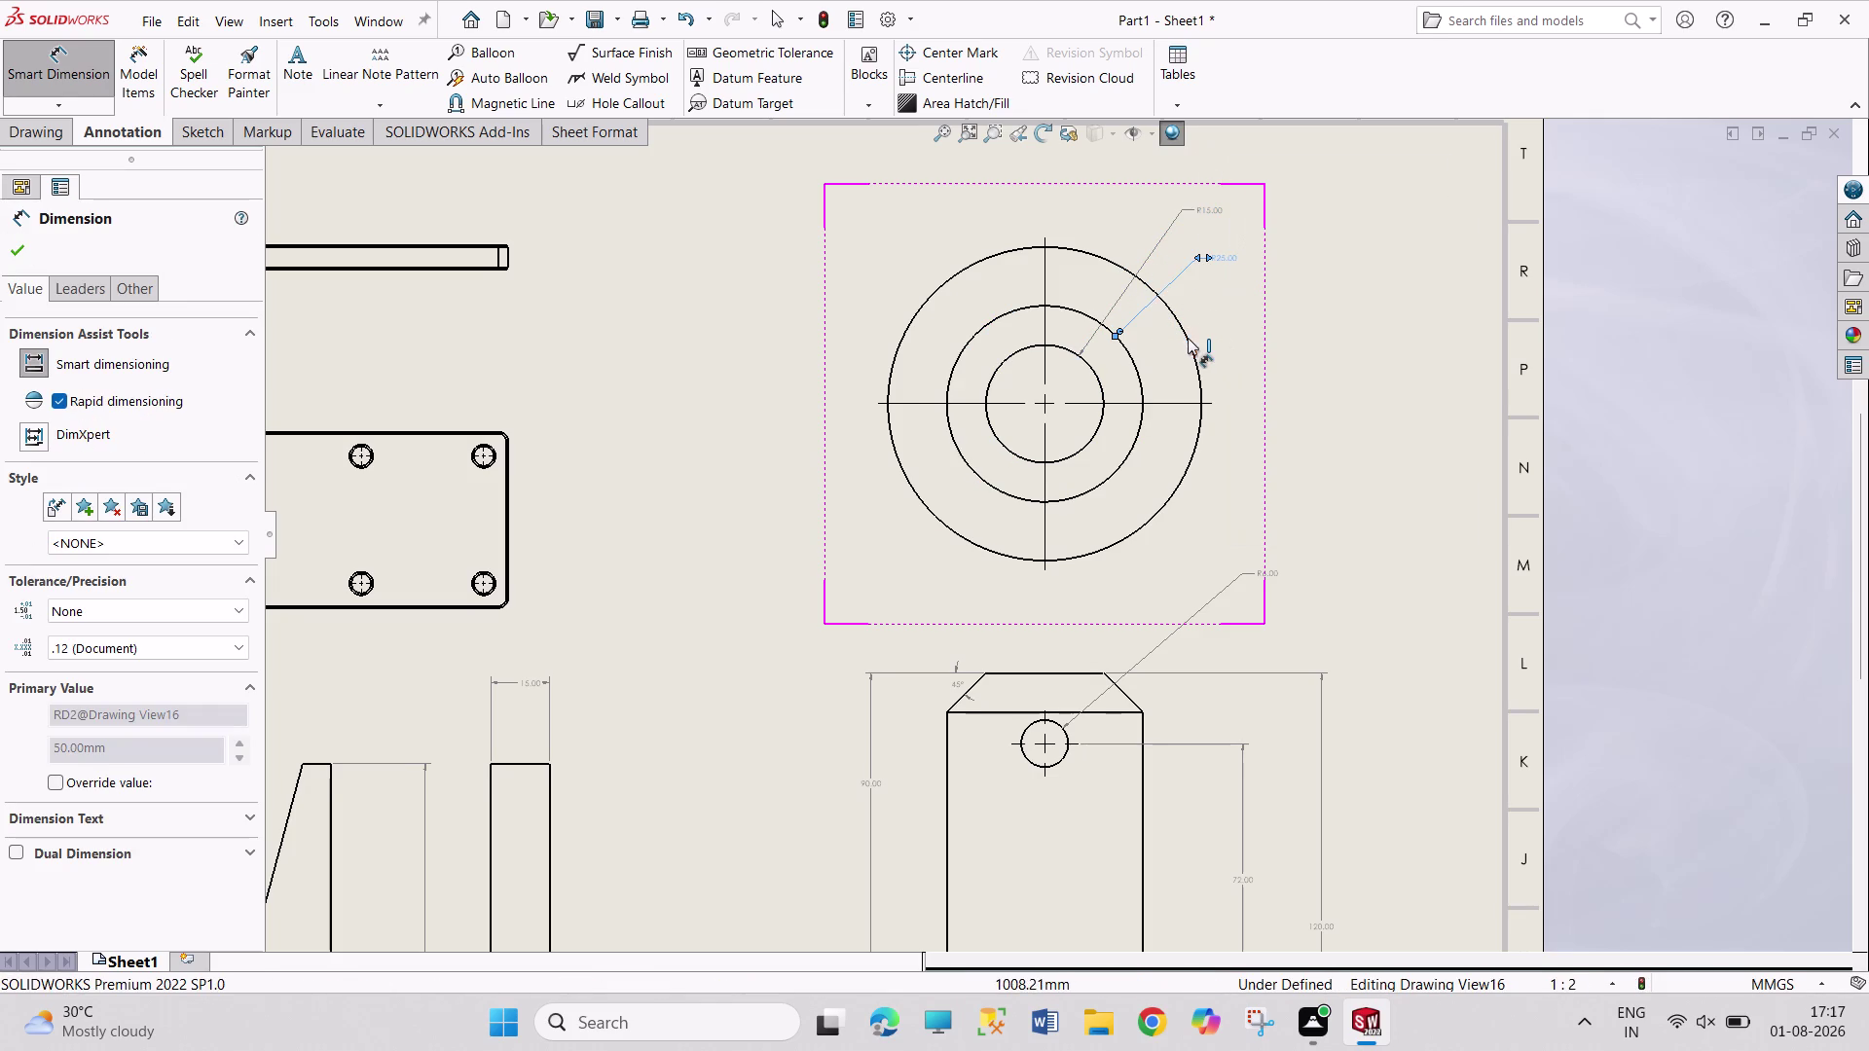
click(1187, 338)
click(1239, 299)
right_click(1241, 296)
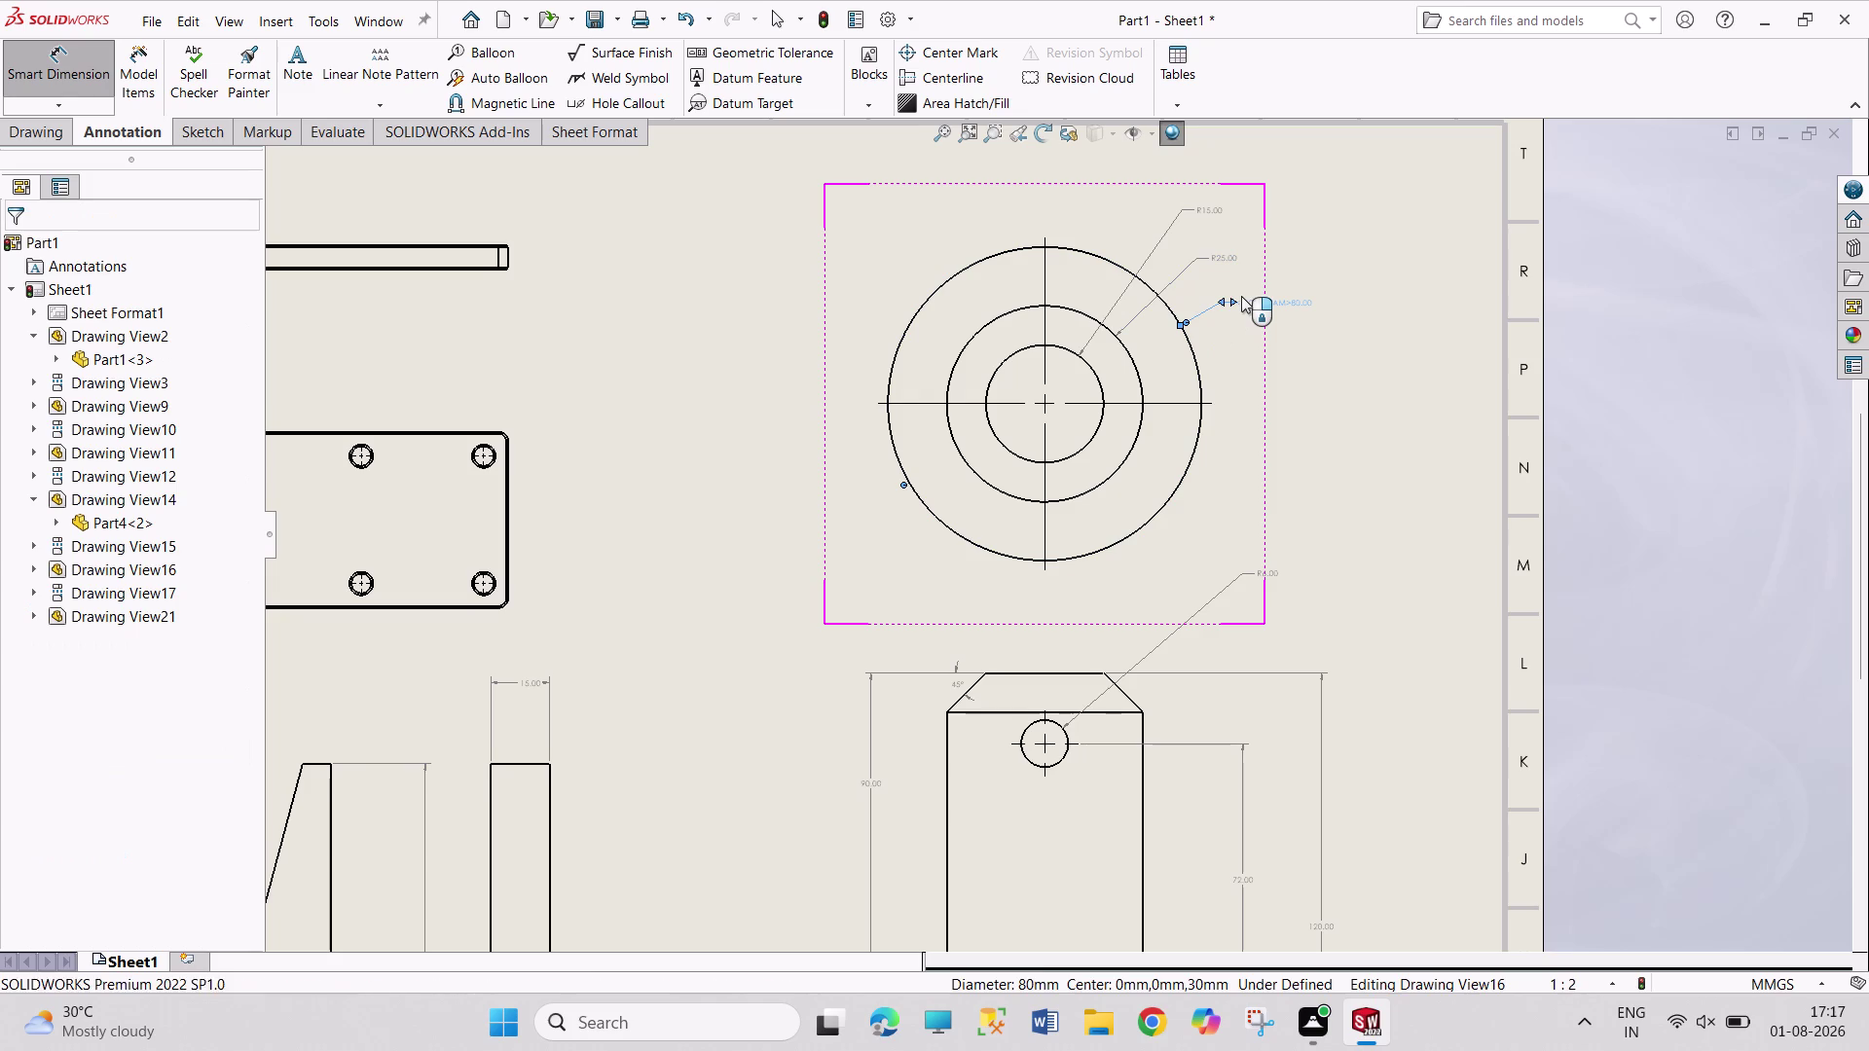
click(1254, 279)
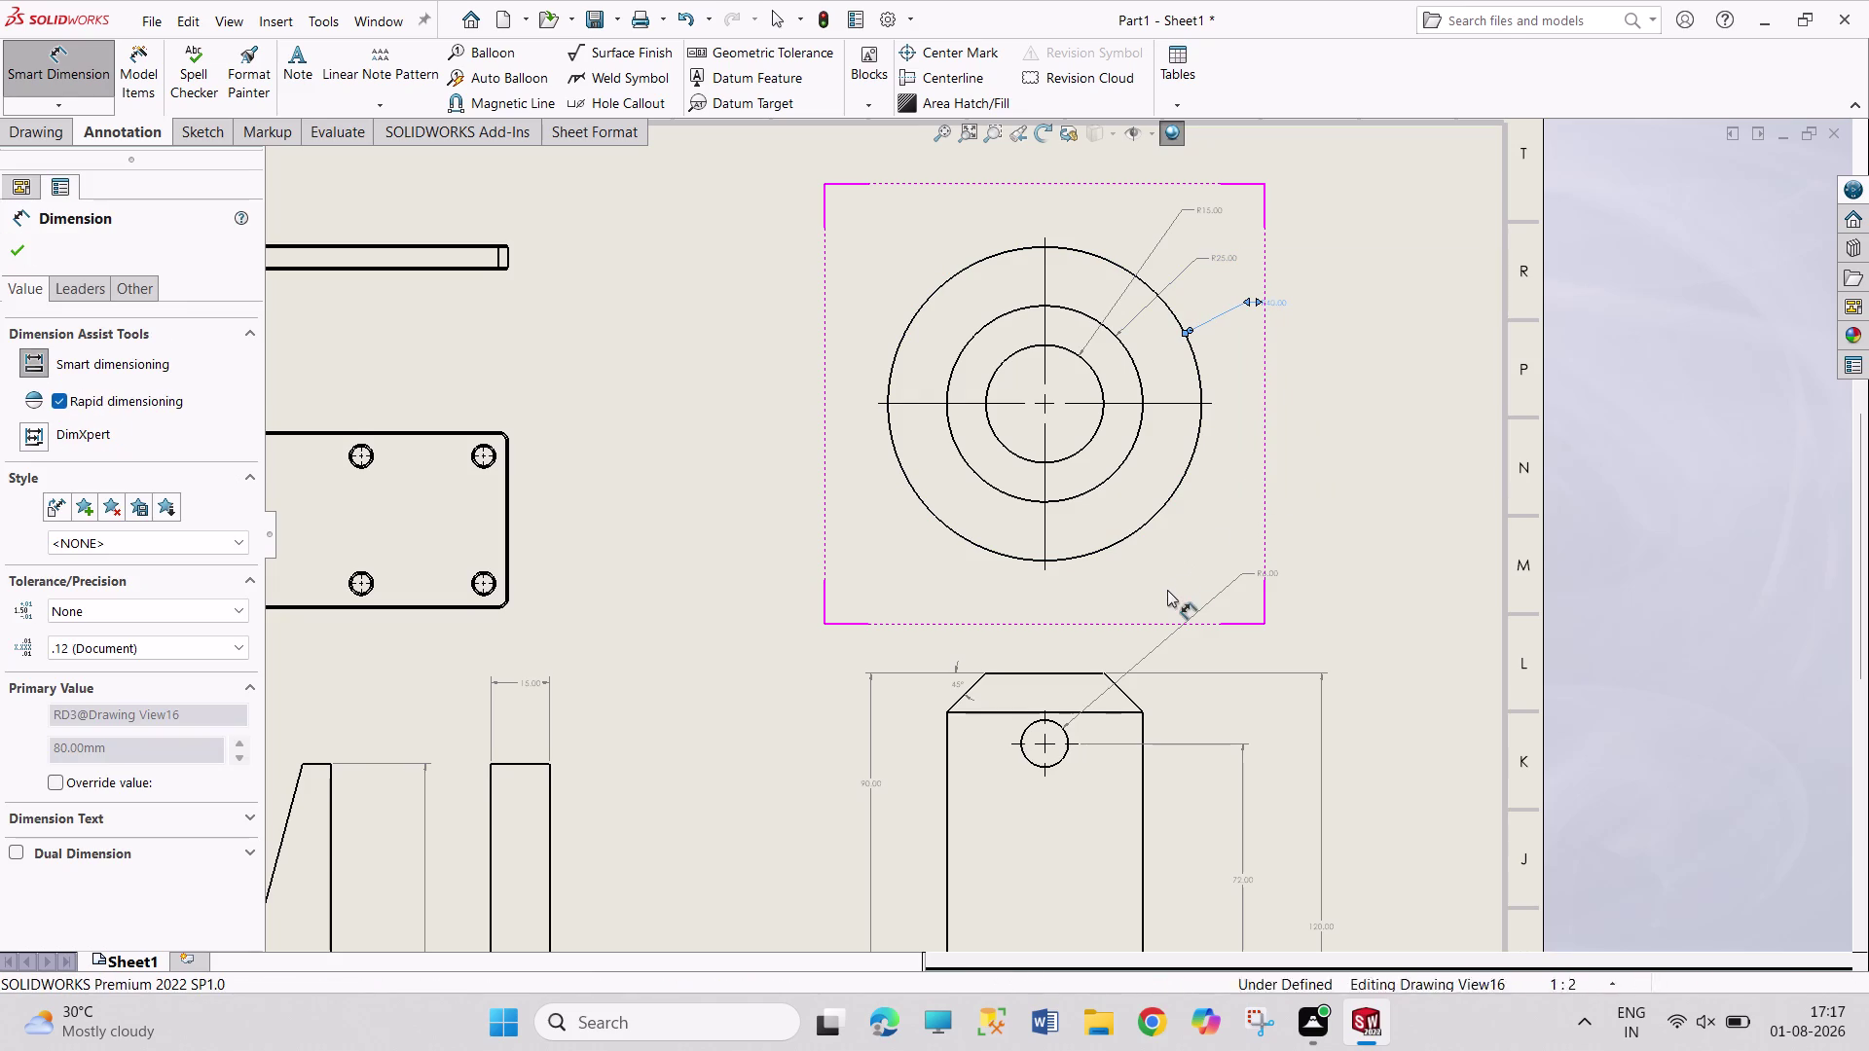
scroll(up, 3)
scroll(up, 3)
Zoom to the plate view and dimension the top-left hole as R12.00.
scroll(up, 3)
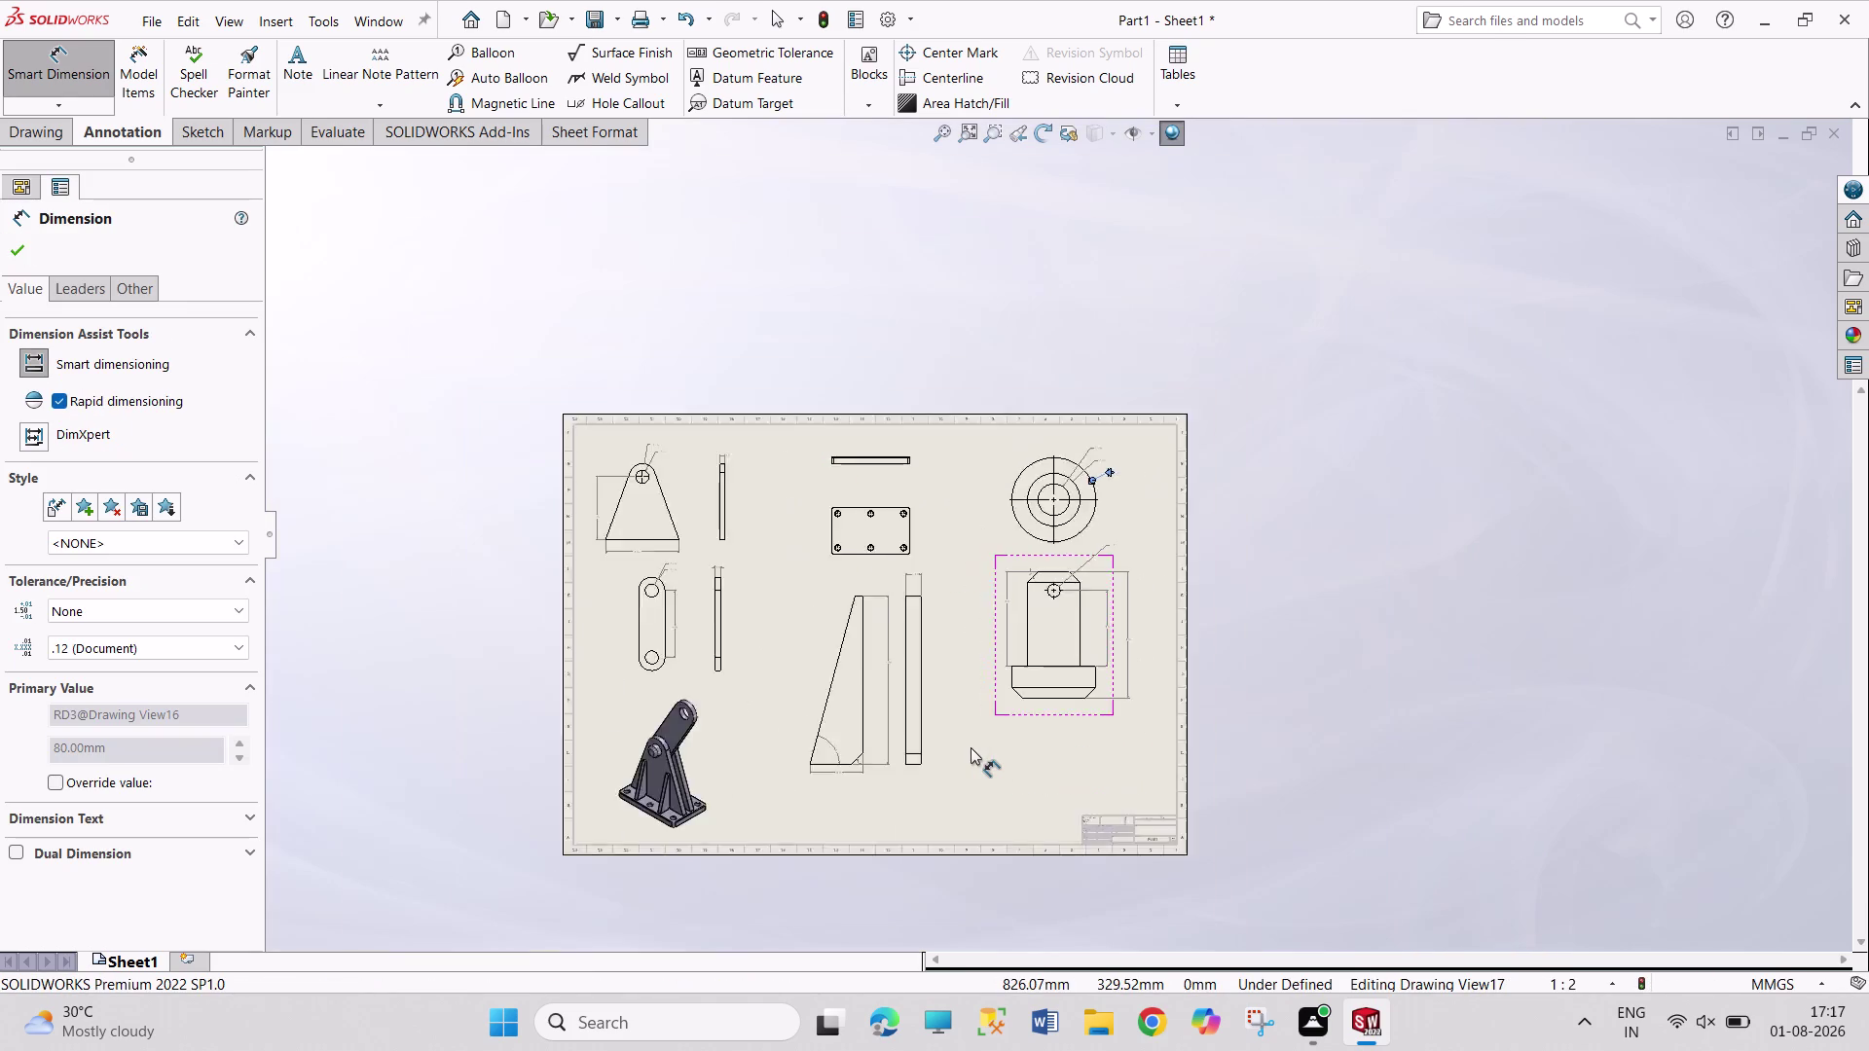
scroll(up, 3)
scroll(down, 3)
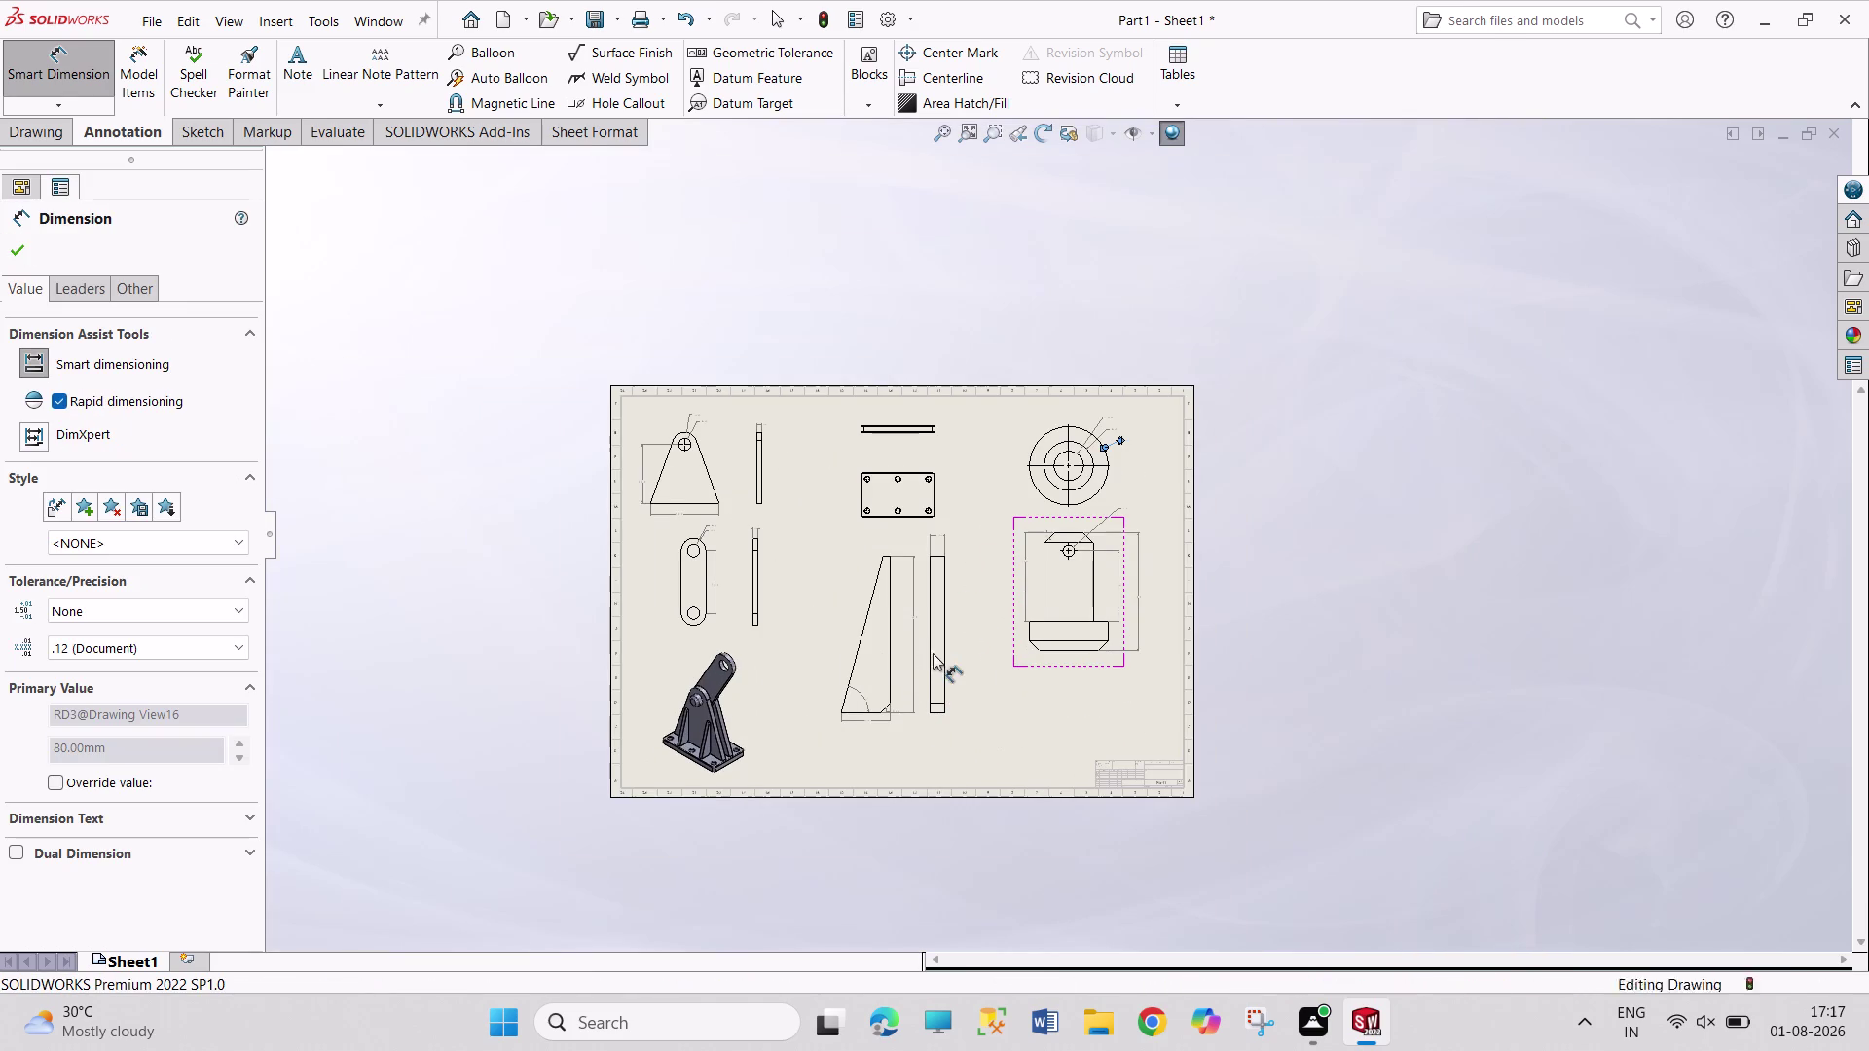
scroll(down, 3)
scroll(down, 3)
scroll(down, 3)
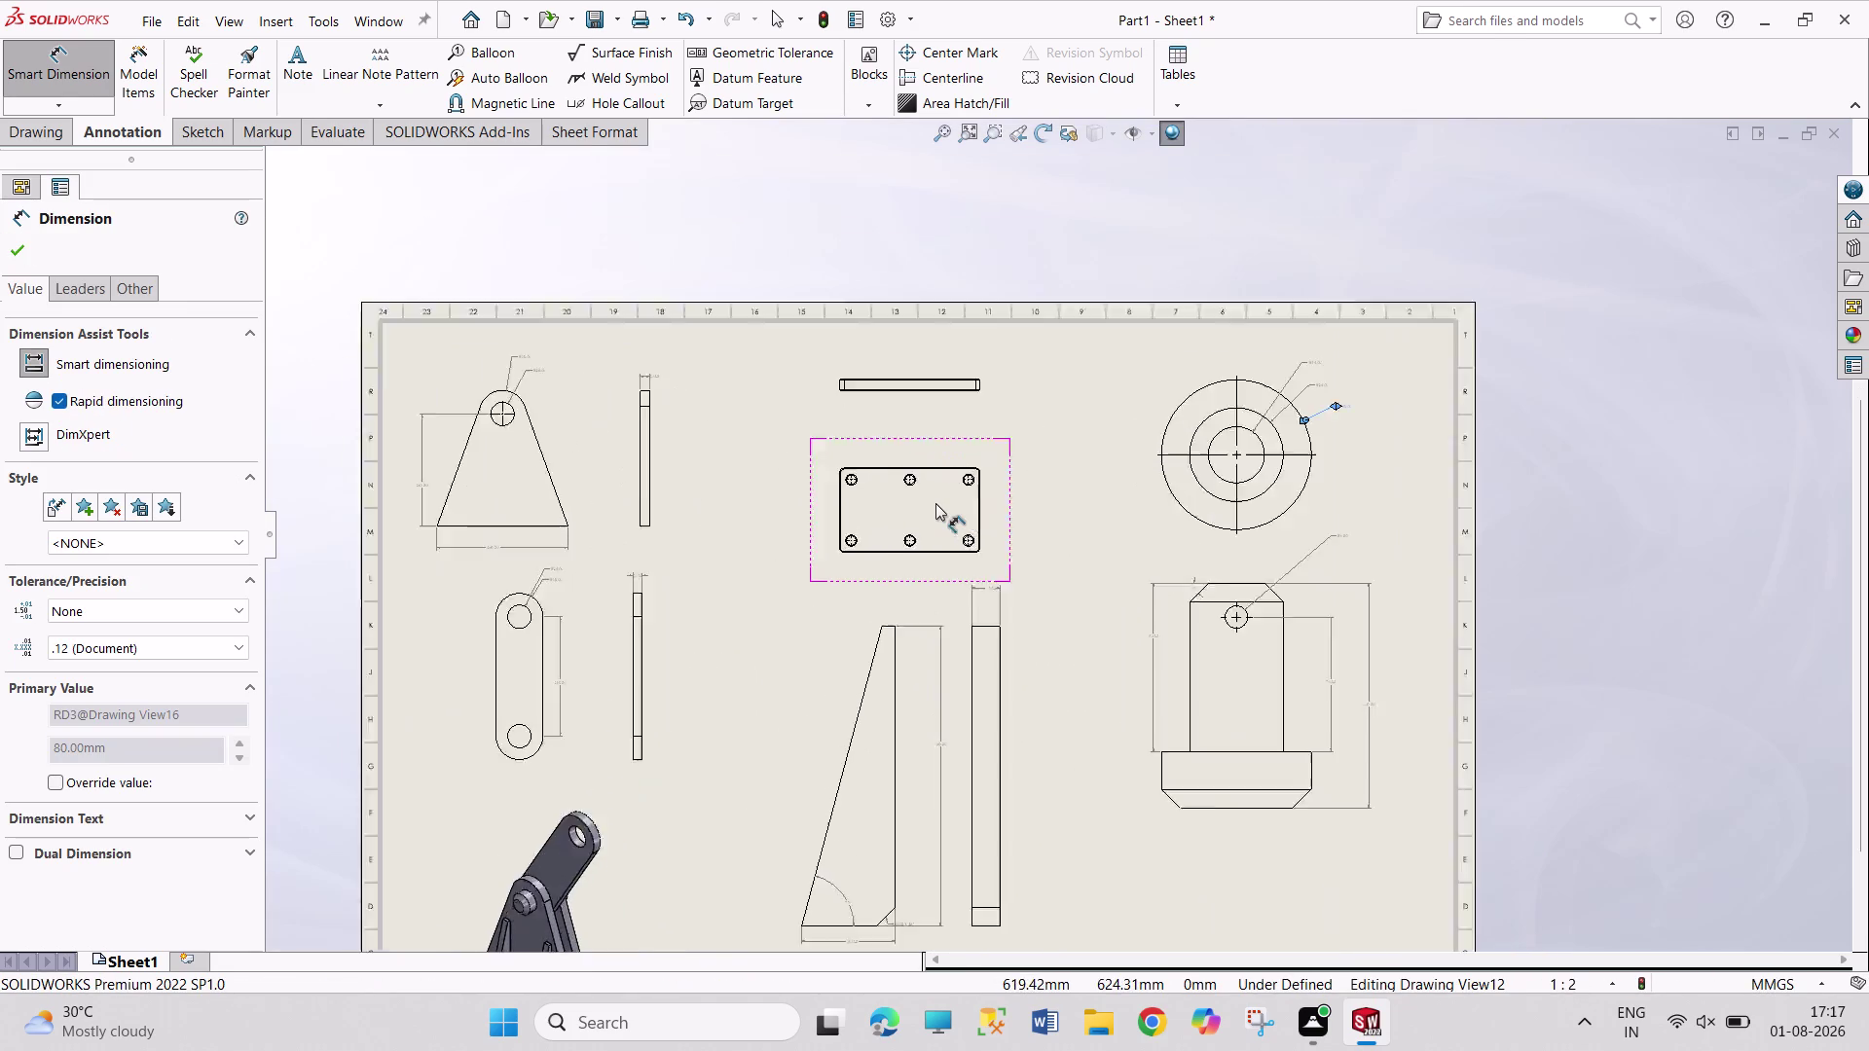
scroll(down, 3)
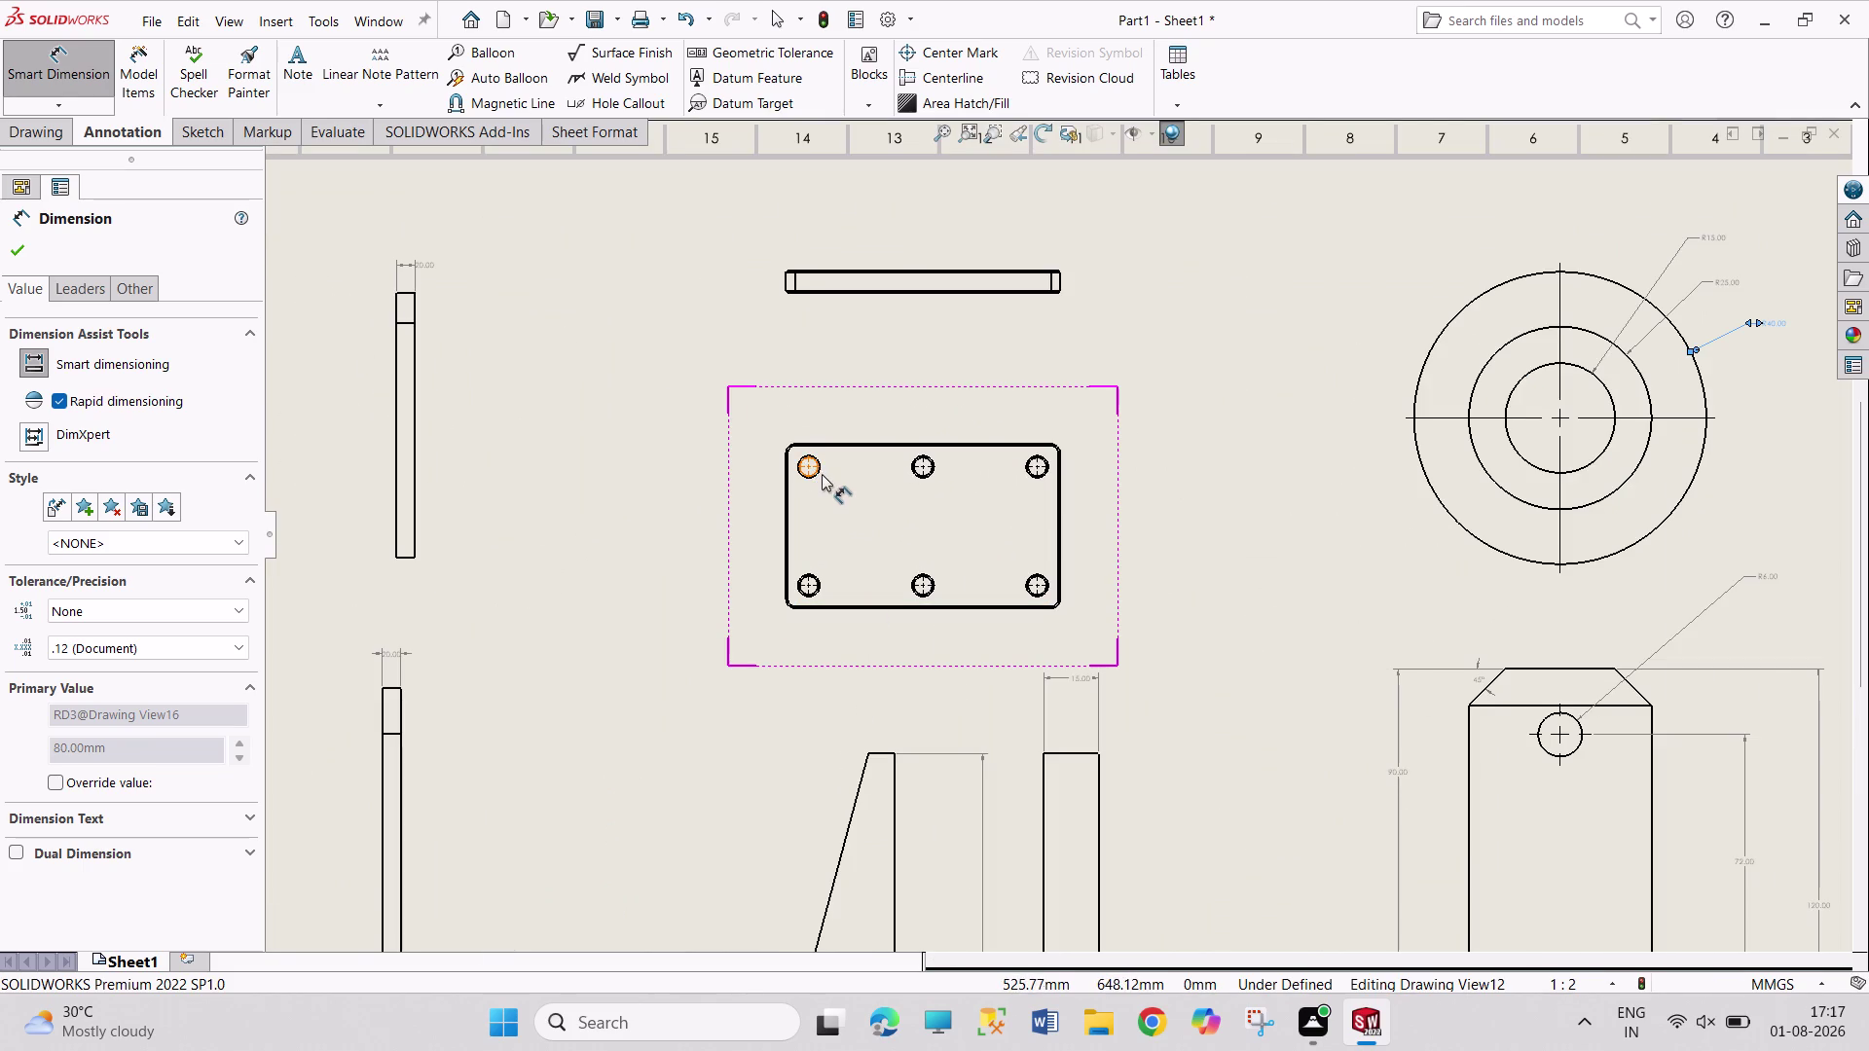
click(818, 472)
click(778, 399)
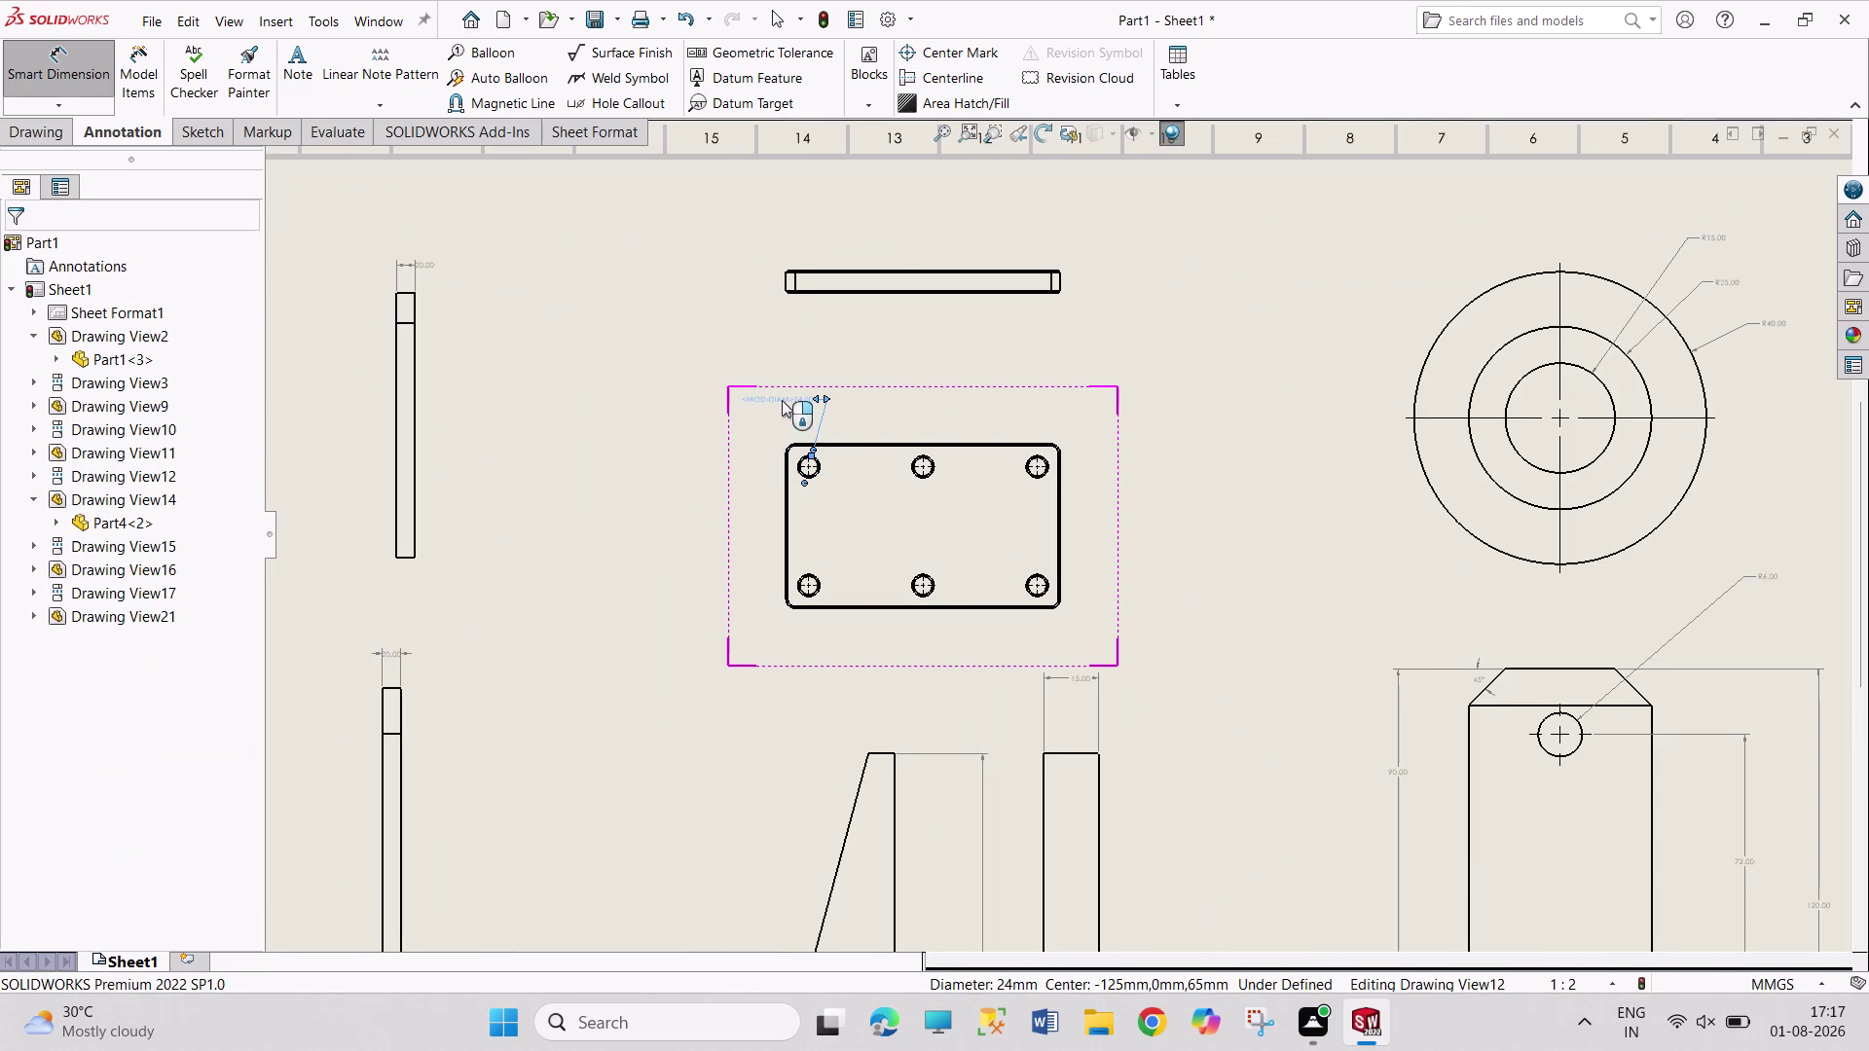
right_click(766, 392)
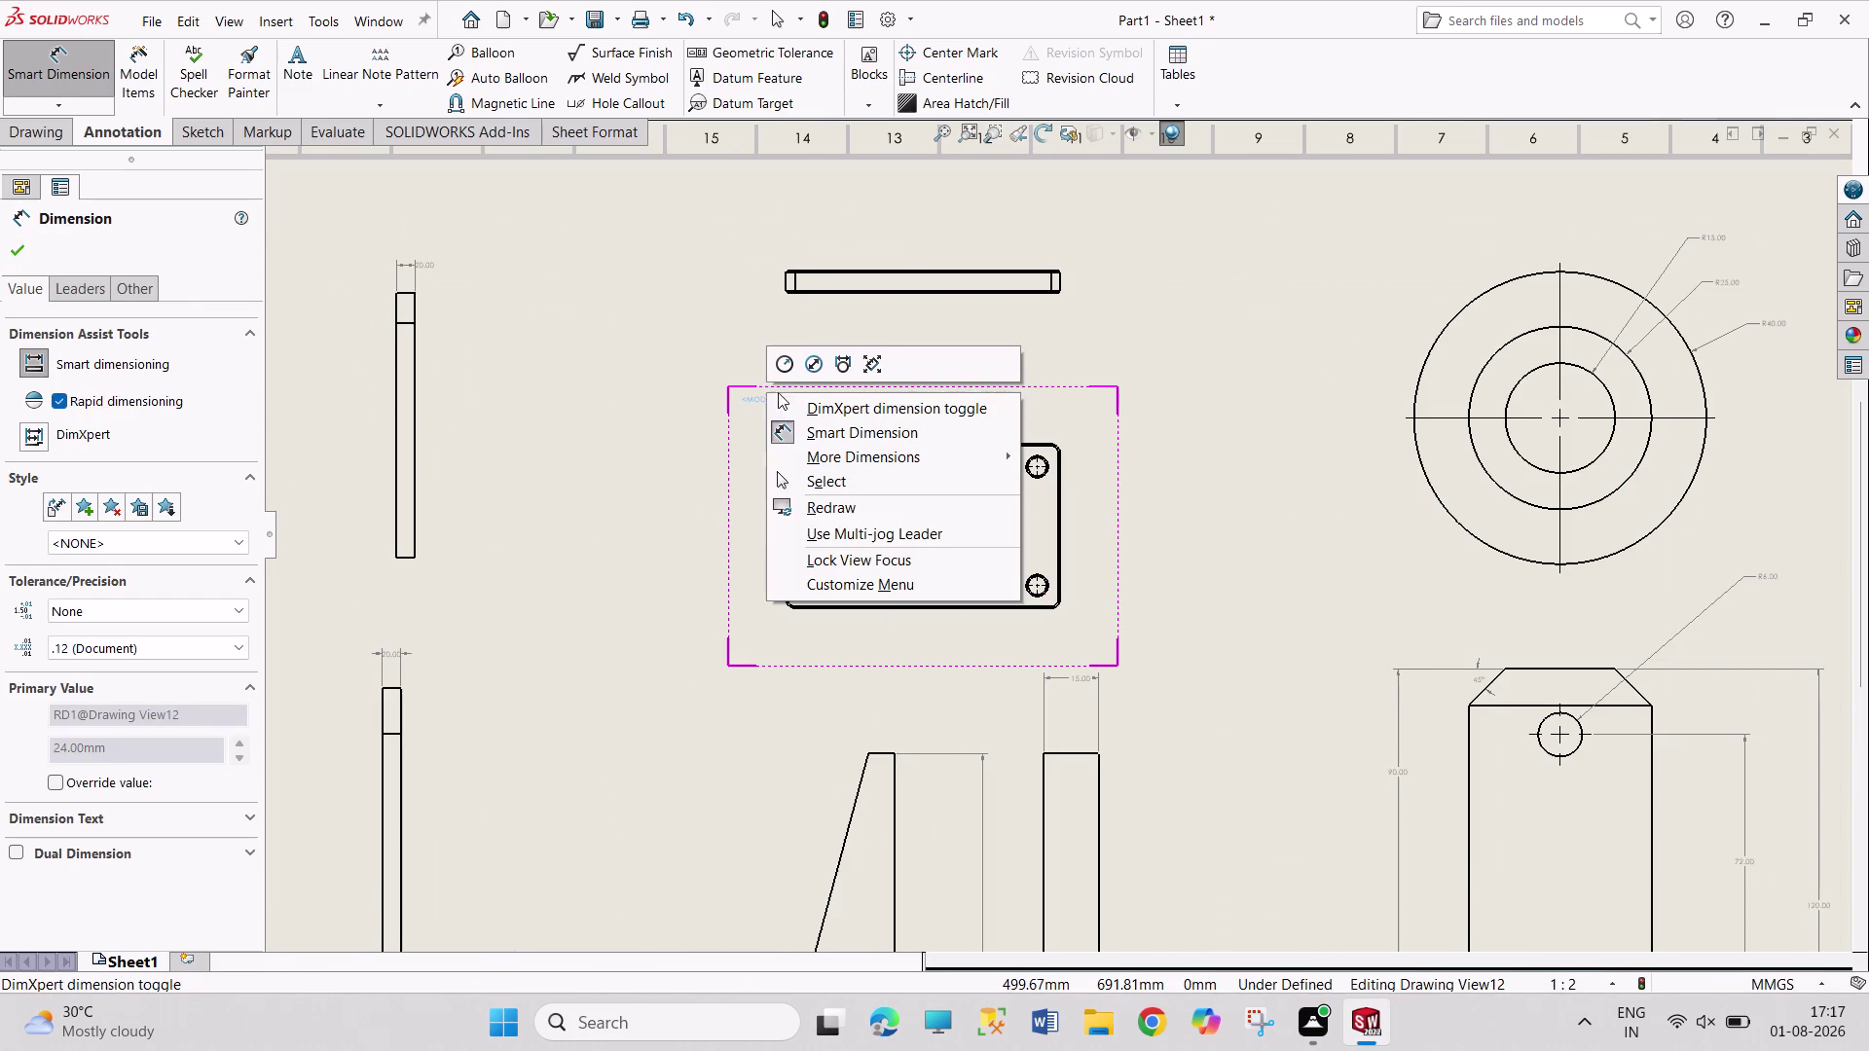
click(778, 363)
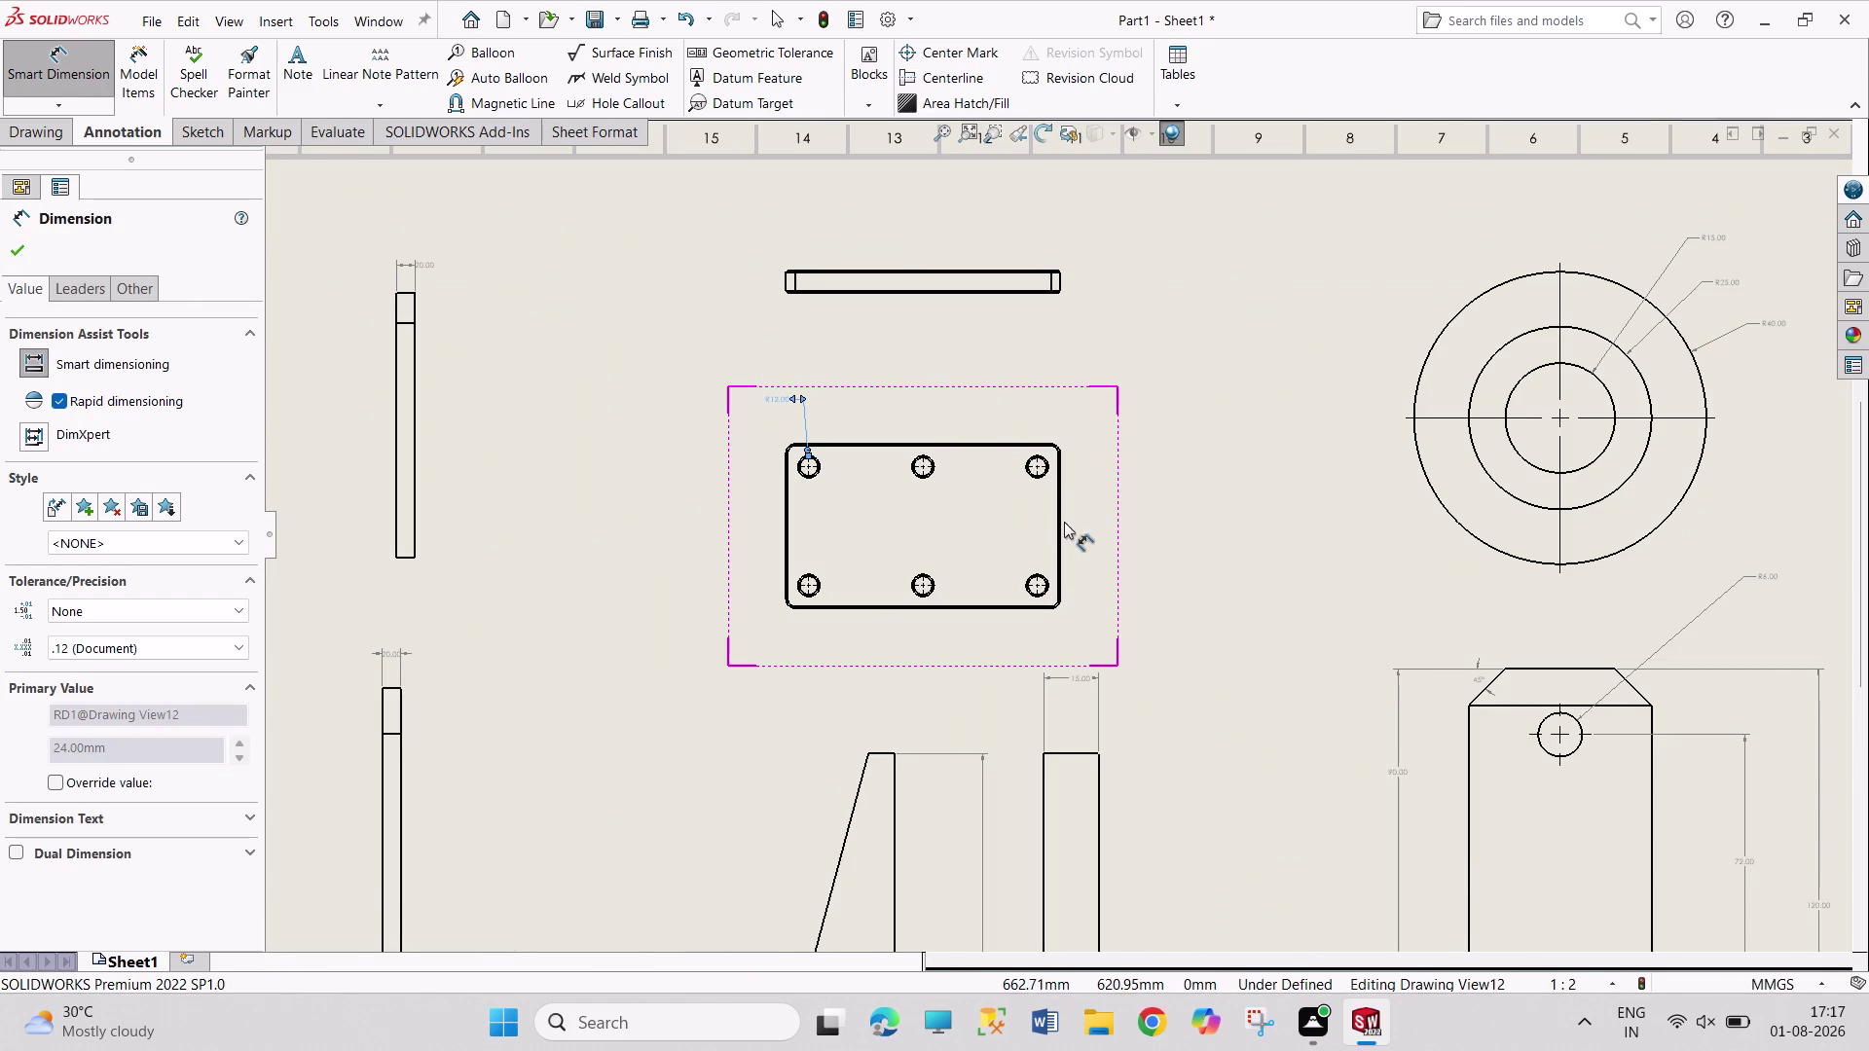
click(987, 446)
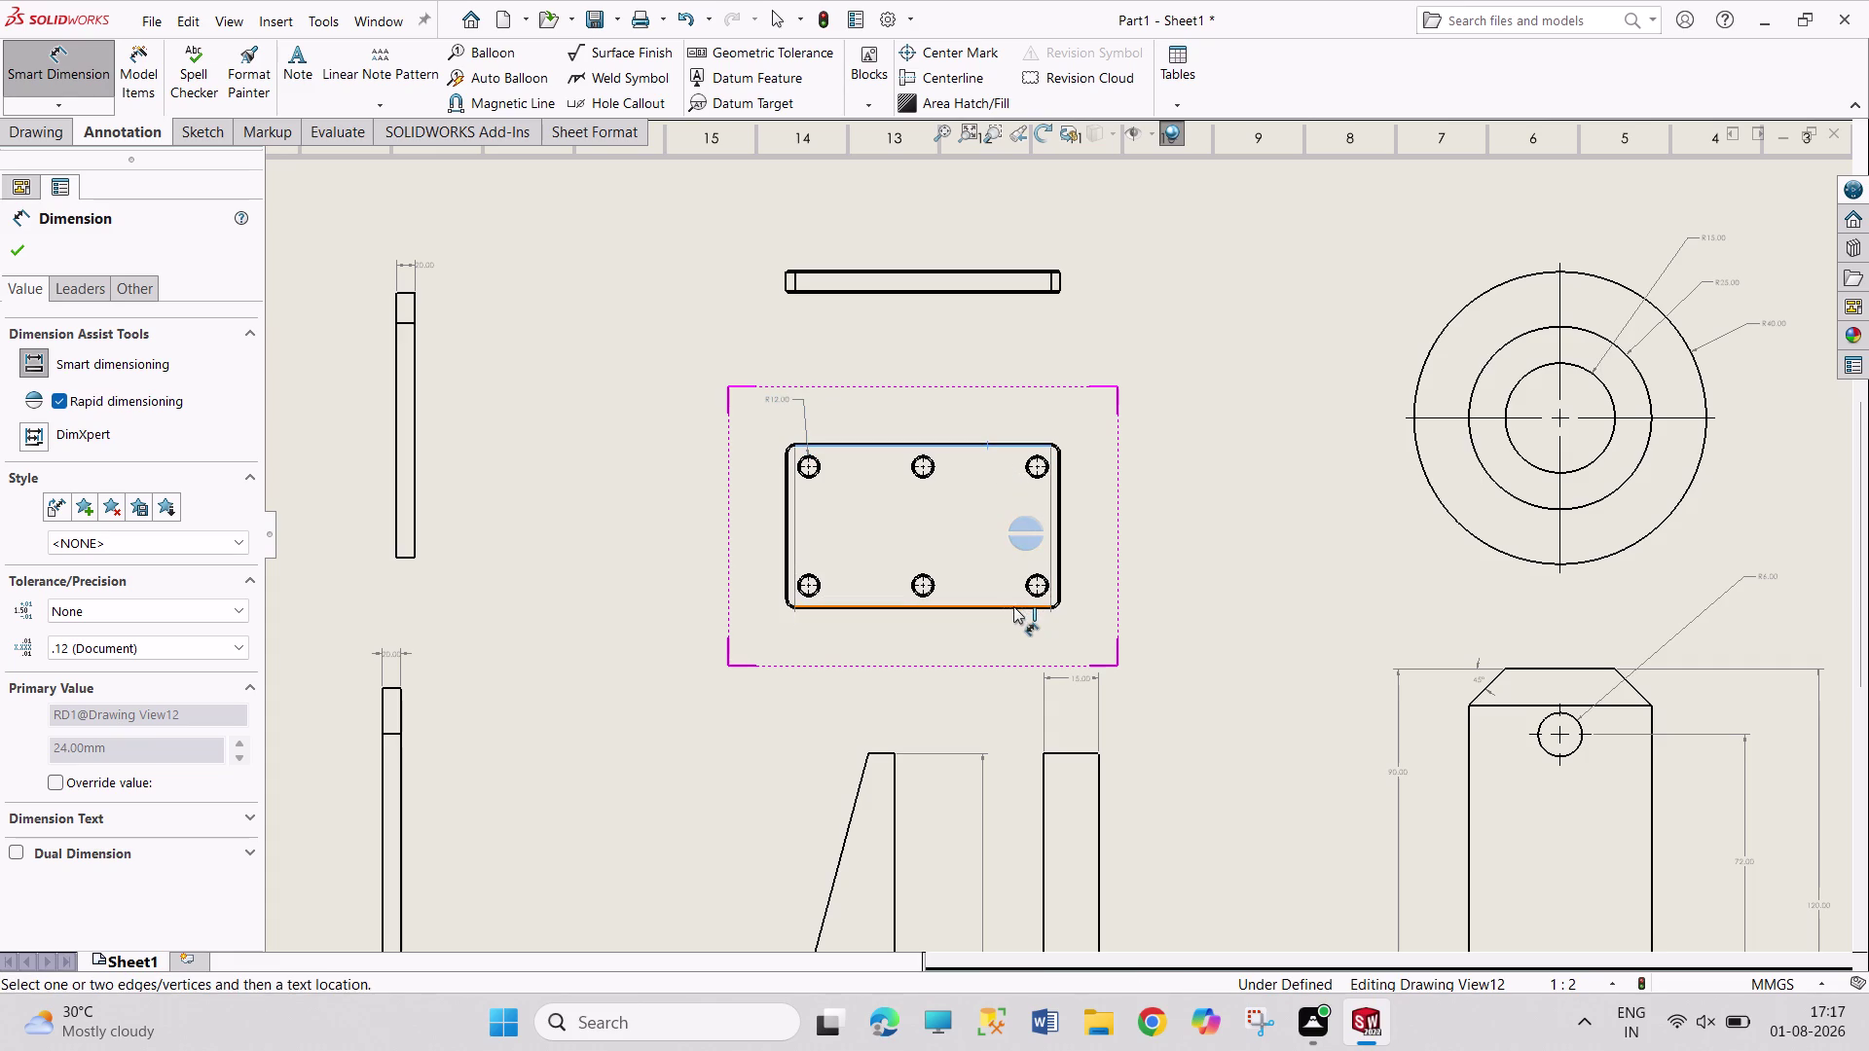
Add the plate's overall 176.00 height and 280.00 width dimensions.
click(1013, 606)
click(1135, 533)
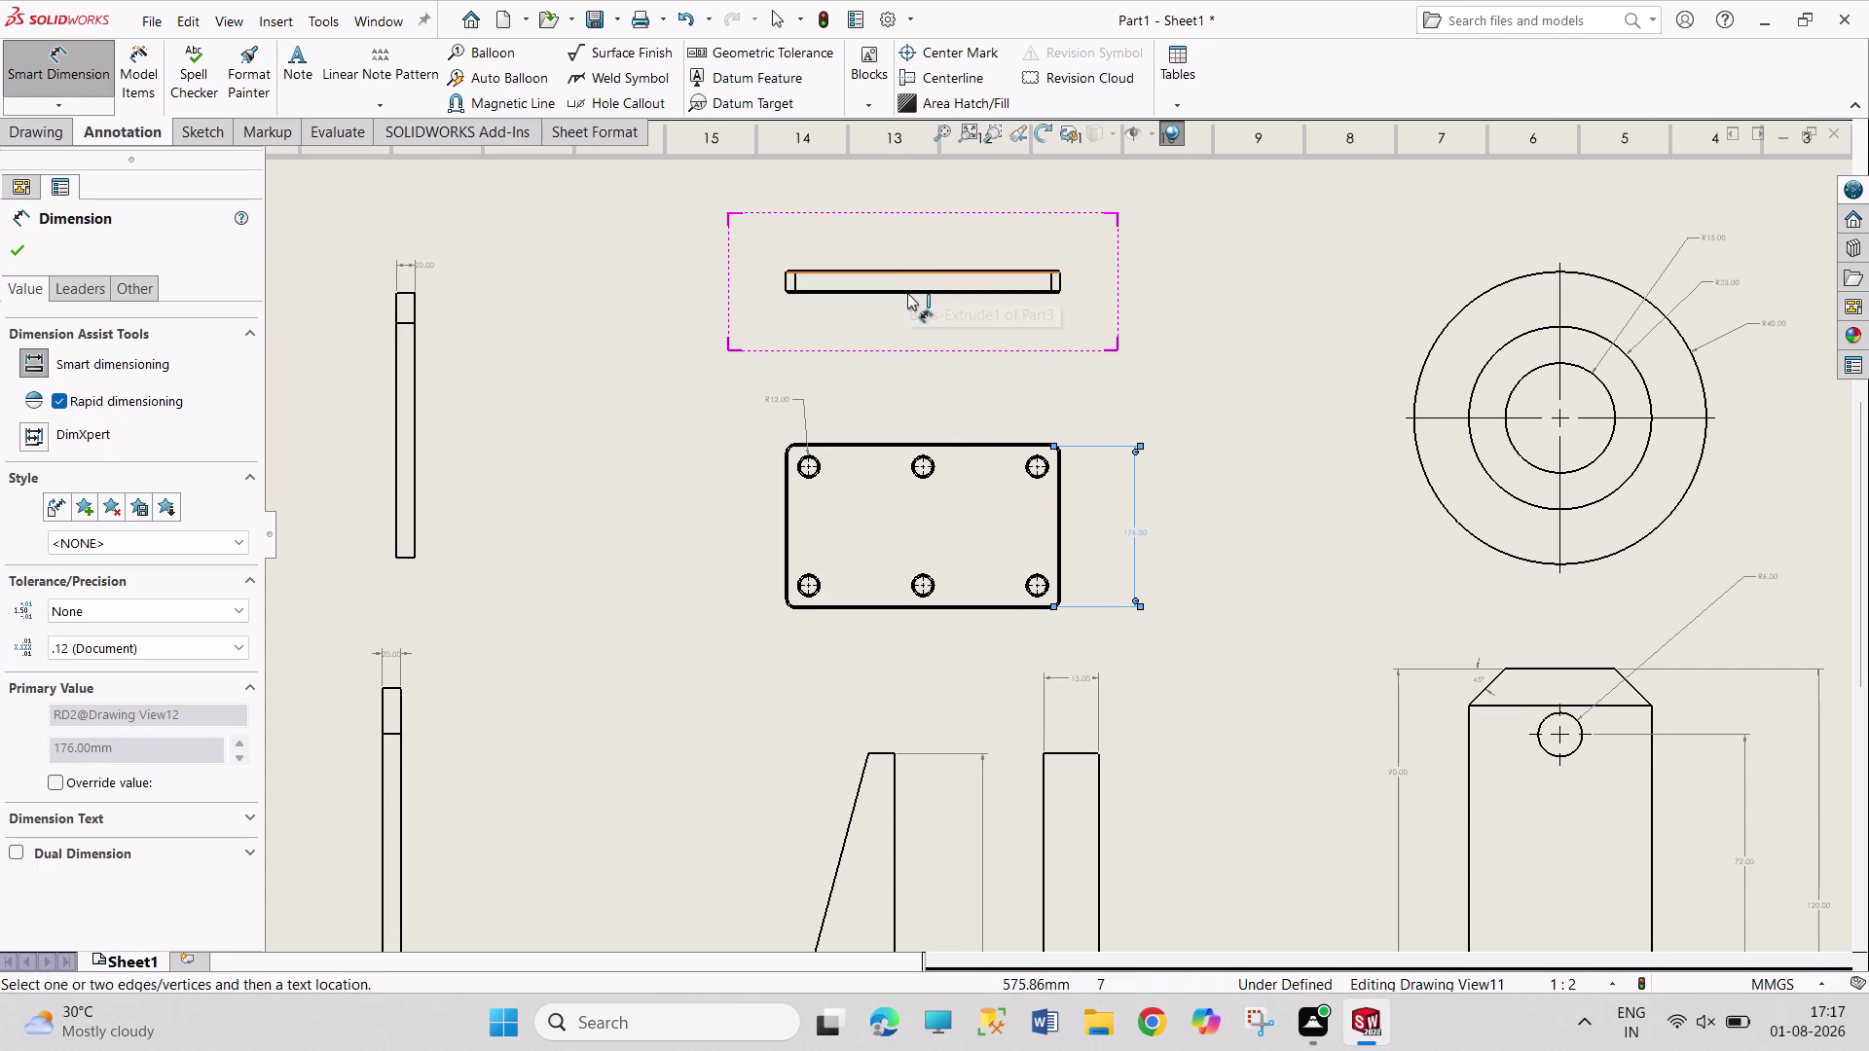
click(905, 607)
click(915, 640)
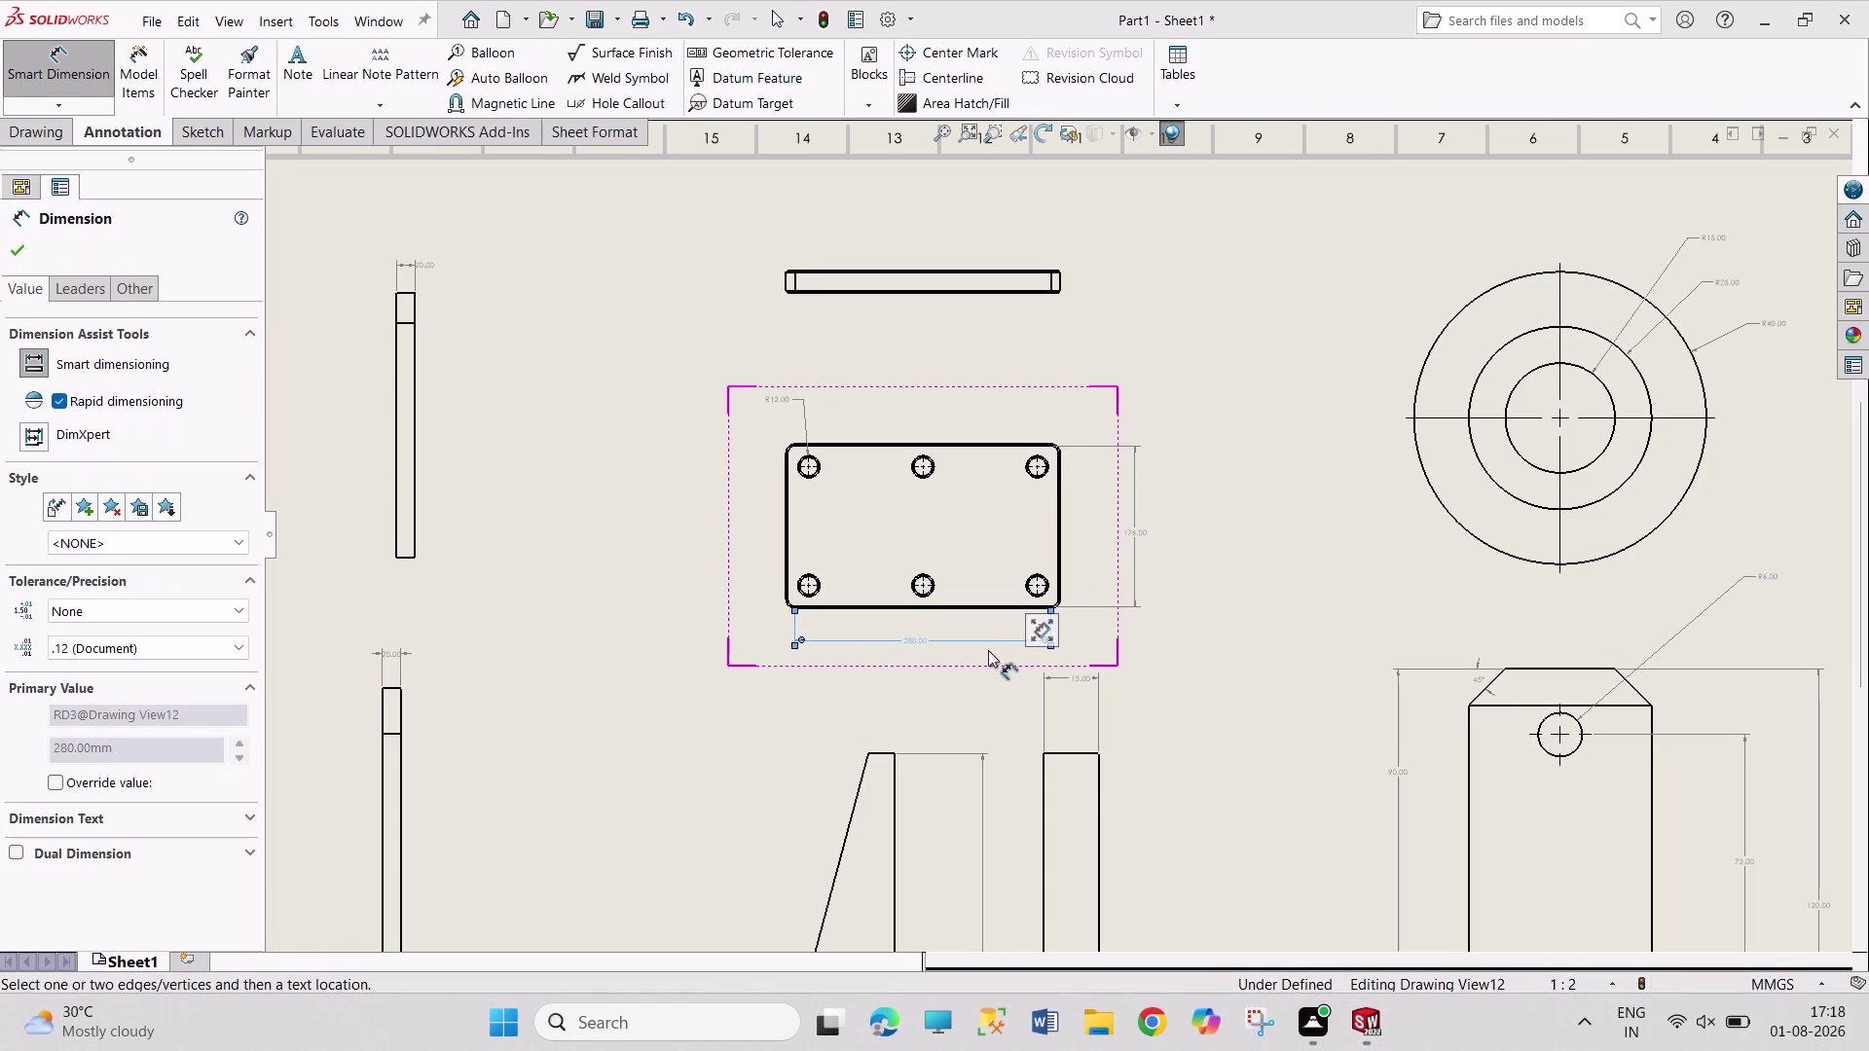
click(818, 473)
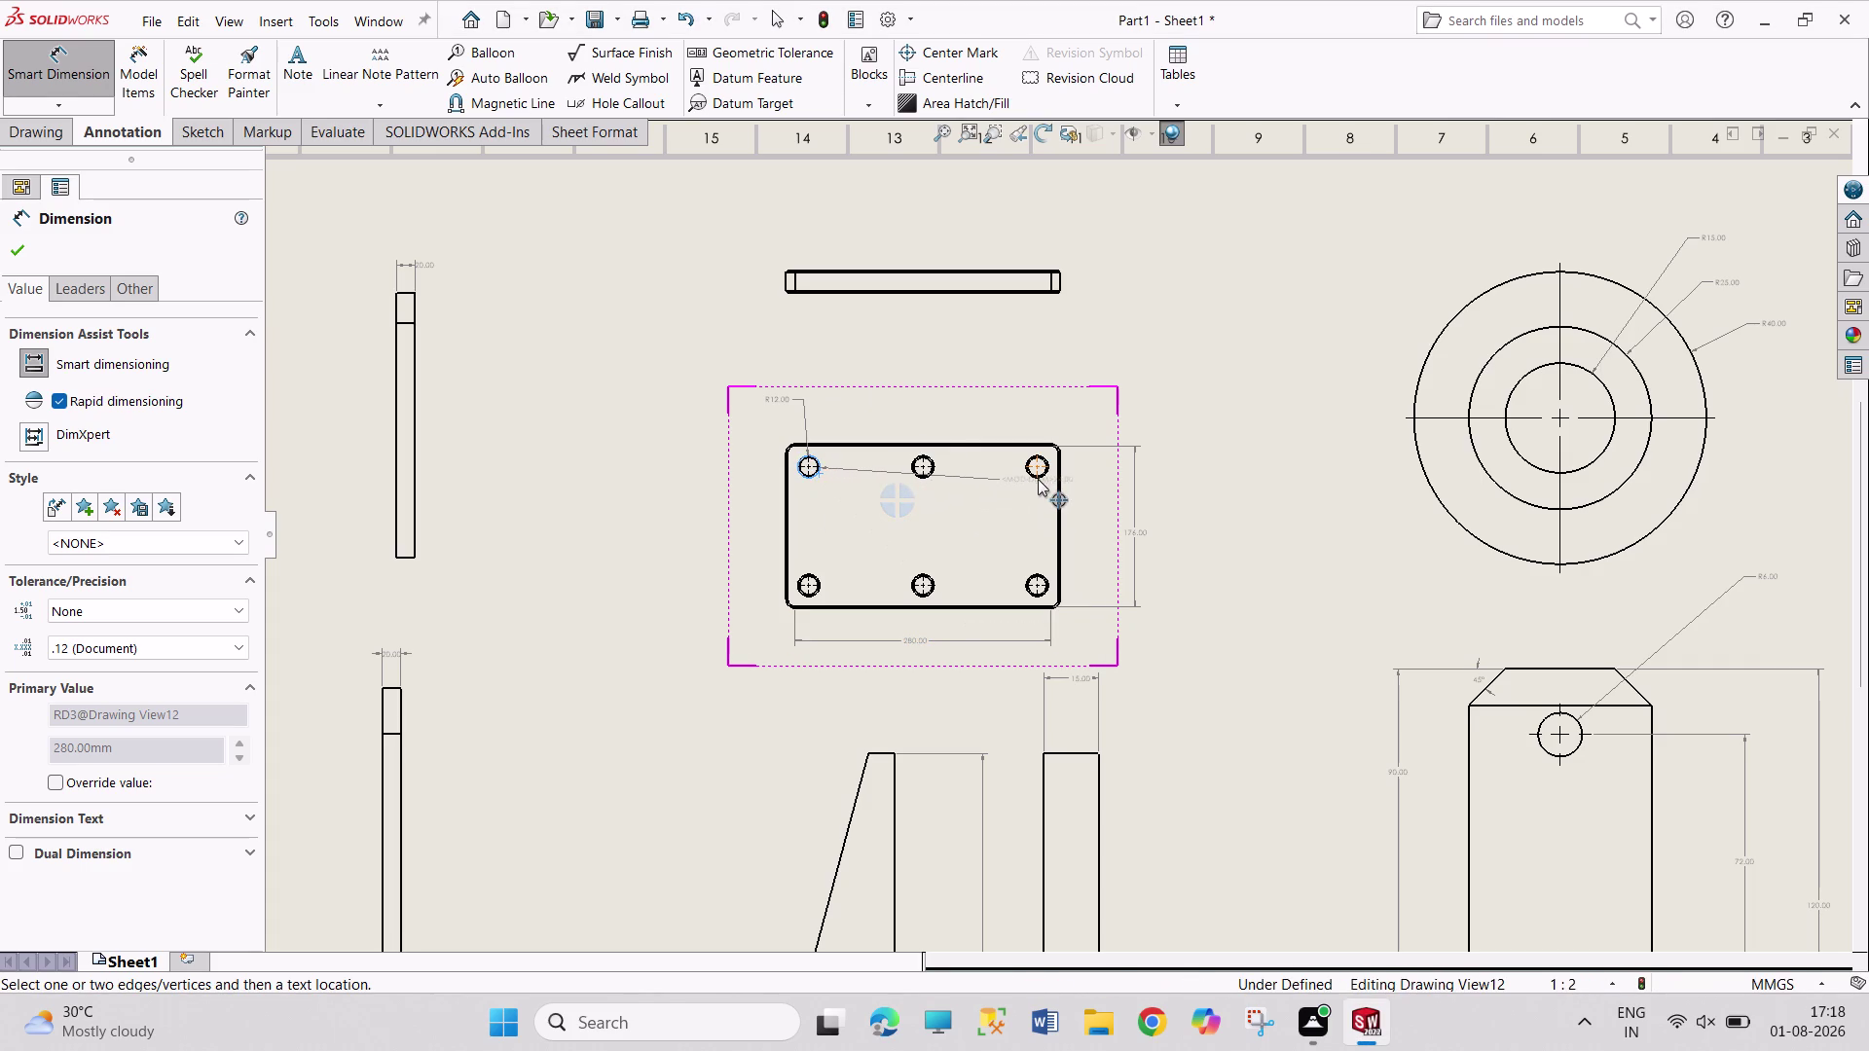
Dimension the hole centre spacings, 250.00 across and 130.00 vertically.
click(1042, 472)
click(940, 405)
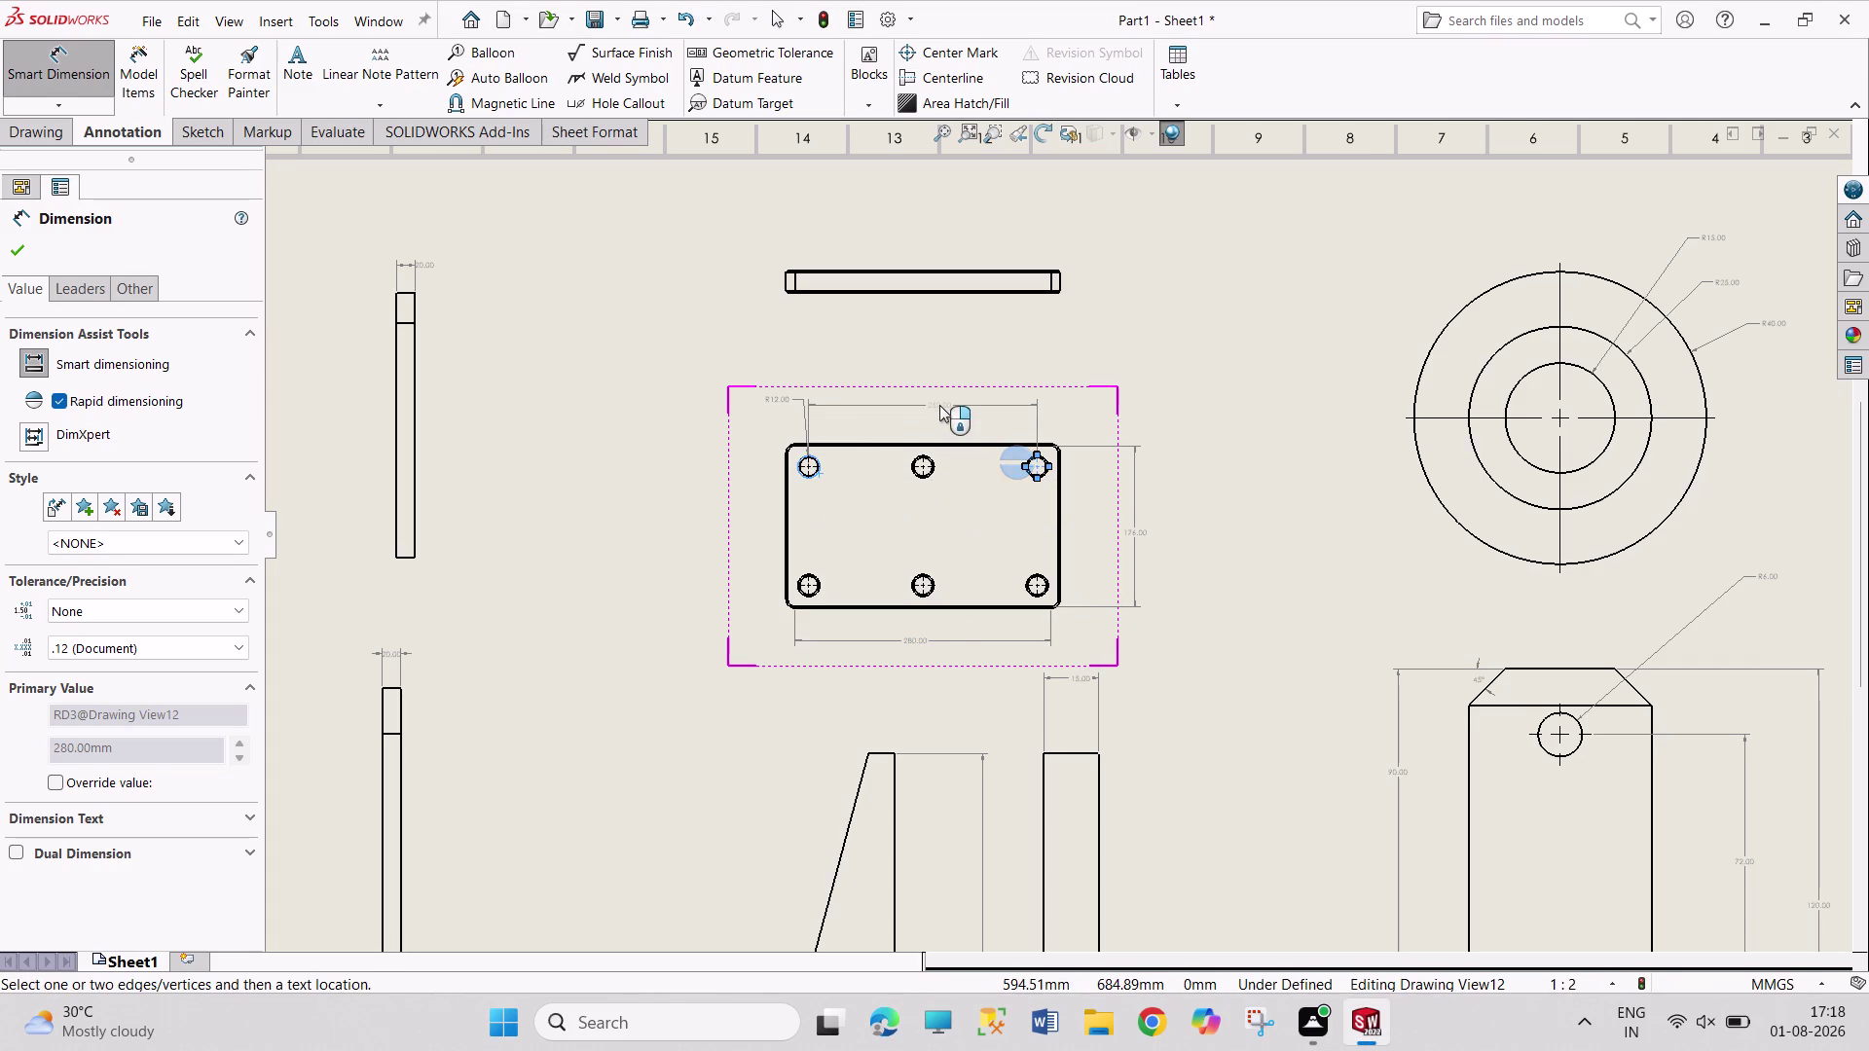
scroll(down, 3)
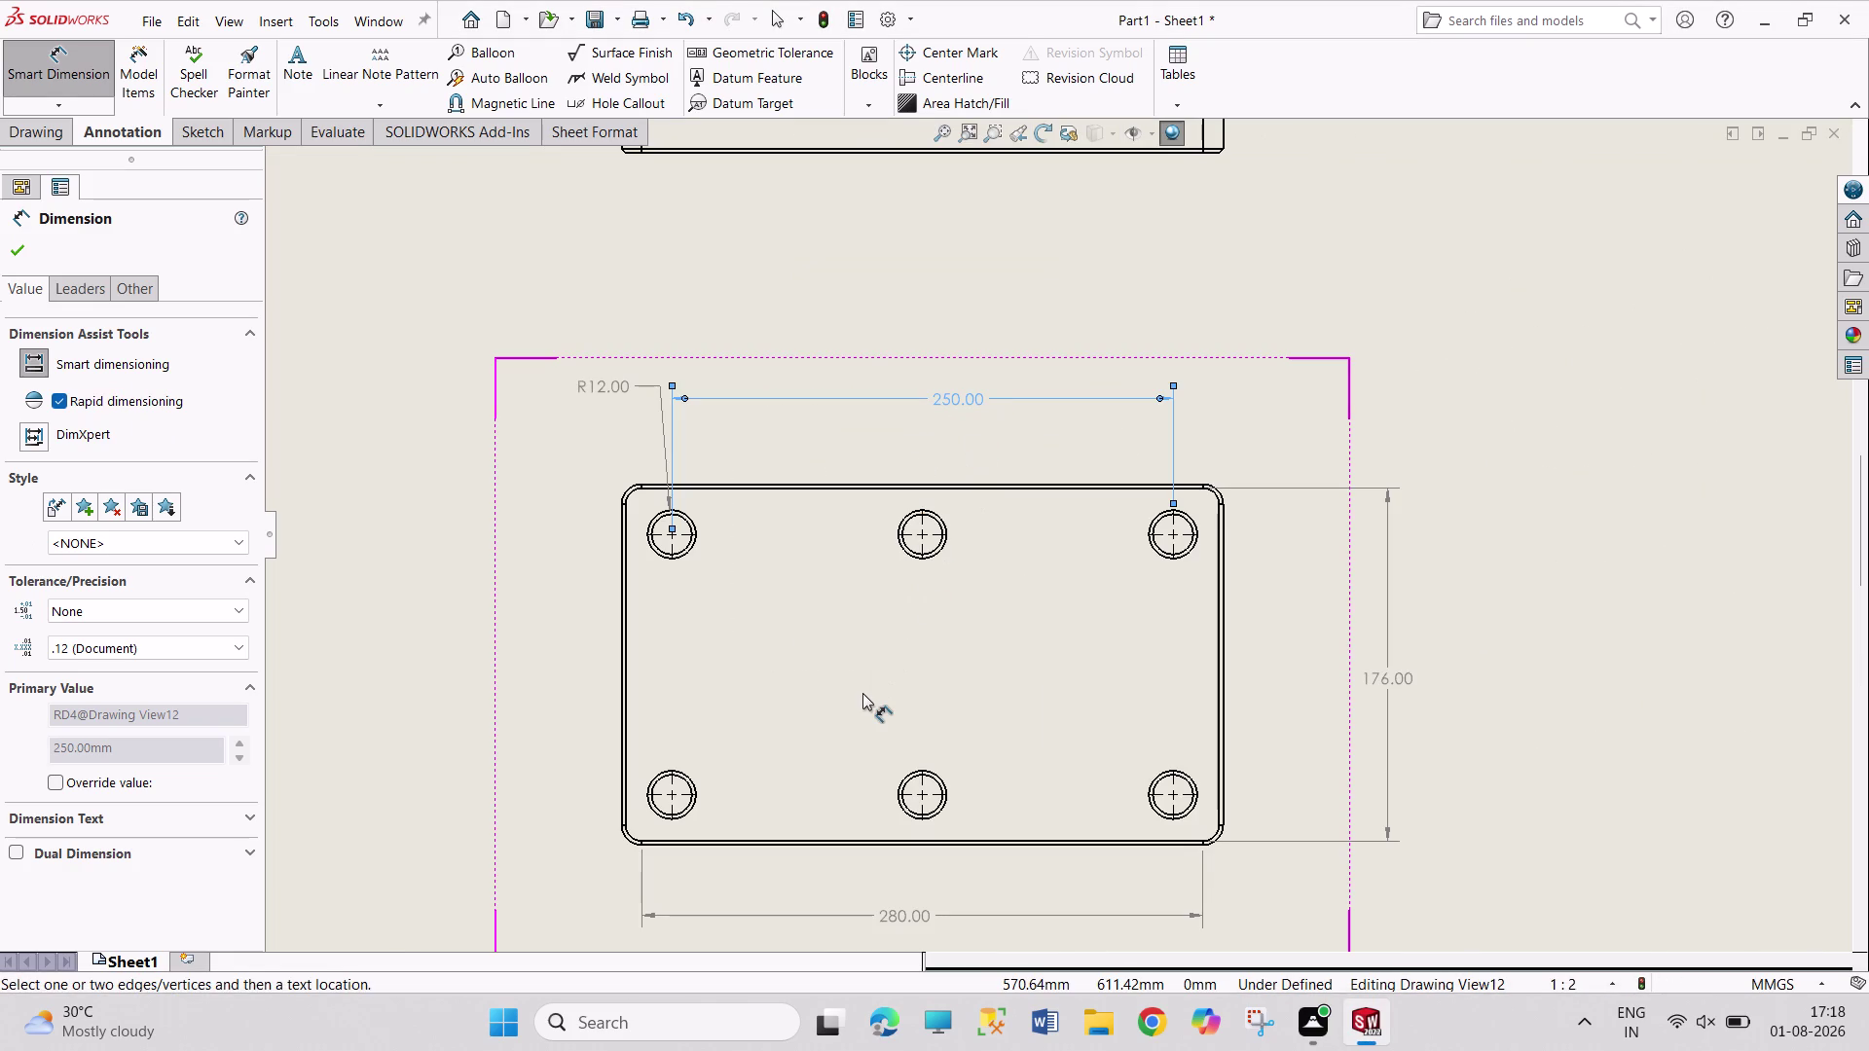
click(685, 552)
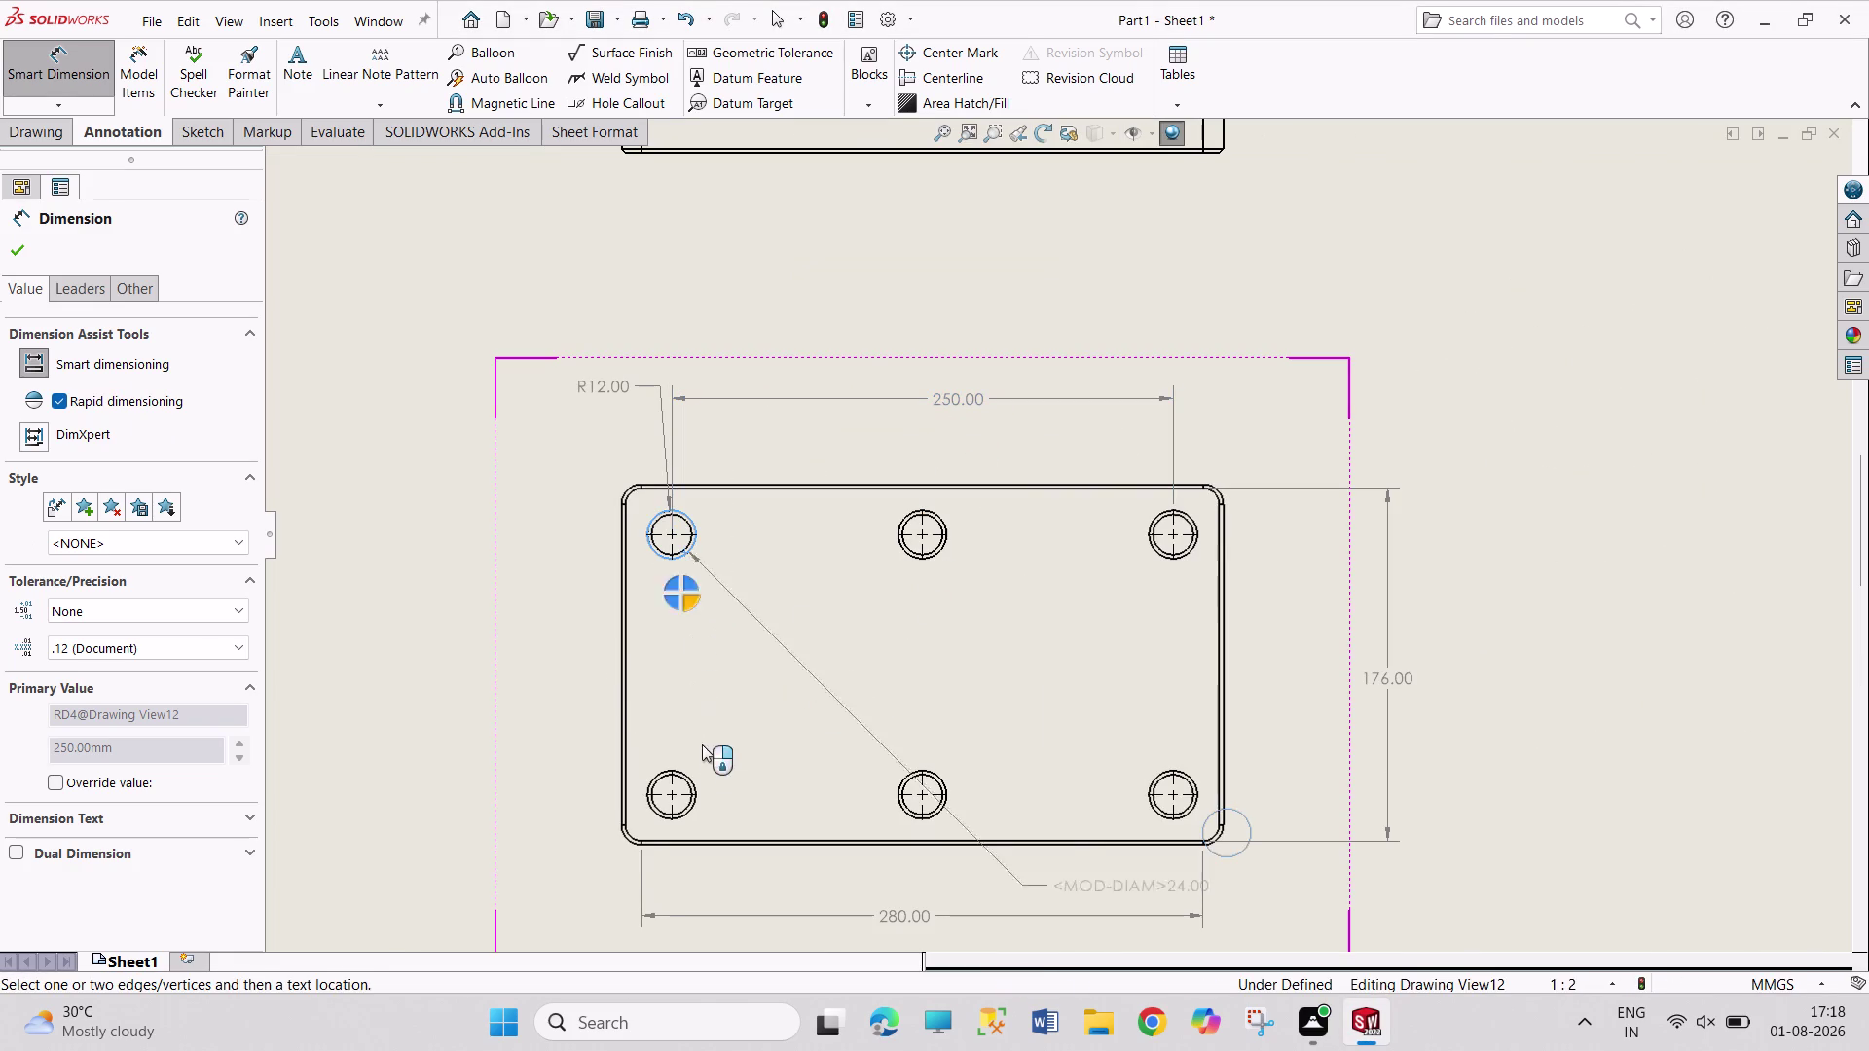
click(690, 791)
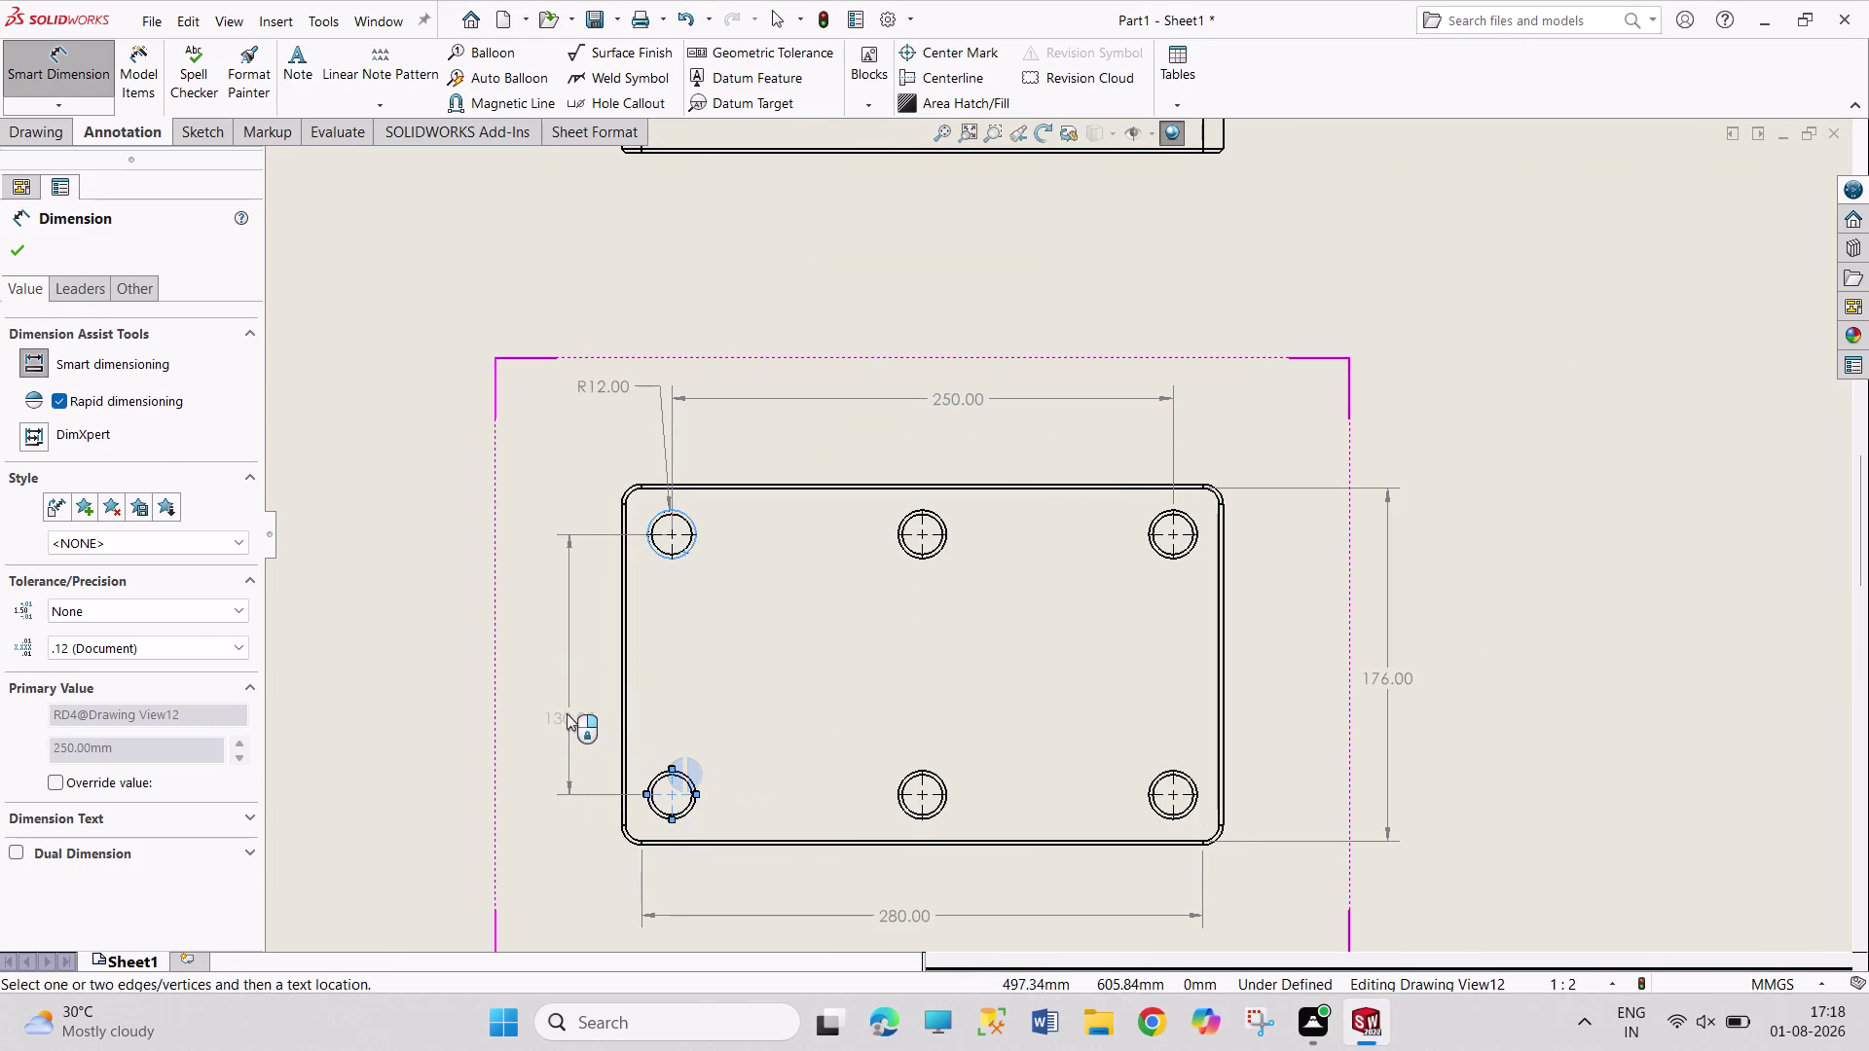
click(566, 713)
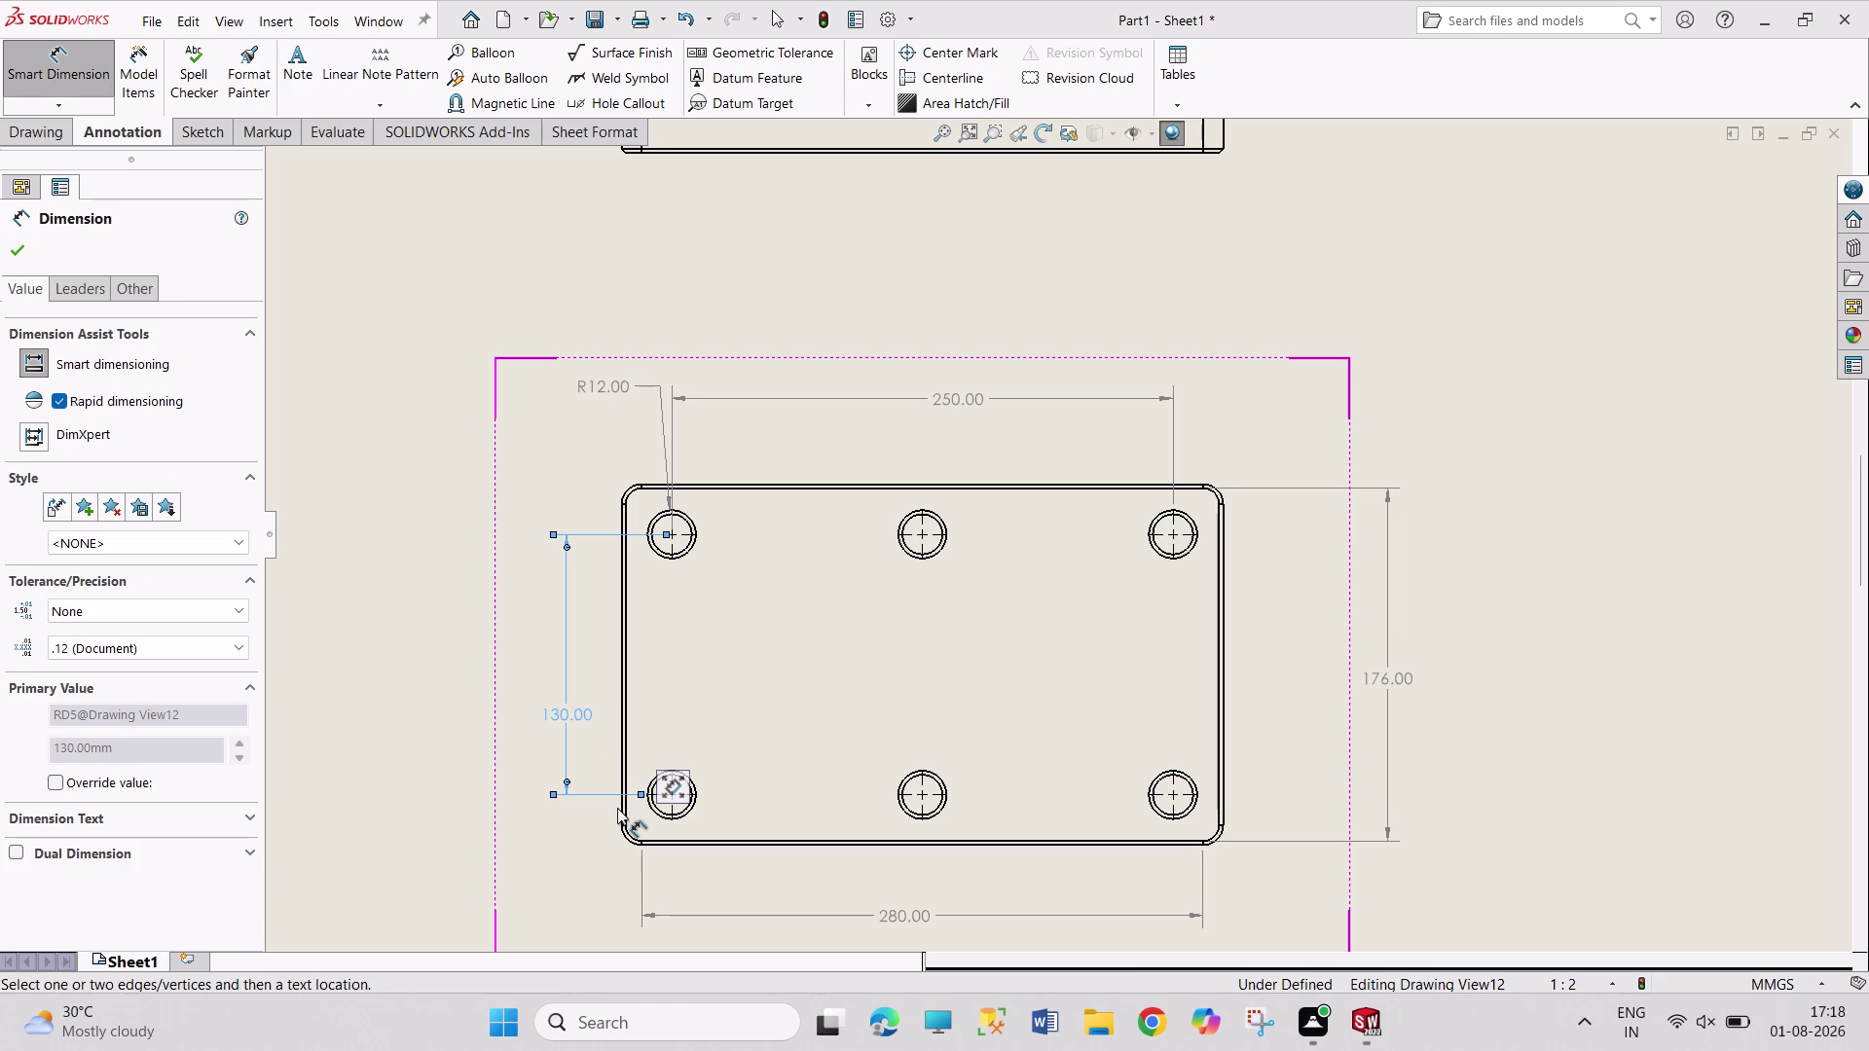
Try a corner radius dimension, then cancel and undo it.
click(631, 489)
click(536, 444)
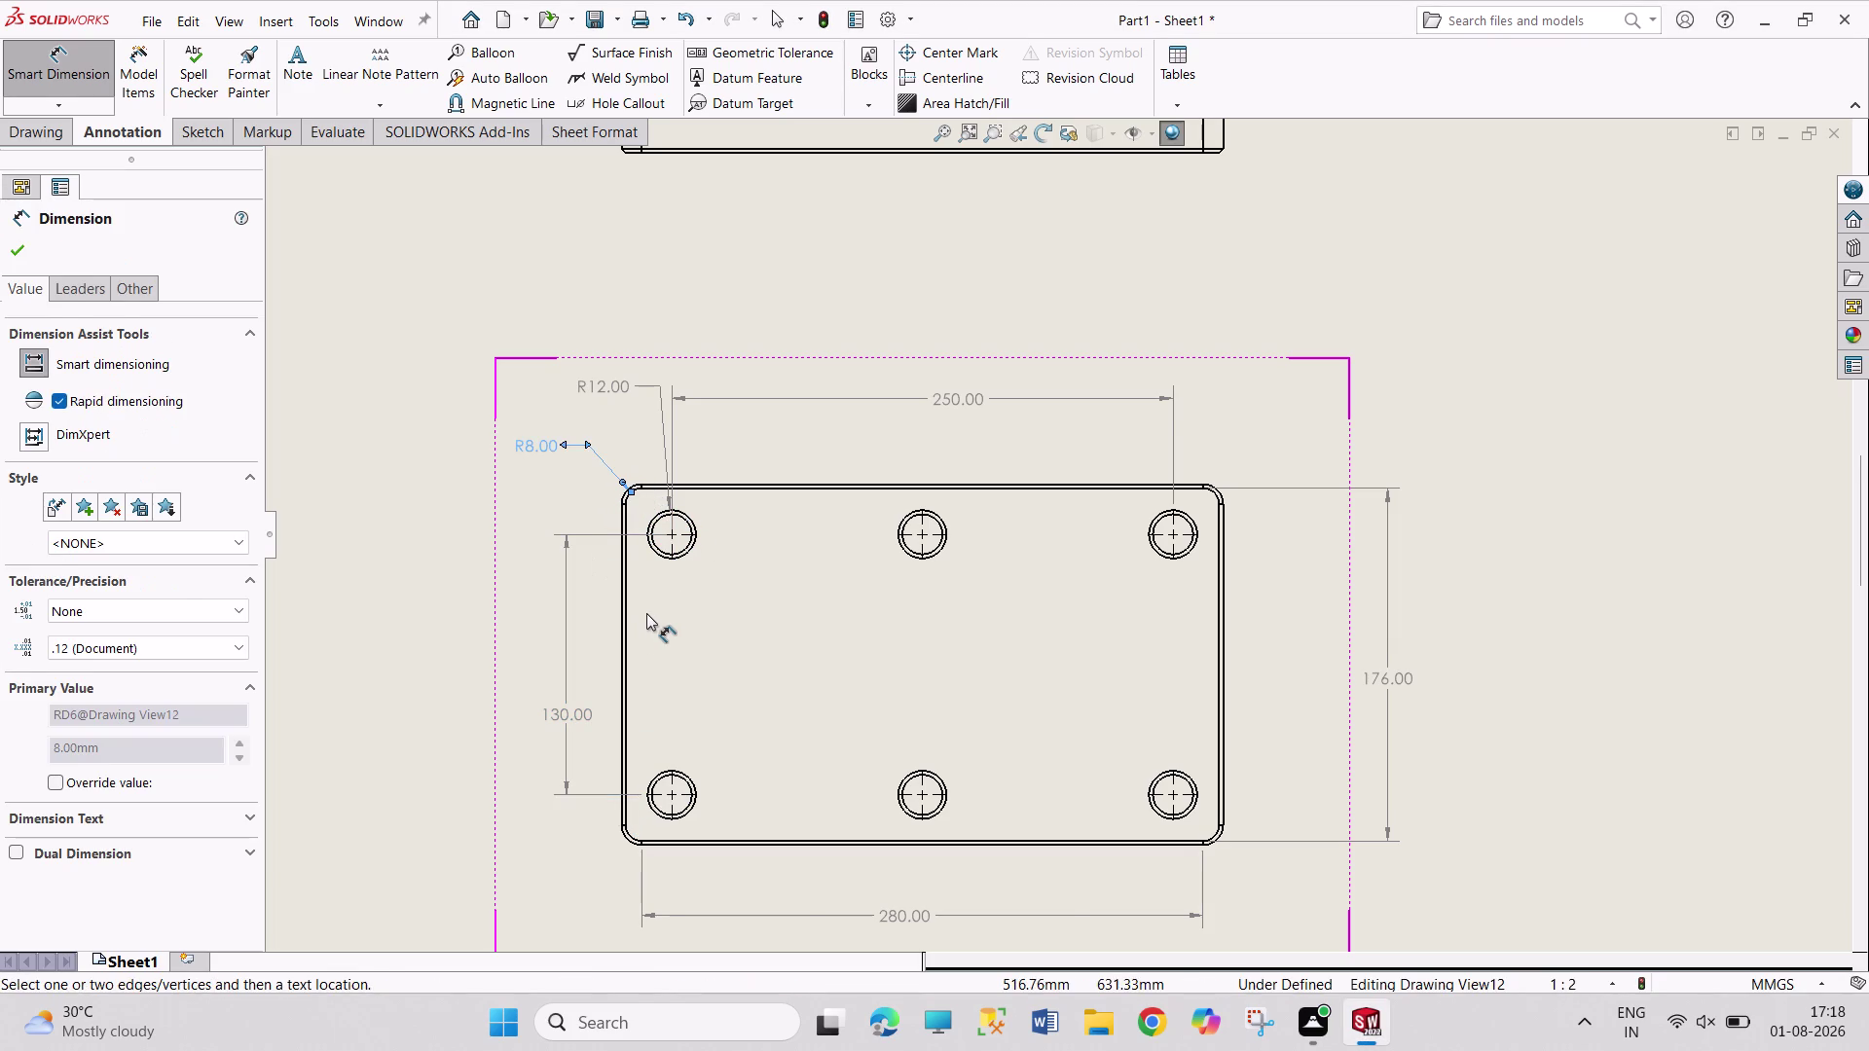
key(Escape)
key(ctrl+z)
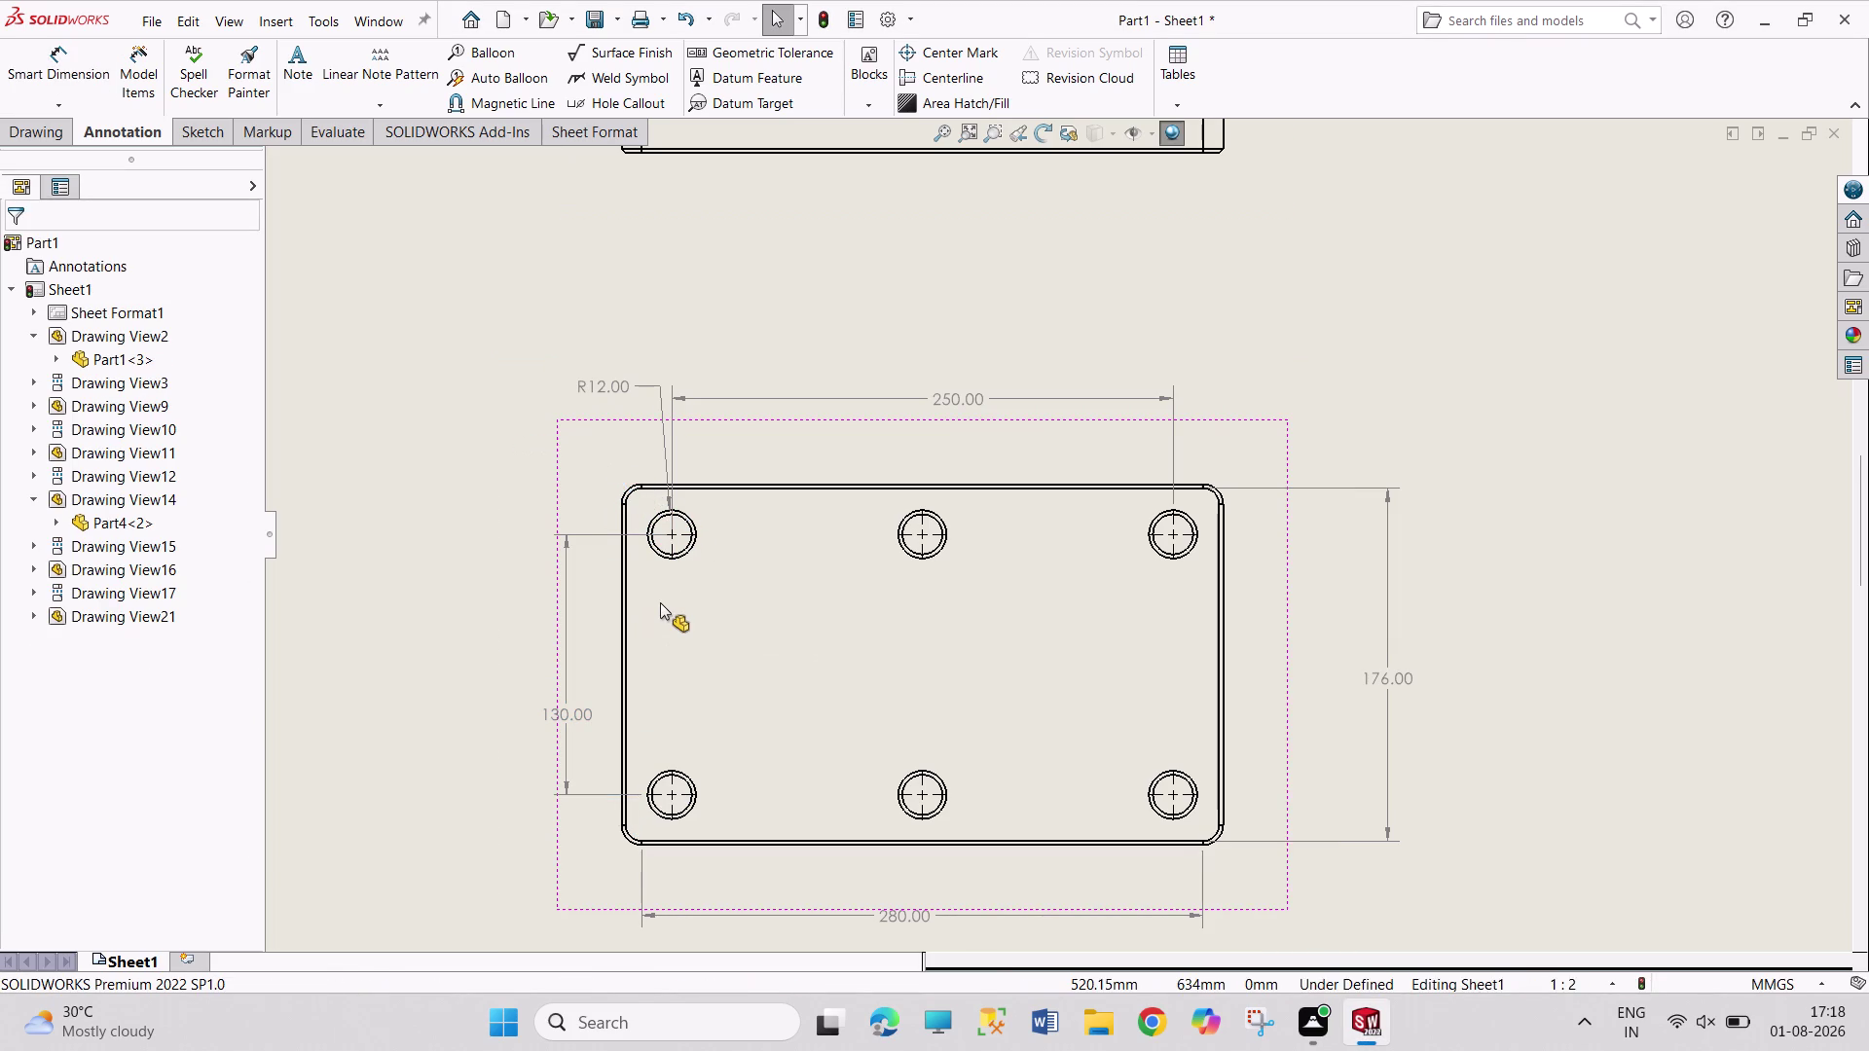
Add an R10.00 radius dimension to the plate's rounded top-left corner.
scroll(down, 3)
right_drag(536, 320, 536, 319)
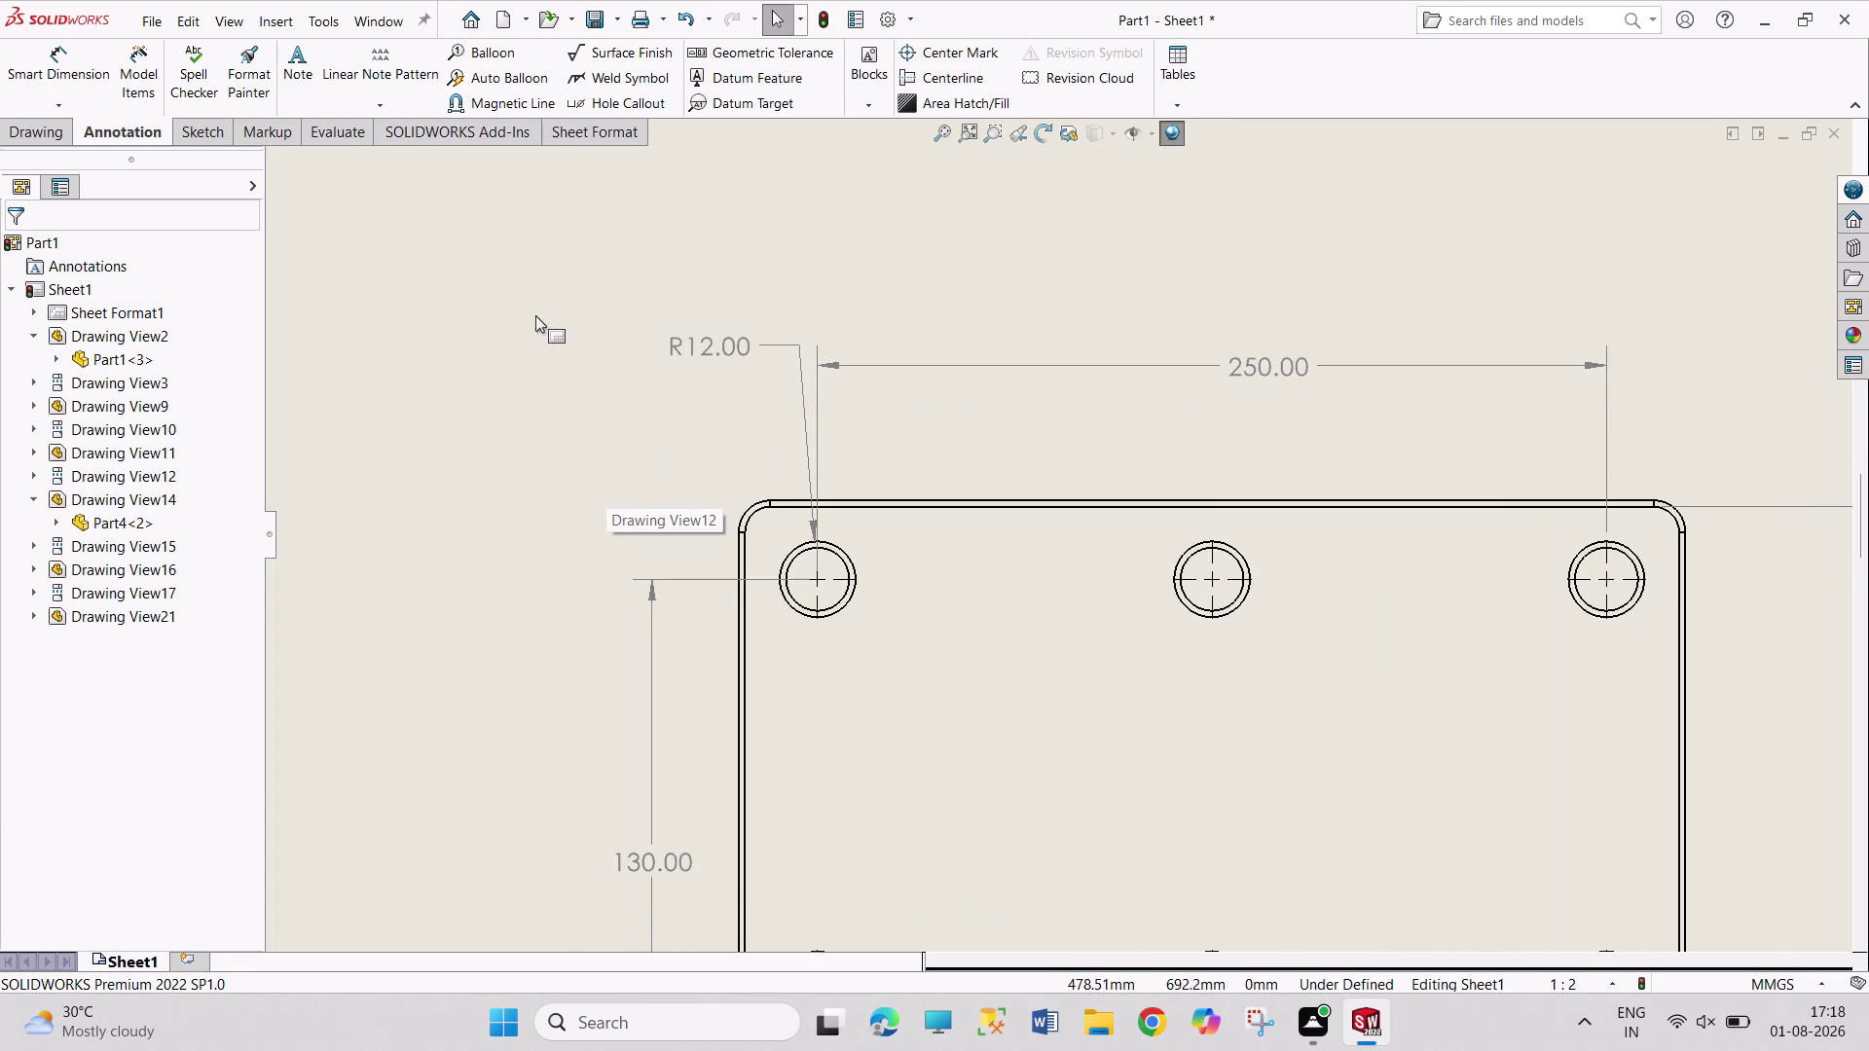
right_drag(535, 319, 535, 200)
click(741, 517)
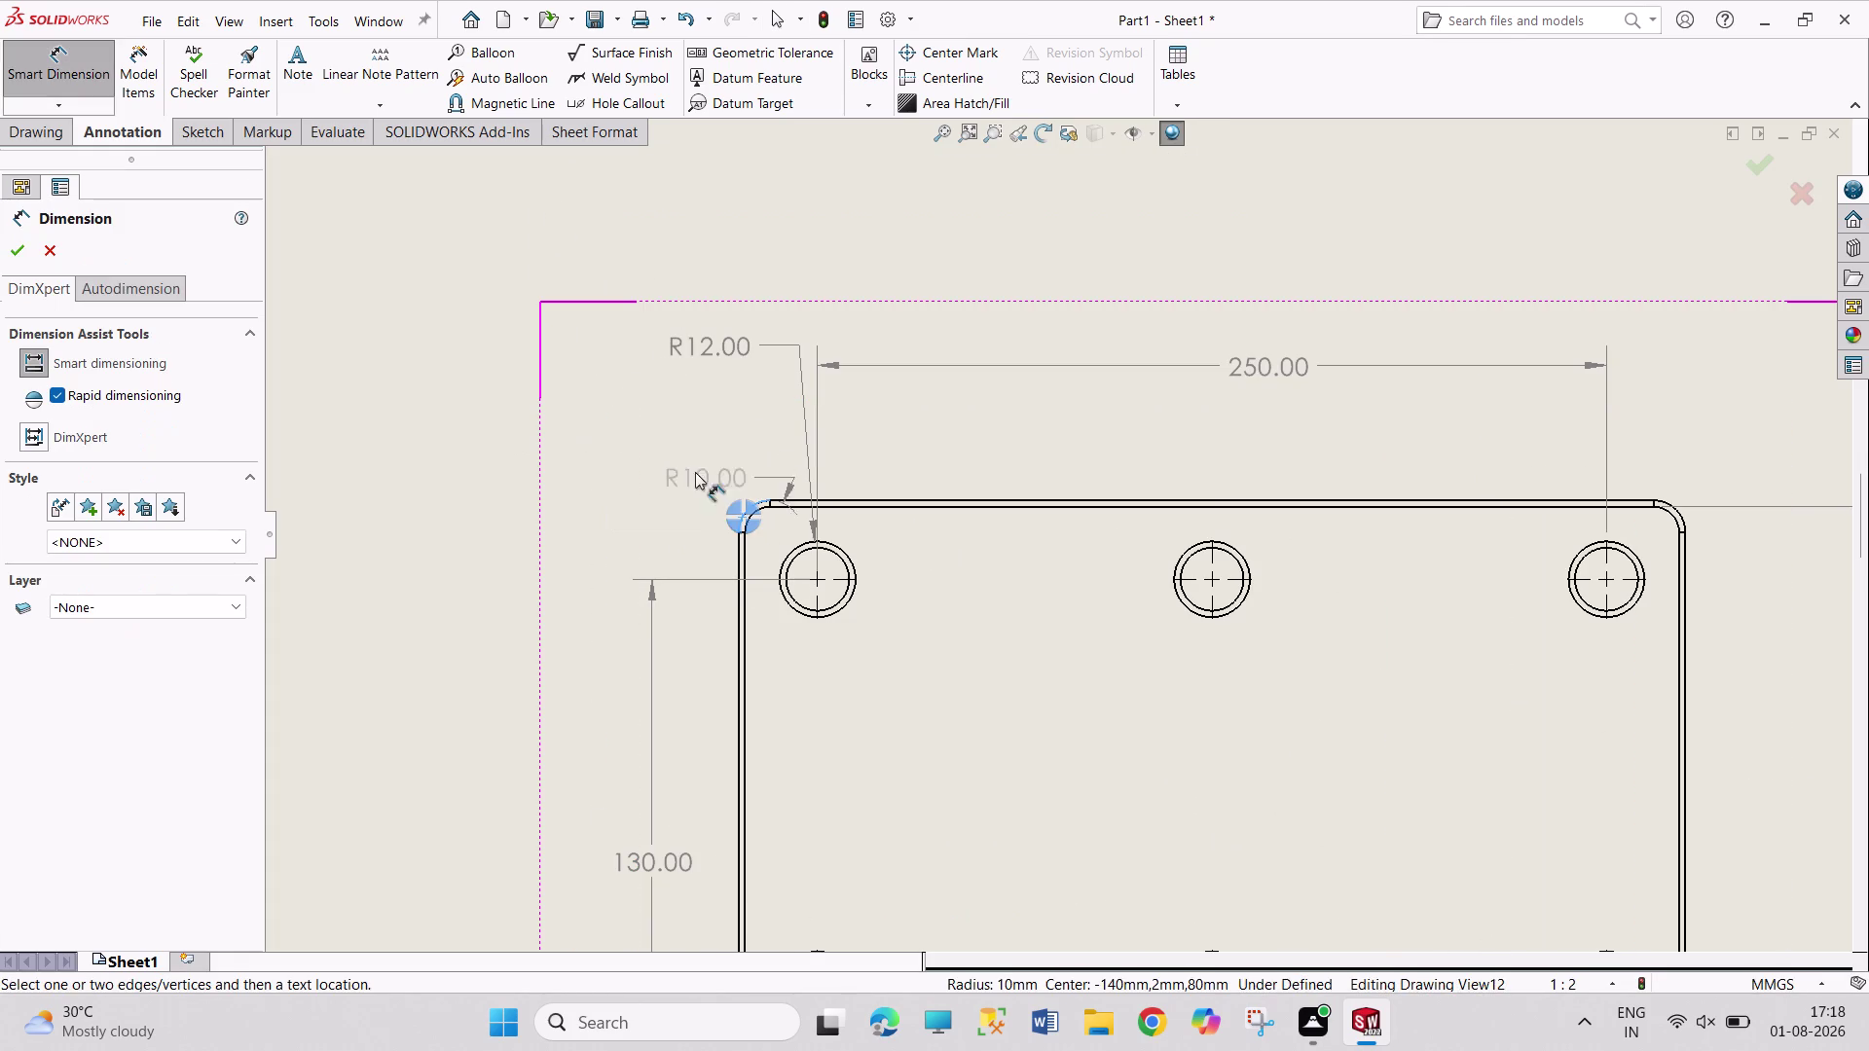
click(651, 460)
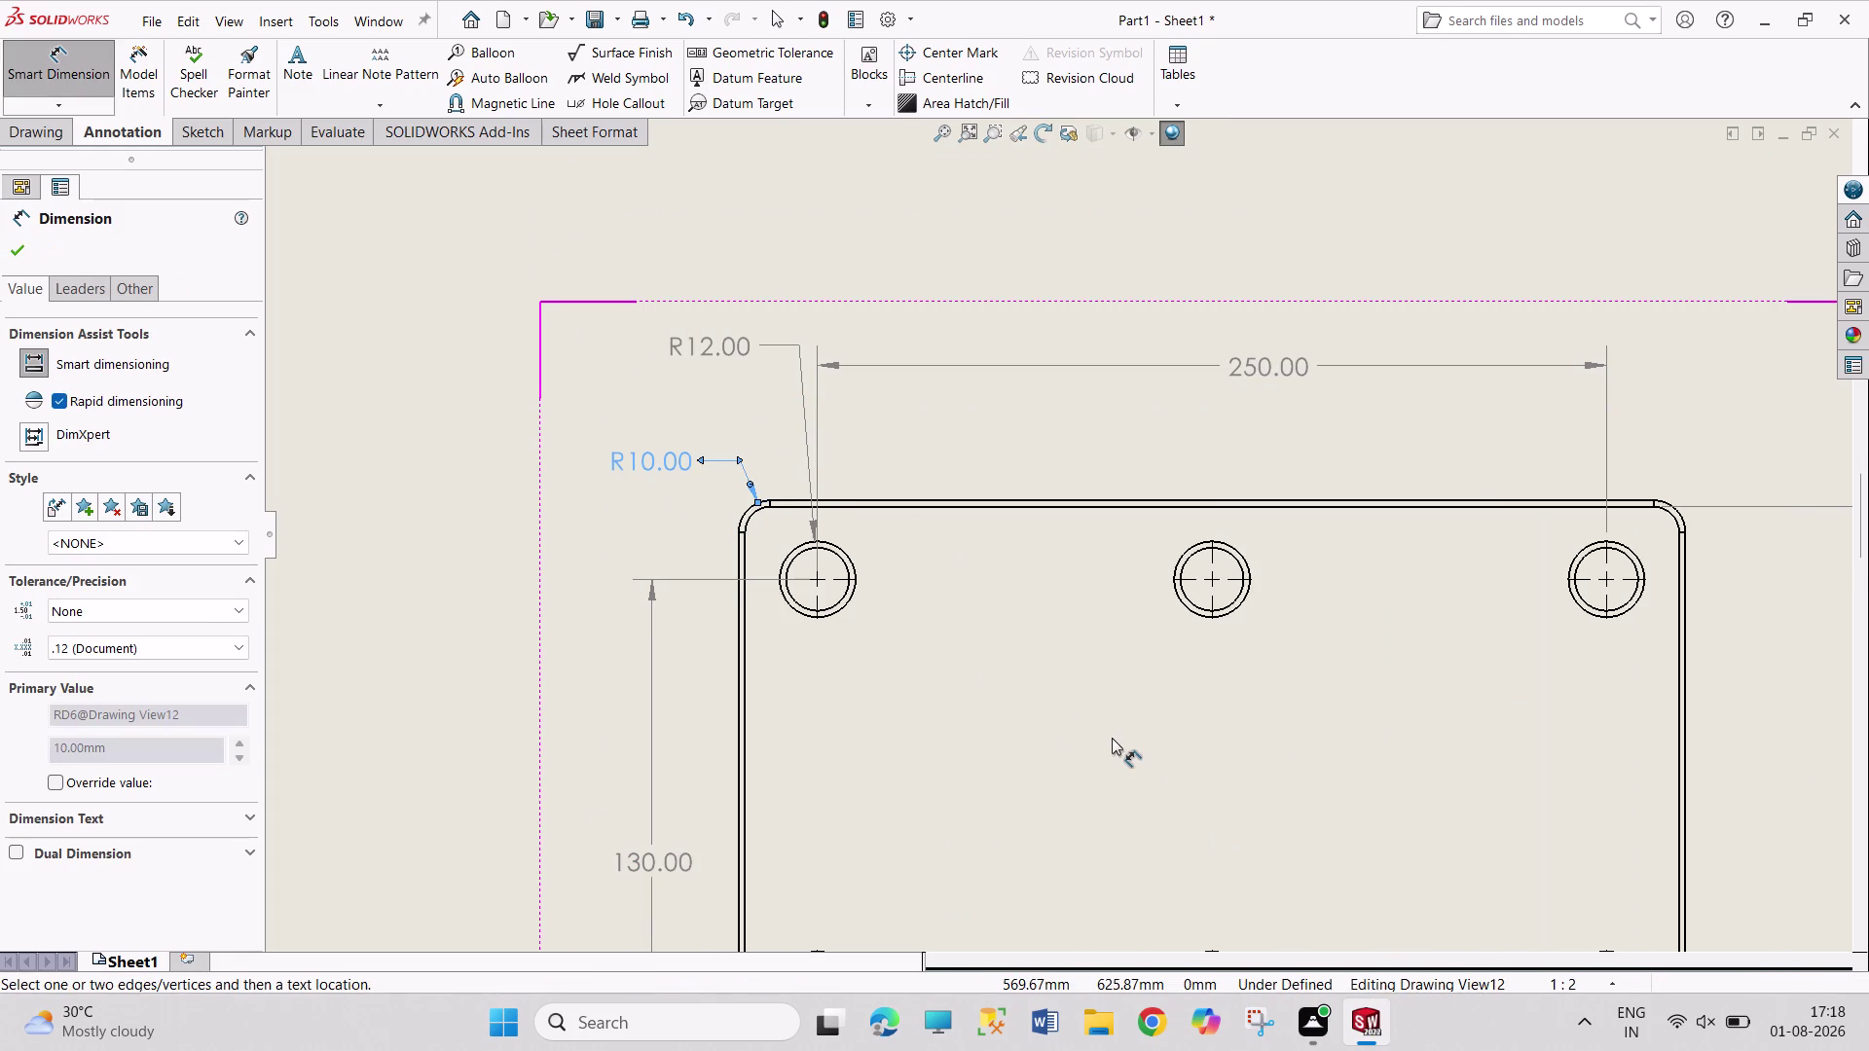
Dimension the thin bar's 300 mm length above its edge view.
scroll(up, 3)
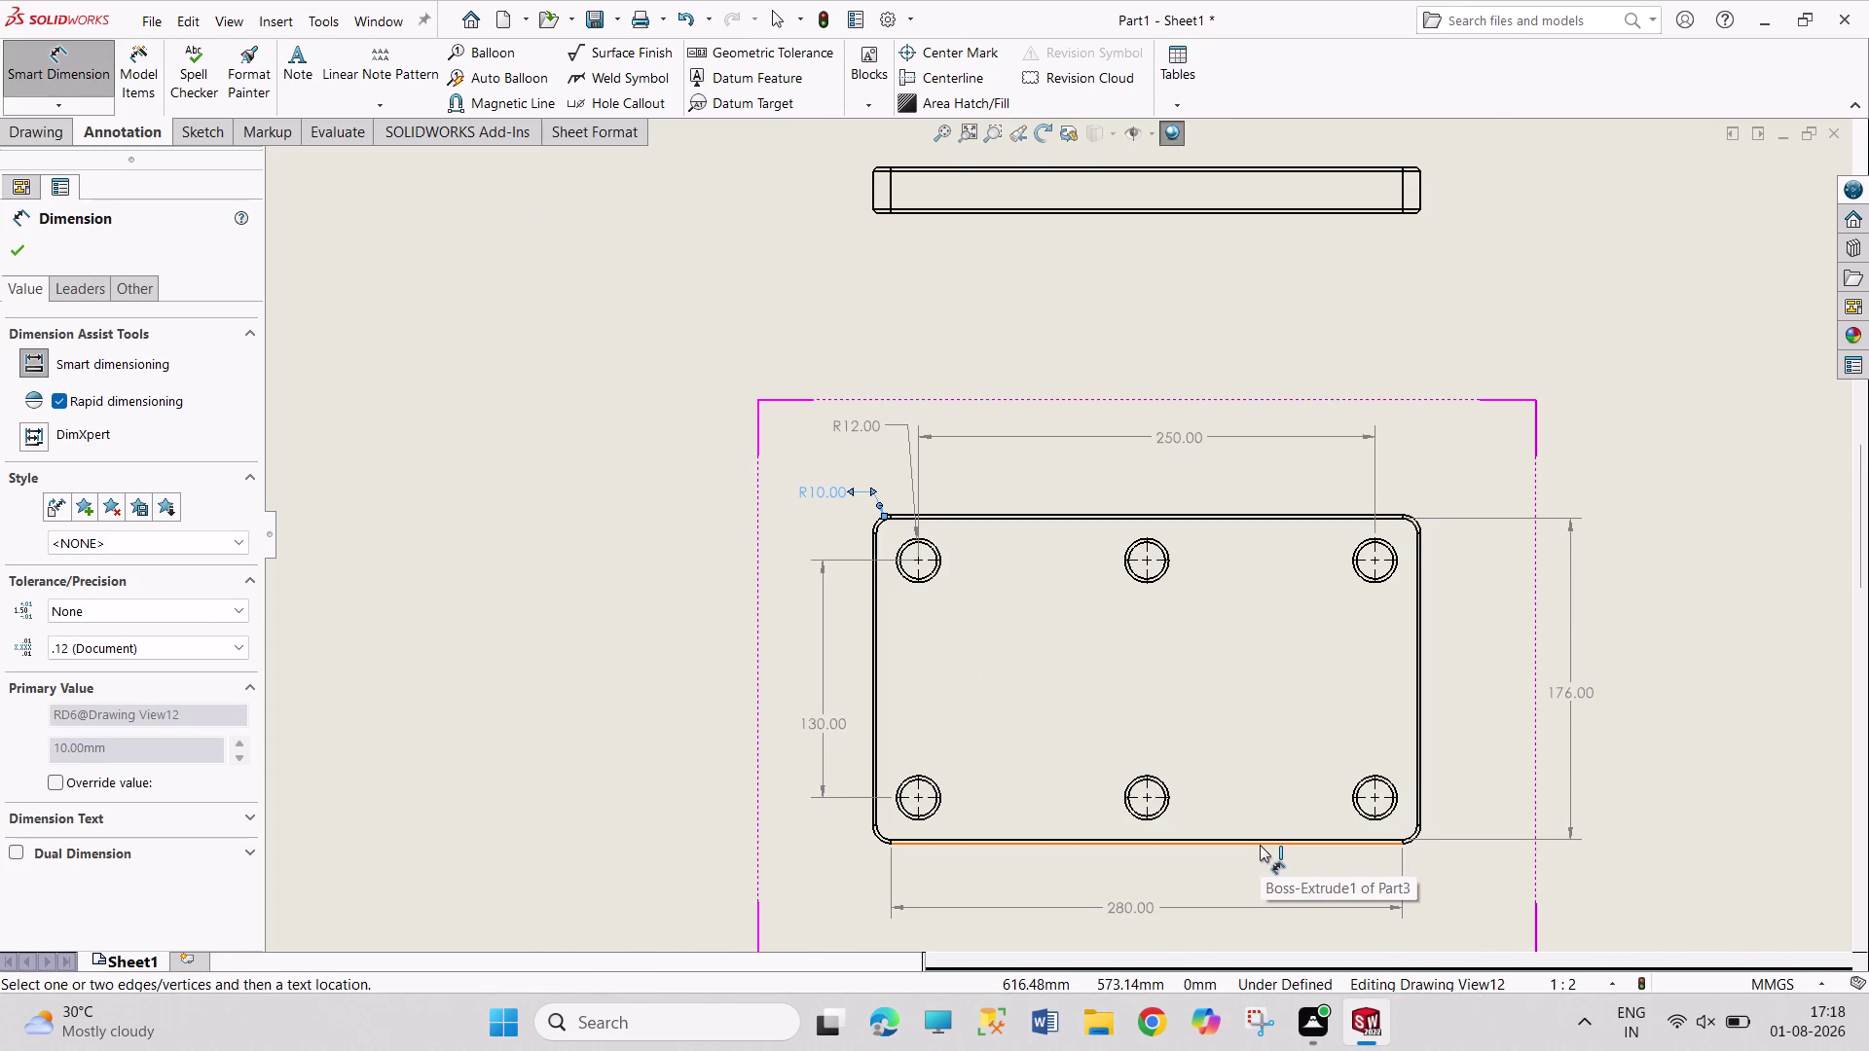
scroll(up, 3)
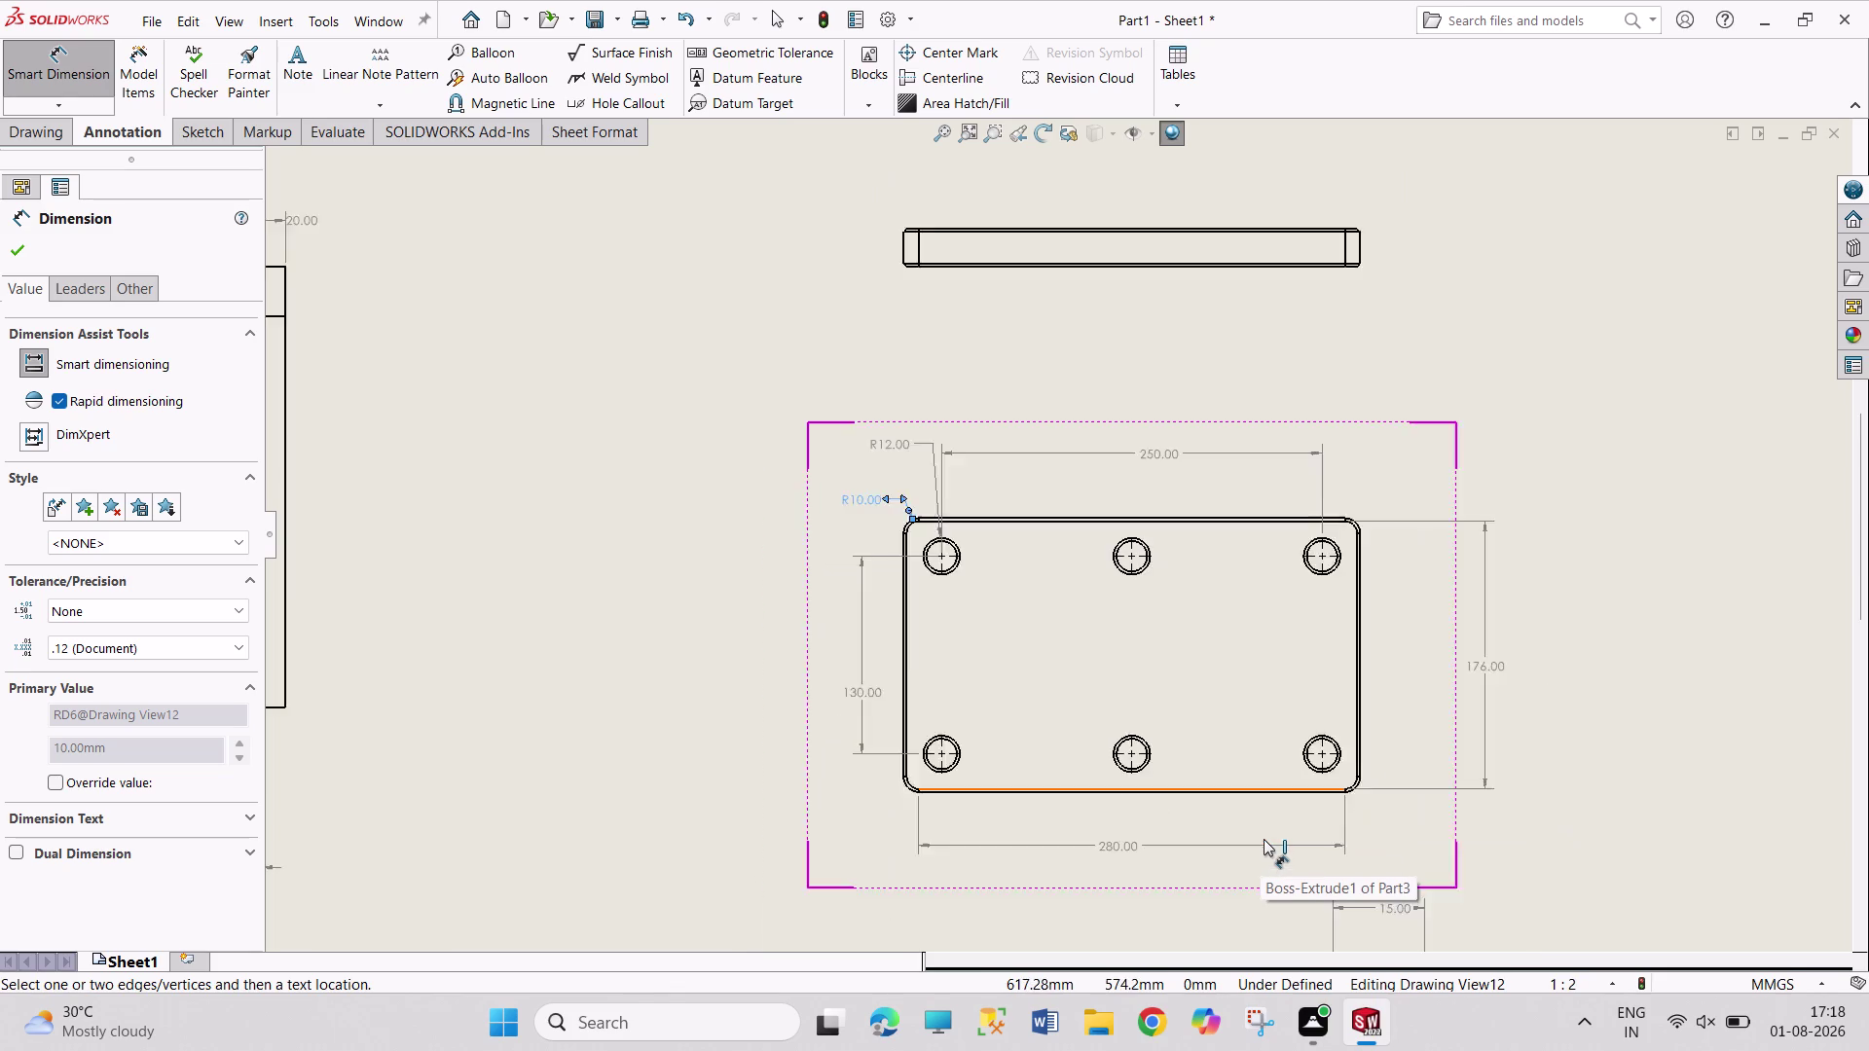
scroll(up, 3)
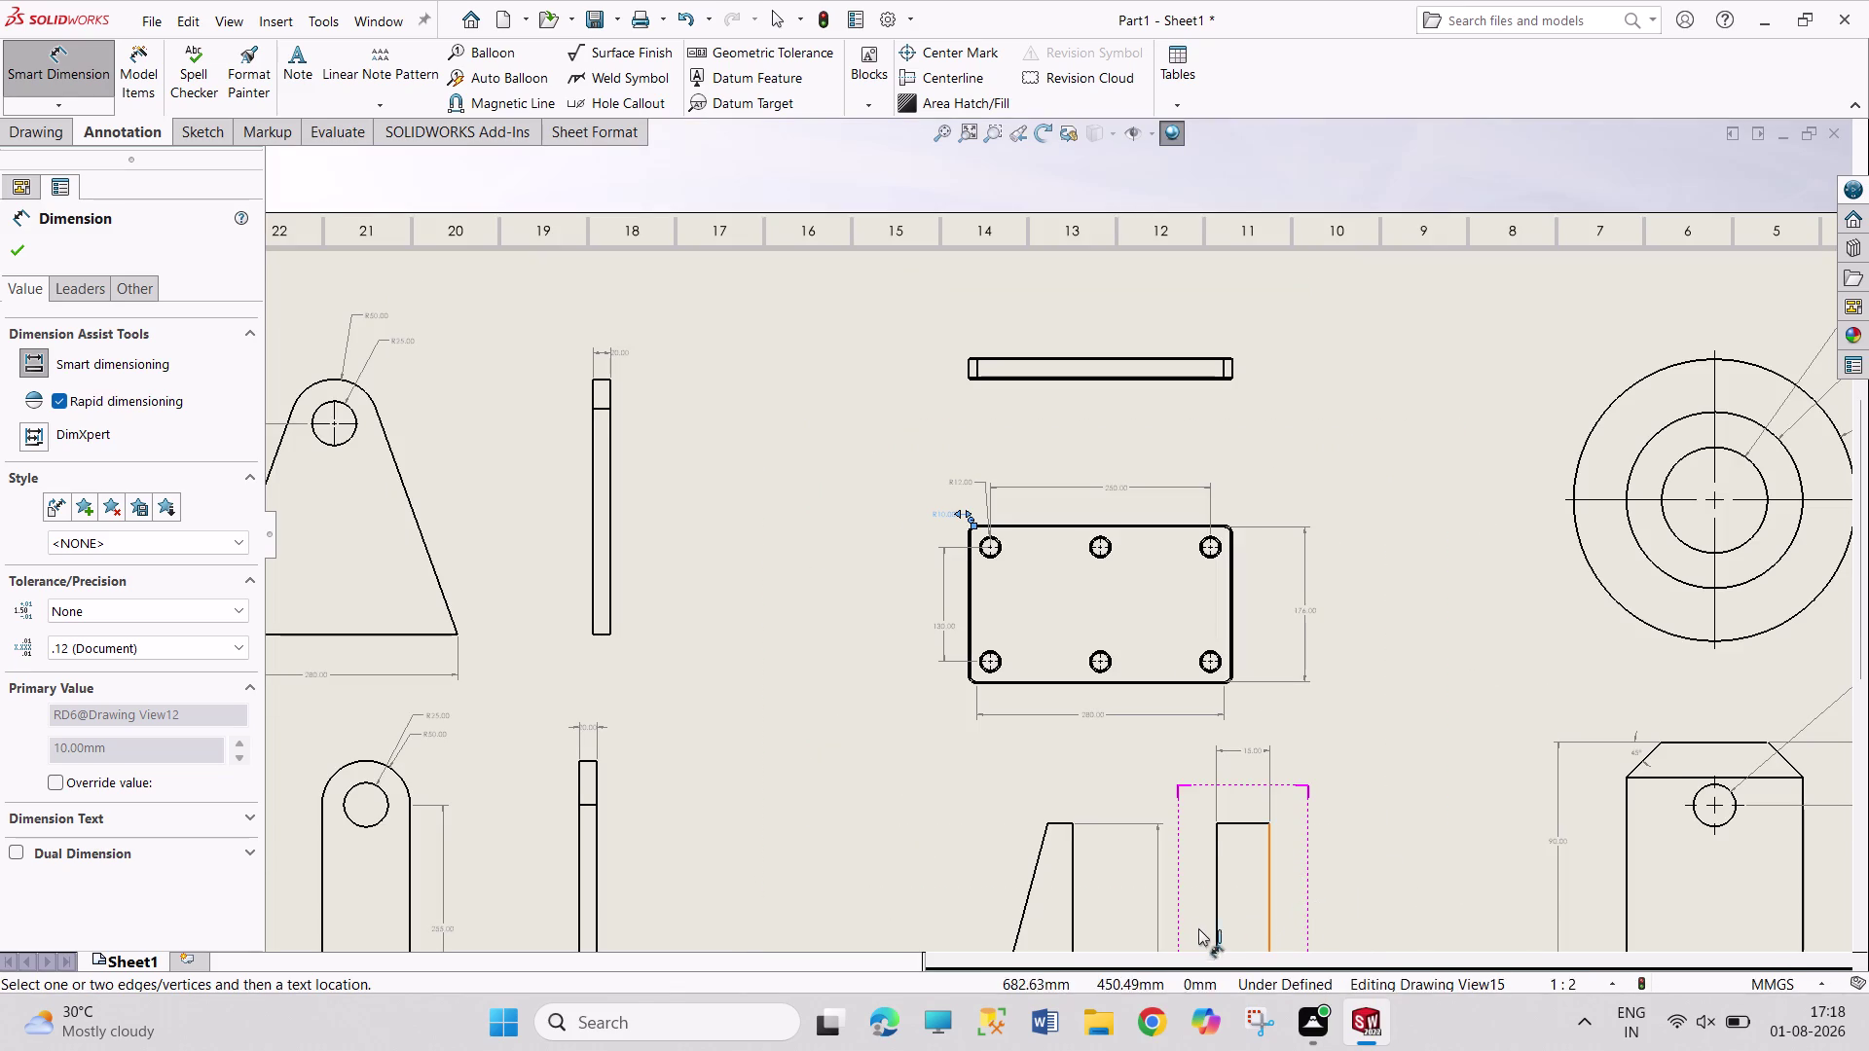
scroll(down, 3)
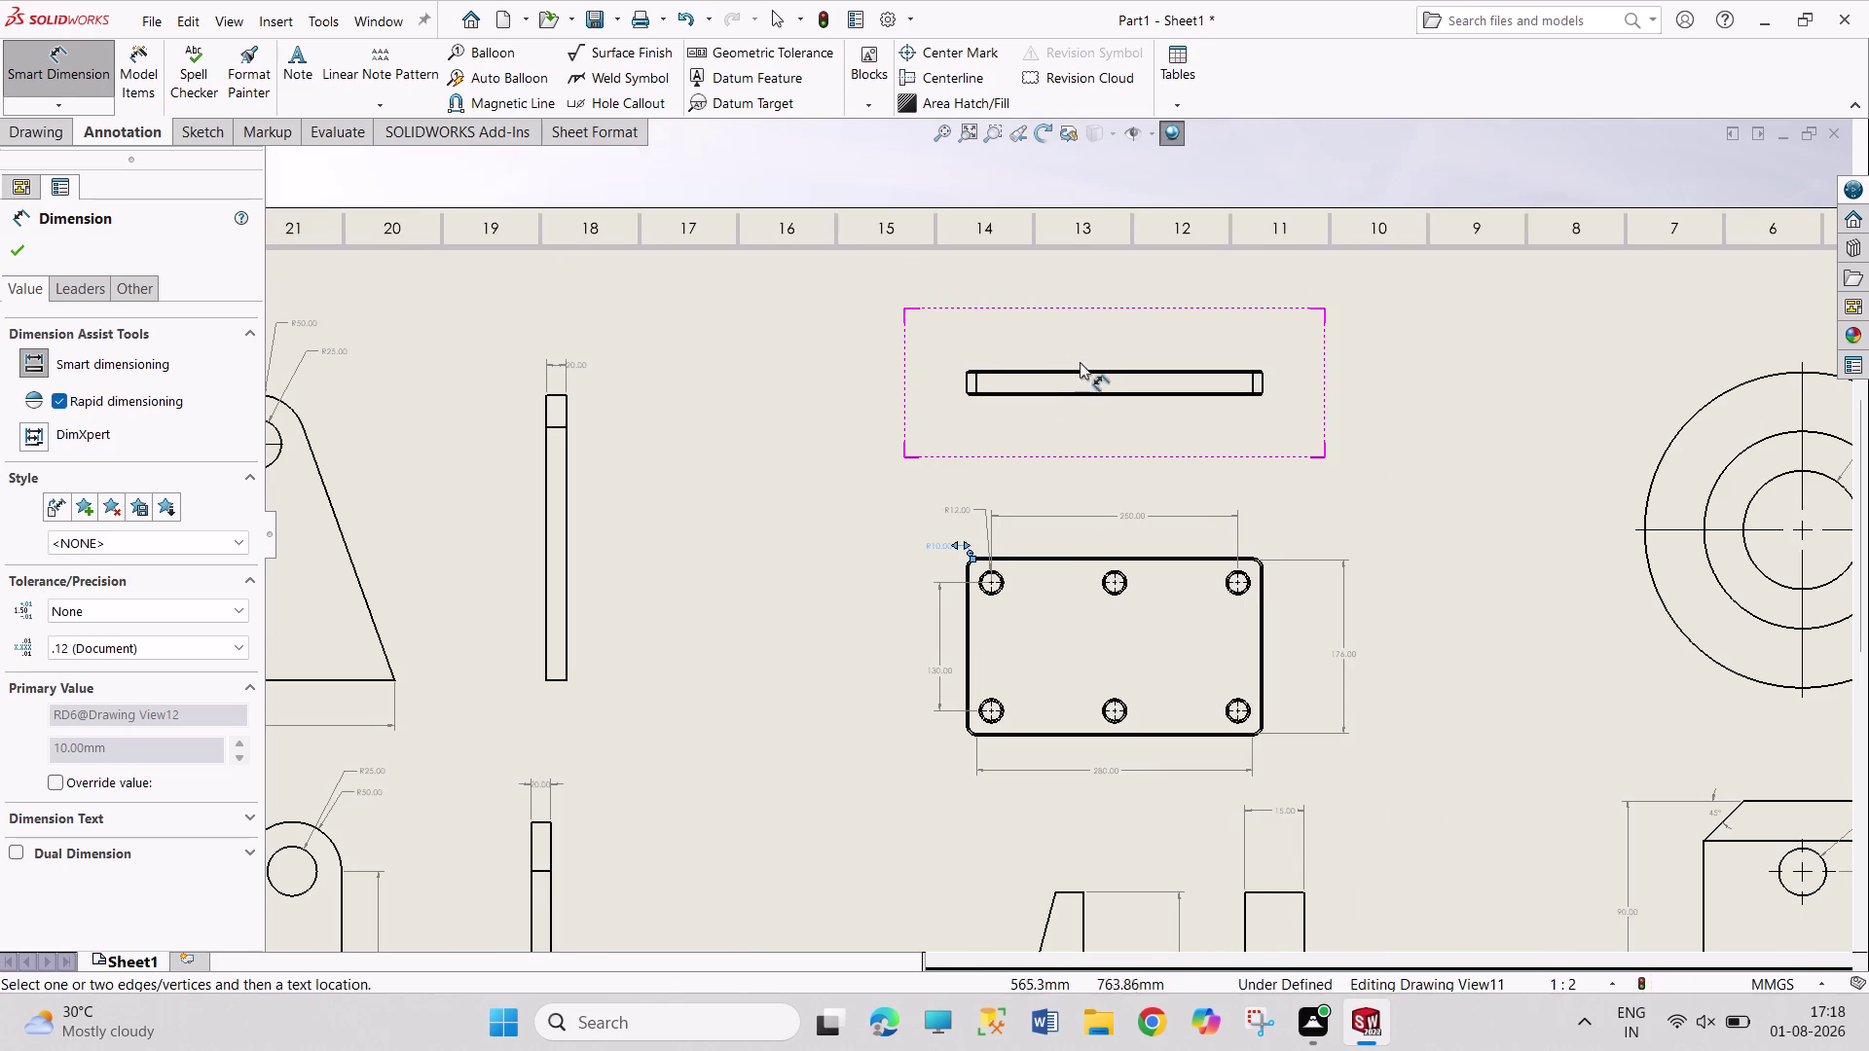
click(1087, 372)
click(1087, 323)
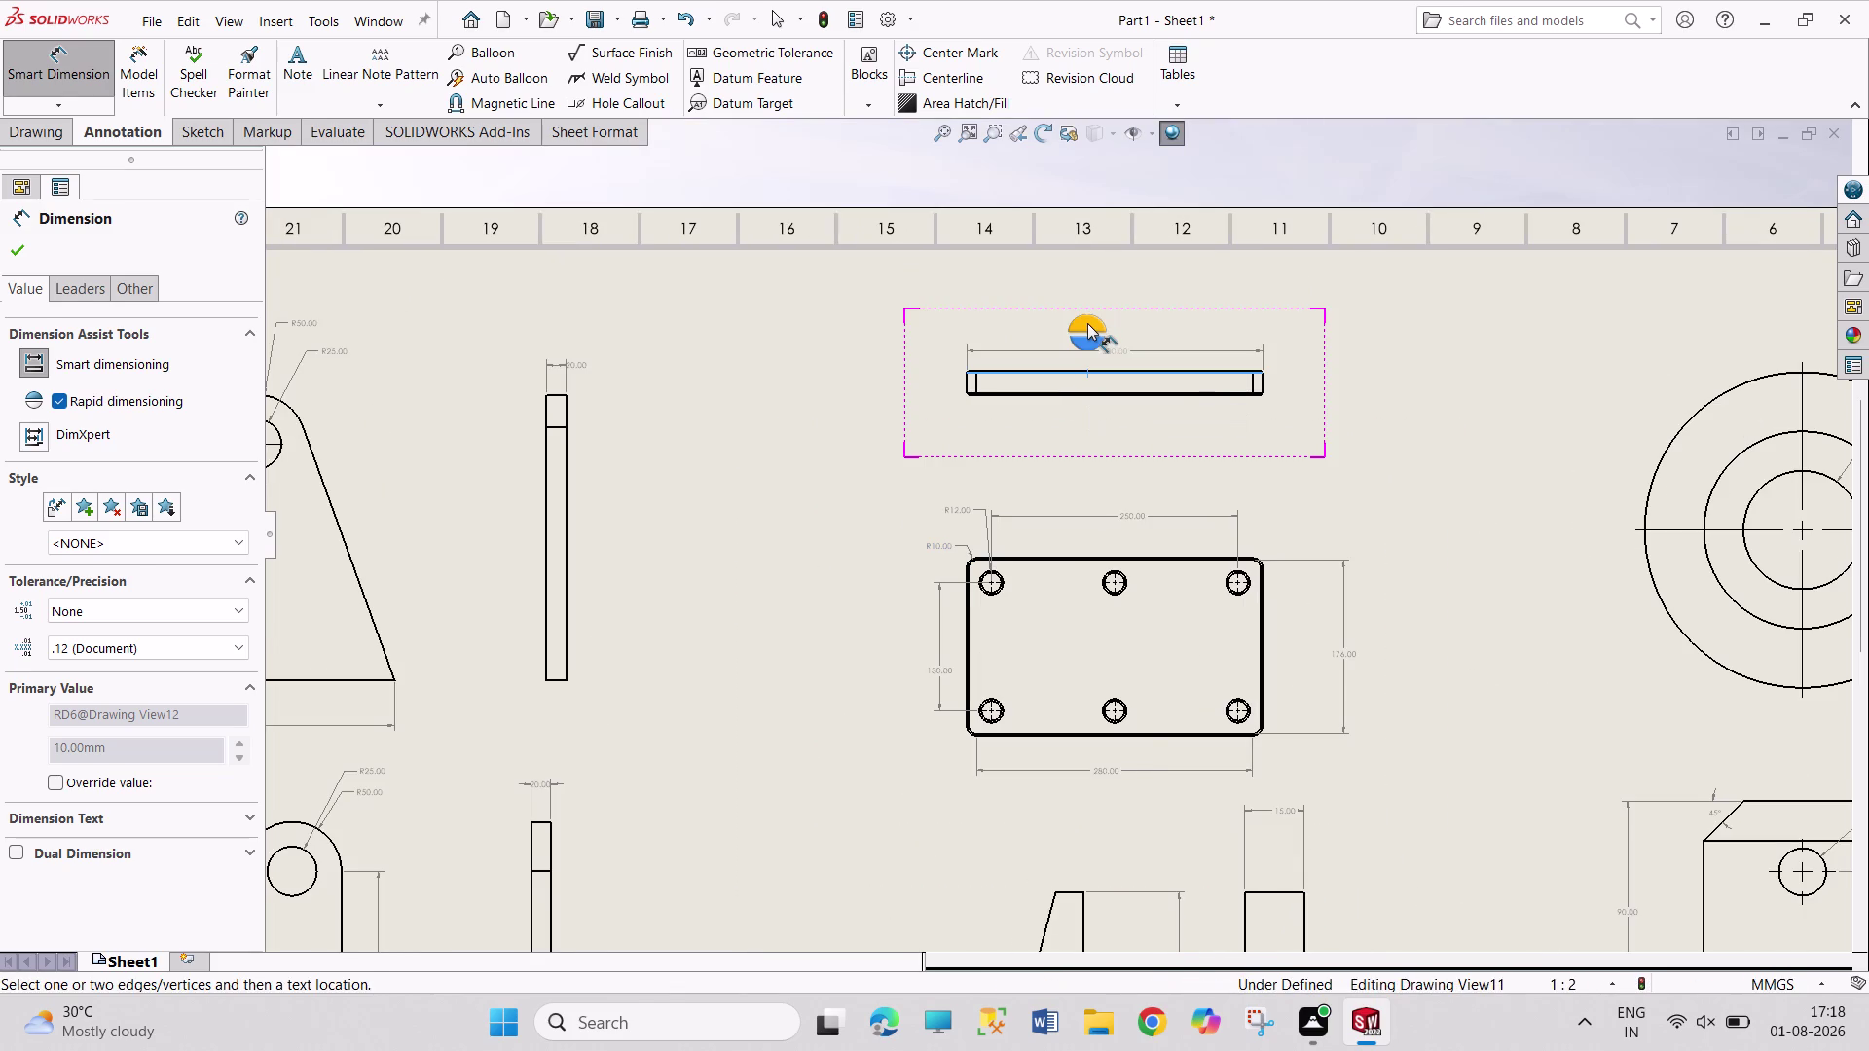
scroll(down, 3)
scroll(down, 3)
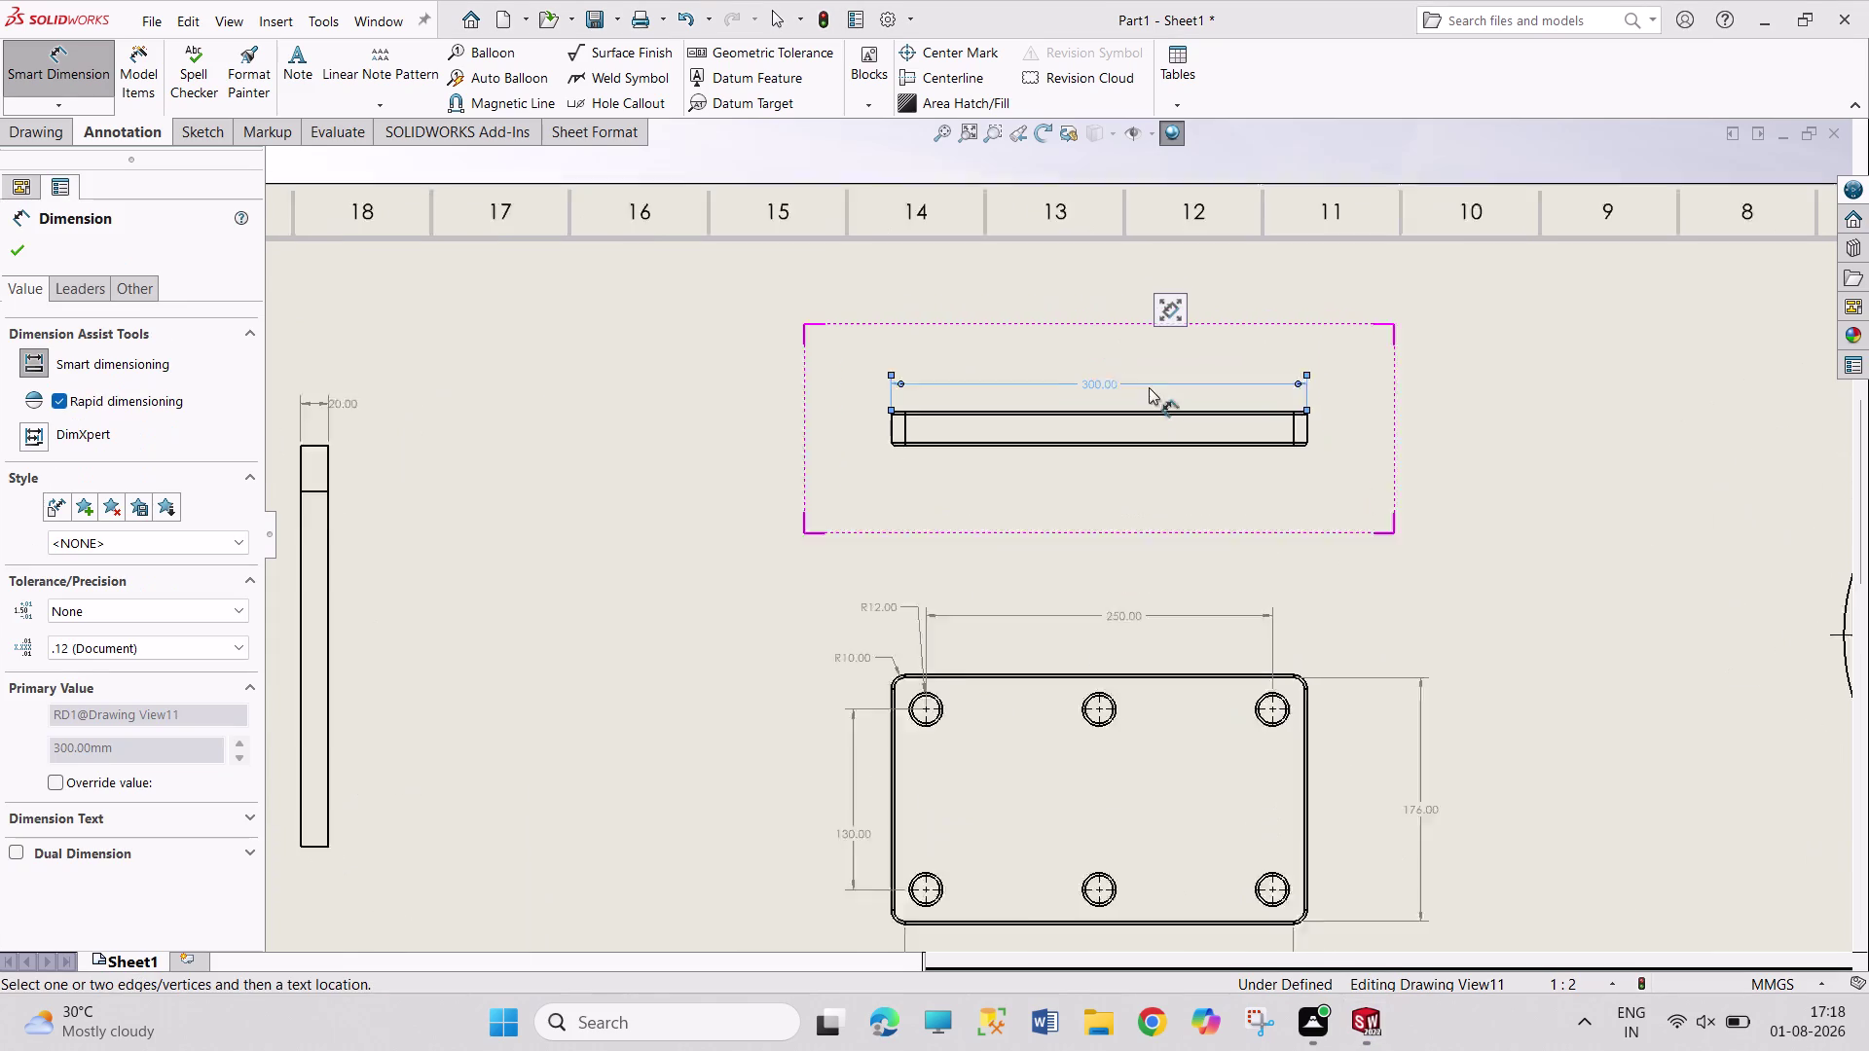
right_click(1576, 370)
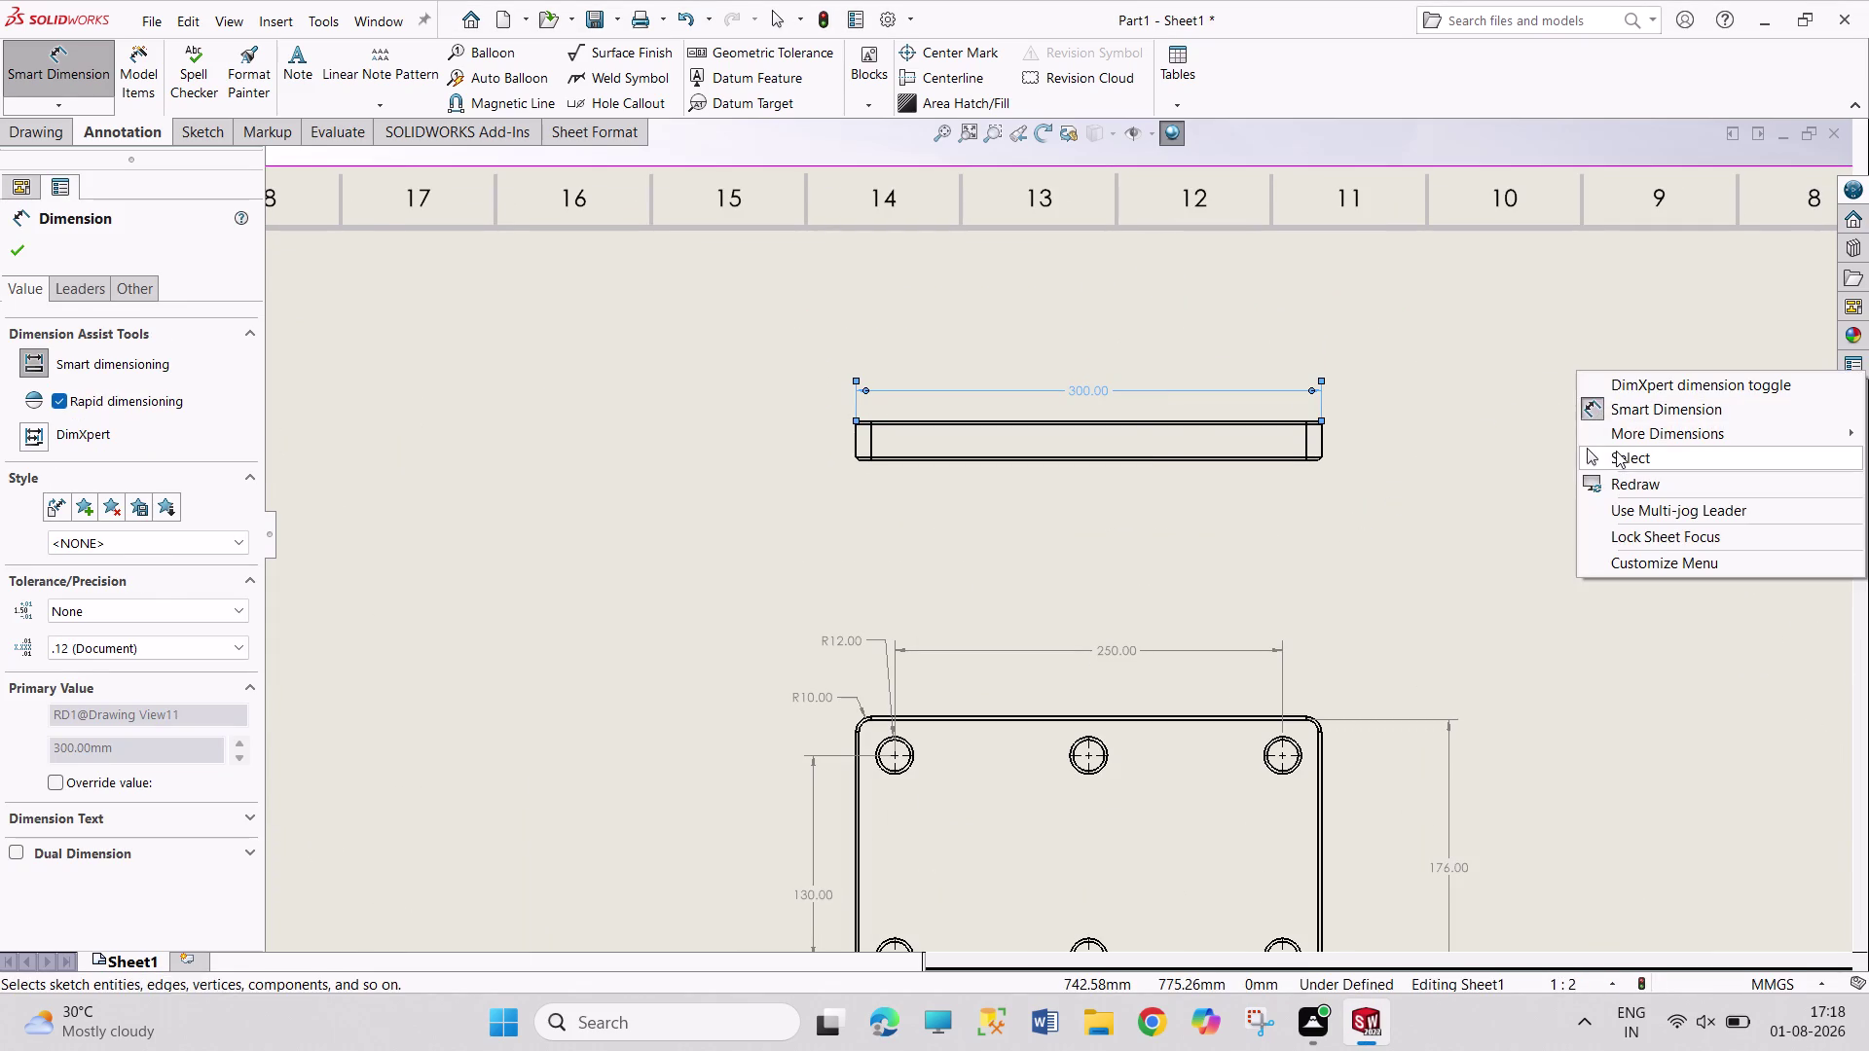
click(1615, 450)
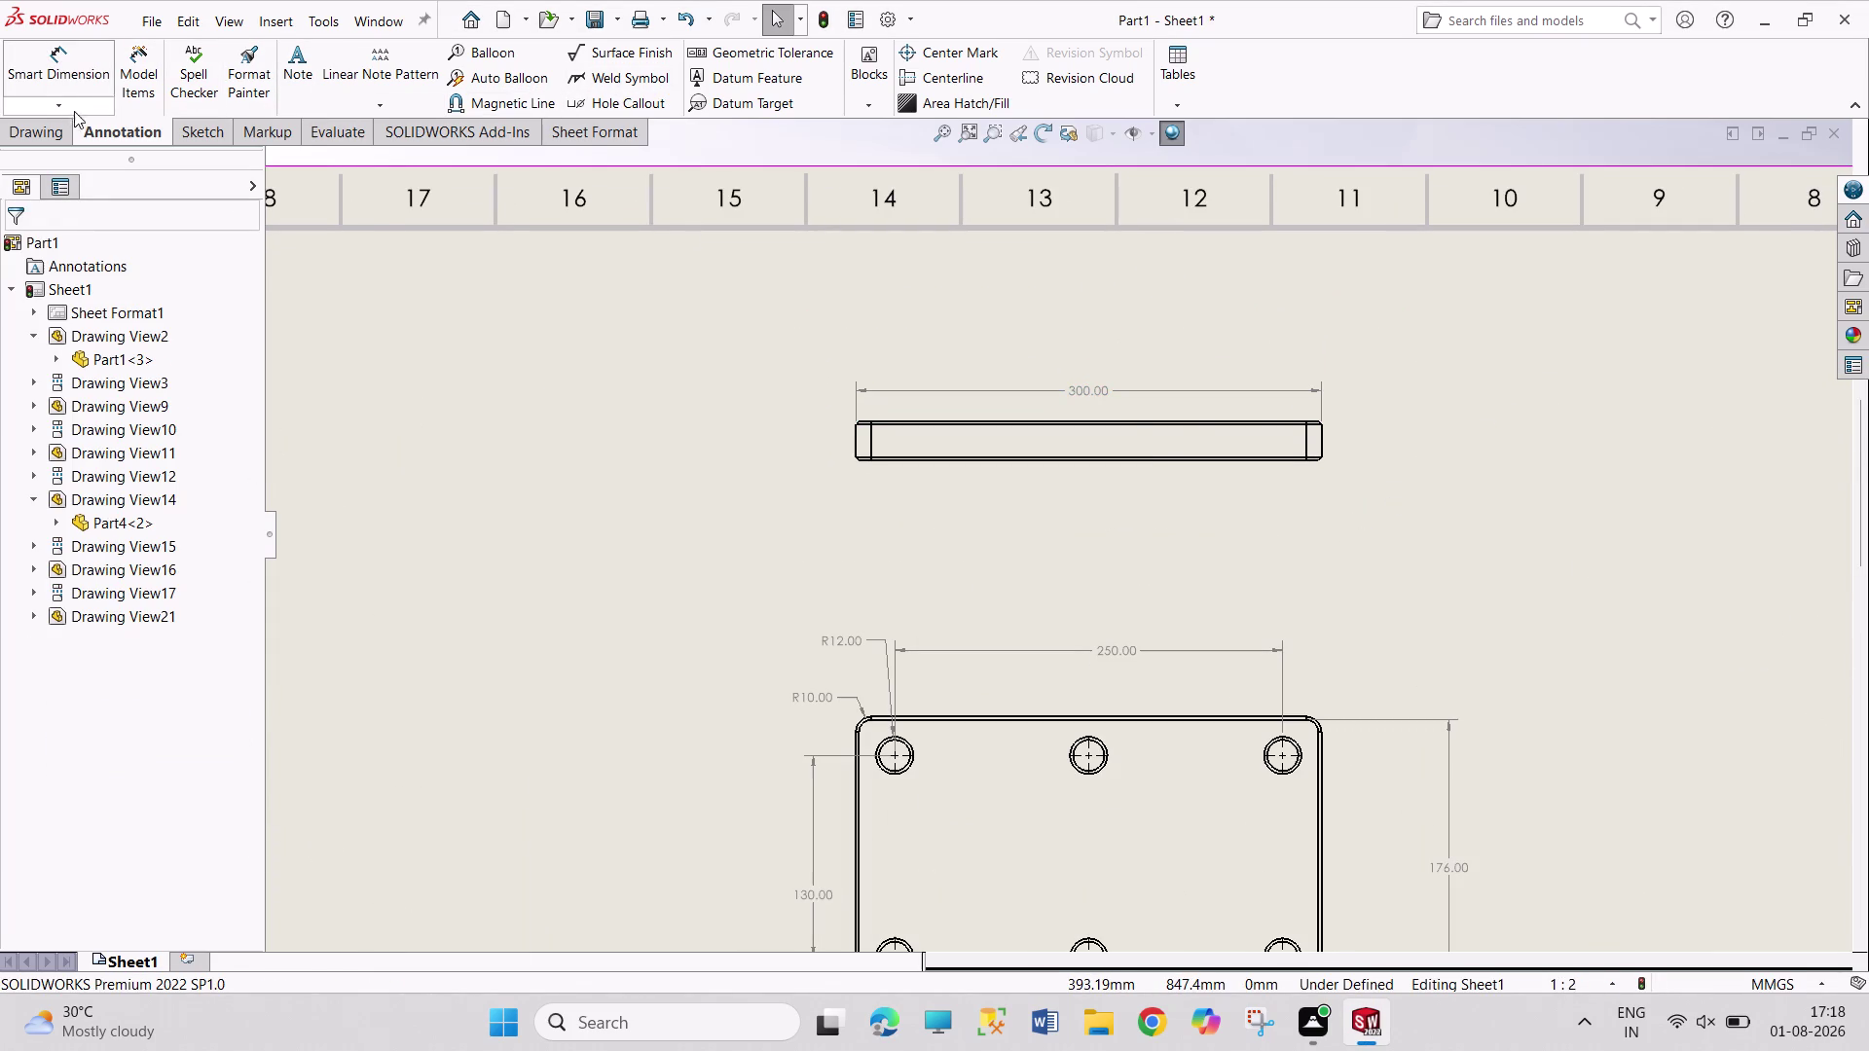
Fit all dimensioned views on screen and bring up Sheet1's context menu.
scroll(up, 3)
scroll(up, 3)
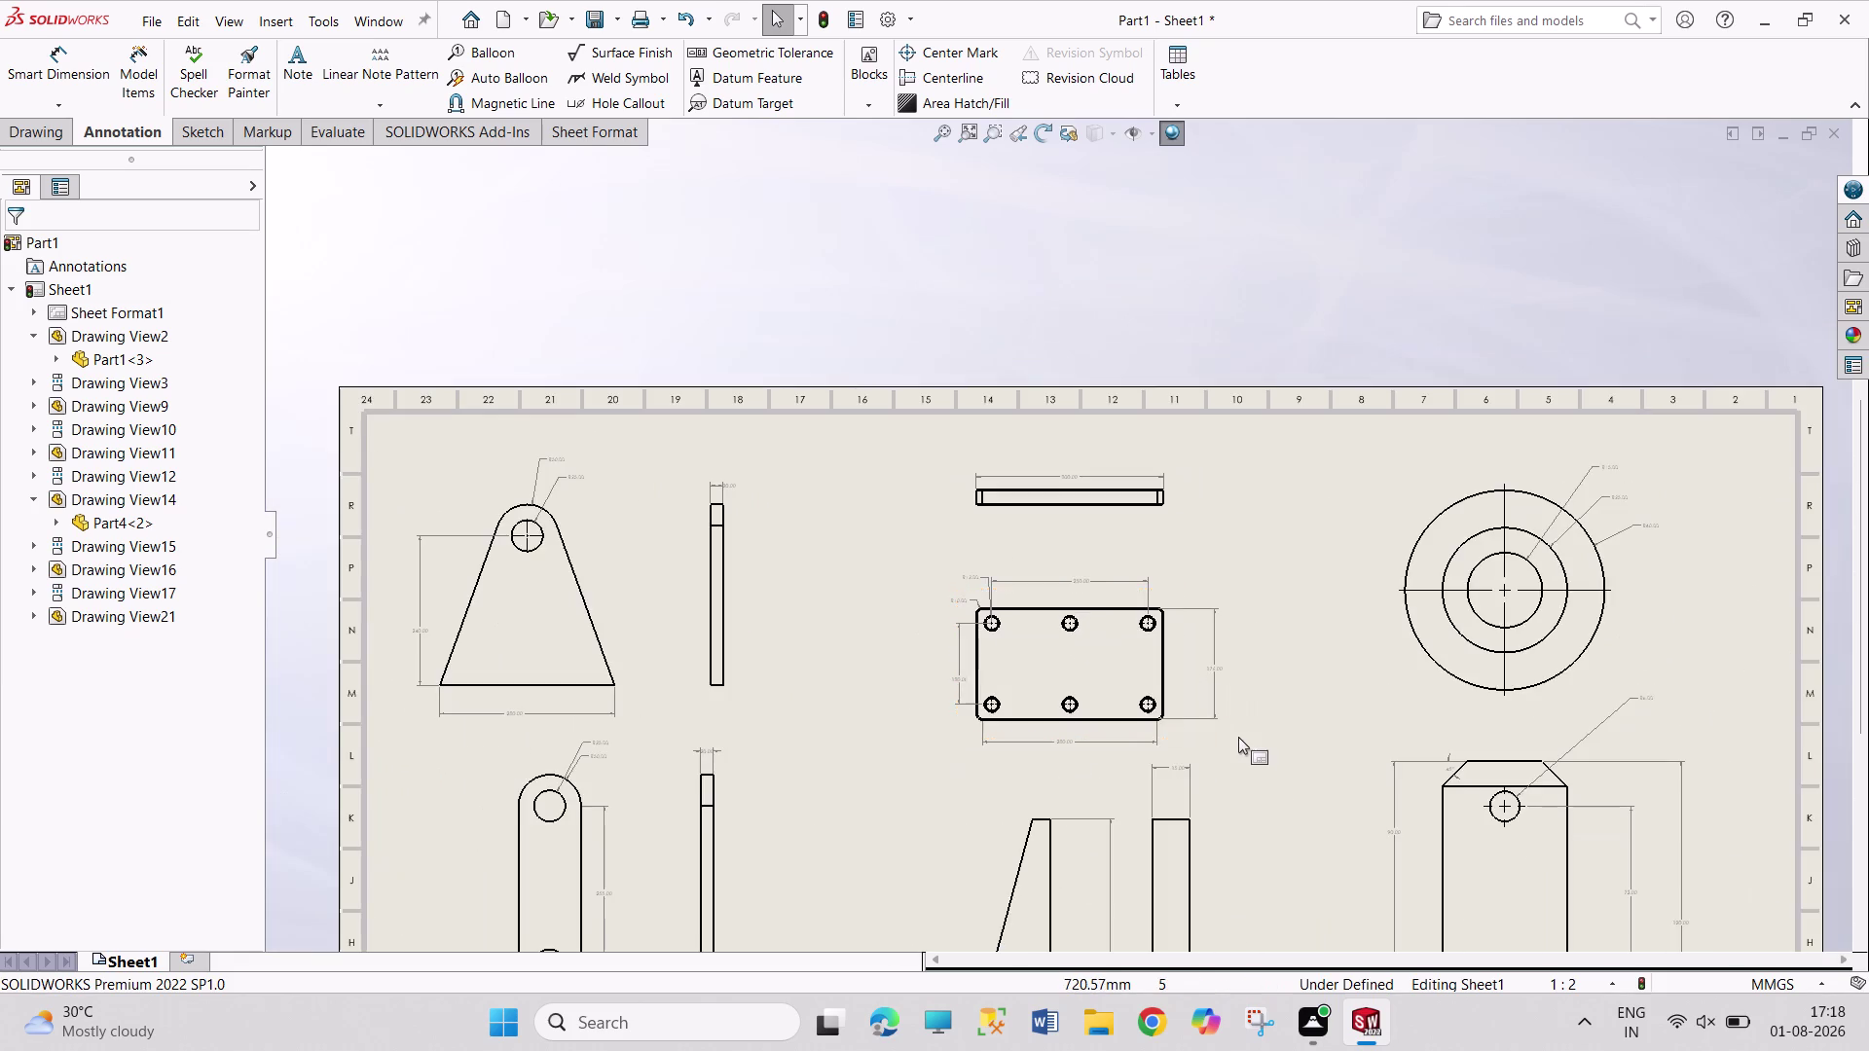
scroll(up, 3)
scroll(up, 3)
scroll(down, 3)
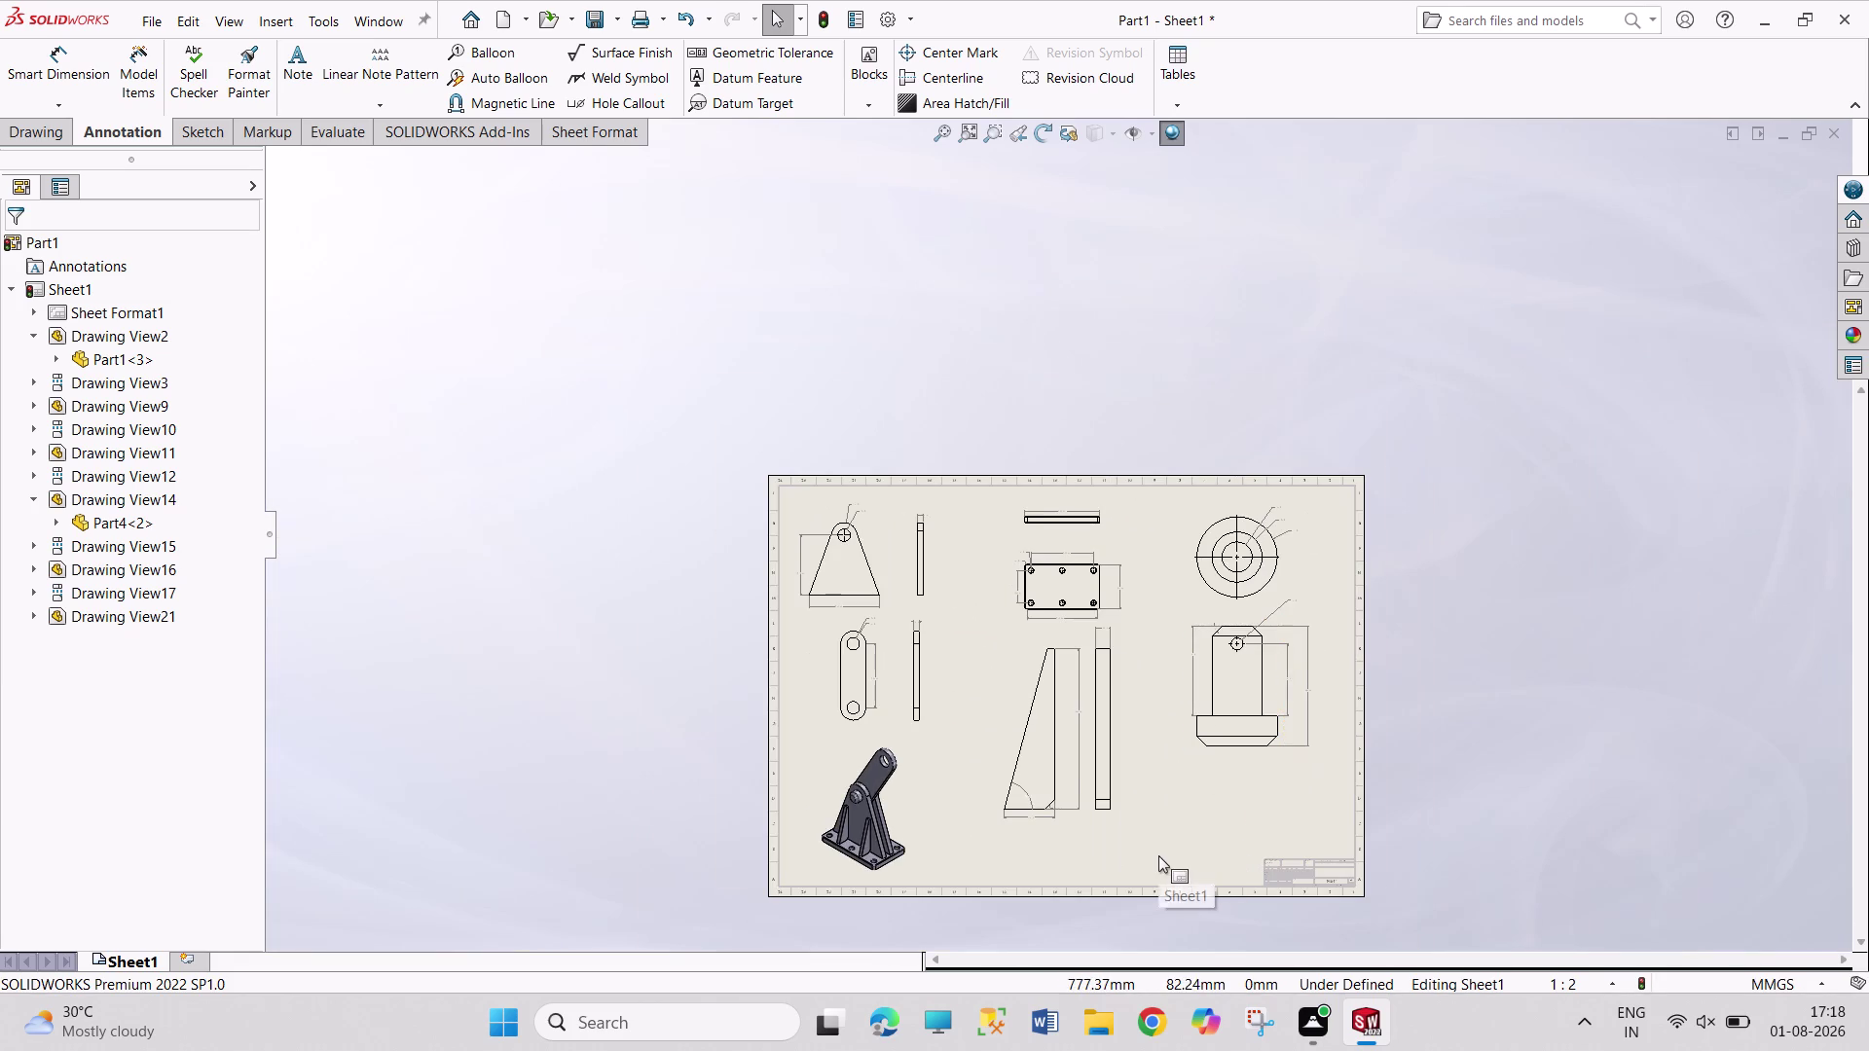
scroll(down, 3)
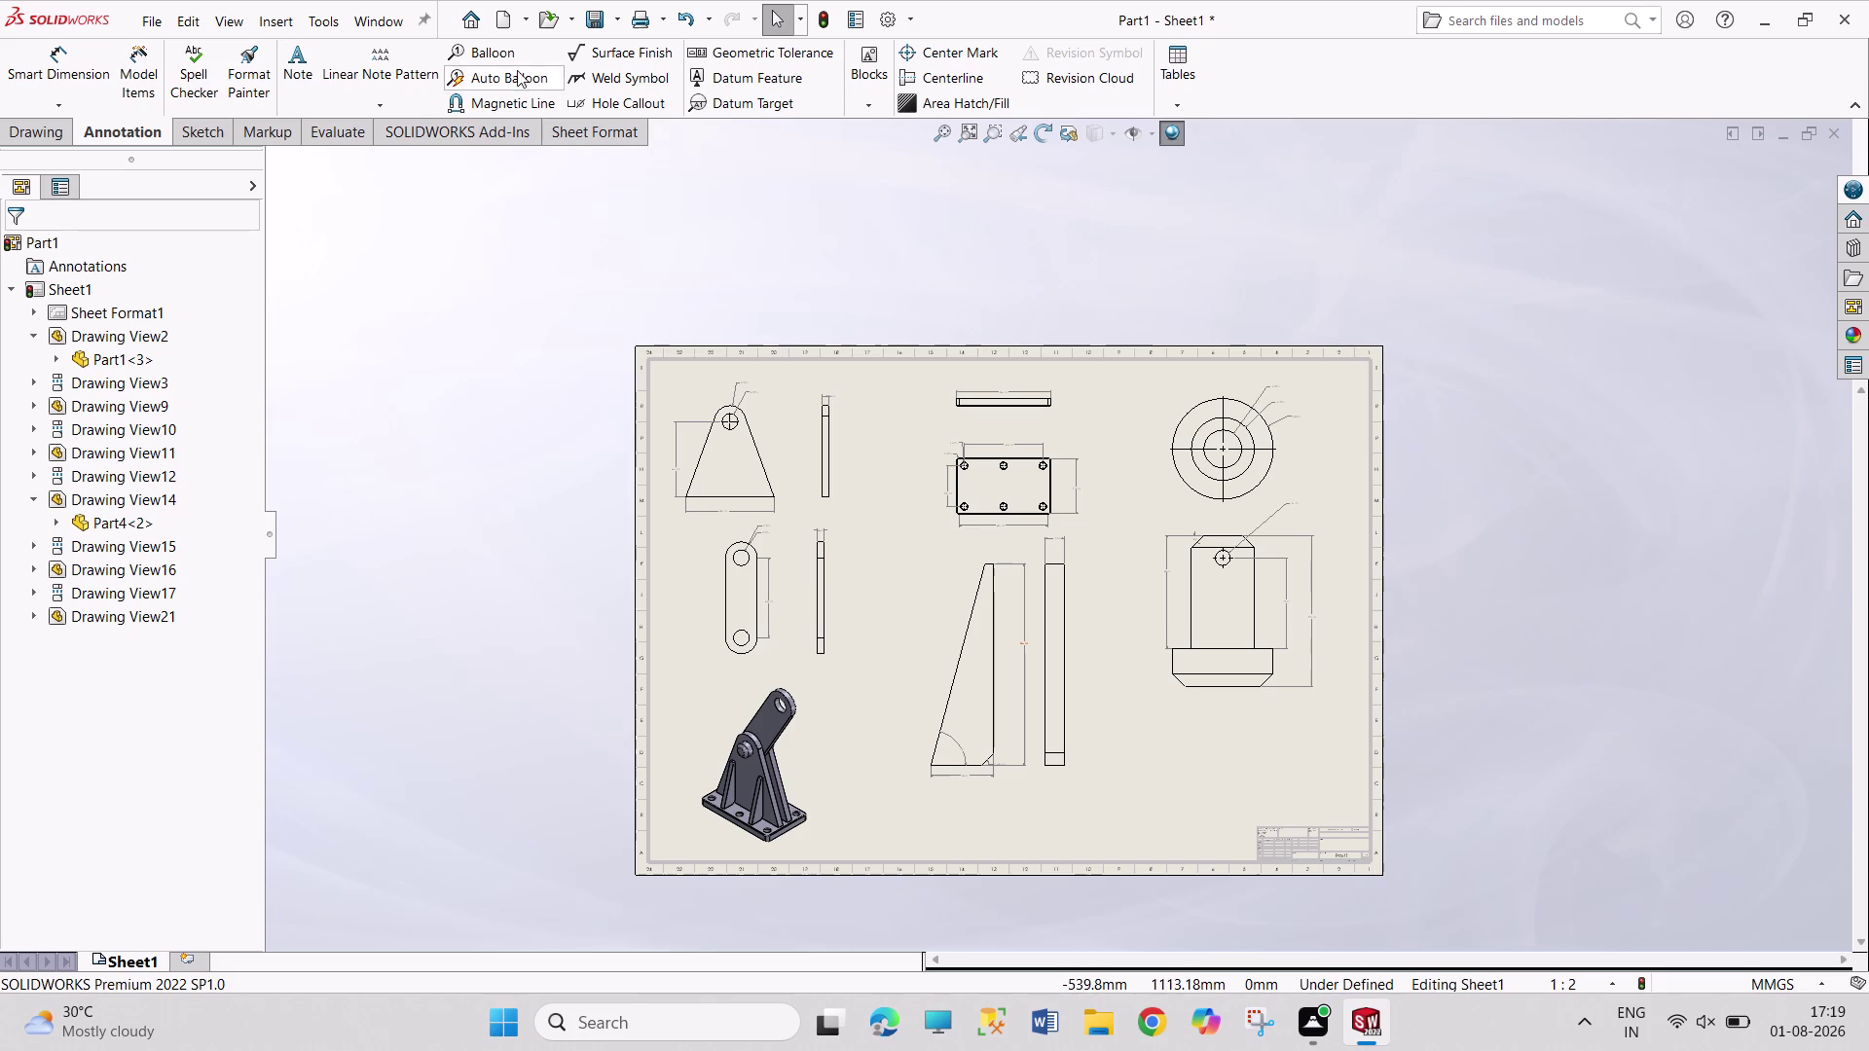
click(829, 25)
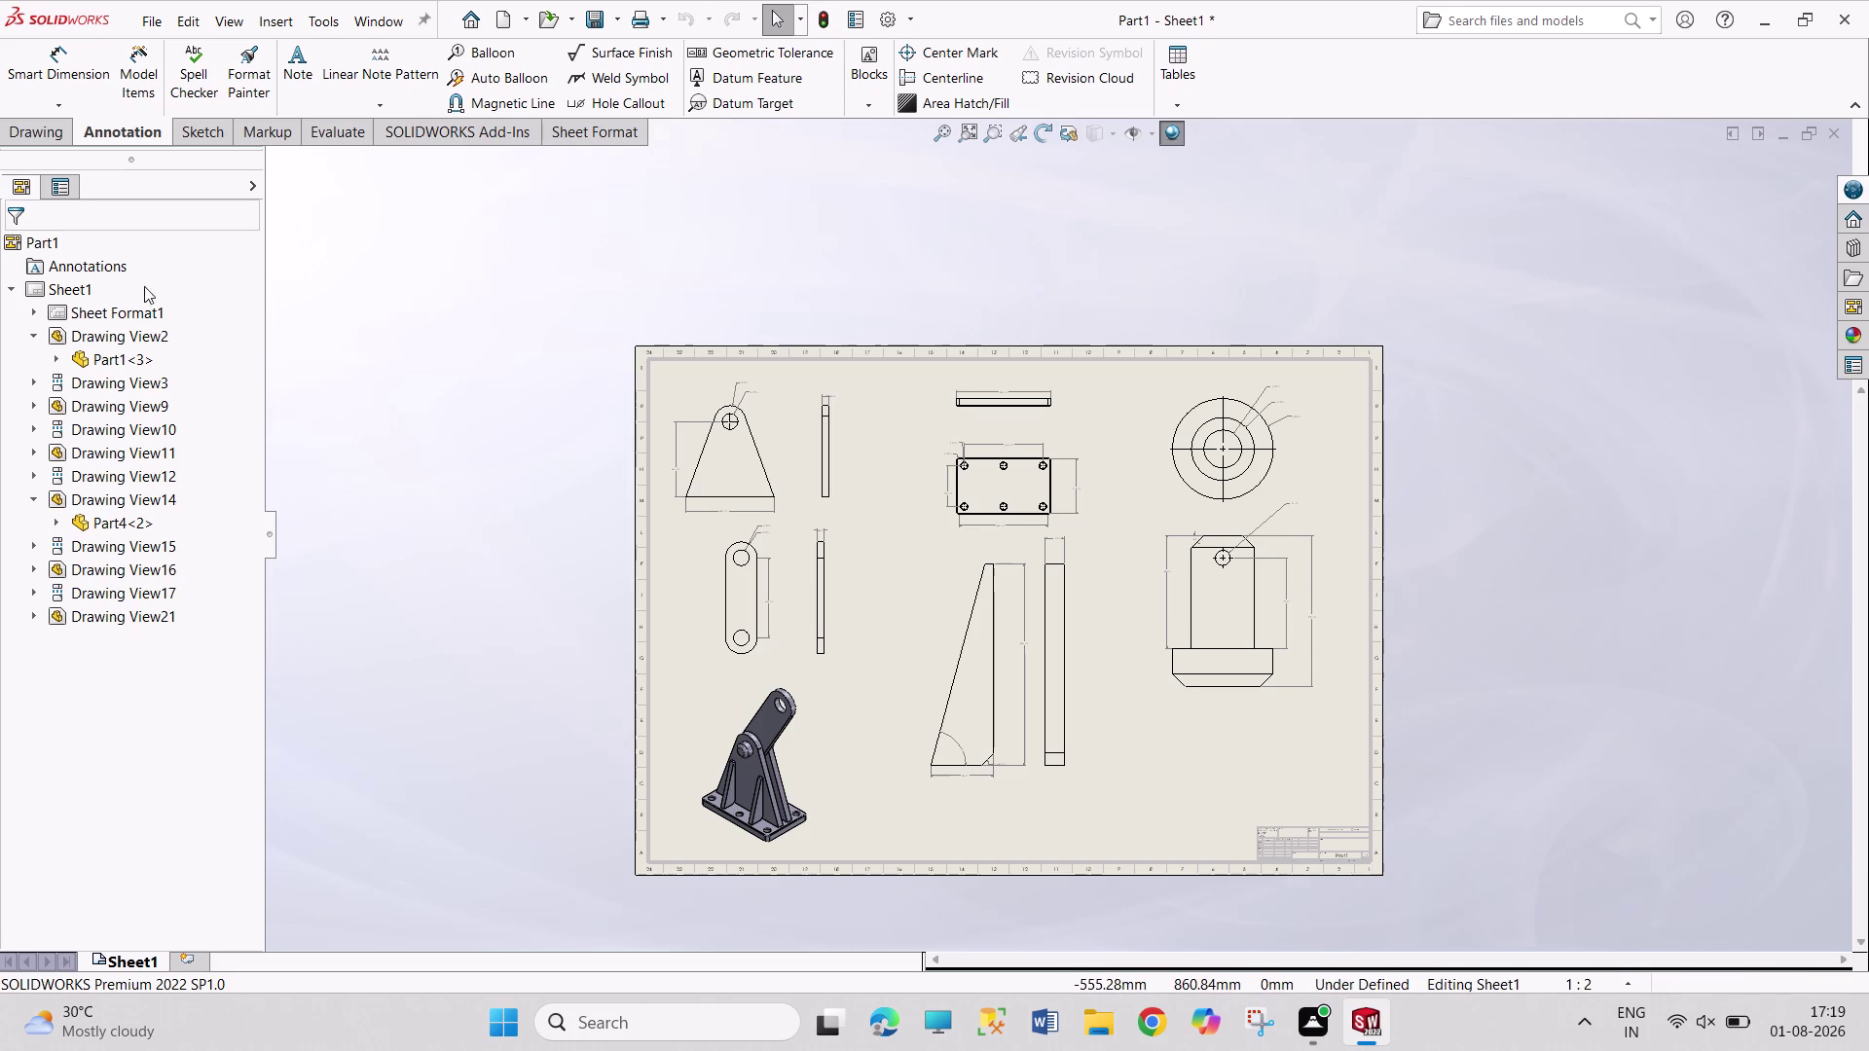
right_click(70, 290)
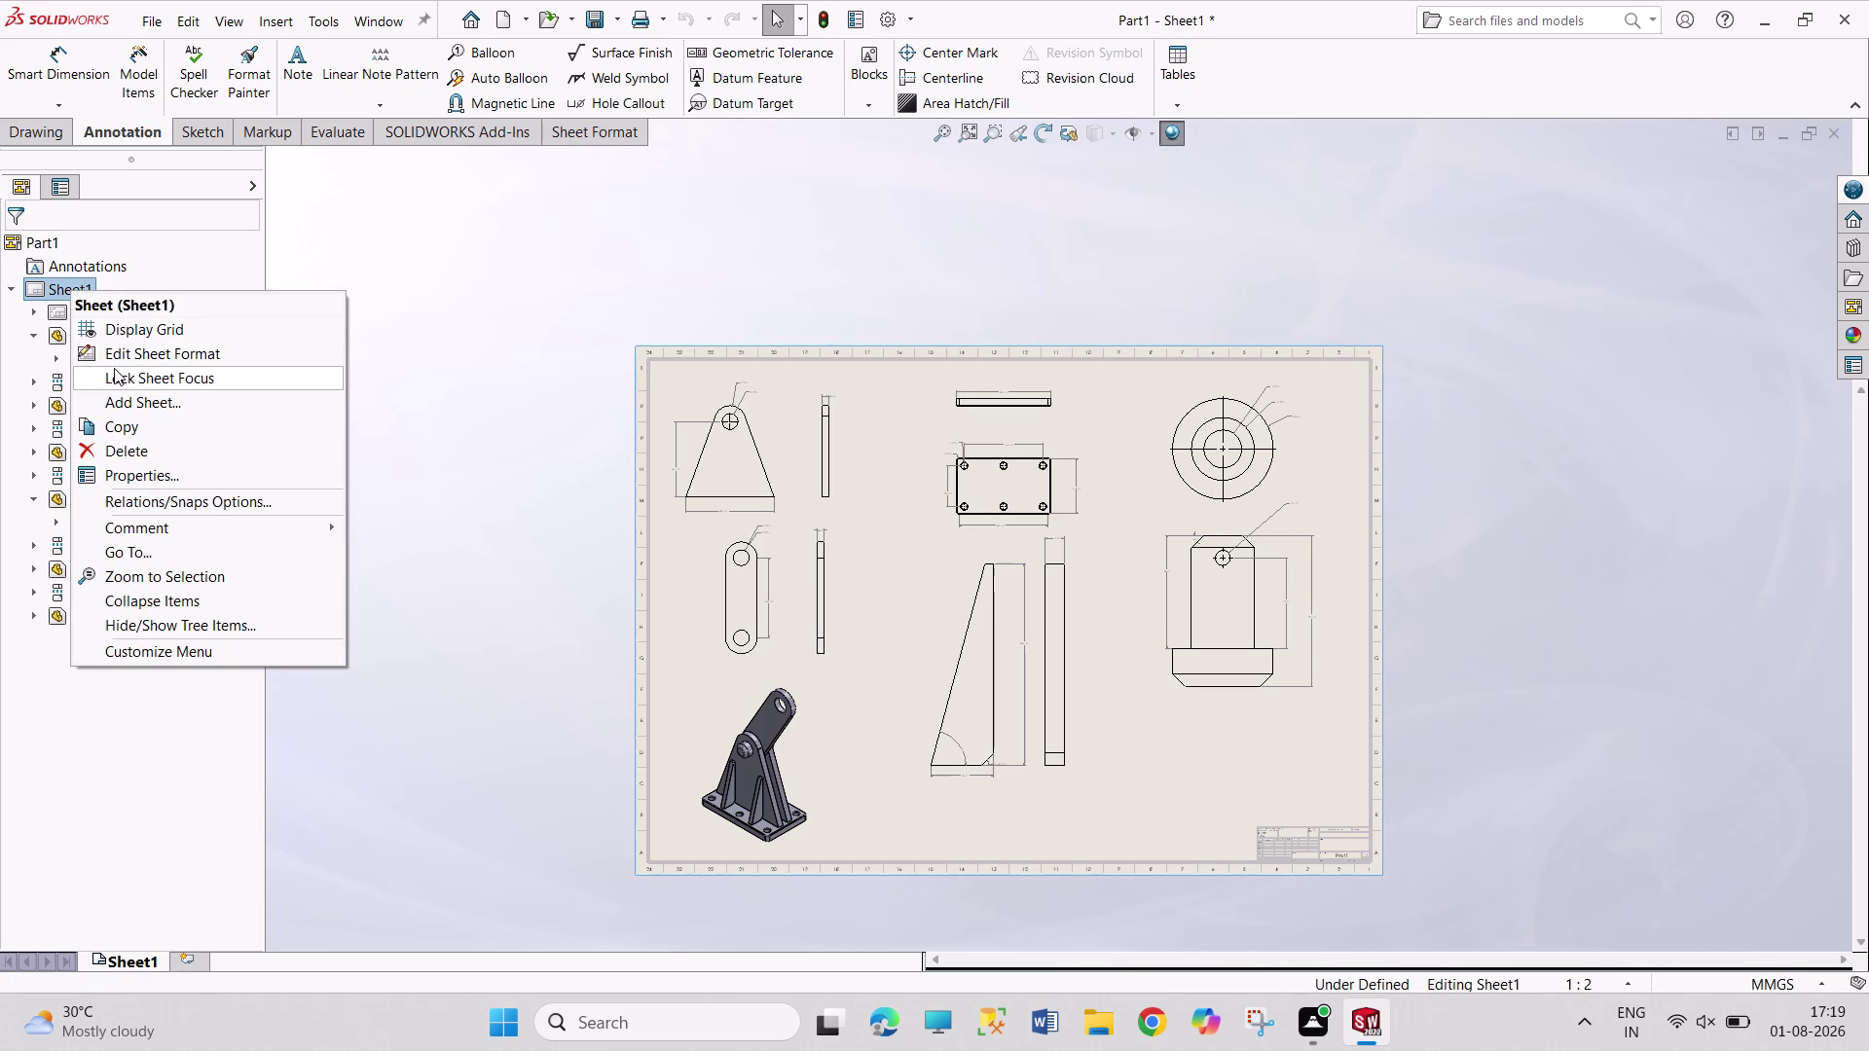
Edit the sheet format and change the drawing number from Part1 to 'ASSEMBLY 1'.
click(130, 353)
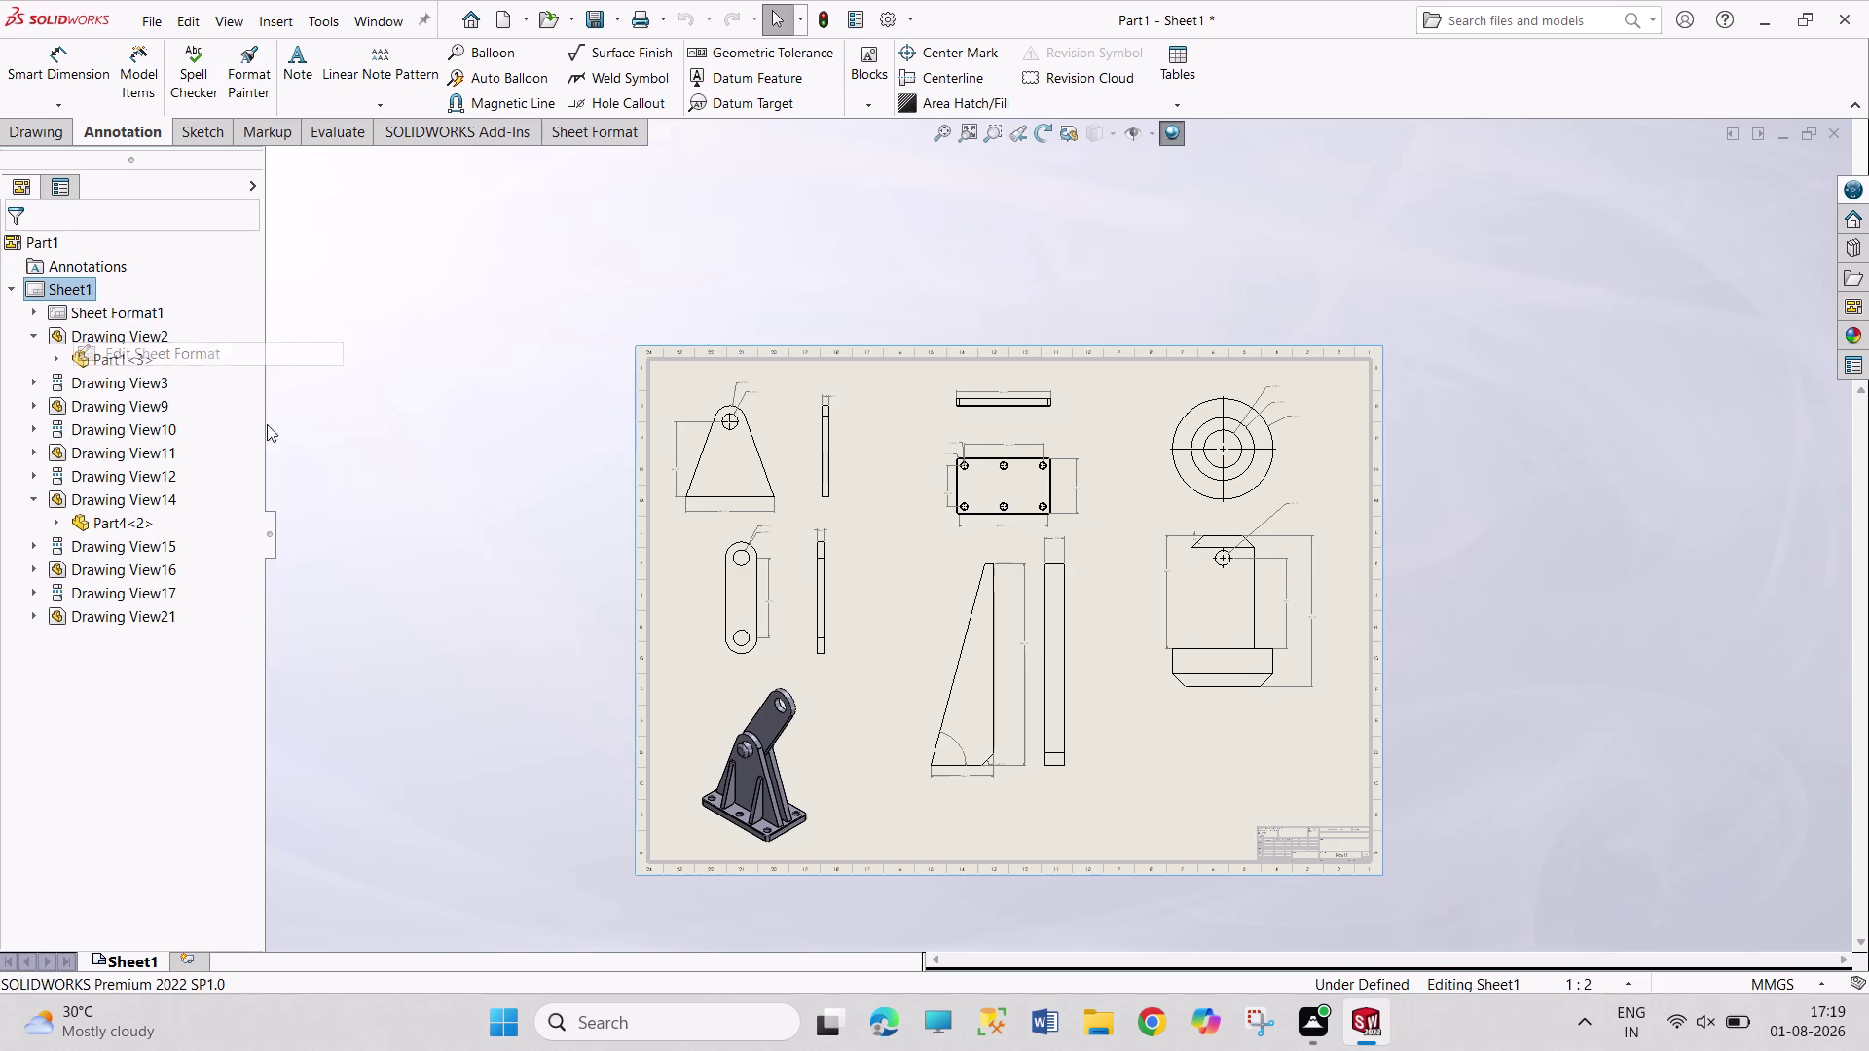
scroll(down, 3)
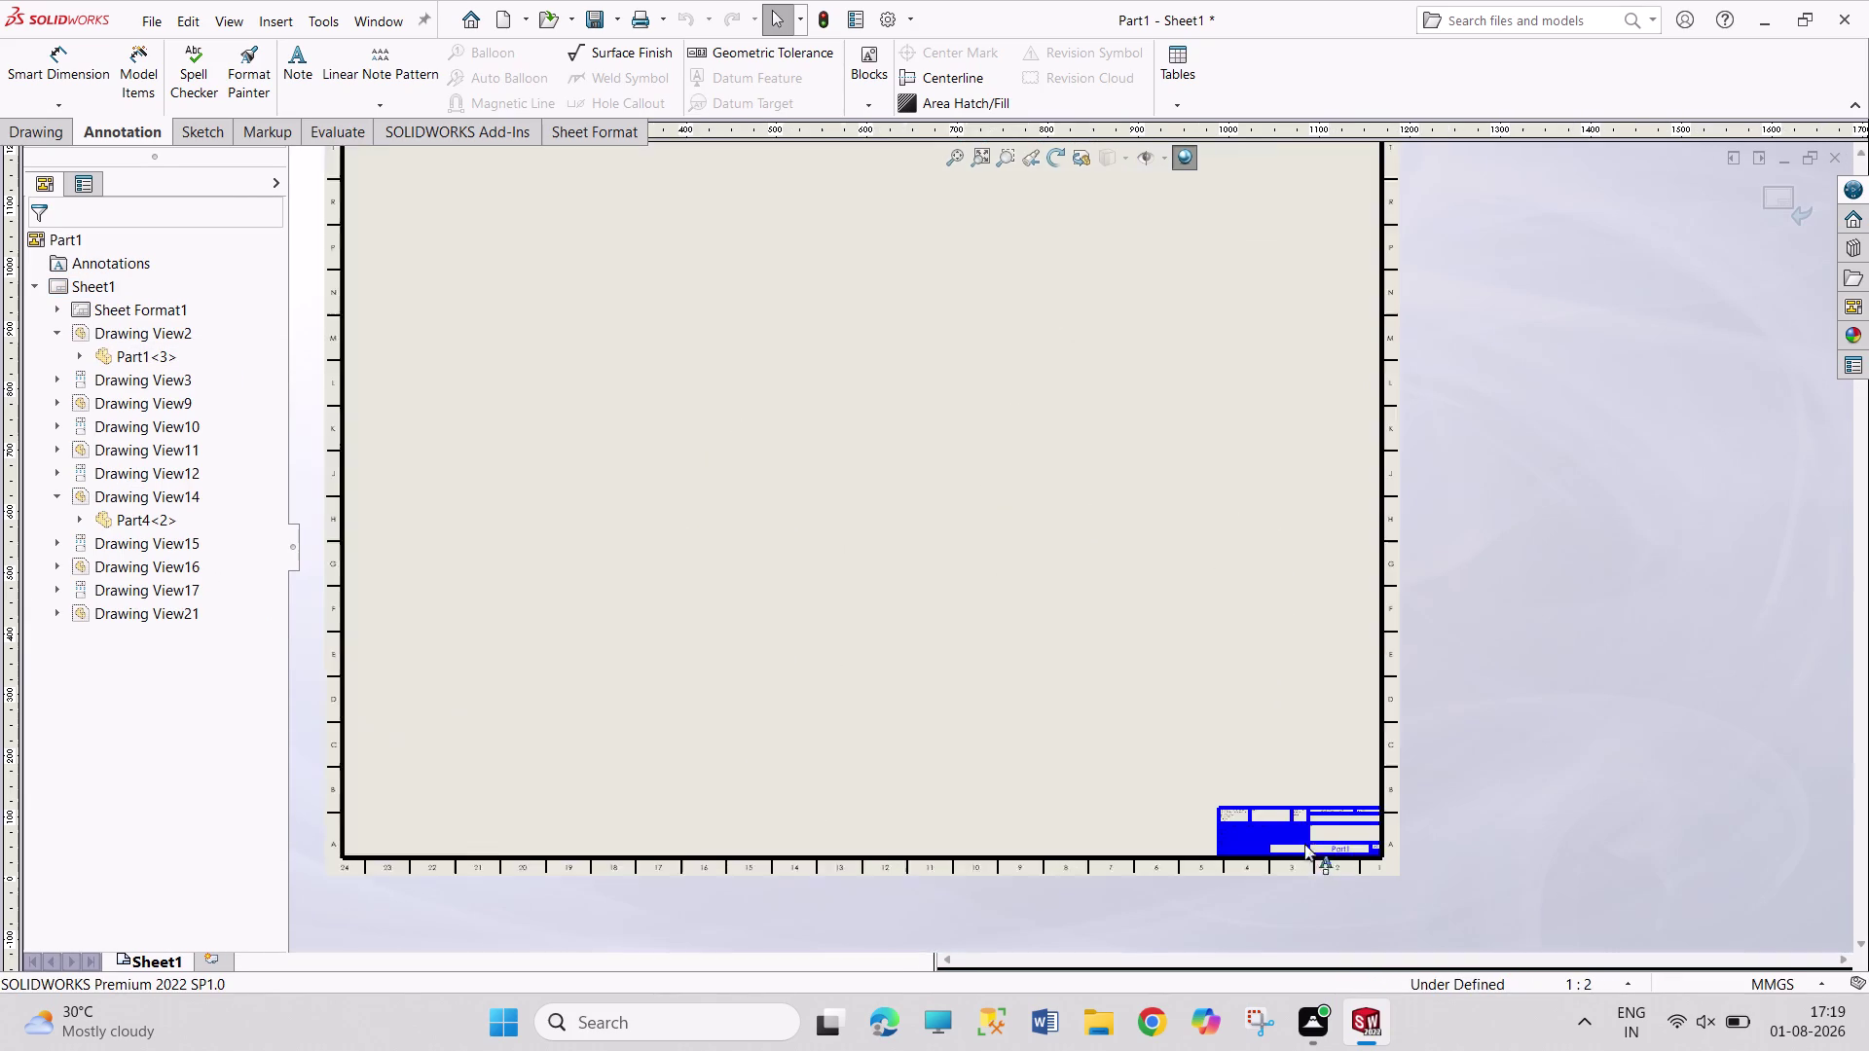
scroll(down, 3)
scroll(down, 3)
scroll(down, 3)
scroll(down, 3)
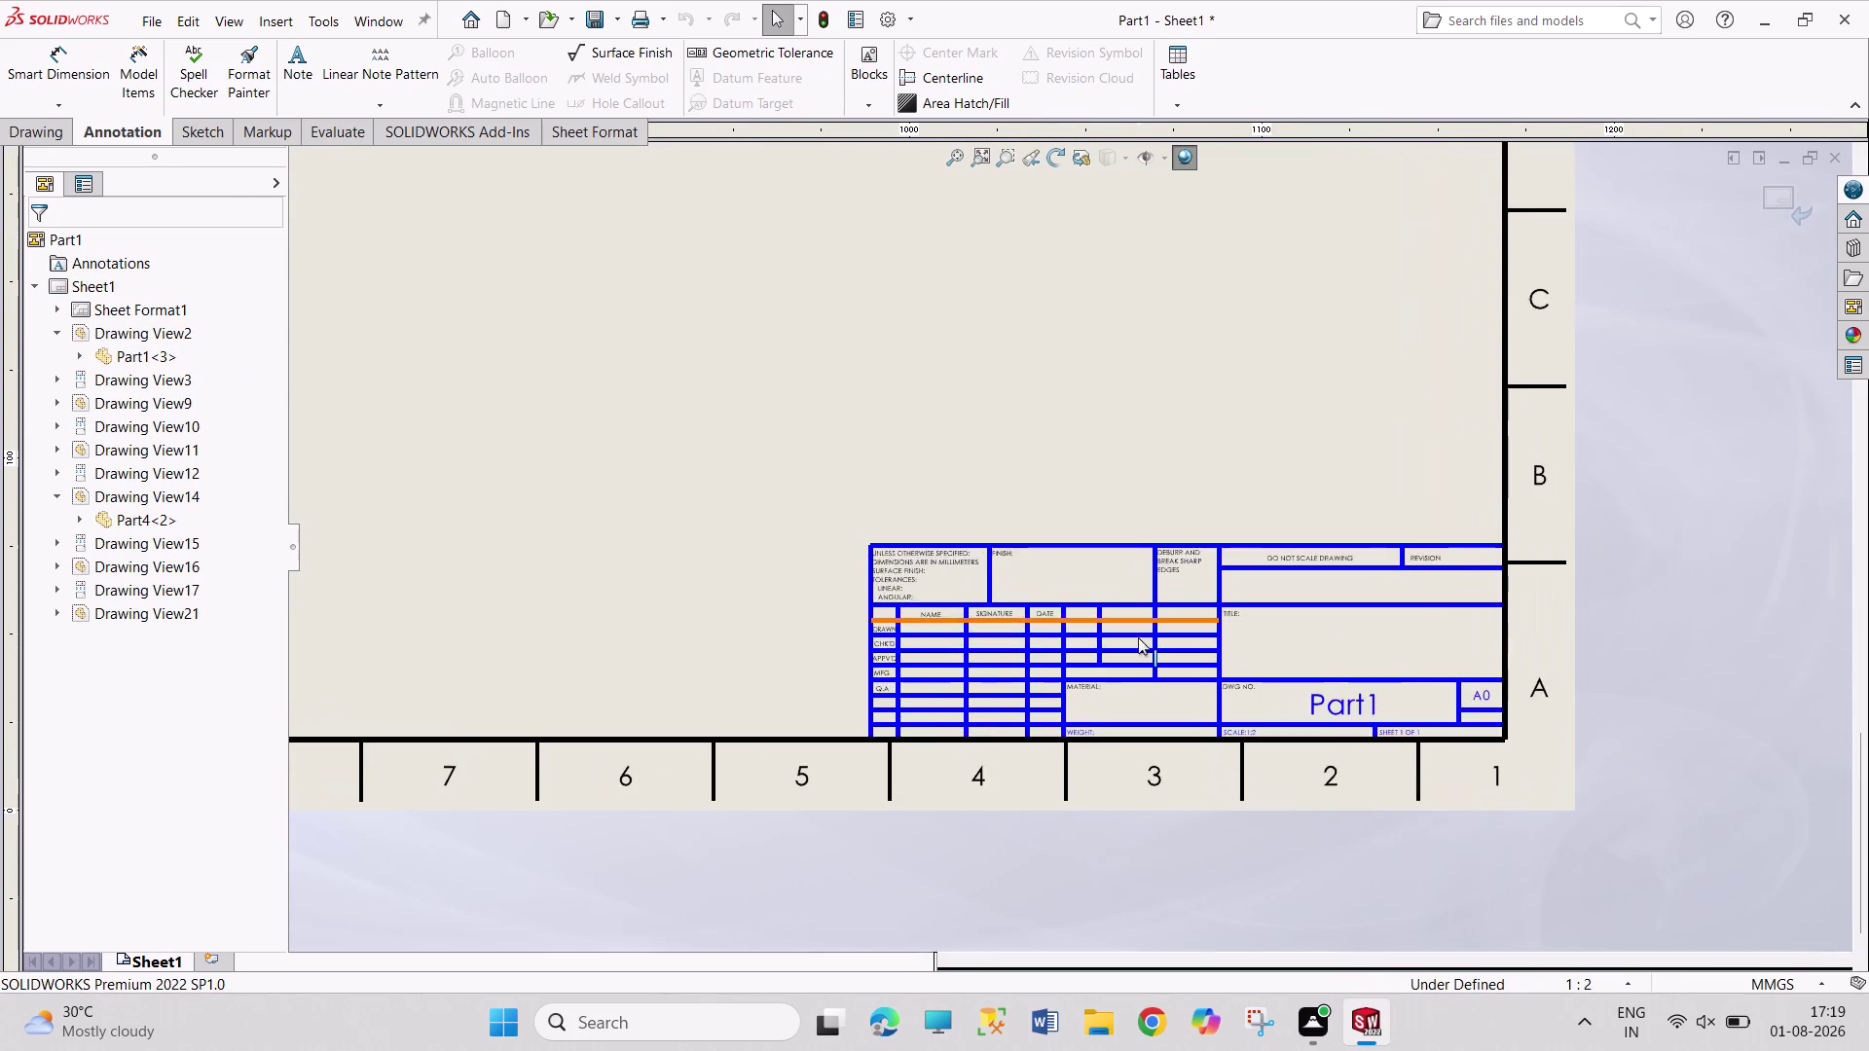
scroll(down, 3)
click(1384, 708)
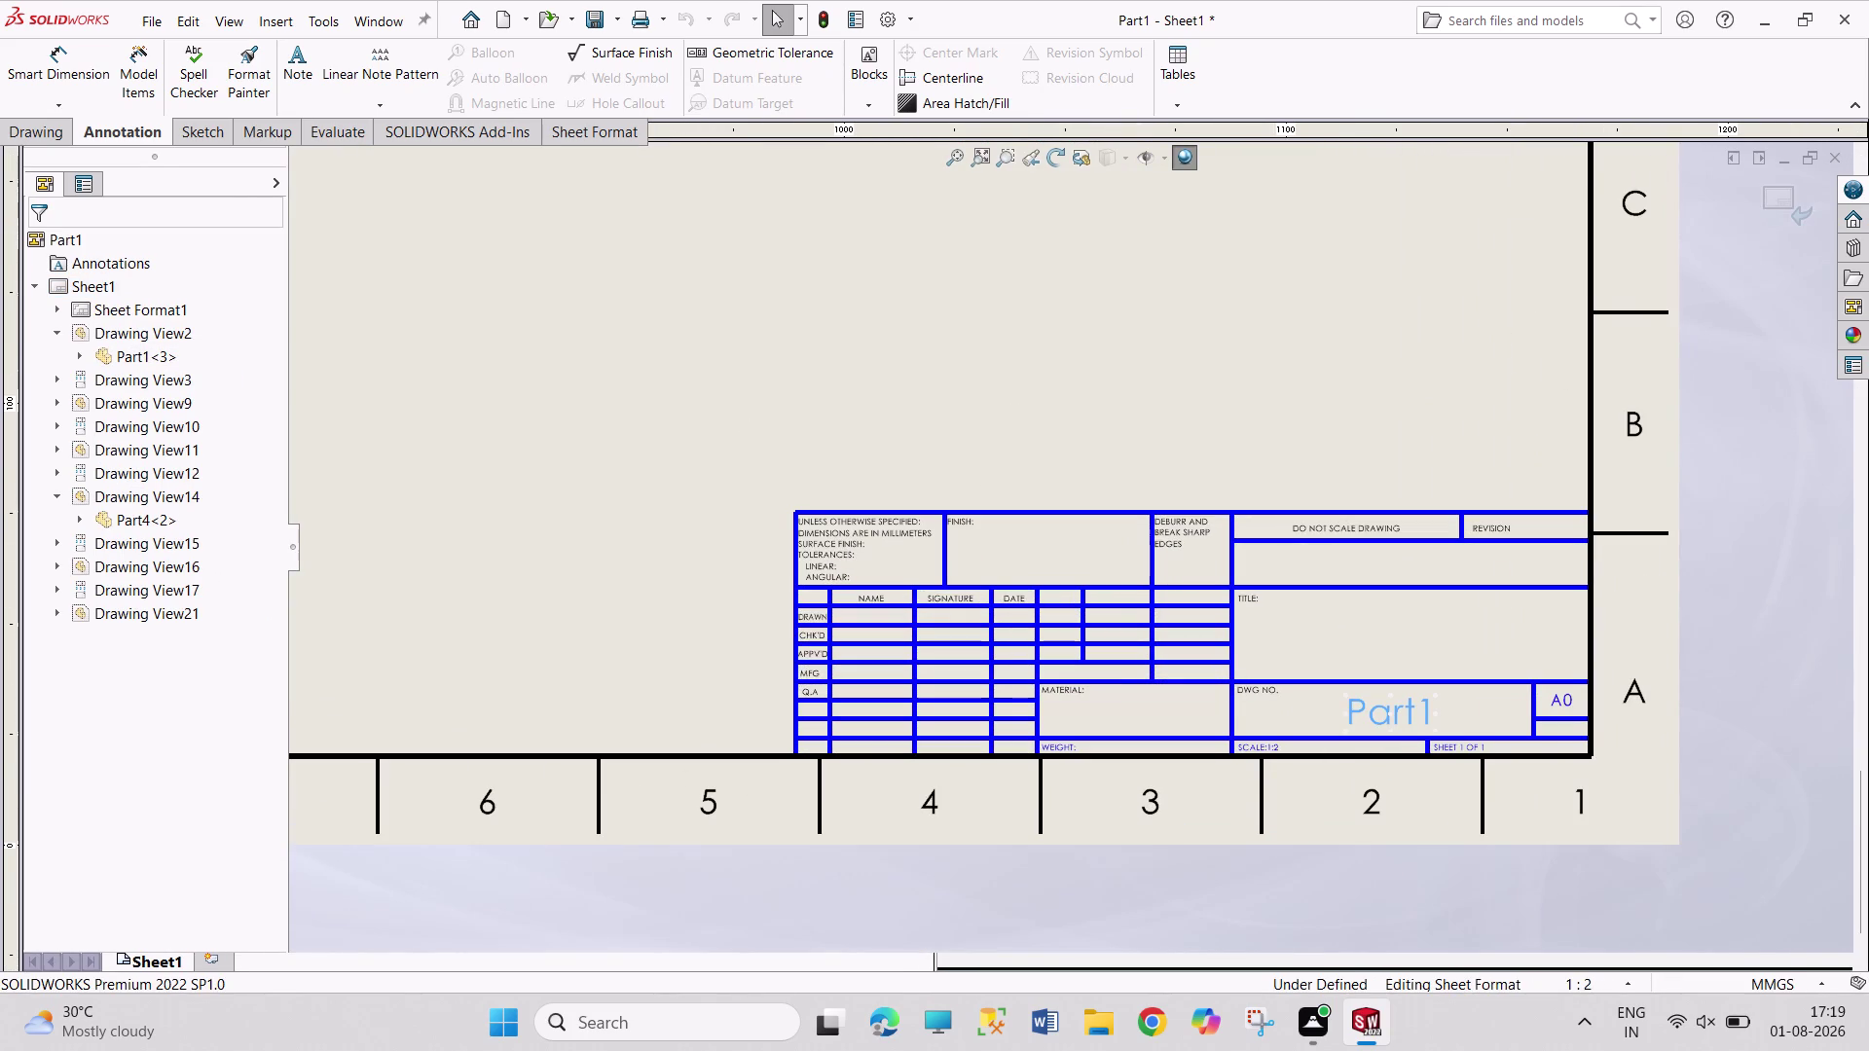
double_click(1393, 703)
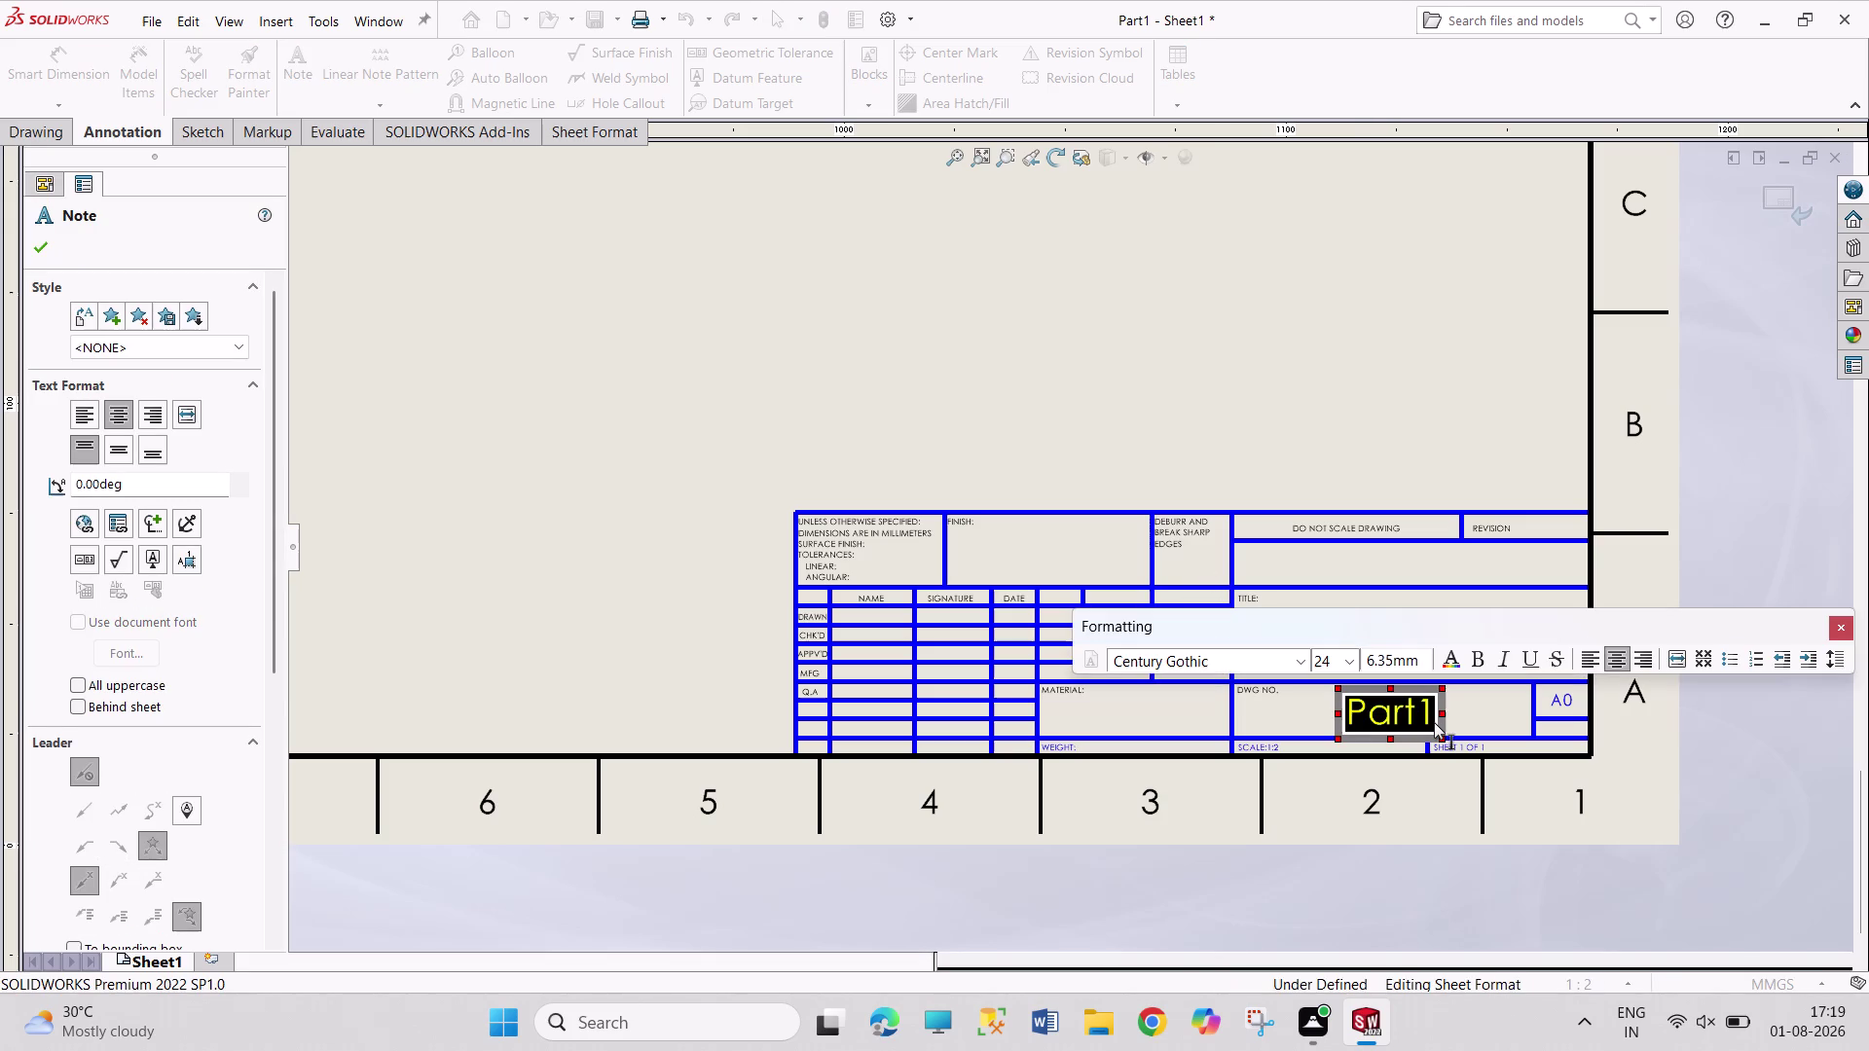
key(BackSpace)
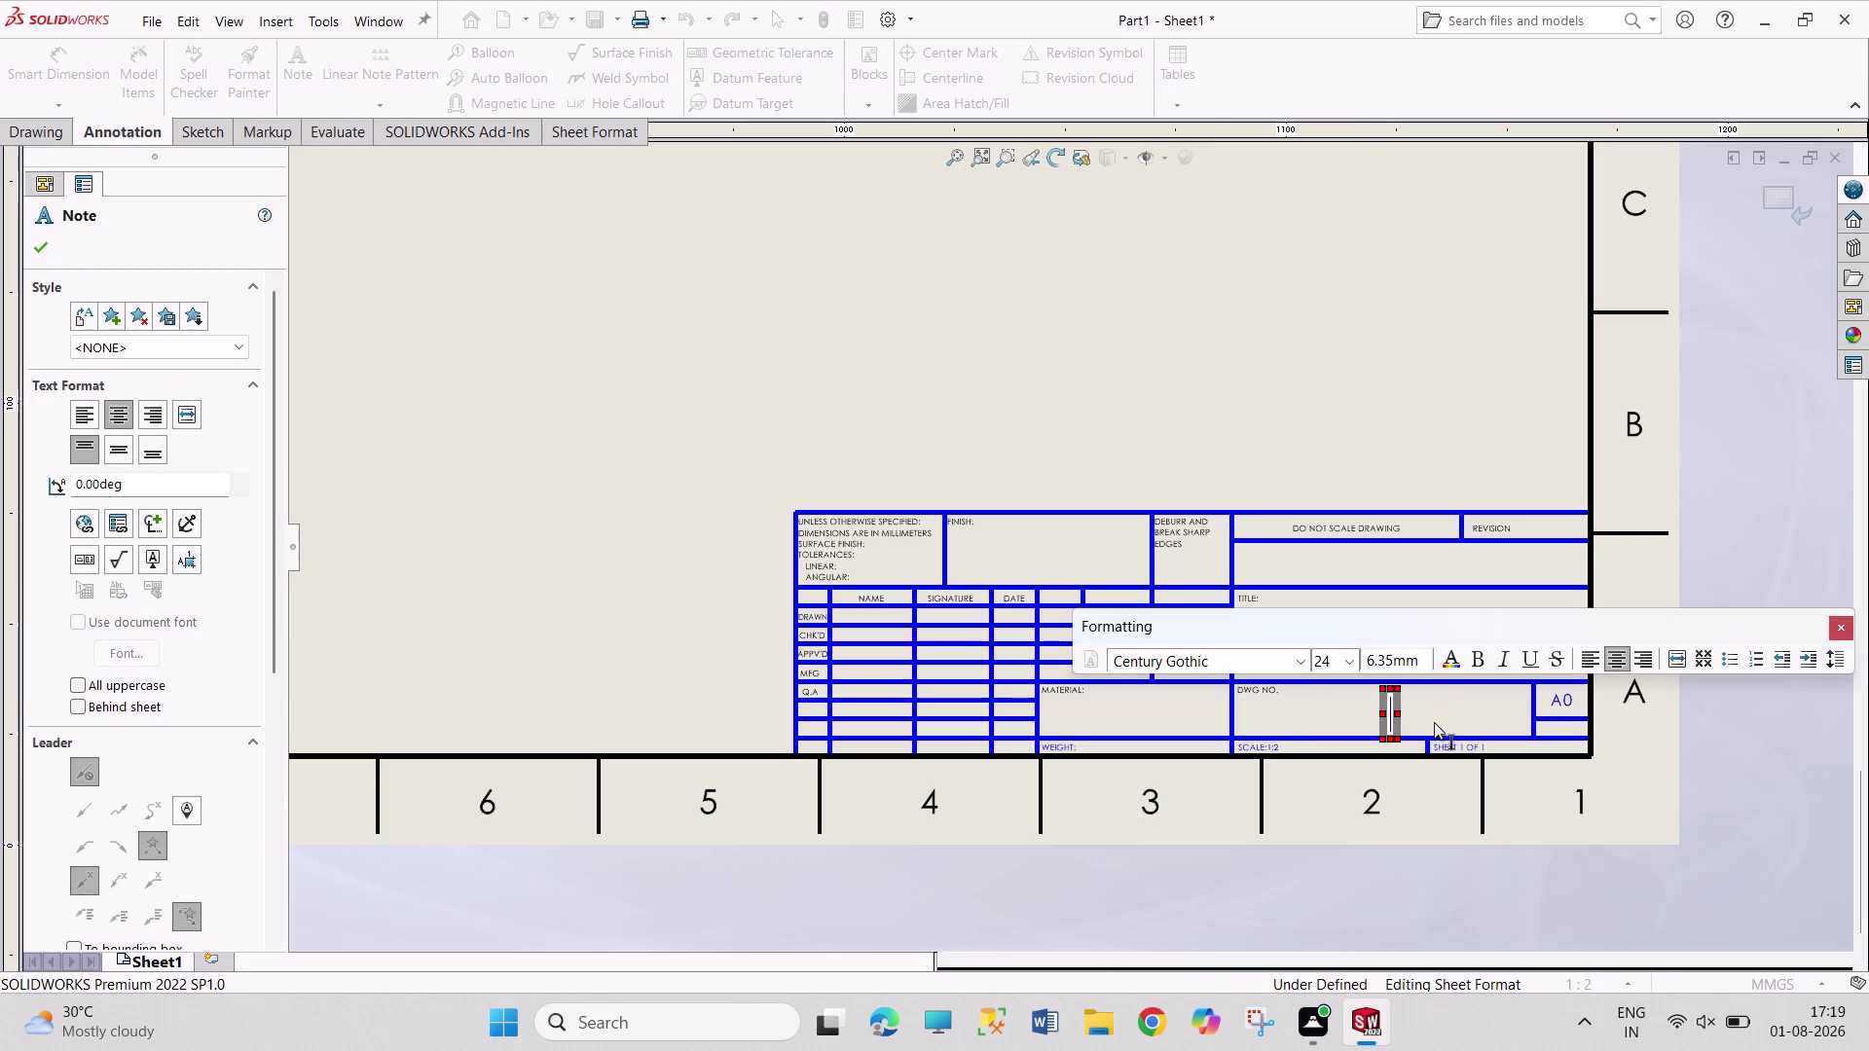
text(ASSEMBL)
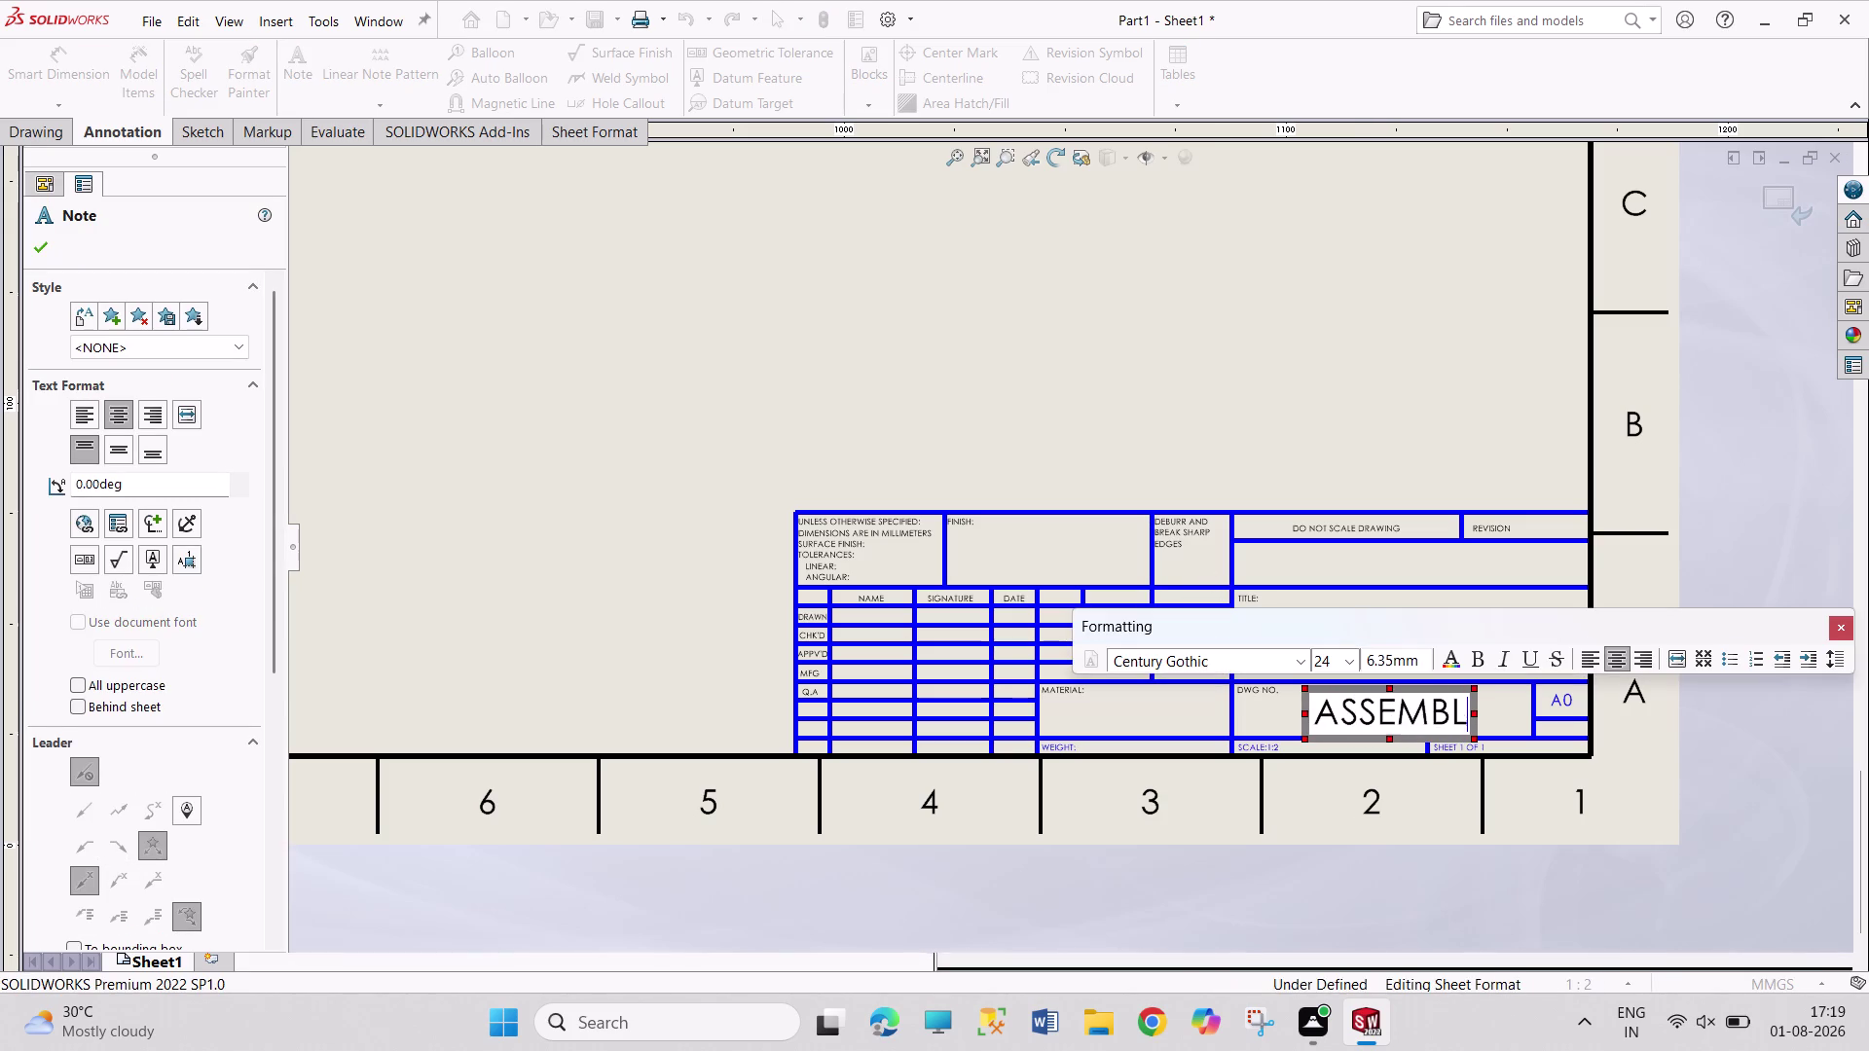
text(Y)
key(space)
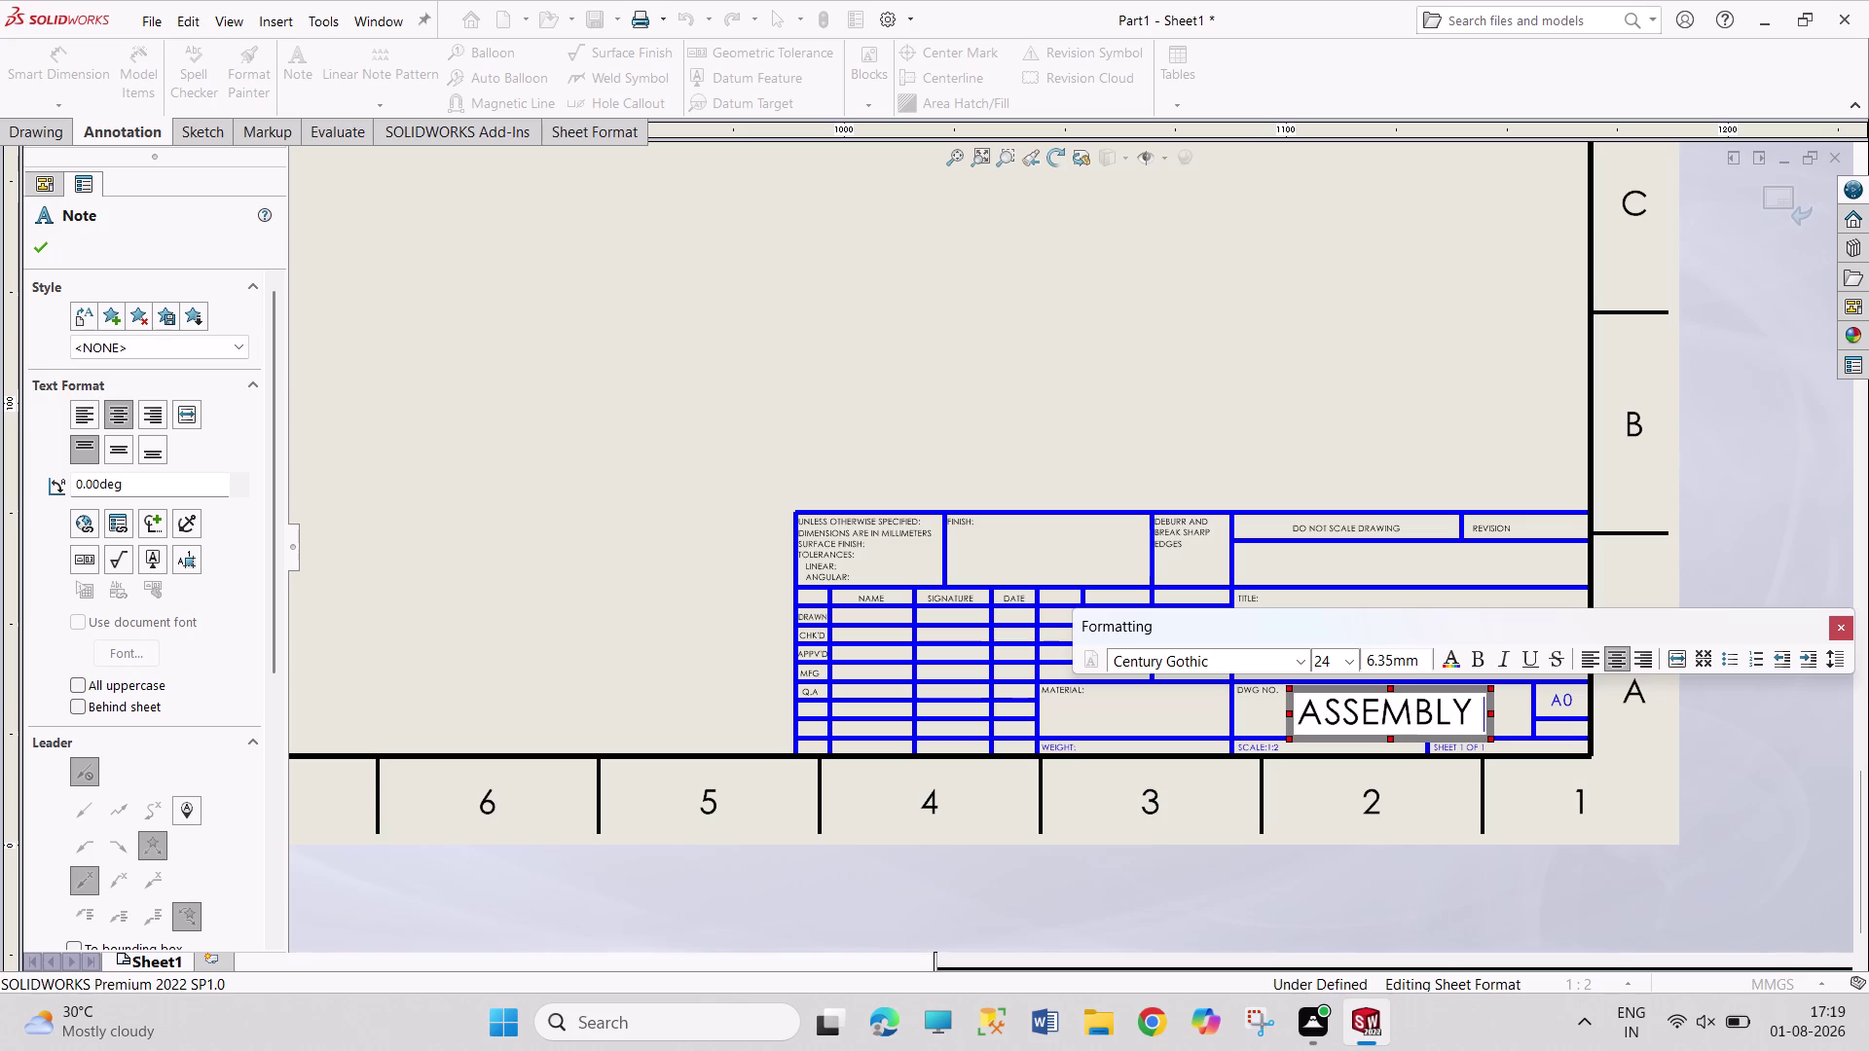
text(1)
scroll(down, 3)
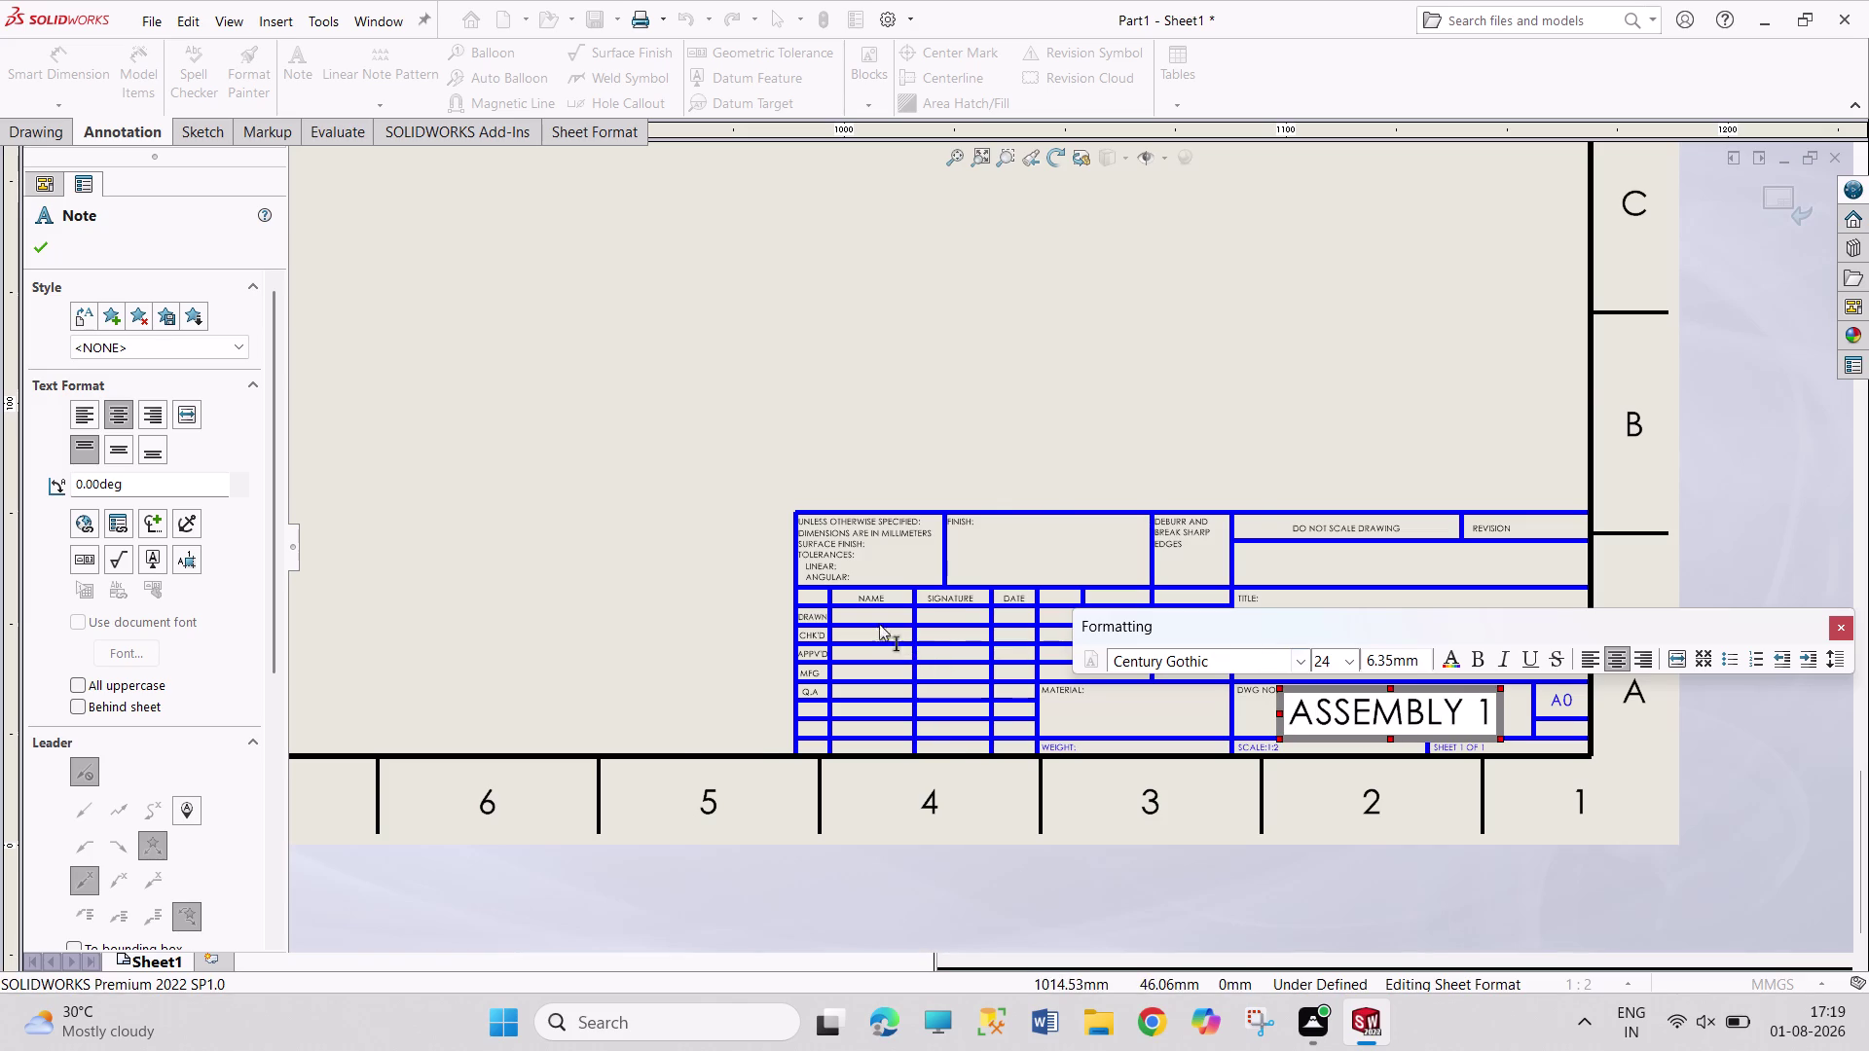
click(858, 573)
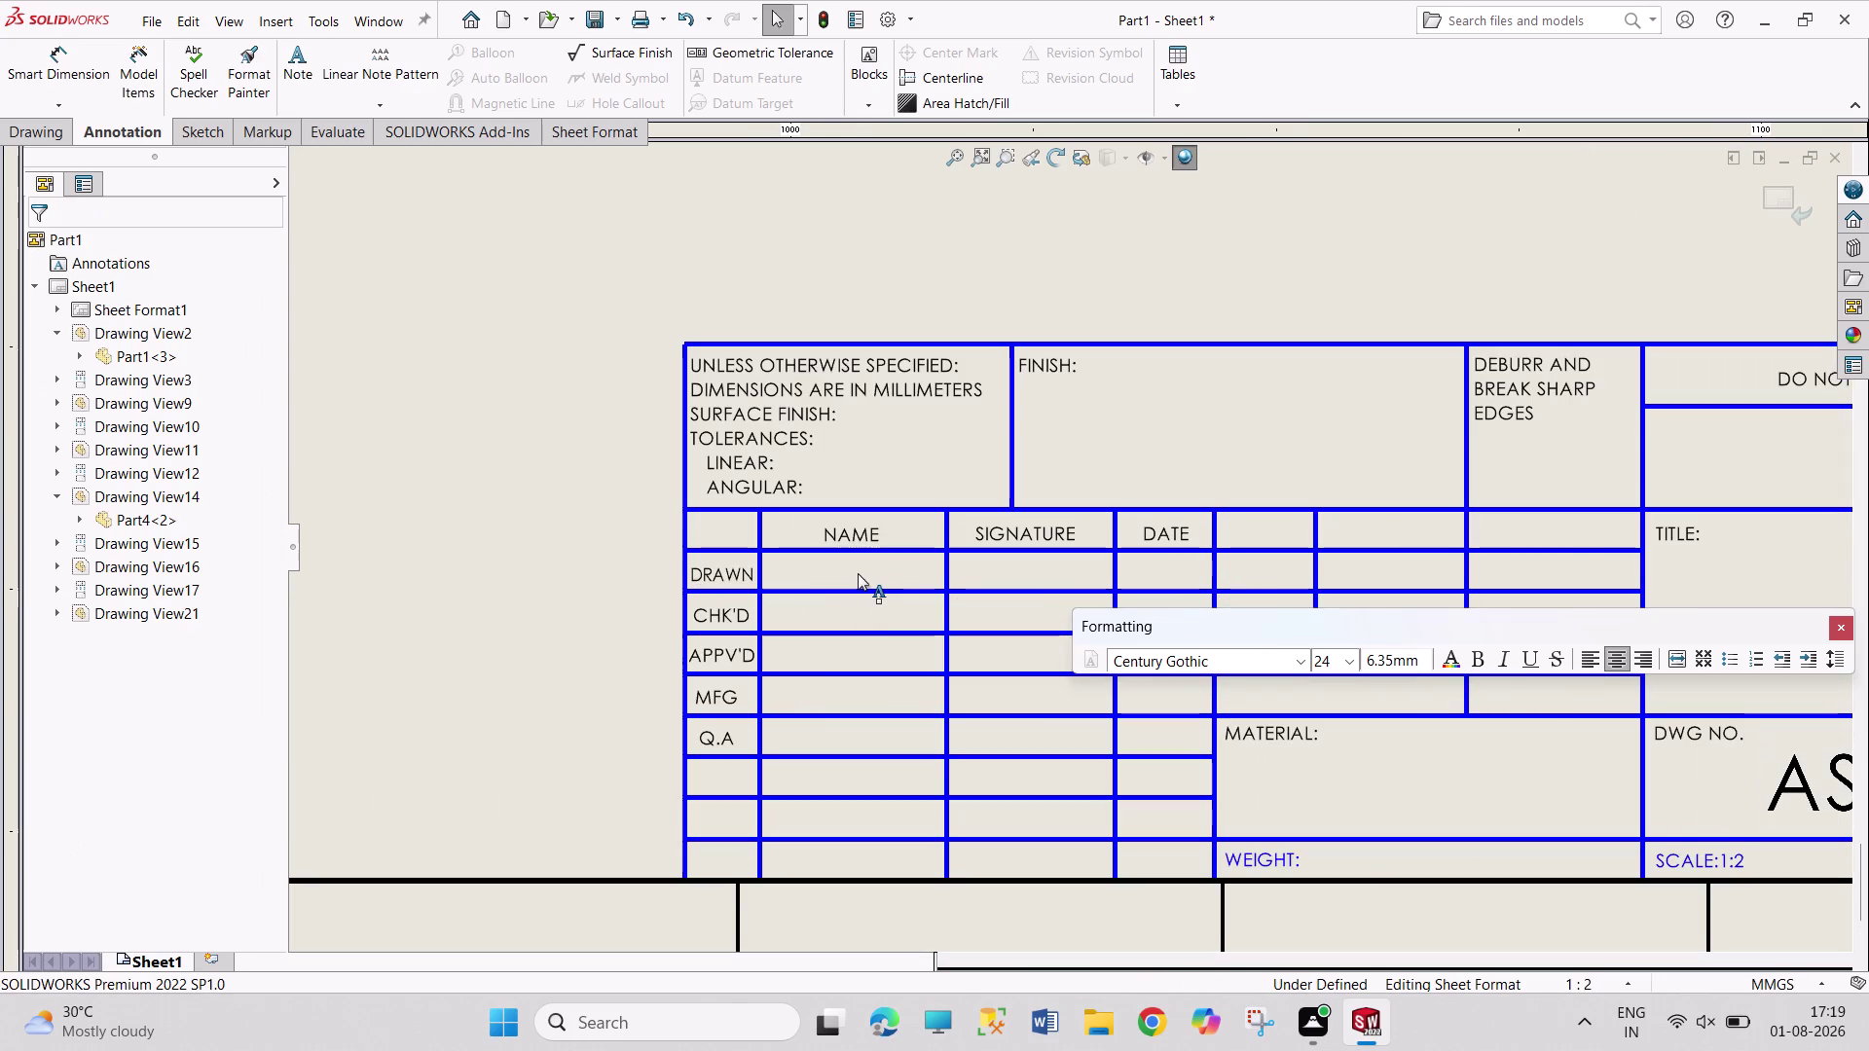
Enter the drafter's name 'PRAVEEN' in the Drawn cell.
double_click(858, 574)
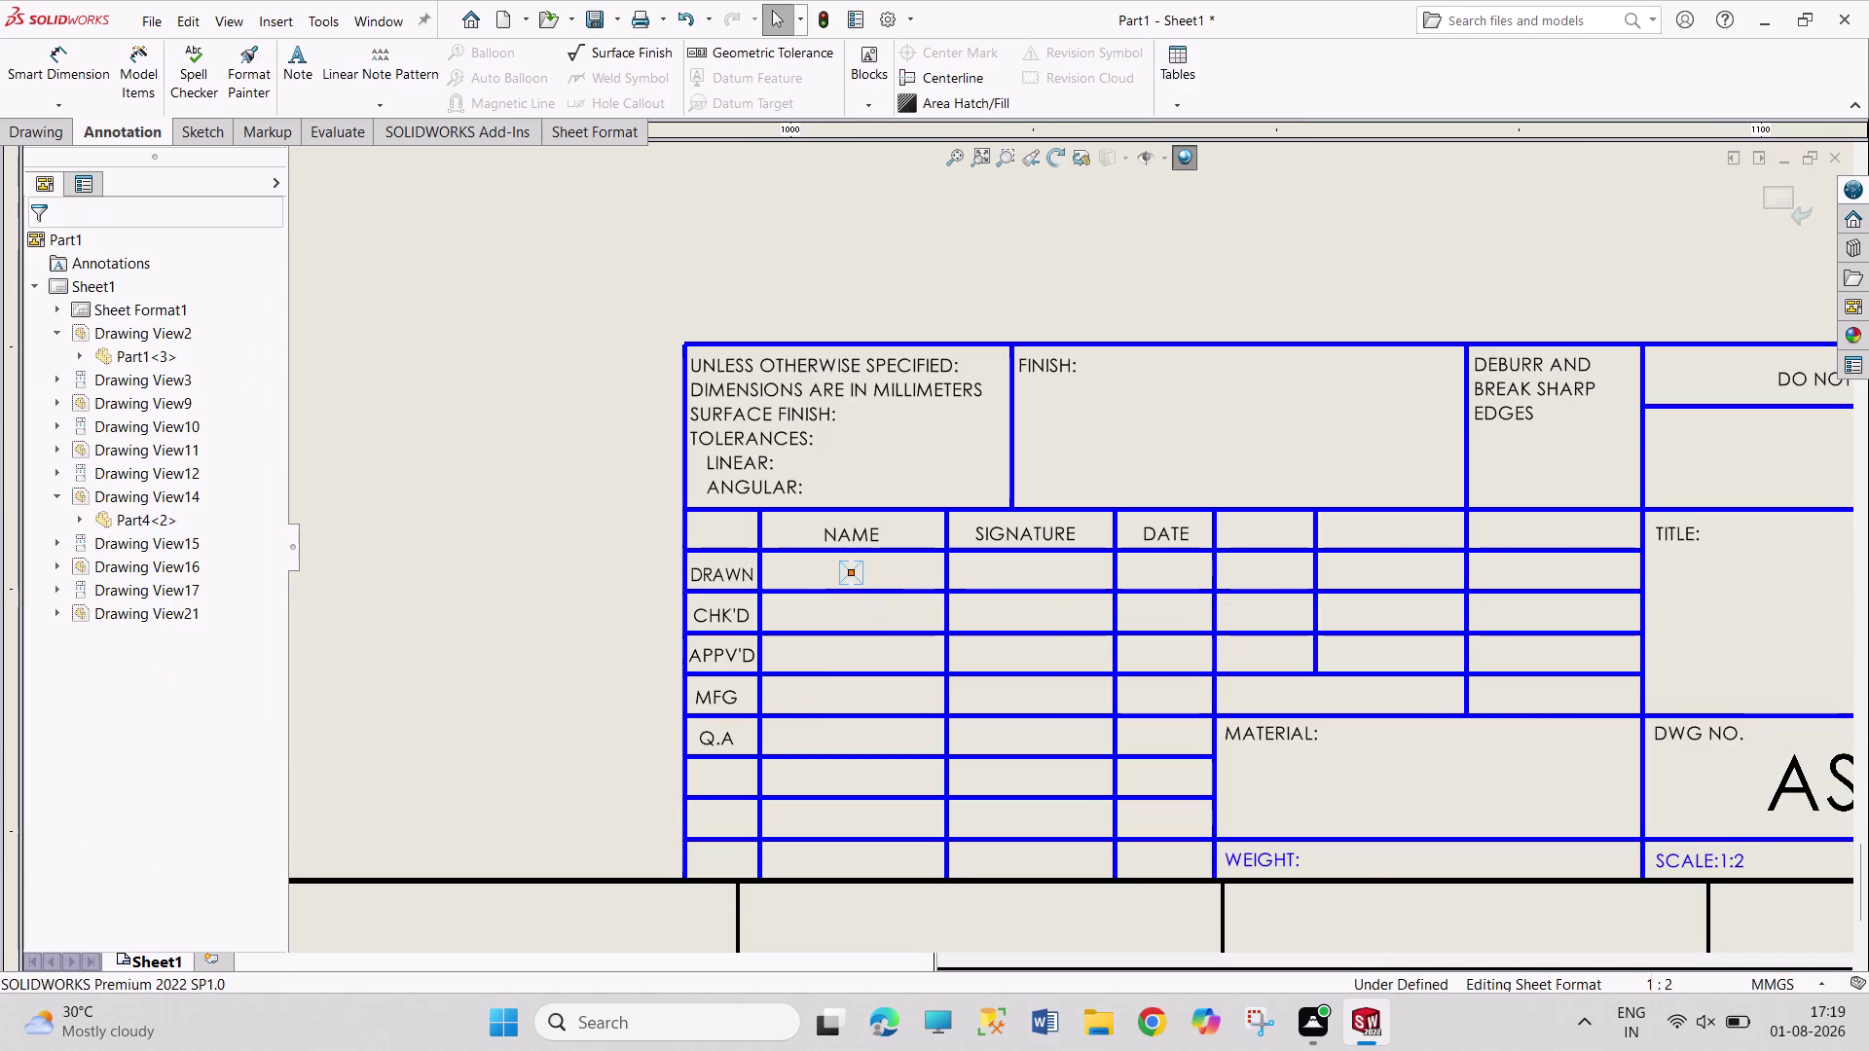
key(p)
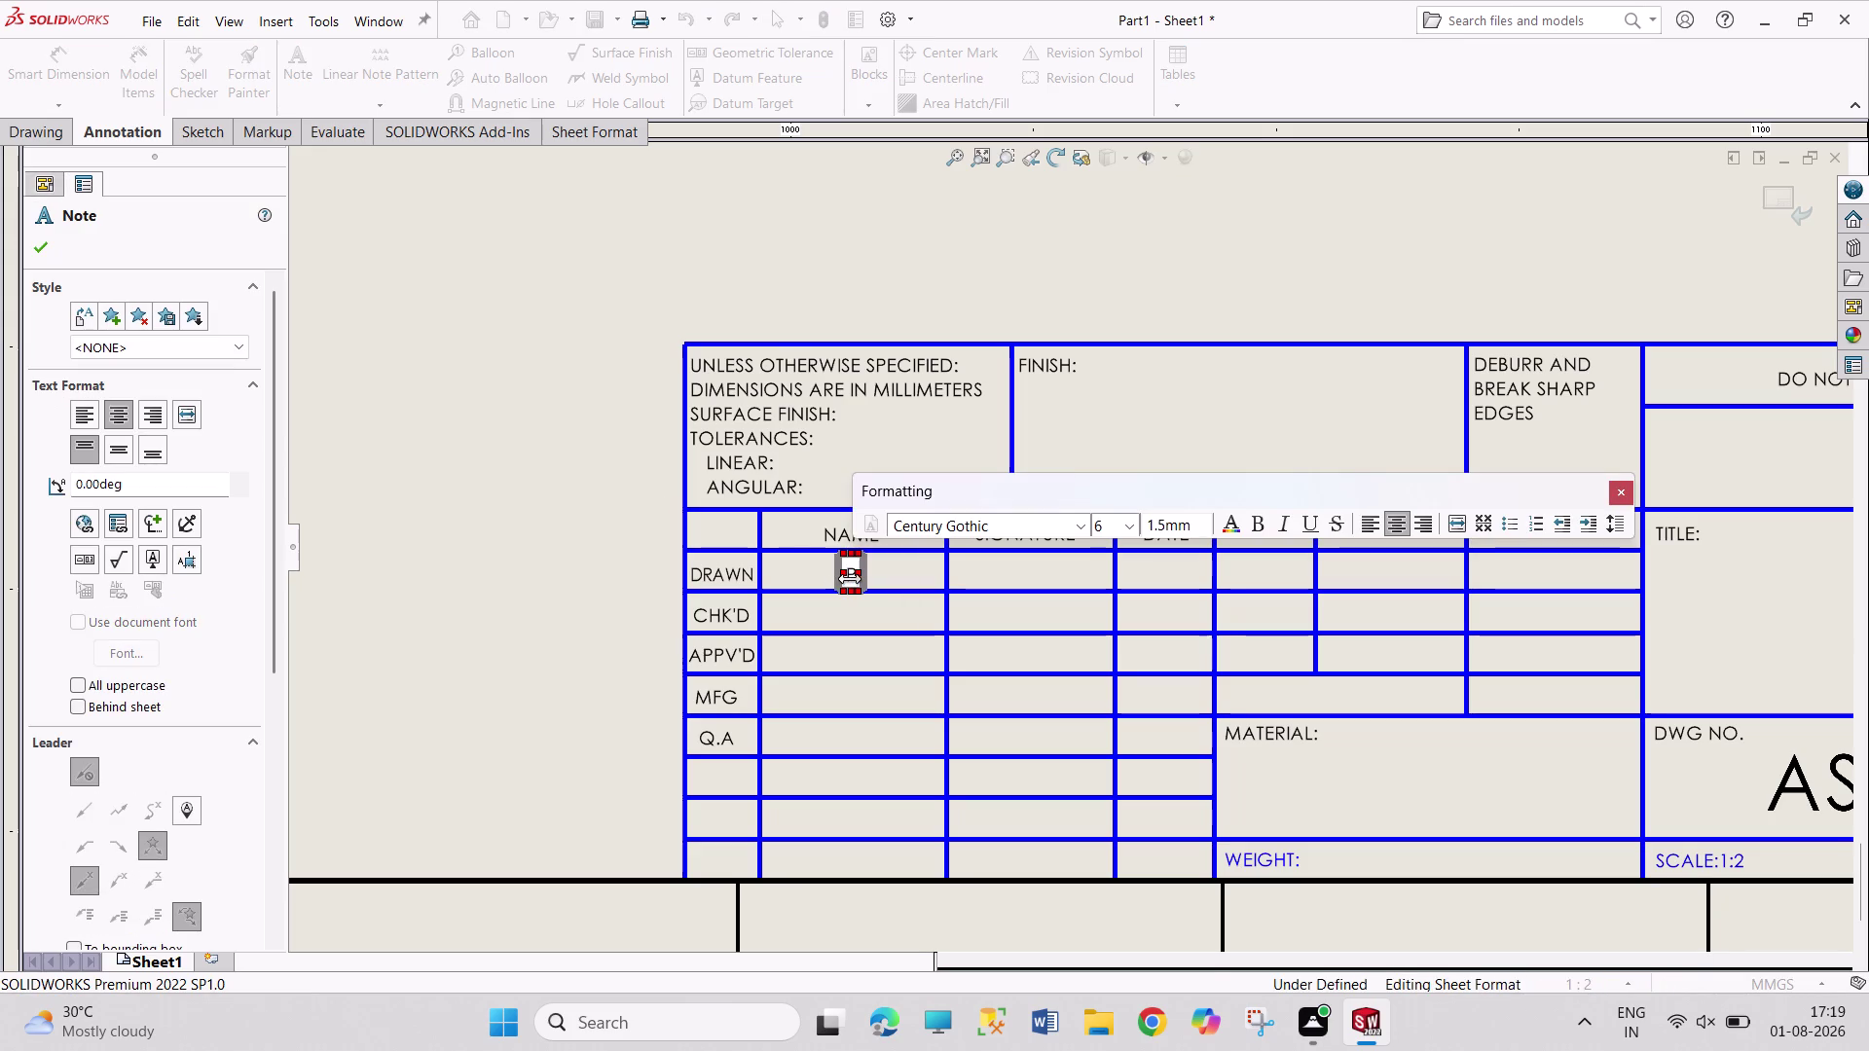
text(R)
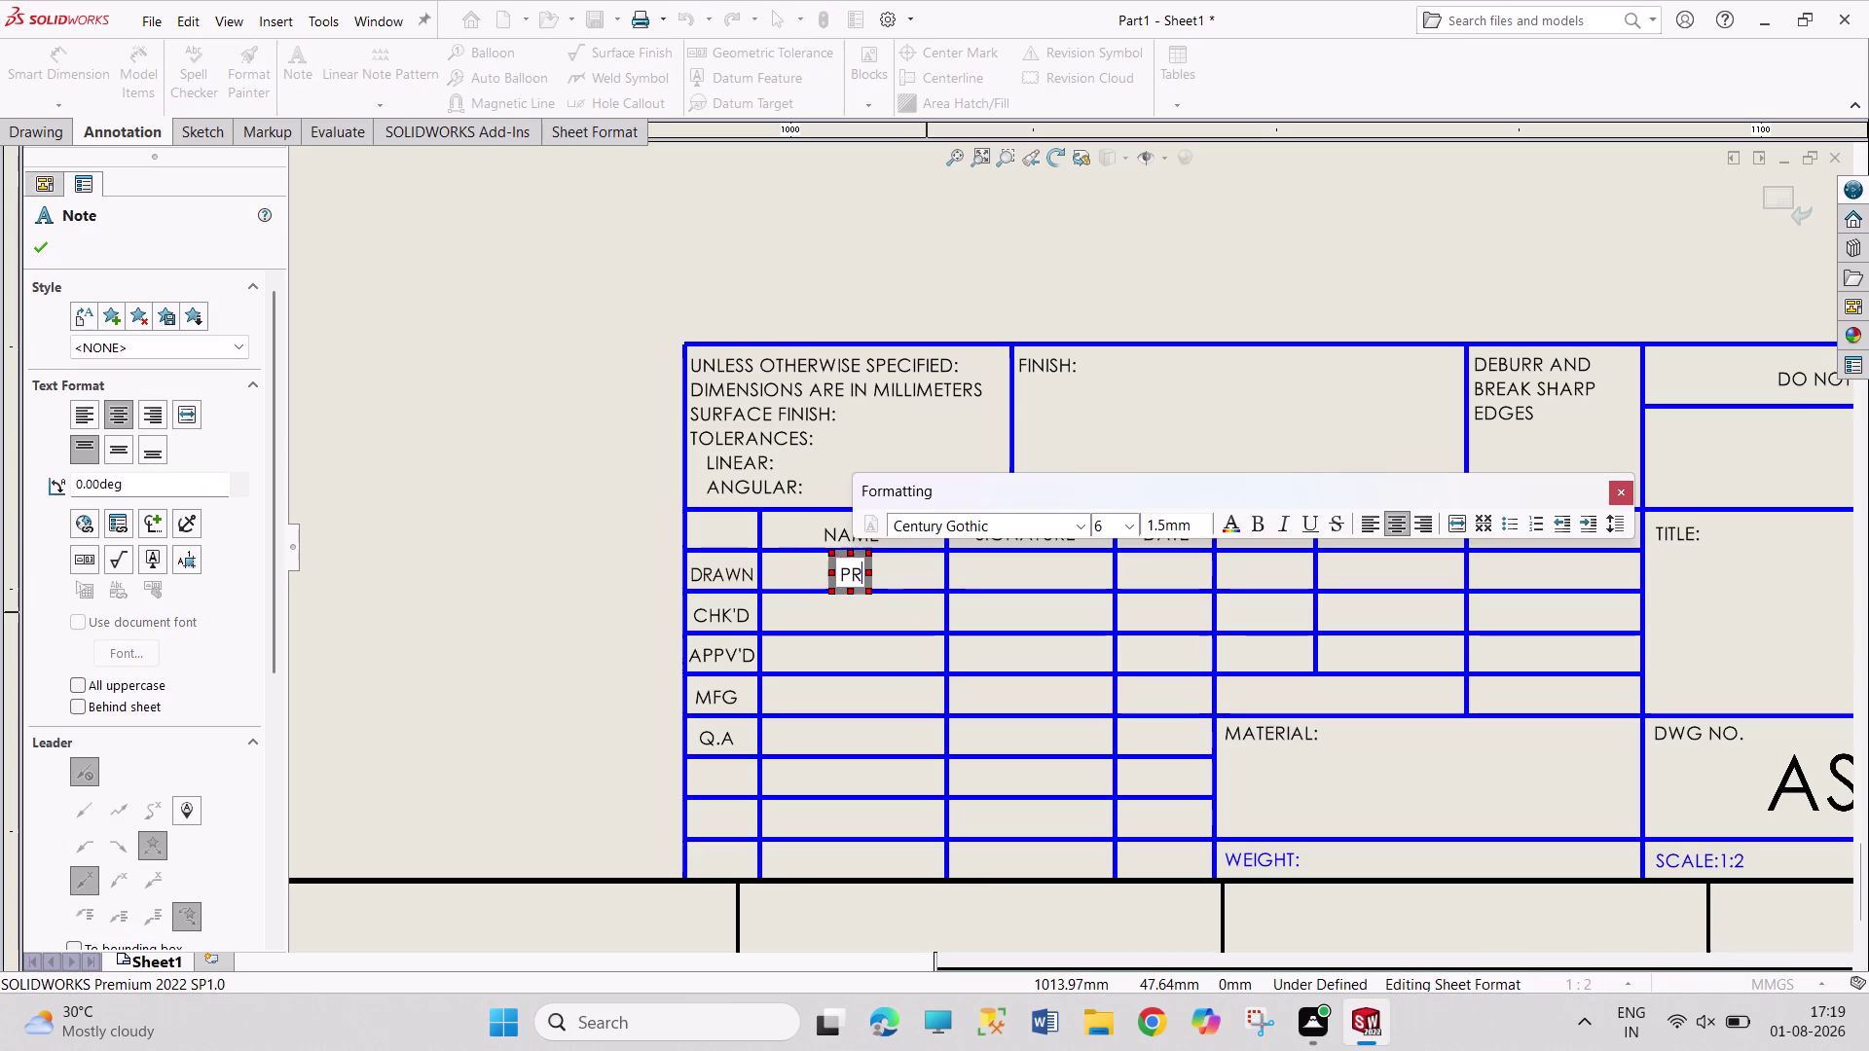
text(AVEE)
key(n)
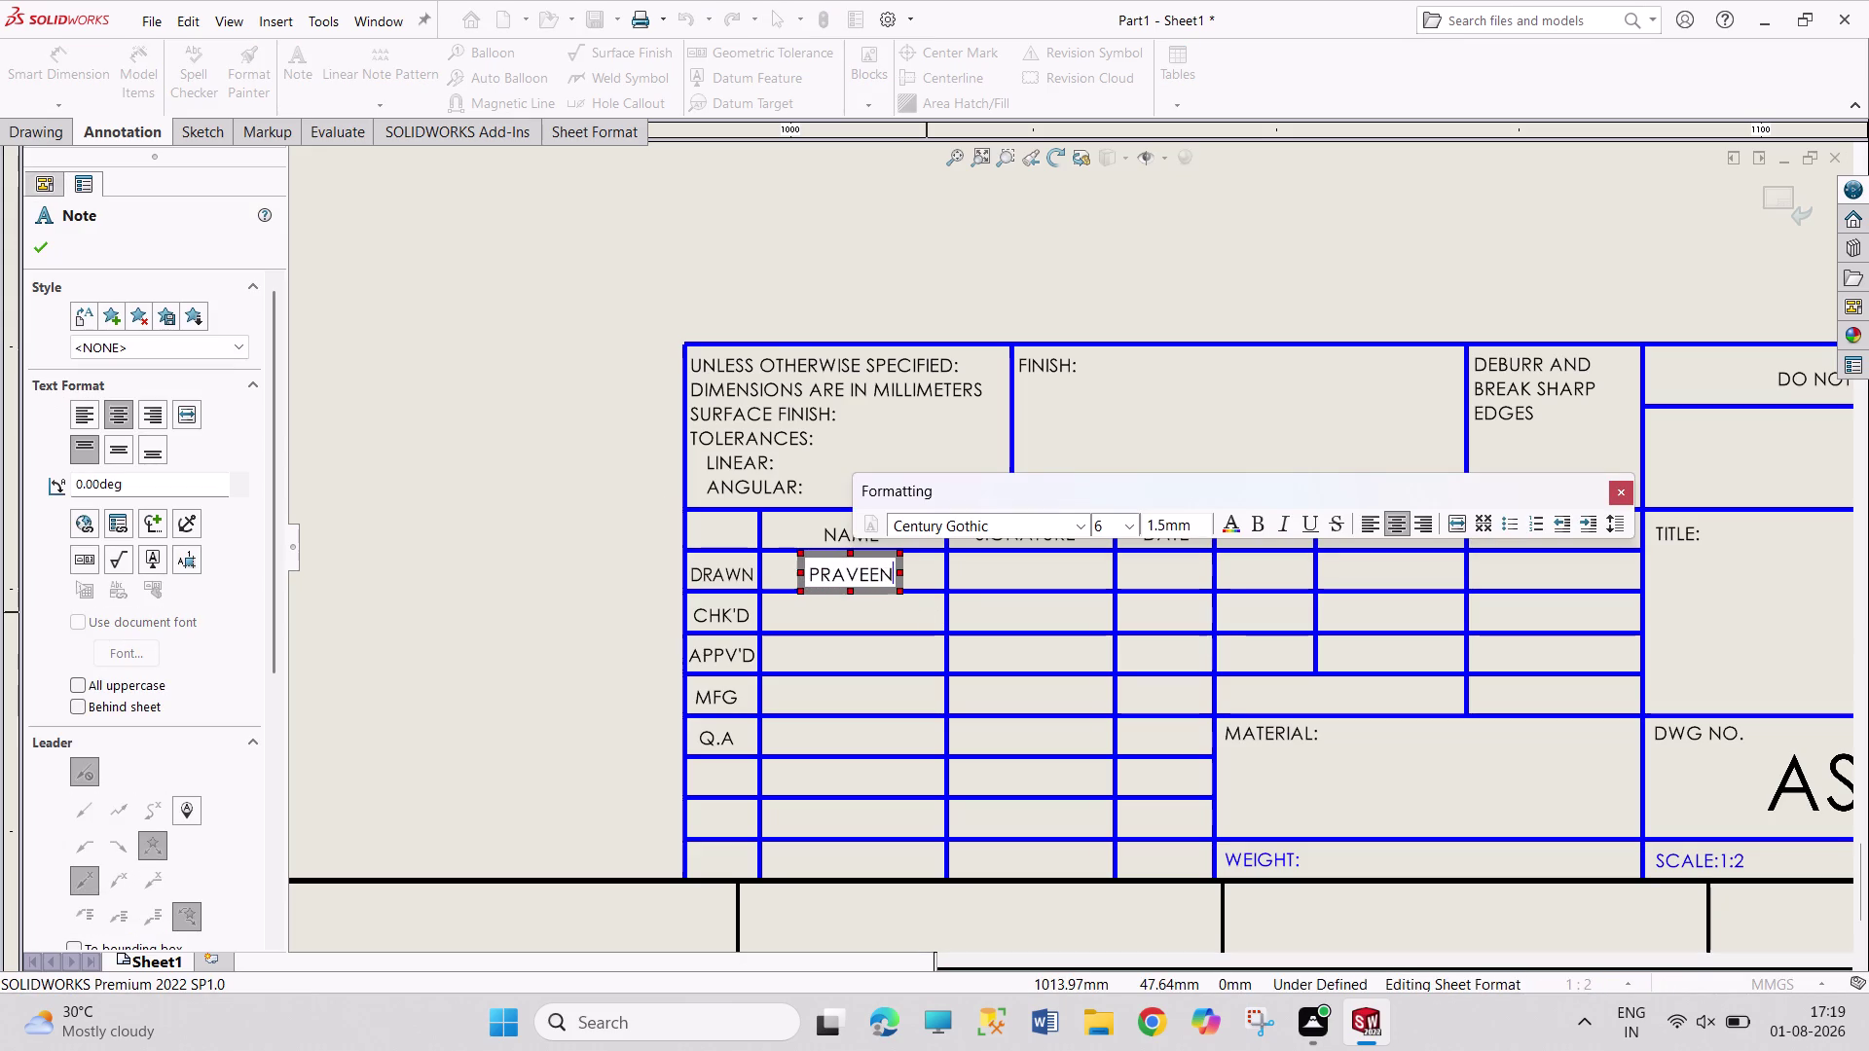
click(866, 243)
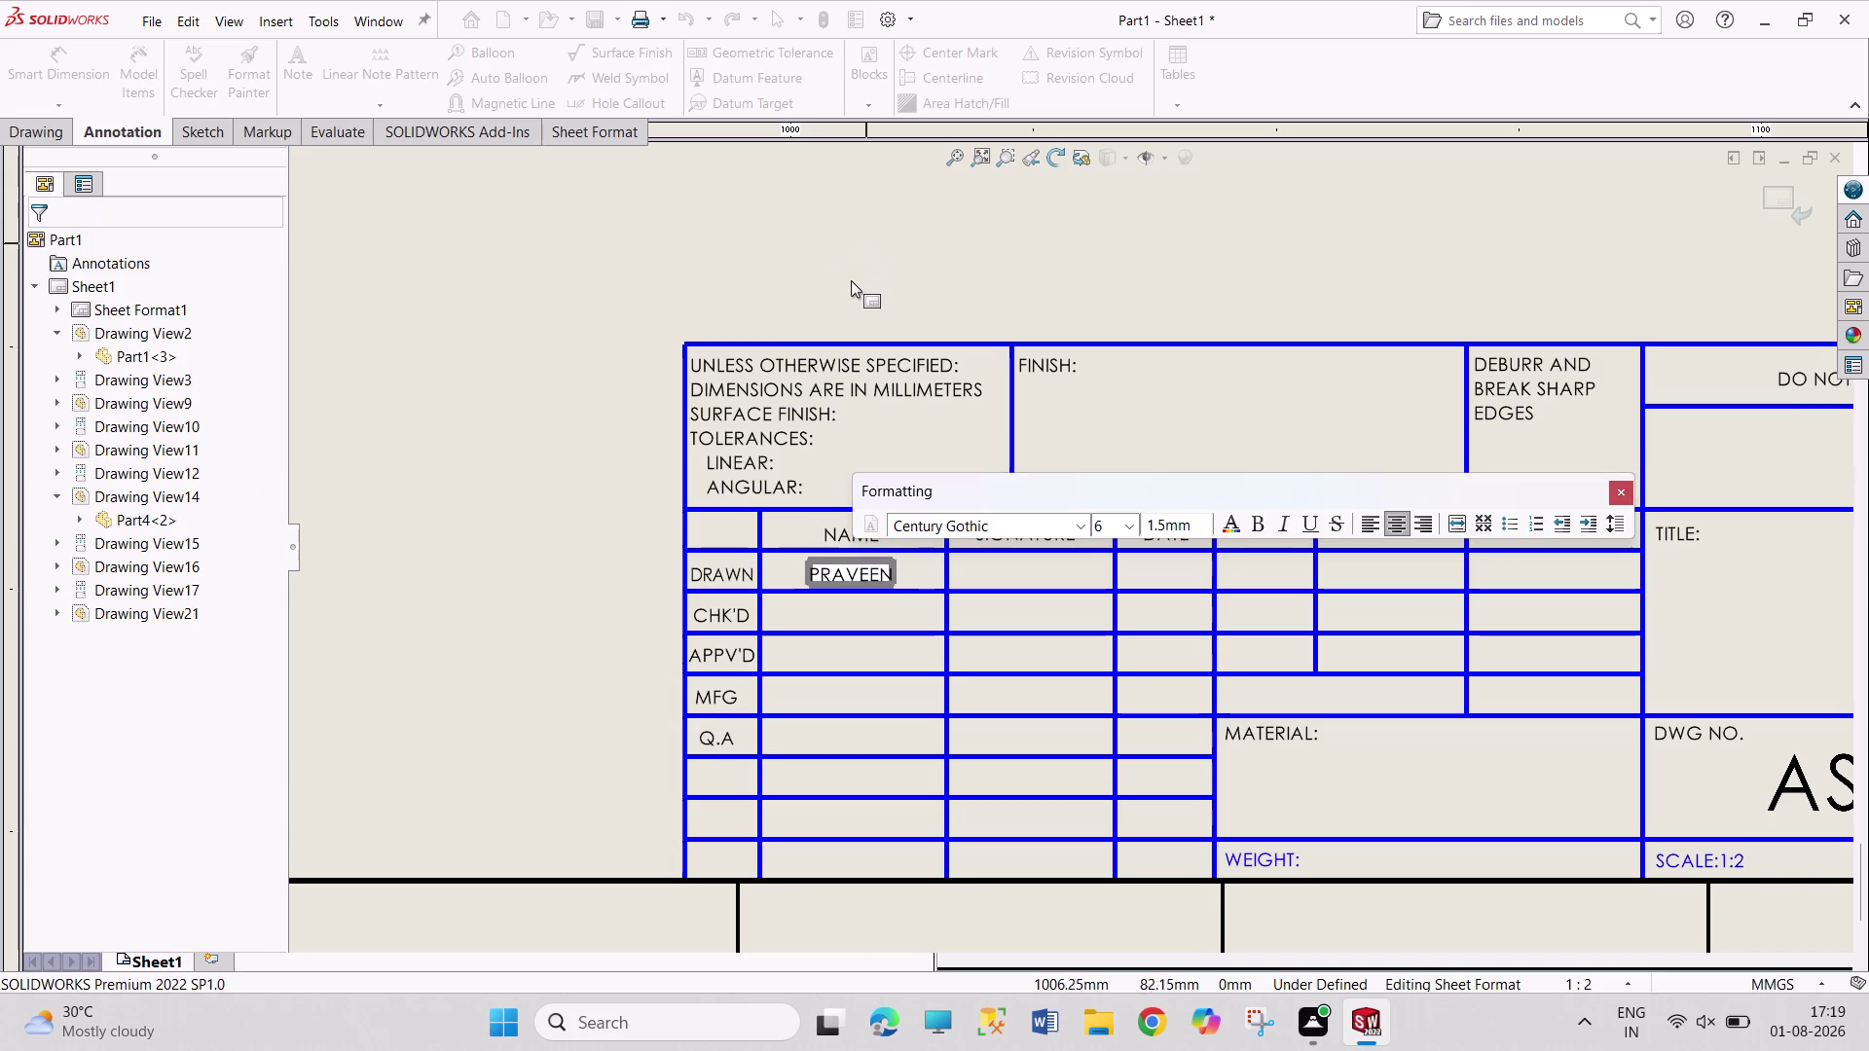
Zoom out and switch Sheet1 from sheet format back to Edit Sheet.
scroll(up, 3)
scroll(up, 3)
scroll(up, 3)
scroll(up, 3)
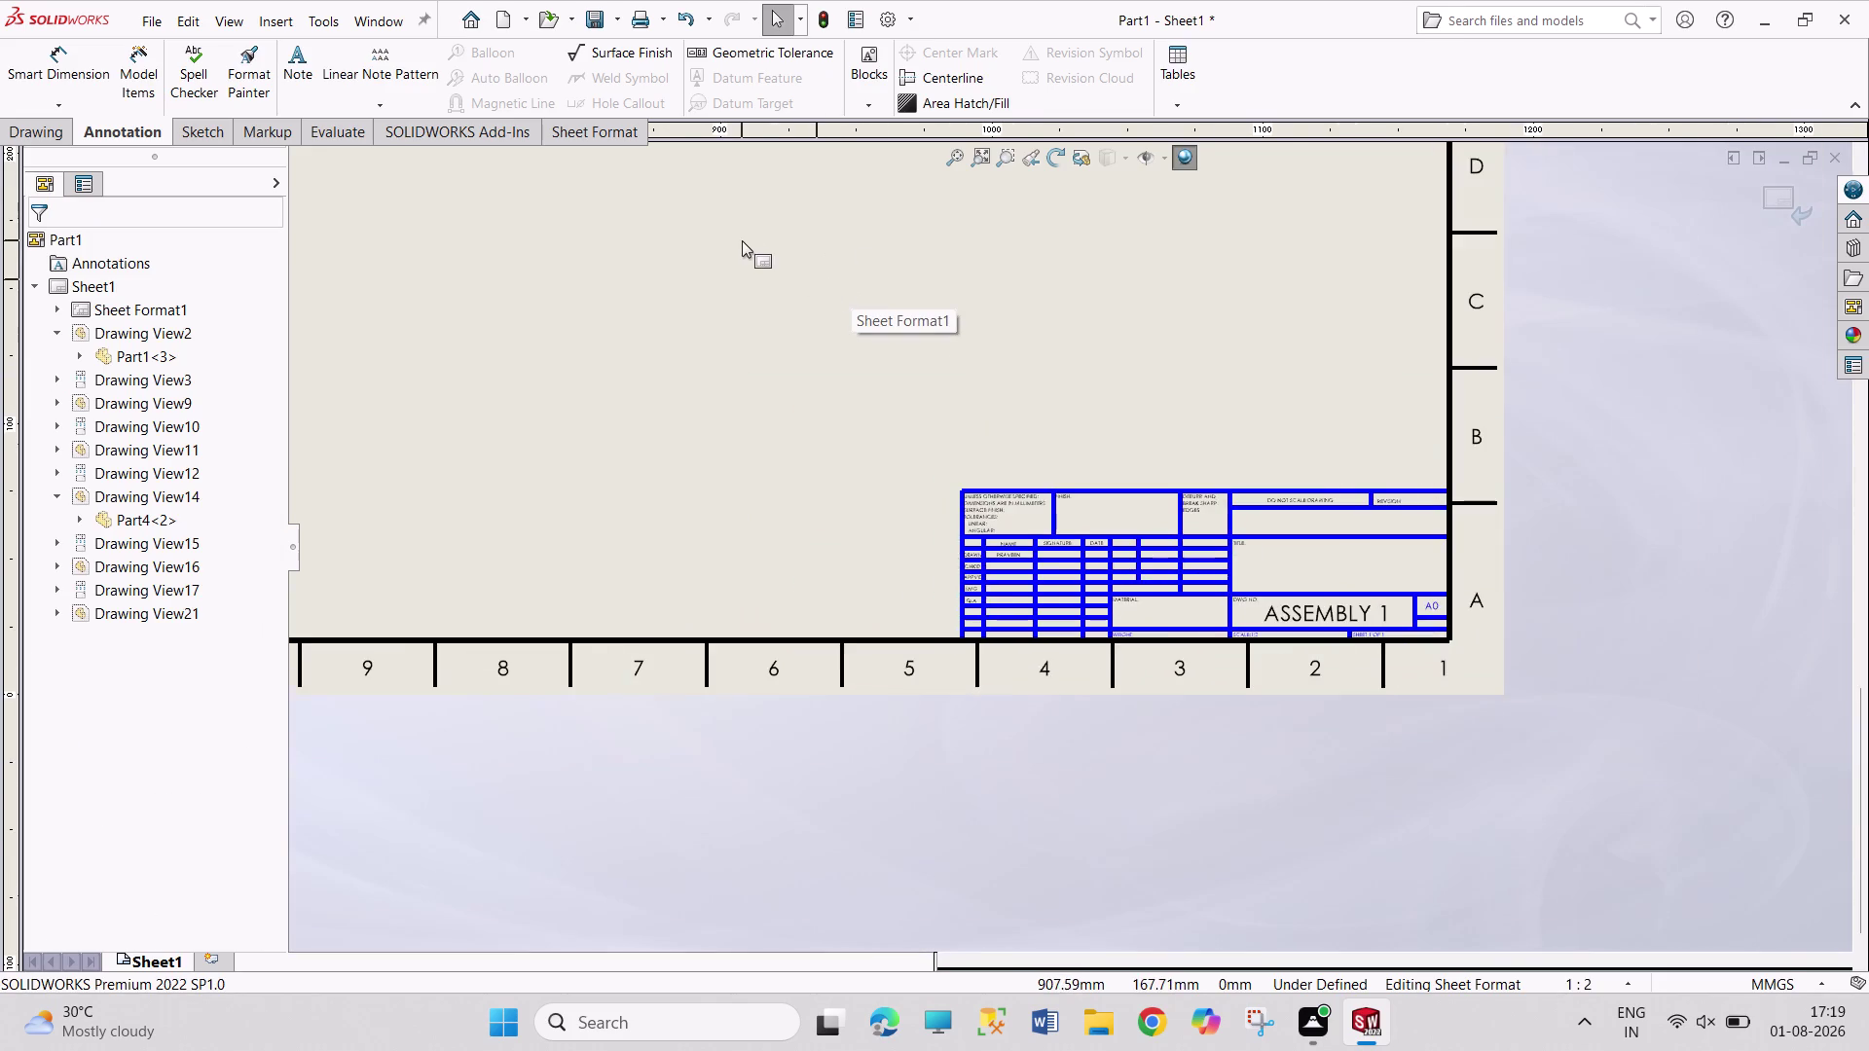
scroll(up, 3)
scroll(up, 3)
scroll(up, 3)
scroll(up, 3)
scroll(down, 3)
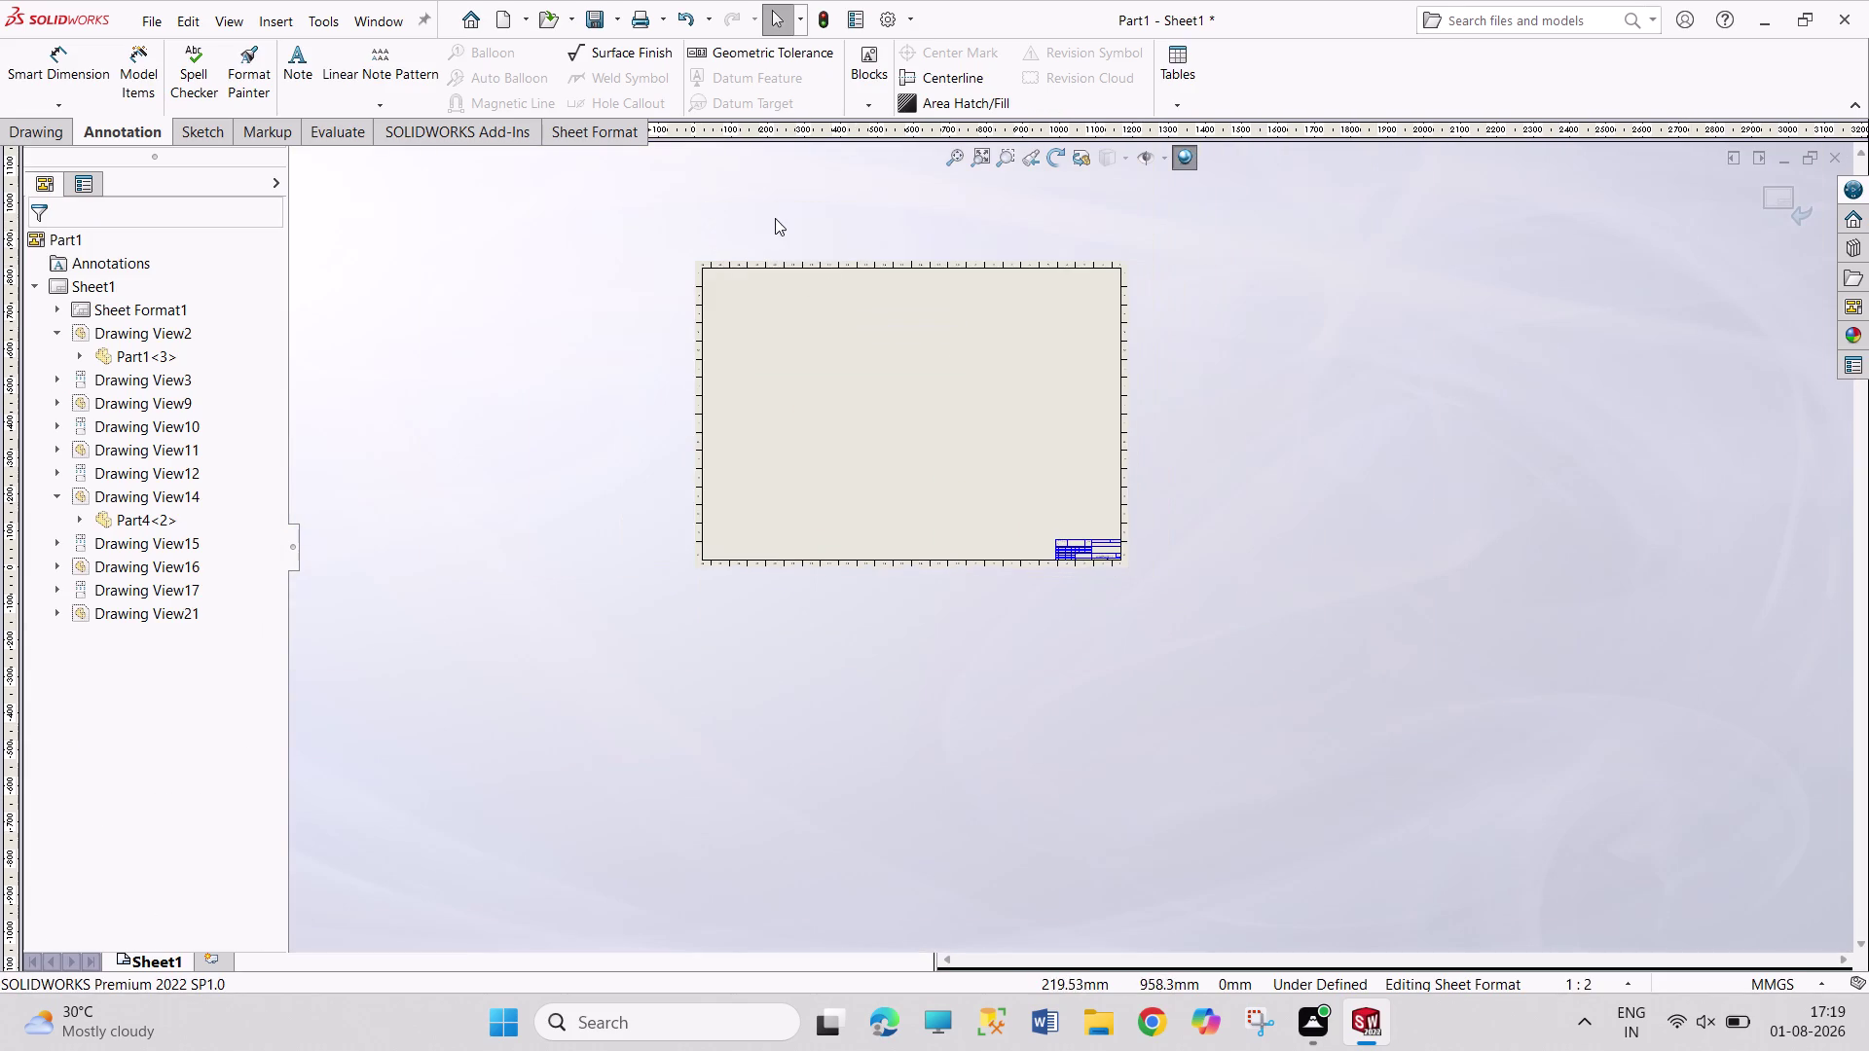
scroll(down, 3)
scroll(down, 3)
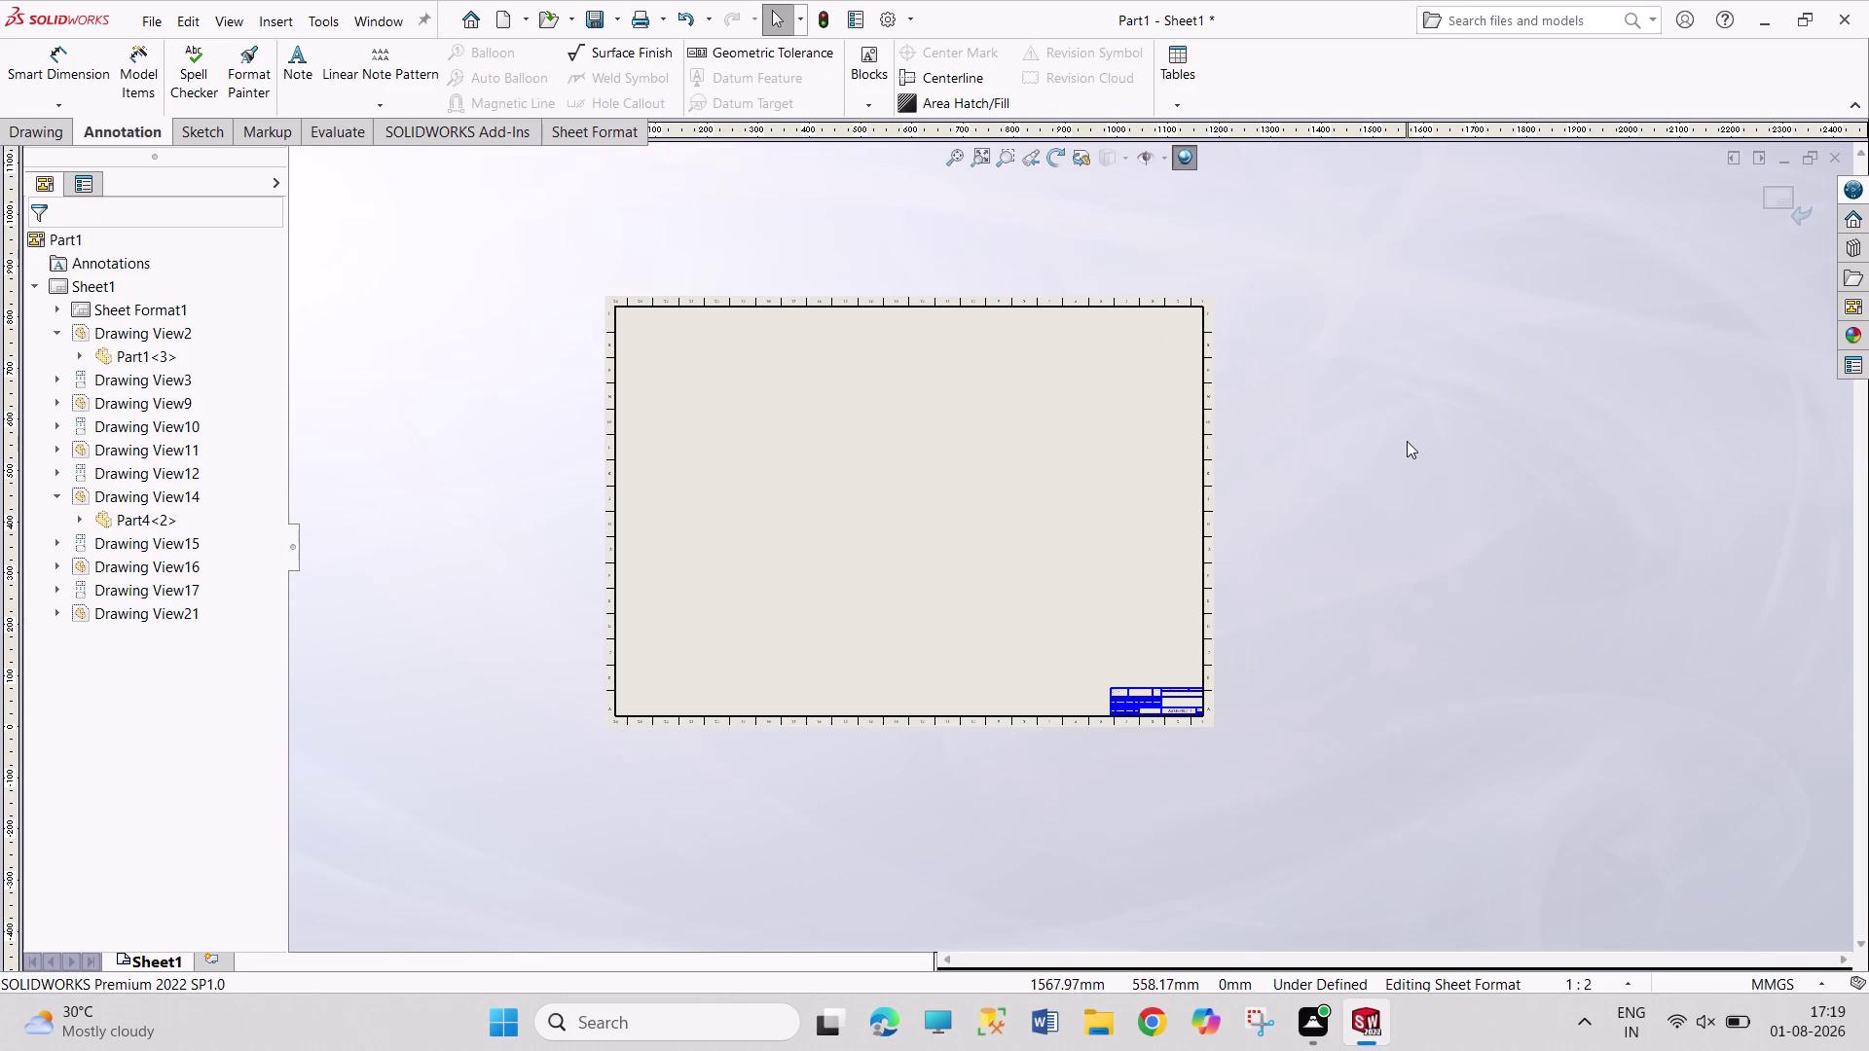
scroll(down, 3)
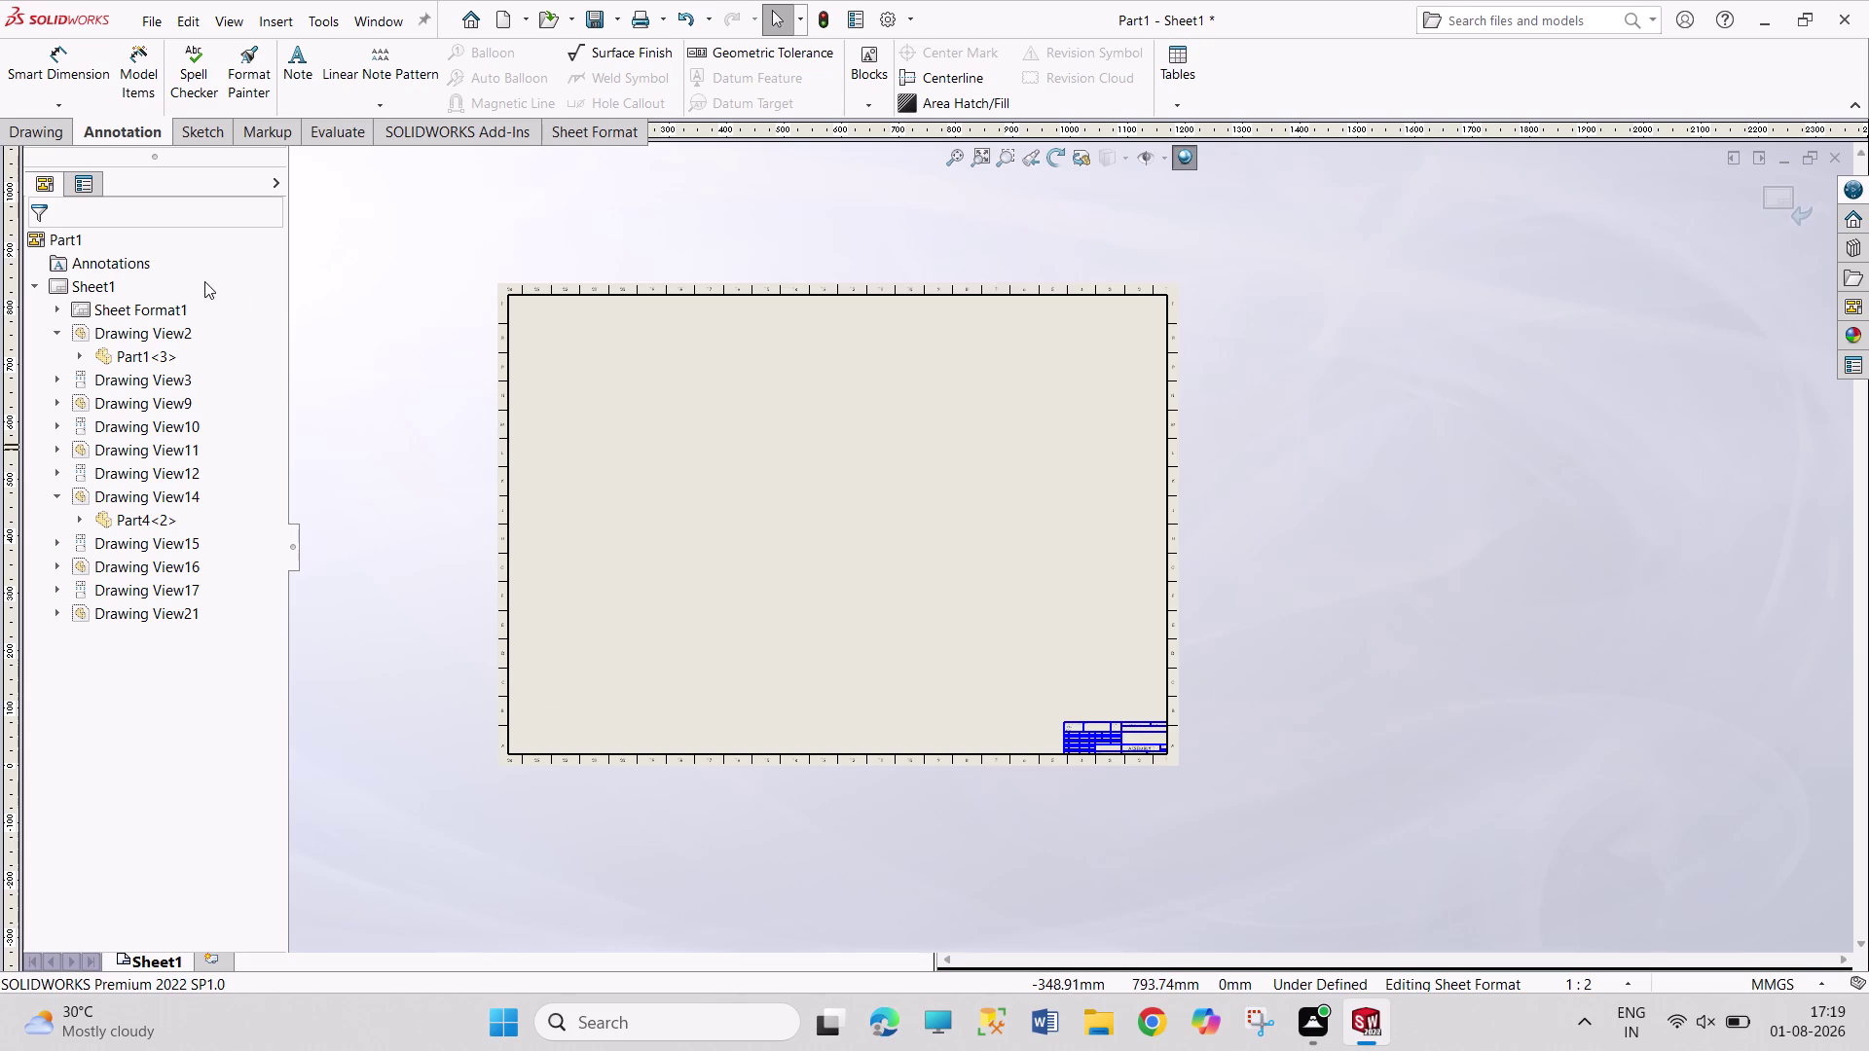
right_click(81, 293)
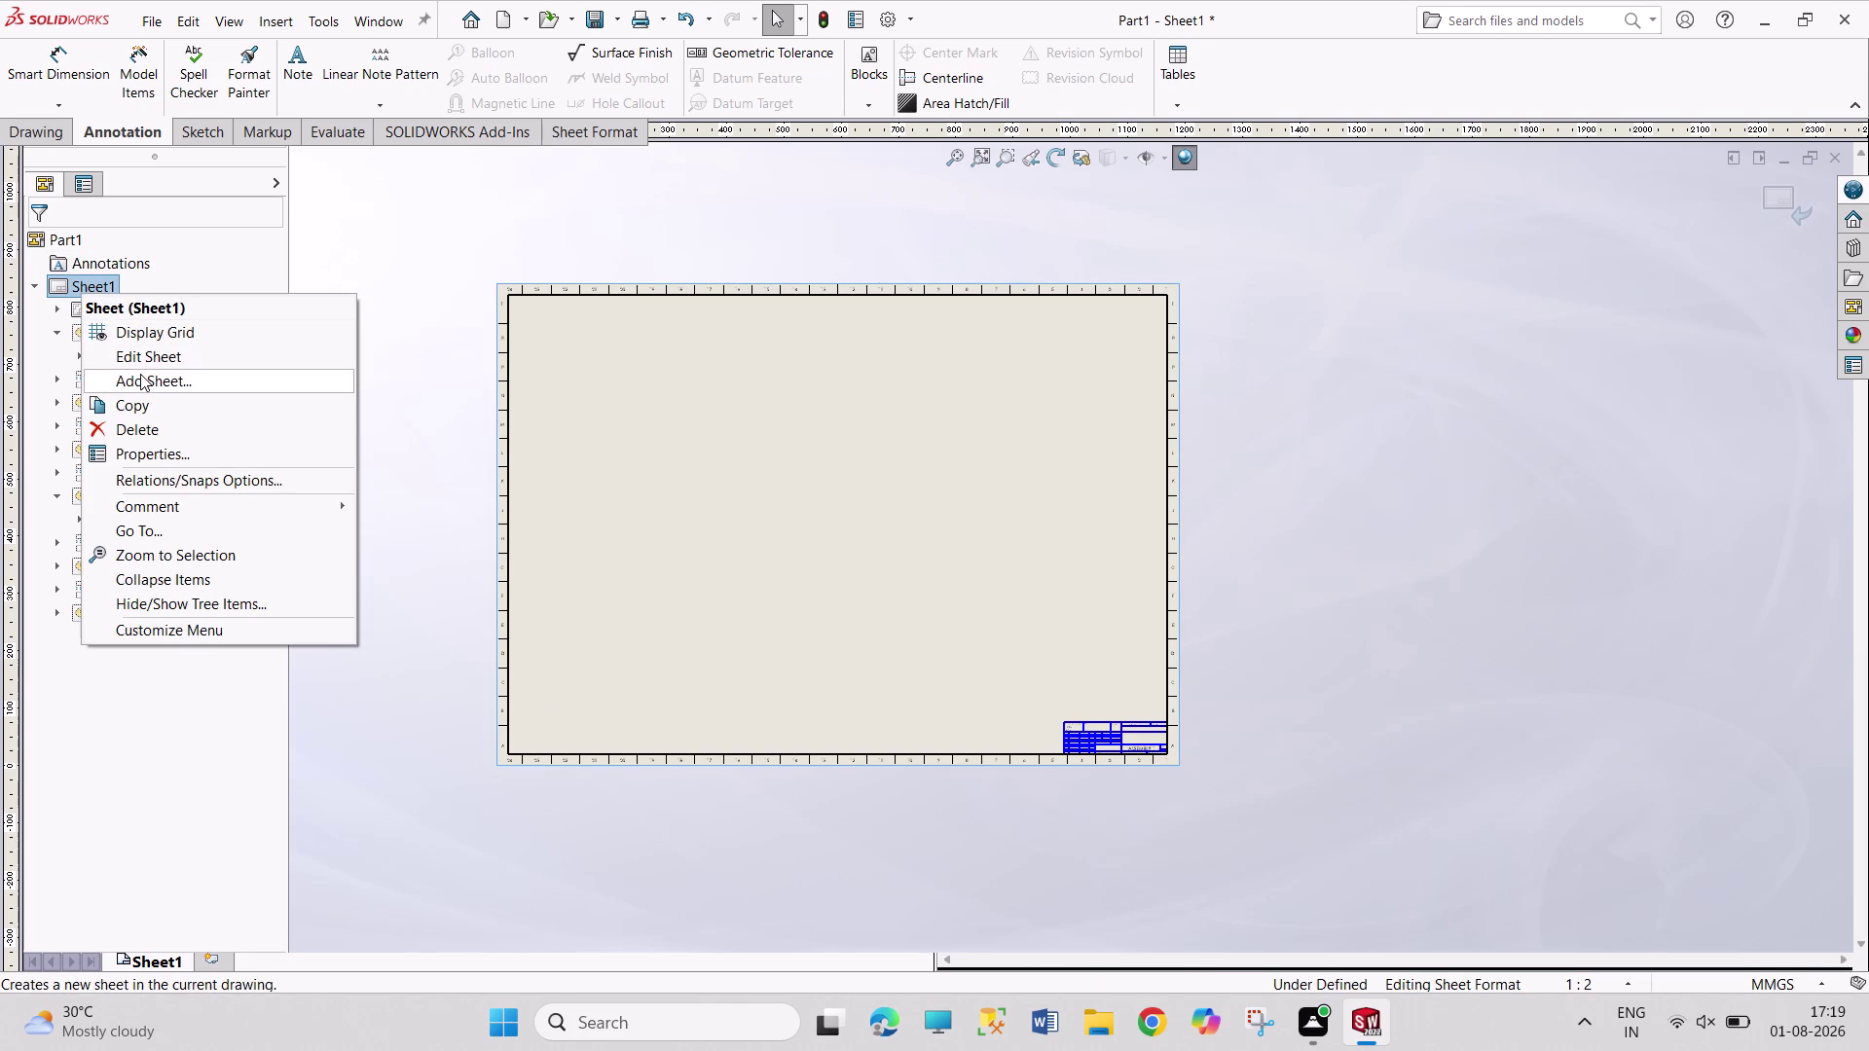
click(243, 350)
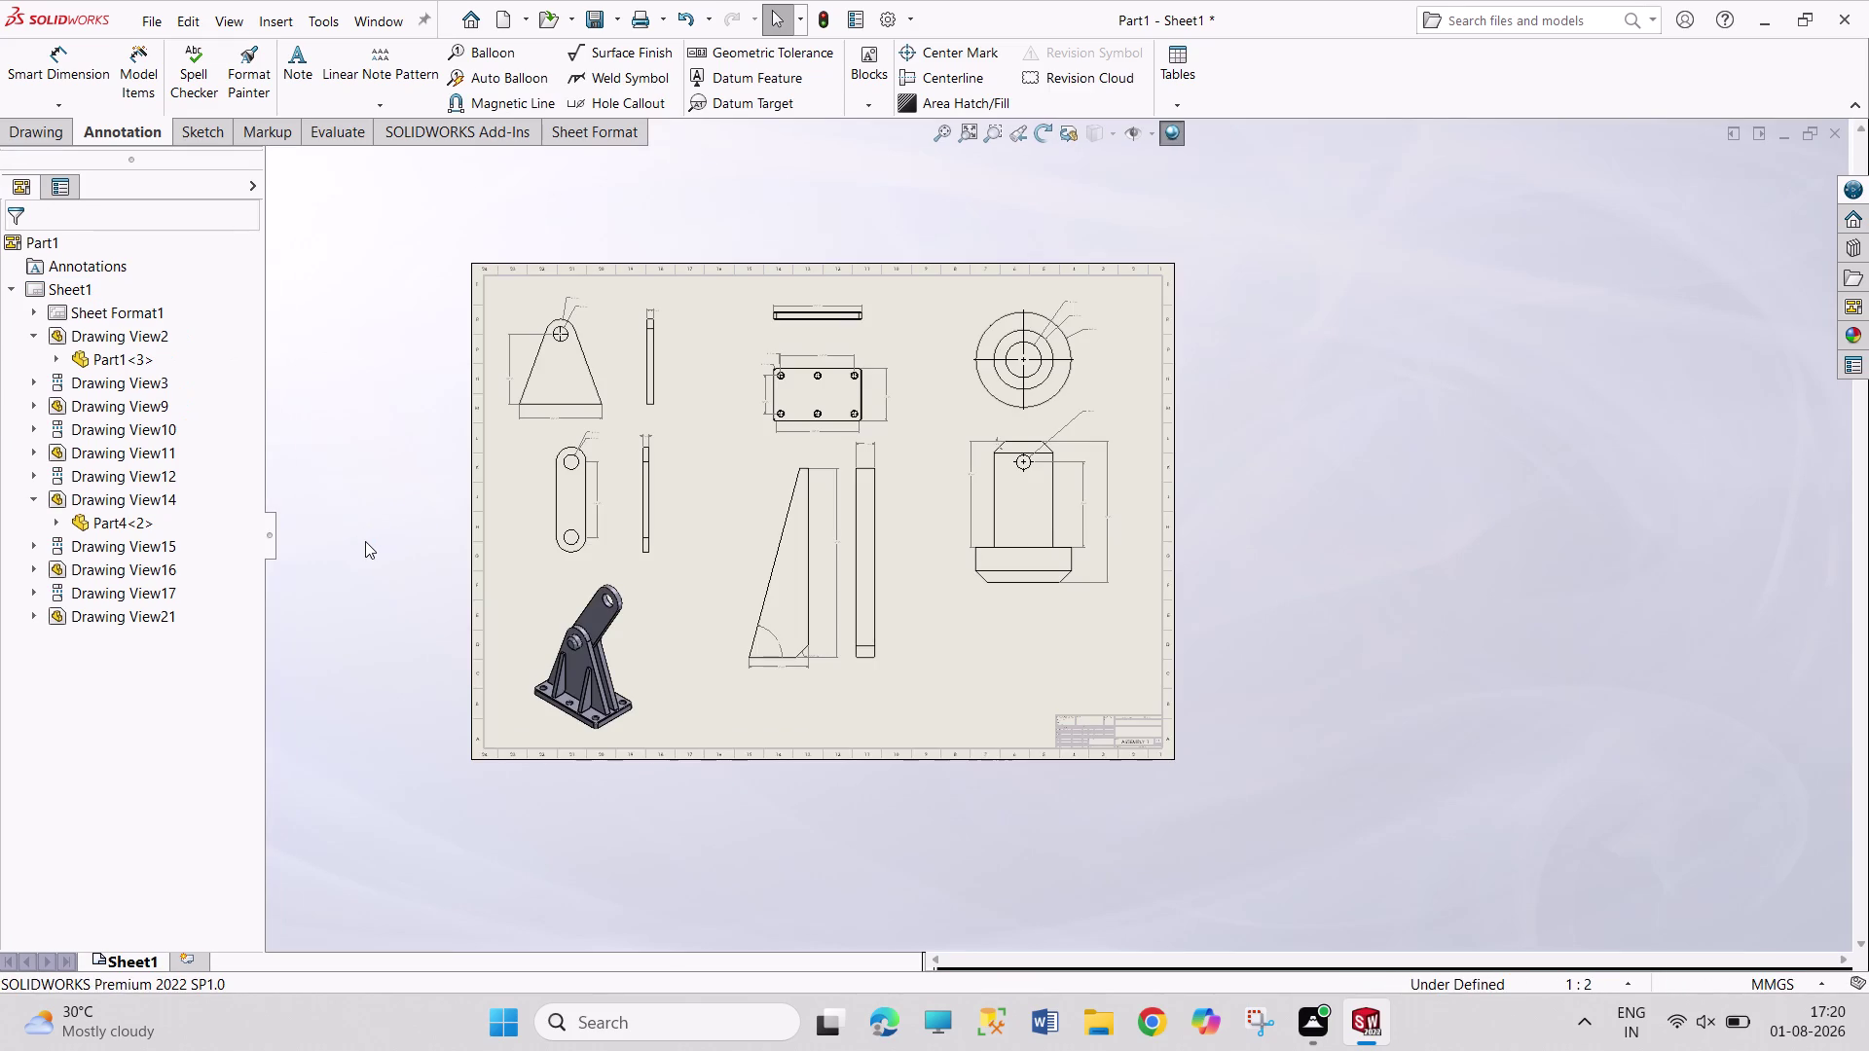
key(ctrl+s)
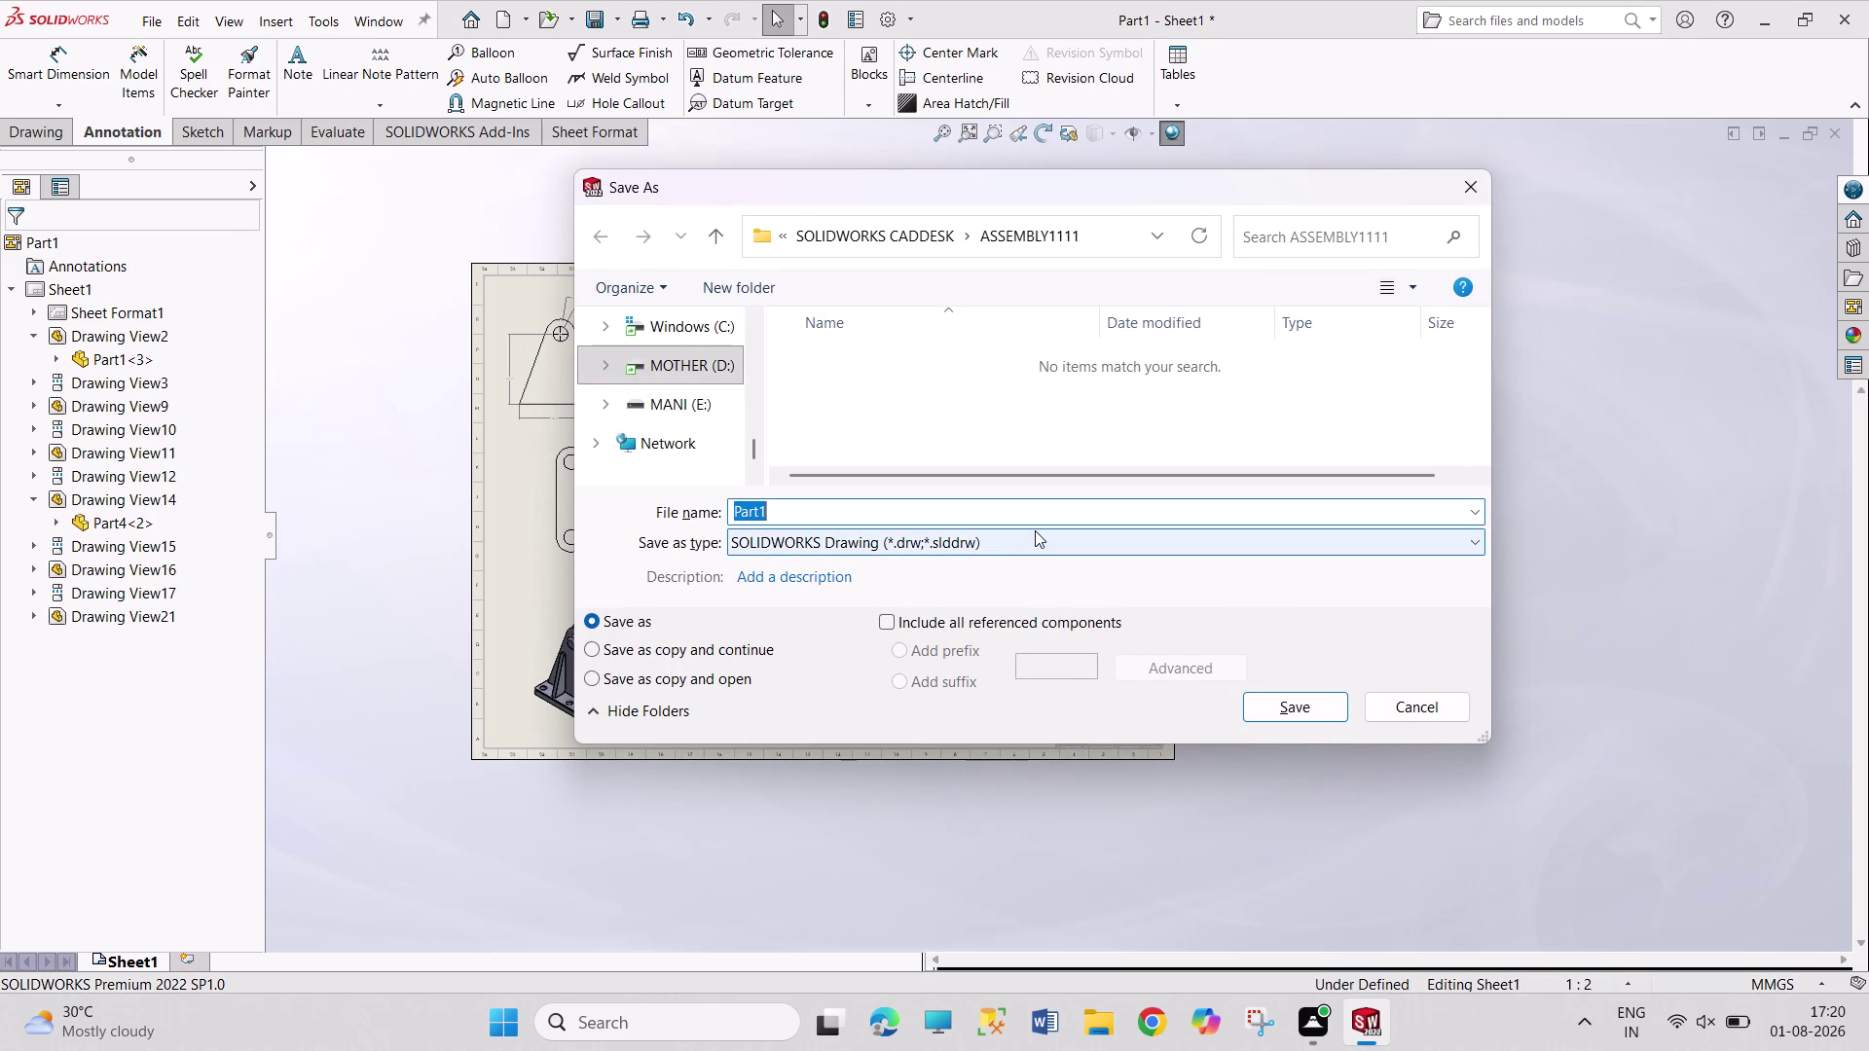
Save the drawing with the file name 'ASSEMBLY1 SHEET'.
text(AS)
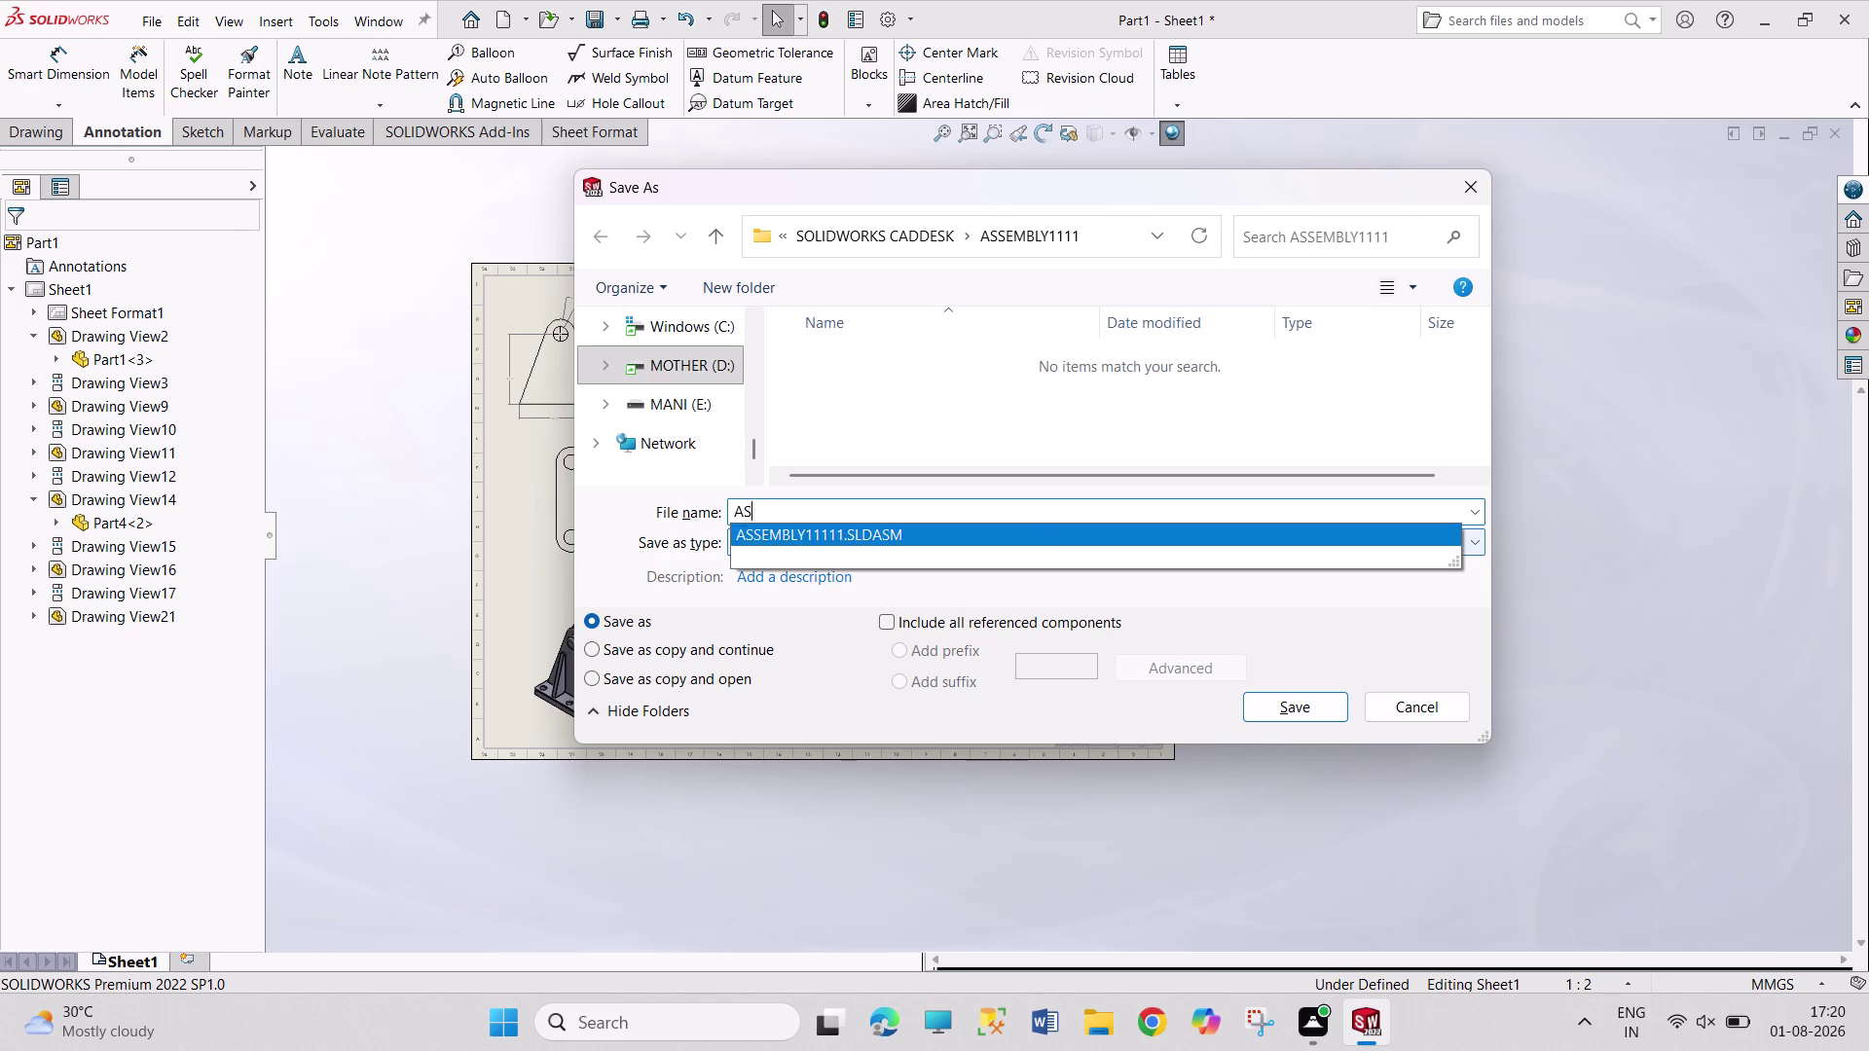
text(SEMBLY)
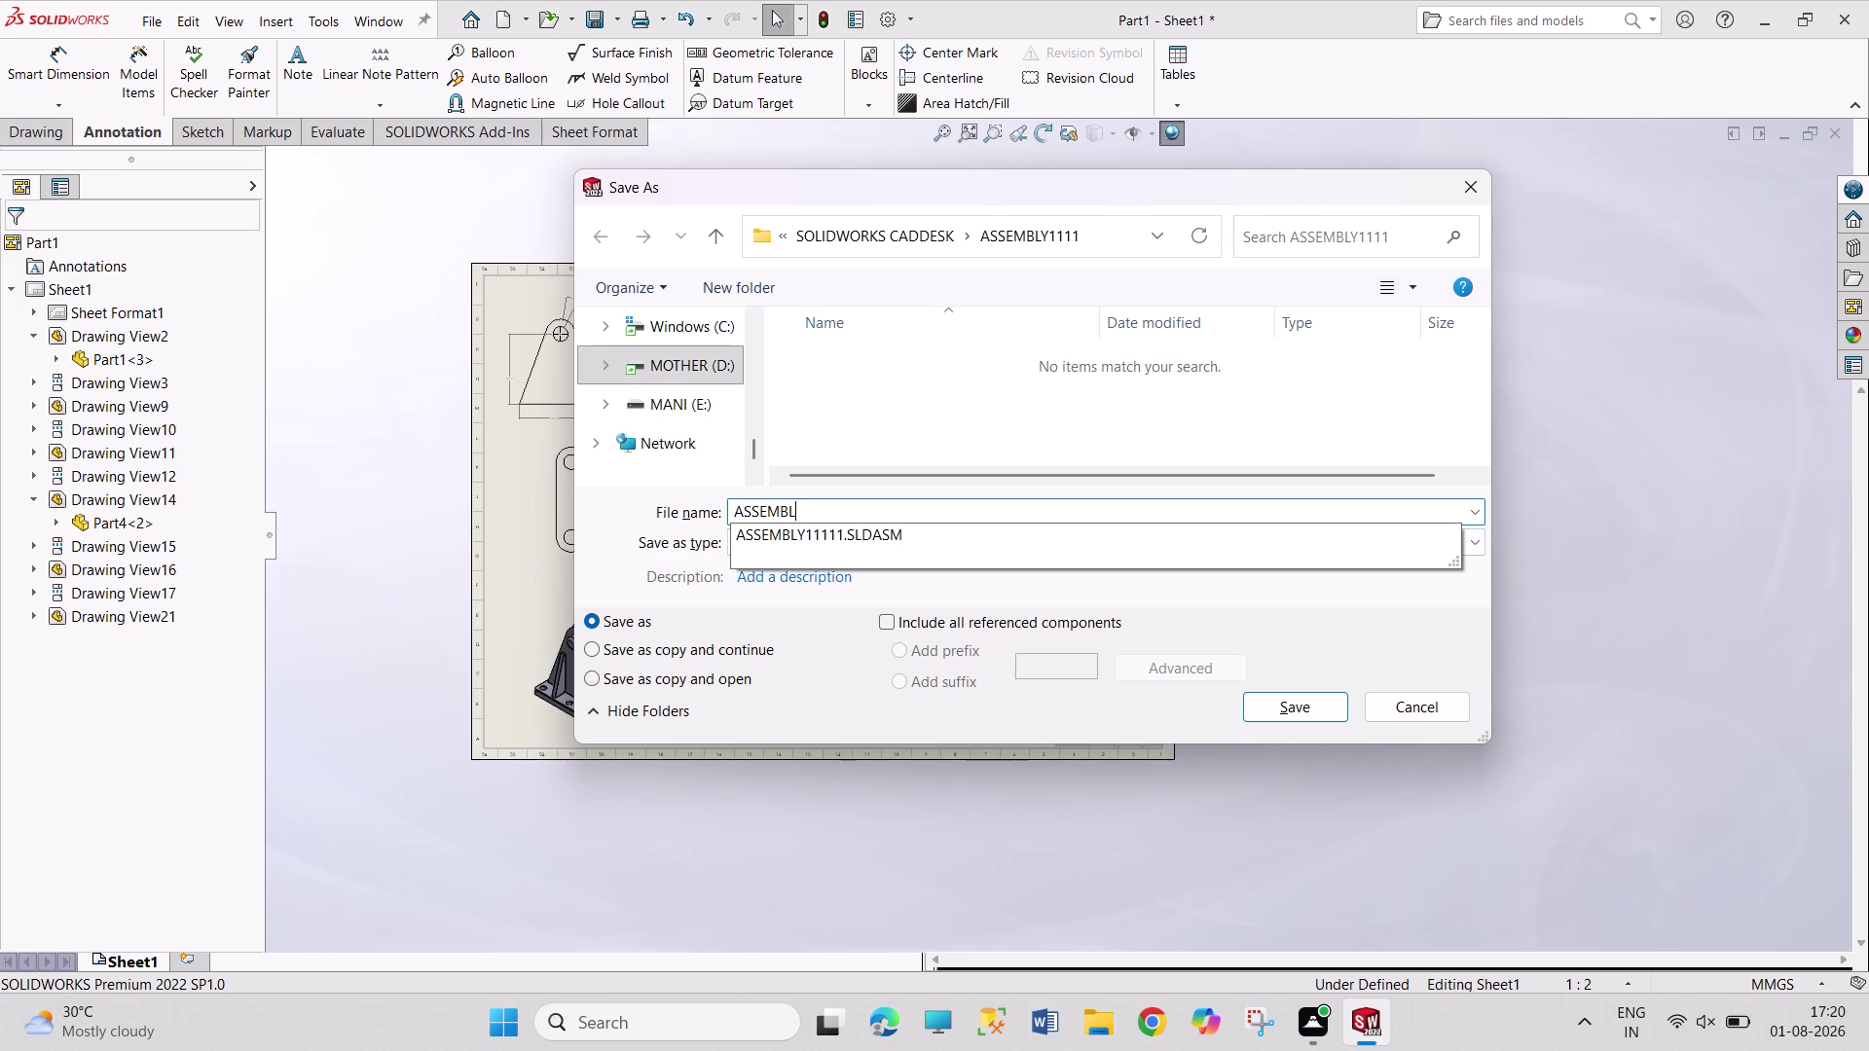
text(1)
key(space)
text(SH)
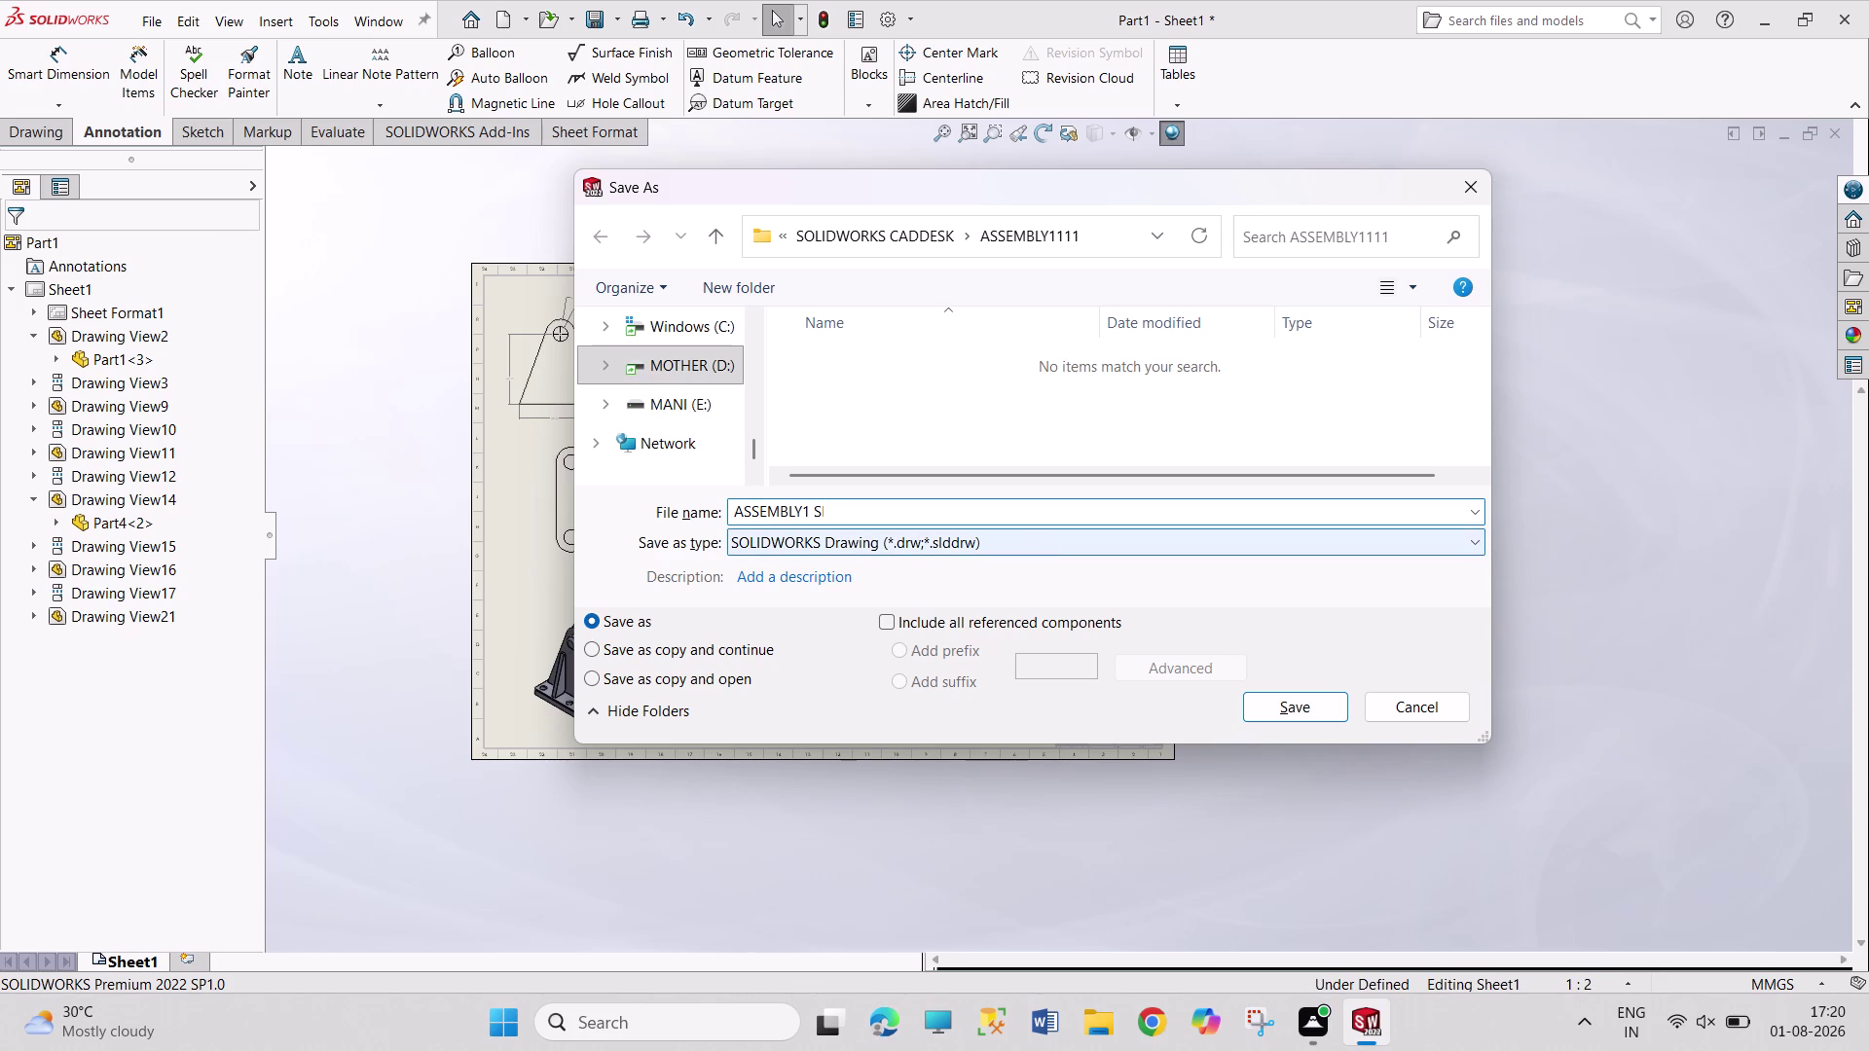
text(EET)
key(Return)
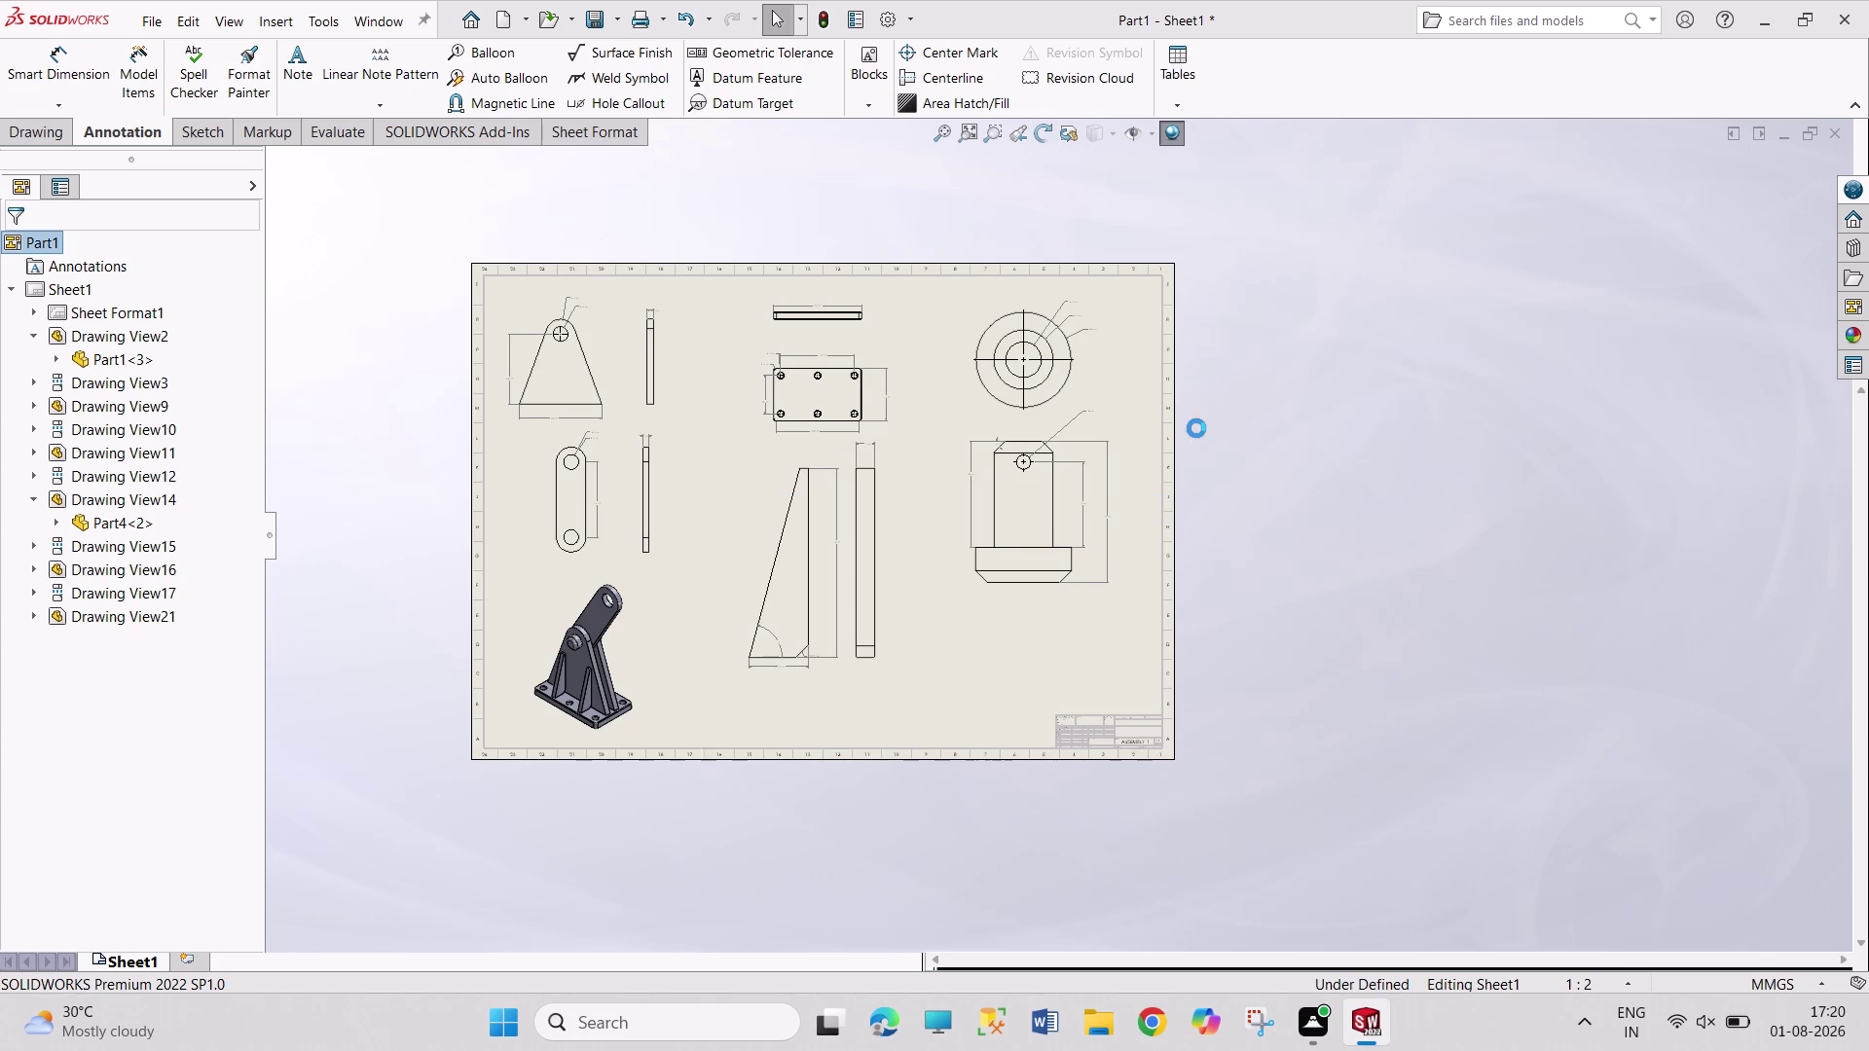
key(ctrl+p)
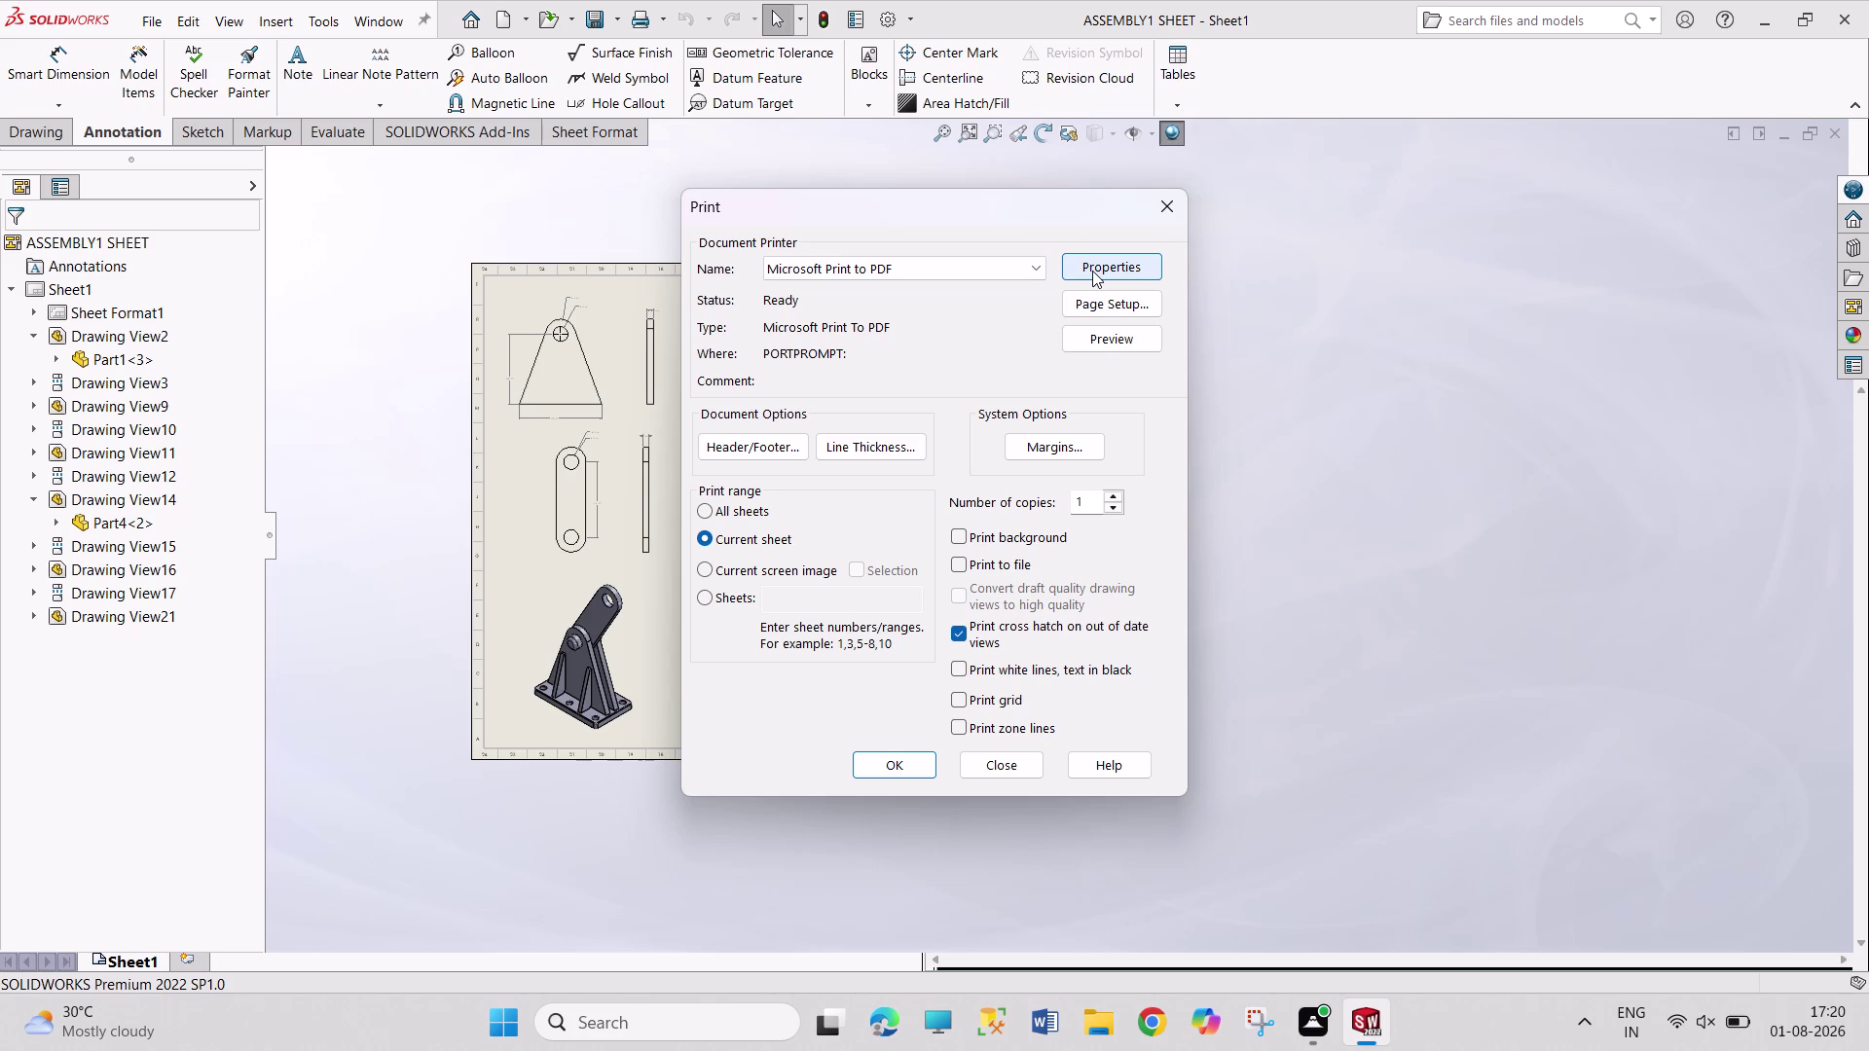
Browse the paper size list in Page Setup for Microsoft Print to PDF.
click(1101, 304)
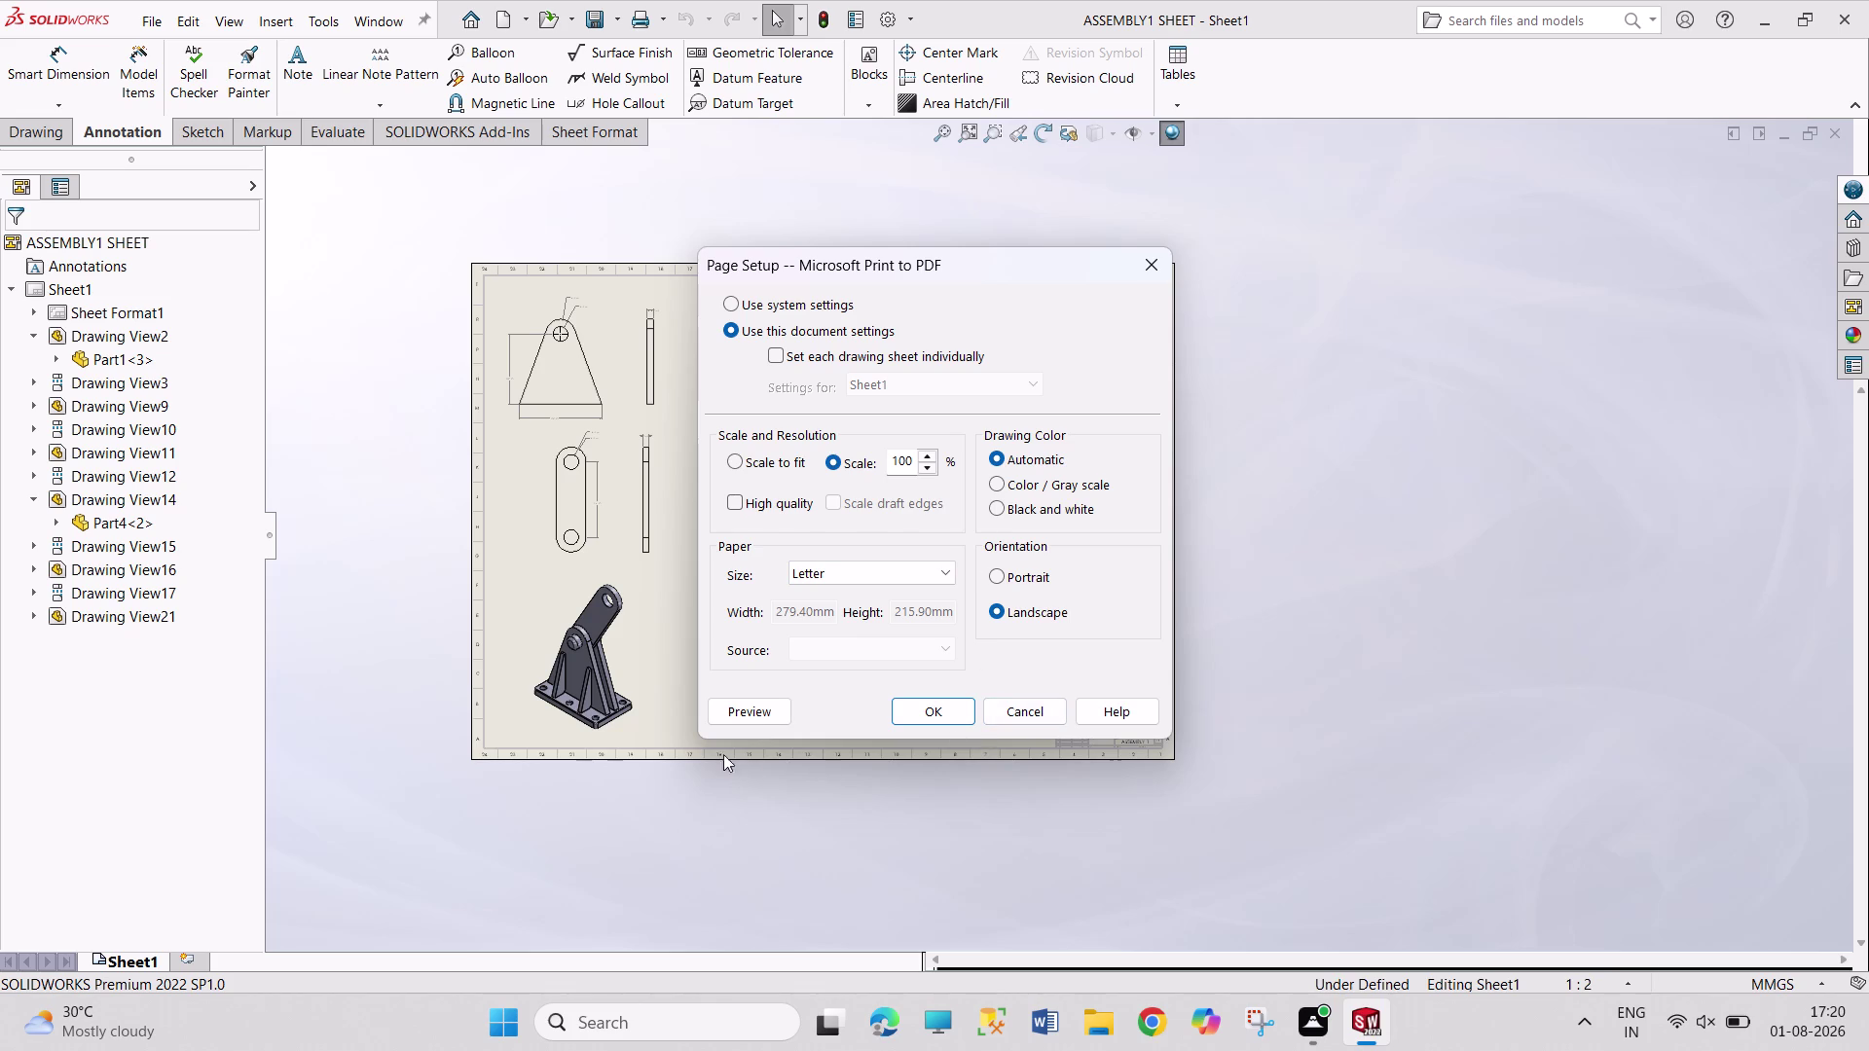
click(883, 564)
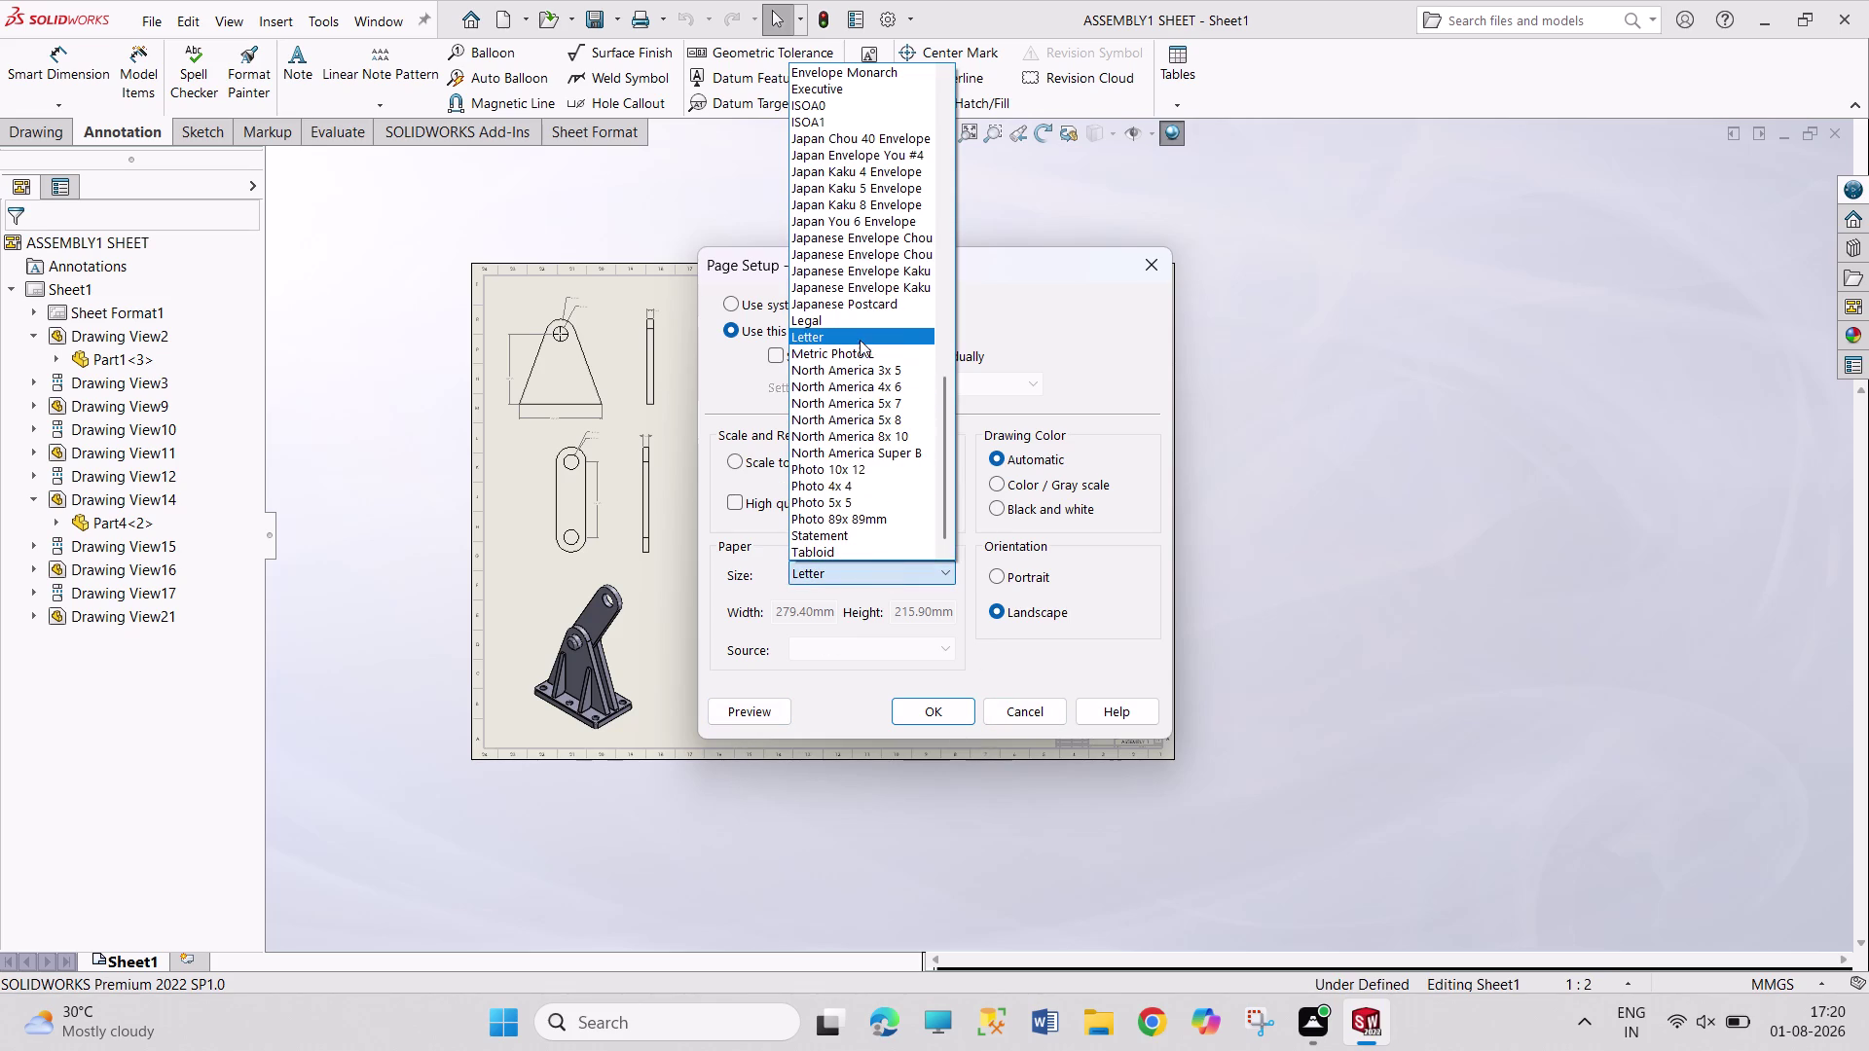
scroll(up, 3)
scroll(up, 3)
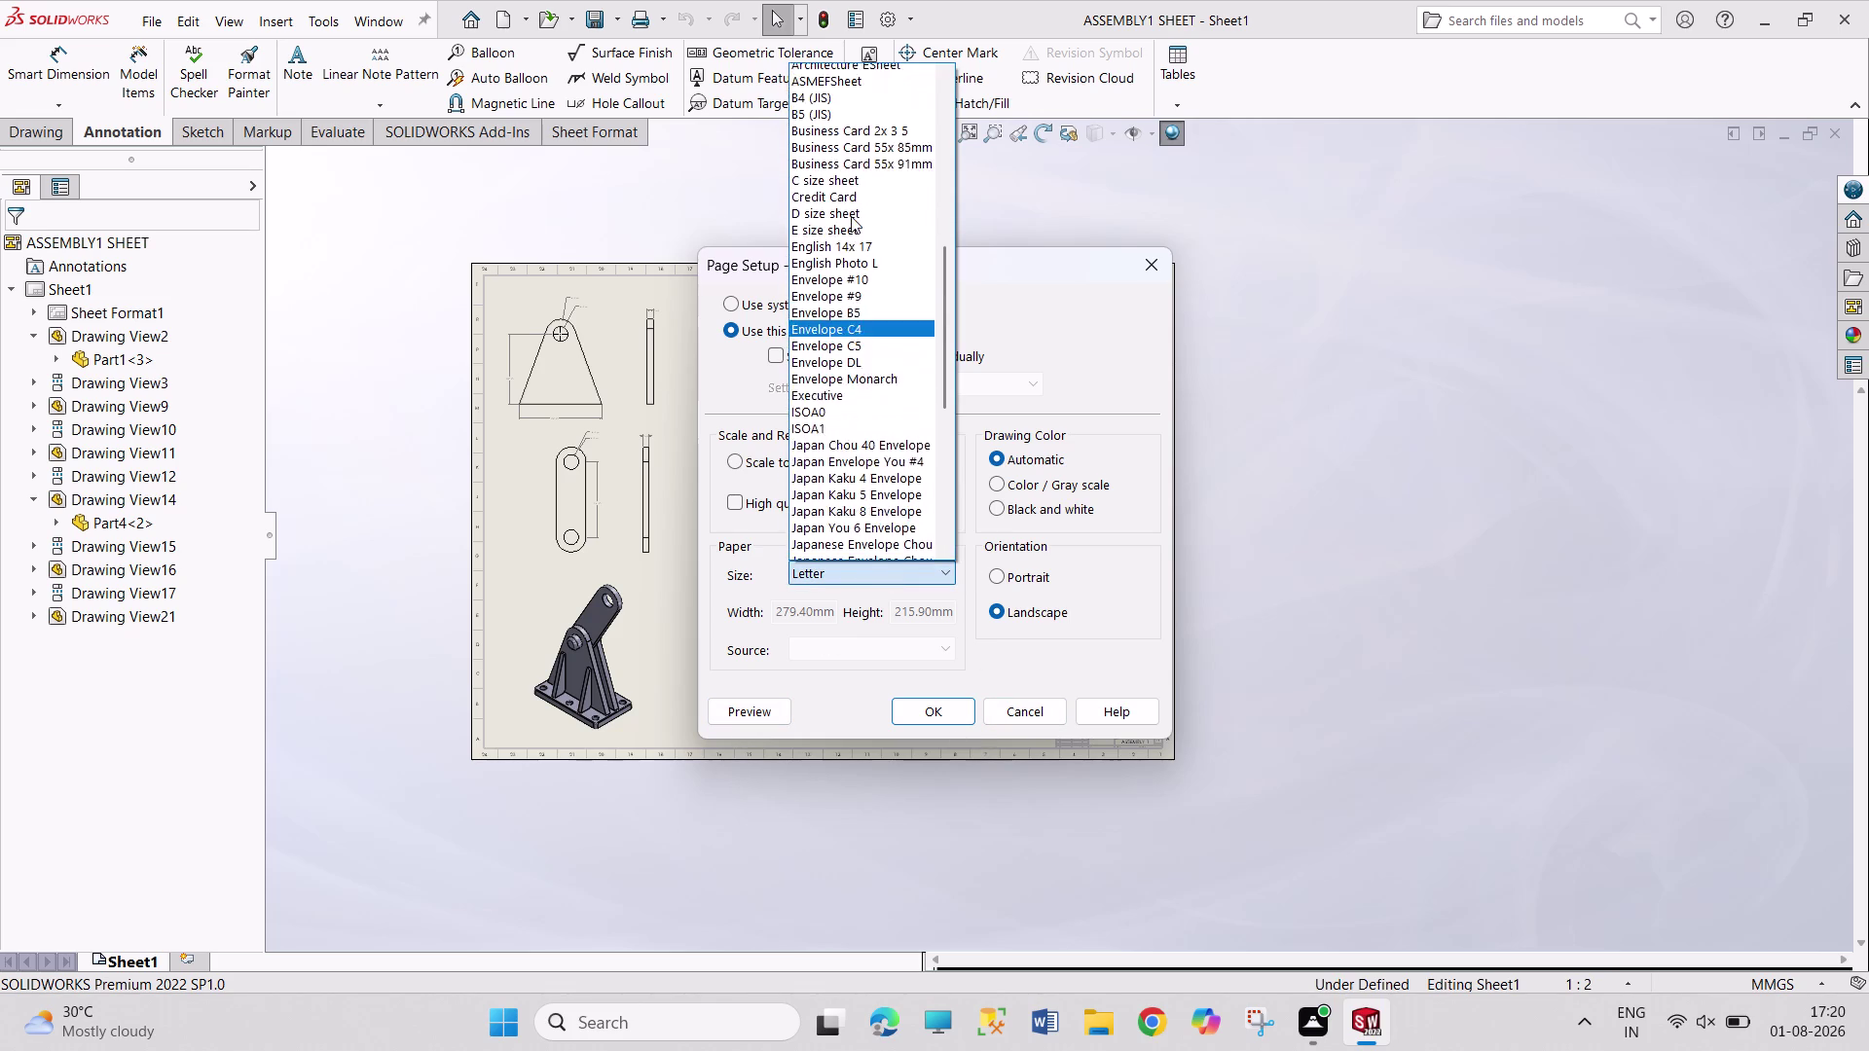
scroll(up, 3)
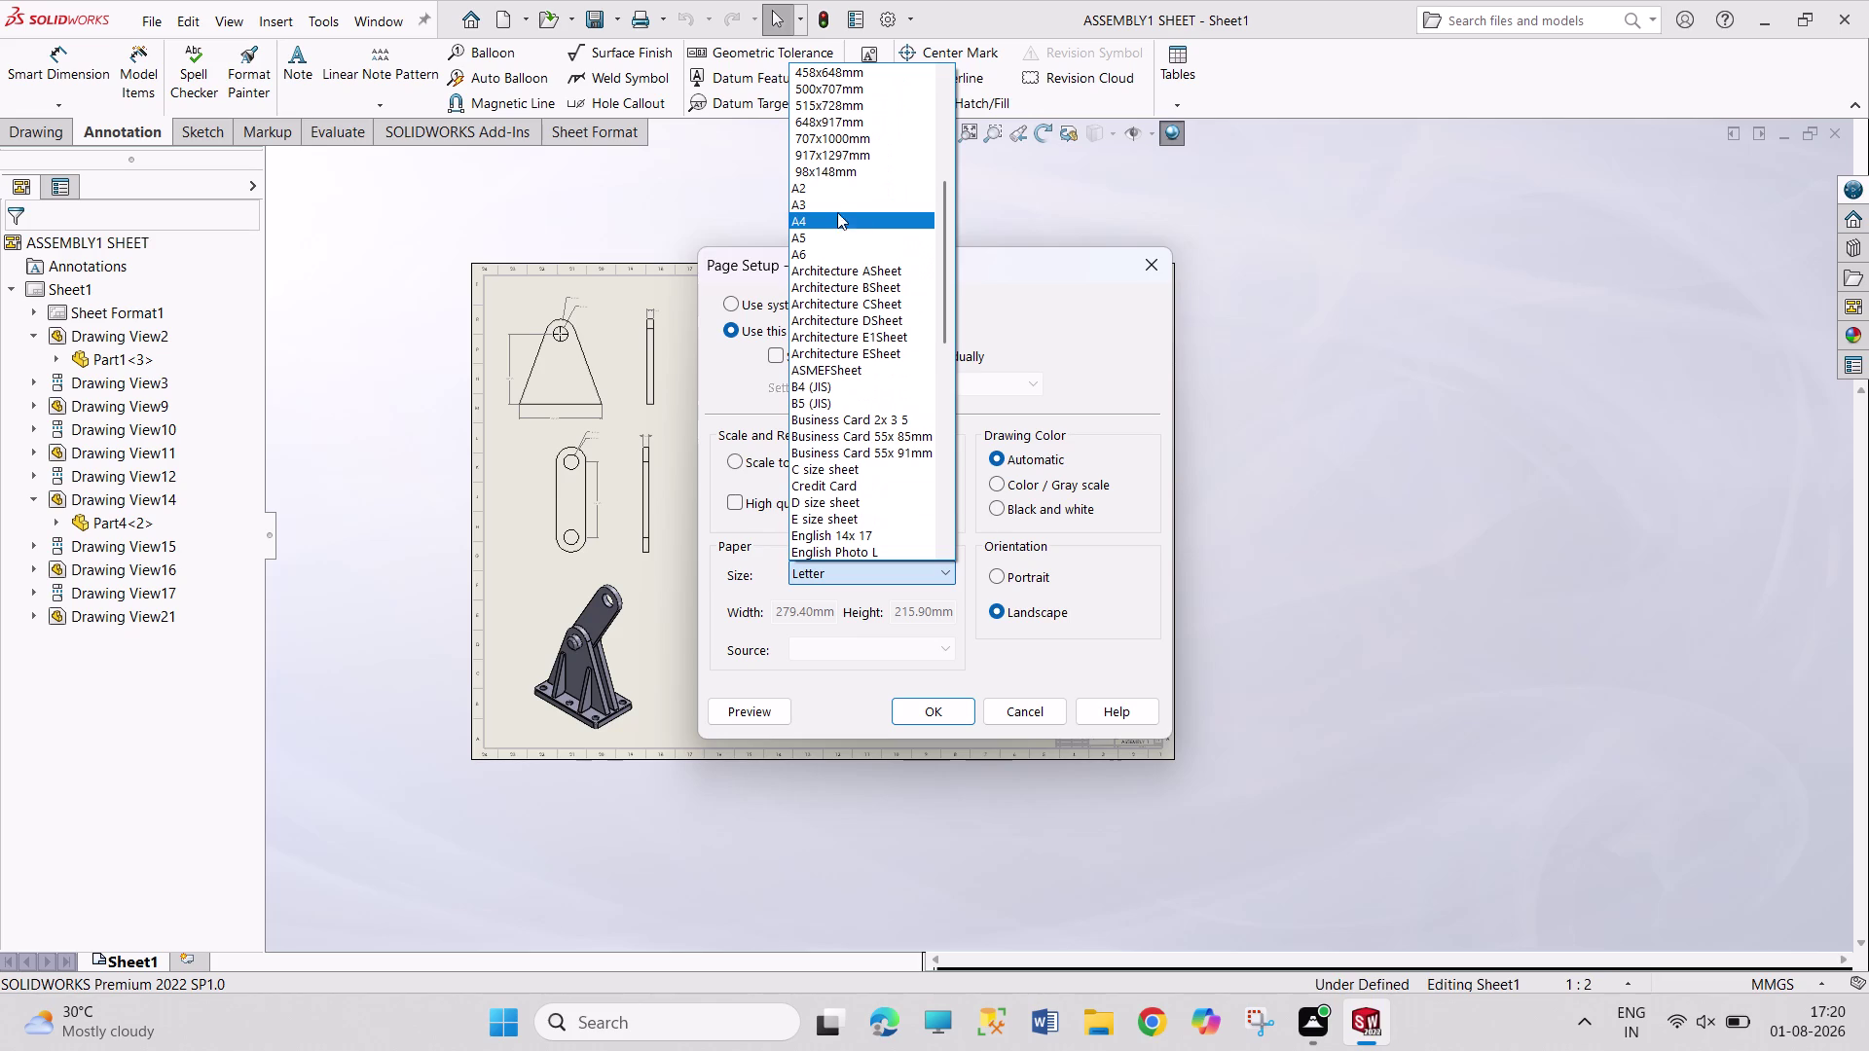
scroll(up, 3)
scroll(up, 3)
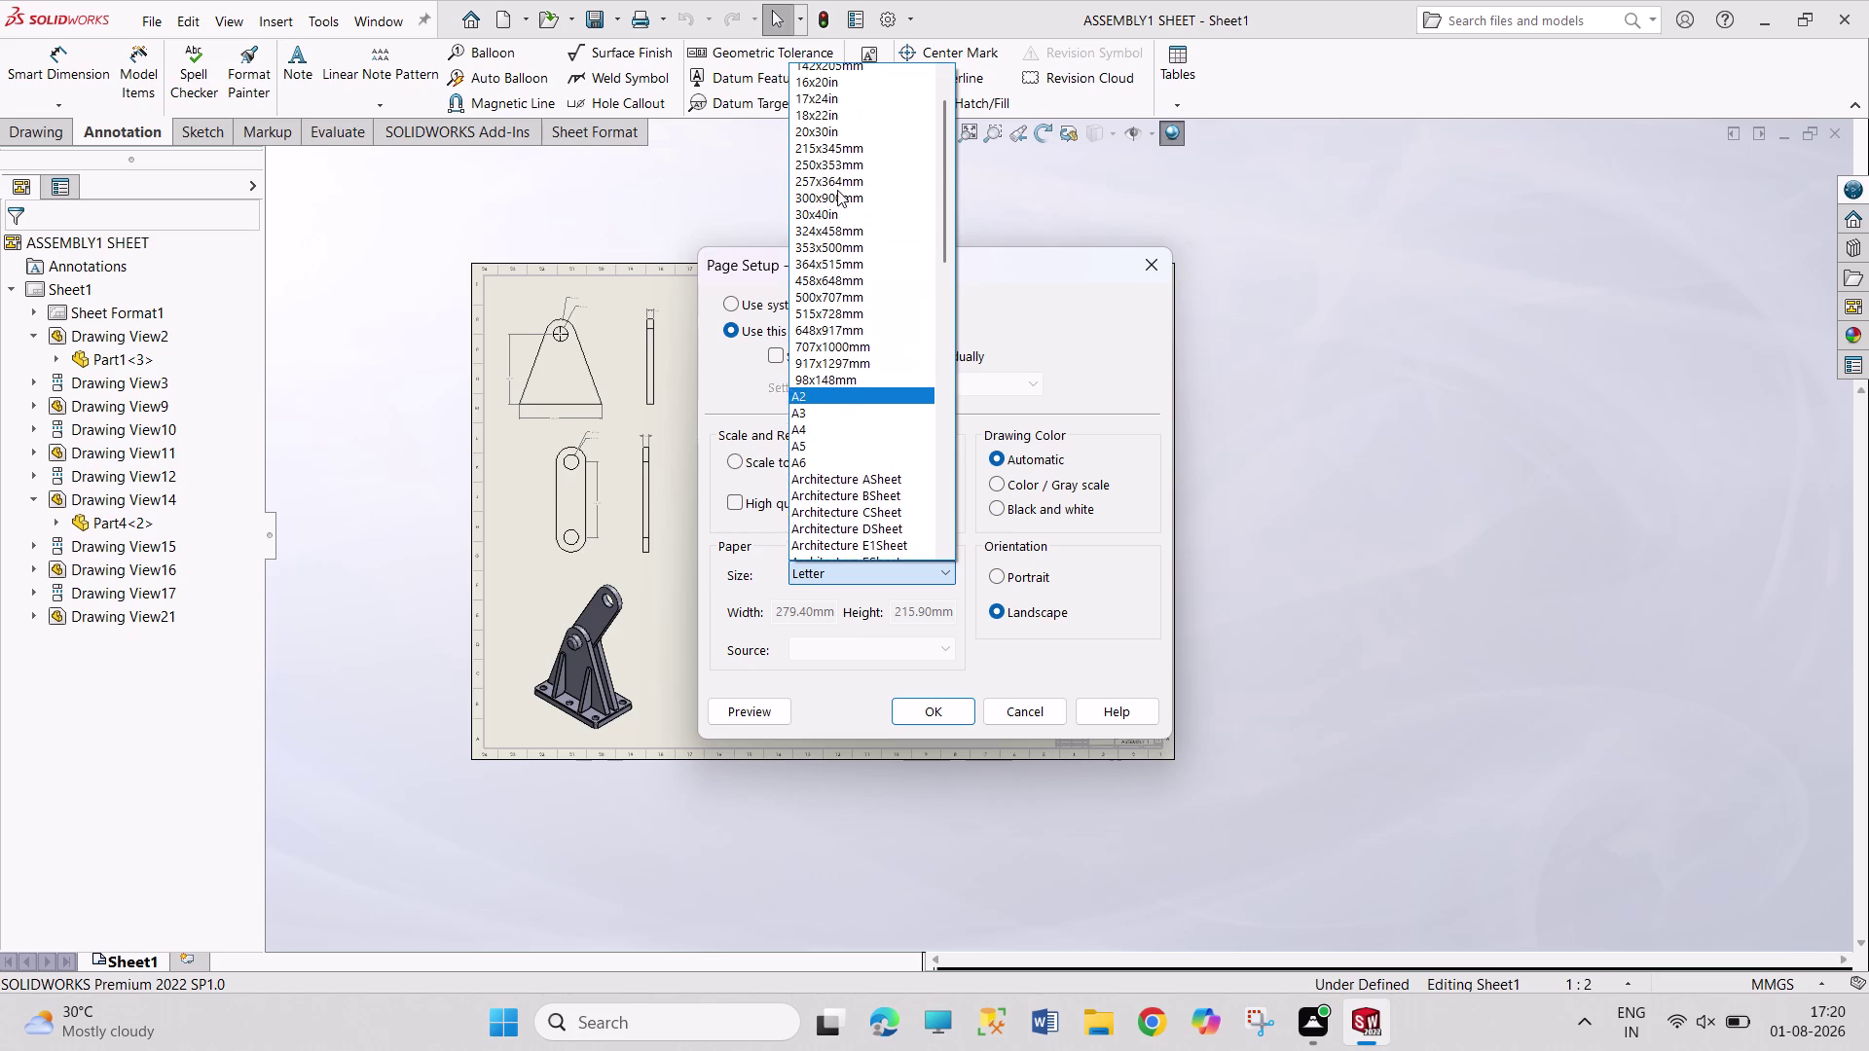
scroll(up, 3)
scroll(up, 3)
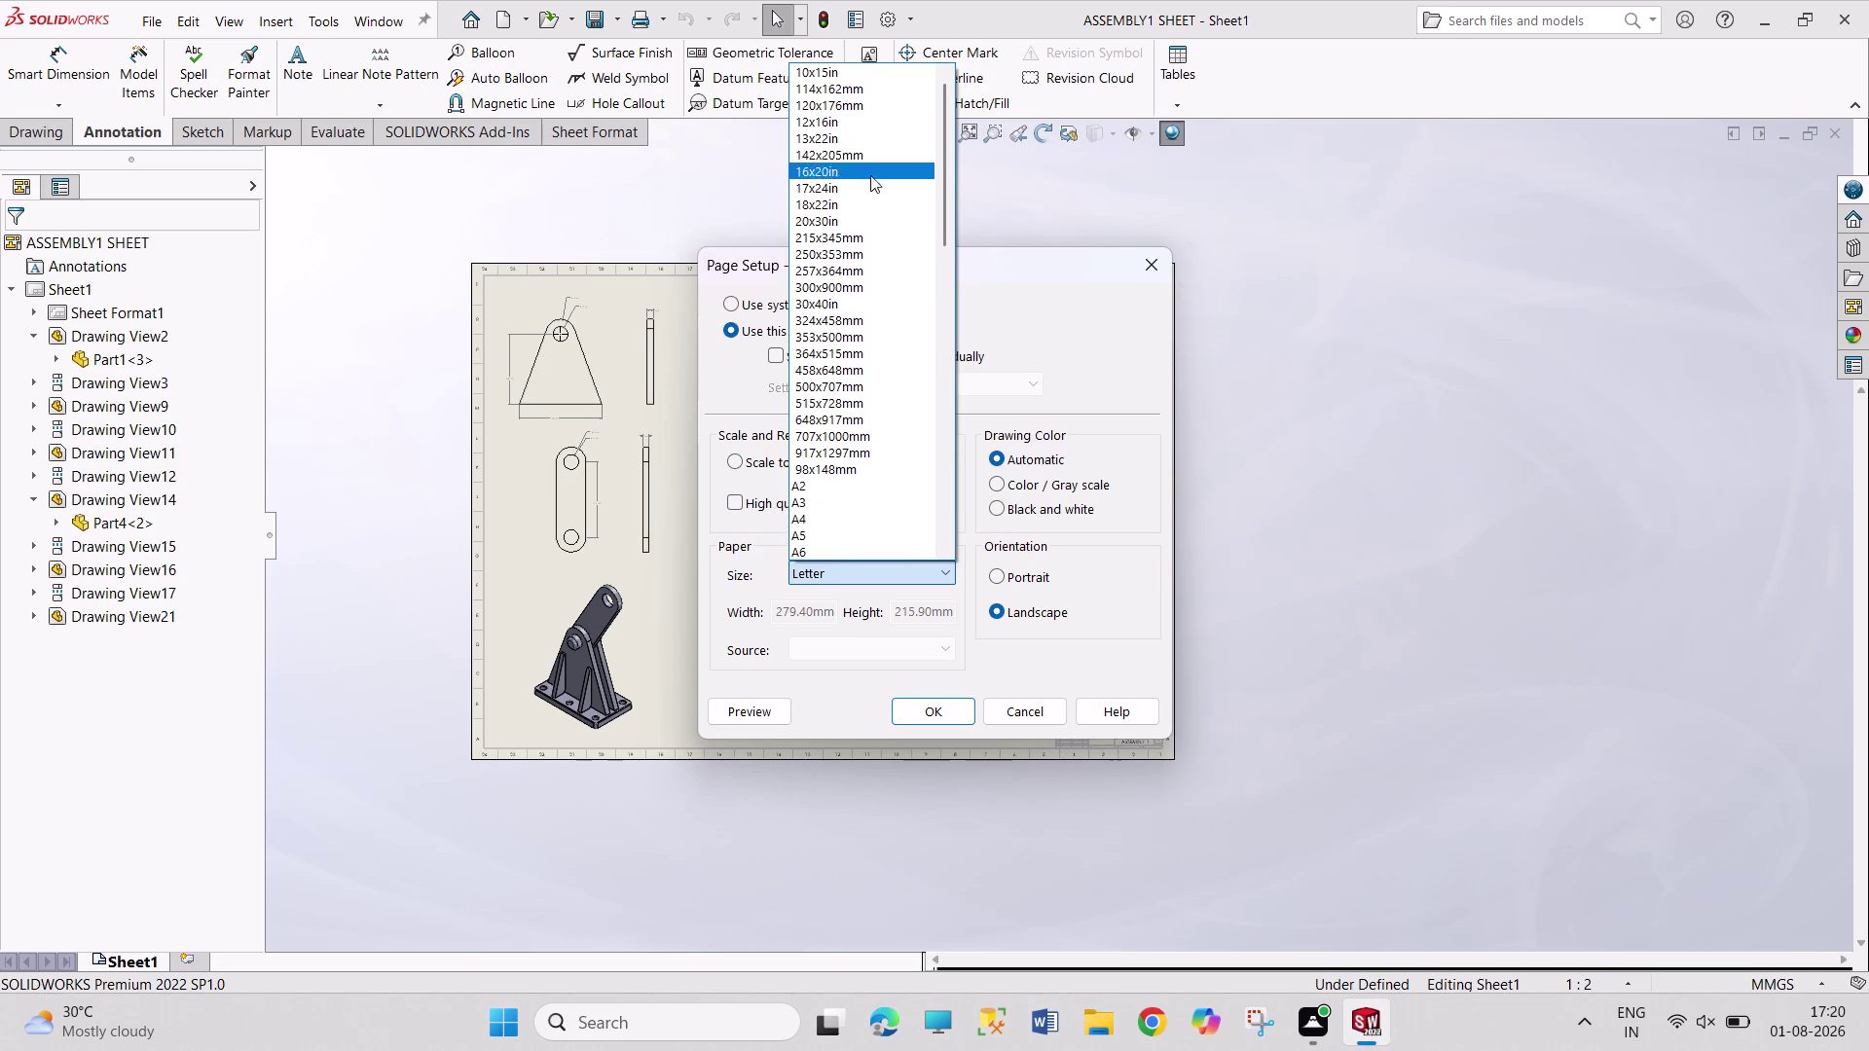
scroll(down, 3)
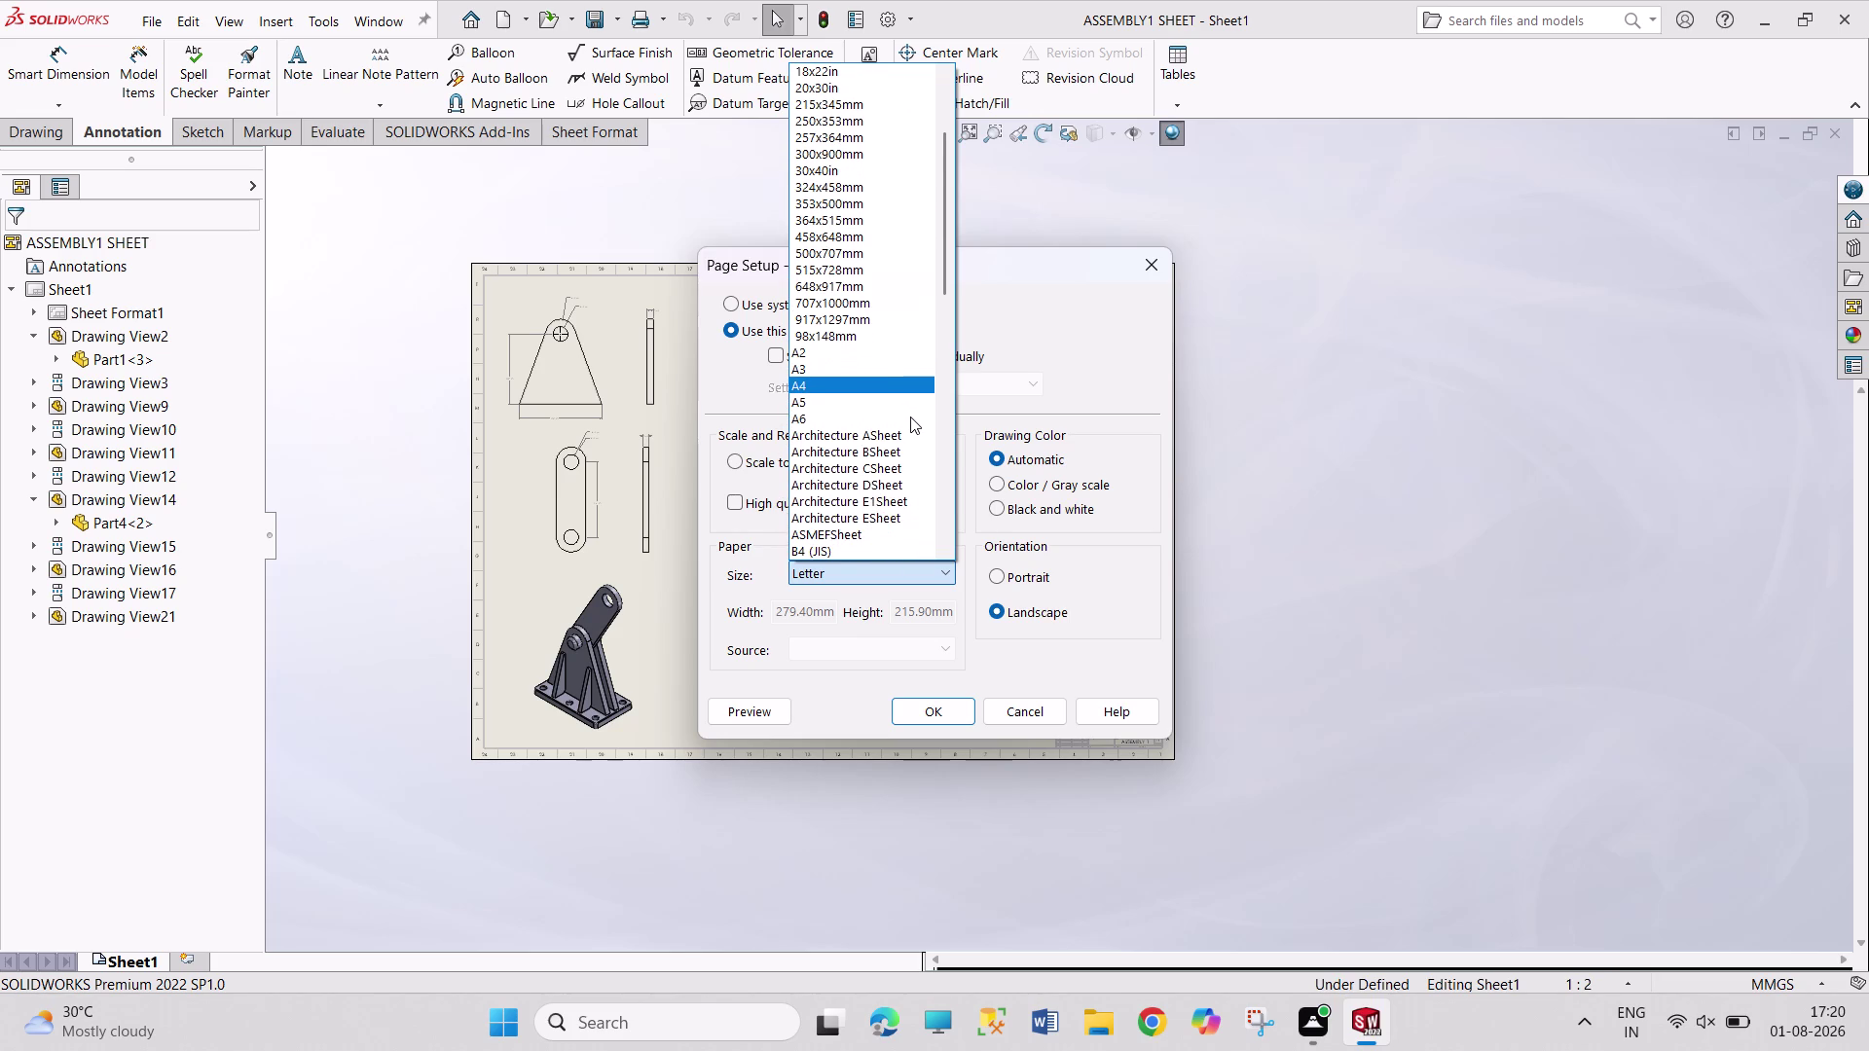
scroll(down, 3)
scroll(down, 3)
scroll(down, 3)
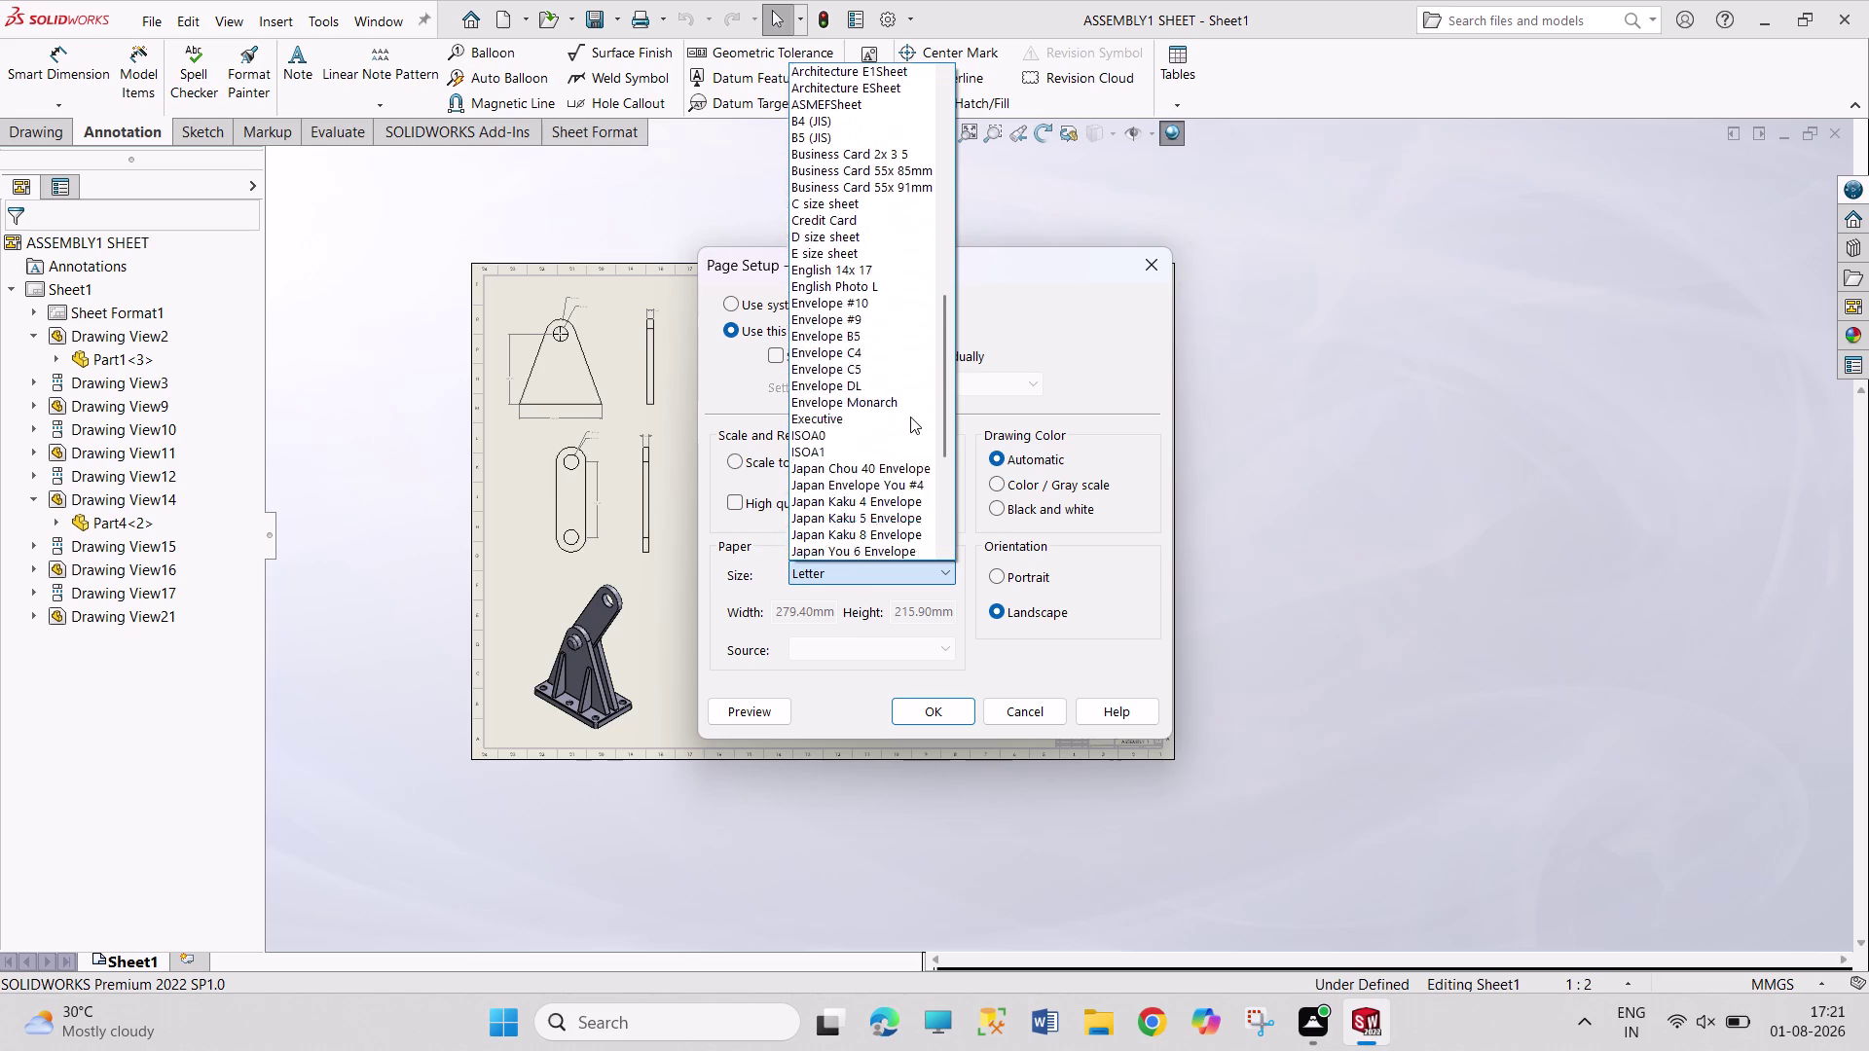
scroll(down, 3)
scroll(down, 3)
scroll(up, 3)
scroll(up, 3)
scroll(up, 3)
scroll(up, 3)
scroll(up, 3)
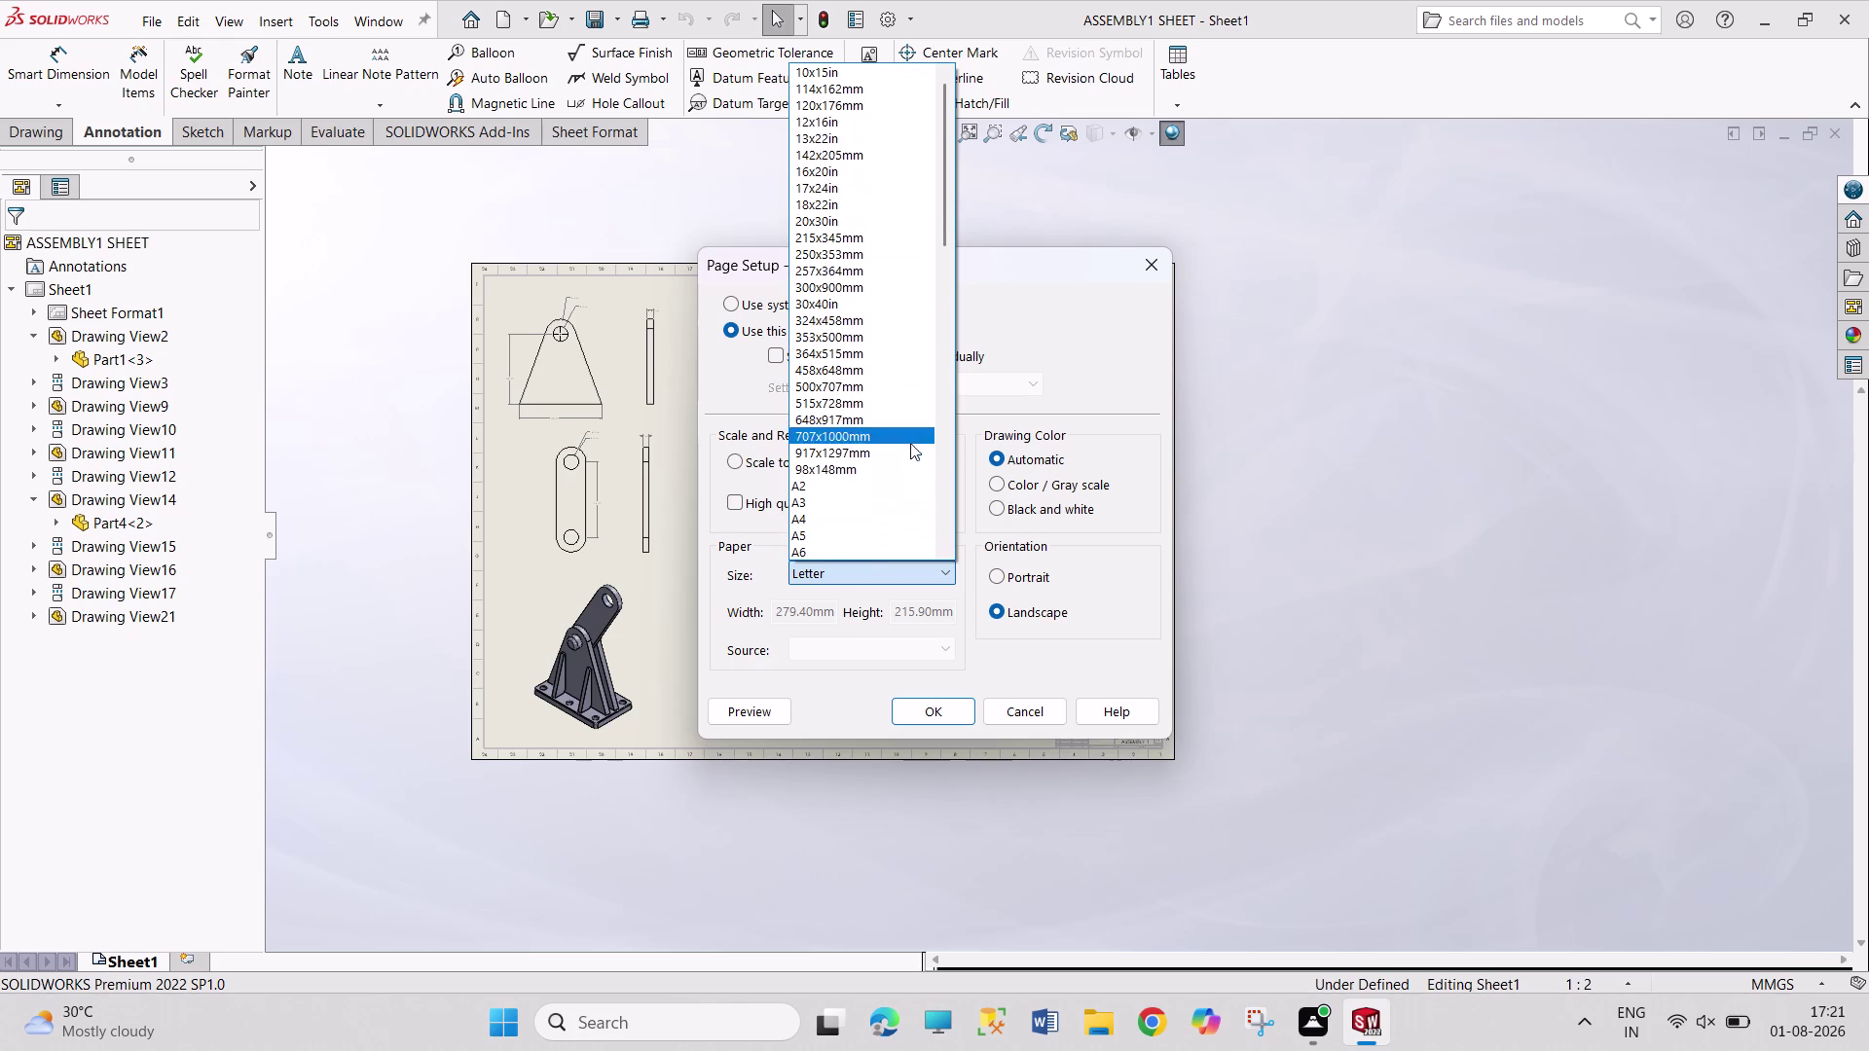
Keep Letter landscape paper, choose All sheets, and start printing.
click(1118, 378)
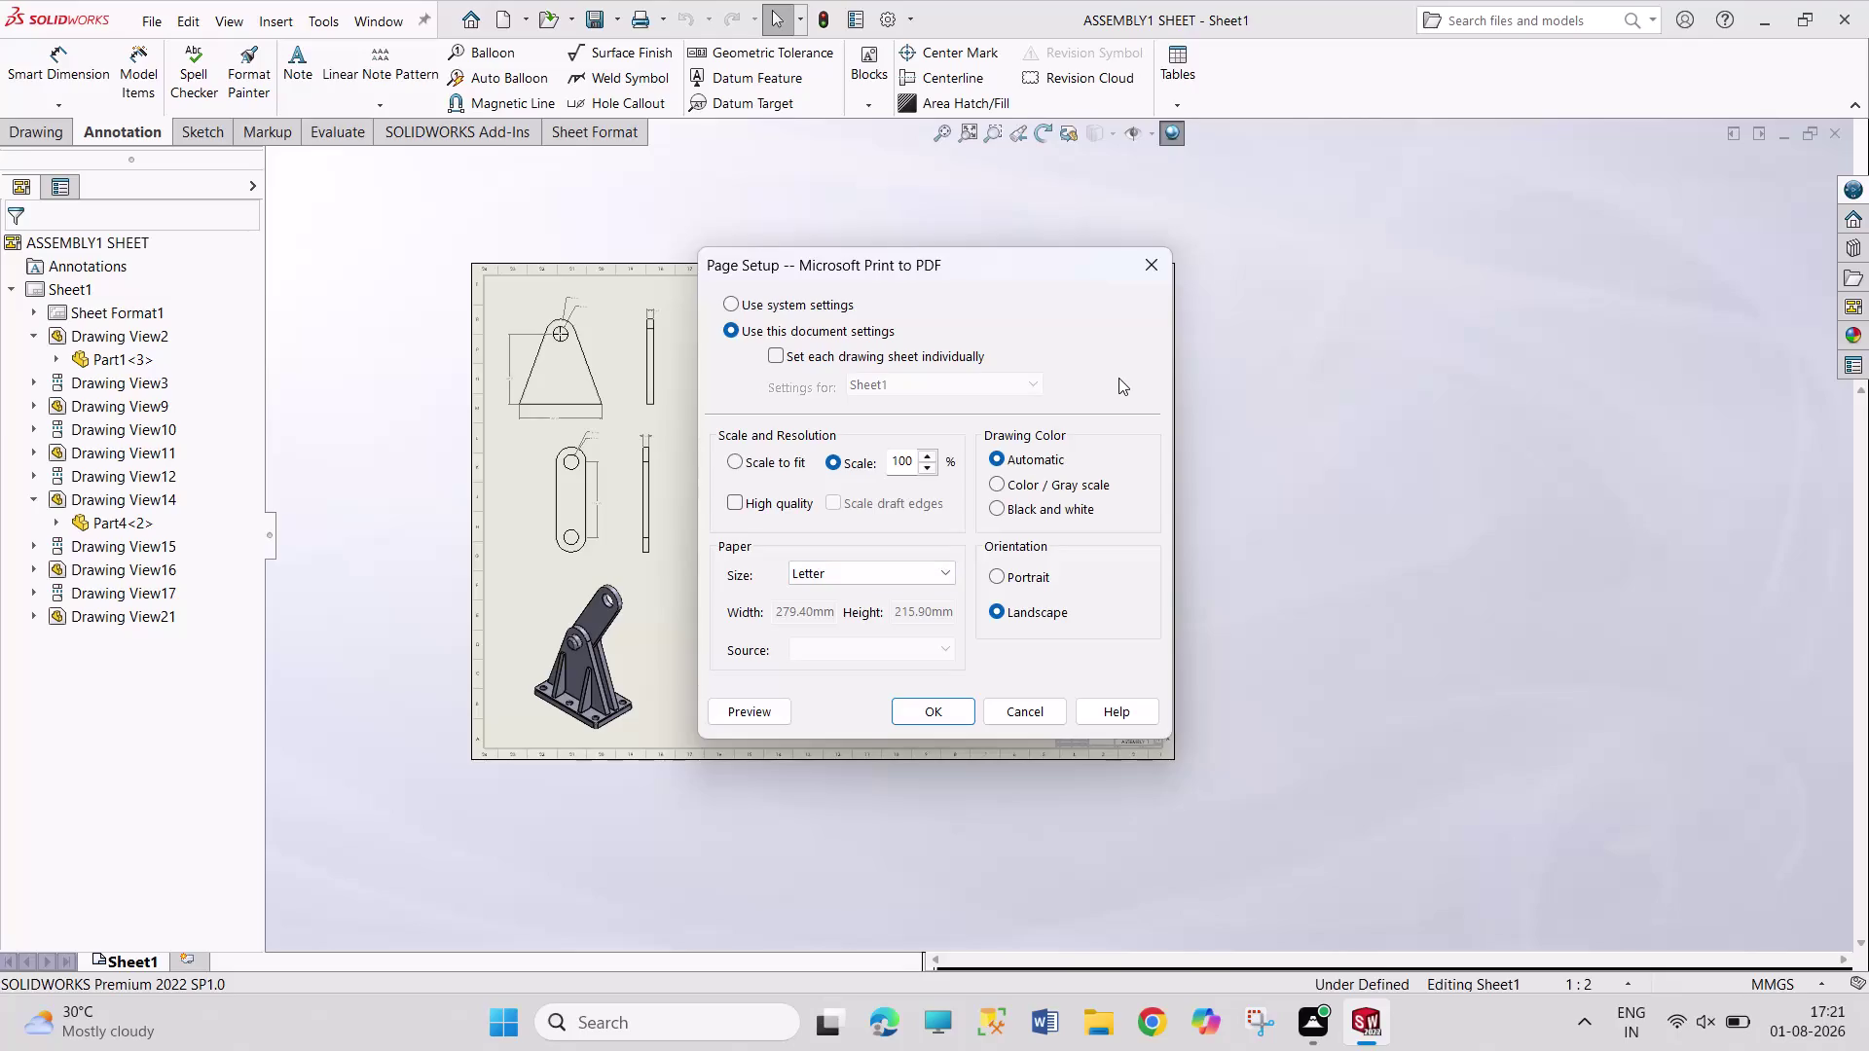
click(809, 307)
click(946, 714)
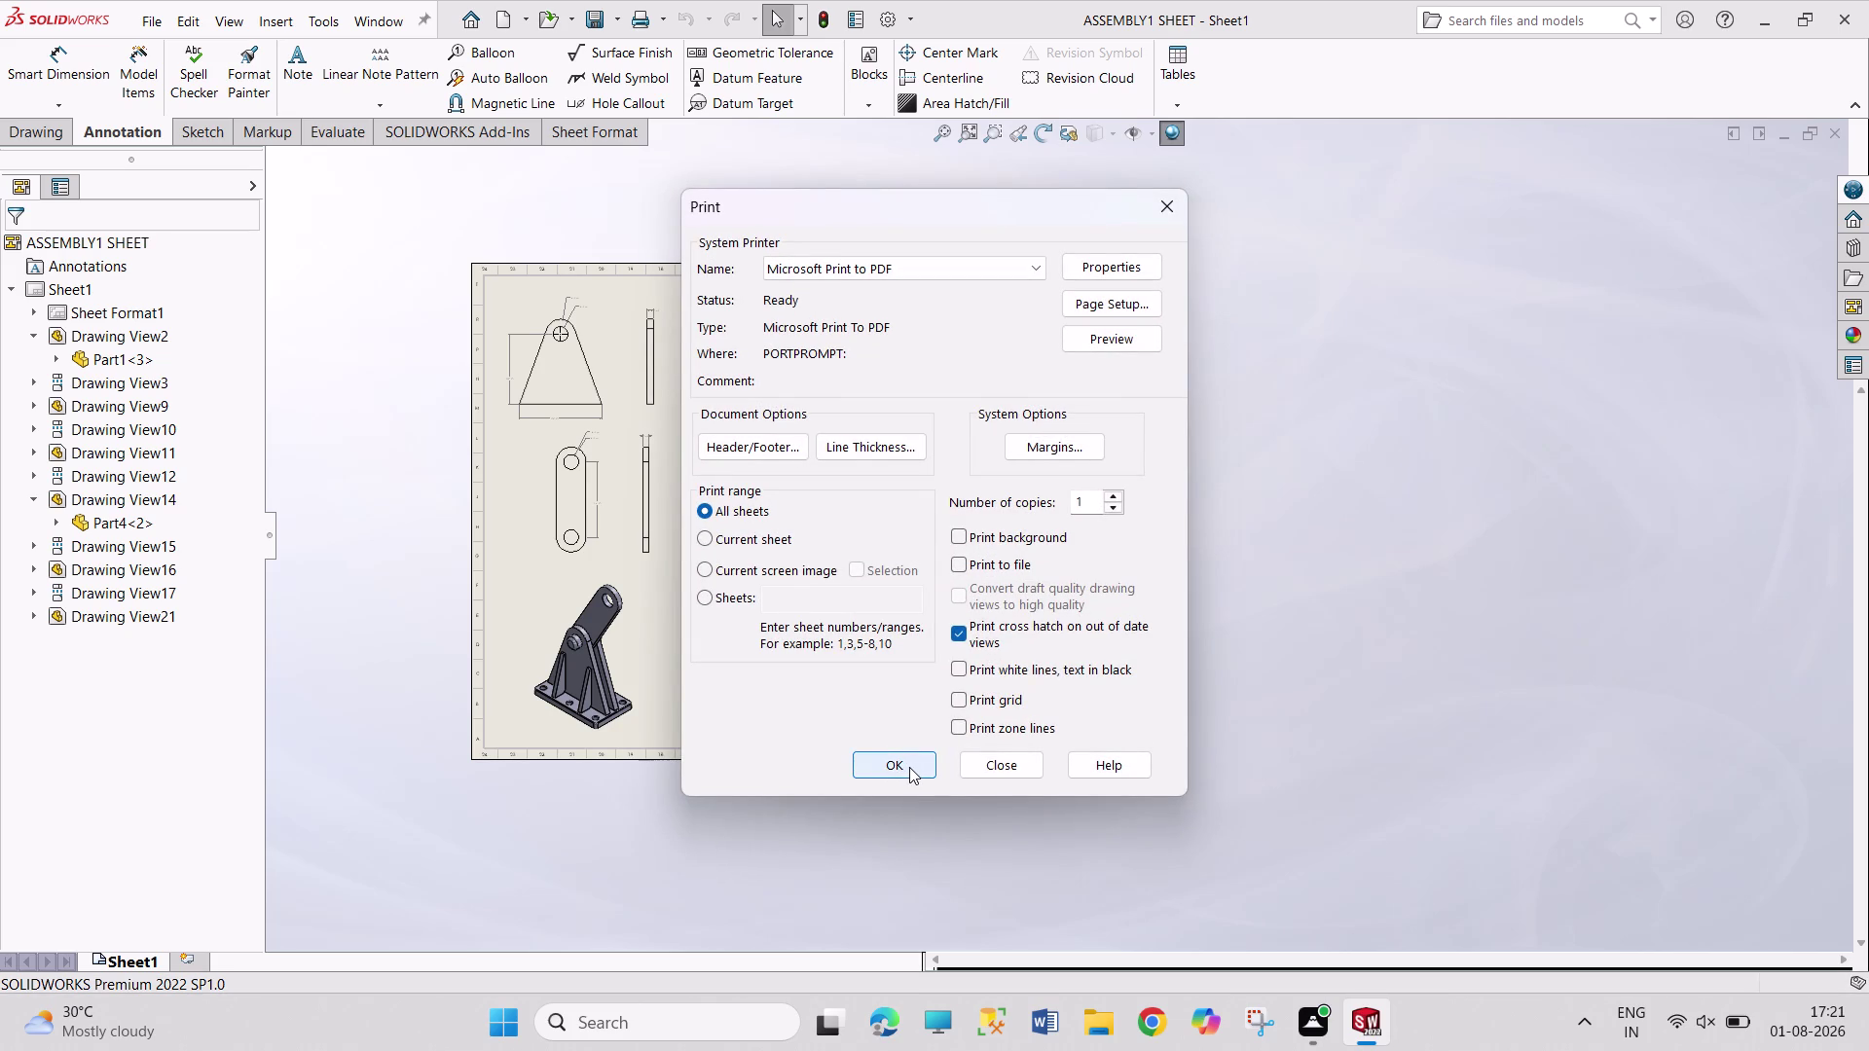
click(910, 767)
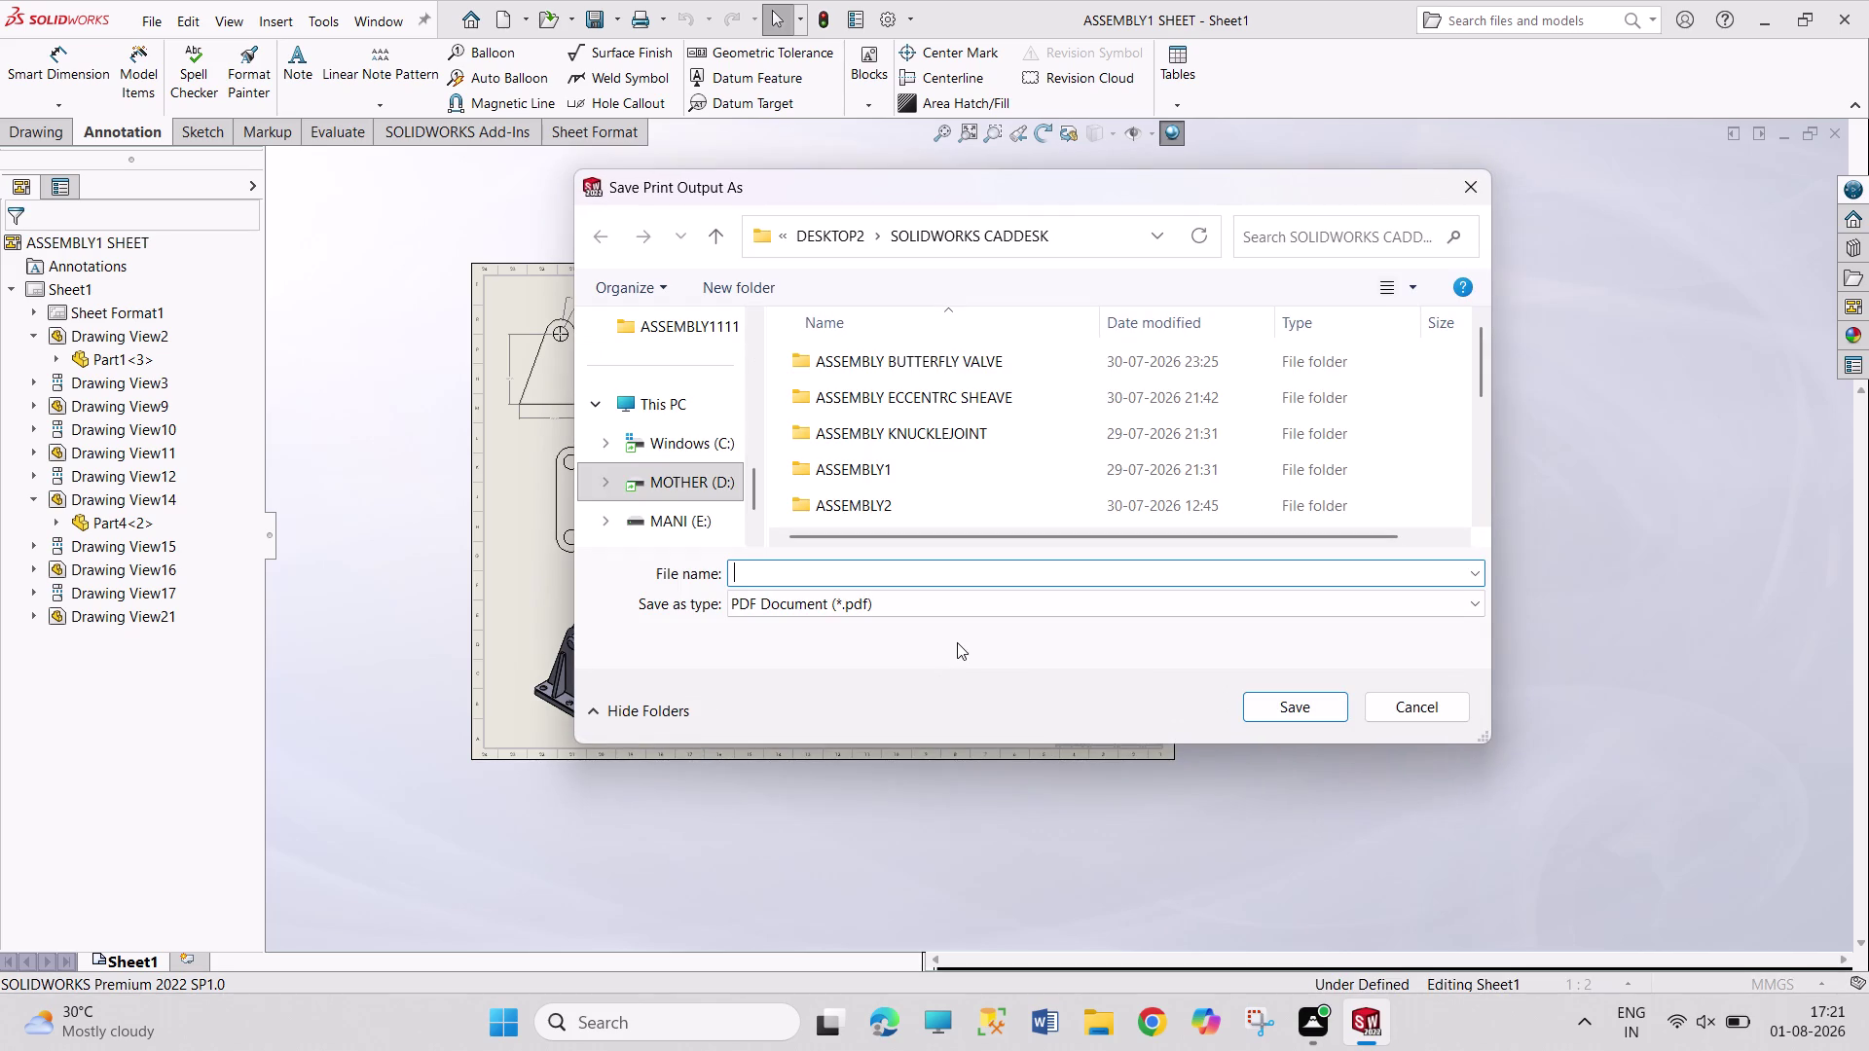
Cancel the PDF output save, dismiss the print-job error, and reopen Print.
click(1397, 703)
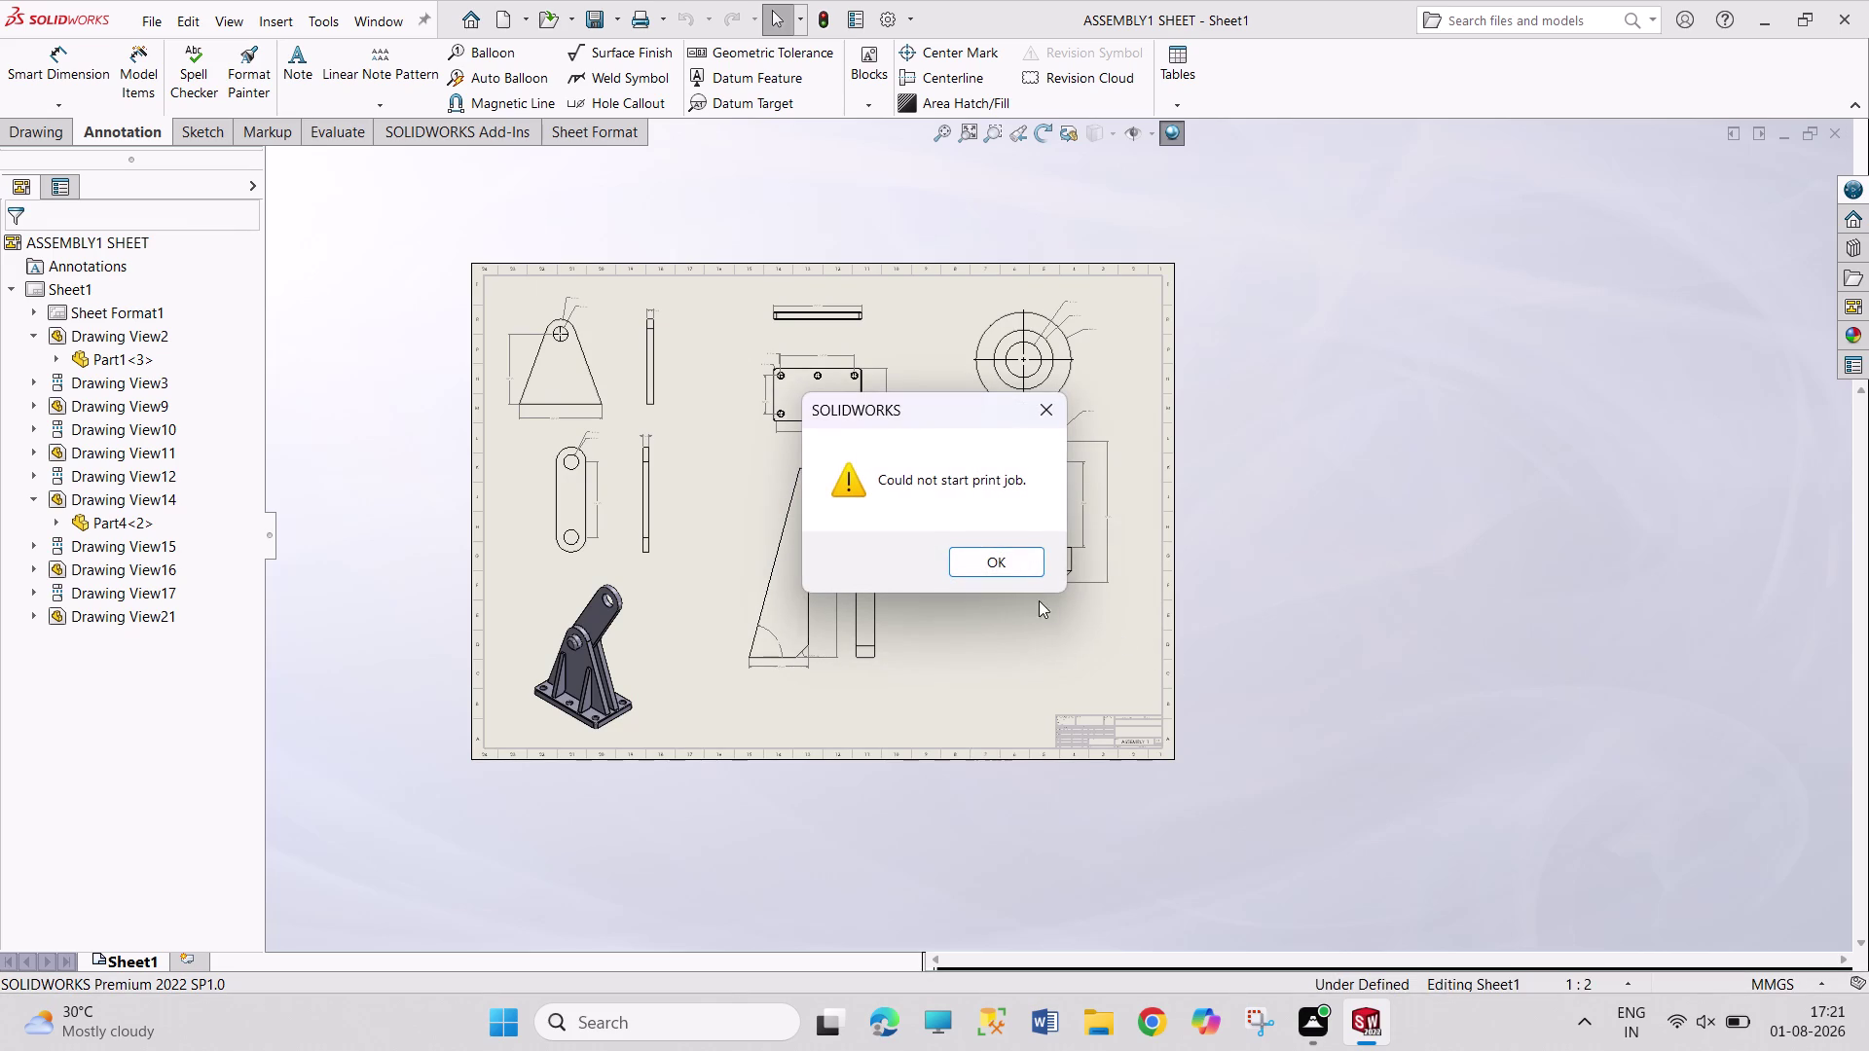
click(1011, 570)
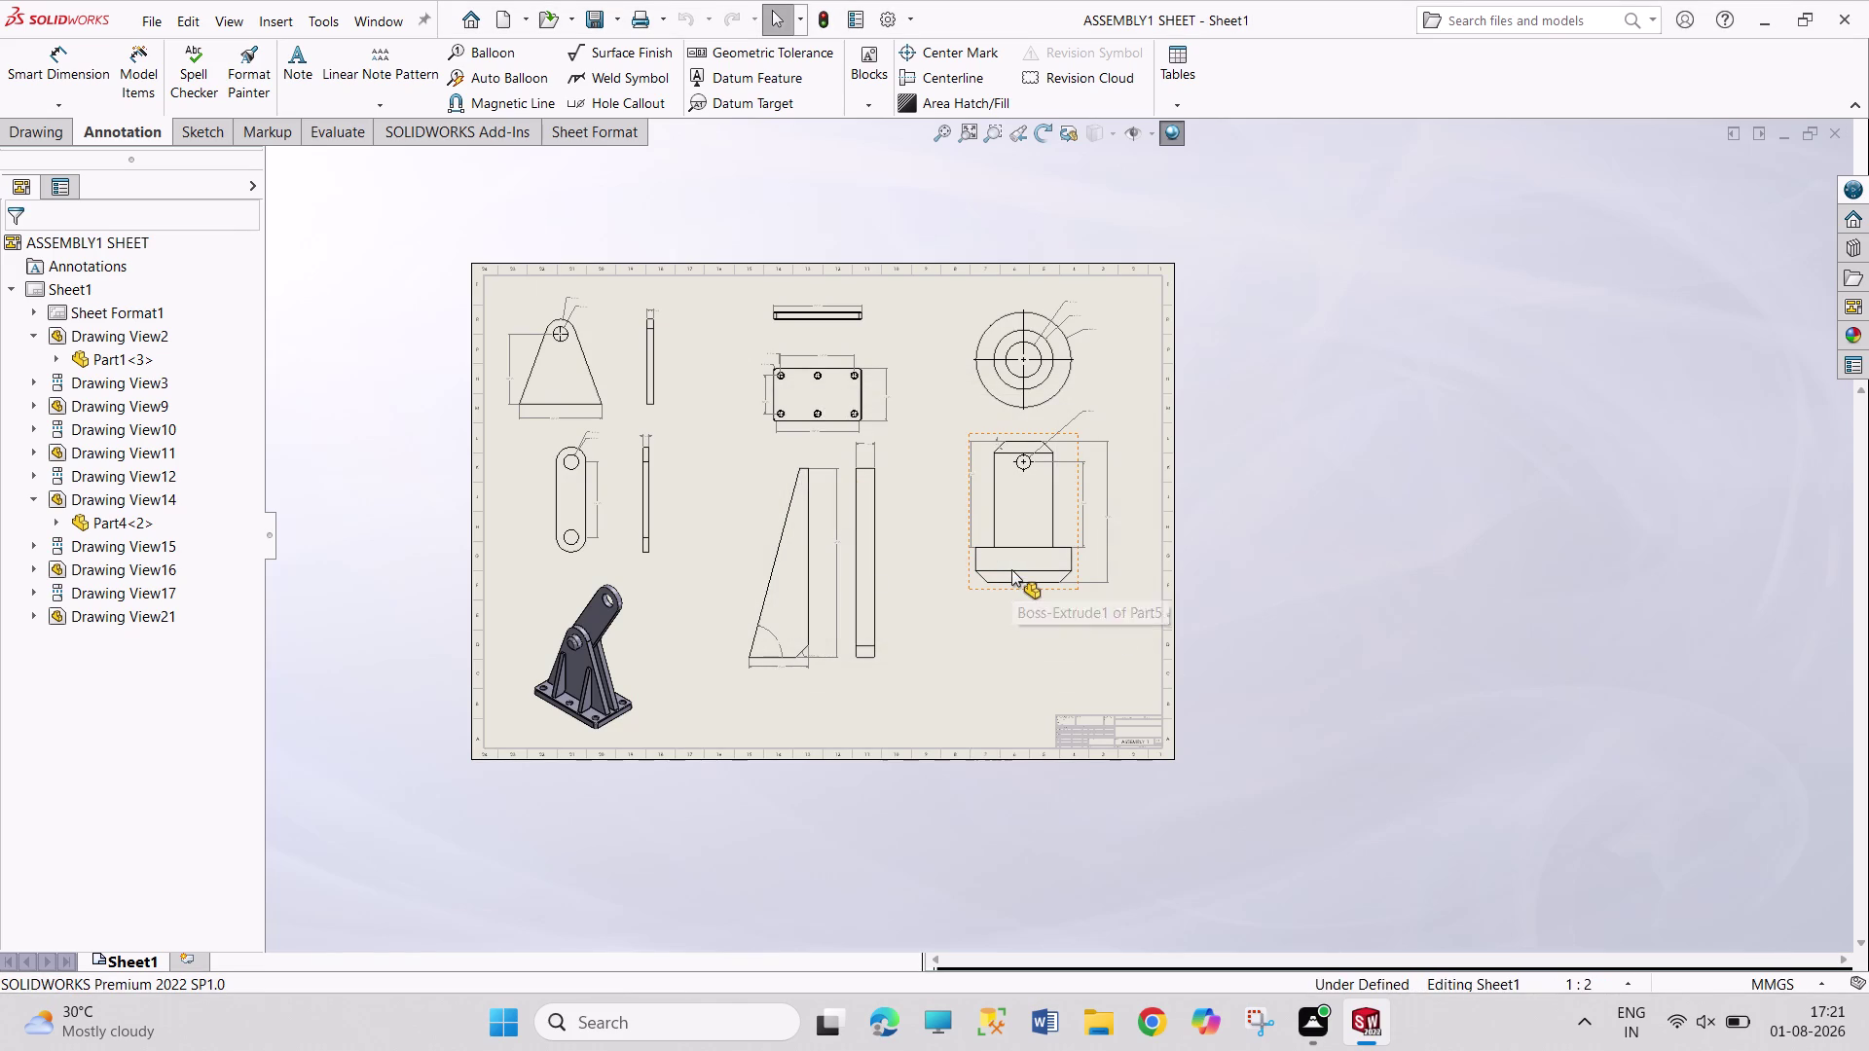
key(ctrl+p)
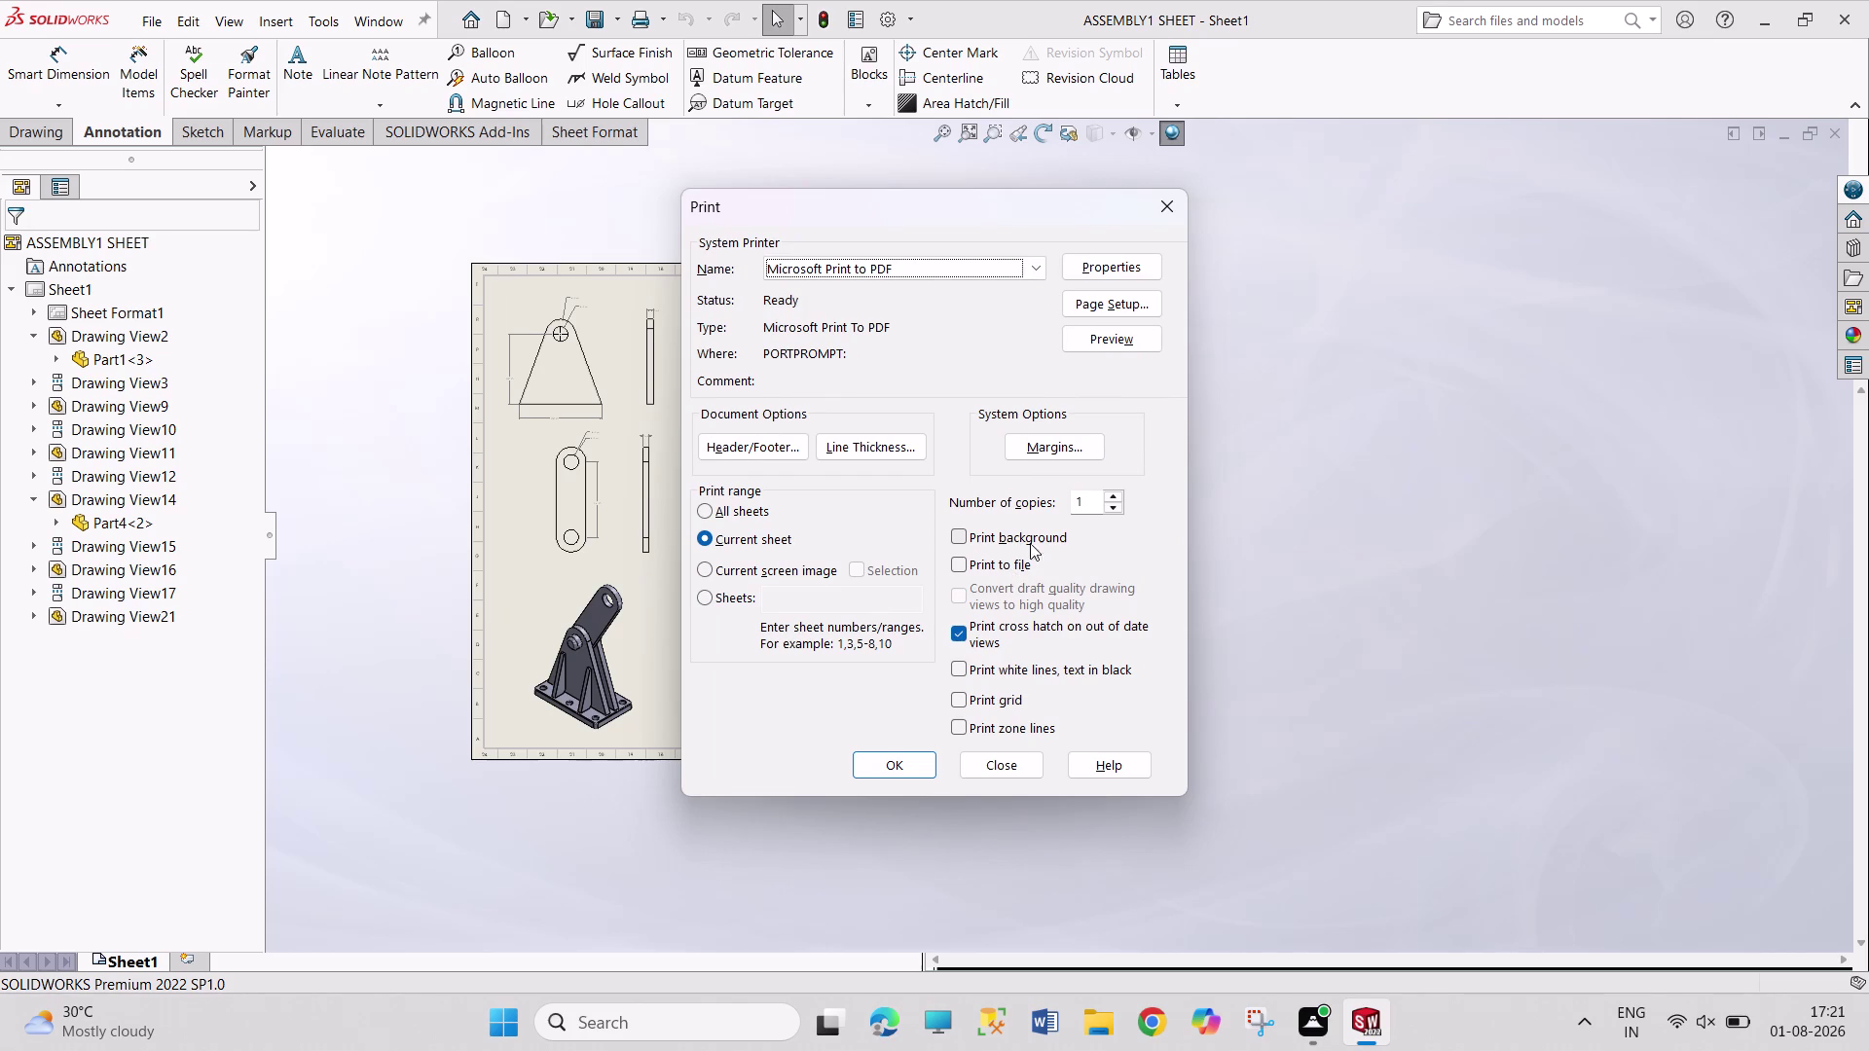
click(1127, 297)
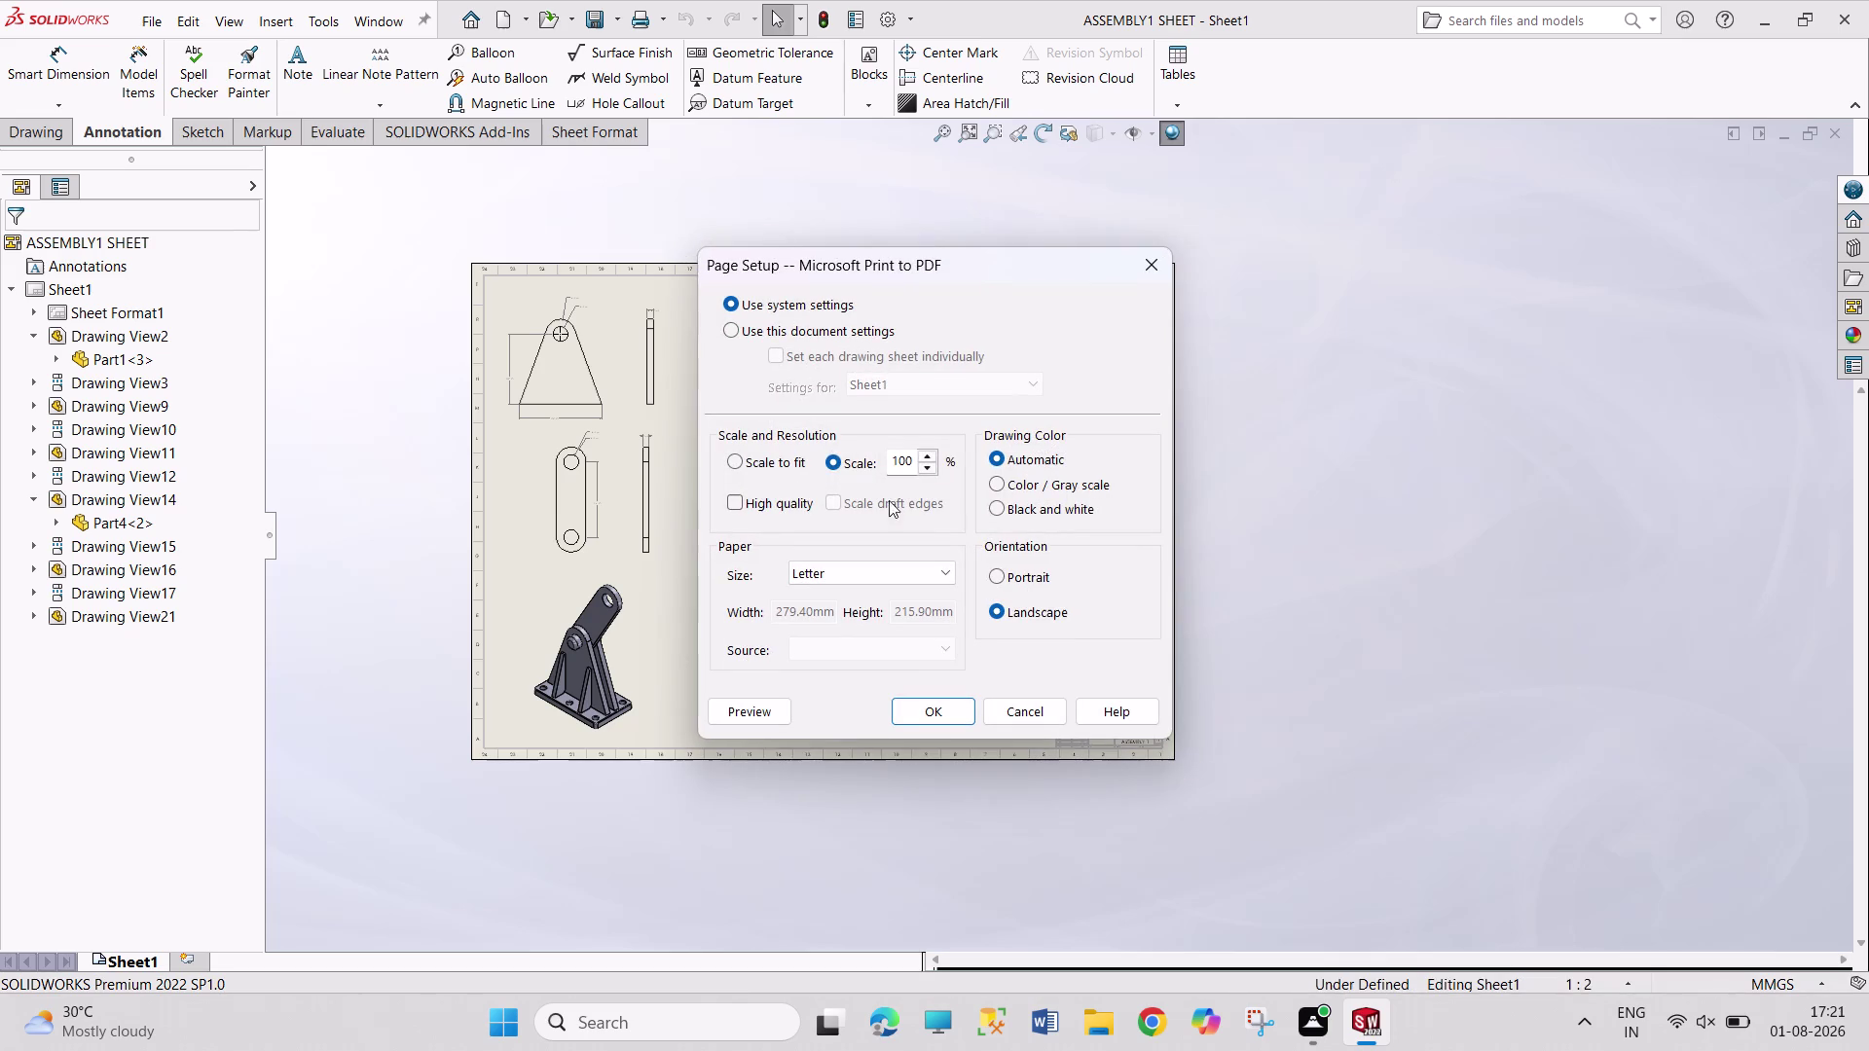
click(768, 710)
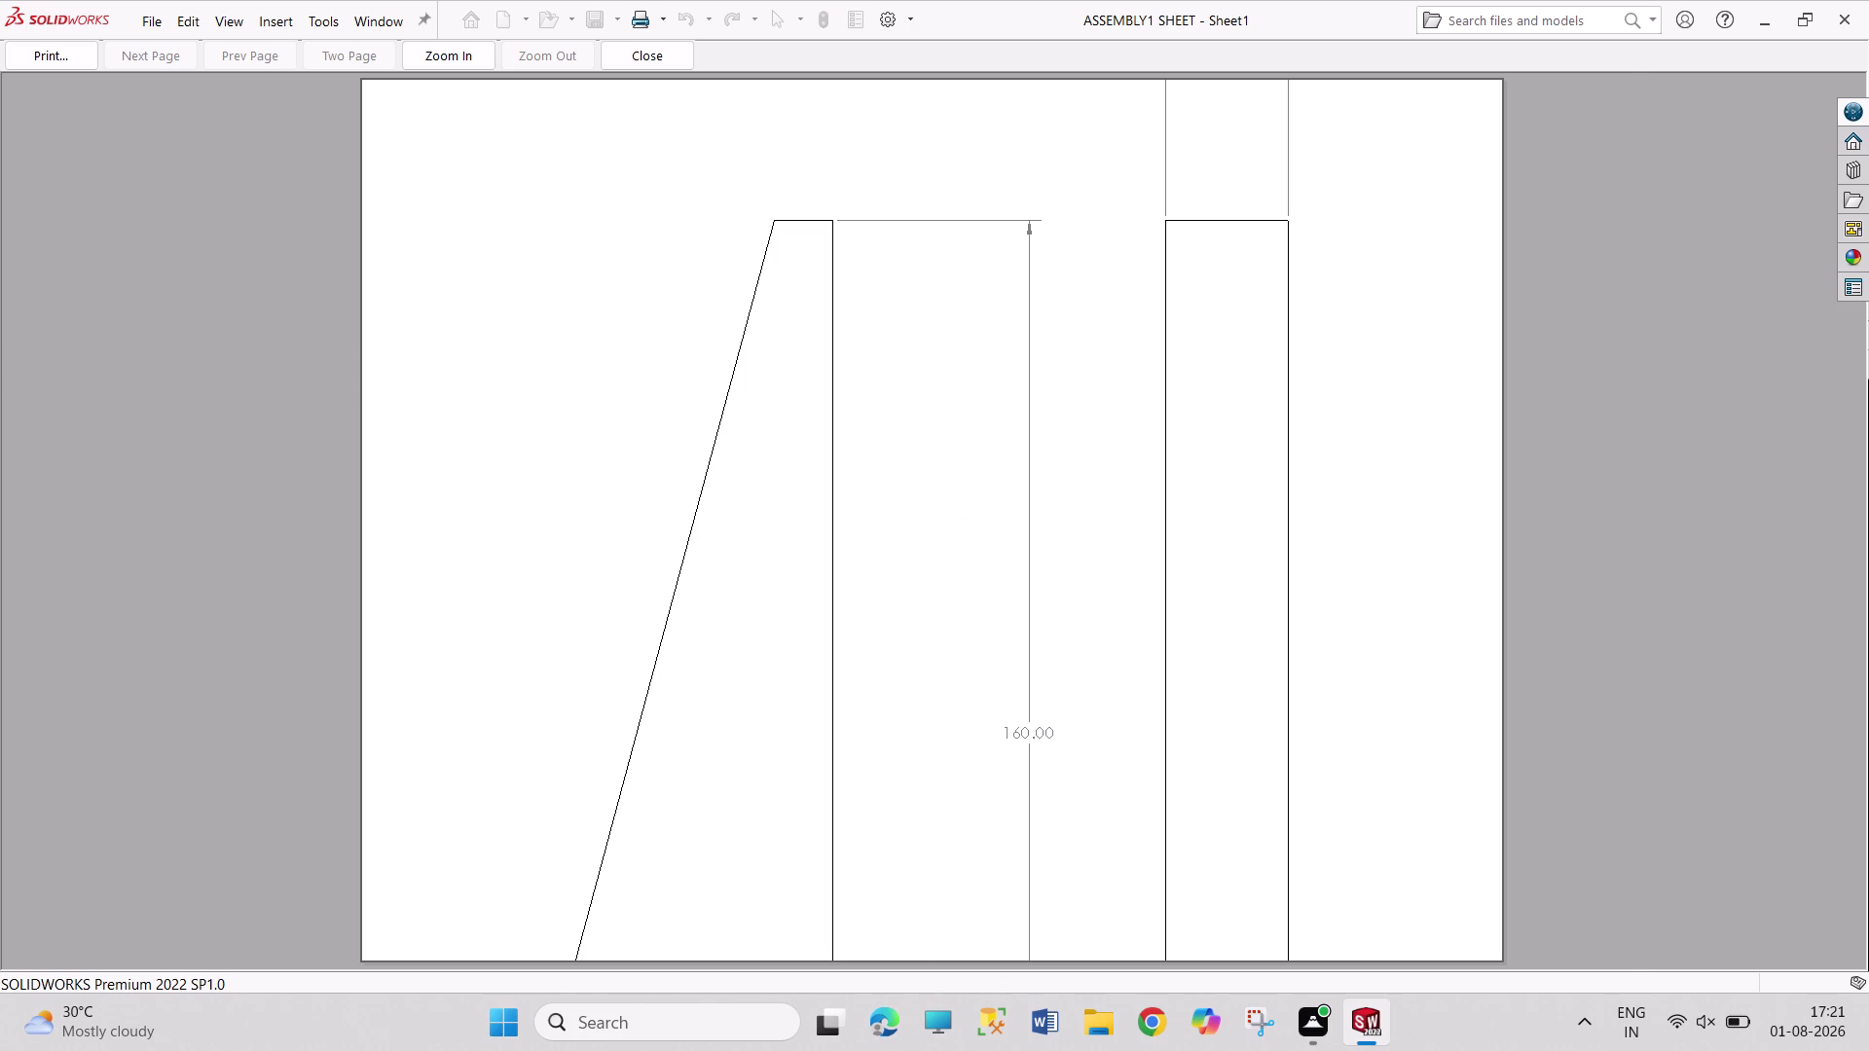
click(956, 502)
click(956, 503)
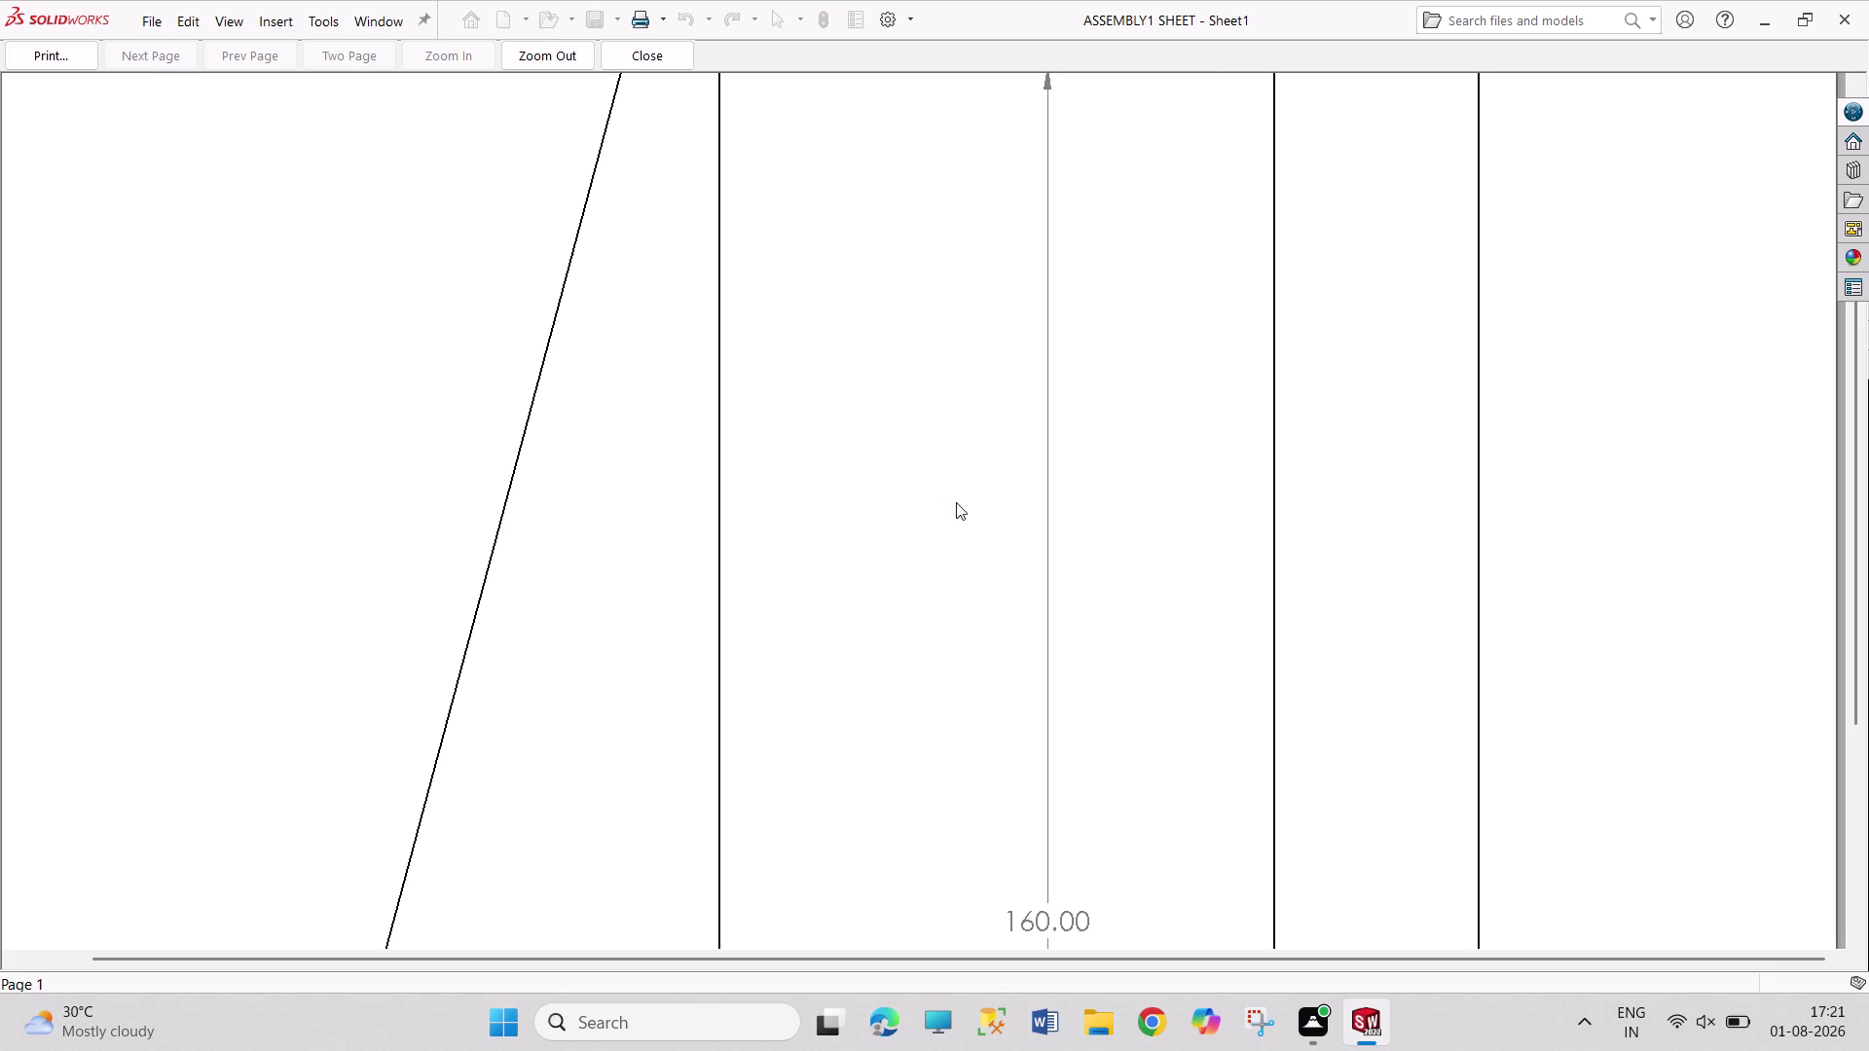
key(Escape)
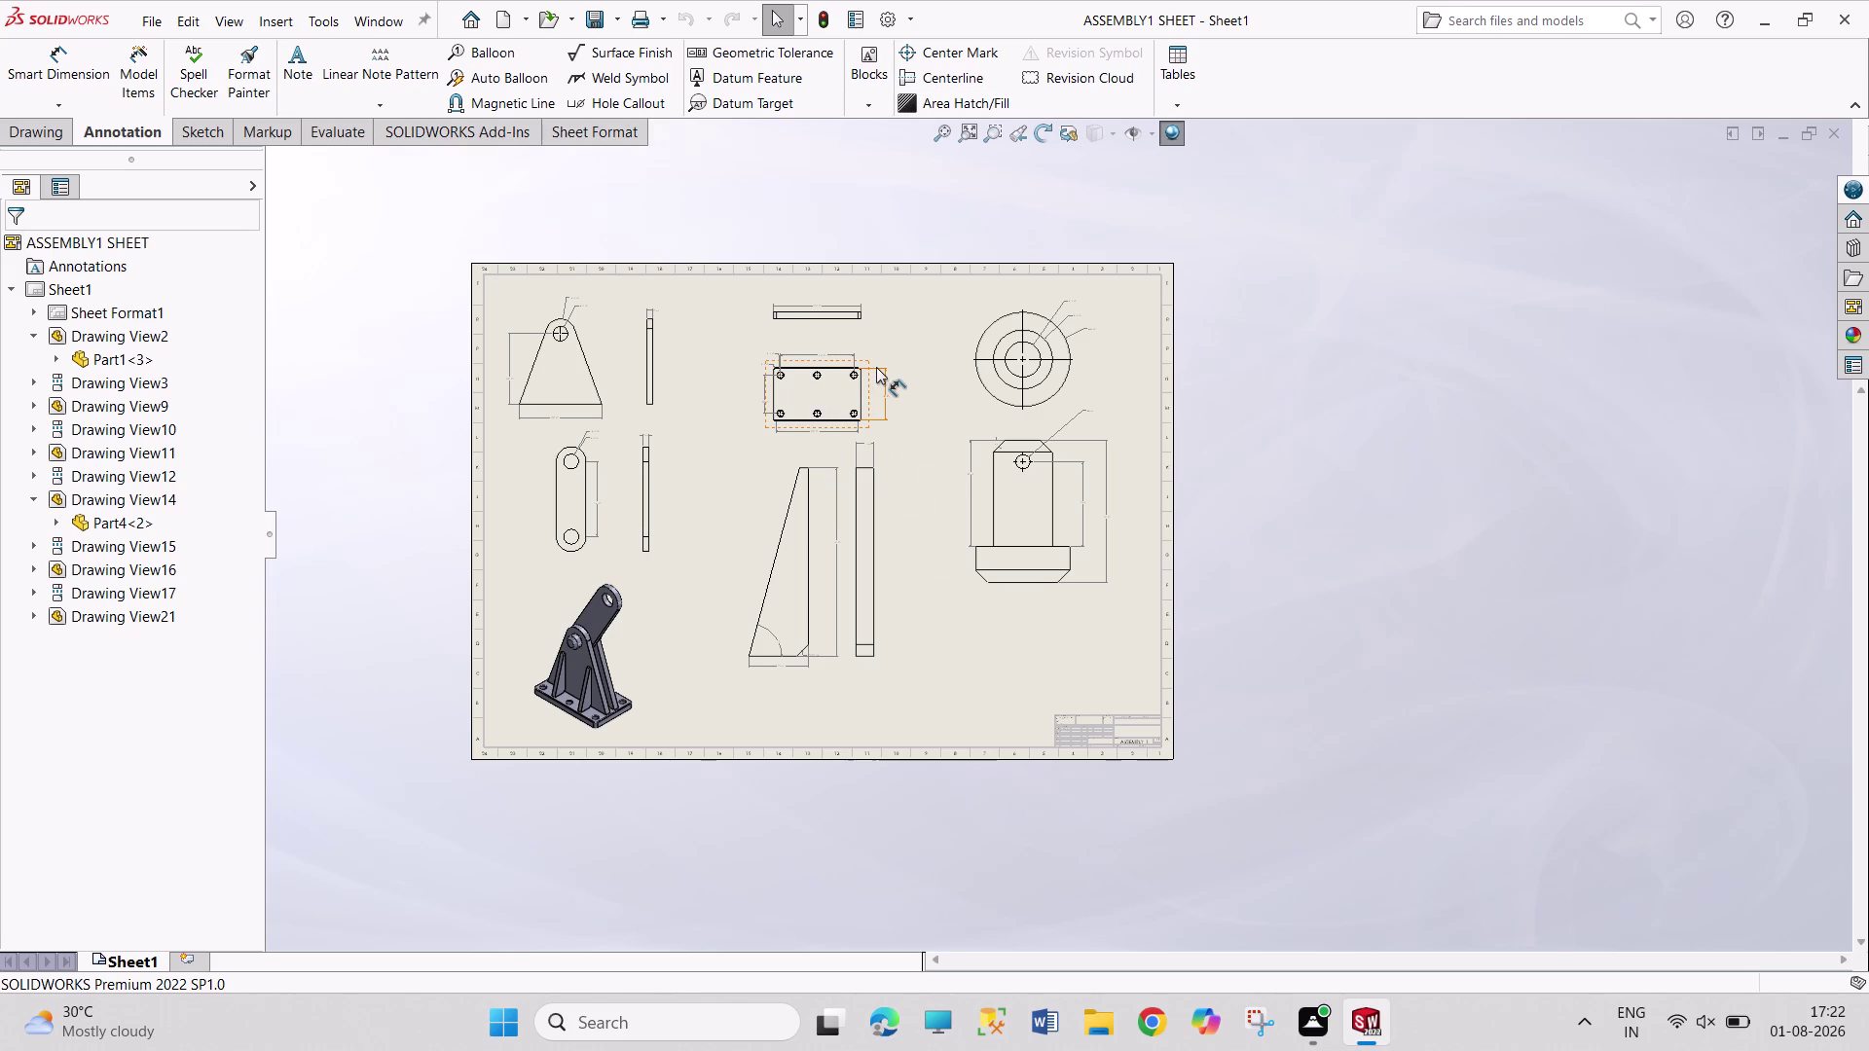
key(ctrl+p)
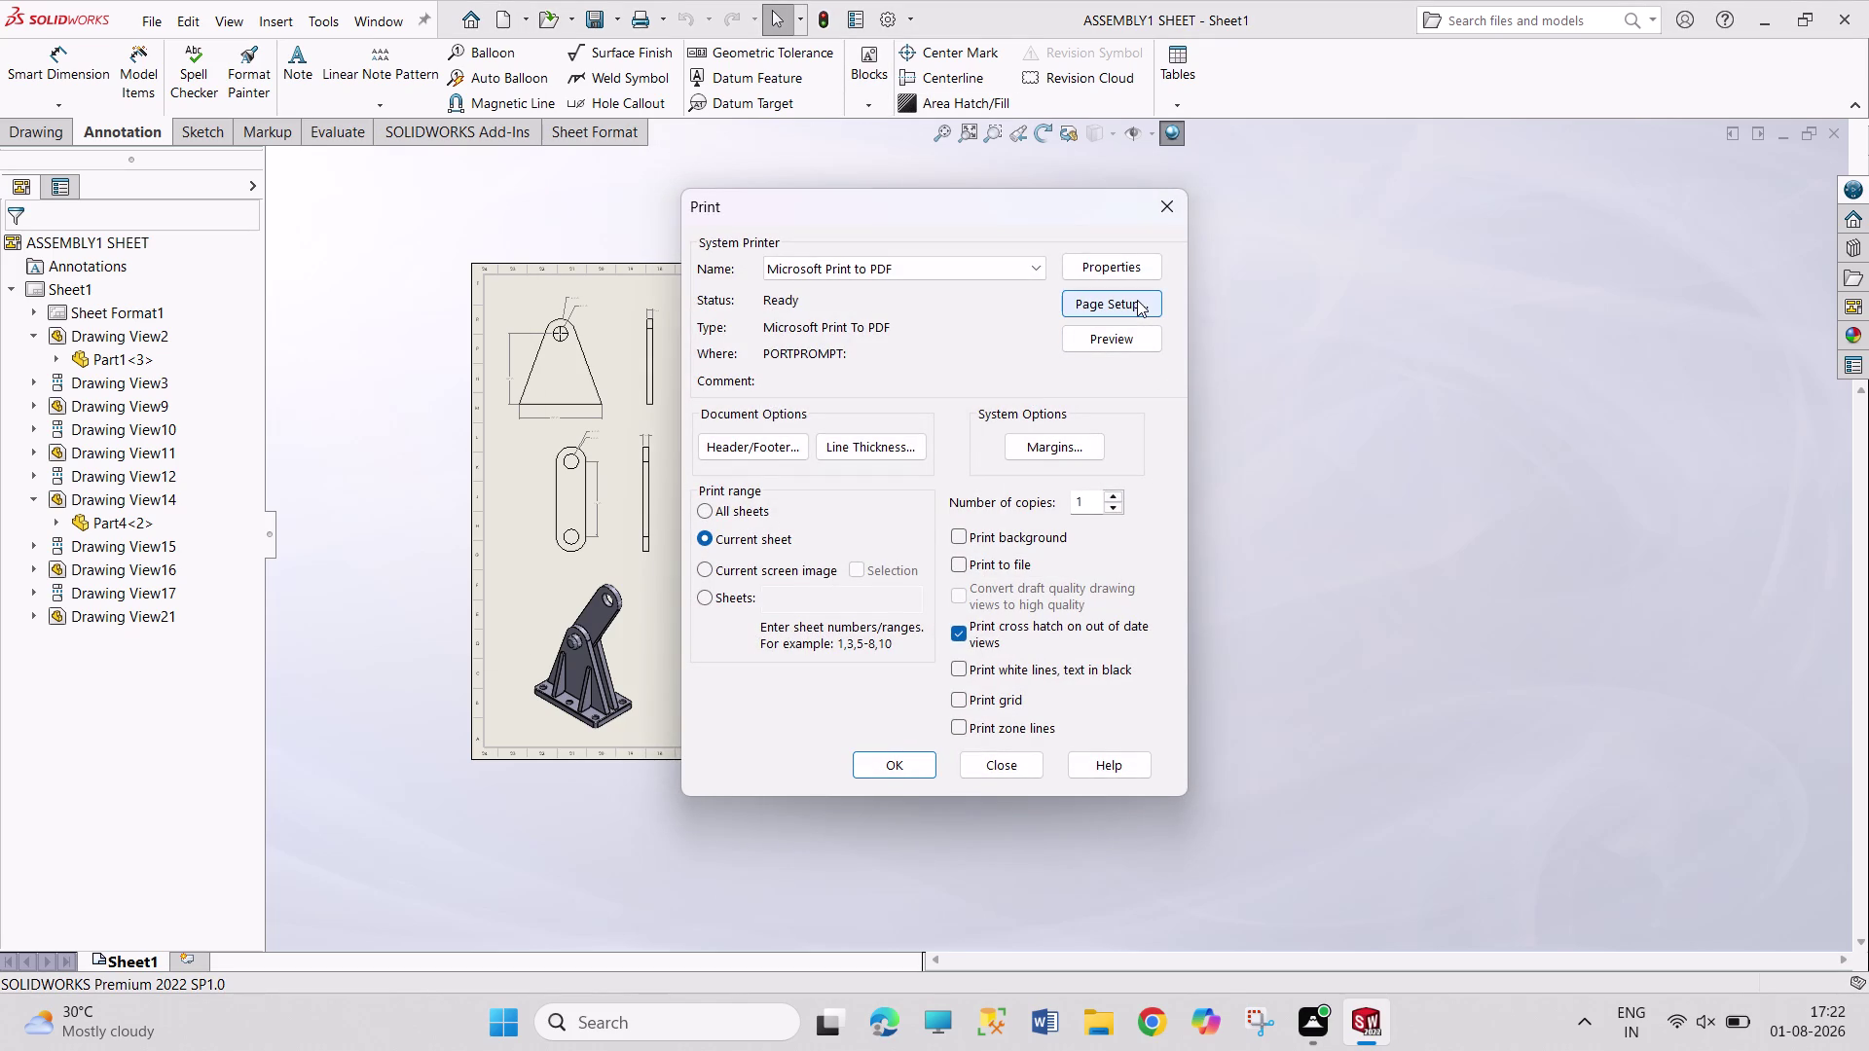
Open the PDF printer's page setup with document settings at 100% scale and list paper sizes.
click(1079, 307)
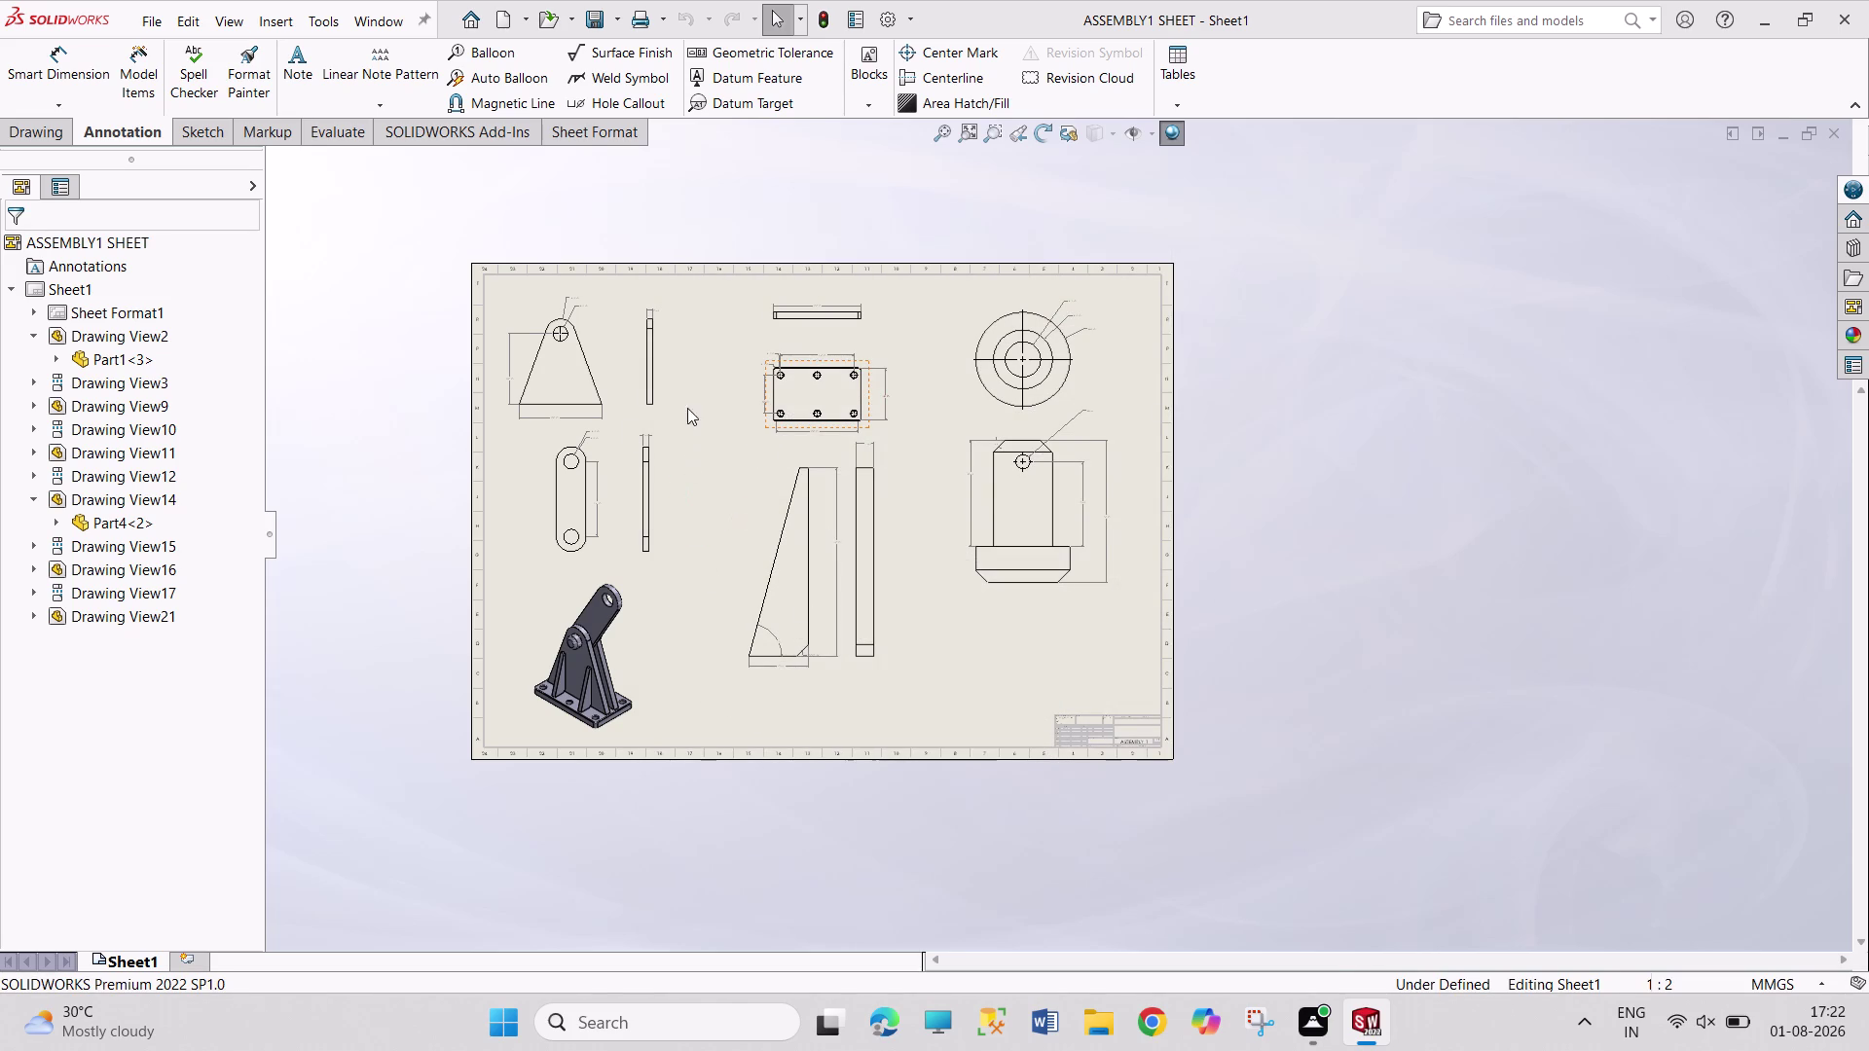
click(768, 325)
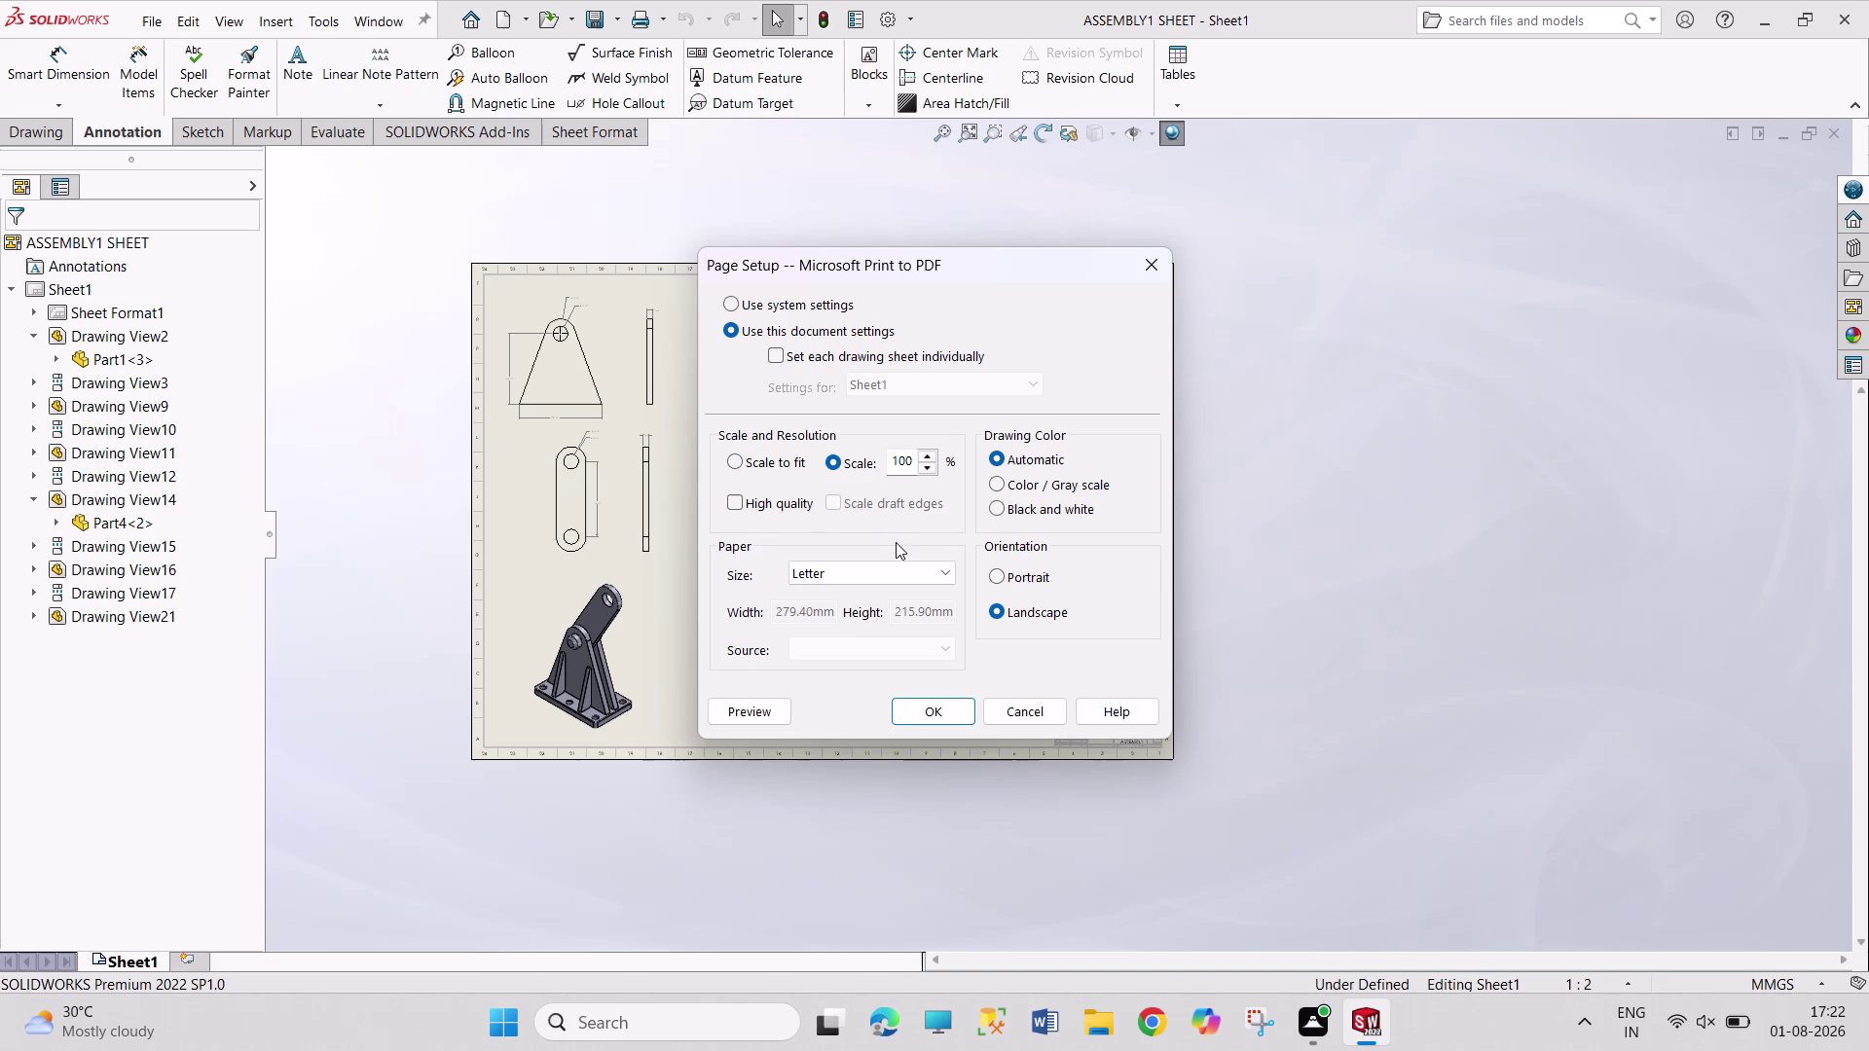
click(909, 579)
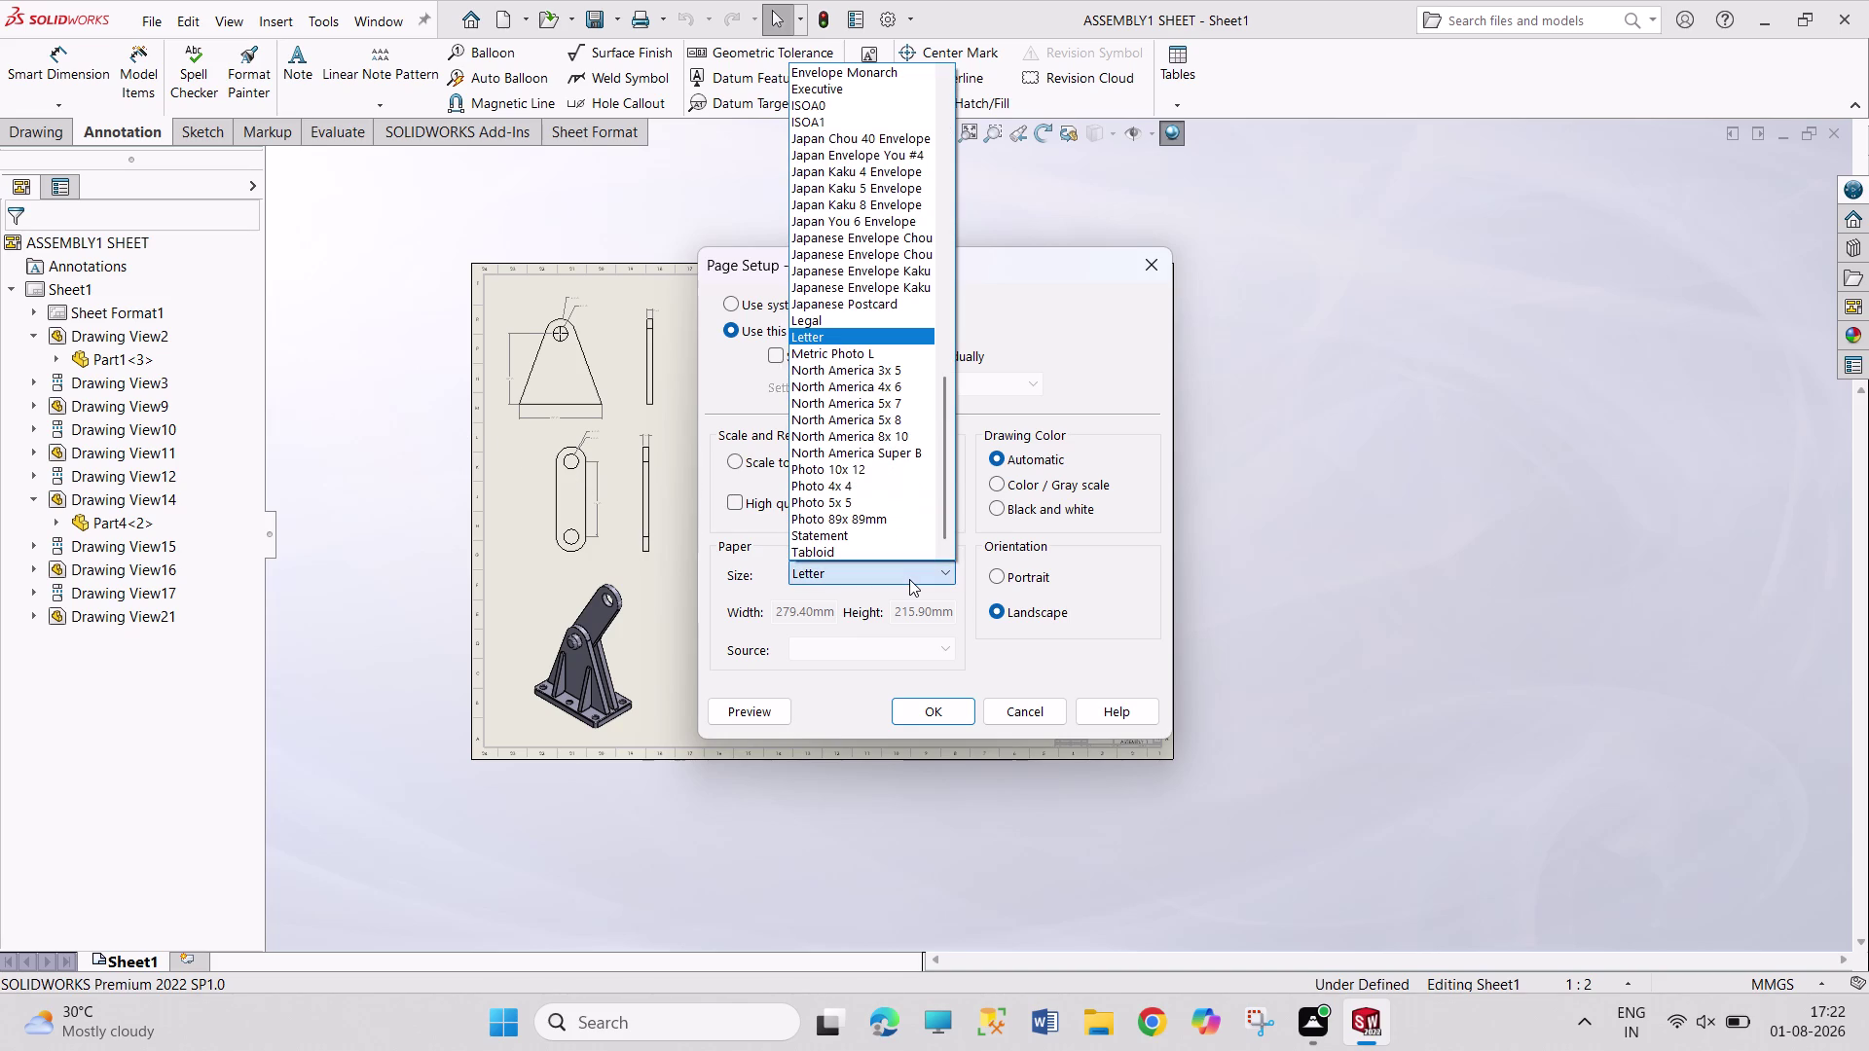